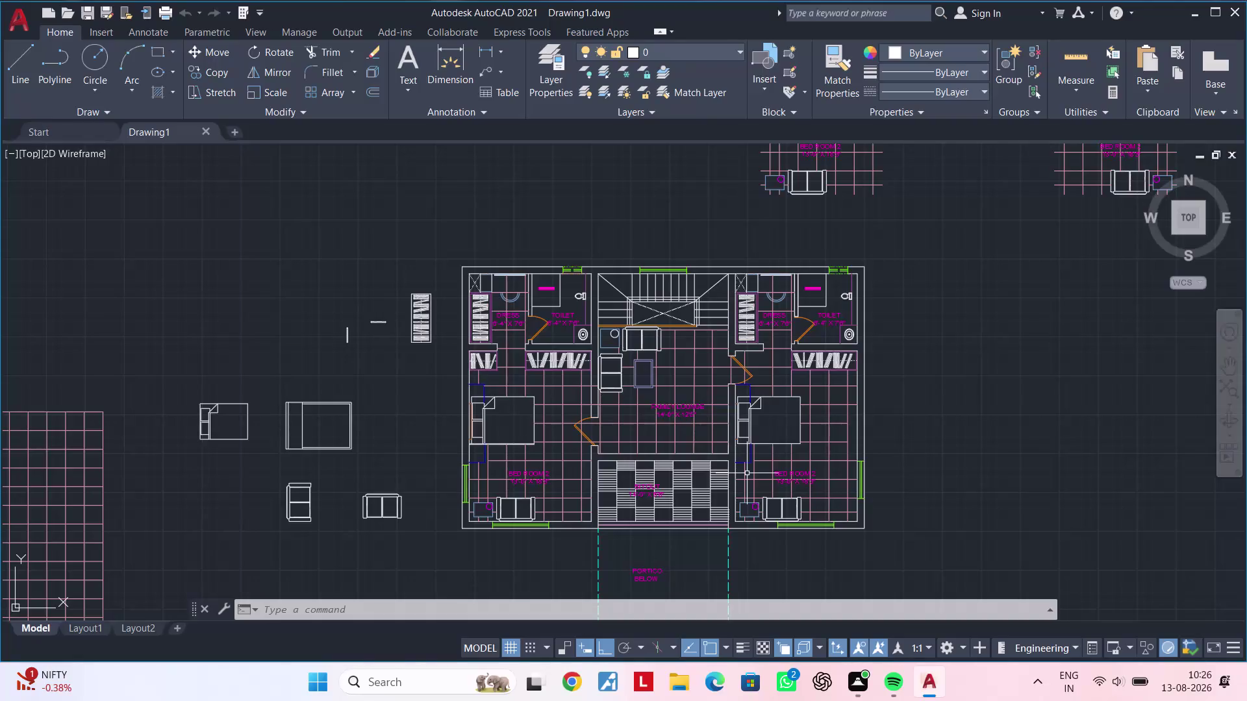
Cancel any active command in the drawing.
key(Escape)
key(Escape)
key(Escape)
key(Escape)
key(Escape)
key(Escape)
key(Escape)
key(Escape)
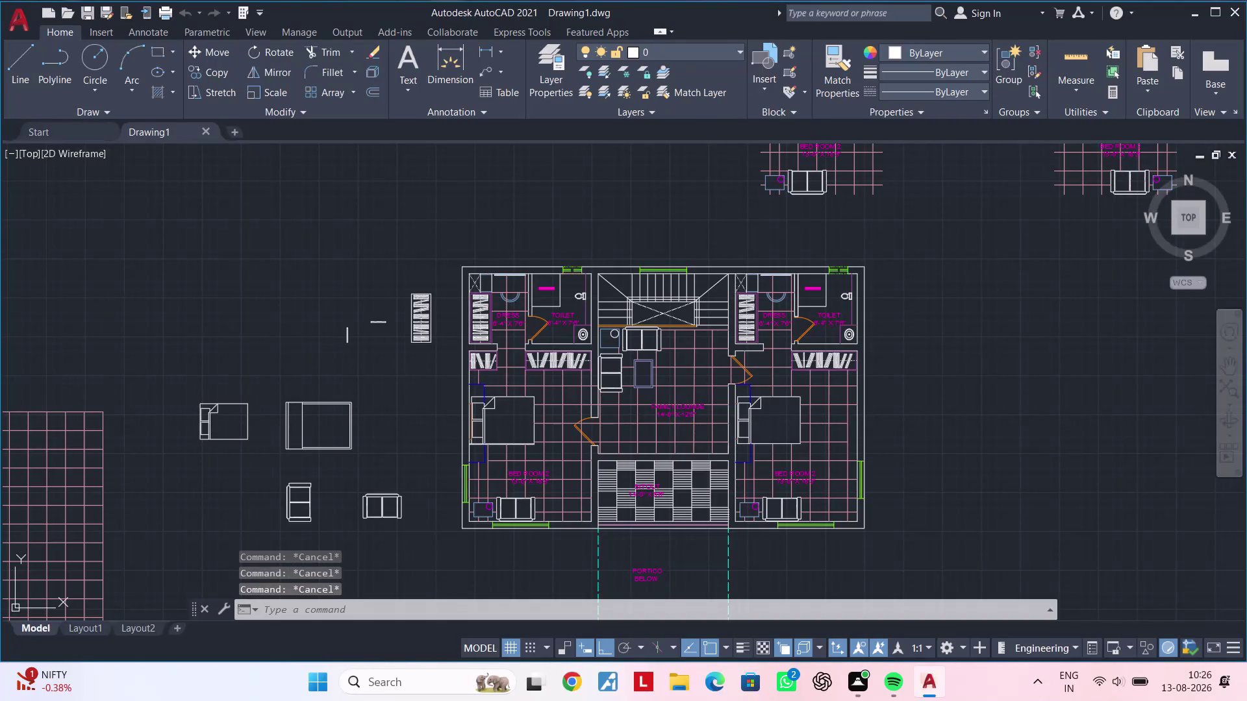
key(Escape)
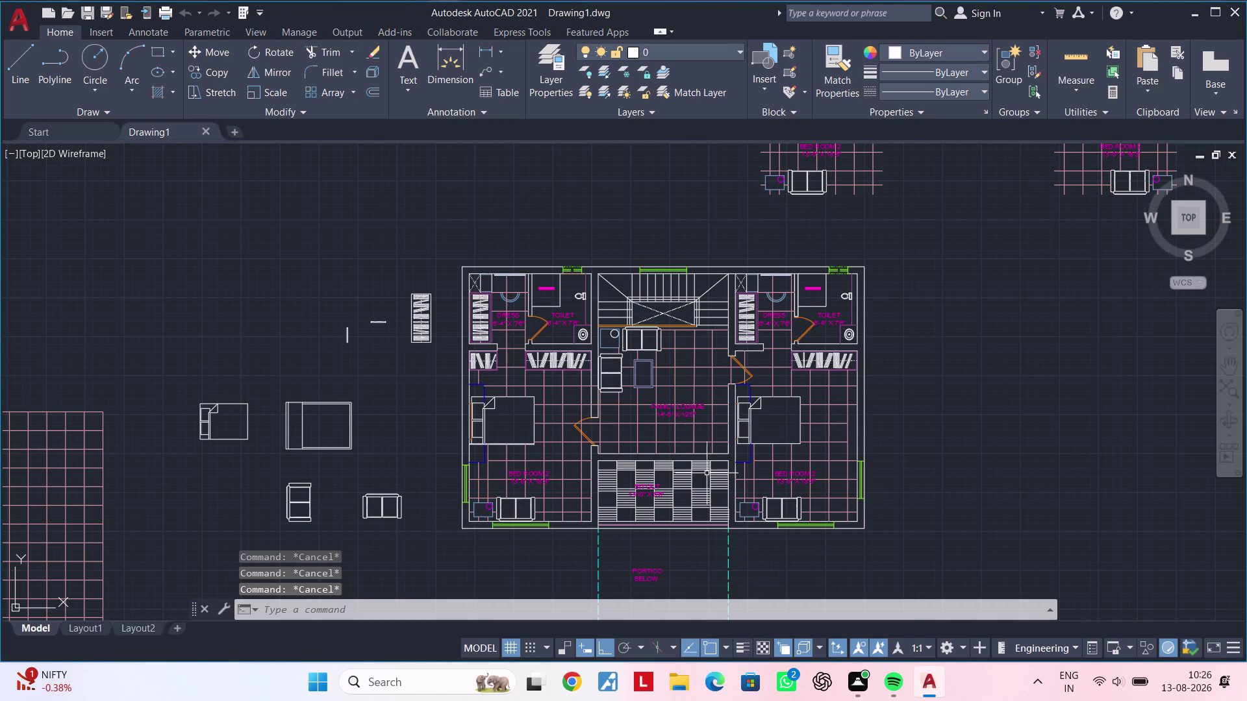
Pan and zoom toward the sit-out area, centering the SIT OUT label.
scroll(up, 3)
middle_drag(776, 365, 592, 338)
scroll(down, 3)
middle_drag(512, 330, 708, 287)
middle_drag(750, 360, 715, 244)
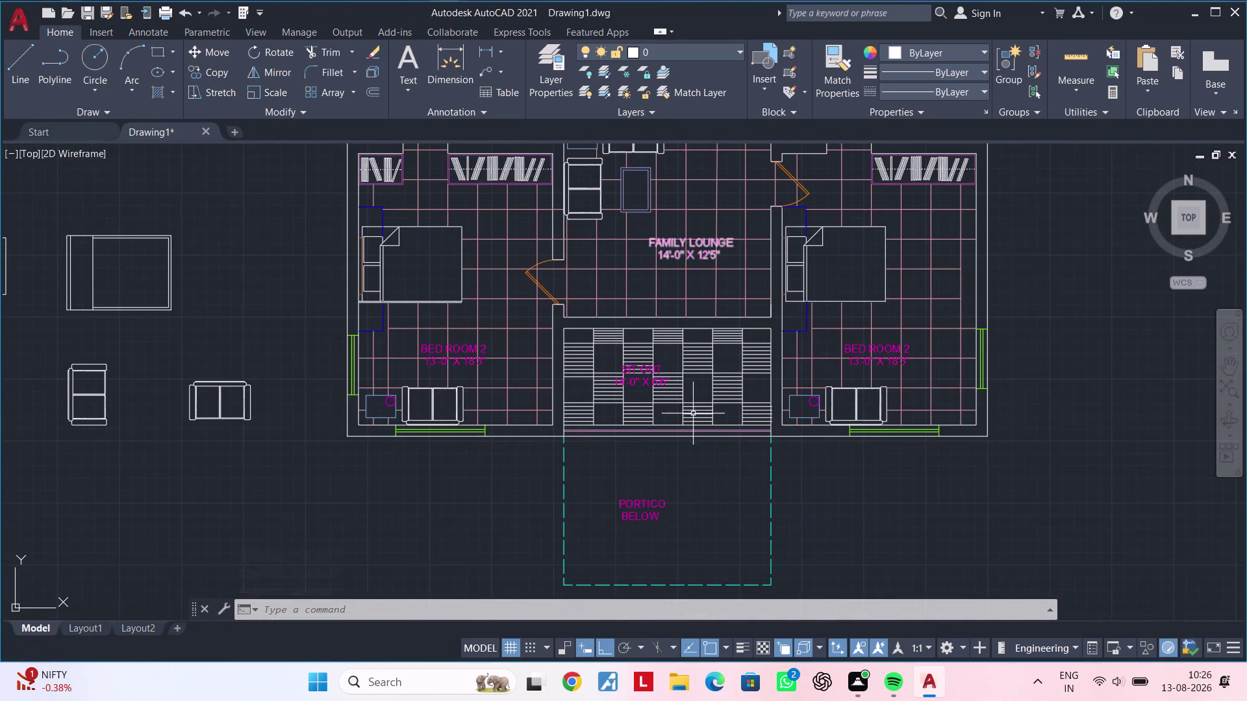
scroll(up, 3)
middle_drag(682, 389, 496, 436)
scroll(down, 3)
middle_drag(454, 417, 683, 389)
scroll(up, 3)
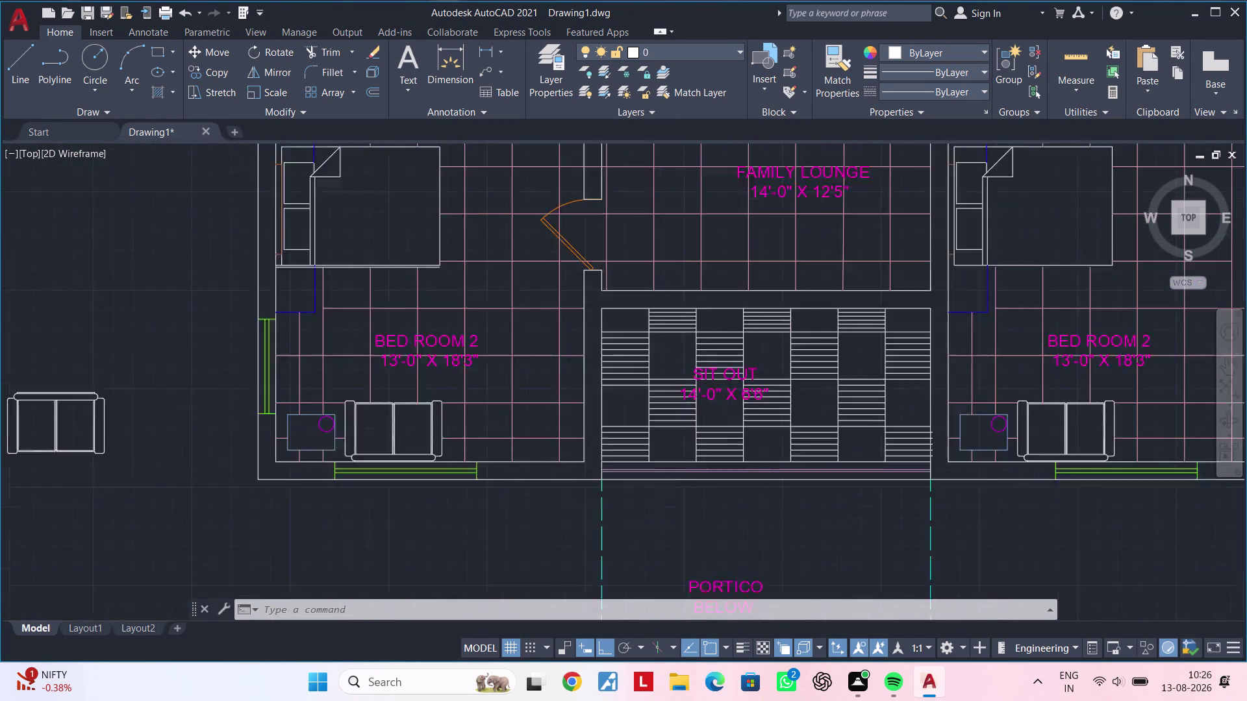
middle_drag(741, 372, 593, 383)
Select the SIT OUT label and start a move, then cancel it.
click(580, 380)
click(574, 380)
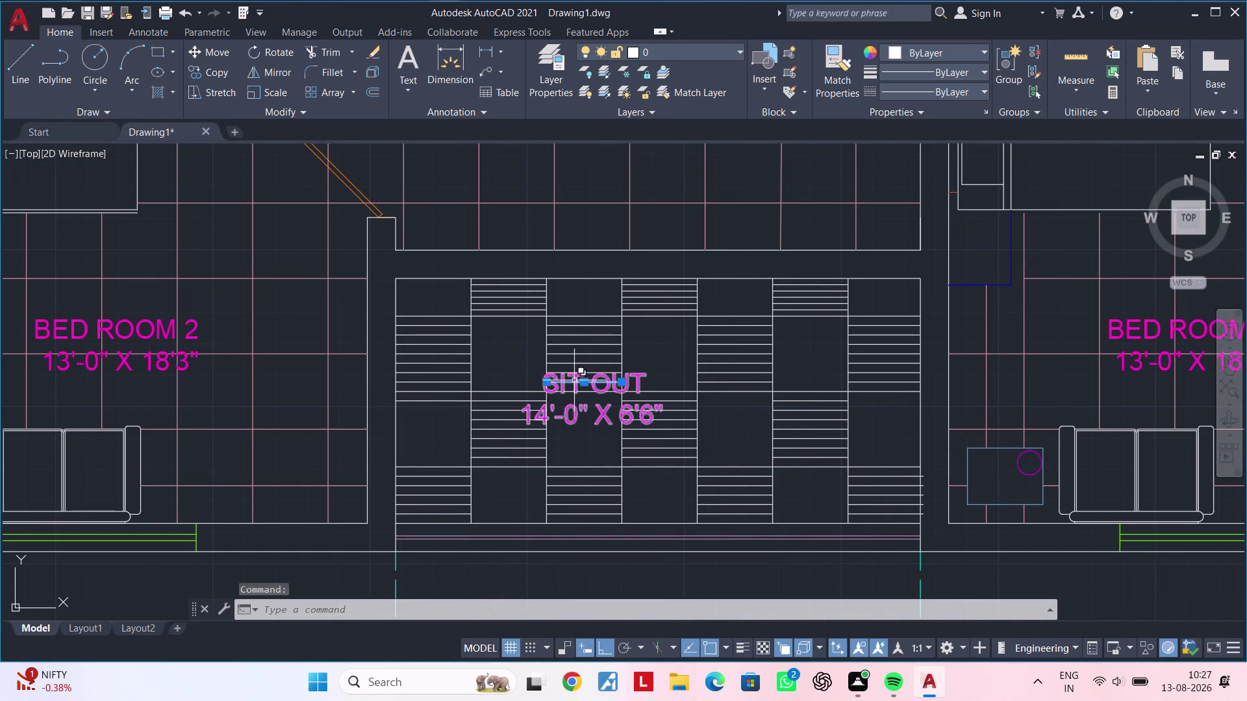
key(Escape)
key(Escape)
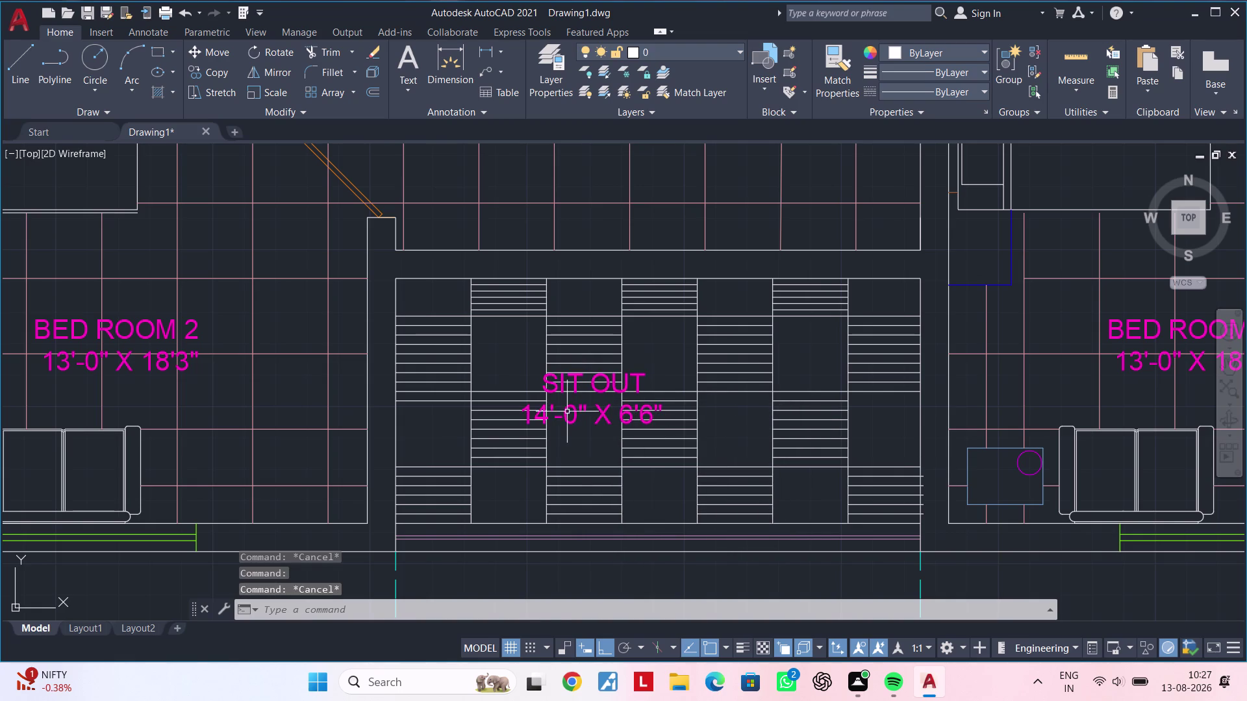
click(570, 412)
text(m)
key(space)
click(583, 403)
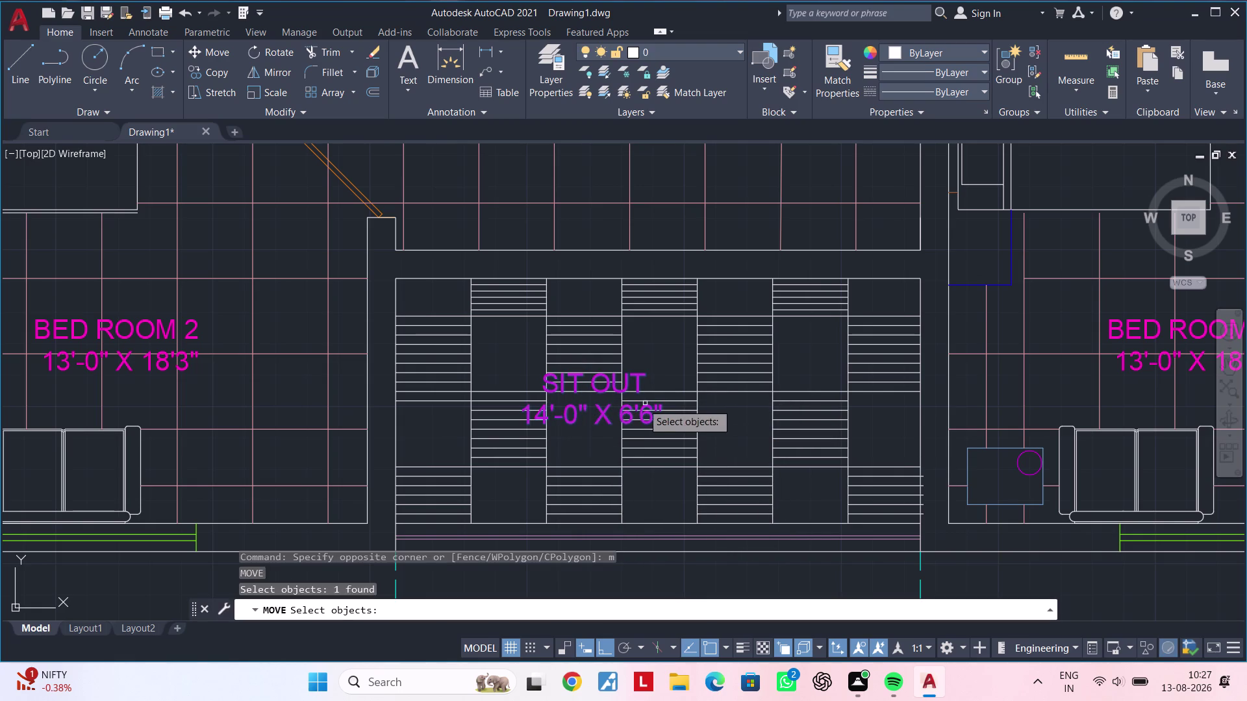
text(``)
key(grave)
key(Escape)
key(Escape)
key(Escape)
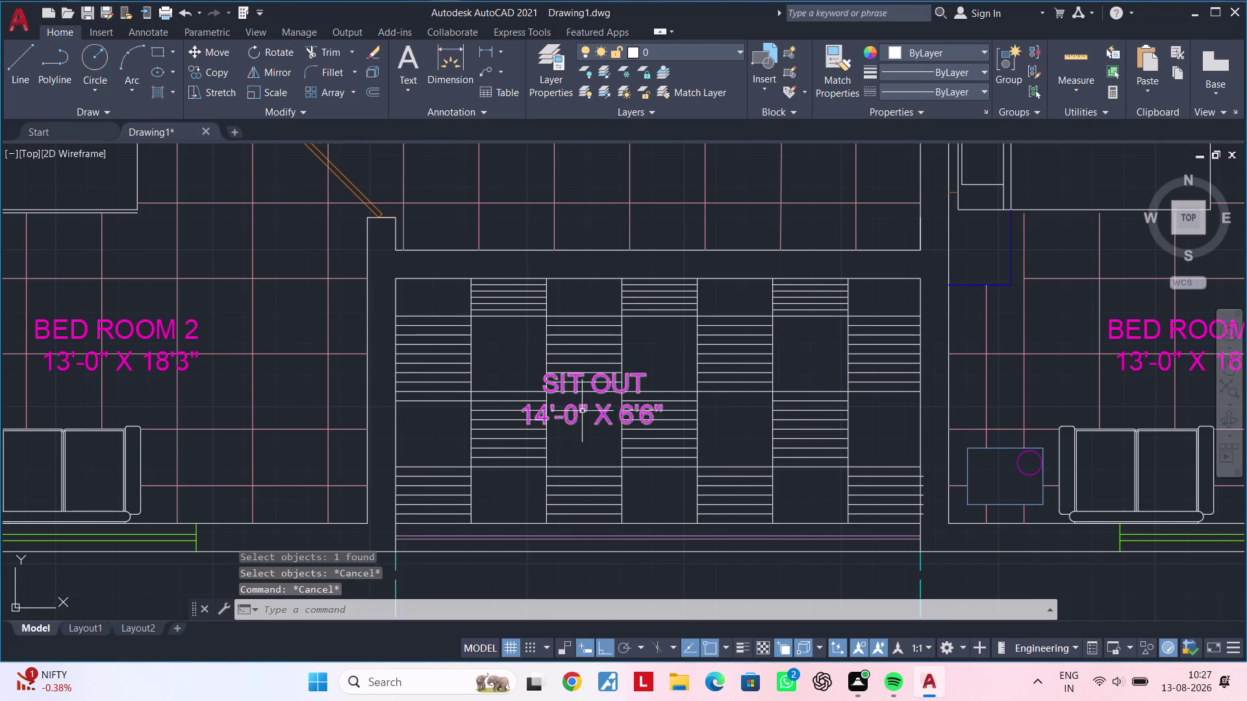
Retry moving the SIT OUT label, then abandon it, leaving the label in place.
click(575, 412)
key(m)
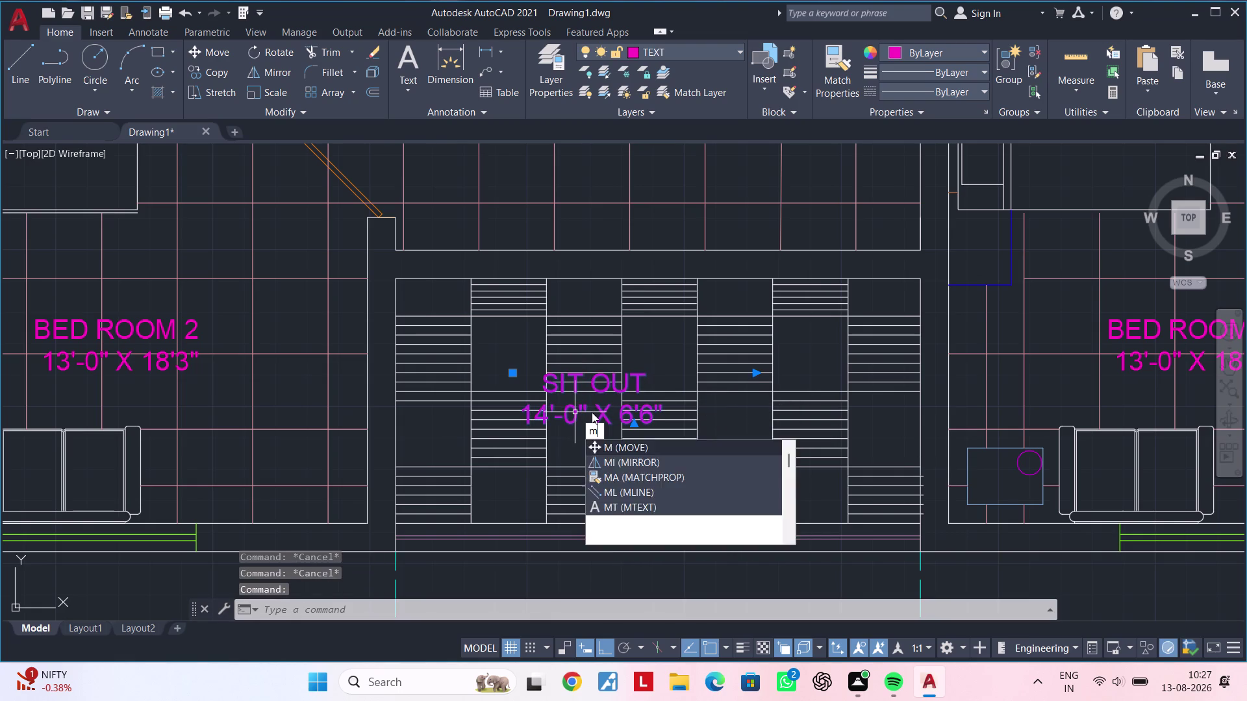
key(space)
click(592, 412)
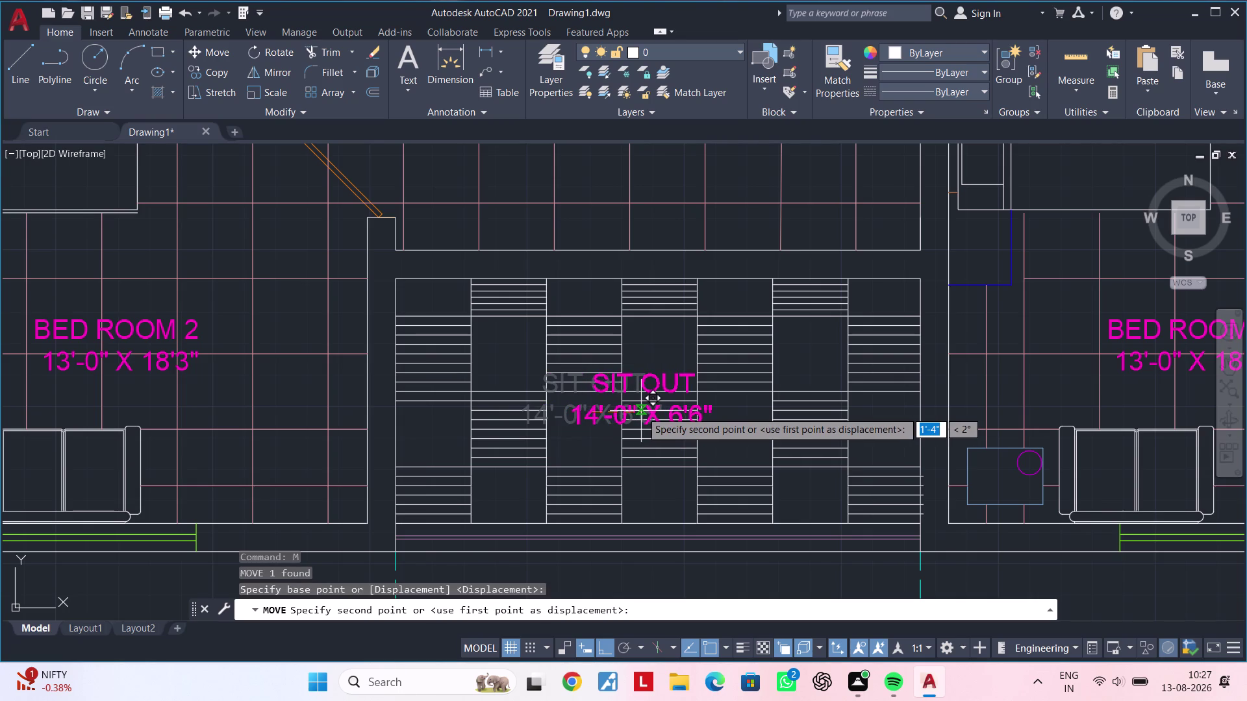
click(641, 411)
key(Escape)
key(Escape)
Zoom out and re-center the whole floor plan in view.
scroll(down, 3)
middle_drag(662, 409, 602, 431)
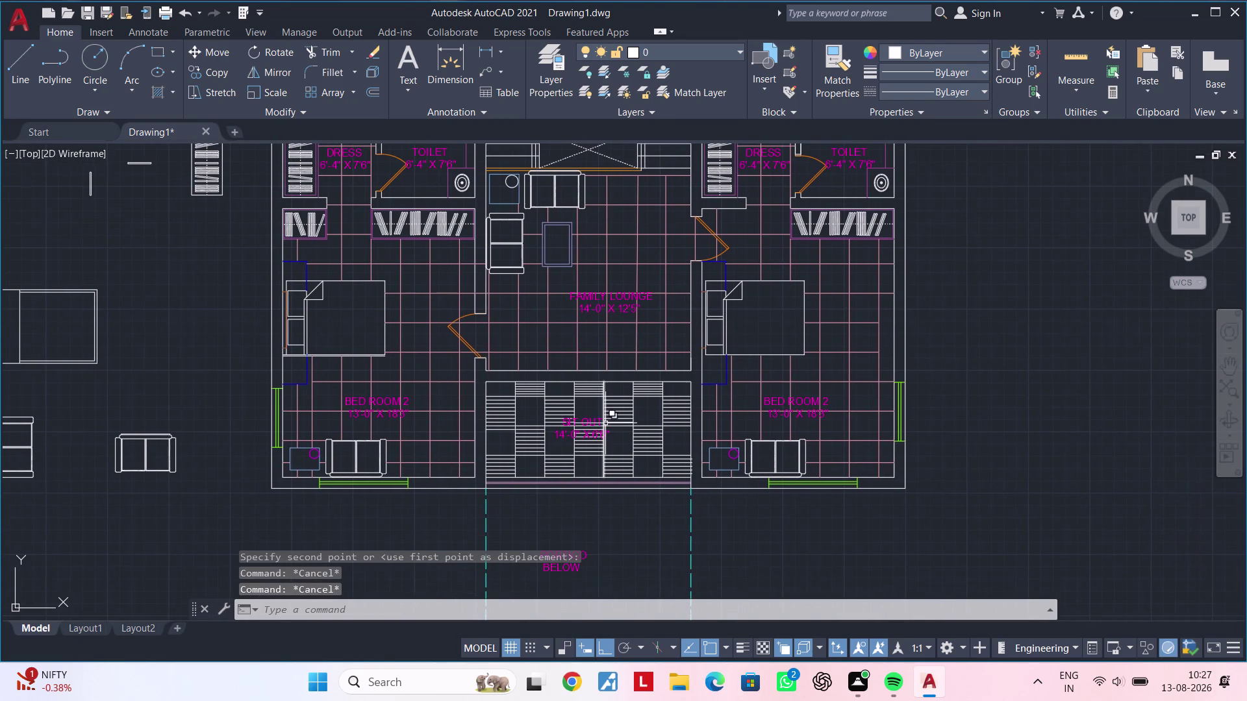
scroll(down, 3)
middle_drag(605, 422, 606, 423)
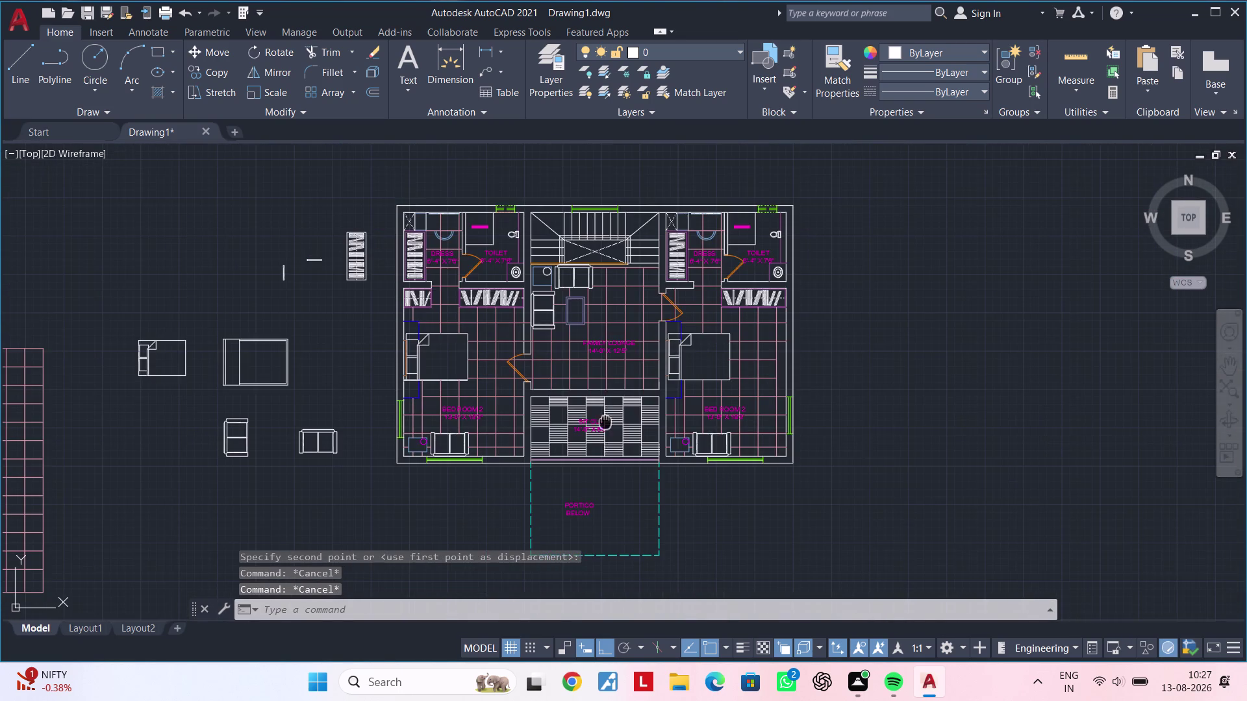
middle_drag(605, 423, 675, 480)
key(Escape)
key(Escape)
key(Escape)
key(Escape)
key(Escape)
key(Escape)
key(Escape)
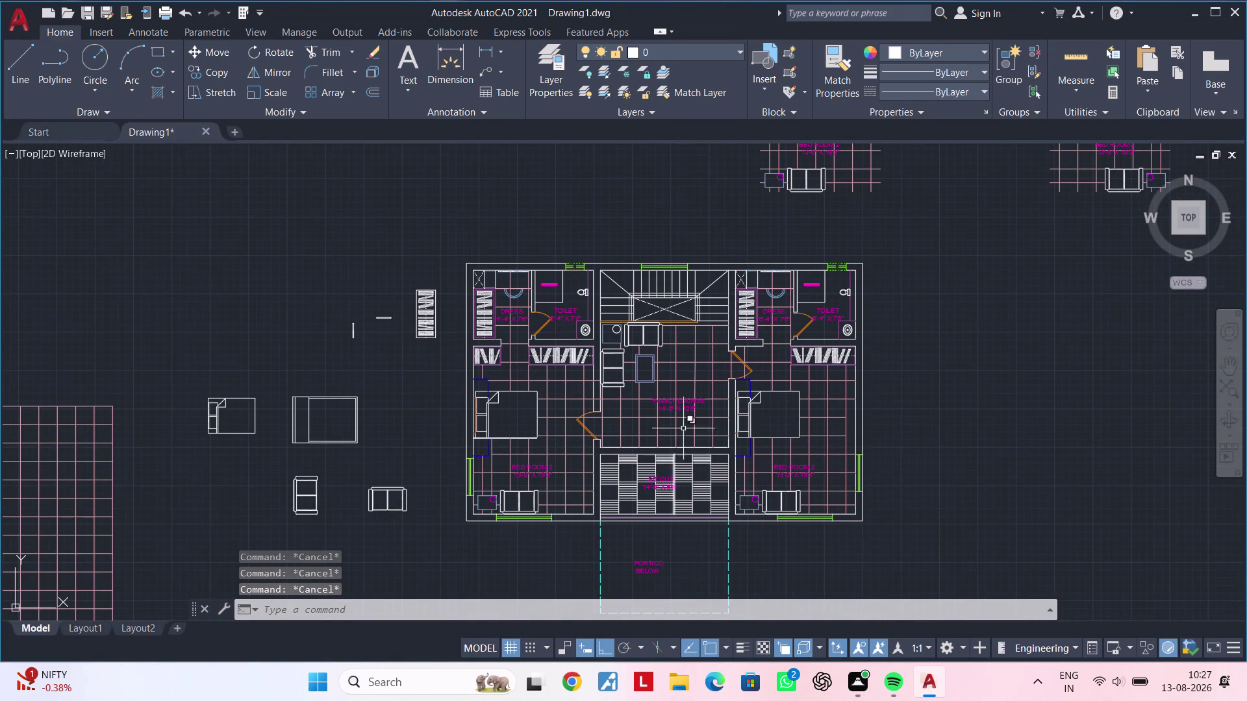
scroll(up, 3)
middle_drag(702, 352, 675, 411)
Bring the toilets and dressing rooms into view.
key(Escape)
key(Escape)
key(Escape)
key(Escape)
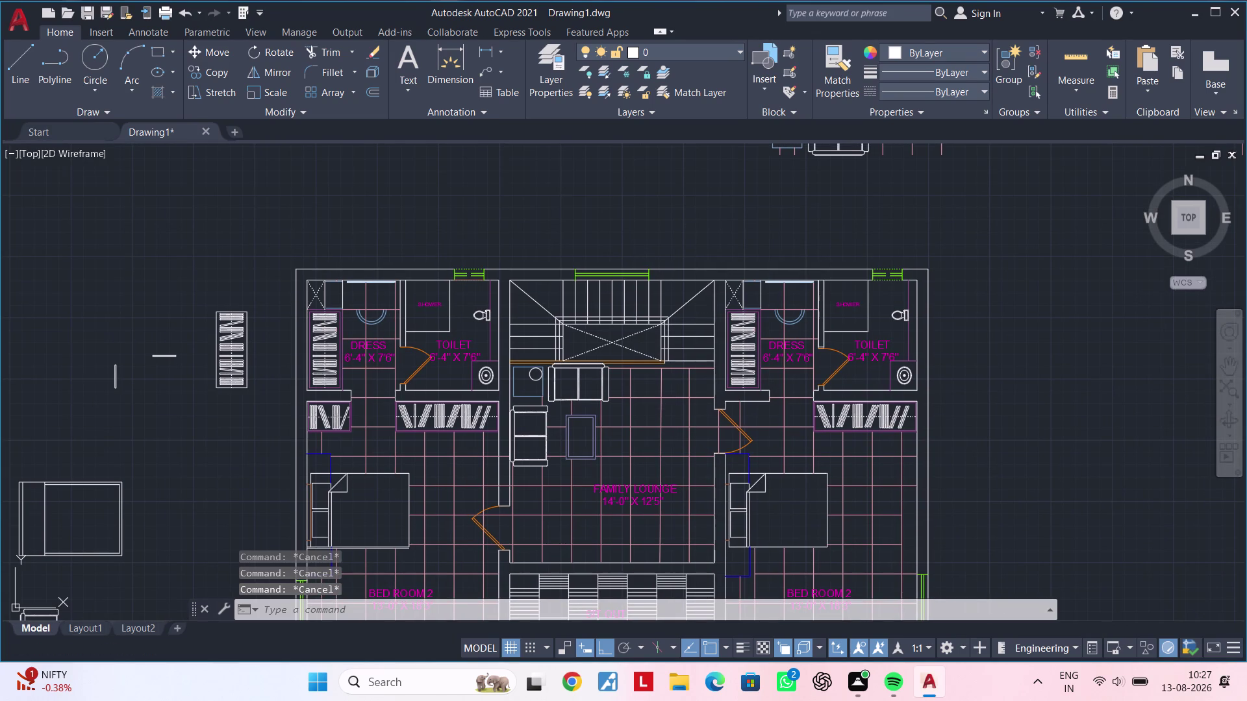
key(Escape)
key(Escape)
key(Escape)
scroll(down, 3)
middle_drag(667, 411, 573, 411)
Clear any active command and pan to the left bedroom and toilet.
key(Escape)
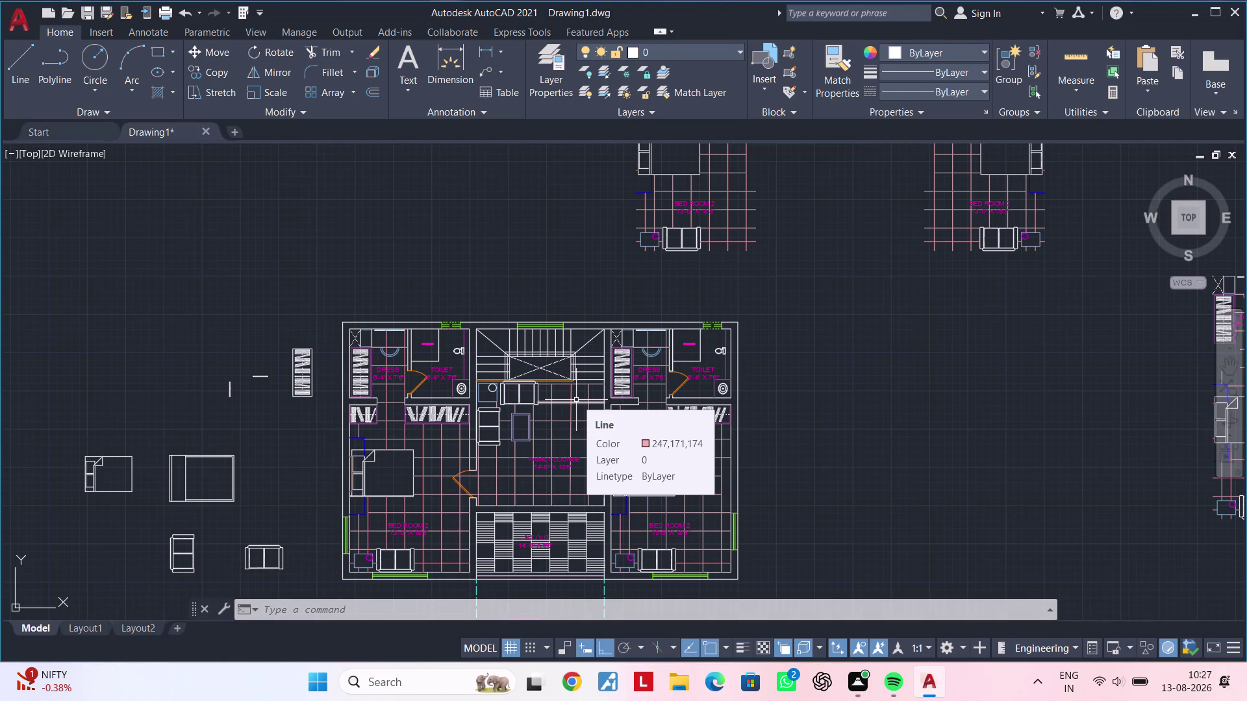
key(Escape)
key(Escape)
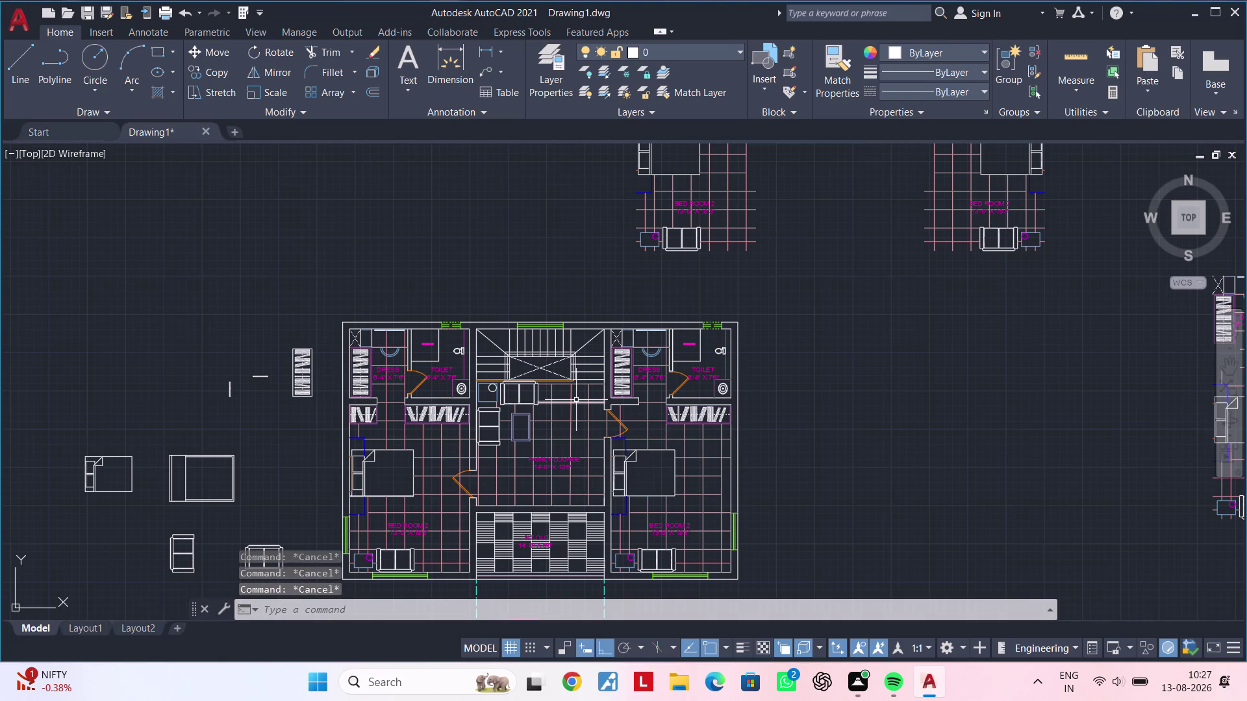
key(Escape)
key(Escape)
key(Escape)
key(Escape)
key(Escape)
key(Escape)
key(Escape)
key(Escape)
key(Escape)
key(Escape)
scroll(up, 3)
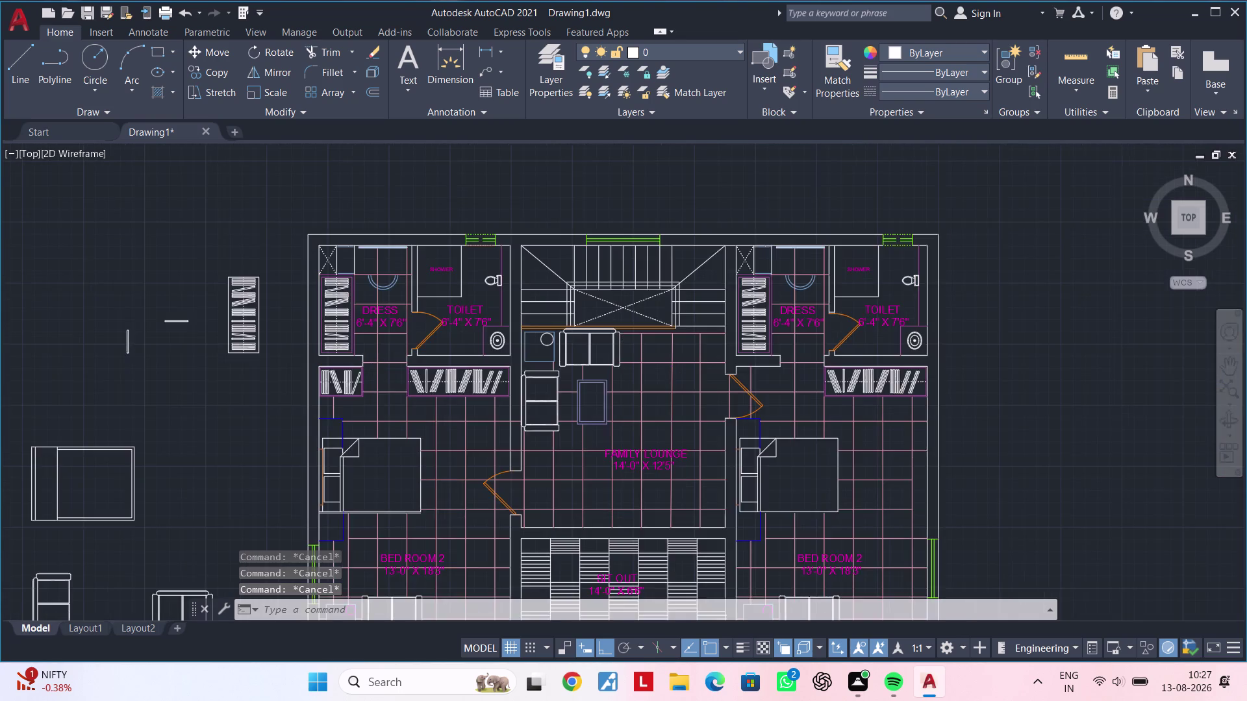
middle_drag(398, 470, 620, 472)
middle_drag(600, 472, 542, 457)
Start the LINE command (L) beside the left bedroom's wardrobe.
key(Escape)
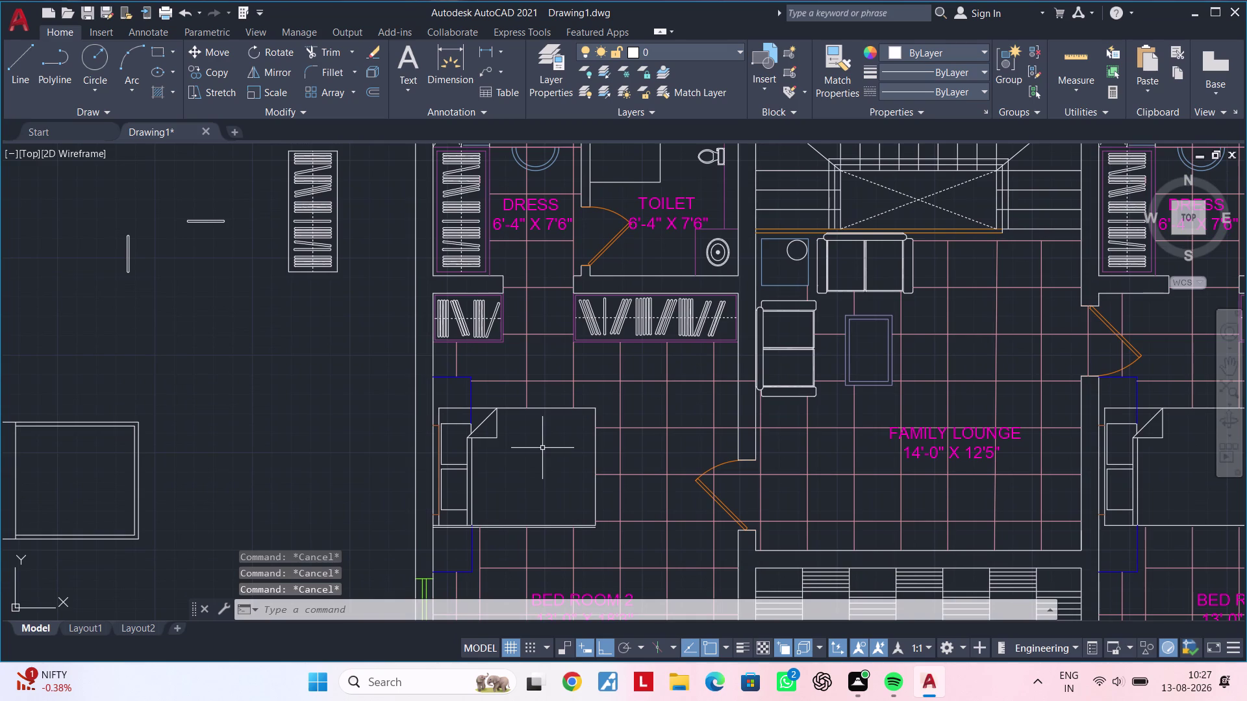
key(Escape)
key(Escape)
key(Escape)
key(Escape)
key(l)
key(space)
scroll(up, 3)
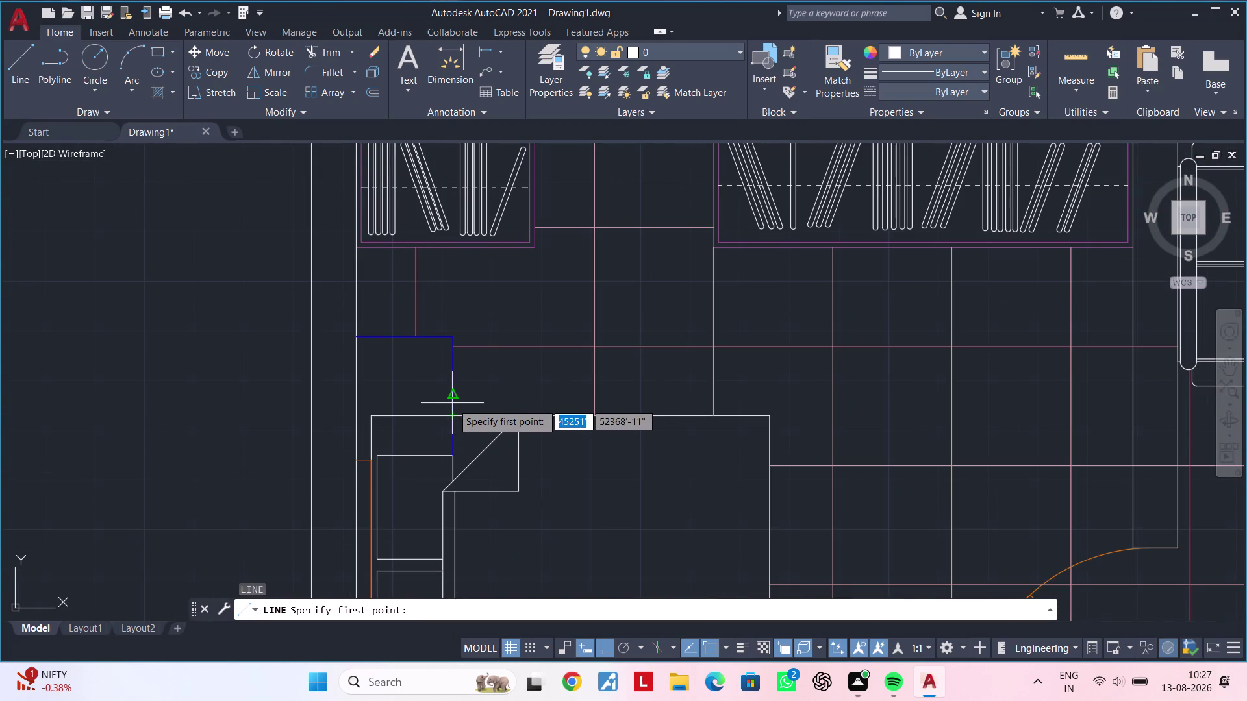
Draw a short horizontal line starting on the blue wall beside the toilet.
scroll(up, 3)
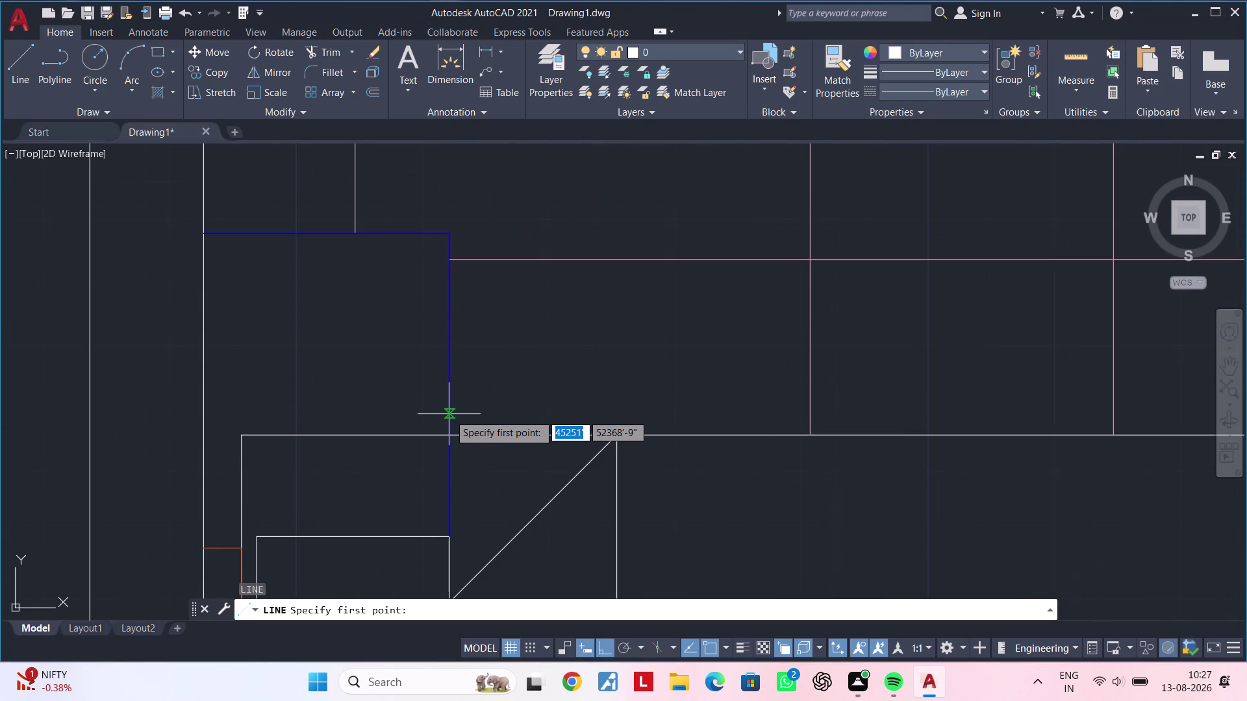
key(Escape)
key(Escape)
key(Escape)
key(Escape)
text(l)
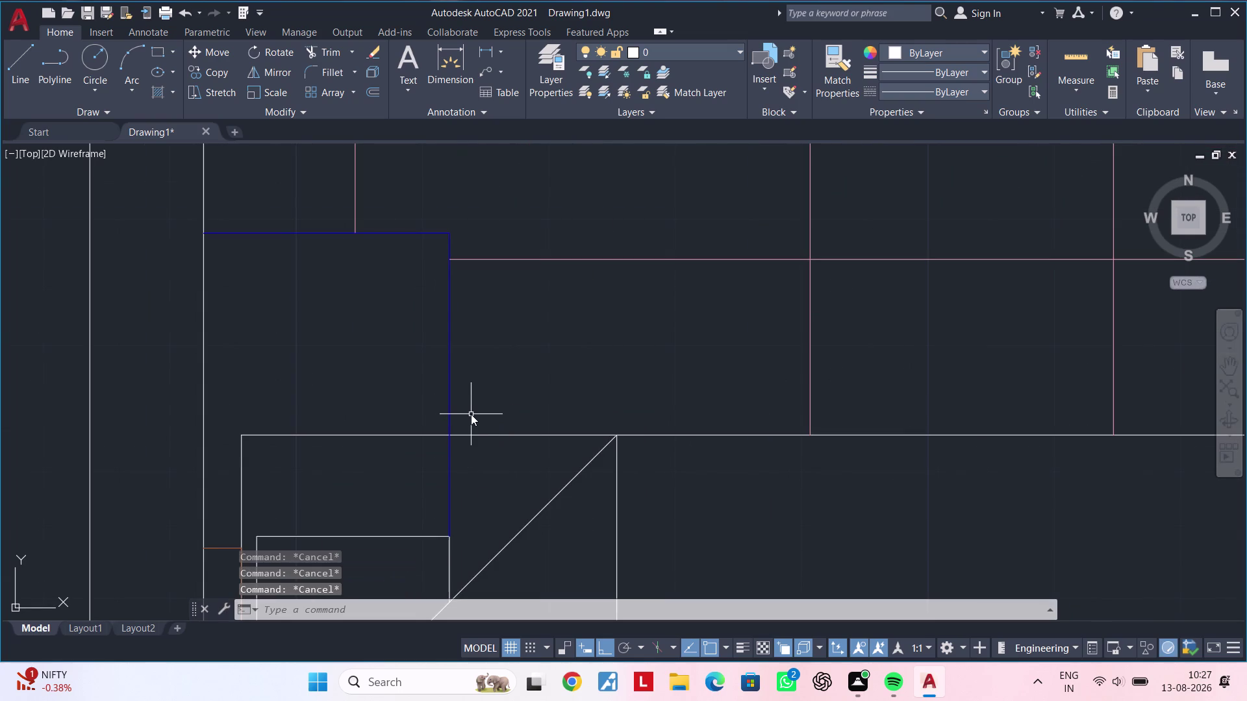
key(space)
key(Escape)
key(Escape)
key(Escape)
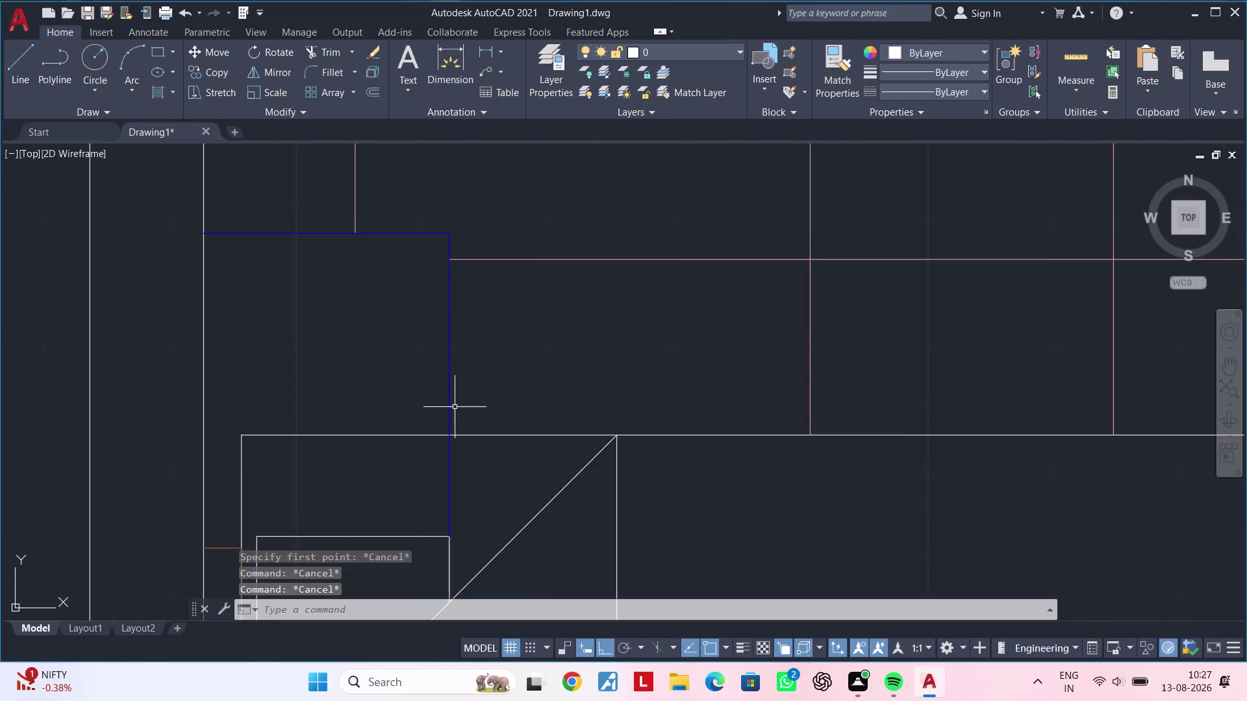
key(Escape)
key(Escape)
key(Escape)
key(Escape)
key(Escape)
key(Escape)
key(Escape)
key(Escape)
key(Escape)
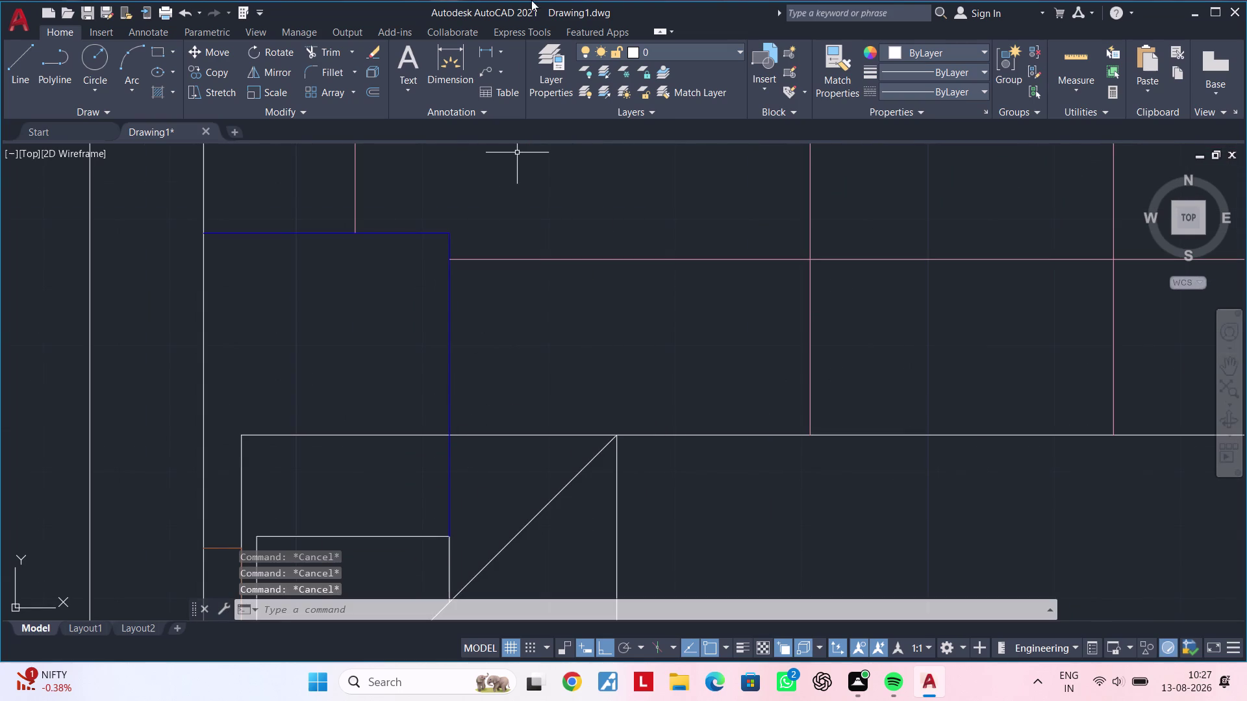
text(l)
key(space)
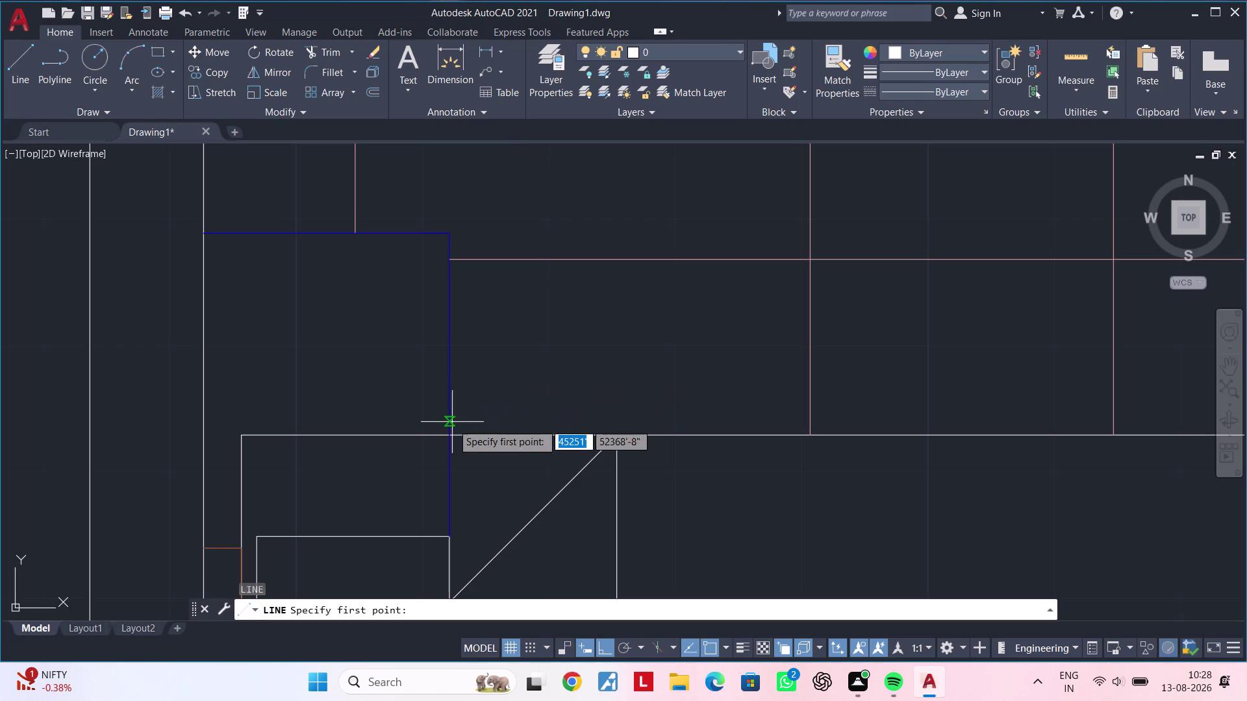
click(449, 394)
click(546, 397)
text(``)
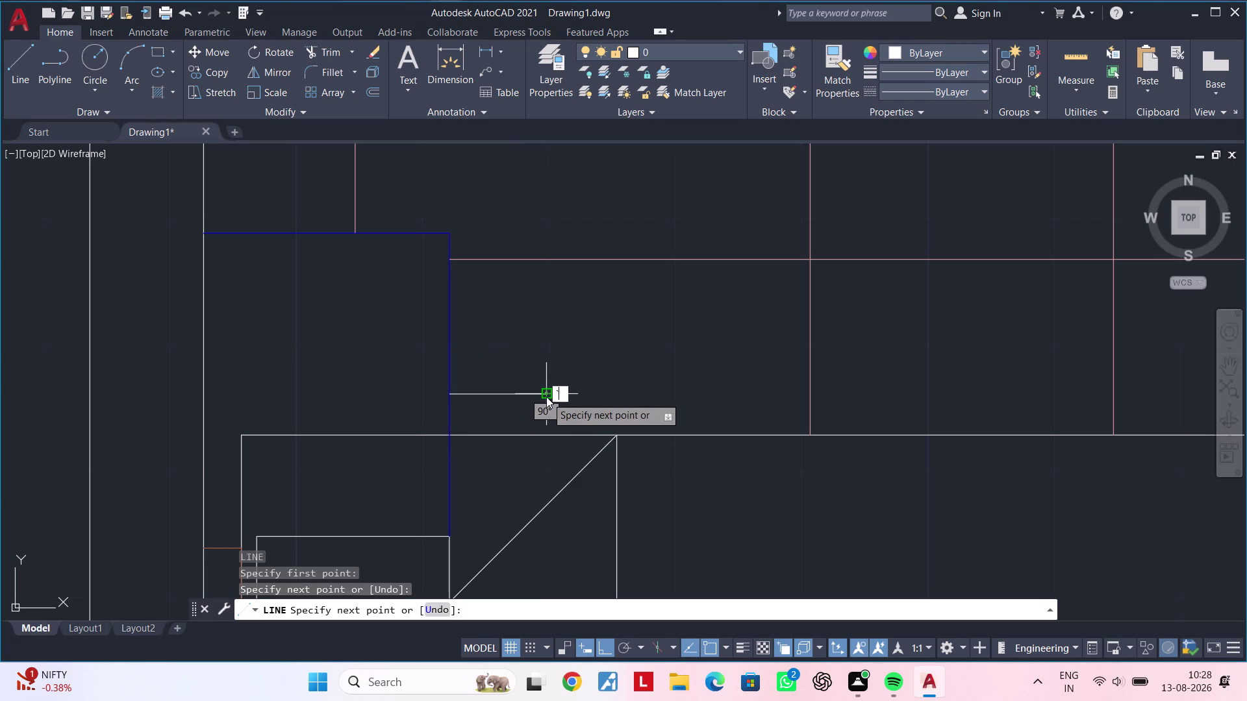
text(`)
key(grave)
key(grave)
key(Escape)
key(Escape)
key(Escape)
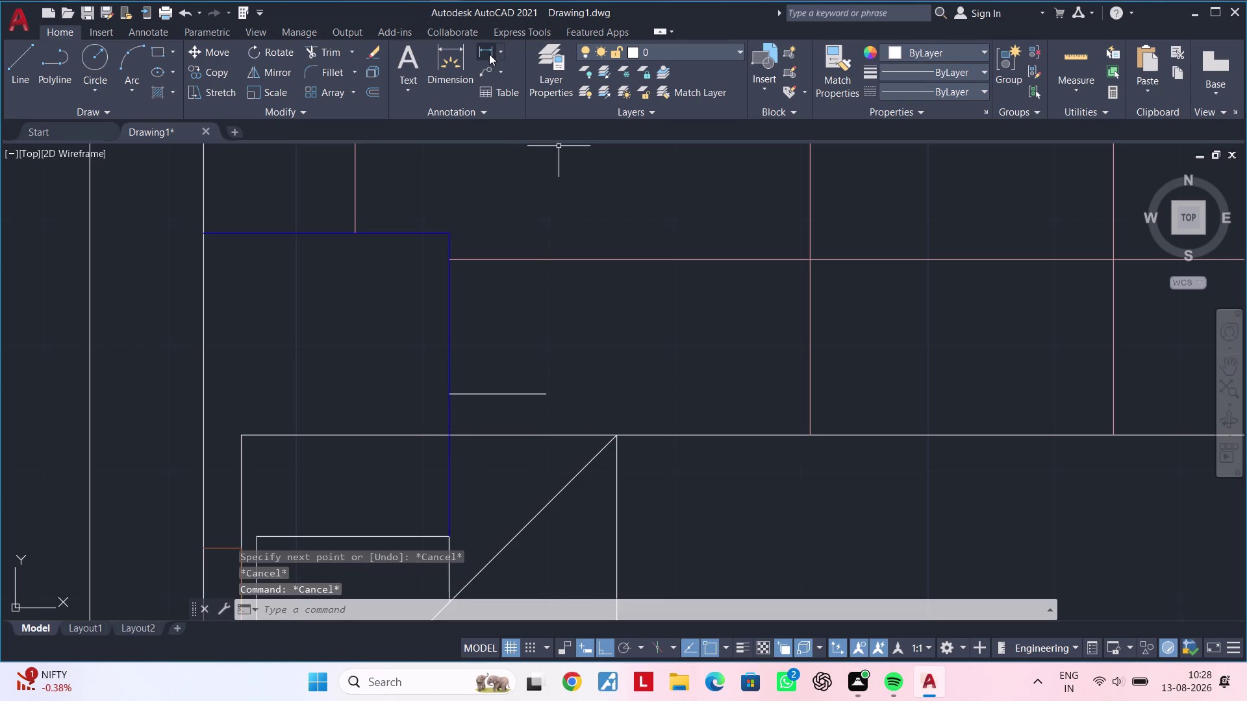
Start a linear dimension from the short line down to the wall, then cancel it.
click(489, 51)
click(514, 393)
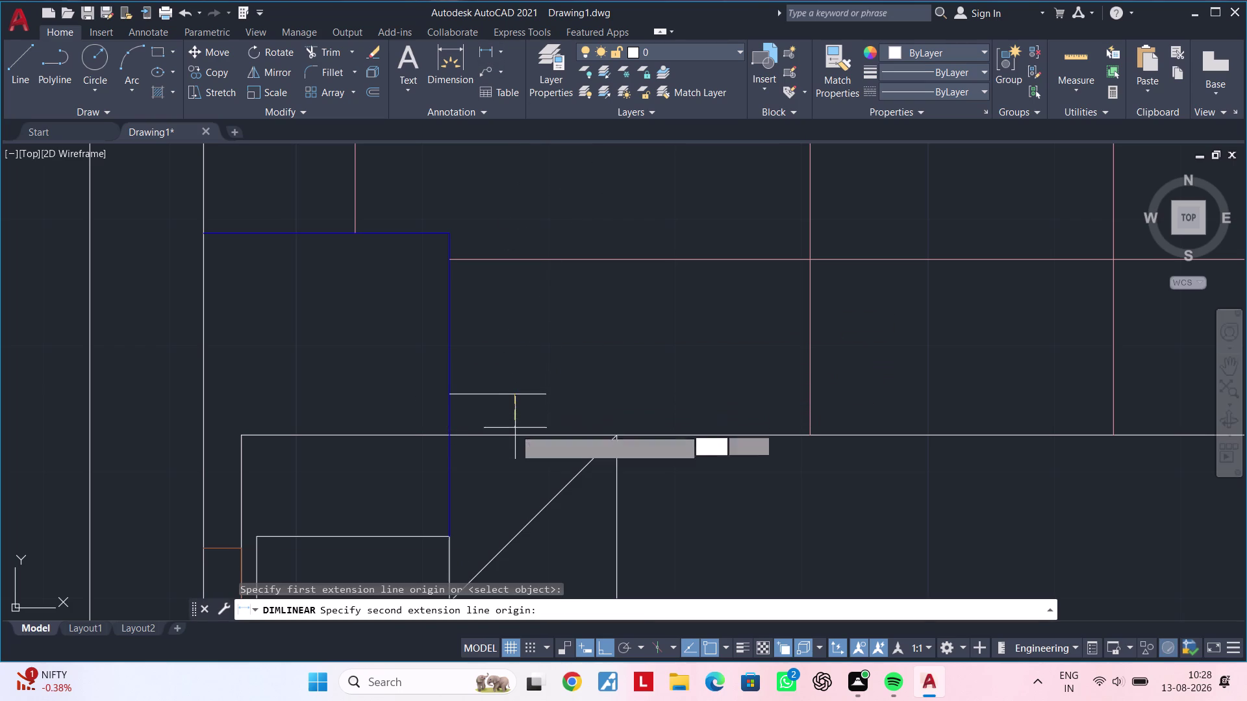
click(515, 434)
scroll(down, 3)
middle_drag(519, 419, 506, 380)
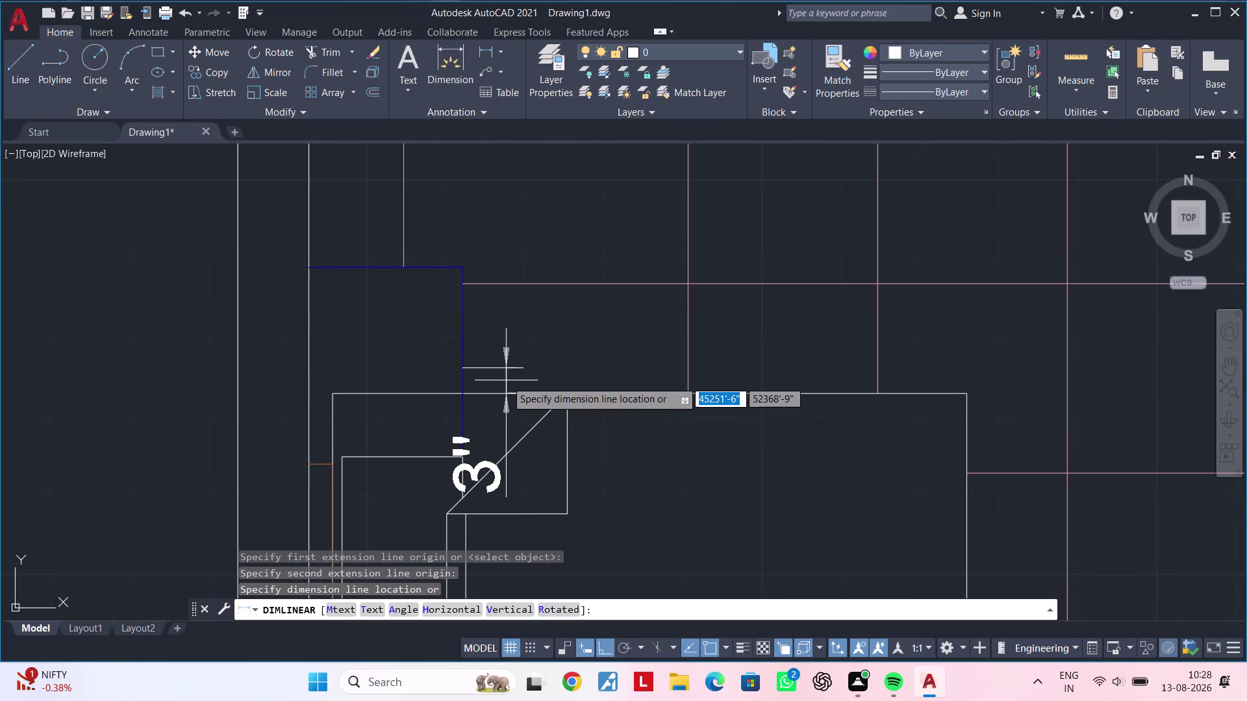
key(Escape)
key(Escape)
key(Escape)
key(Escape)
Offset the short line 2" toward the wall line.
key(o)
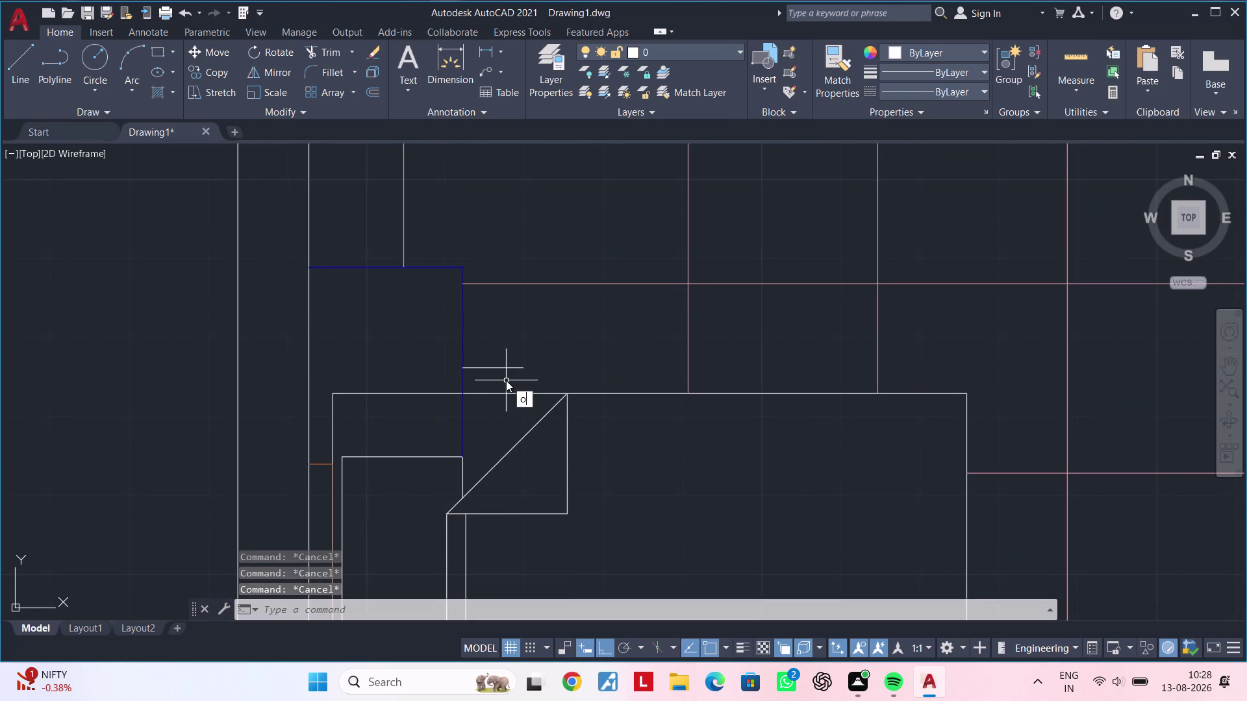
text(f)
key(space)
text(2)
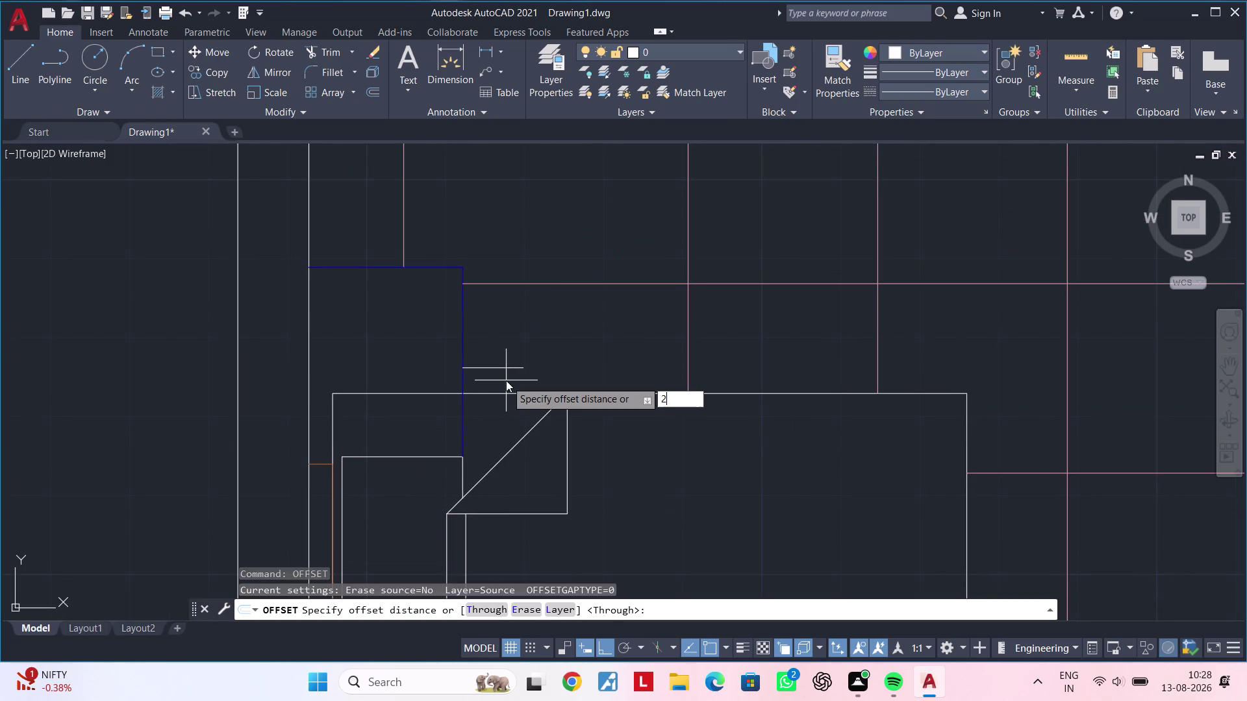
text(")
key(Return)
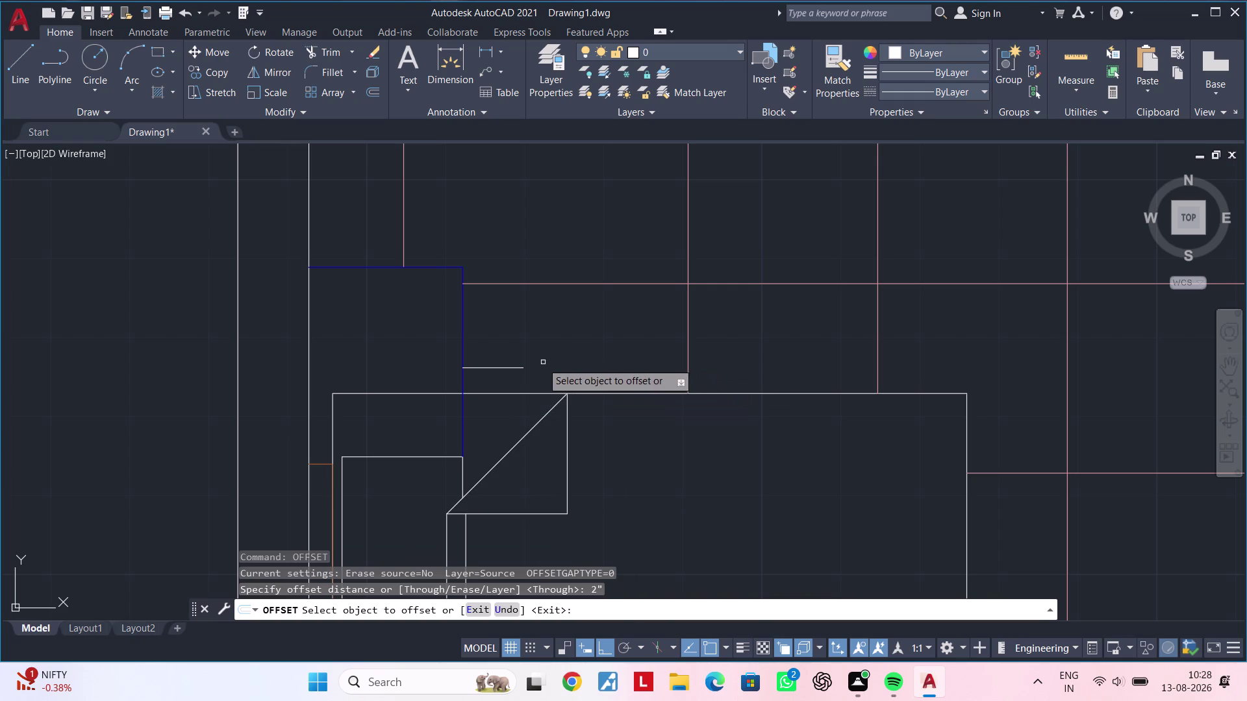
click(515, 368)
click(515, 382)
key(Escape)
key(Escape)
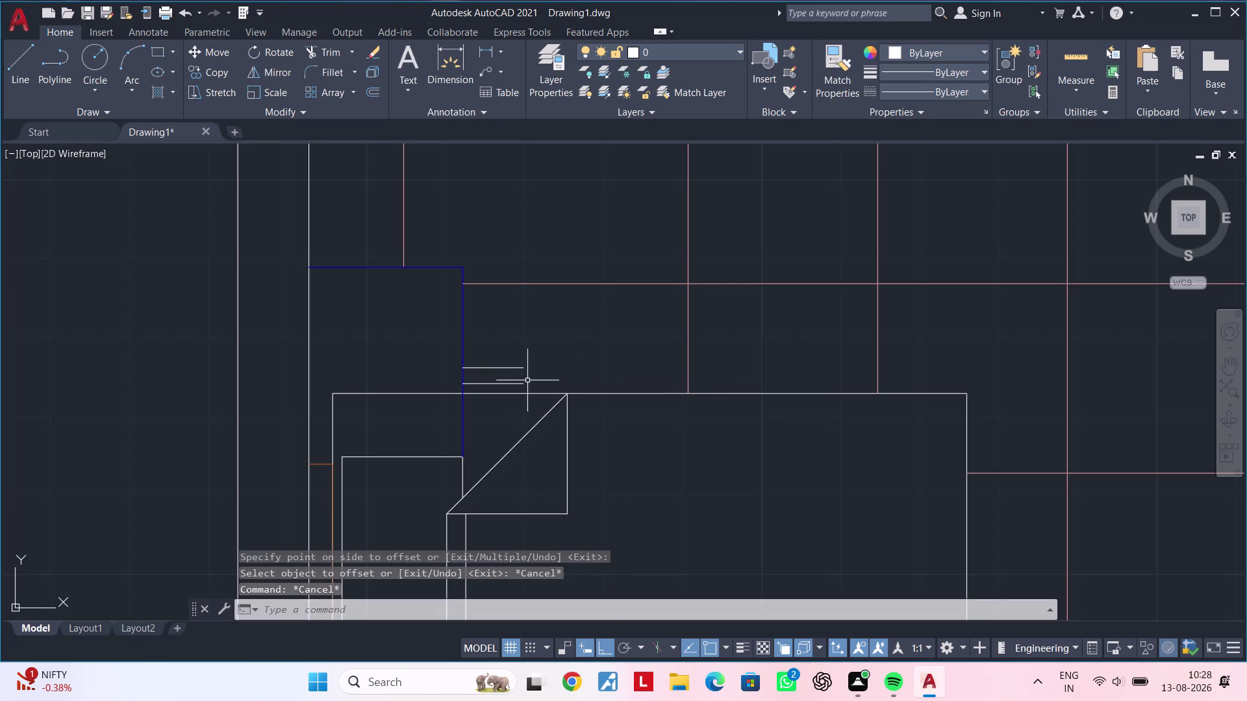
Erase the duplicate short line and clear any pending command.
click(508, 369)
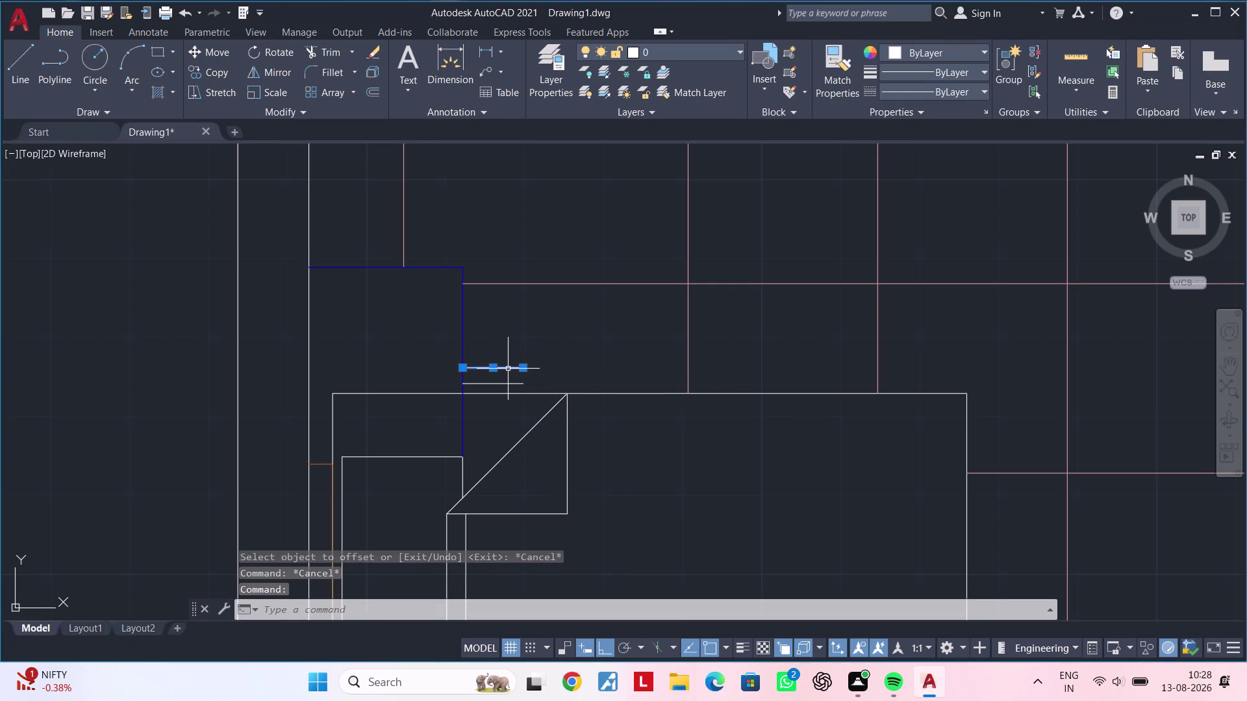
key(Delete)
middle_drag(537, 336, 463, 322)
key(grave)
key(grave)
key(grave)
key(Escape)
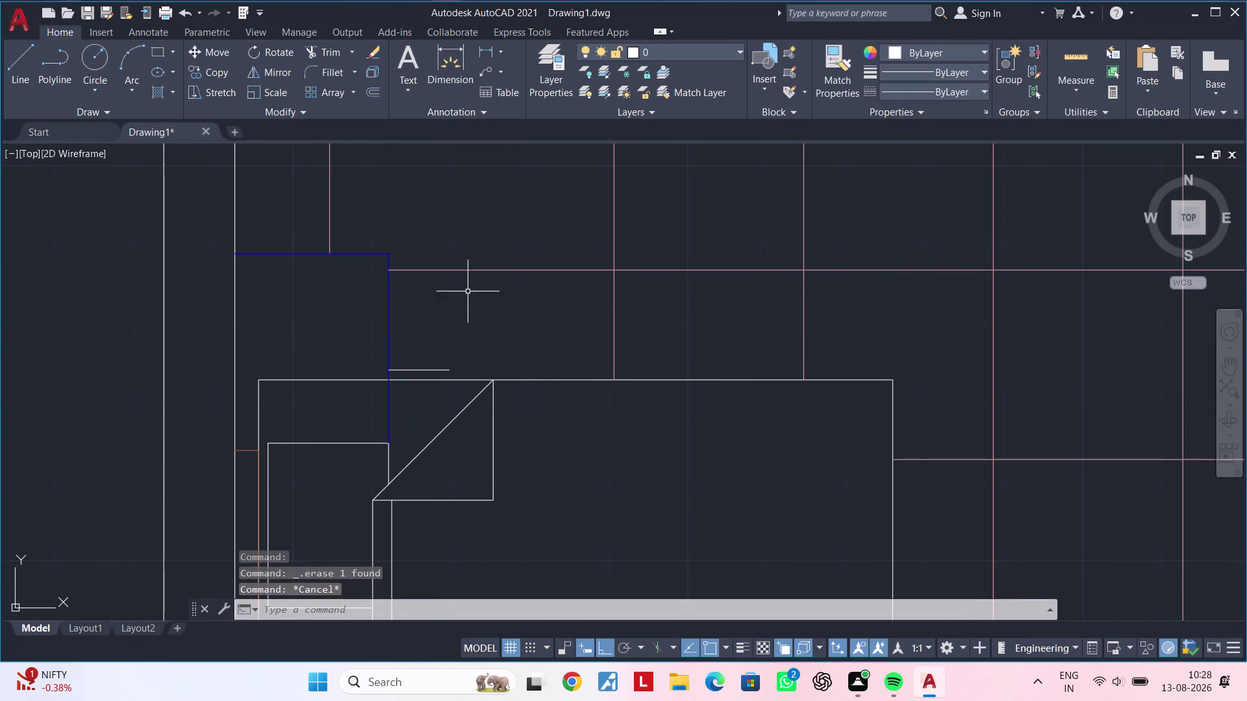
key(Escape)
key(Escape)
key(Escape)
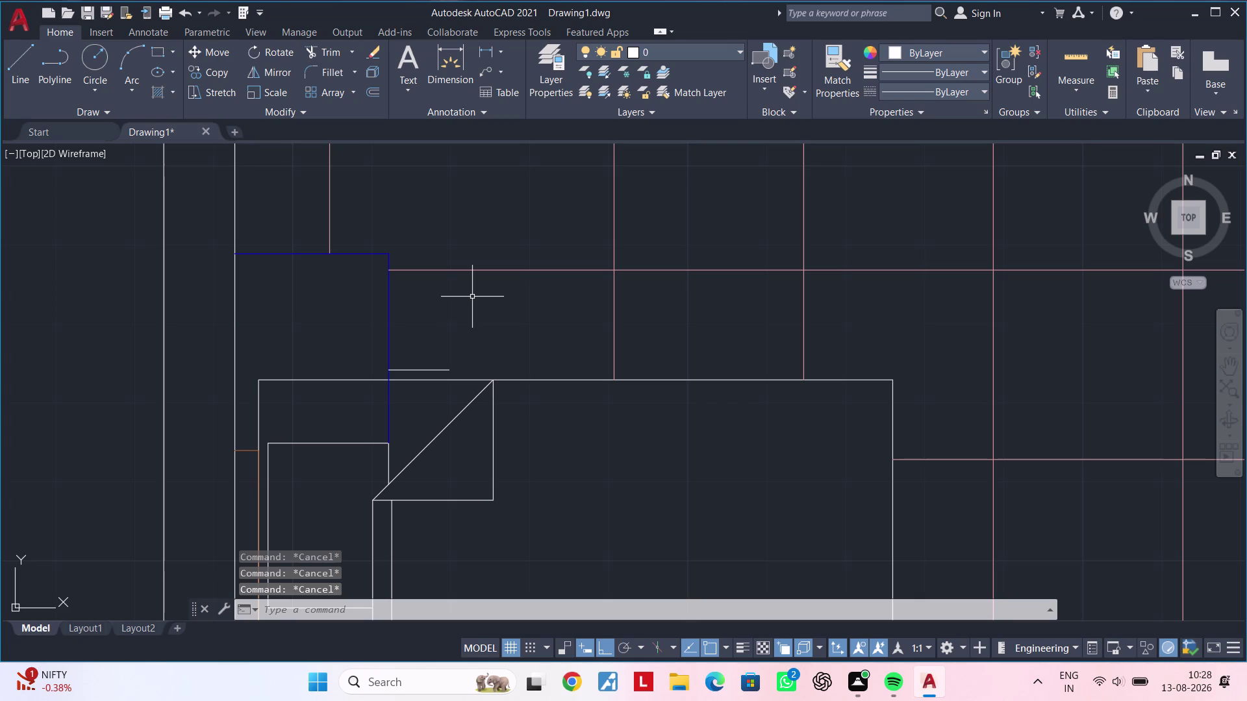
Drag the short line's end grip over to the wall corner.
double_click(435, 370)
double_click(449, 371)
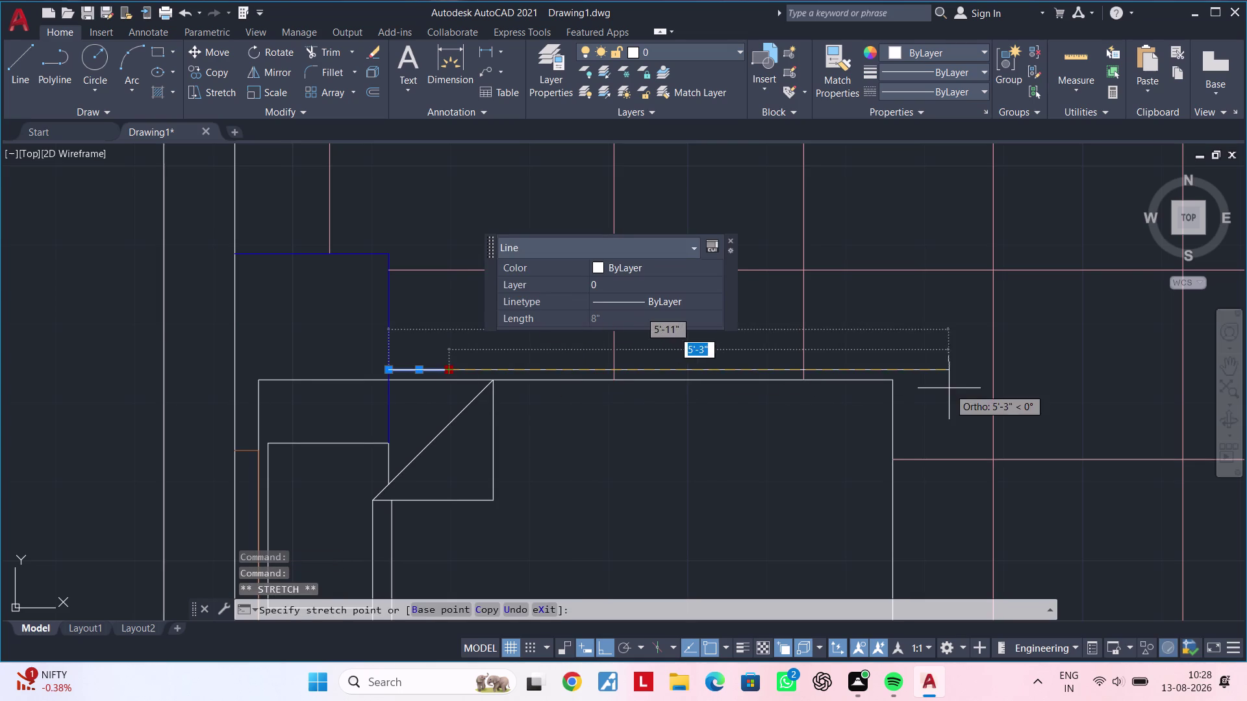
middle_drag(950, 388, 769, 389)
scroll(up, 3)
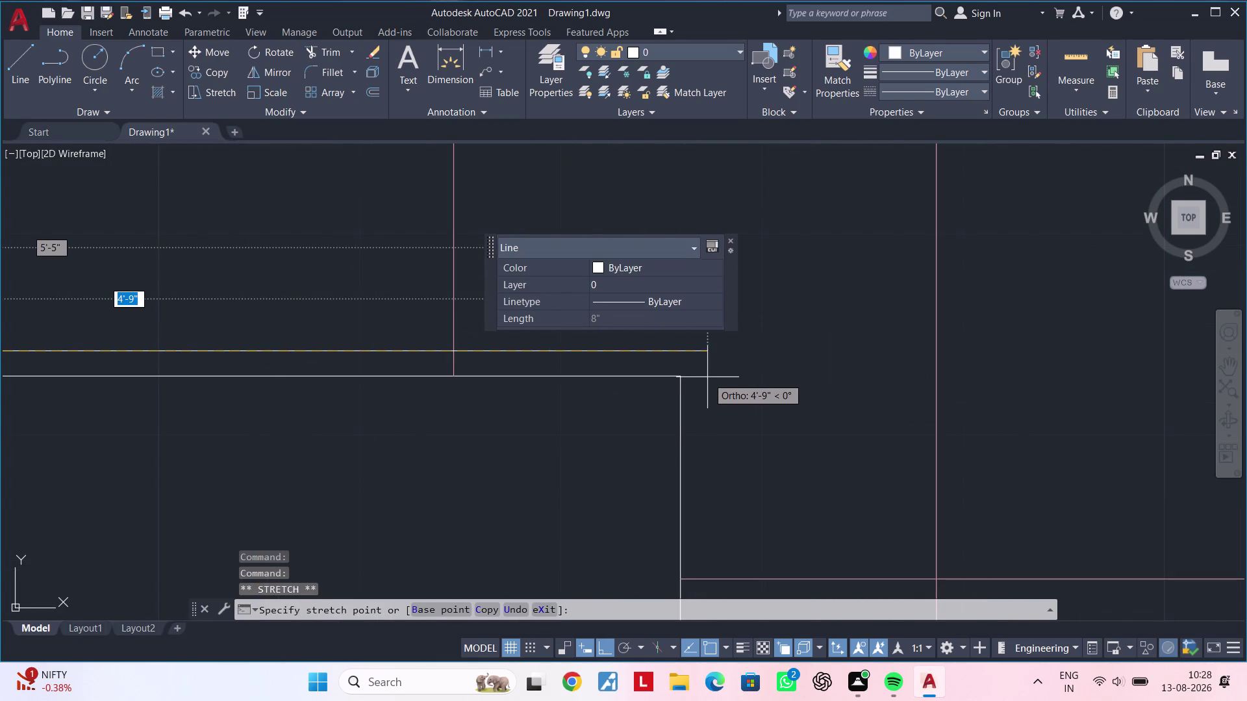
double_click(707, 377)
scroll(down, 3)
middle_drag(734, 348, 703, 254)
Clear the selection and reframe the view around the toilet block.
key(Escape)
scroll(up, 3)
key(Escape)
key(Escape)
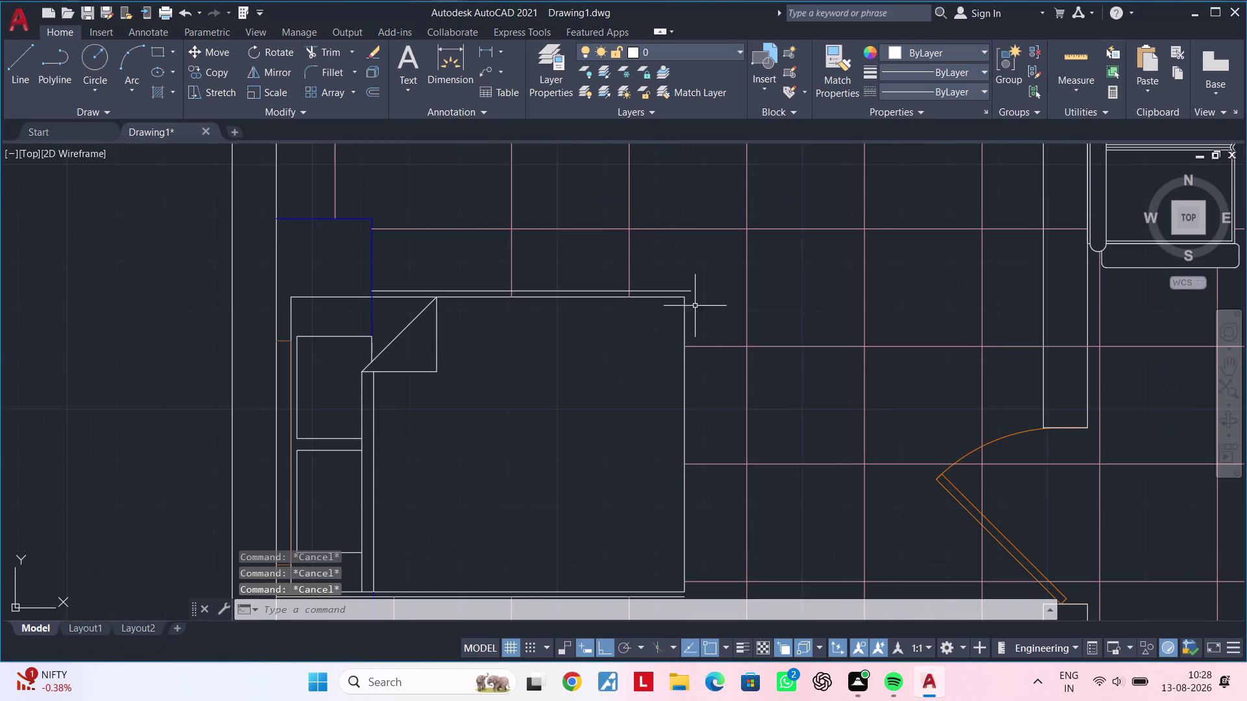
middle_drag(695, 306, 715, 268)
key(Escape)
key(Escape)
middle_drag(725, 287, 697, 265)
key(Escape)
key(Escape)
key(Escape)
key(Escape)
key(Escape)
middle_drag(741, 283, 698, 288)
key(Escape)
key(Escape)
key(Escape)
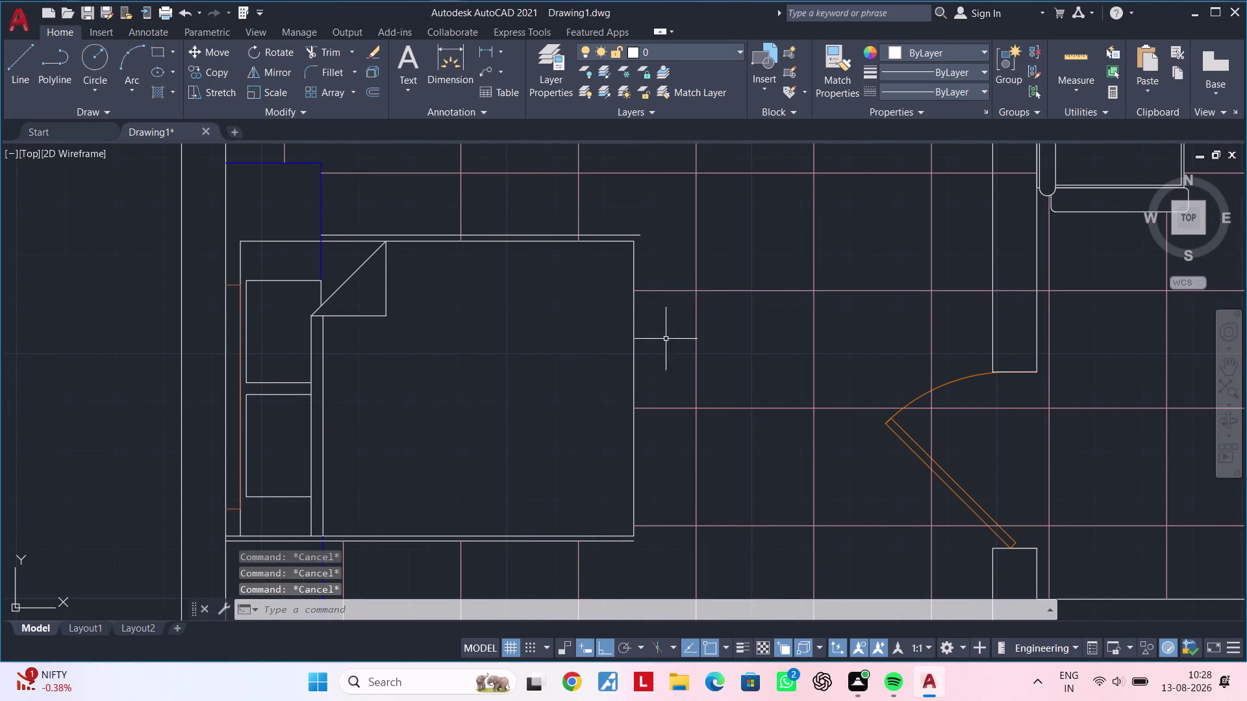
middle_drag(672, 347, 674, 327)
middle_drag(671, 346, 675, 318)
key(Escape)
scroll(up, 3)
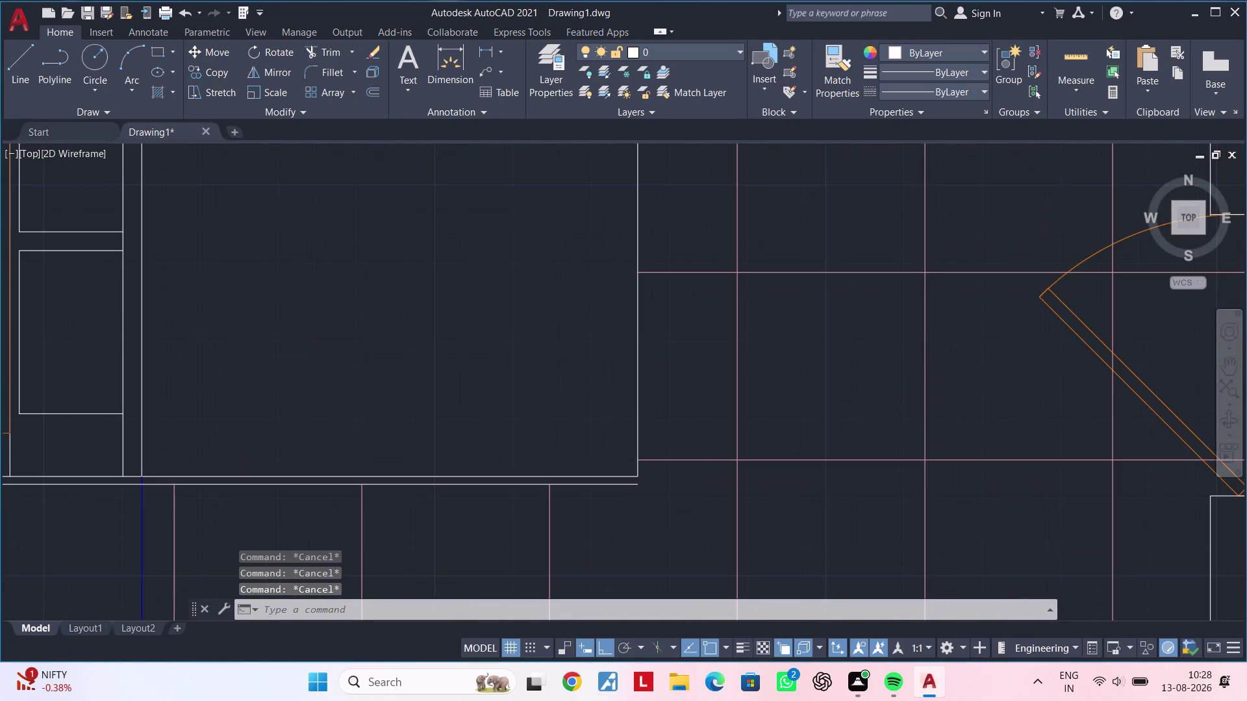
scroll(down, 3)
middle_drag(639, 509, 604, 570)
key(Escape)
key(Escape)
key(Escape)
Draw a short line from the wall end down to the wall line.
text(l)
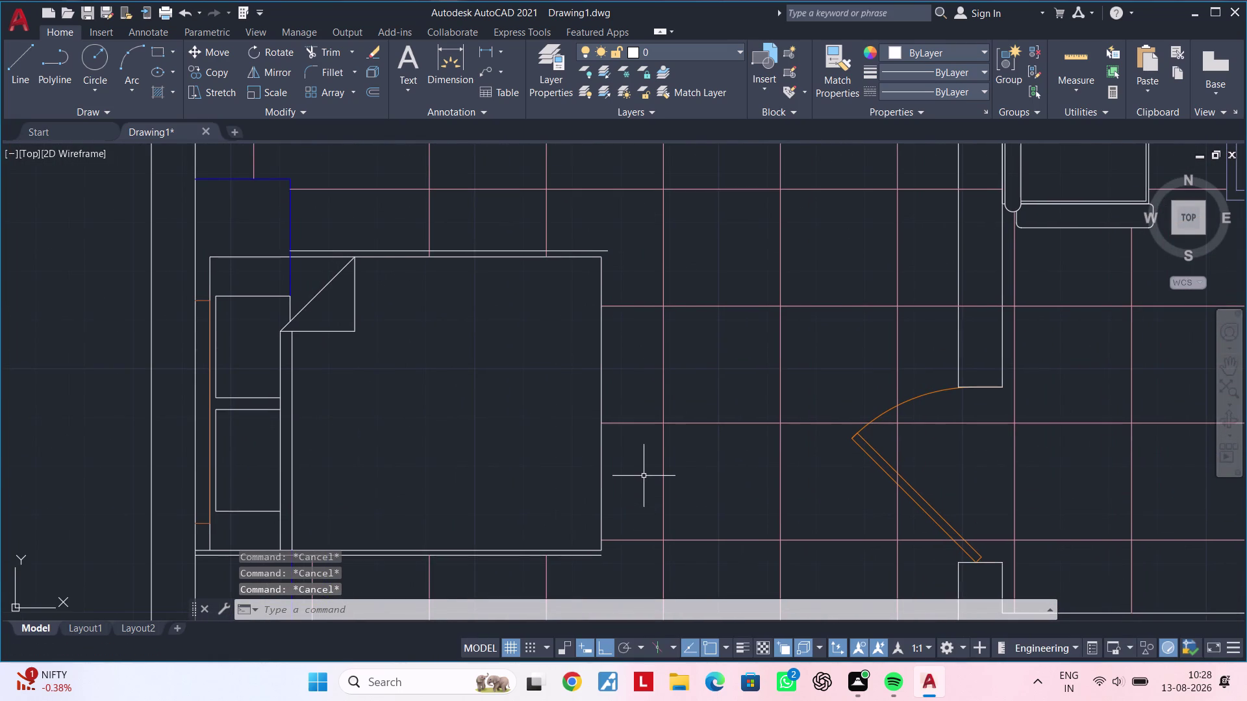
key(space)
scroll(up, 3)
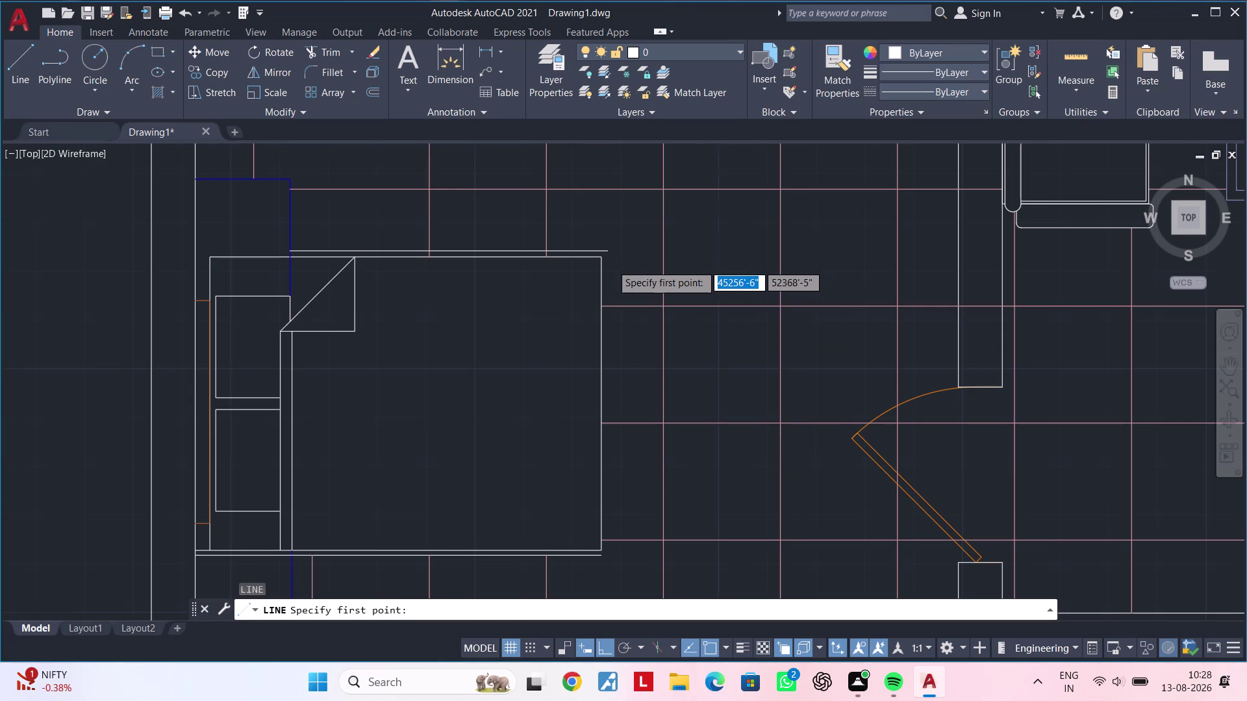
scroll(up, 3)
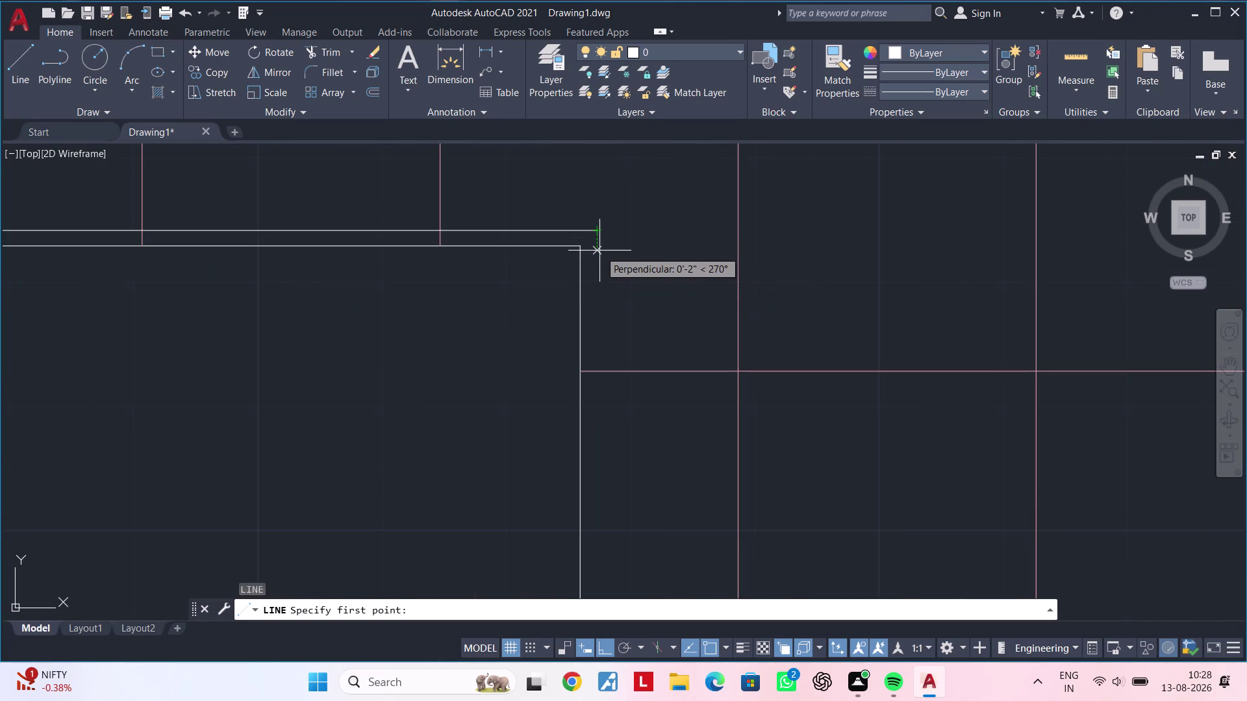
click(599, 251)
middle_drag(605, 468, 602, 185)
scroll(down, 3)
middle_drag(567, 478, 582, 327)
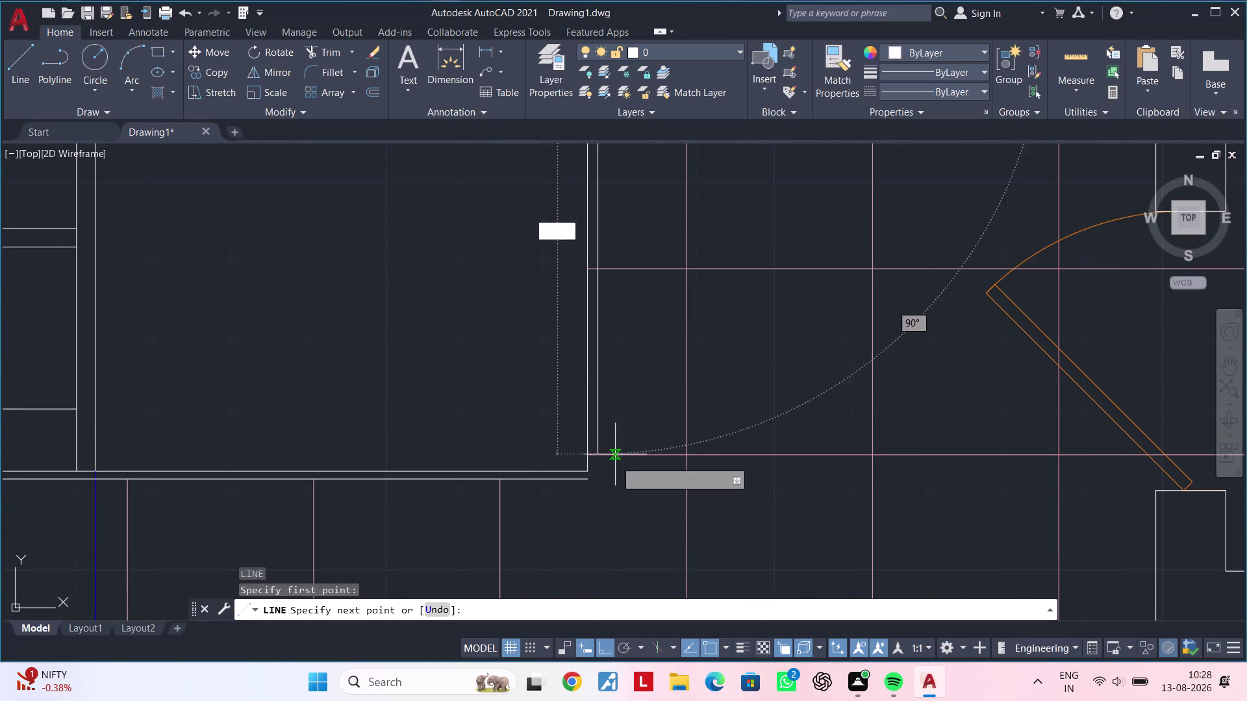
click(596, 472)
key(Escape)
key(Escape)
key(Escape)
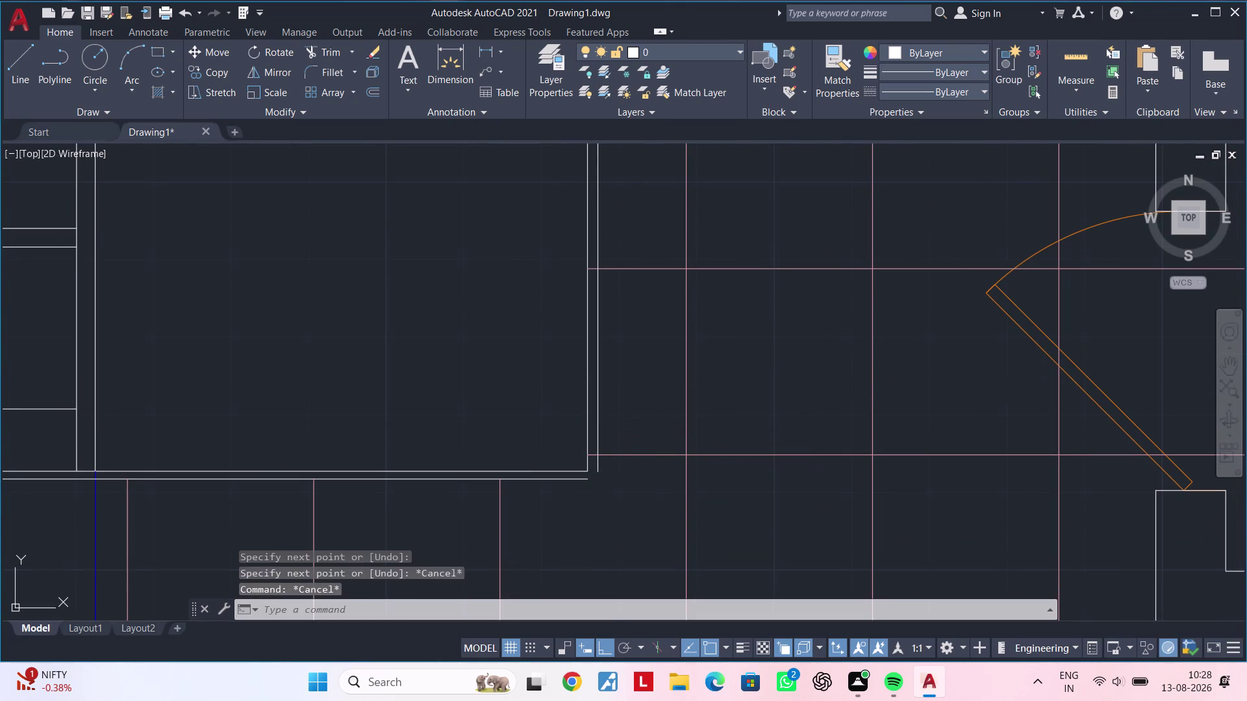
key(Escape)
middle_drag(646, 411, 660, 564)
key(Escape)
key(Escape)
Measure the 1-inch gap between the double wall lines without placing the dimension.
middle_drag(644, 479, 691, 480)
key(Escape)
key(Escape)
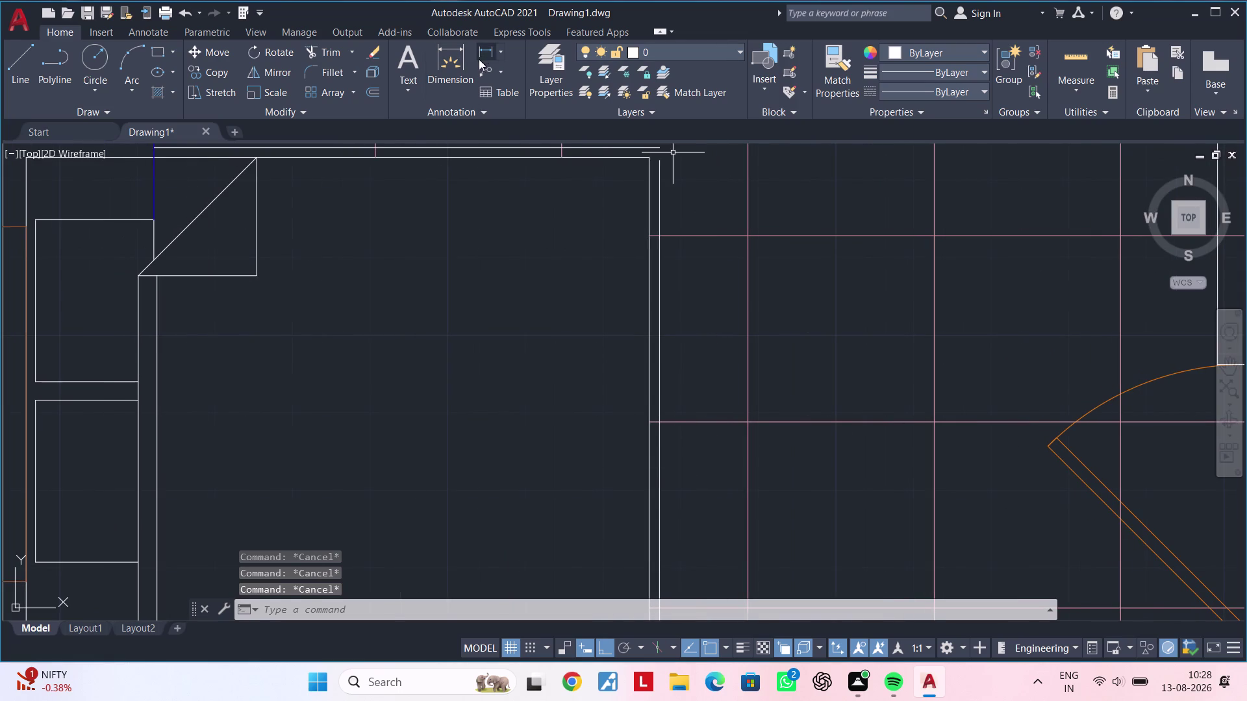
click(485, 48)
middle_drag(684, 287, 680, 466)
scroll(up, 3)
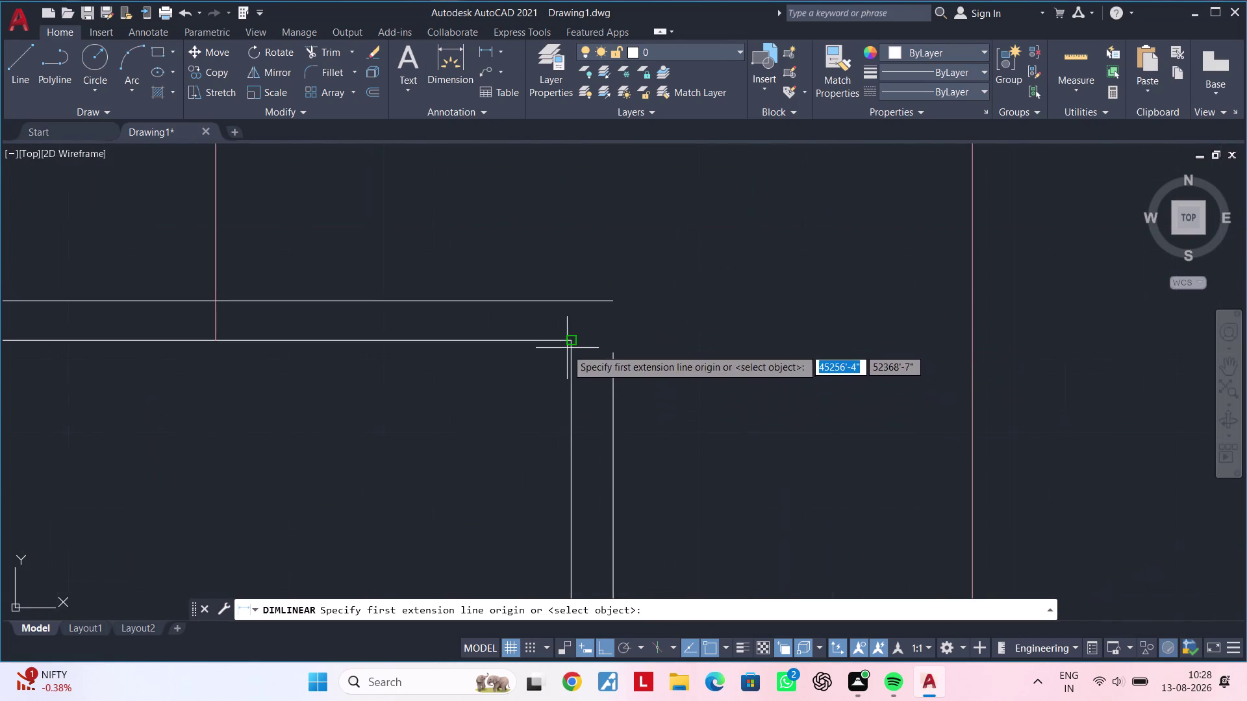
click(570, 415)
click(614, 416)
scroll(down, 3)
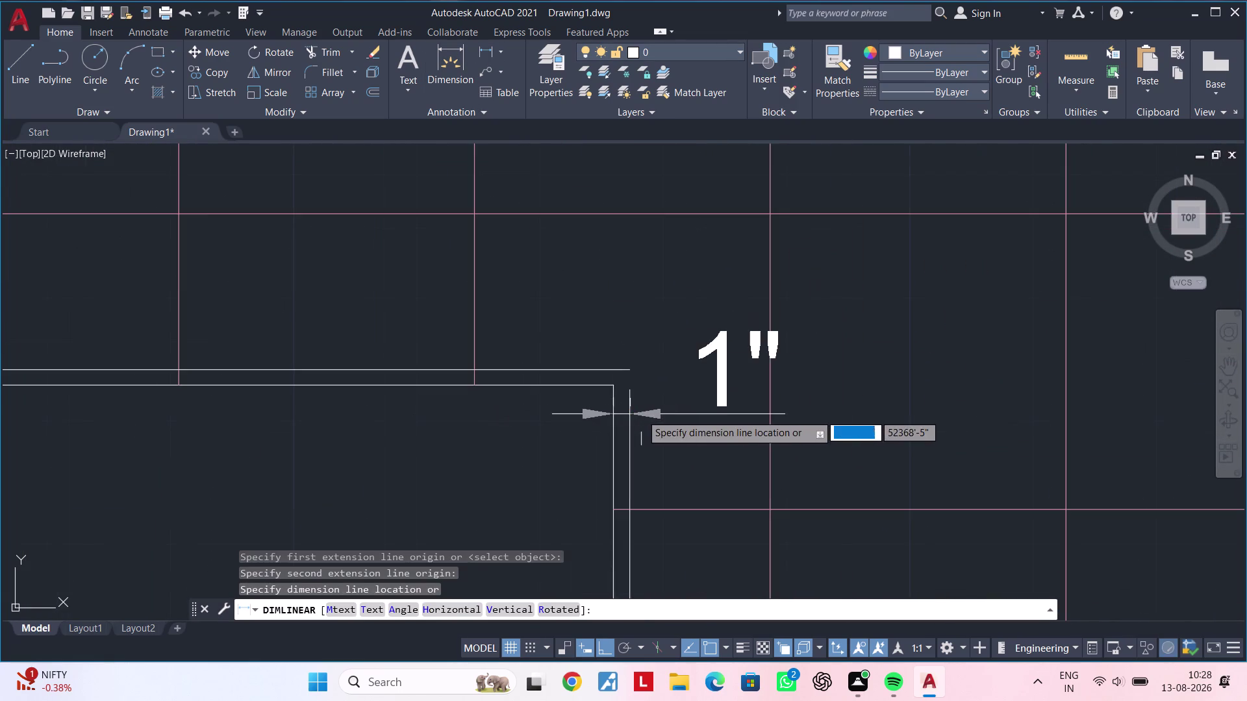
middle_drag(641, 414, 819, 299)
key(Escape)
key(Escape)
key(Escape)
scroll(down, 3)
middle_drag(857, 337, 825, 284)
key(Escape)
key(Escape)
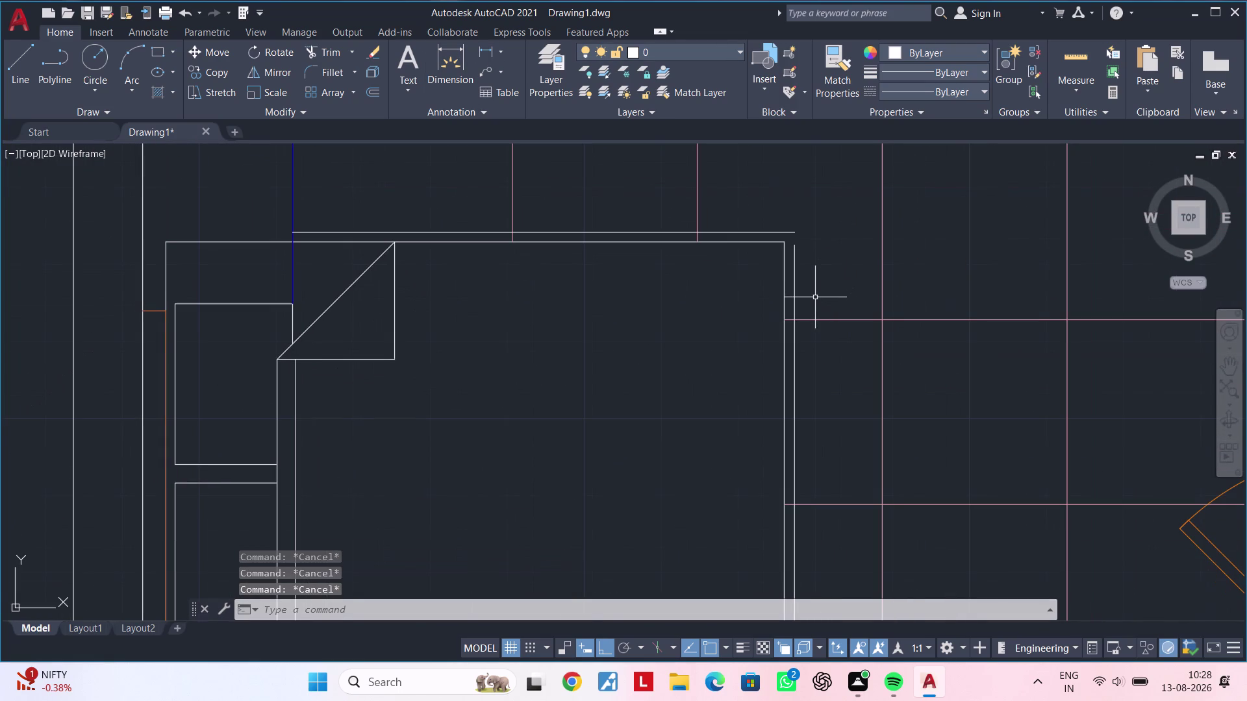
Fillet the top horizontal and vertical wall lines into a square corner.
key(f)
key(space)
click(793, 261)
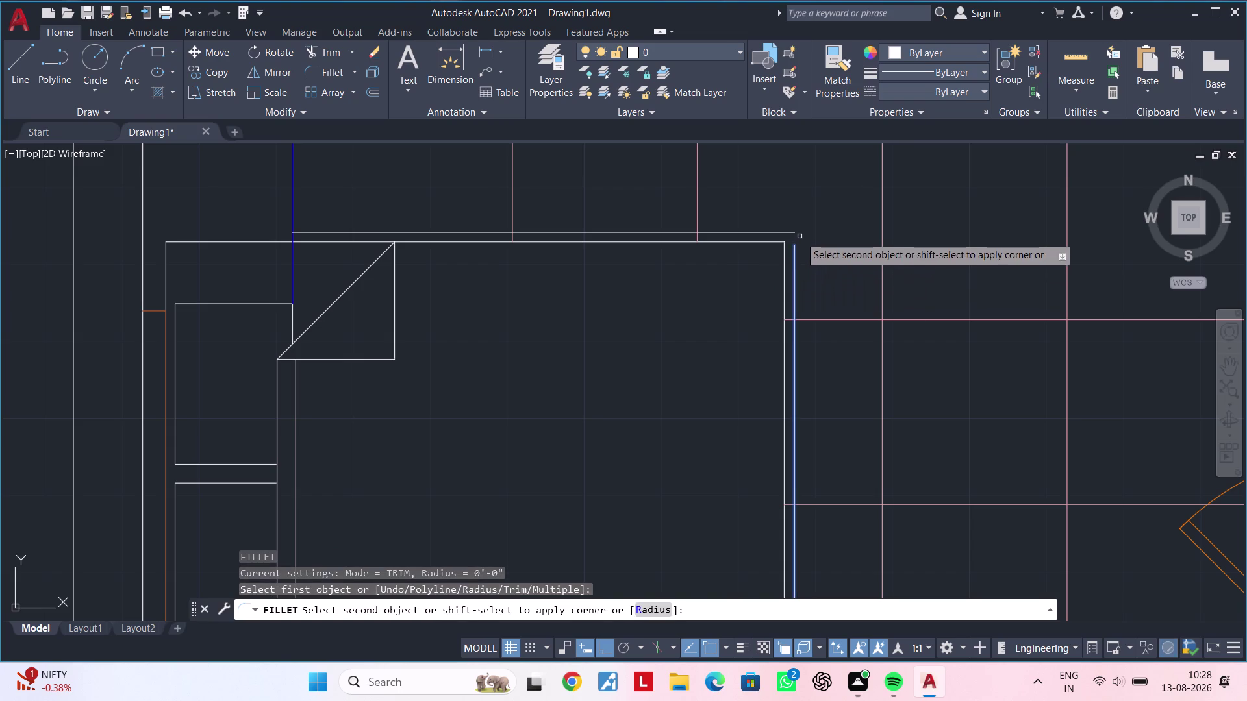
click(790, 234)
scroll(down, 3)
middle_drag(819, 322, 830, 4)
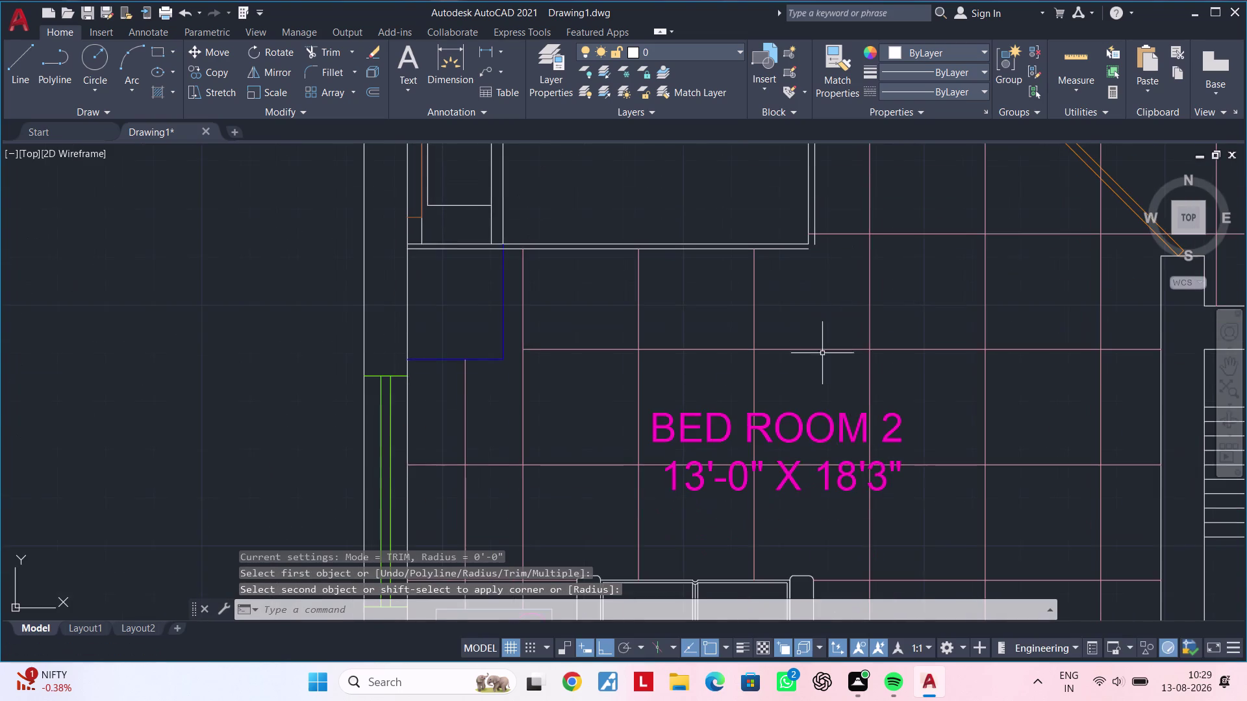
scroll(up, 3)
middle_drag(806, 275, 736, 346)
Fillet the outer horizontal wall line and its vertical line into a second square corner.
key(space)
scroll(up, 3)
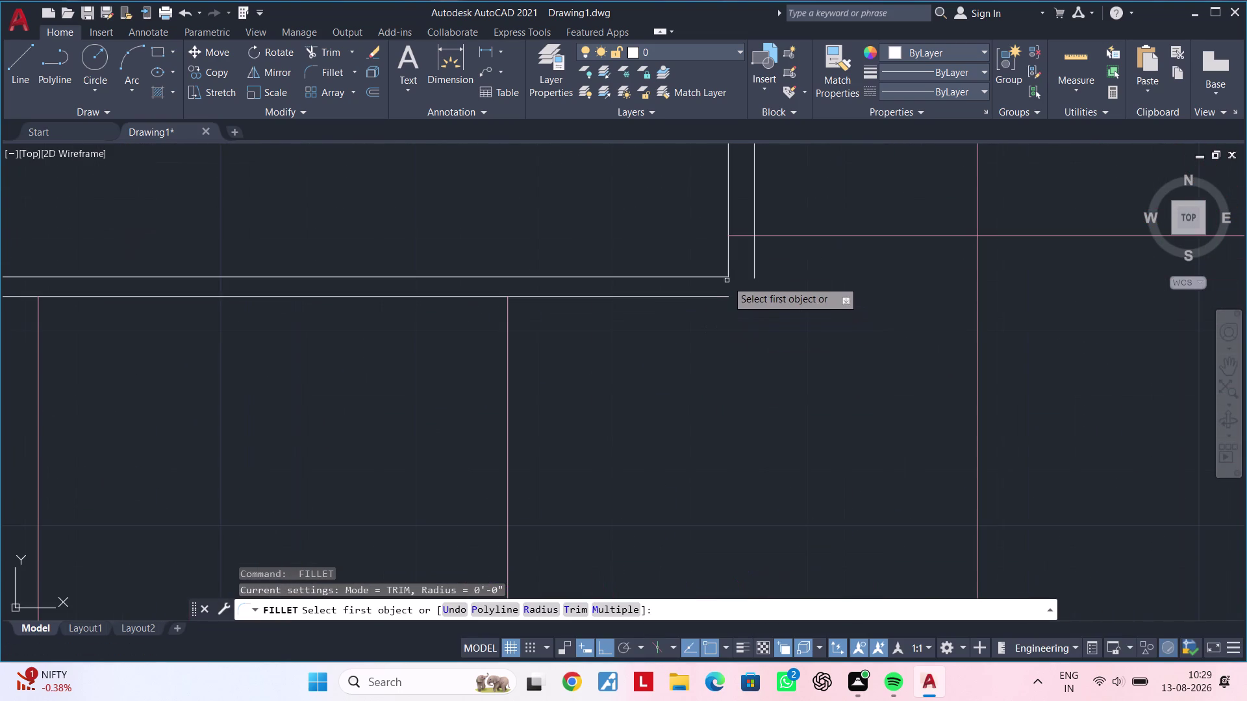
click(717, 297)
click(754, 269)
key(Escape)
key(Escape)
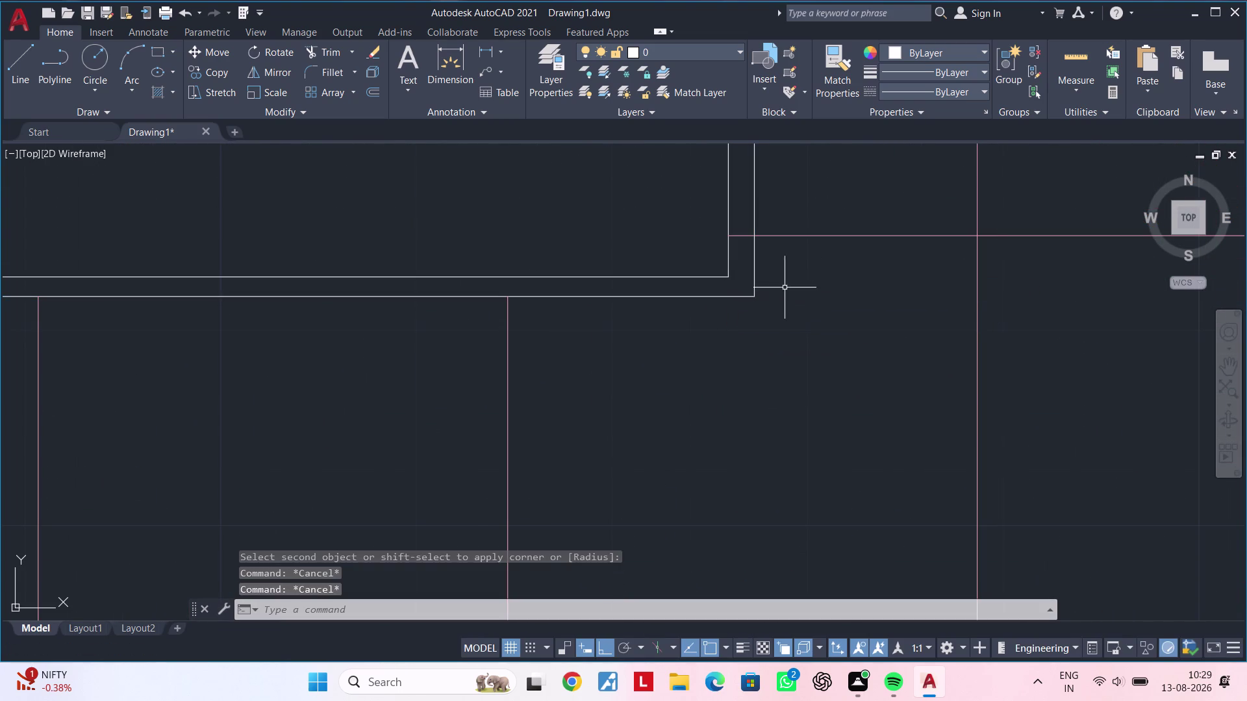
middle_drag(785, 296, 765, 452)
key(Escape)
key(Escape)
Trim away the first overhanging line ends of the toilet outline with TR.
key(Escape)
text(tr)
key(space)
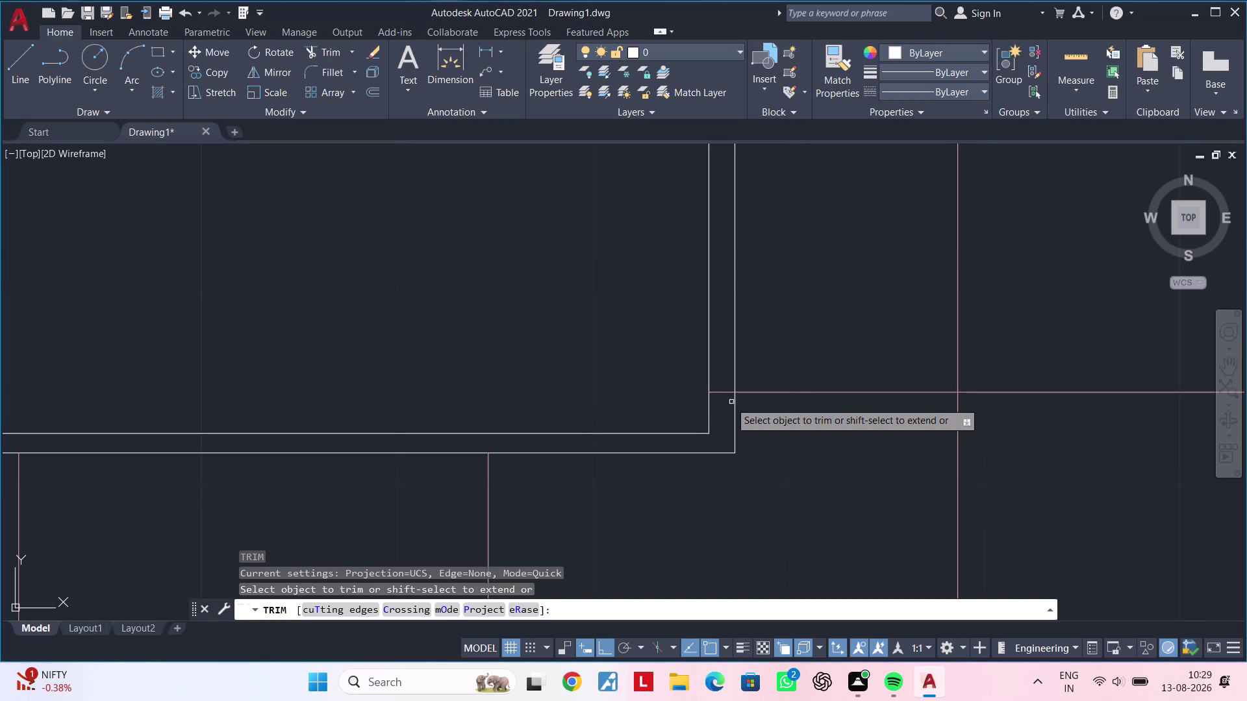
click(721, 392)
scroll(down, 3)
middle_drag(780, 335, 646, 634)
scroll(up, 3)
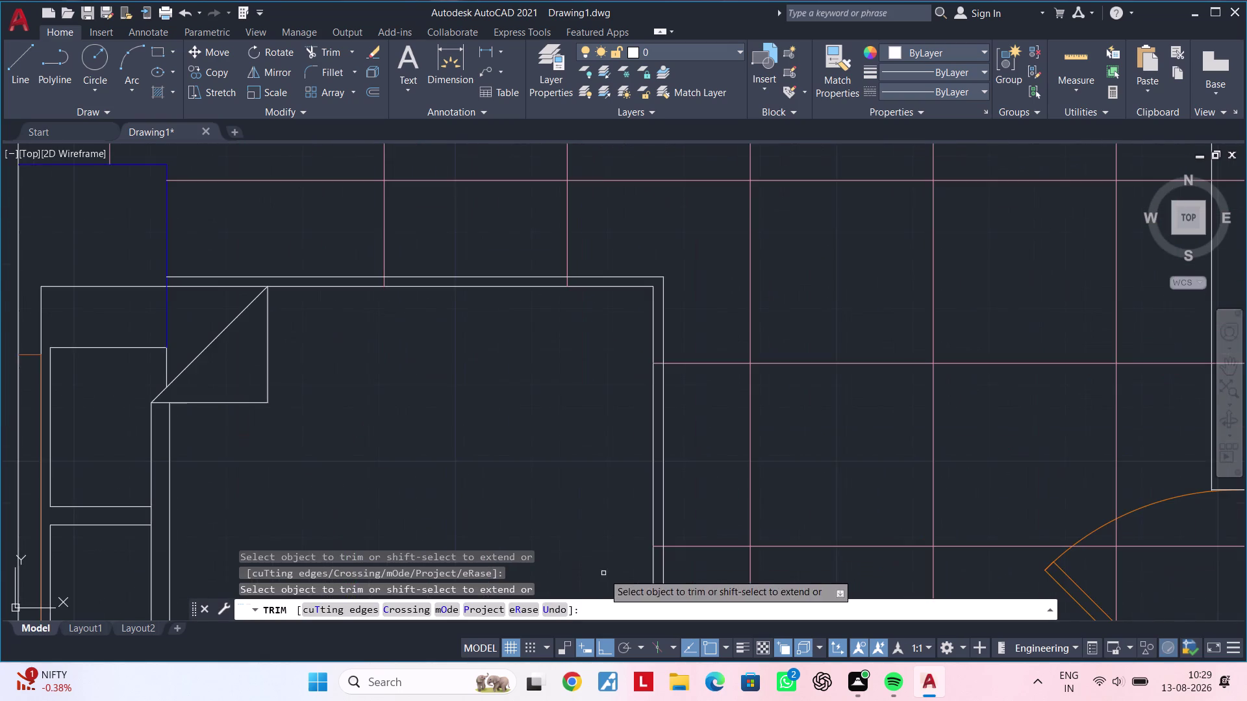
middle_drag(667, 557, 680, 508)
scroll(up, 3)
scroll(up, 3)
drag(637, 495, 633, 529)
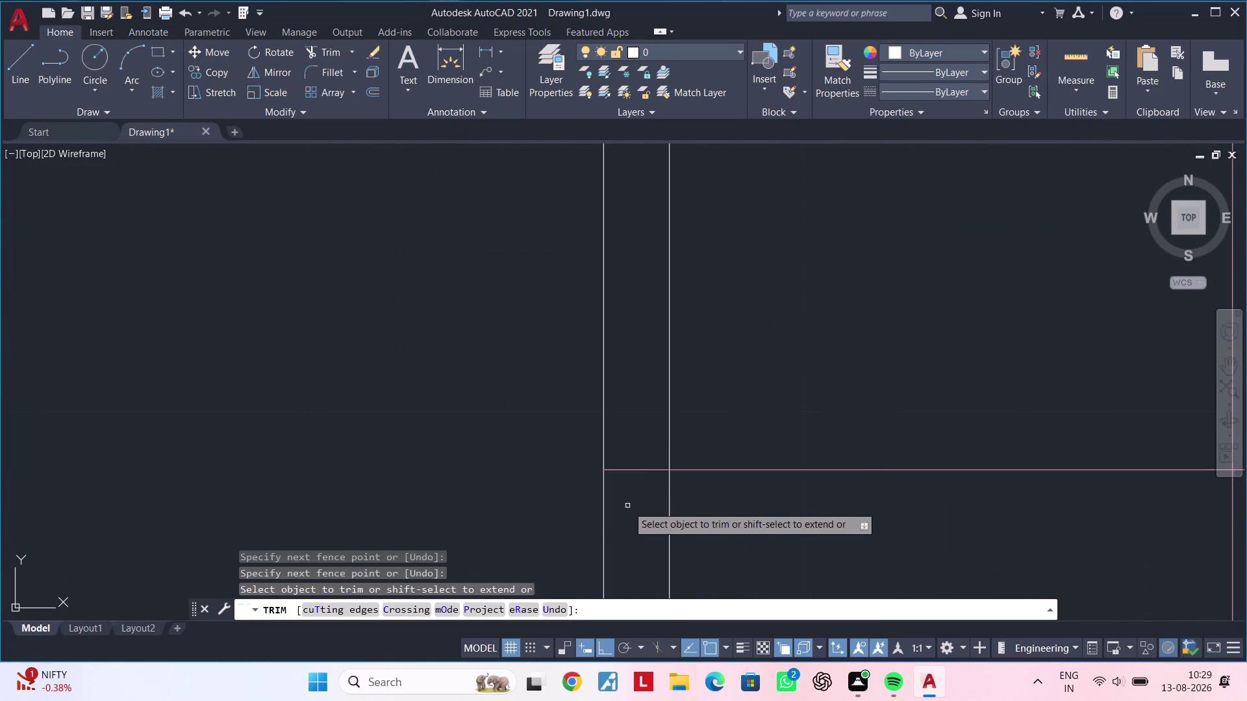
drag(645, 441, 637, 522)
Trim off the next two overhanging line ends of the toilet outline.
scroll(down, 3)
middle_drag(638, 502, 584, 700)
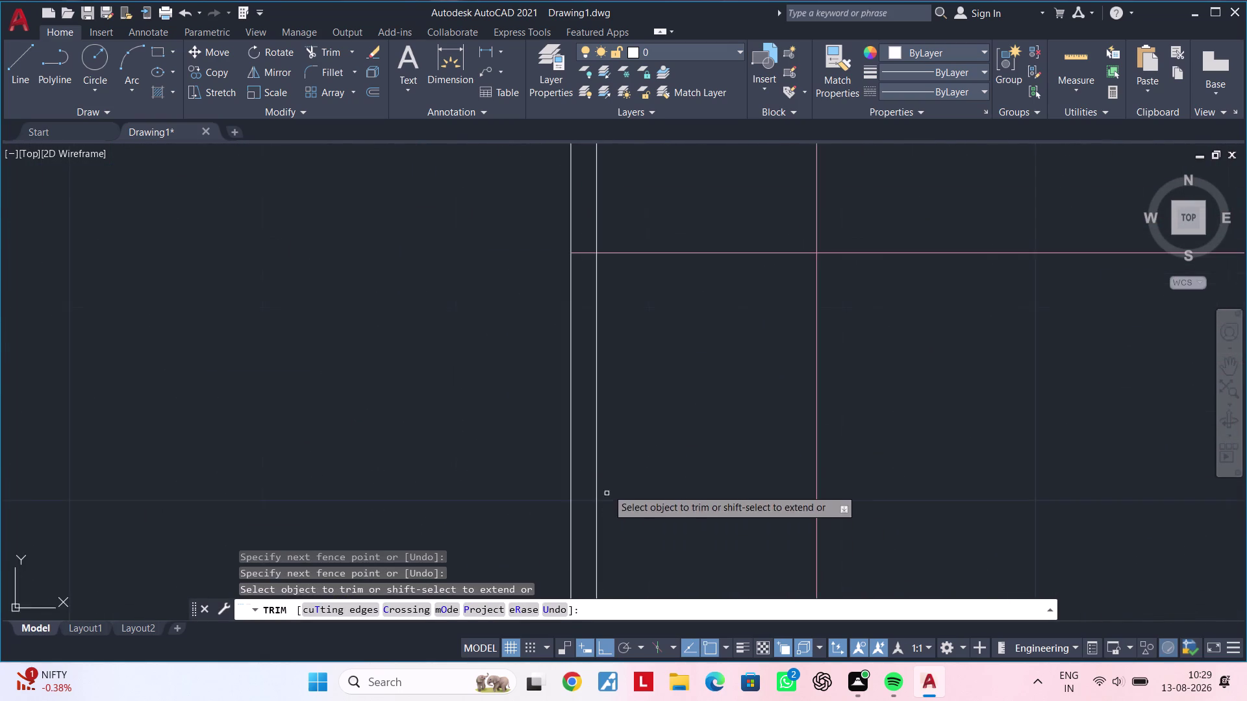
scroll(down, 3)
middle_drag(628, 473, 606, 578)
scroll(up, 3)
drag(583, 516, 578, 603)
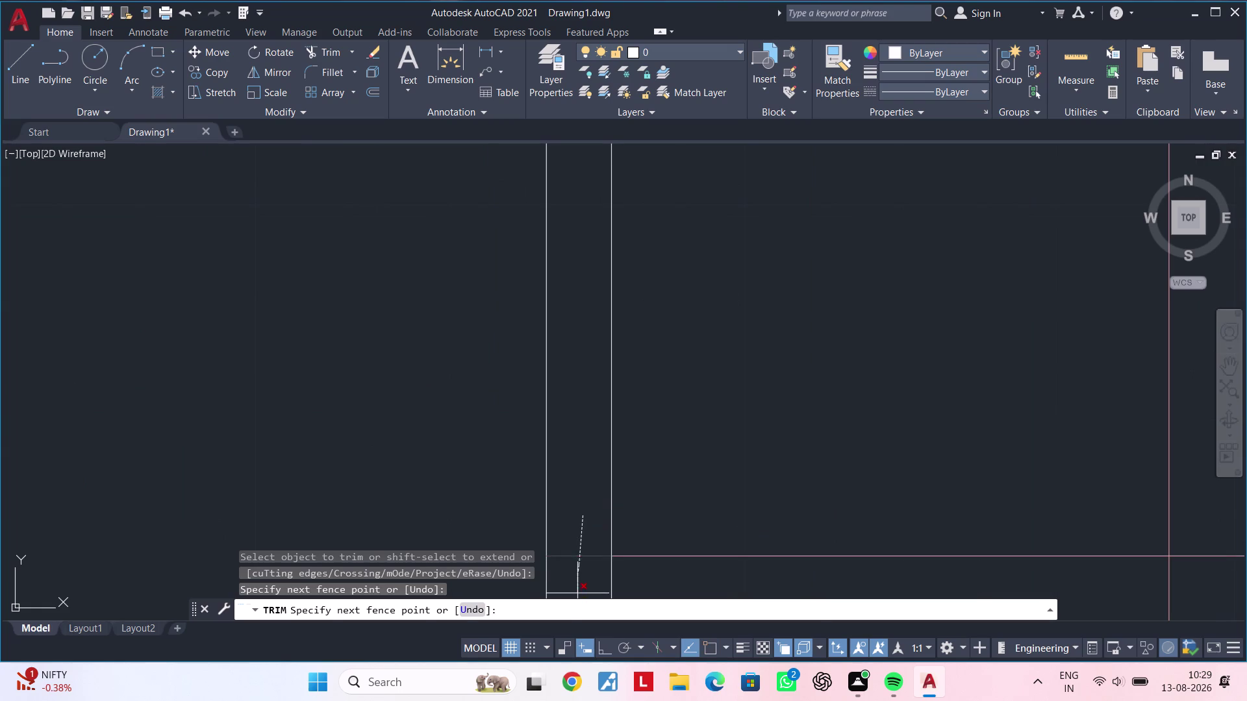
scroll(down, 3)
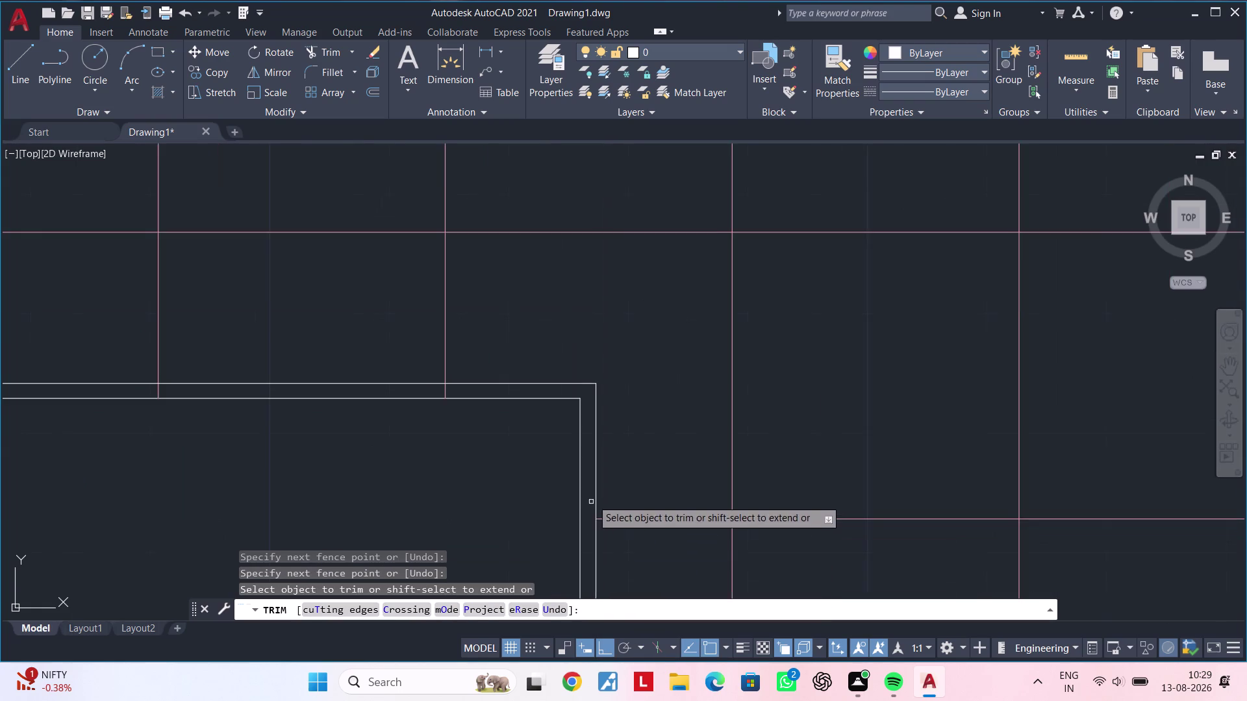
middle_drag(591, 499, 746, 545)
scroll(up, 3)
drag(626, 471, 896, 510)
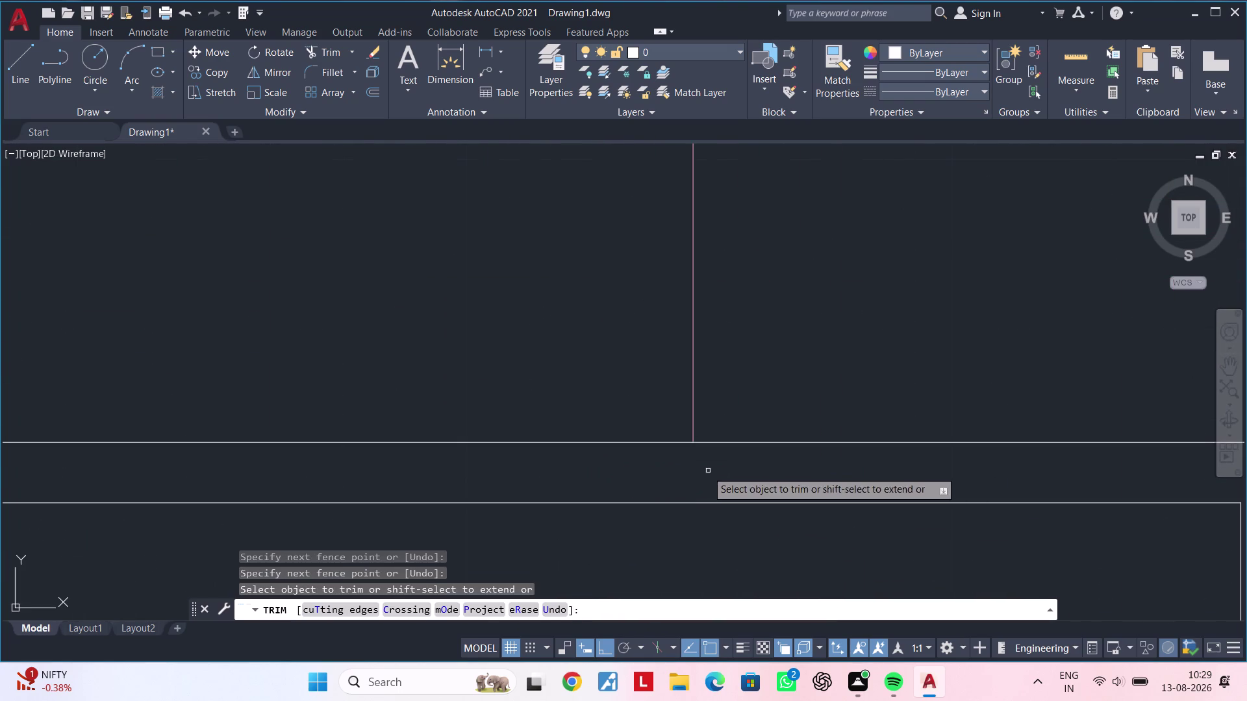
Trim the remaining leftover line pieces and end the trim command.
scroll(down, 3)
middle_drag(644, 480, 1246, 484)
drag(712, 475, 739, 477)
drag(774, 478, 798, 477)
click(797, 477)
scroll(down, 3)
middle_drag(828, 510, 587, 410)
key(Escape)
key(Escape)
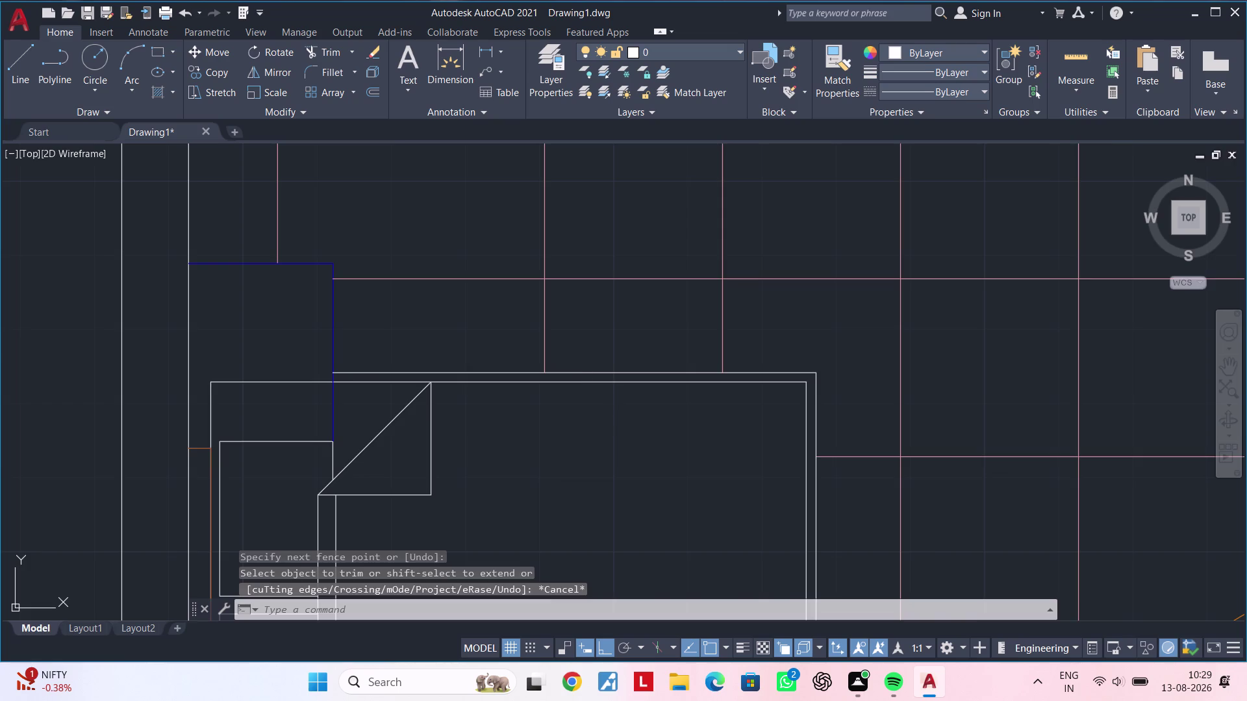
key(Escape)
scroll(down, 3)
middle_drag(617, 436, 531, 389)
key(Escape)
key(Escape)
Copy the furniture outline's purple line properties onto three bed edges with Match Properties.
key(m)
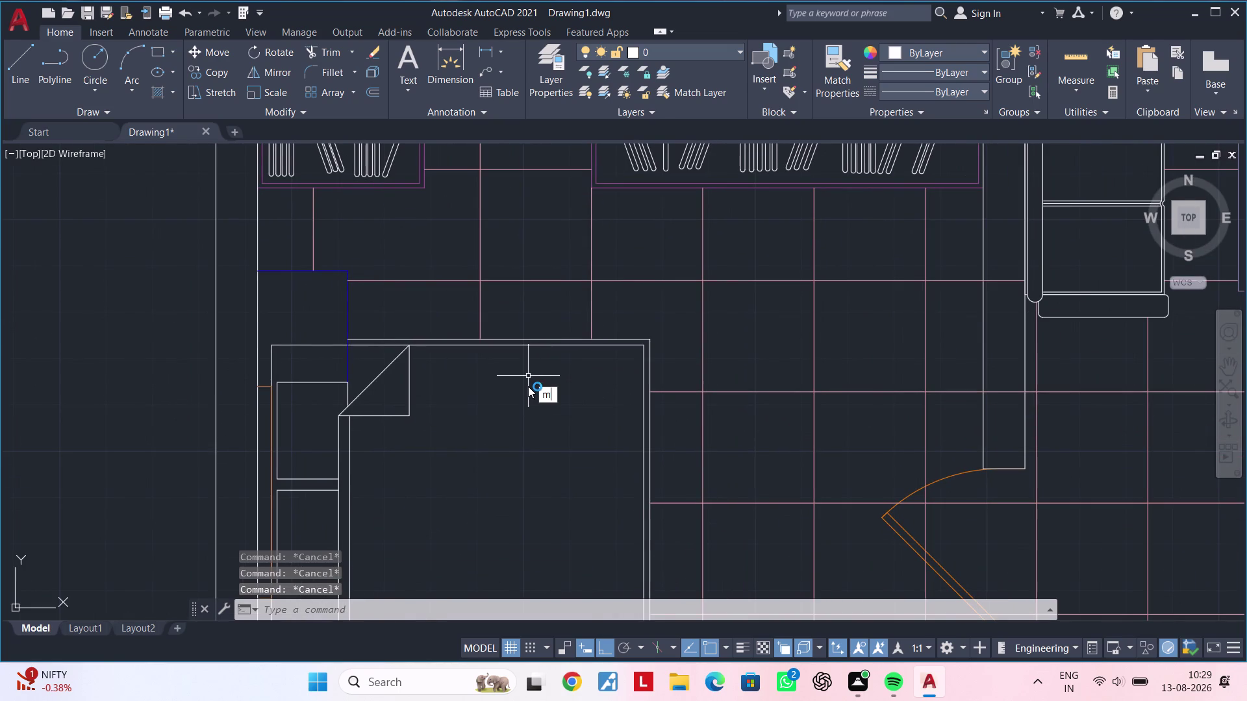
text(a)
key(space)
click(621, 189)
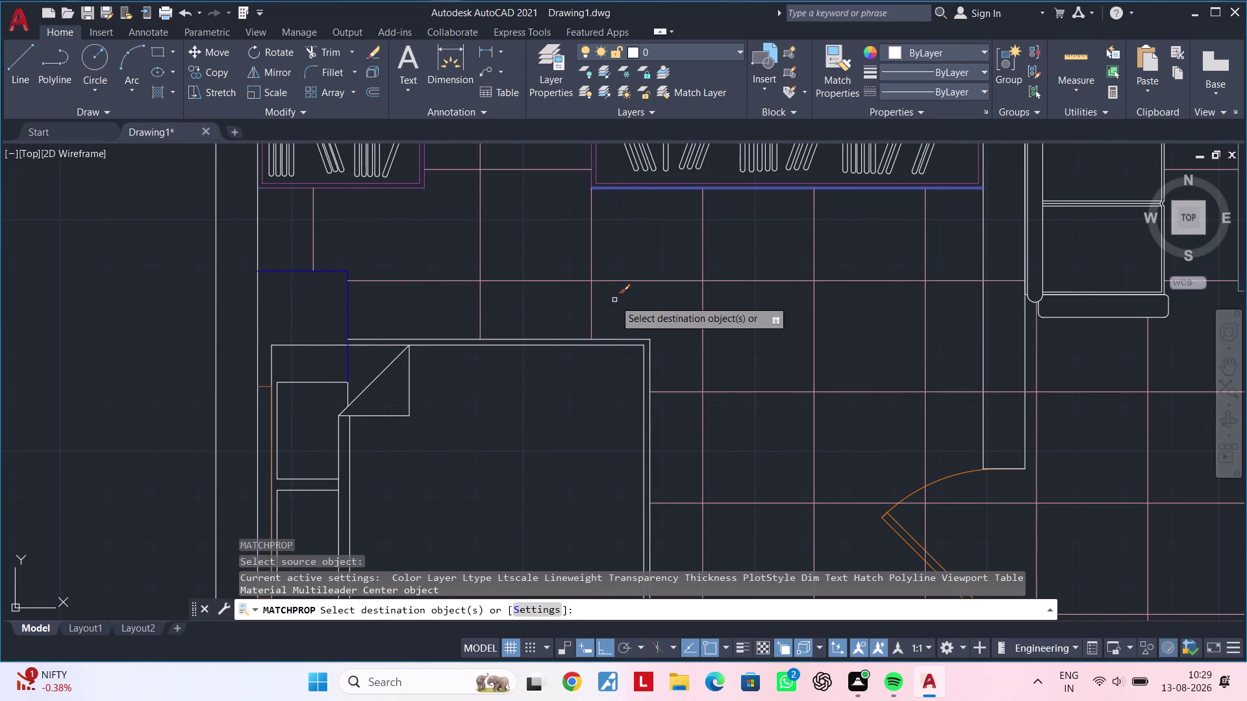
click(565, 337)
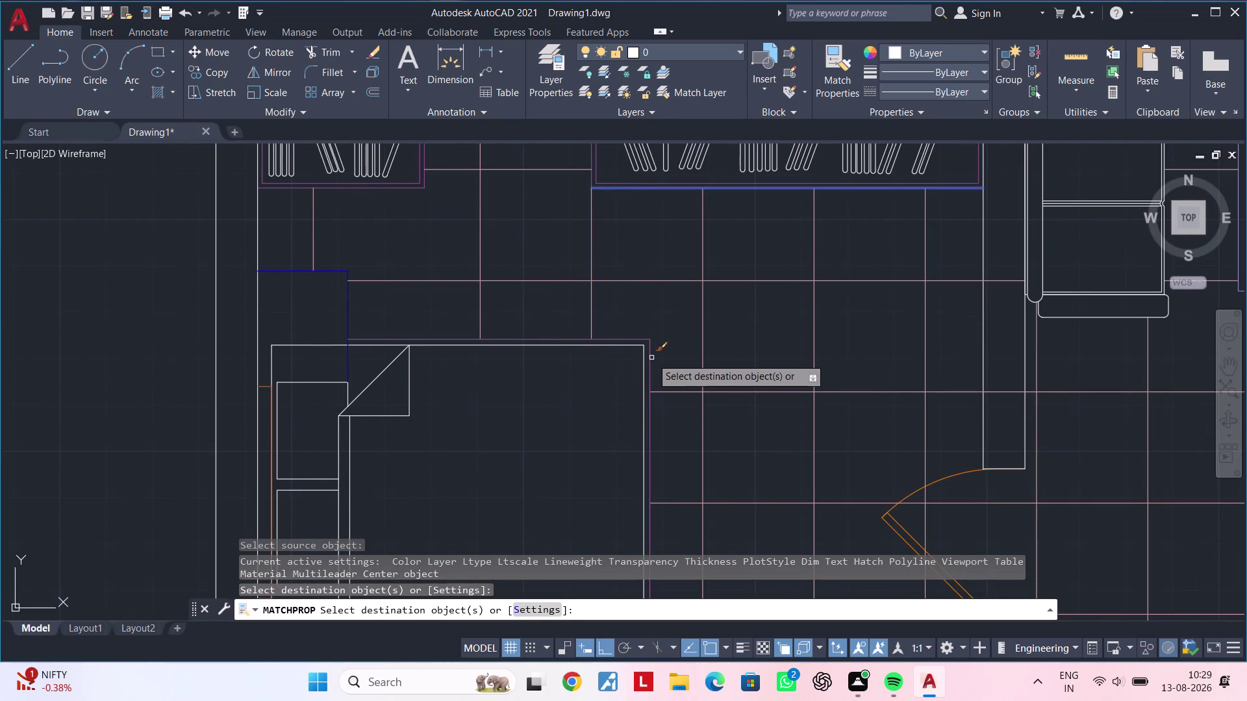
click(652, 358)
middle_drag(580, 410, 677, 115)
click(558, 332)
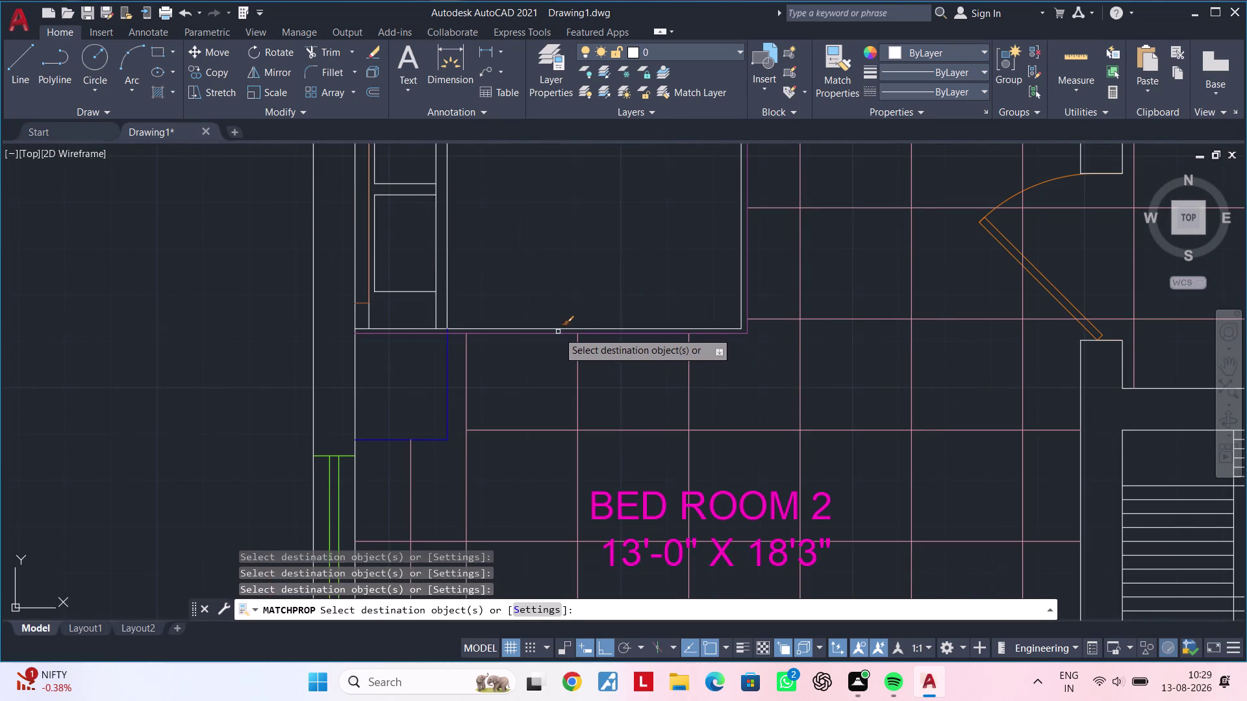
scroll(down, 3)
middle_drag(747, 384, 532, 385)
key(Escape)
key(Escape)
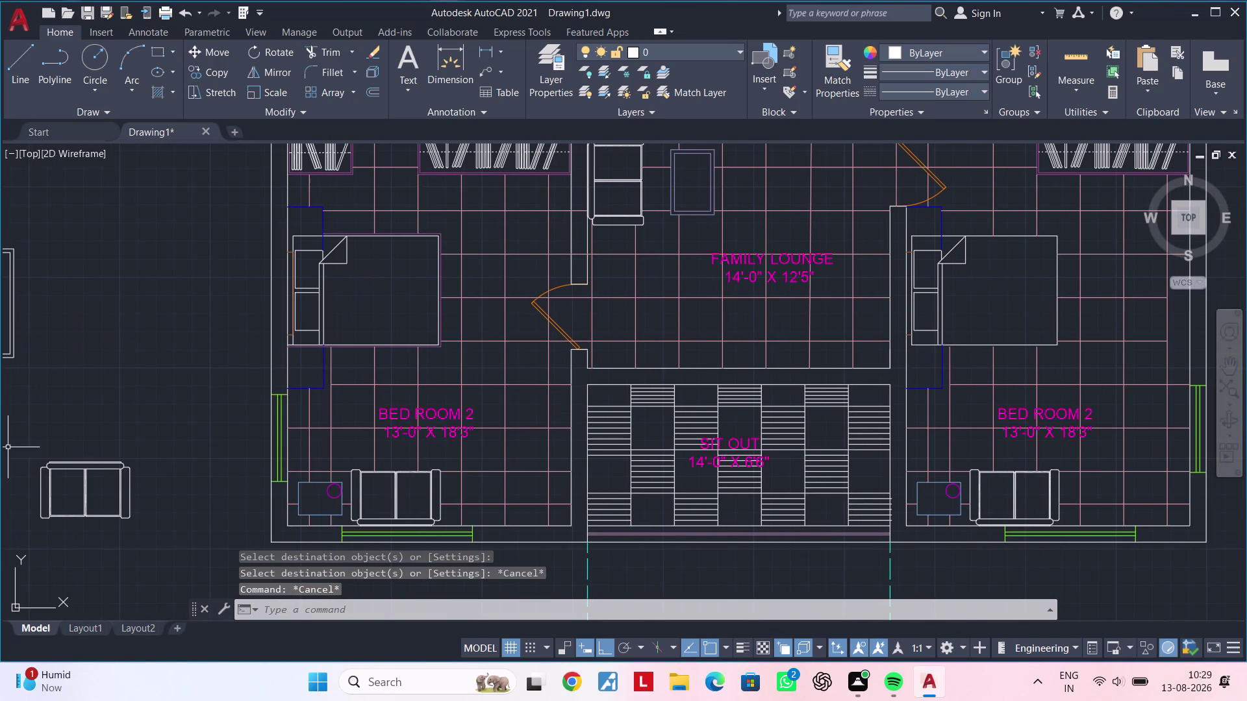
Start a trim on a line segment, then cancel it without cutting.
scroll(up, 3)
scroll(up, 3)
middle_click(271, 384)
key(Escape)
key(Escape)
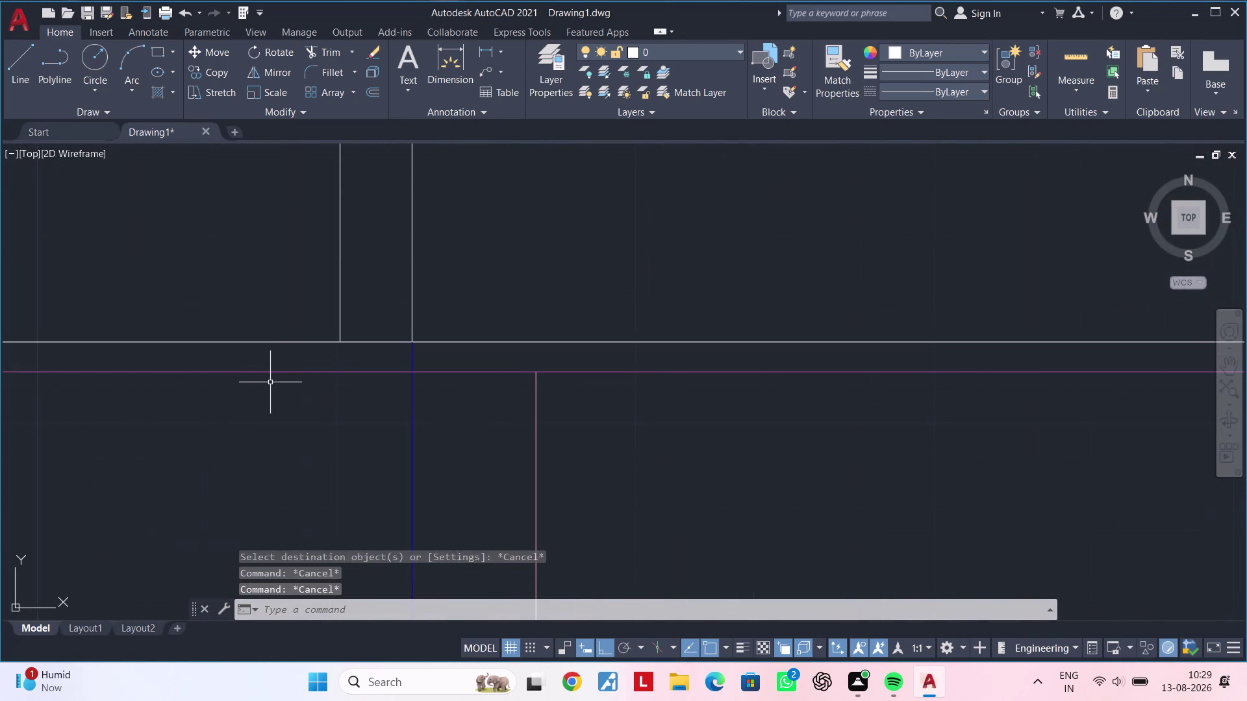
text(tr)
key(space)
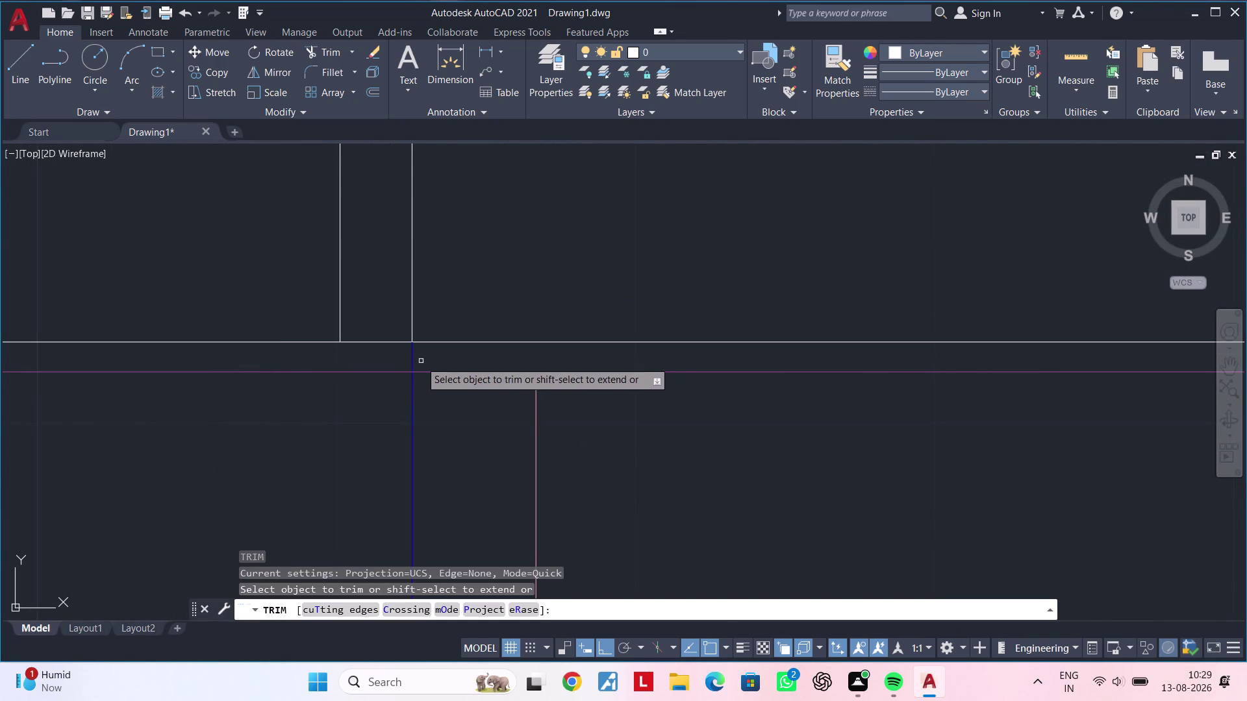
click(410, 356)
key(Escape)
scroll(down, 3)
middle_drag(419, 445, 202, 442)
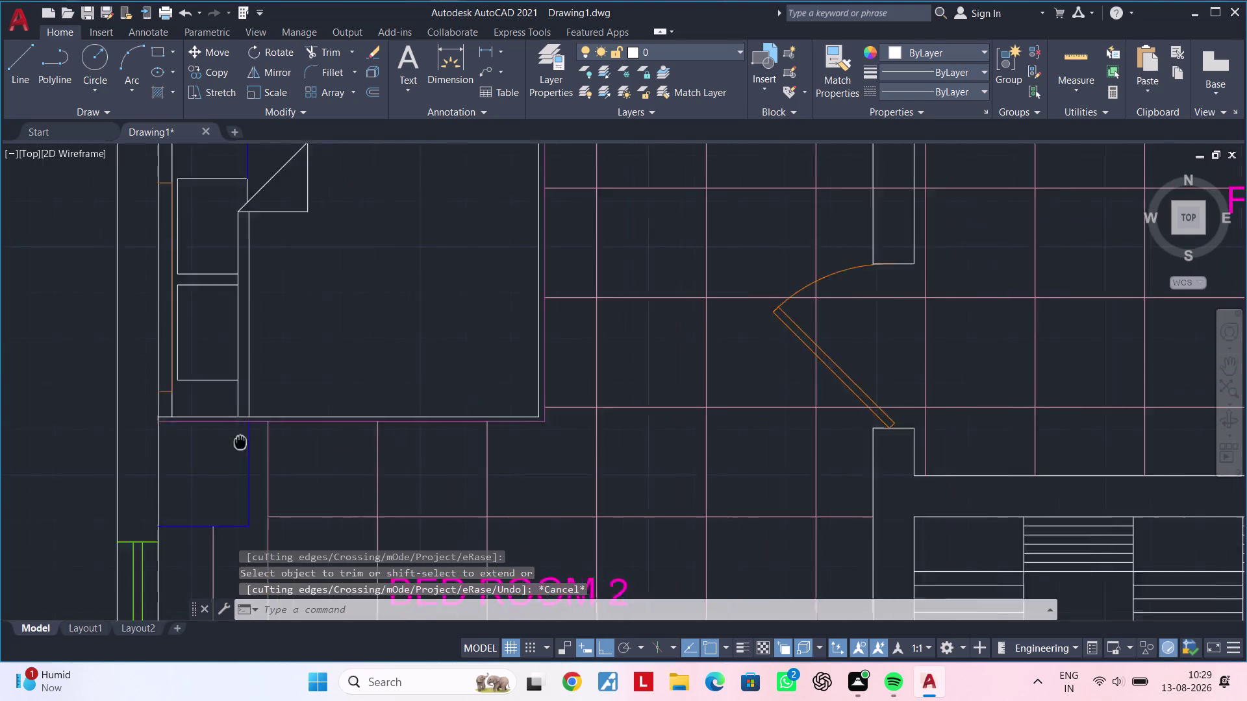
middle_drag(203, 442, 191, 443)
key(Escape)
key(Escape)
key(Escape)
Start Trim again near the bed's top corner and cancel it.
middle_drag(638, 468, 621, 479)
scroll(down, 3)
scroll(up, 3)
middle_drag(255, 322, 300, 295)
scroll(up, 3)
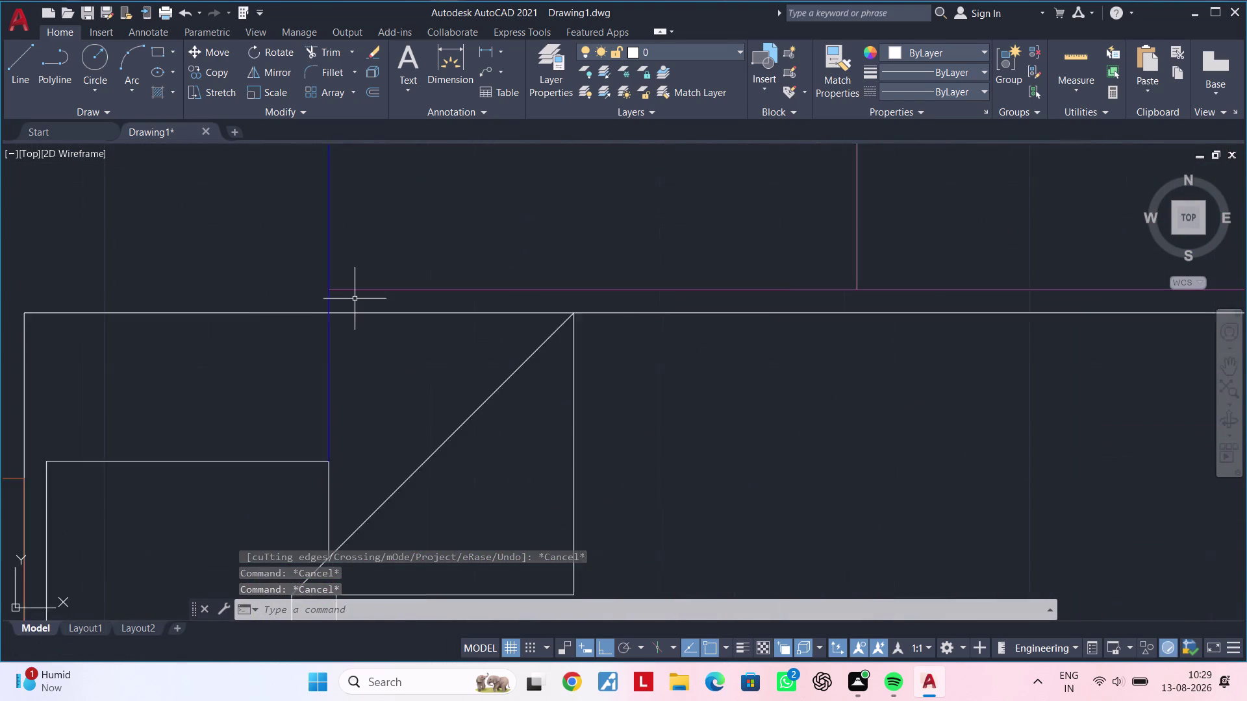
scroll(up, 3)
key(t)
text(r)
key(space)
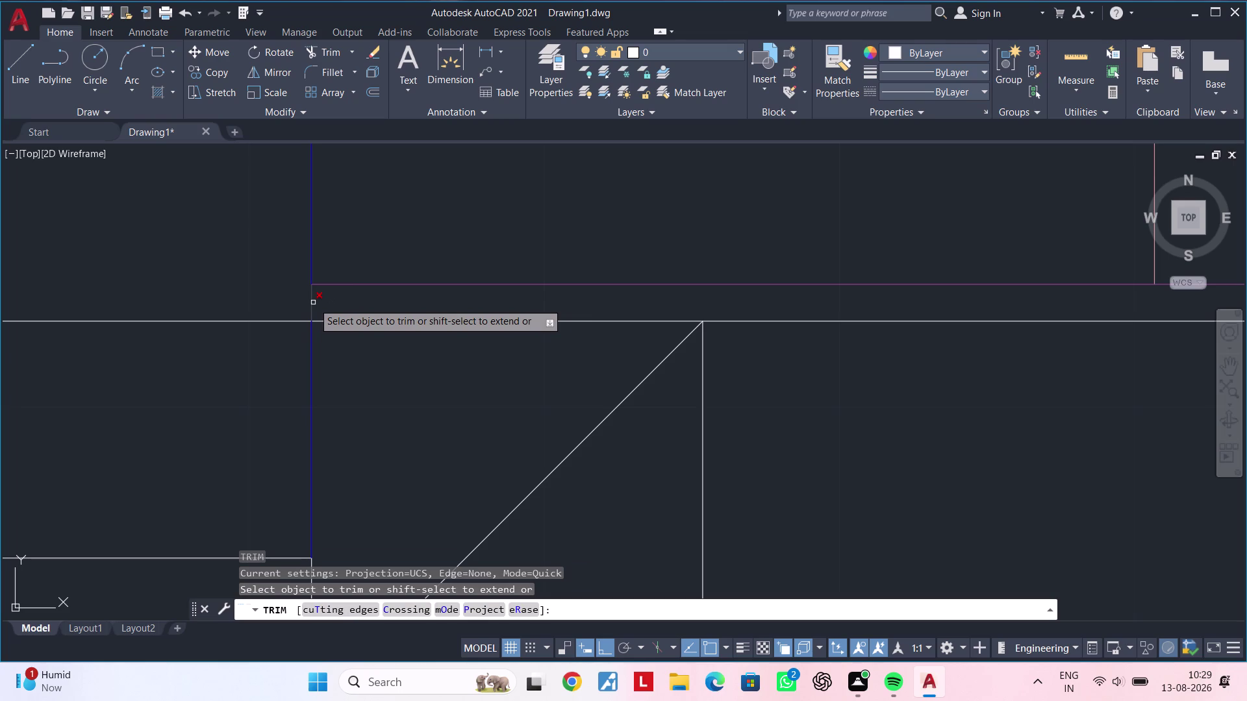
key(Escape)
key(Escape)
Select the top edge of the bed near the family lounge door.
scroll(down, 3)
middle_drag(726, 329, 447, 301)
scroll(down, 3)
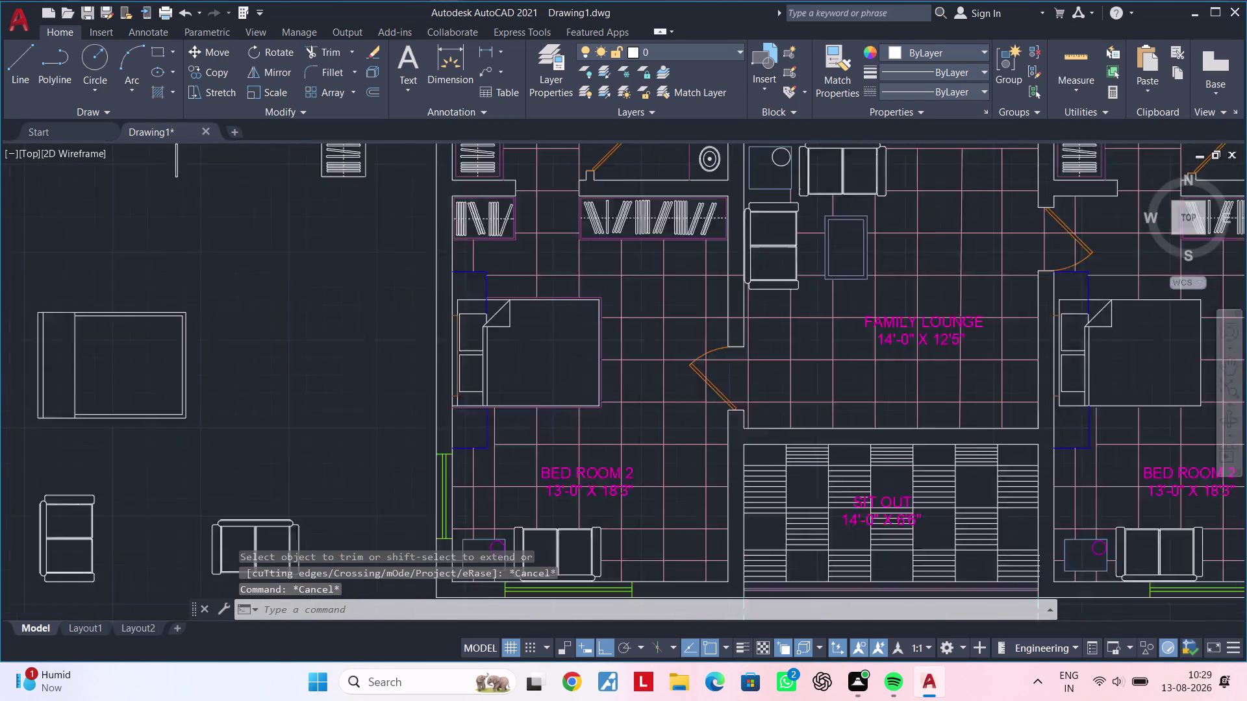
middle_drag(895, 332, 515, 331)
scroll(up, 3)
middle_drag(301, 290, 211, 320)
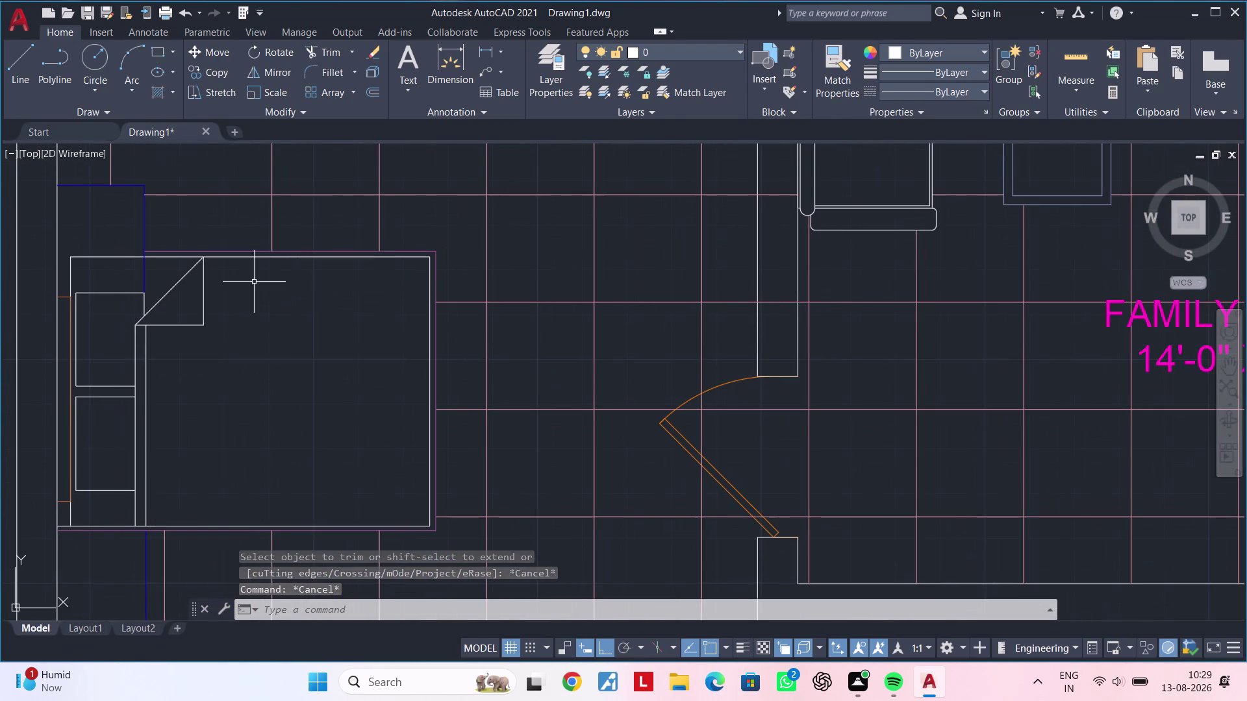
click(301, 252)
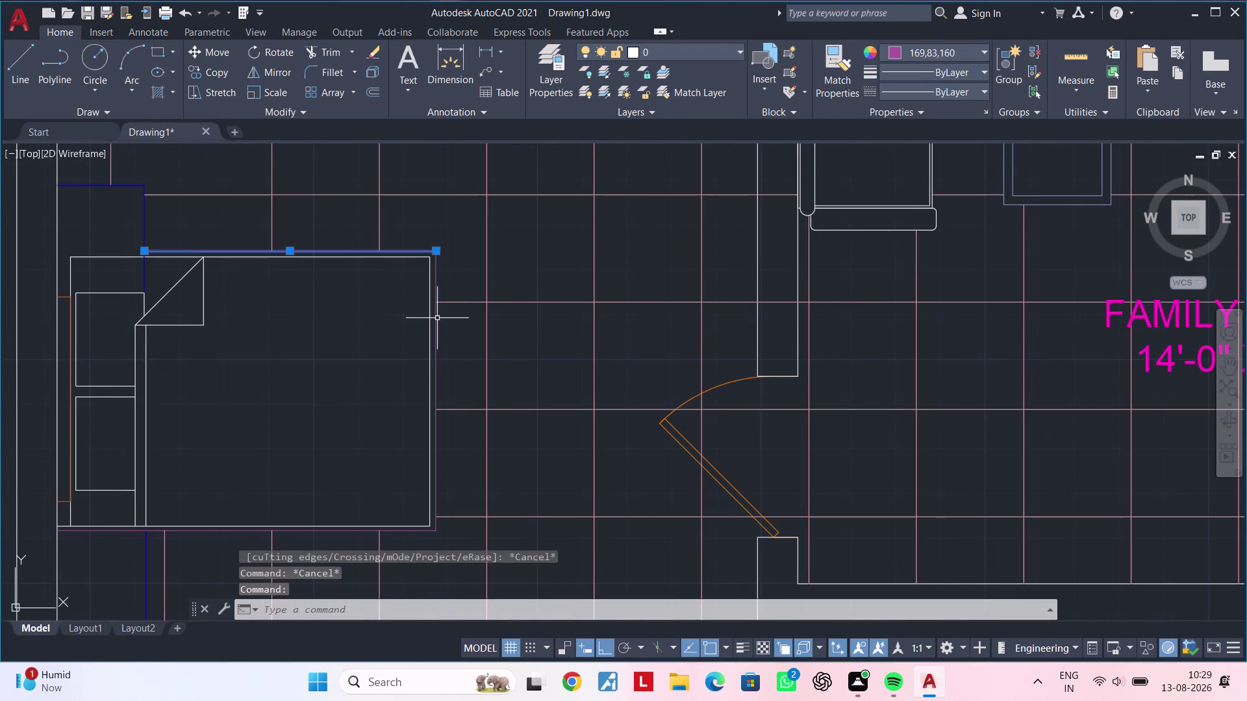
double_click(434, 320)
scroll(down, 3)
middle_drag(617, 347, 532, 353)
scroll(down, 3)
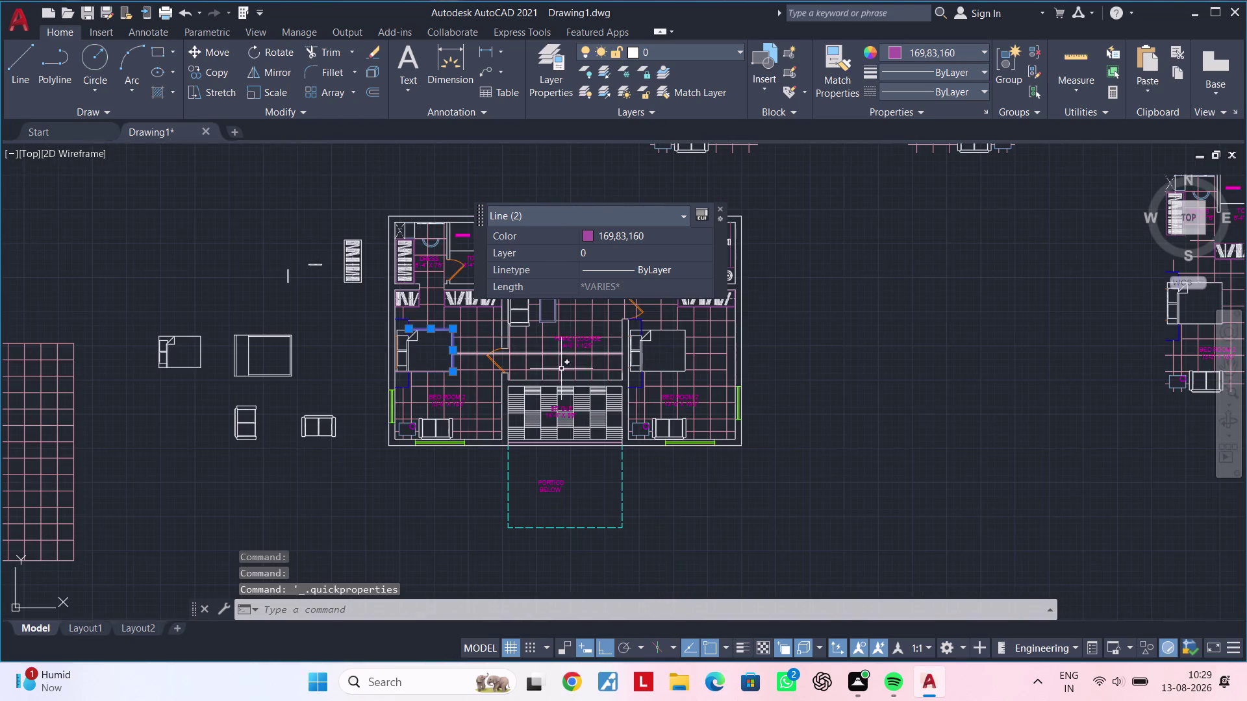
scroll(up, 3)
middle_drag(625, 378, 985, 384)
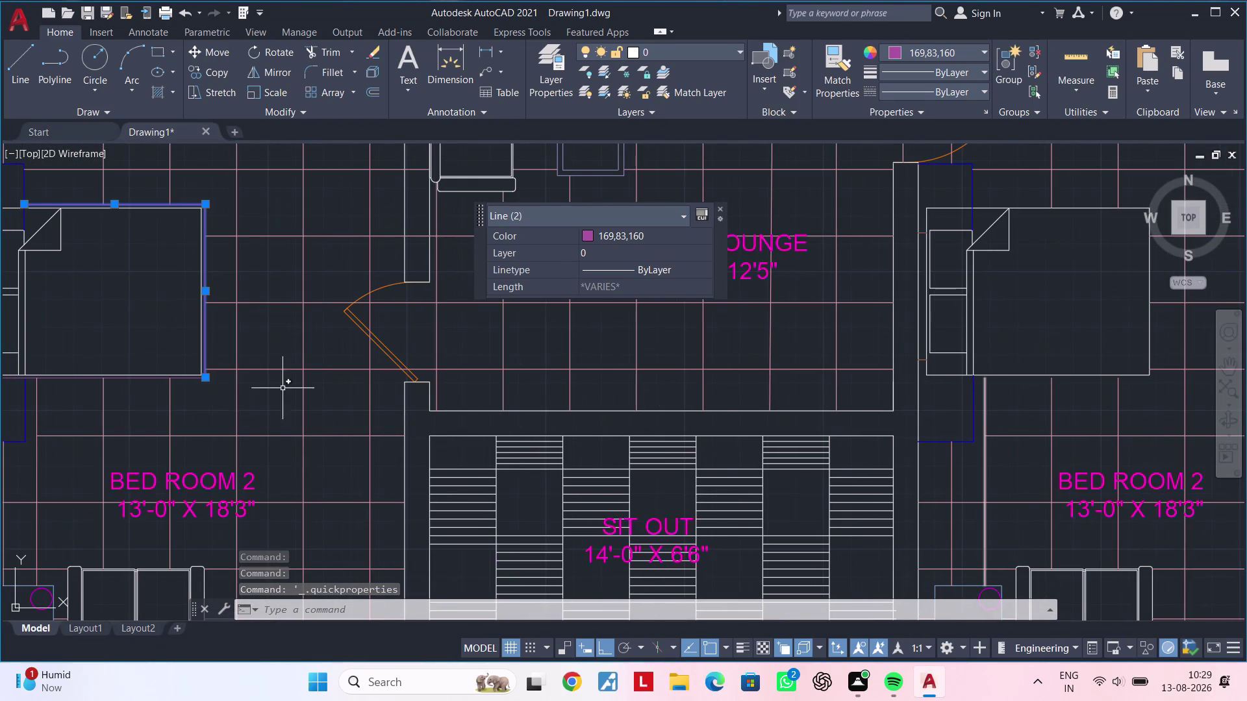
scroll(up, 3)
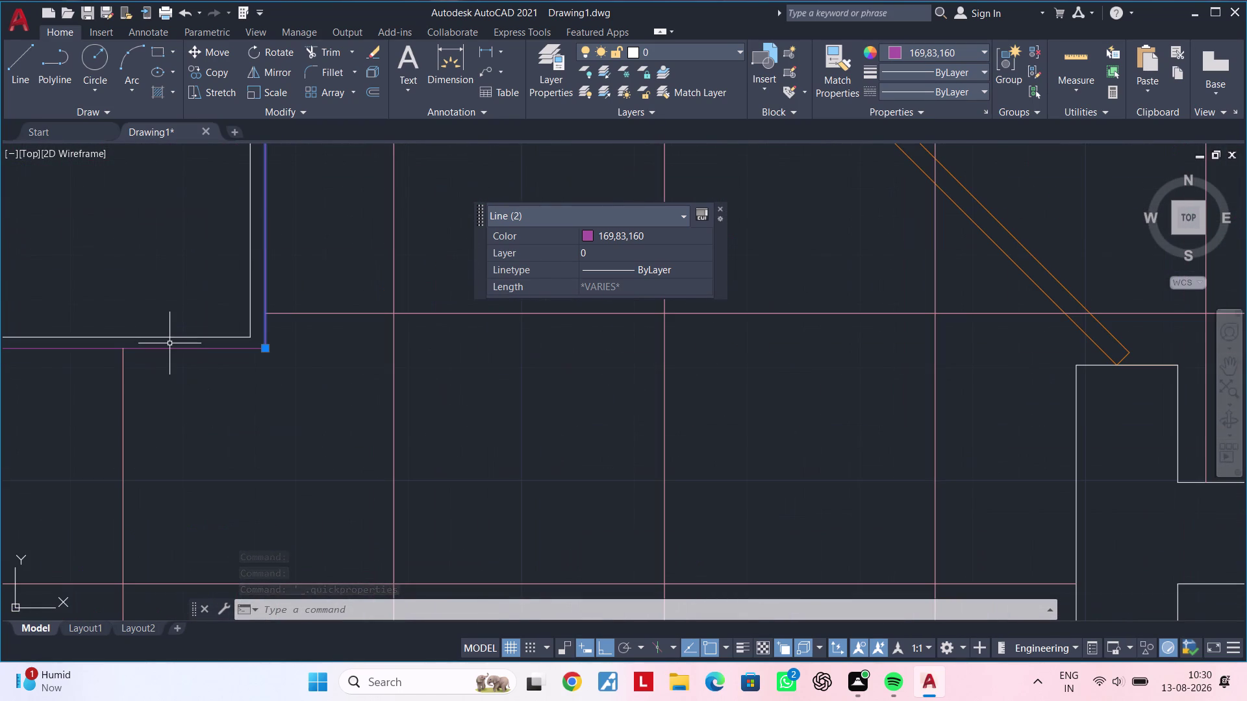
click(169, 350)
scroll(down, 3)
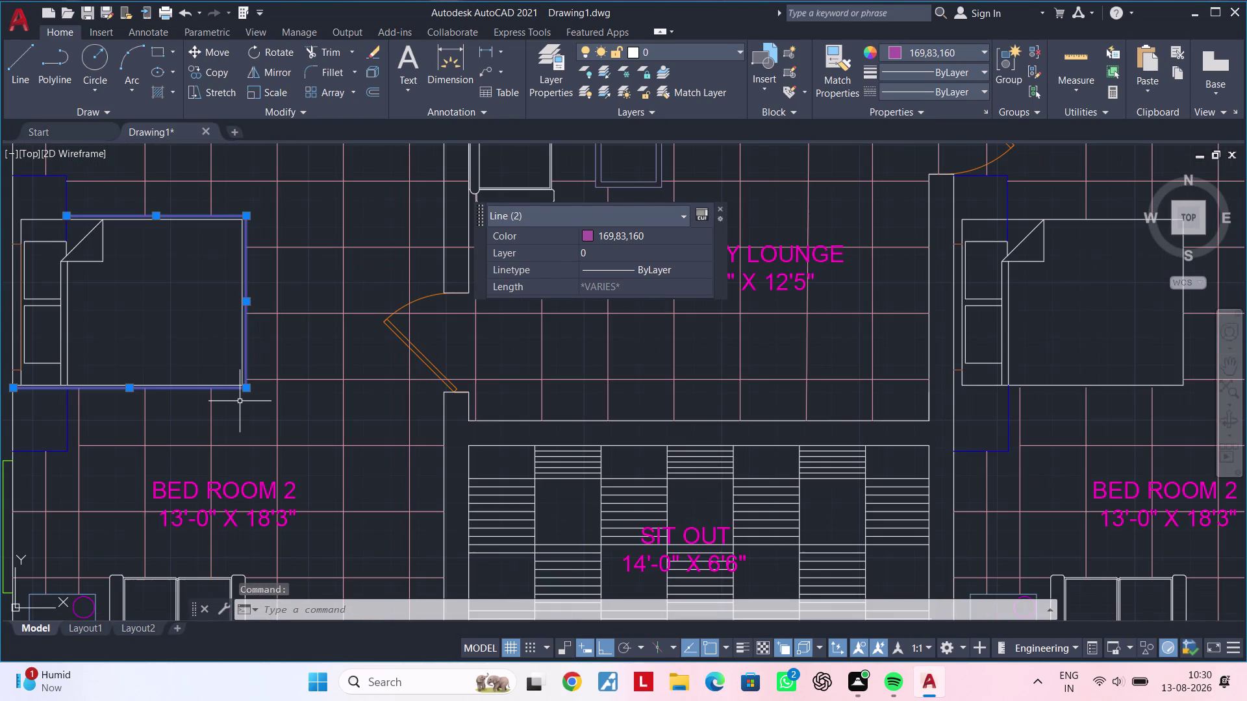
text(mi)
key(space)
scroll(down, 3)
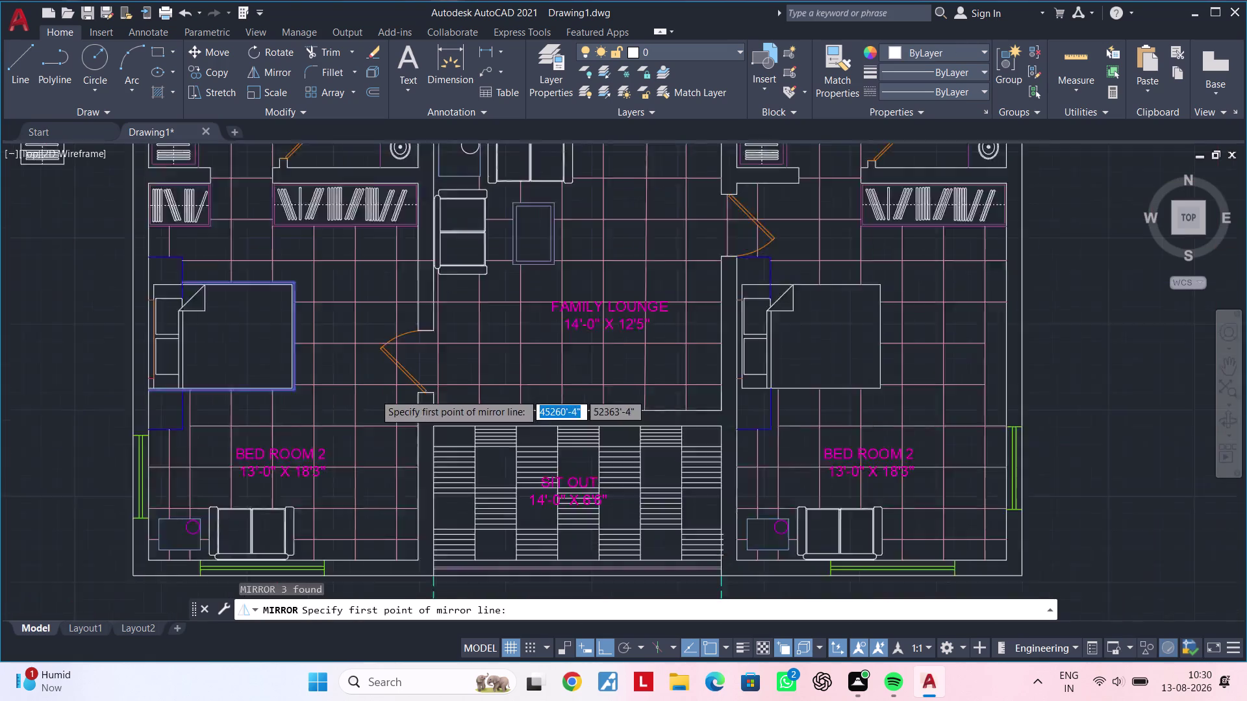
scroll(down, 3)
scroll(up, 3)
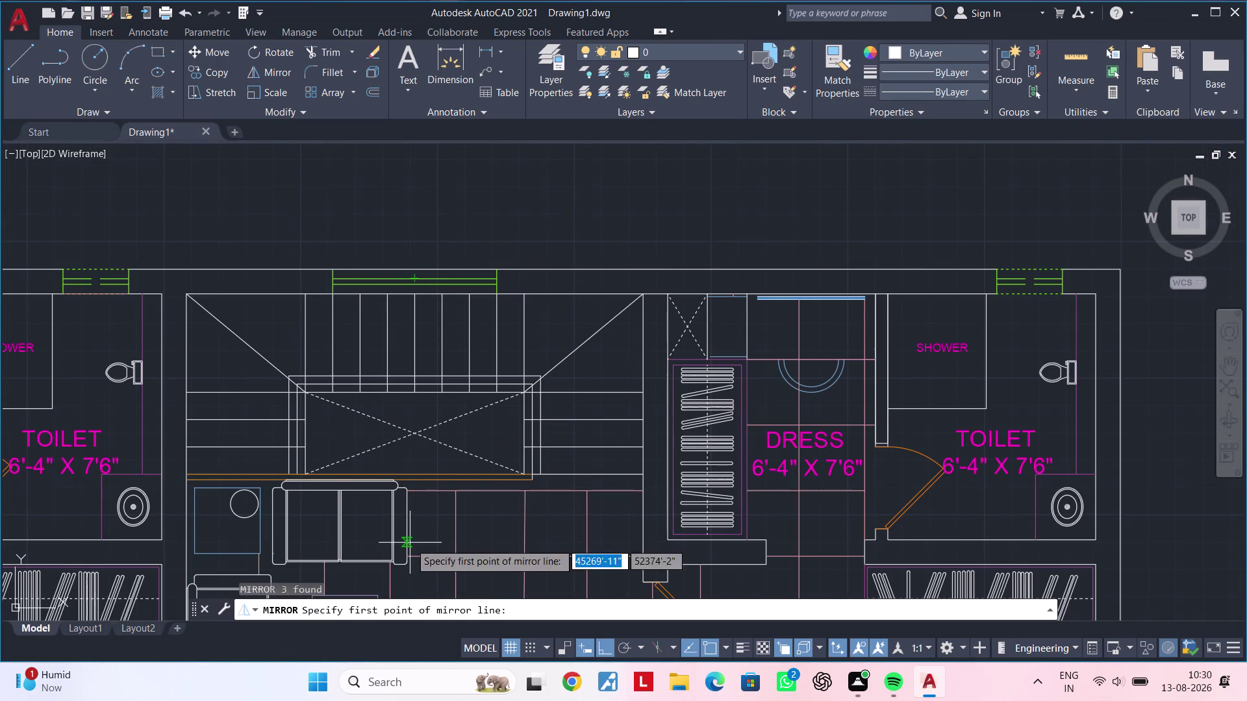
middle_drag(410, 543, 451, 248)
scroll(down, 3)
middle_drag(449, 359, 491, 253)
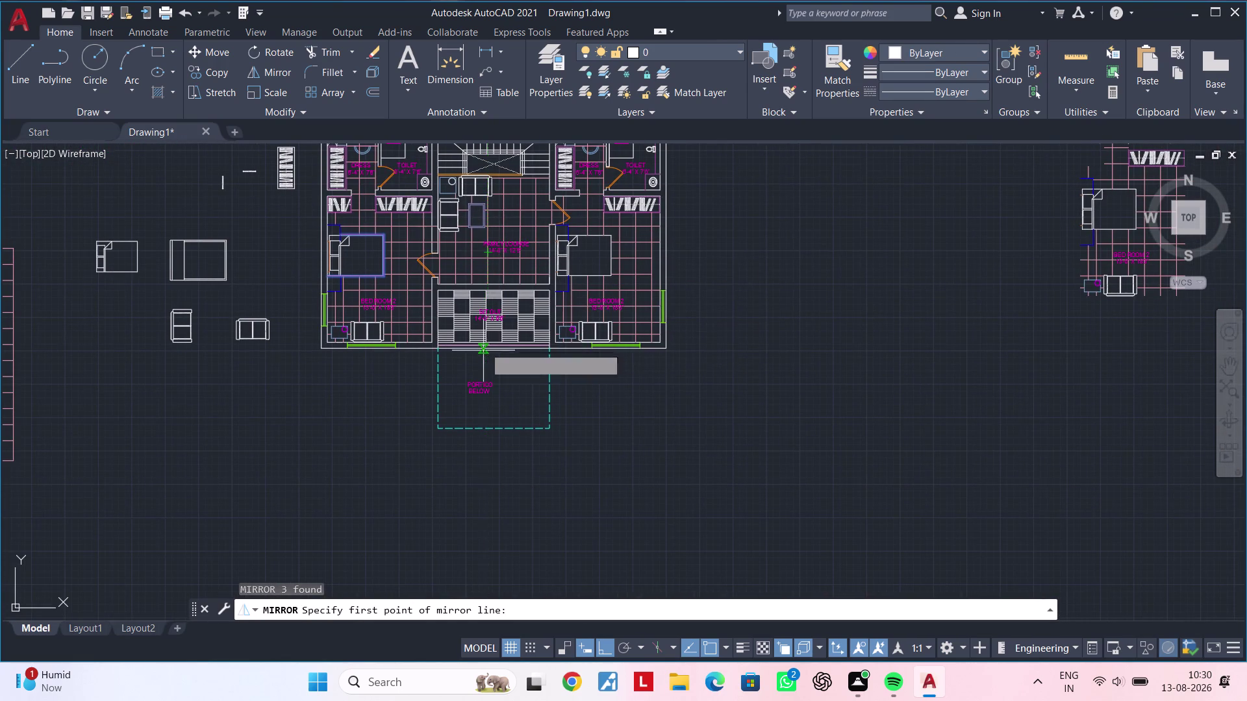
scroll(up, 3)
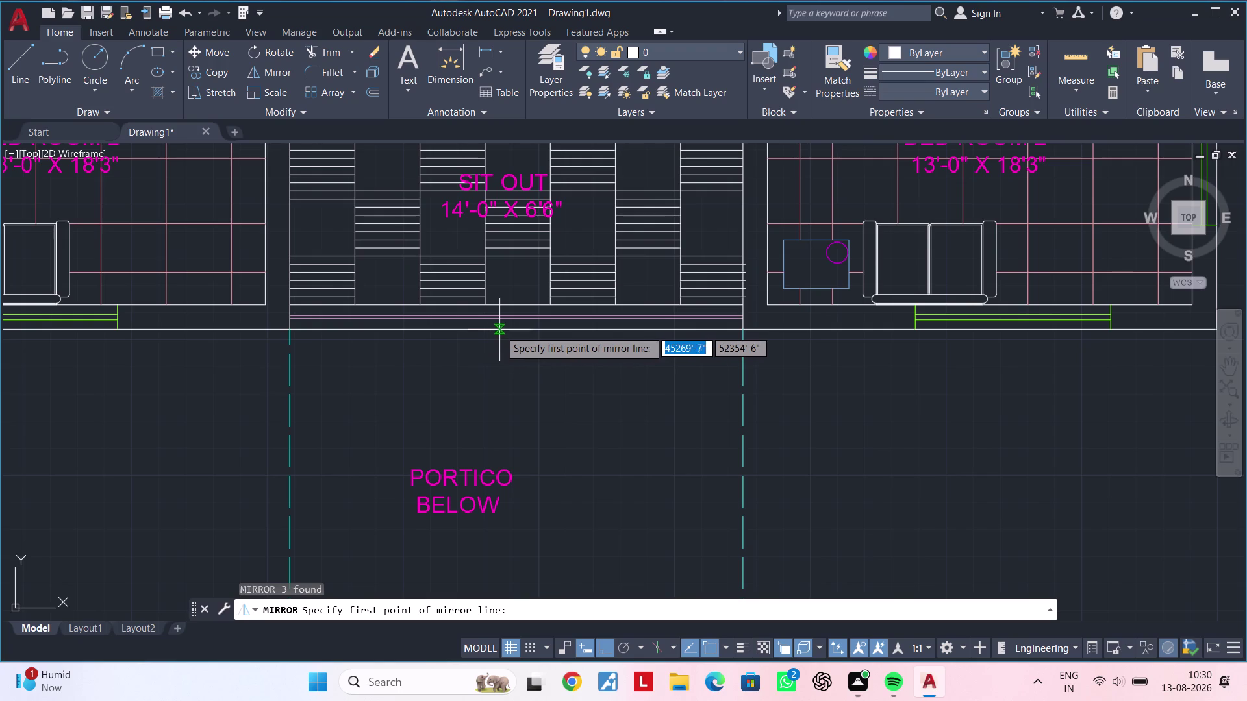
click(515, 330)
scroll(down, 3)
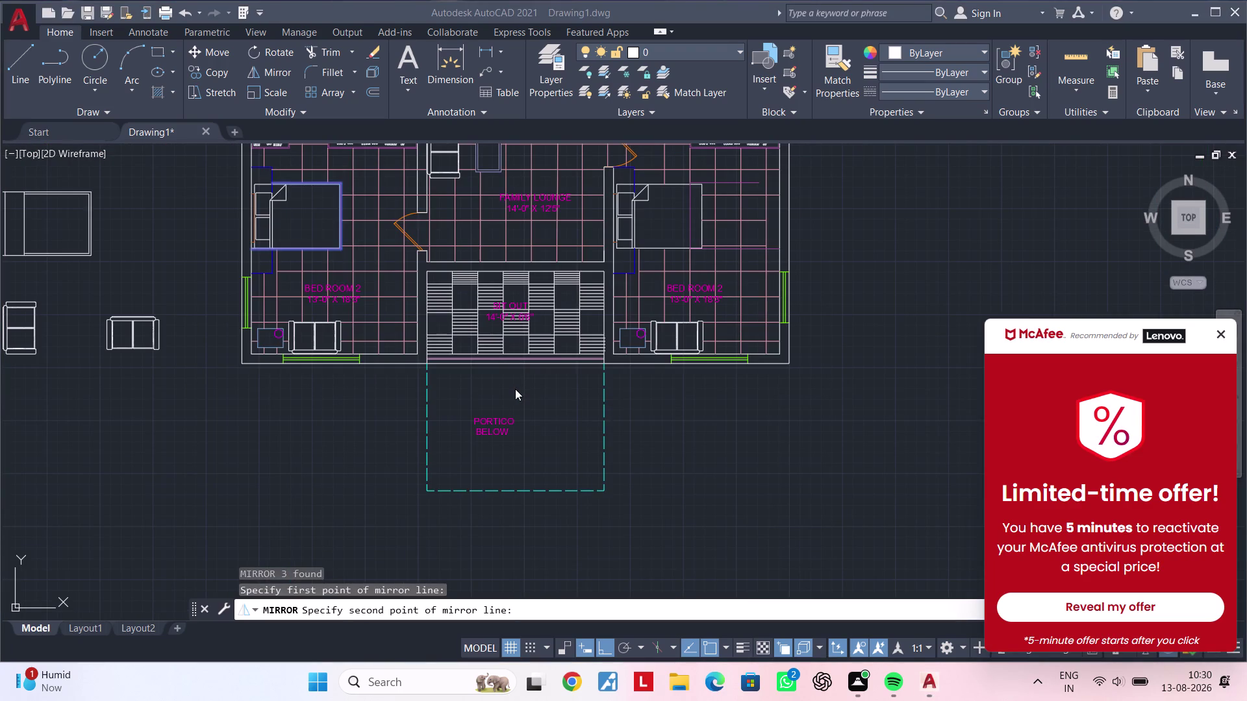
key(Escape)
key(Escape)
key(Escape)
double_click(1219, 339)
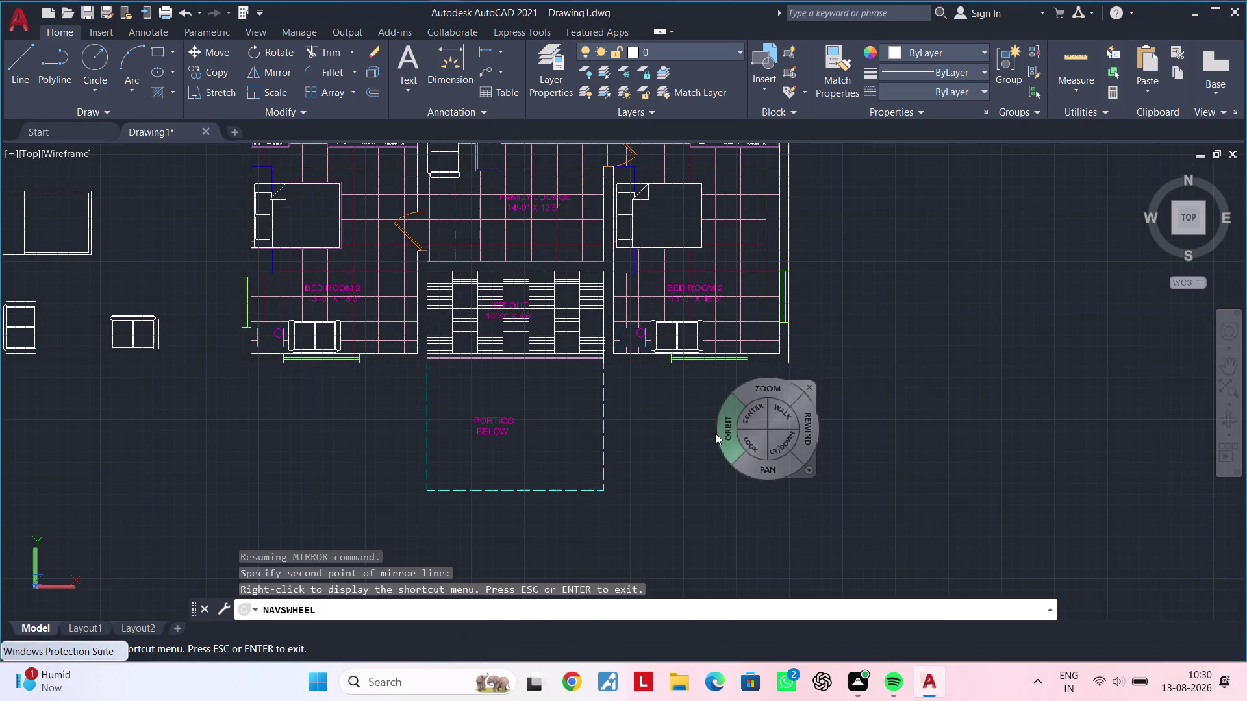
key(Escape)
key(Escape)
key(Escape)
key(Escape)
middle_drag(714, 435, 710, 530)
key(Escape)
key(Escape)
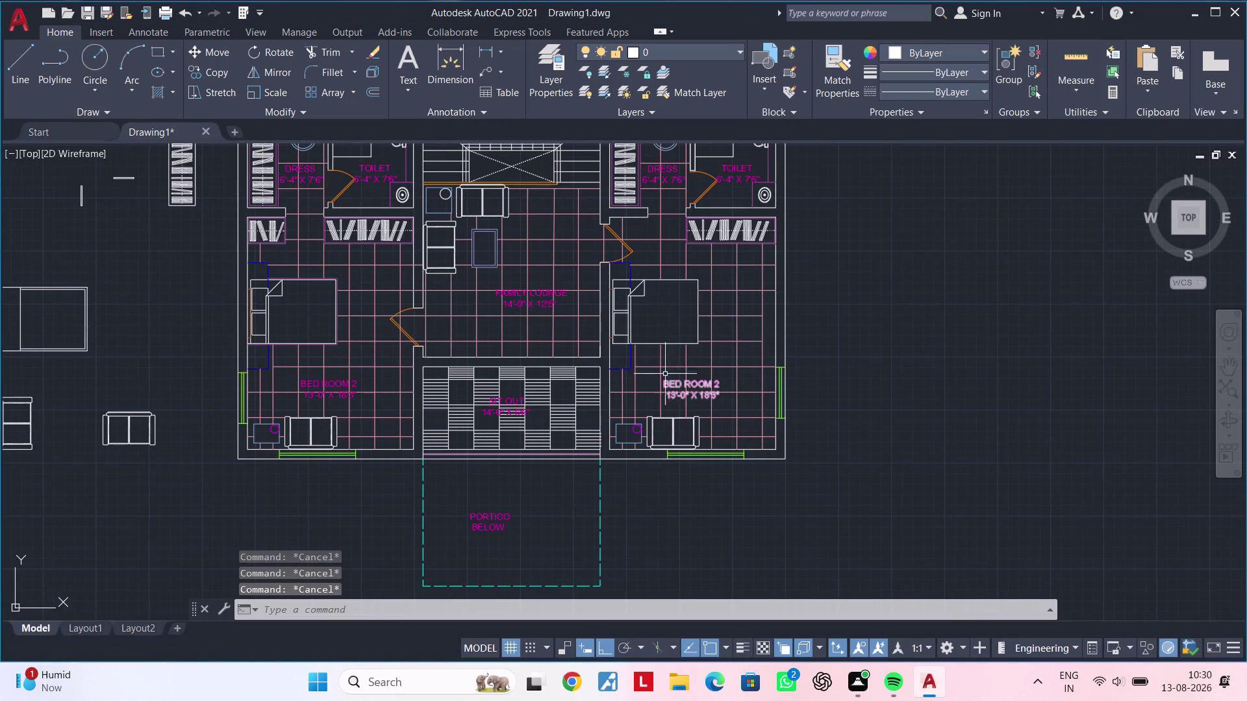
Zoom and pan in to the bed's top edge beside the lounge wall.
scroll(up, 3)
middle_drag(660, 357, 645, 497)
key(Escape)
middle_drag(622, 372, 619, 453)
key(Escape)
key(Escape)
middle_drag(602, 426, 647, 420)
scroll(down, 3)
scroll(up, 3)
scroll(up, 3)
scroll(up, 3)
middle_drag(639, 418, 638, 478)
key(Escape)
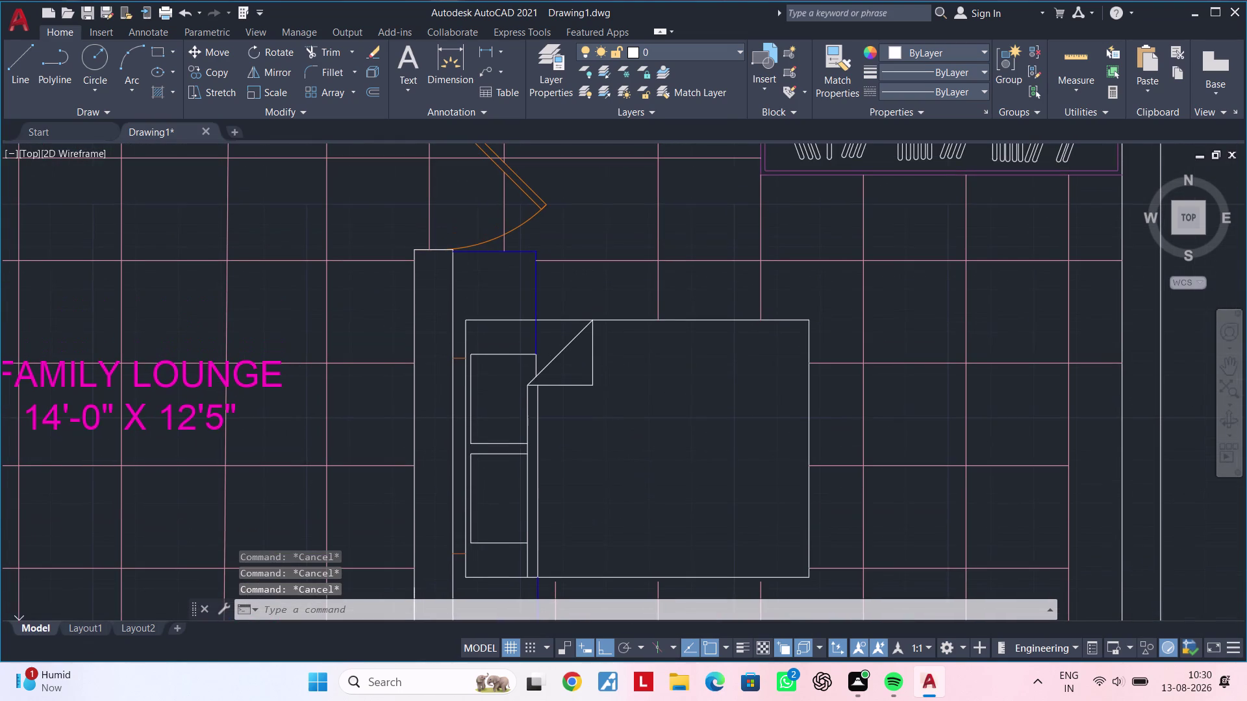
key(Escape)
key(Escape)
Draw a short horizontal line rightward from the blue wall edge above the bed.
text(l)
key(space)
scroll(up, 3)
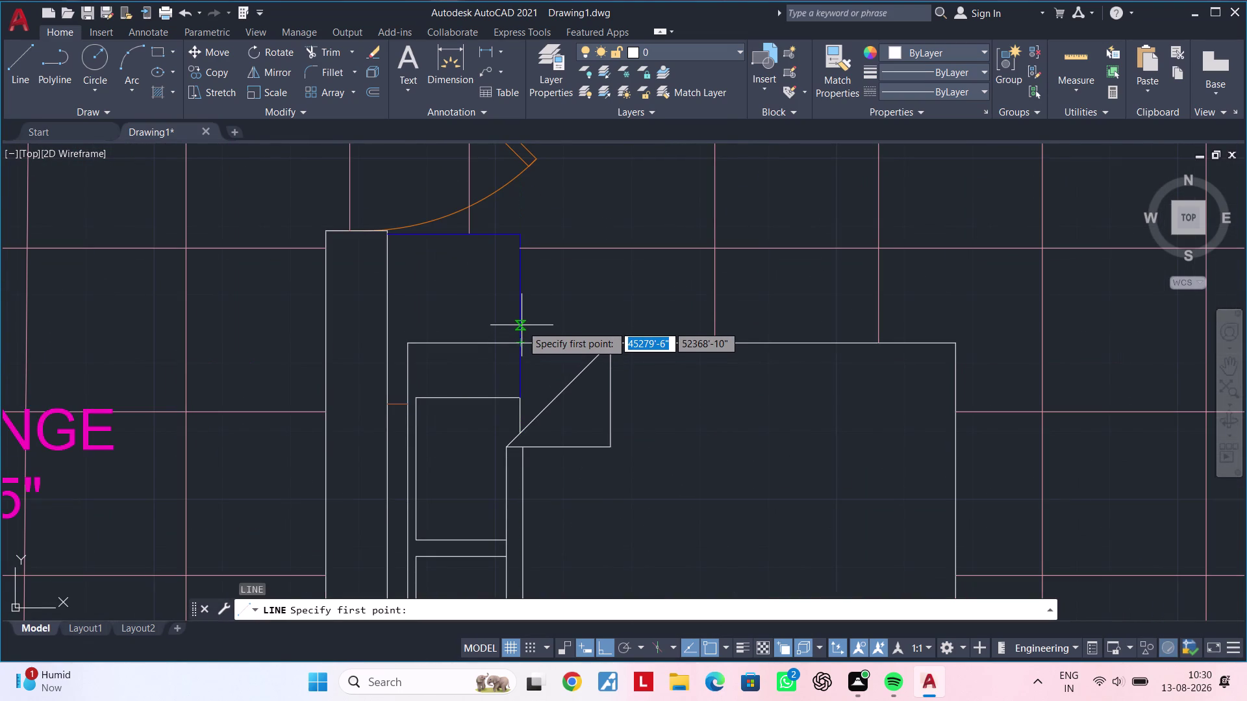
click(522, 325)
double_click(665, 328)
key(Escape)
key(Escape)
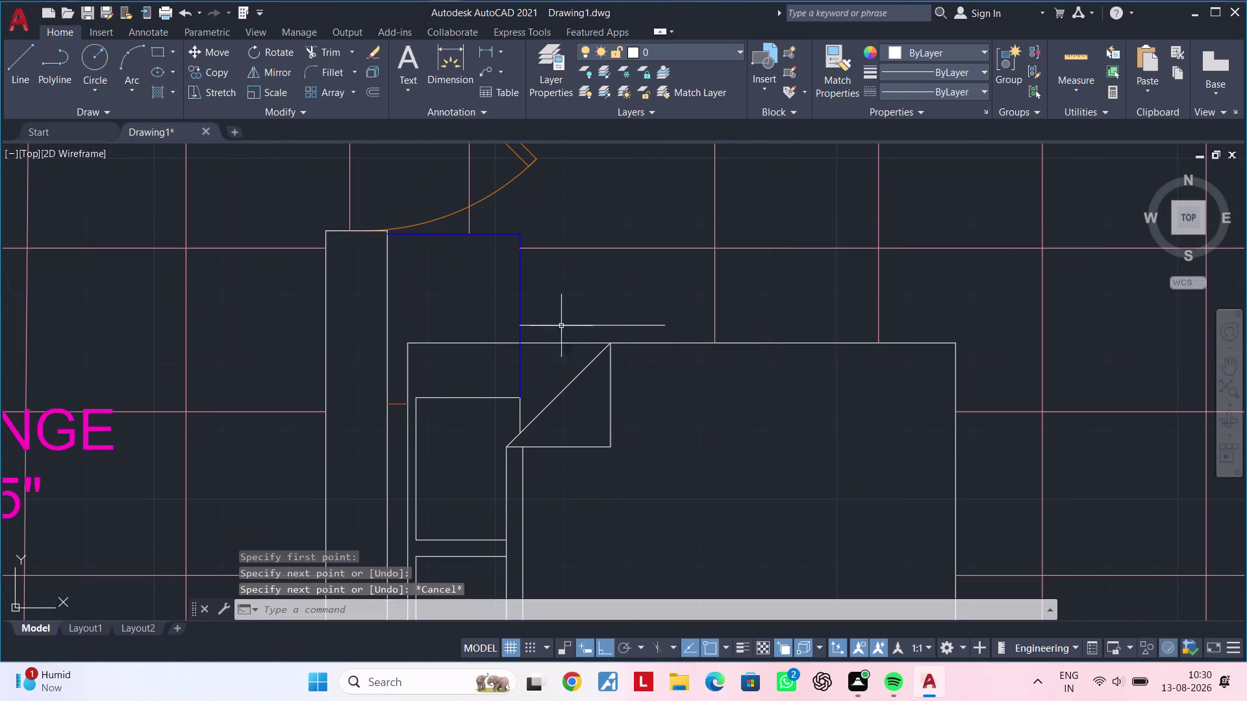
key(Escape)
key(Escape)
key(Escape)
Start a linear dimension between two points below the new line, then cancel it.
click(485, 58)
key(Escape)
key(Escape)
key(Escape)
scroll(up, 3)
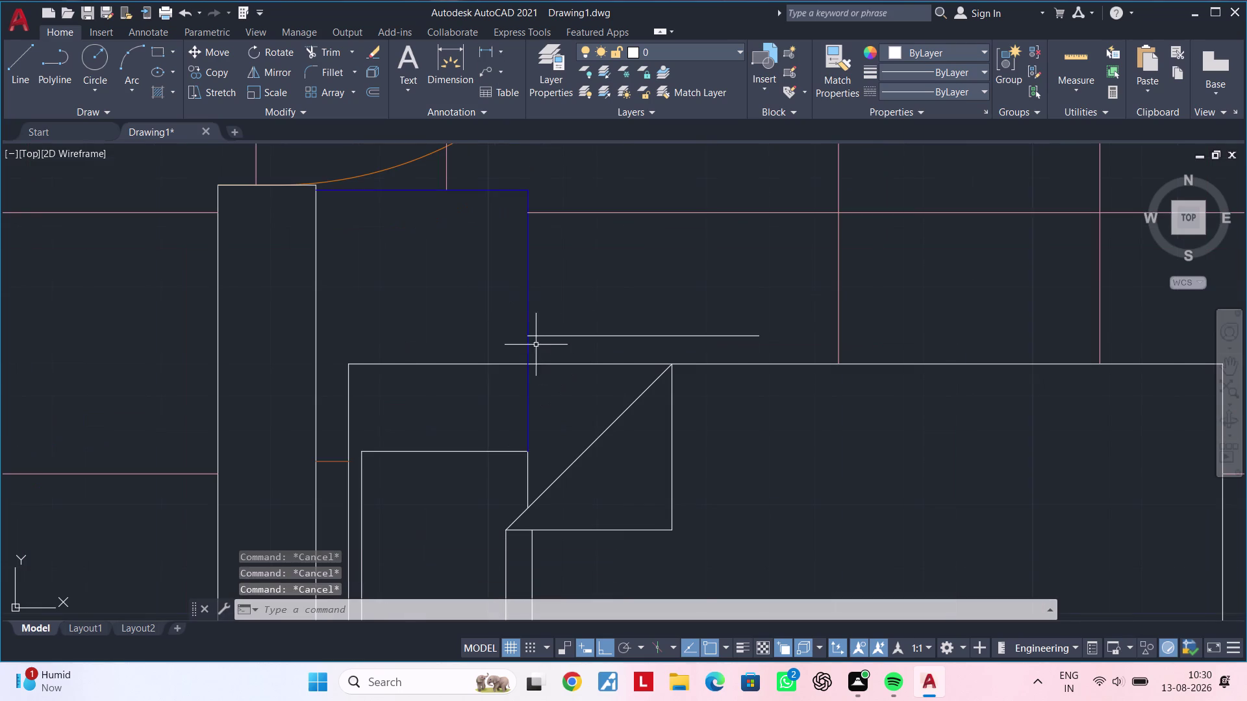
key(Escape)
key(Escape)
drag(480, 48, 492, 49)
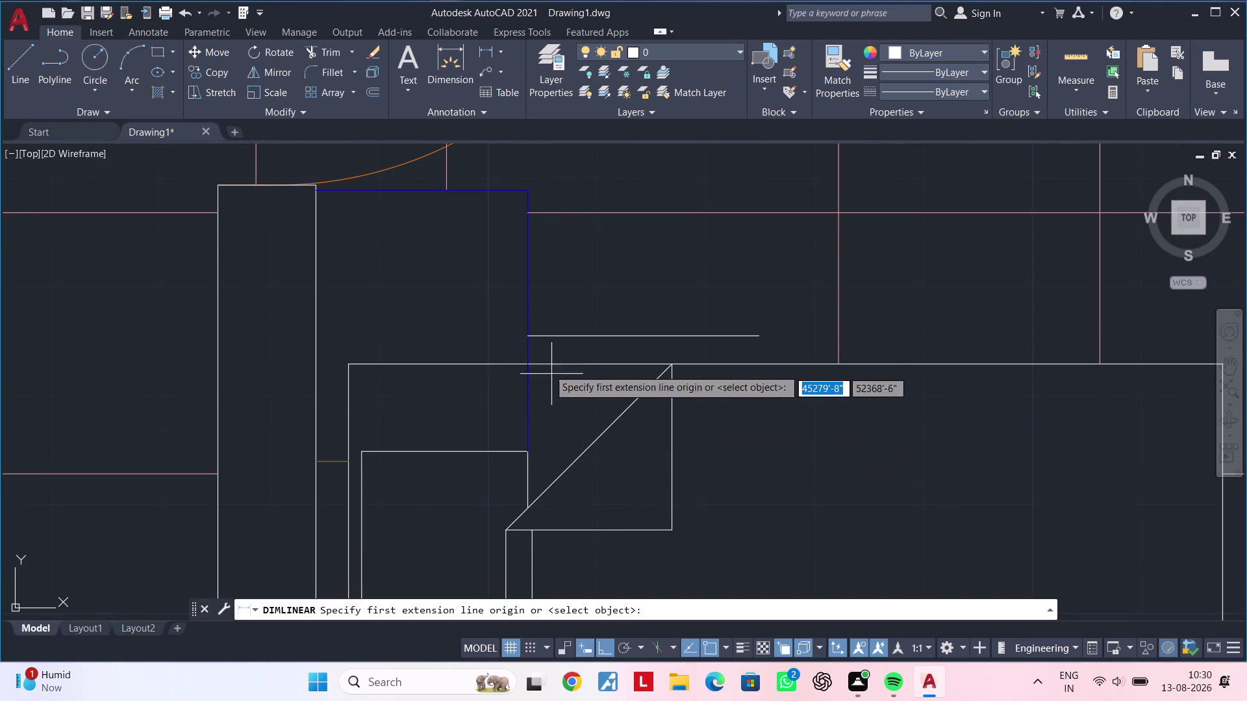
click(528, 337)
click(528, 363)
key(Escape)
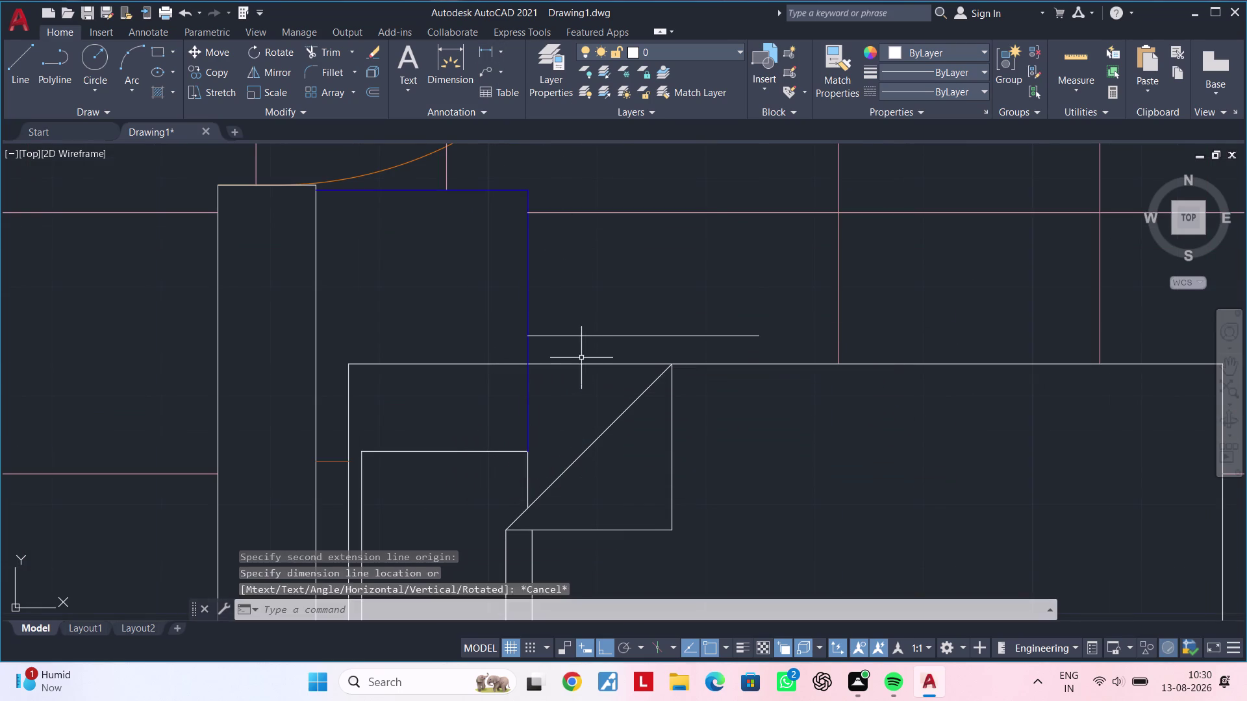
key(Escape)
key(Escape)
text(of 2)
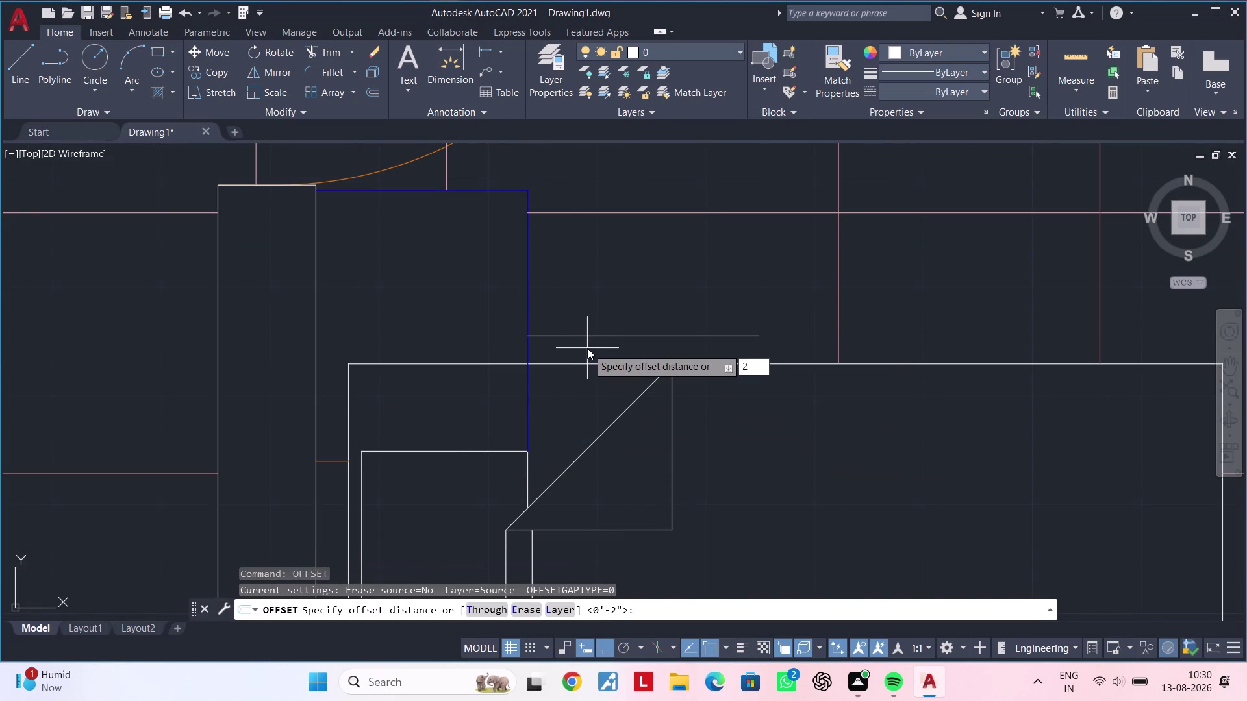
text(")
key(Return)
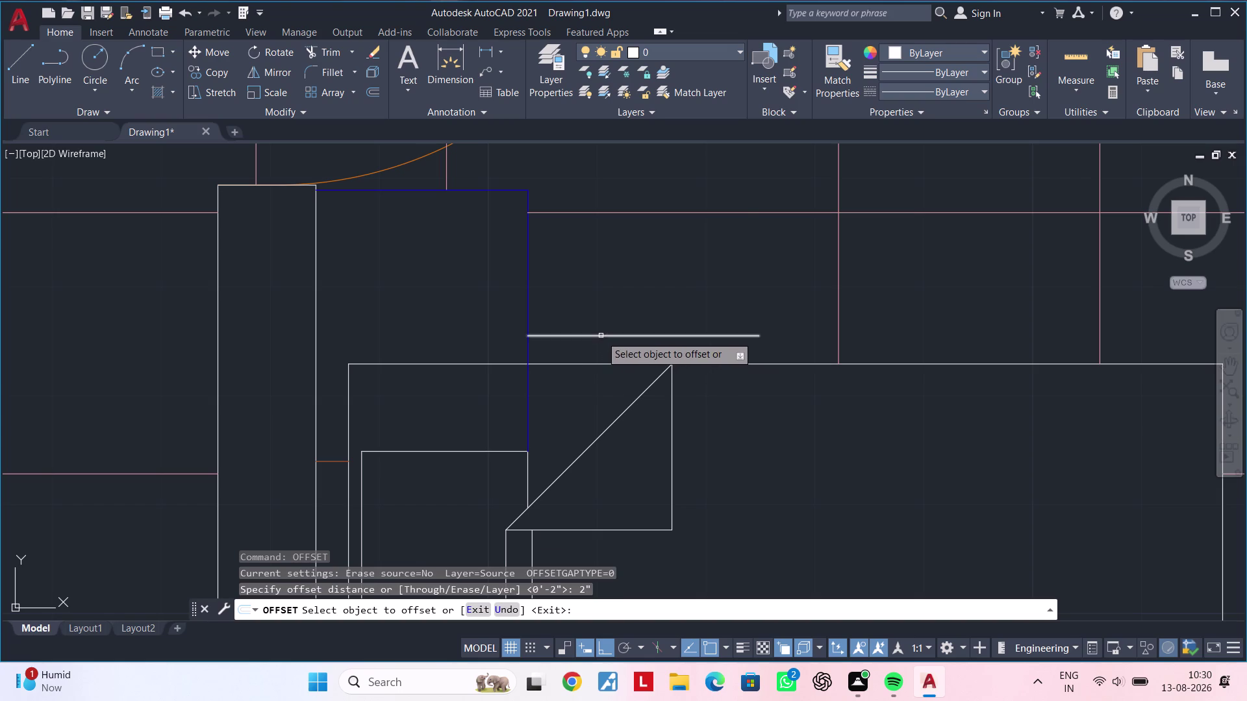
click(601, 336)
click(599, 355)
key(Escape)
key(Escape)
key(Escape)
click(598, 336)
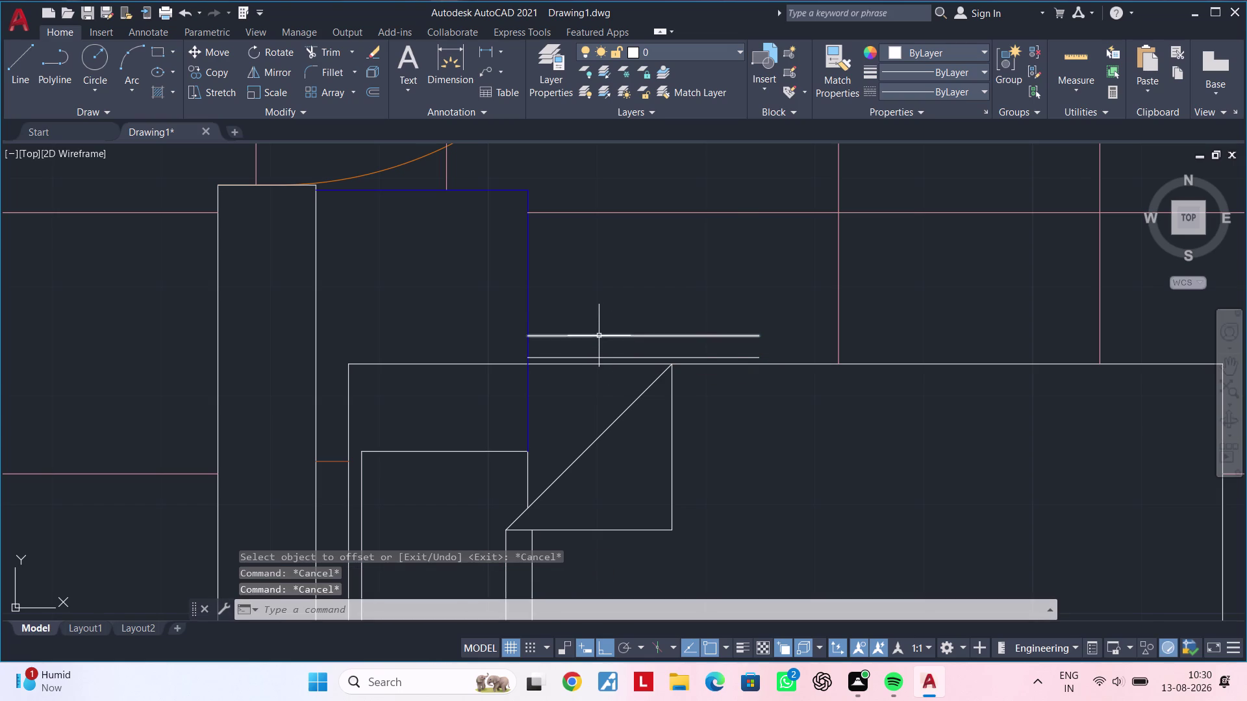
key(Delete)
scroll(up, 3)
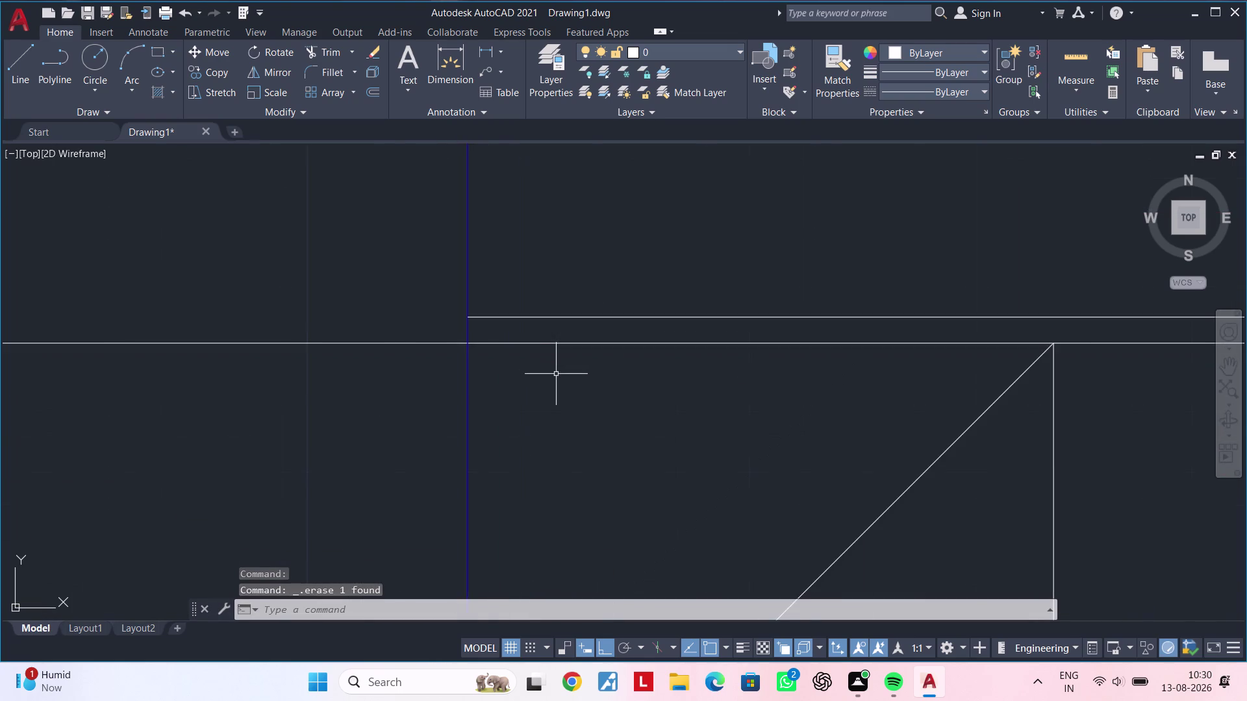
middle_drag(561, 380, 590, 386)
key(Escape)
key(Escape)
click(482, 48)
click(497, 350)
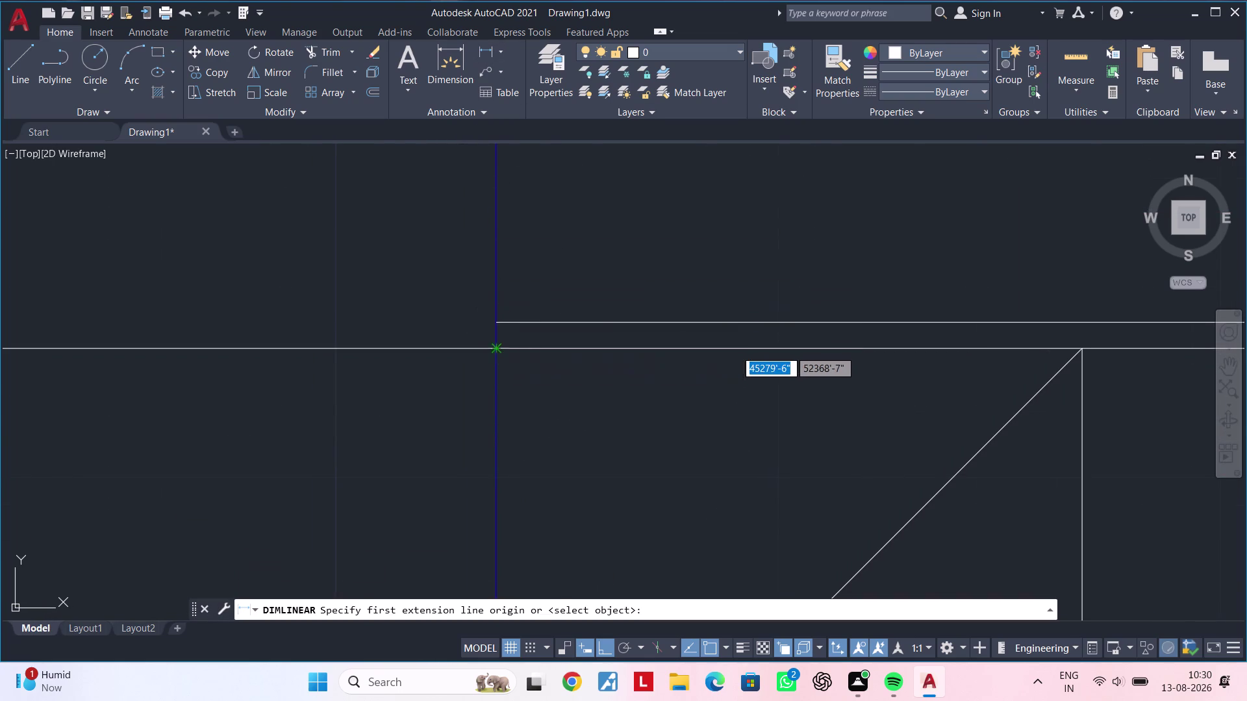
click(497, 328)
scroll(down, 3)
key(Escape)
key(Escape)
middle_drag(734, 346, 404, 347)
key(Escape)
key(Escape)
middle_drag(593, 412, 556, 422)
key(Escape)
key(Escape)
key(Escape)
key(Escape)
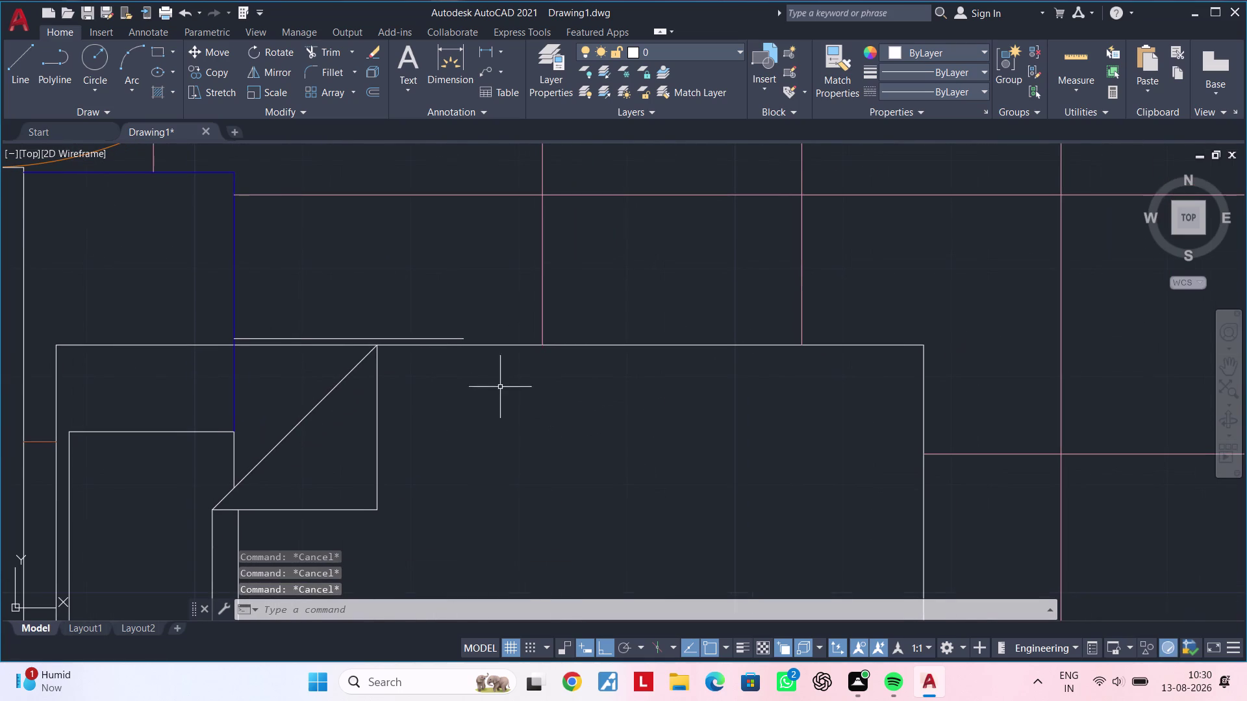
click(441, 337)
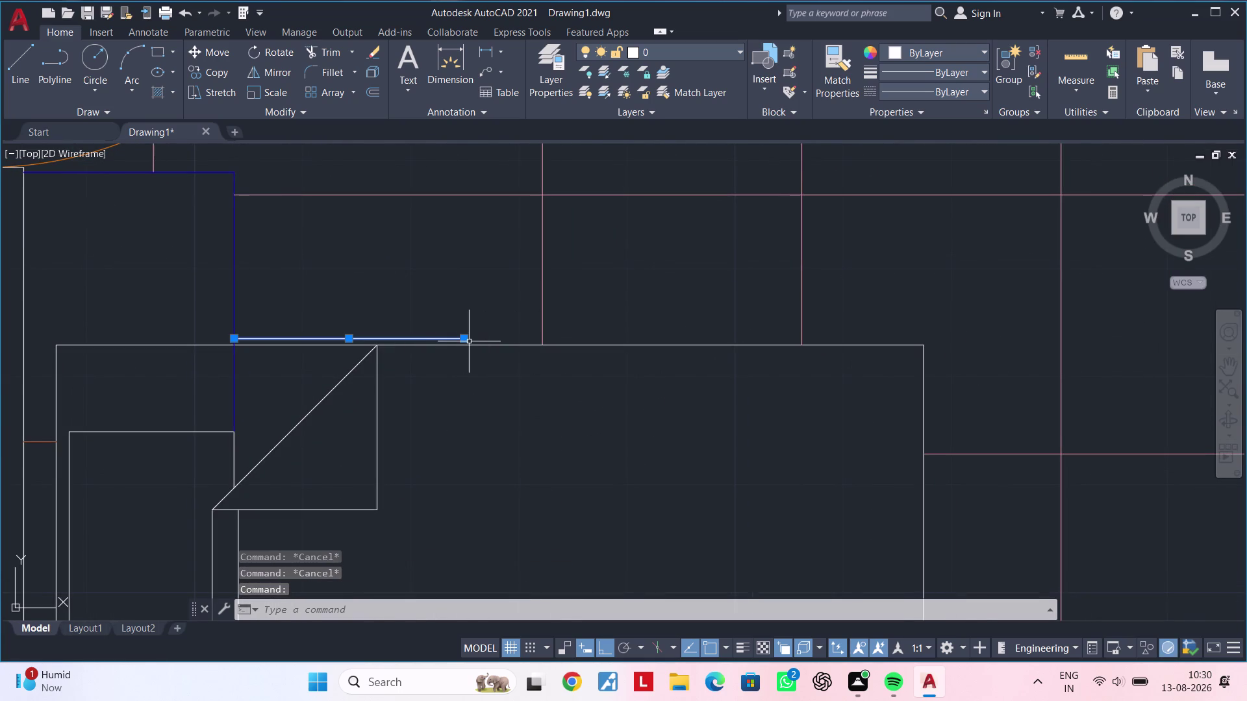
Stretch the short line's right end rightward with Ortho on.
click(466, 338)
middle_drag(1063, 345, 817, 345)
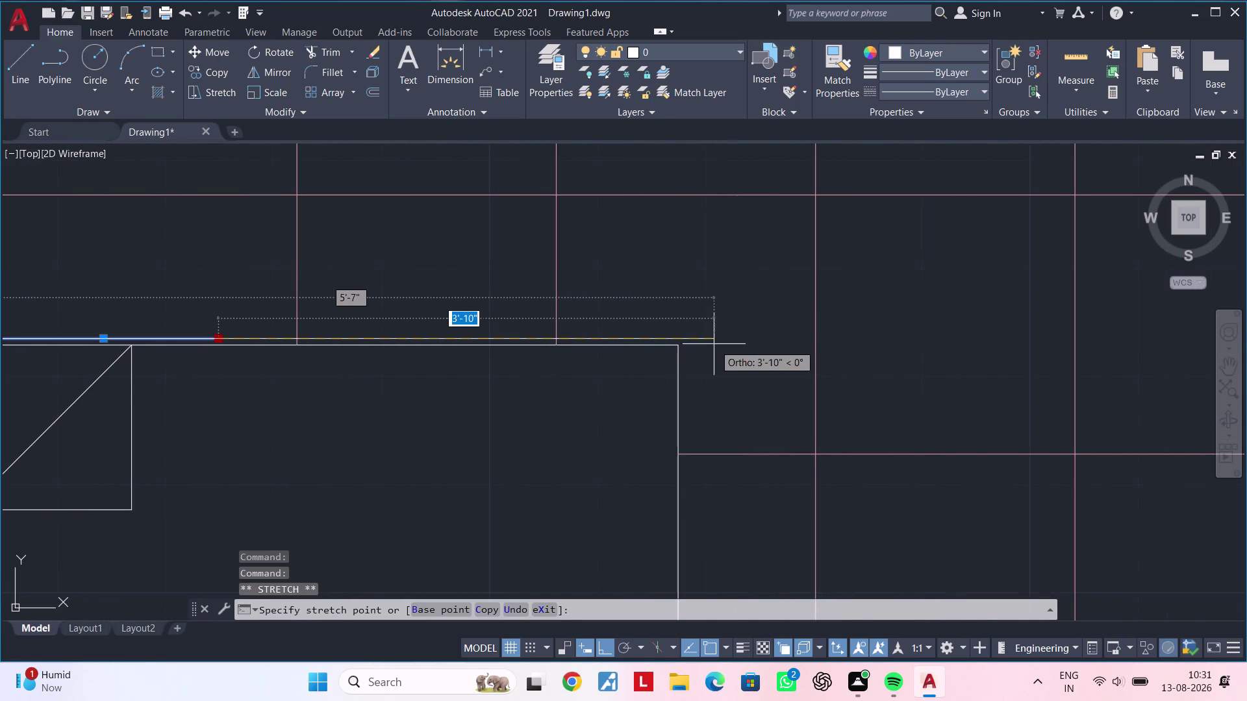
double_click(687, 339)
middle_drag(712, 386, 762, 284)
key(Escape)
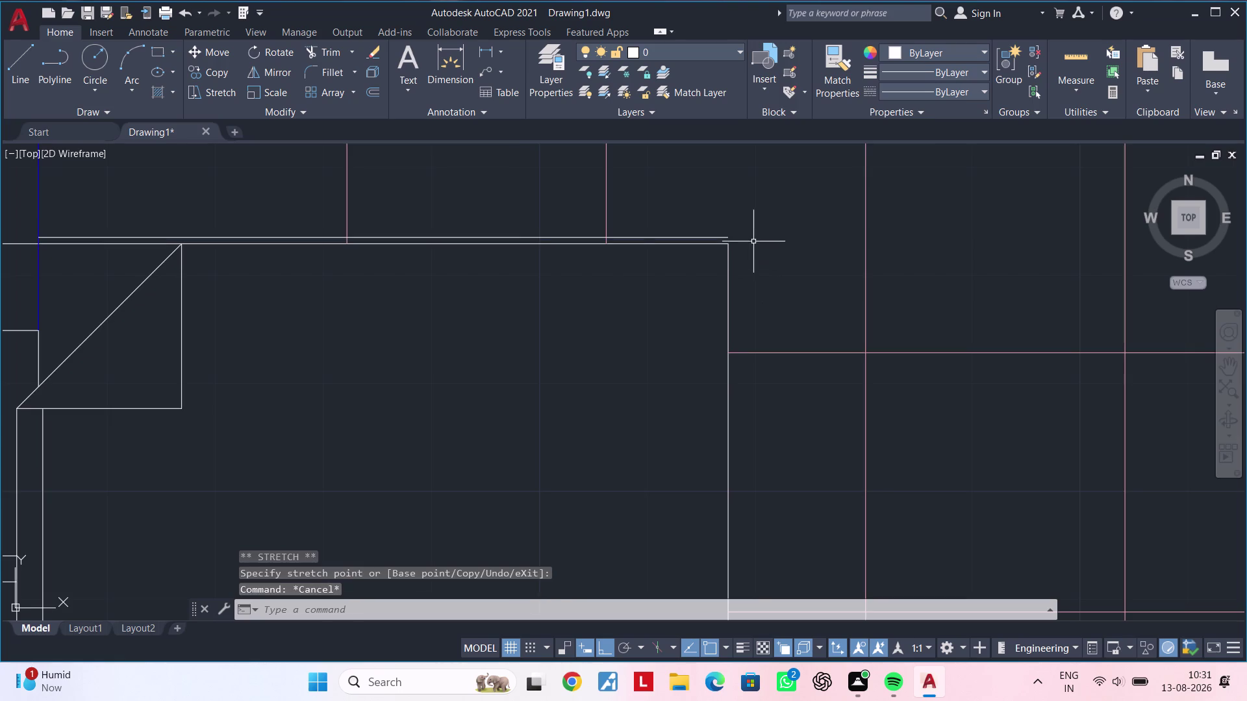
scroll(up, 3)
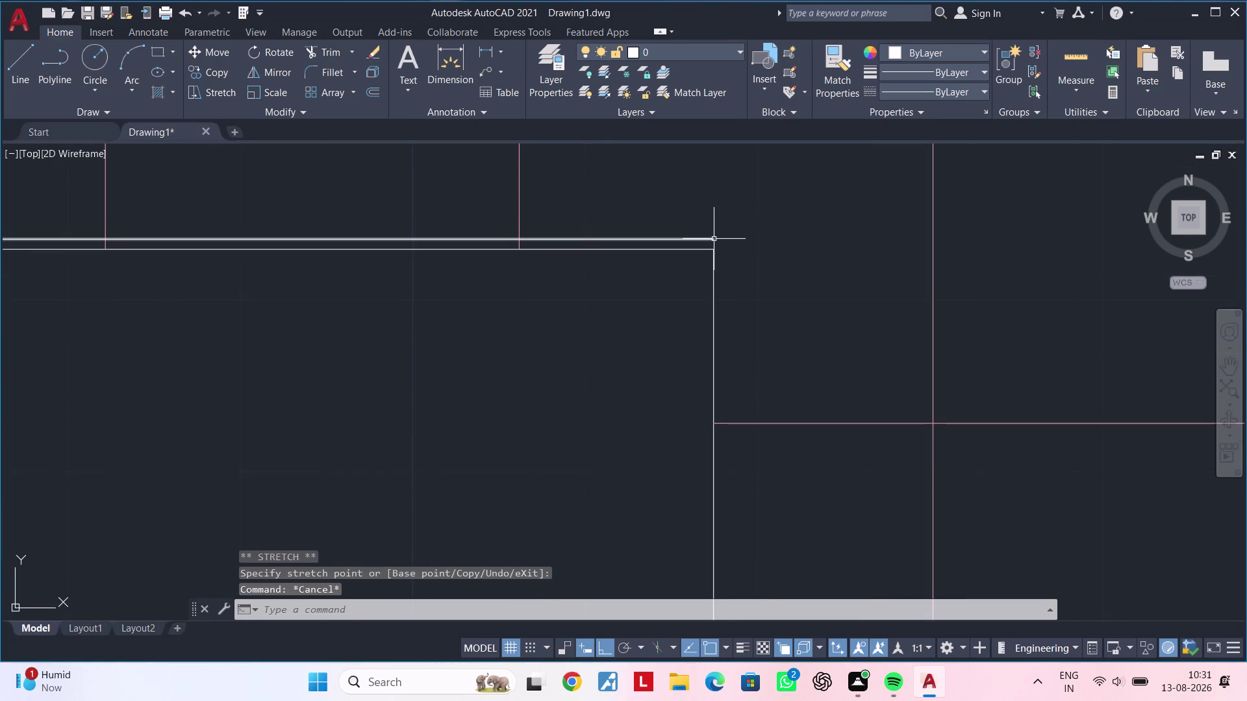
Adjust the line's end by 1" so it meets the toilet's right wall corner.
click(713, 239)
click(715, 240)
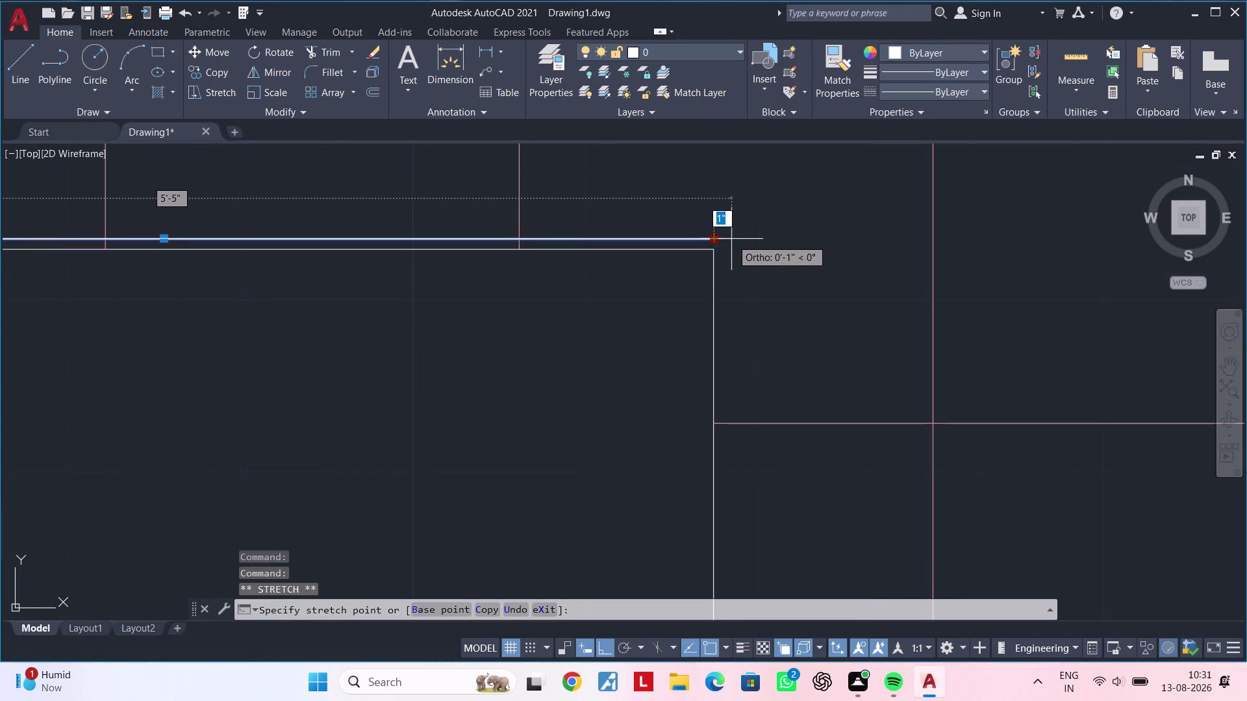
click(731, 239)
scroll(down, 3)
middle_drag(731, 341, 742, 267)
scroll(down, 3)
key(Escape)
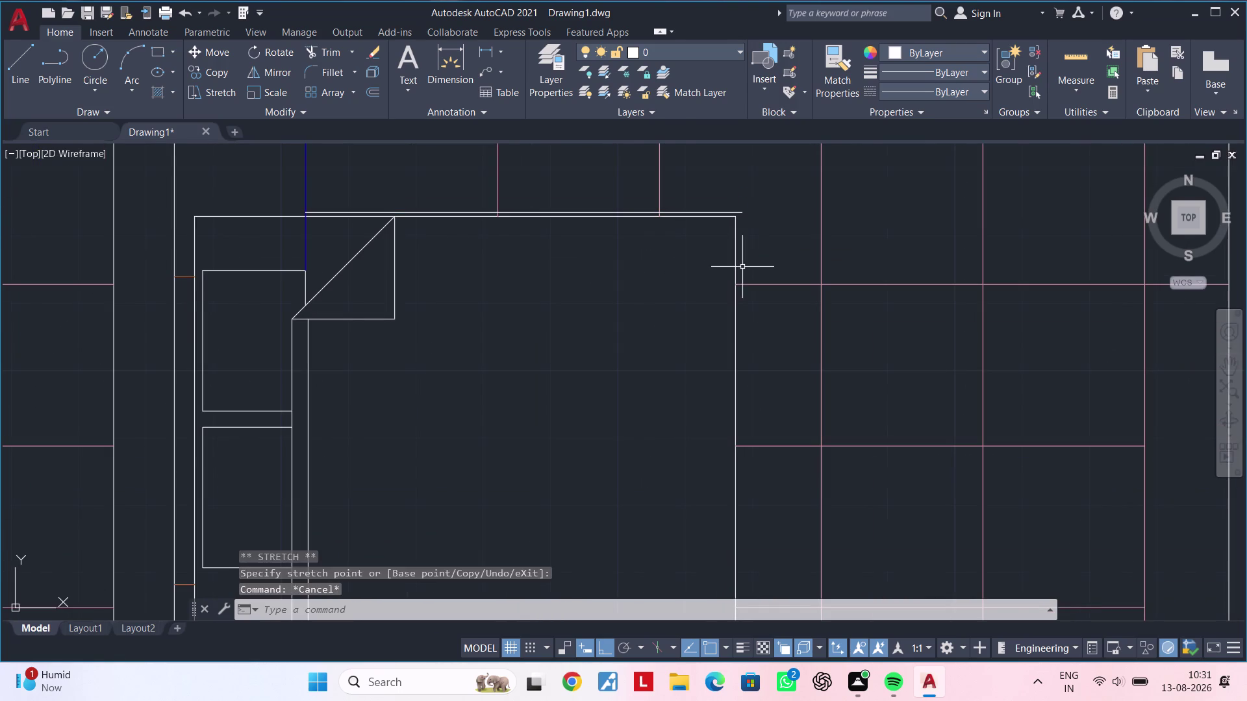
key(Escape)
key(Escape)
scroll(up, 3)
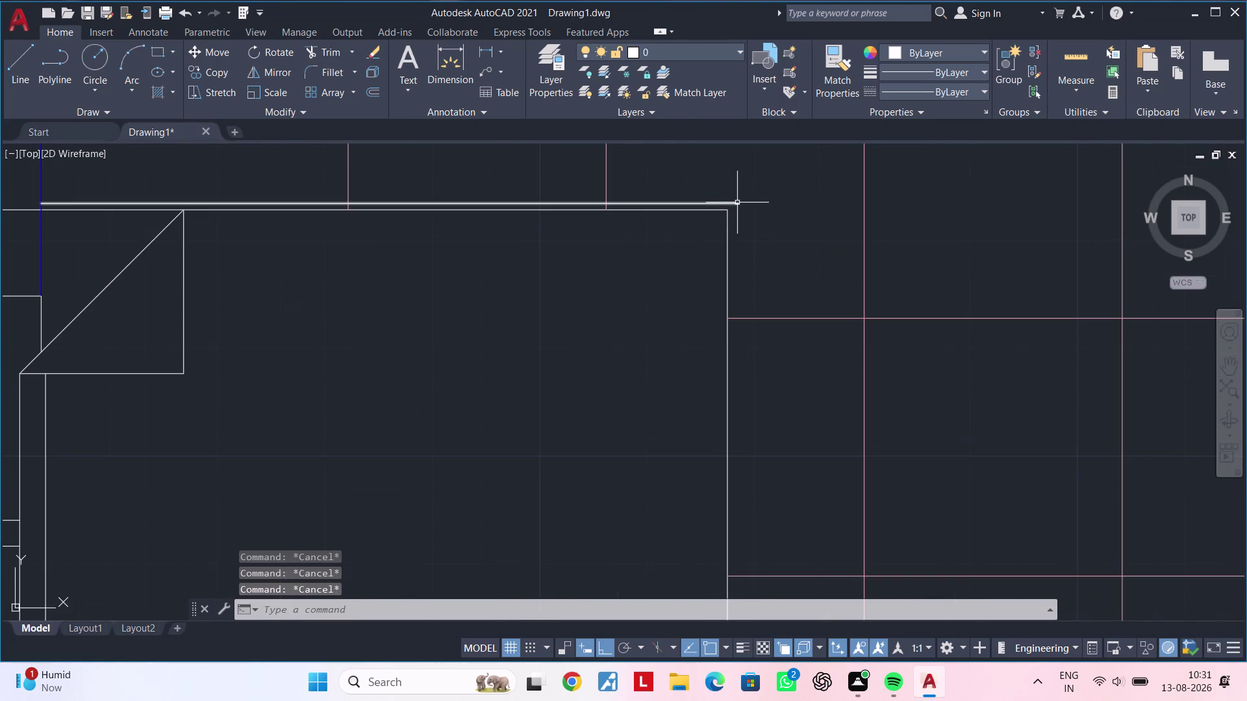
key(l)
key(space)
Draw a wall line from the extended line's end down to the corner and left to the wall.
double_click(738, 208)
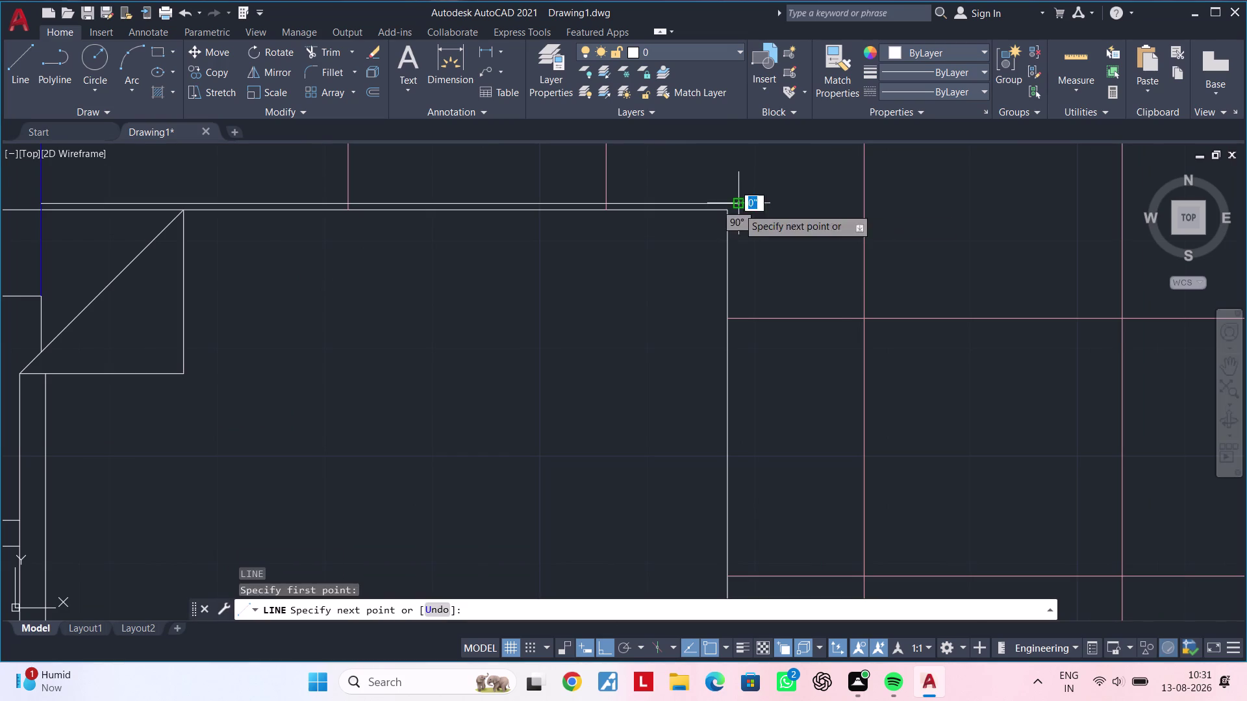
middle_drag(747, 379, 759, 144)
scroll(down, 3)
middle_drag(760, 296, 762, 254)
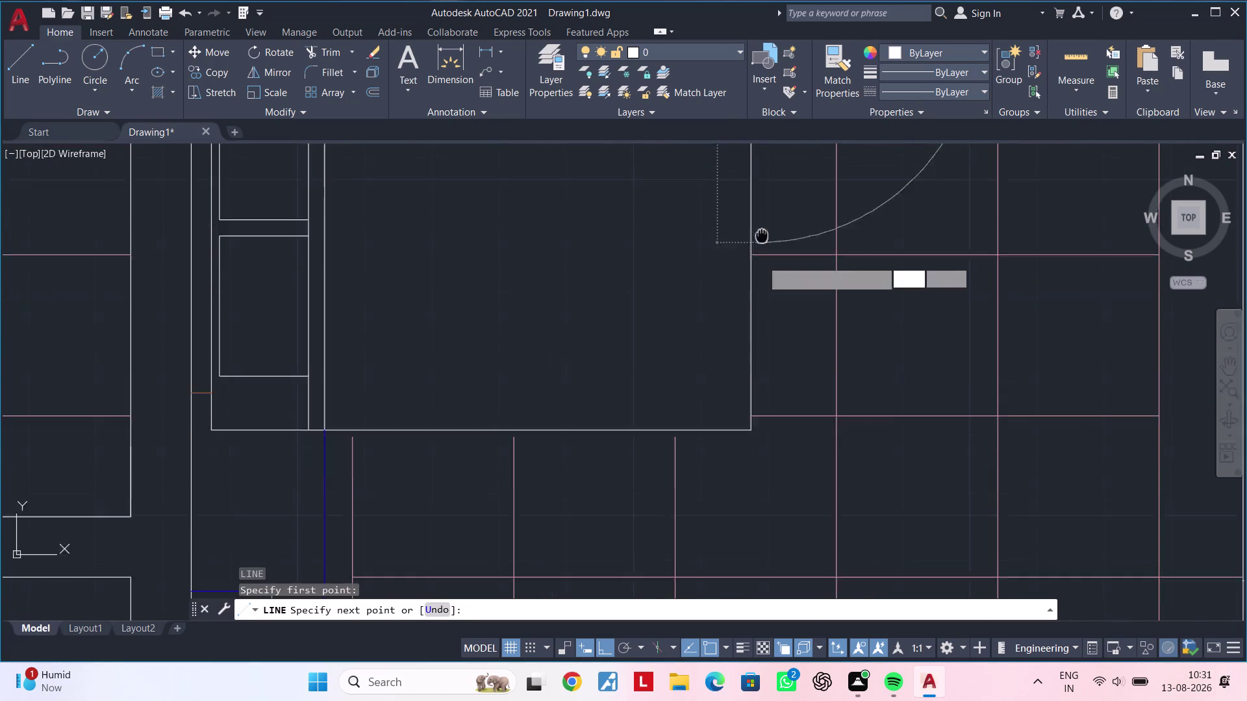
middle_drag(762, 254, 761, 186)
scroll(up, 3)
double_click(752, 383)
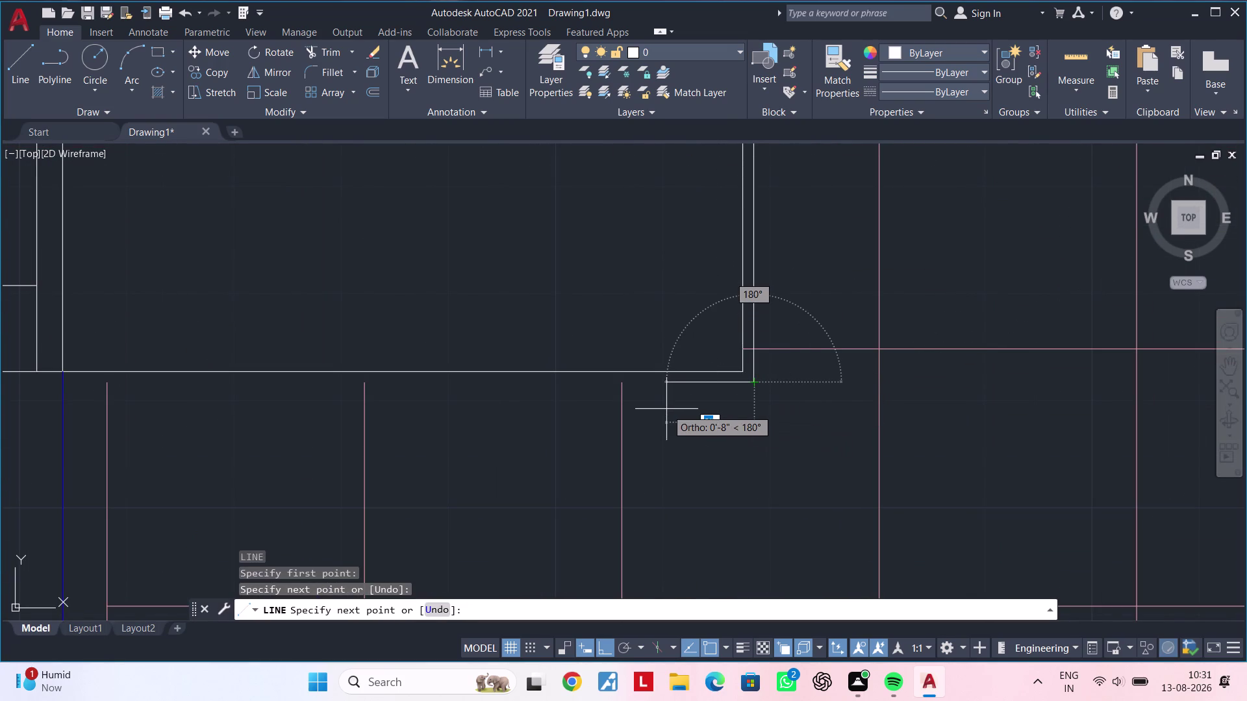
middle_drag(666, 409, 813, 408)
middle_drag(572, 410, 882, 426)
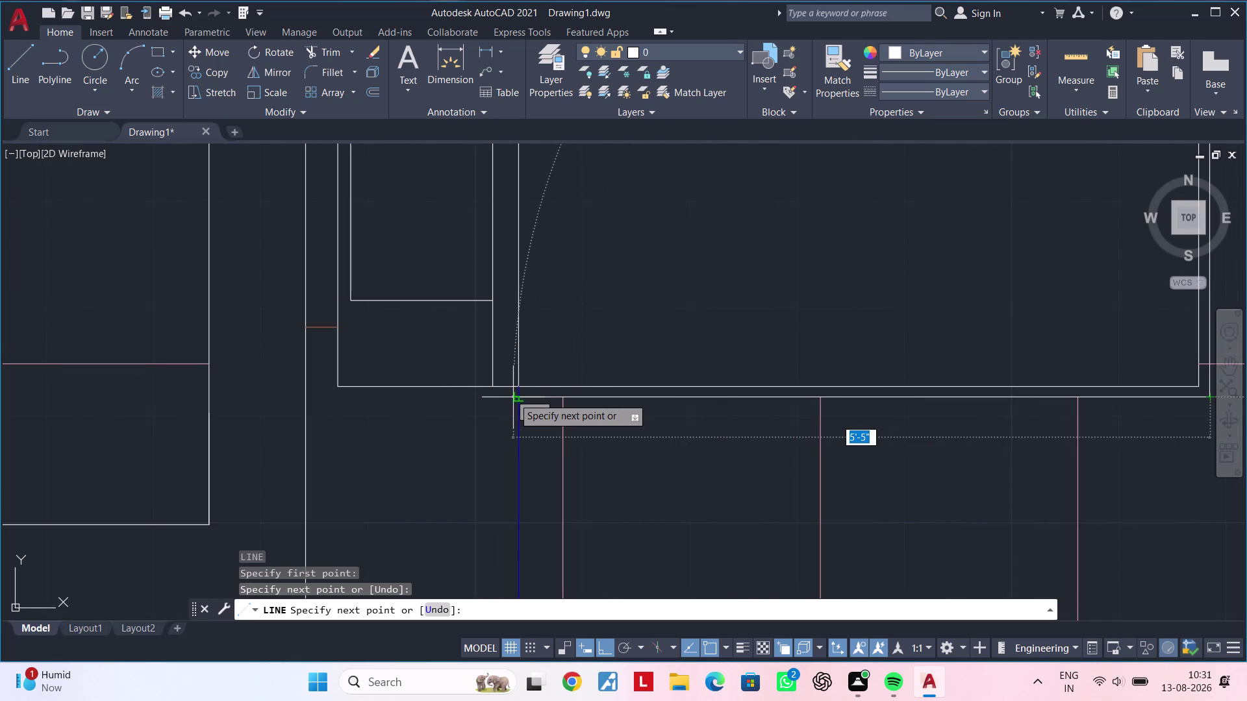
click(516, 400)
key(Escape)
key(Escape)
key(Escape)
Inspect the new line at the wall junction and start Trim (TR).
middle_drag(716, 425, 705, 431)
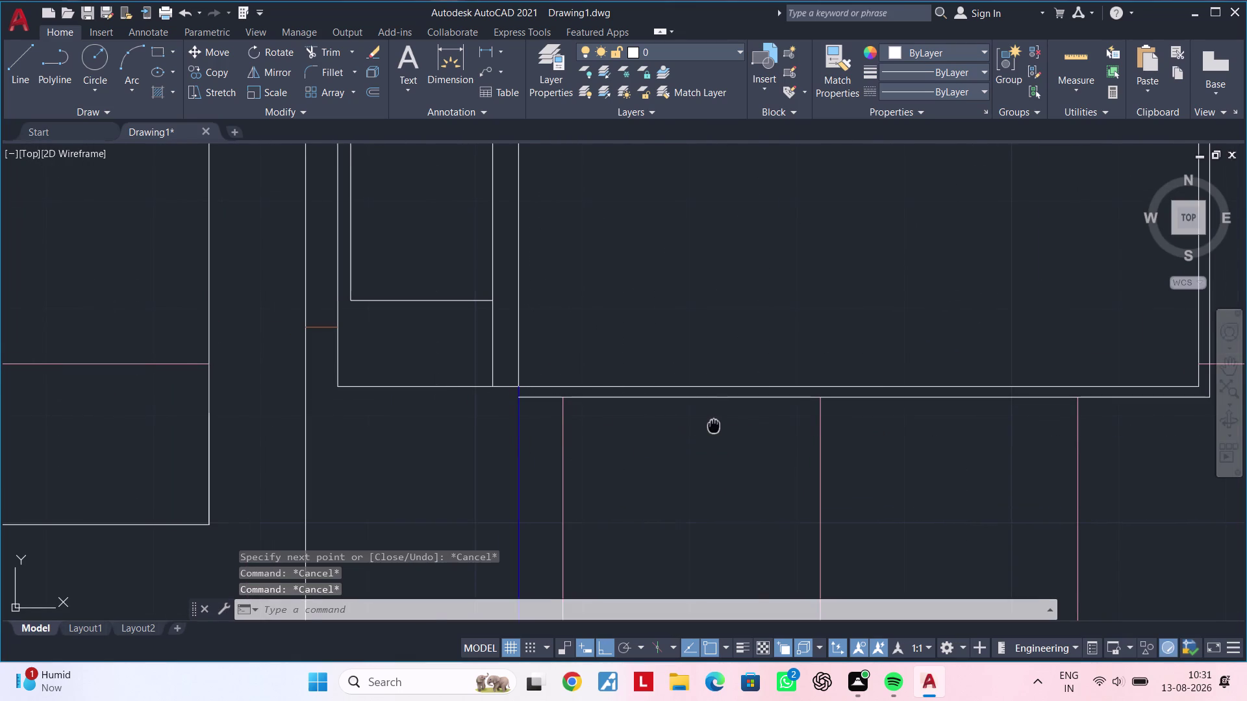
middle_drag(705, 431, 658, 444)
key(Escape)
scroll(up, 3)
middle_drag(481, 406, 556, 401)
key(Escape)
key(Escape)
key(t)
key(r)
key(space)
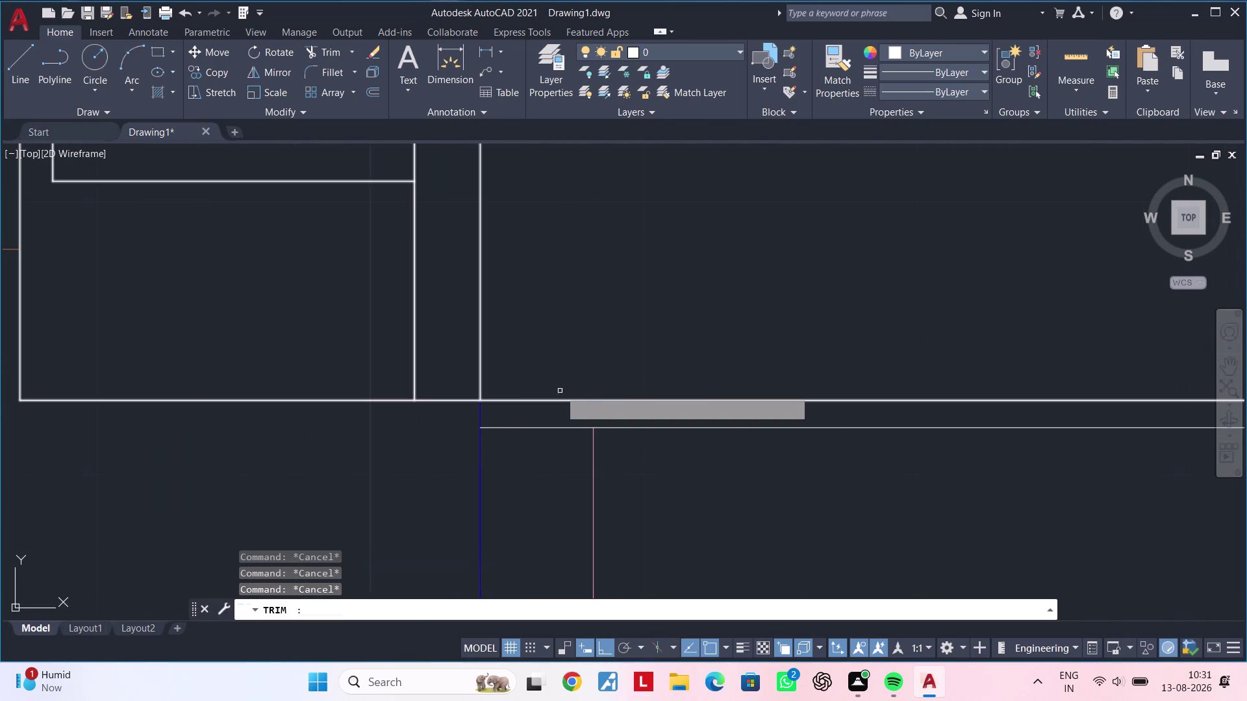
Restart Trim and cut the line ends crossing the toilet's outer corner.
key(Escape)
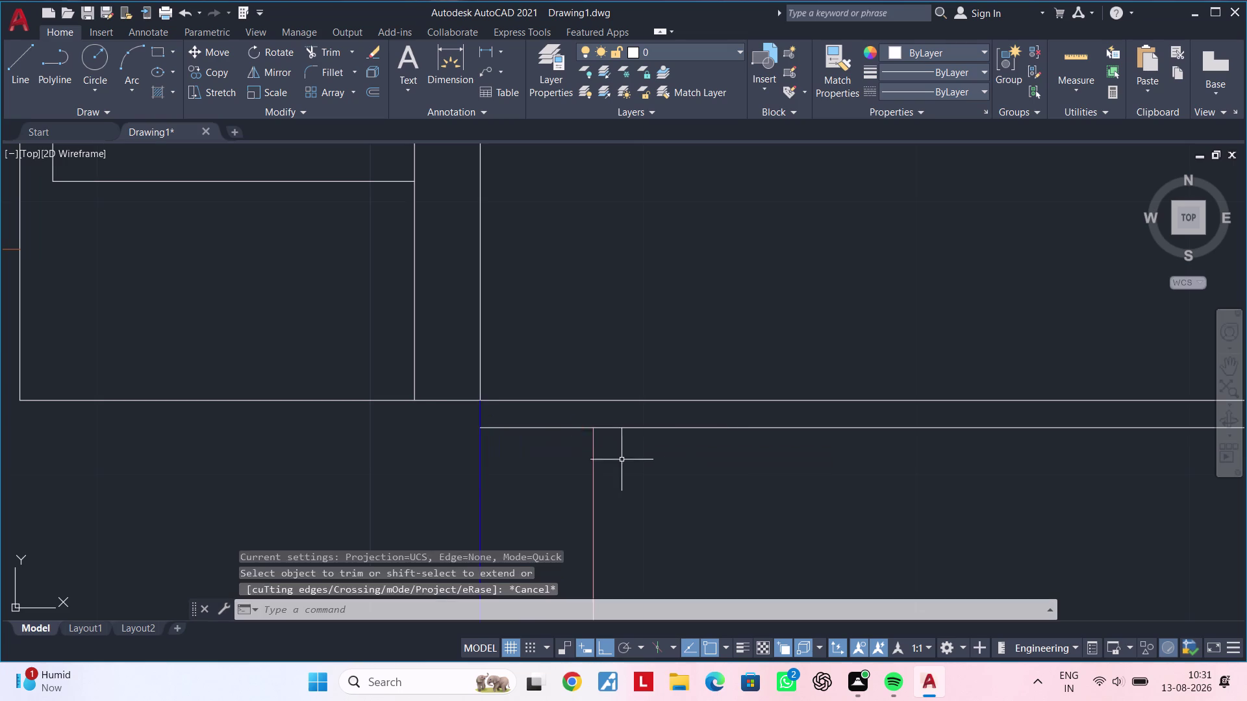
key(Escape)
scroll(down, 3)
middle_drag(811, 461, 409, 392)
middle_drag(1081, 433, 804, 504)
scroll(up, 3)
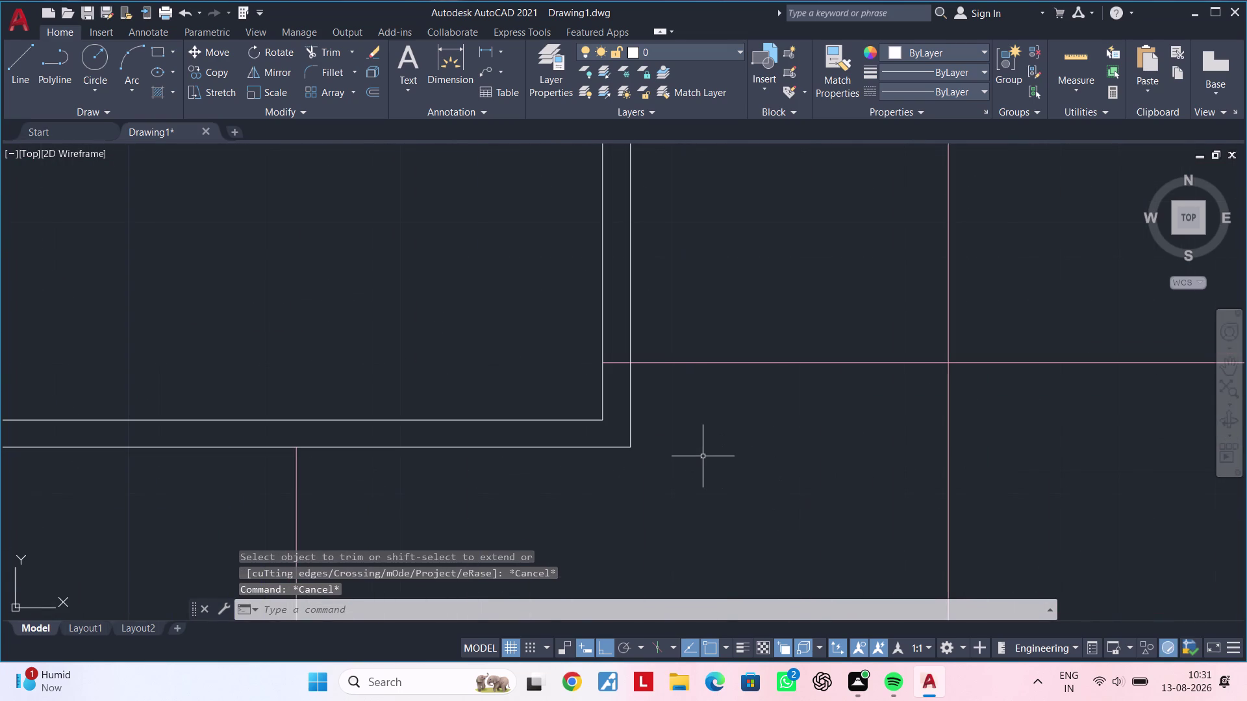
text(tr)
key(space)
click(620, 363)
scroll(down, 3)
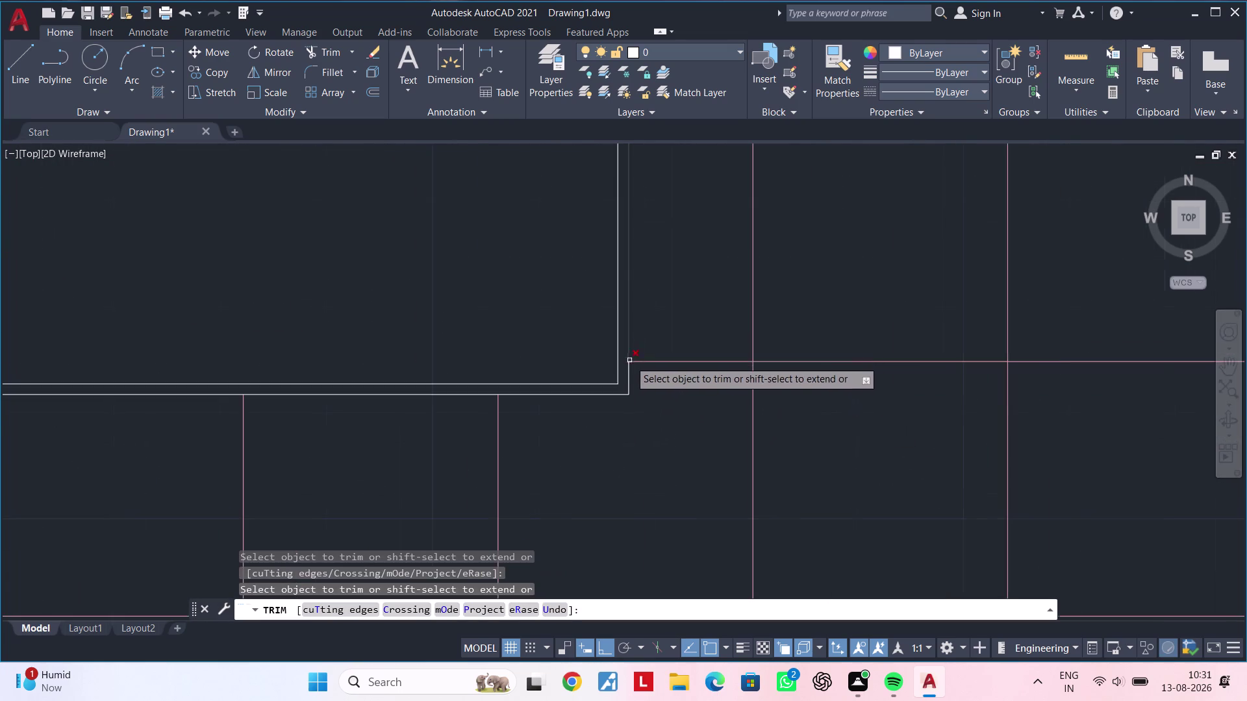
middle_drag(641, 311, 664, 602)
scroll(up, 3)
drag(643, 408, 650, 444)
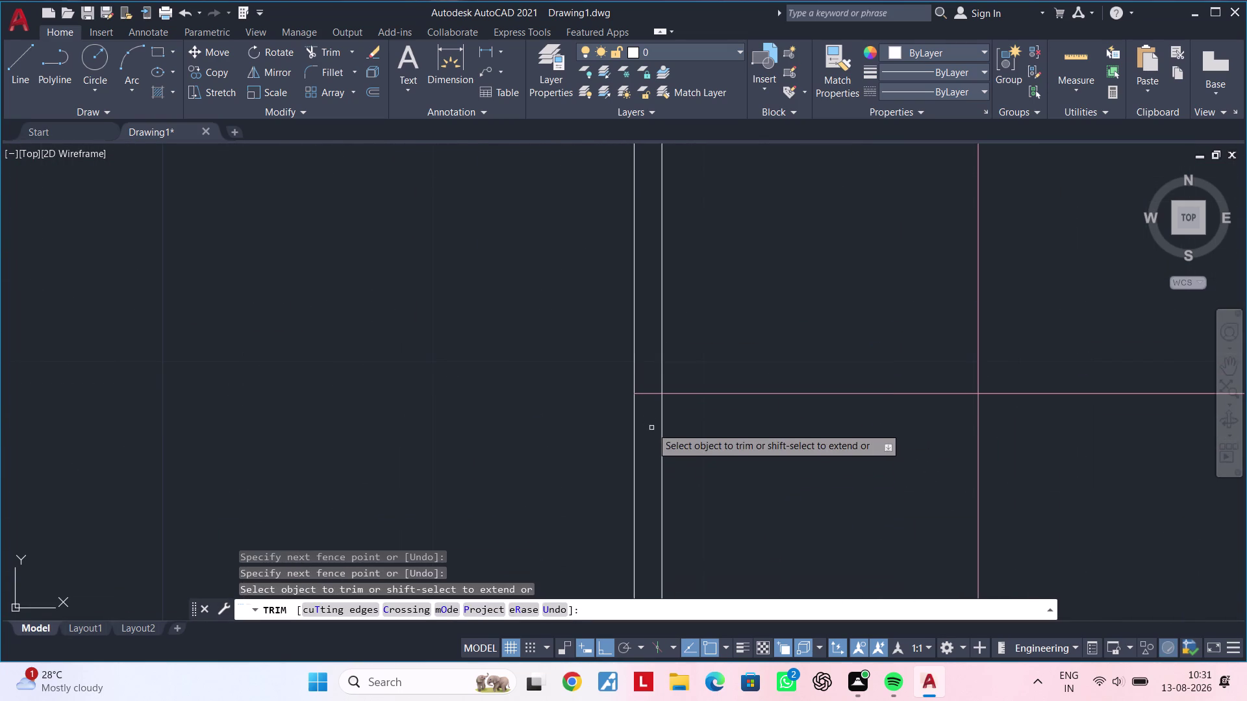
drag(653, 420, 653, 441)
click(653, 395)
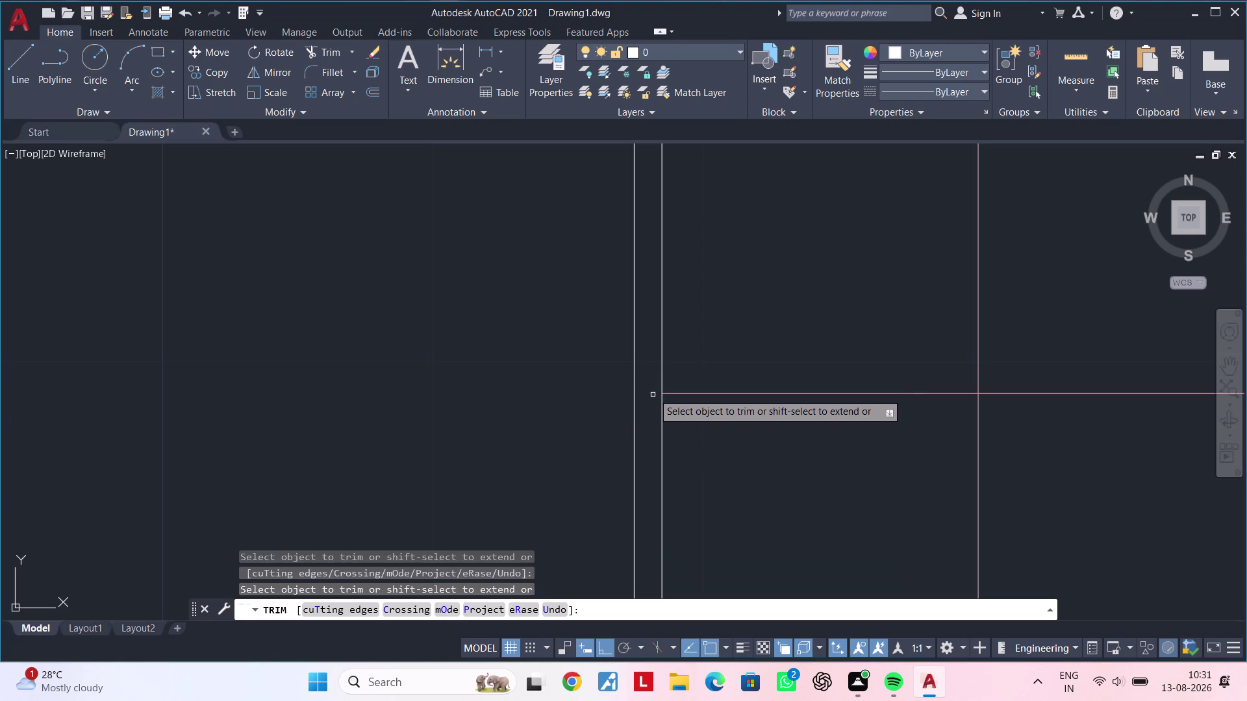
Trim the extra wall segment and the overshooting ends along the toilet's top edge.
scroll(down, 3)
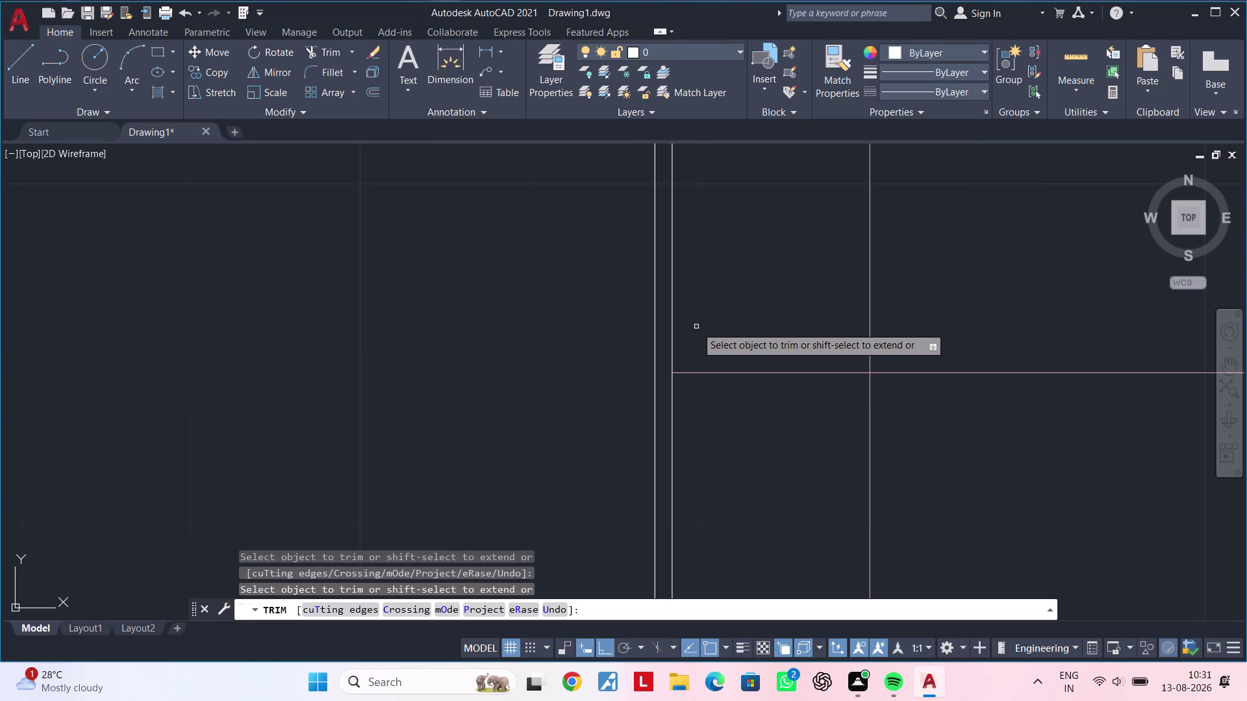
scroll(down, 3)
middle_drag(703, 304, 663, 581)
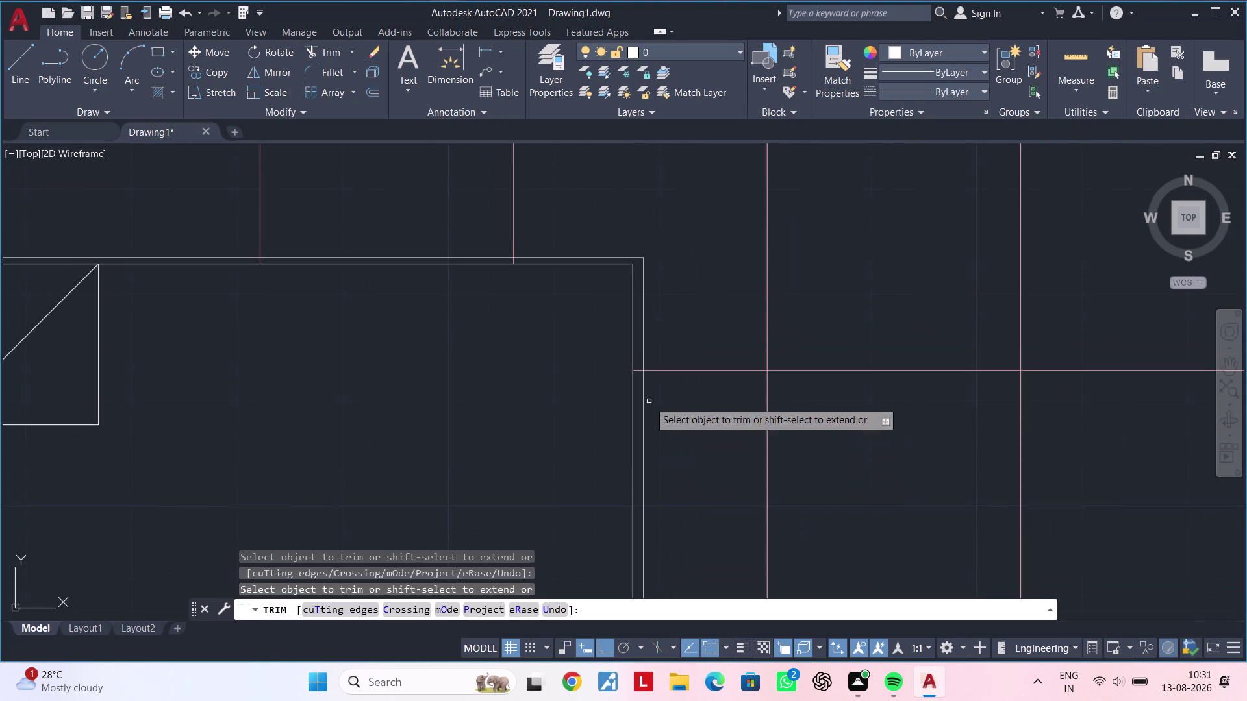
scroll(up, 3)
drag(635, 358, 636, 453)
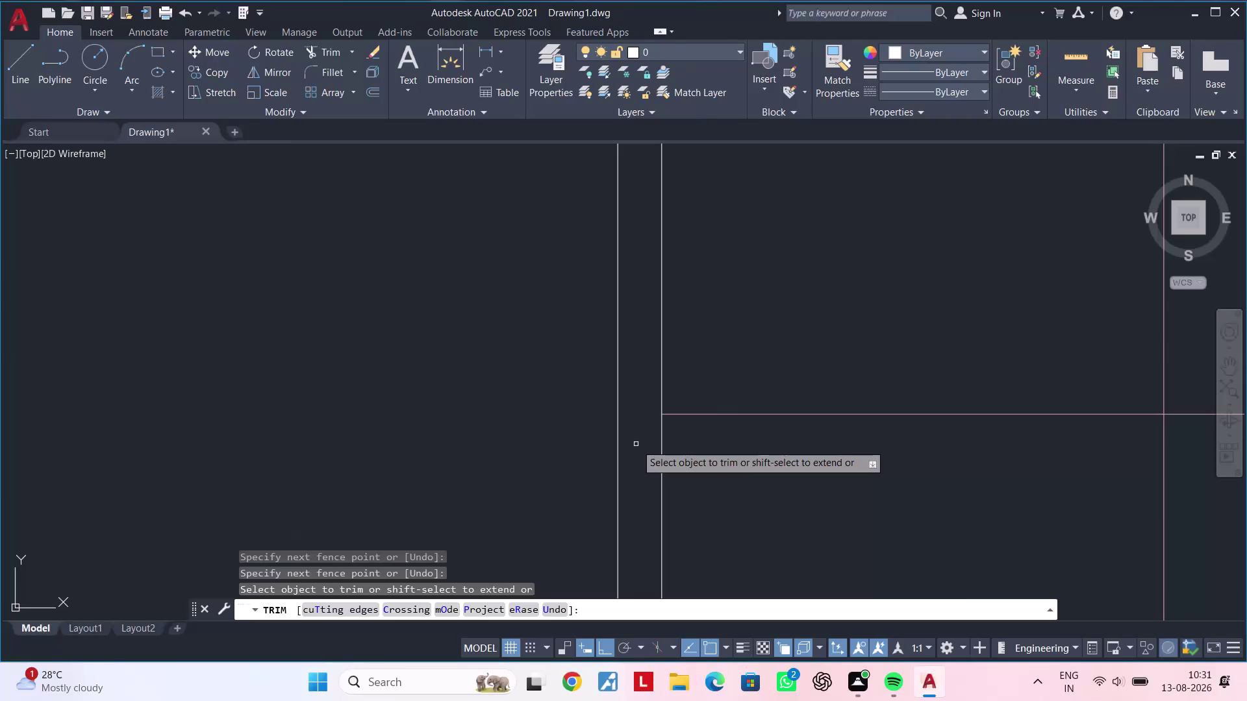
scroll(down, 3)
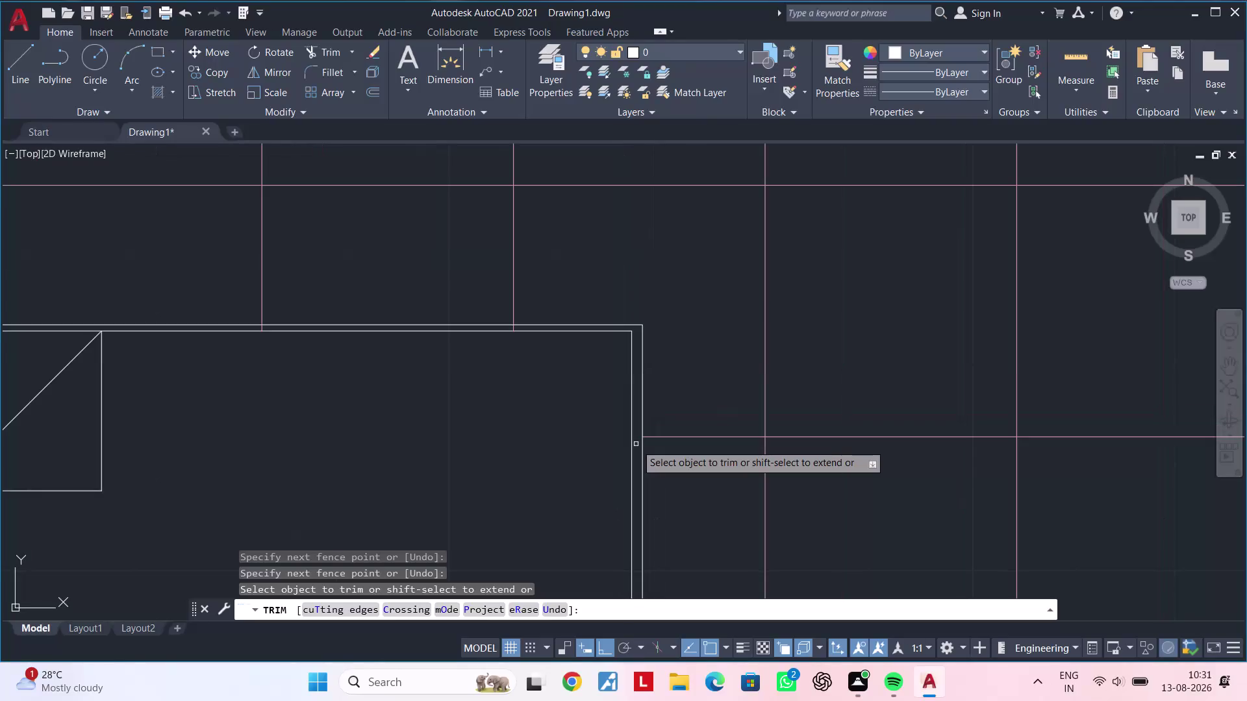
middle_drag(468, 370, 632, 390)
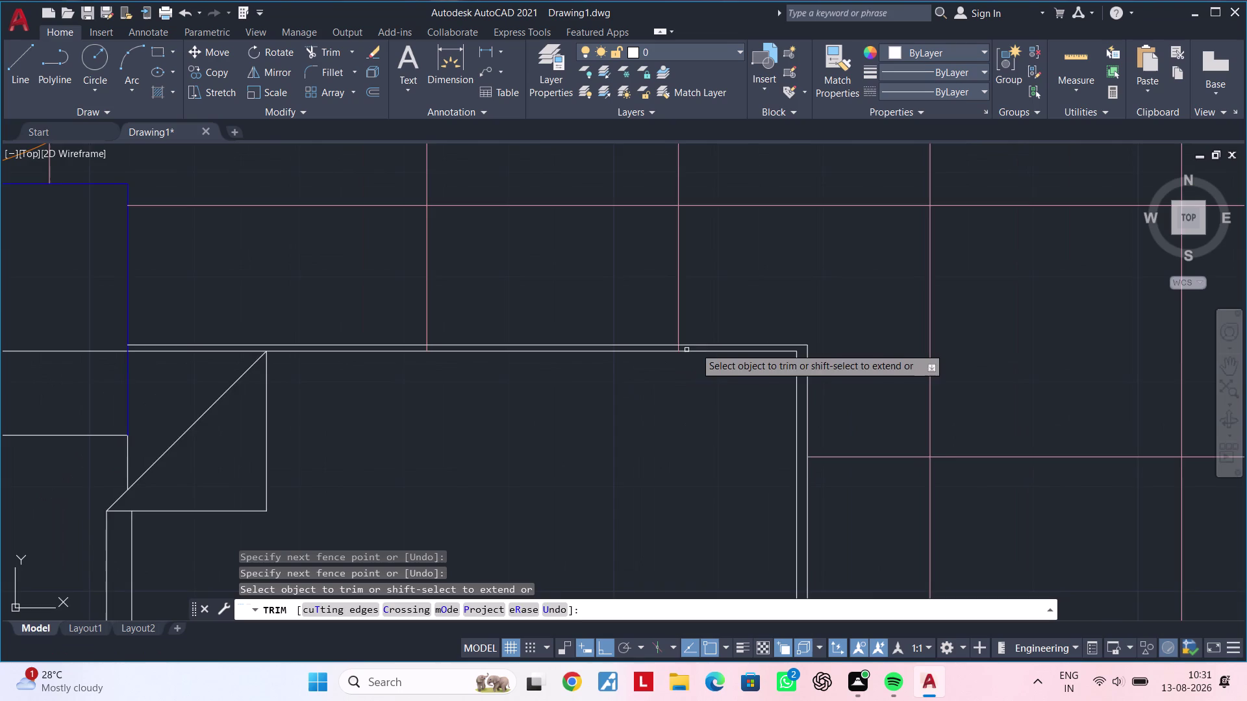
scroll(up, 3)
click(558, 349)
drag(560, 349, 605, 350)
drag(632, 350, 656, 351)
drag(630, 351, 594, 353)
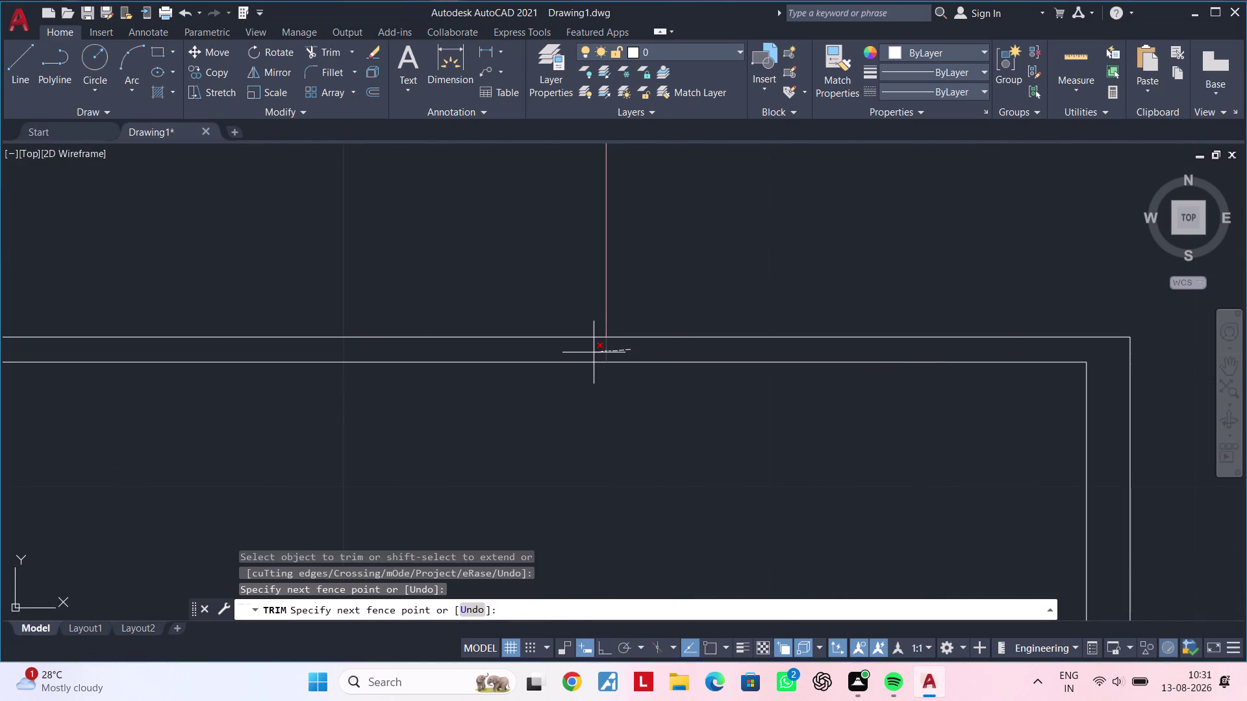
drag(594, 353, 593, 352)
Trim the excess segment at the next toilet wall junction, then exit Trim.
scroll(down, 3)
middle_drag(443, 383, 1038, 427)
scroll(up, 3)
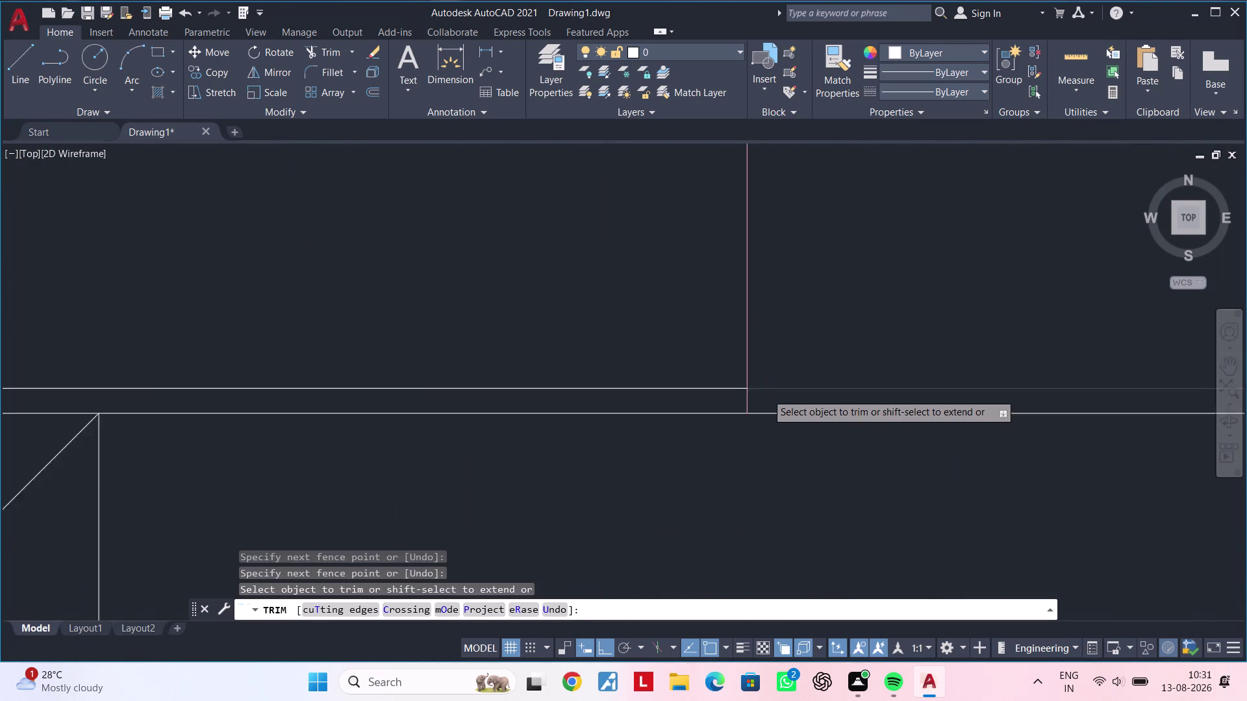
scroll(up, 3)
drag(751, 401, 690, 404)
click(690, 404)
scroll(down, 3)
scroll(down, 3)
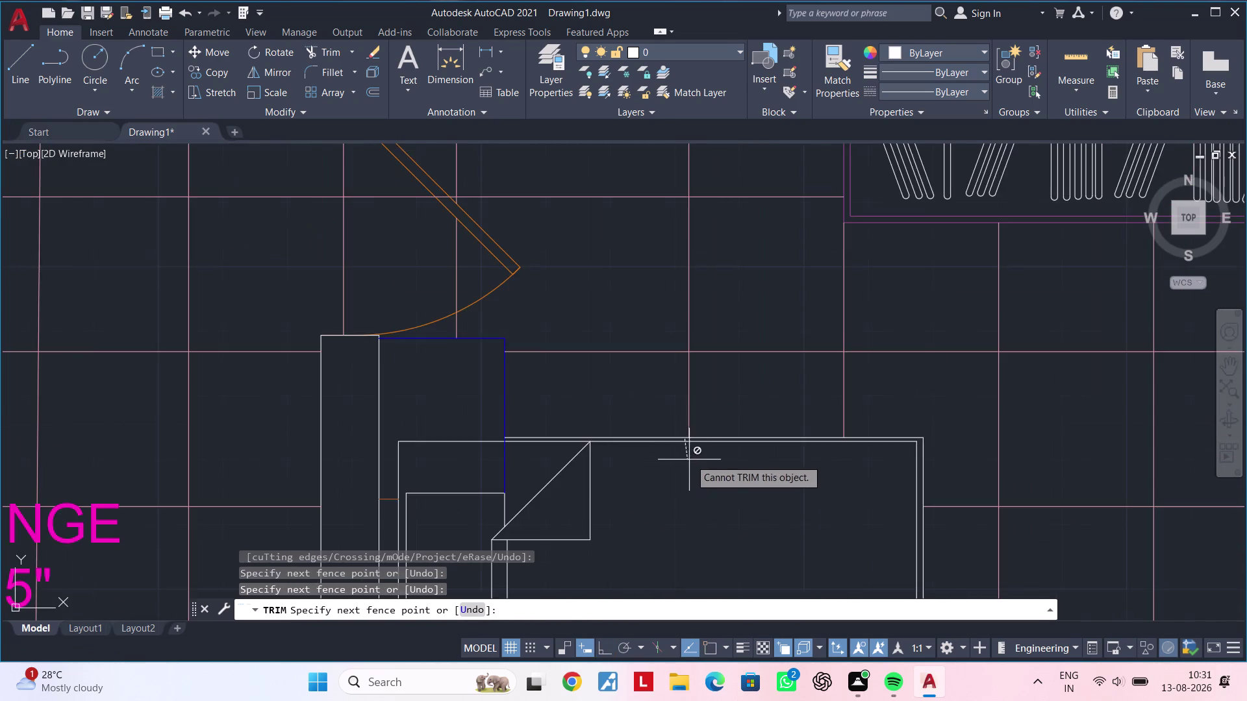
middle_drag(729, 484, 579, 437)
key(Escape)
key(Escape)
key(Escape)
key(Escape)
key(Escape)
scroll(up, 3)
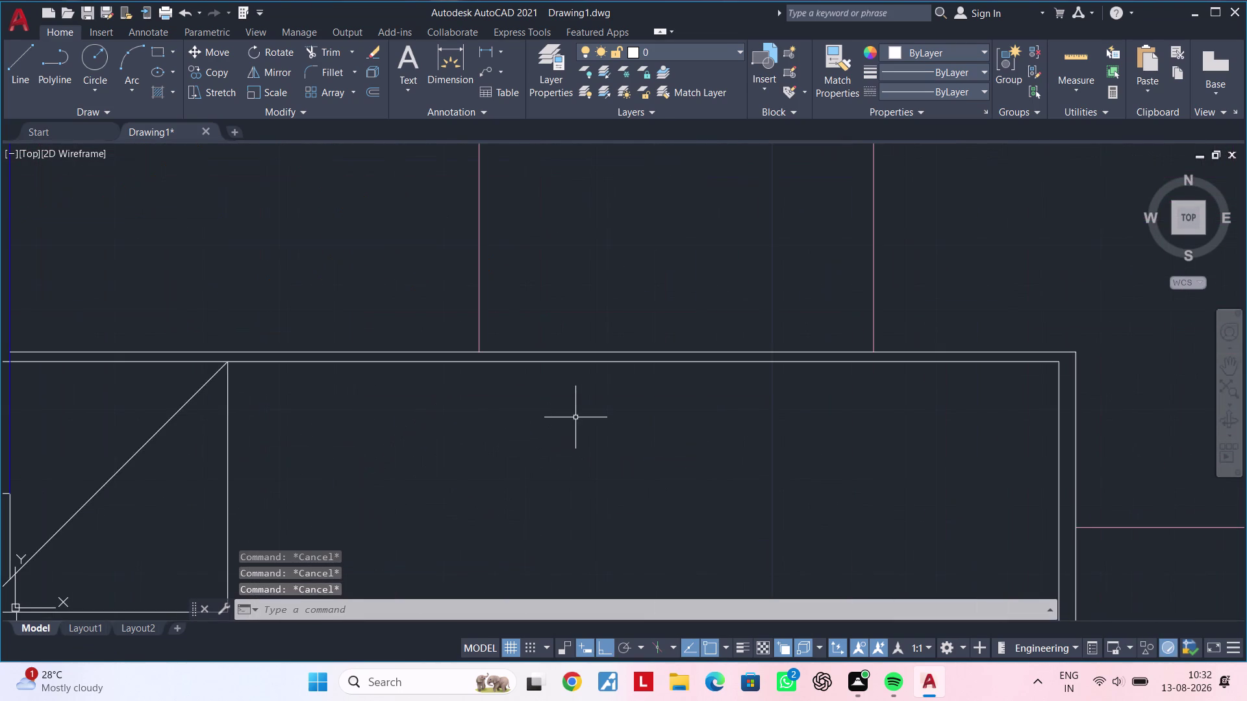
middle_drag(577, 418, 636, 419)
key(Escape)
key(Escape)
key(m)
text(a)
key(space)
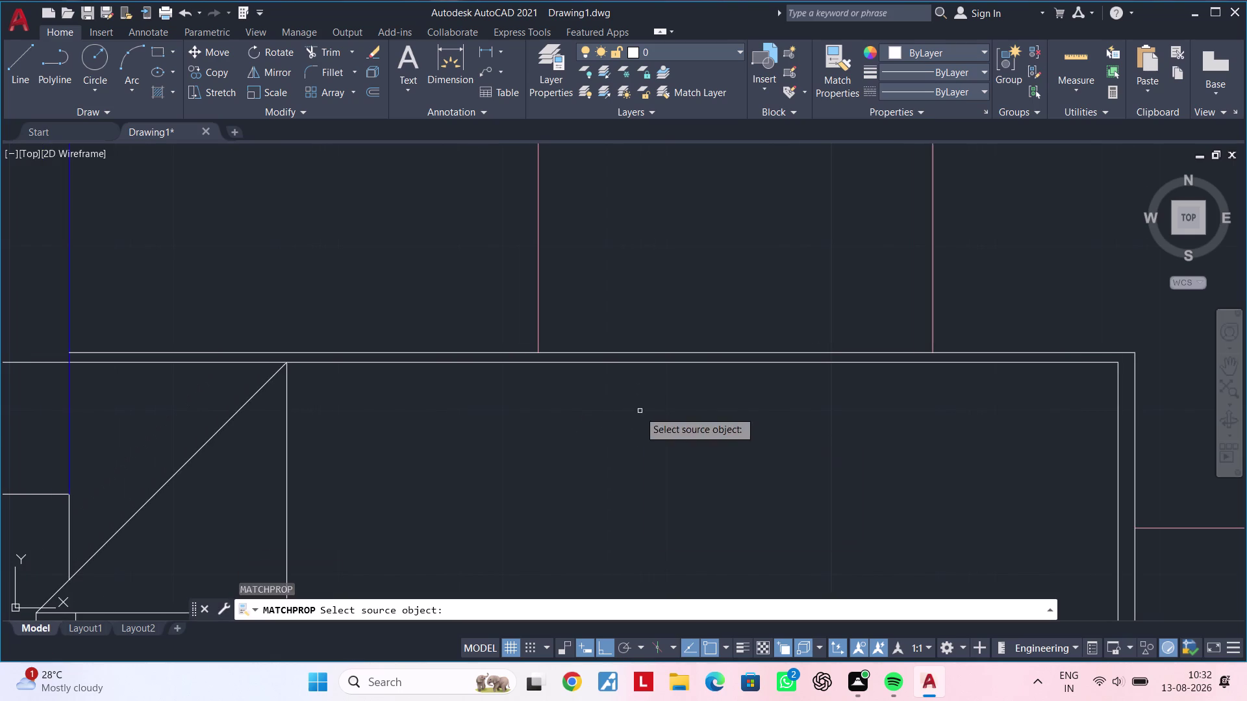
scroll(down, 3)
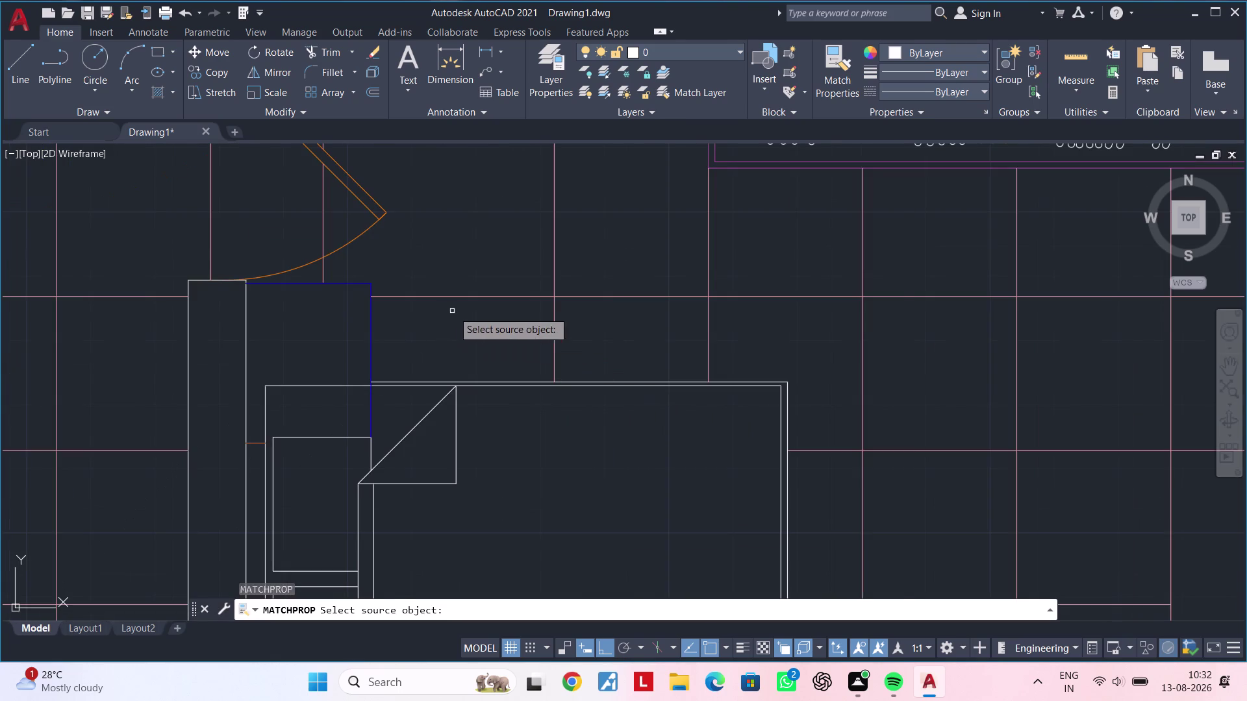
scroll(down, 3)
click(660, 223)
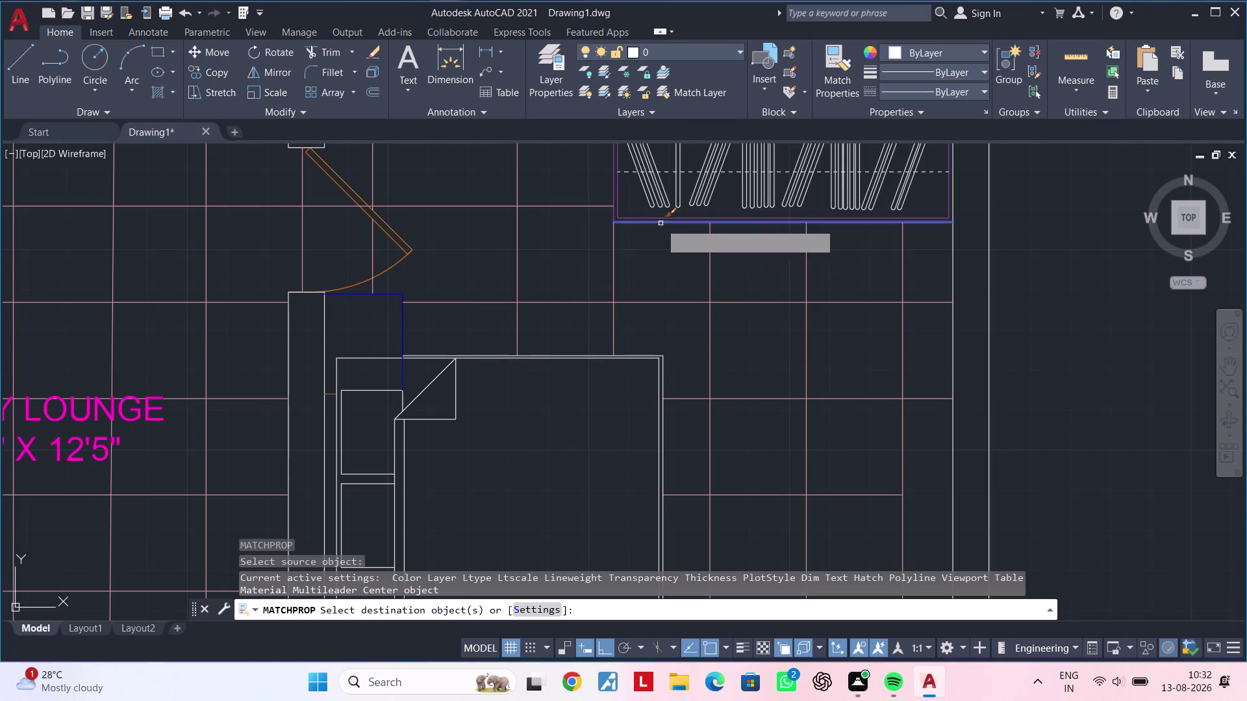
scroll(up, 3)
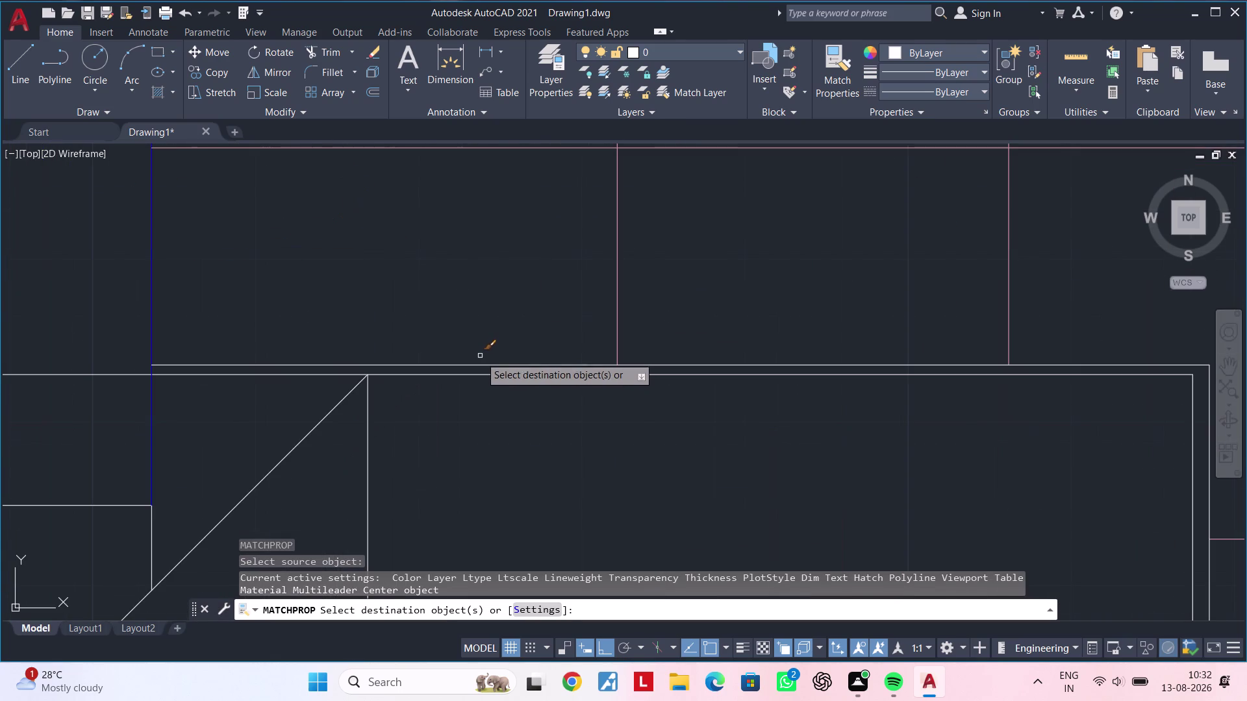
double_click(482, 367)
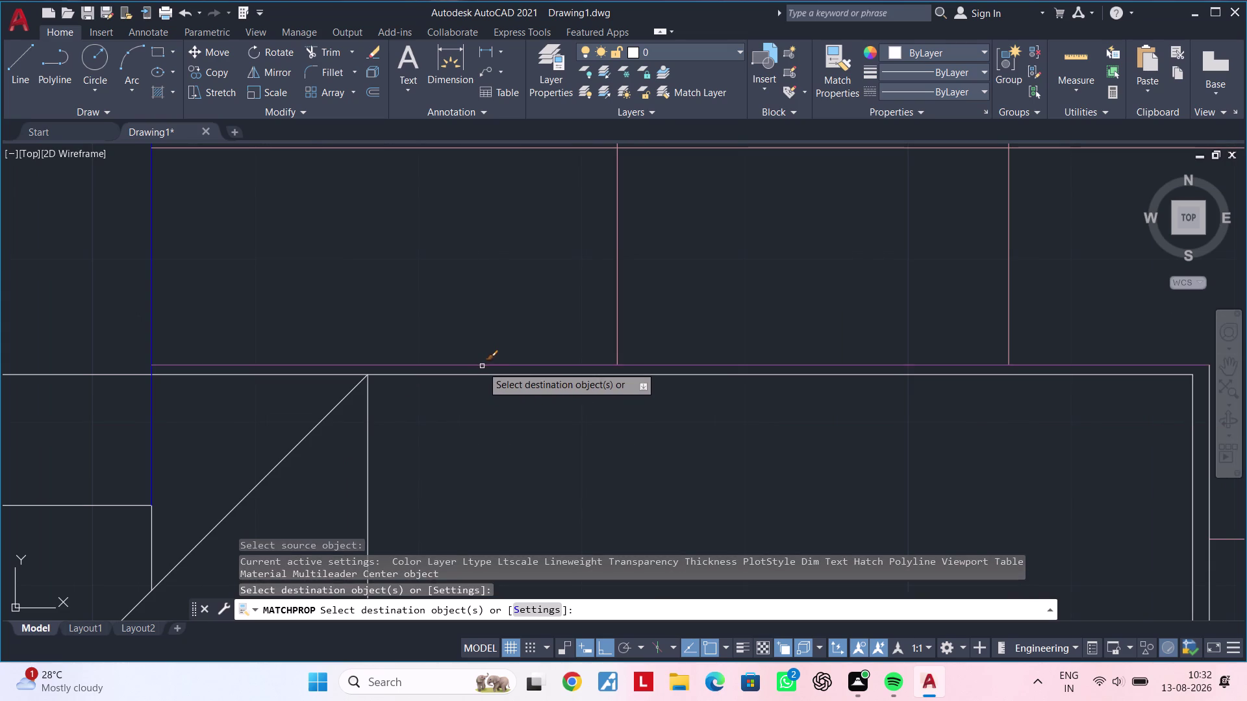
scroll(down, 3)
middle_drag(975, 493, 566, 329)
scroll(up, 3)
scroll(up, 3)
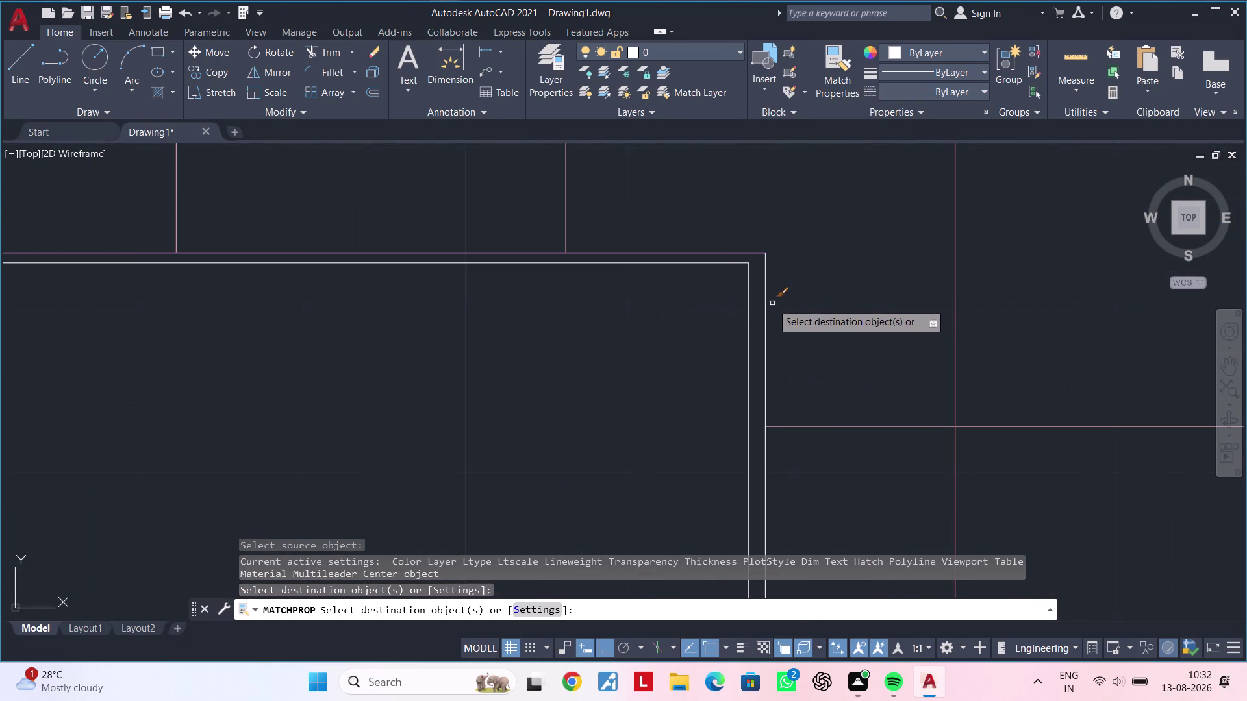
double_click(763, 309)
scroll(down, 3)
middle_drag(588, 354, 785, 0)
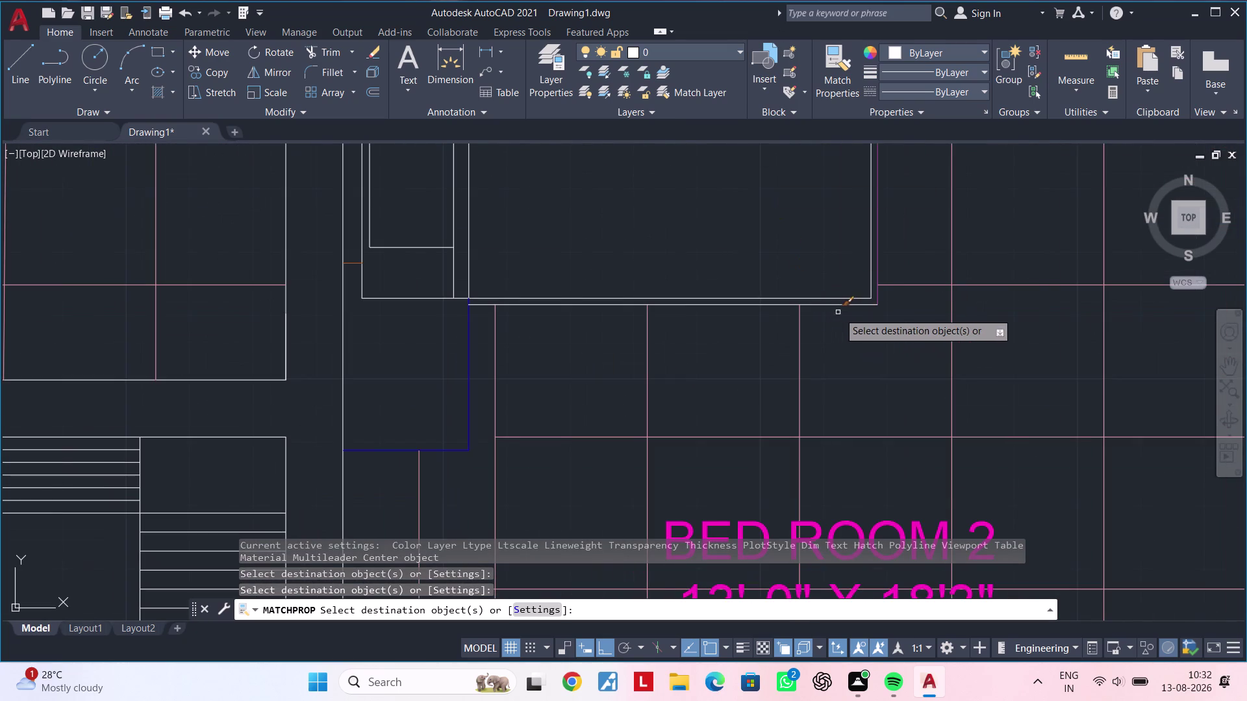
scroll(up, 3)
click(855, 292)
key(Escape)
scroll(down, 3)
middle_drag(858, 343, 815, 364)
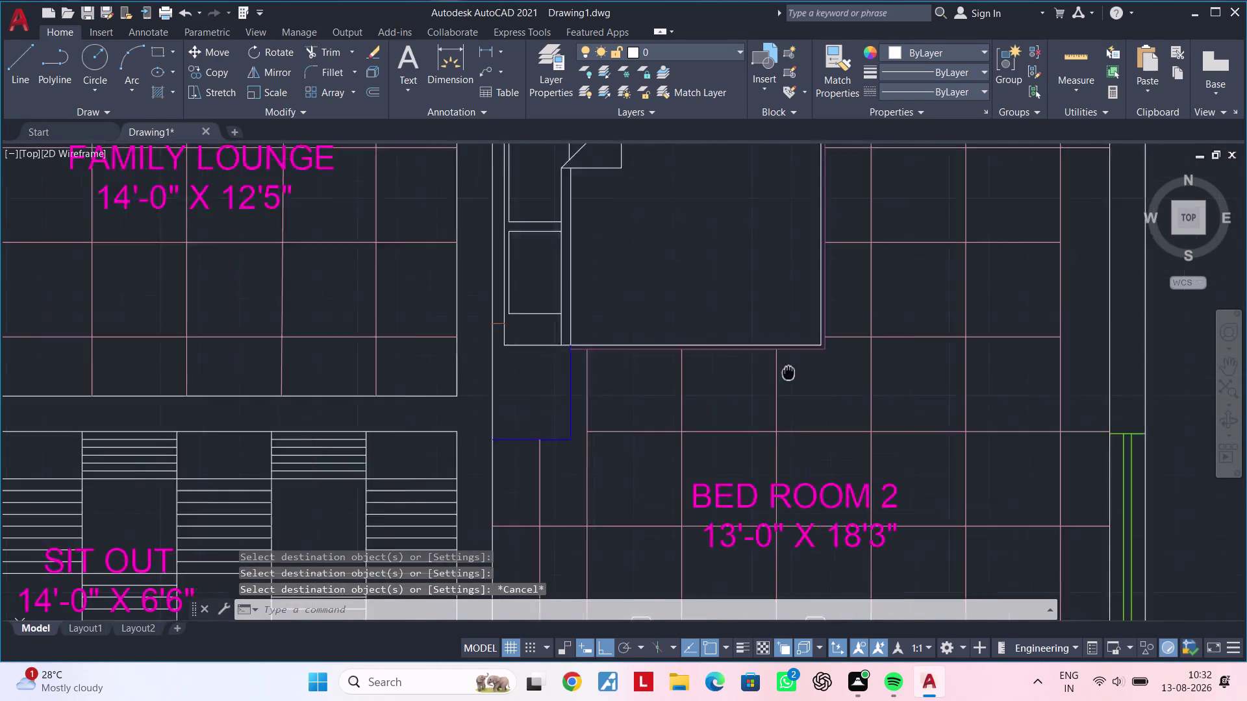
key(Escape)
middle_drag(815, 364, 699, 399)
key(Escape)
key(Escape)
key(Escape)
key(Escape)
scroll(down, 3)
key(Escape)
key(Escape)
key(Escape)
middle_drag(677, 353, 820, 363)
key(Escape)
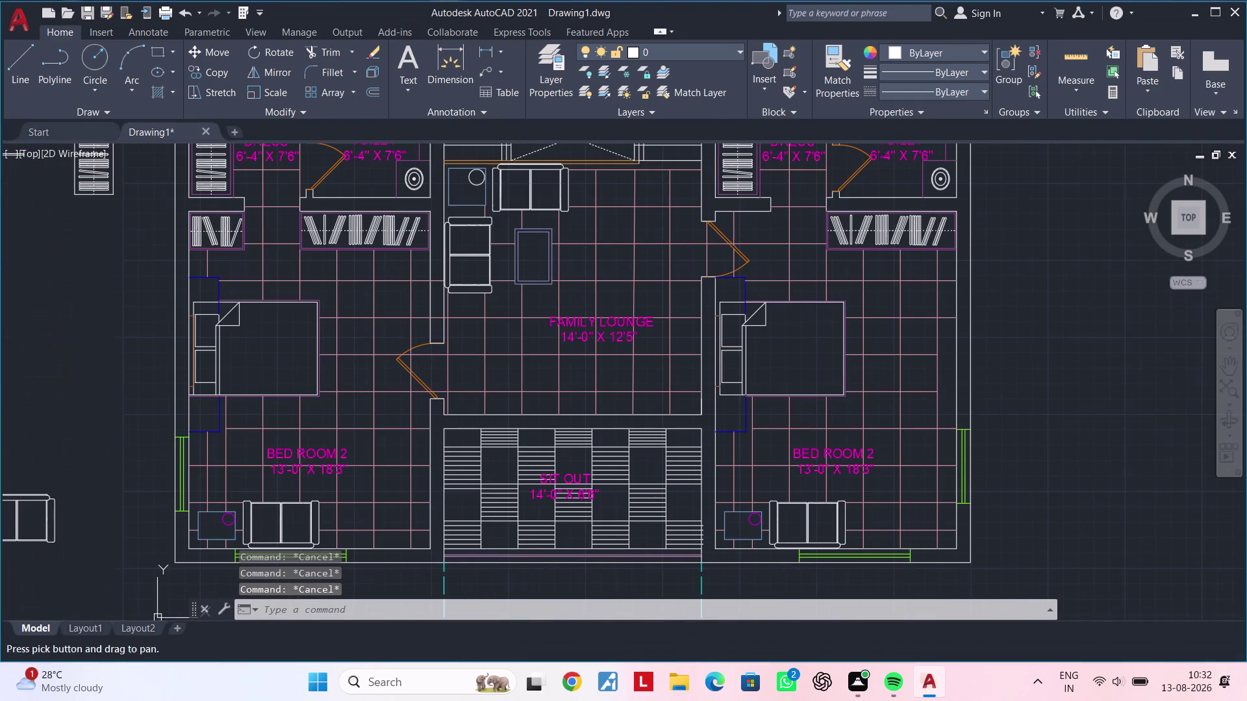
key(Escape)
key(Escape)
key(Escape)
key(Escape)
key(Escape)
key(Escape)
key(Escape)
key(Escape)
key(Escape)
middle_drag(727, 459, 726, 455)
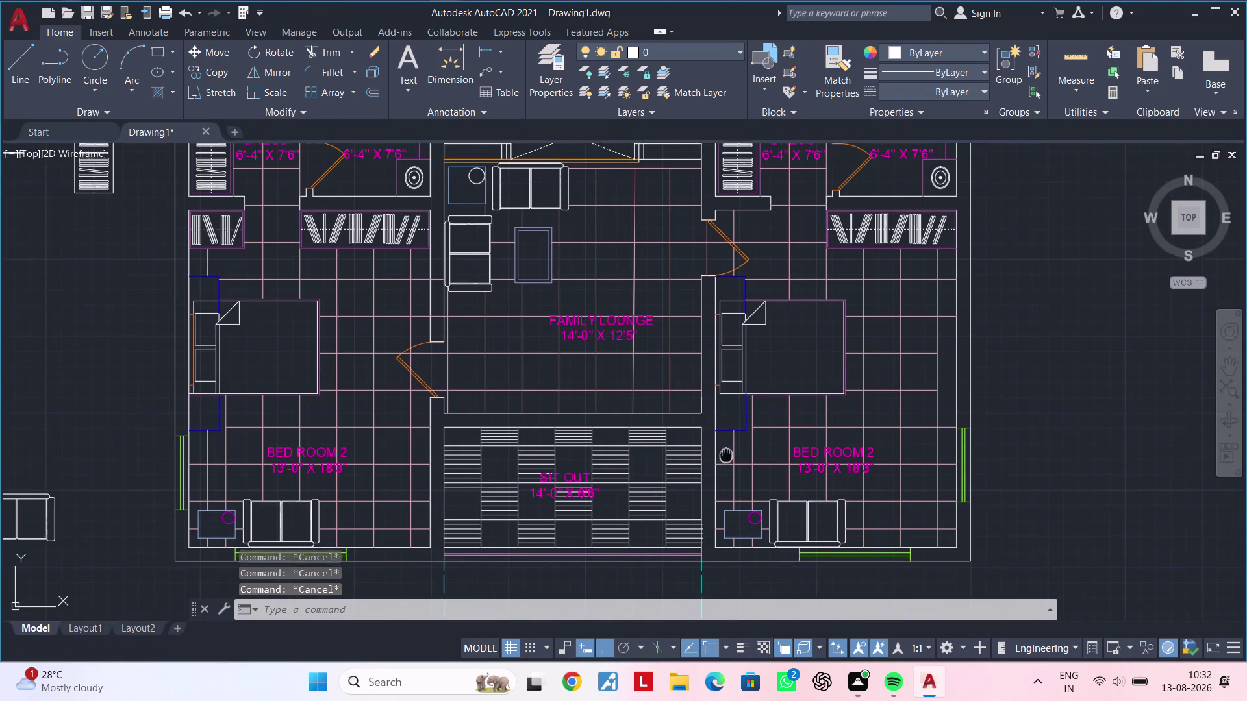
middle_drag(726, 456, 835, 365)
key(Escape)
scroll(up, 3)
middle_drag(678, 380, 572, 414)
key(Escape)
key(Escape)
key(Escape)
scroll(down, 3)
middle_drag(600, 384, 693, 384)
key(Escape)
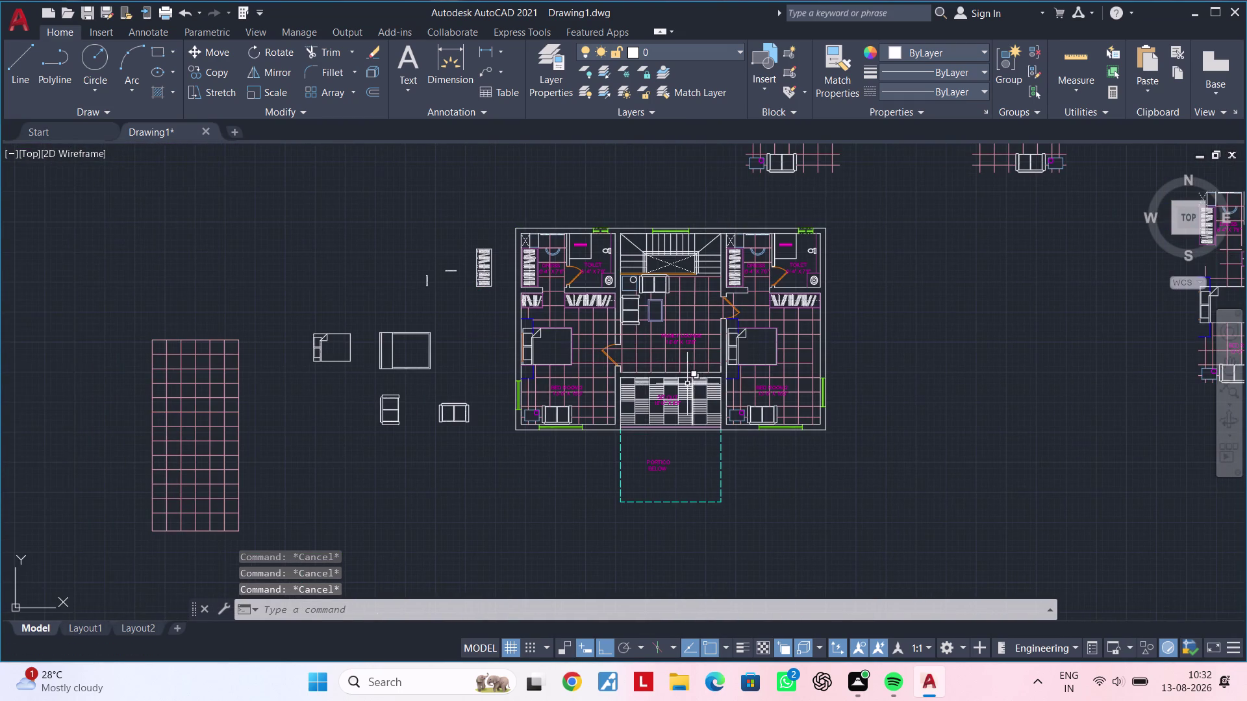
key(Escape)
middle_drag(624, 391, 630, 444)
scroll(down, 3)
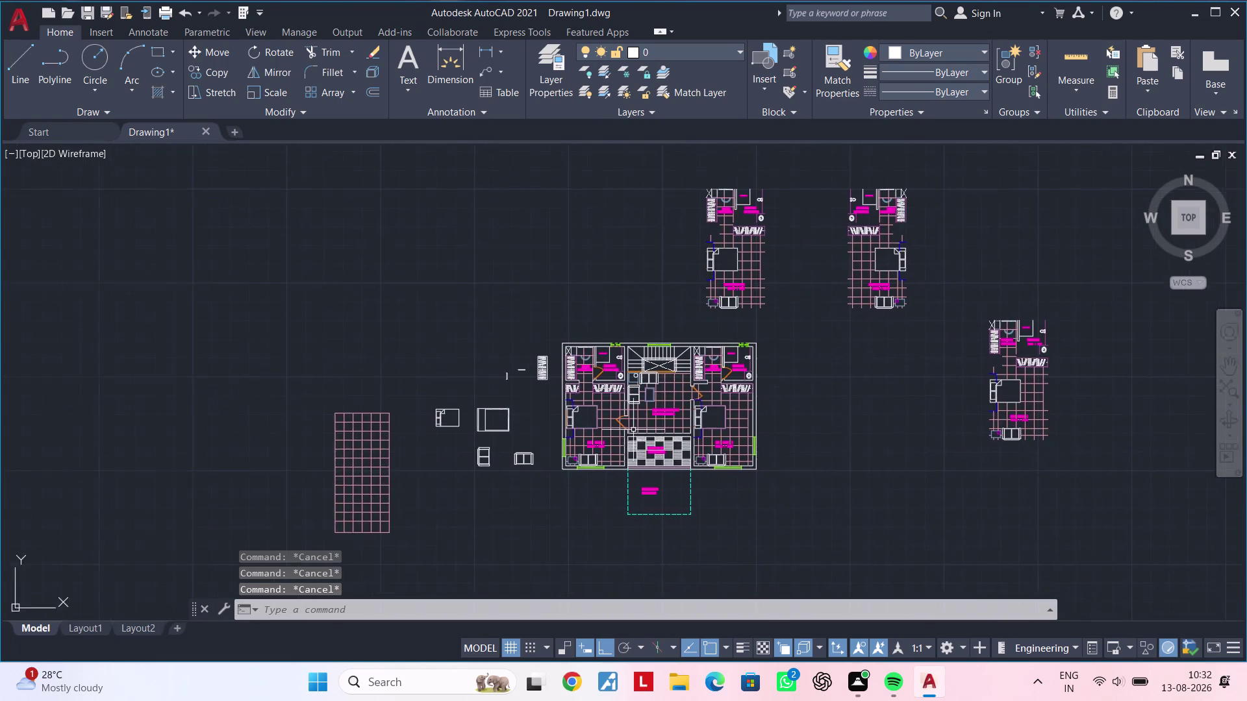
scroll(up, 3)
middle_drag(670, 420, 808, 427)
key(Escape)
key(Escape)
key(a)
key(d)
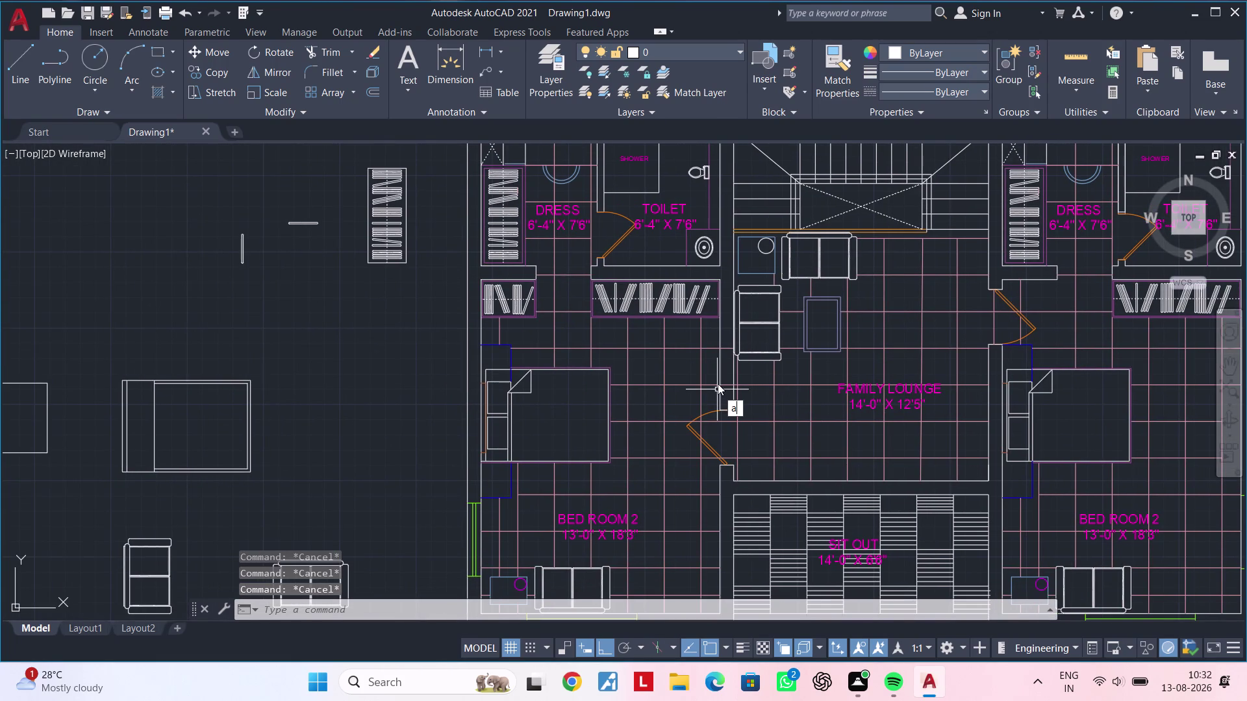
key(c)
key(space)
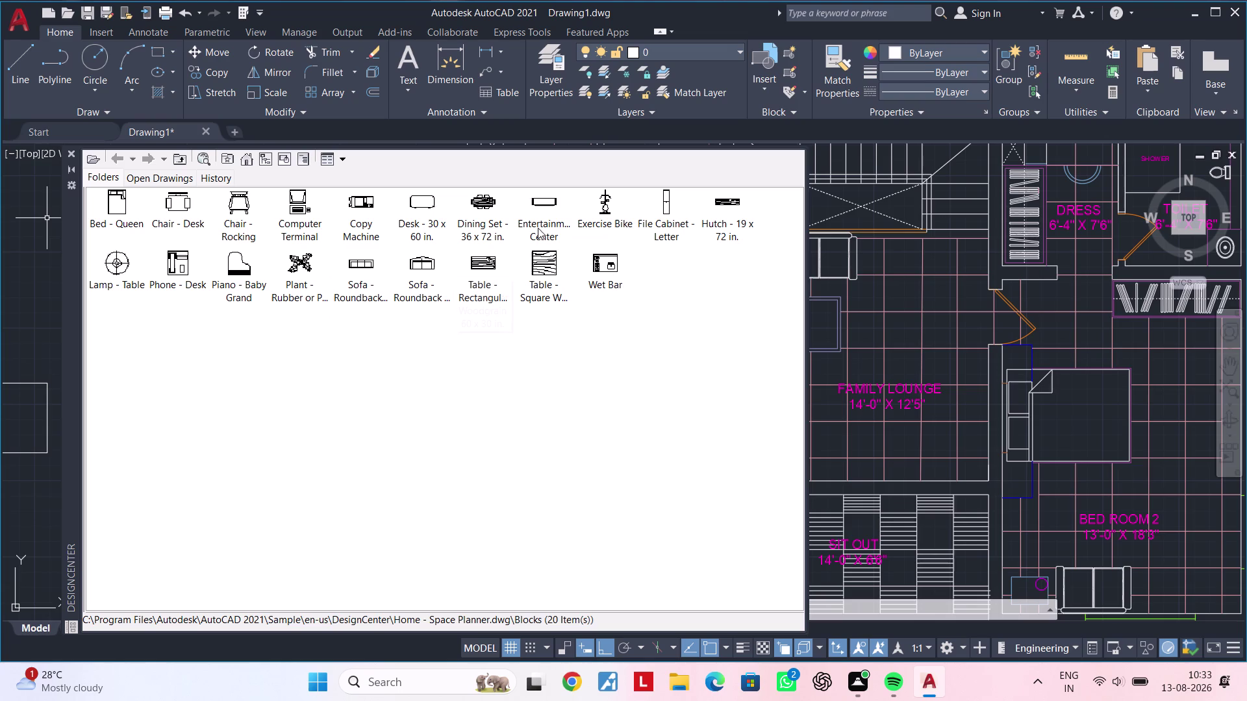
Browse the blocks of the House Designer.dwg sample drawing in DesignCenter.
click(181, 159)
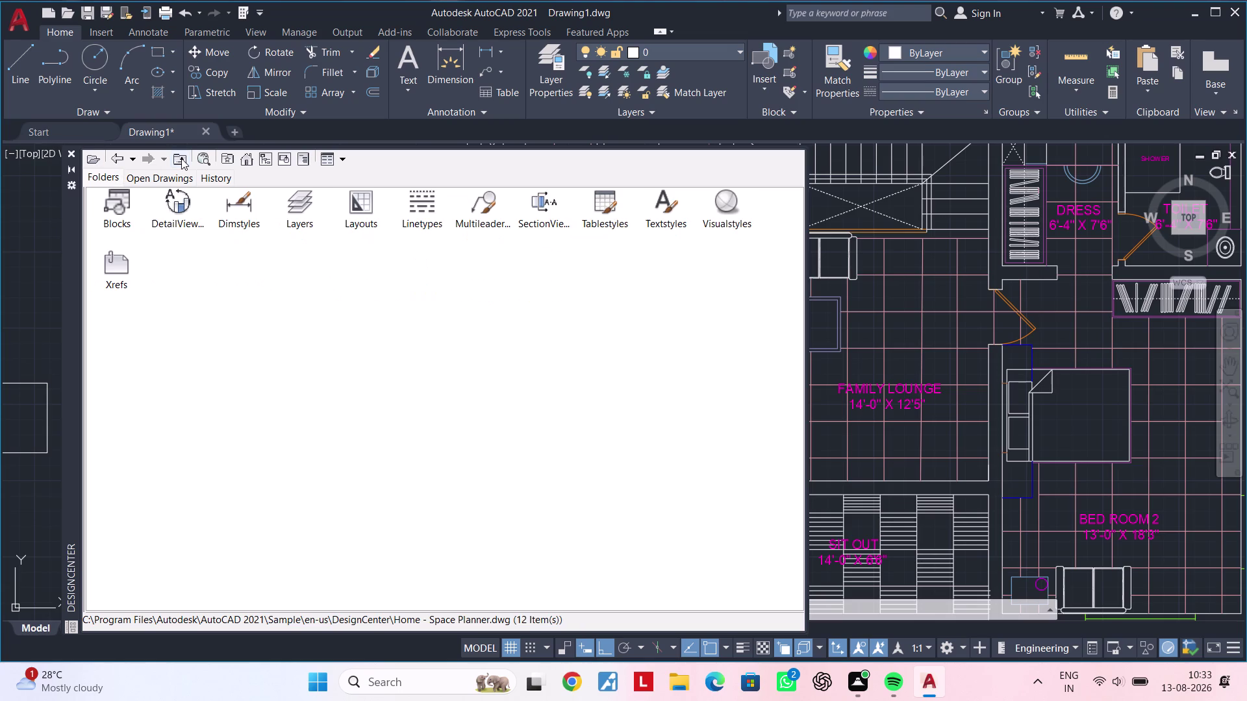
click(184, 163)
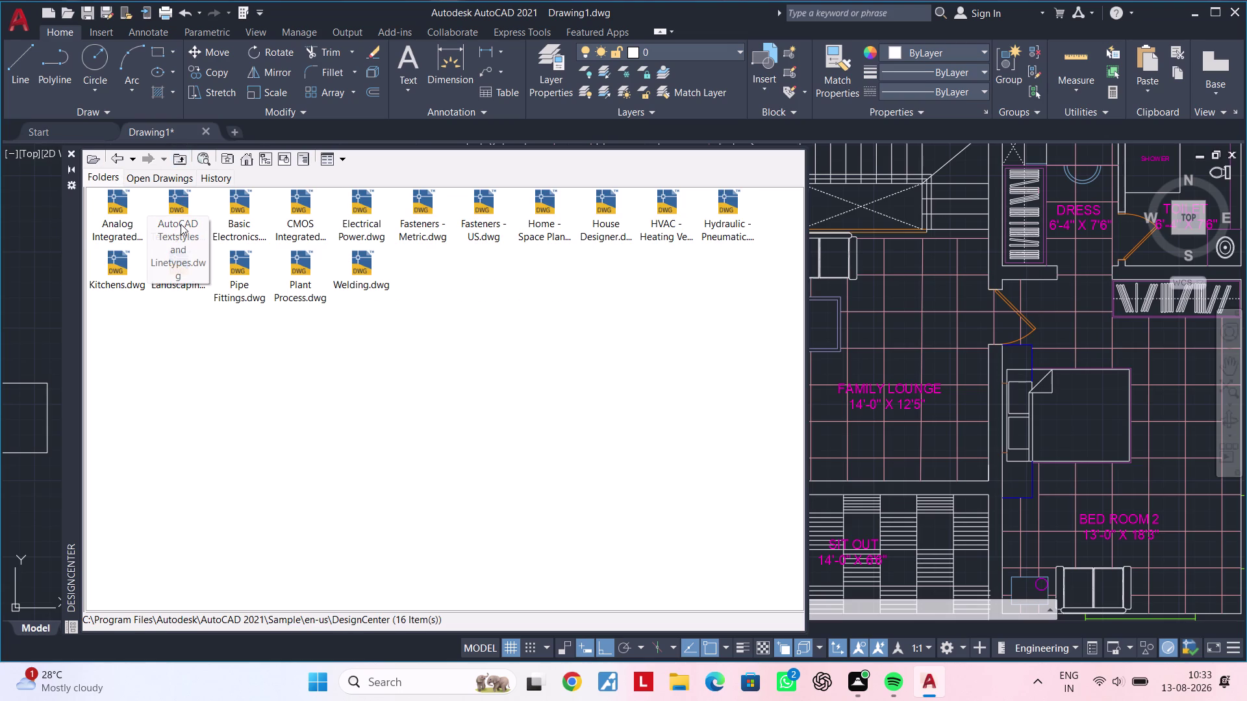
double_click(612, 214)
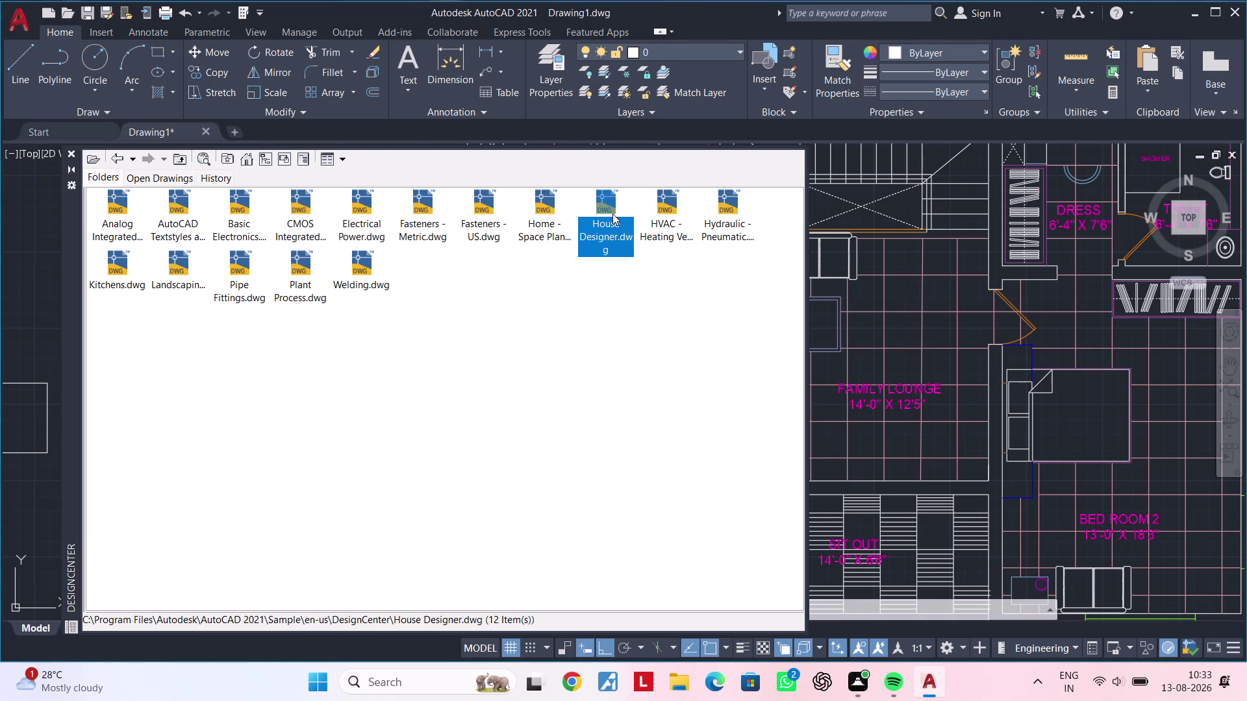
triple_click(108, 197)
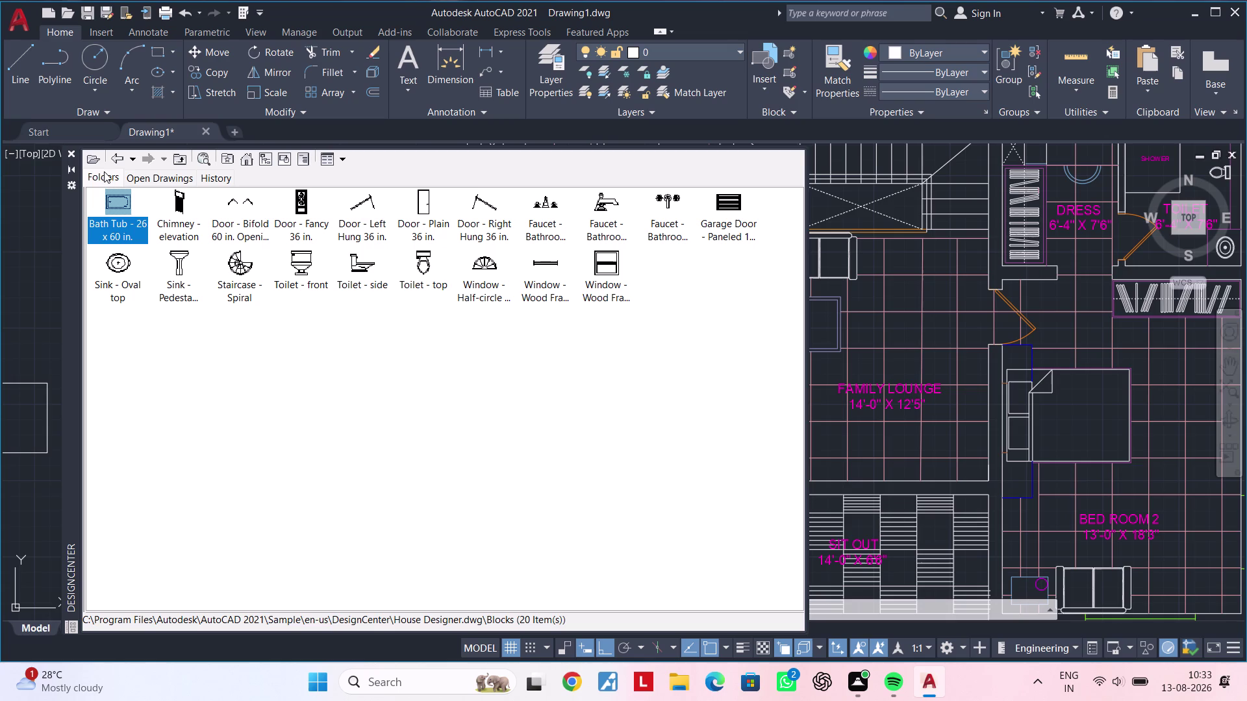
click(175, 163)
click(175, 162)
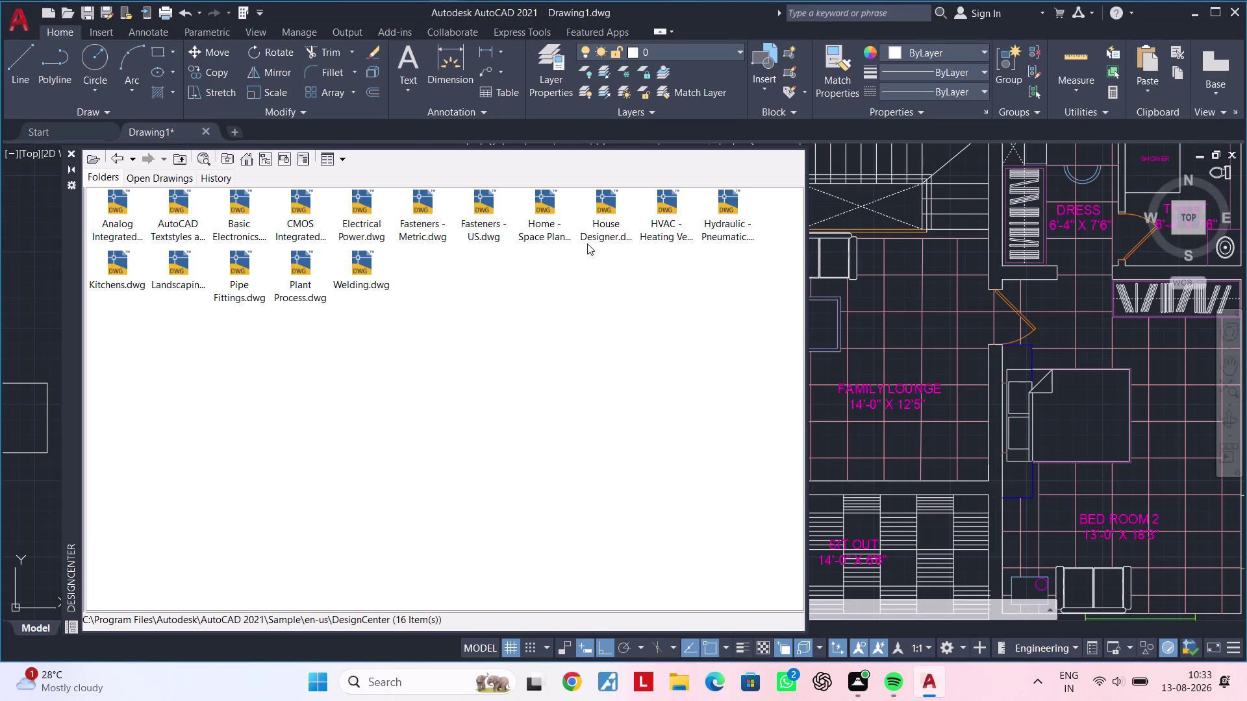
Browse Home - Space Planner.dwg blocks, close DesignCenter, and show recent drawings.
double_click(542, 215)
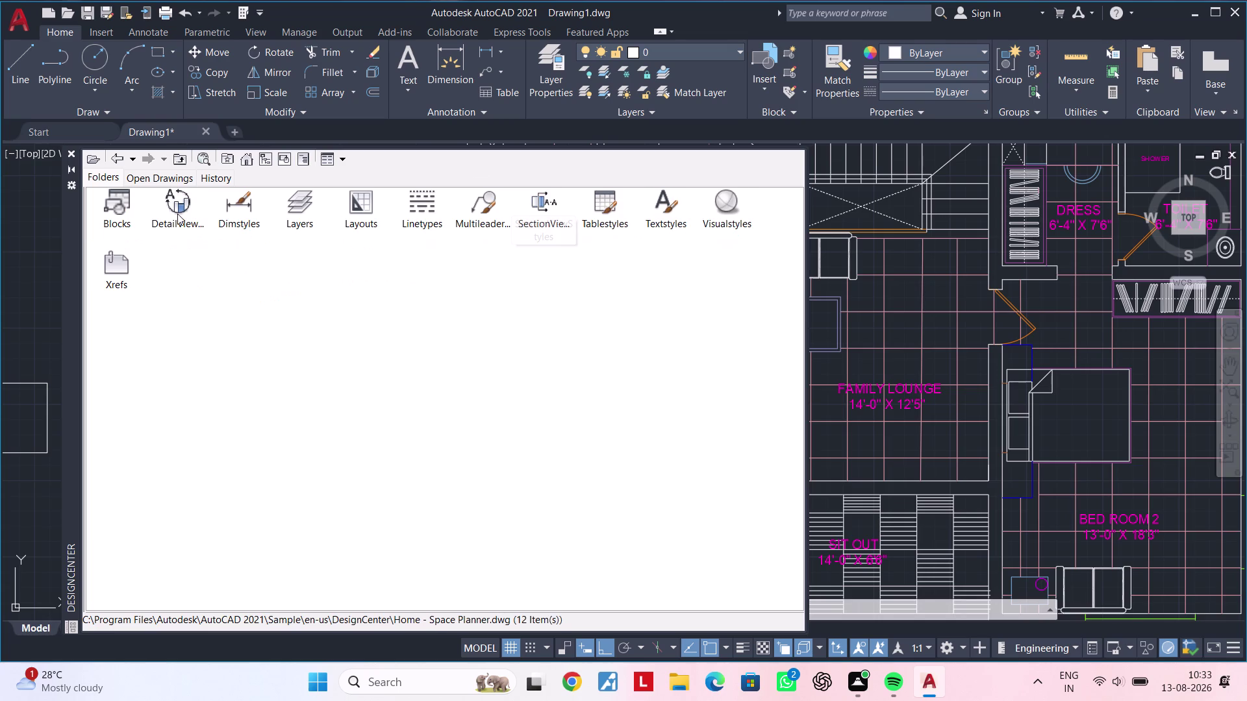
double_click(122, 209)
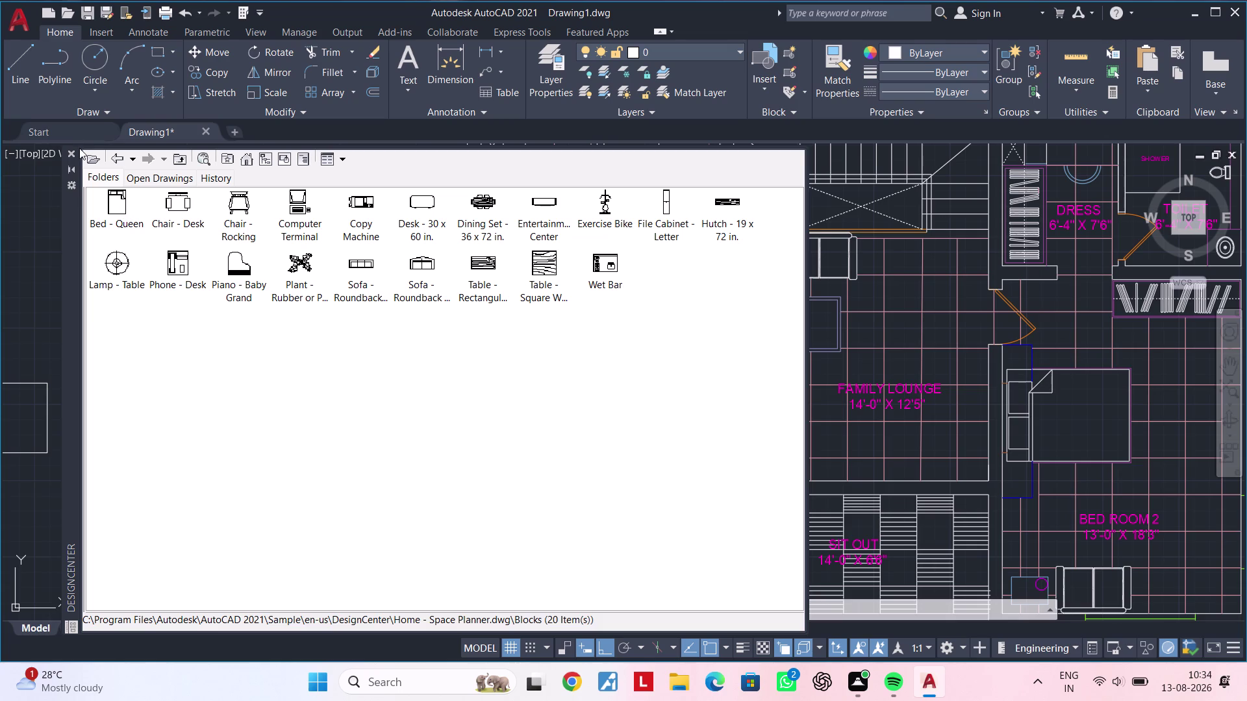
click(179, 156)
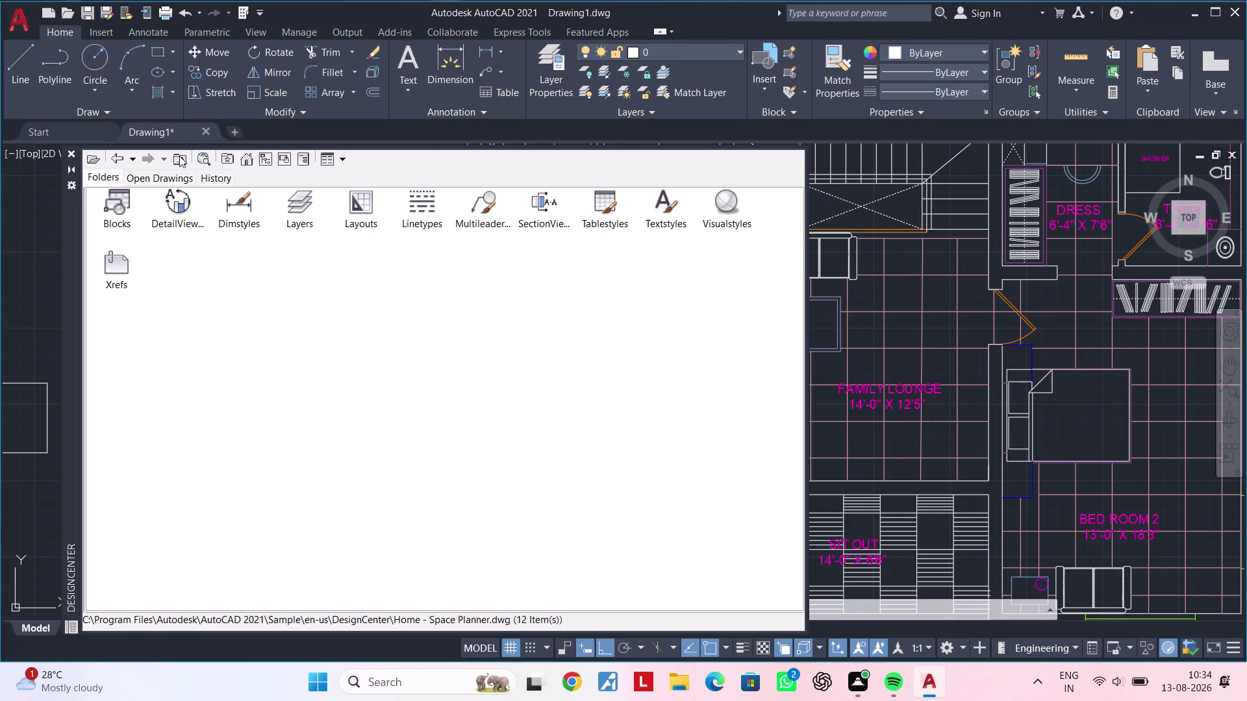
click(179, 156)
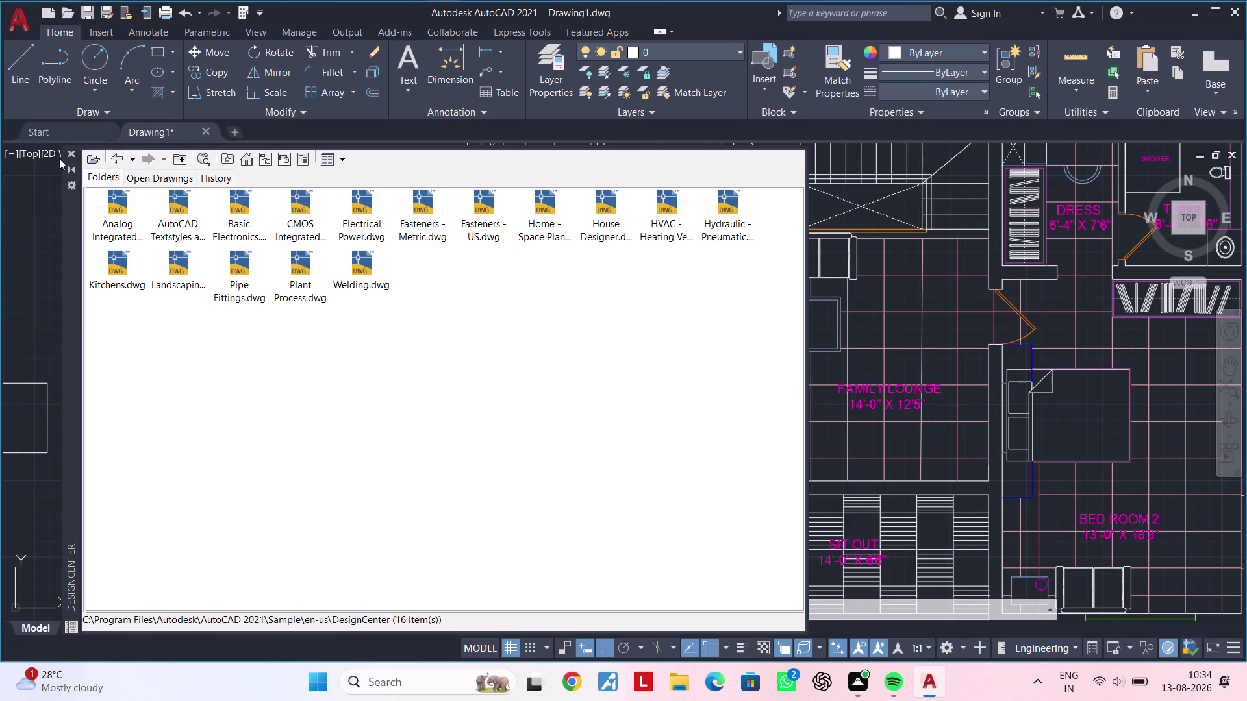
click(68, 155)
click(20, 34)
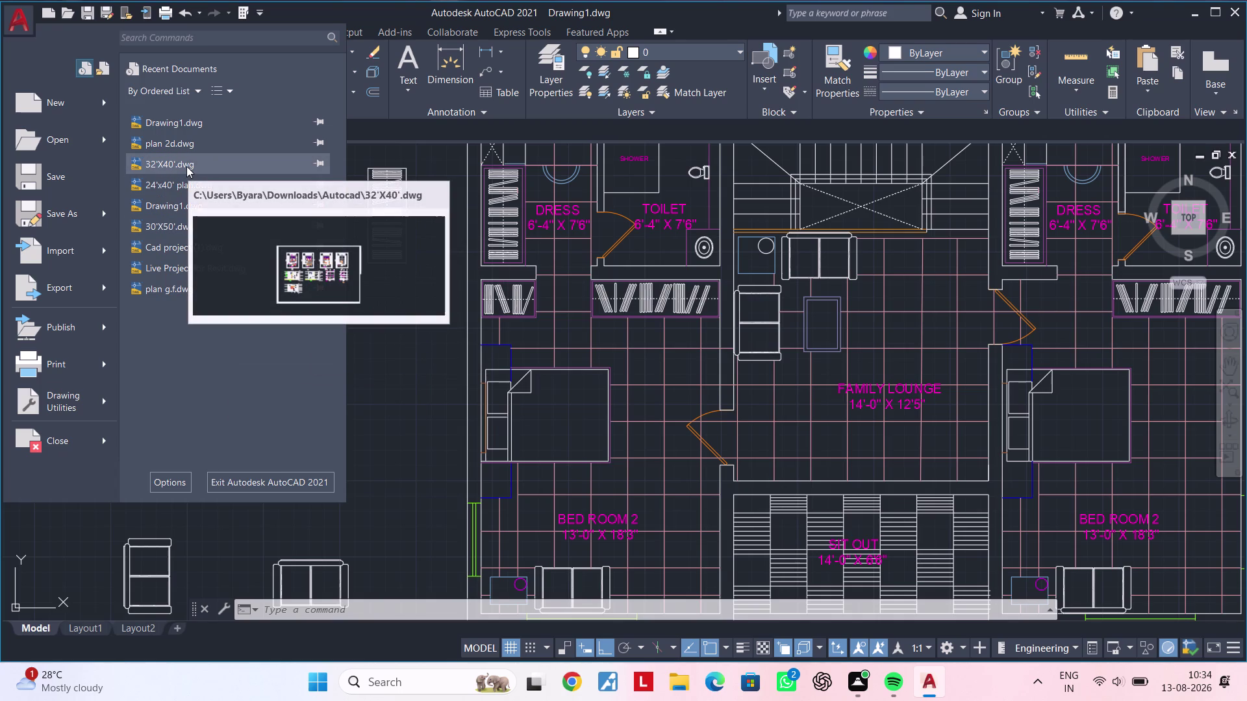
Open 32'X40'.dwg from recent files and review its two floor plans side by side.
click(187, 166)
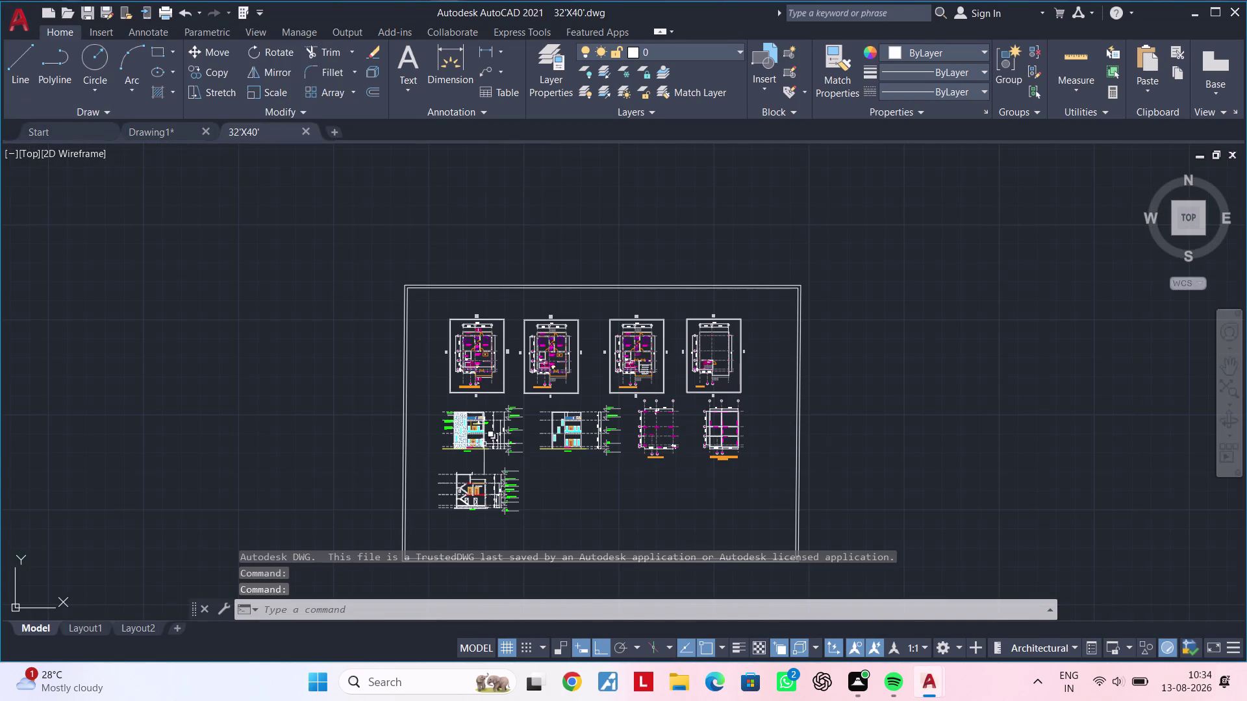
scroll(up, 3)
middle_drag(533, 425, 532, 481)
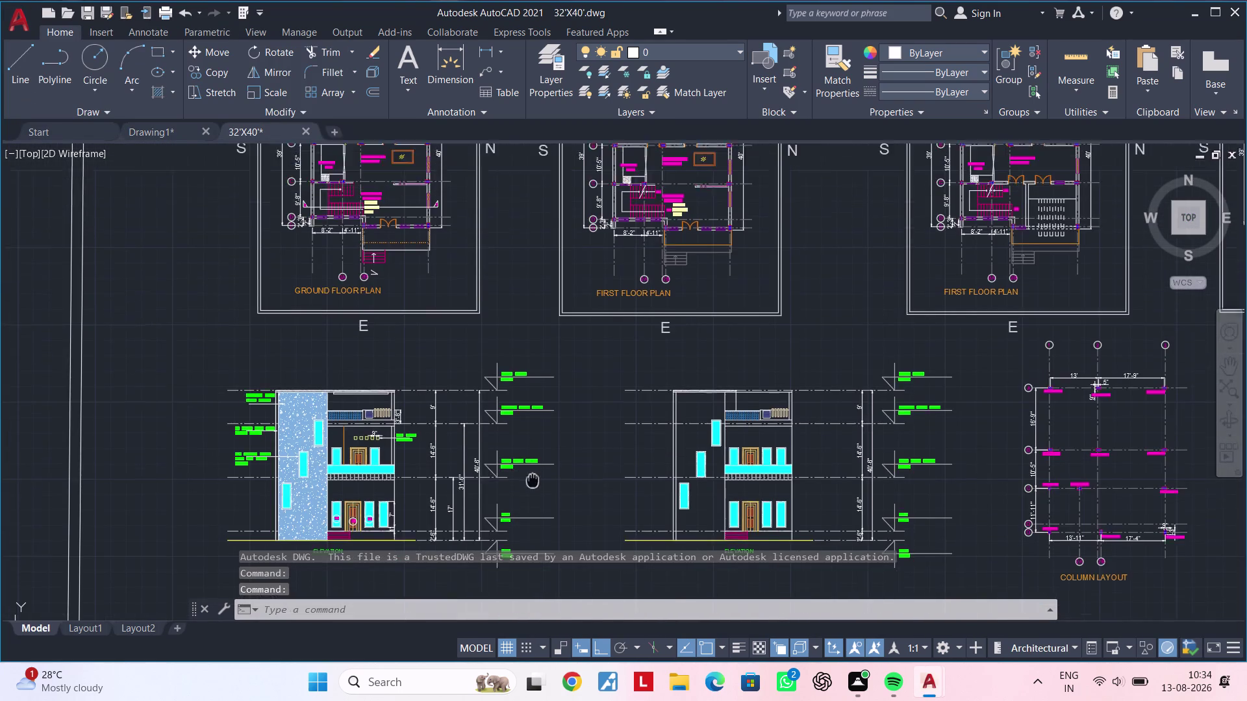
middle_drag(532, 481, 515, 582)
scroll(up, 3)
scroll(down, 3)
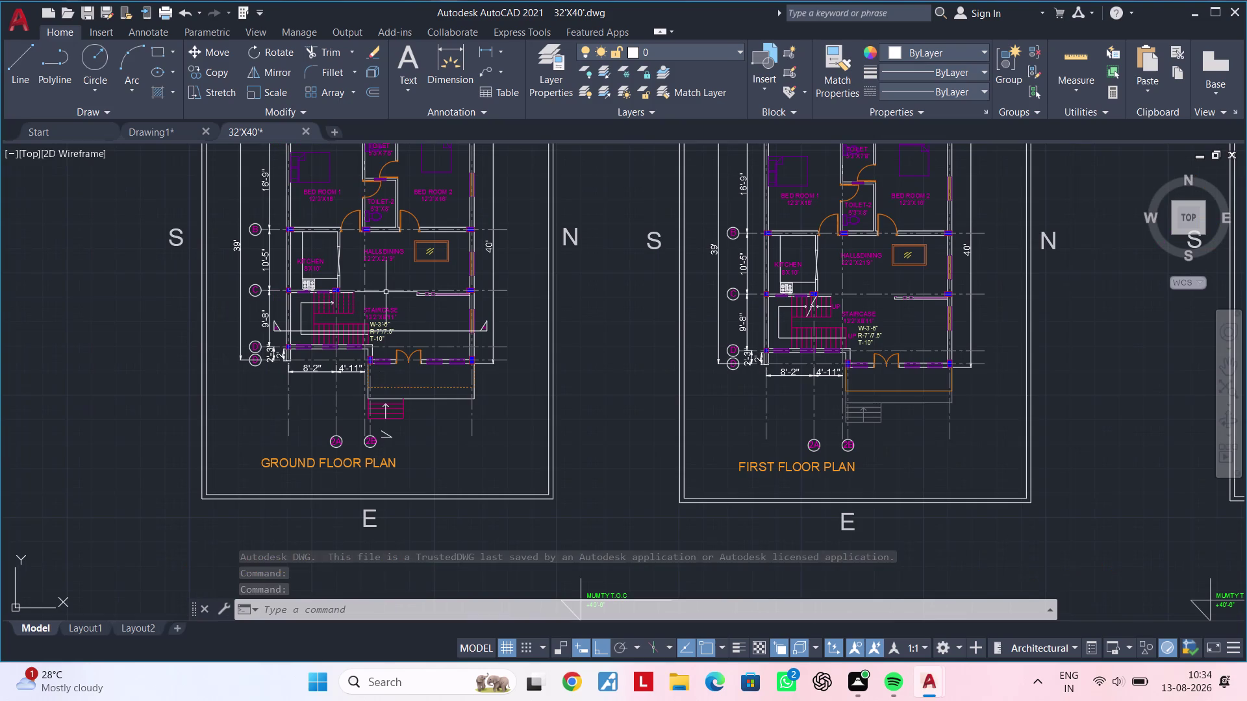
middle_drag(386, 293, 352, 380)
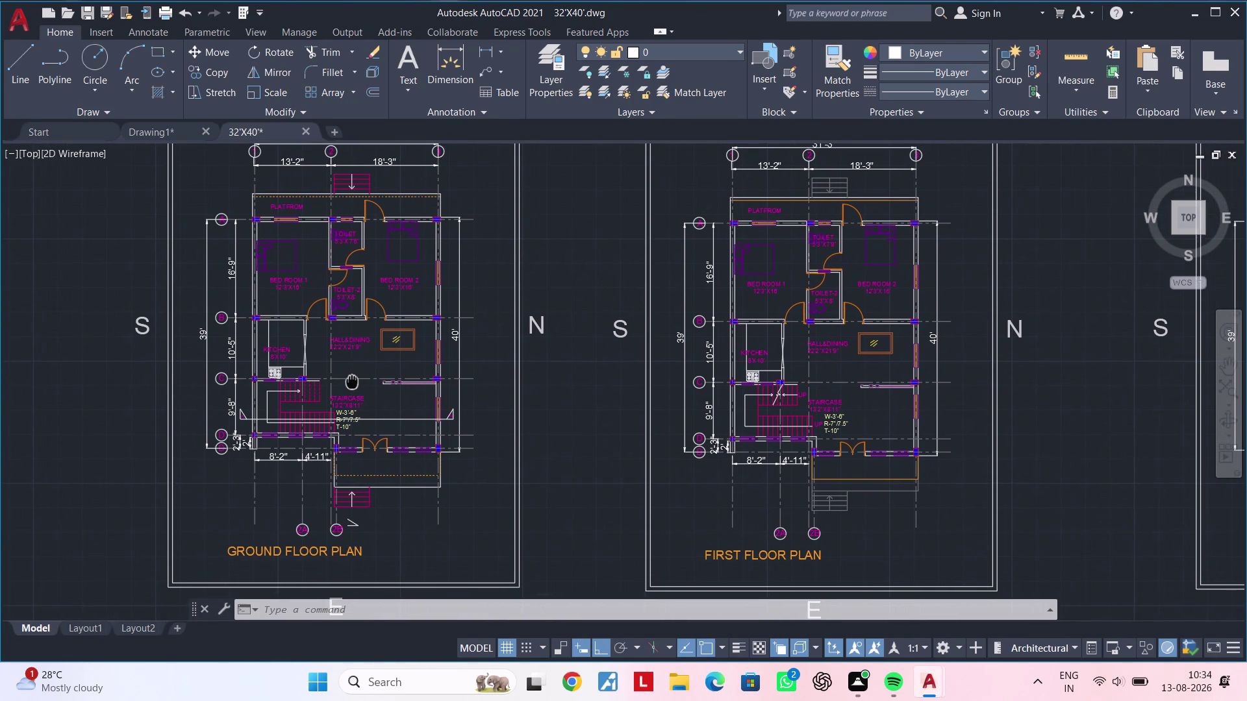
middle_drag(352, 380, 359, 379)
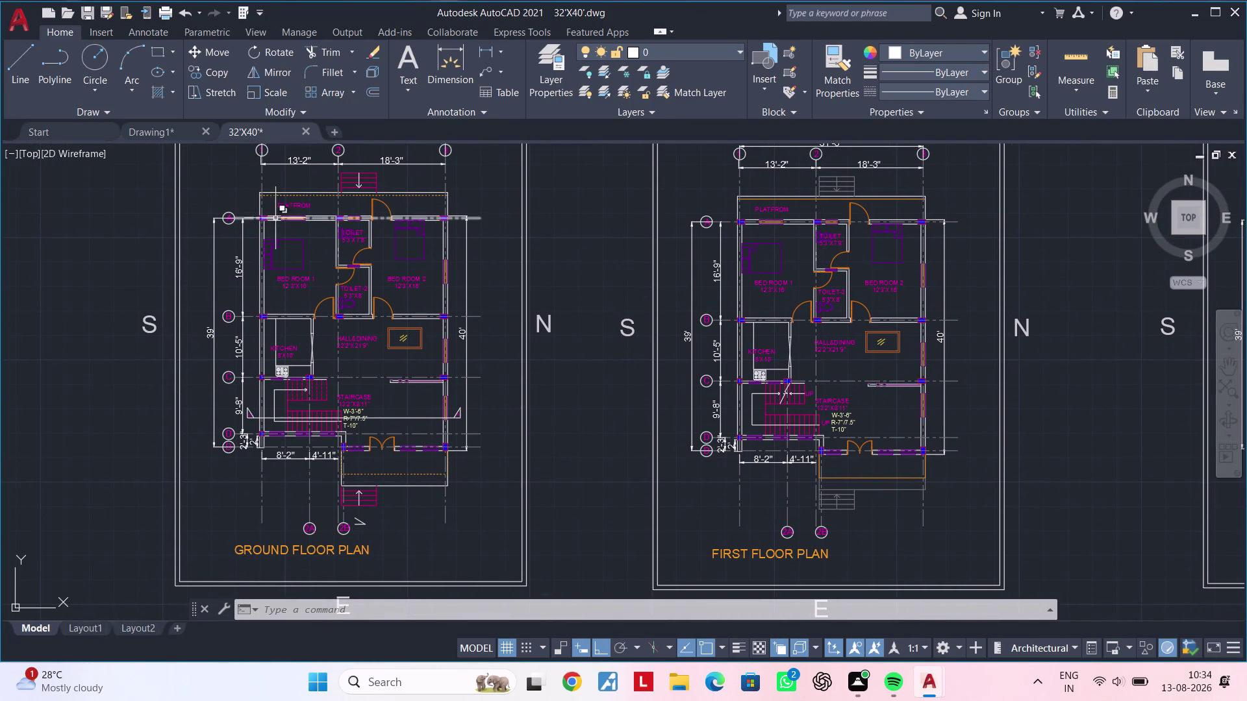
Close the 32'X40' drawing, answer its save prompt, and open plan g.f from recent drawings.
click(306, 129)
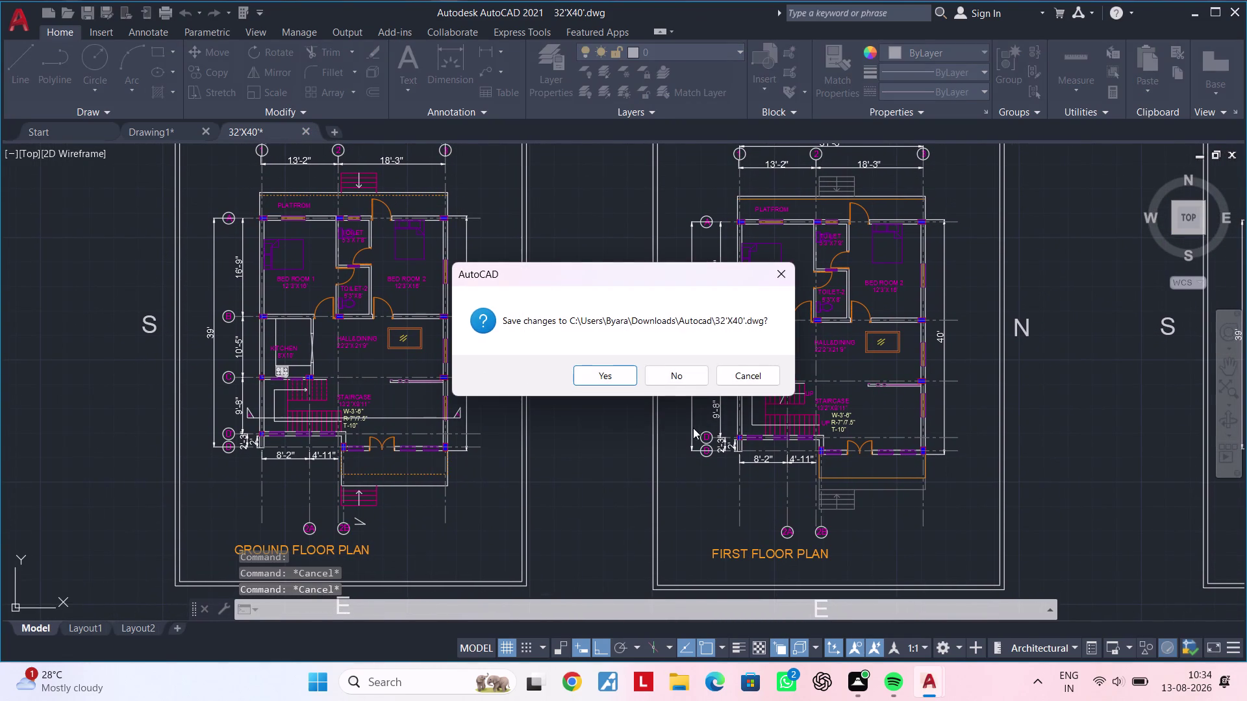
click(675, 376)
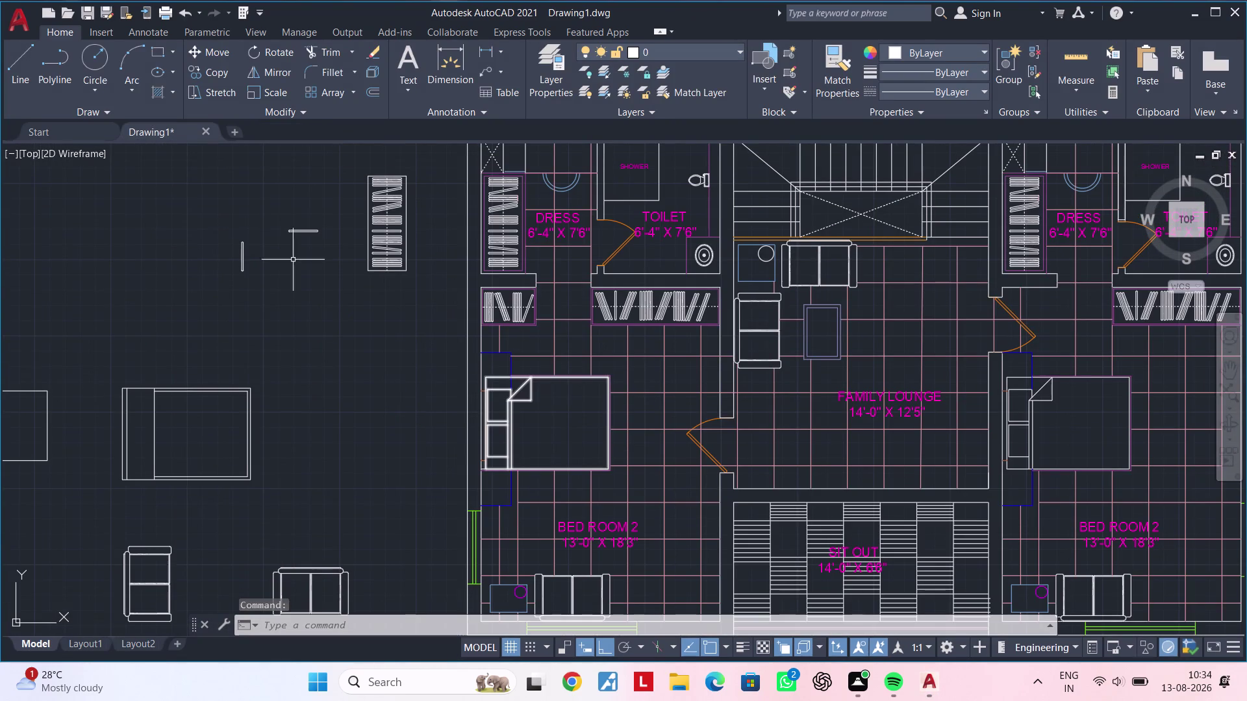
click(25, 28)
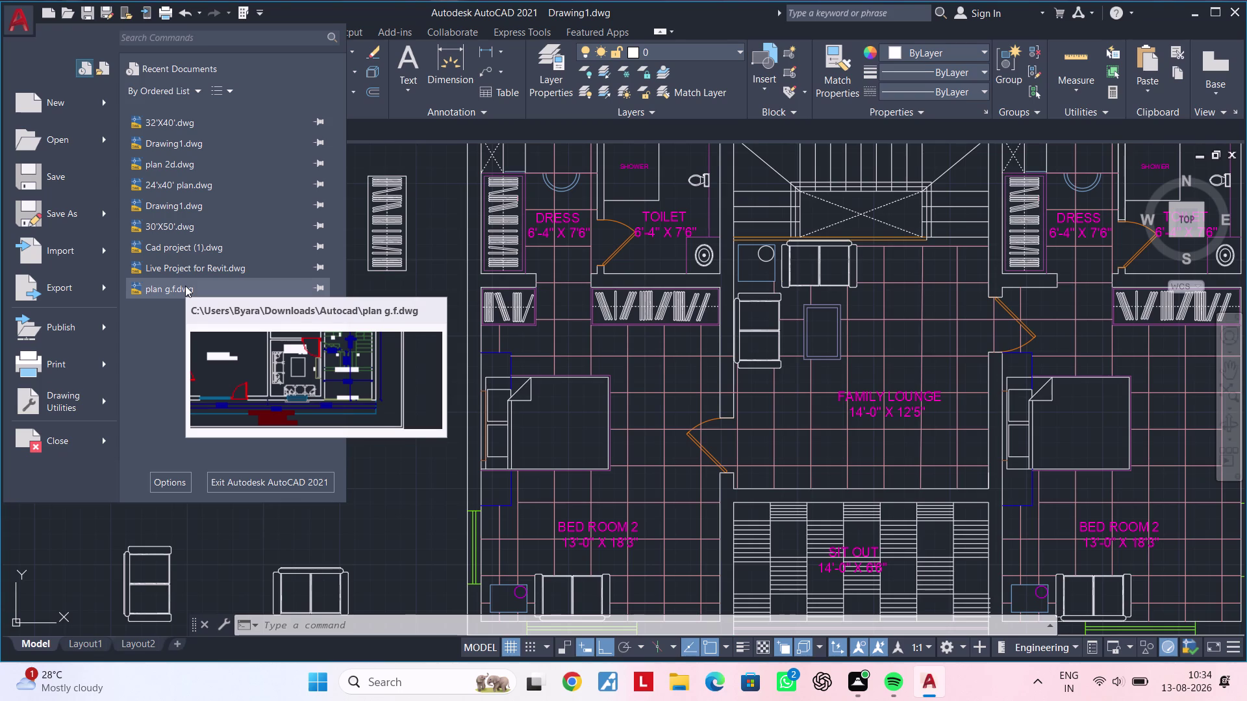
click(186, 286)
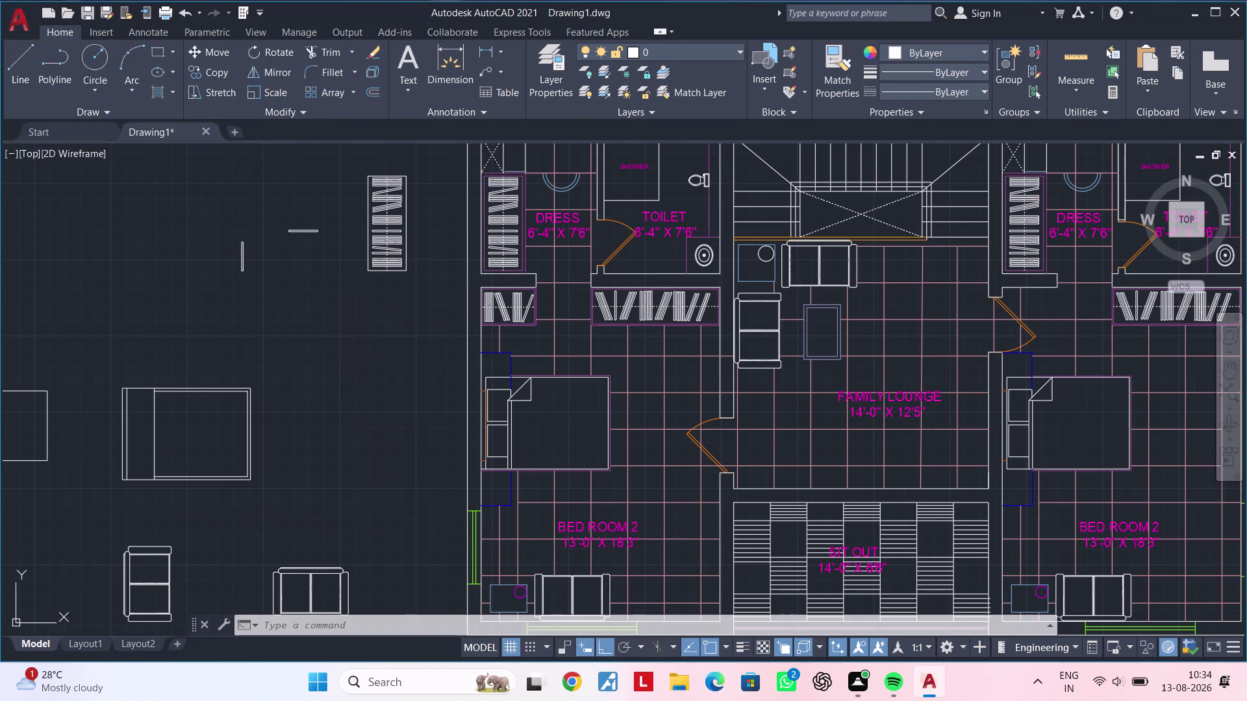
Find the bedroom in plan g.f and select its whole bed furniture layout.
scroll(down, 3)
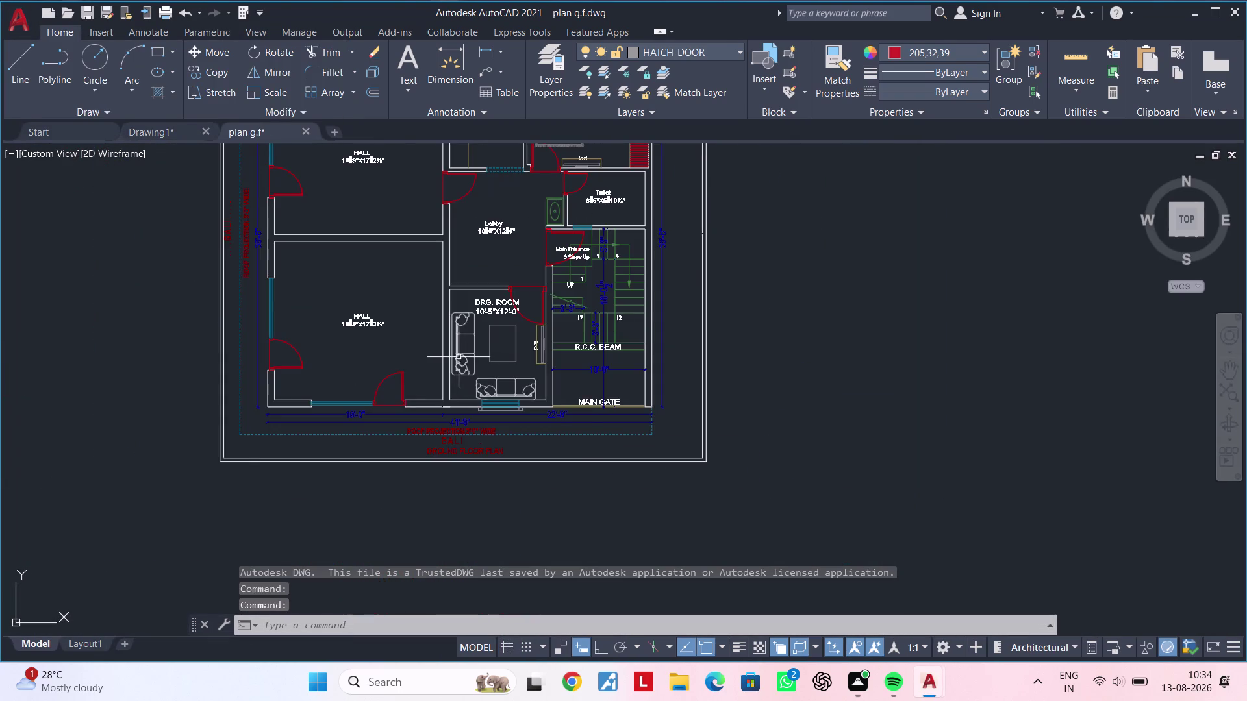
middle_drag(457, 362, 398, 528)
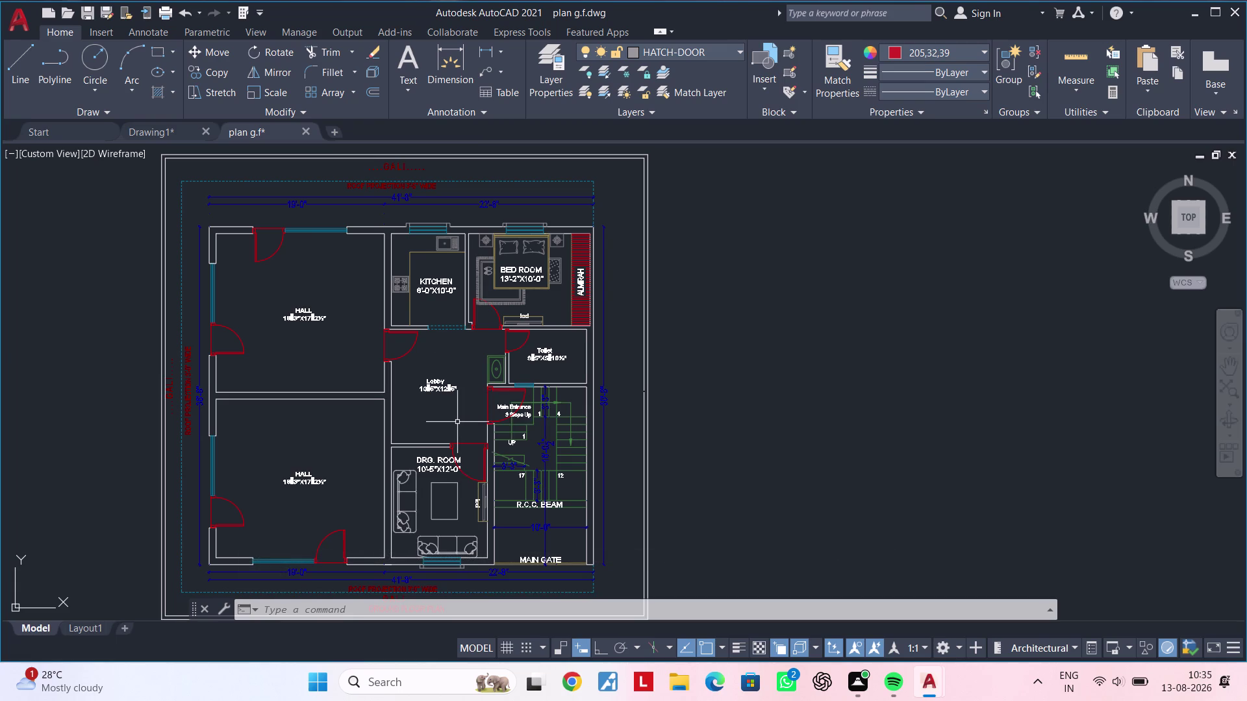
middle_drag(457, 423, 470, 322)
scroll(up, 3)
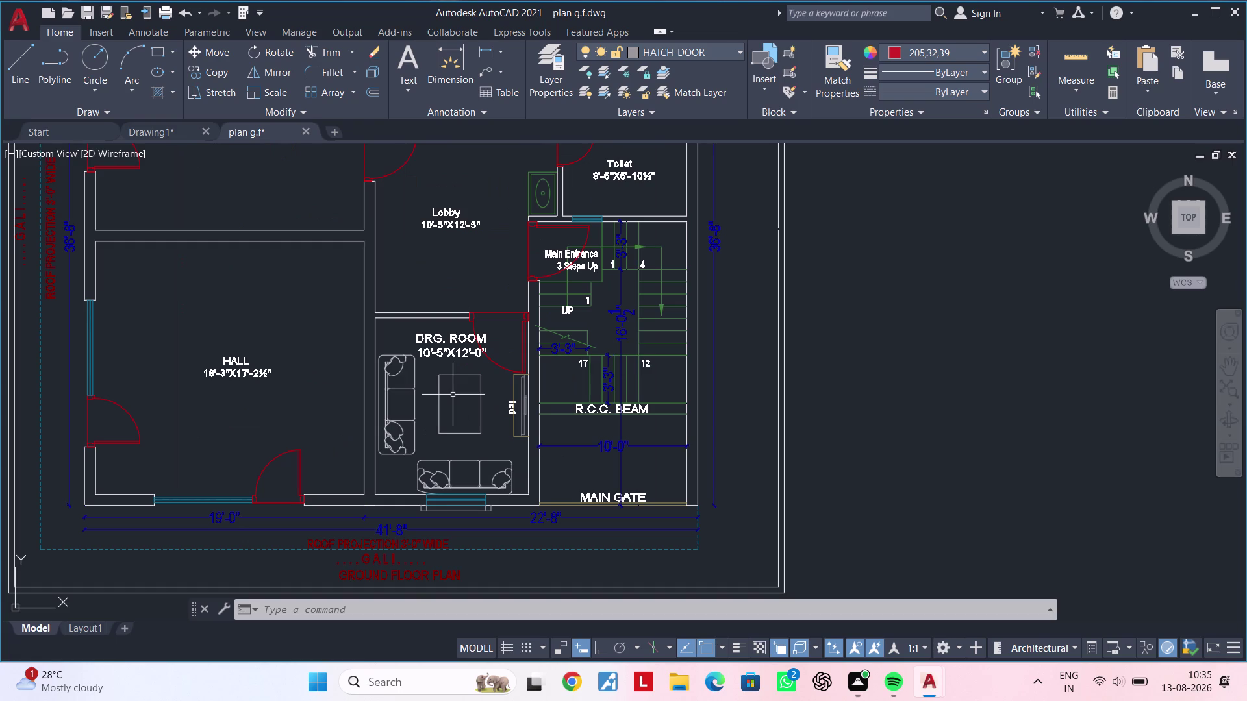
scroll(down, 3)
middle_drag(452, 403, 451, 505)
middle_drag(470, 368, 467, 429)
scroll(up, 3)
scroll(down, 3)
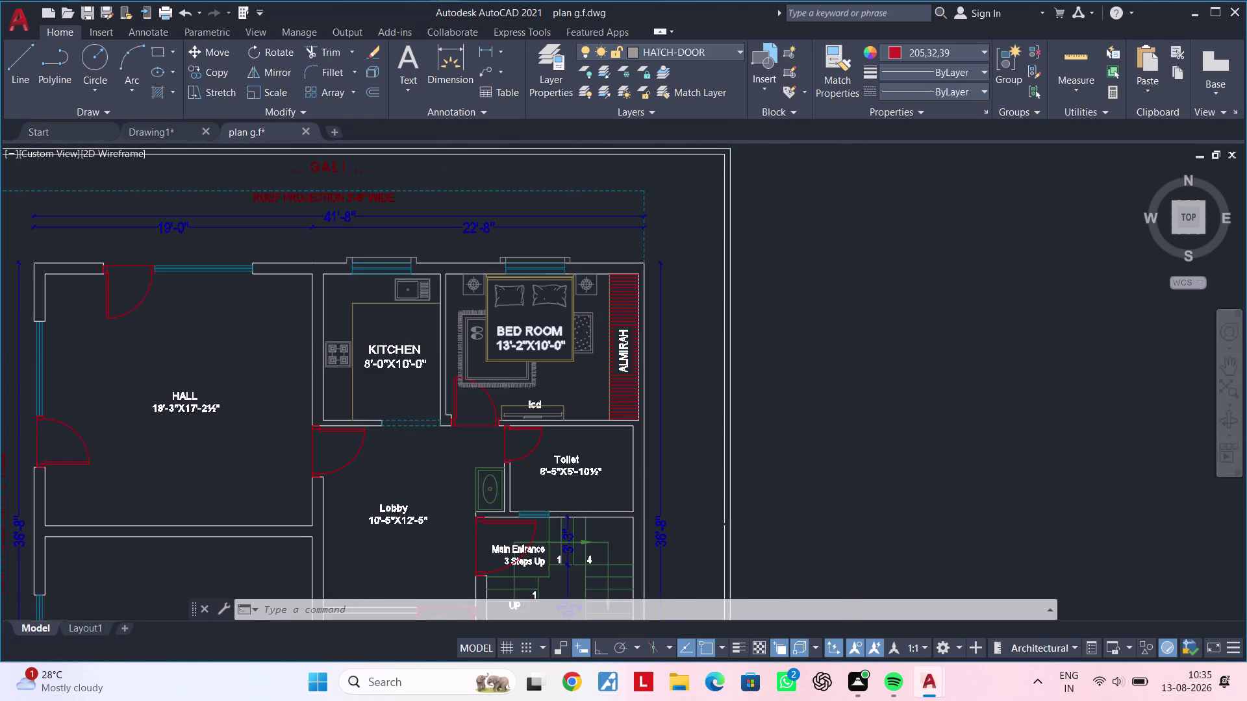
scroll(down, 3)
scroll(up, 3)
middle_drag(537, 334, 520, 390)
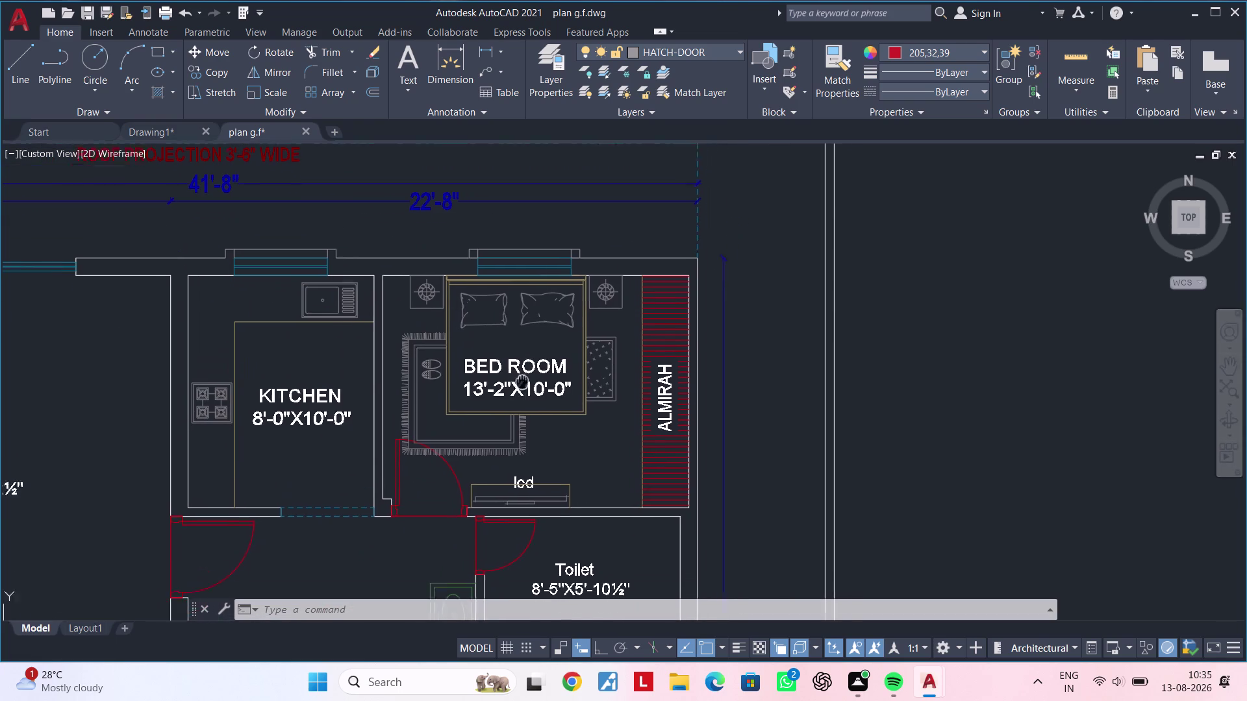
middle_drag(520, 390, 519, 392)
click(584, 447)
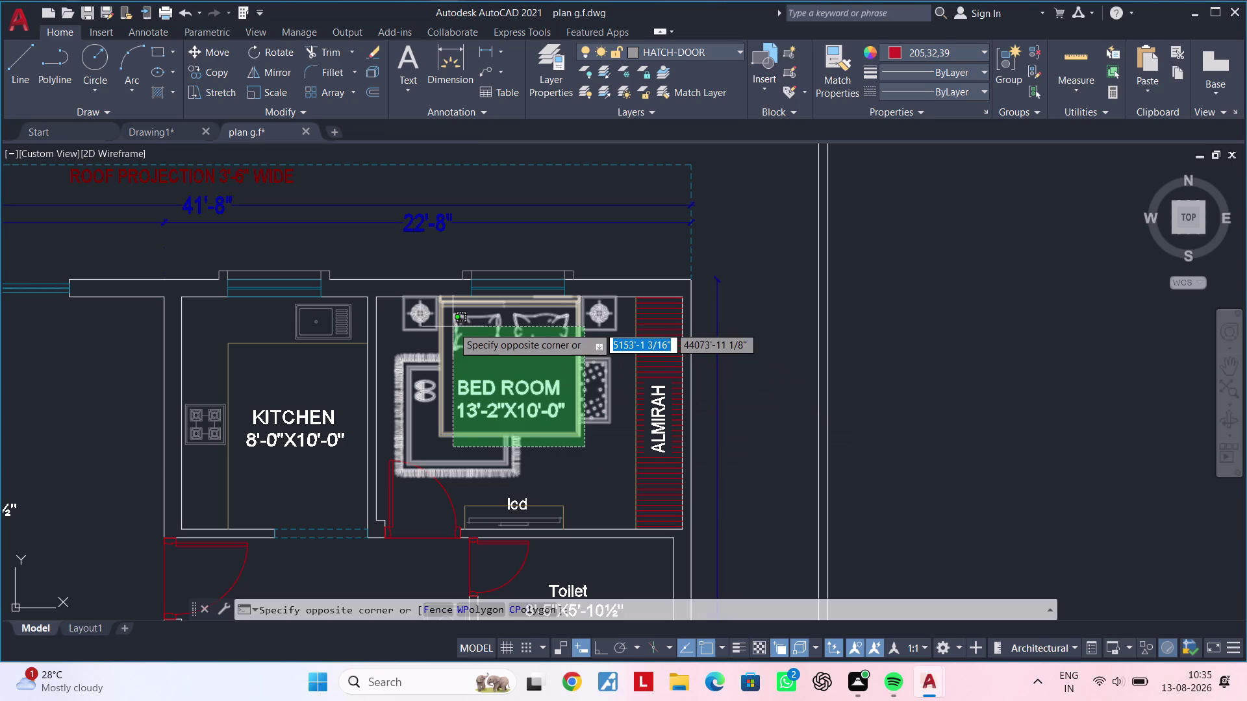
key(Escape)
double_click(432, 290)
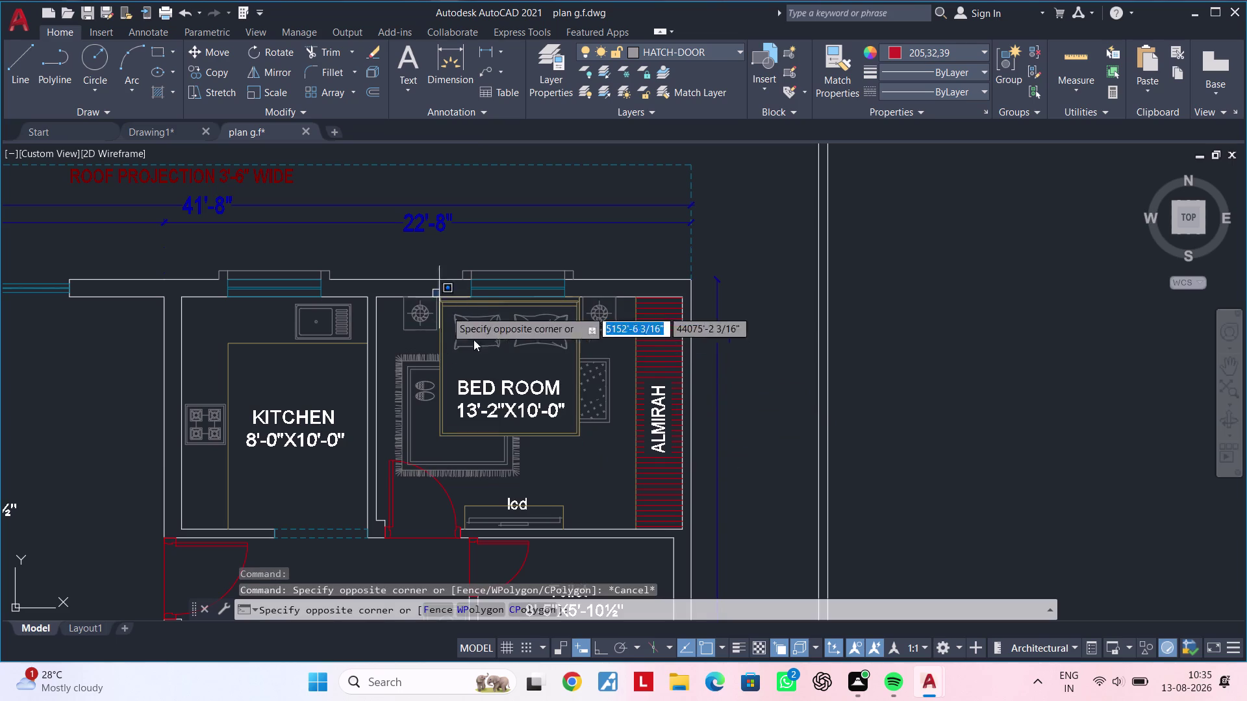
click(600, 461)
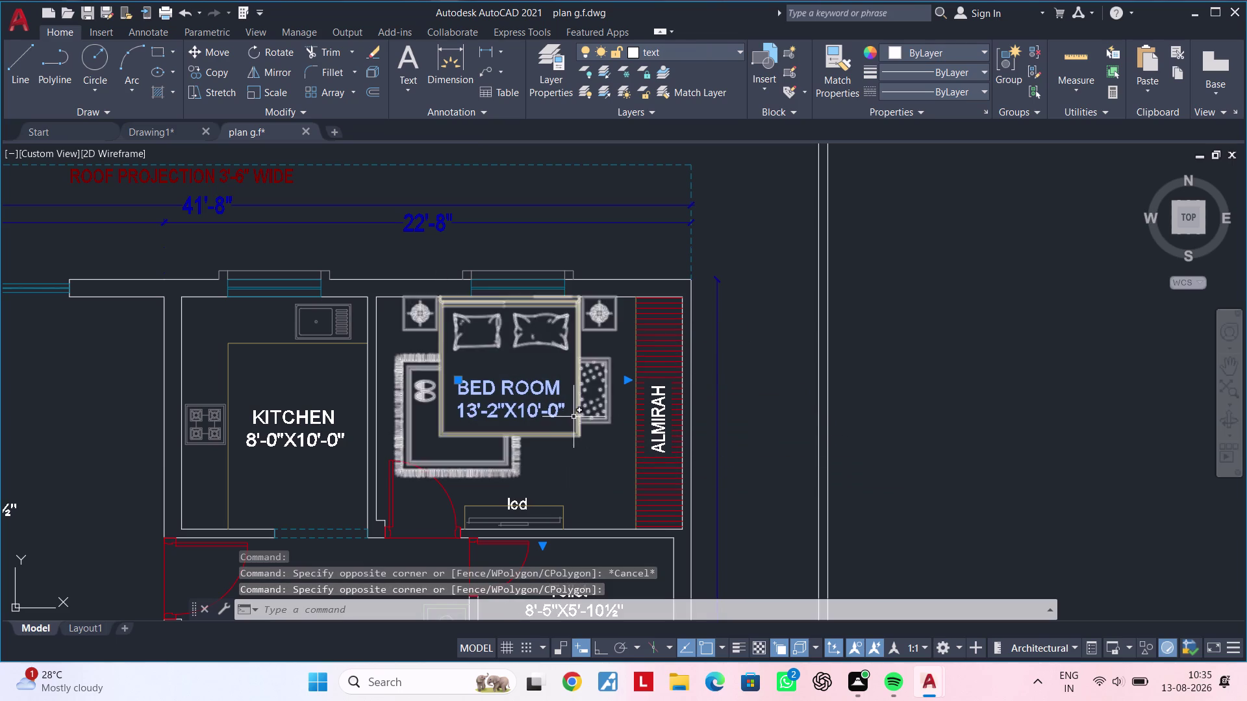
click(579, 418)
scroll(down, 3)
middle_drag(576, 445, 492, 445)
scroll(up, 3)
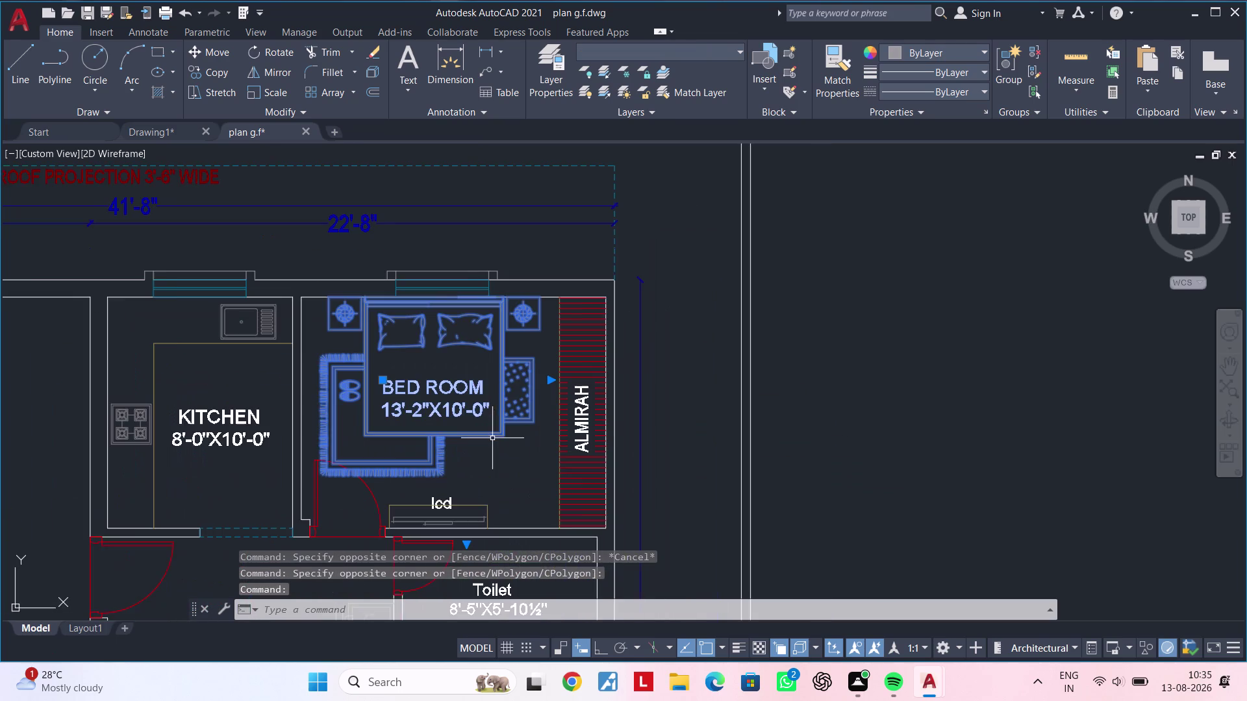
middle_drag(491, 441, 534, 441)
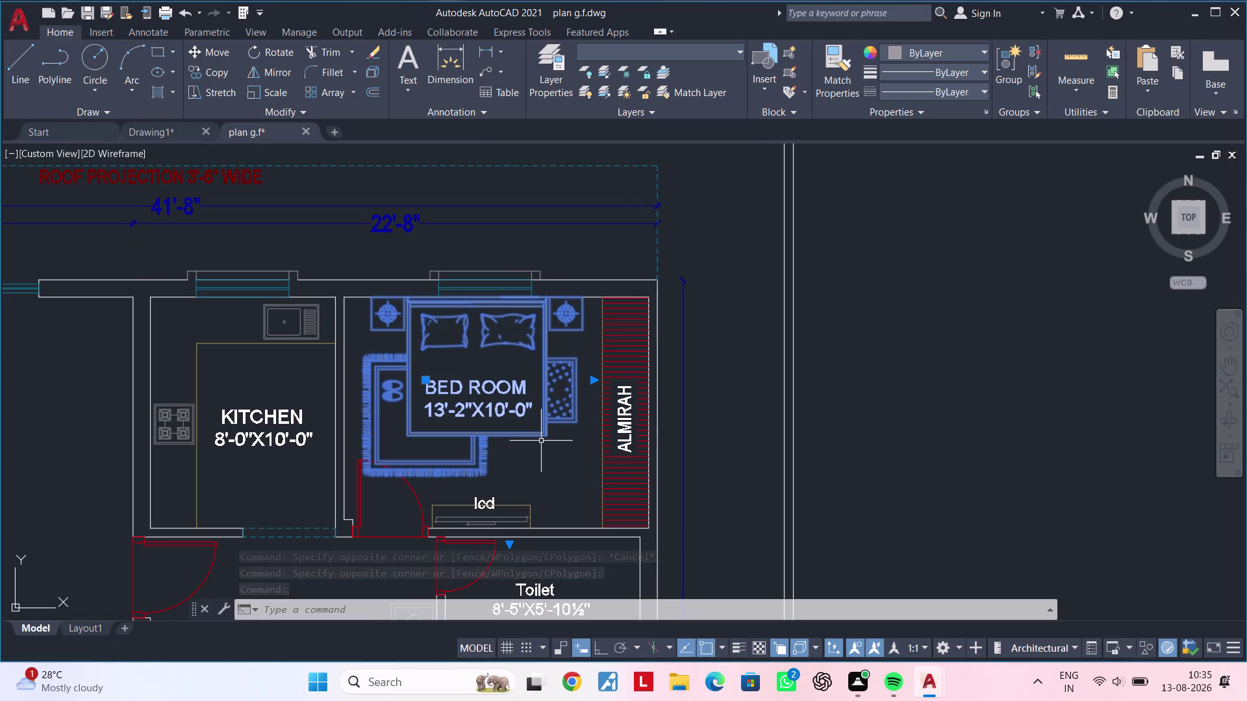
Copy the bed layout with ortho on into empty space right of the plan.
text(co)
key(space)
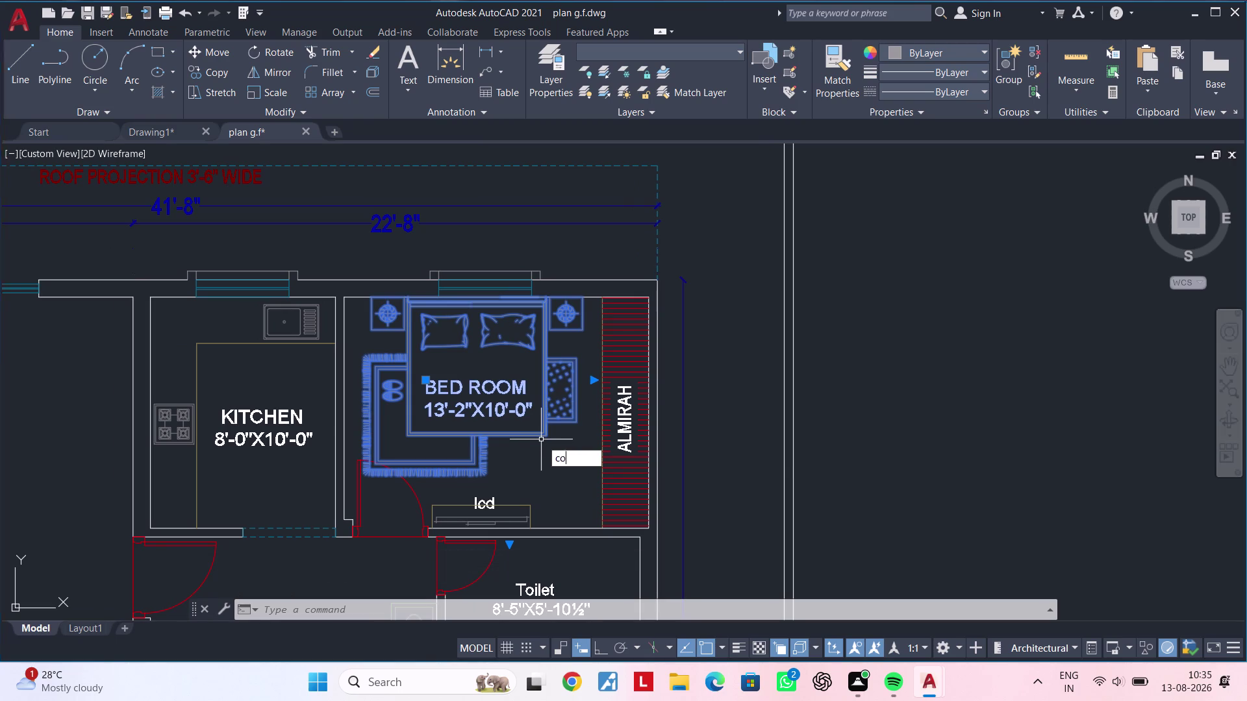
click(515, 403)
middle_drag(898, 420, 629, 419)
scroll(down, 3)
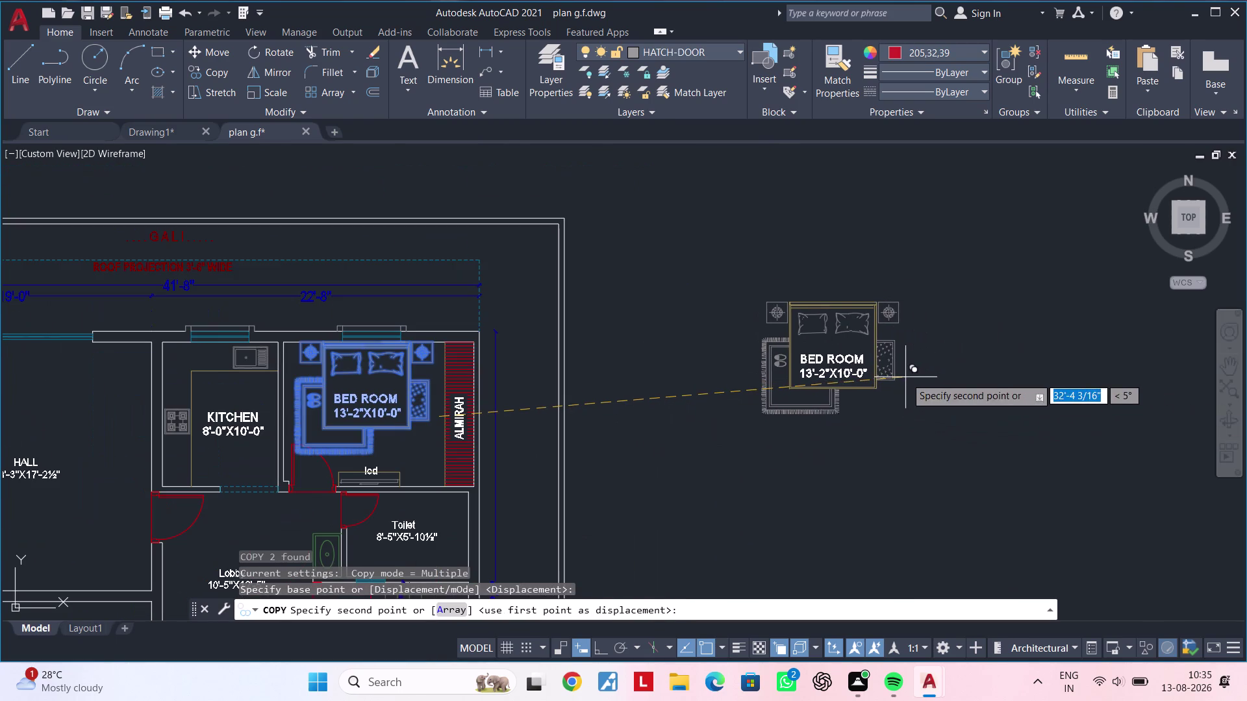
key(F8)
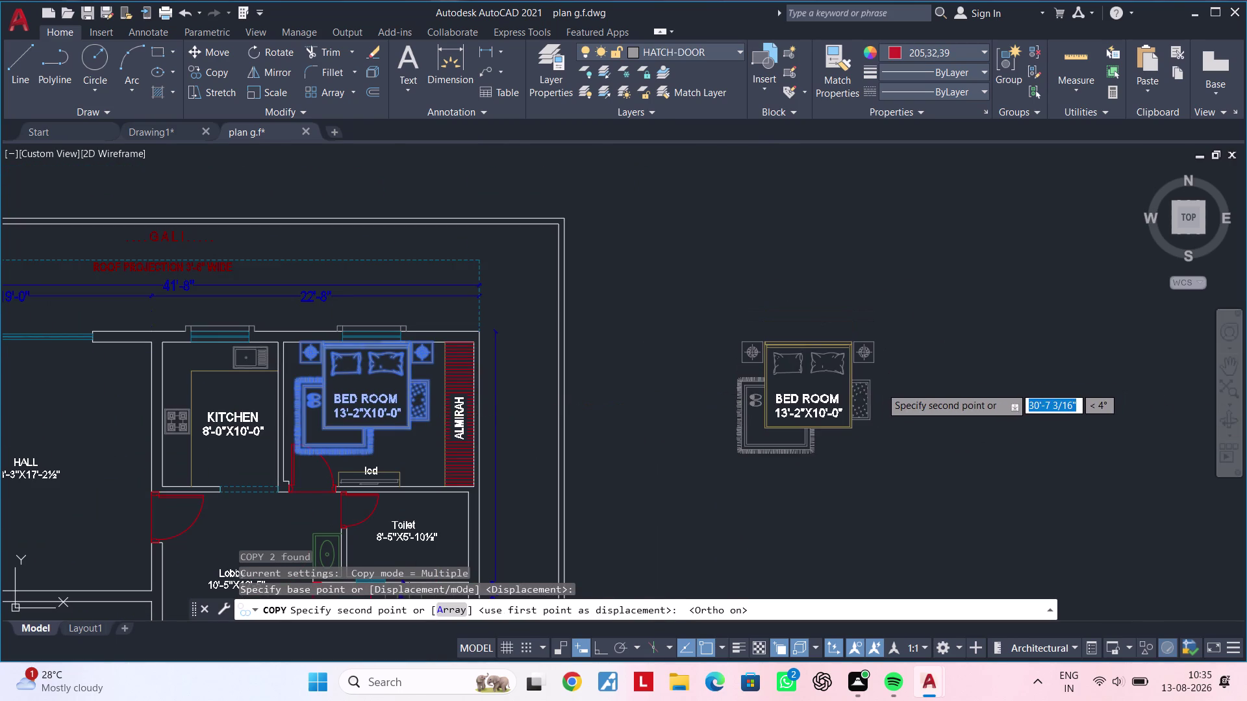
click(880, 387)
key(Escape)
key(Escape)
key(Escape)
Select the placed bed layout copy, copy it to the clipboard, and return to Drawing1.
middle_drag(839, 437, 808, 438)
key(Escape)
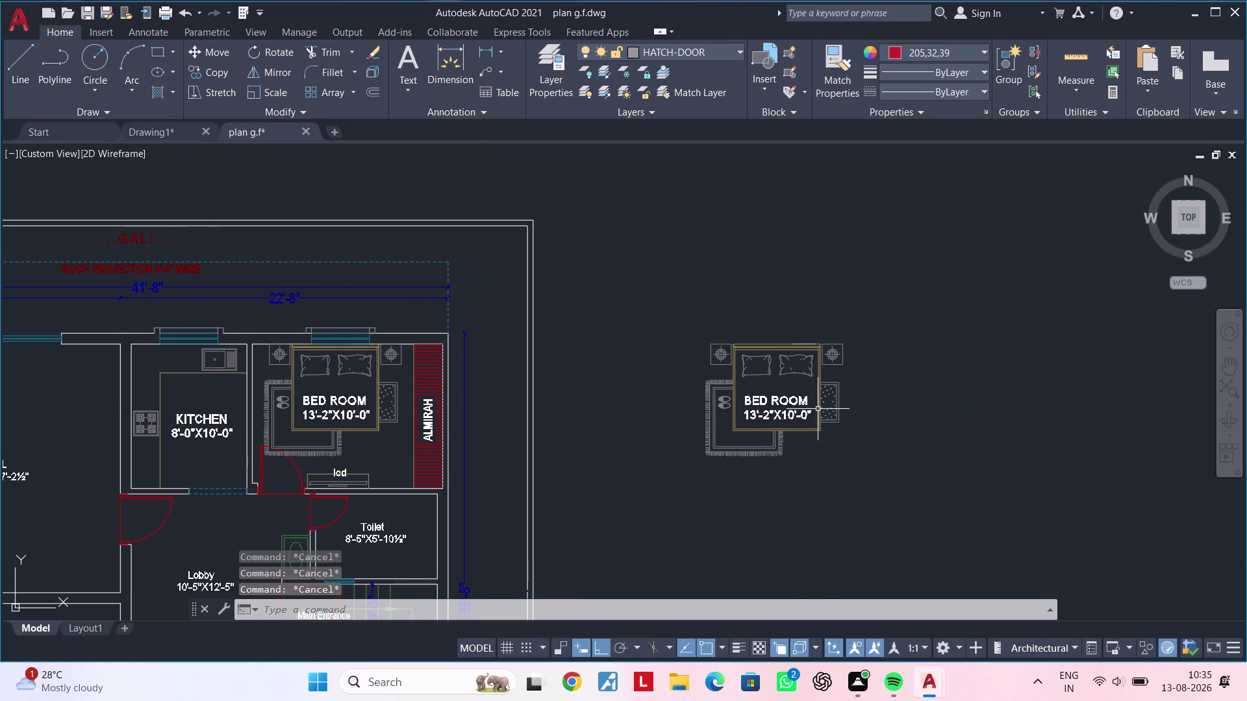
key(Escape)
key(Escape)
key(Escape)
drag(930, 287, 922, 289)
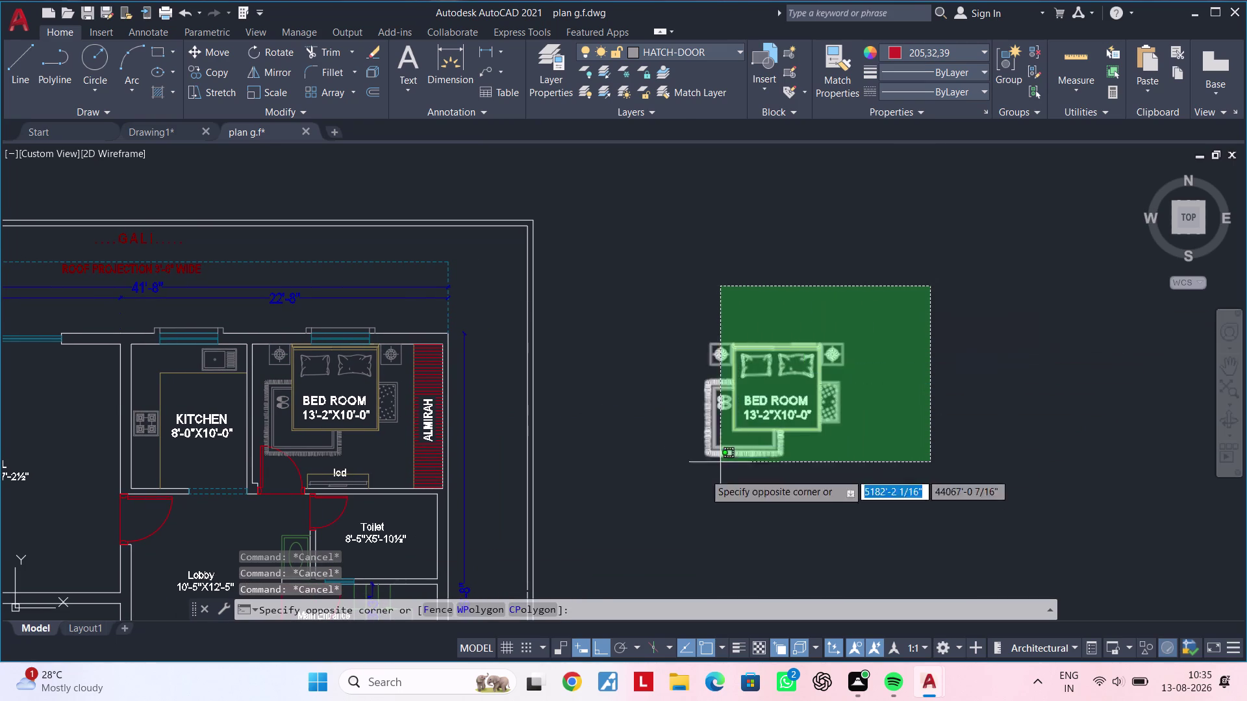
click(664, 501)
key(c)
text(o)
key(space)
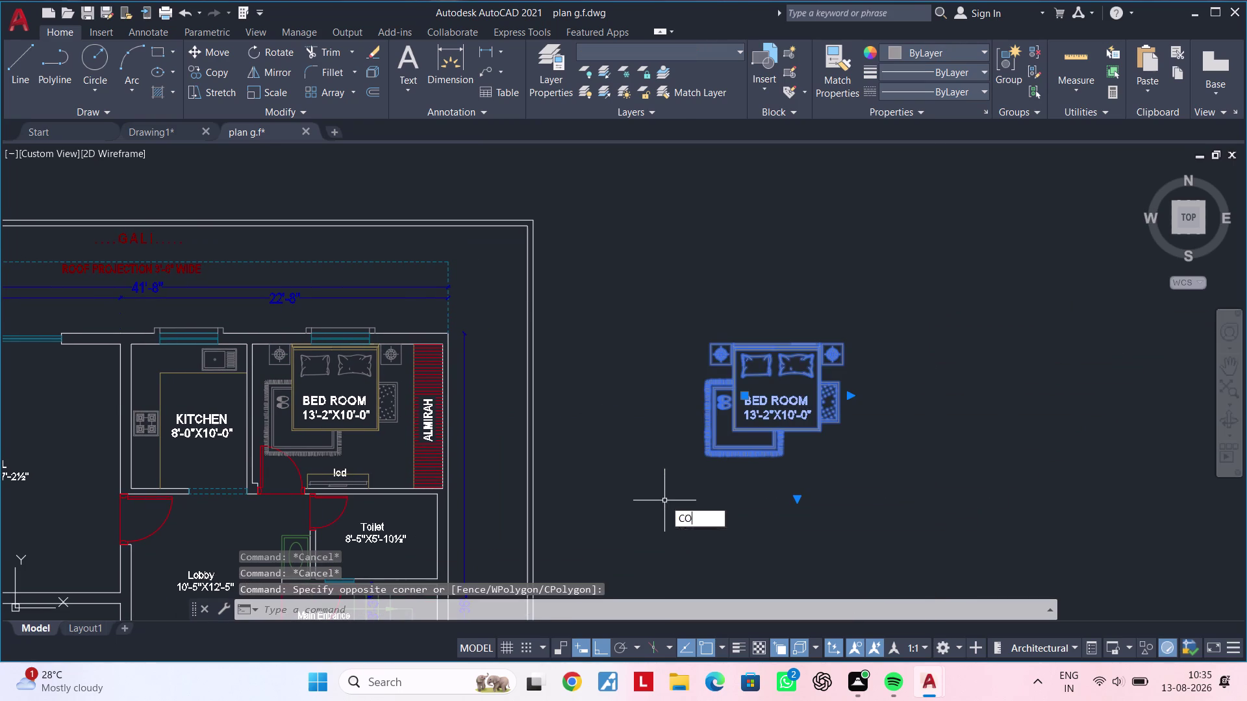
click(164, 133)
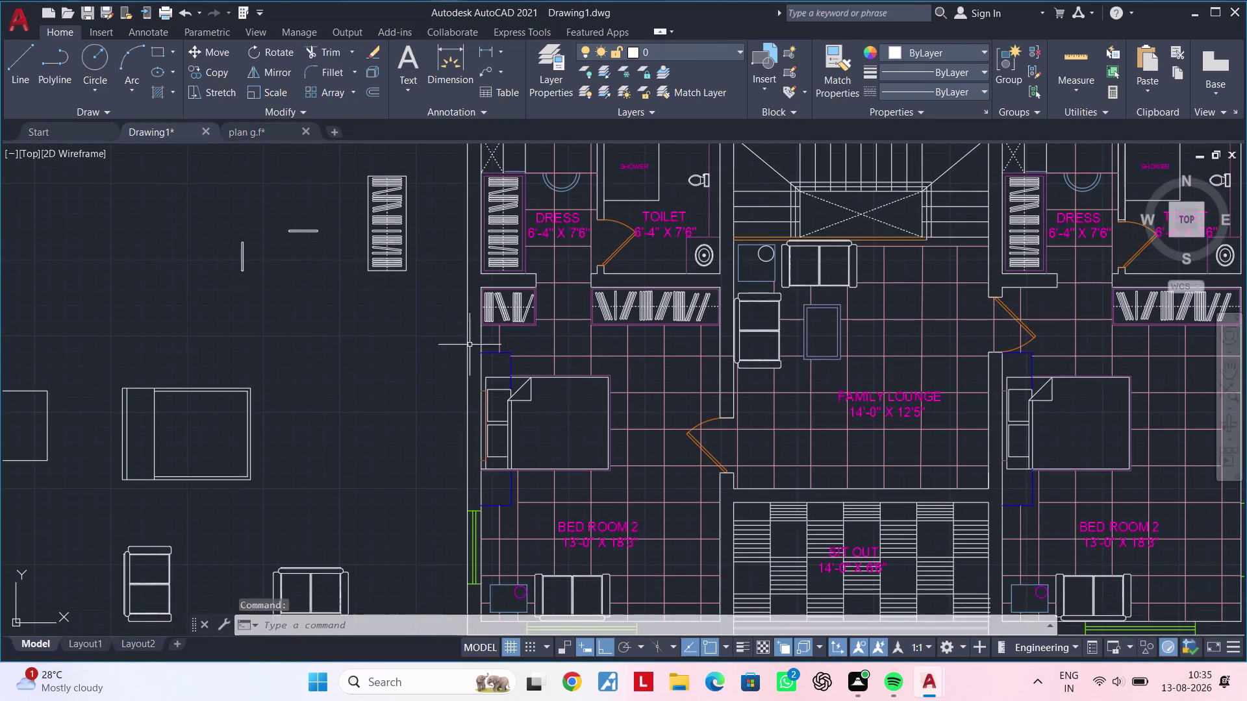
scroll(down, 3)
middle_drag(289, 297, 514, 421)
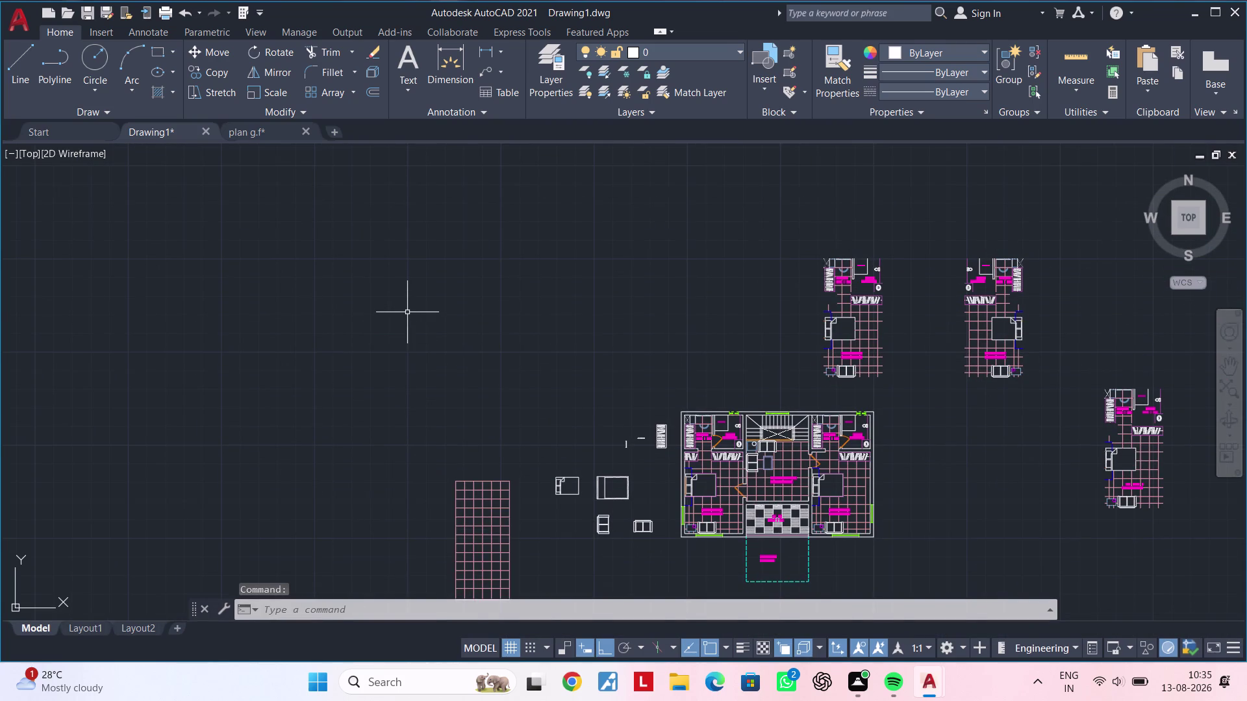
key(ctrl+v)
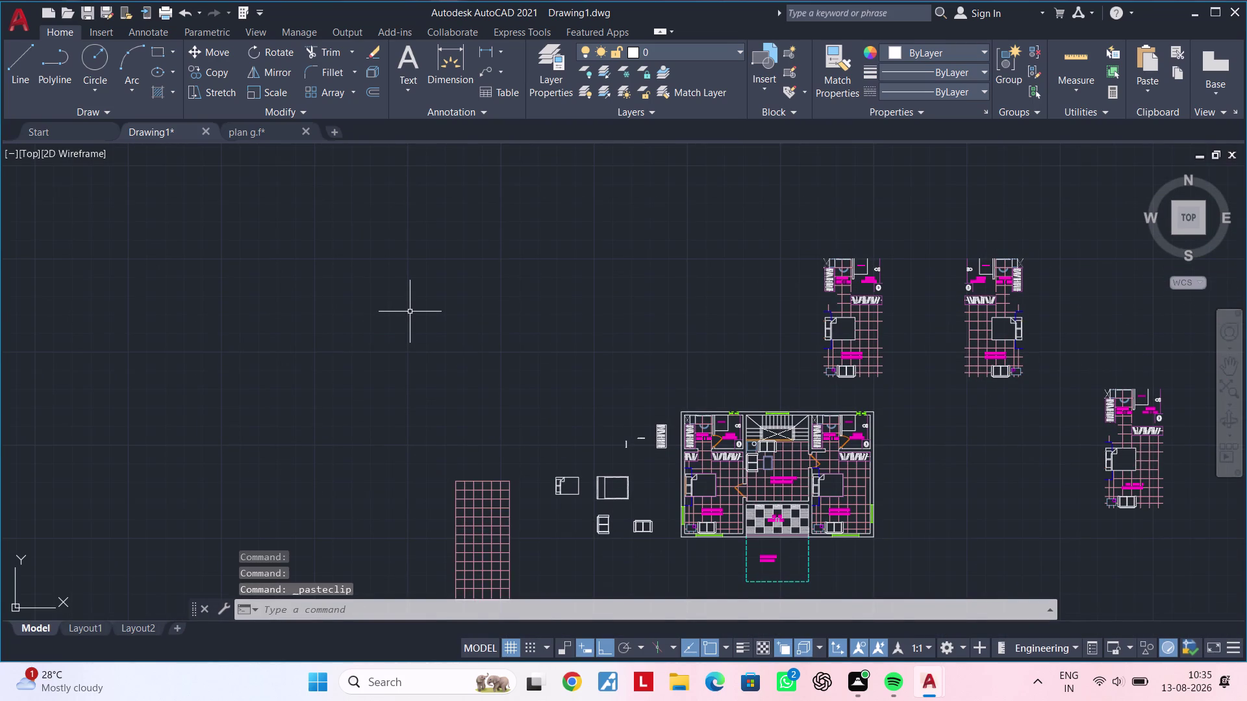
click(423, 312)
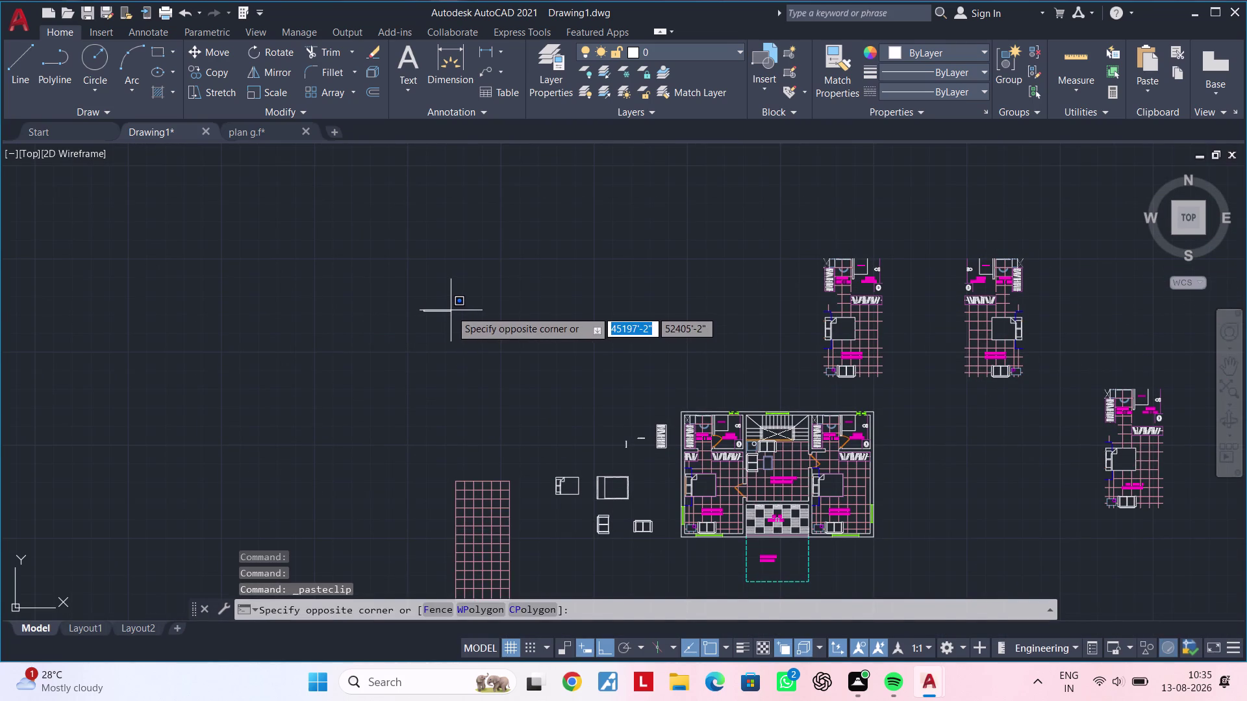
key(ctrl+v)
scroll(down, 3)
middle_drag(502, 318, 386, 416)
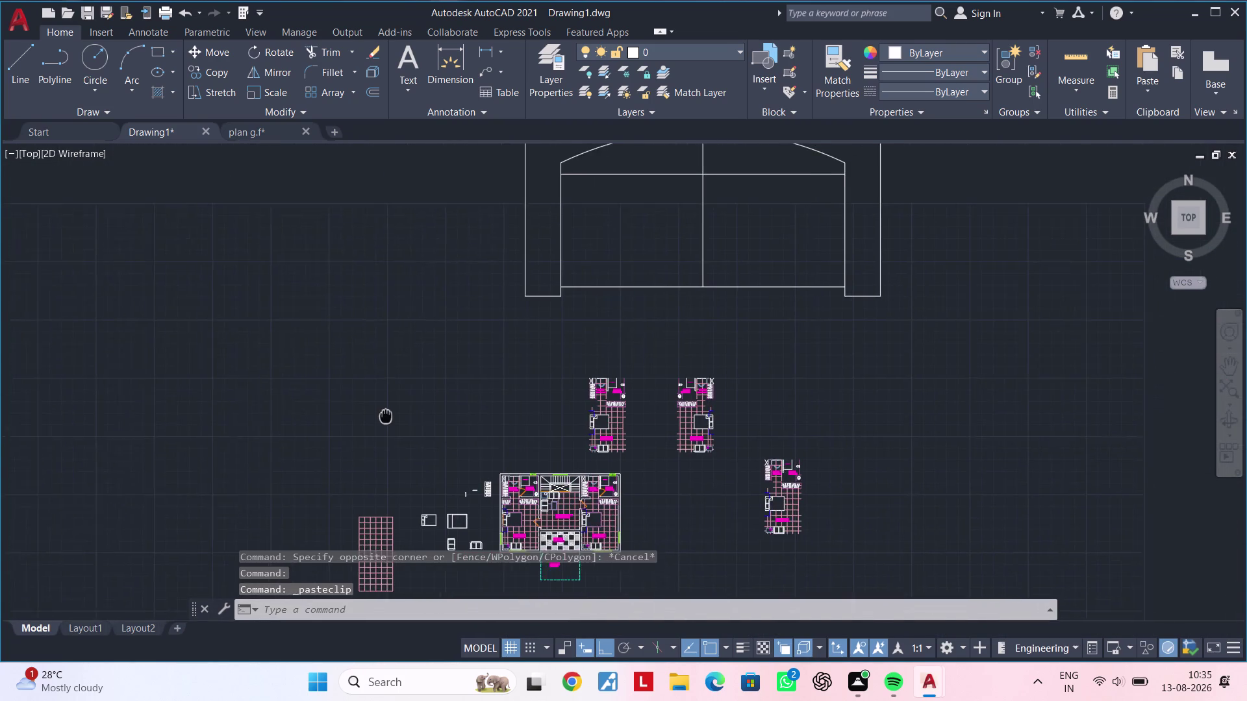
middle_drag(386, 416, 377, 447)
scroll(down, 3)
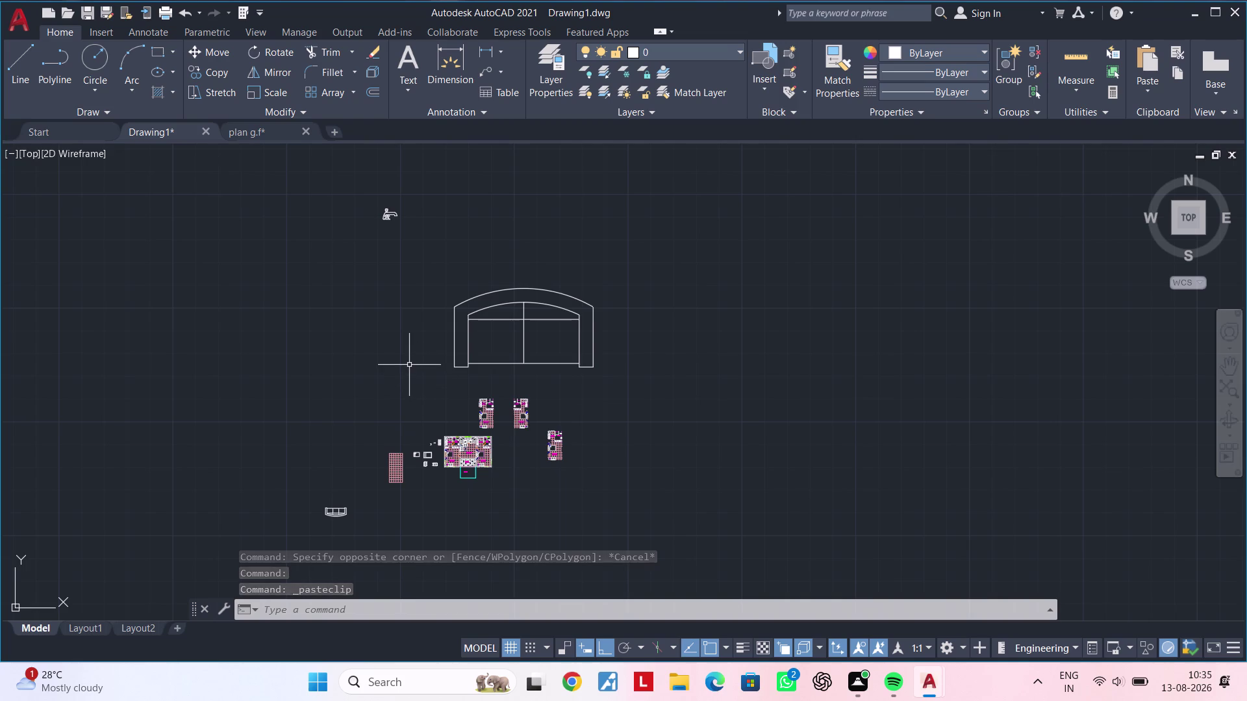
middle_drag(409, 365, 582, 311)
scroll(up, 3)
scroll(up, 3)
middle_drag(601, 415, 592, 421)
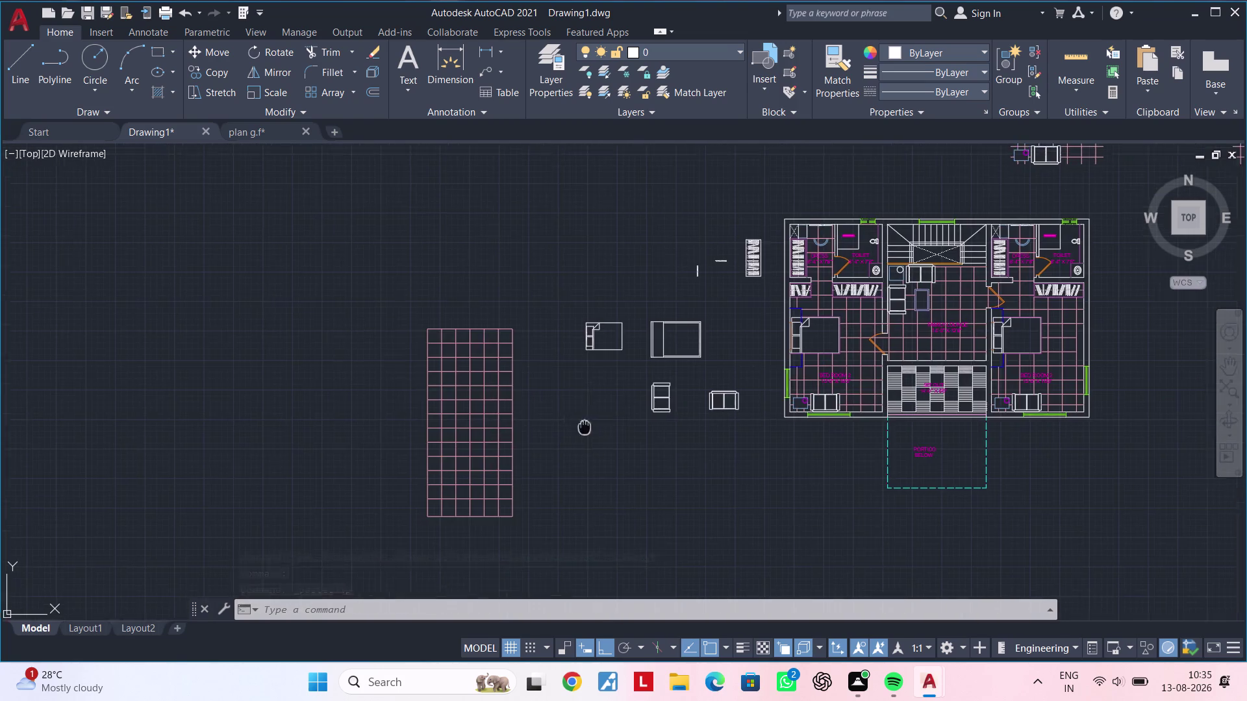
middle_drag(592, 422, 502, 478)
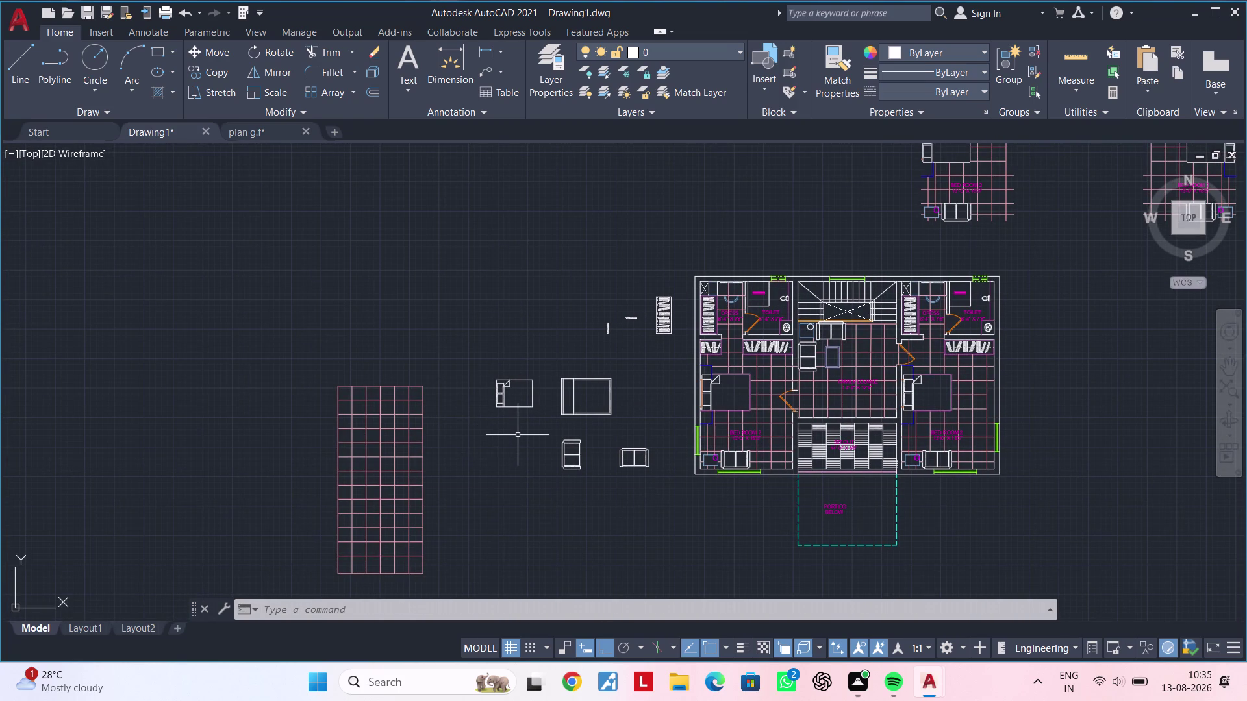
scroll(up, 3)
scroll(down, 3)
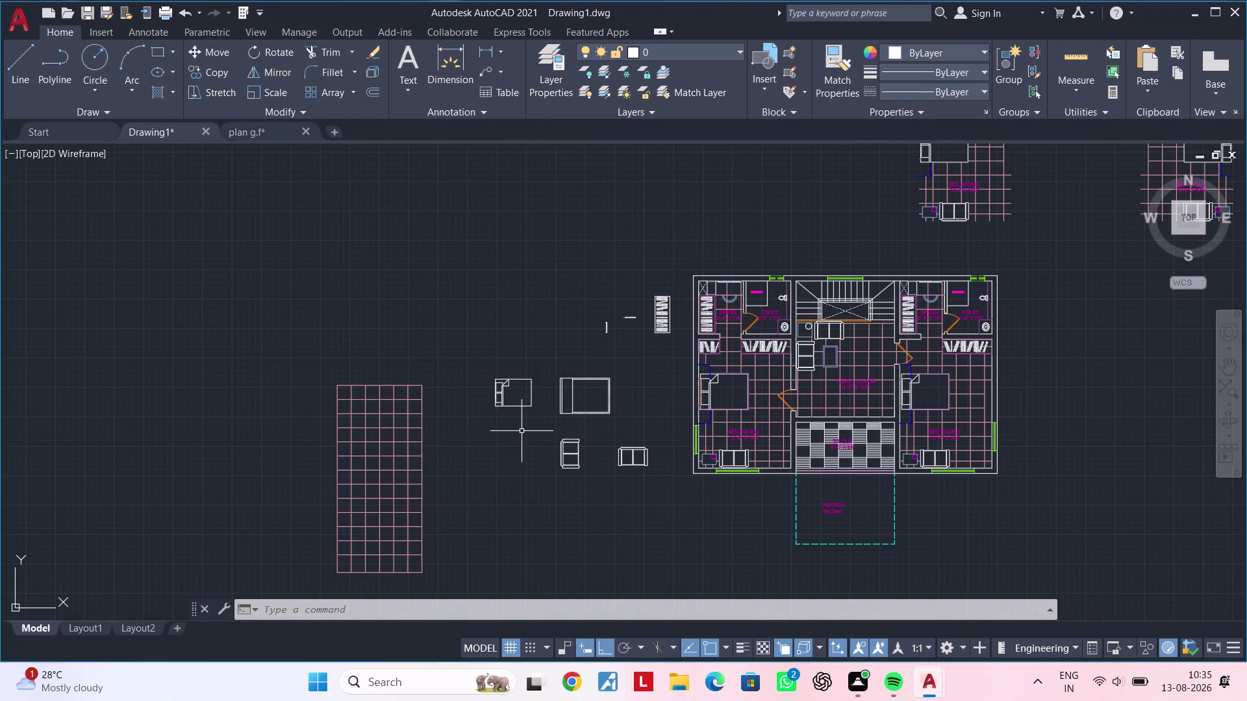
middle_drag(522, 429, 444, 433)
key(Escape)
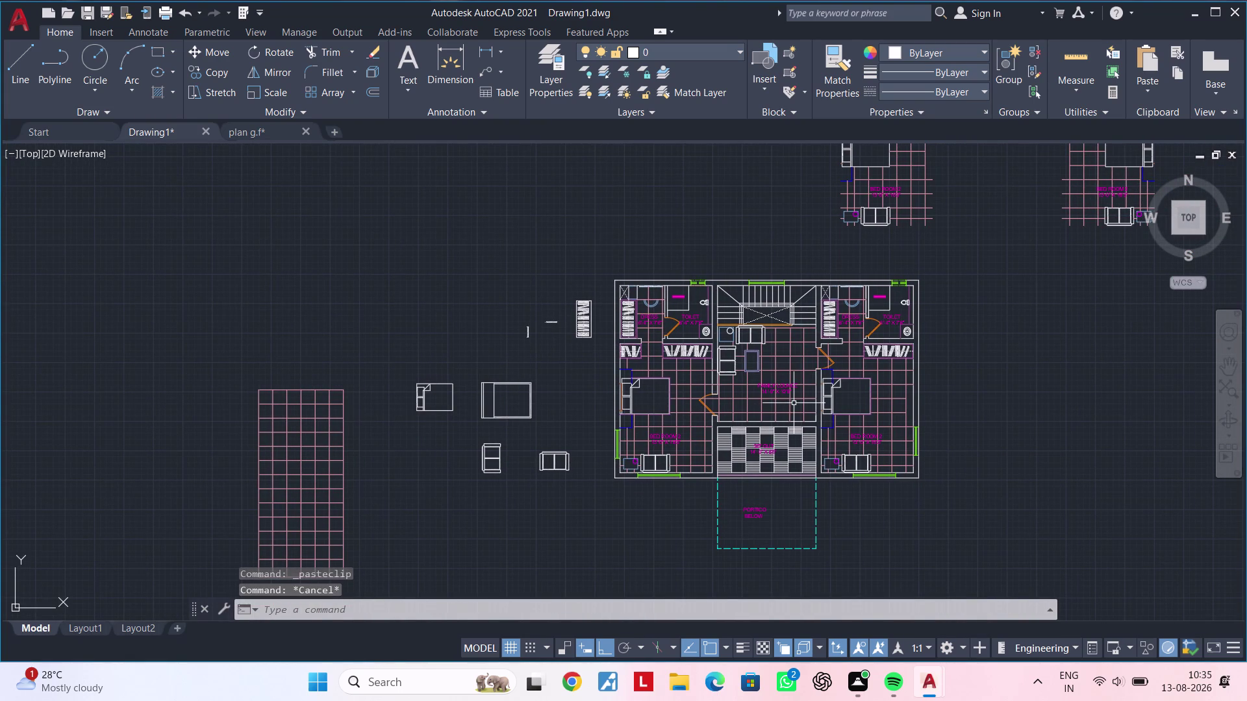
middle_drag(367, 267, 463, 303)
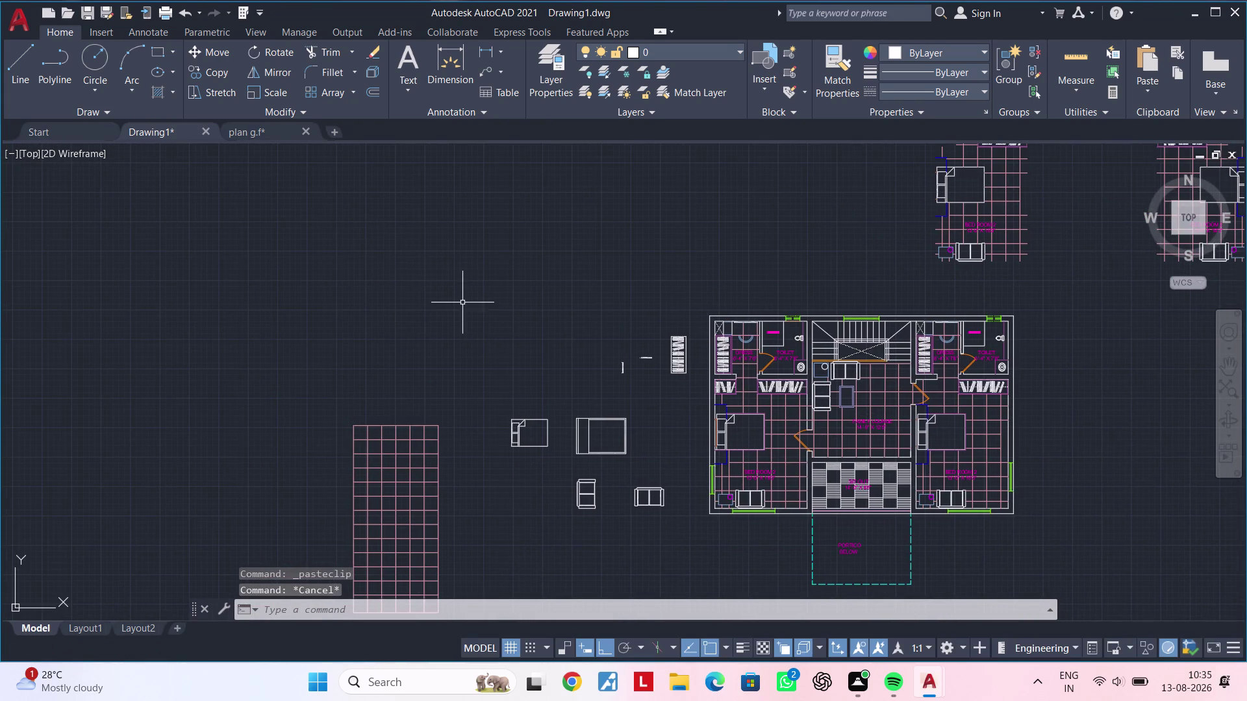
click(257, 132)
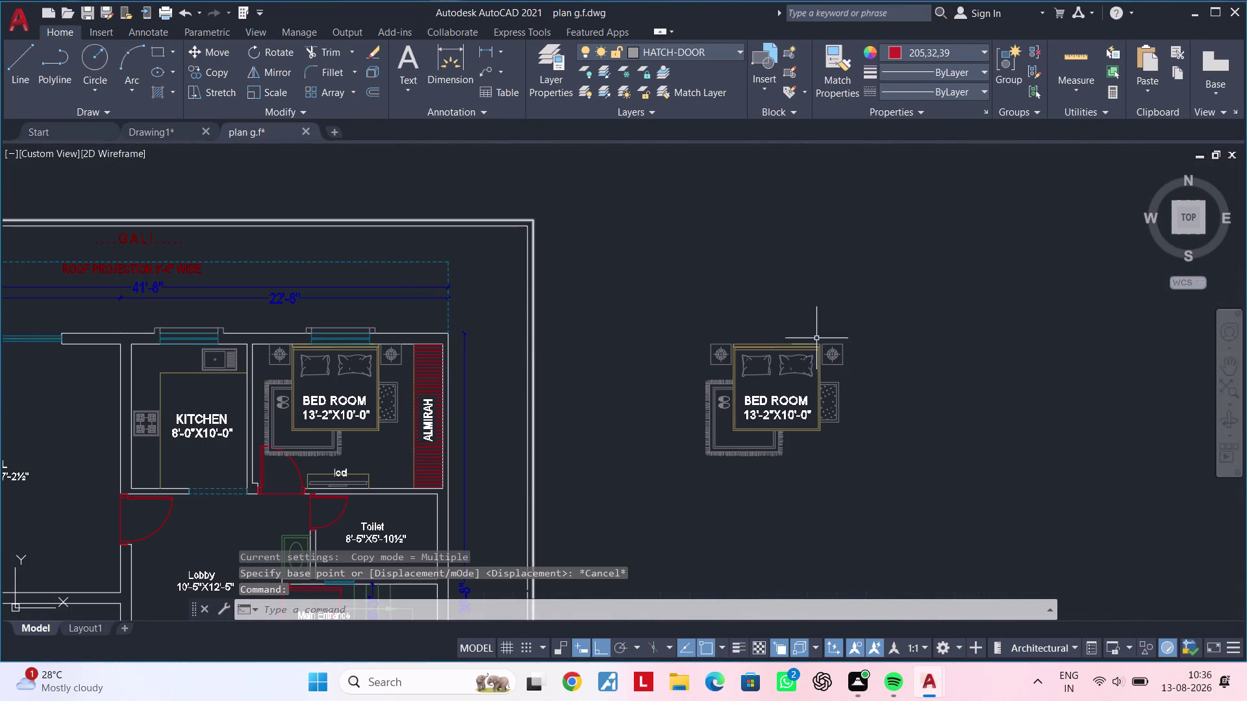
click(920, 308)
double_click(635, 505)
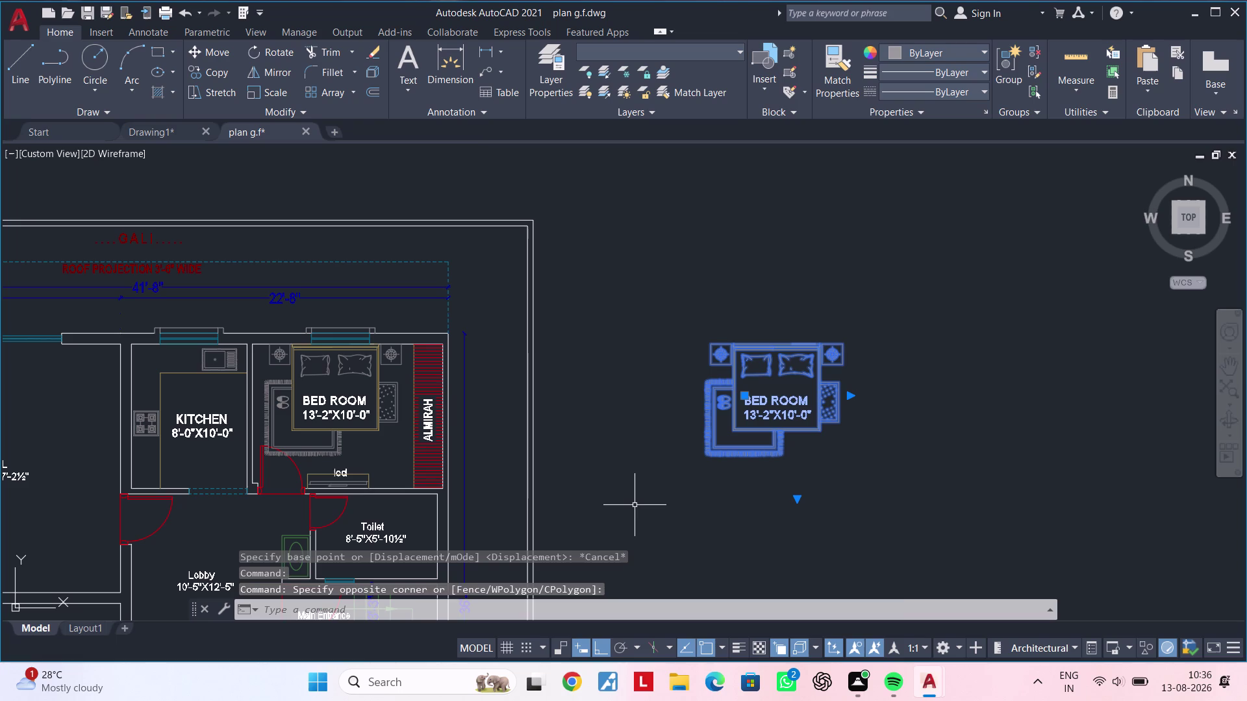
text(co)
key(space)
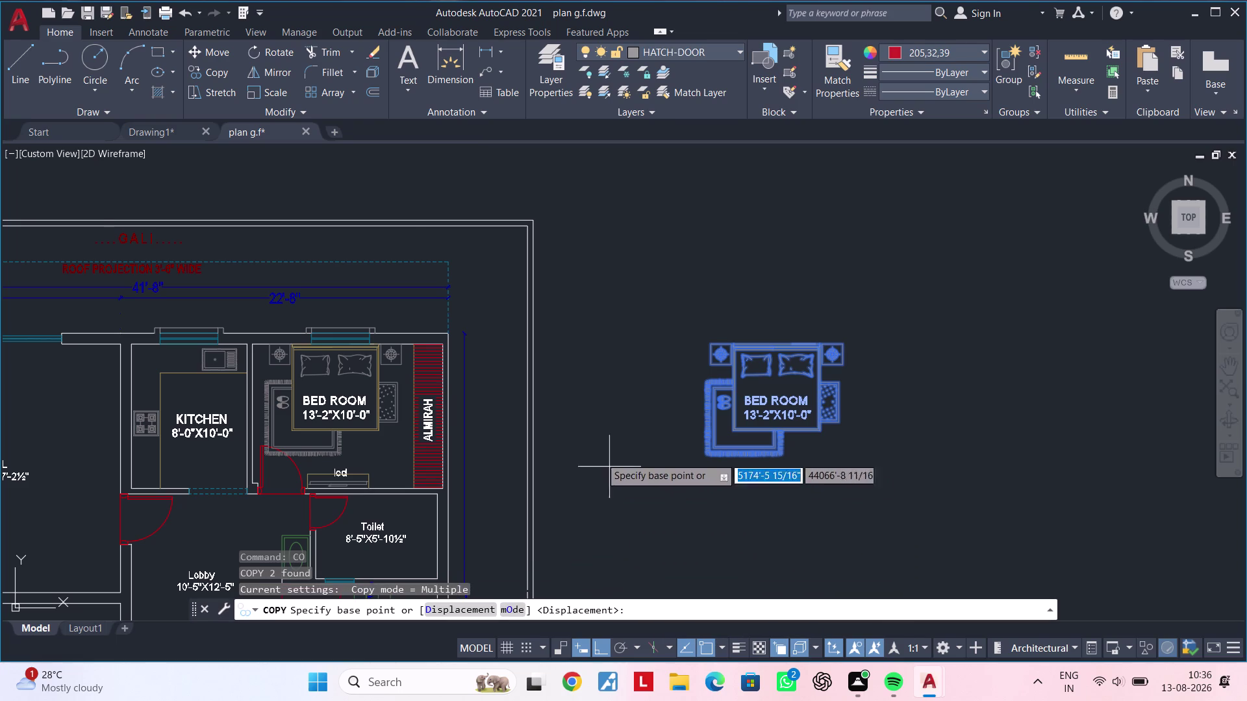
click(168, 135)
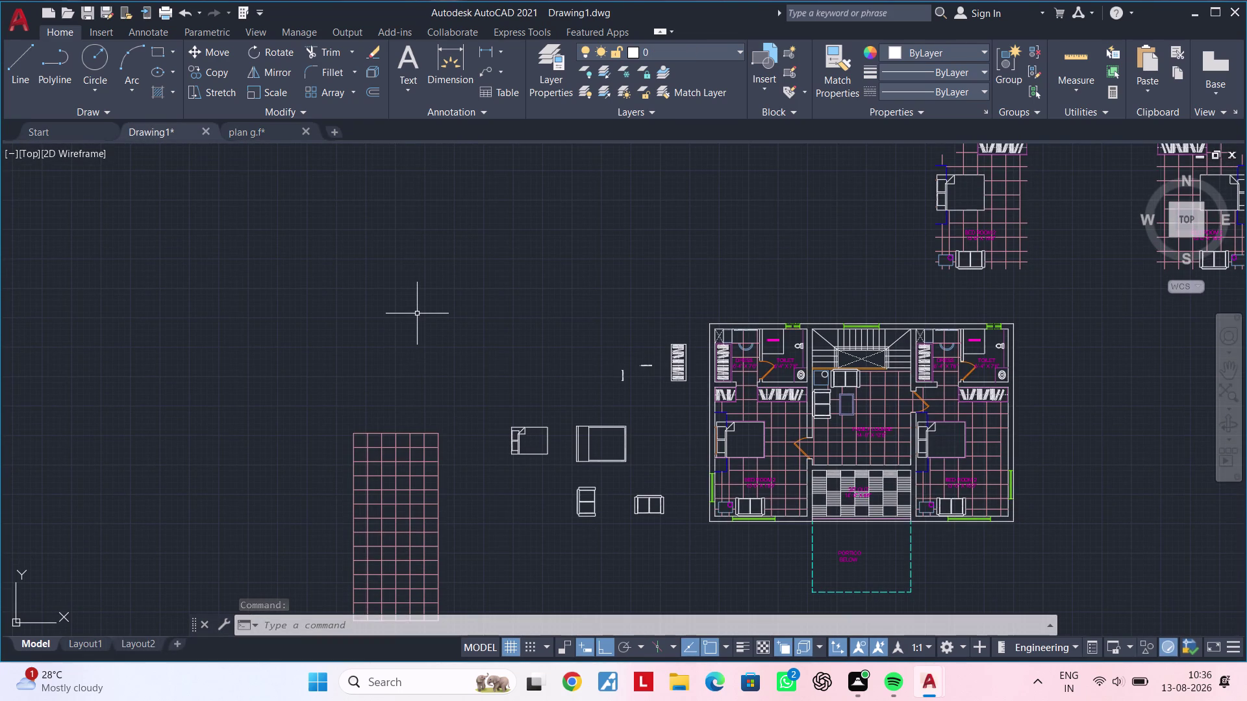
key(ctrl+v)
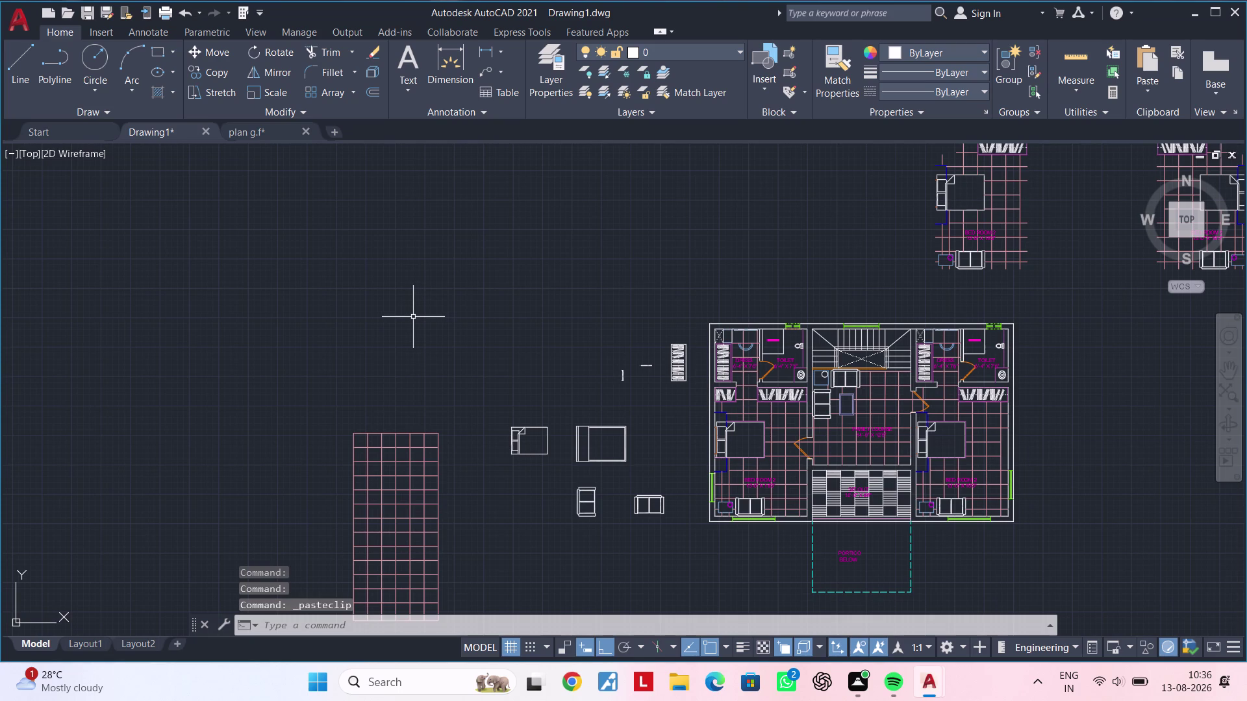
click(413, 317)
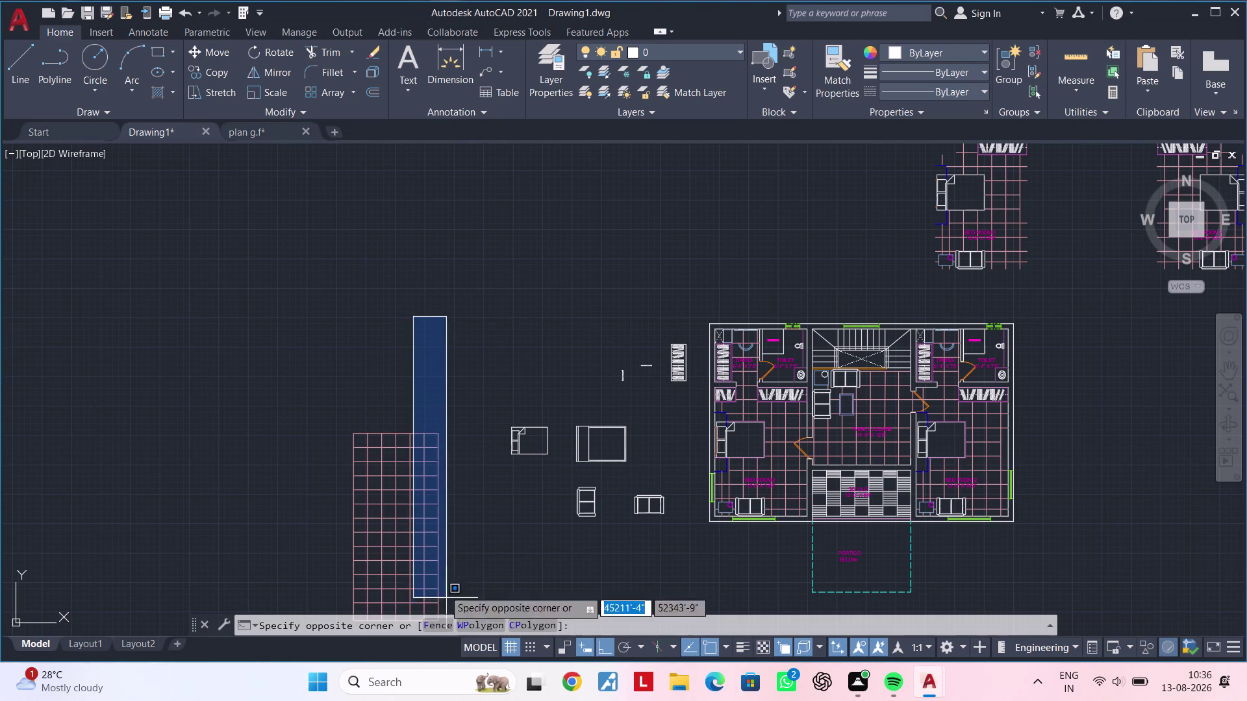
click(443, 628)
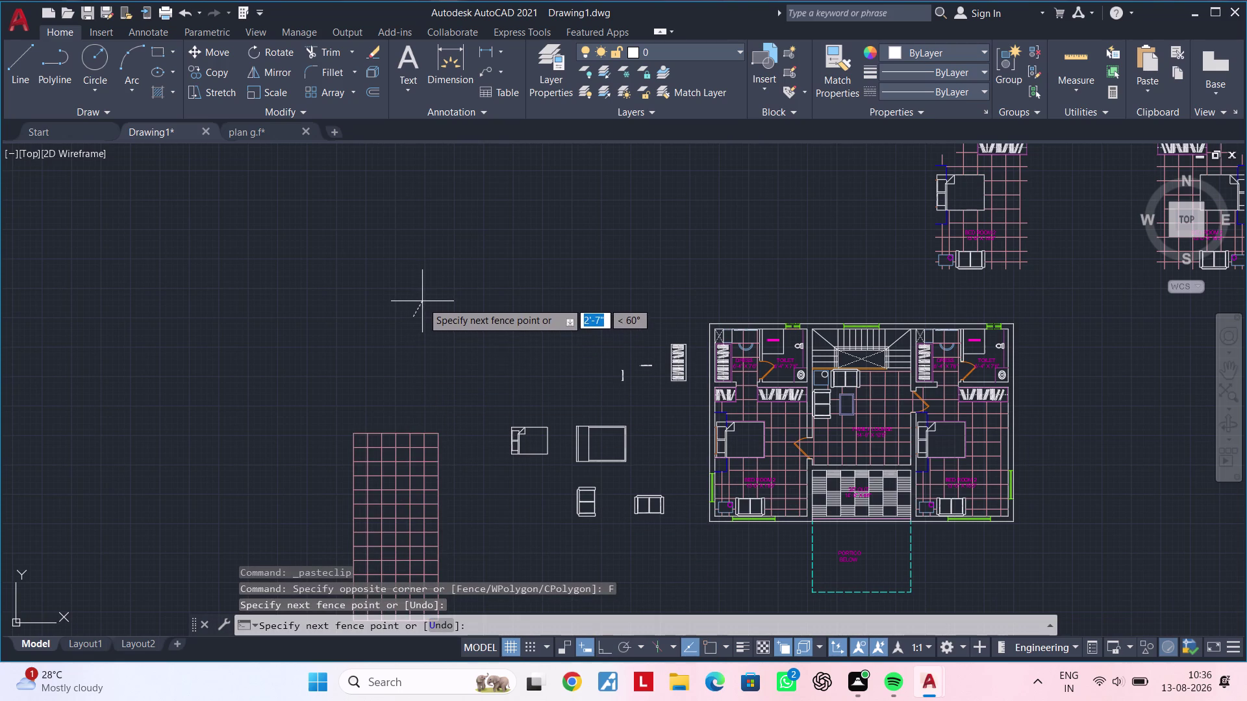
key(ctrl+v)
double_click(440, 299)
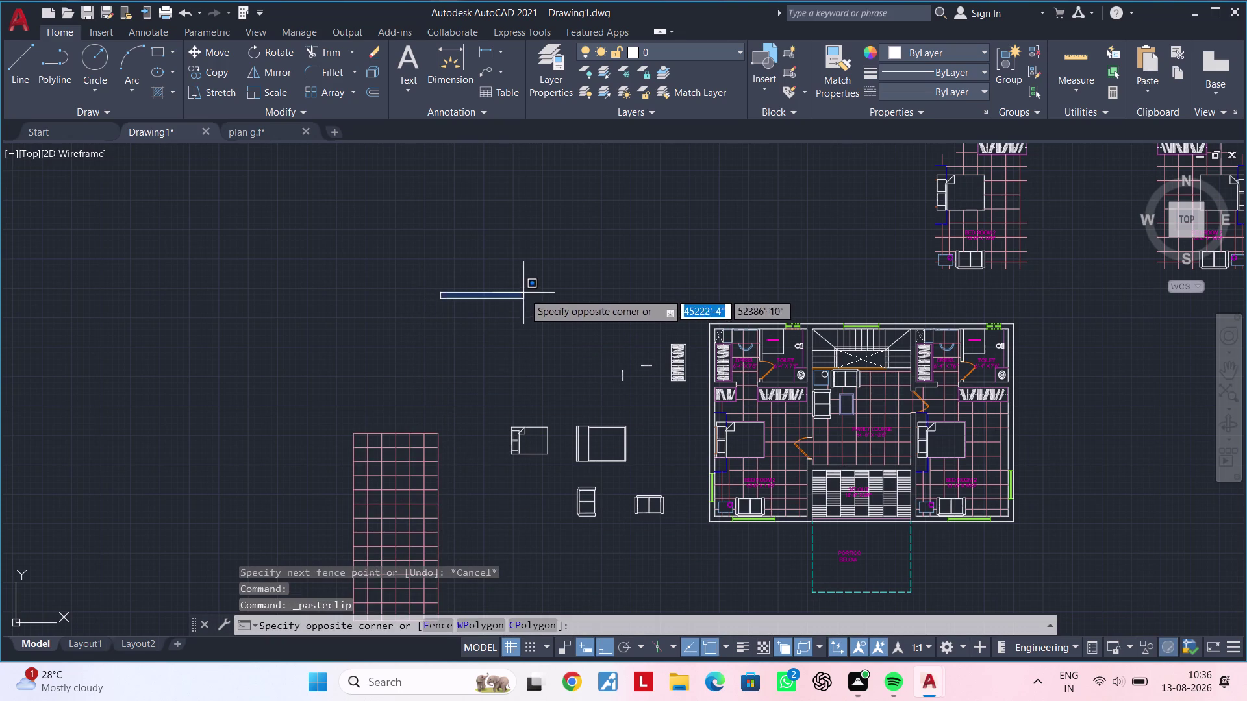
click(523, 293)
key(Escape)
key(Escape)
key(Escape)
key(Escape)
scroll(down, 3)
middle_drag(526, 296, 493, 349)
key(Escape)
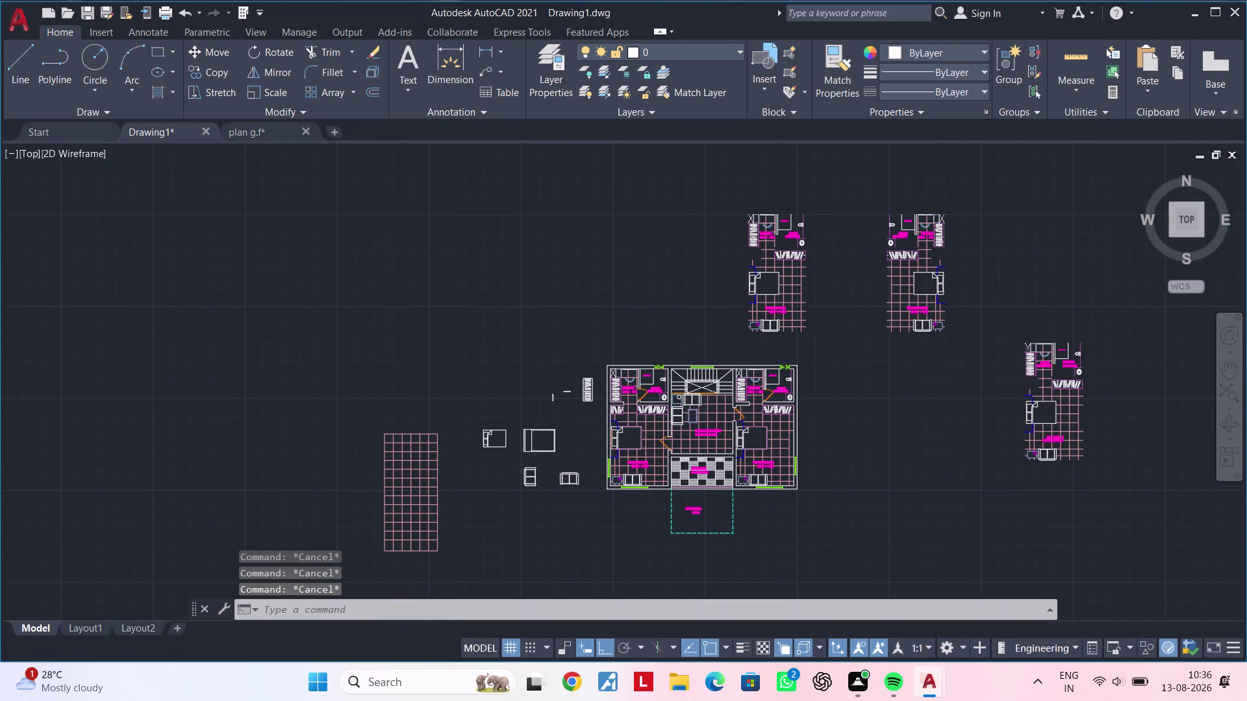
key(Escape)
click(257, 133)
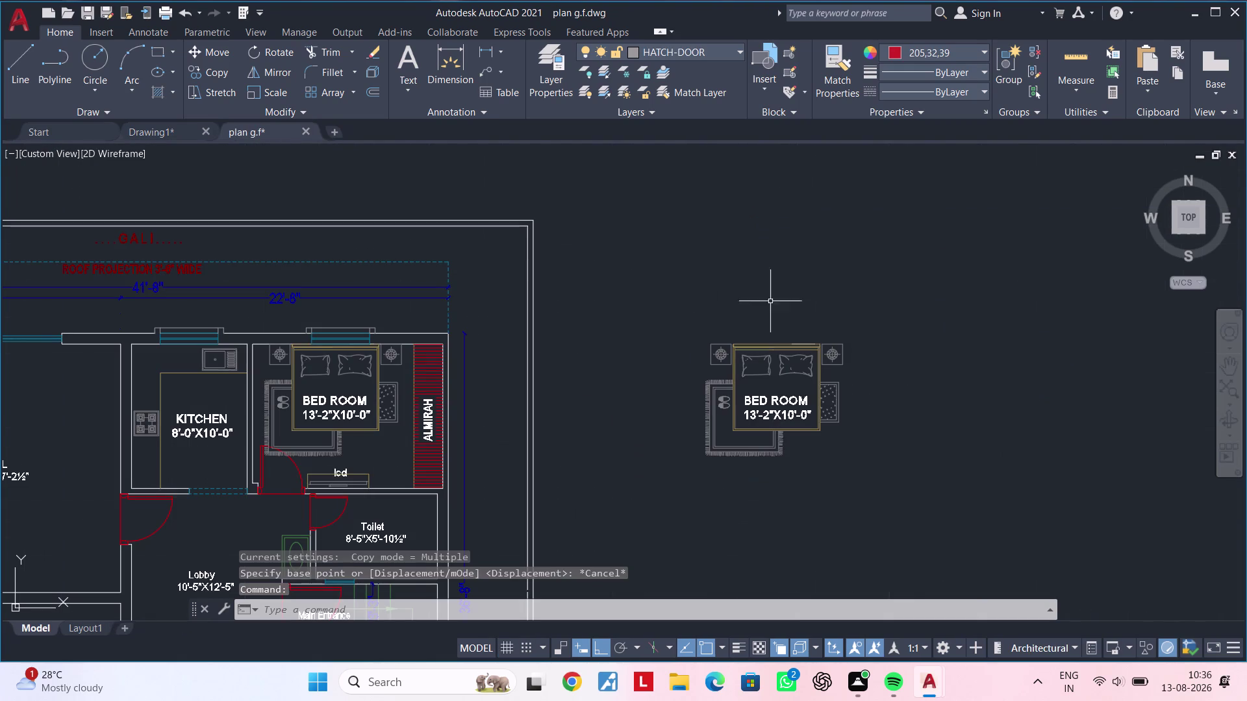
drag(934, 290, 921, 296)
click(600, 495)
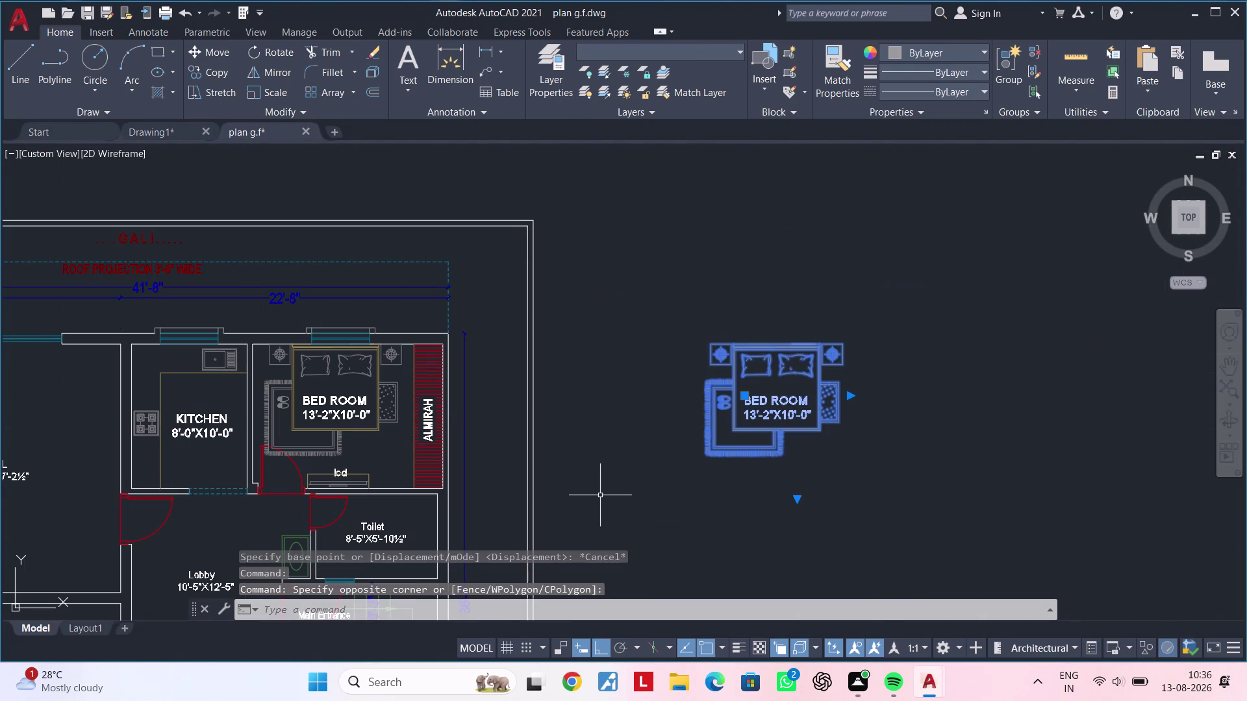
key(c)
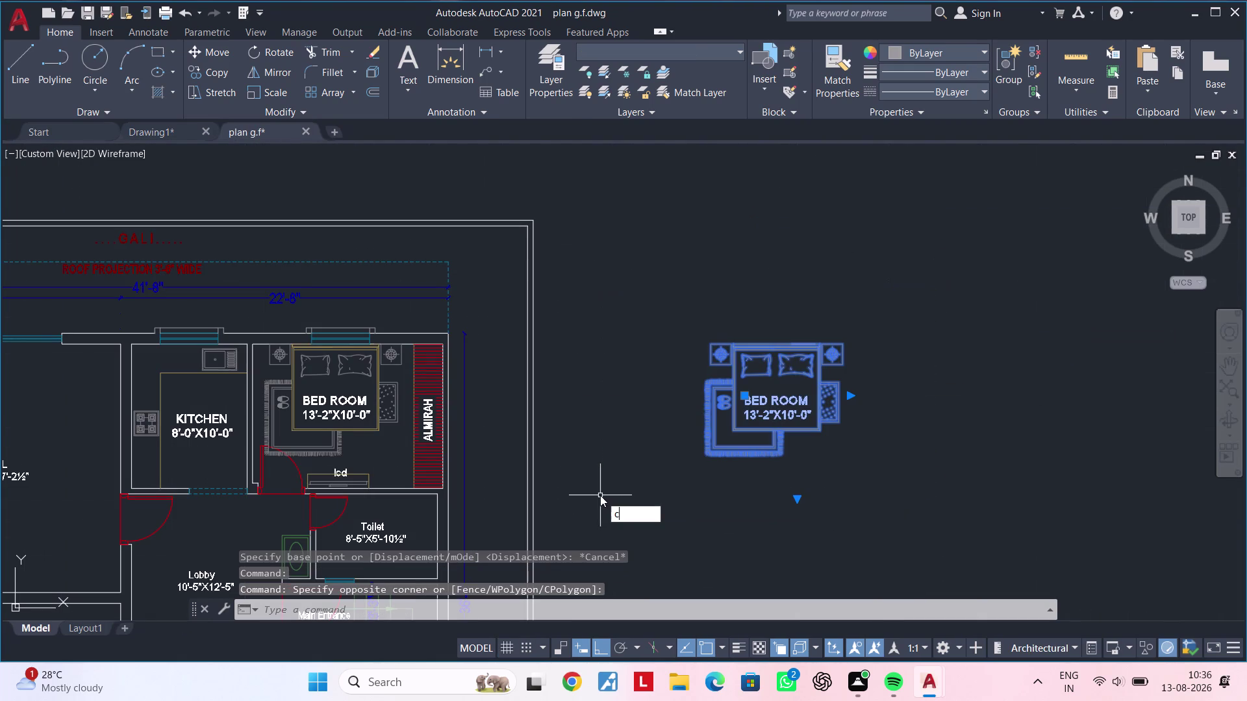
key(o)
key(space)
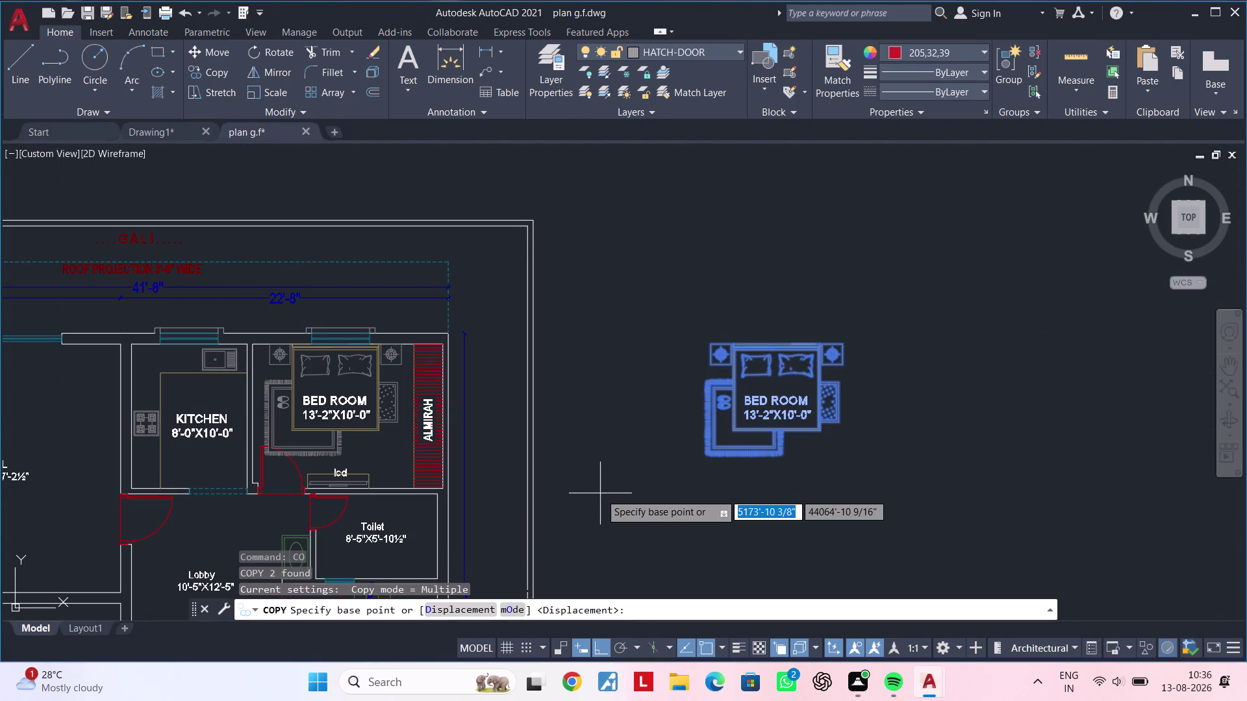
click(702, 456)
scroll(down, 3)
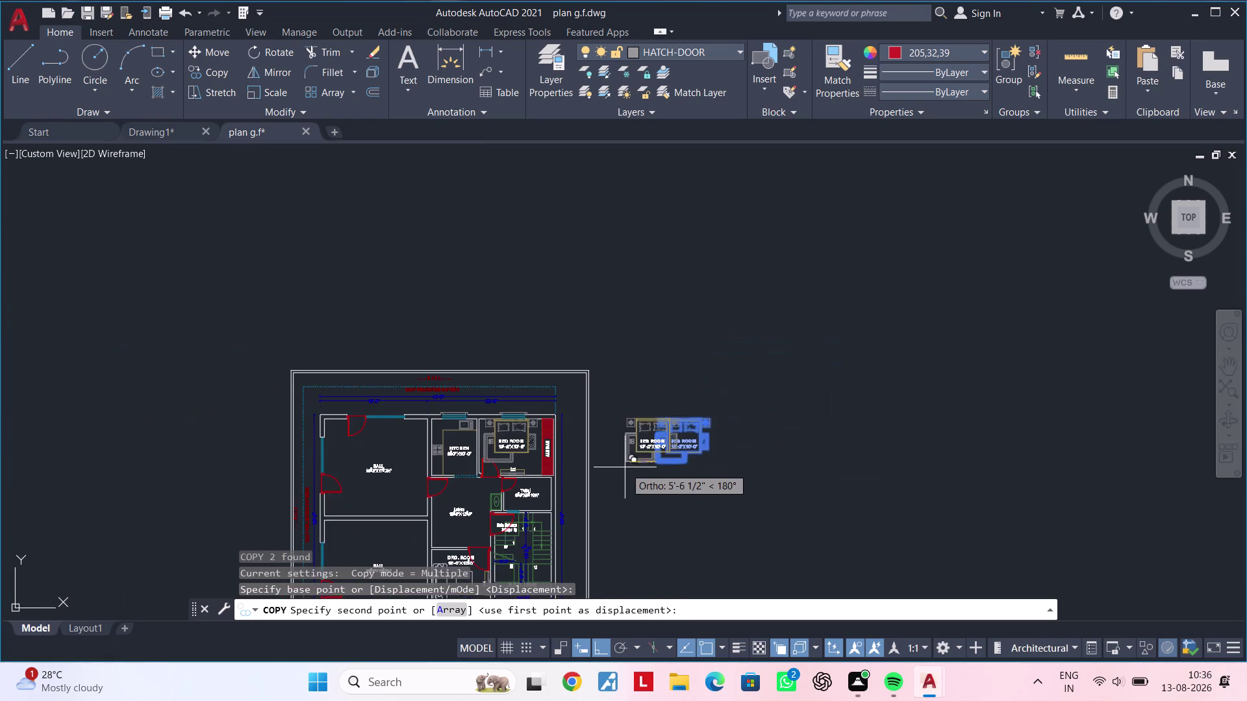
middle_drag(625, 467, 712, 441)
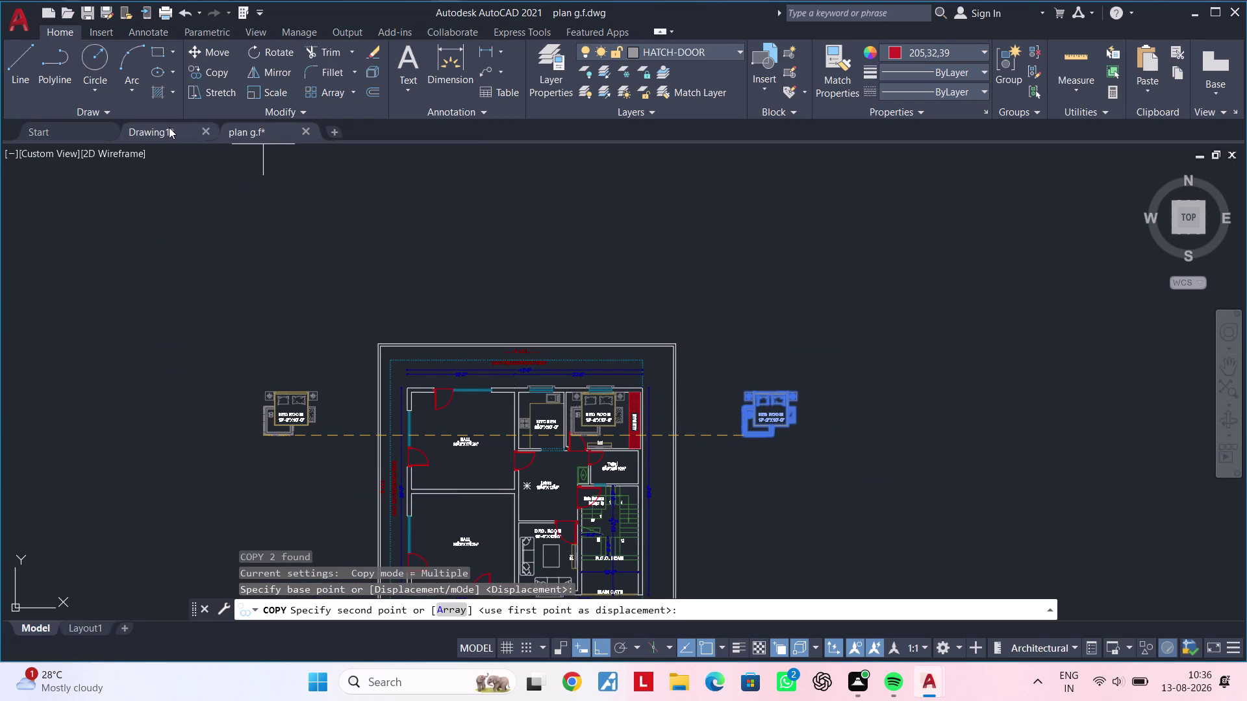
click(169, 127)
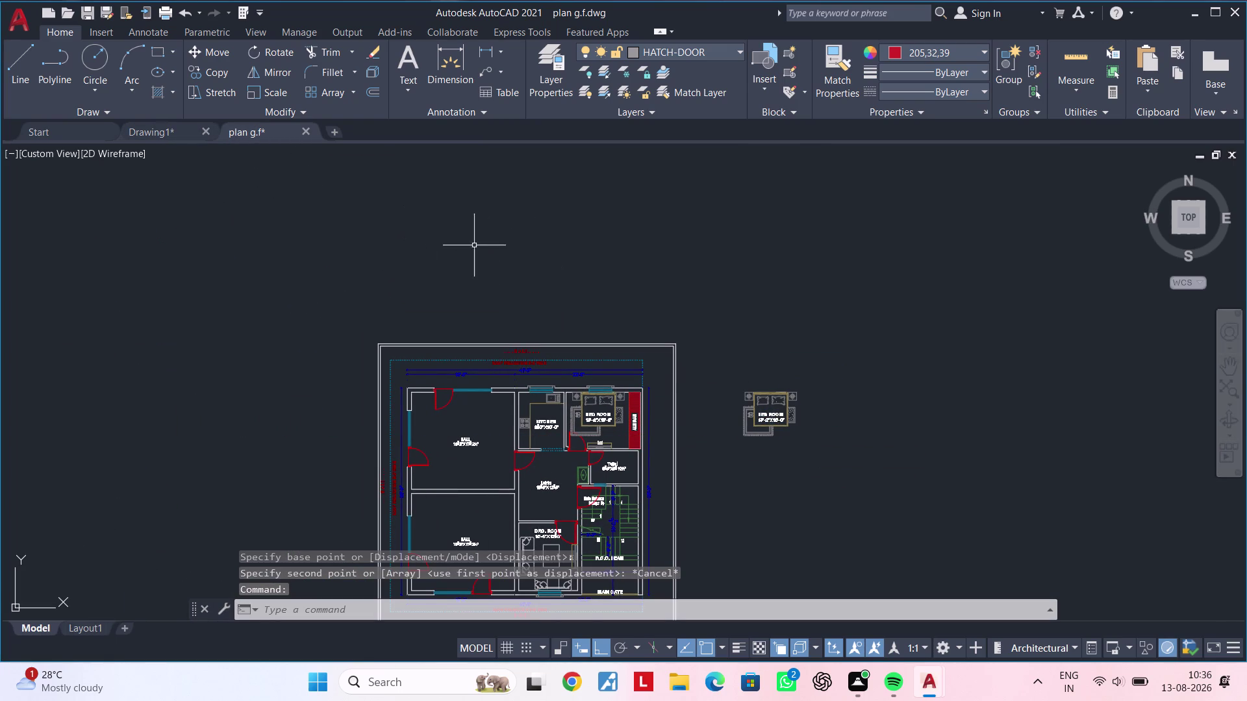
double_click(168, 136)
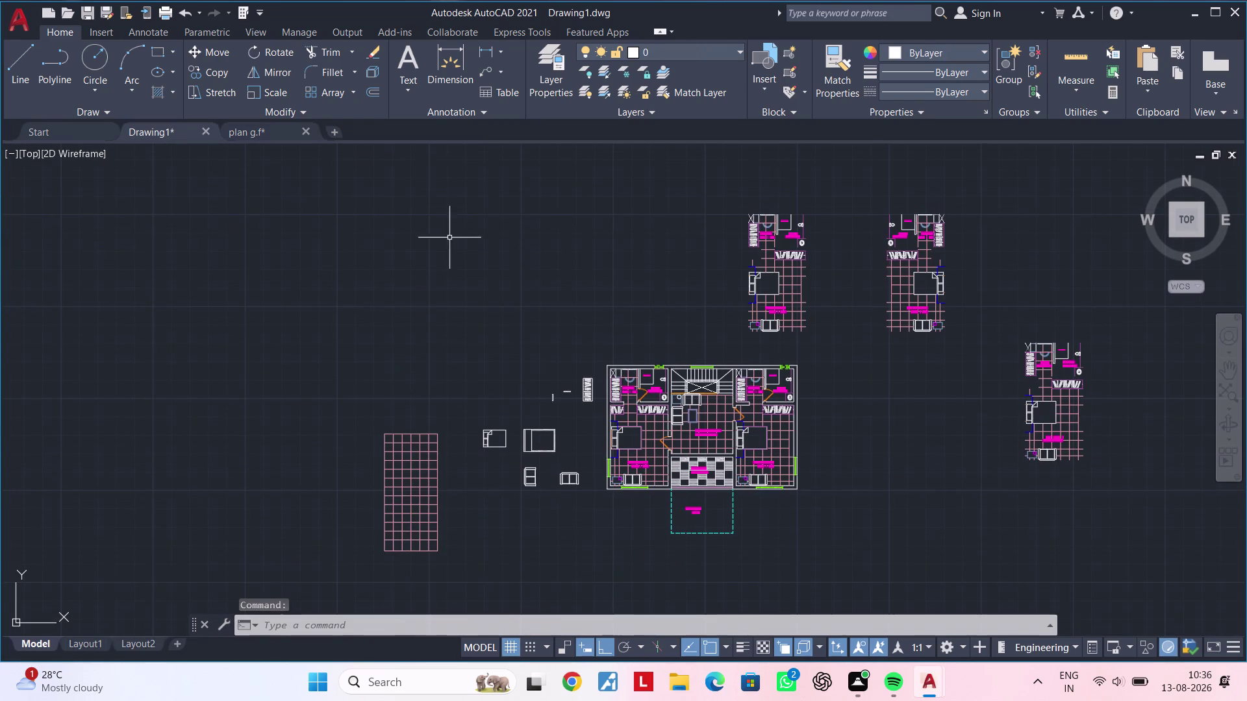
click(500, 243)
key(ctrl+v)
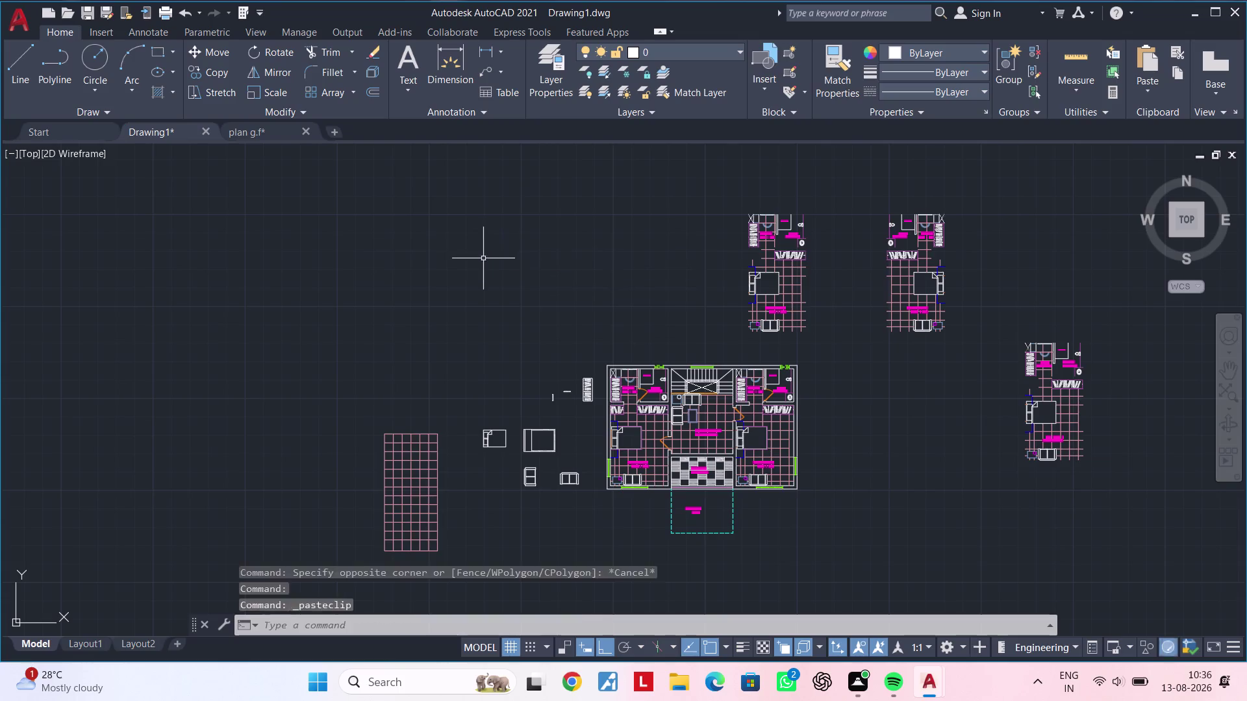
key(Escape)
scroll(down, 3)
middle_drag(547, 287, 531, 453)
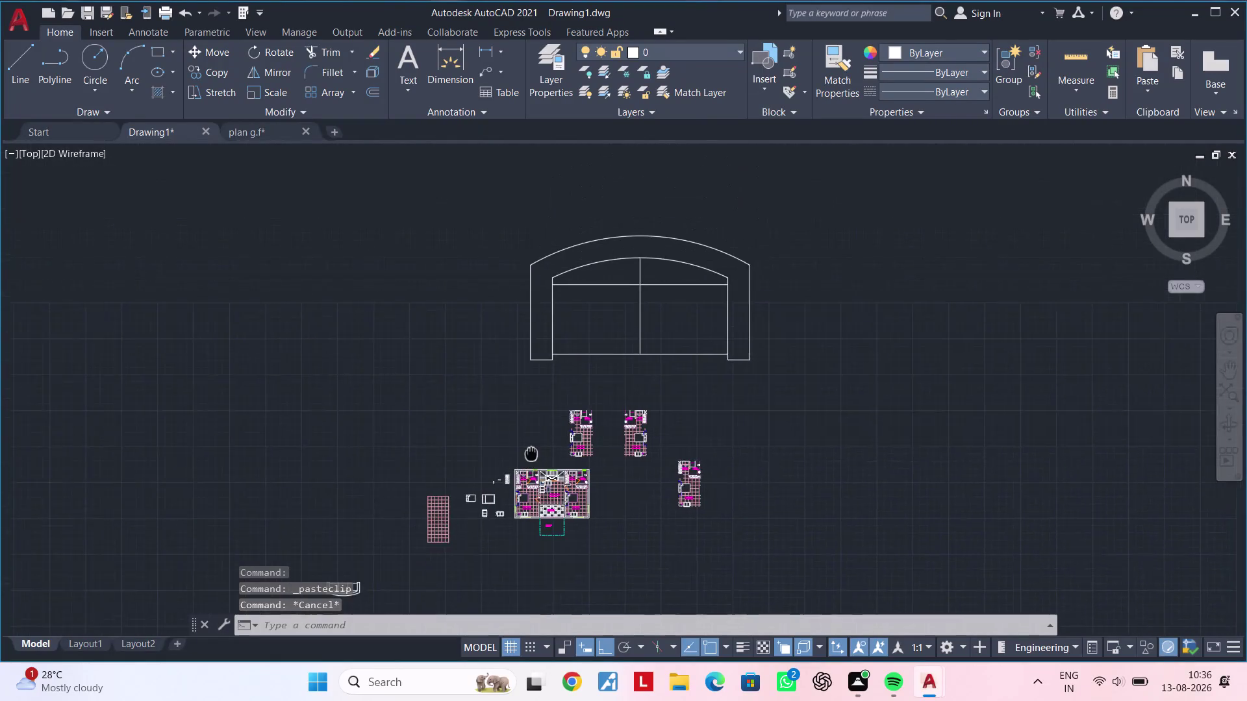
middle_drag(531, 453, 584, 348)
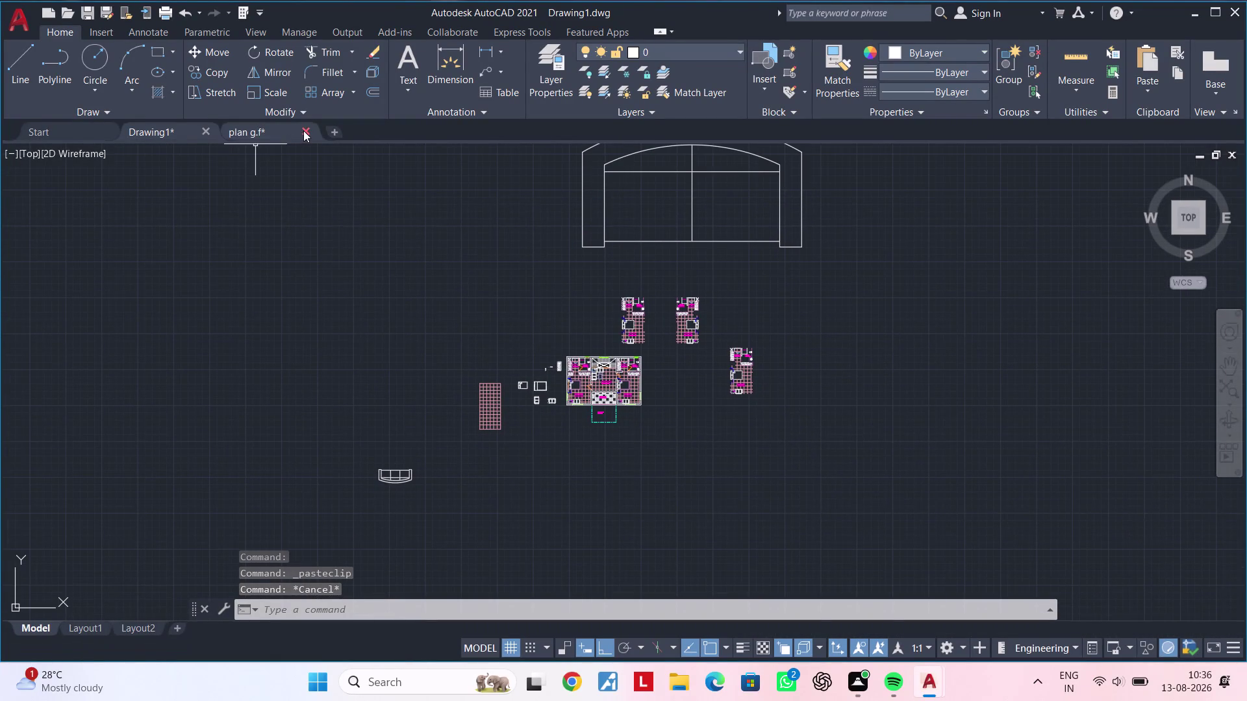
Close the plan g.f drawing, discarding its unsaved changes.
click(303, 131)
scroll(down, 3)
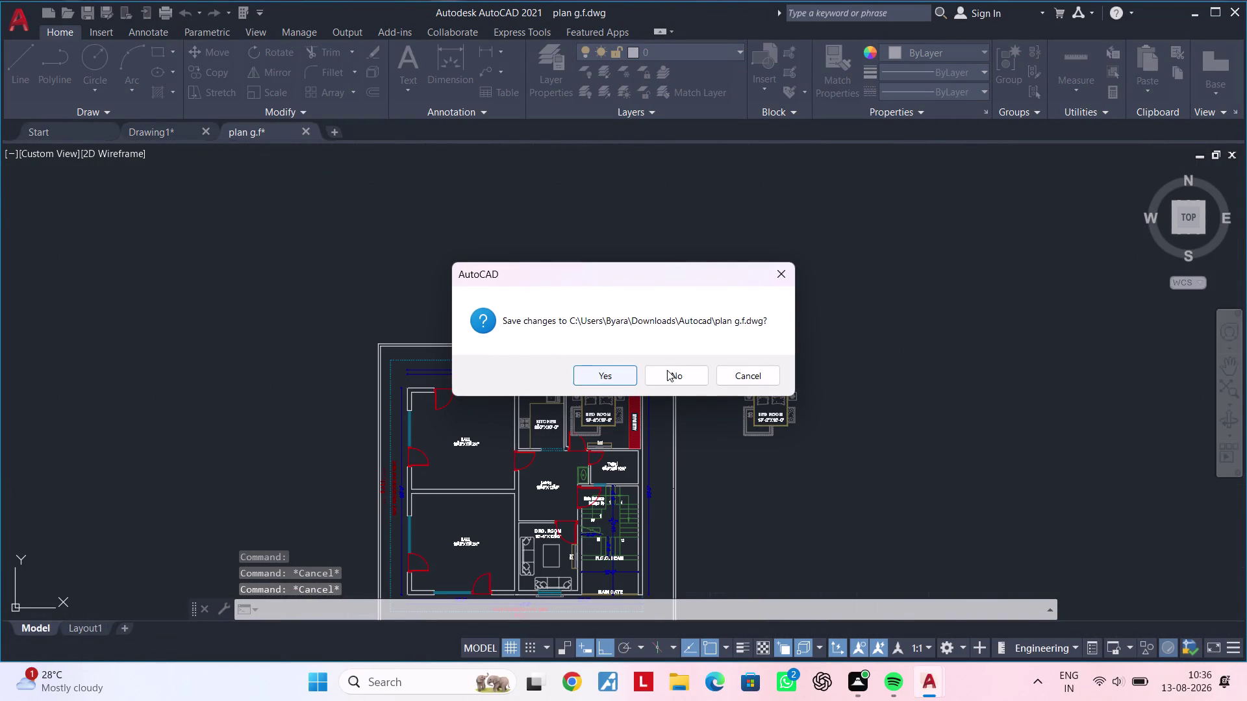
click(667, 371)
Zoom and pan Drawing1 to bring the sit out area into view.
scroll(up, 3)
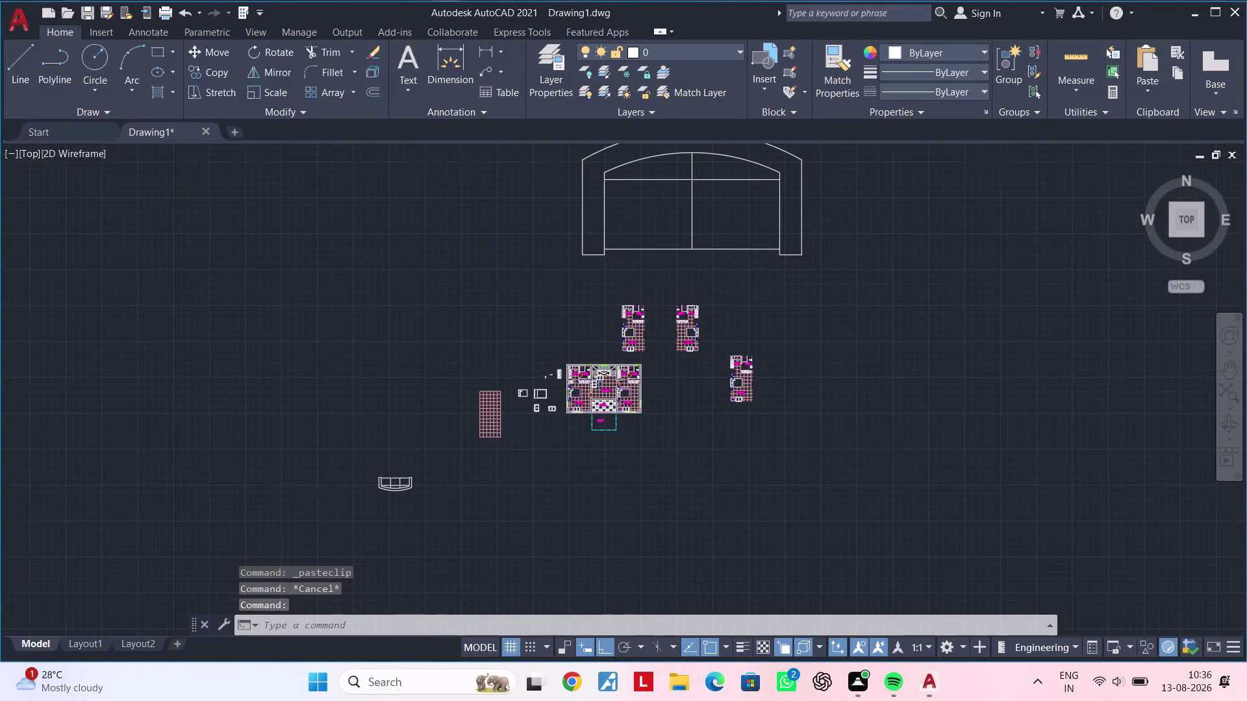
scroll(up, 3)
scroll(up, 3)
middle_drag(629, 414, 465, 387)
middle_drag(567, 425, 582, 365)
scroll(up, 3)
middle_drag(589, 445, 591, 496)
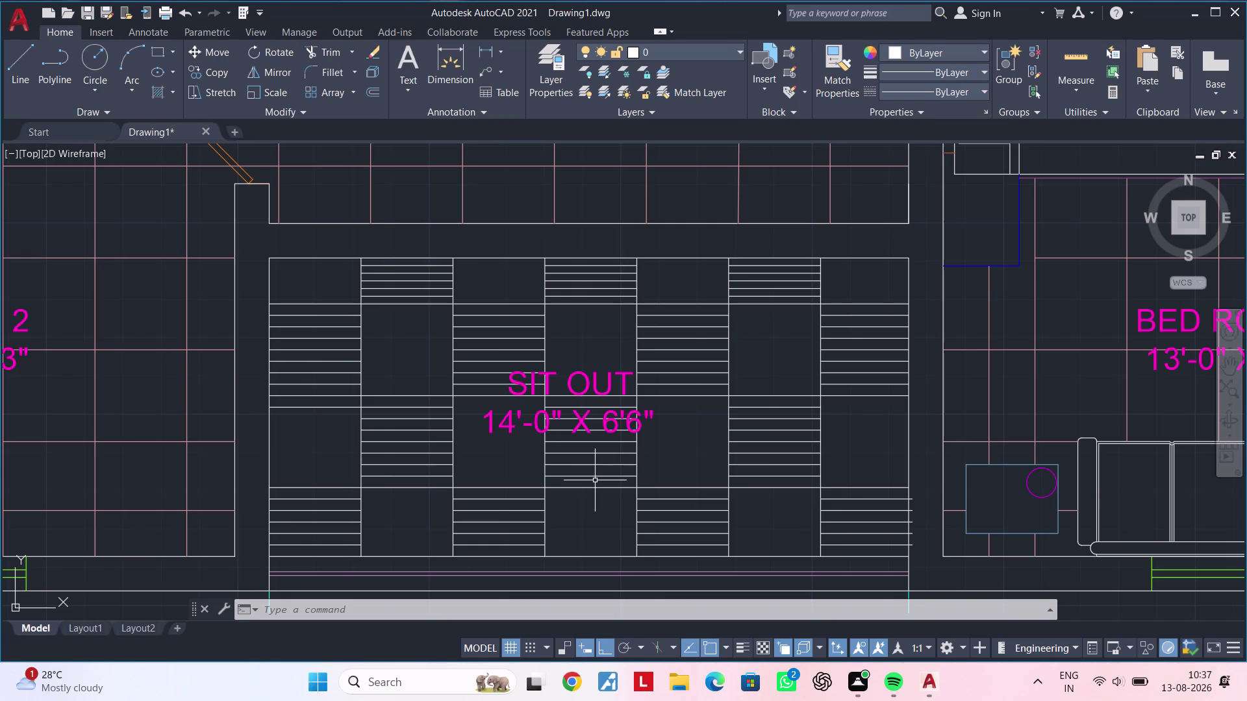
scroll(down, 3)
middle_drag(863, 251, 836, 439)
scroll(up, 3)
scroll(up, 3)
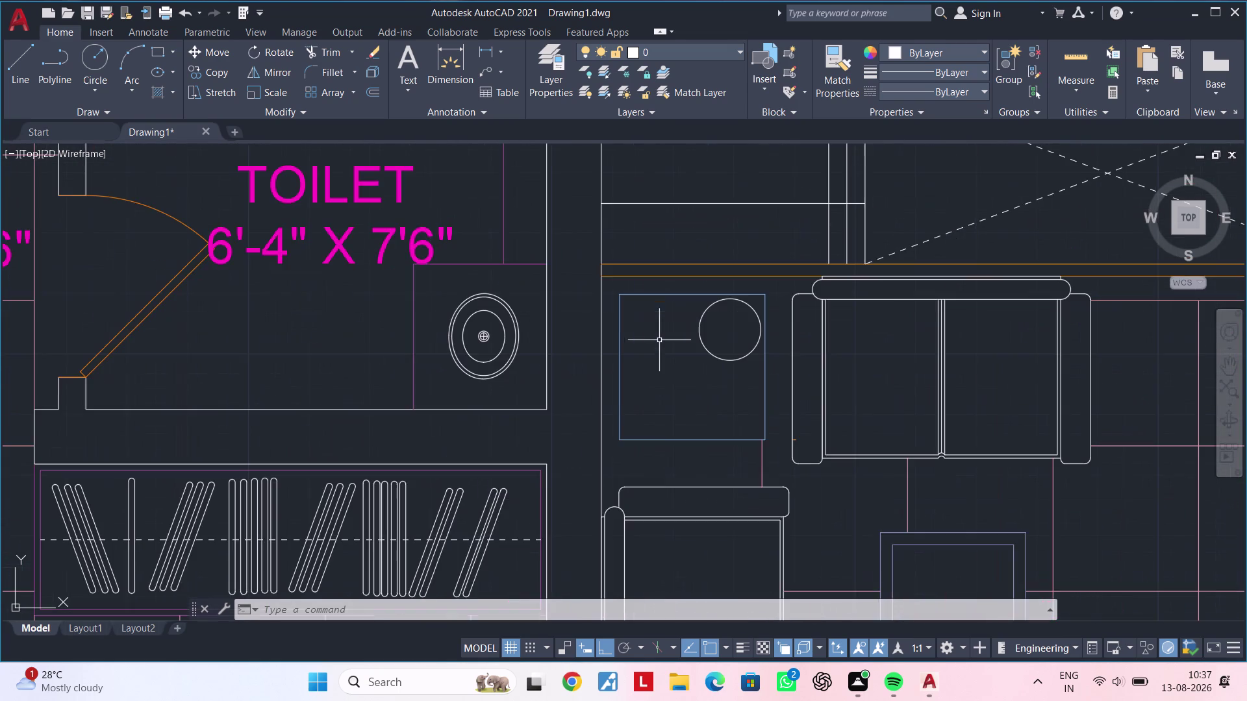
middle_drag(680, 356, 599, 387)
scroll(up, 3)
middle_drag(569, 382, 654, 369)
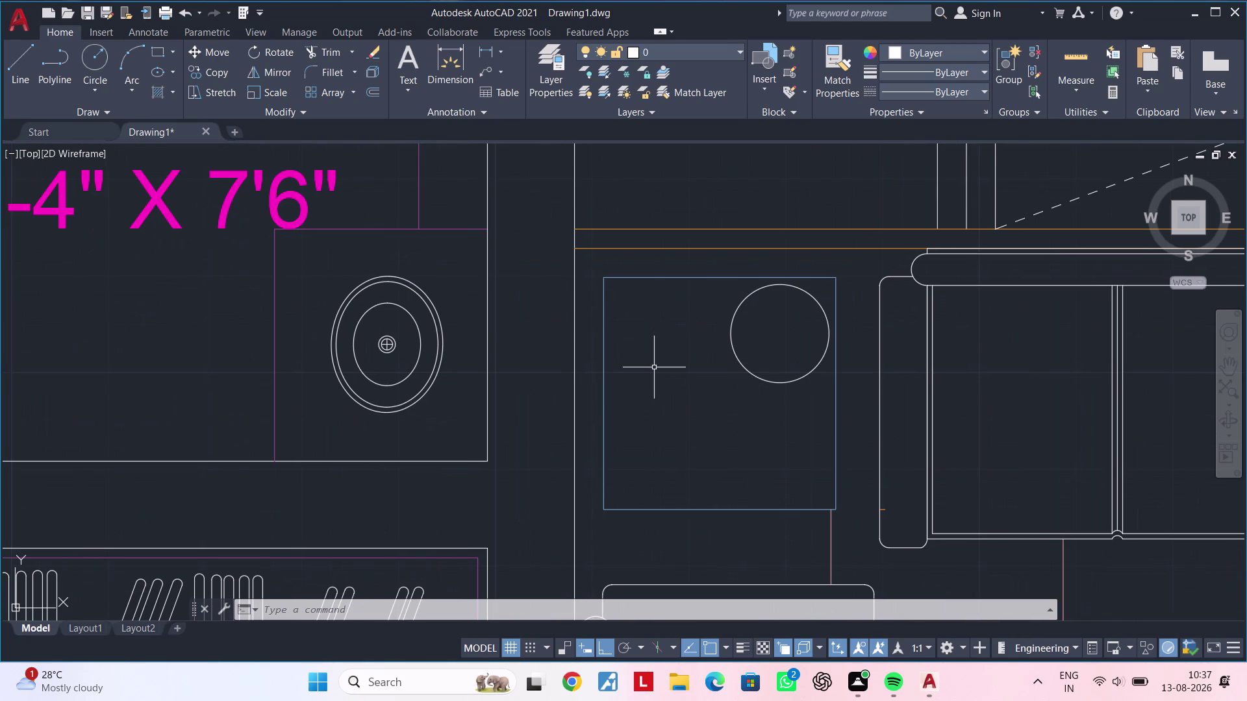
key(Escape)
key(Escape)
key(Escape)
middle_drag(648, 373, 657, 348)
key(Escape)
key(Escape)
key(Escape)
key(Escape)
key(Escape)
key(Escape)
key(Escape)
key(Escape)
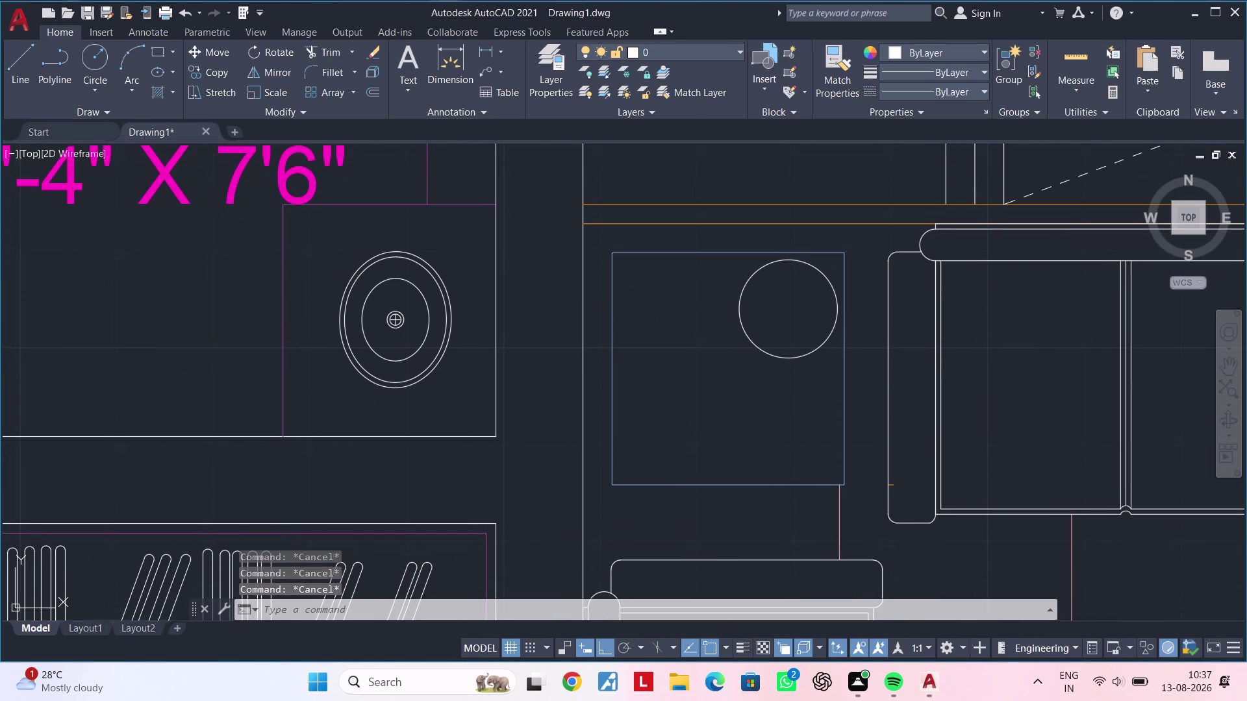
key(Escape)
key(Escape)
key(Escape)
key(Escape)
middle_drag(658, 348, 800, 253)
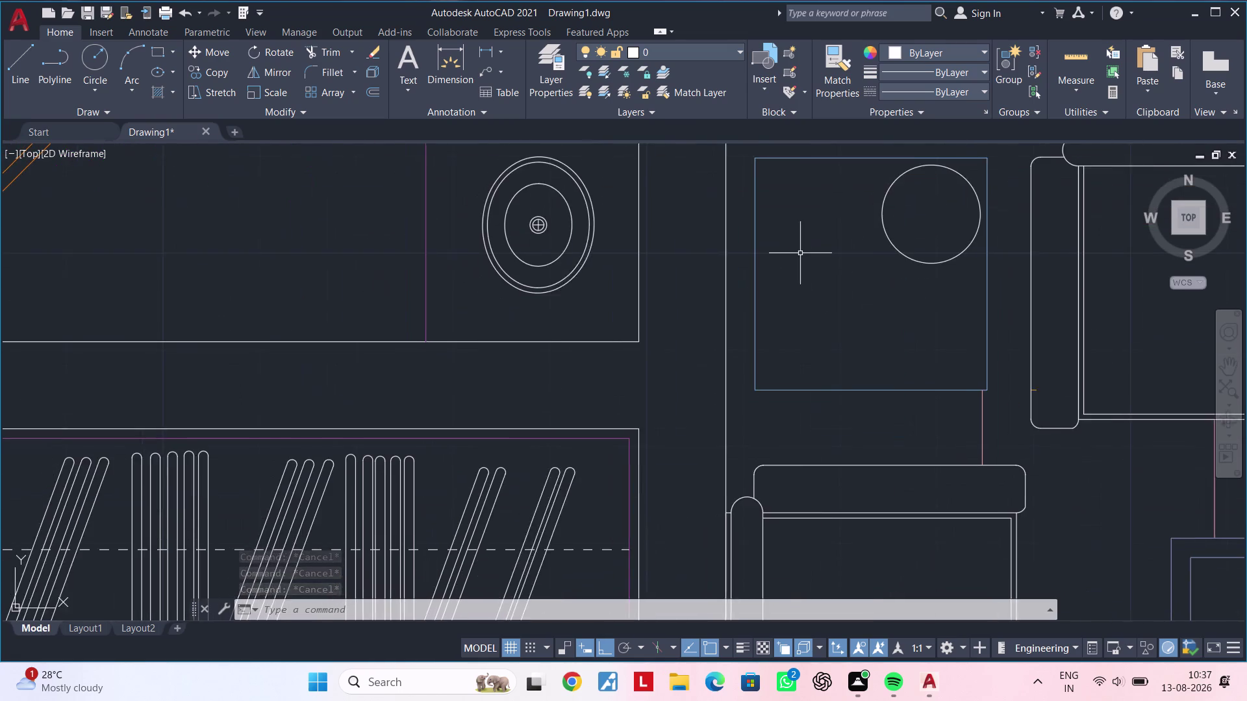
scroll(down, 3)
middle_drag(823, 363, 739, 357)
scroll(up, 3)
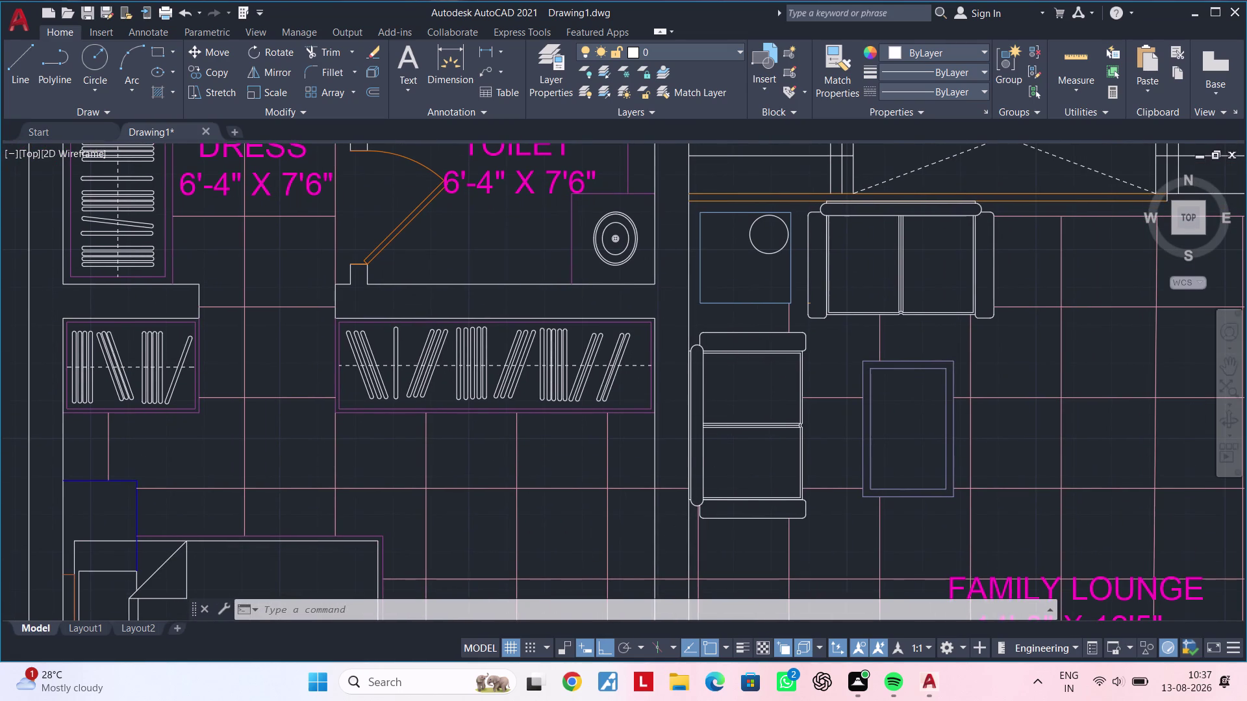
double_click(697, 531)
click(698, 483)
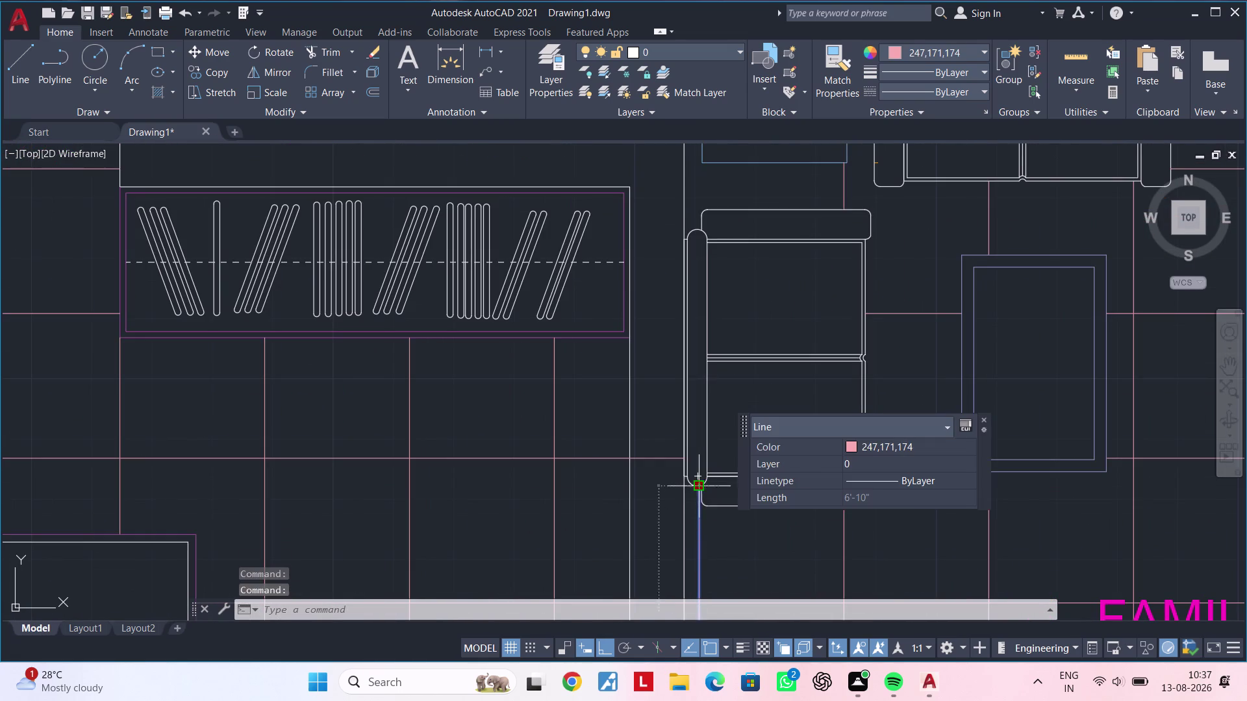
middle_drag(712, 192, 698, 456)
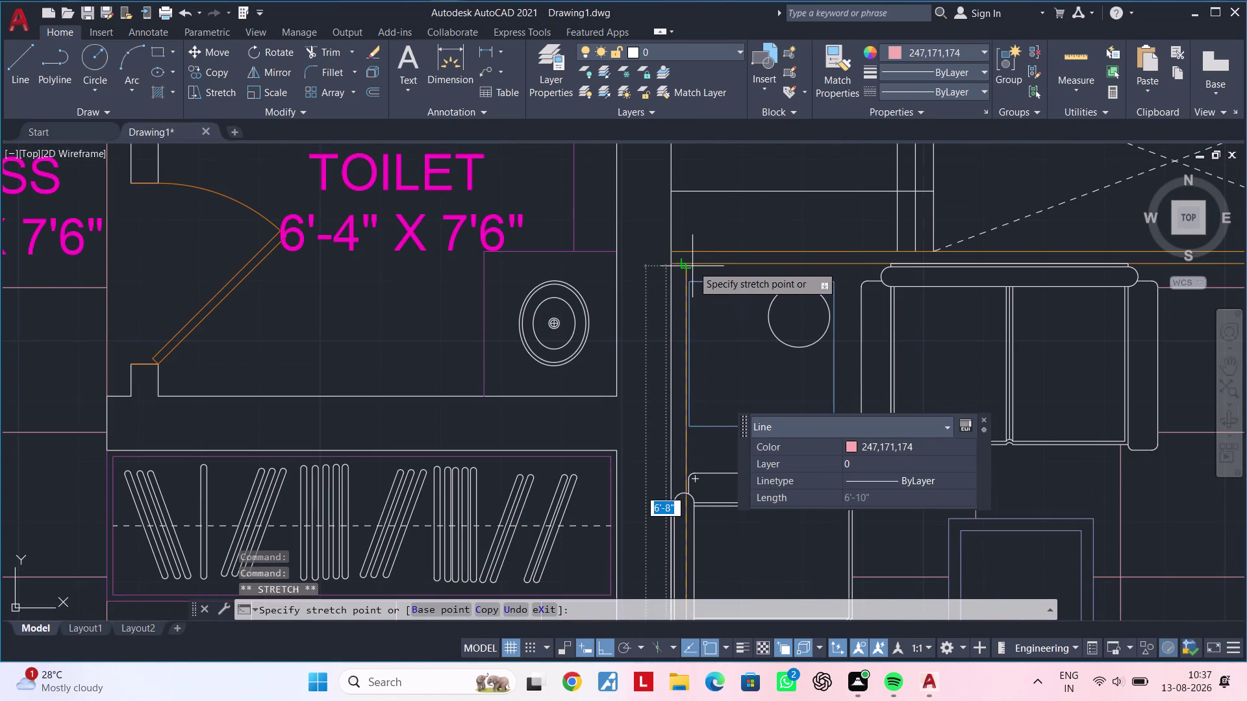
double_click(685, 262)
middle_drag(718, 410, 734, 296)
key(Escape)
key(Escape)
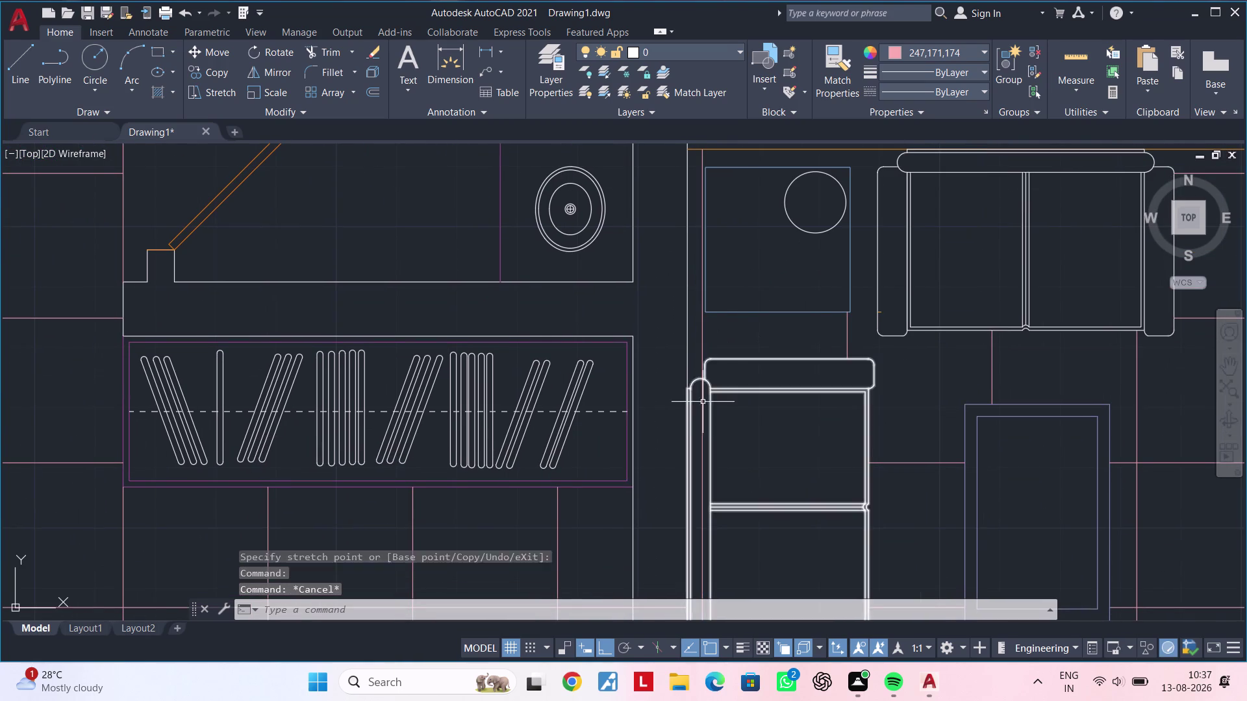
key(t)
text(r)
key(space)
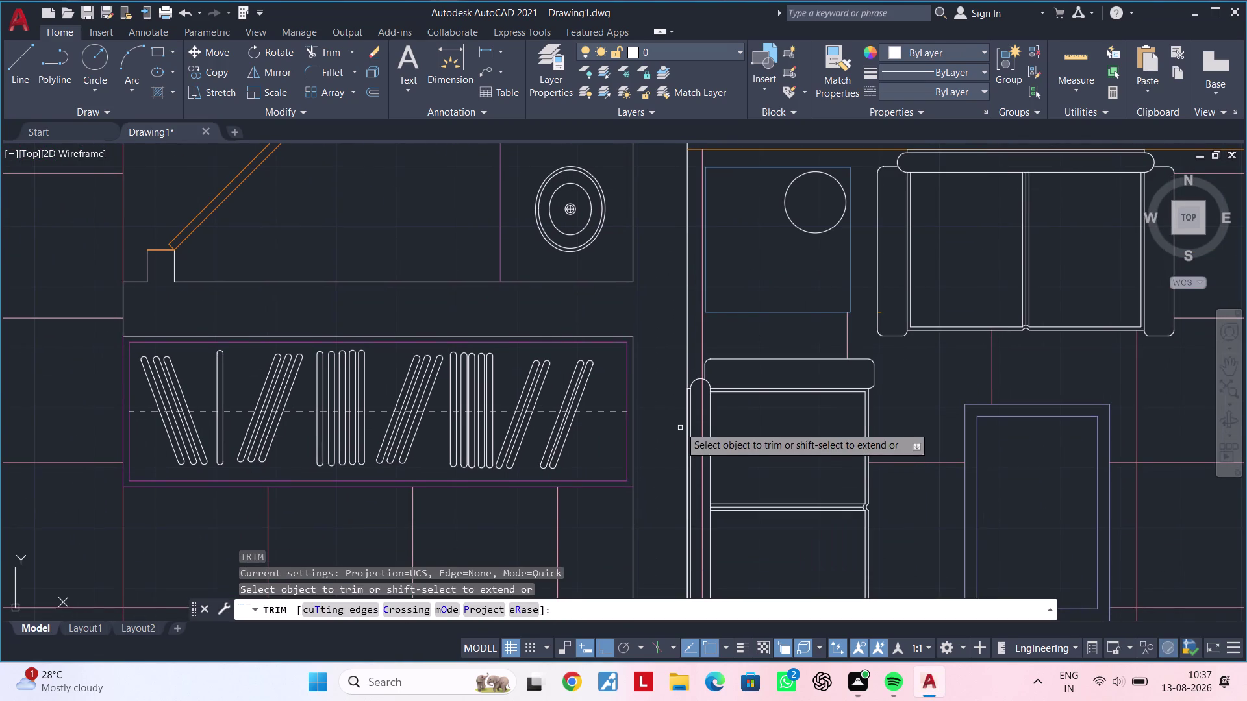
scroll(up, 3)
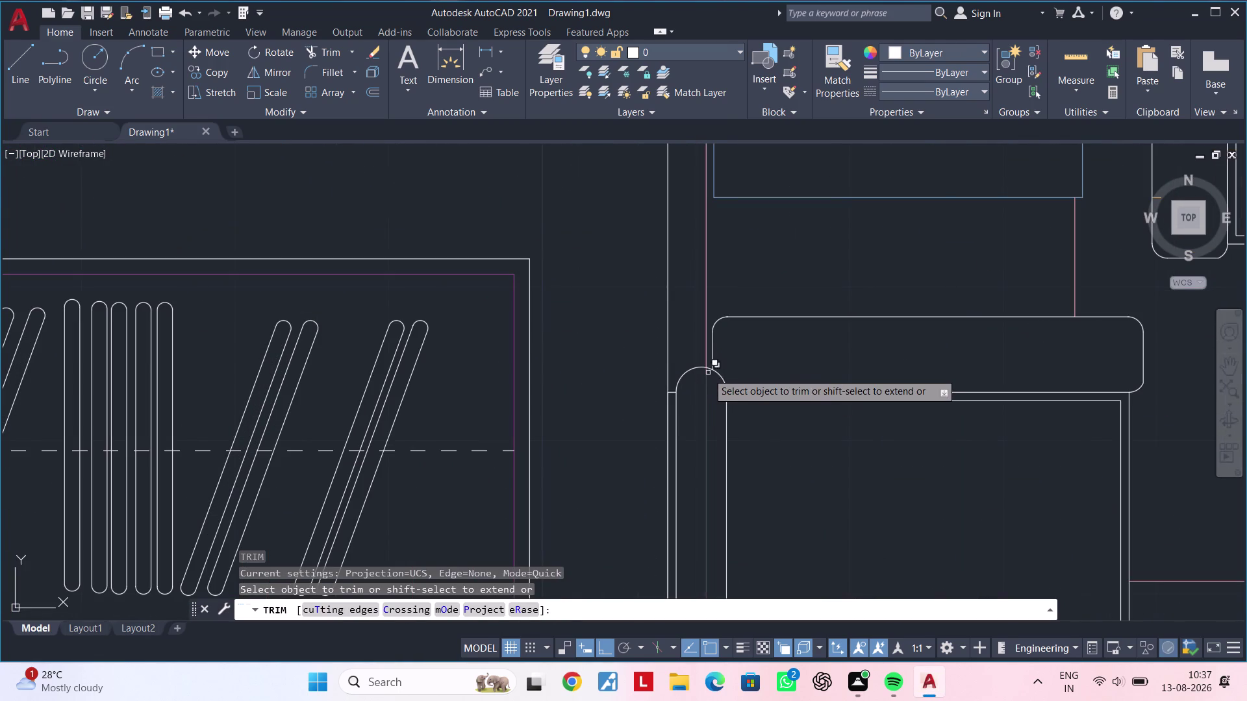
click(706, 374)
scroll(down, 3)
middle_drag(705, 422, 708, 317)
middle_drag(764, 320, 763, 467)
key(Escape)
key(Escape)
scroll(up, 3)
double_click(719, 361)
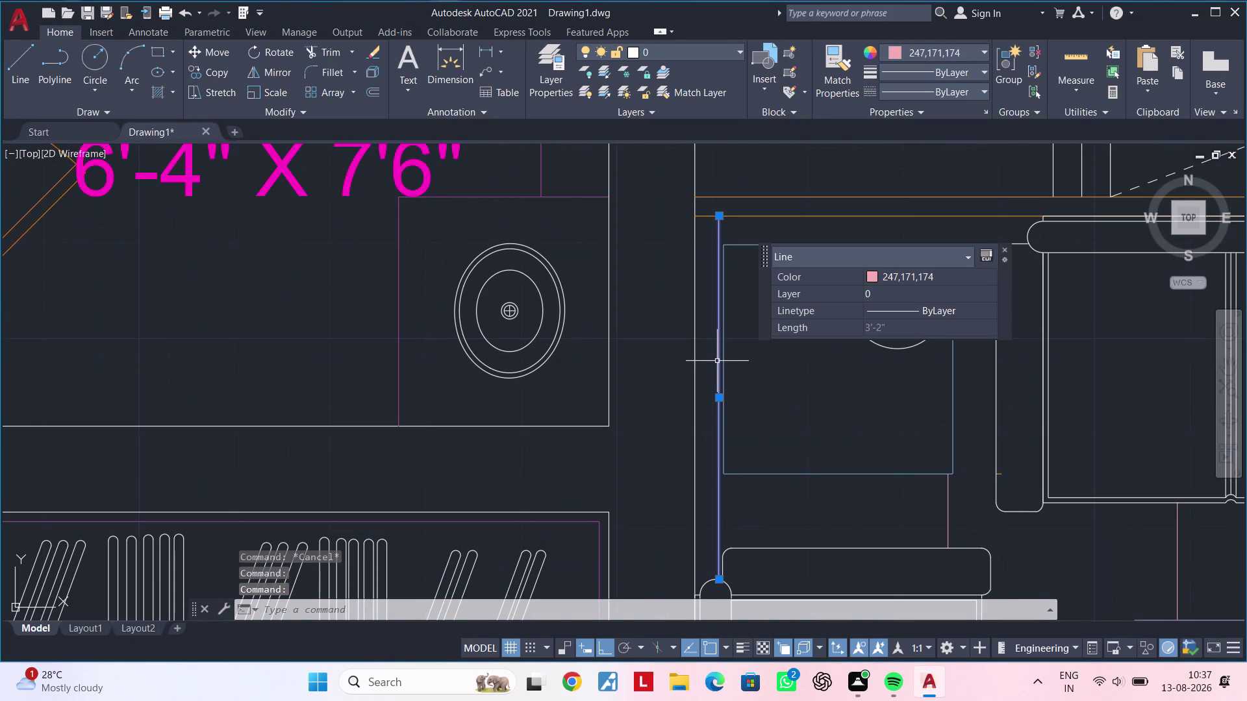
text(m)
key(space)
click(717, 361)
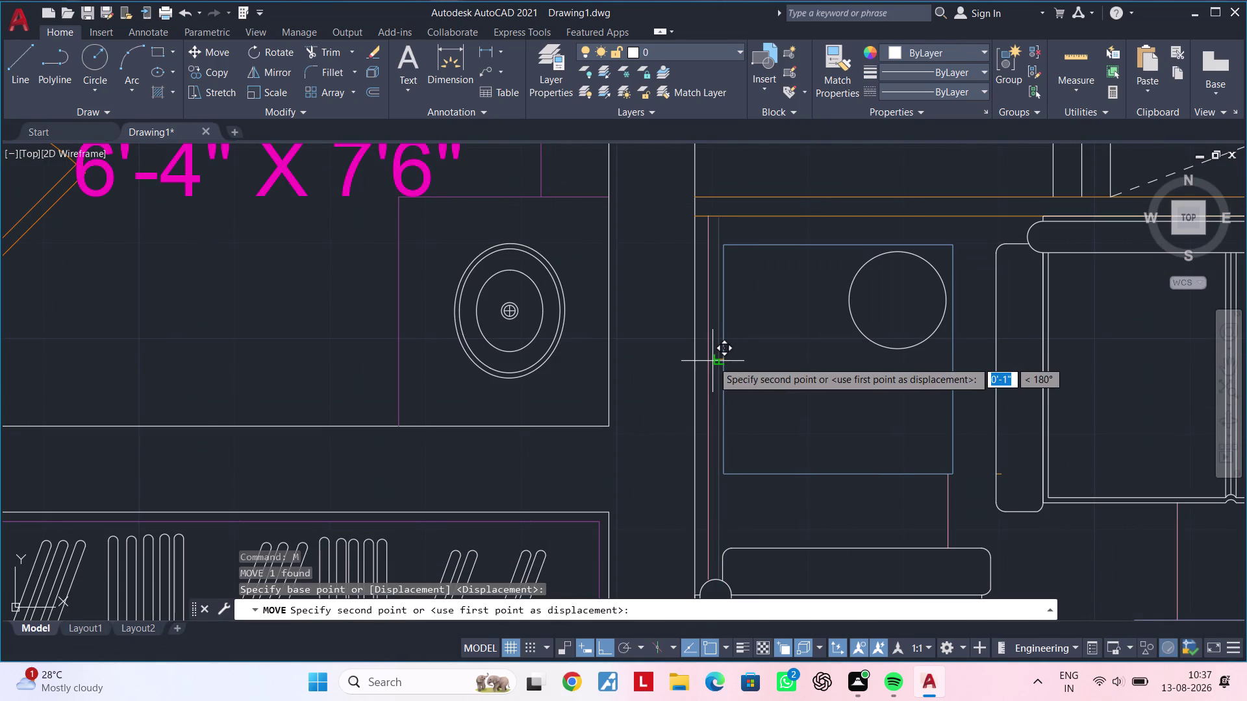
click(712, 361)
key(Escape)
key(Escape)
scroll(down, 3)
middle_drag(757, 491, 646, 467)
key(Escape)
key(Escape)
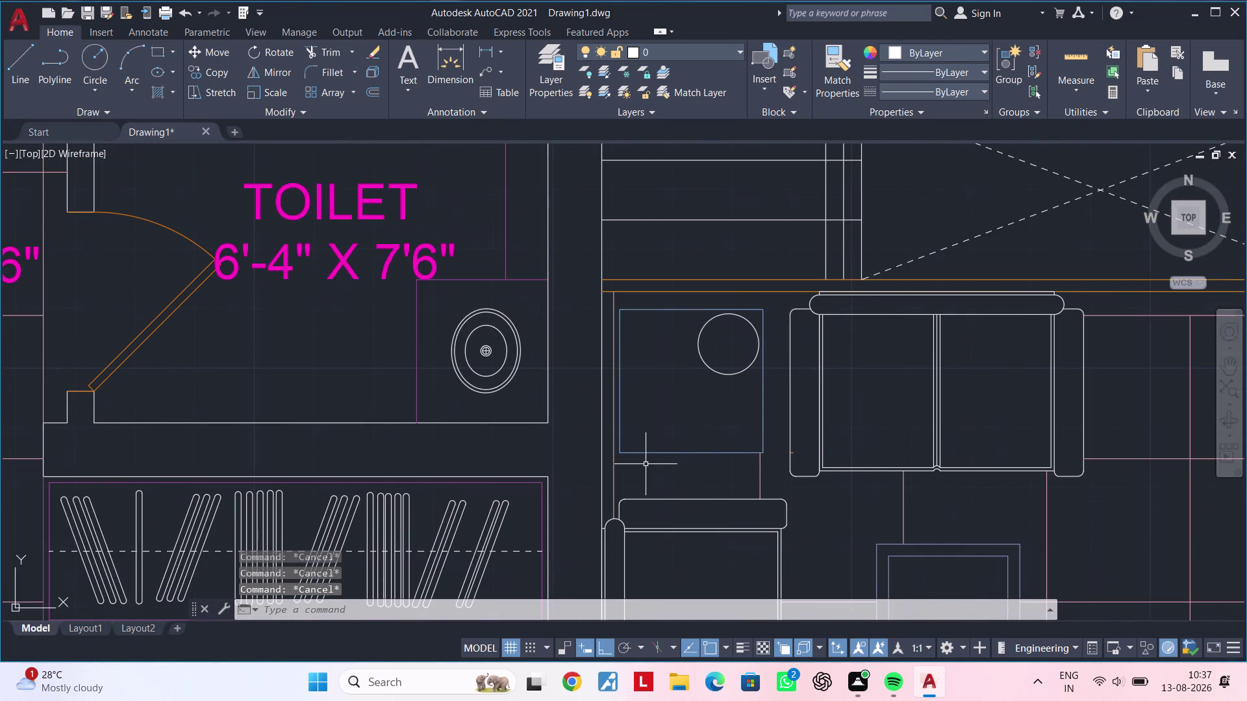
key(Escape)
key(Escape)
key(Escape)
key(Escape)
key(Escape)
scroll(up, 3)
text(t)
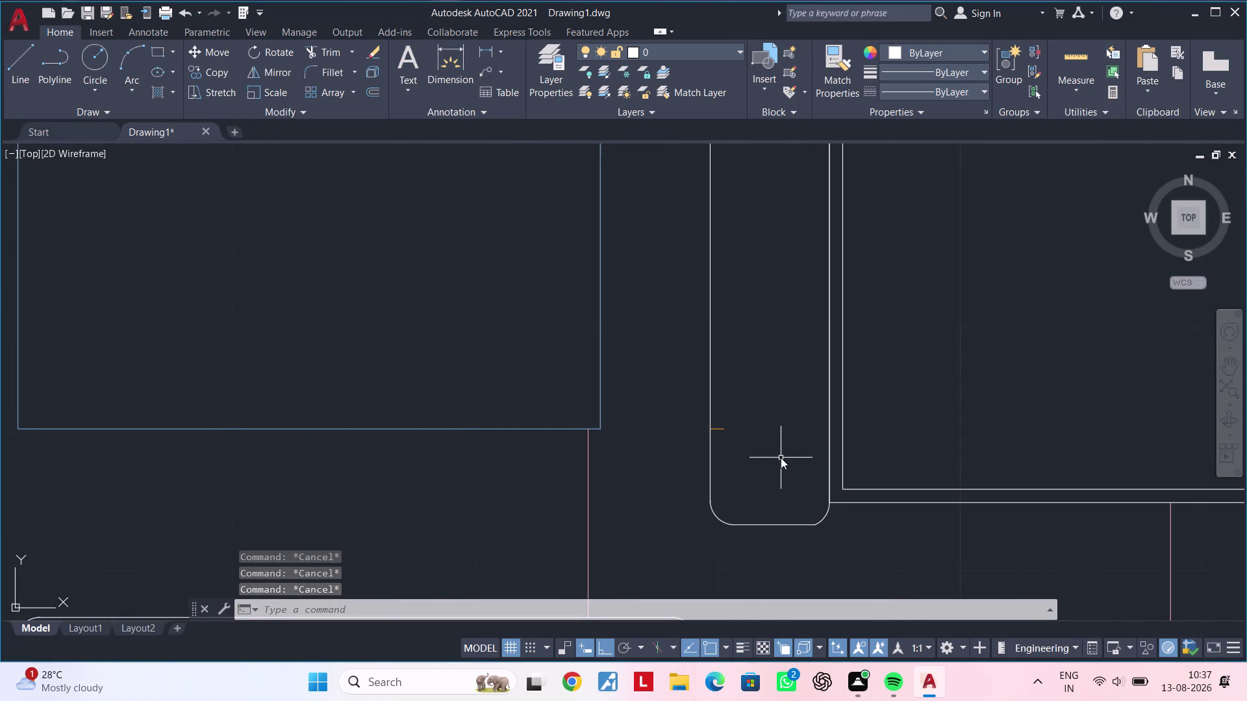
text(r)
key(space)
double_click(716, 428)
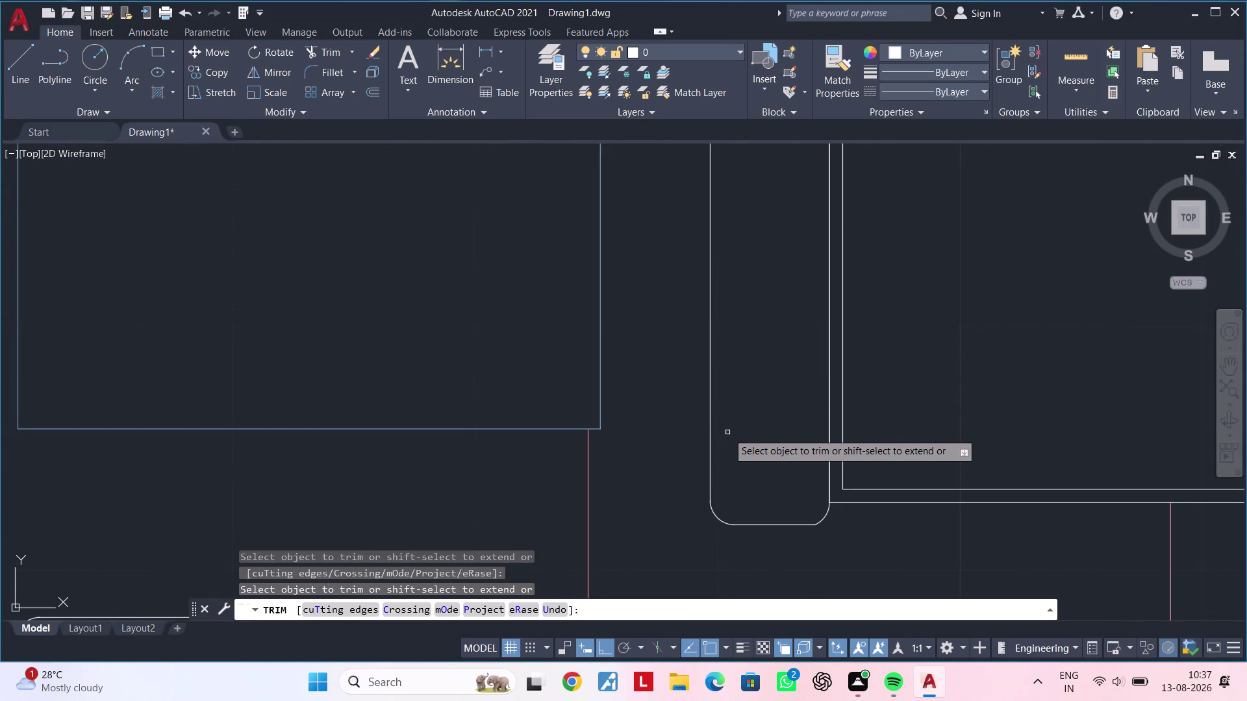
scroll(down, 3)
key(Escape)
key(Escape)
key(Escape)
key(Escape)
middle_drag(836, 438, 799, 447)
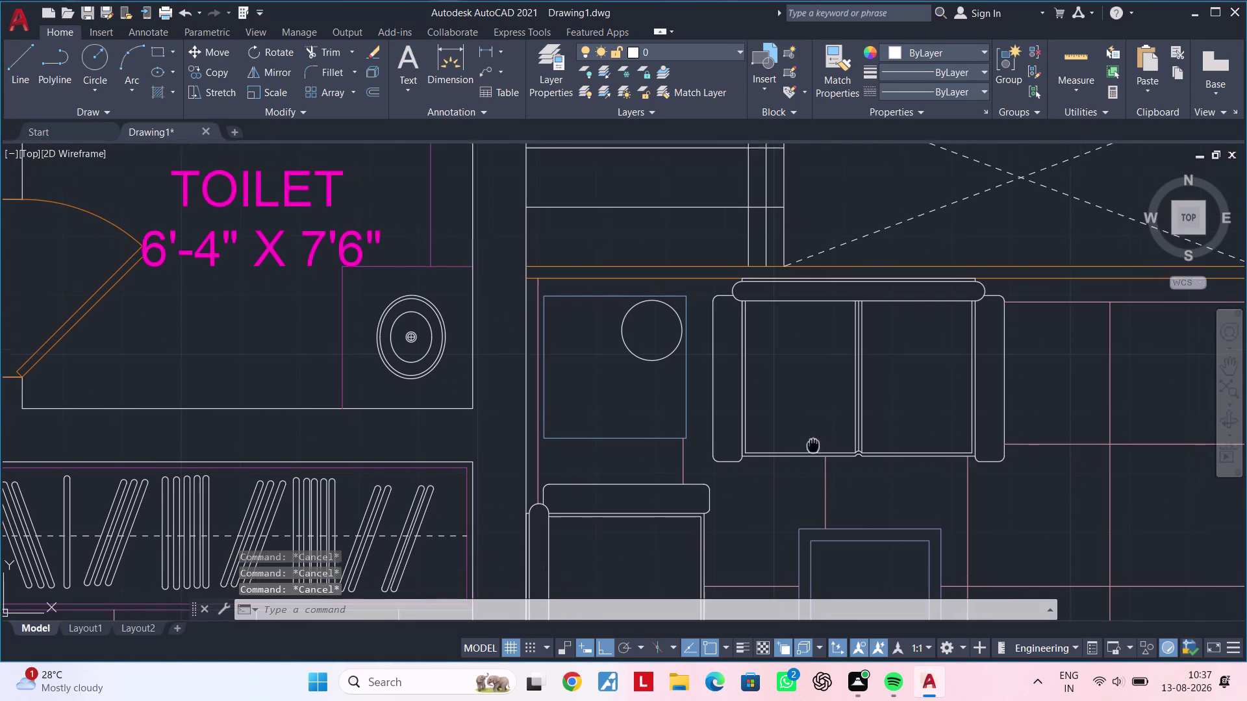
middle_drag(799, 447, 715, 460)
key(Escape)
scroll(down, 3)
middle_drag(720, 498, 707, 363)
middle_drag(730, 506, 741, 353)
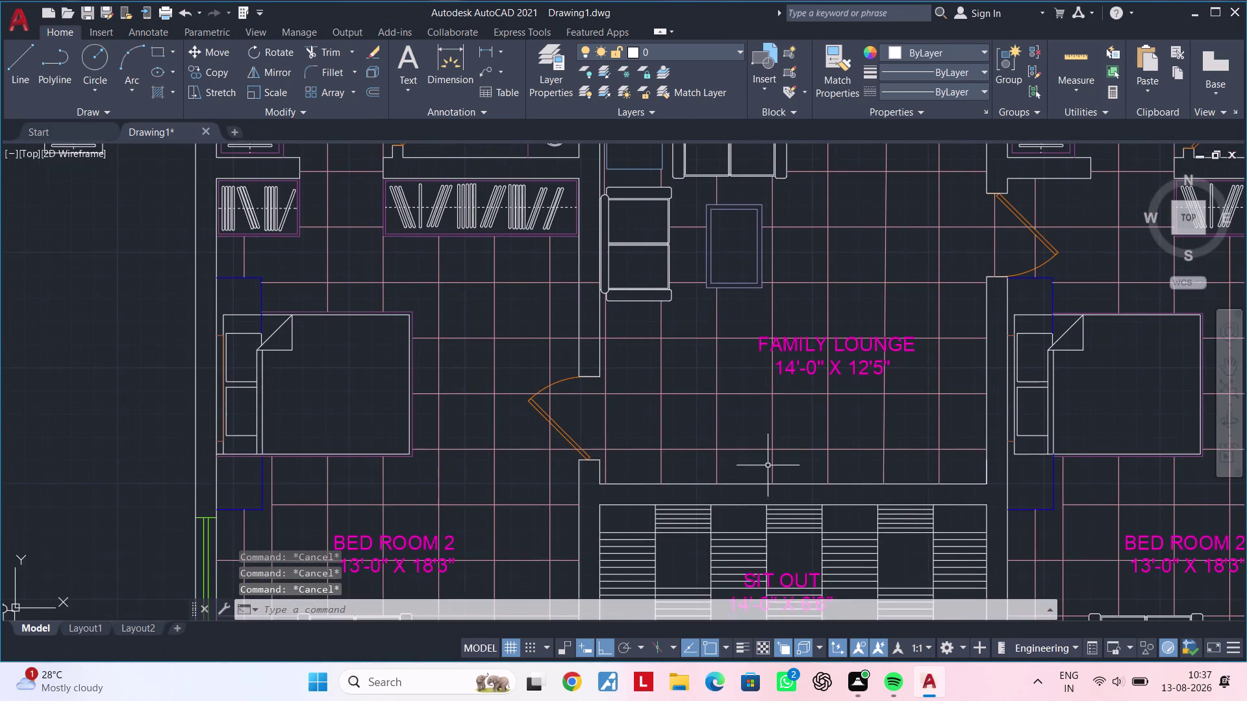
Zoom in on the bedroom sofa, select it, then cancel the selection.
middle_drag(768, 469, 757, 325)
middle_drag(737, 446, 677, 443)
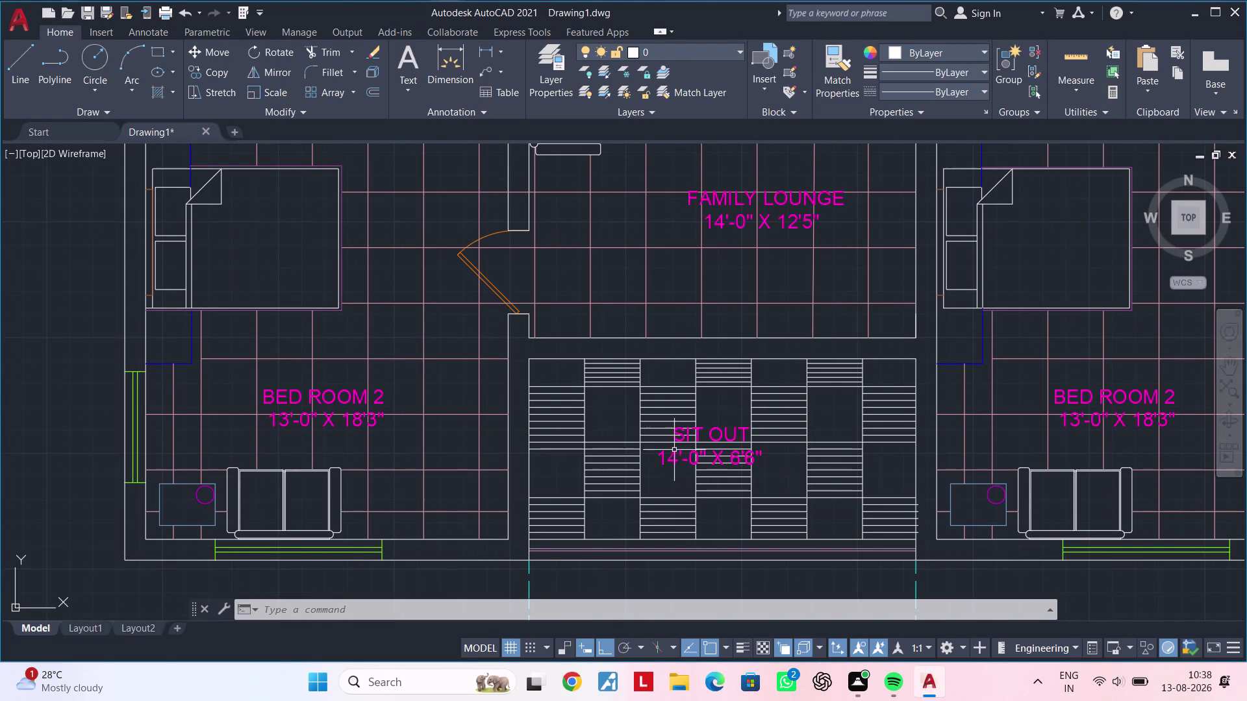
scroll(up, 3)
middle_drag(314, 494, 574, 429)
scroll(up, 3)
click(526, 429)
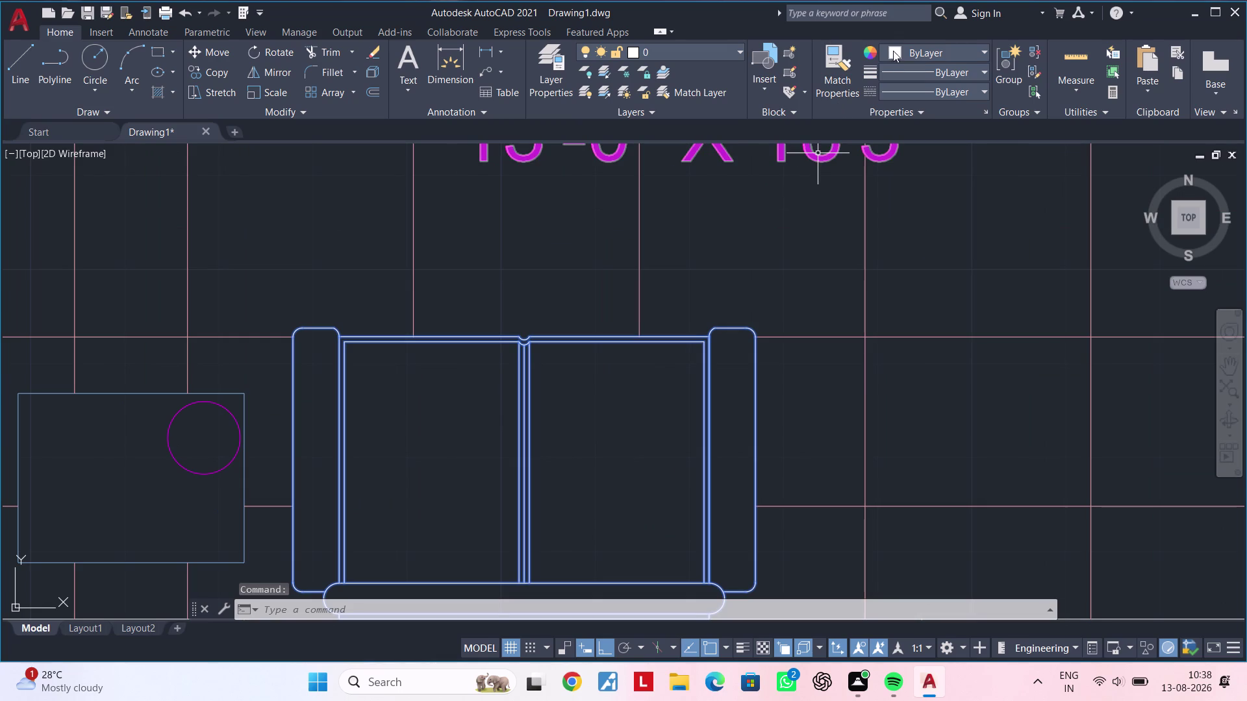
scroll(down, 3)
key(Escape)
key(Escape)
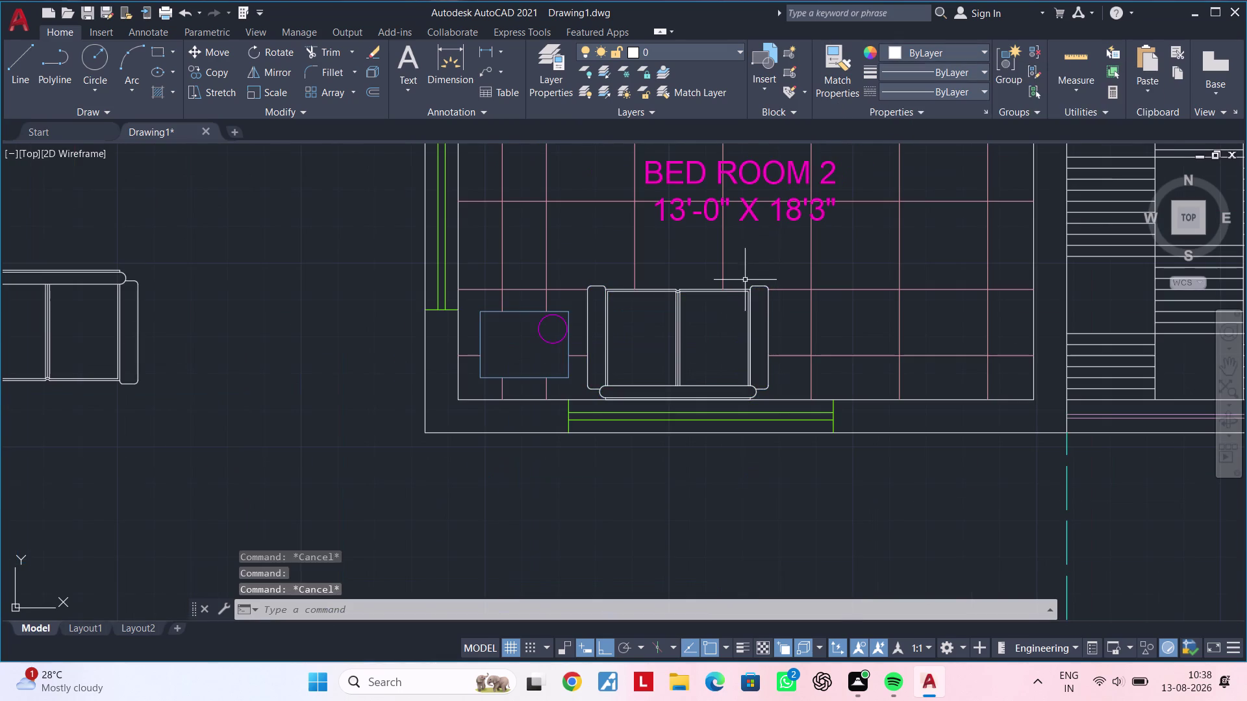
key(Escape)
middle_drag(741, 280, 669, 331)
Run MATCHPROP (MA) from the magenta object onto the Bed Room 2 sofa.
key(m)
text(a)
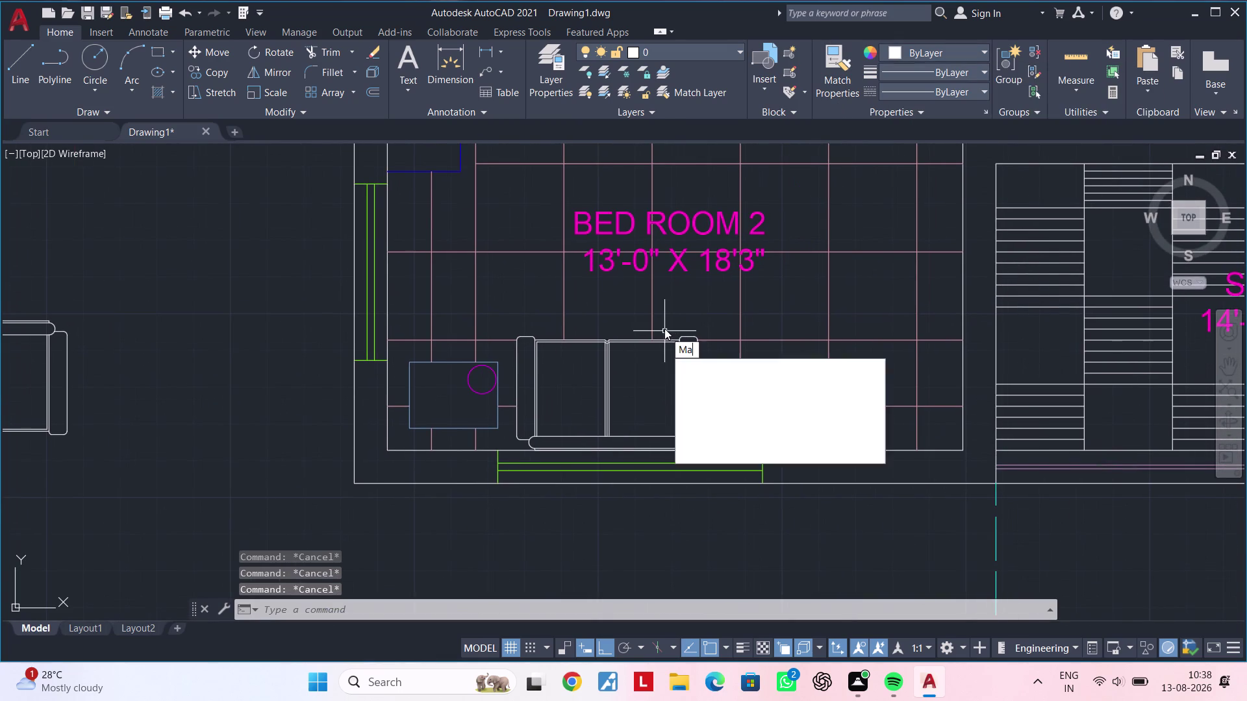
key(space)
click(633, 223)
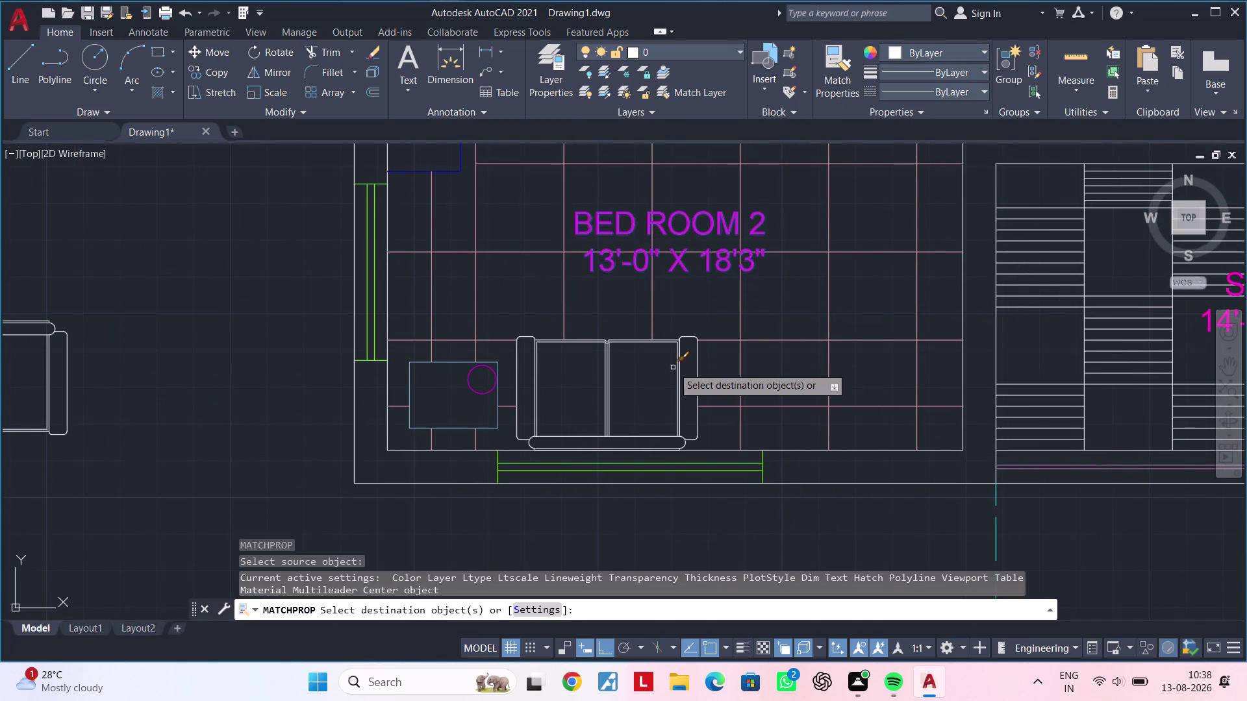
double_click(676, 365)
Match the family lounge armchair and sofa to the magenta properties.
scroll(down, 3)
middle_drag(754, 373, 487, 468)
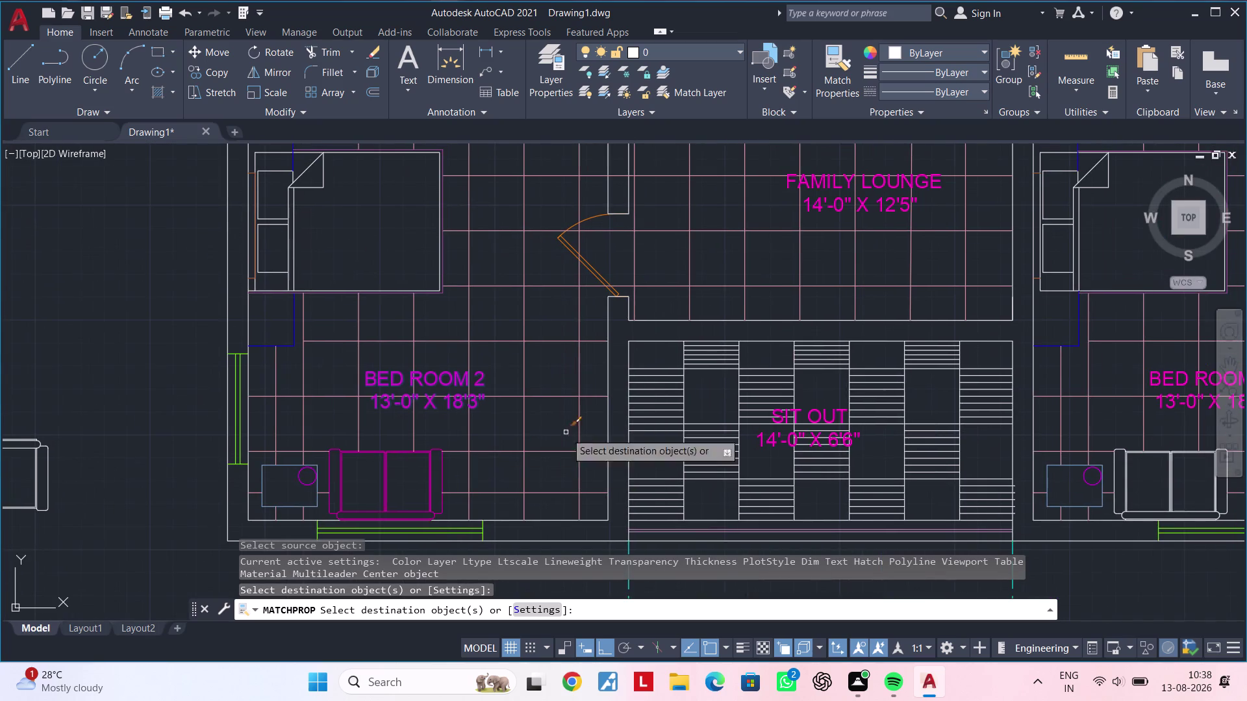
middle_drag(737, 305, 729, 399)
middle_drag(821, 258, 767, 384)
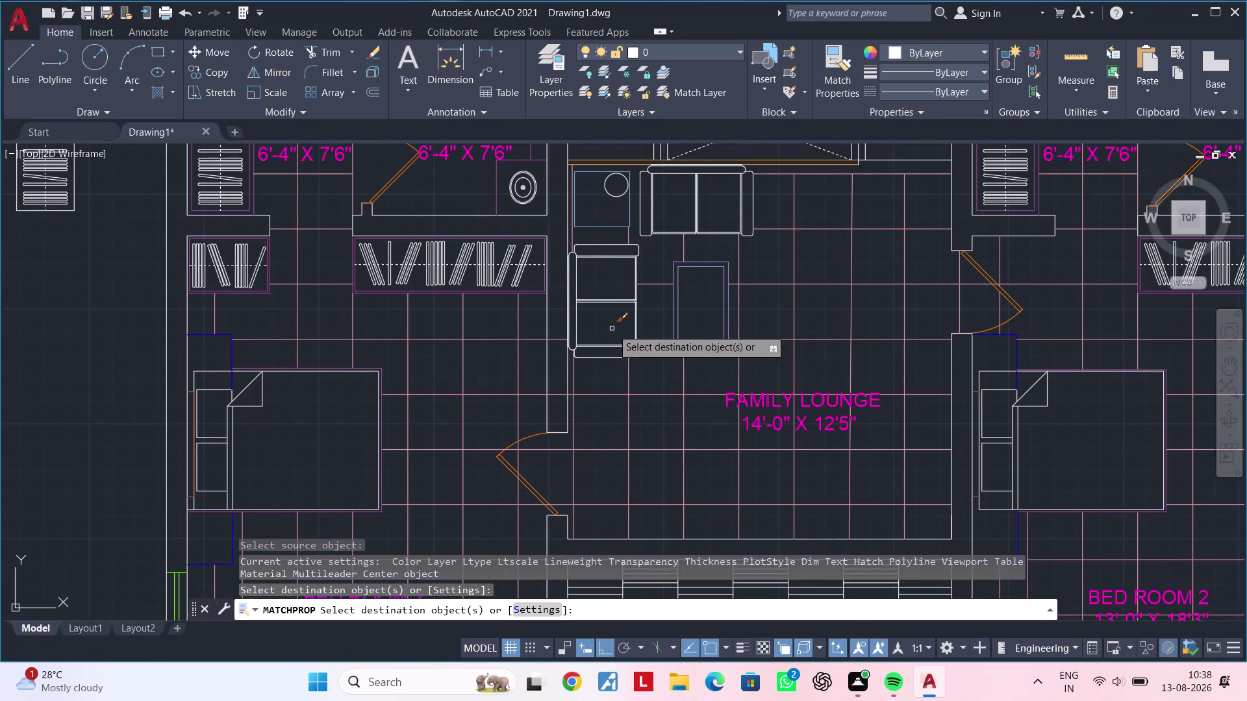
click(613, 345)
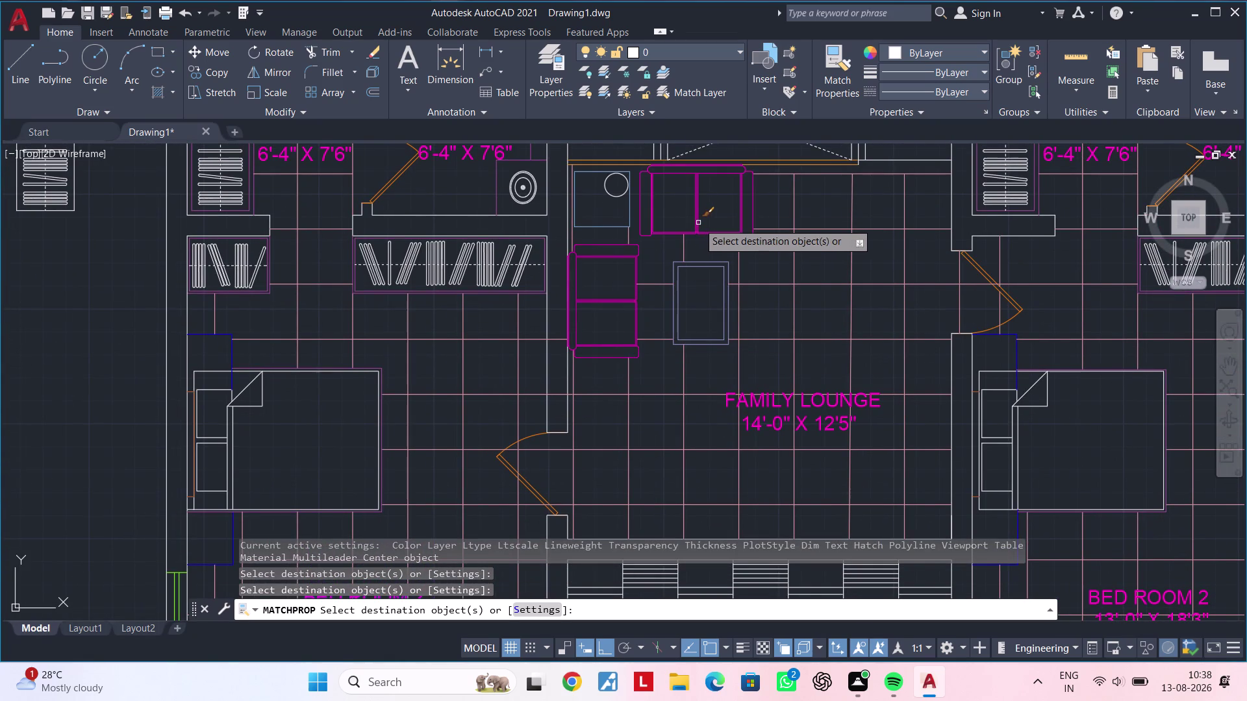
click(699, 222)
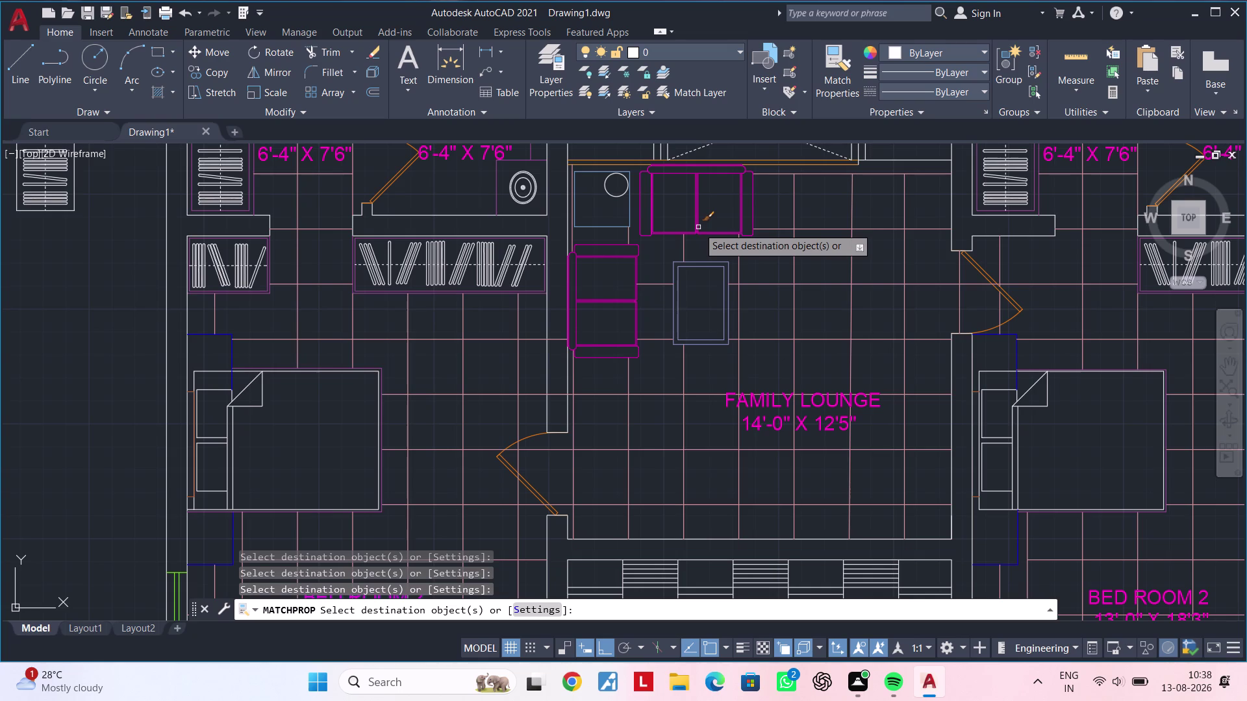
Match the other bedroom sofa to the magenta properties.
middle_drag(816, 312, 555, 241)
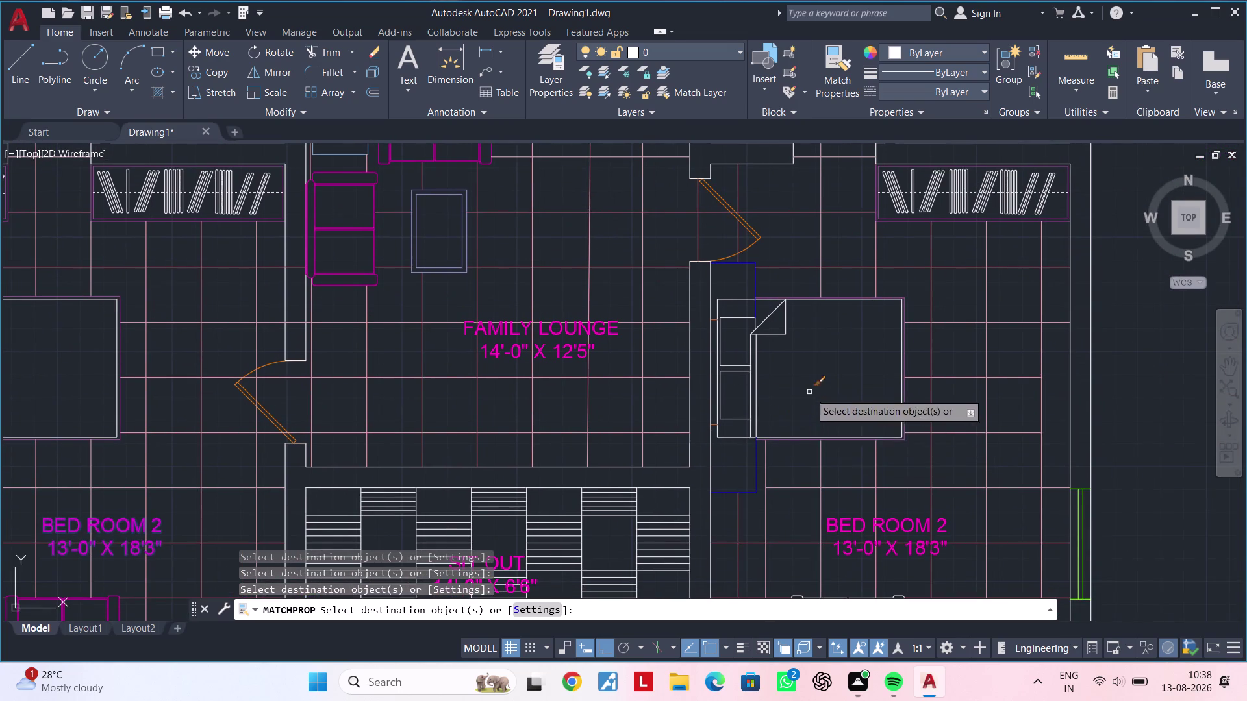
middle_drag(822, 436, 803, 283)
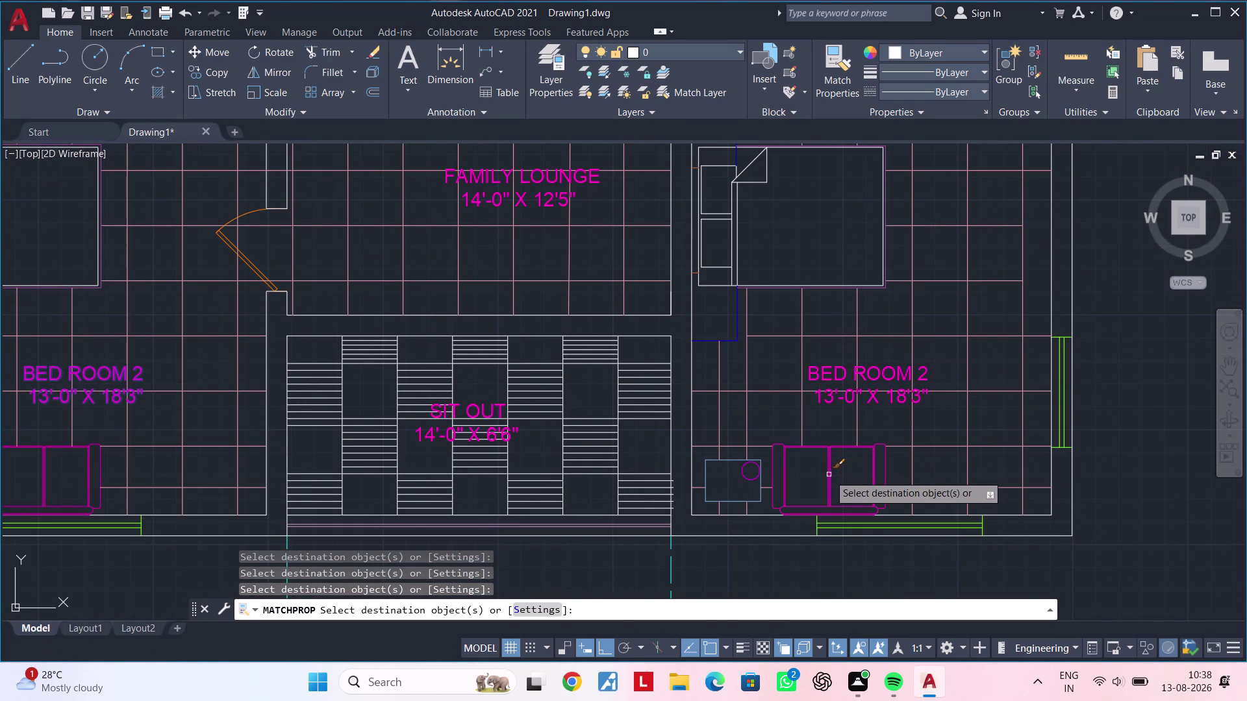
click(829, 475)
middle_drag(952, 375, 931, 571)
middle_drag(896, 312, 900, 492)
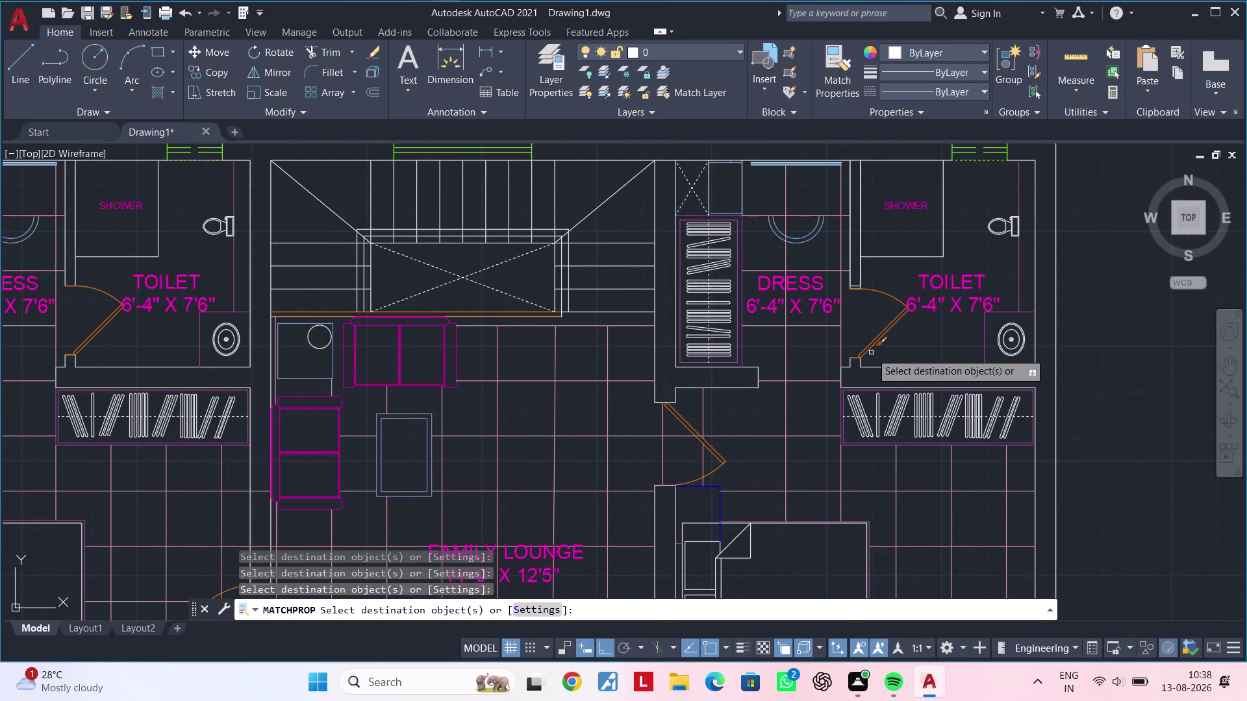
scroll(up, 3)
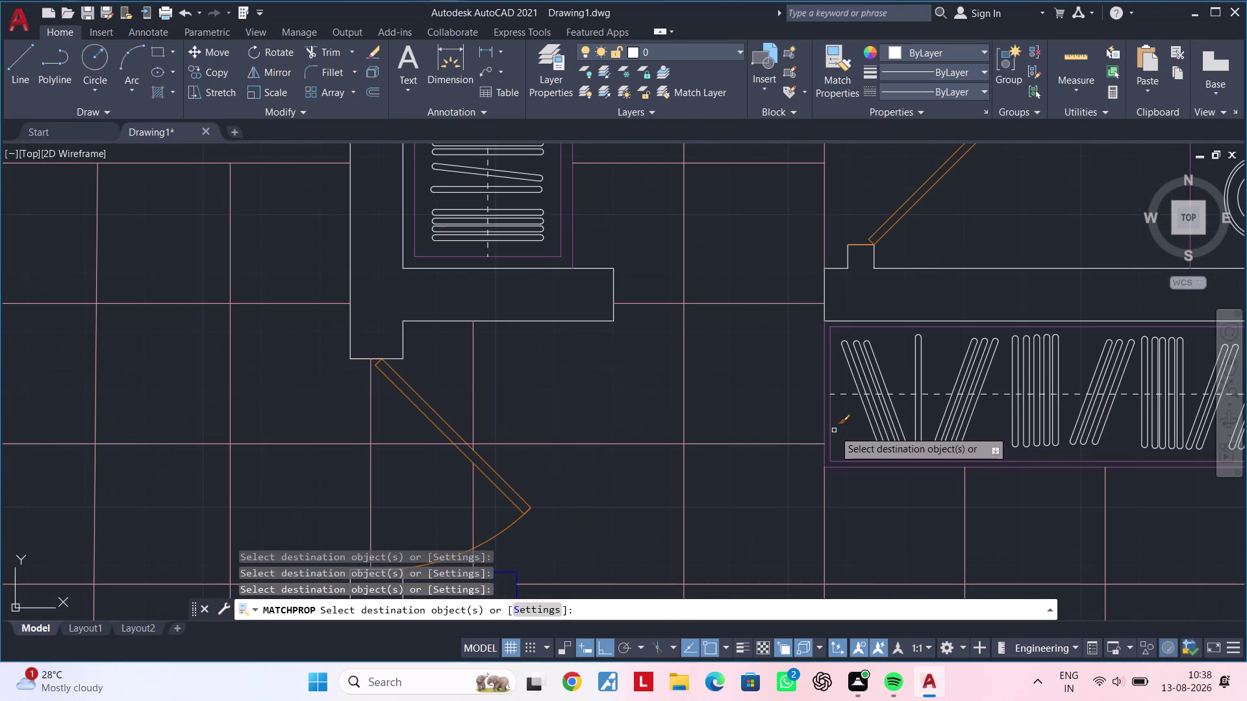
Apply the matched properties to the toilet shelf, its outline, and the wall above.
click(832, 431)
click(826, 431)
click(833, 466)
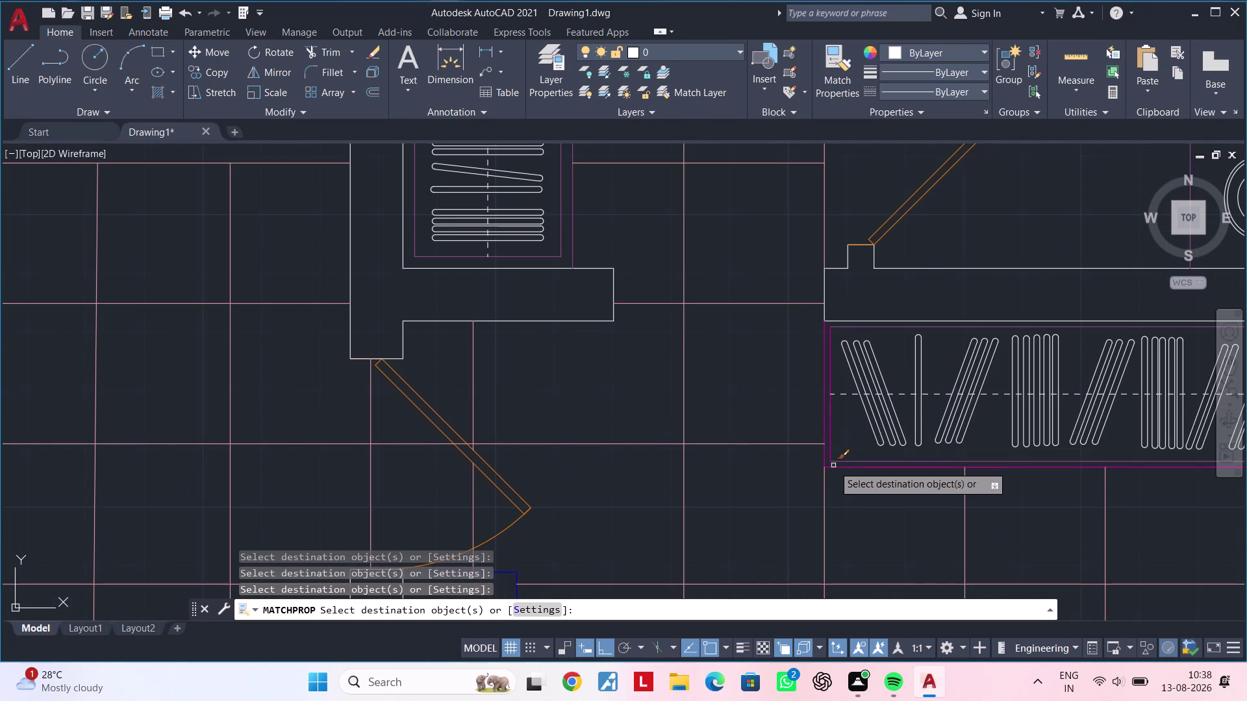
click(842, 462)
click(859, 328)
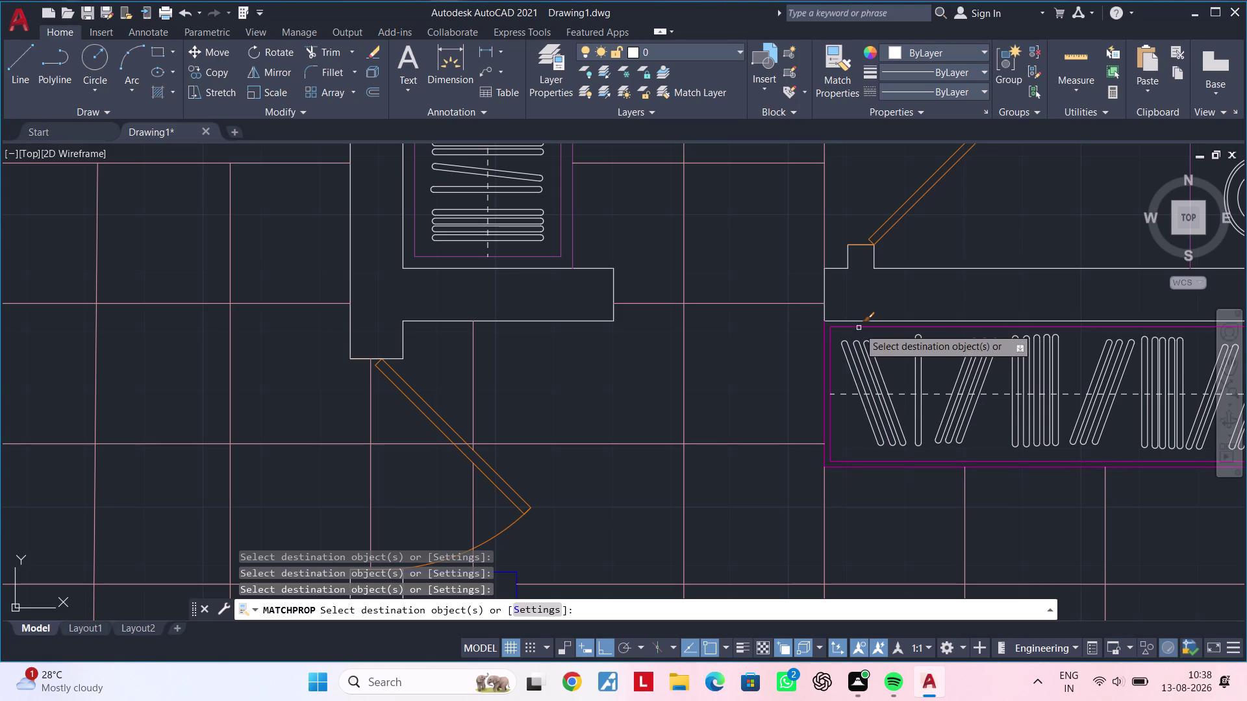
Apply the matched properties to the shelf's right edge, wash basin outline, and toilet wall.
middle_drag(971, 508, 666, 487)
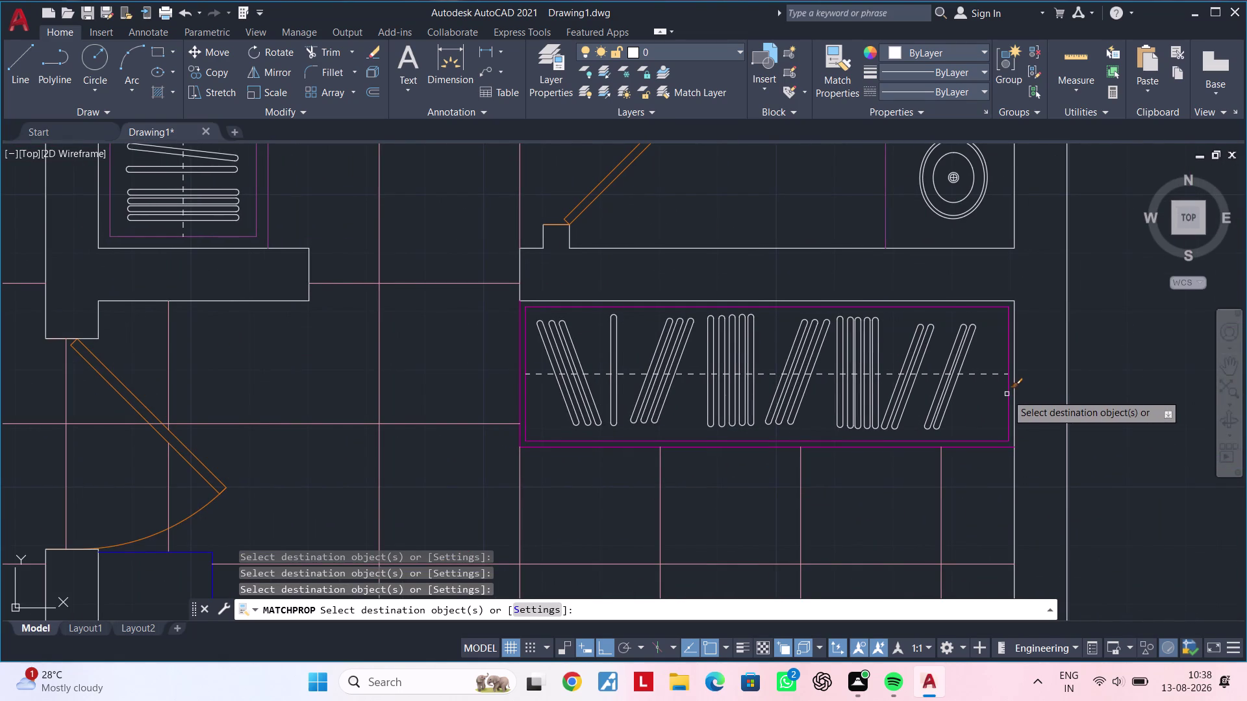
click(1007, 394)
scroll(down, 3)
scroll(up, 3)
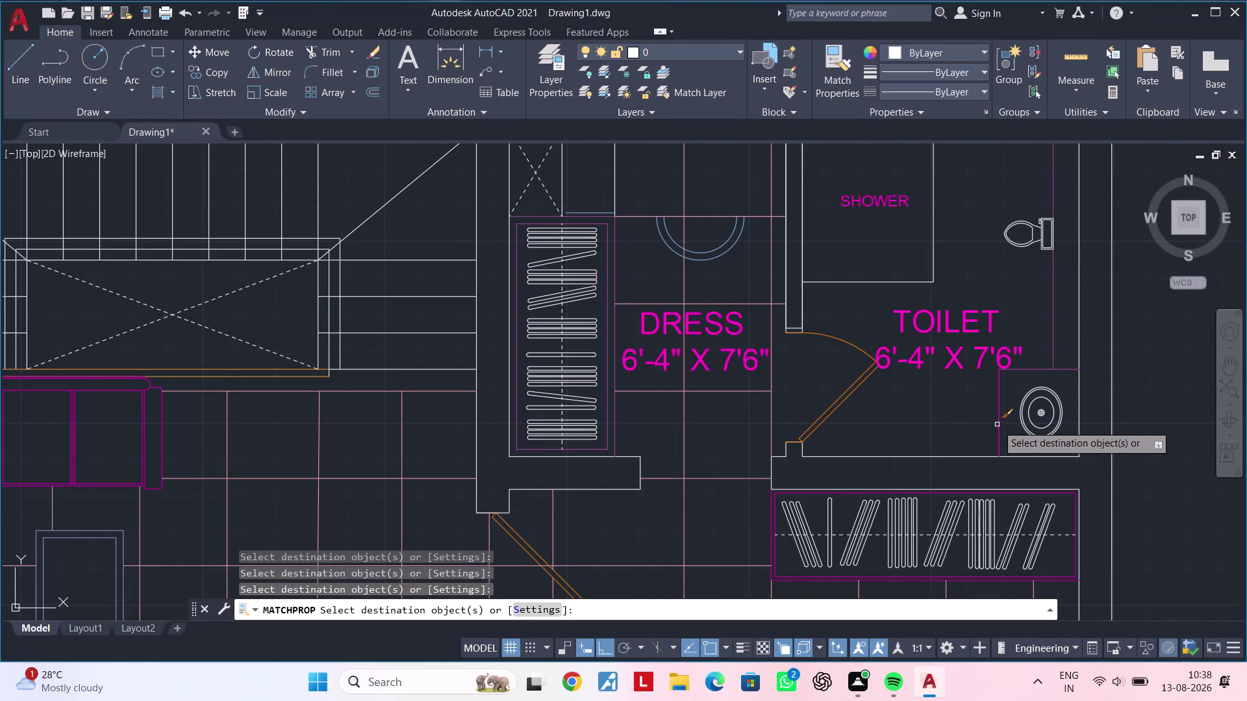
click(998, 425)
click(1032, 369)
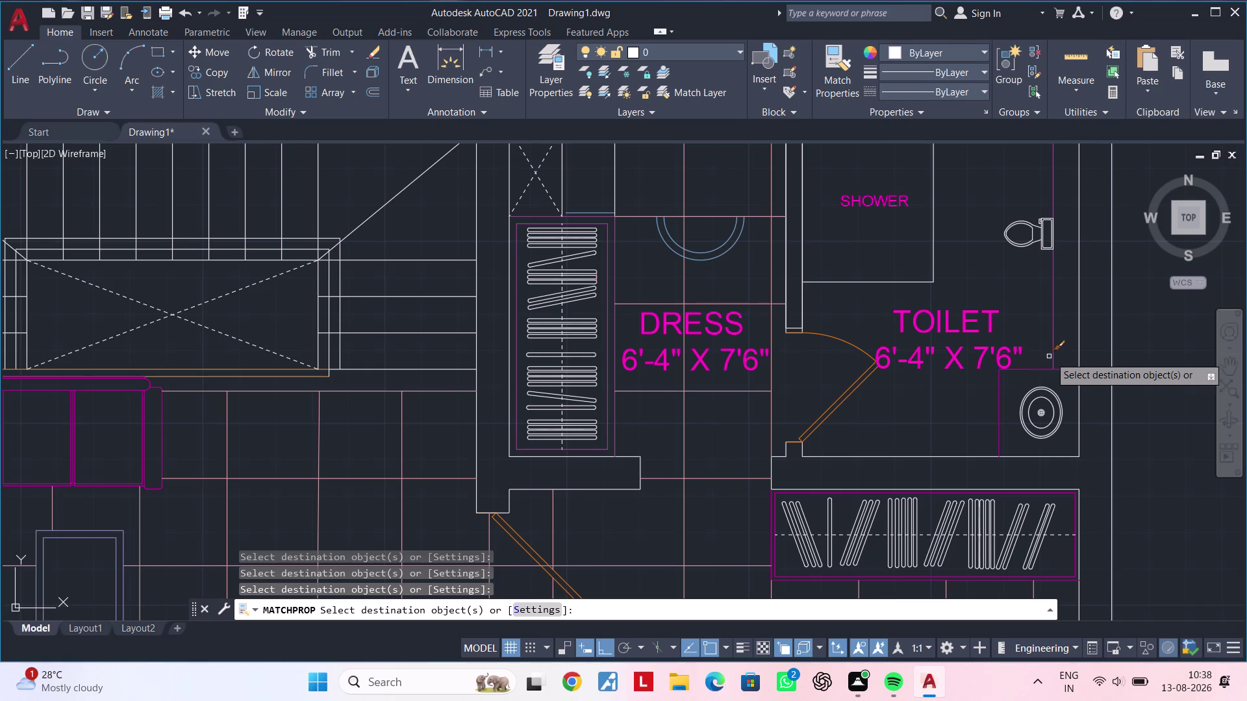
click(1053, 353)
Apply the matched properties to the dress room cupboard and nearby objects.
scroll(down, 3)
middle_drag(953, 394, 1004, 386)
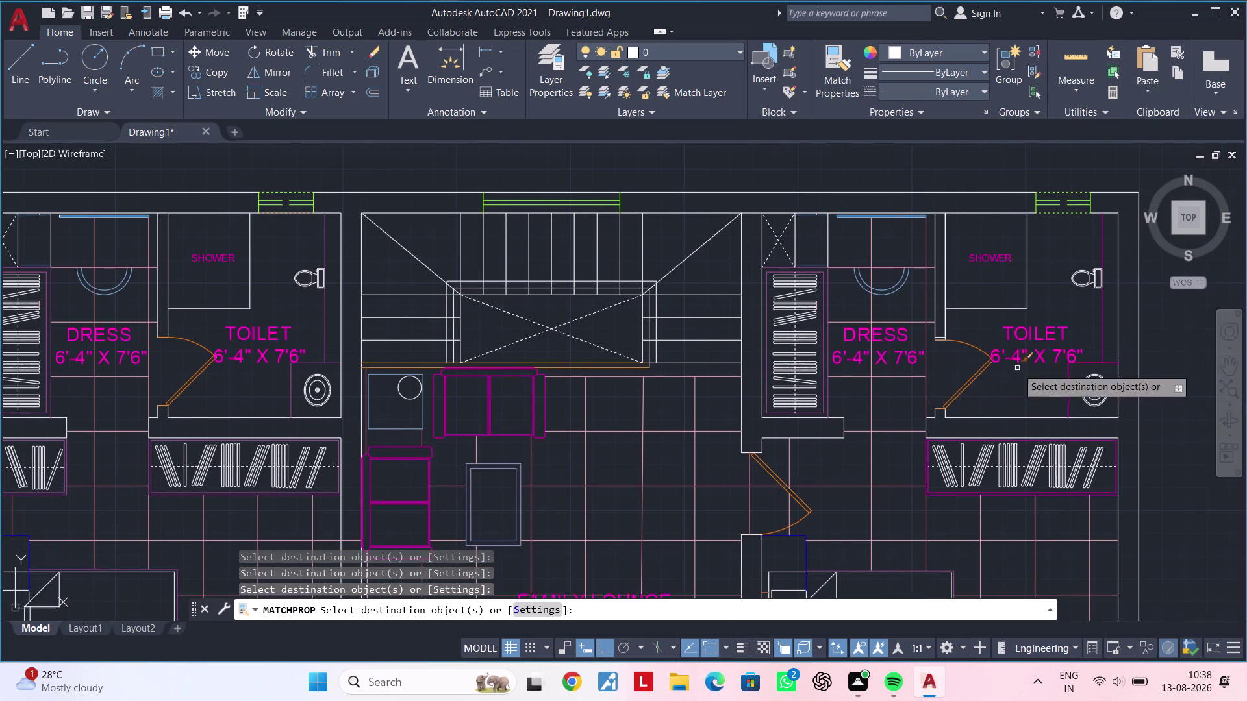
middle_drag(910, 388, 1039, 347)
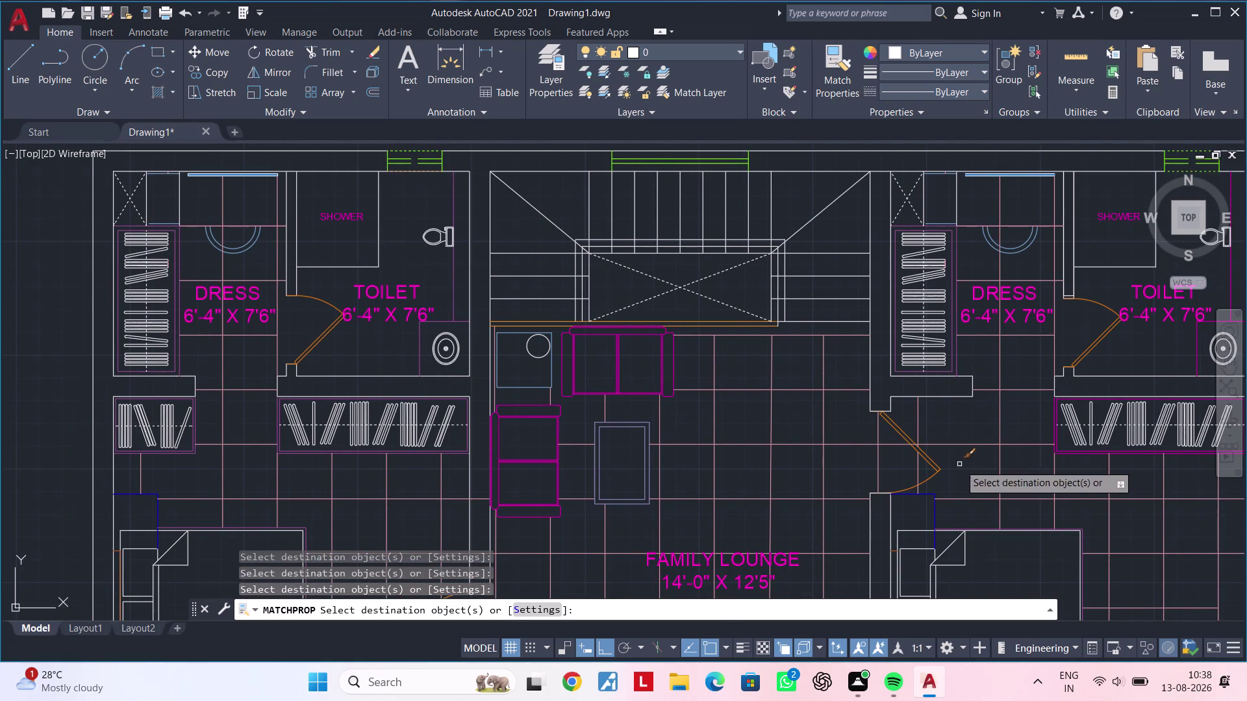
middle_drag(959, 464, 1050, 381)
scroll(up, 3)
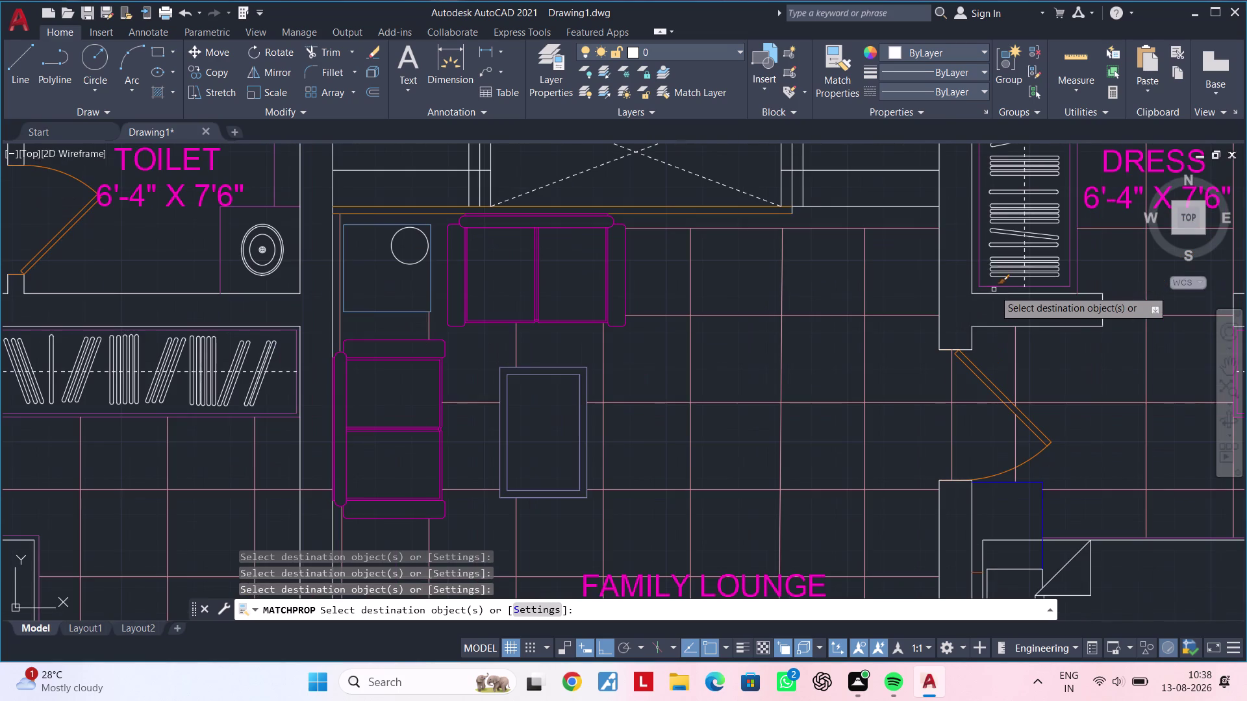
click(994, 285)
click(981, 277)
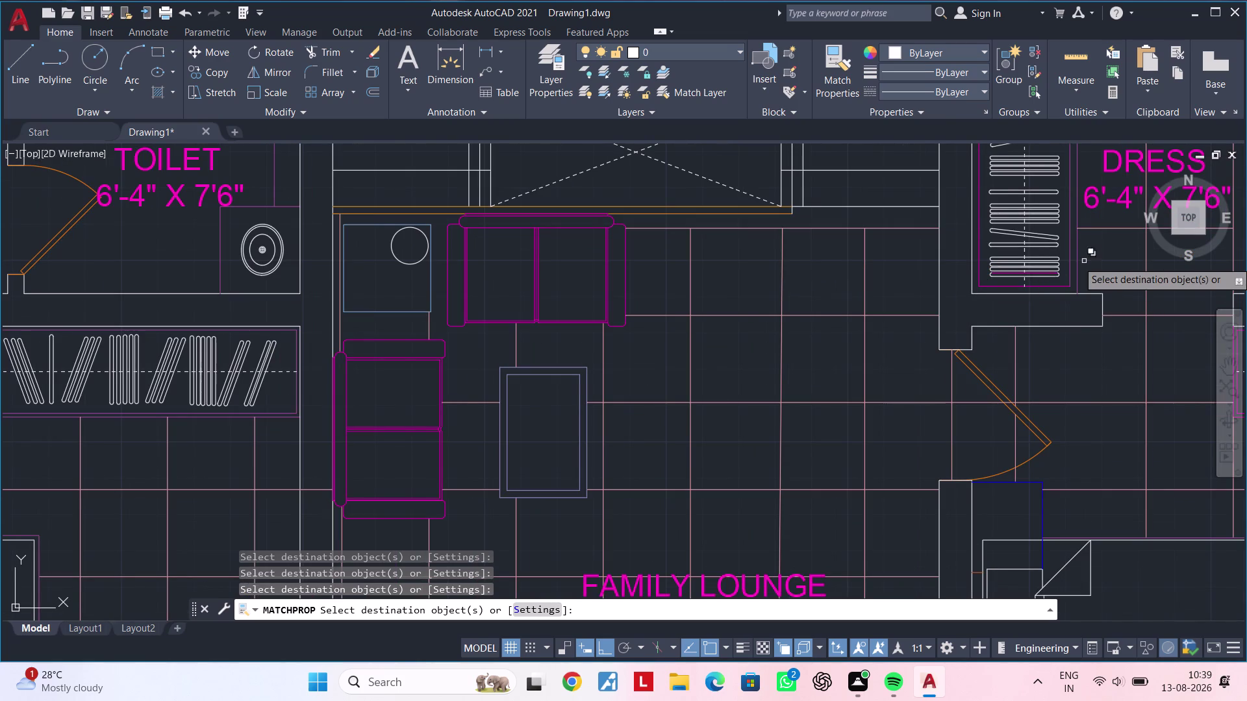
click(1071, 264)
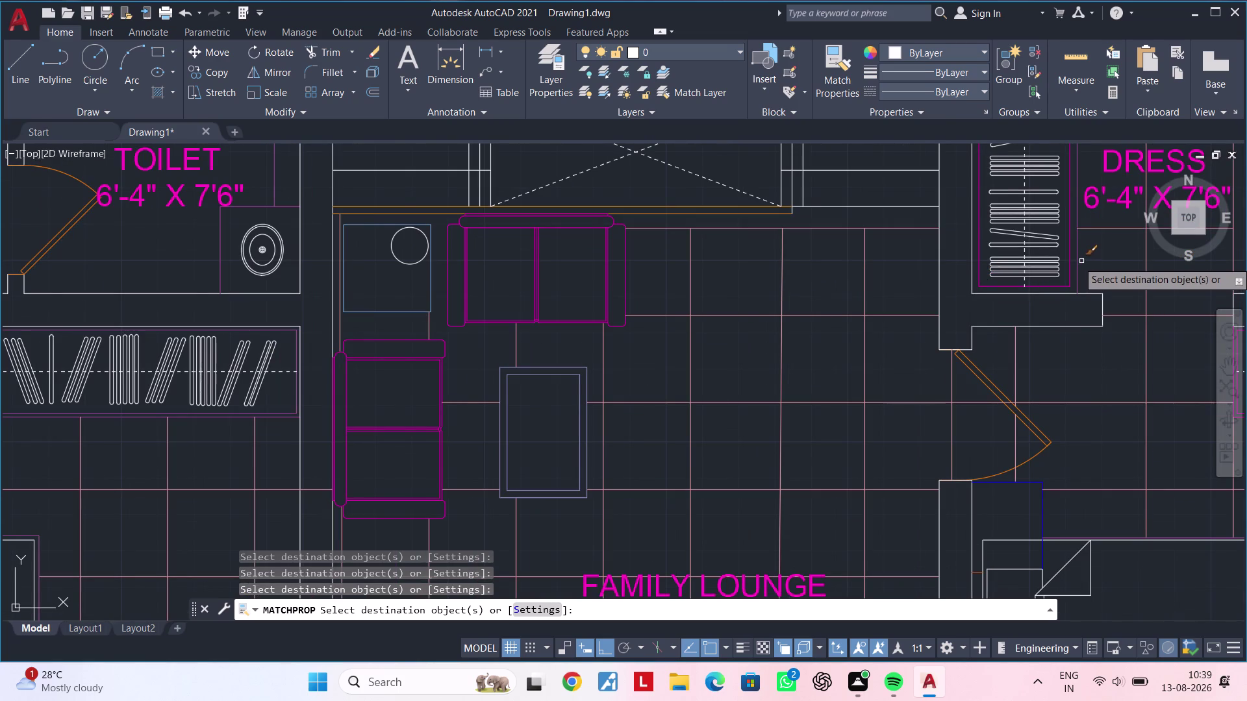
click(1075, 264)
click(1079, 263)
click(1078, 263)
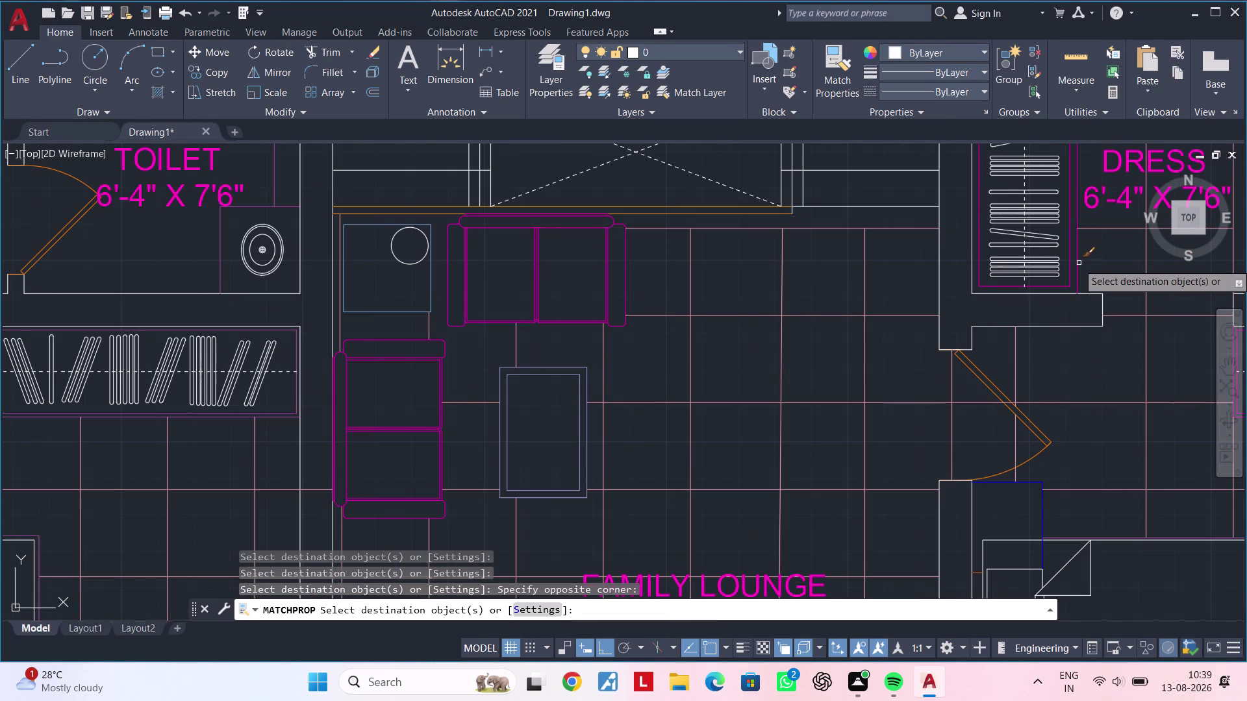
Apply the matched properties to the cupboard top edge and the wall above it.
scroll(down, 3)
middle_drag(1091, 272, 1041, 520)
scroll(up, 3)
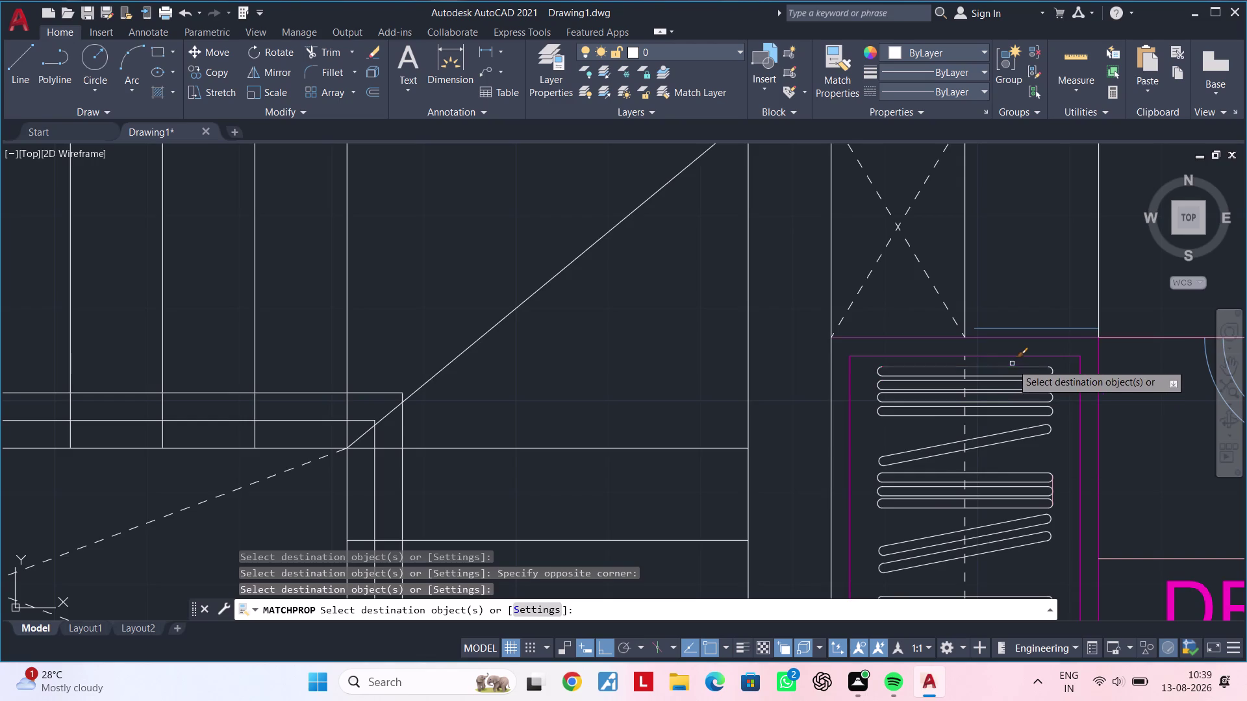
scroll(up, 3)
click(1022, 347)
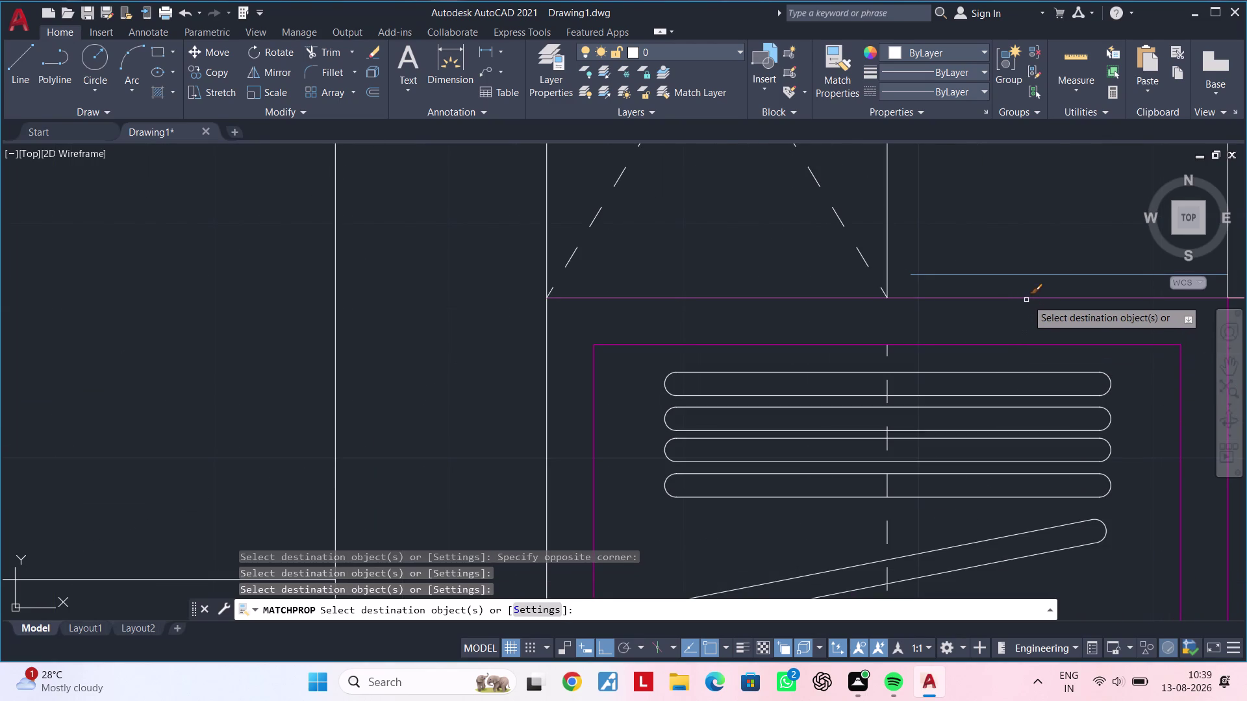
click(1028, 298)
Apply the matched properties to the TOILET room walls and interior.
scroll(down, 3)
middle_drag(1032, 311, 856, 378)
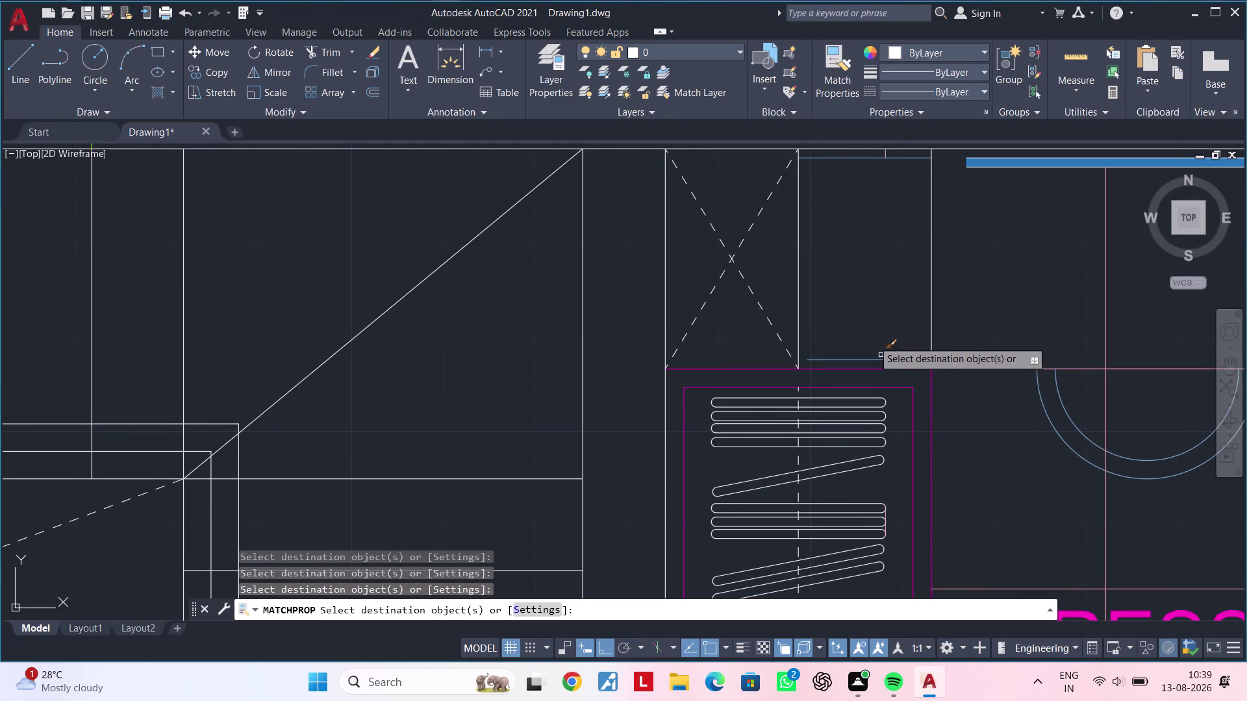
middle_drag(865, 283, 867, 404)
middle_drag(867, 404, 1007, 326)
scroll(down, 3)
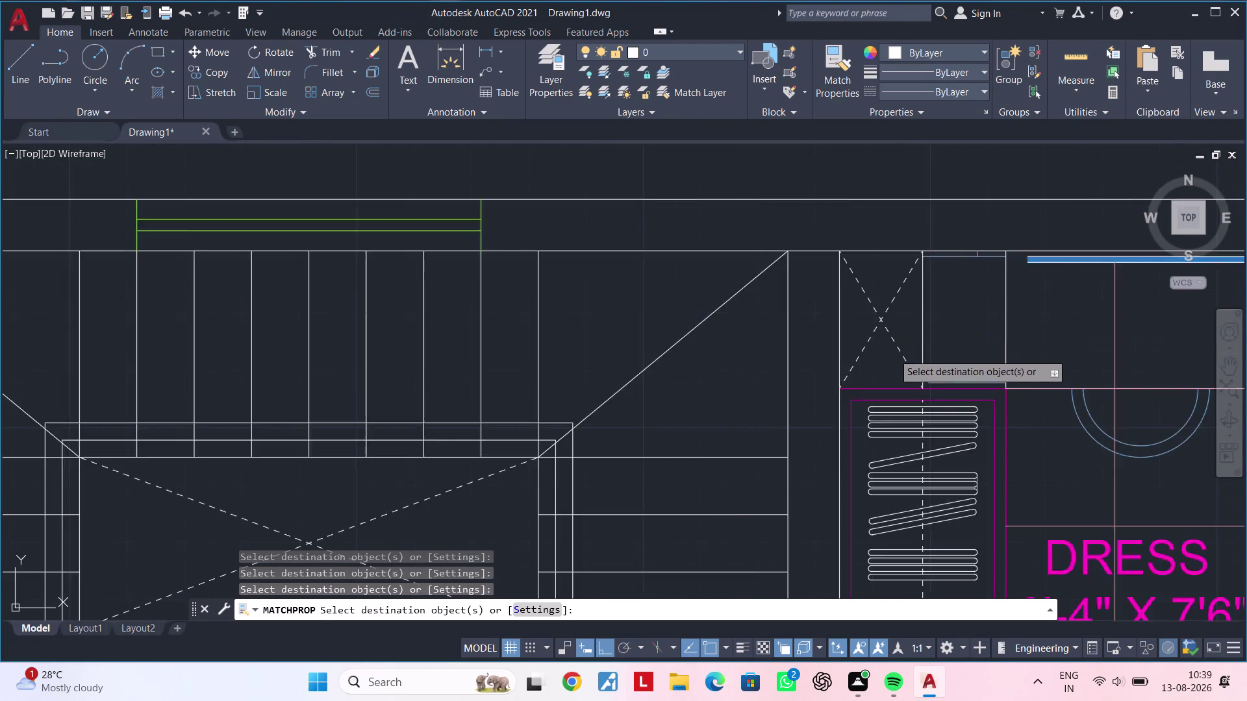
middle_drag(721, 377, 991, 345)
middle_drag(684, 362, 1040, 326)
scroll(up, 3)
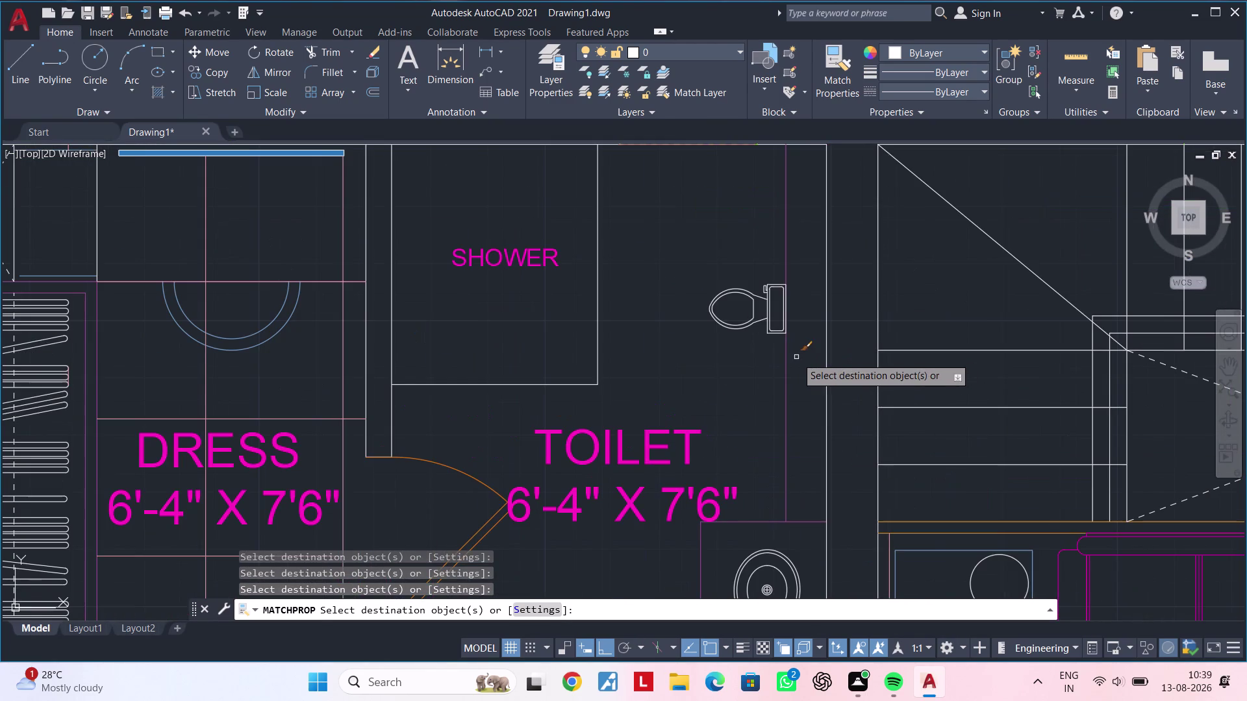
click(784, 364)
click(762, 522)
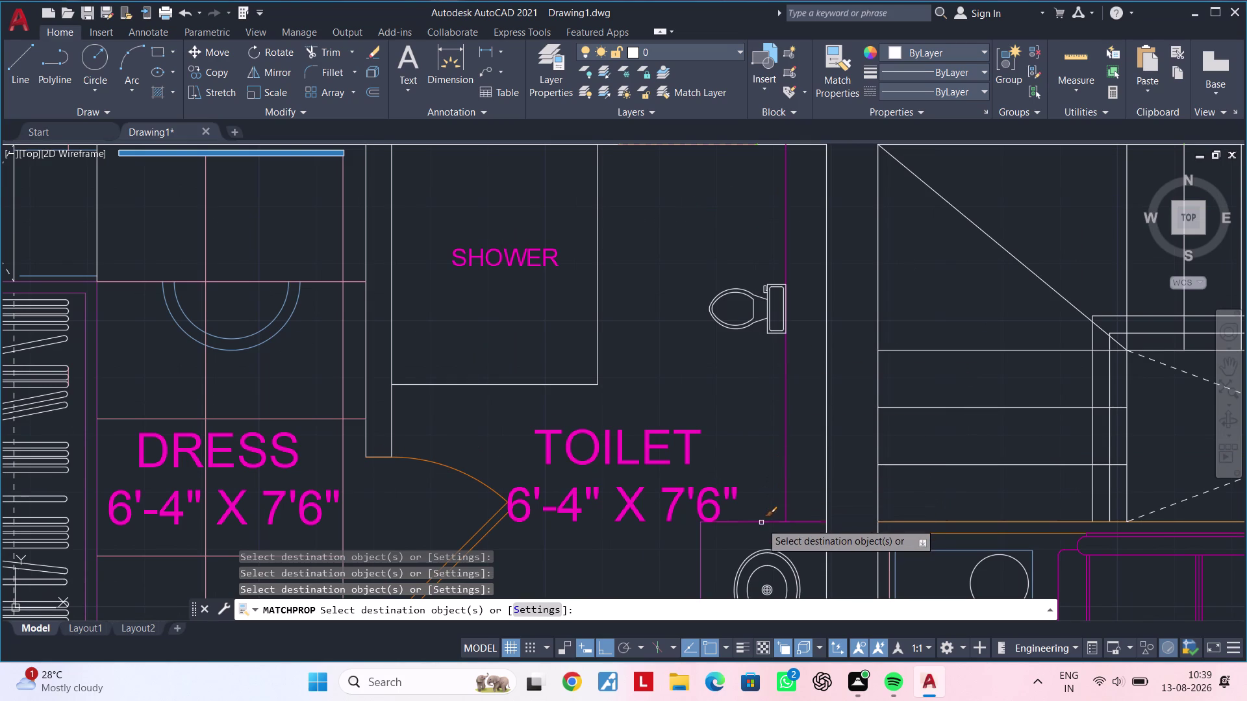
click(702, 542)
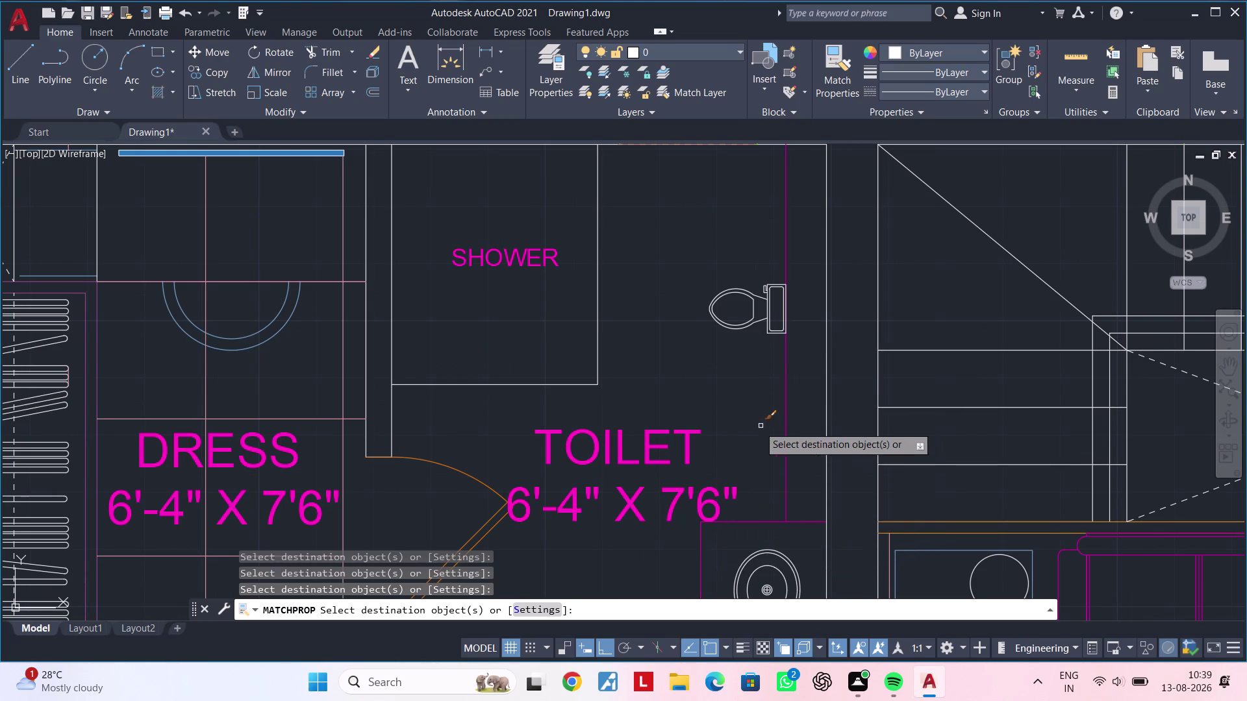
middle_drag(752, 426, 1112, 322)
scroll(down, 3)
middle_drag(970, 311, 916, 393)
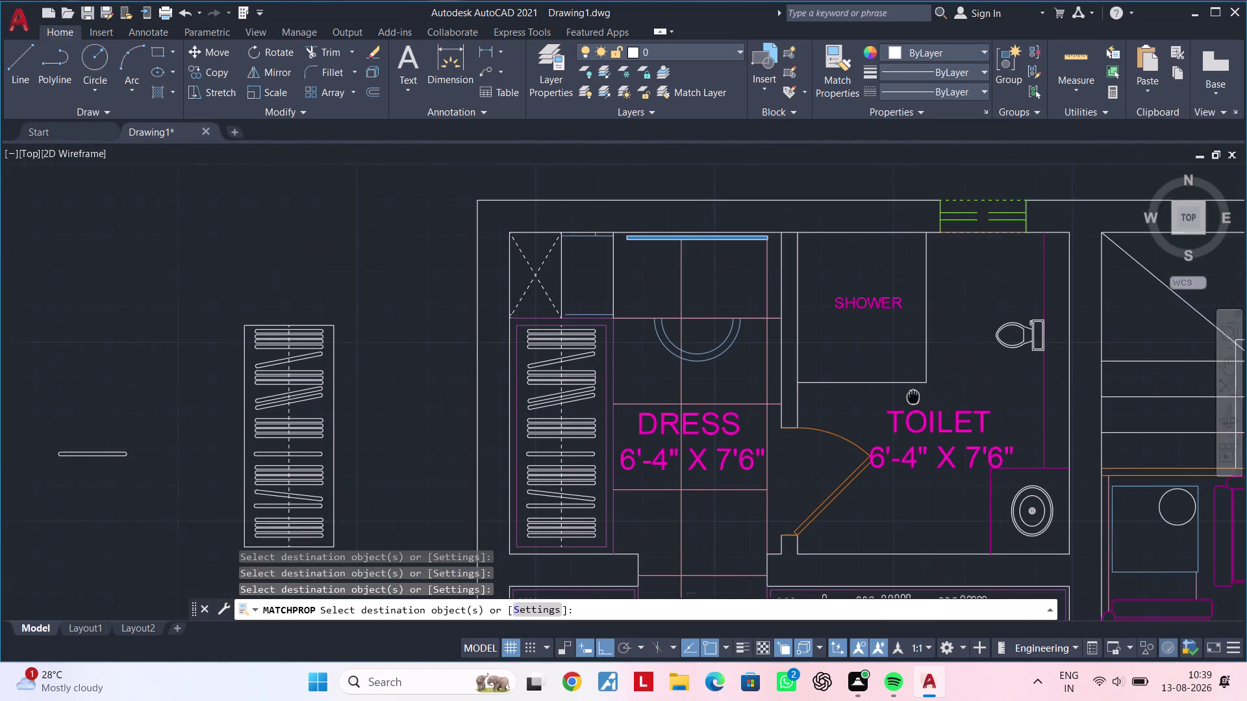
Match properties onto the dress-area wardrobe outline, including its frame, top and bottom edges.
middle_drag(916, 393, 947, 364)
click(638, 329)
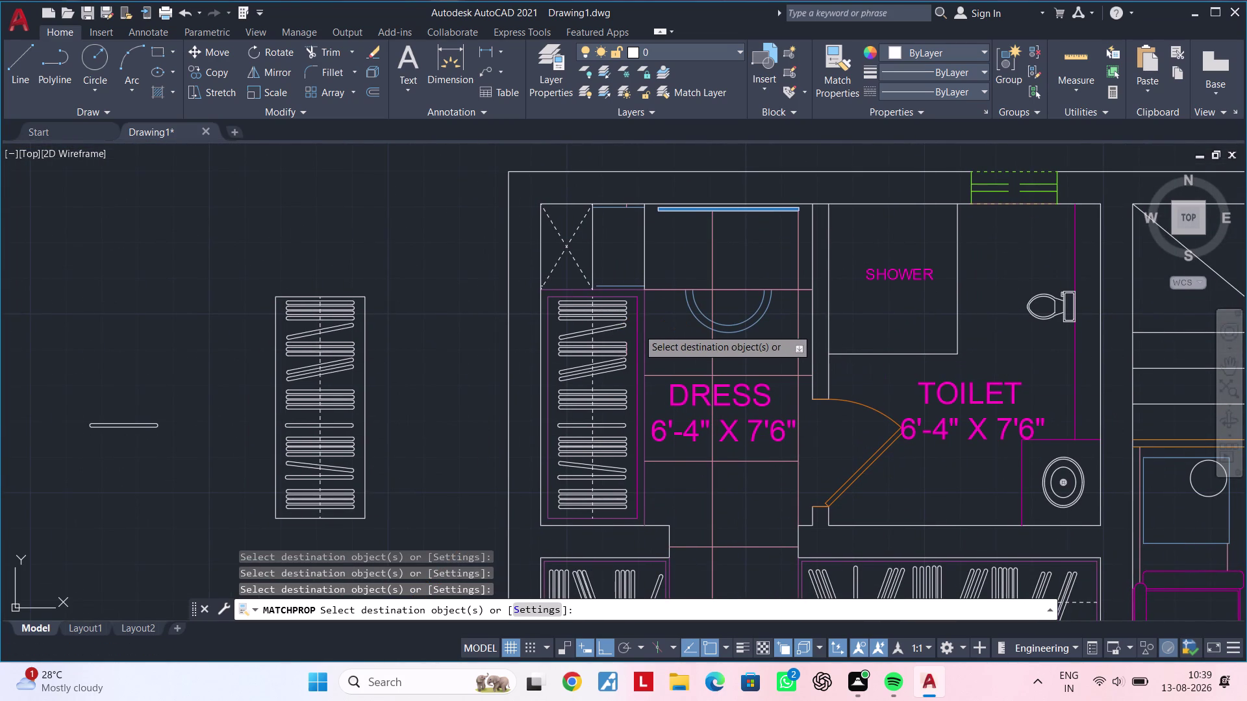
click(646, 329)
click(641, 328)
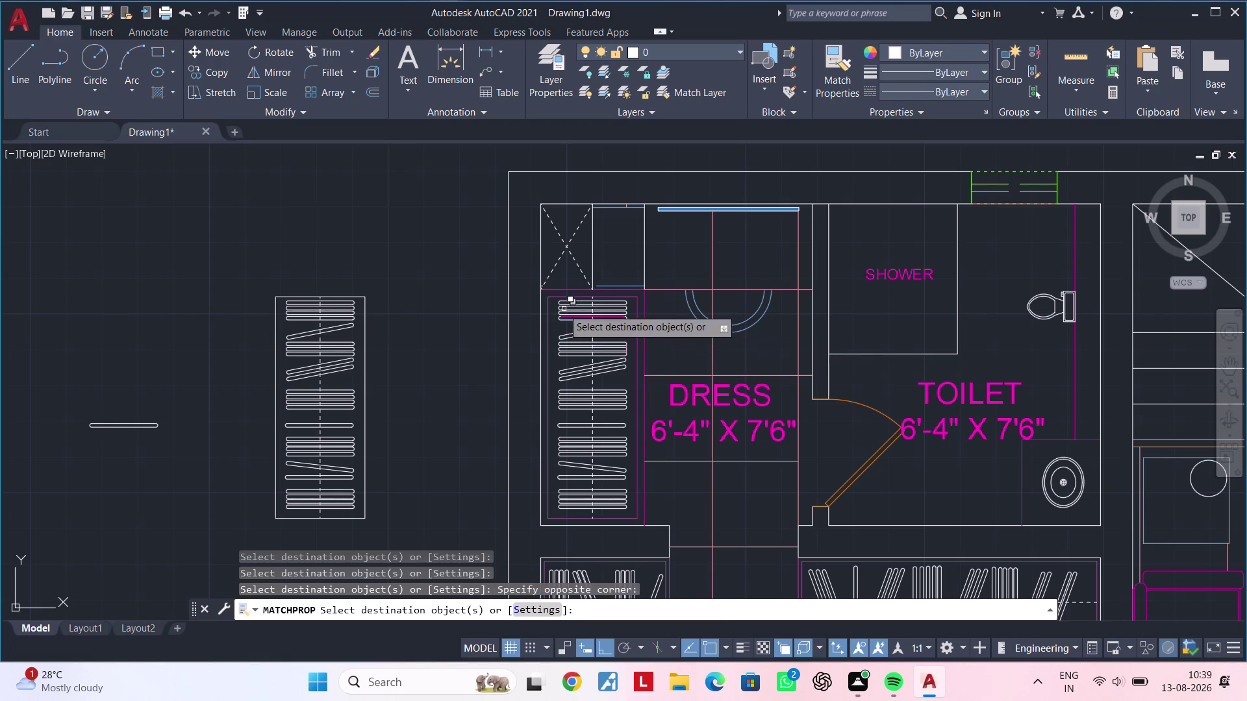
scroll(up, 3)
click(628, 260)
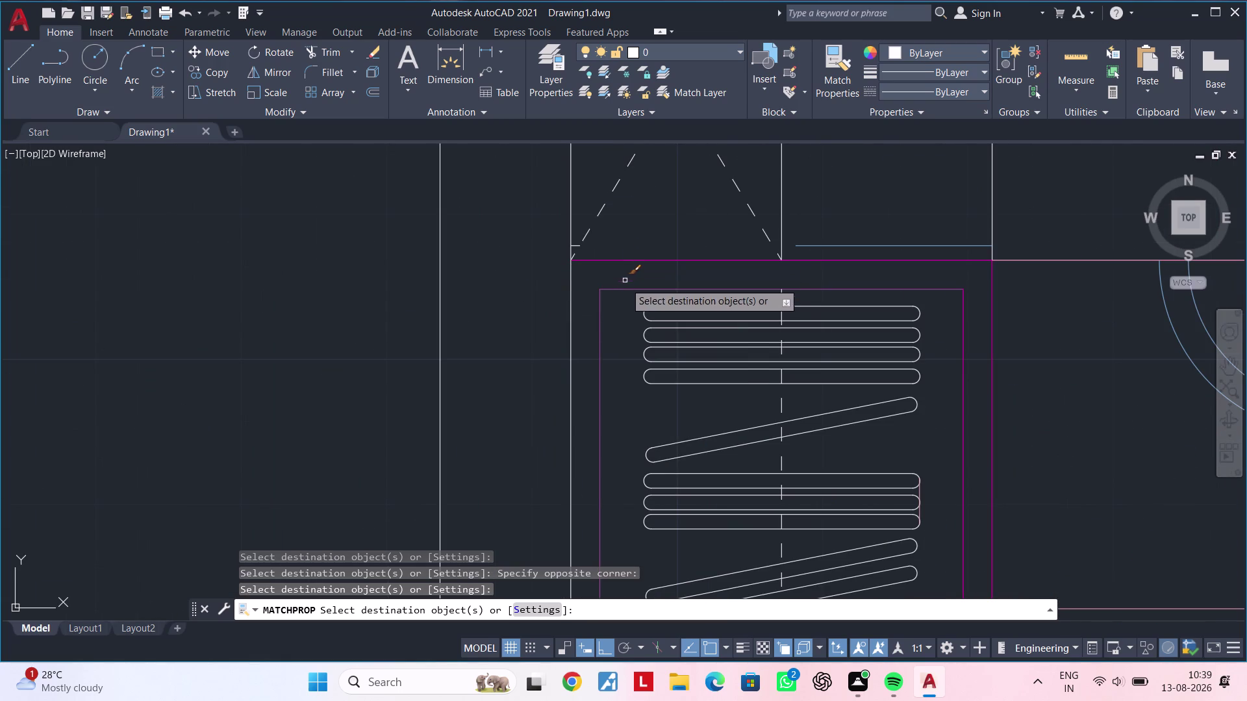
click(621, 291)
click(599, 310)
scroll(down, 3)
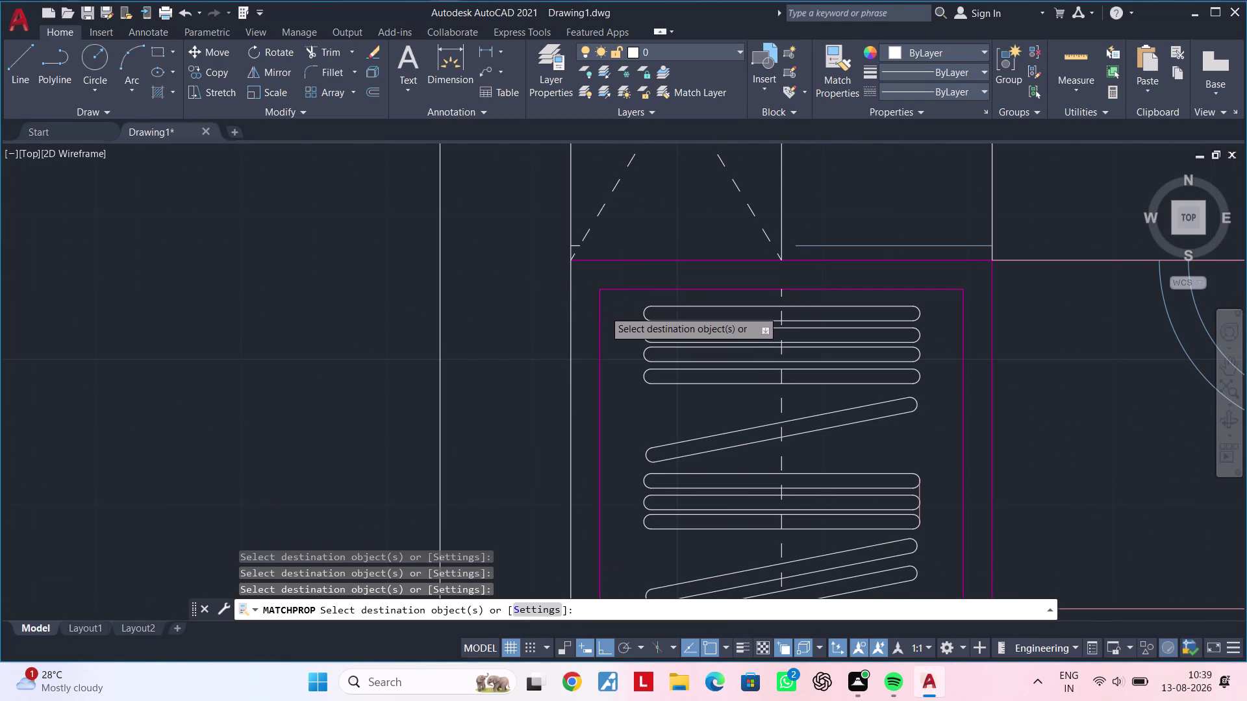
scroll(down, 3)
middle_drag(638, 393, 646, 174)
scroll(up, 3)
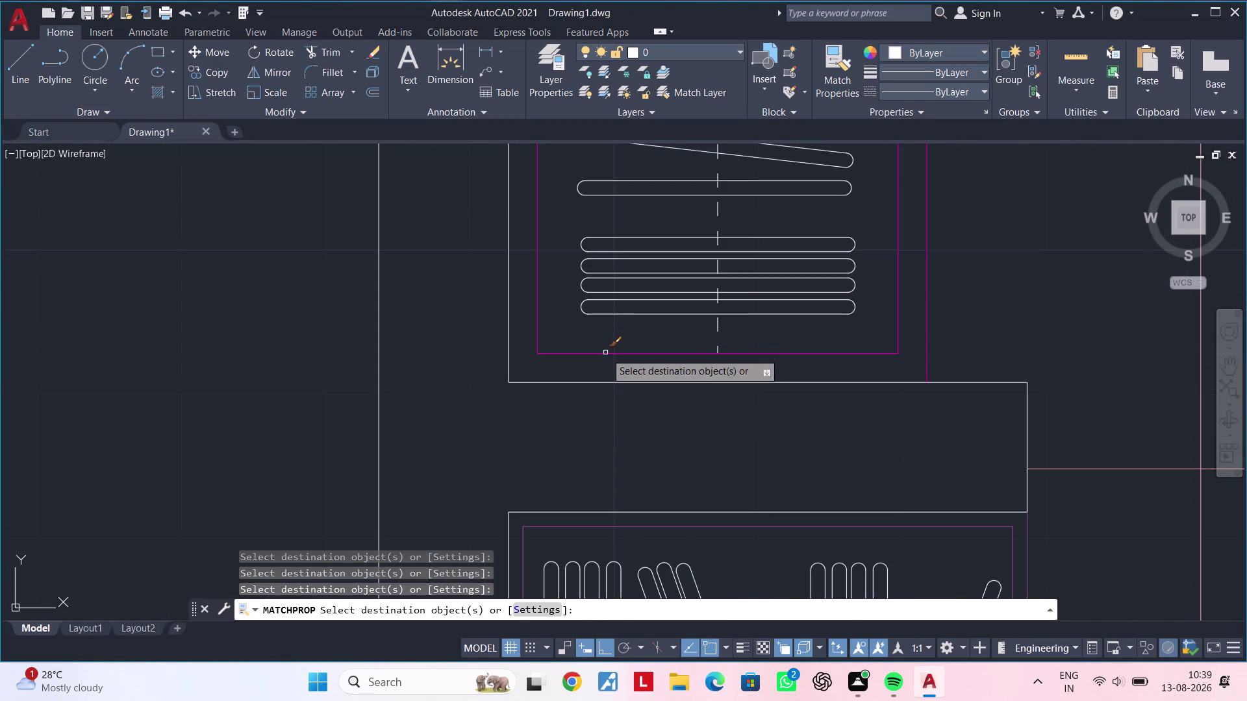
click(606, 353)
scroll(down, 3)
Apply the matched properties to the shelf unit below the wardrobe: border, left, bottom and frame.
middle_drag(875, 372, 635, 259)
scroll(up, 3)
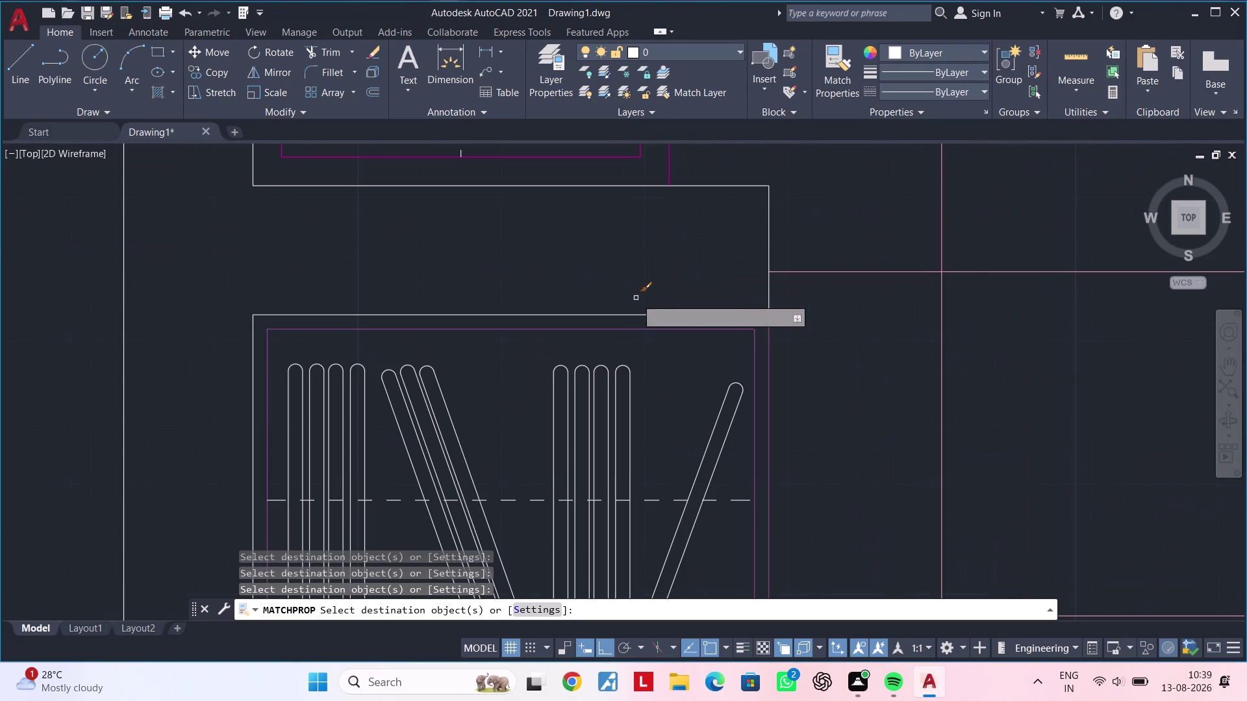
click(615, 331)
click(756, 375)
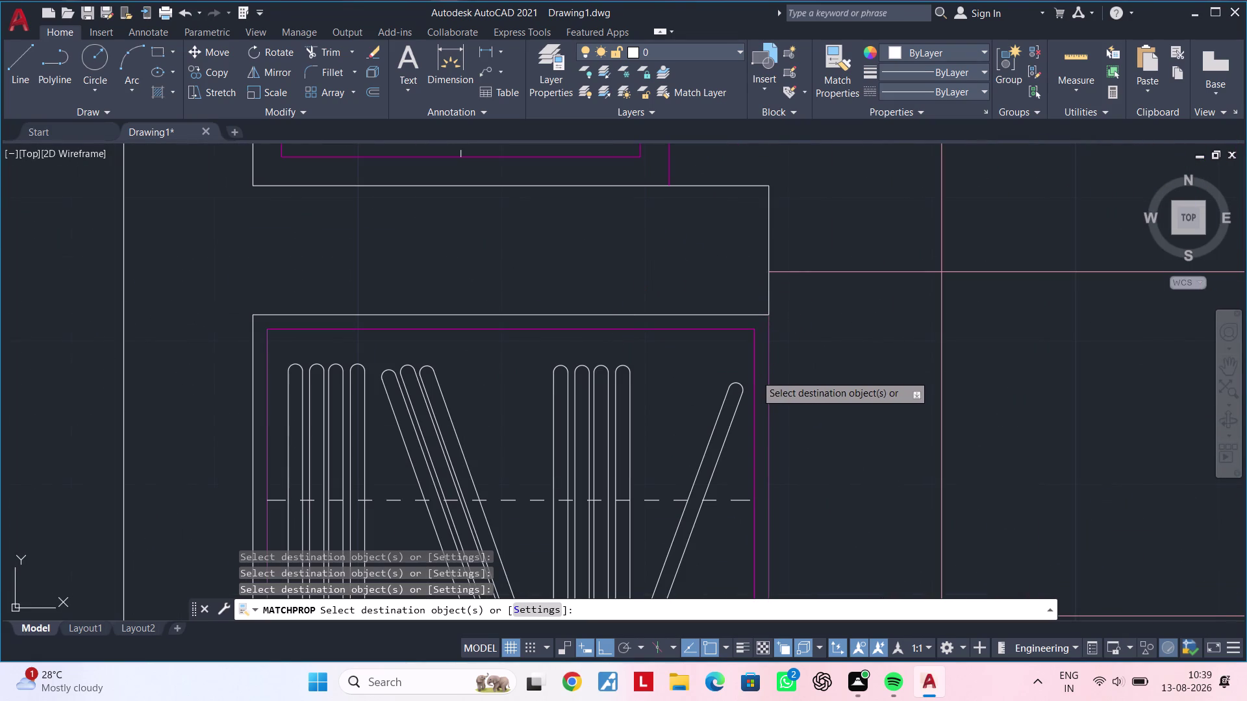
double_click(768, 373)
scroll(down, 3)
middle_drag(745, 368, 813, 279)
scroll(up, 3)
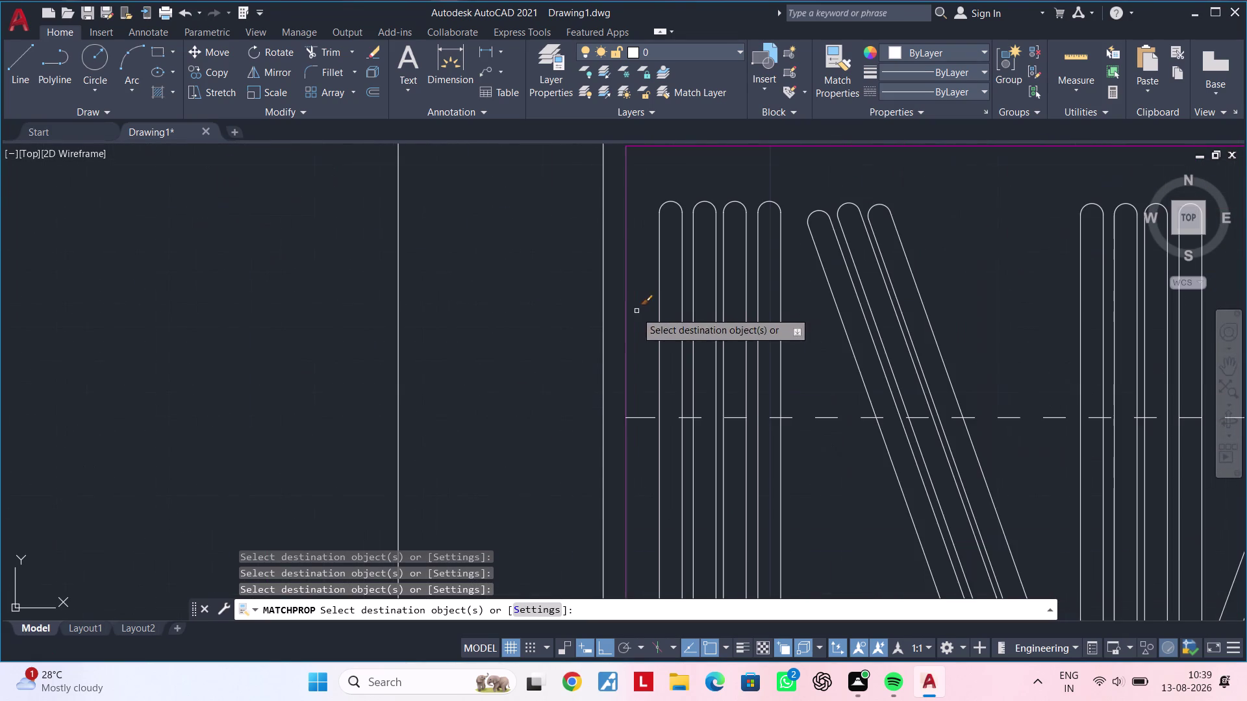
click(623, 316)
click(634, 316)
click(629, 317)
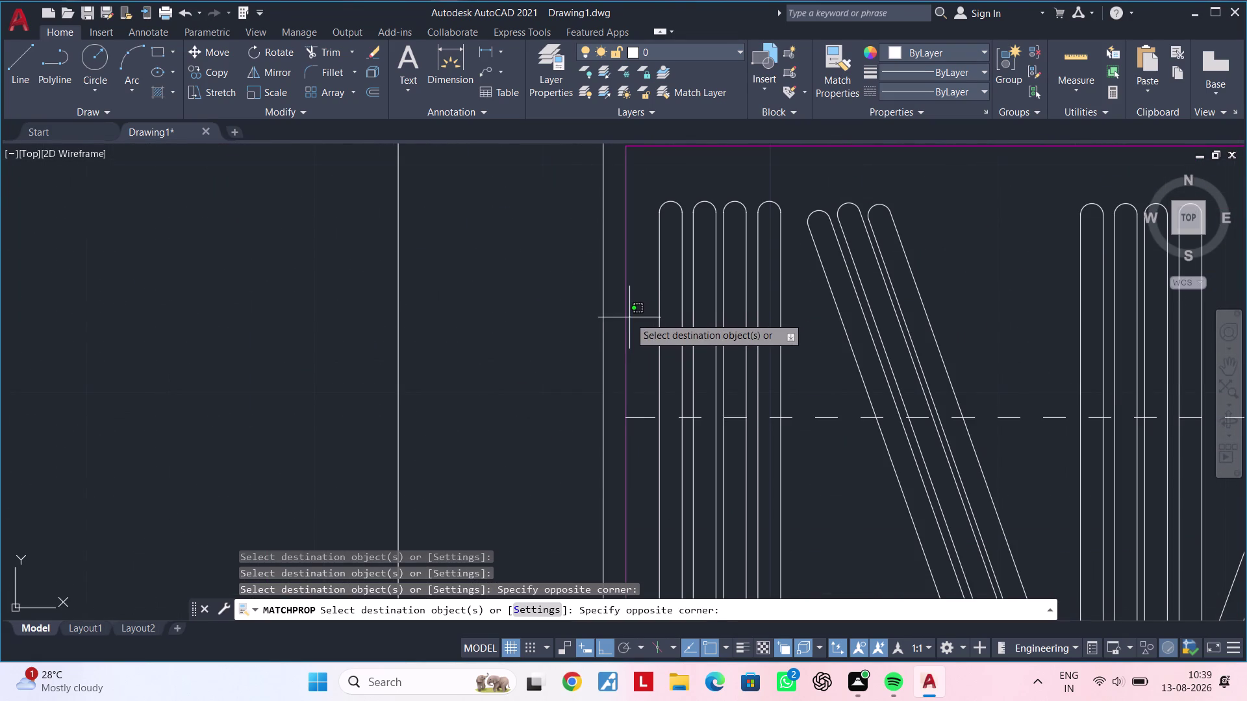
double_click(622, 322)
scroll(down, 3)
middle_drag(639, 315, 678, 116)
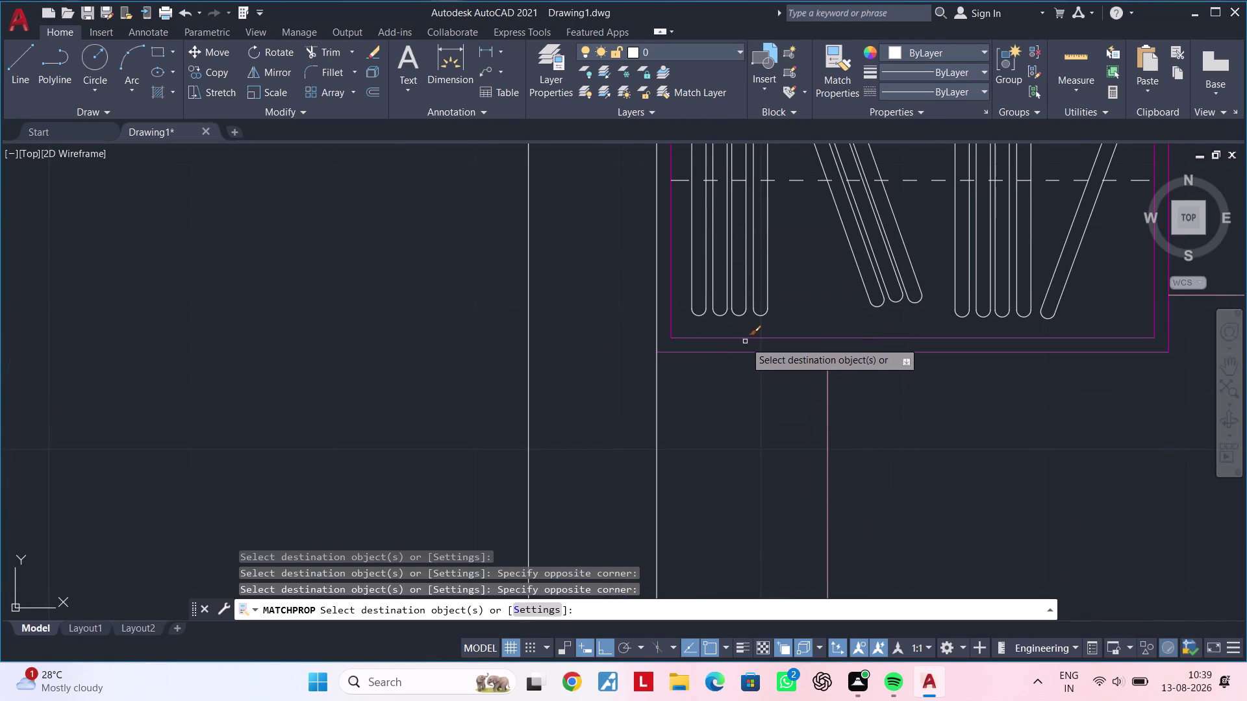
scroll(up, 3)
click(783, 325)
double_click(732, 389)
scroll(down, 3)
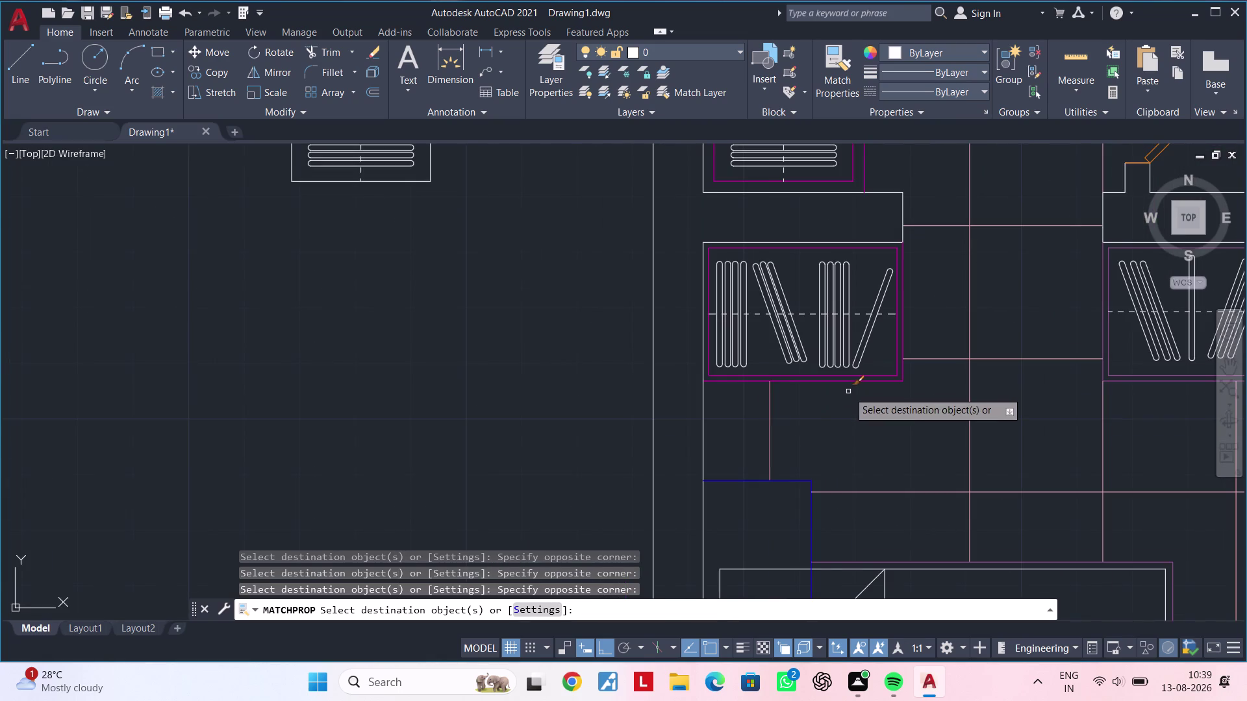
Match properties onto the bedroom wardrobe outline and its adjacent wall-side and lower-edge lines.
middle_drag(848, 392, 547, 244)
drag(631, 396, 625, 410)
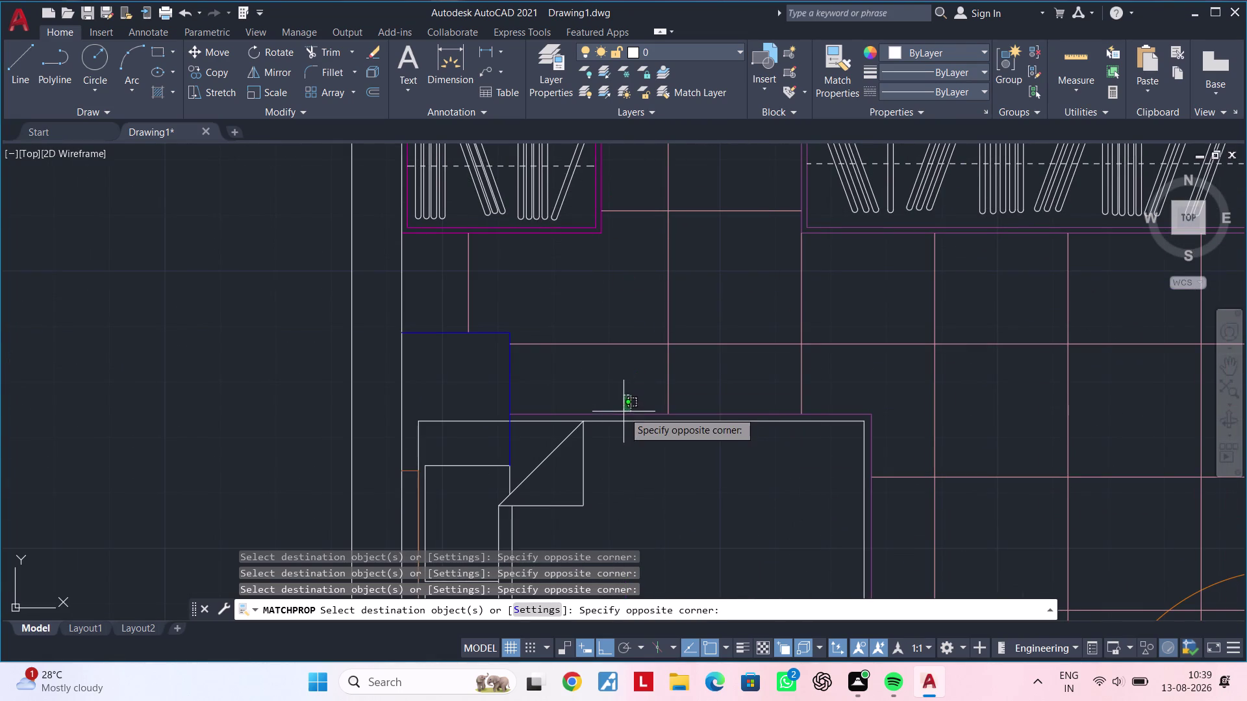
click(618, 416)
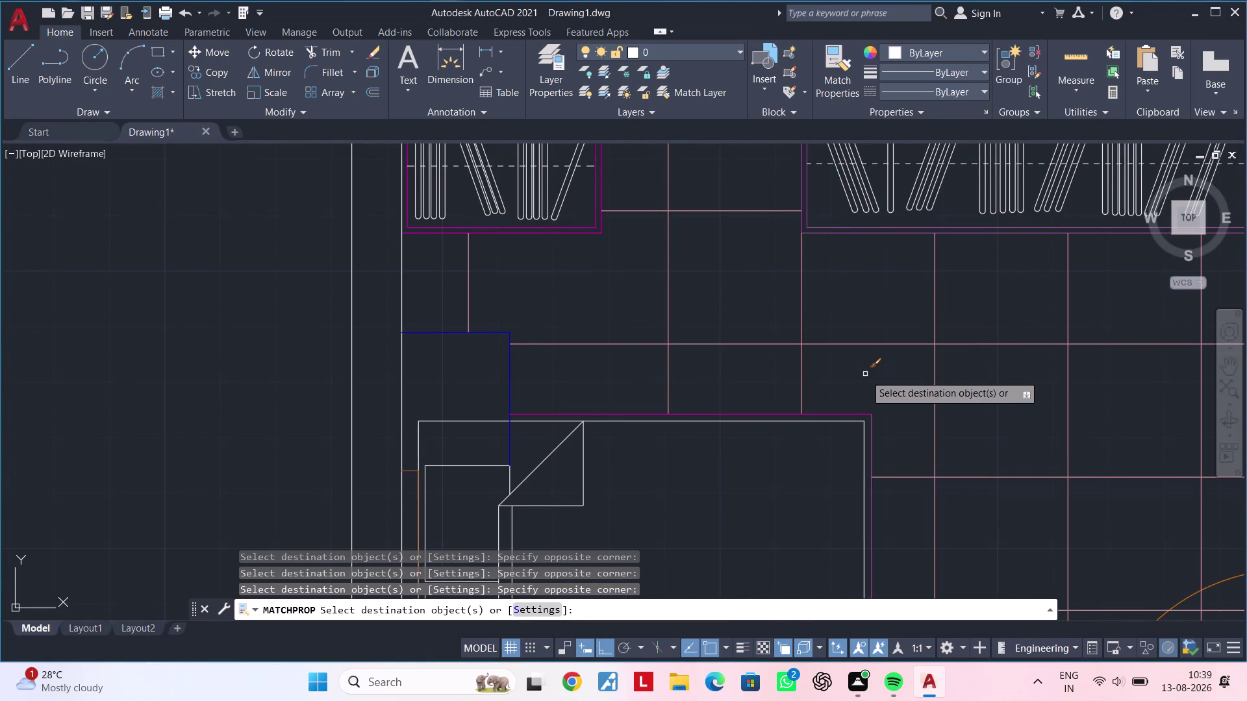
middle_drag(852, 387, 828, 204)
scroll(up, 3)
click(797, 330)
click(753, 363)
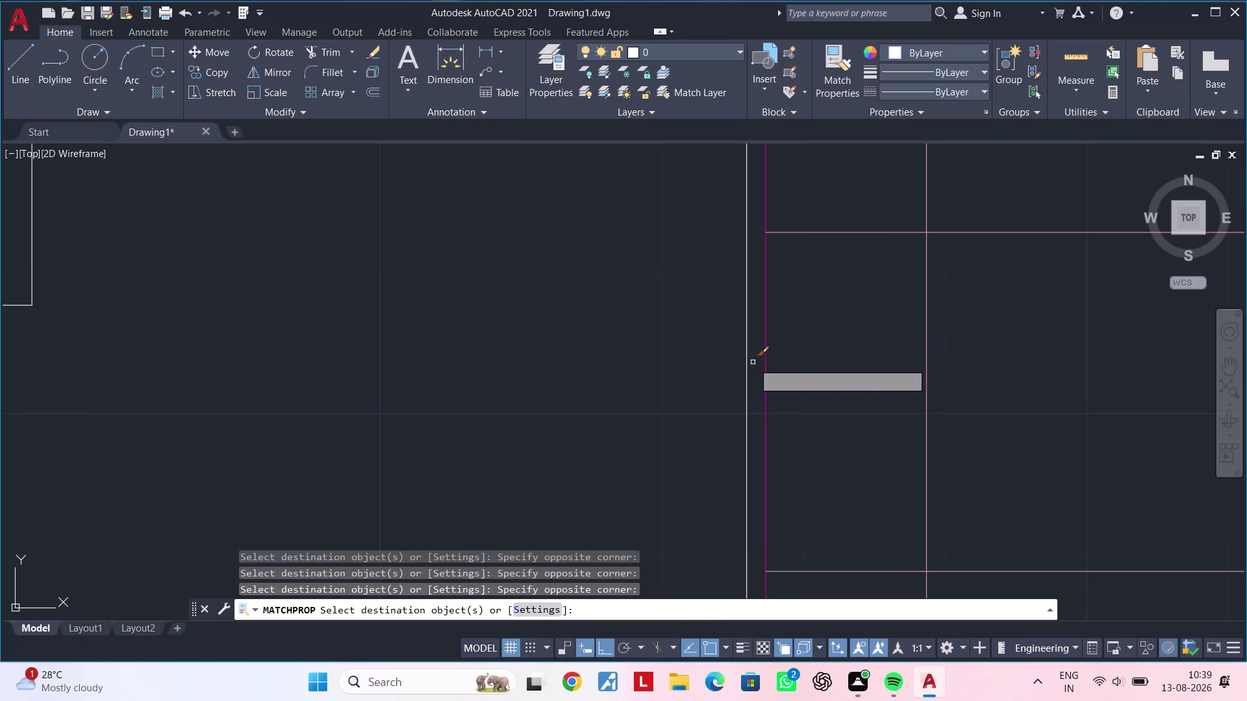
middle_drag(790, 394, 869, 94)
scroll(down, 3)
middle_drag(783, 341, 844, 167)
scroll(up, 3)
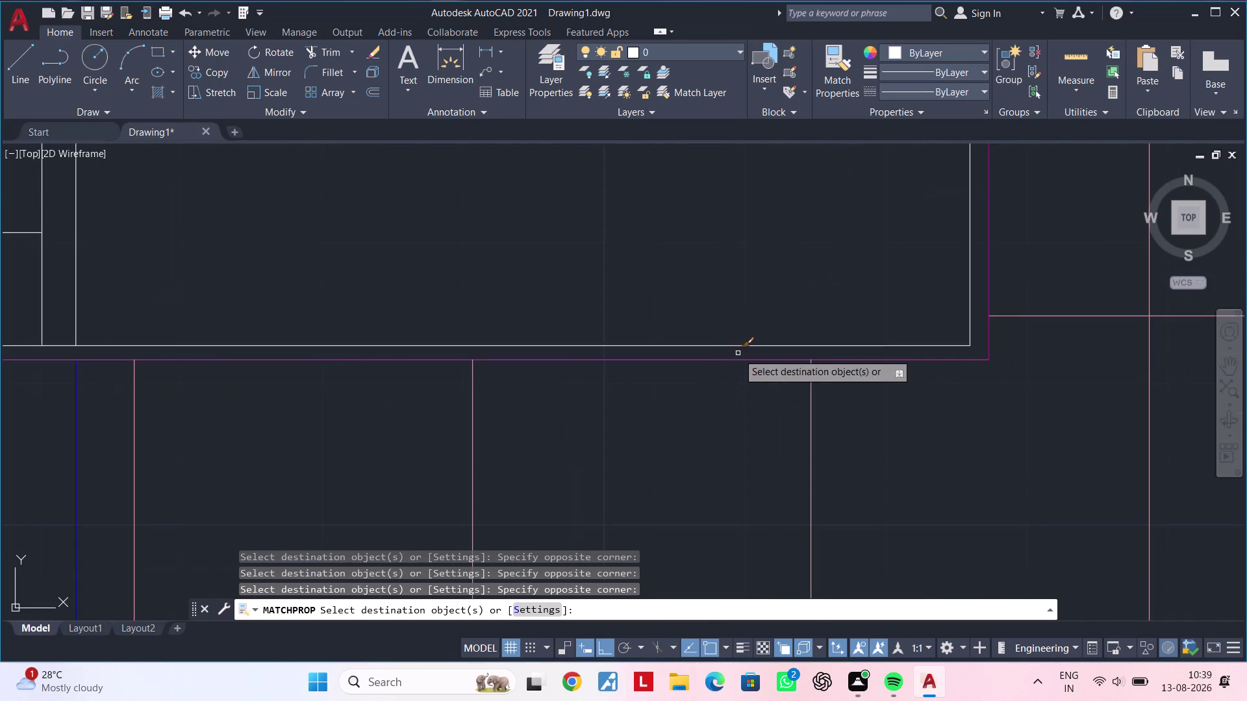
click(722, 351)
click(689, 374)
scroll(down, 3)
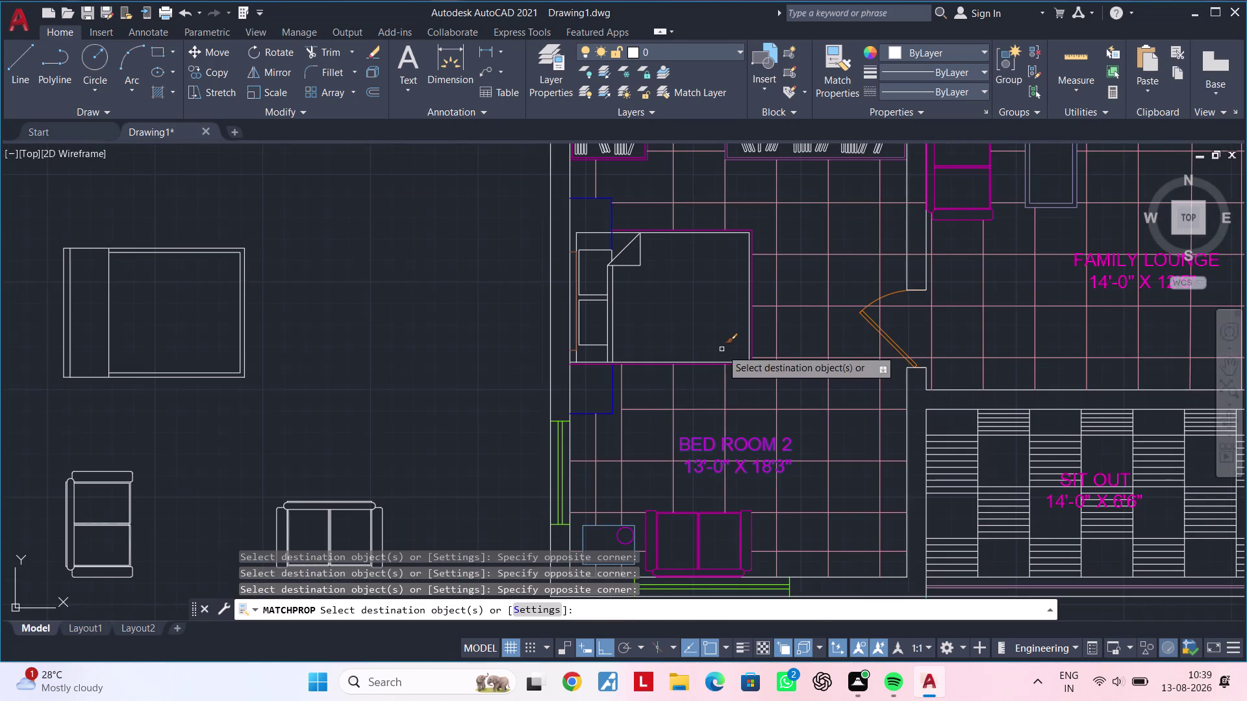
Apply the matched properties to the outline corners near Bed Room 2 and the family lounge.
middle_drag(719, 319, 545, 355)
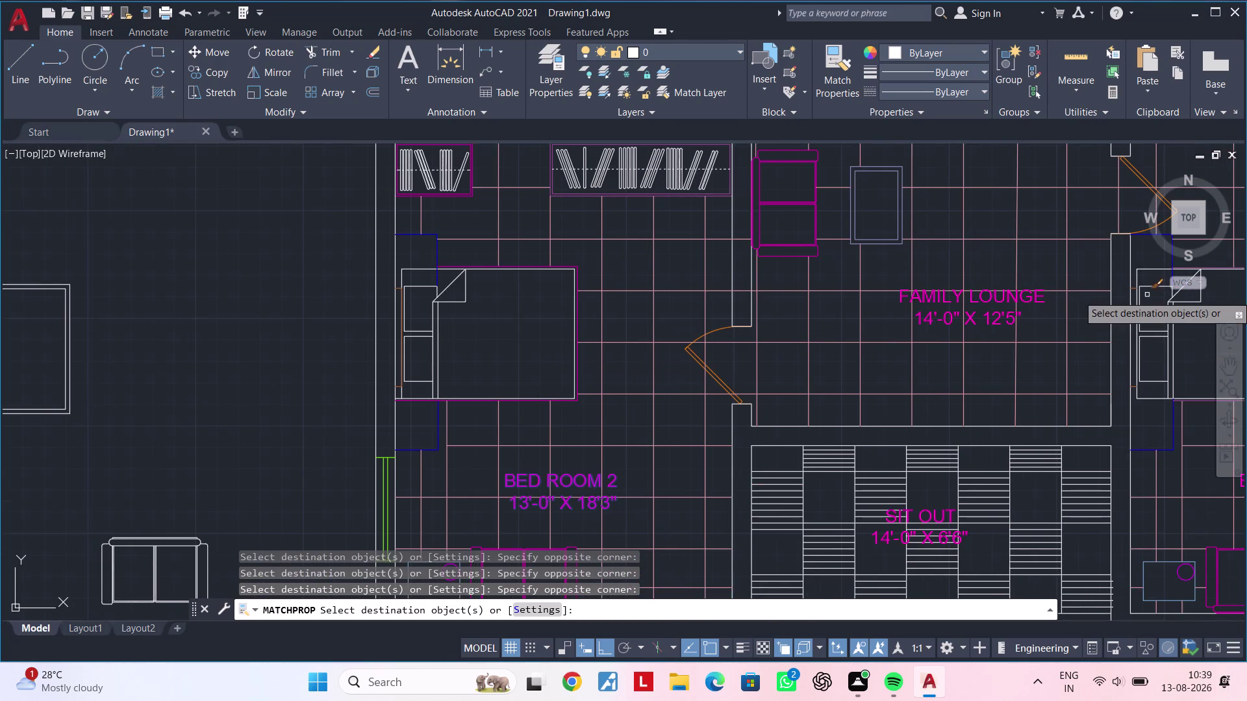
middle_drag(1086, 358, 700, 302)
scroll(up, 3)
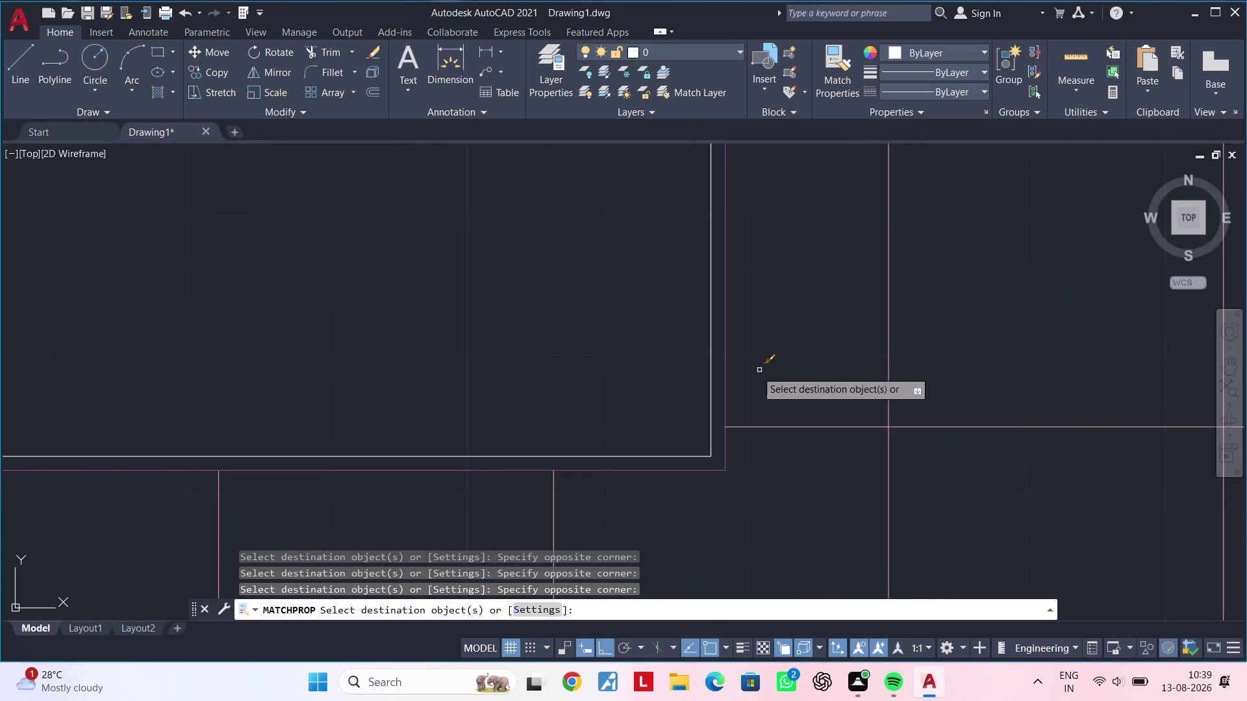
click(740, 375)
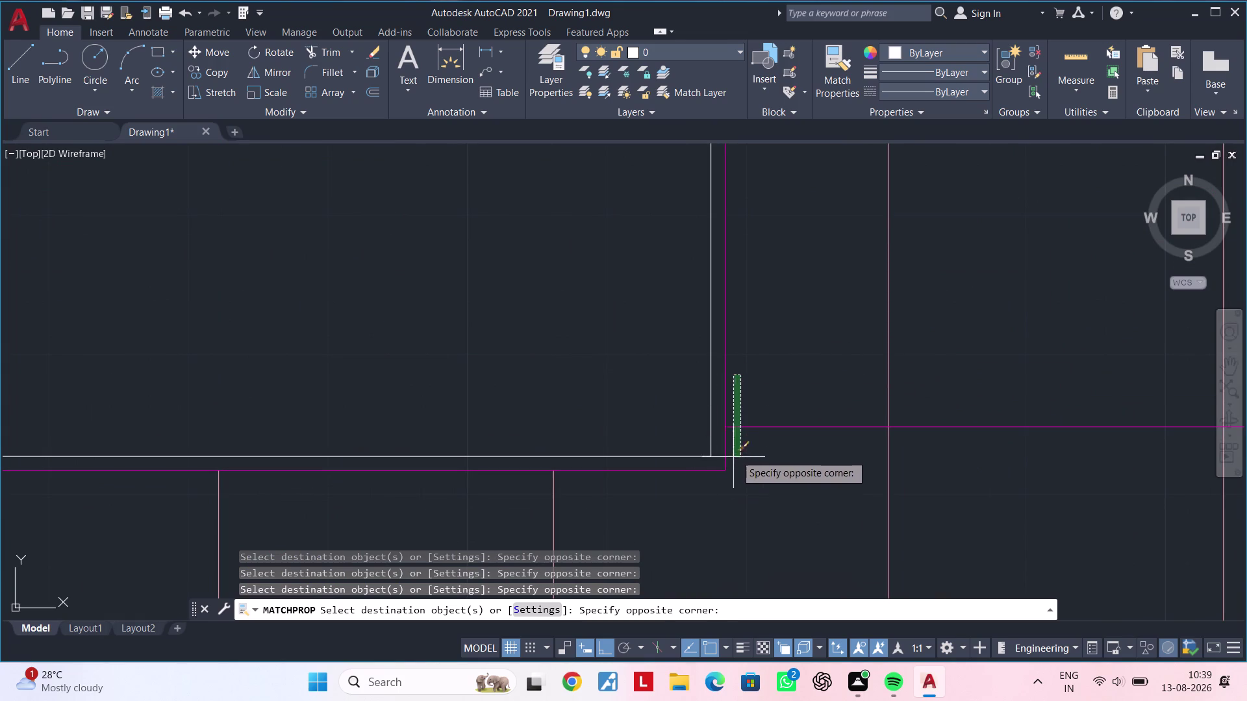
click(720, 410)
click(719, 464)
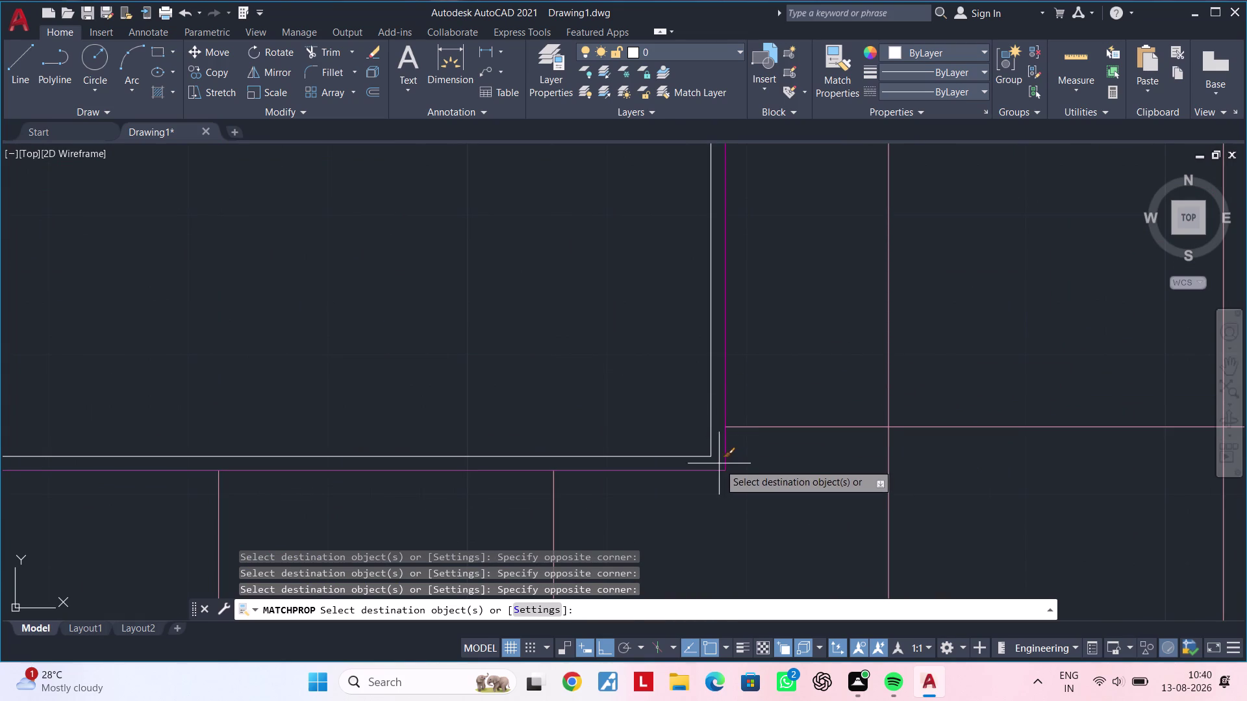
click(697, 491)
middle_drag(791, 274, 812, 453)
scroll(up, 3)
scroll(down, 3)
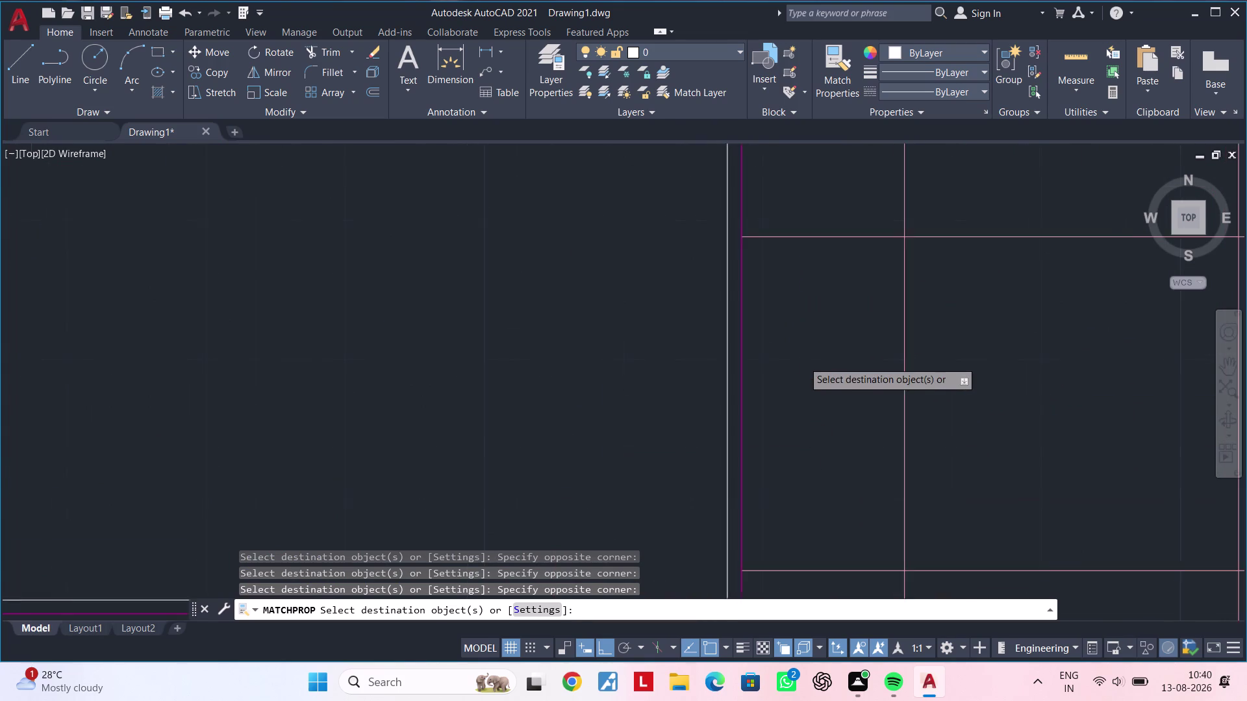
scroll(down, 3)
scroll(down, 3)
middle_drag(805, 362, 841, 564)
scroll(up, 3)
drag(823, 381, 822, 397)
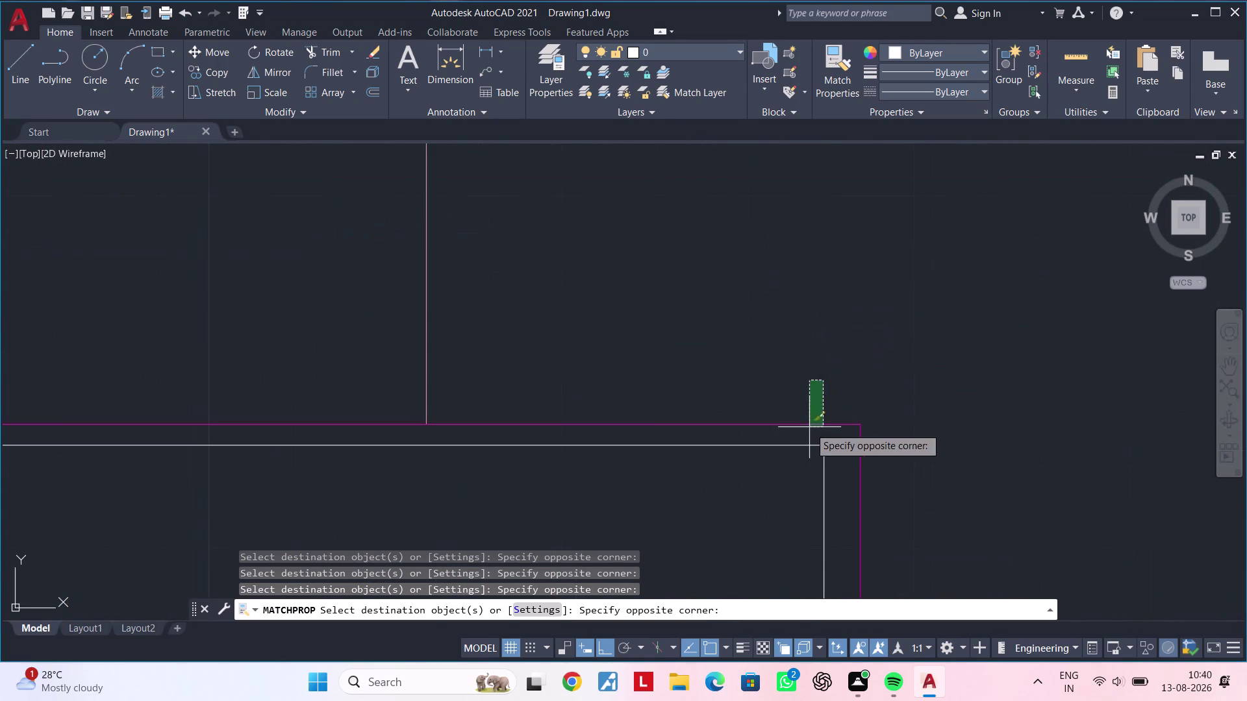
click(800, 430)
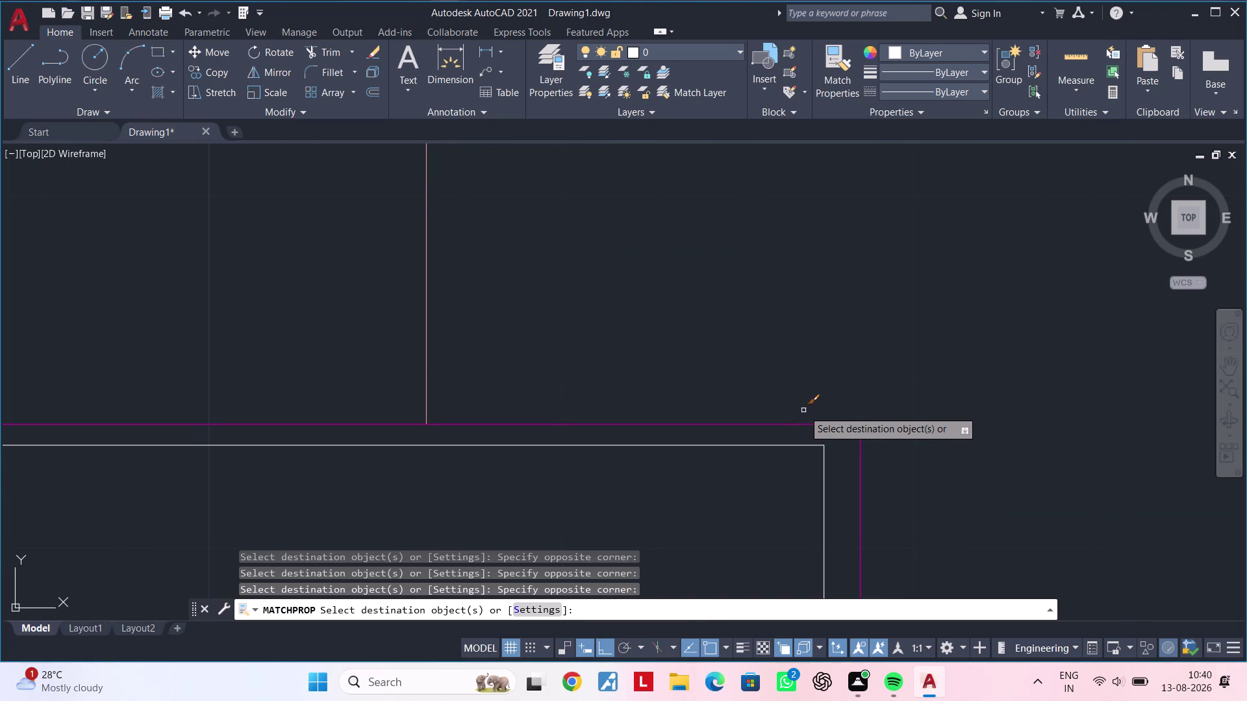
scroll(down, 3)
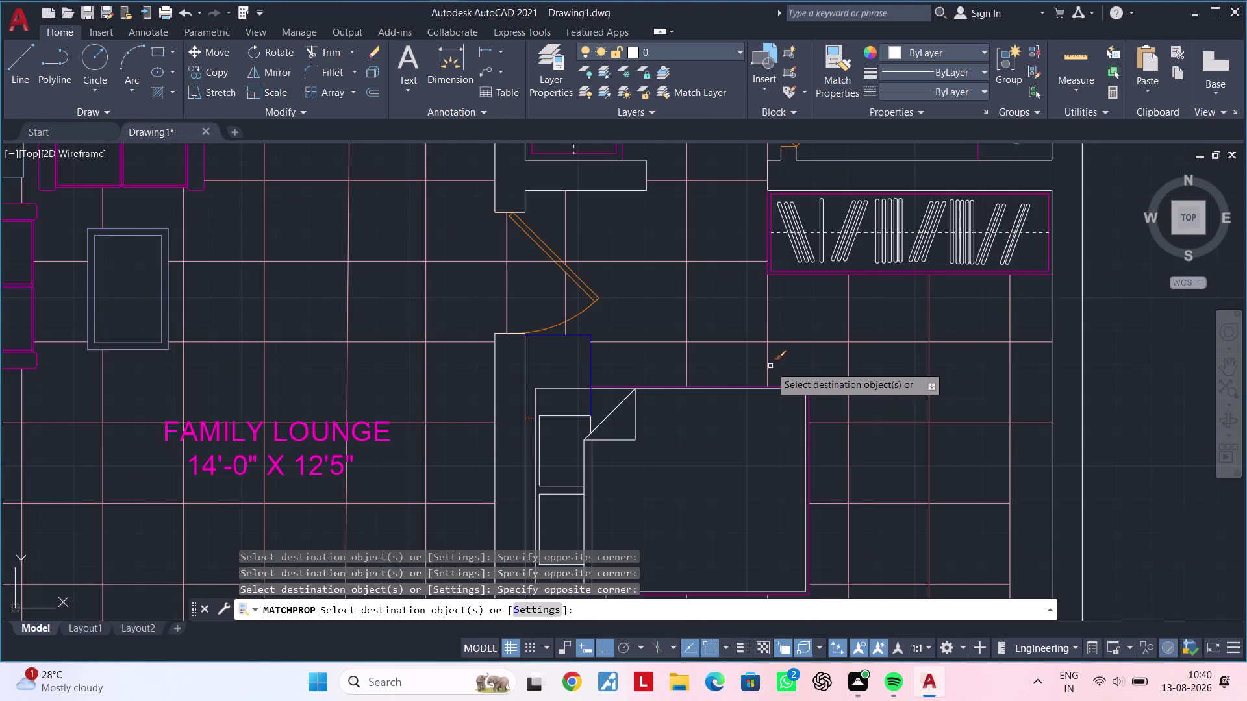
scroll(down, 3)
Match properties onto the long shelf unit below the toilet, then view the whole area.
middle_drag(700, 309, 1246, 308)
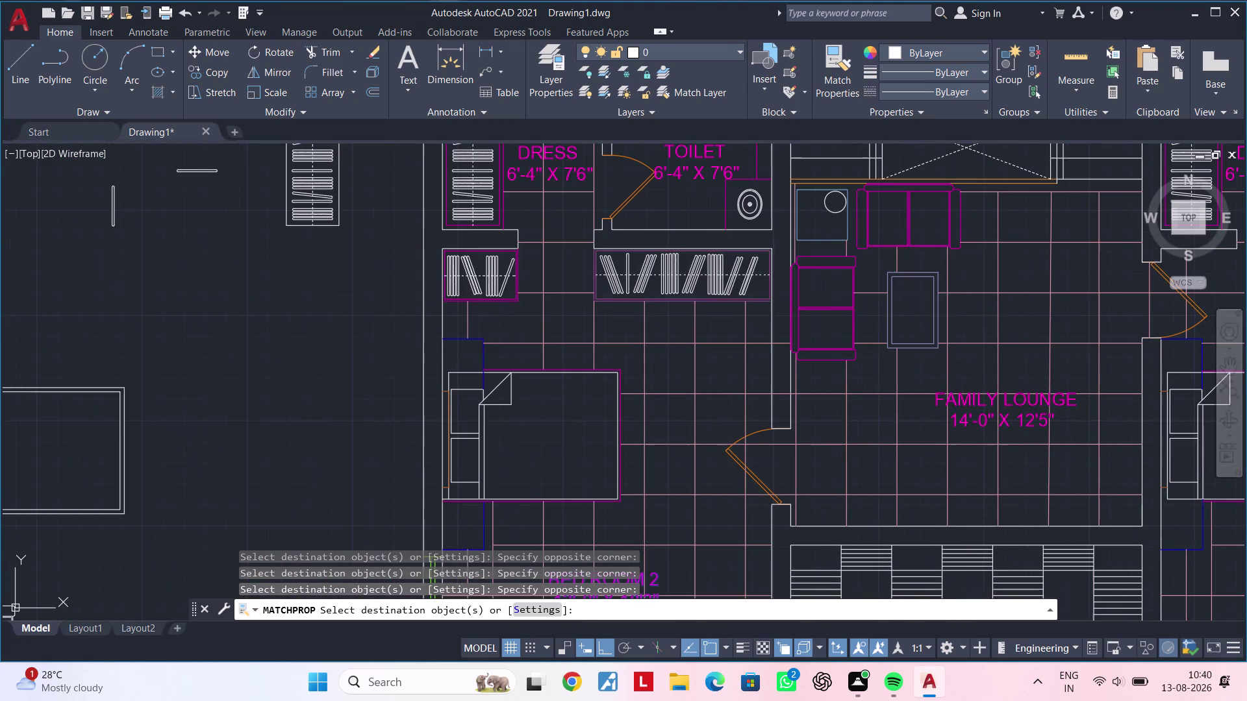
scroll(up, 3)
click(511, 333)
double_click(506, 291)
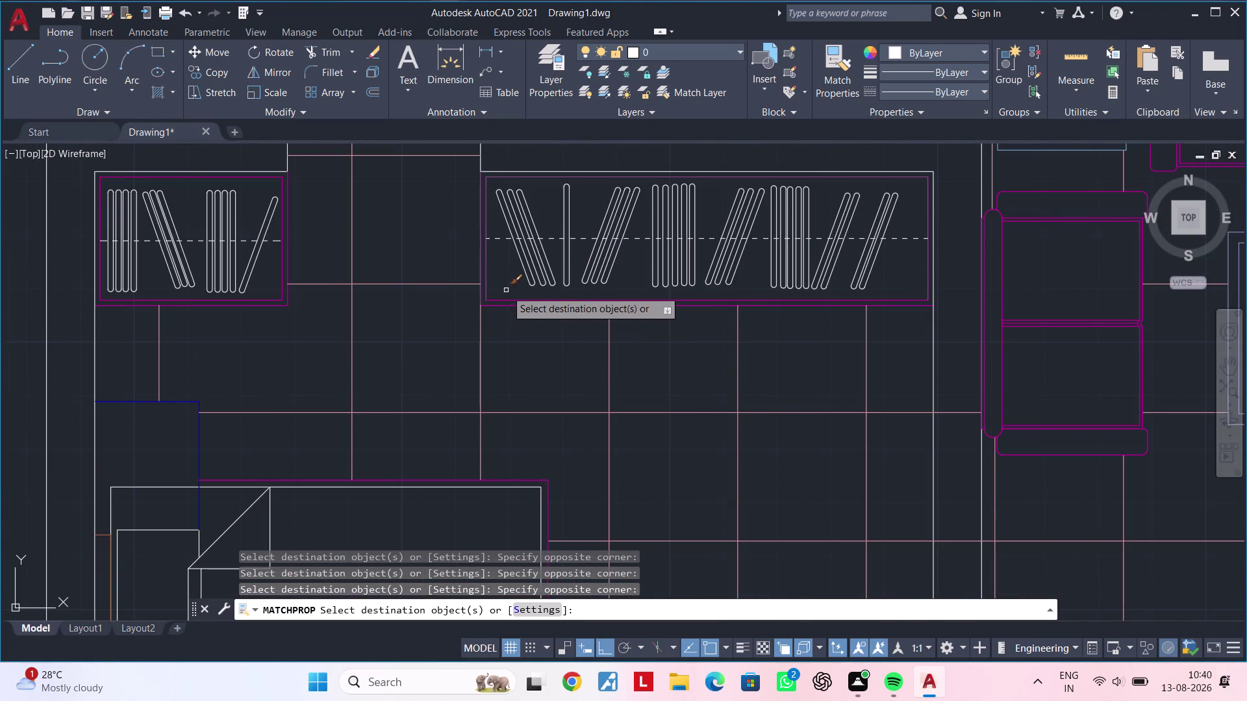
click(491, 265)
click(461, 254)
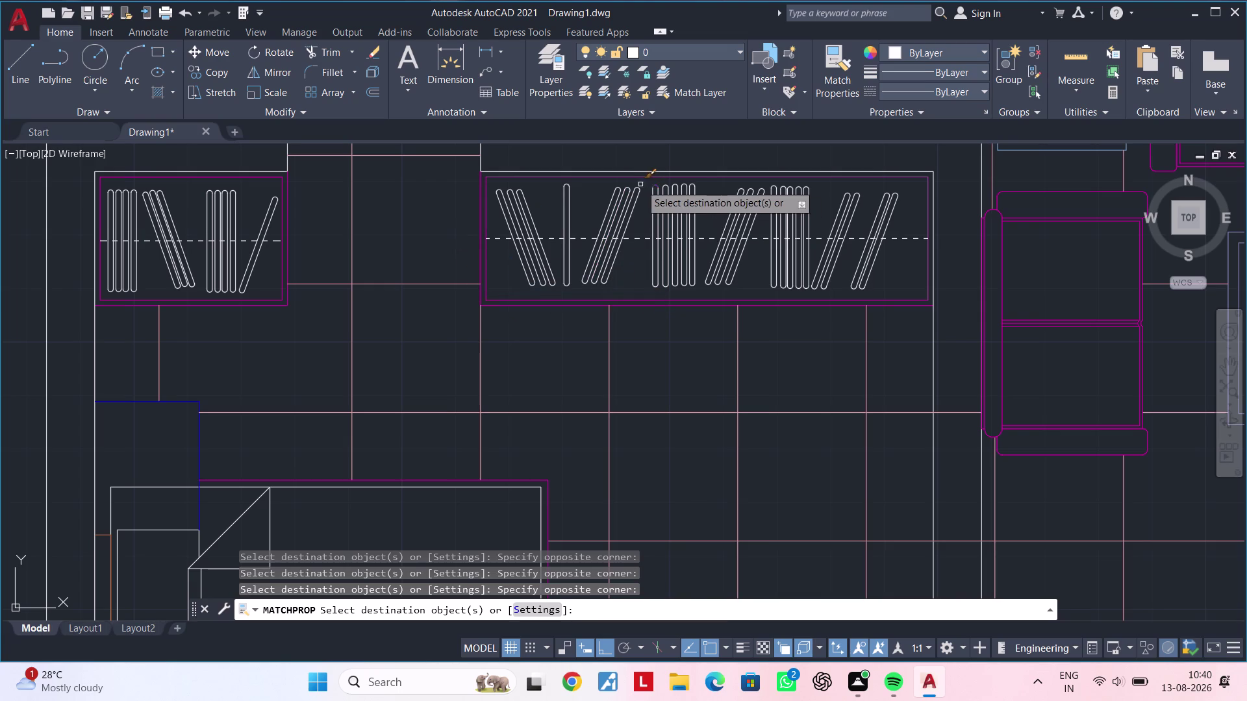
double_click(629, 177)
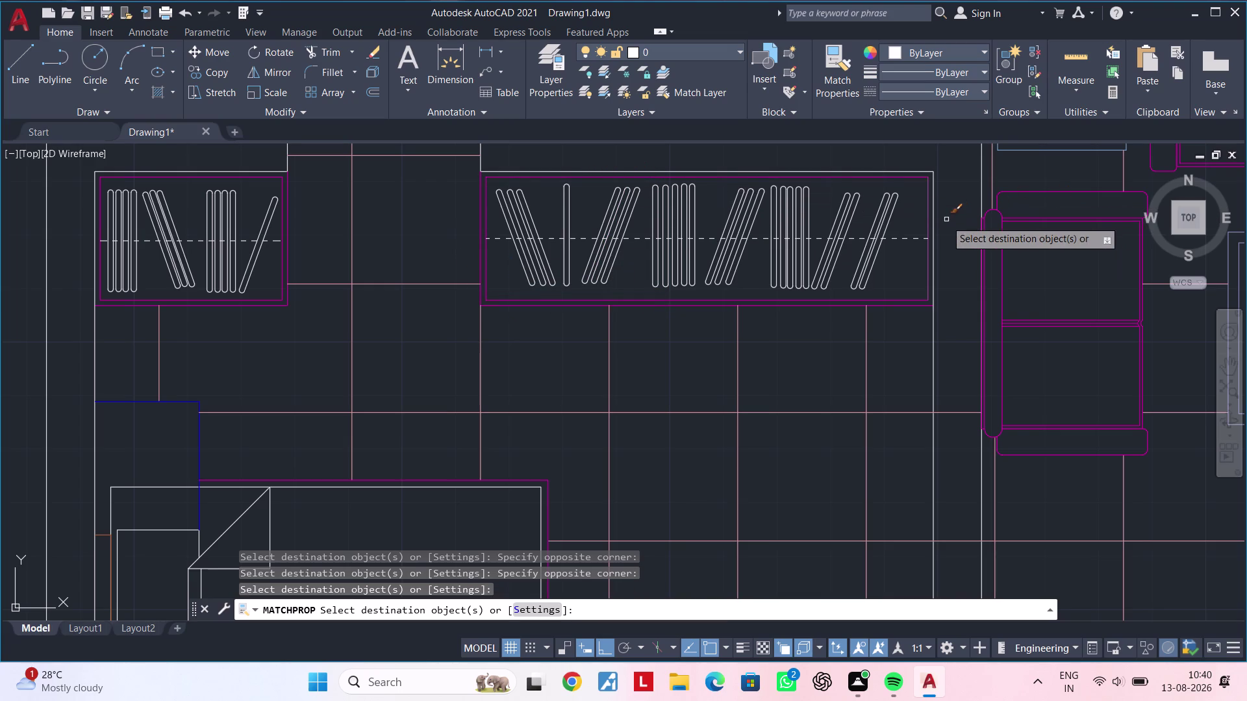
click(926, 224)
scroll(down, 3)
middle_drag(927, 278, 902, 451)
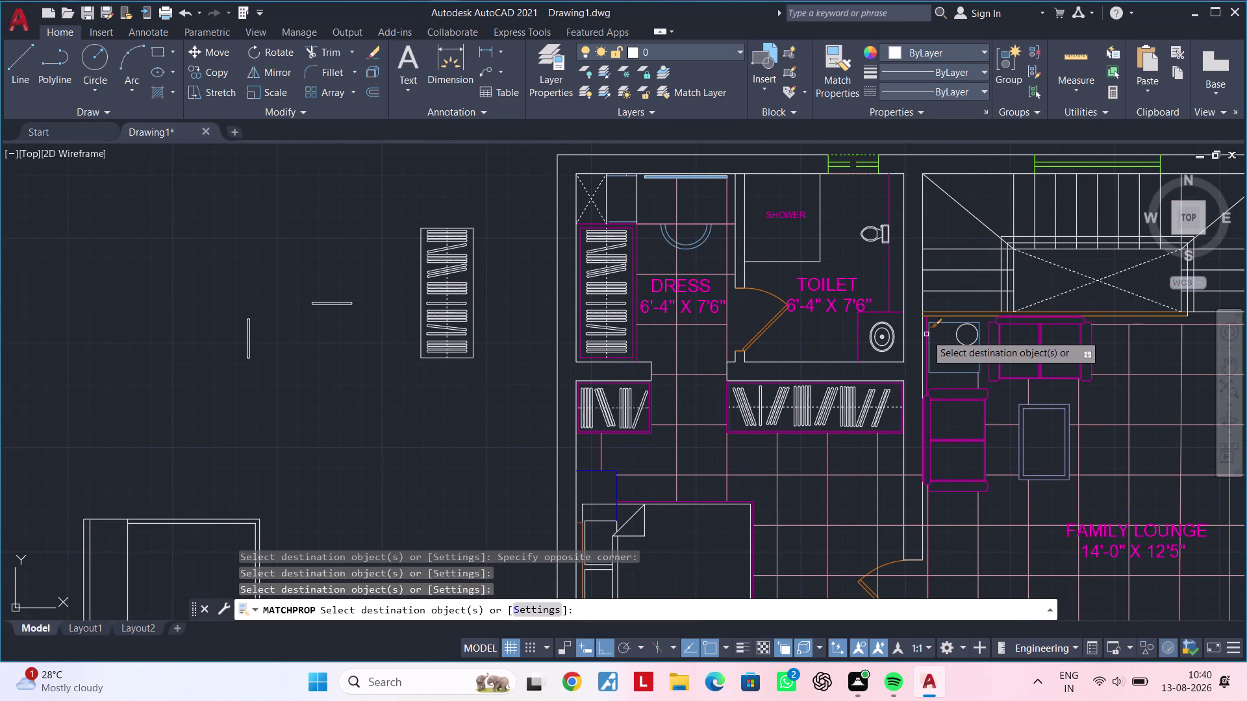
middle_drag(926, 335, 791, 334)
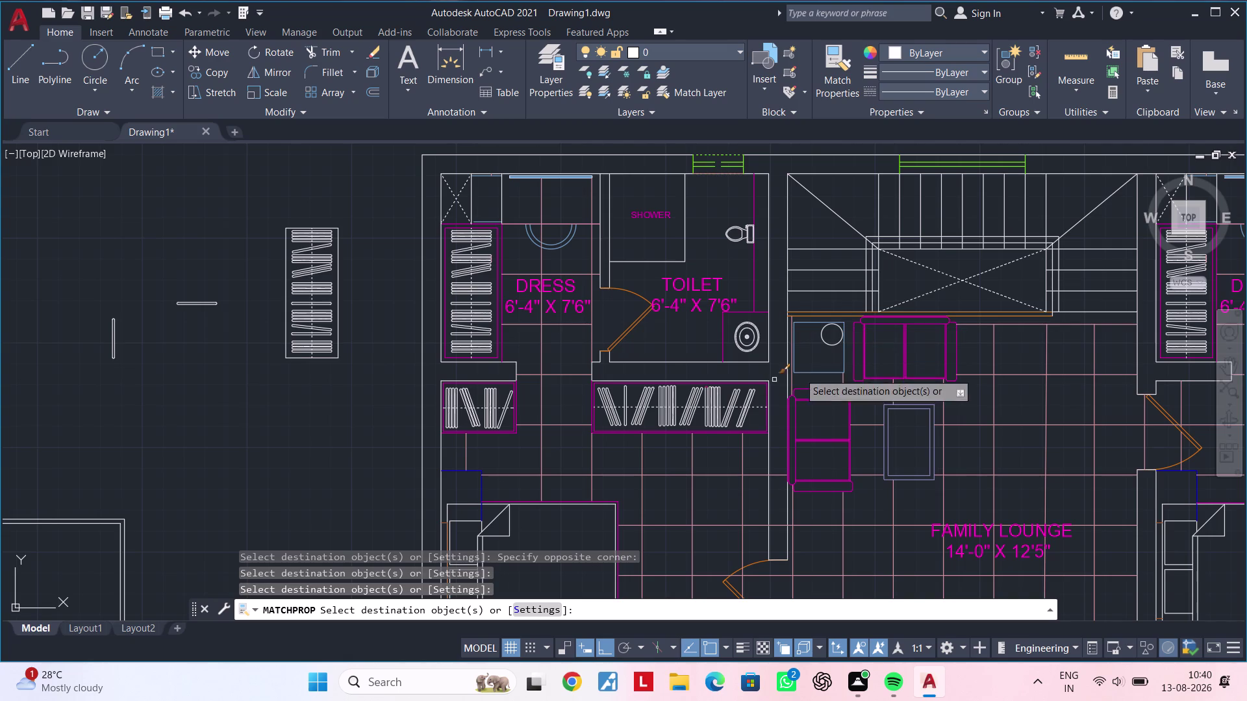
Cancel property matching and zoom in on the magenta sofa in Bed Room 2.
key(Escape)
key(Escape)
key(Escape)
key(Escape)
key(Escape)
middle_drag(786, 336, 707, 382)
key(Escape)
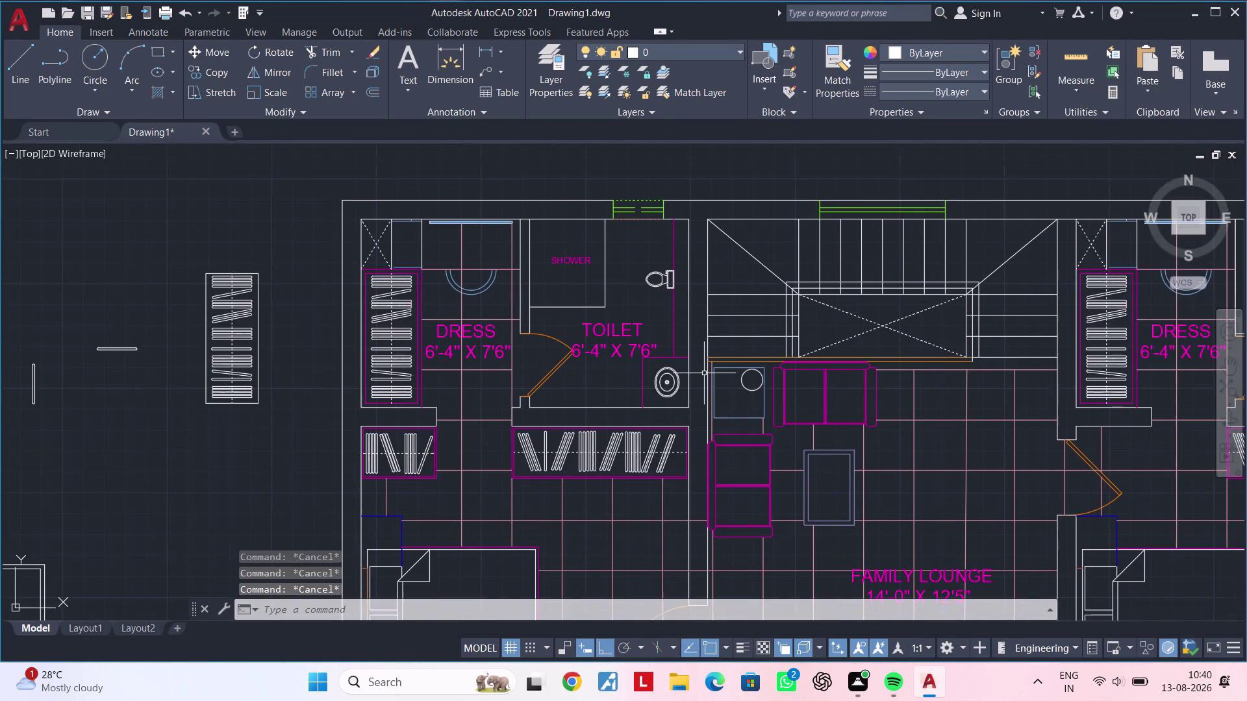
key(Escape)
key(Escape)
middle_drag(701, 364, 700, 245)
key(Escape)
key(Escape)
middle_drag(699, 331, 720, 259)
key(Escape)
key(Escape)
middle_drag(727, 308, 676, 316)
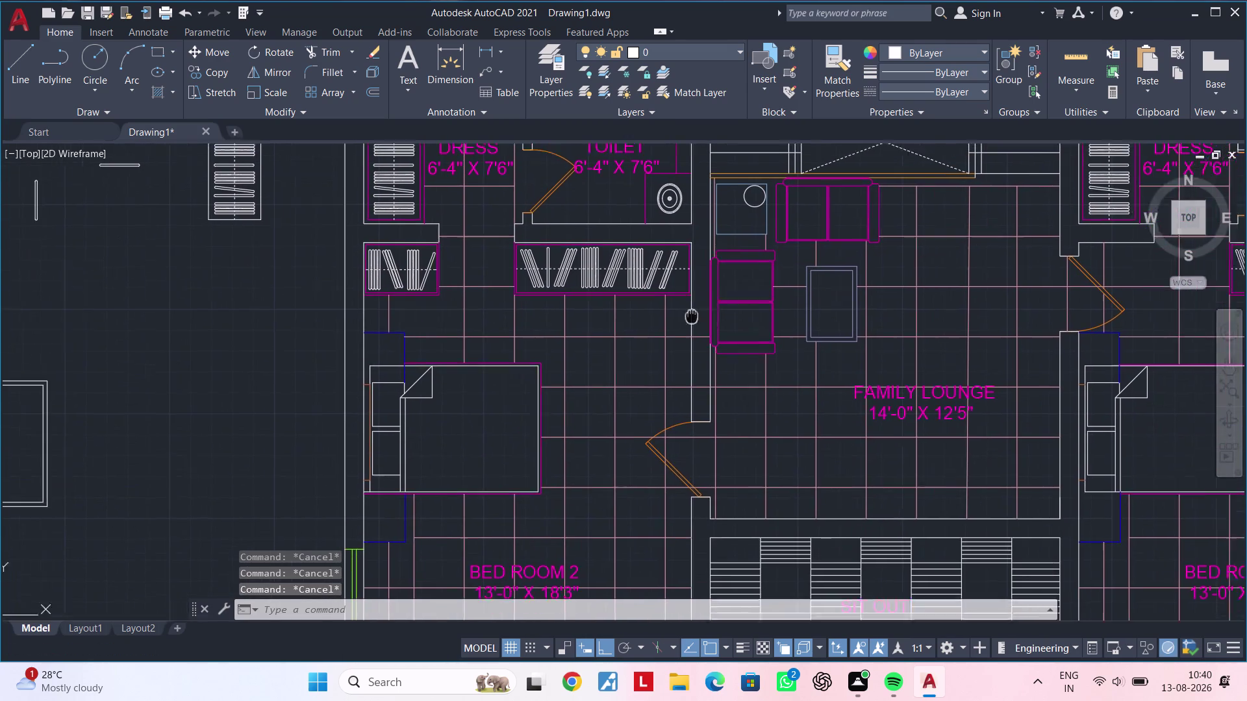
middle_drag(676, 316, 761, 172)
key(Escape)
key(Escape)
middle_drag(714, 306, 819, 184)
key(Escape)
key(Escape)
middle_drag(647, 388, 648, 357)
scroll(up, 3)
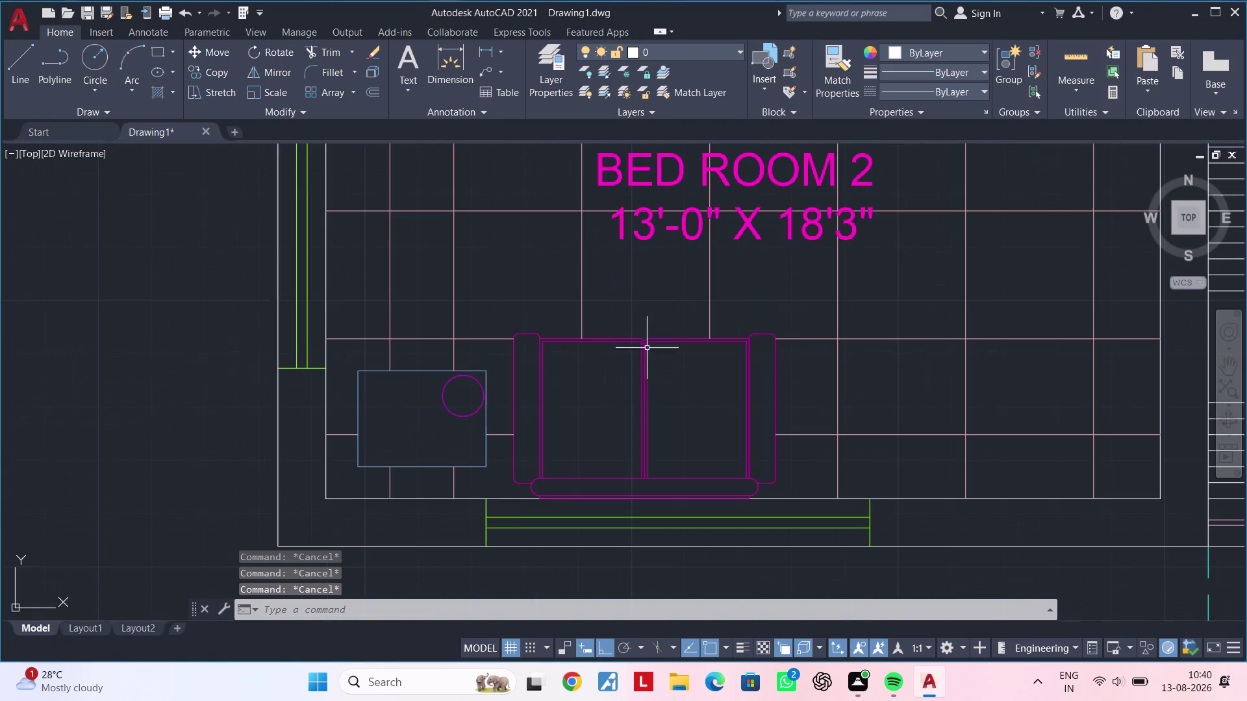
Explode the magenta sofa block with X into separate white lines.
click(648, 375)
text(x)
key(space)
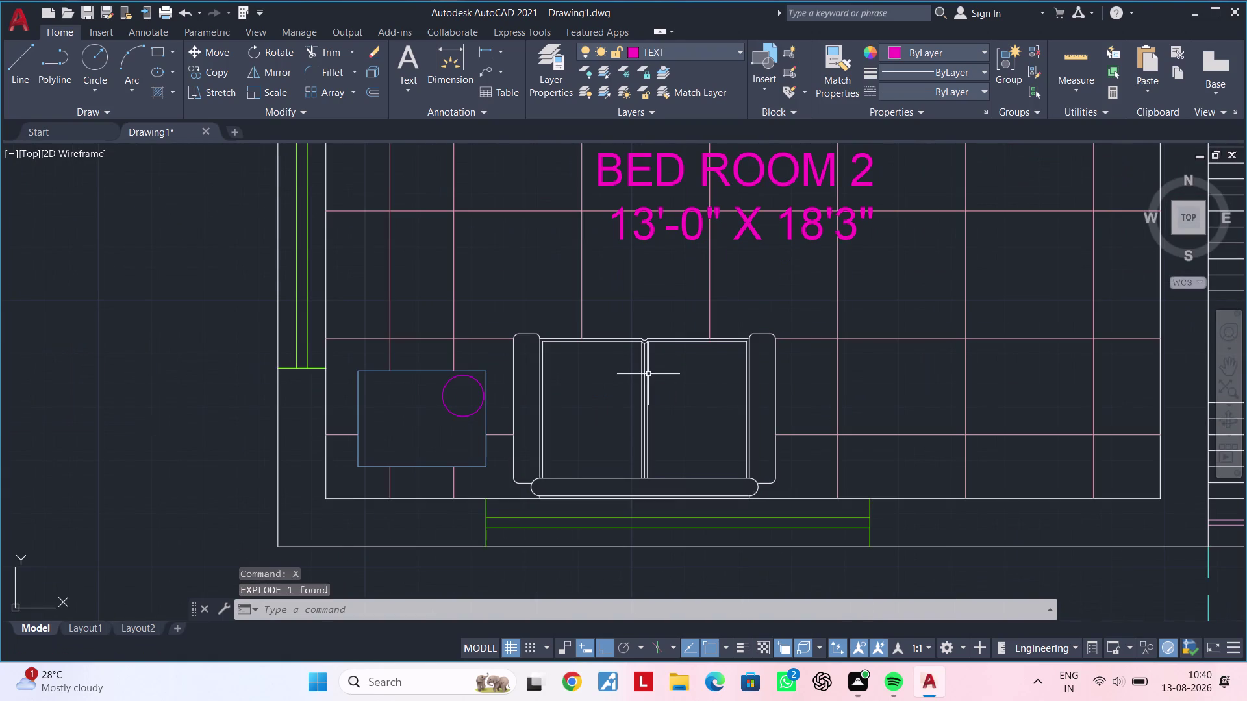
middle_drag(676, 391, 644, 403)
middle_drag(632, 408, 633, 374)
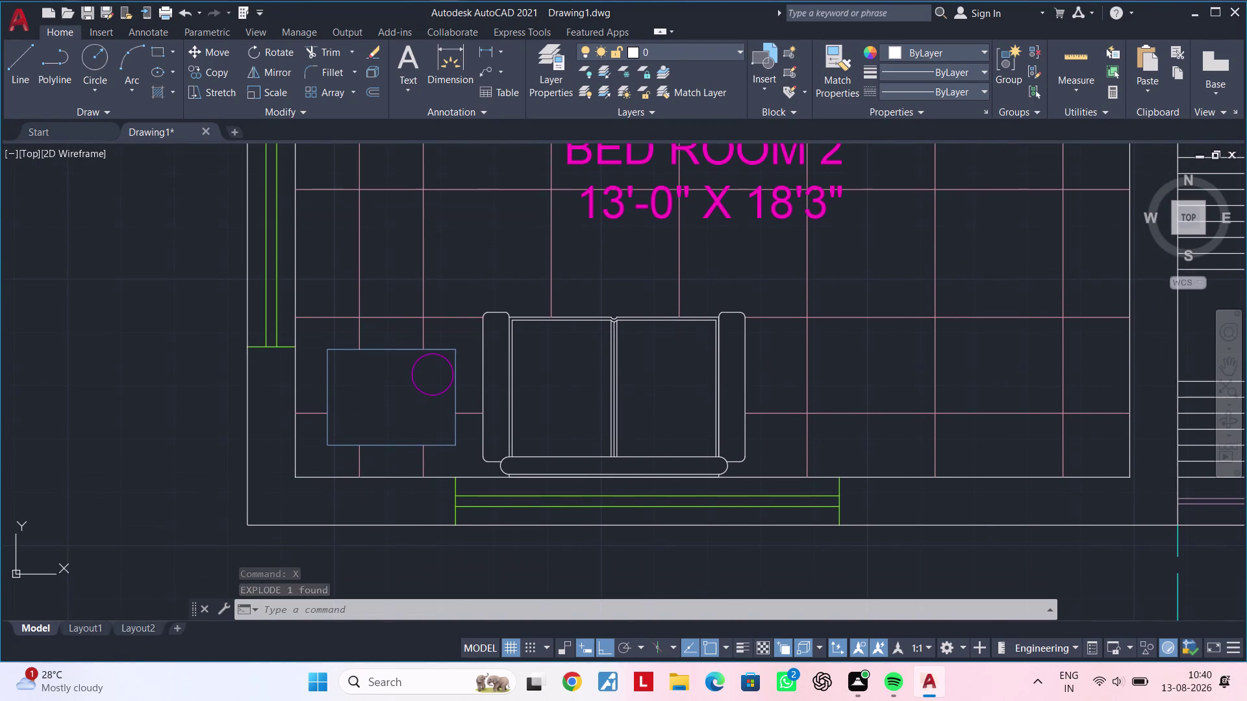
middle_drag(579, 394, 590, 394)
key(Escape)
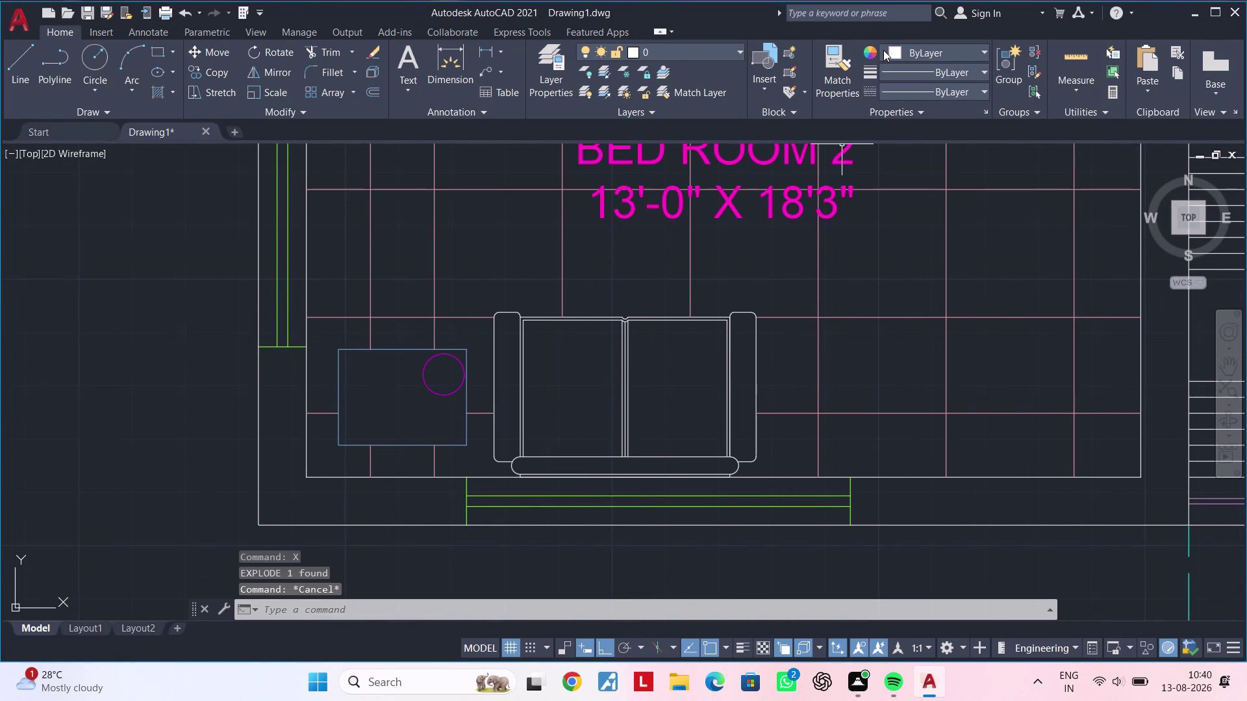
middle_drag(772, 292, 721, 343)
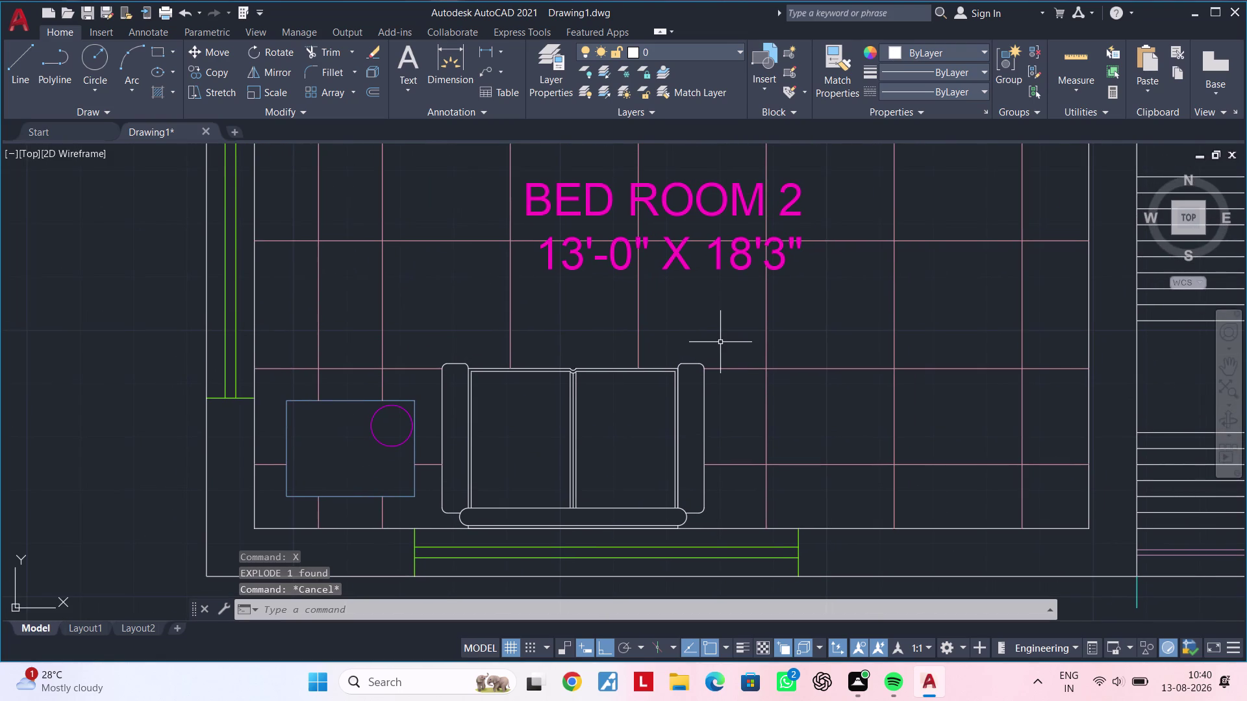
Start MATCHPROP again with the MA alias.
key(m)
key(a)
key(space)
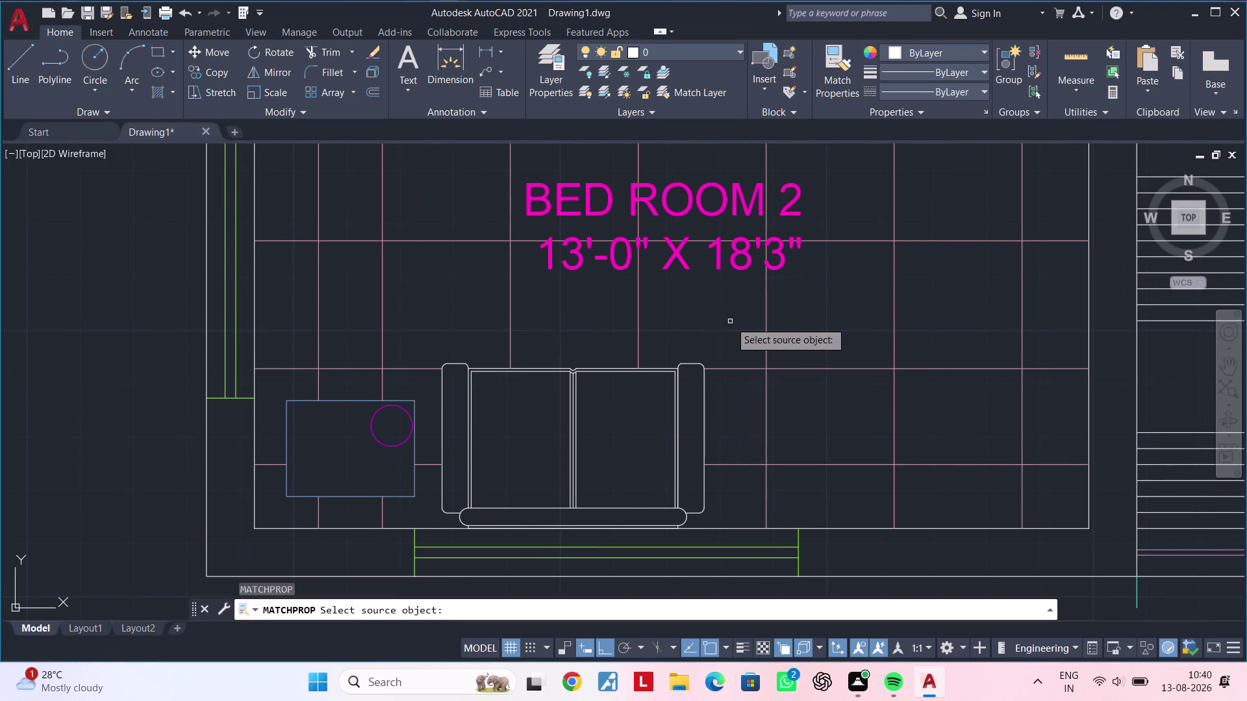
Pick the magenta line in the plan as the Match Properties source.
middle_drag(729, 342, 727, 466)
scroll(down, 3)
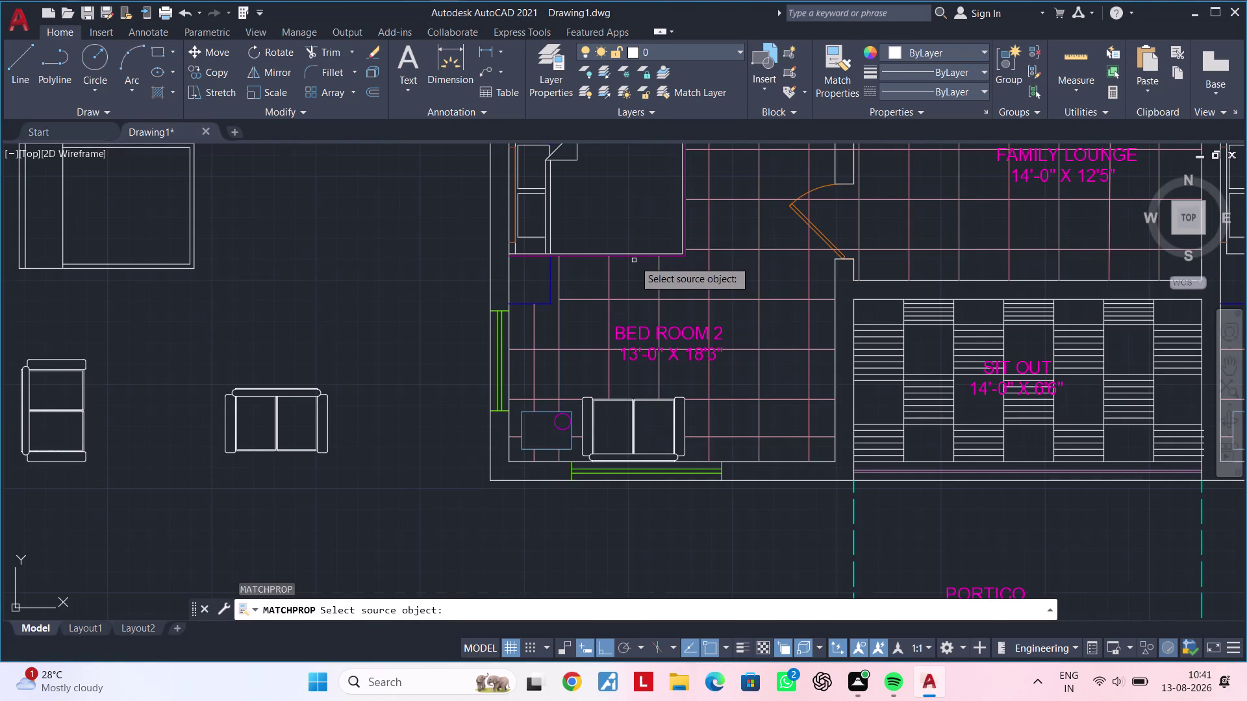
scroll(up, 3)
click(638, 242)
Apply the magenta properties to the left cushion and the cushion divider lines.
scroll(down, 3)
middle_drag(643, 296, 637, 203)
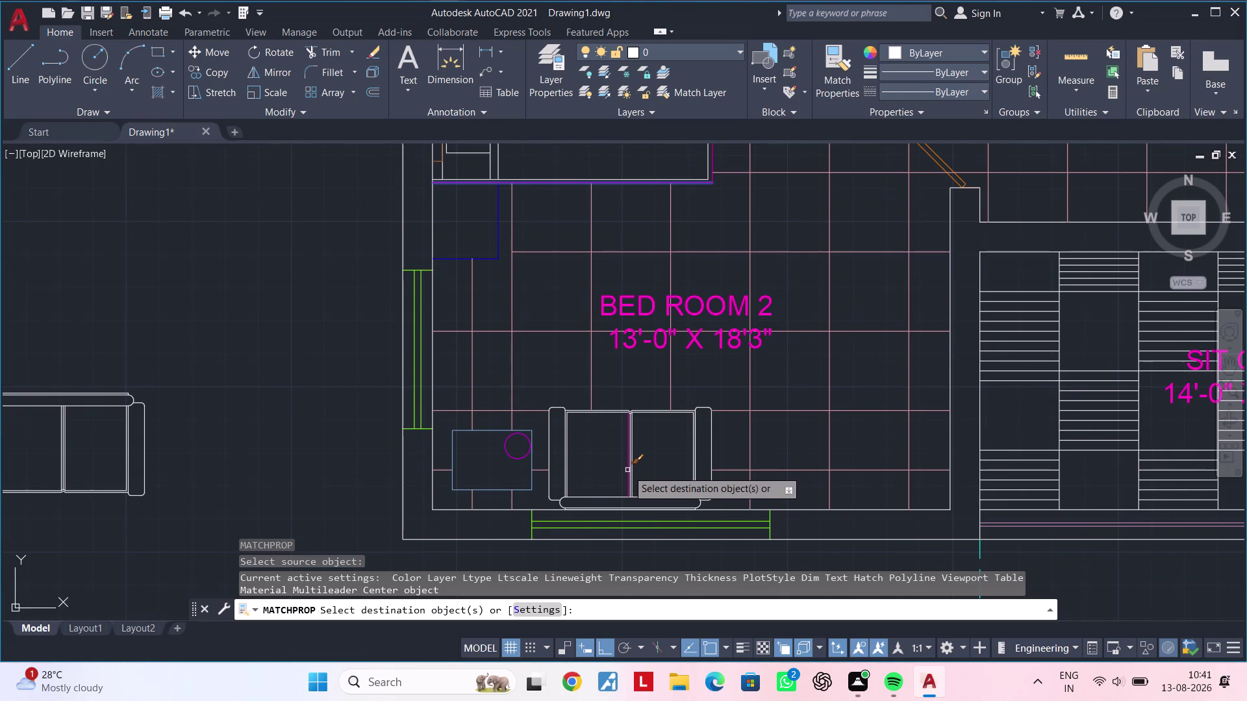
scroll(up, 3)
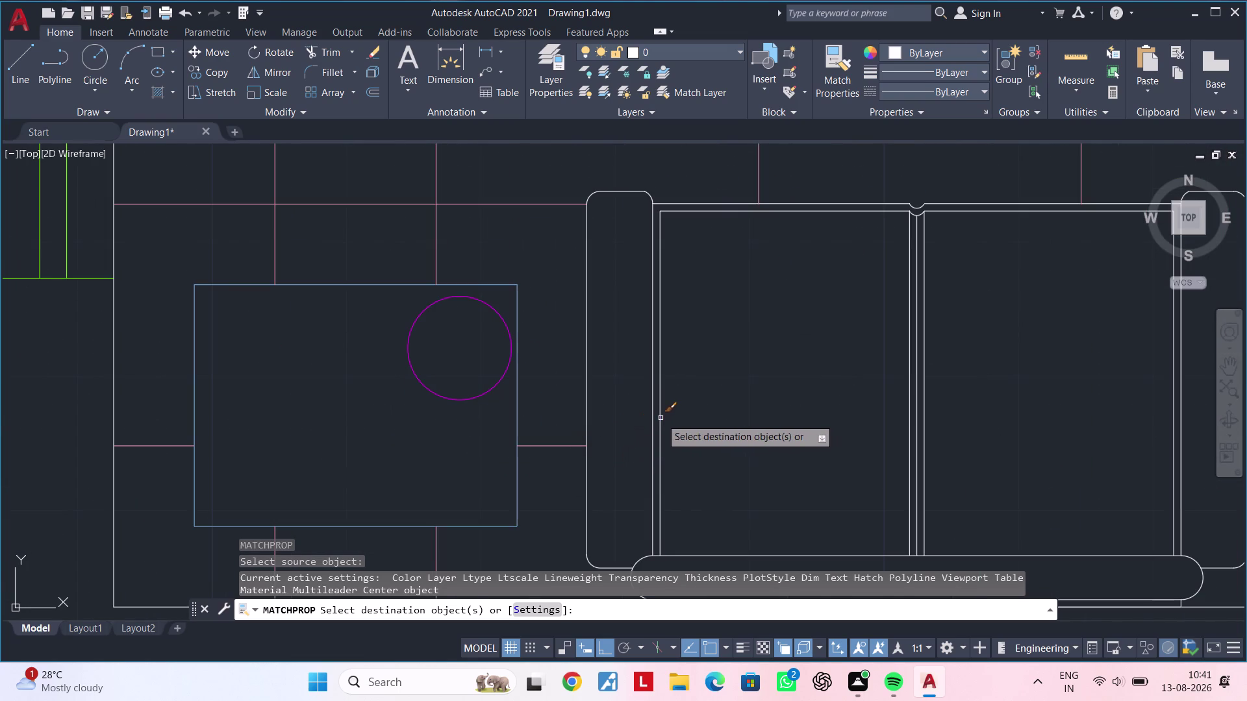
click(660, 418)
middle_drag(773, 389, 681, 390)
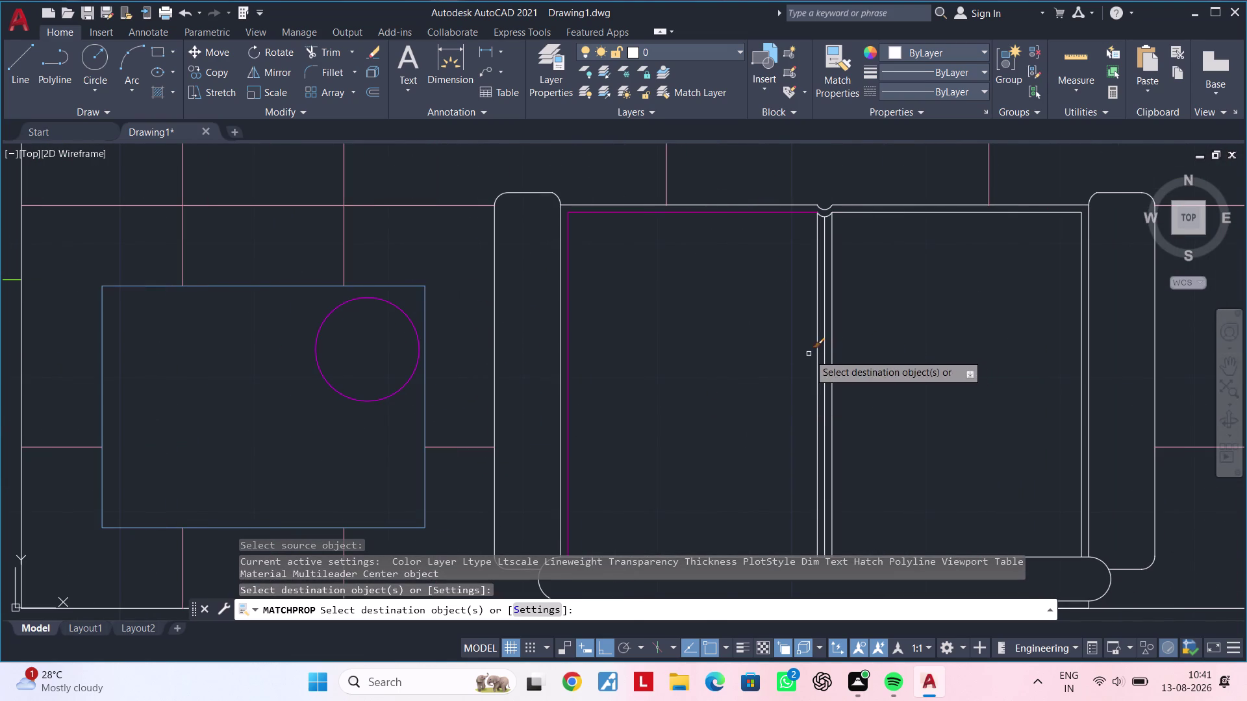
click(808, 354)
double_click(914, 361)
drag(899, 355, 832, 371)
drag(797, 379, 782, 383)
click(782, 383)
drag(864, 349, 829, 365)
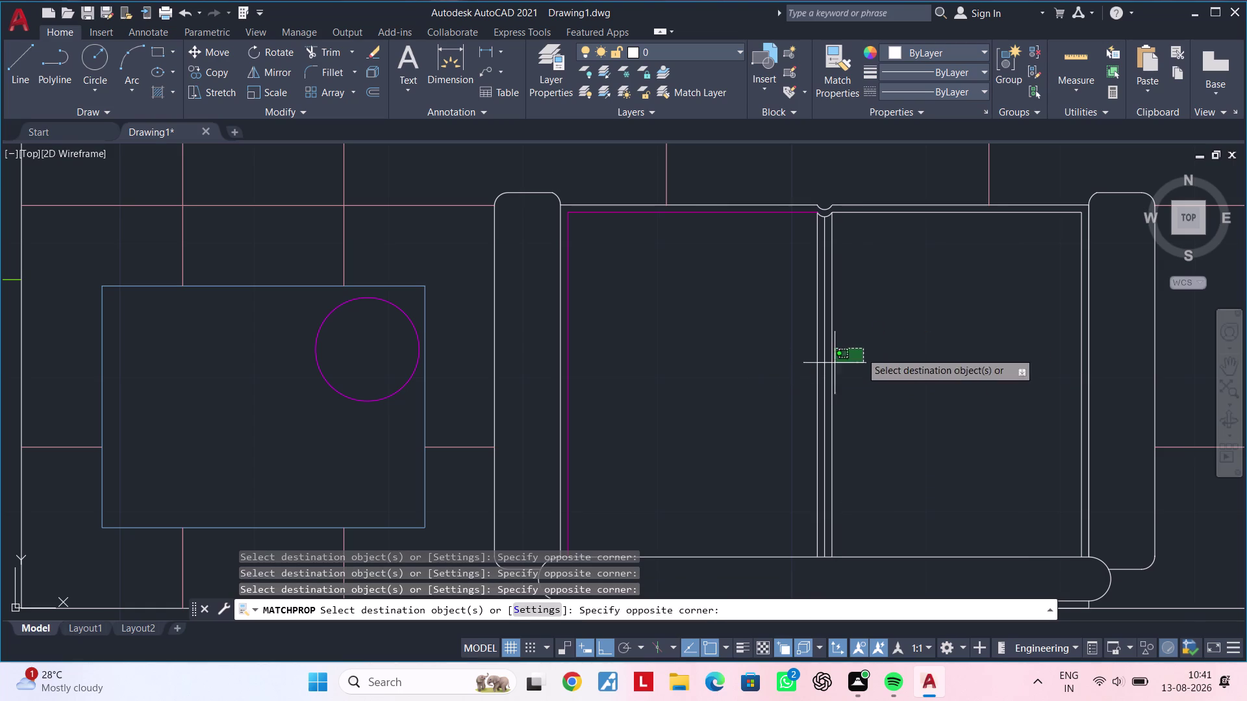
triple_click(779, 370)
Make the right cushion outline and the outer cushion edges magenta.
middle_drag(976, 349, 808, 355)
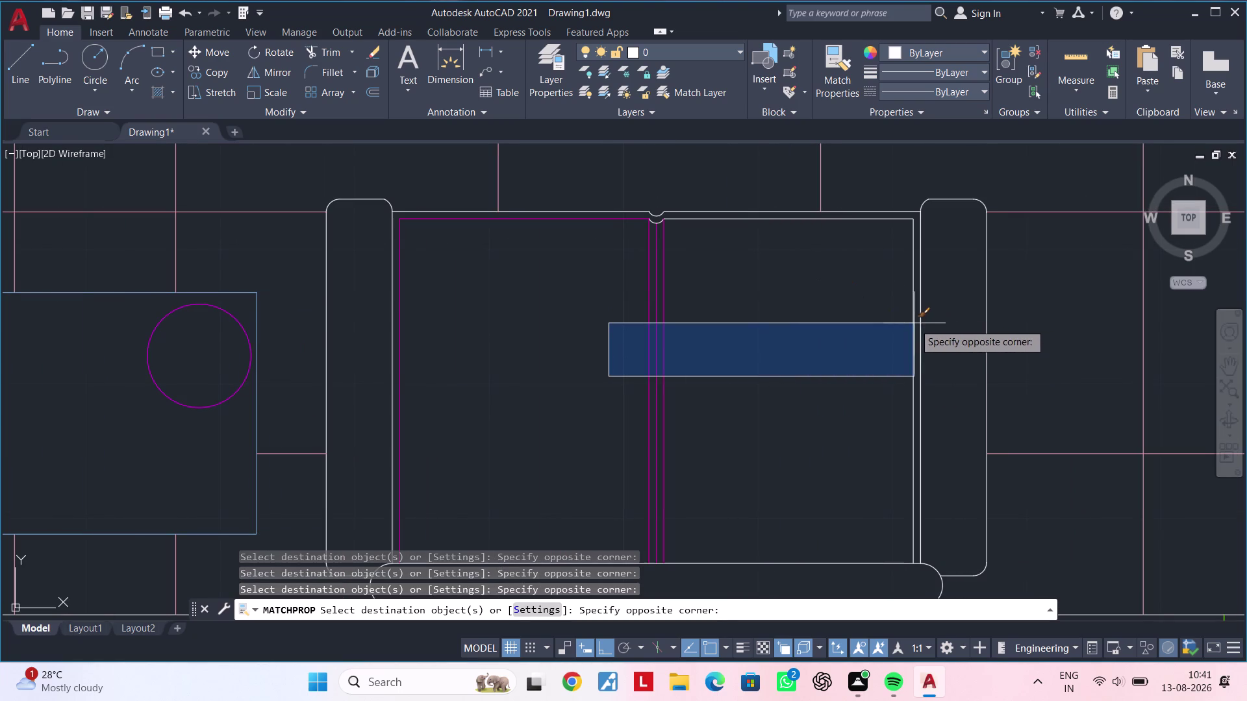
click(913, 323)
click(917, 322)
double_click(907, 323)
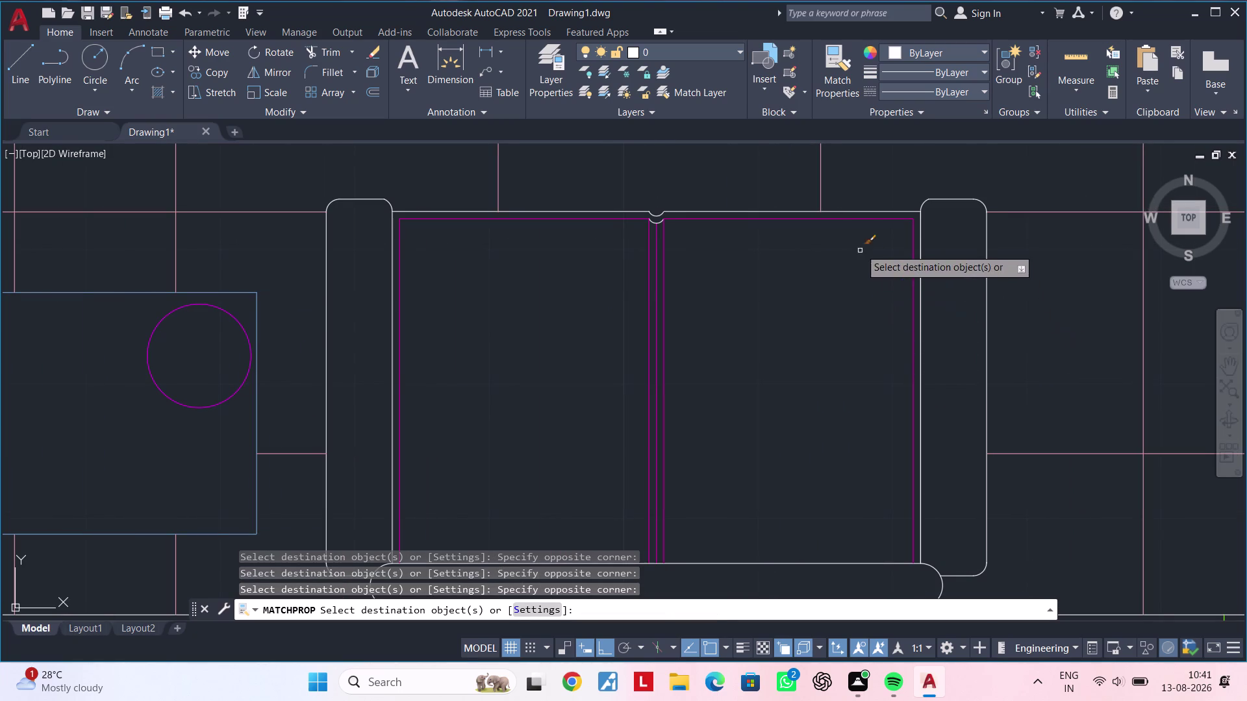
click(654, 223)
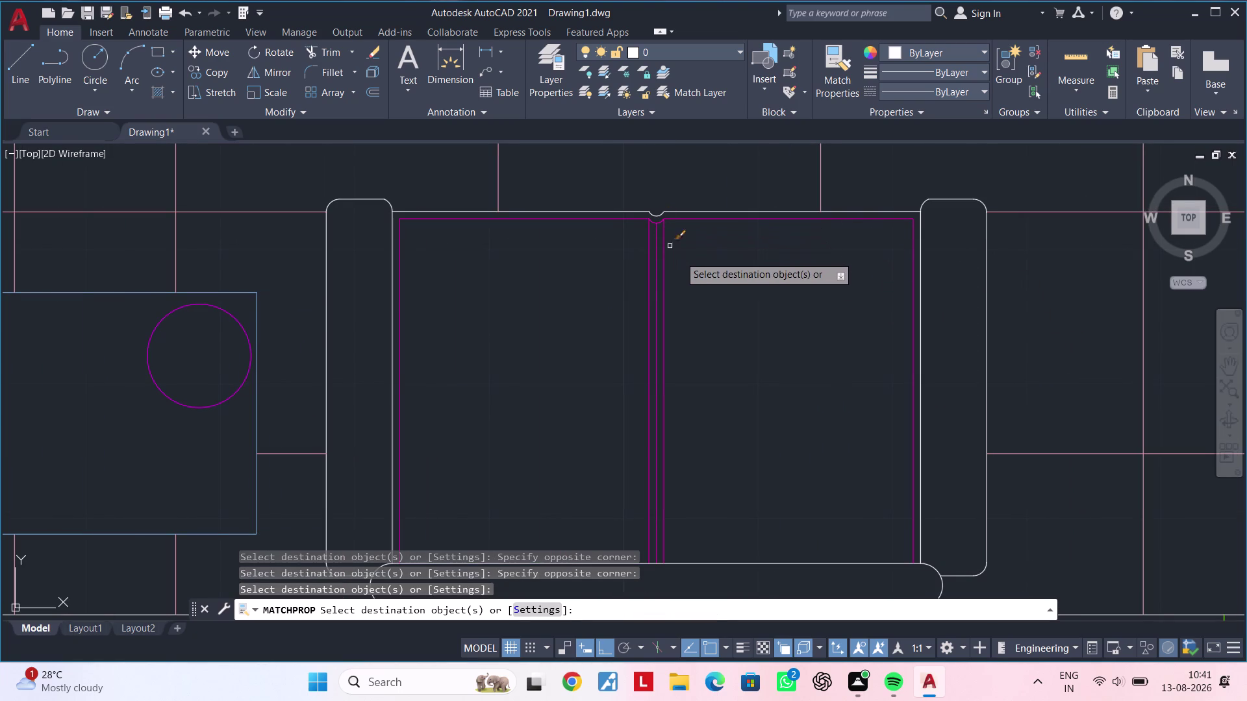
click(686, 211)
click(634, 211)
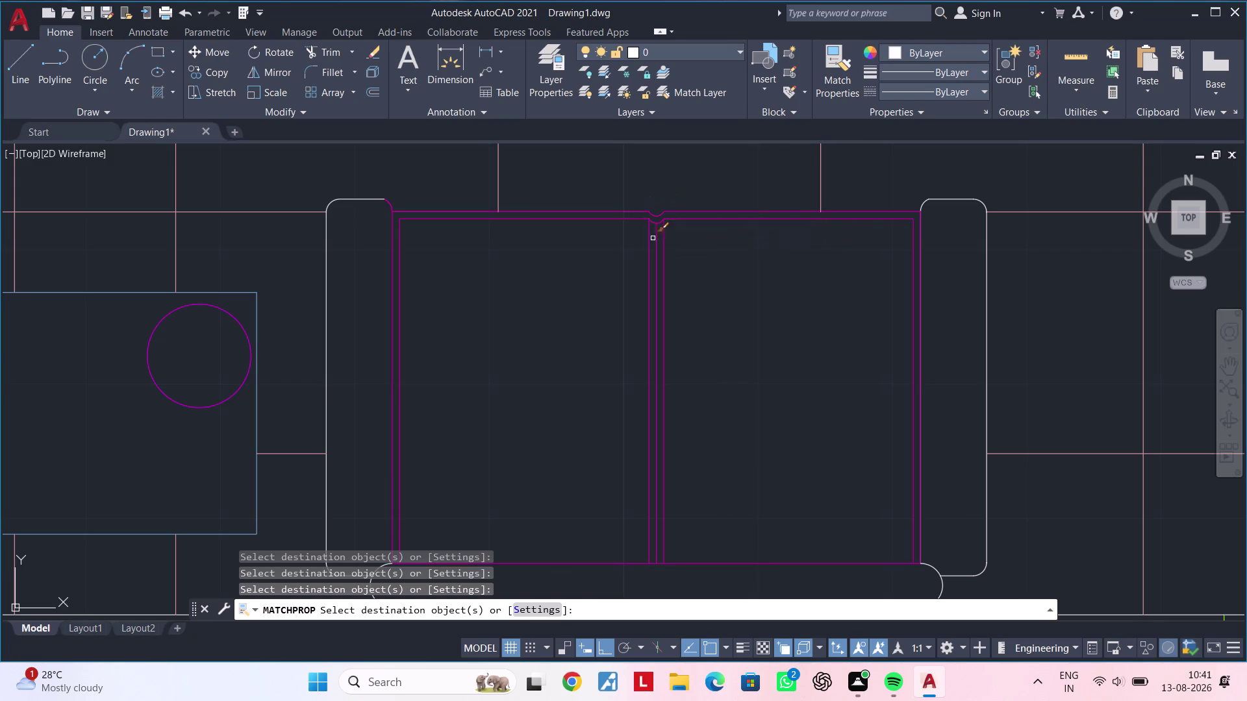
Zoom out to view Bed Room 2 and its recoloured sofa.
scroll(down, 3)
middle_drag(743, 311, 655, 309)
scroll(down, 3)
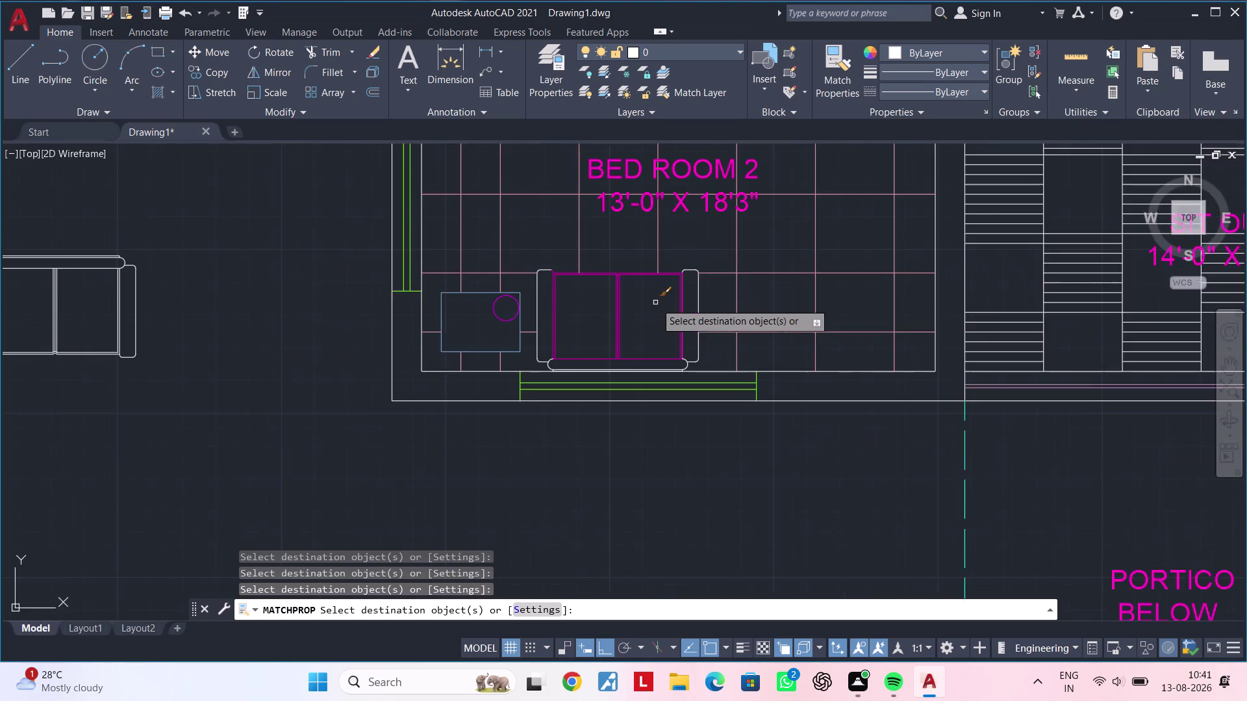
middle_drag(655, 303, 587, 331)
scroll(down, 3)
middle_drag(595, 330, 466, 345)
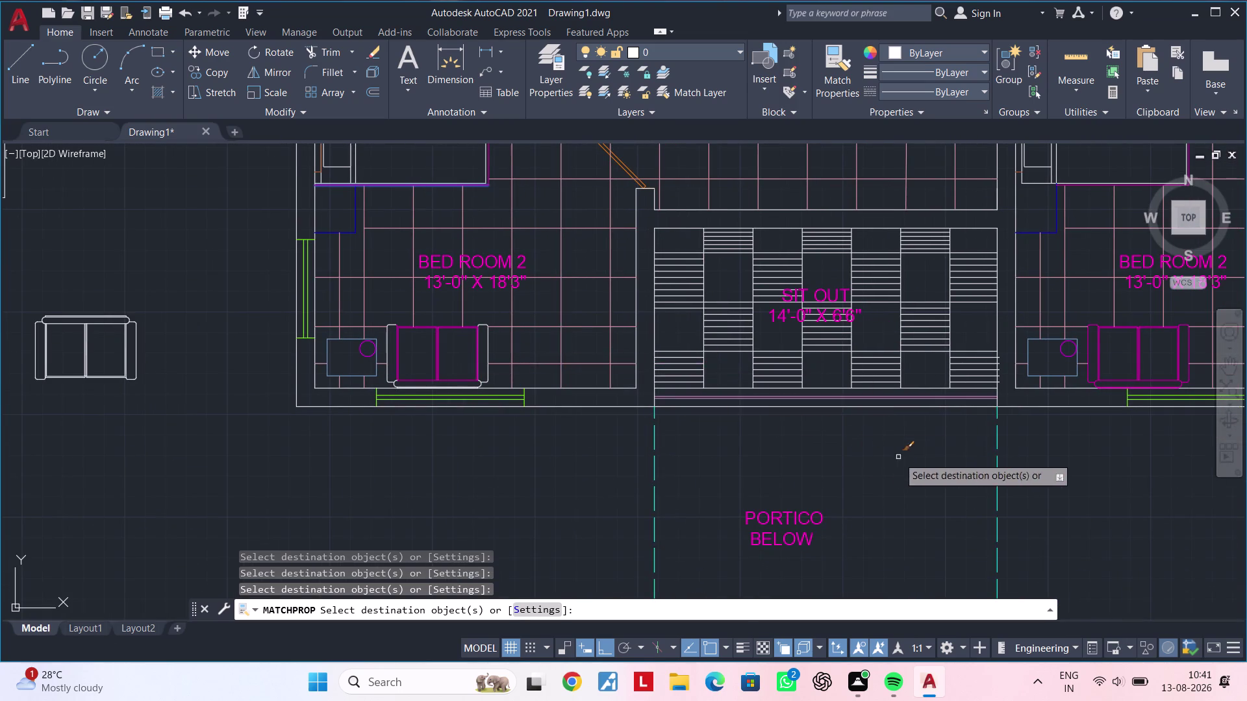
middle_drag(891, 459, 1004, 457)
middle_drag(556, 426, 614, 428)
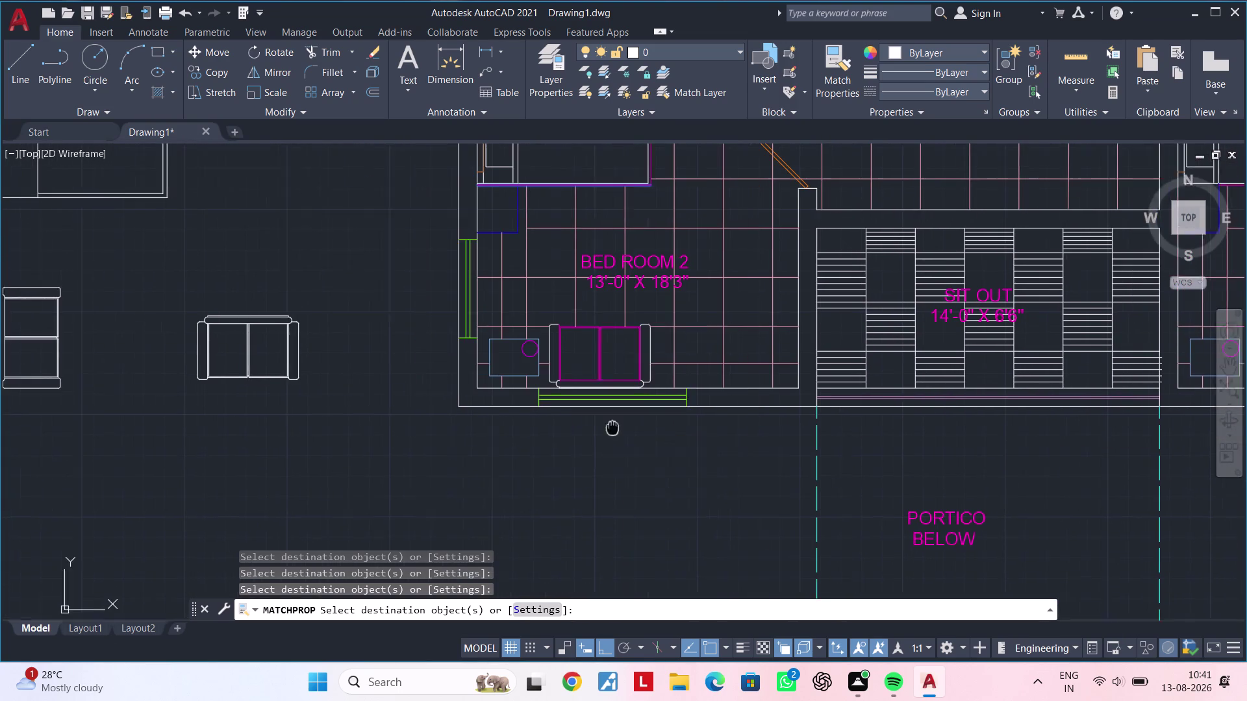
Cancel the active property matching with repeated Escape presses.
middle_drag(615, 428, 625, 425)
key(Escape)
key(Escape)
key(Escape)
key(Escape)
key(Escape)
key(Escape)
key(Escape)
key(Escape)
scroll(up, 3)
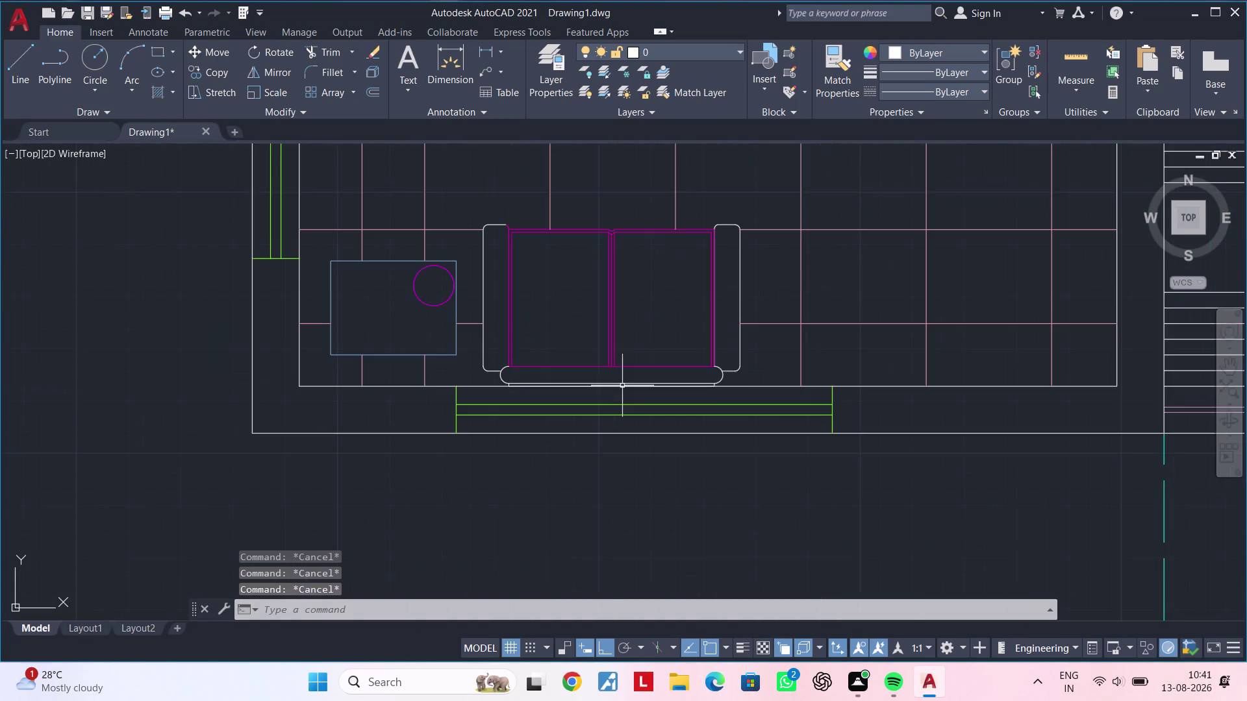
middle_drag(622, 386, 634, 439)
key(Escape)
key(Escape)
key(Escape)
key(Escape)
key(Escape)
key(Escape)
key(Escape)
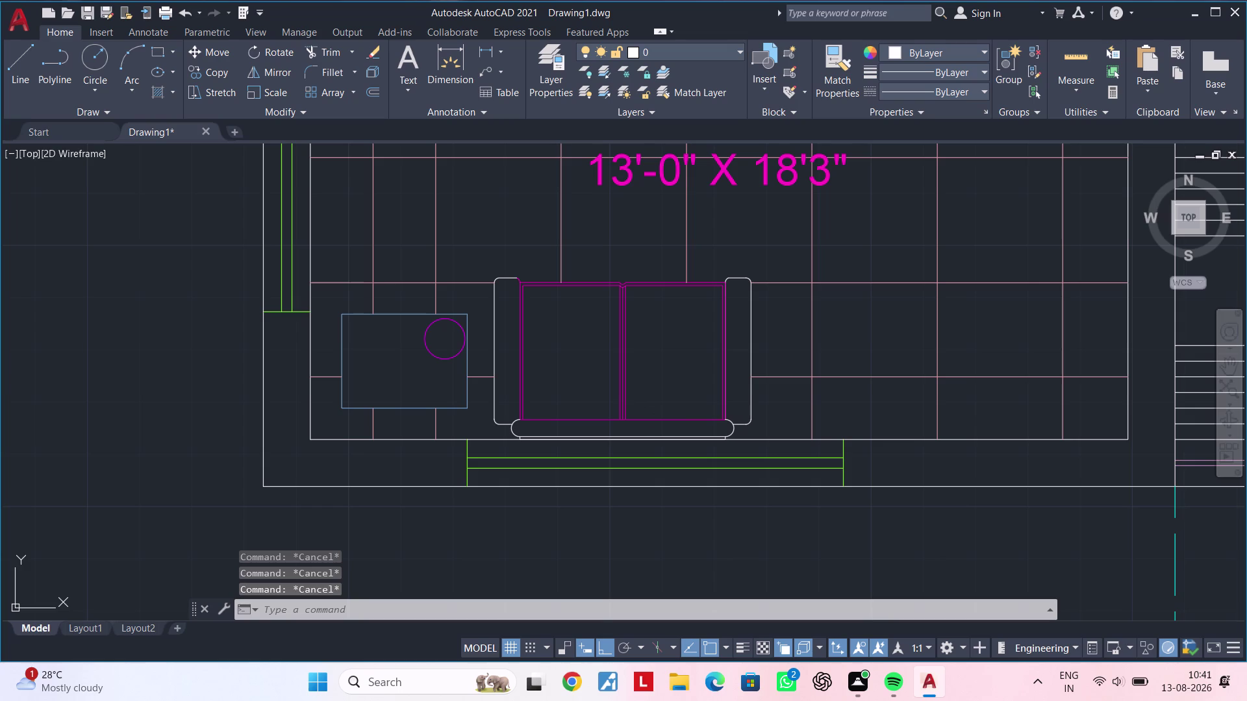
key(Escape)
key(Escape)
key(Escape)
key(Escape)
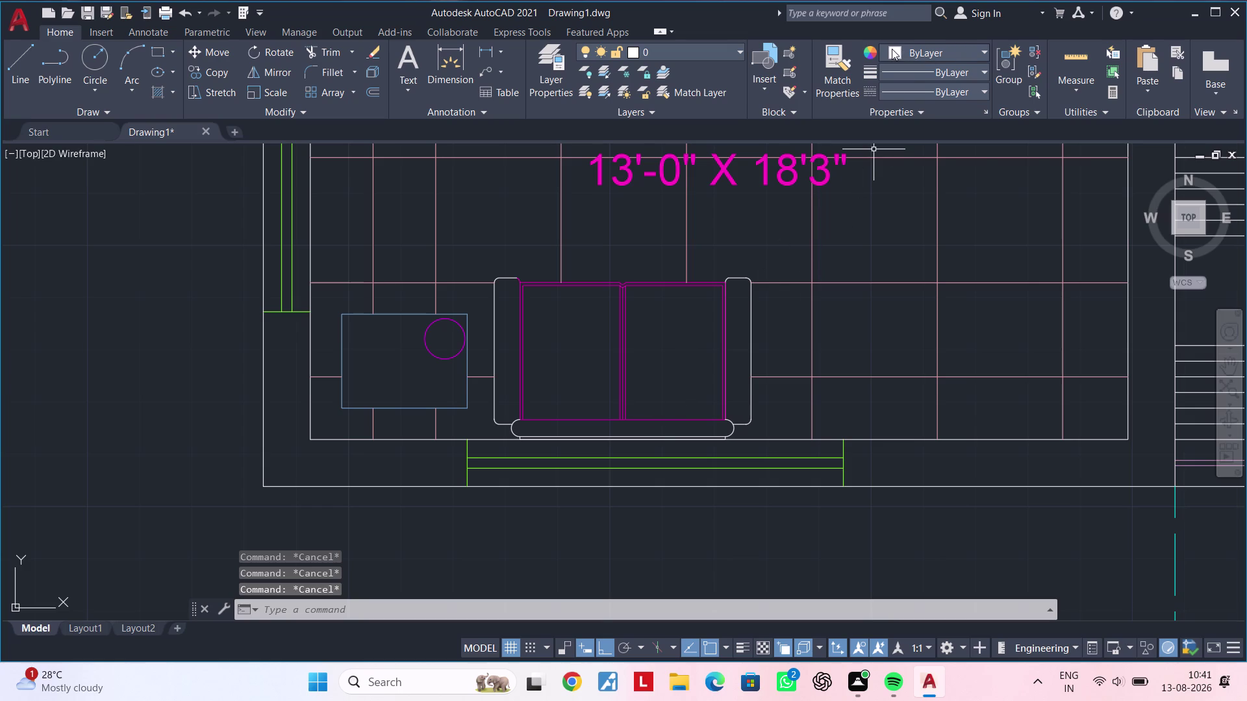
click(891, 49)
key(Escape)
key(Escape)
Select the right armrest's inner line, rounded top, outline and lower curve.
click(750, 352)
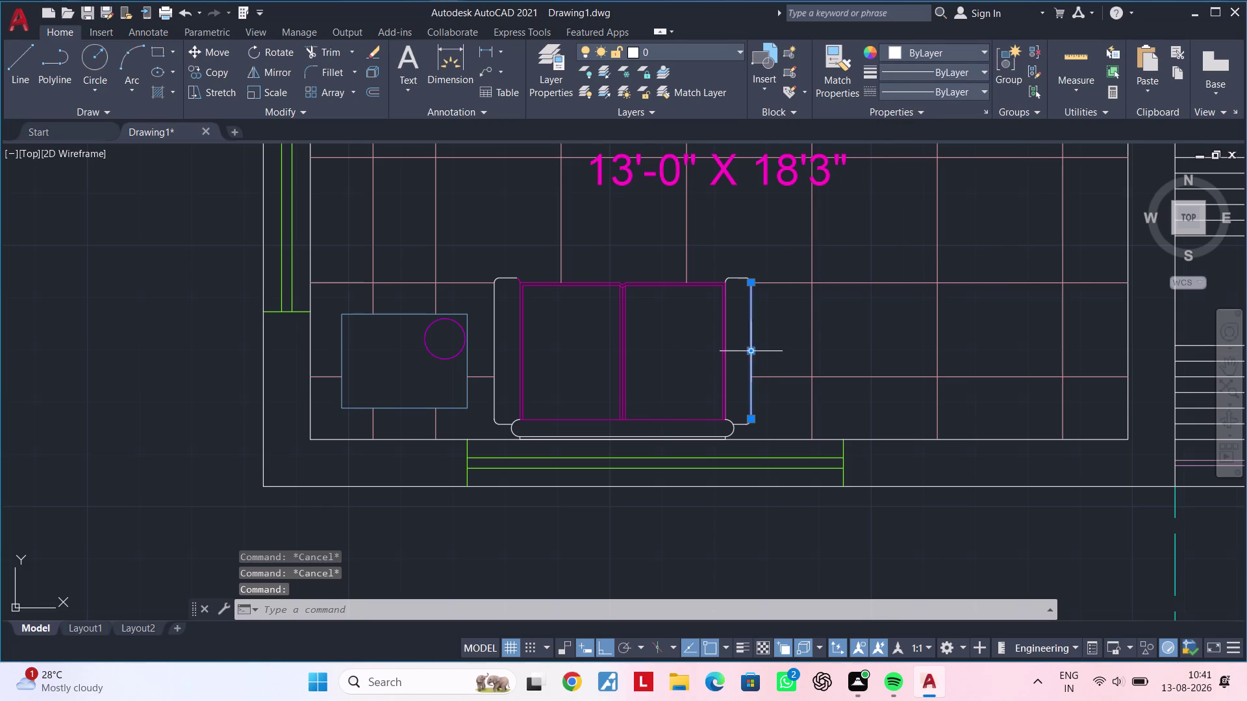
key(Escape)
click(741, 277)
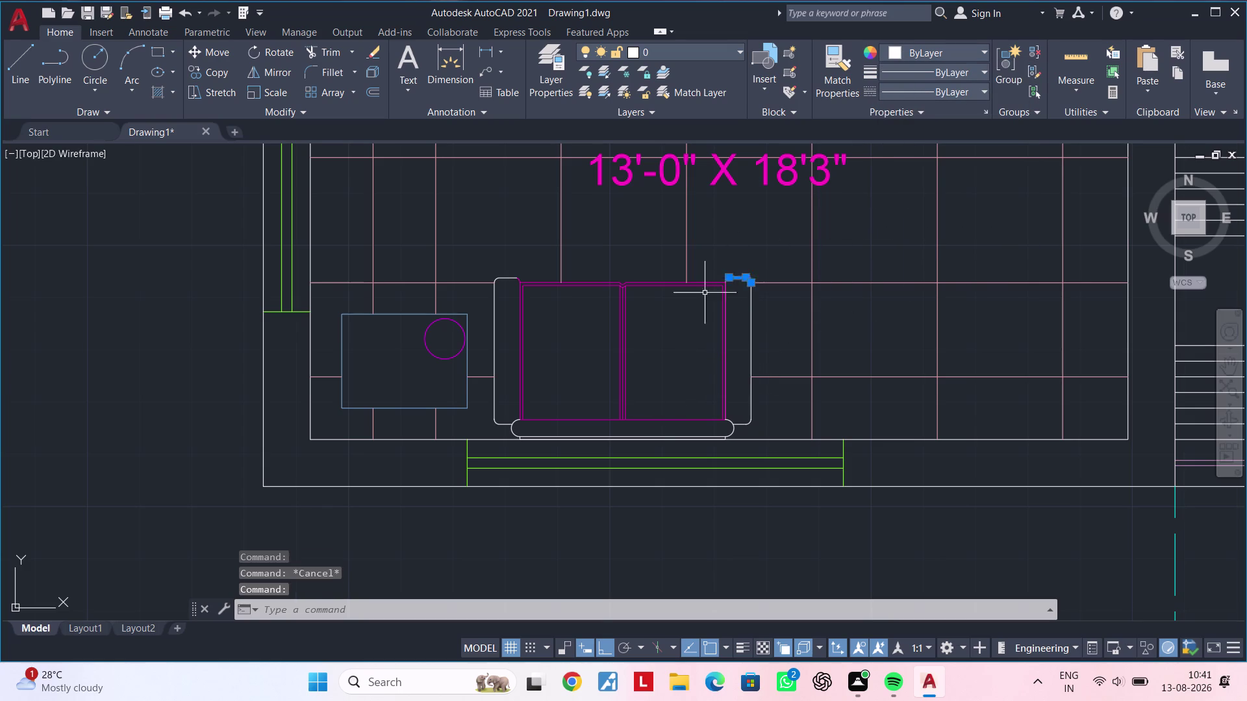
scroll(up, 3)
scroll(up, 3)
click(687, 263)
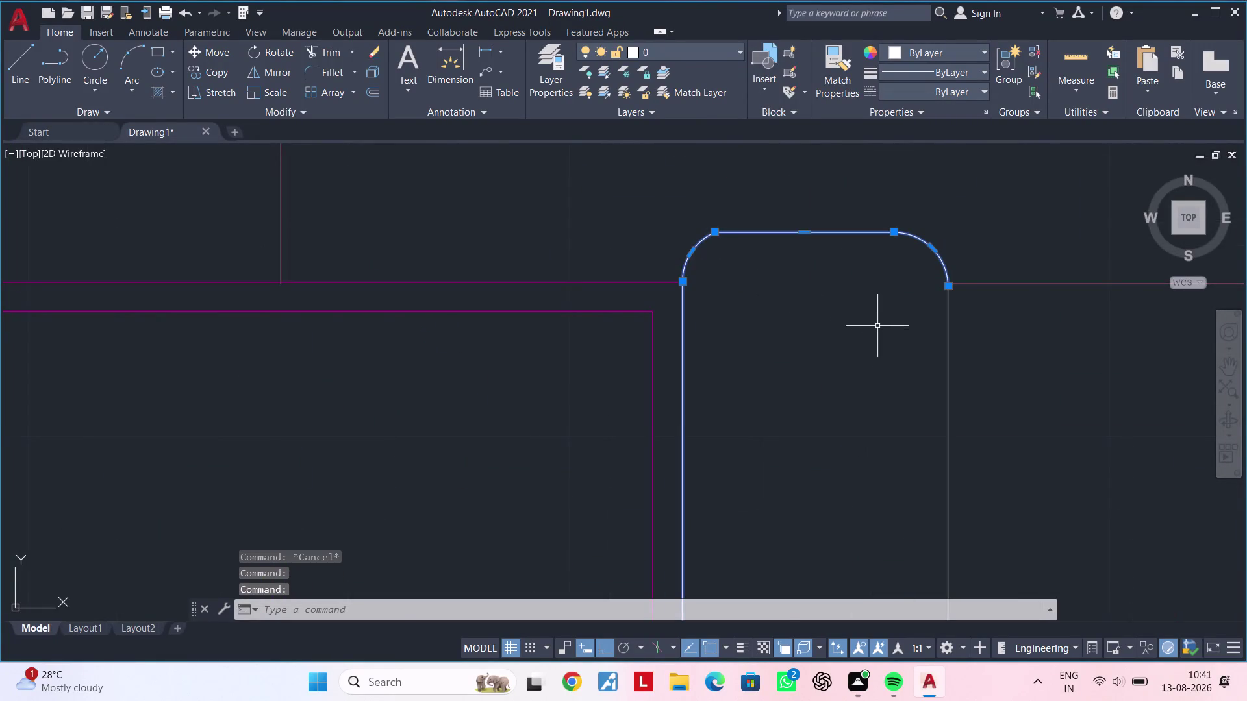
scroll(down, 3)
middle_drag(872, 382, 769, 289)
click(793, 313)
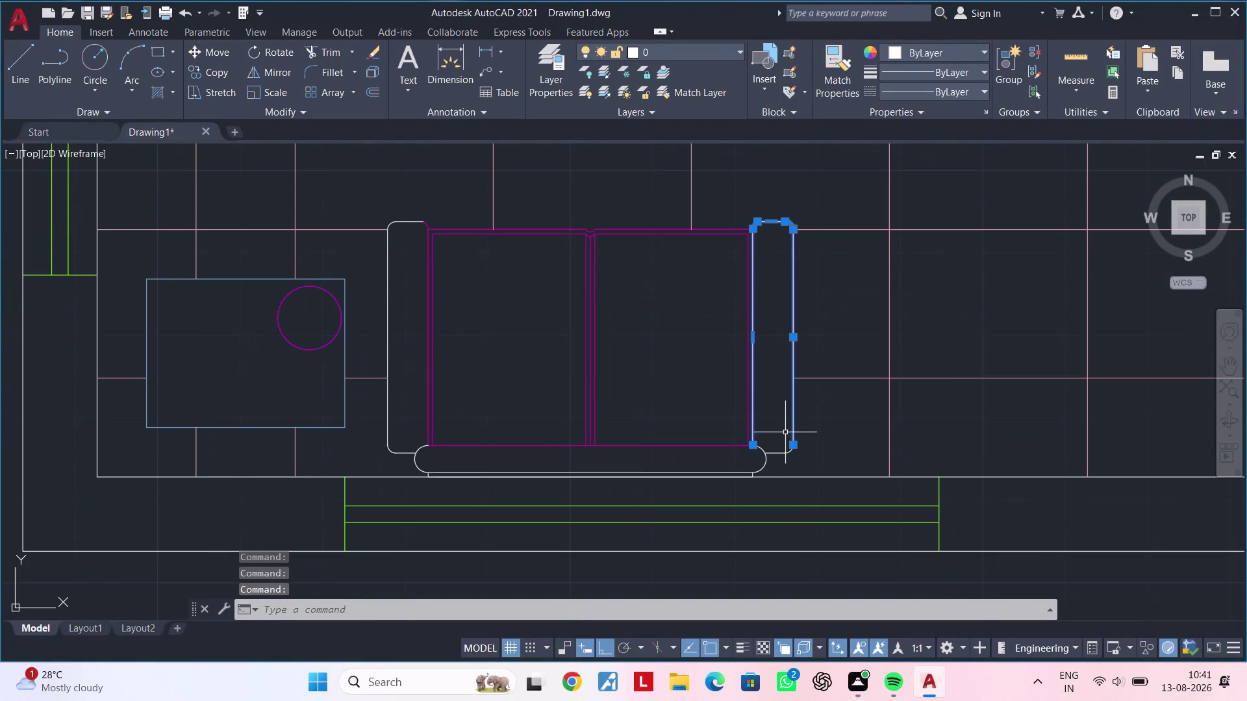
scroll(up, 3)
click(769, 419)
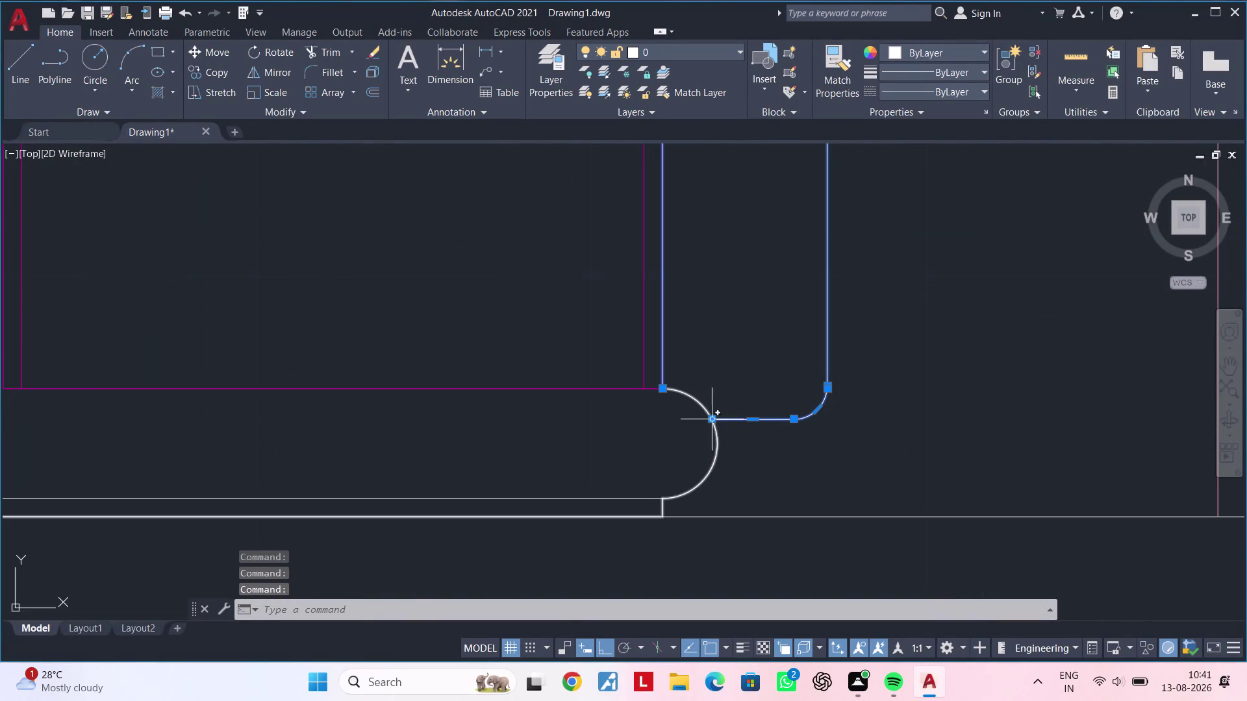
Add the sofa base curve, front base bar and left base end to the selection.
click(718, 439)
scroll(down, 3)
middle_drag(611, 444, 754, 442)
scroll(up, 3)
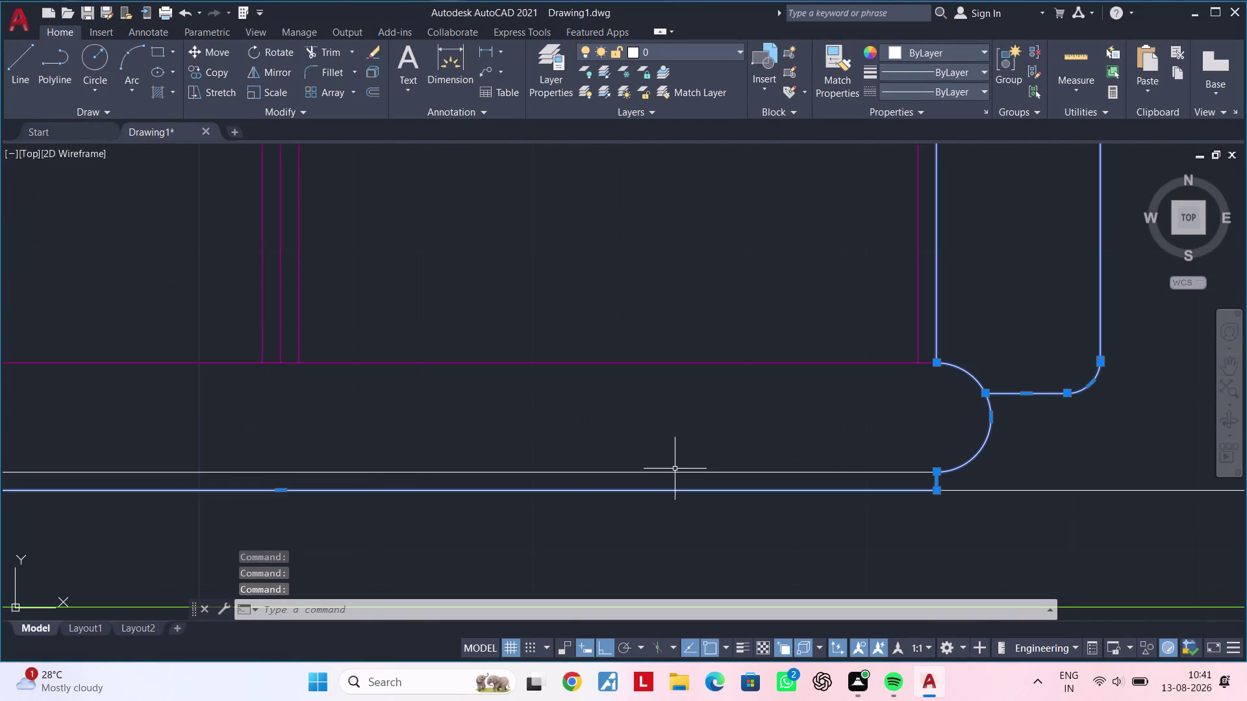
click(673, 473)
middle_drag(580, 415, 1148, 426)
scroll(down, 3)
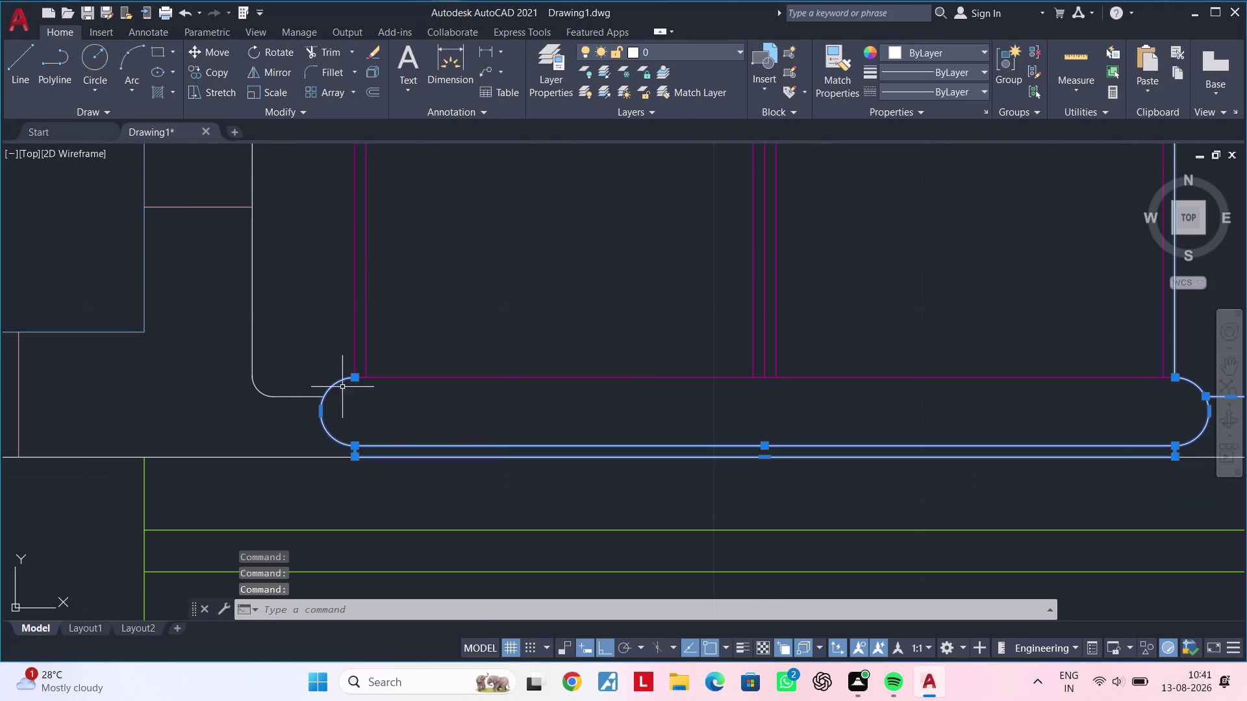
click(288, 396)
click(251, 293)
Add the left armrest outline and its top curve to the selection.
middle_drag(276, 279, 326, 518)
scroll(down, 3)
scroll(up, 3)
click(348, 287)
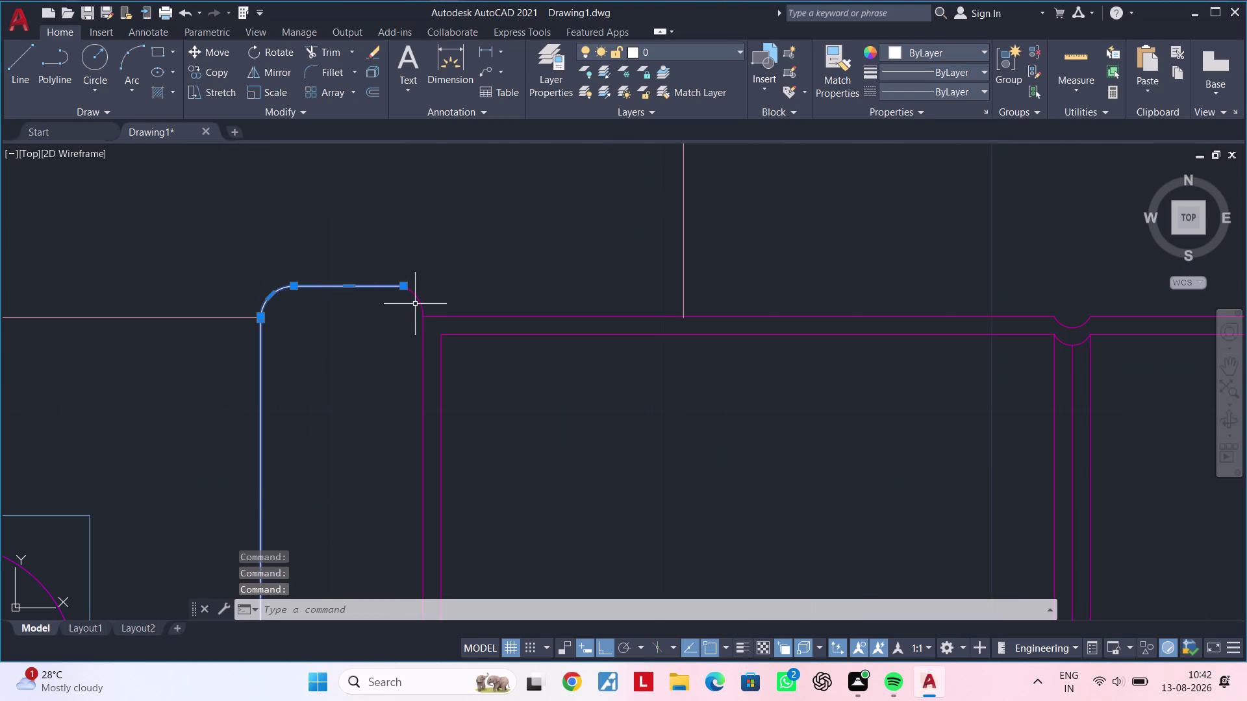
click(419, 301)
scroll(down, 3)
middle_drag(411, 326, 382, 299)
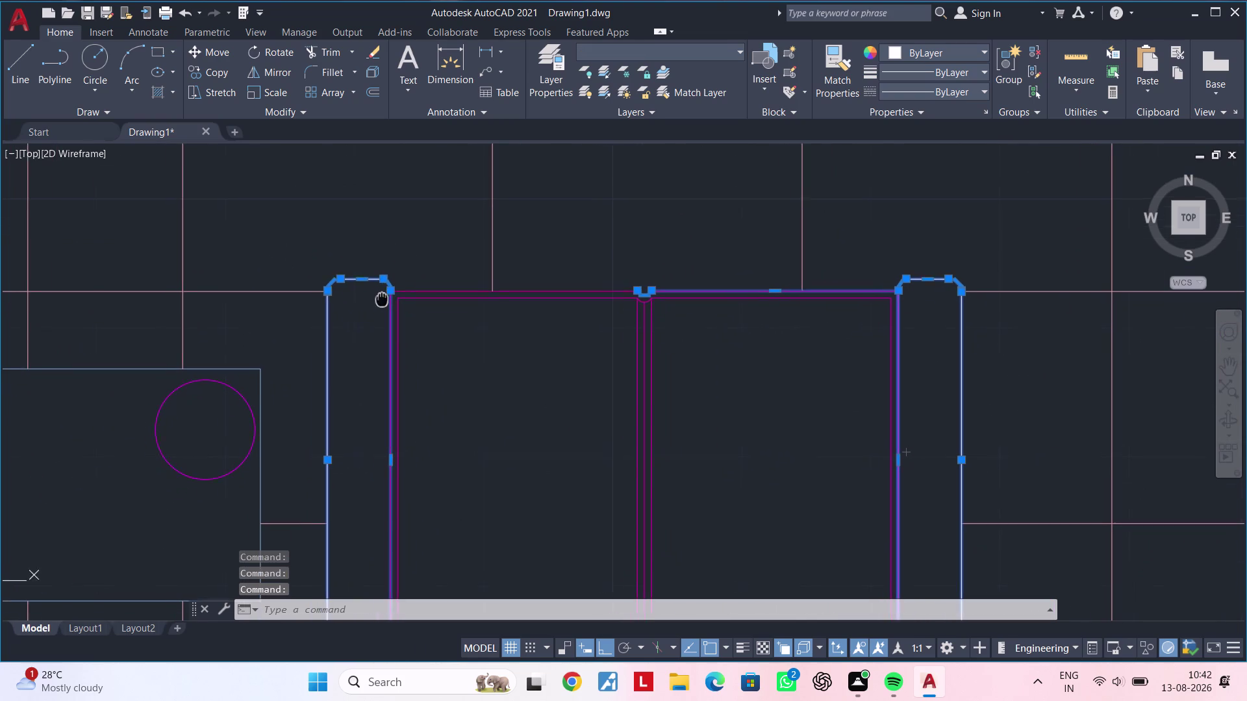
middle_drag(381, 299, 383, 296)
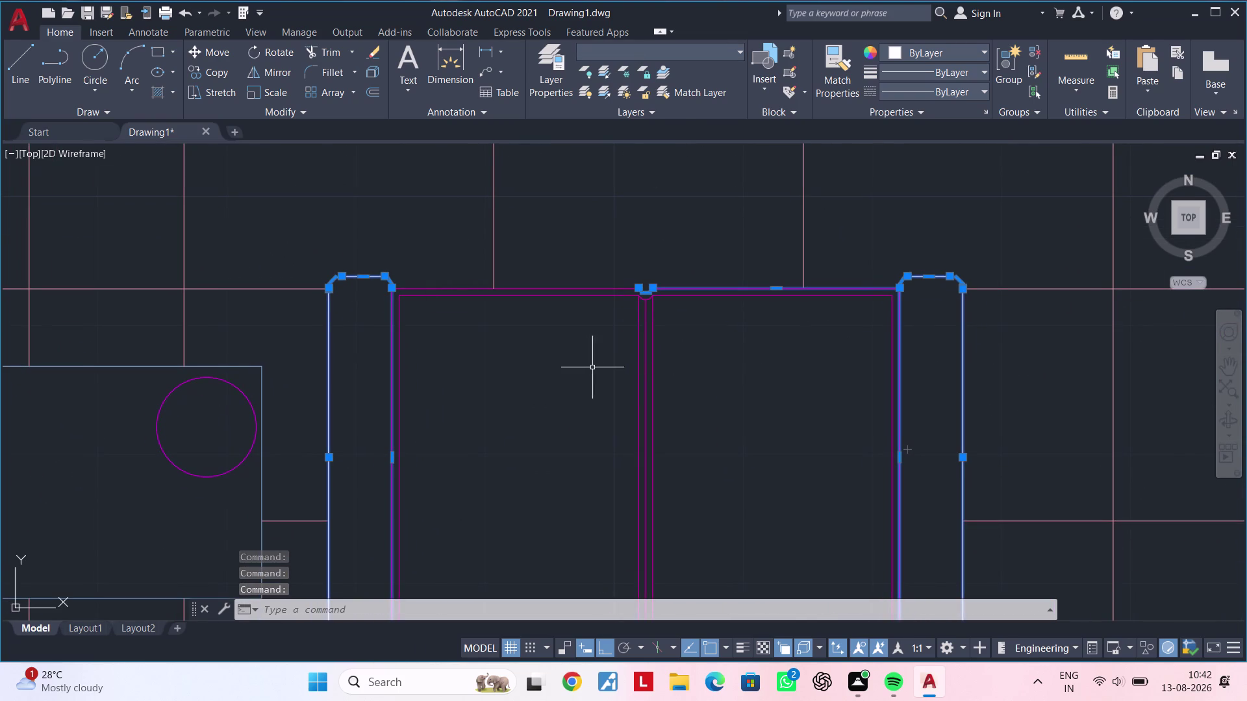
Pan along the selected sofa, then clear the selection.
middle_drag(531, 362, 657, 325)
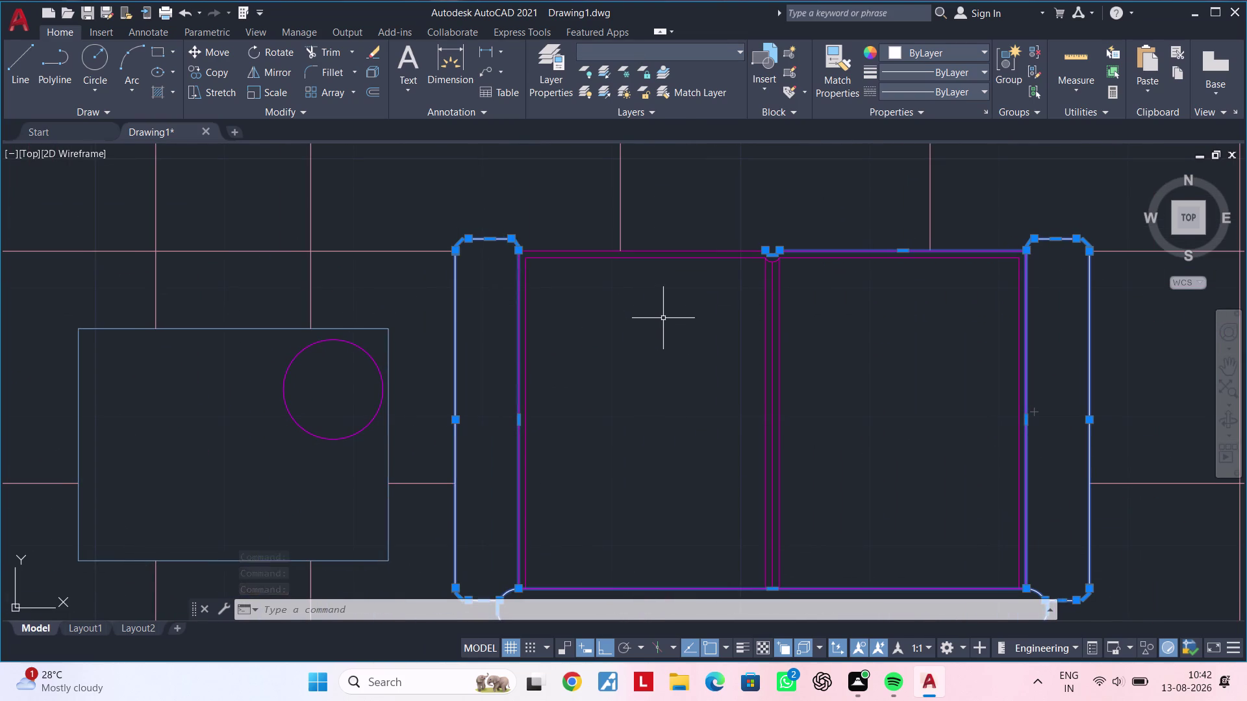
scroll(up, 3)
middle_drag(663, 319, 658, 275)
scroll(down, 3)
middle_drag(658, 274, 582, 296)
scroll(up, 3)
scroll(up, 3)
scroll(down, 3)
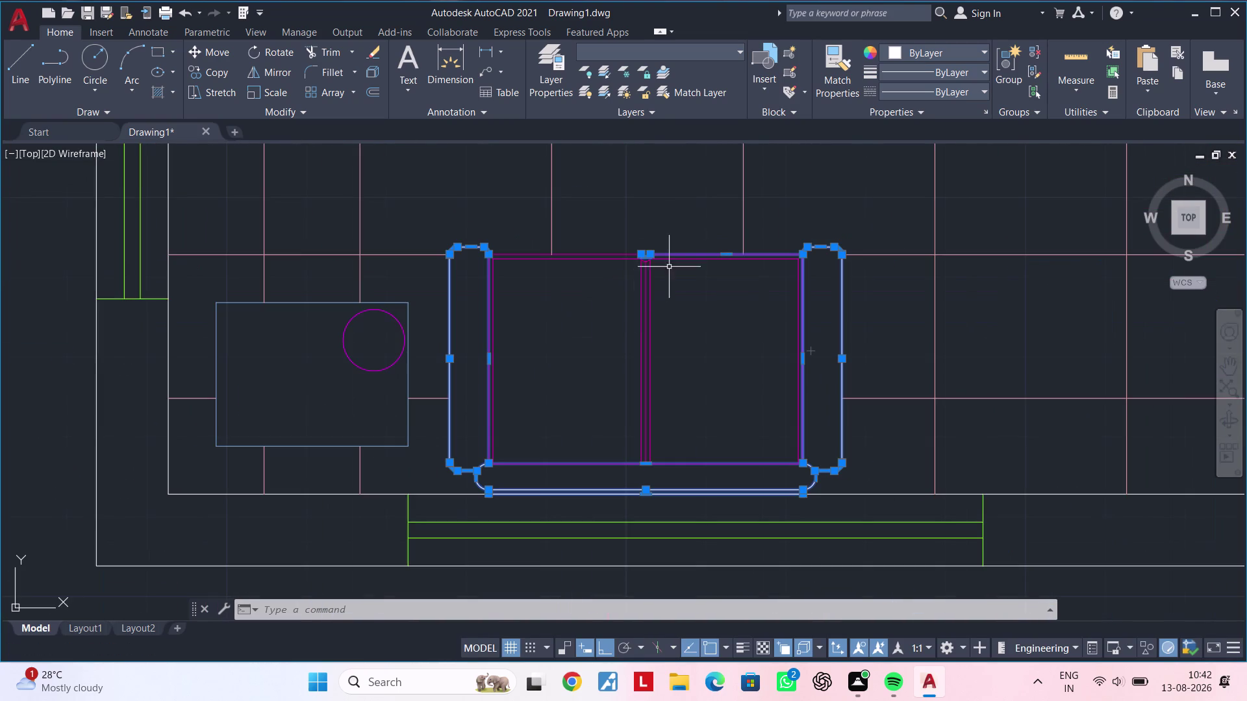
key(Escape)
key(Escape)
key(Escape)
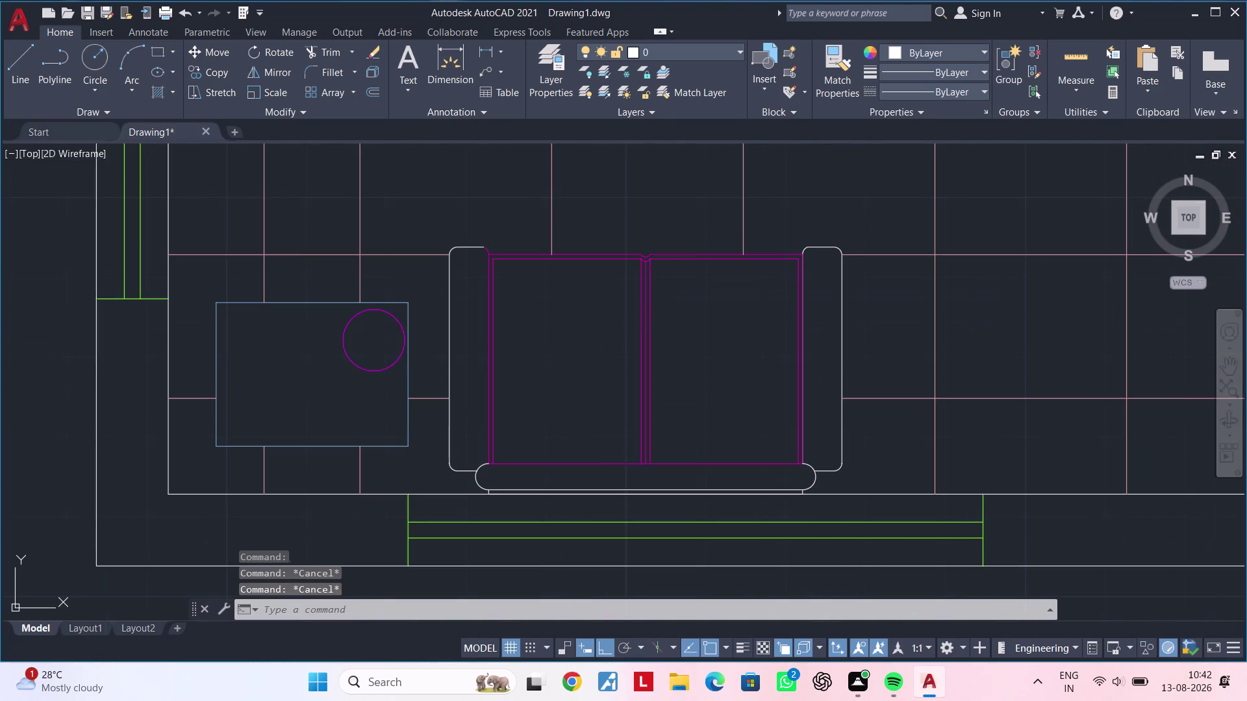
Undo four times to reverse the sofa's Match Properties changes and explode.
scroll(down, 3)
middle_drag(575, 315, 453, 396)
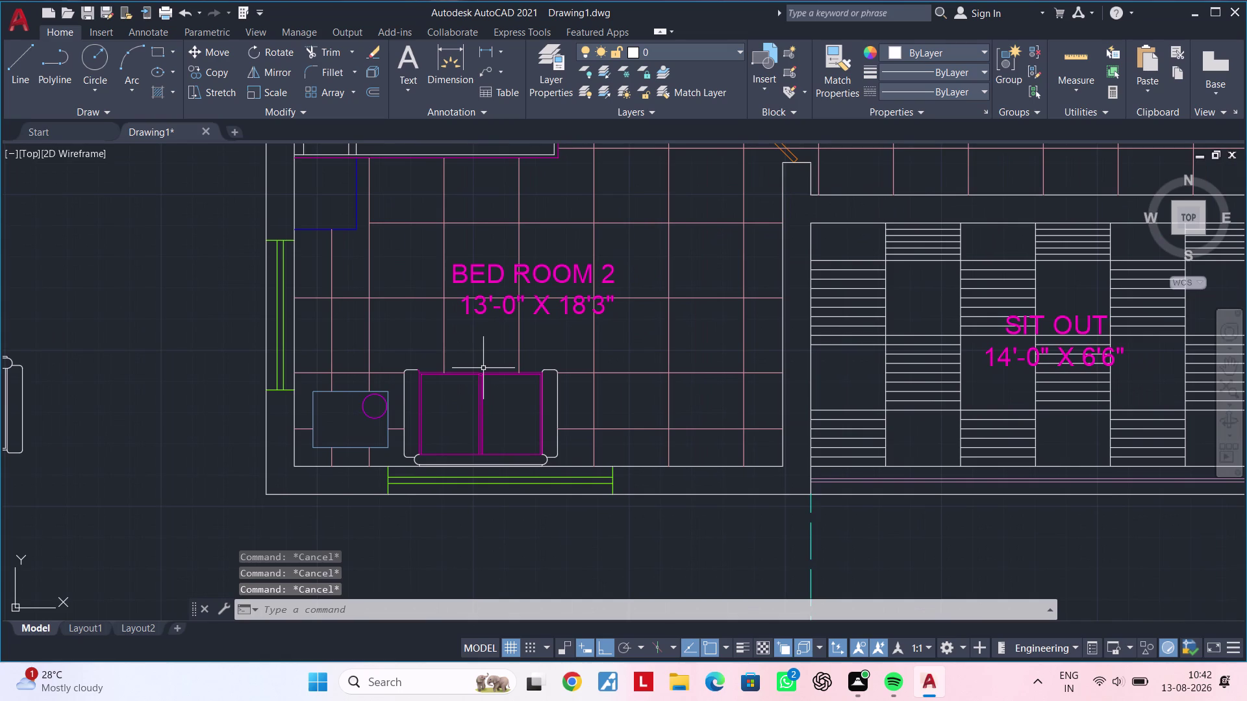
scroll(down, 3)
scroll(up, 3)
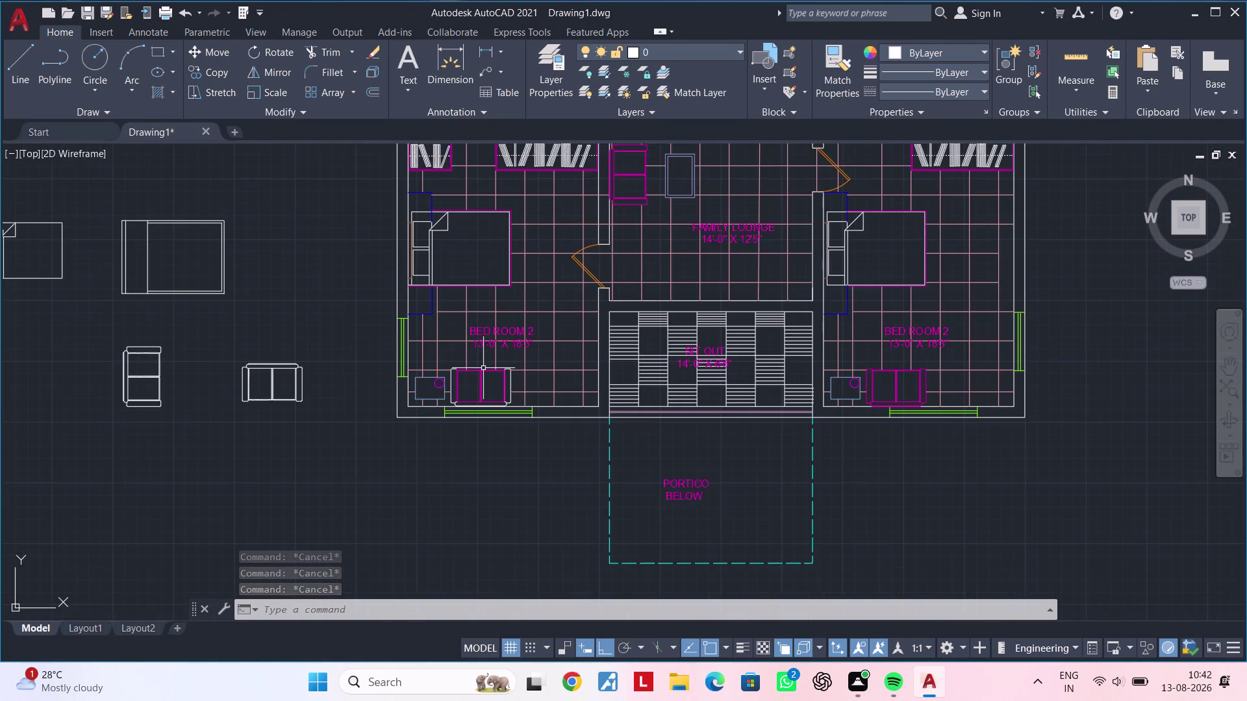
middle_drag(492, 386, 552, 485)
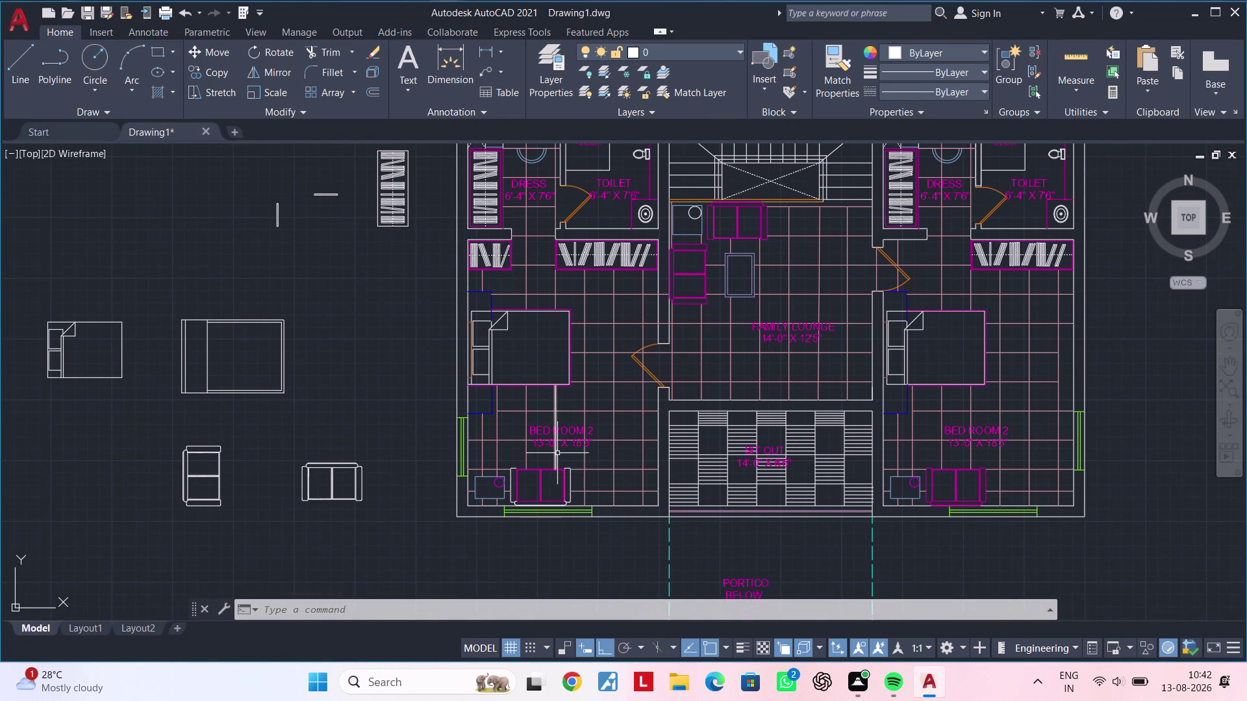
key(ctrl+z)
key(ctrl+z)
key(ctrl+z)
key(ctrl+z)
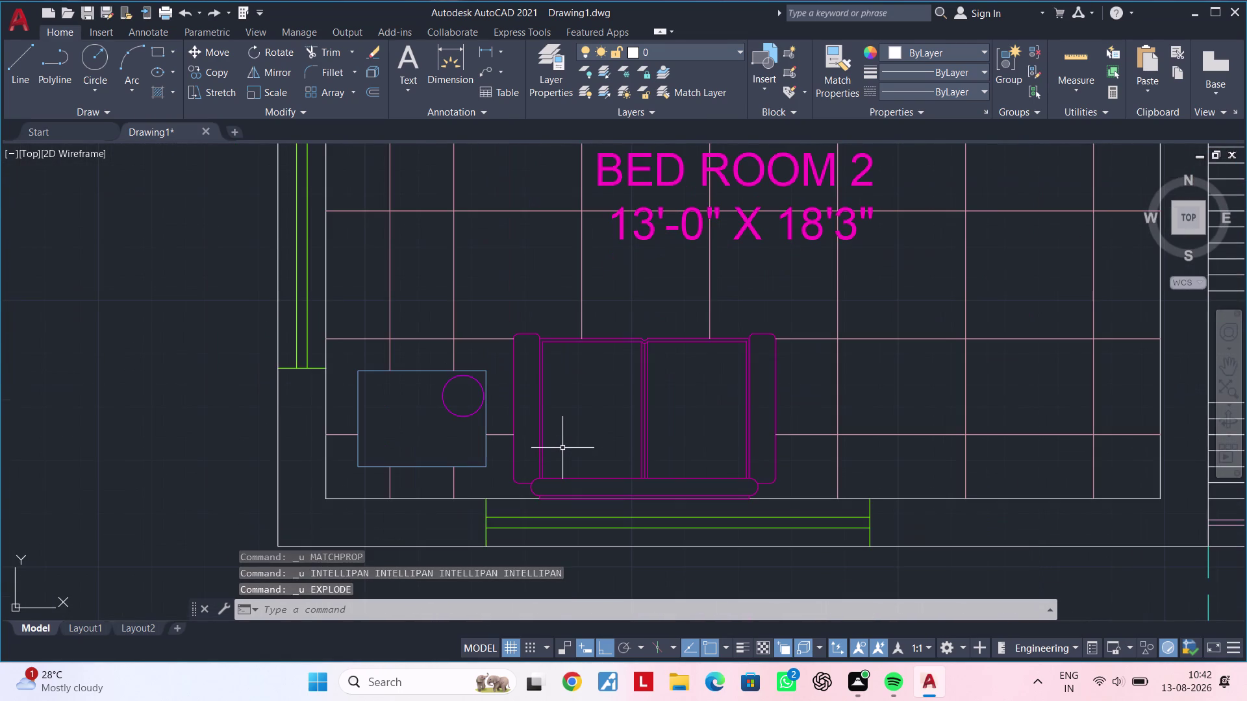
Frame Bedroom 2 and Sit Out, then select the Bedroom 2 label.
scroll(down, 3)
middle_drag(647, 430, 479, 434)
middle_drag(852, 496, 808, 493)
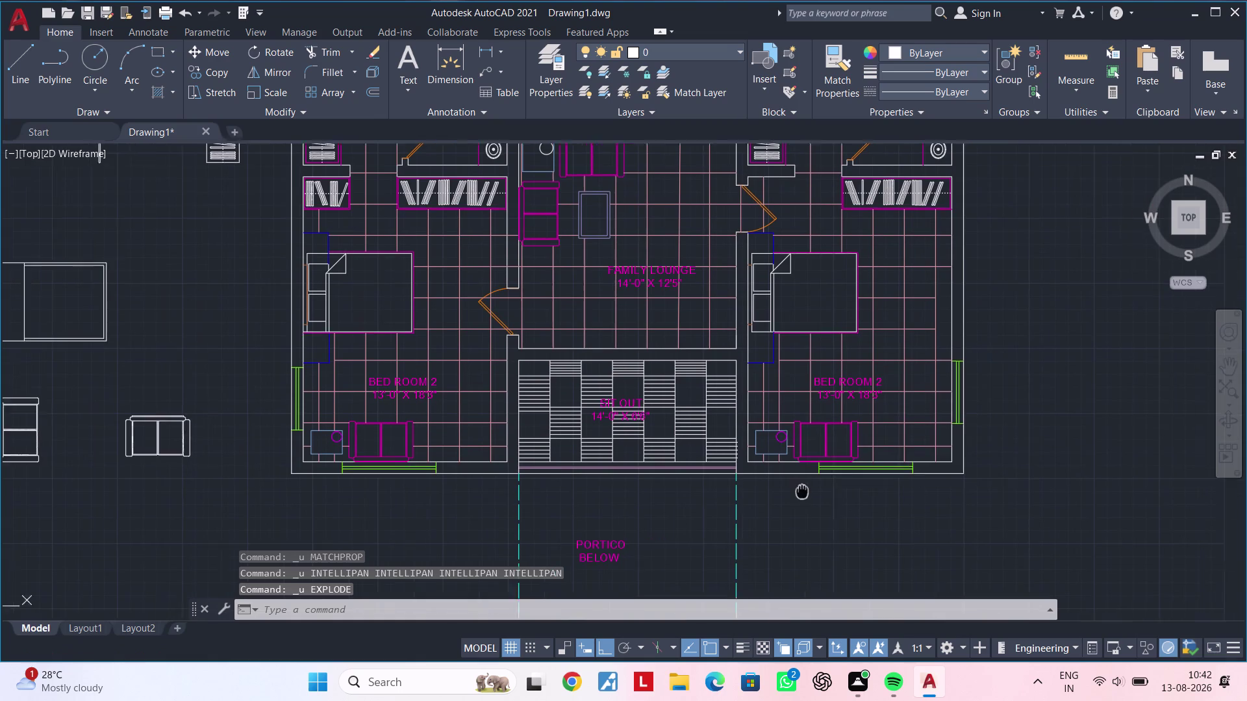
middle_drag(808, 493, 765, 497)
scroll(up, 3)
middle_drag(742, 475, 960, 550)
key(Escape)
key(Escape)
middle_drag(628, 451, 782, 469)
key(Escape)
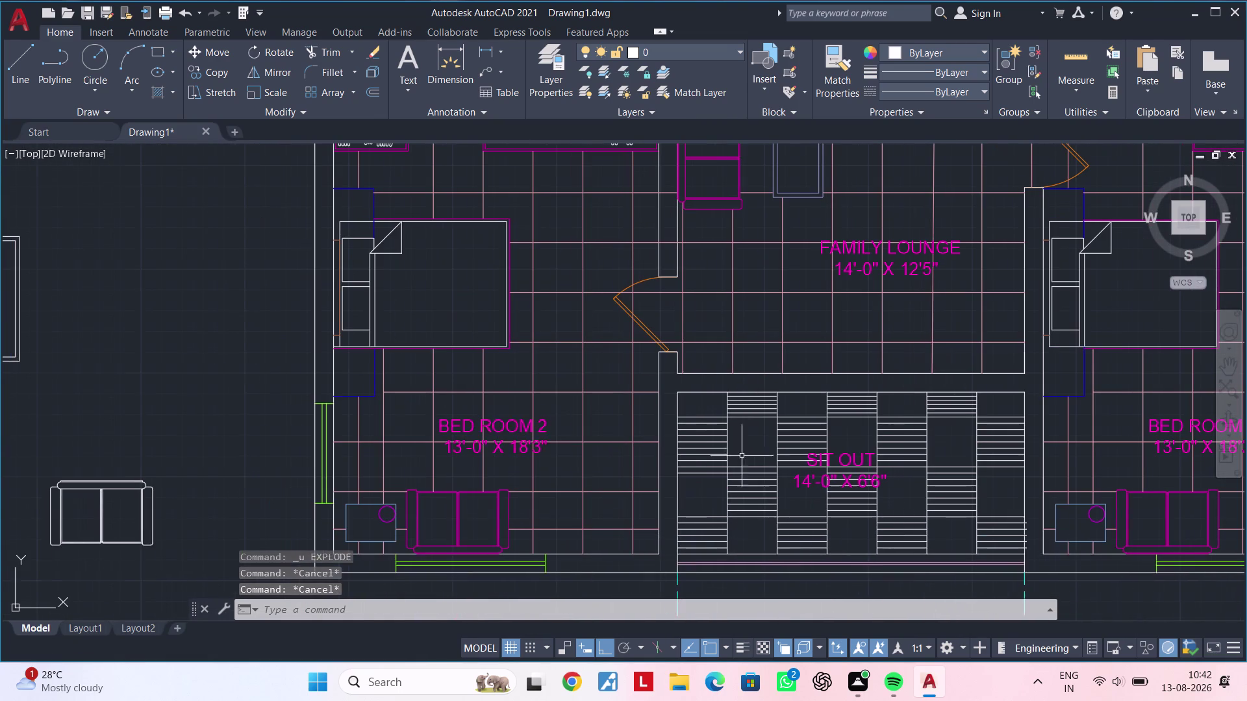
click(491, 429)
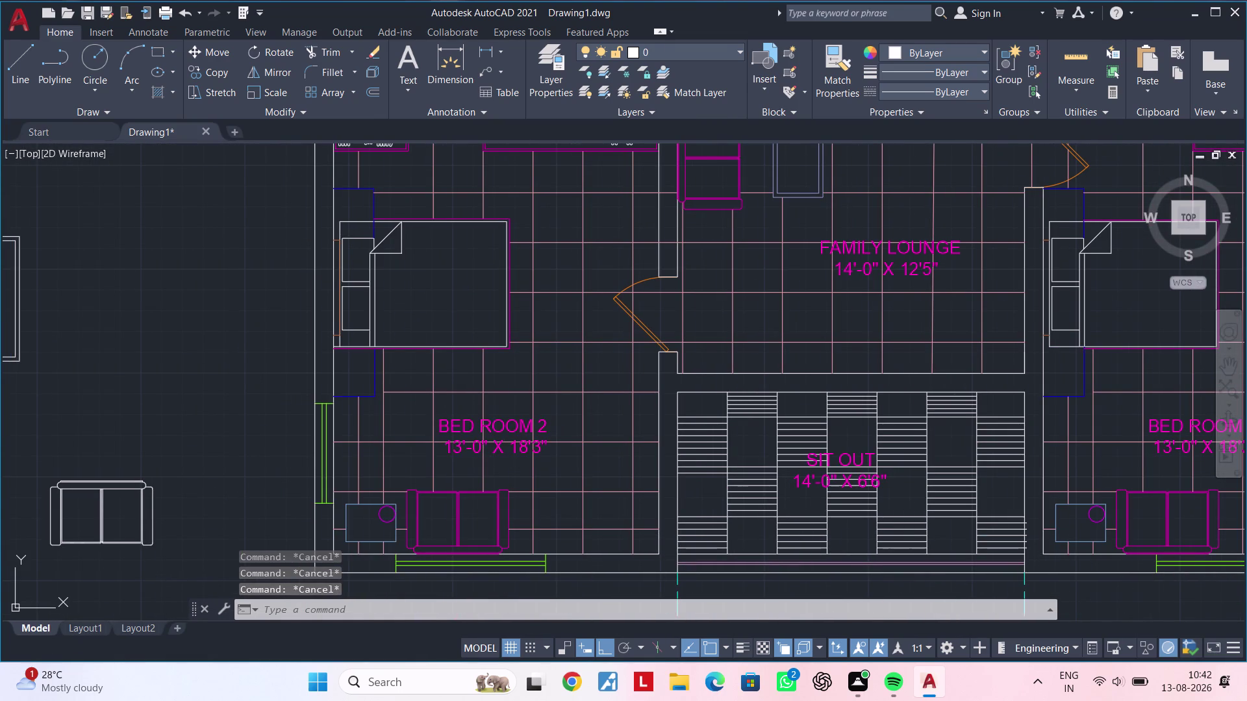
click(894, 53)
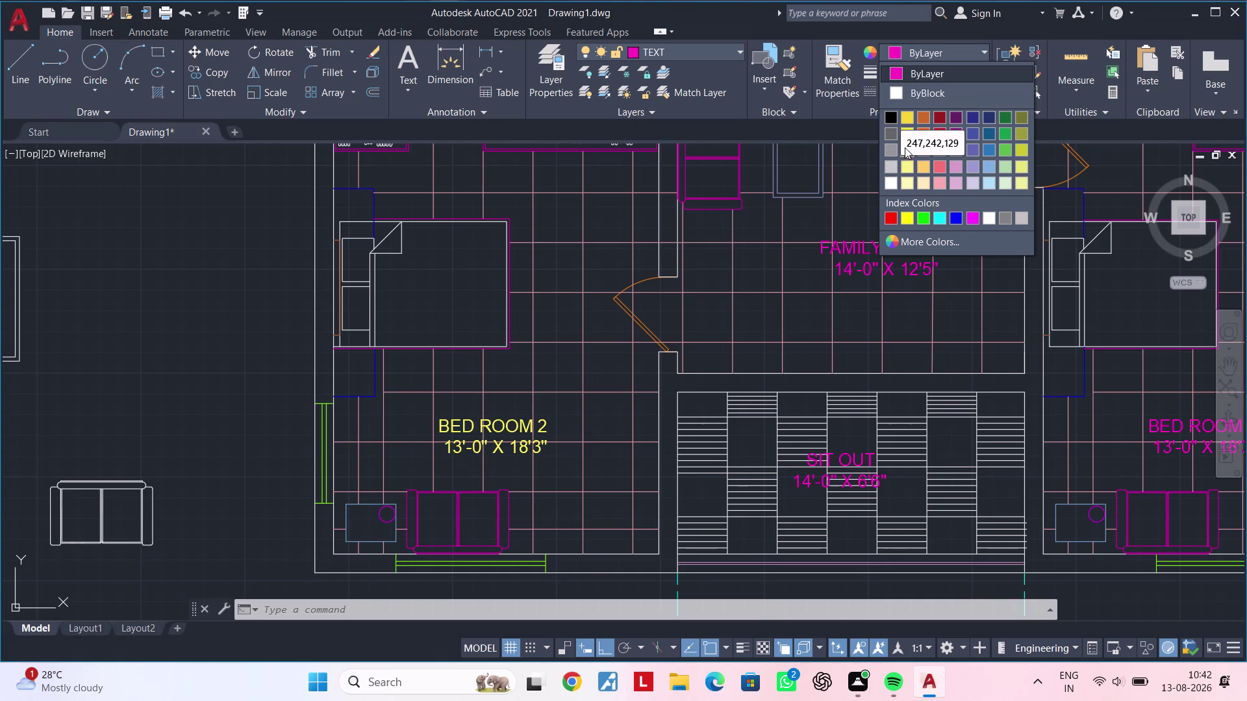
Make the Bedroom 2 label yellow and clear the selection.
click(908, 118)
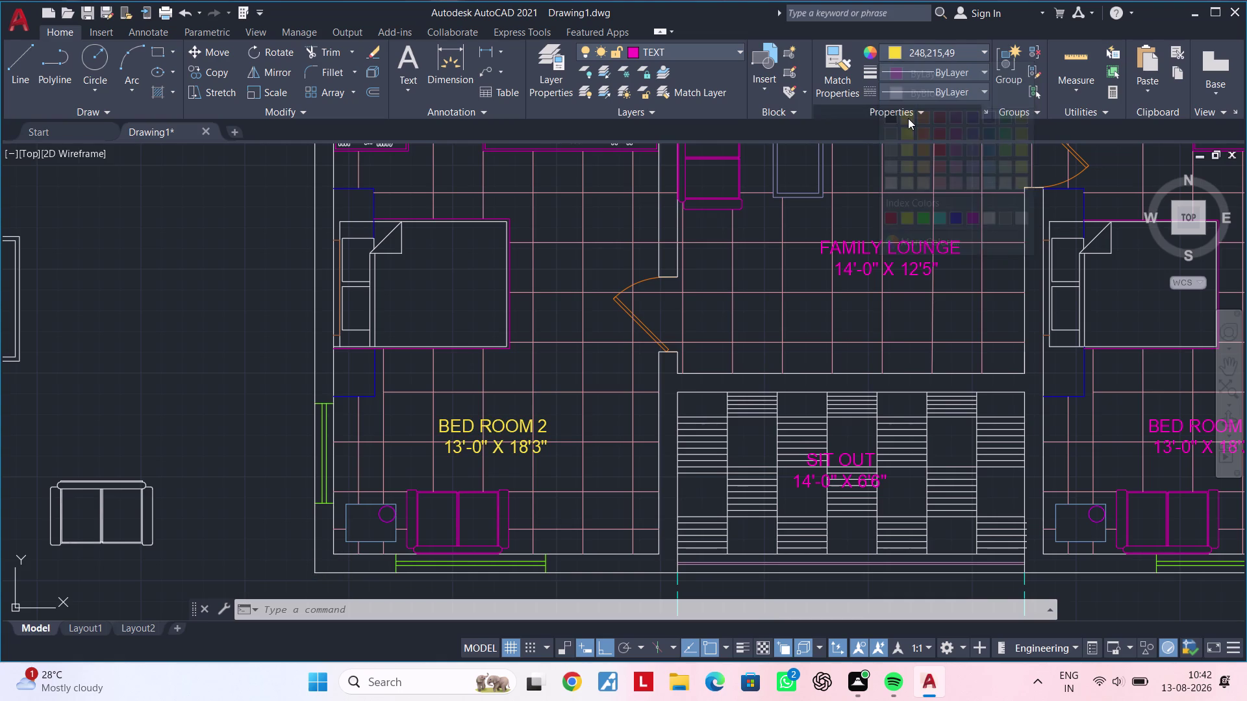
key(Escape)
key(Escape)
scroll(down, 3)
middle_drag(622, 439, 607, 467)
key(Escape)
key(Escape)
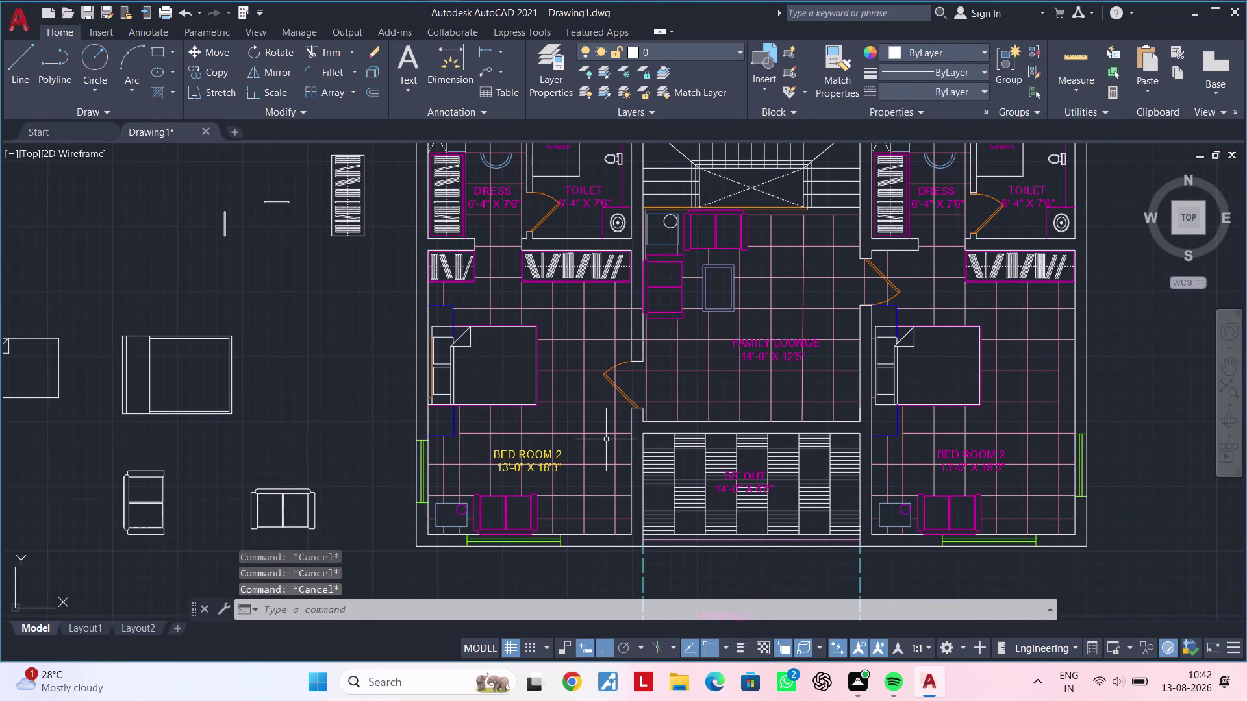
Match the yellow Bedroom 2 label onto Family Lounge and the left Toilet, Dress and Shower labels.
key(m)
text(a)
key(space)
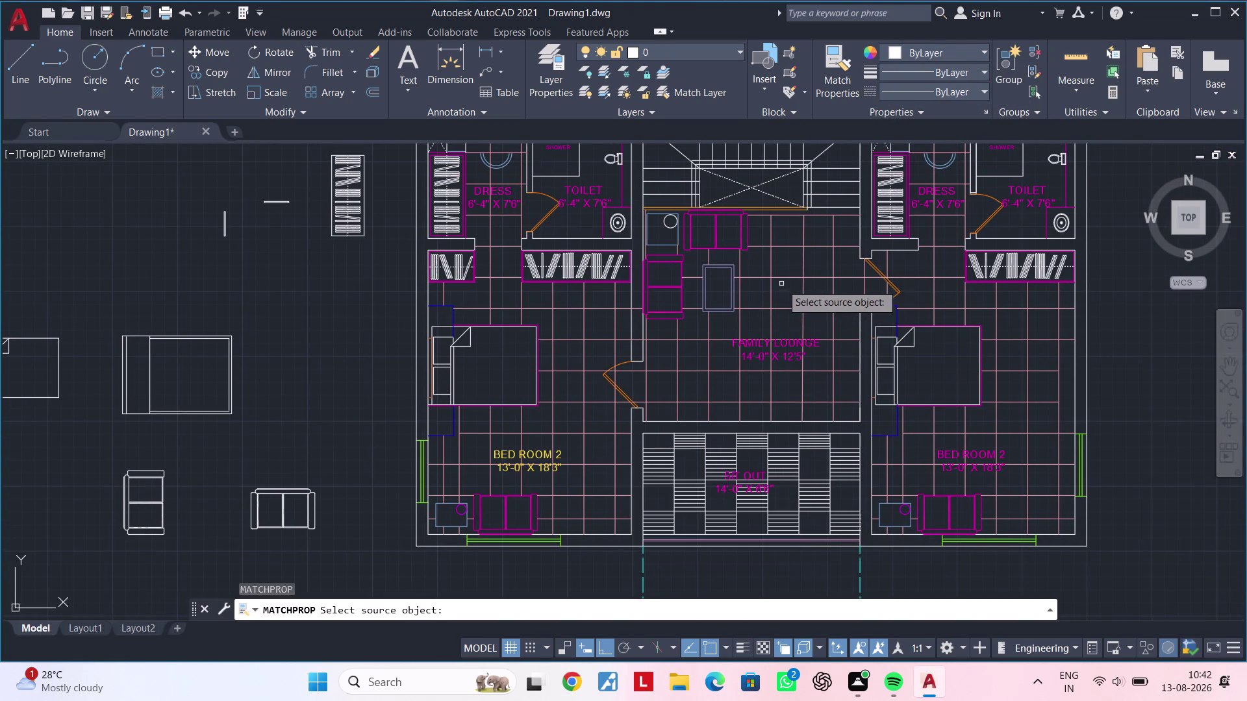
click(538, 457)
click(767, 350)
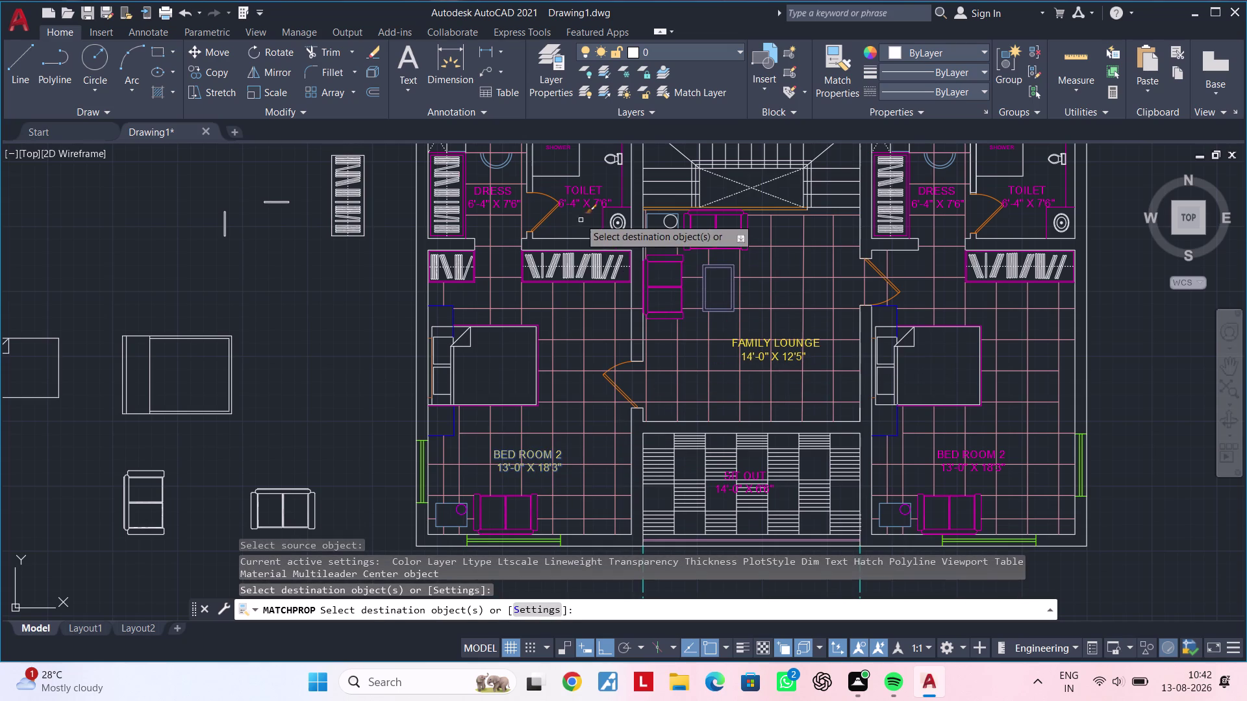
click(578, 198)
middle_drag(582, 242, 609, 309)
click(521, 270)
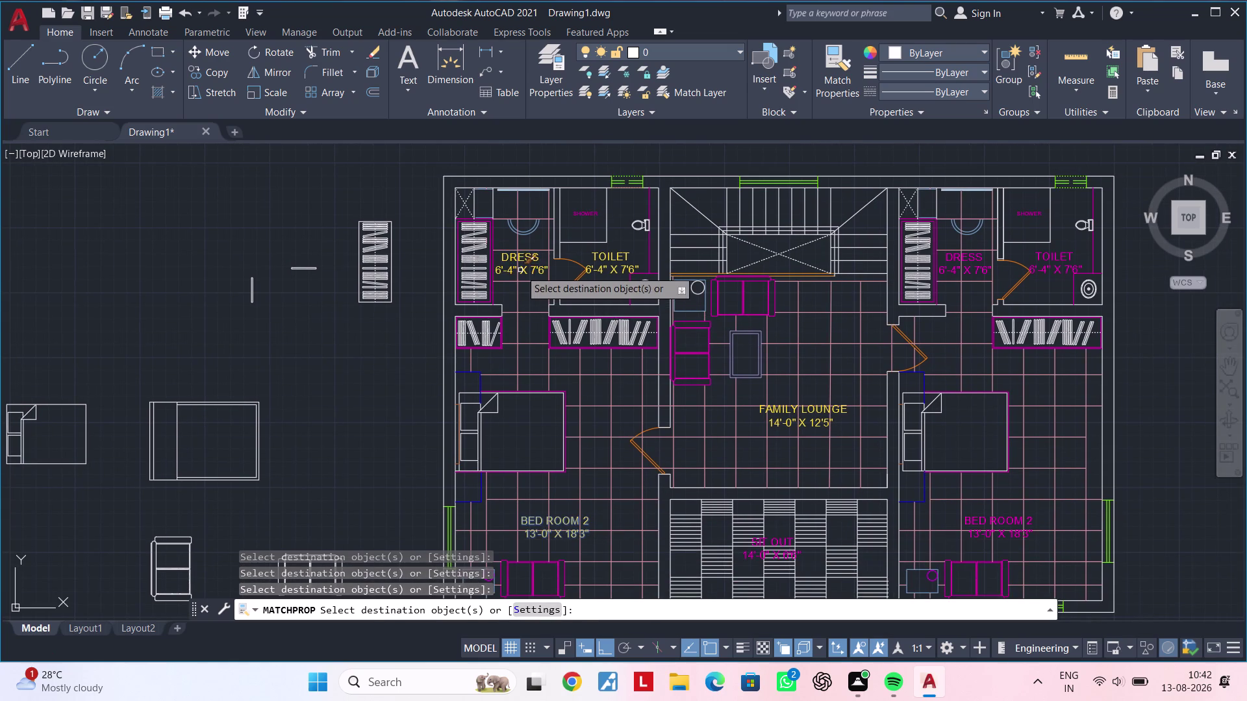
click(587, 215)
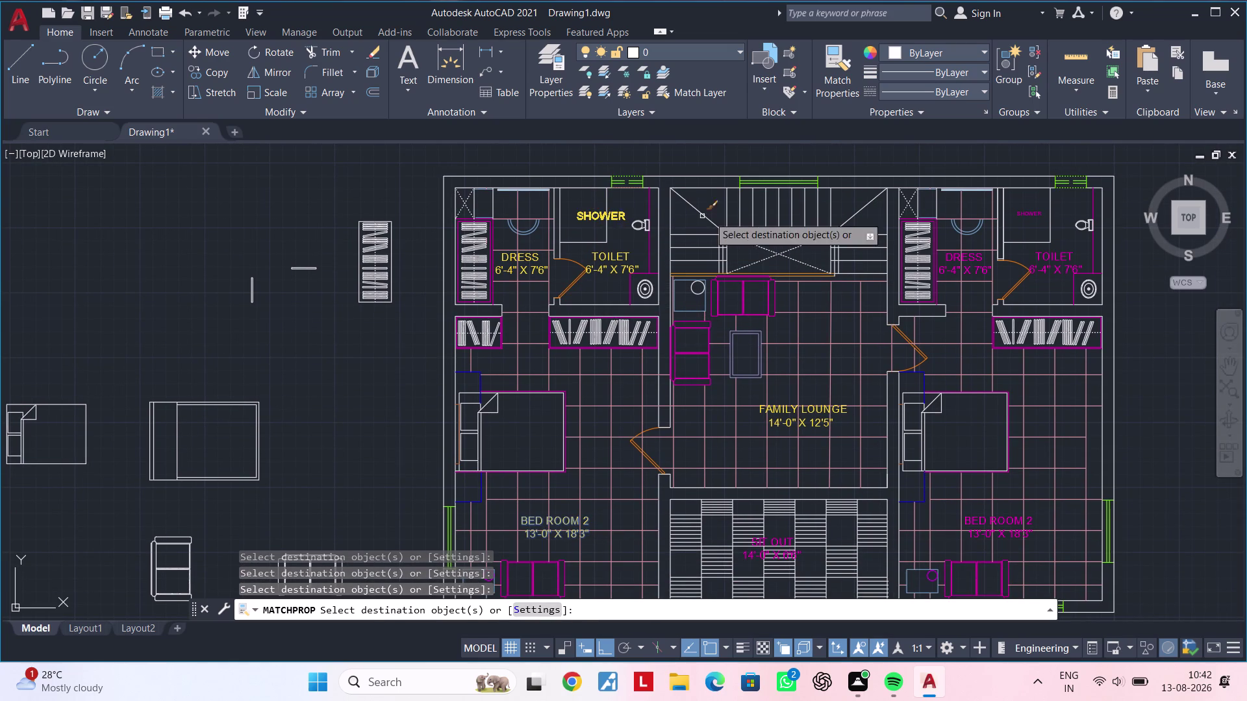
Match yellow onto the right Shower, Toilet, Dress, Bedroom 2, Sit Out and Portico Below labels.
click(1027, 215)
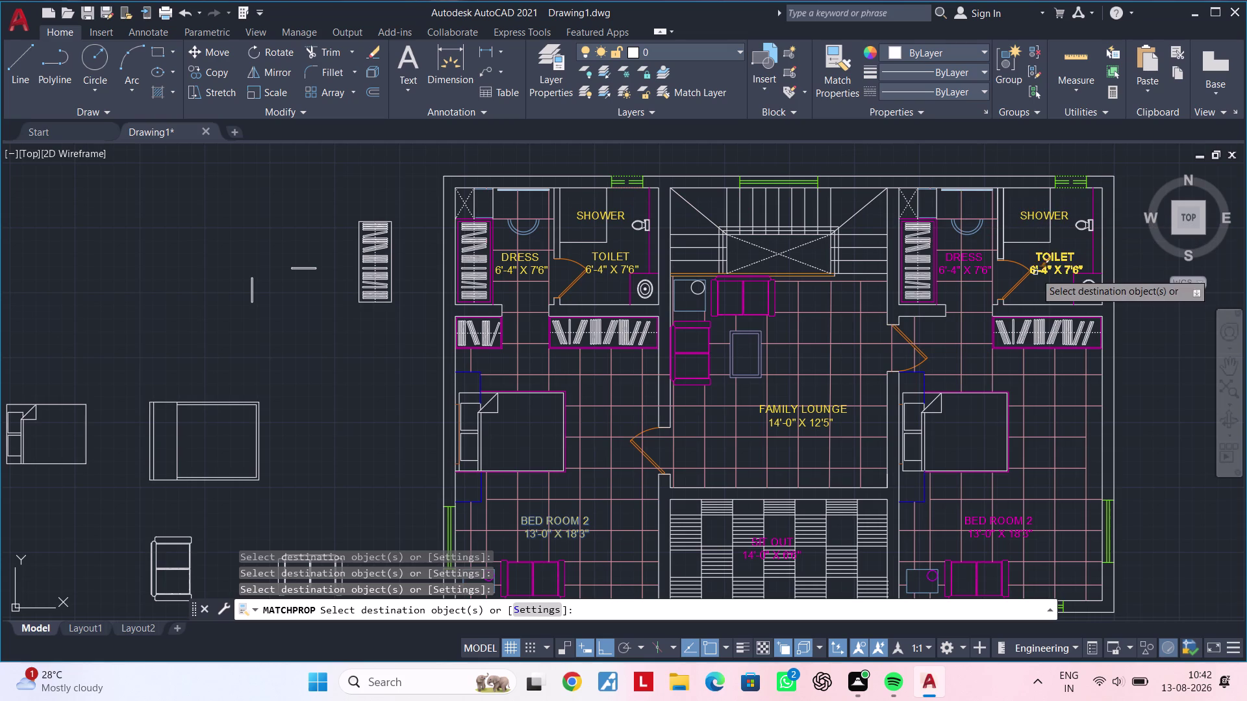
click(1041, 262)
click(955, 263)
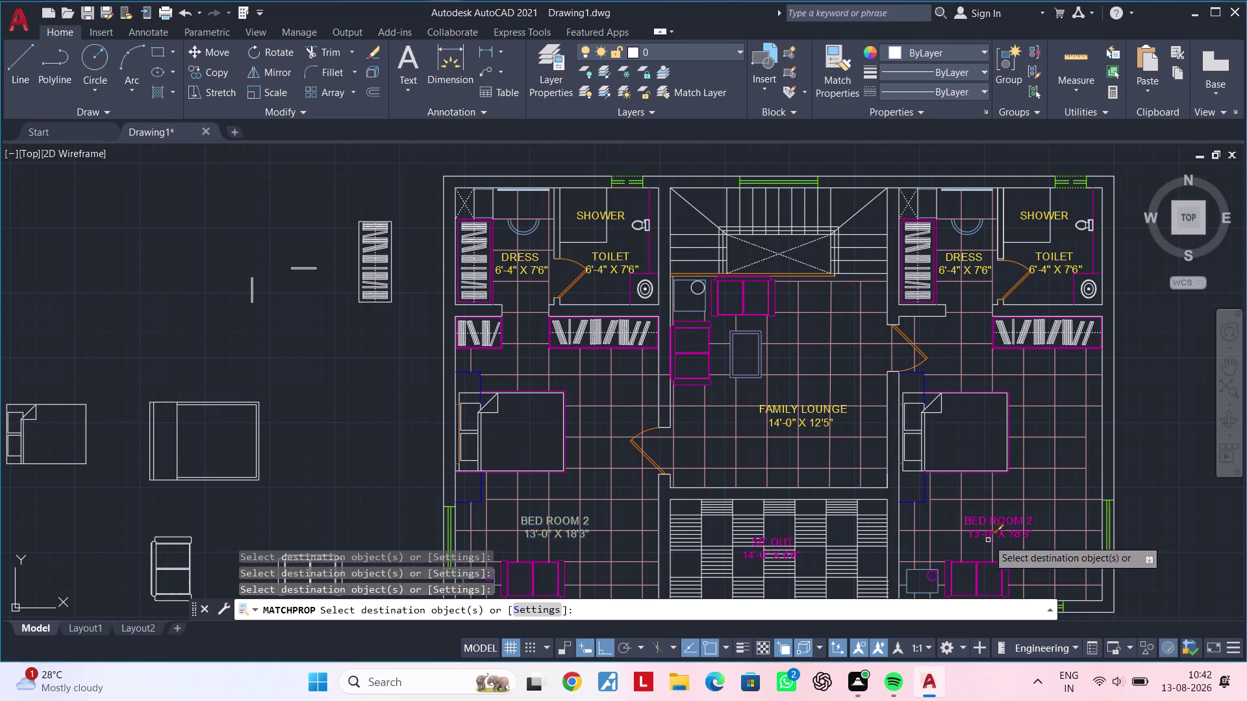
click(990, 537)
click(762, 547)
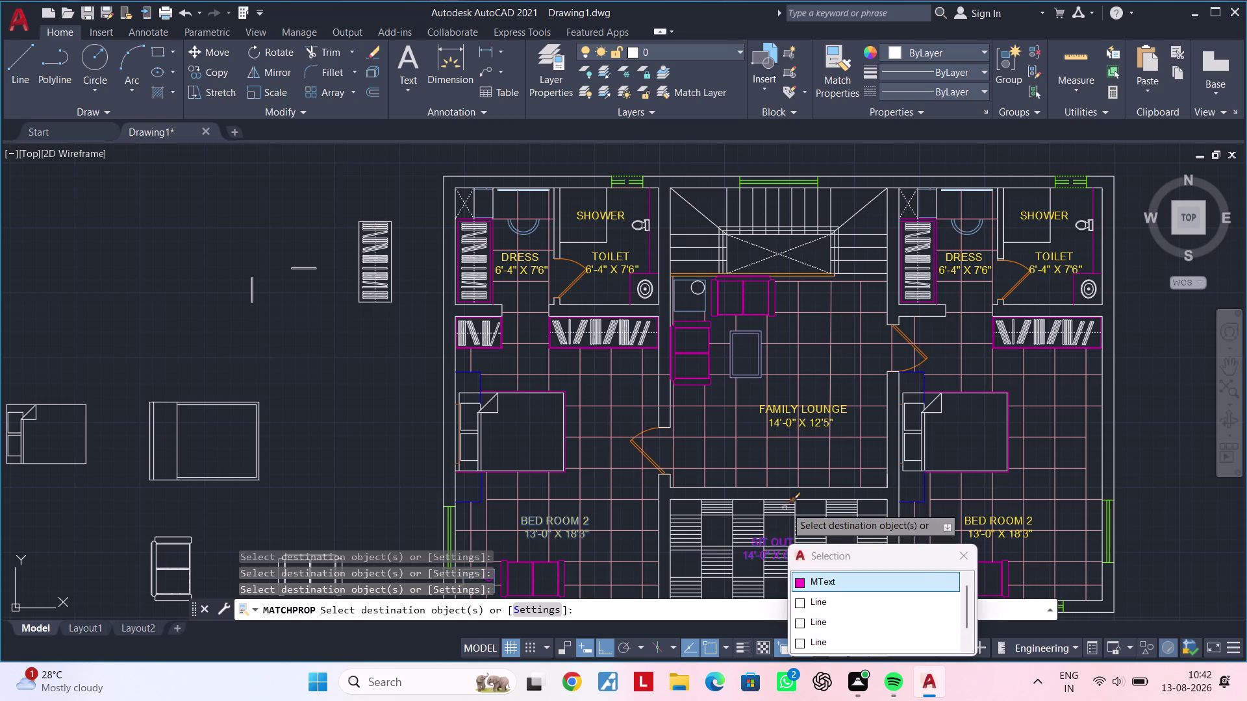
click(747, 555)
middle_drag(806, 511, 805, 306)
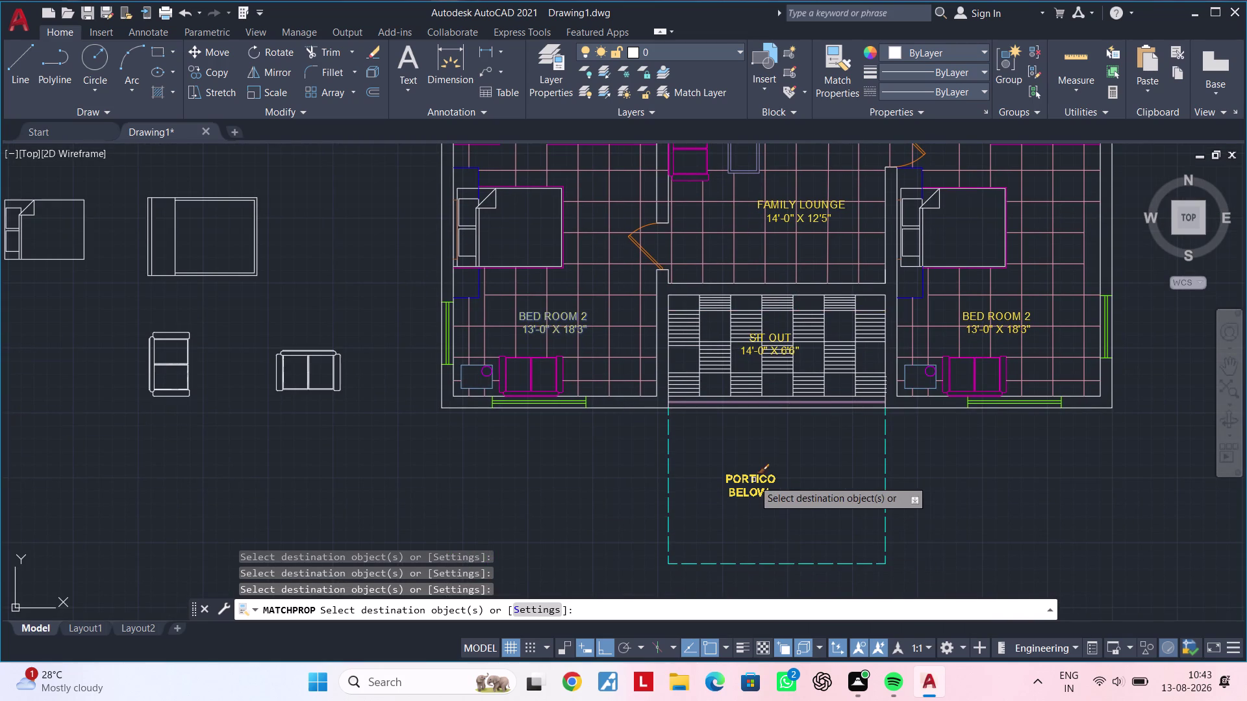
click(752, 481)
End property matching and frame the toilets and showers.
middle_drag(947, 483, 902, 576)
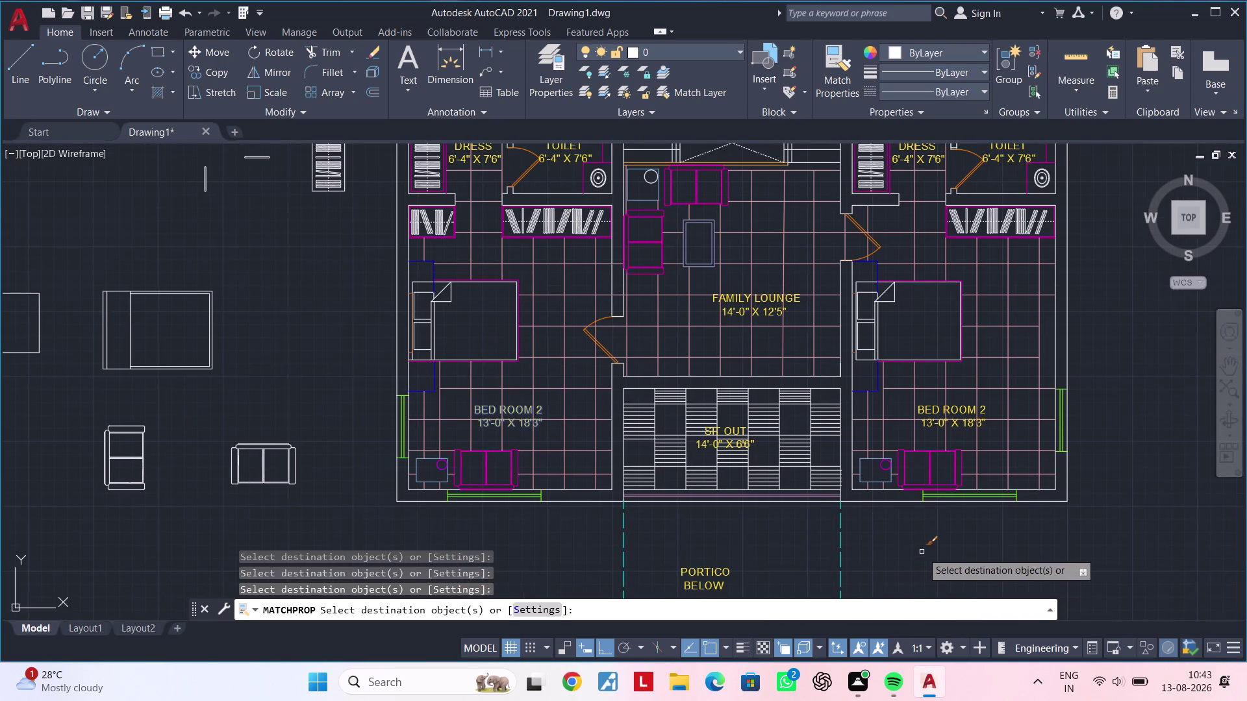
middle_drag(921, 552, 914, 589)
key(Escape)
key(Escape)
key(Escape)
middle_drag(811, 462, 850, 586)
key(Escape)
key(Escape)
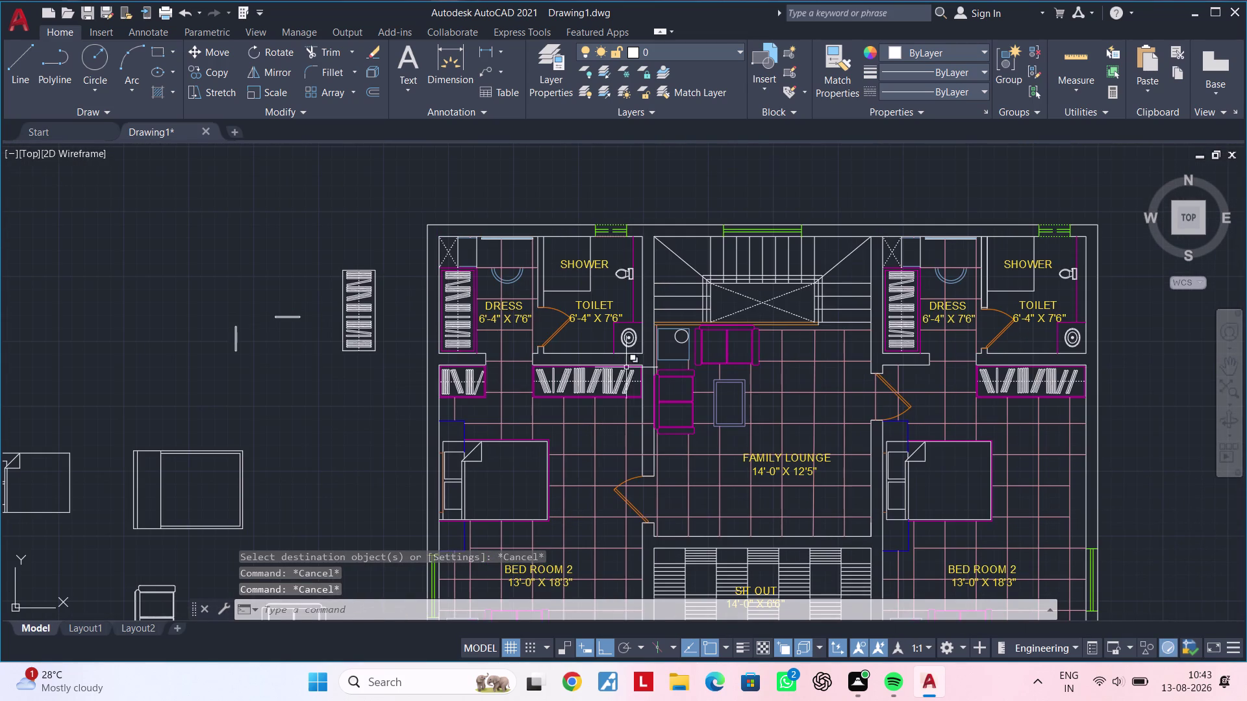
Select both SHOWER labels and open their Properties.
click(577, 265)
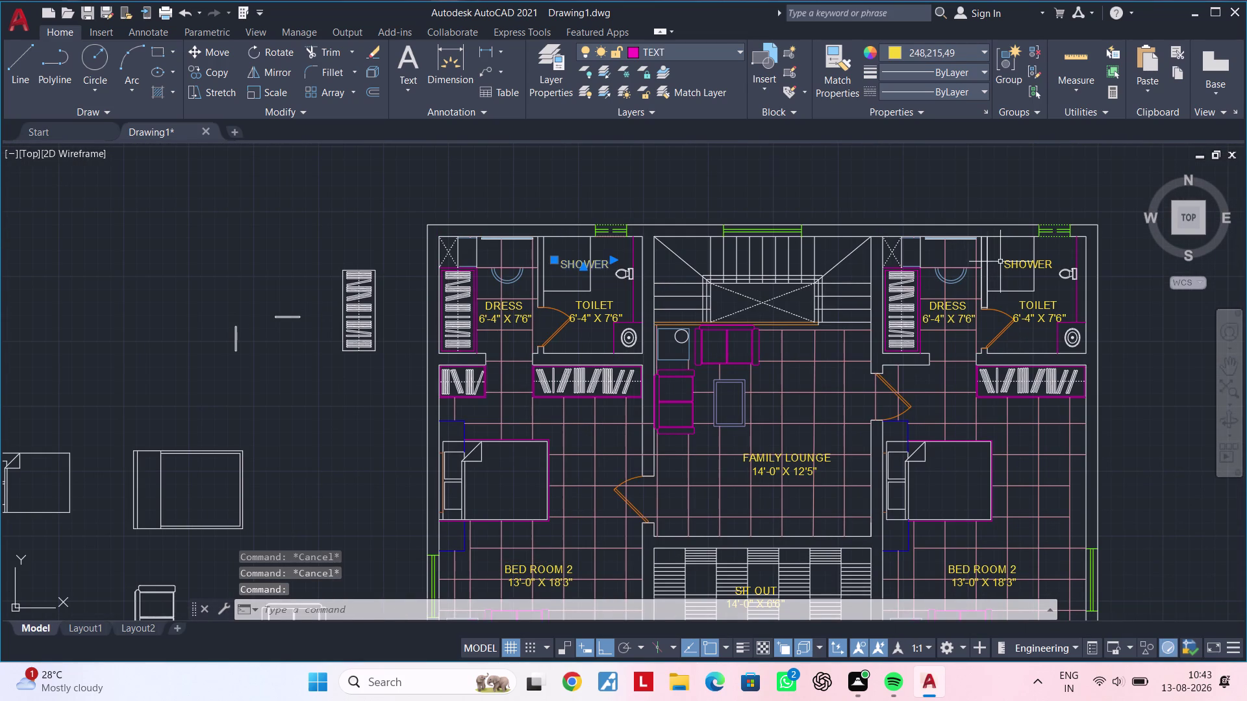
click(1008, 267)
right_click(1009, 267)
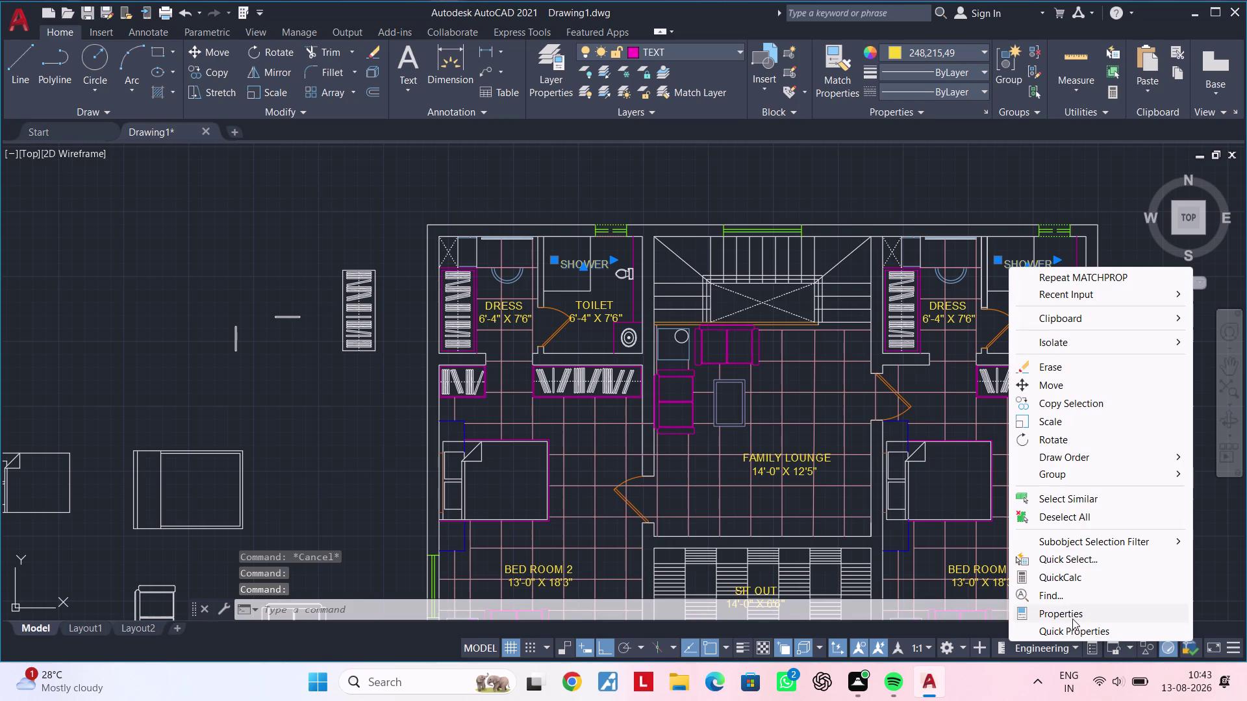
click(1072, 619)
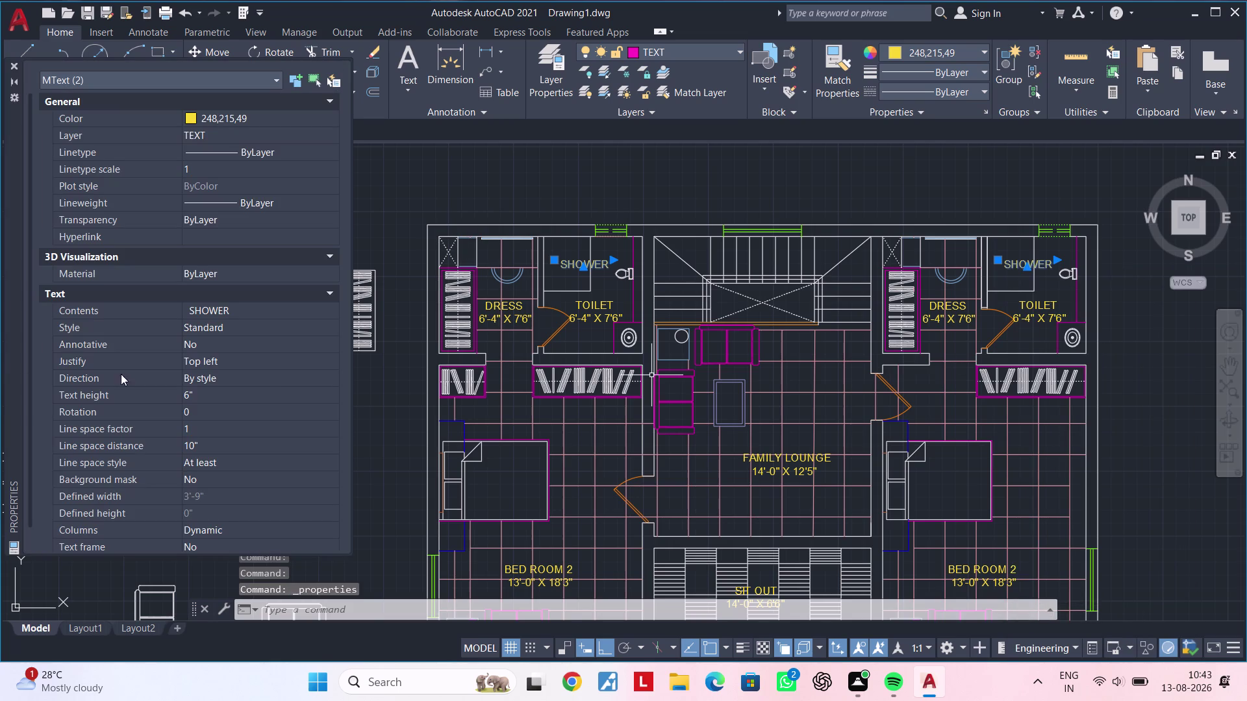
Change the SHOWER labels' text height to 3" and close the Properties palette.
click(223, 392)
drag(223, 392, 131, 402)
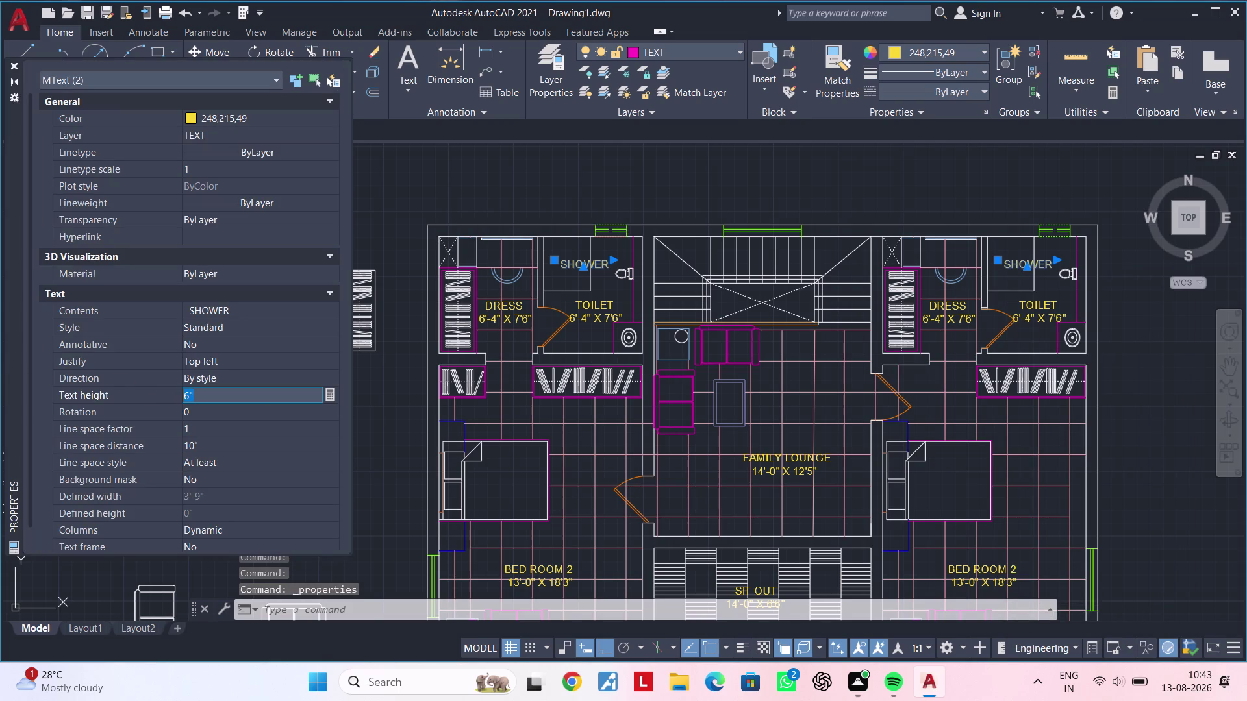
key(BackSpace)
text(3")
key(Return)
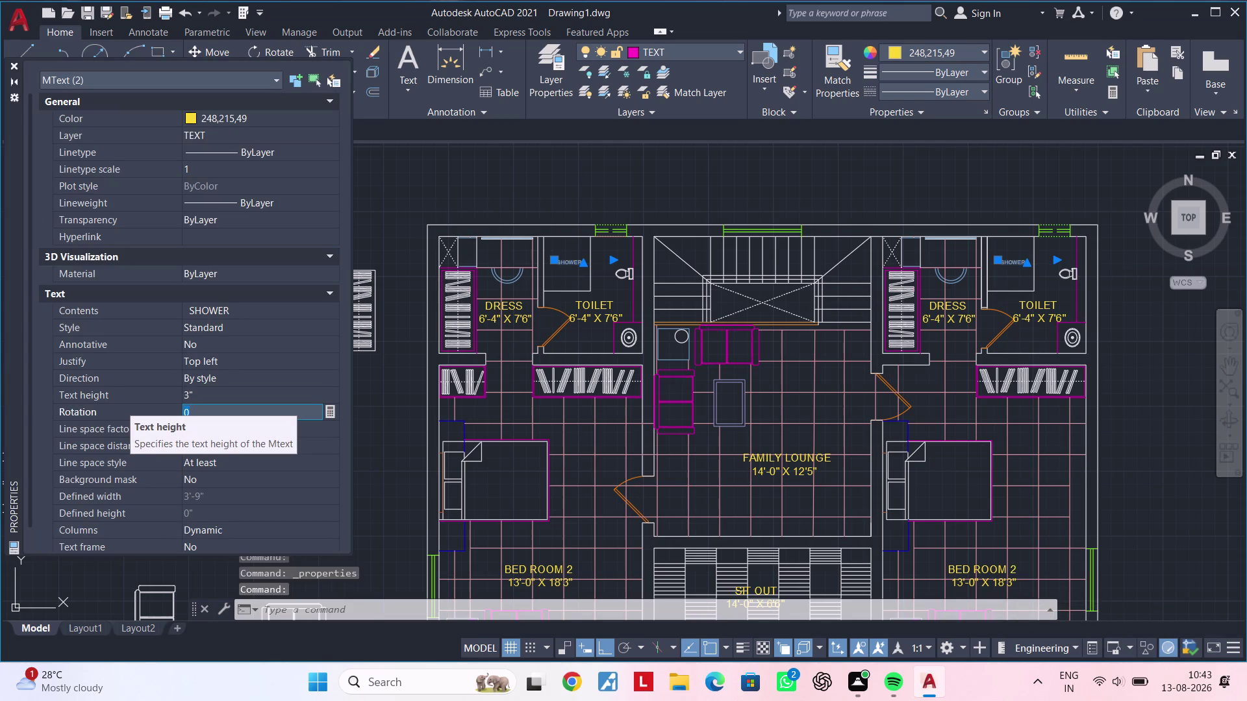
key(Escape)
key(Escape)
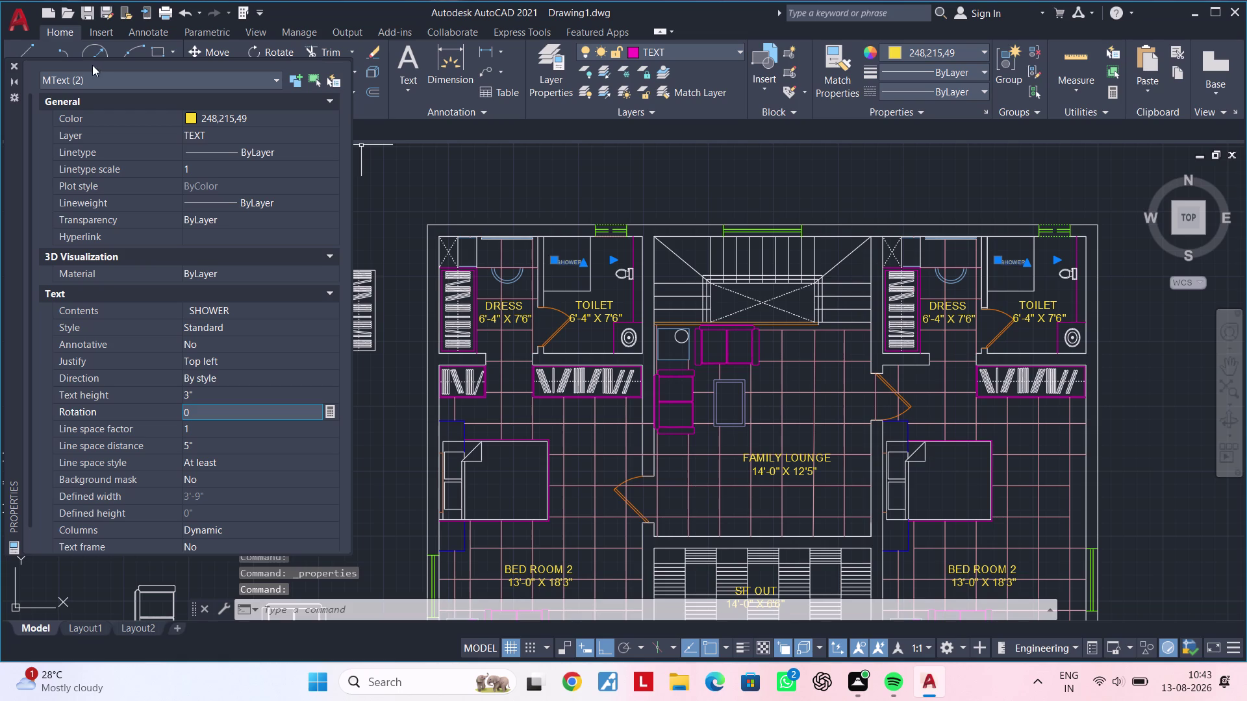
double_click(12, 63)
scroll(down, 3)
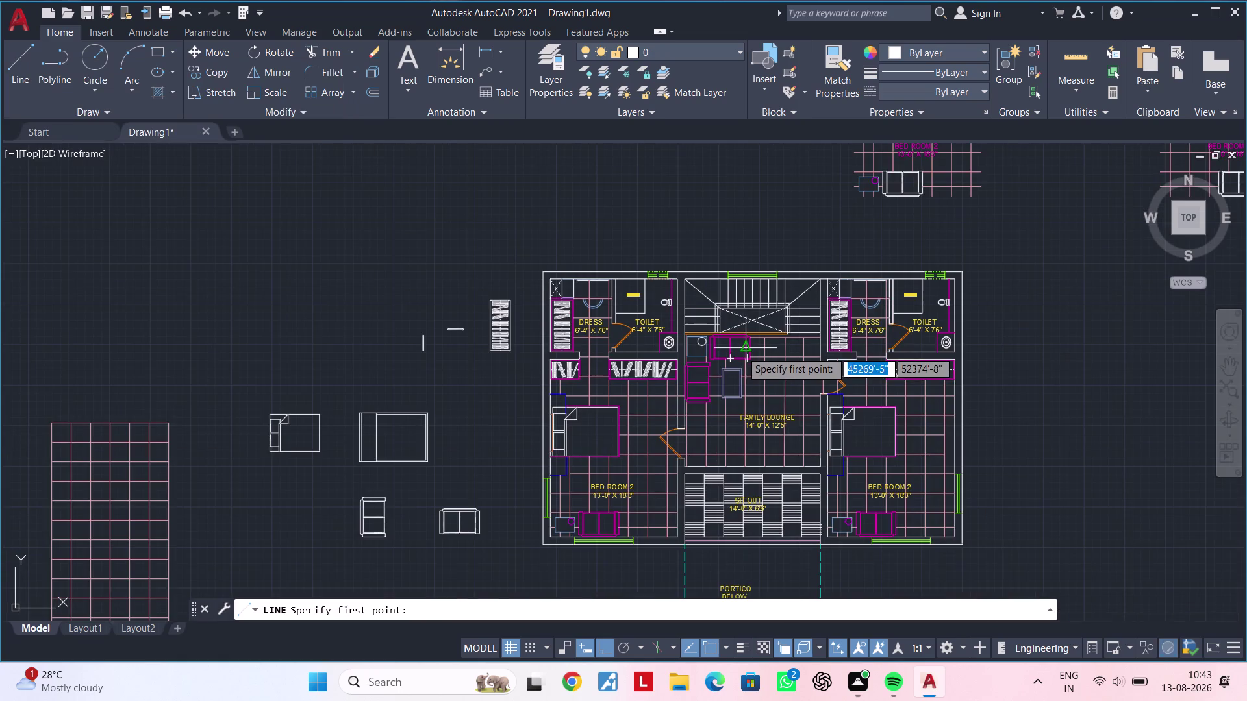
Cancel the pending line and try EXTEND with a fence across the dress-room lines.
middle_drag(741, 350, 640, 282)
scroll(up, 3)
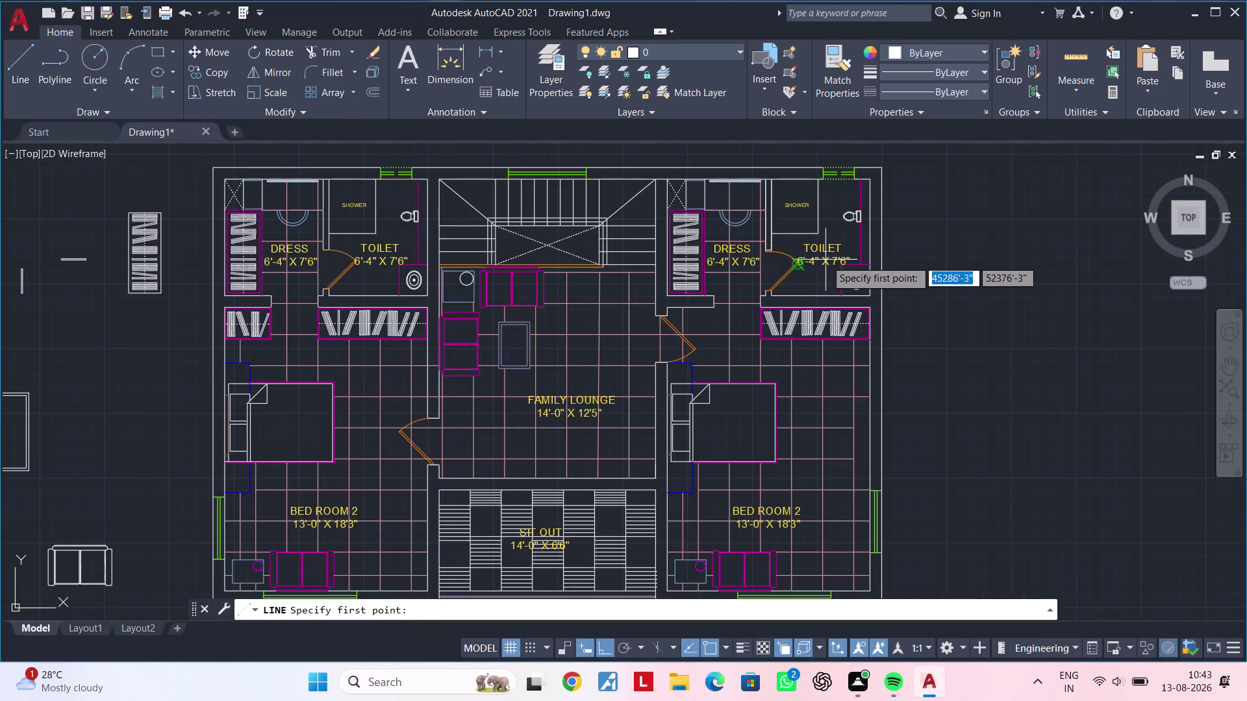
middle_drag(828, 263, 856, 367)
scroll(up, 3)
middle_drag(822, 326, 986, 323)
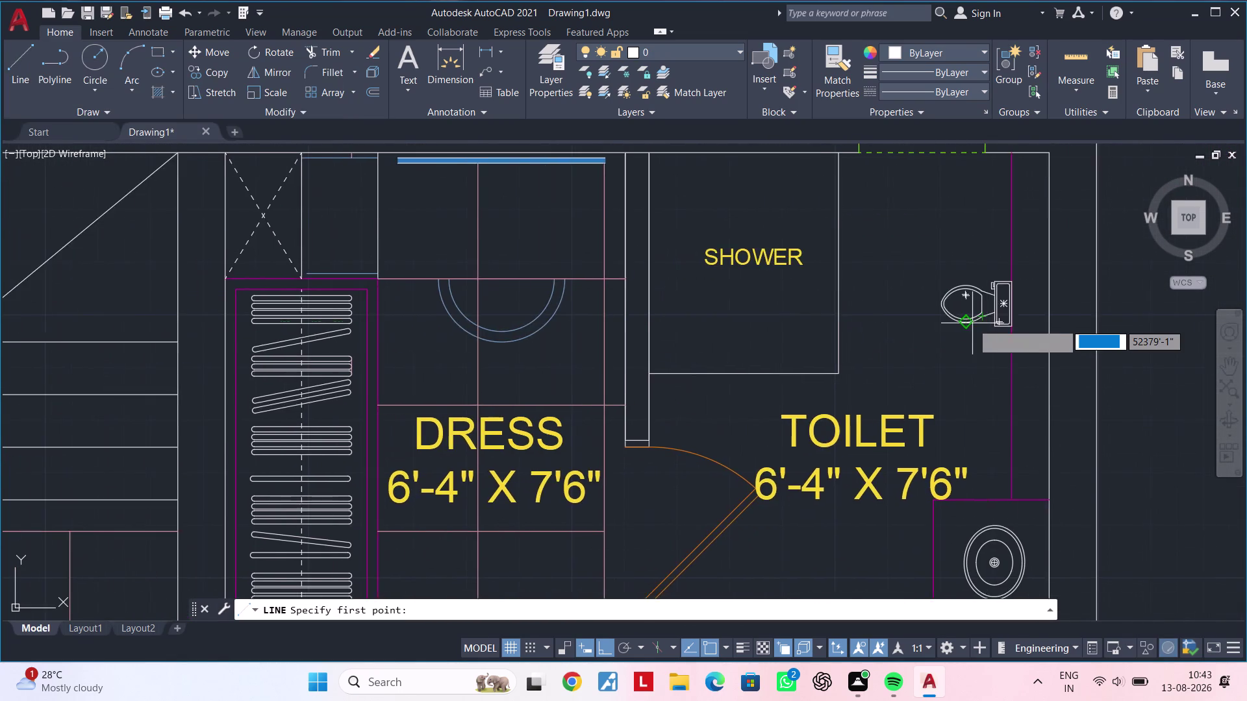
scroll(down, 3)
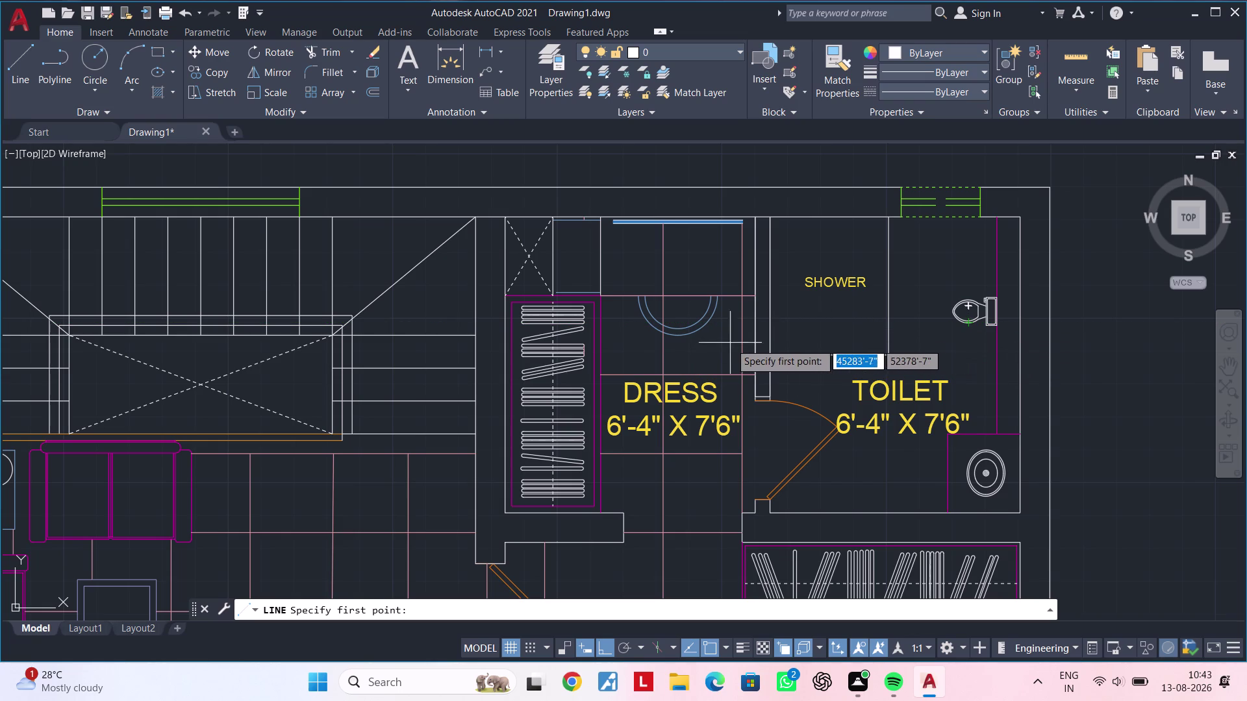
scroll(up, 3)
middle_drag(585, 304, 736, 346)
key(Escape)
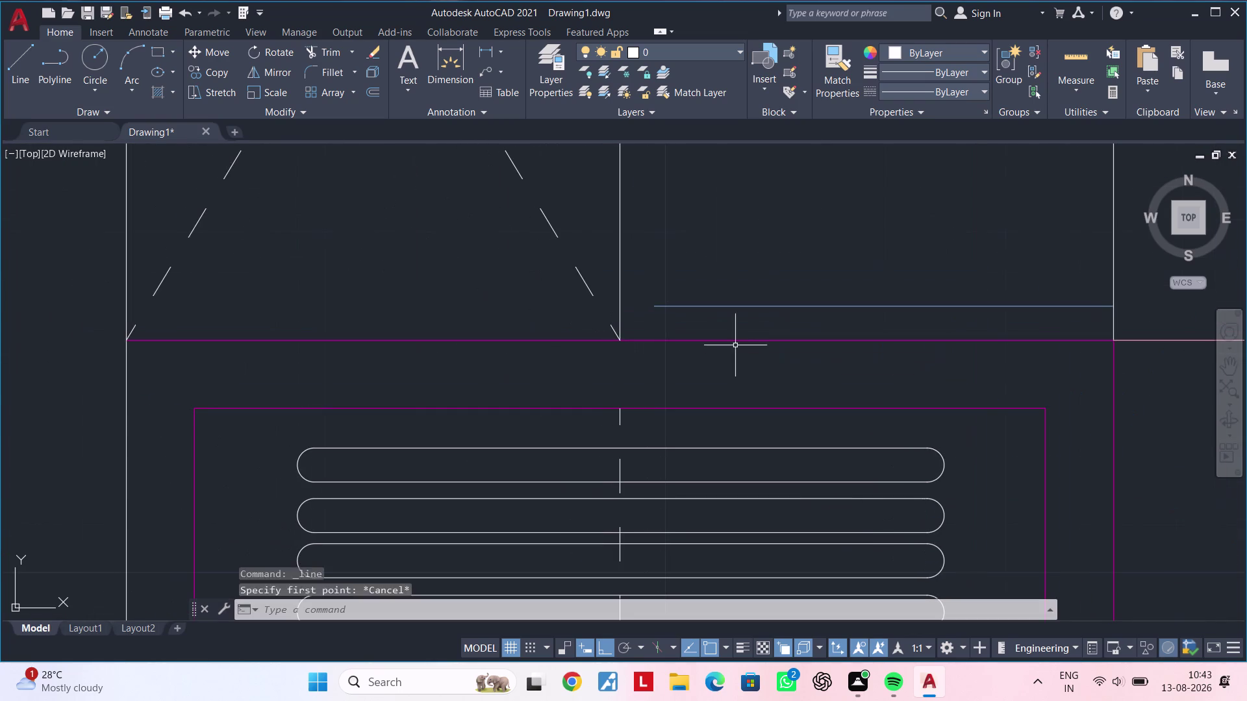
key(Escape)
key(Escape)
key(e)
text(x)
key(space)
drag(706, 300, 703, 337)
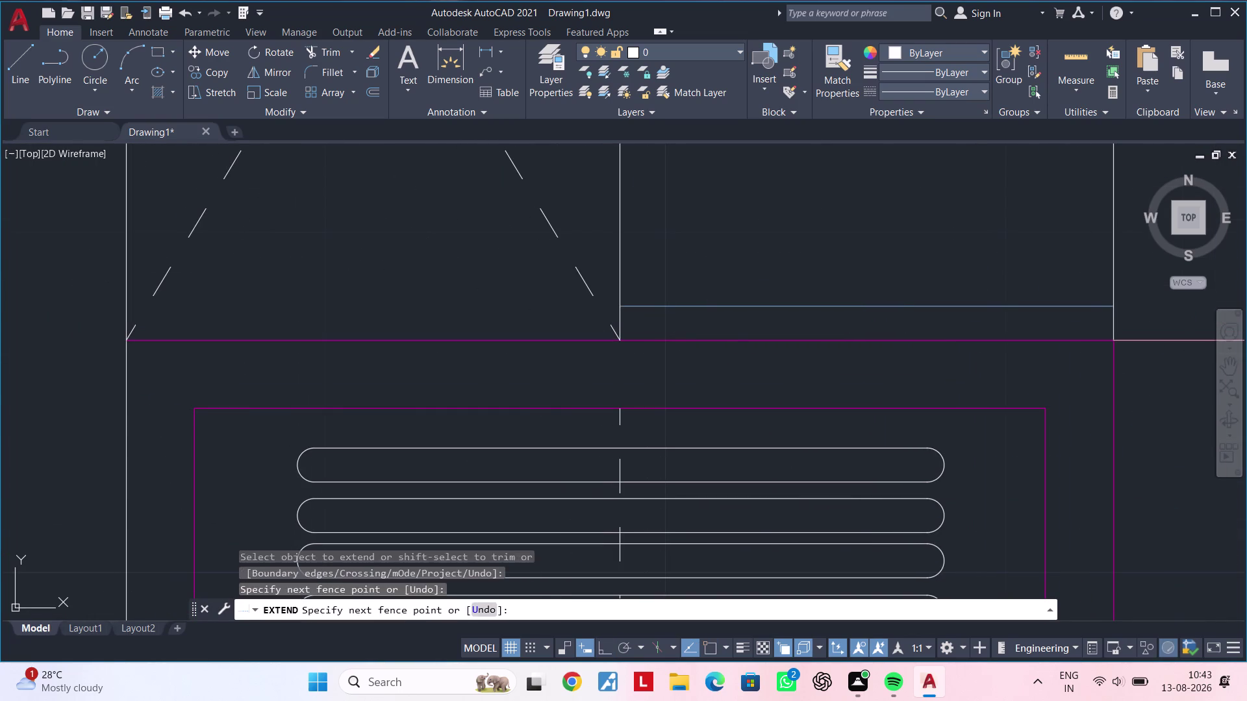
double_click(704, 336)
scroll(down, 3)
key(Escape)
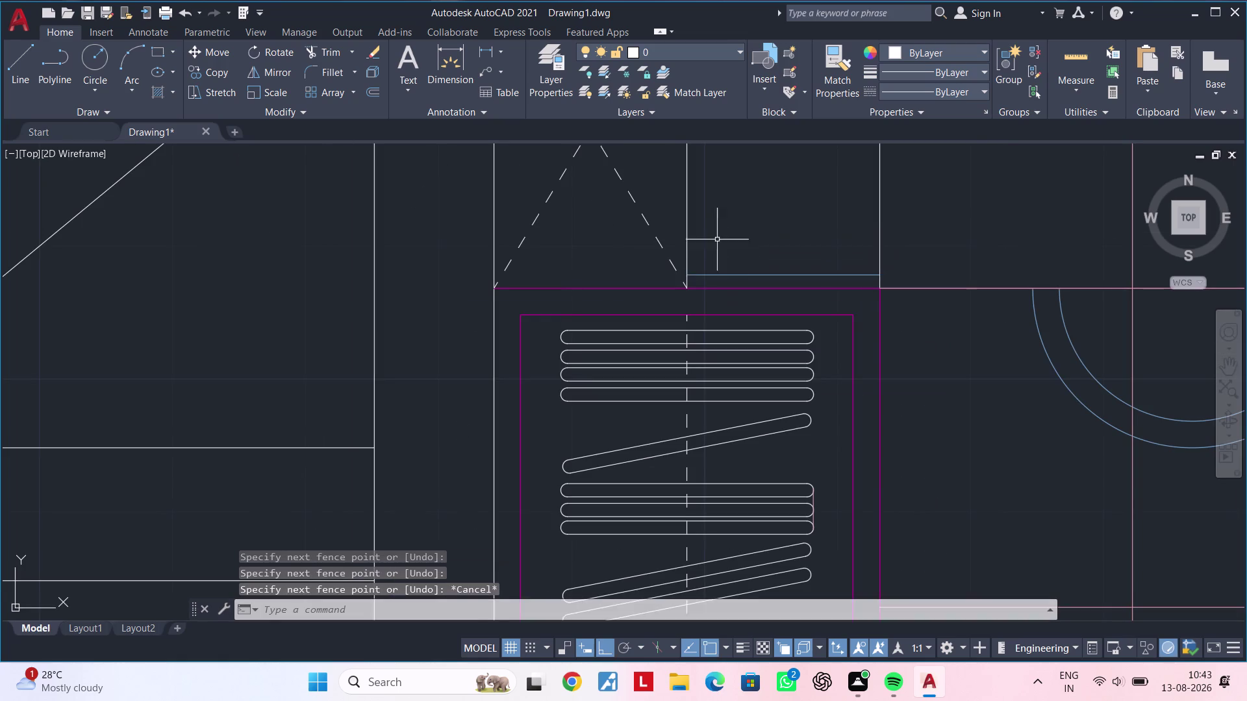
Use TRIM (TR) to cut the line segment below the dress-room wall.
middle_drag(718, 225, 711, 398)
scroll(down, 3)
middle_drag(721, 339, 675, 406)
scroll(up, 3)
middle_drag(698, 358, 644, 448)
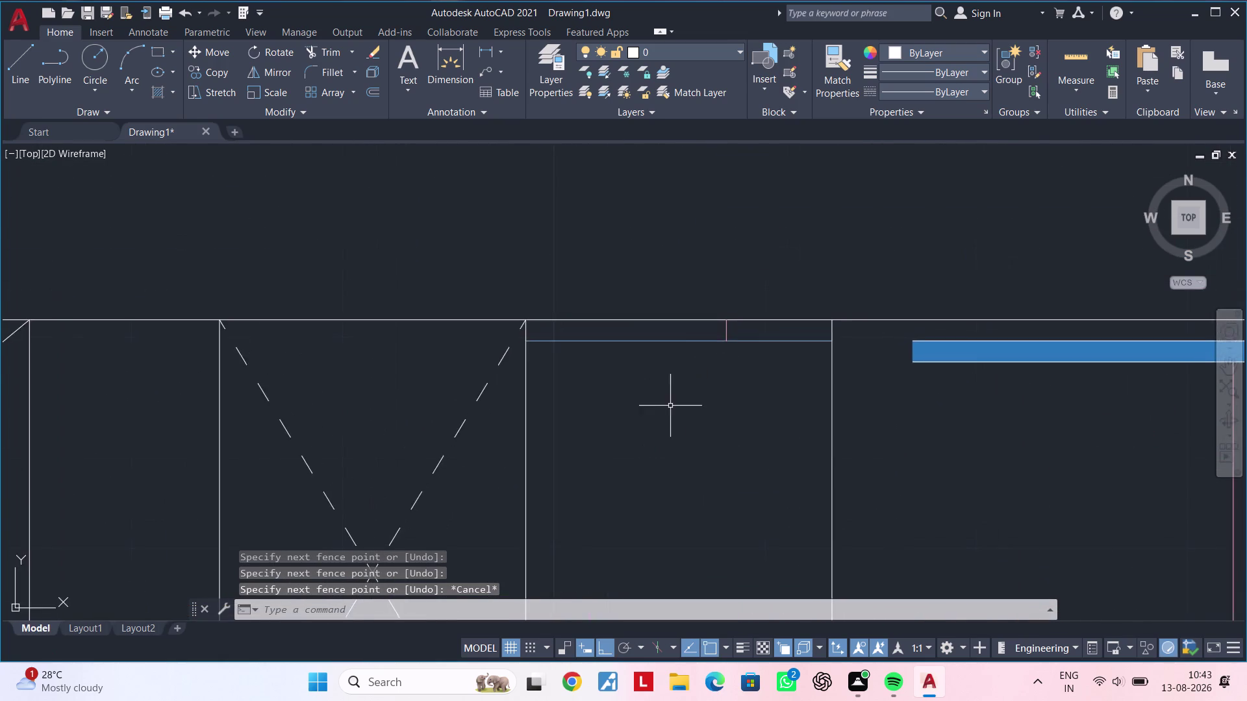
scroll(up, 3)
middle_drag(665, 415, 618, 450)
key(Escape)
key(Escape)
key(Escape)
key(t)
key(r)
key(space)
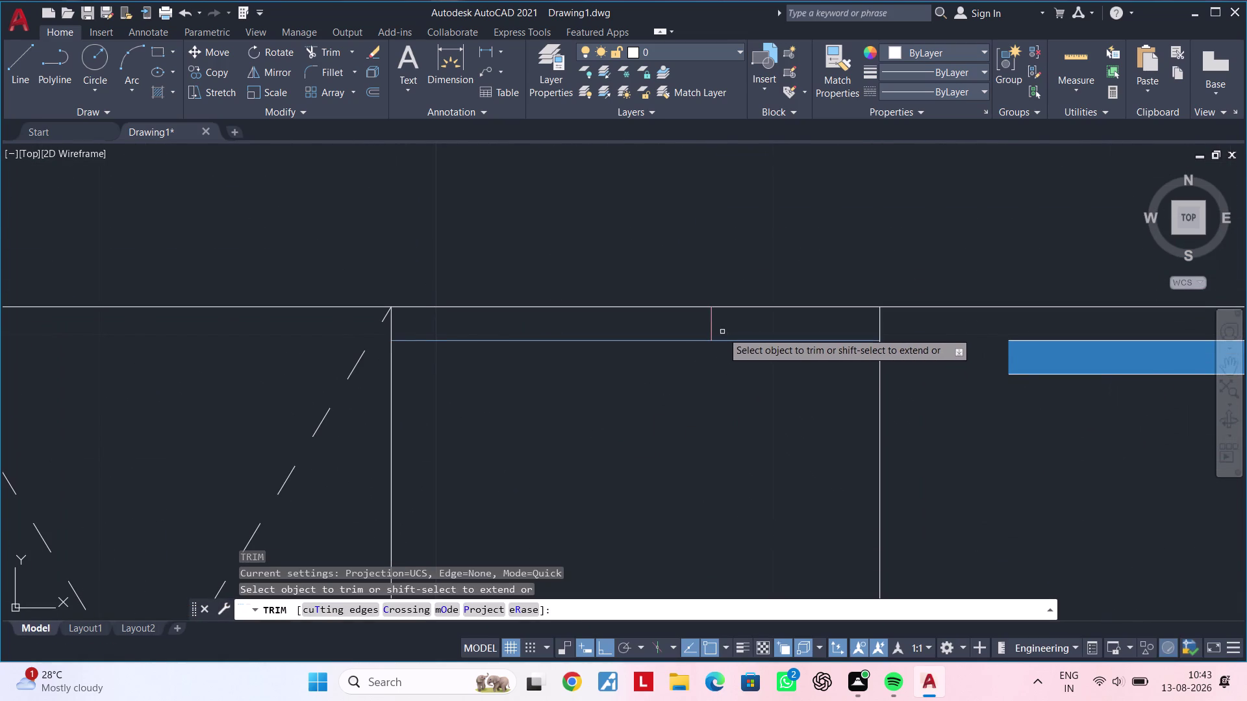
click(712, 329)
scroll(down, 3)
middle_drag(721, 414, 569, 414)
key(Escape)
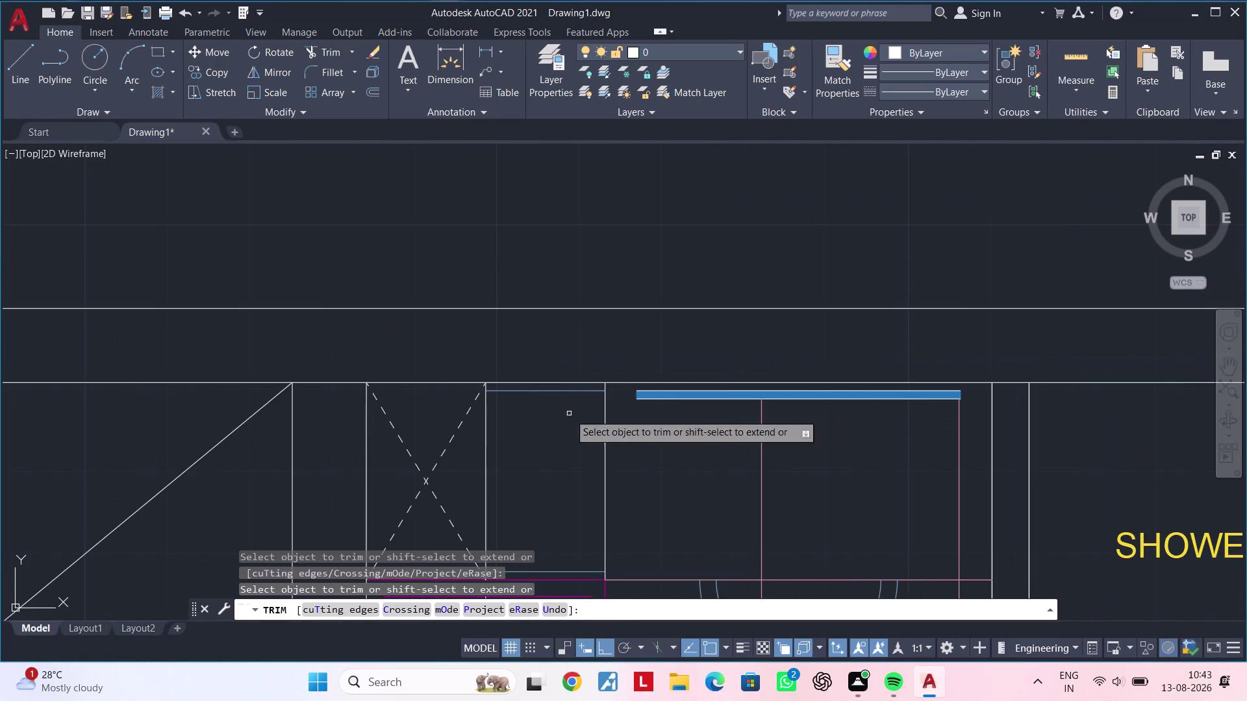
key(Escape)
key(Escape)
Restart TRIM and run a fence across the lines at the dress-room top.
middle_drag(823, 429, 722, 436)
key(Escape)
key(Escape)
key(Escape)
key(Escape)
key(Escape)
key(Escape)
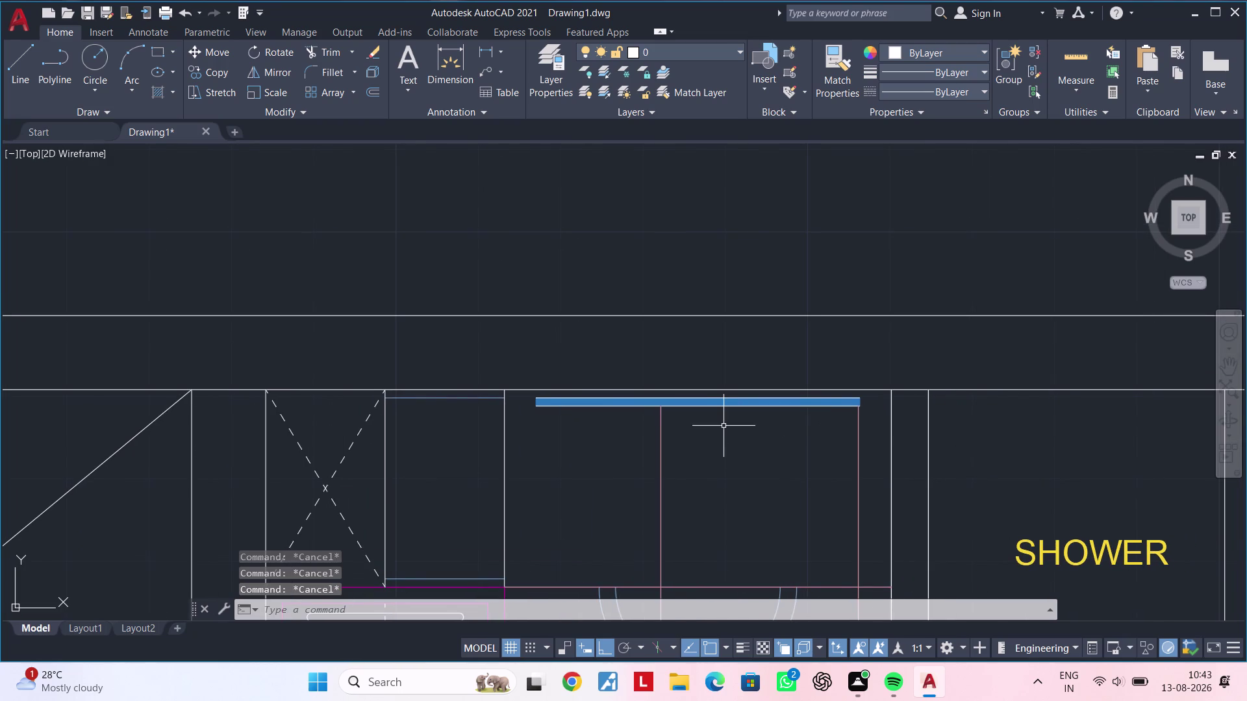
key(Escape)
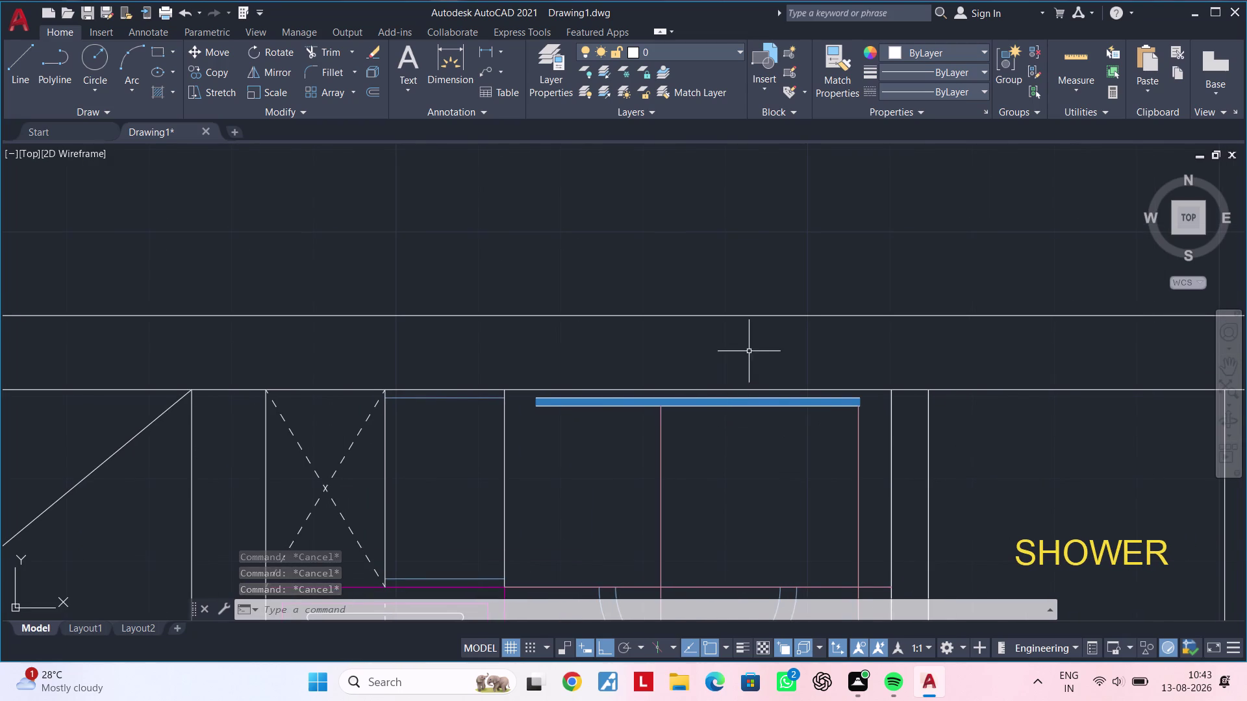
scroll(down, 3)
middle_drag(734, 453, 640, 422)
key(Escape)
key(Escape)
key(t)
key(r)
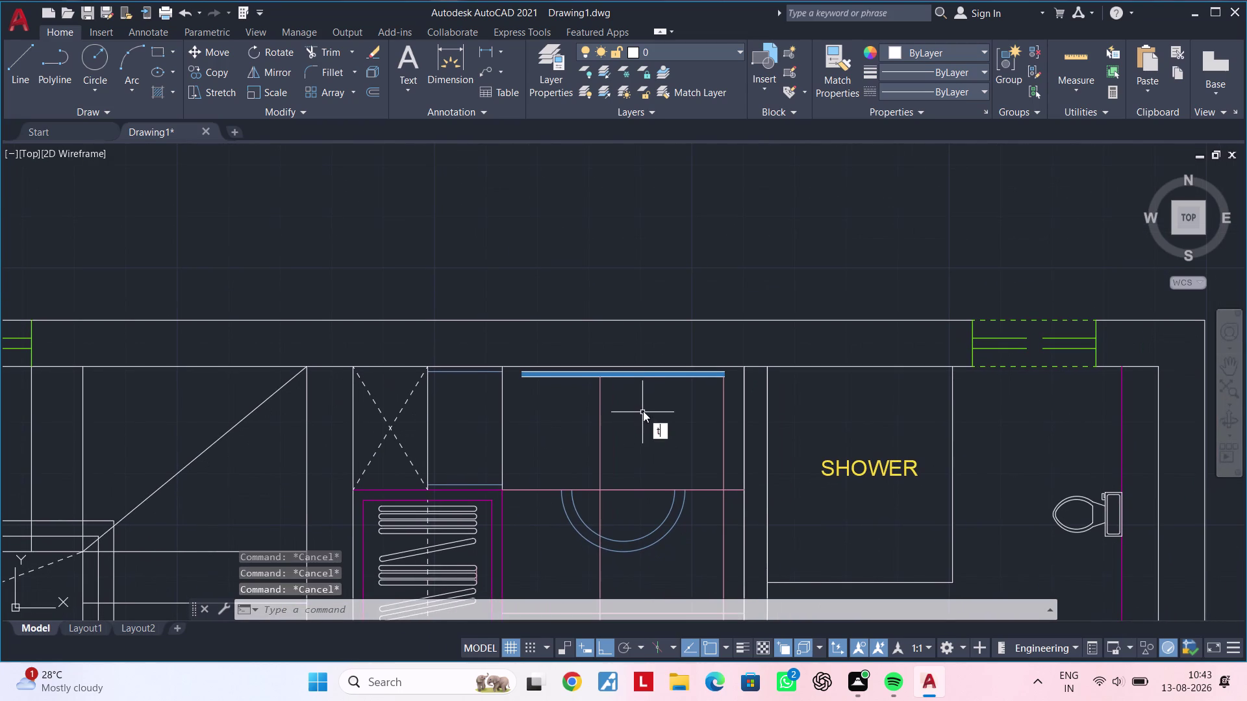
key(space)
drag(626, 430, 605, 430)
drag(604, 430, 583, 431)
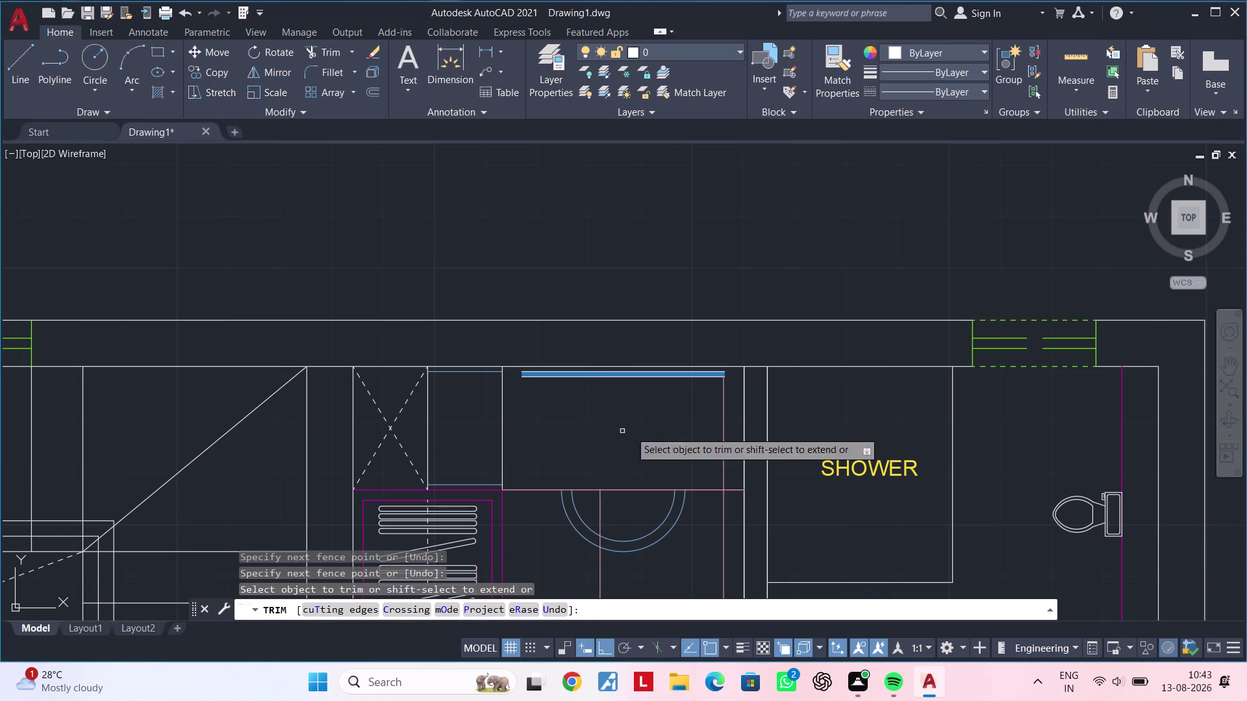
Trim the lines crossing the semicircle and at its bottom edge.
click(722, 421)
middle_drag(666, 479, 696, 425)
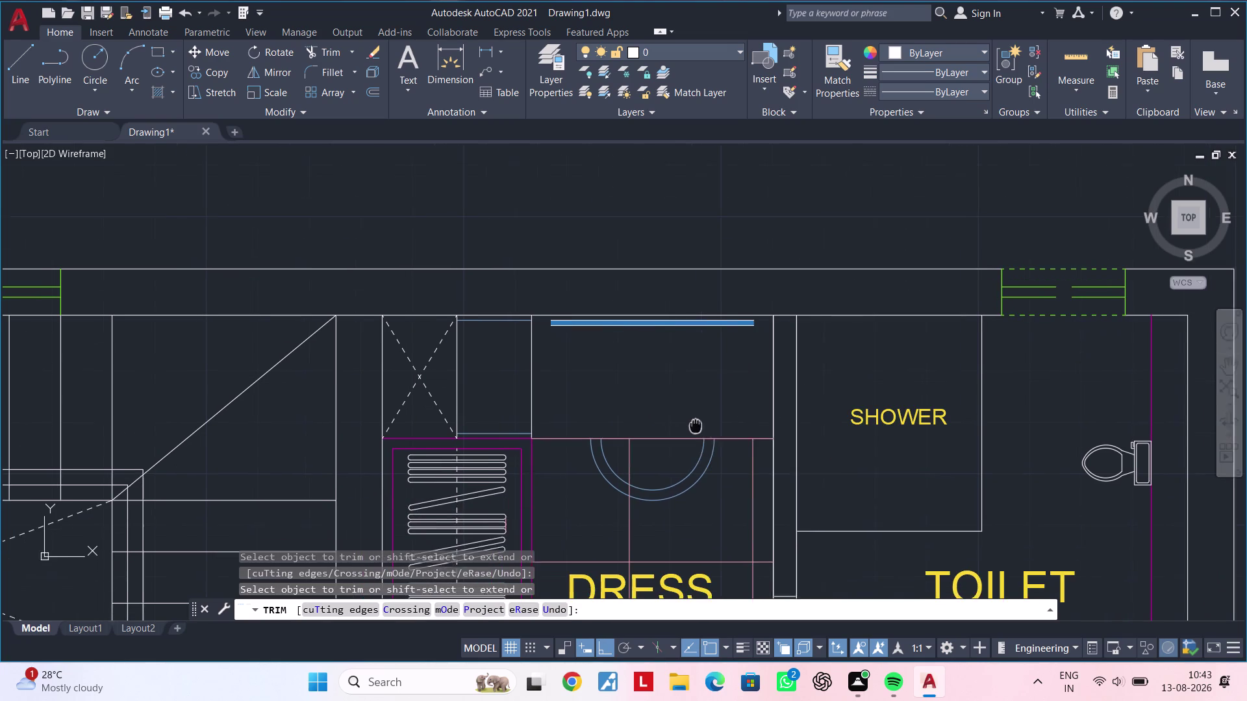
middle_drag(696, 425, 697, 423)
double_click(629, 451)
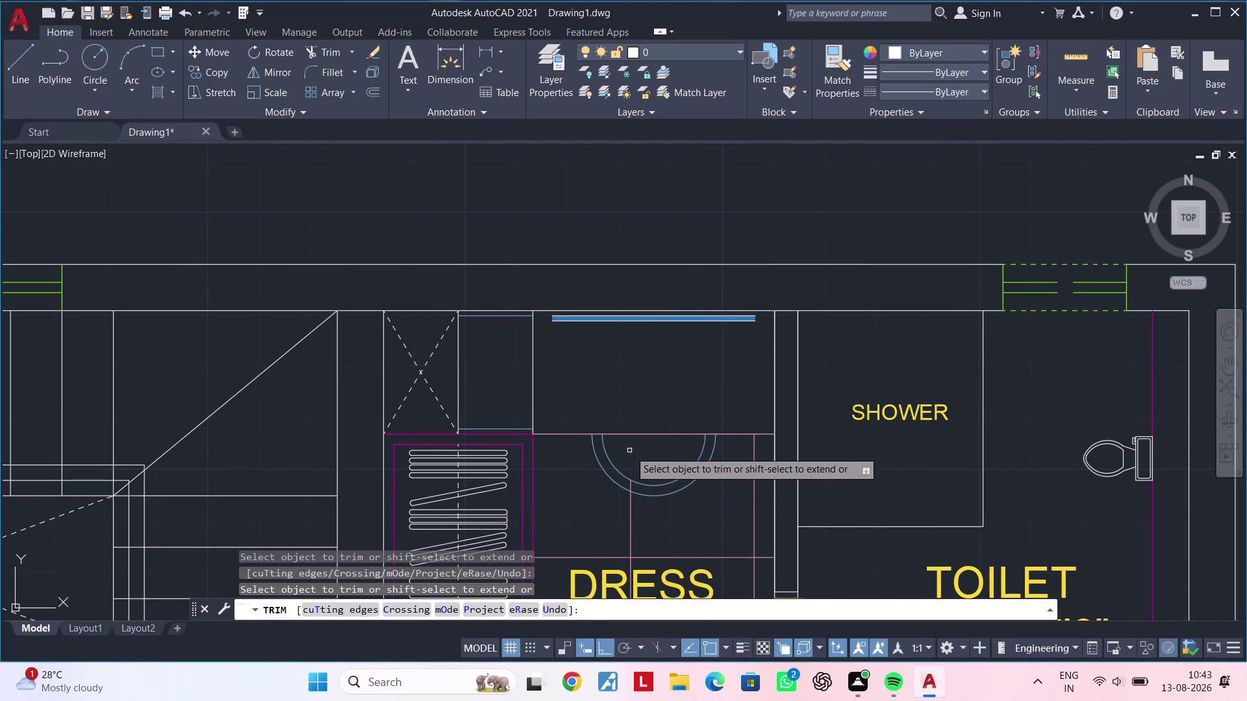
scroll(up, 3)
click(618, 493)
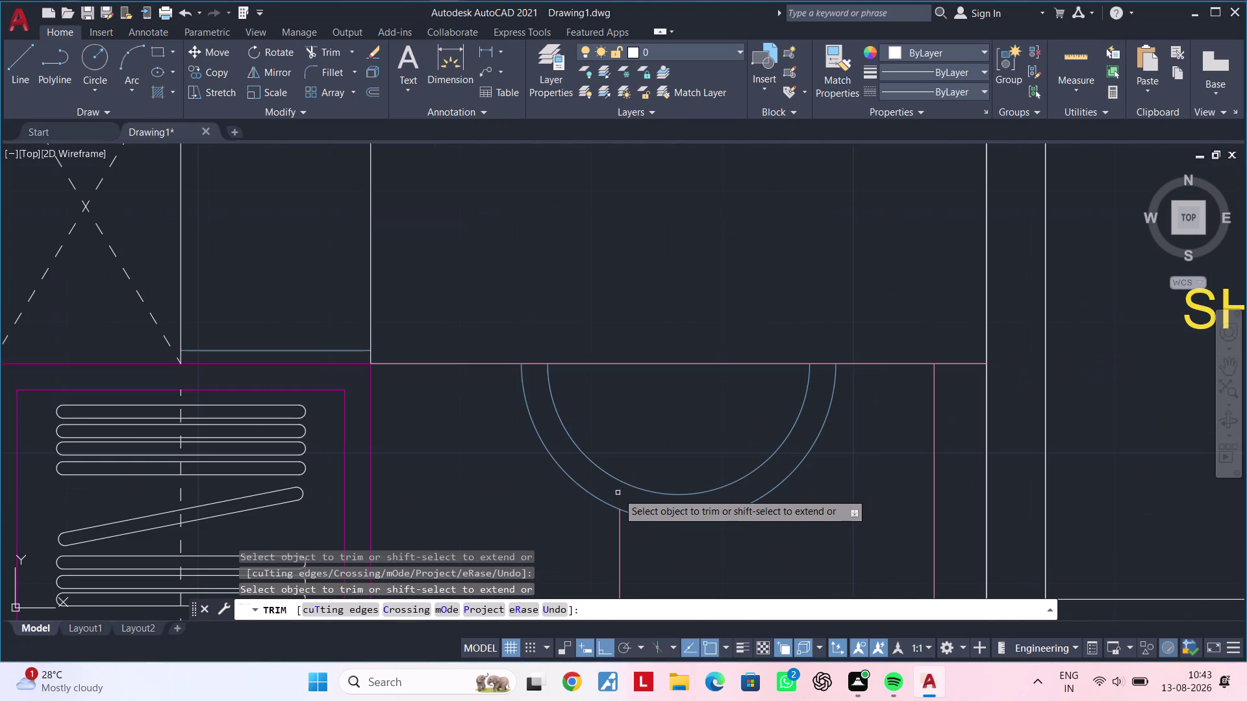
scroll(down, 3)
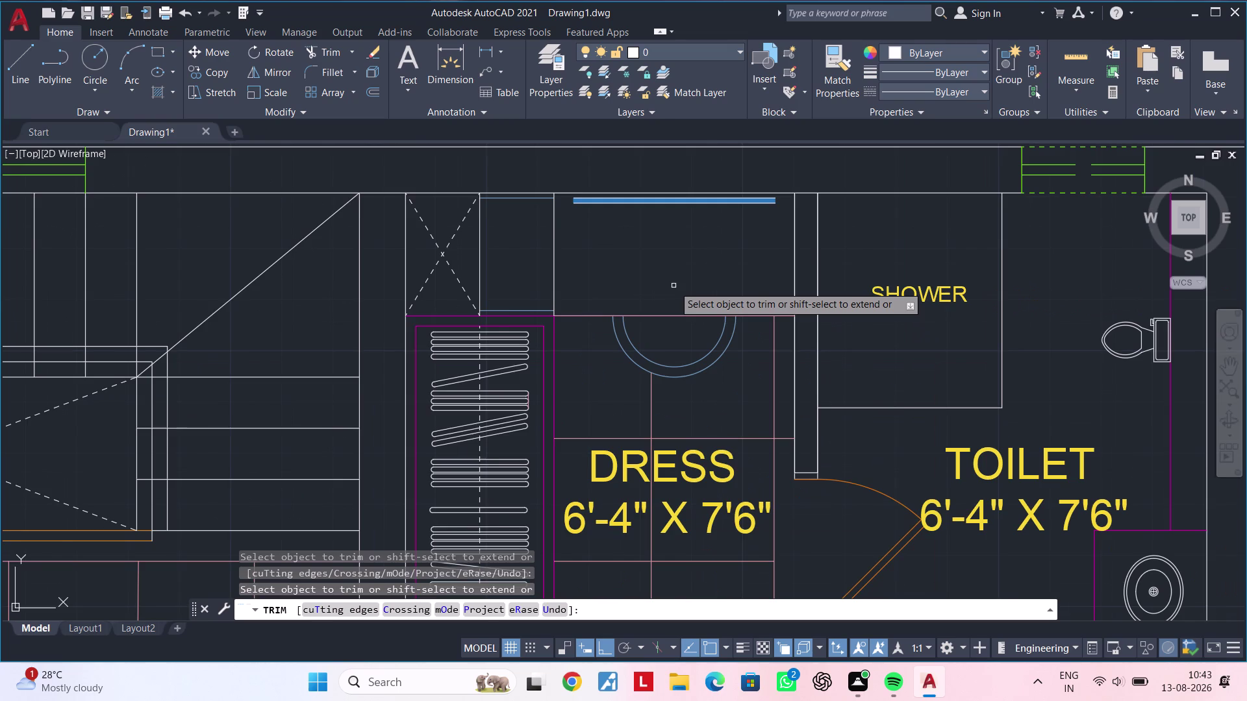
scroll(down, 3)
key(Escape)
key(Escape)
Re-centre the view on the dress room and clear all pending commands.
middle_drag(407, 348, 1072, 344)
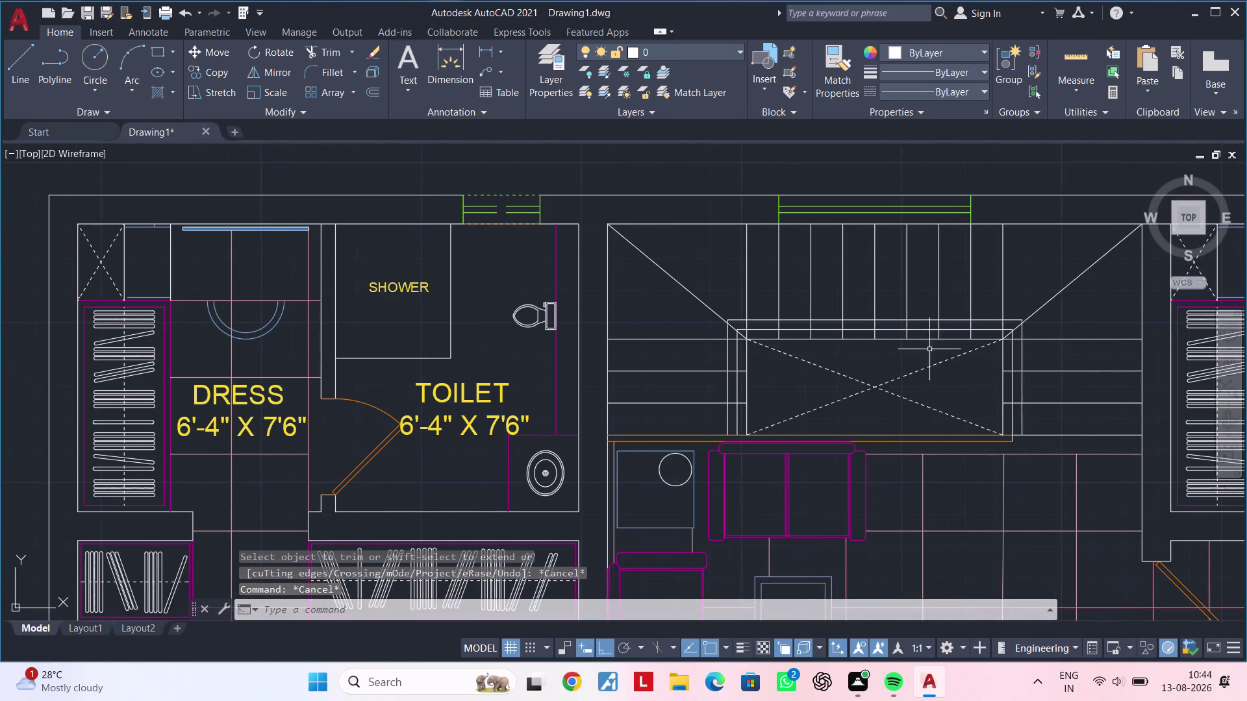
middle_drag(687, 351, 1032, 348)
scroll(up, 3)
middle_drag(620, 325, 779, 372)
key(Escape)
key(Escape)
key(Escape)
key(Escape)
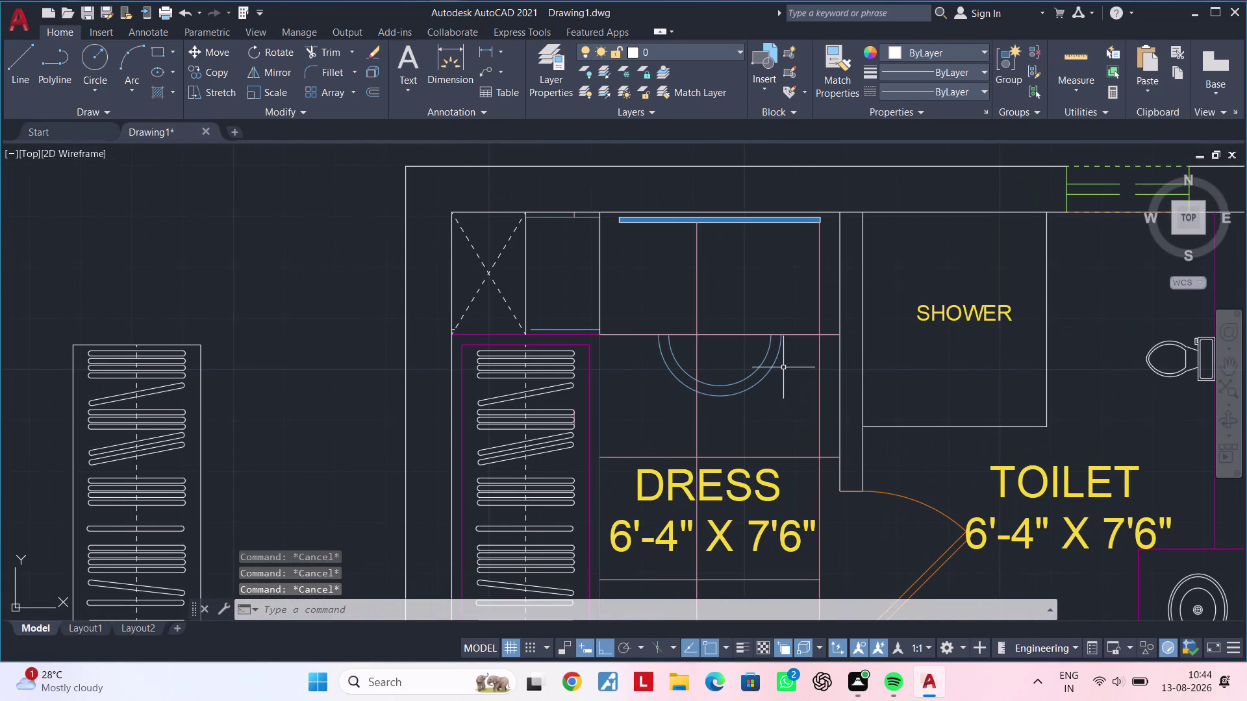
key(Escape)
key(Escape)
key(Escape)
key(Escape)
key(Escape)
key(Escape)
key(Escape)
key(Escape)
key(Escape)
key(Escape)
key(Escape)
key(Escape)
key(Escape)
key(Escape)
key(Escape)
key(Escape)
Fence-trim the lines above the semicircle, including those at its top and bottom.
text(tr)
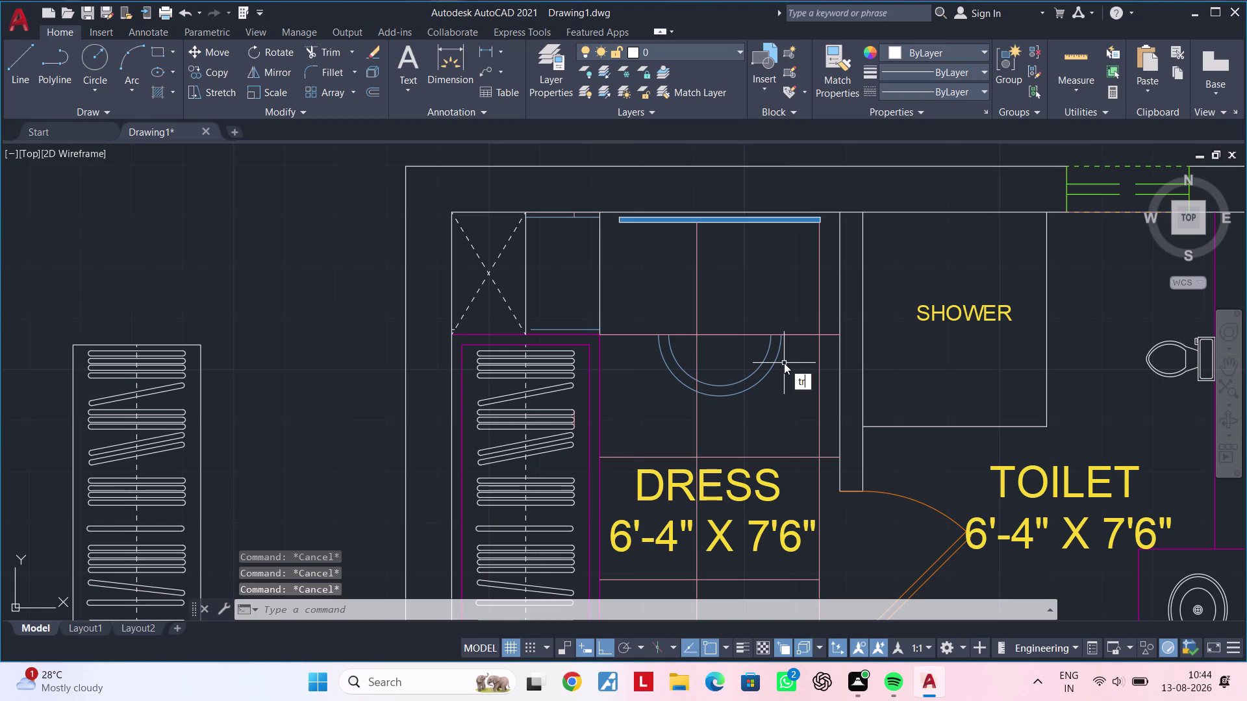
key(space)
click(657, 260)
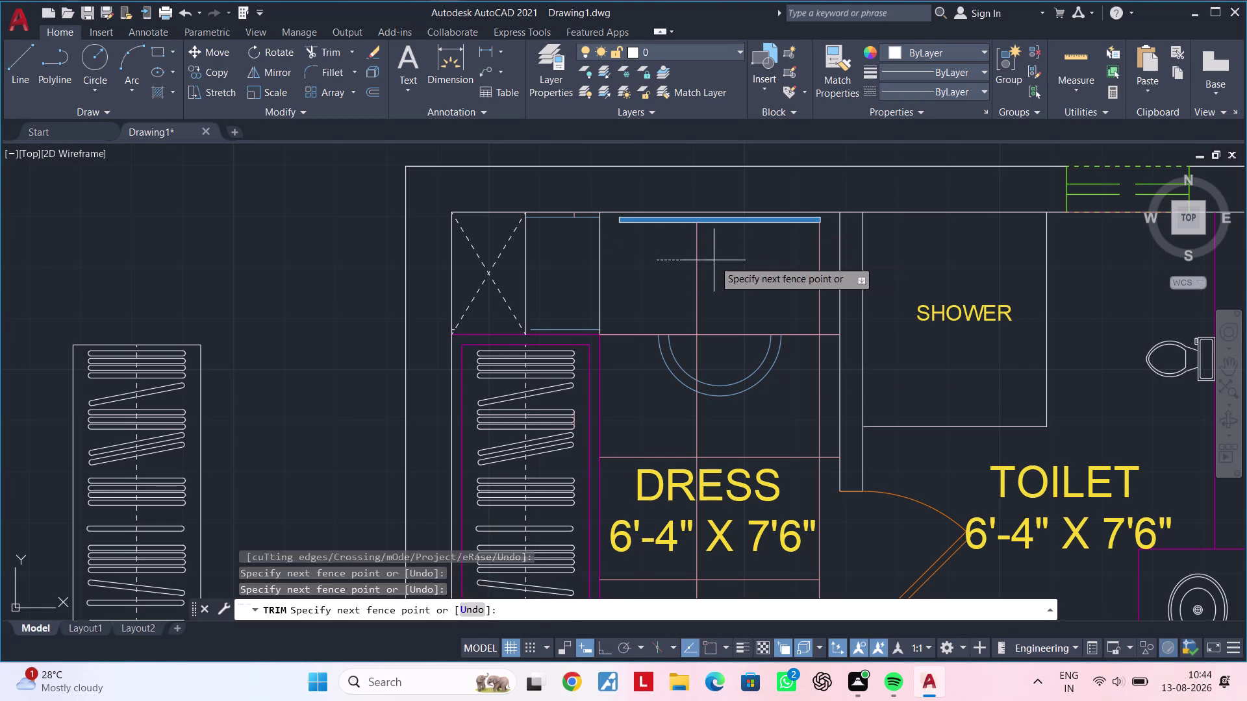
drag(714, 260, 723, 260)
click(809, 259)
drag(828, 258, 835, 255)
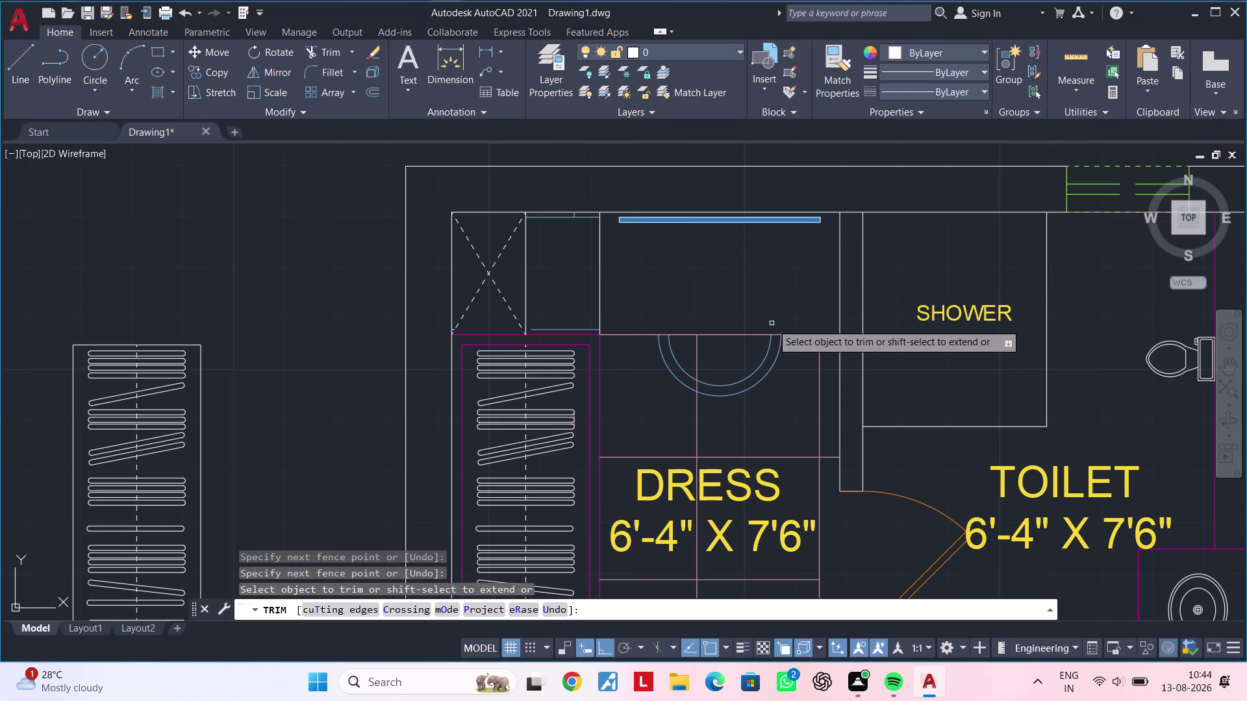
click(695, 347)
scroll(up, 3)
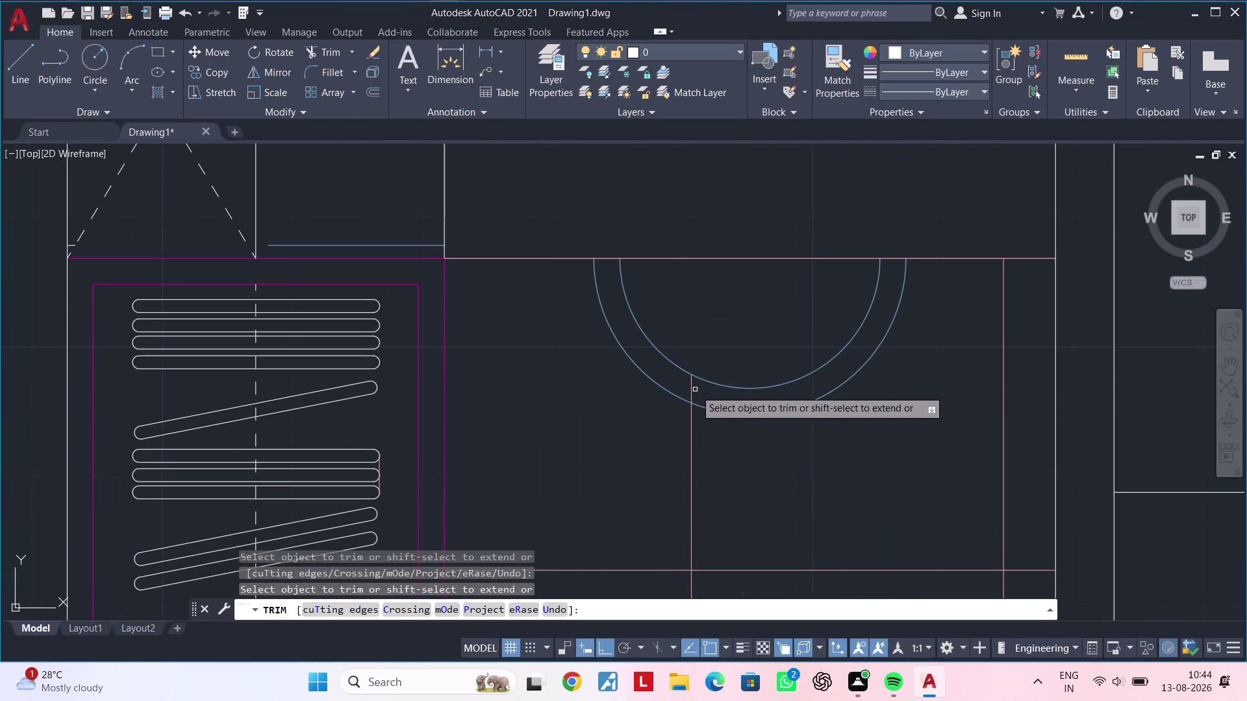
click(690, 393)
scroll(down, 3)
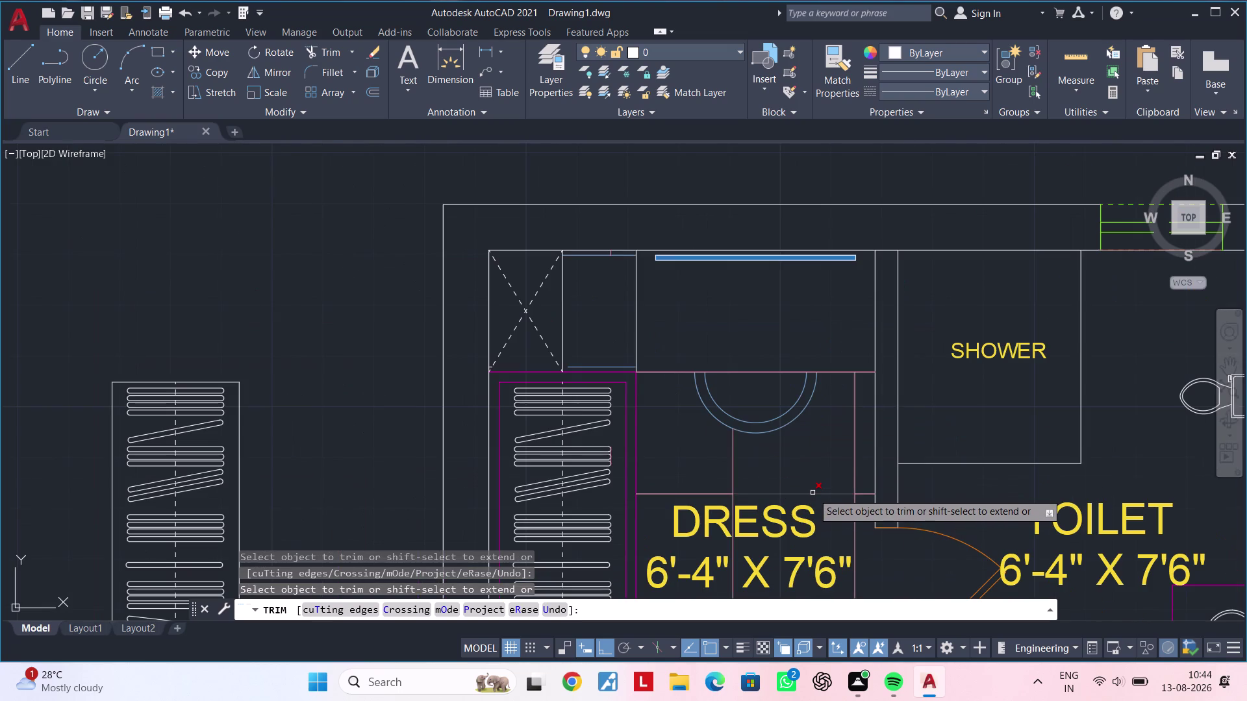
key(Escape)
key(Escape)
key(Escape)
middle_drag(826, 483, 757, 472)
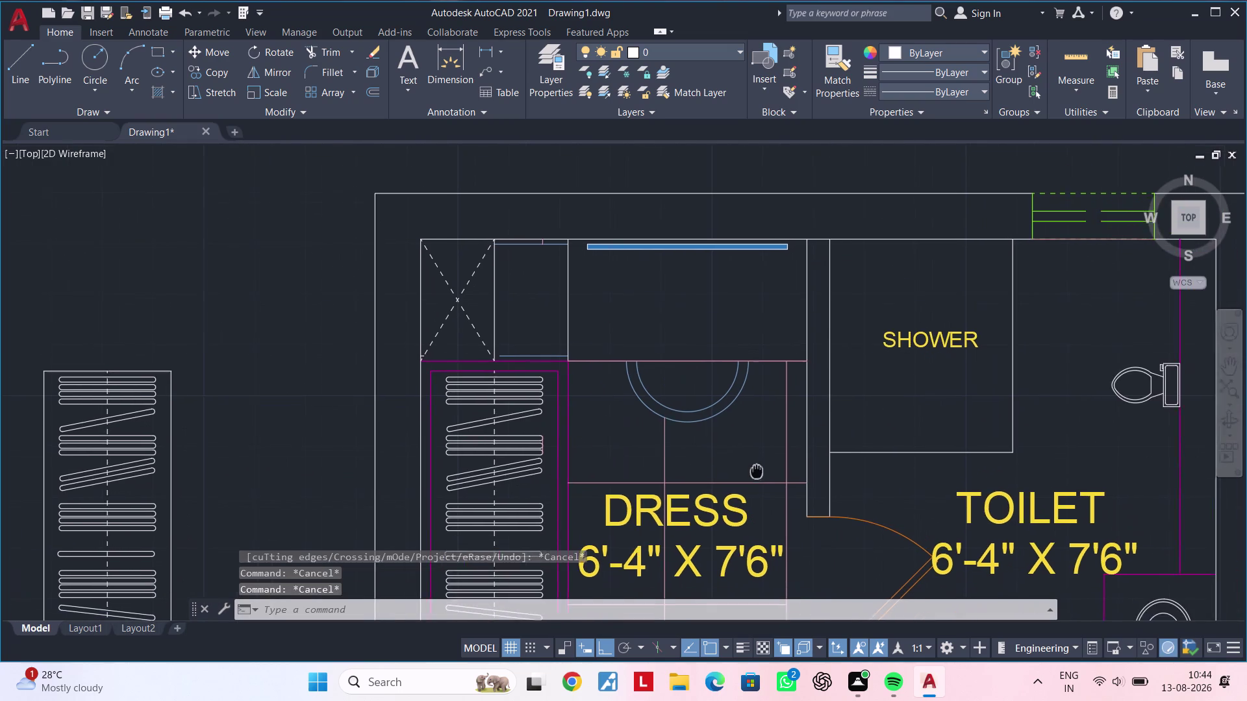
middle_drag(757, 472, 757, 471)
key(Escape)
scroll(down, 3)
middle_drag(757, 465, 630, 458)
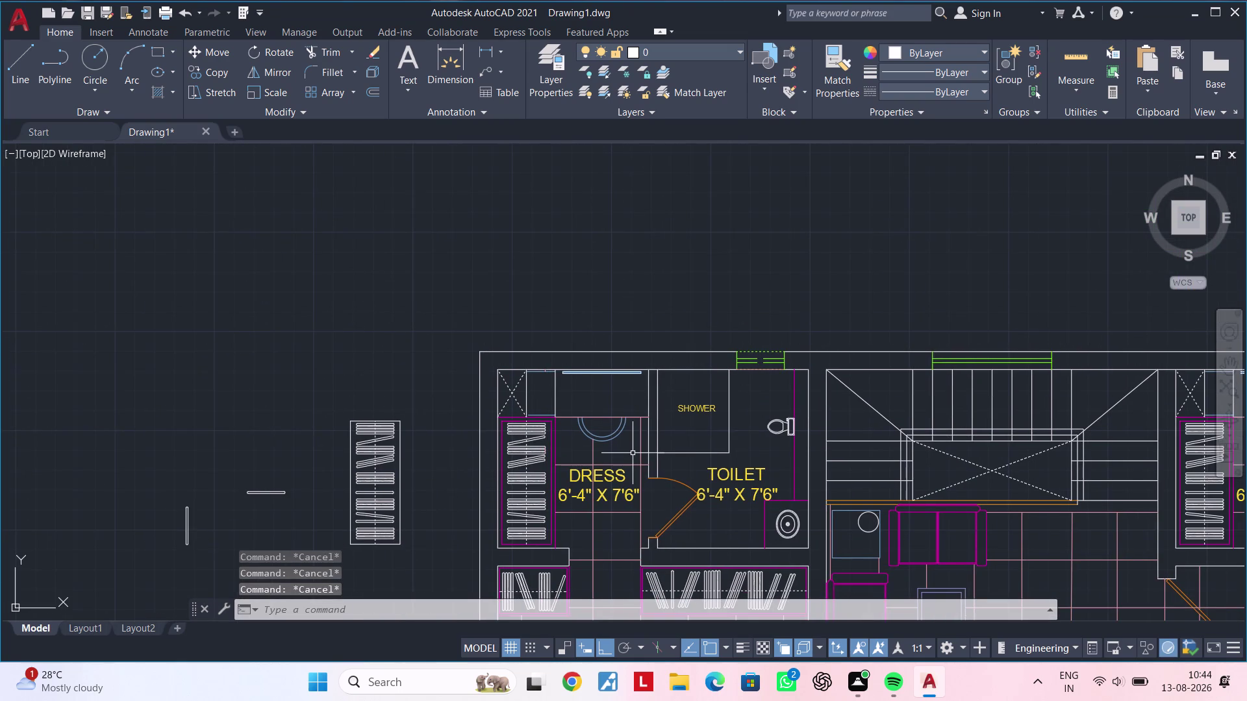
scroll(down, 3)
middle_drag(667, 463, 609, 416)
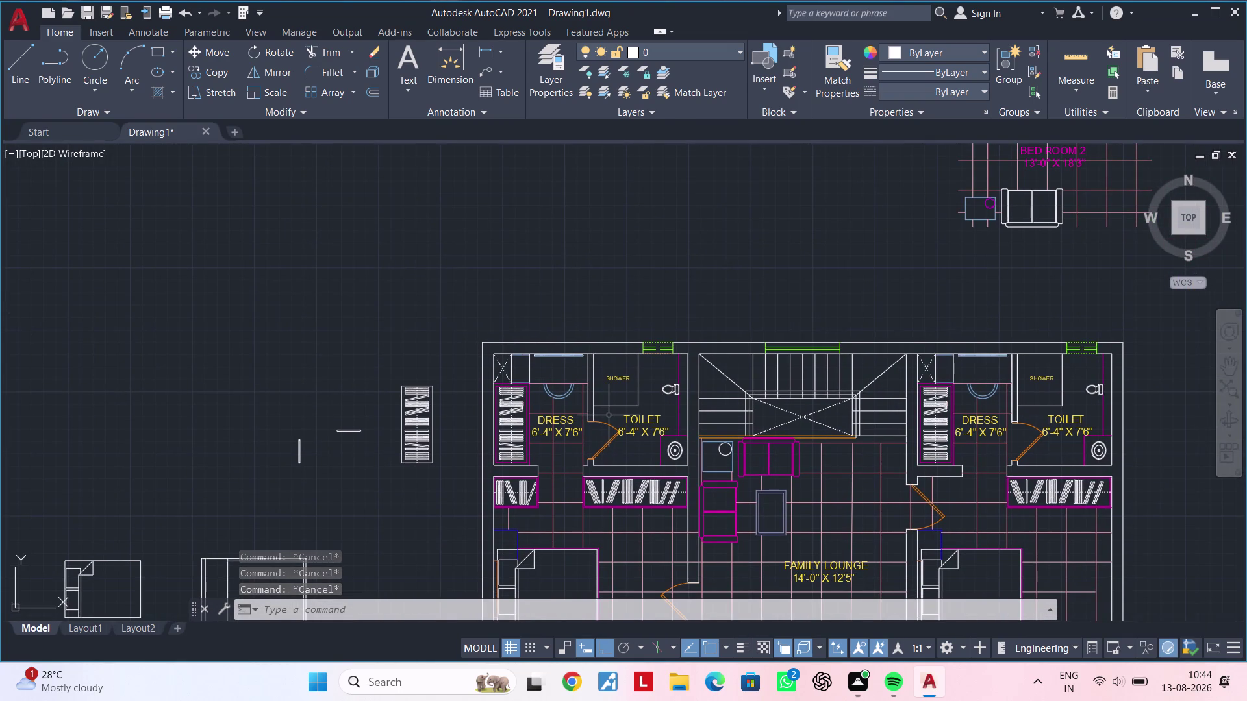
middle_drag(582, 439, 734, 412)
scroll(up, 3)
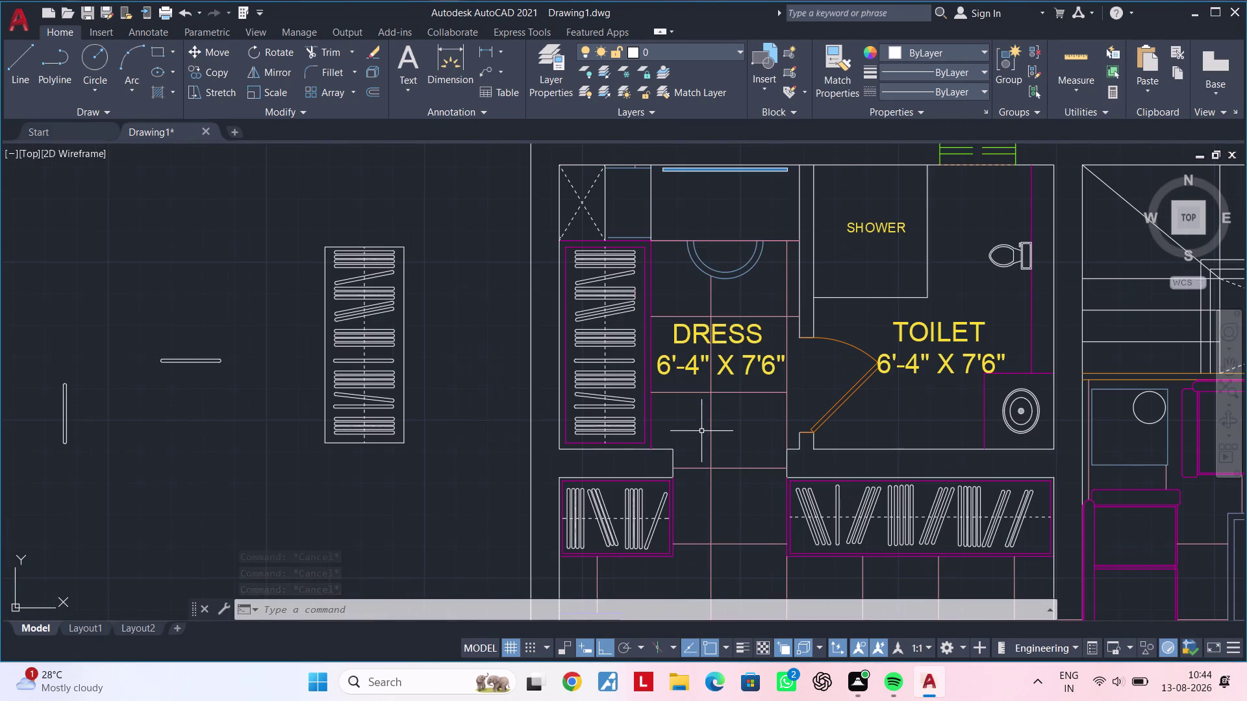
click(710, 428)
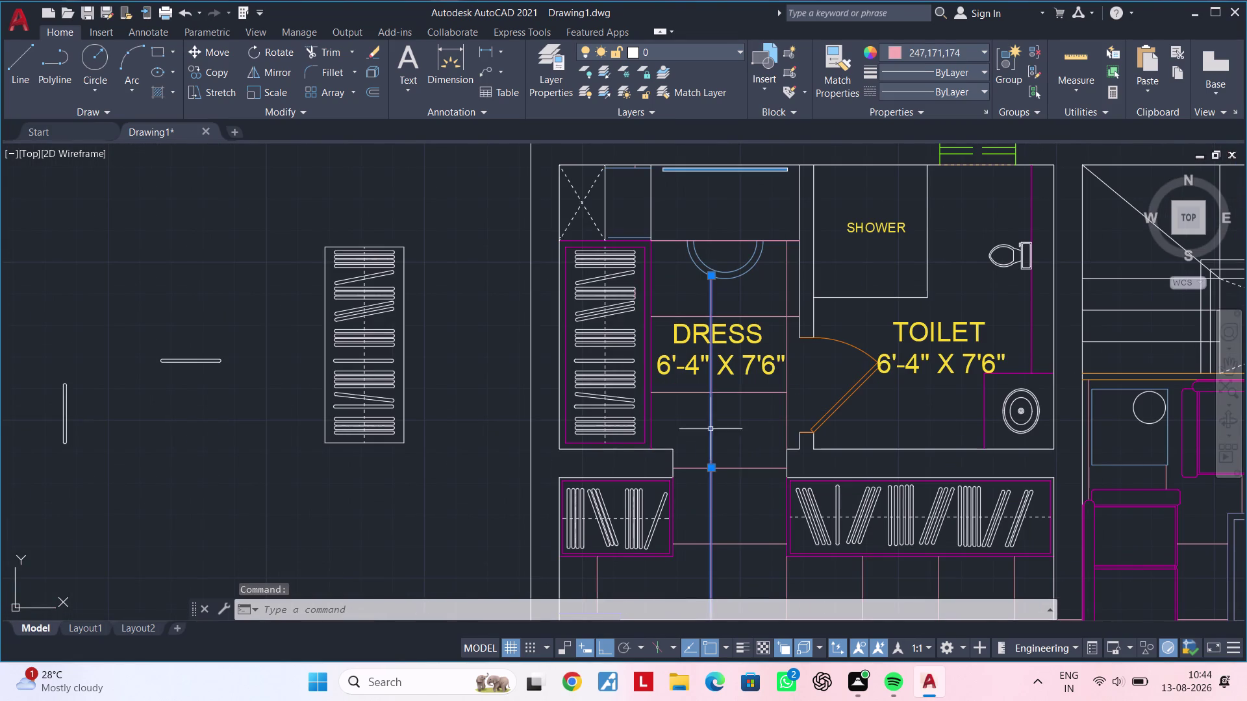
text(m)
key(space)
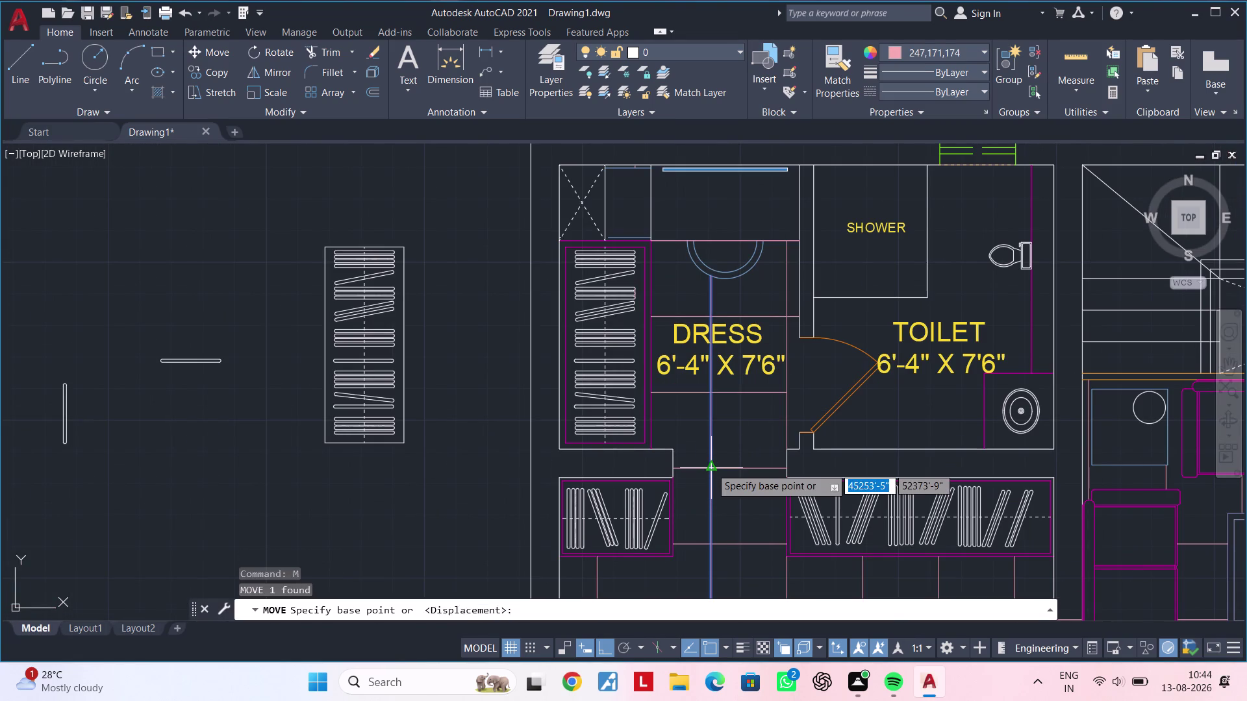
click(711, 468)
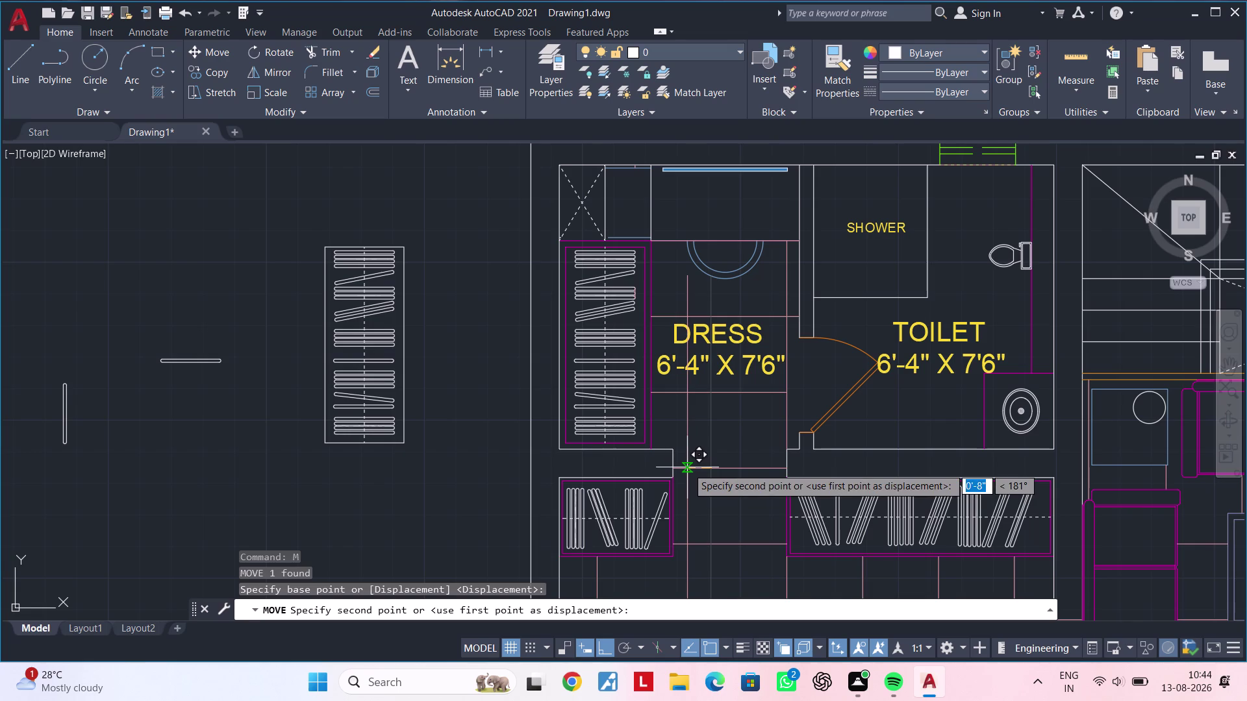
click(687, 468)
key(Escape)
middle_drag(703, 434, 713, 486)
key(Escape)
key(Escape)
key(Escape)
key(Escape)
key(Escape)
key(Escape)
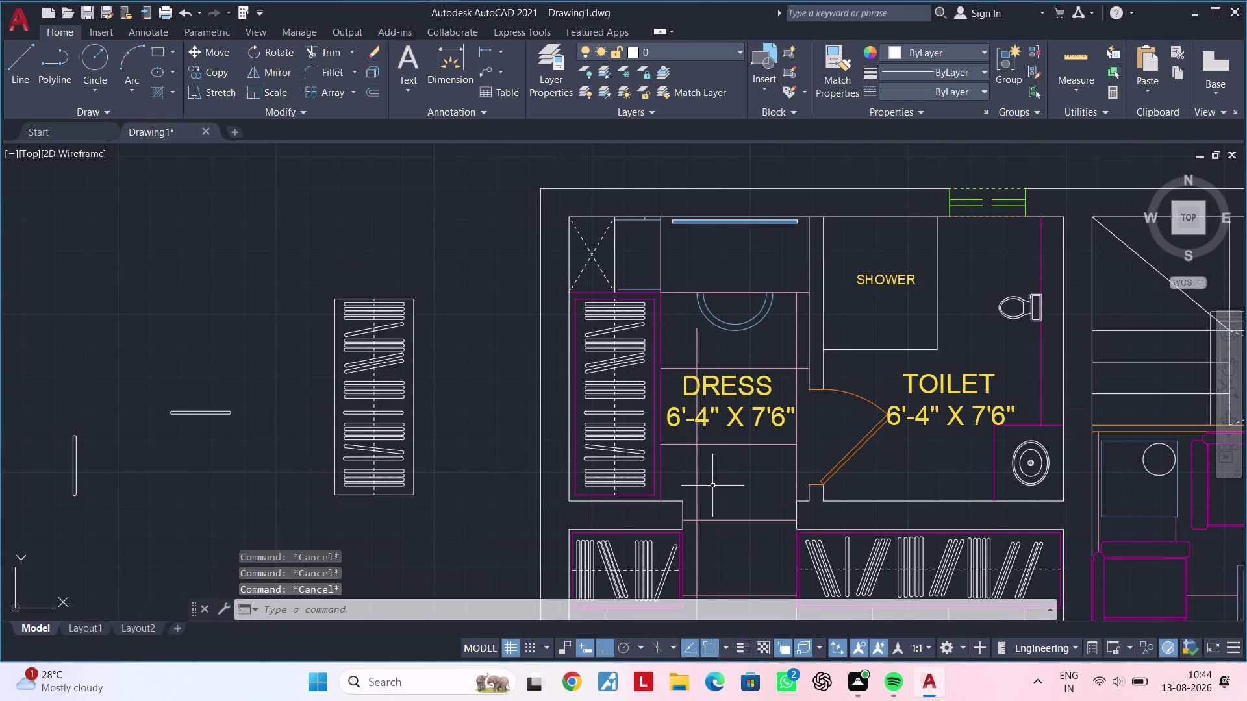
key(Escape)
key(Escape)
middle_drag(713, 486, 725, 479)
key(Escape)
key(Escape)
key(Escape)
middle_drag(723, 479, 713, 485)
key(Escape)
key(Escape)
key(Escape)
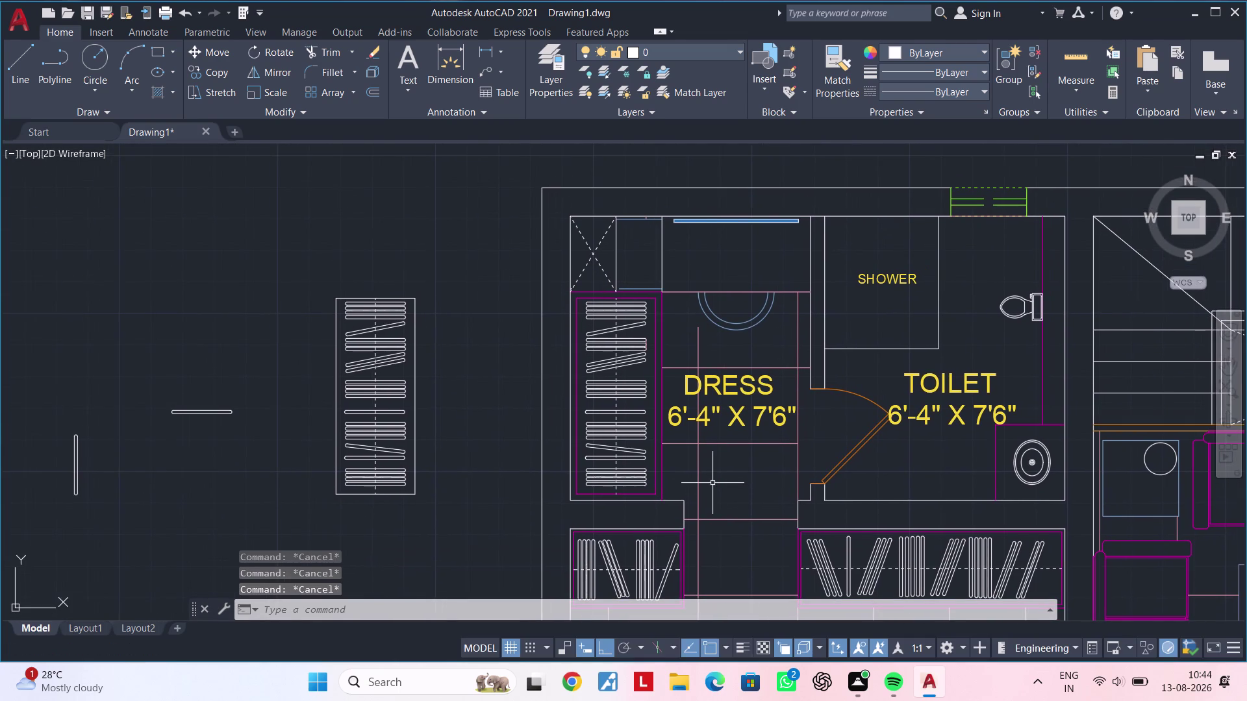
key(e)
key(x)
key(space)
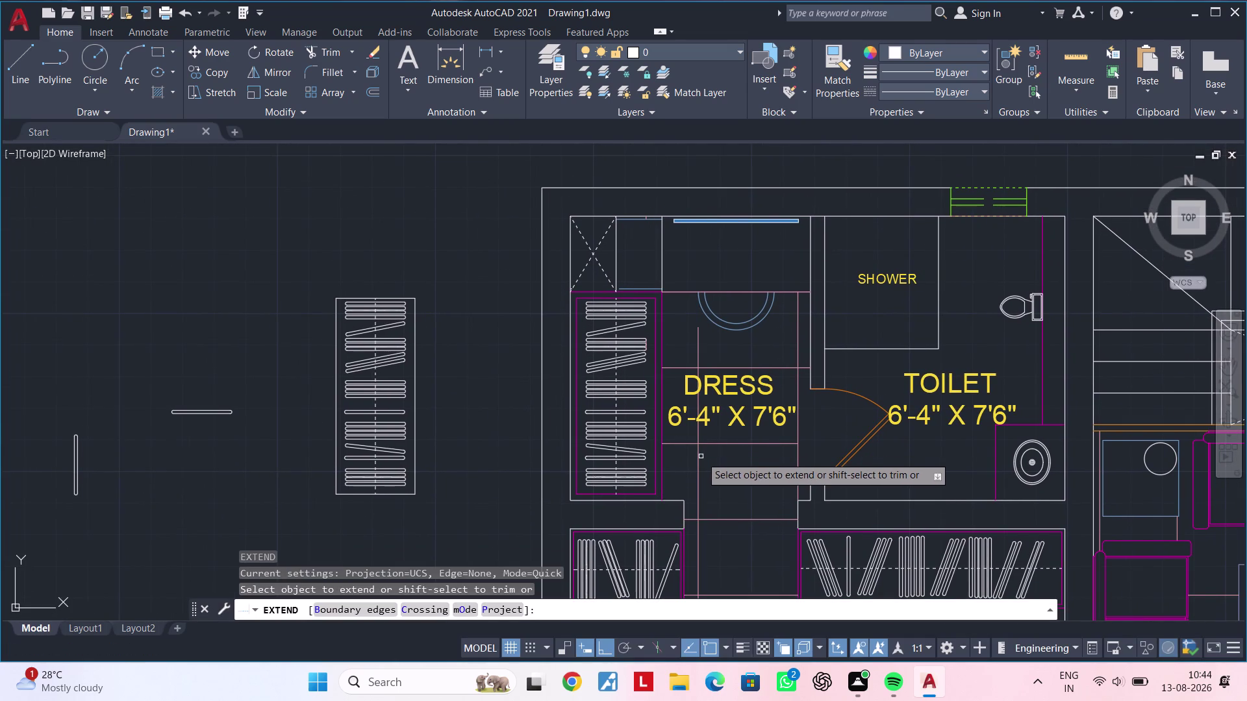
double_click(696, 458)
key(Escape)
key(Escape)
middle_drag(725, 484, 693, 426)
key(Escape)
key(Escape)
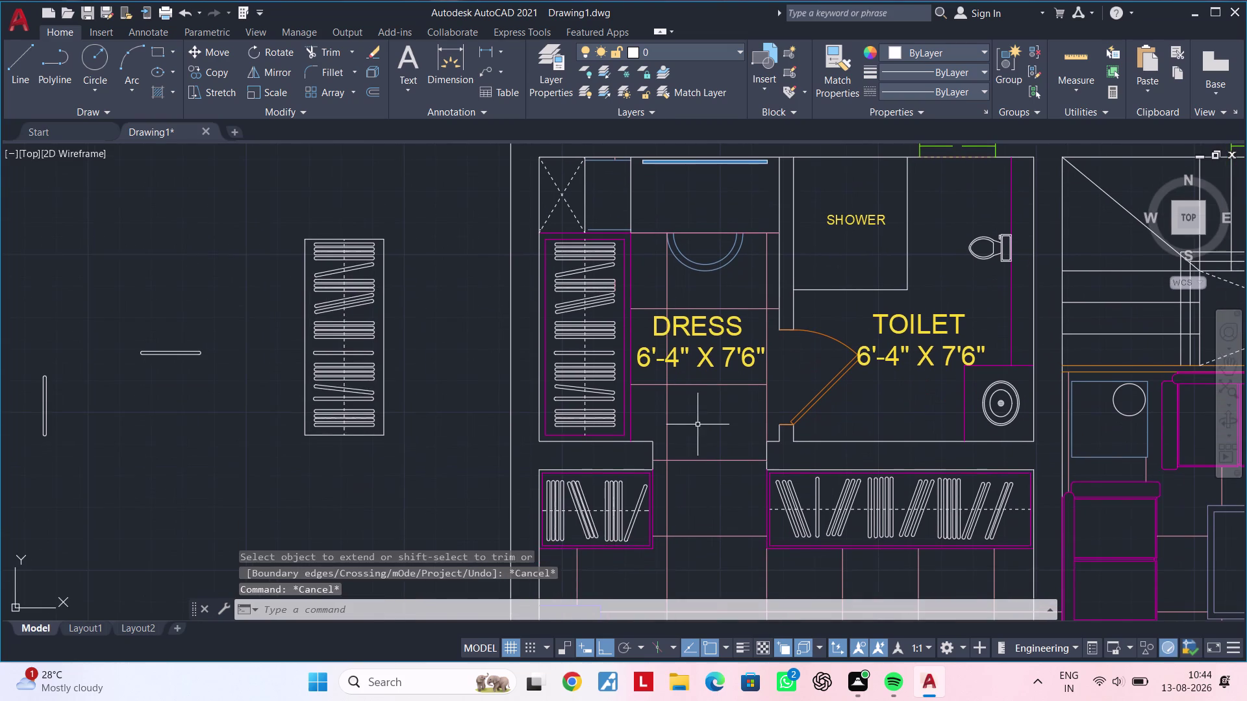
key(Escape)
middle_drag(715, 430, 707, 437)
key(Escape)
key(Escape)
key(Escape)
key(Escape)
key(Escape)
key(Escape)
key(Escape)
key(Escape)
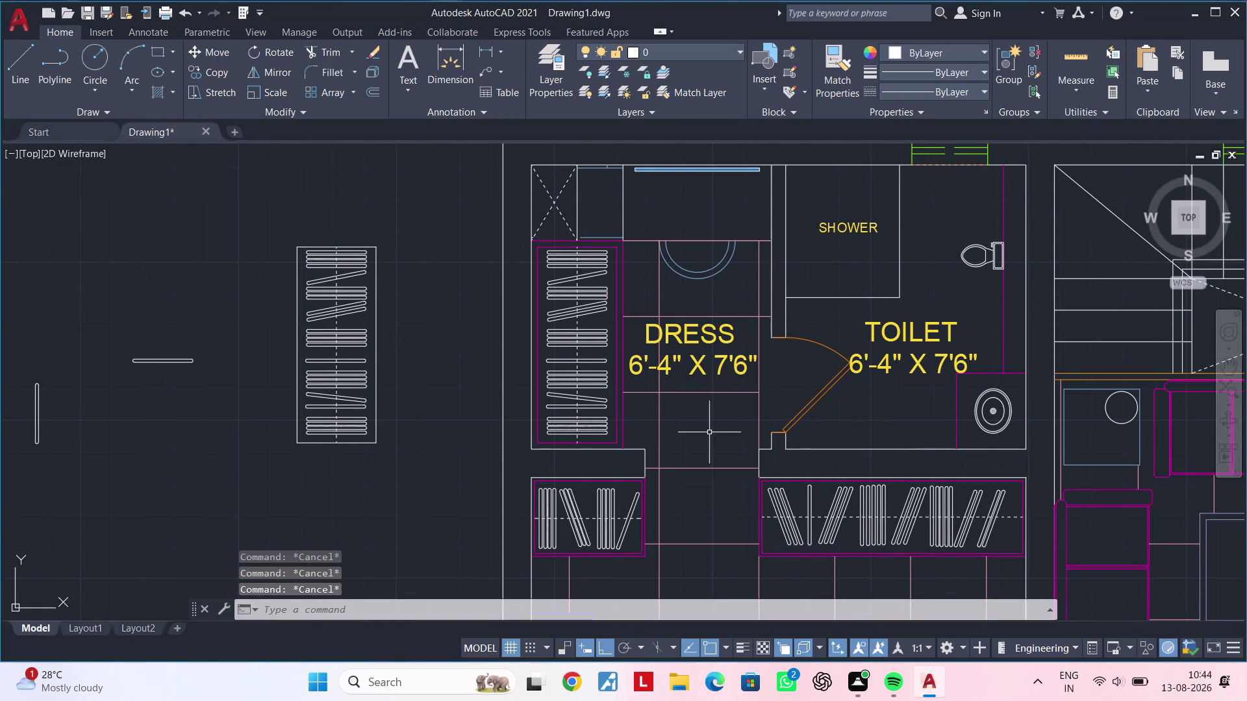
key(Escape)
key(Escape)
click(758, 423)
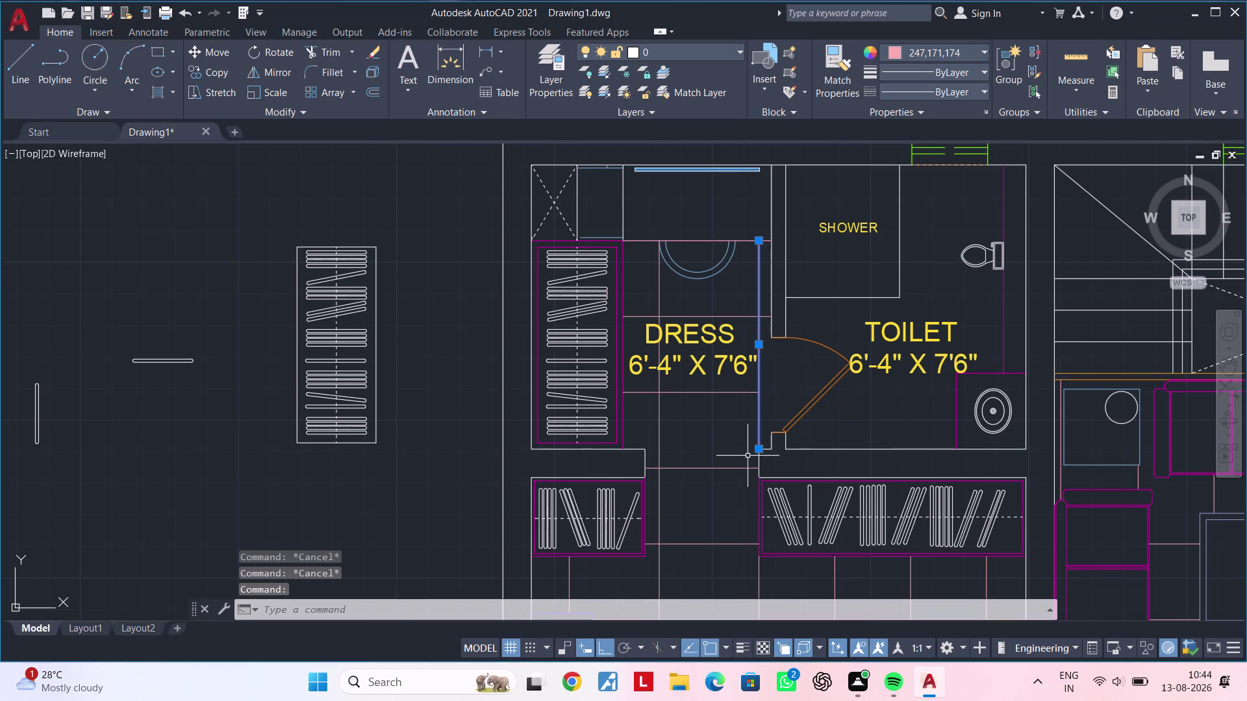
Add the lower wall line to the selection and move the partition lines slightly left.
middle_drag(748, 456, 747, 353)
click(760, 479)
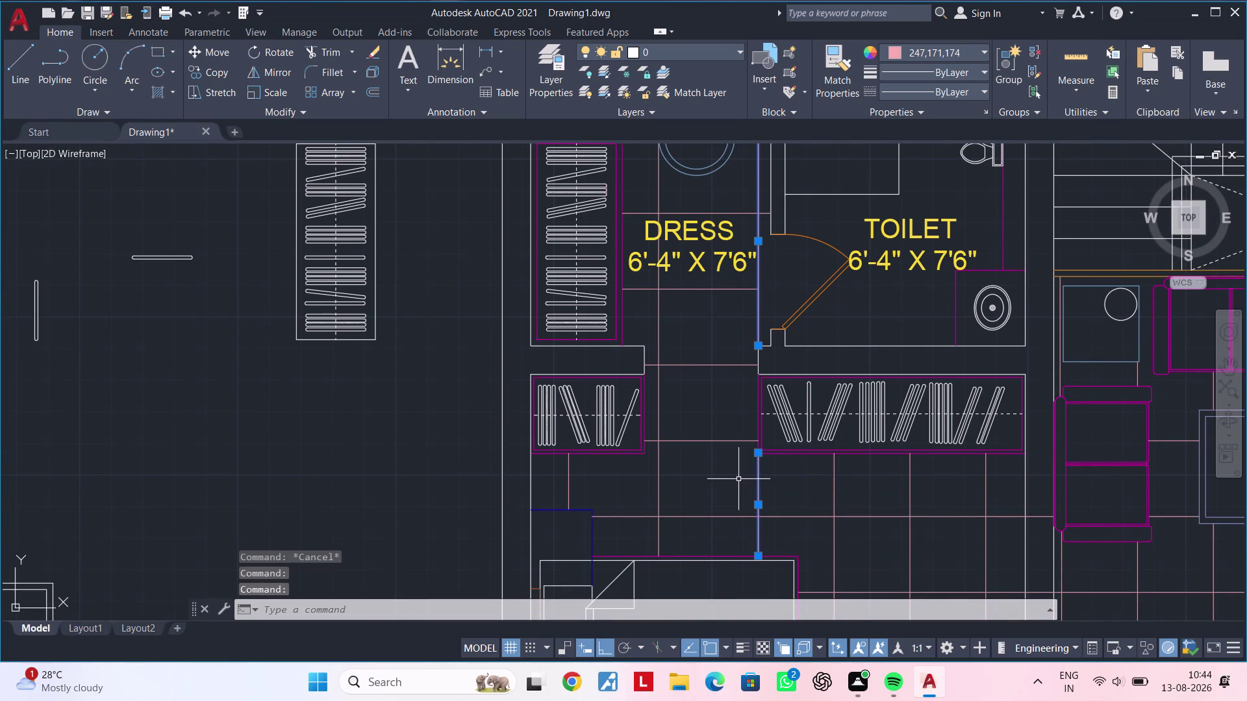
middle_drag(739, 479, 732, 501)
text(m)
key(space)
middle_drag(729, 470, 711, 560)
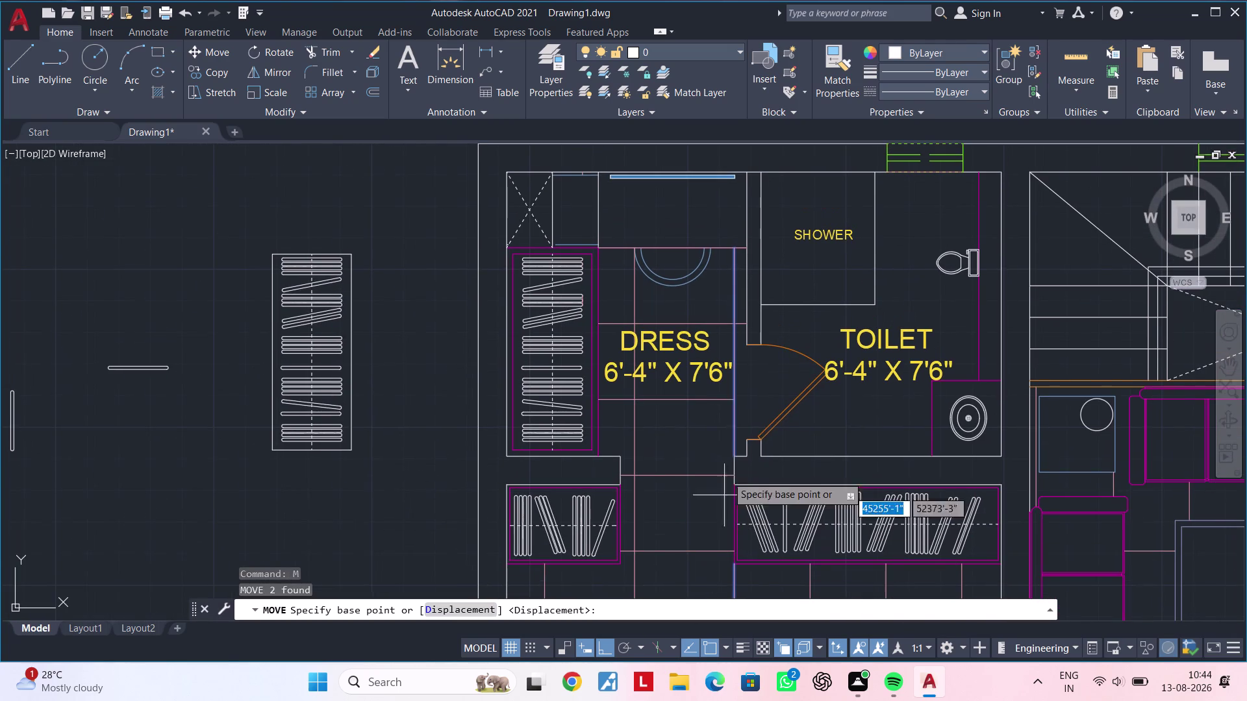
click(735, 402)
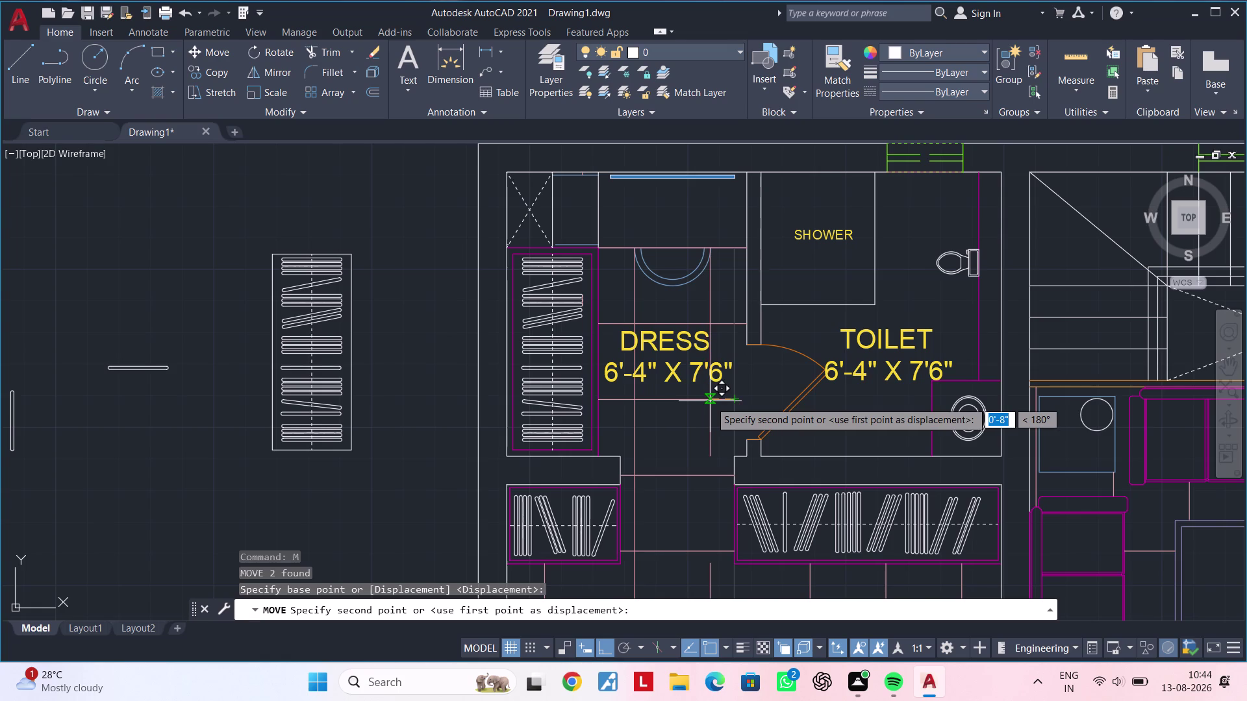
click(710, 402)
scroll(down, 3)
middle_drag(700, 468, 700, 386)
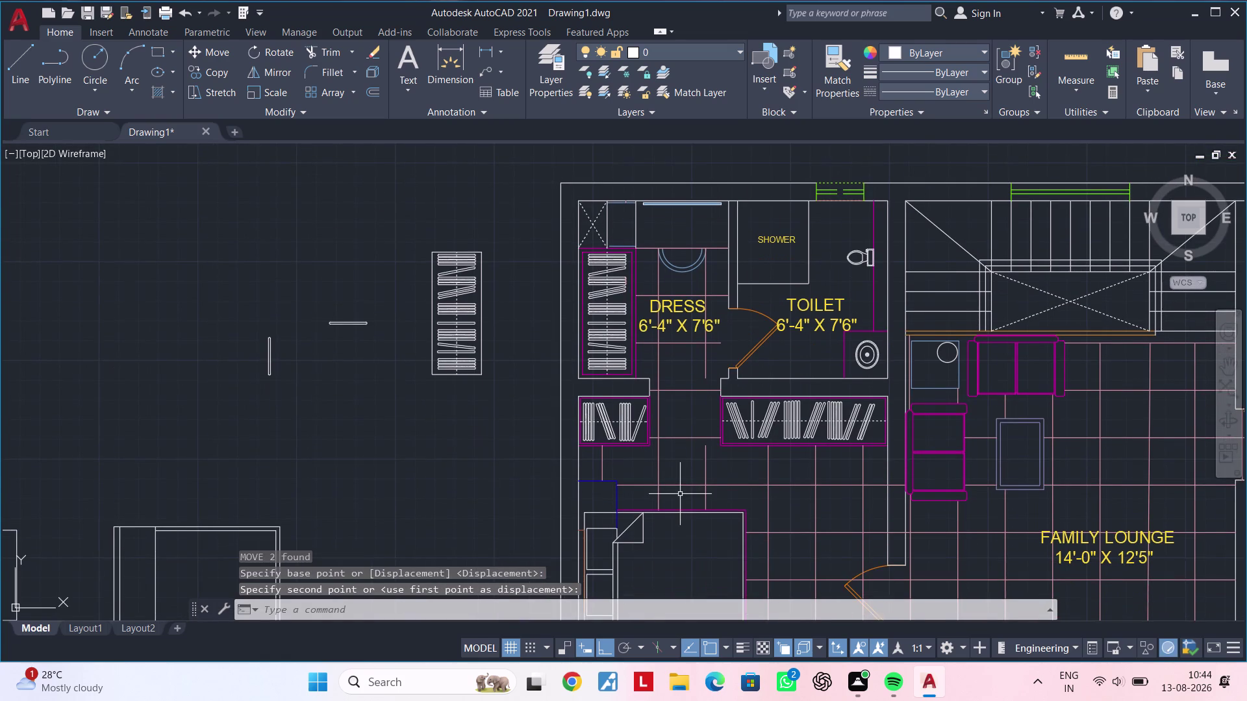
middle_drag(680, 495, 685, 461)
key(Escape)
key(Escape)
key(Escape)
Try extending the partition line with EXTEND, then cancel the command.
text(e)
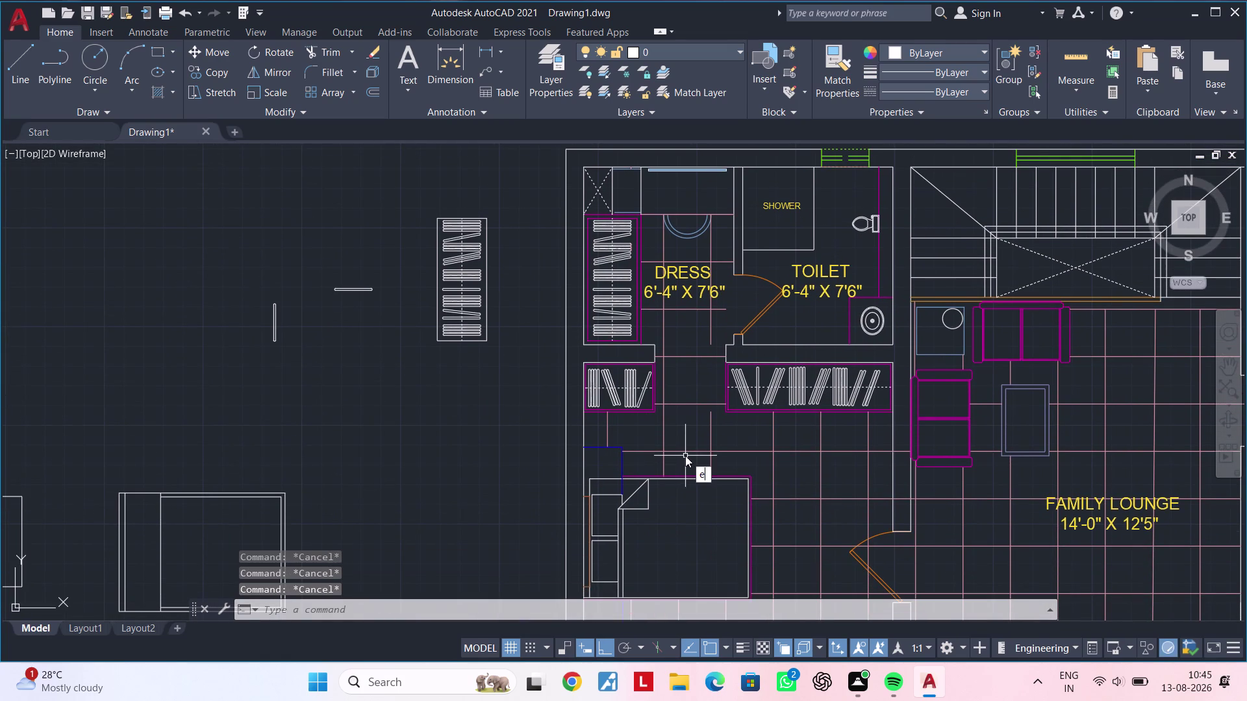
text(x)
key(space)
double_click(710, 429)
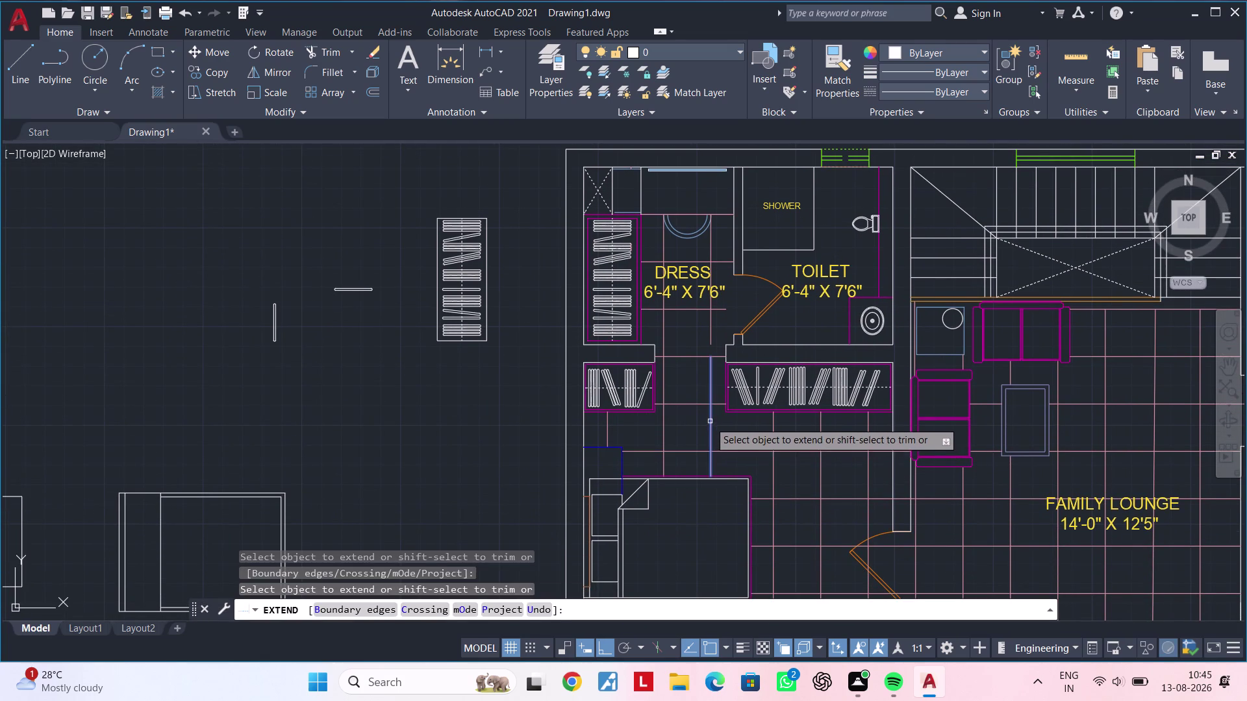
click(709, 418)
click(710, 400)
key(Escape)
key(Escape)
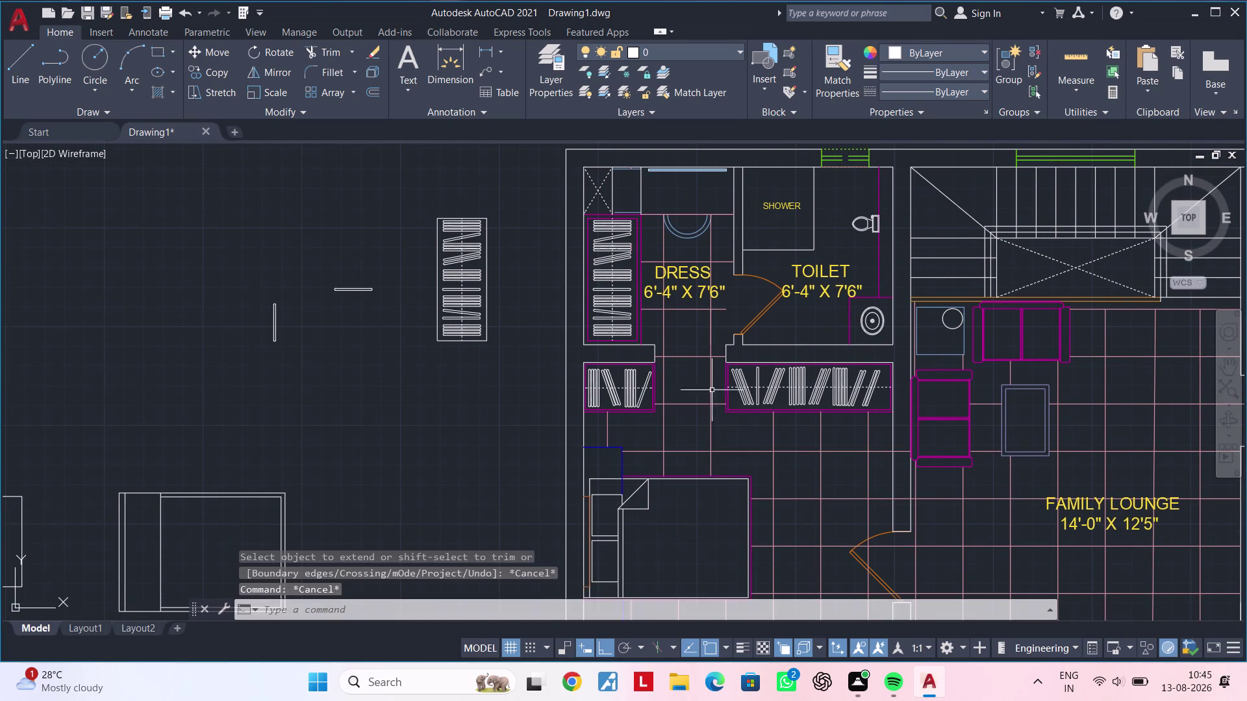
Erase the duplicate partition line overlapping the partition's end.
click(710, 342)
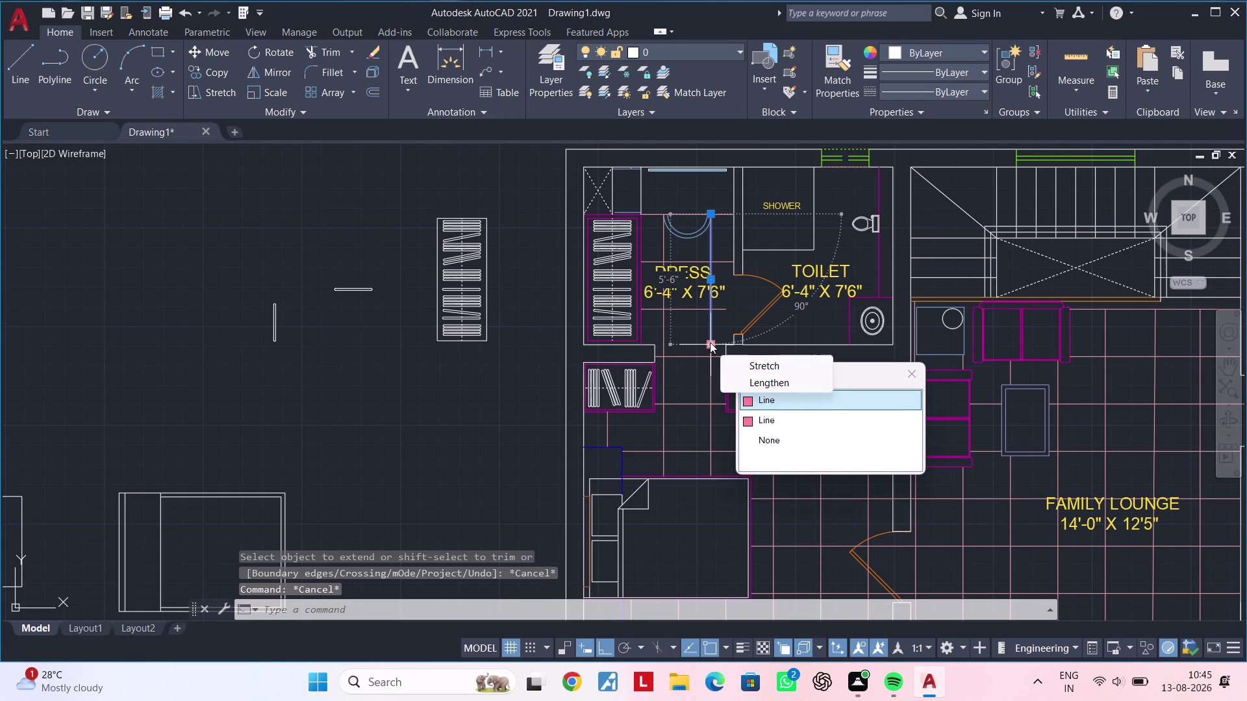
key(Delete)
key(Escape)
key(Escape)
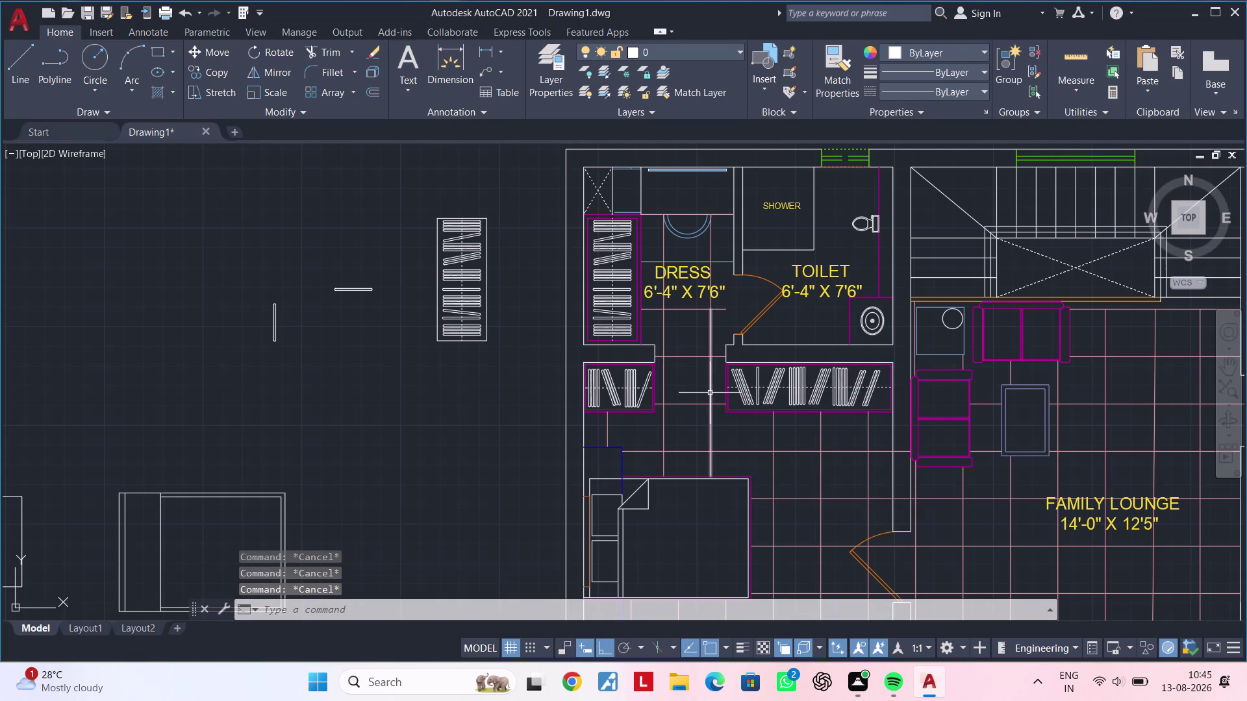
click(709, 393)
key(Delete)
key(Escape)
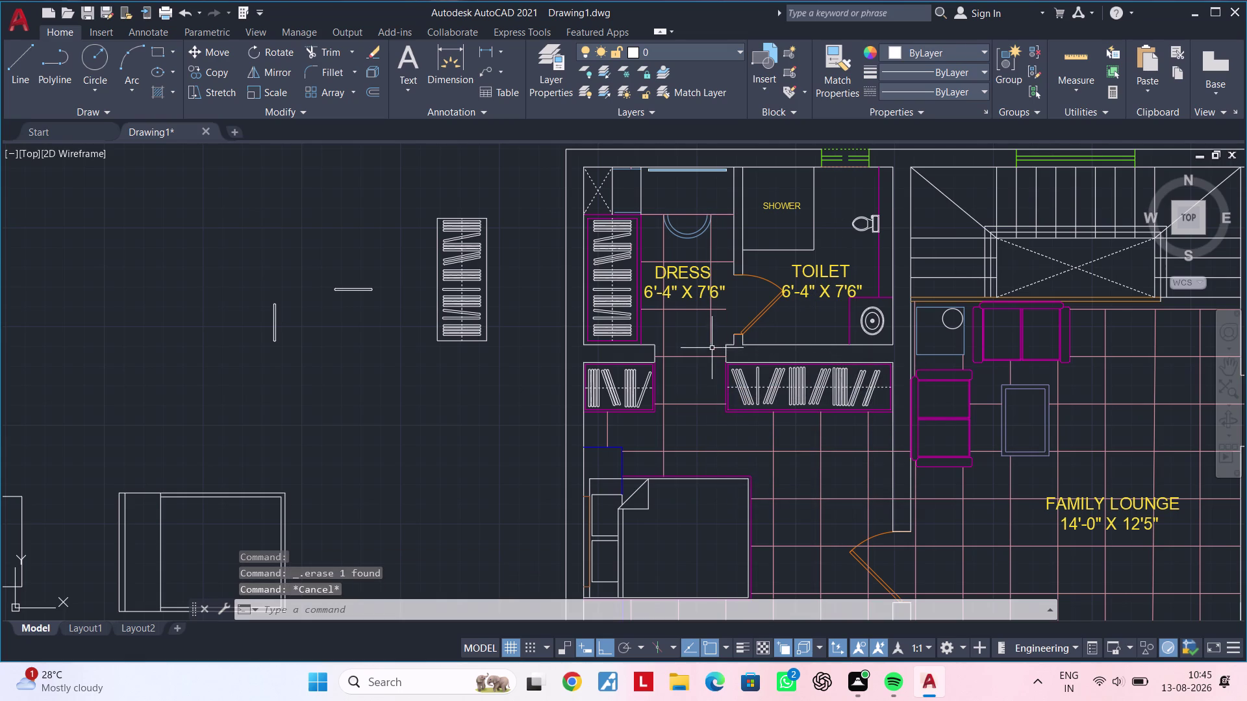
Grip-stretch the remaining partition line's end downward, then recentre on DRESS and TOILET.
click(712, 342)
click(712, 350)
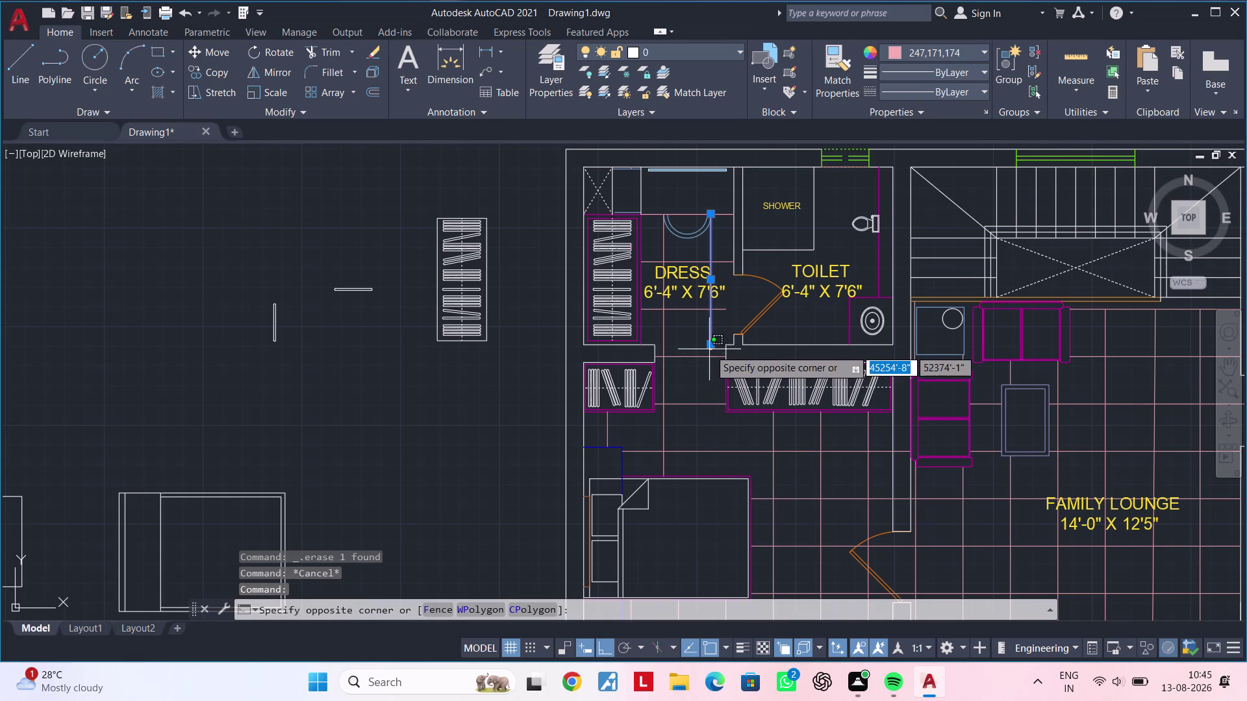
key(Escape)
click(709, 347)
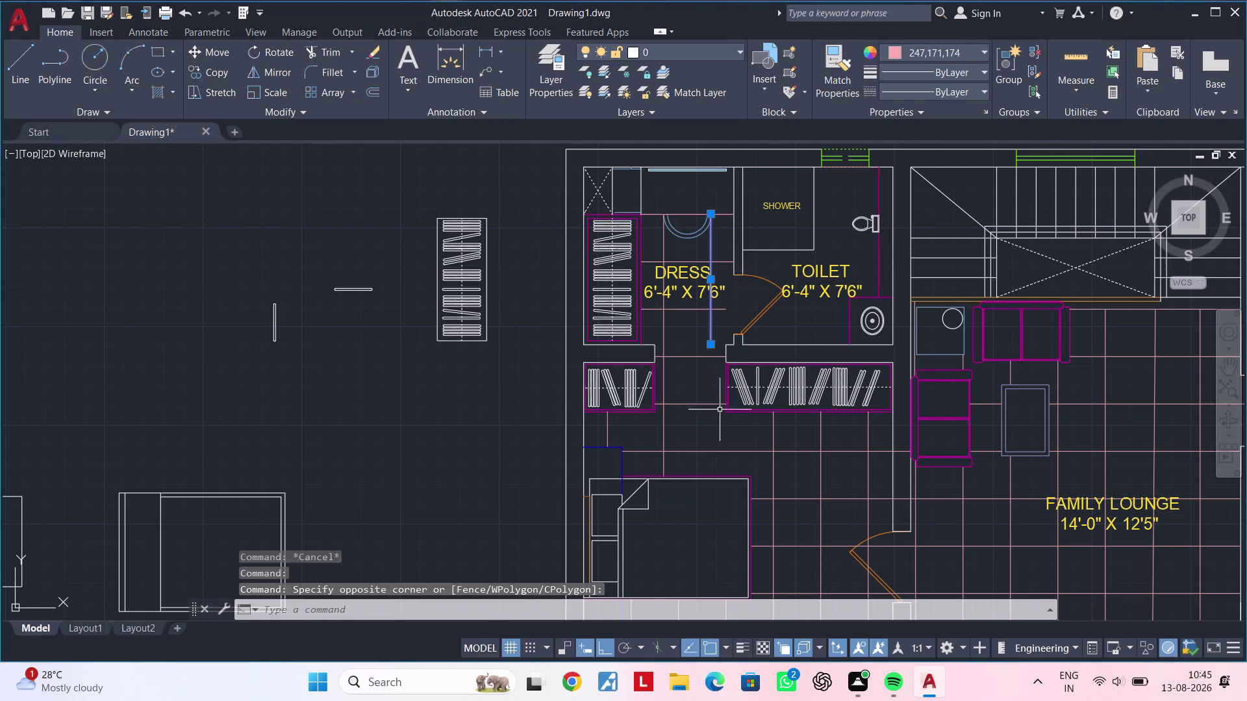
click(712, 343)
scroll(up, 3)
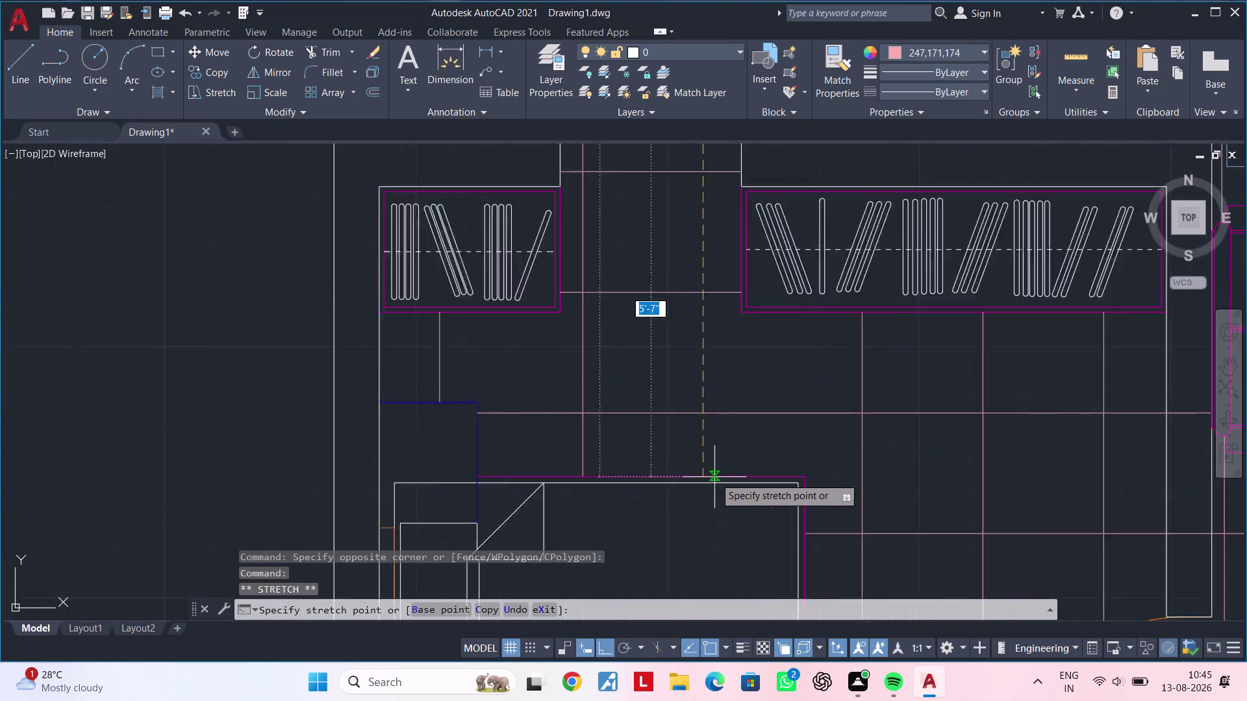
scroll(up, 3)
click(694, 476)
key(Escape)
key(Escape)
scroll(down, 3)
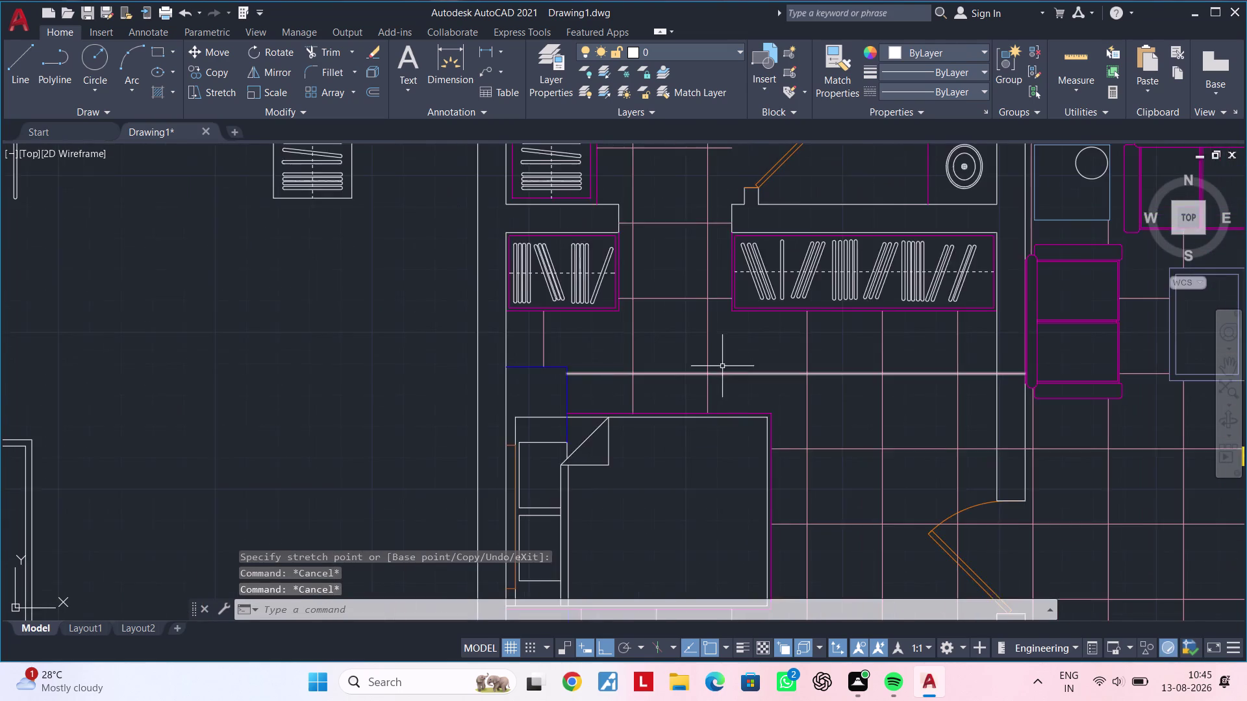
middle_drag(725, 365, 720, 496)
middle_drag(710, 300, 655, 355)
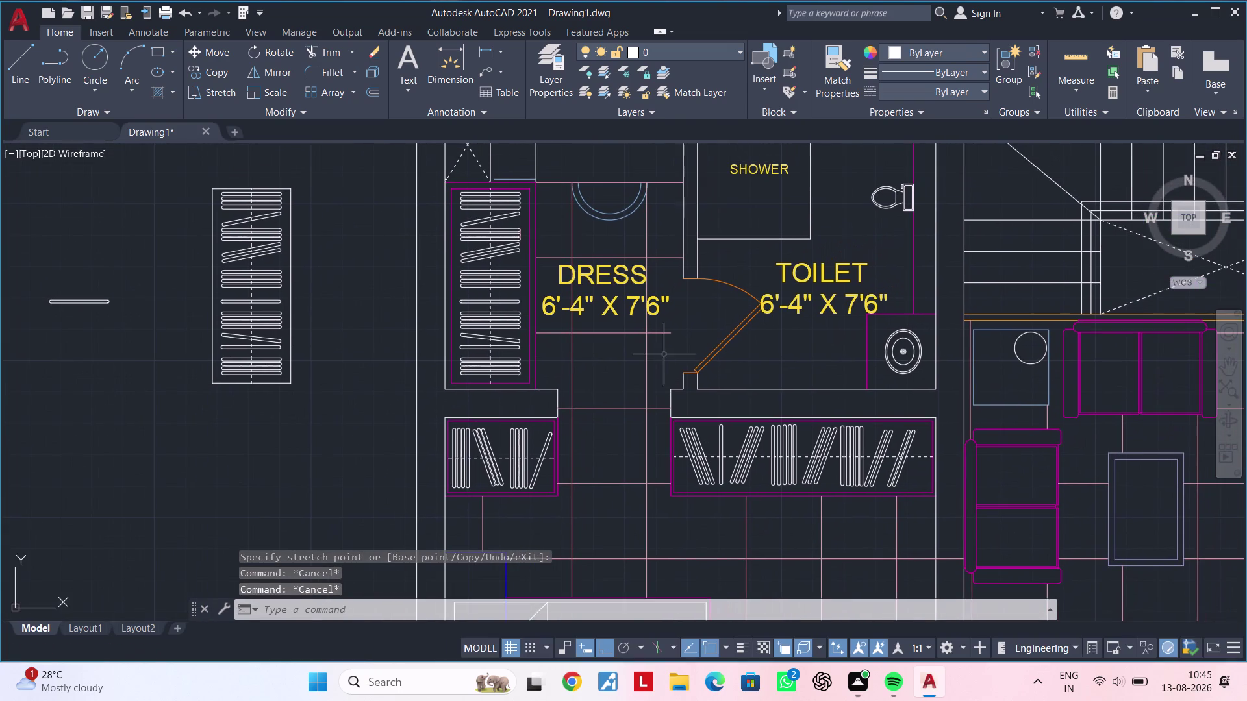
middle_drag(667, 354, 592, 373)
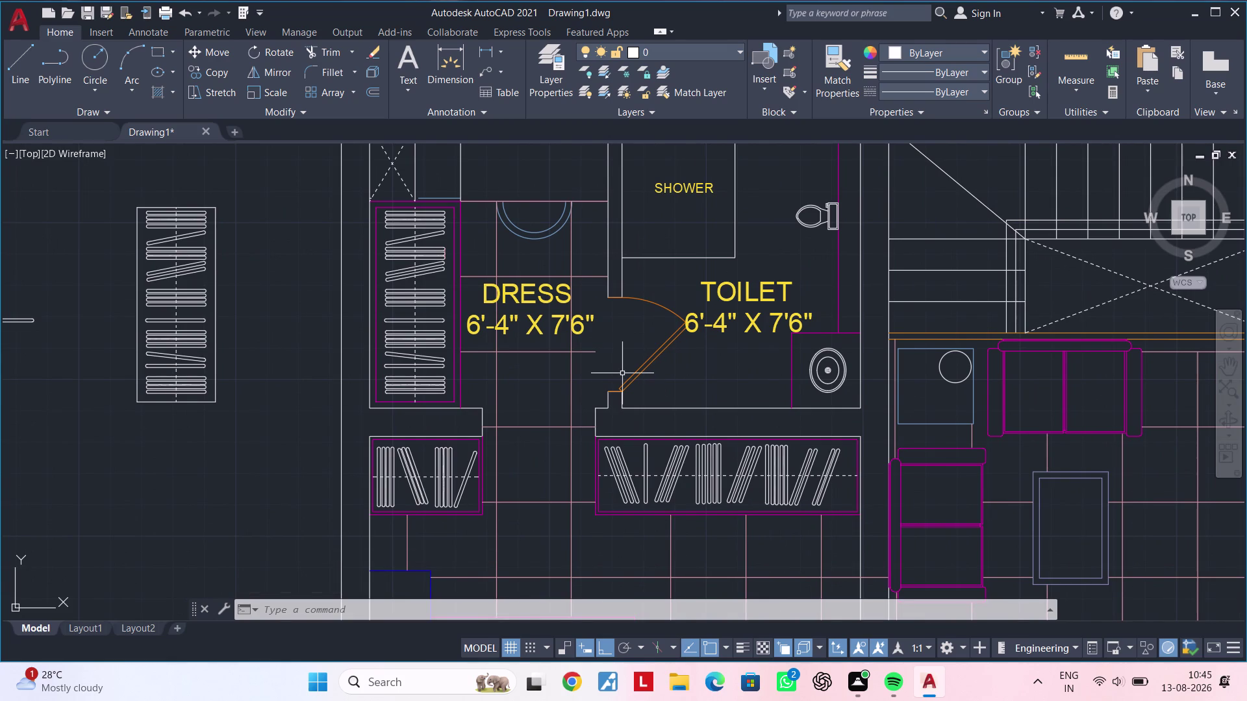
Draw a new vertical line through the dress room.
middle_drag(622, 330, 626, 318)
key(Escape)
key(Escape)
key(l)
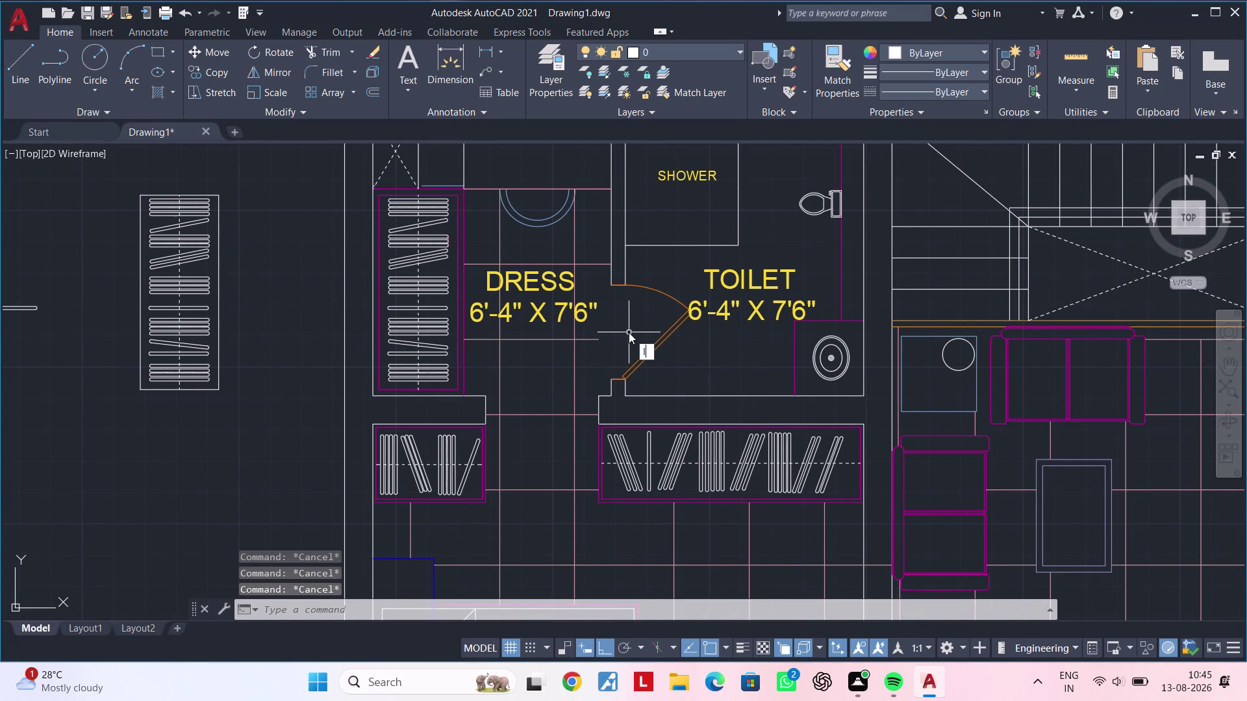
key(space)
scroll(up, 3)
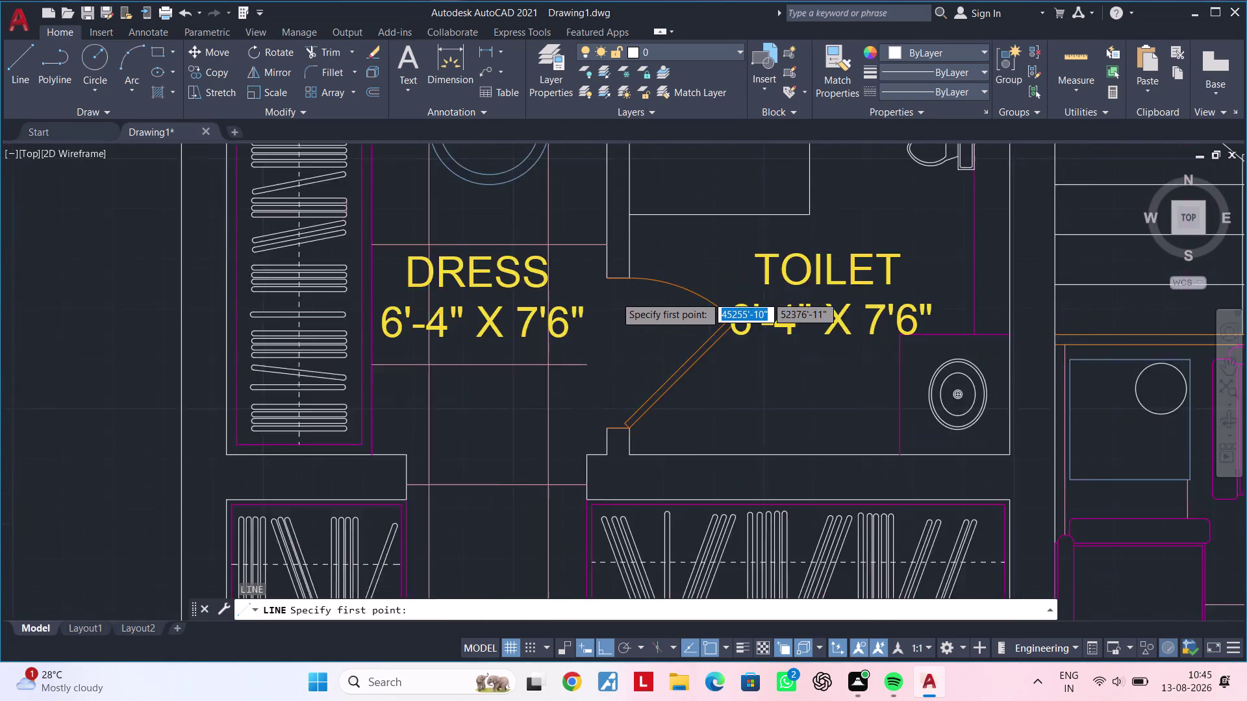
click(599, 263)
click(598, 498)
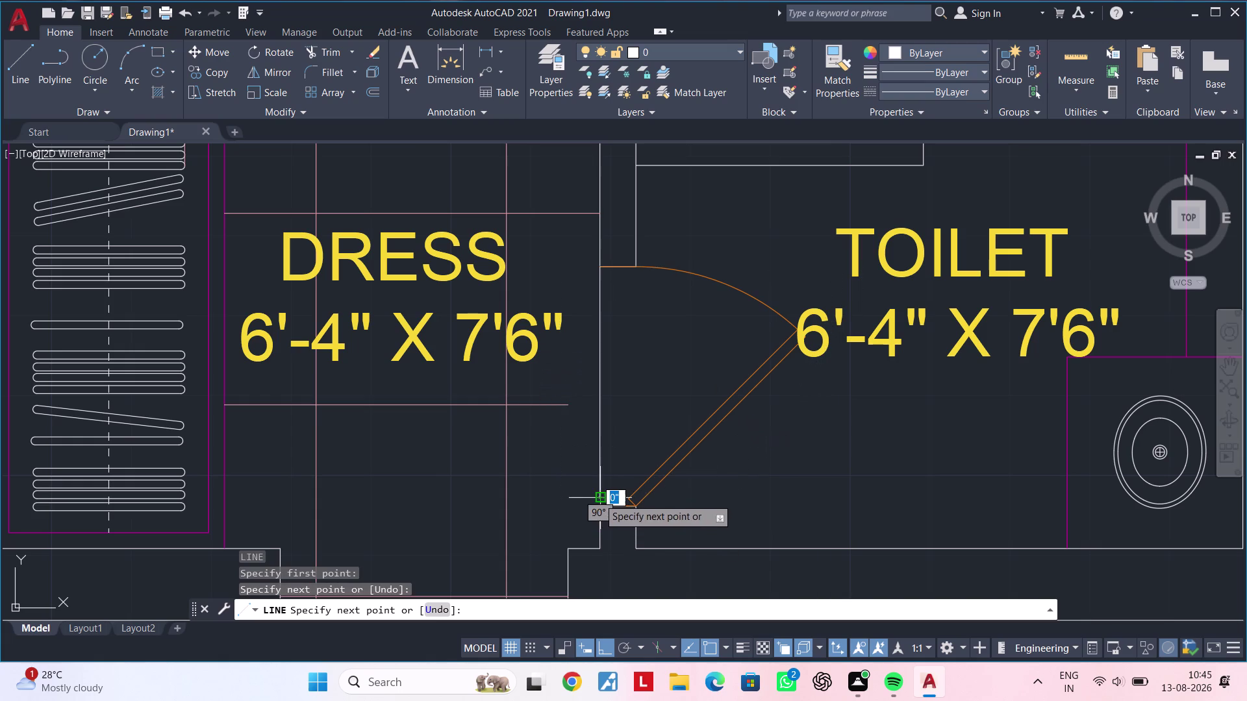
key(Escape)
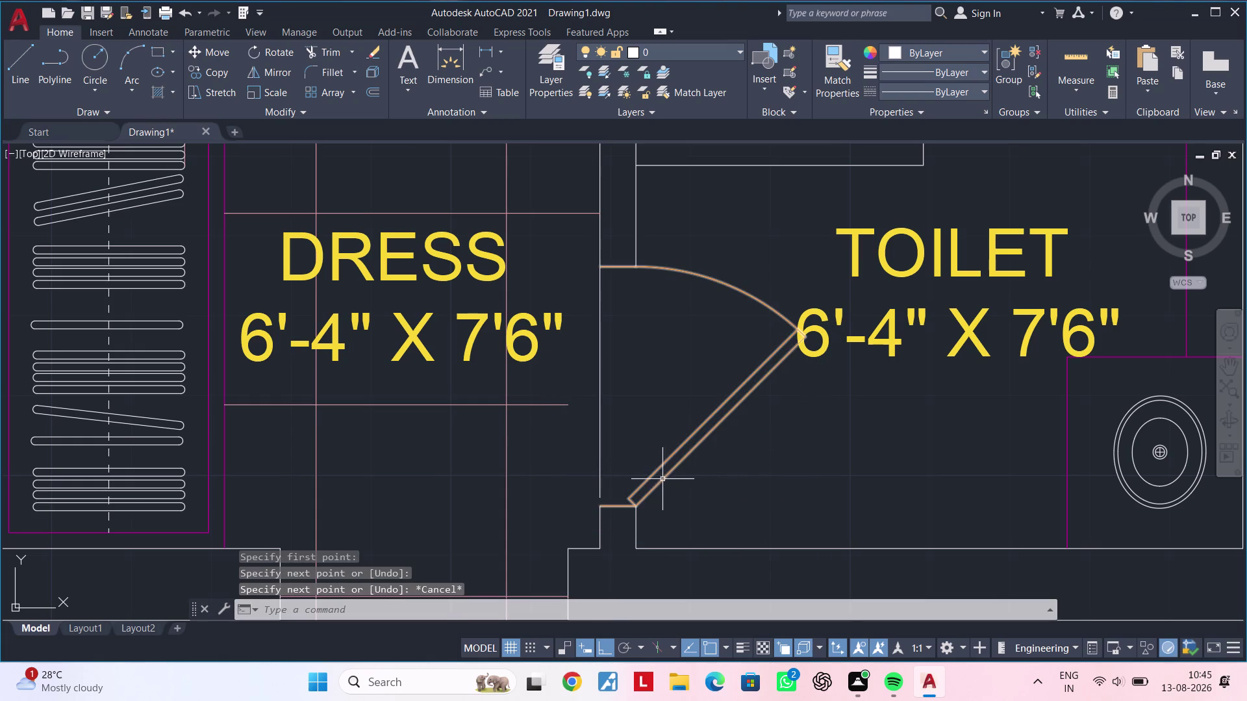
key(Escape)
Try stretching the wall line beside the door and running EXTEND, cancelling both.
click(598, 486)
double_click(601, 497)
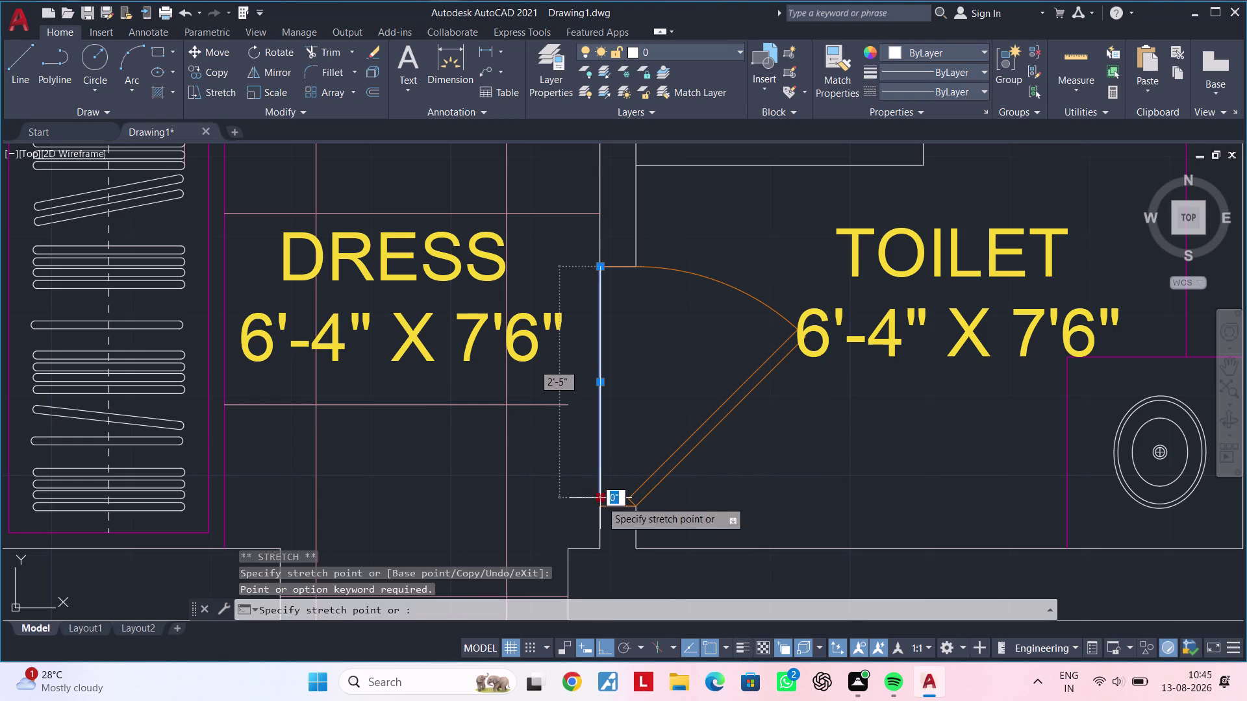
click(601, 504)
key(Escape)
key(Escape)
key(e)
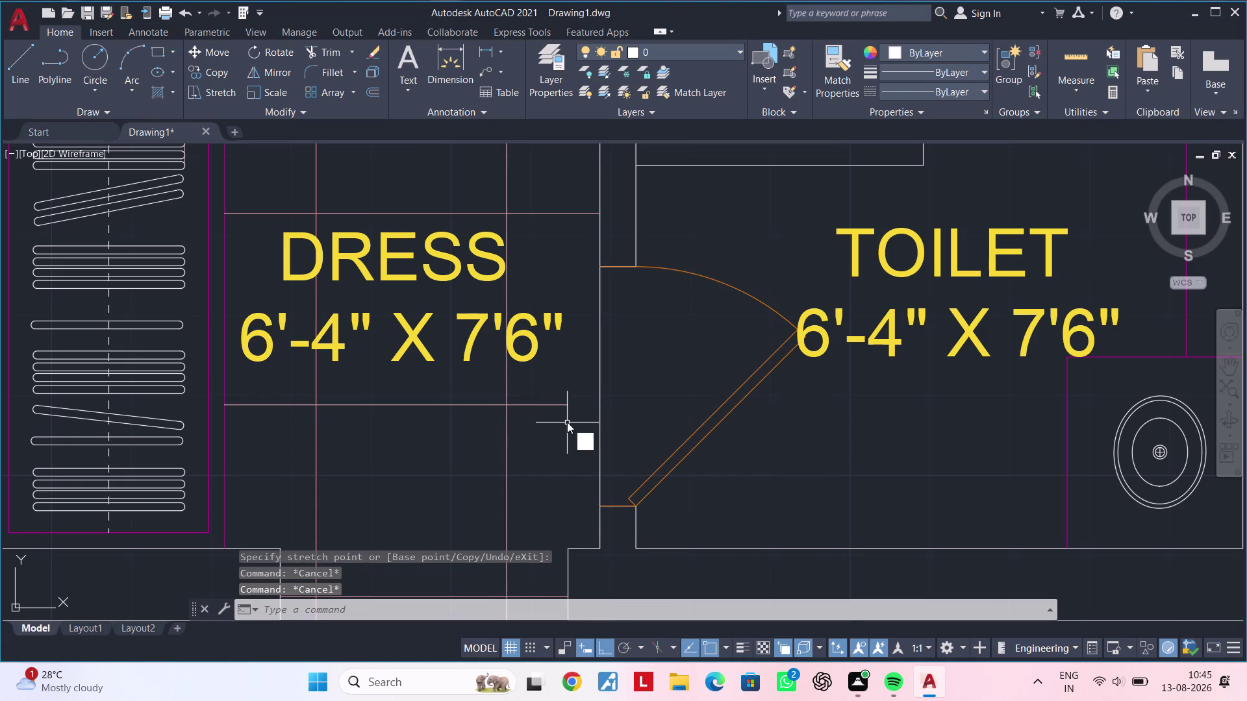
key(x)
key(space)
click(561, 405)
scroll(down, 3)
middle_drag(586, 477, 591, 462)
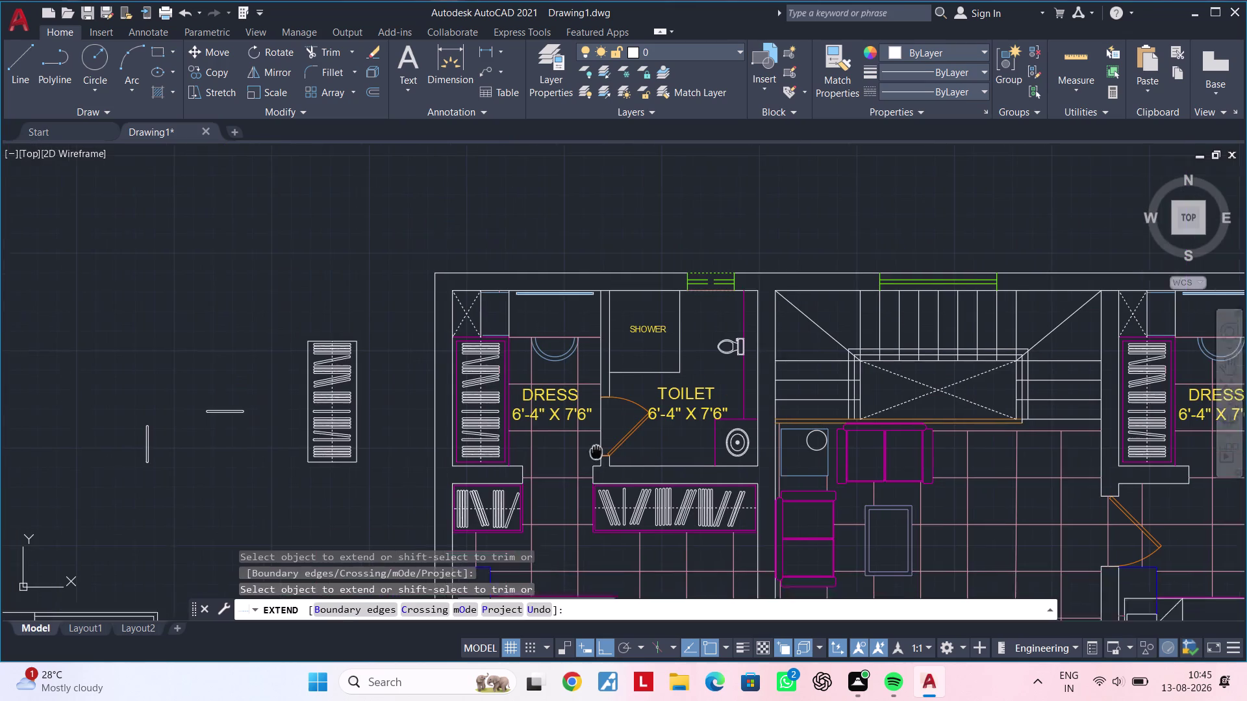
middle_drag(591, 462, 611, 411)
key(Escape)
key(Escape)
Pan and zoom over the plan to the second unit's dress and toilet rooms.
middle_drag(621, 520, 606, 450)
middle_drag(615, 511, 638, 346)
scroll(down, 3)
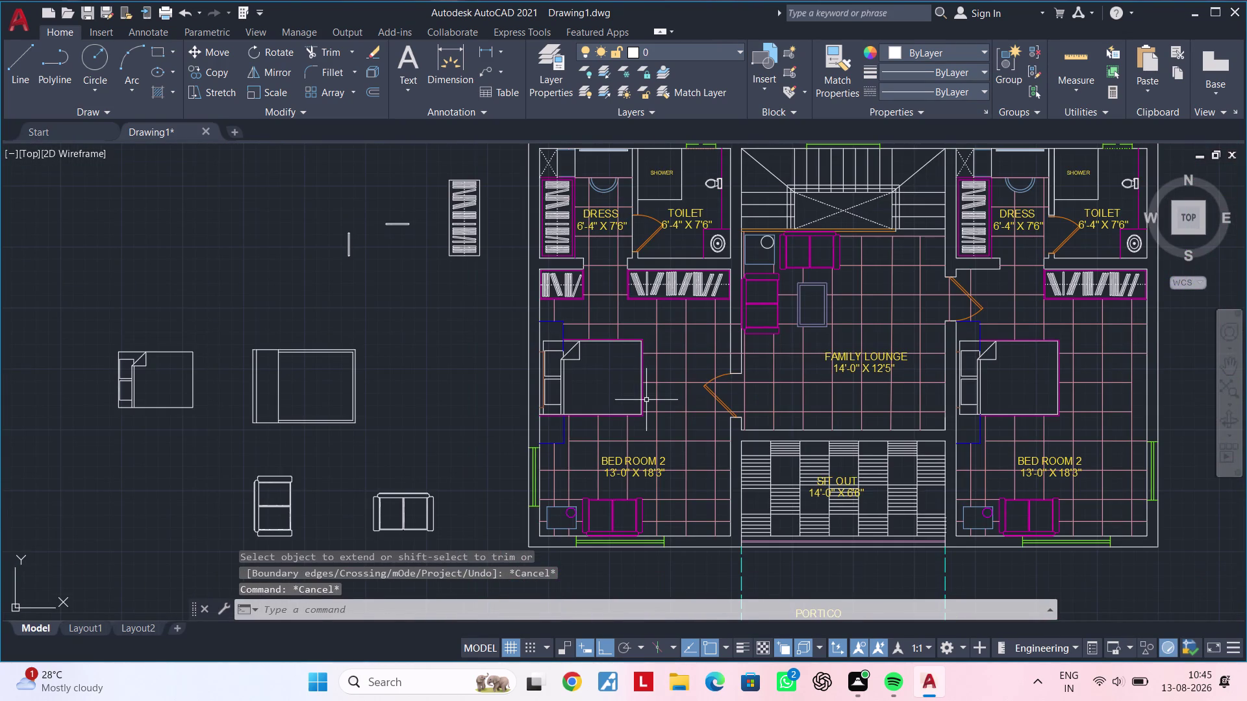
middle_drag(664, 399, 552, 494)
middle_drag(651, 462, 475, 503)
middle_drag(692, 432, 664, 439)
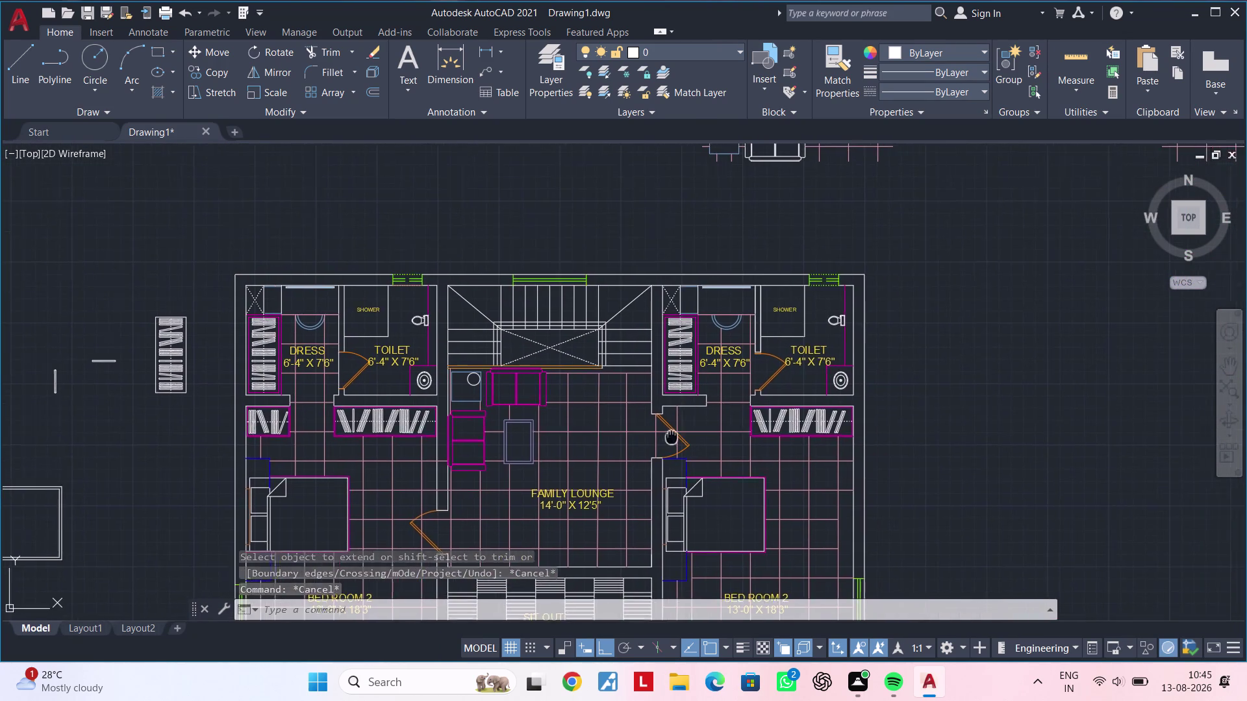
middle_drag(665, 440, 574, 458)
middle_drag(671, 489, 698, 382)
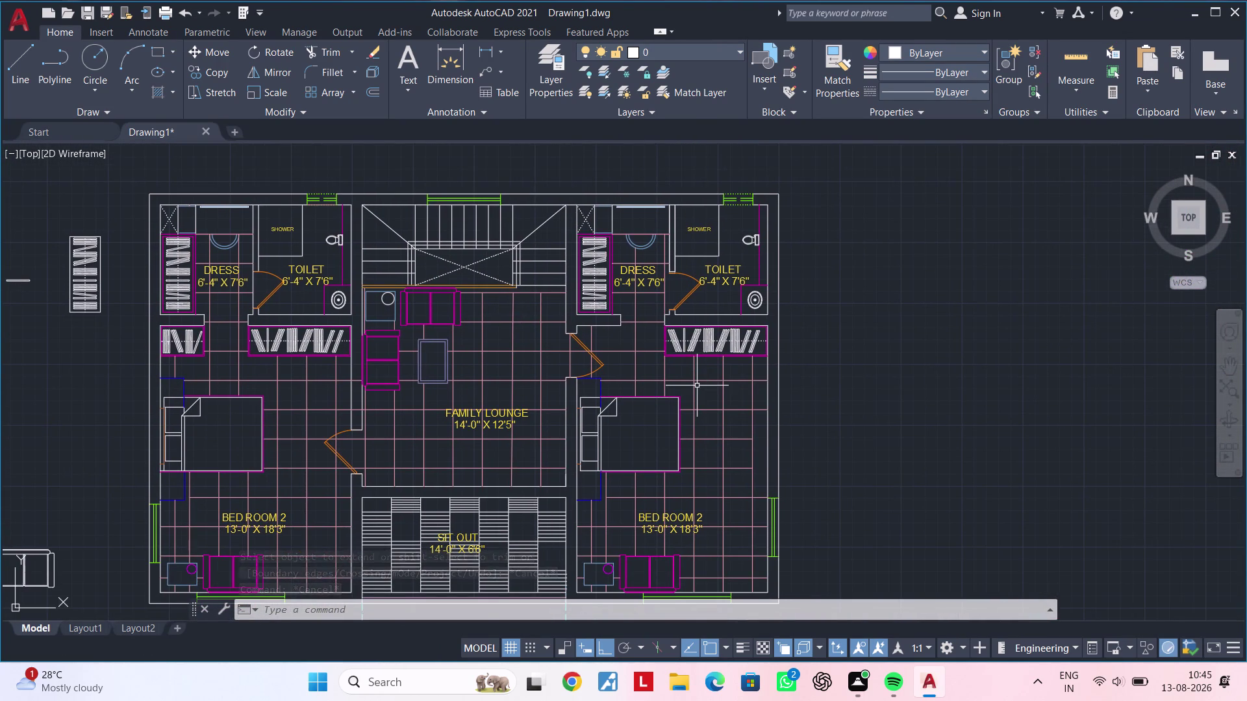
scroll(up, 3)
middle_drag(698, 395, 711, 445)
middle_drag(671, 426, 710, 509)
scroll(up, 3)
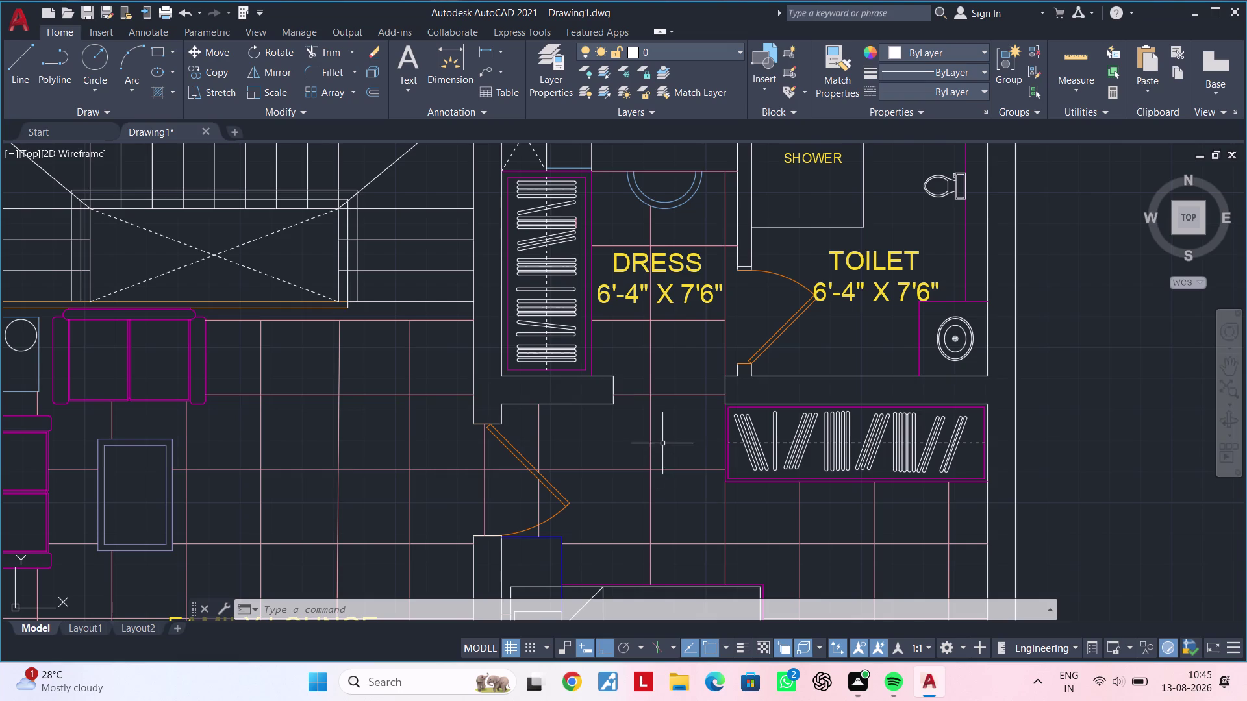
Move the long vertical partition line slightly to the left.
double_click(648, 439)
text(m)
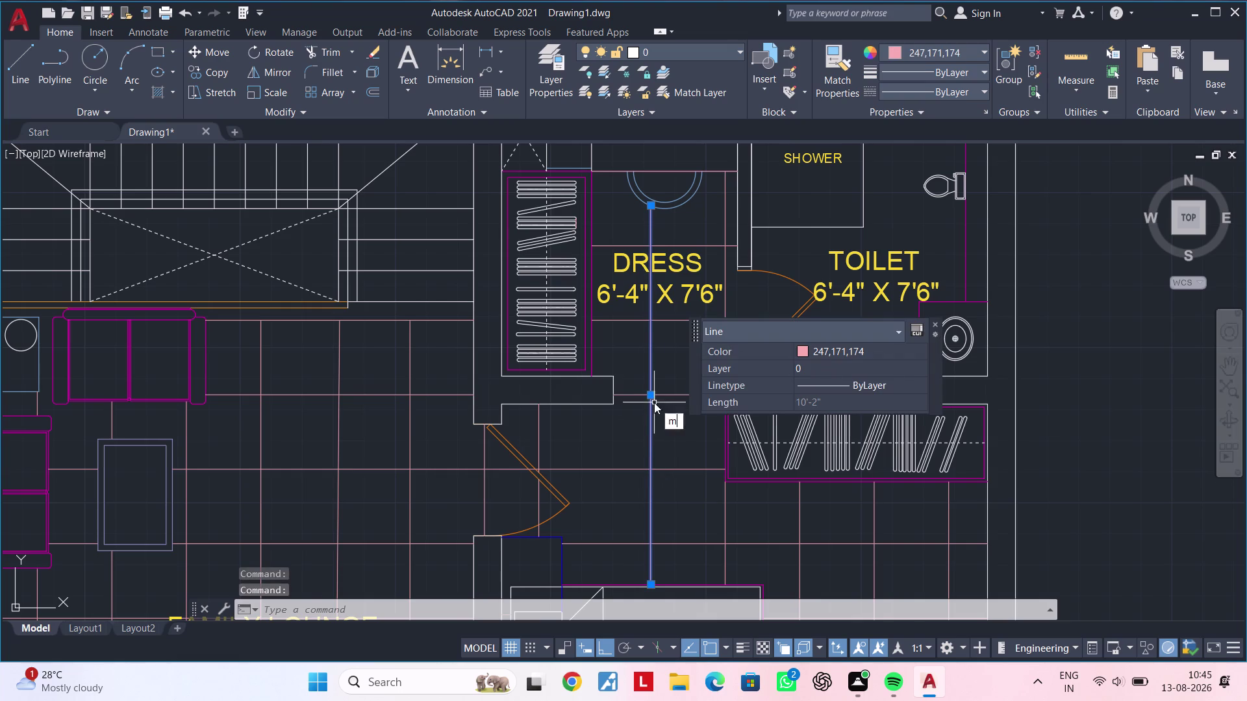
key(space)
click(653, 391)
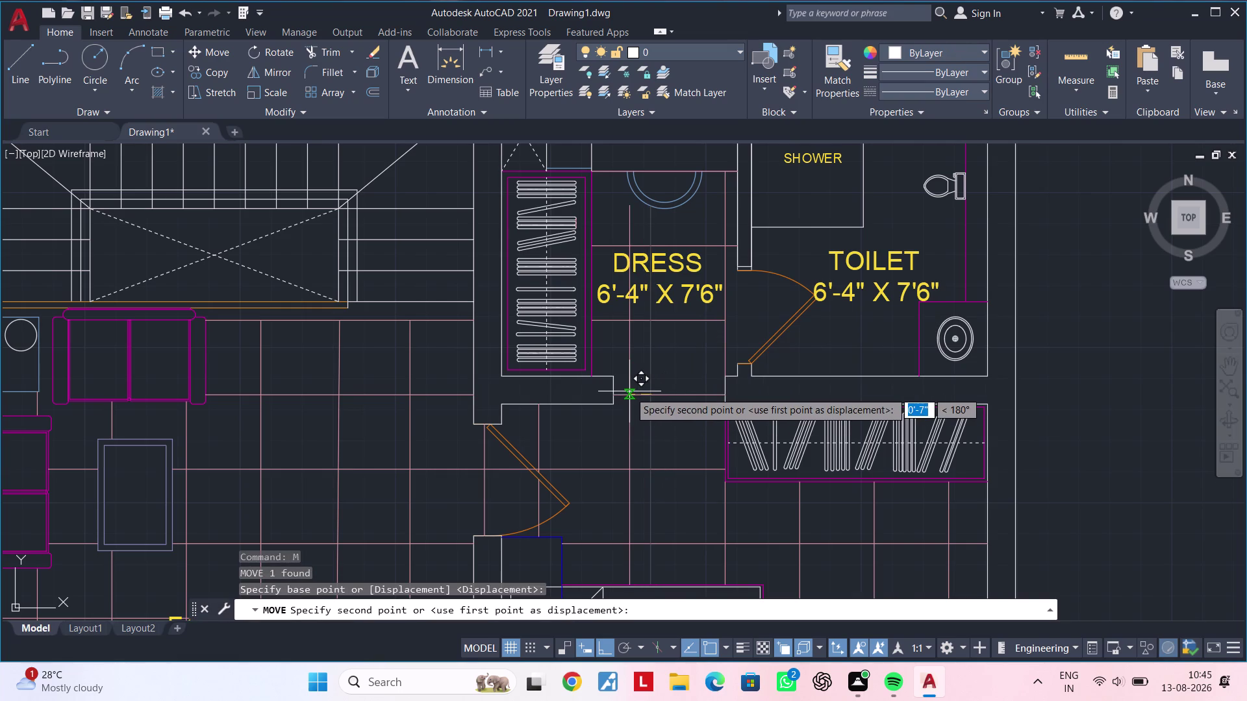
click(627, 392)
middle_drag(637, 369, 639, 370)
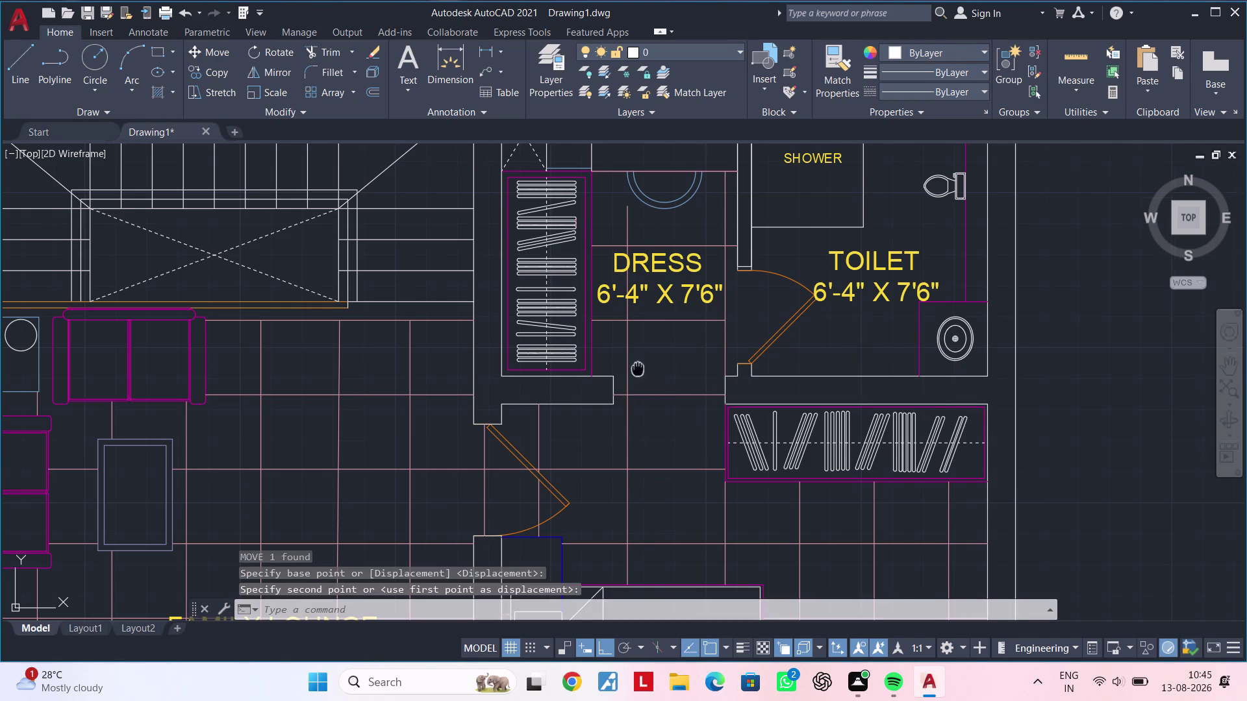
middle_drag(639, 370, 641, 468)
key(Escape)
key(Escape)
key(Escape)
Attempt to extend the dress room's vertical line downward, then cancel.
key(e)
key(x)
key(space)
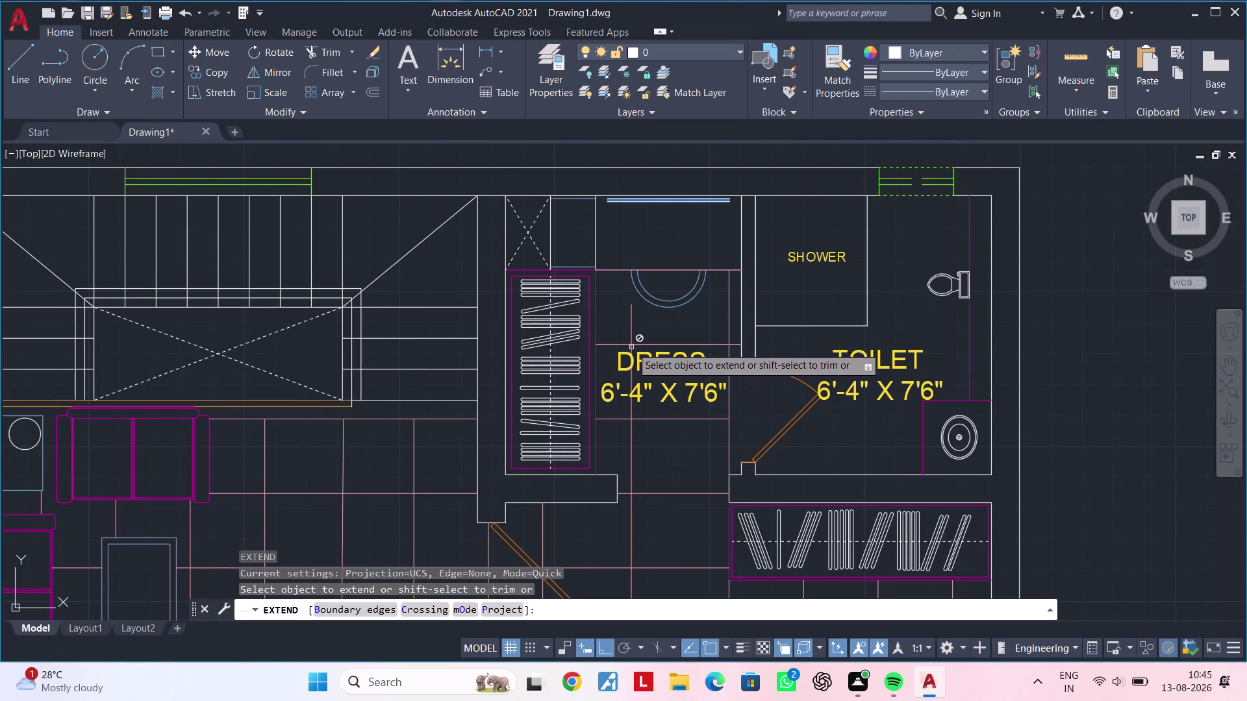
click(630, 328)
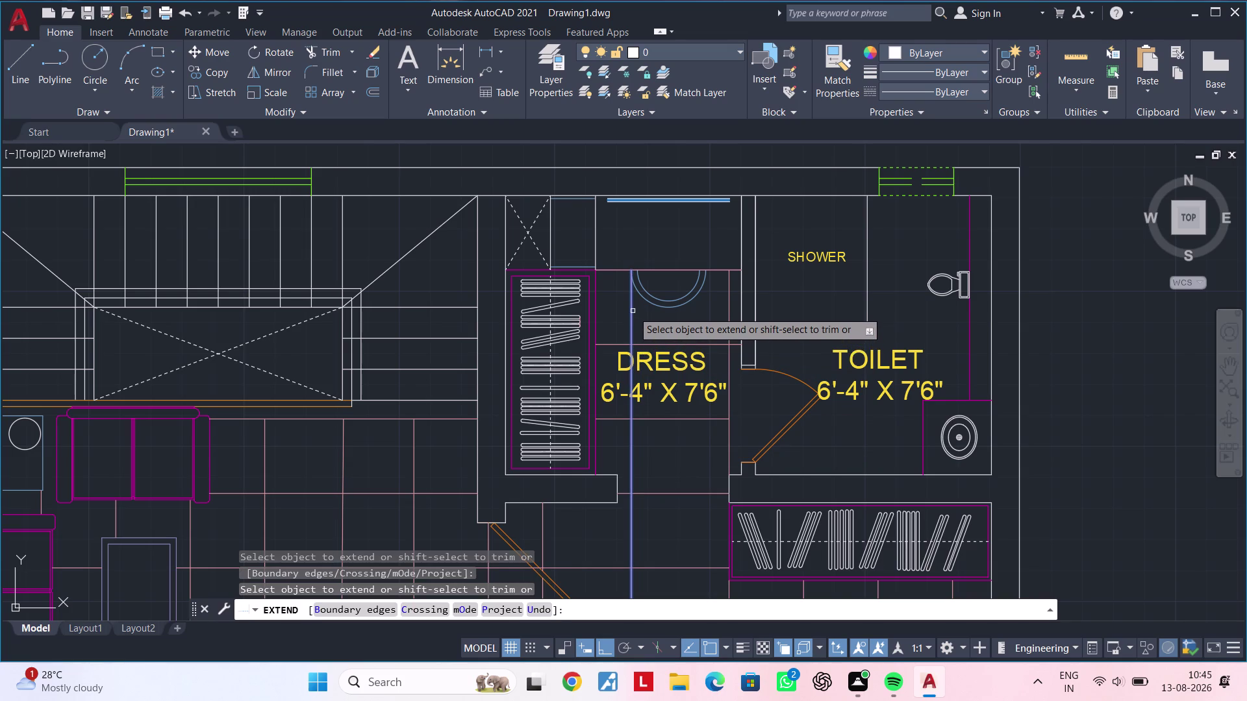
click(632, 311)
middle_drag(655, 337, 647, 324)
middle_drag(676, 464, 648, 421)
key(Escape)
key(Escape)
key(Escape)
key(Escape)
middle_drag(664, 405, 671, 404)
key(Escape)
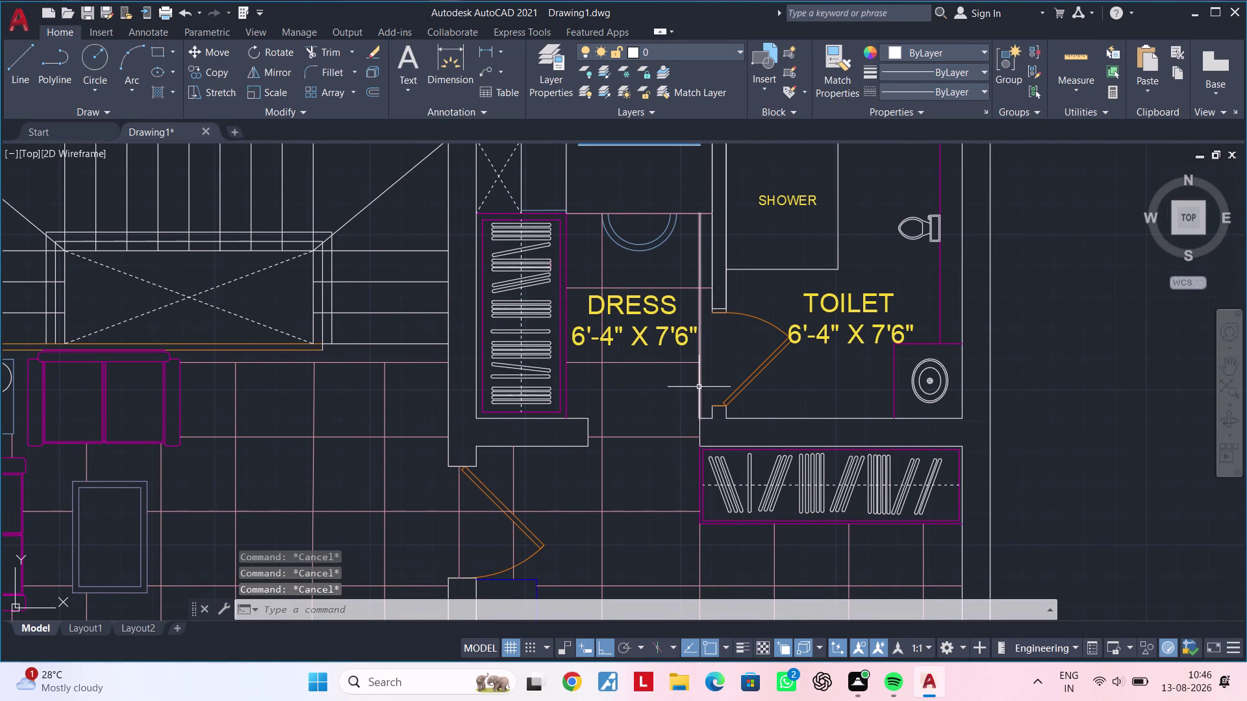
Move the two vertical lines beside the doorway 1'-0" to the left.
click(699, 387)
middle_drag(683, 469, 682, 356)
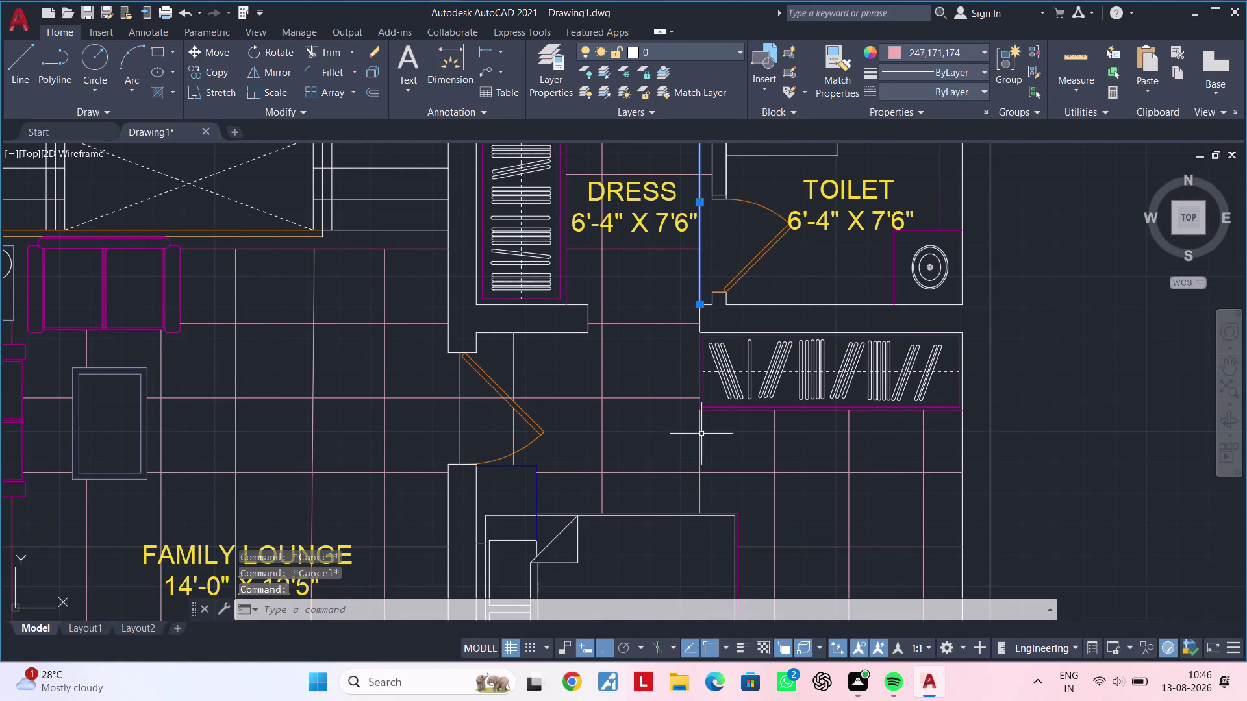
click(702, 434)
text(m)
key(space)
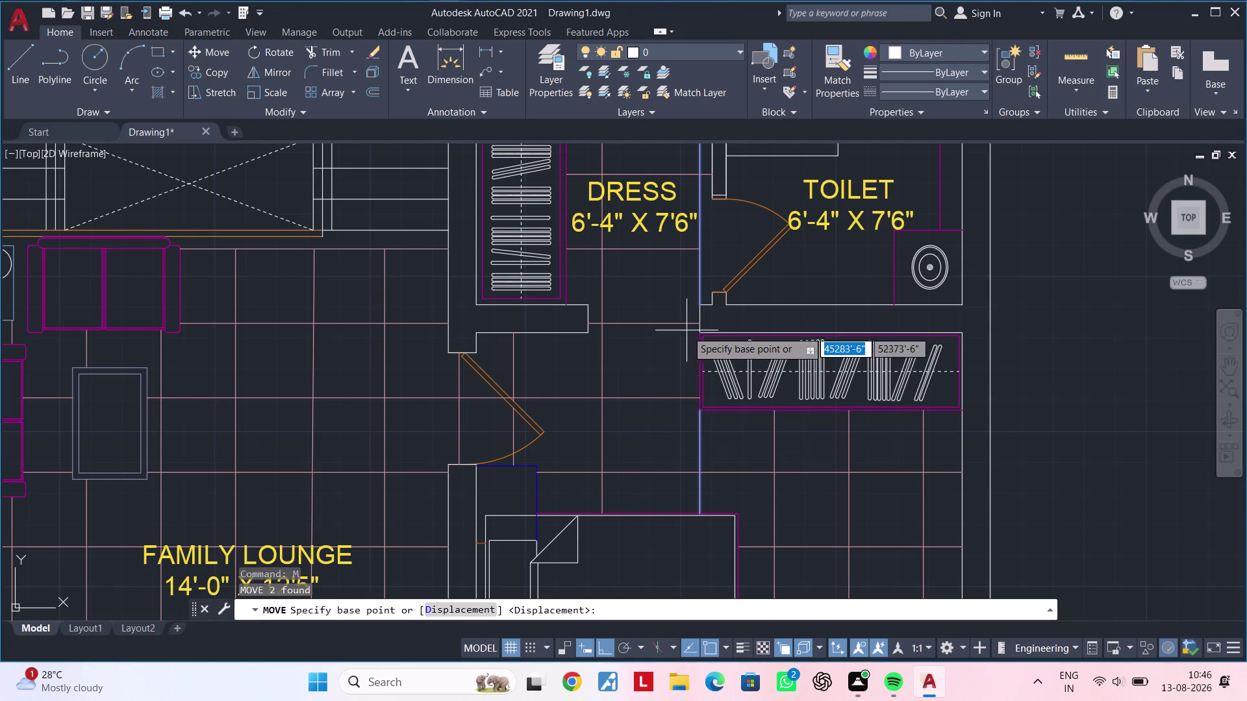
click(699, 295)
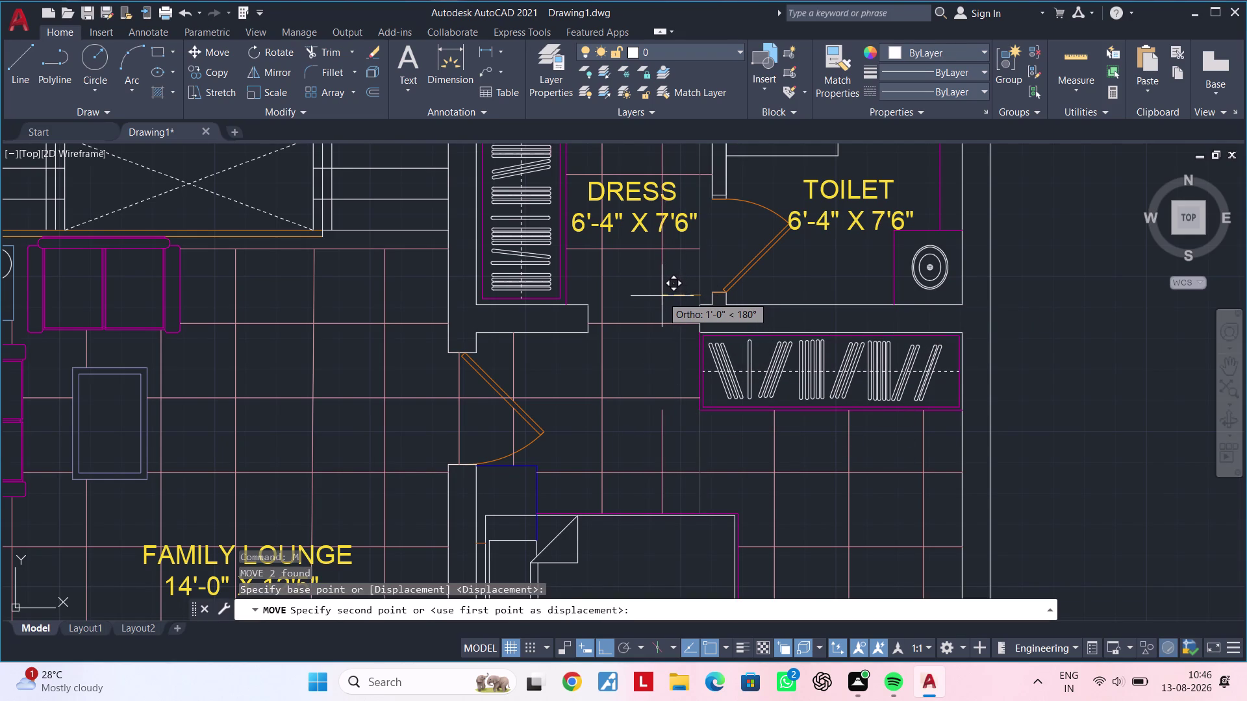
click(662, 297)
key(Escape)
key(Escape)
middle_drag(675, 366, 678, 408)
key(Escape)
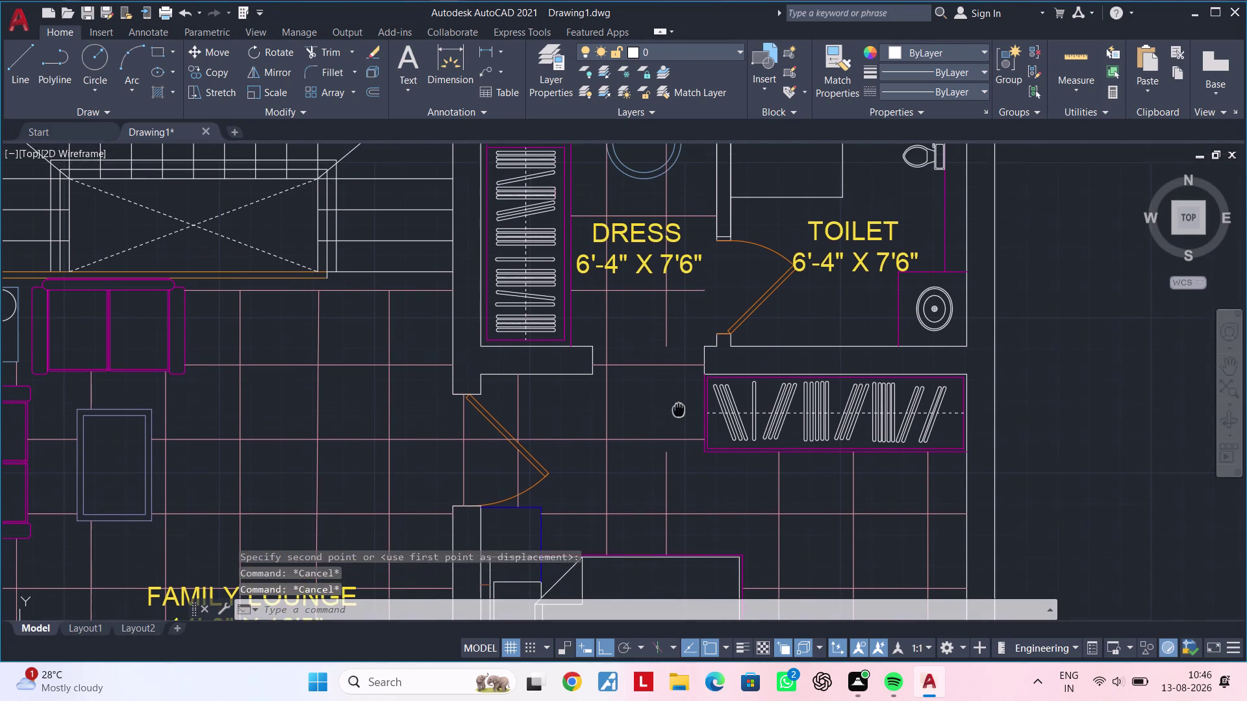
middle_drag(679, 408, 679, 410)
key(Escape)
Erase the stray line and stretch the dress room's vertical line down 5'-6".
click(668, 487)
key(Delete)
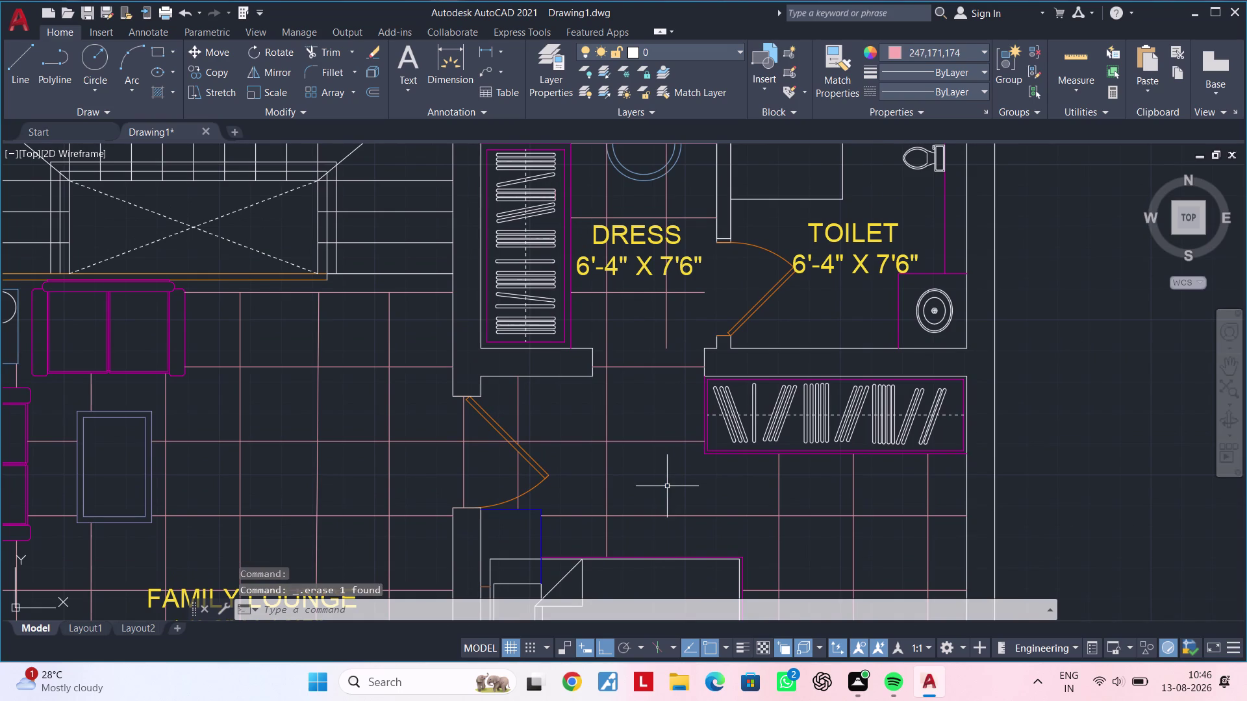
click(667, 340)
click(669, 348)
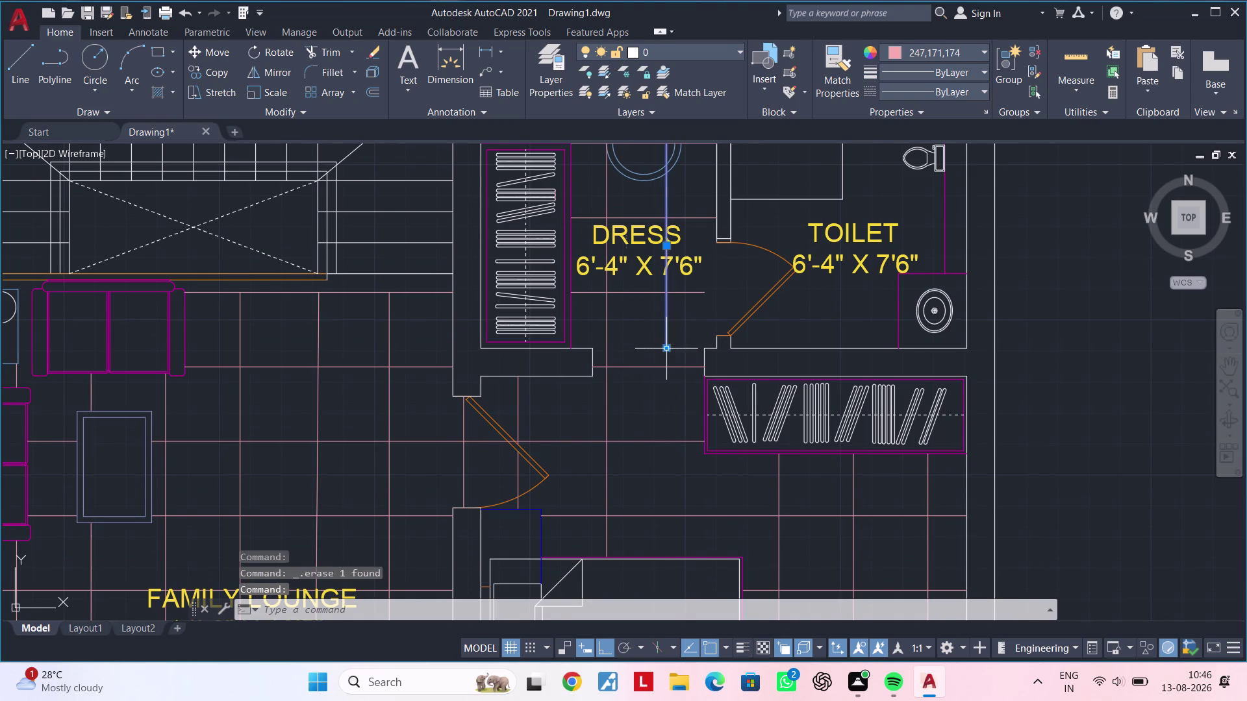
scroll(up, 3)
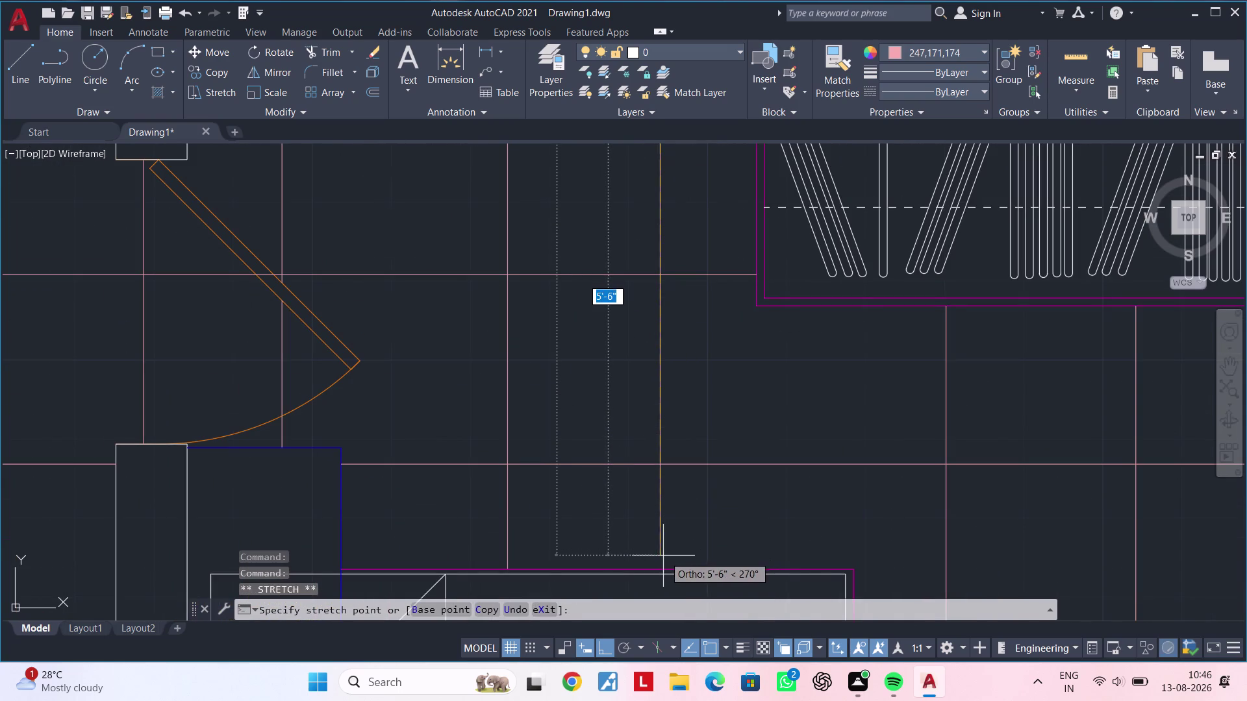
click(660, 567)
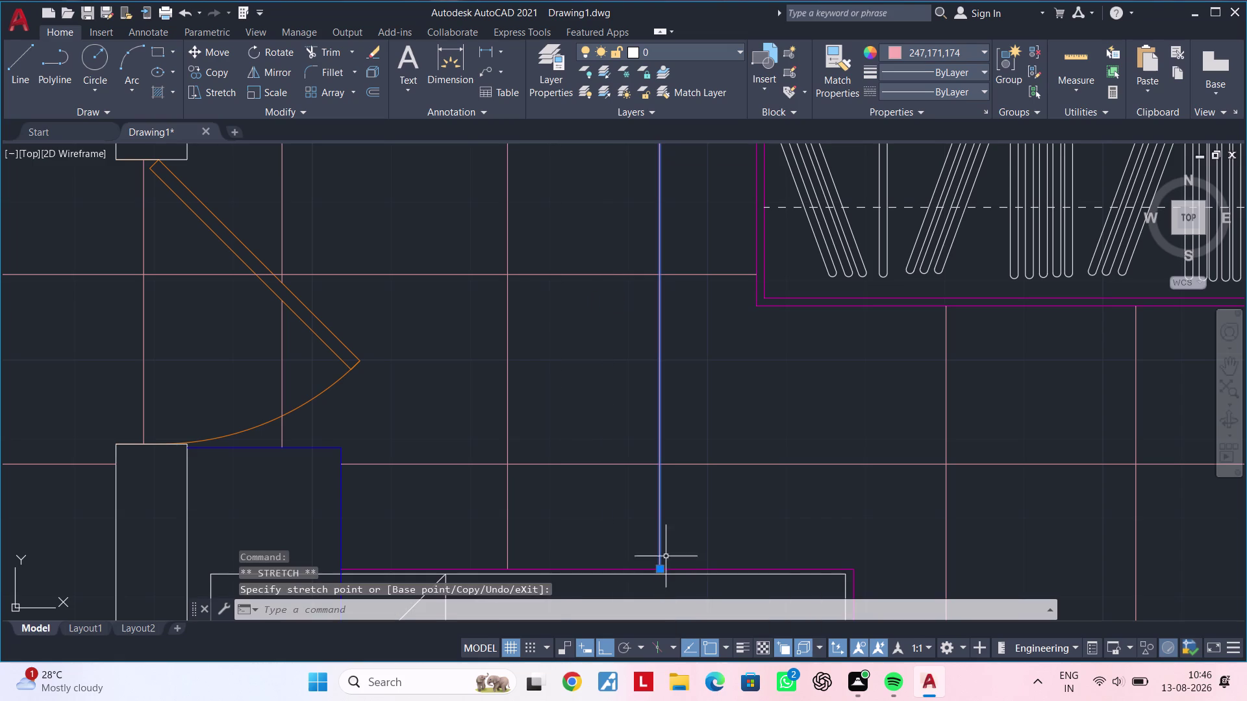
key(Escape)
key(Escape)
Pan back to the dress room doorway and begin a new line with L.
middle_drag(702, 478, 688, 583)
scroll(down, 3)
middle_drag(708, 518, 689, 620)
middle_drag(684, 477, 668, 560)
key(Escape)
key(Escape)
key(Escape)
text(l)
key(space)
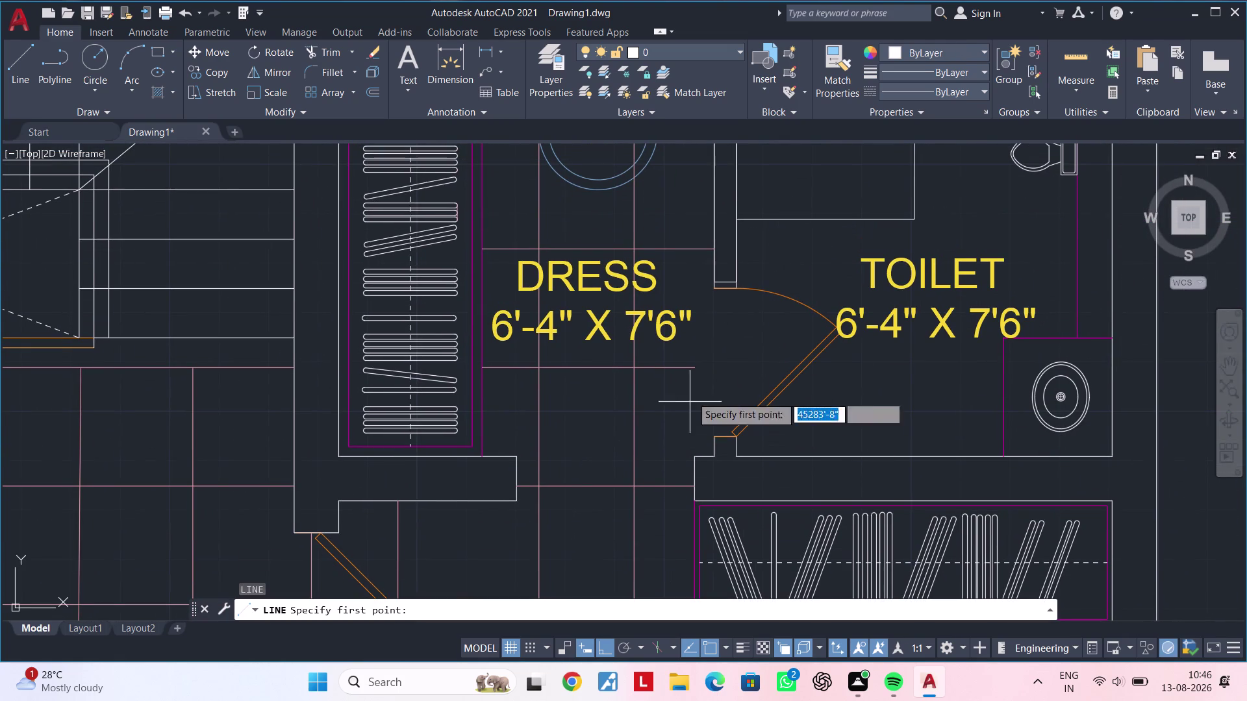
Draw a short vertical line at the dress room door jamb.
click(711, 291)
click(712, 441)
key(Escape)
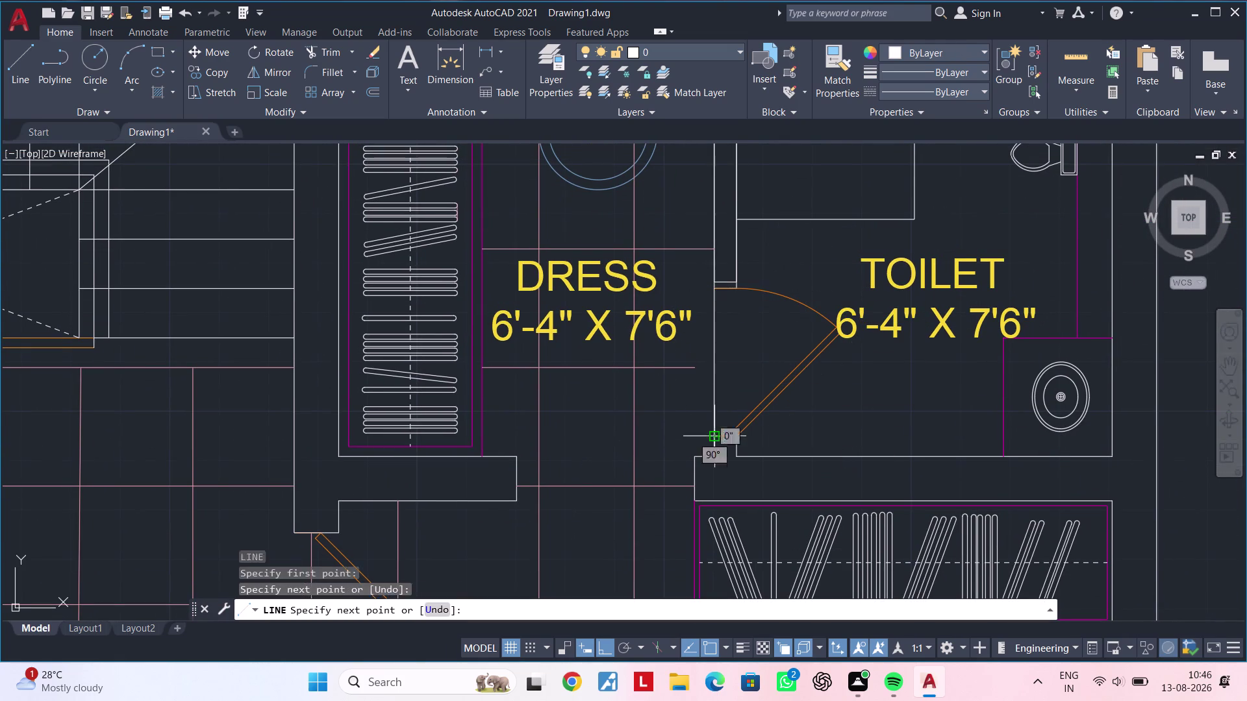
key(Escape)
key(Escape)
Try extending a line at the dress-toilet partition, then cancel the extend.
text(ex)
key(space)
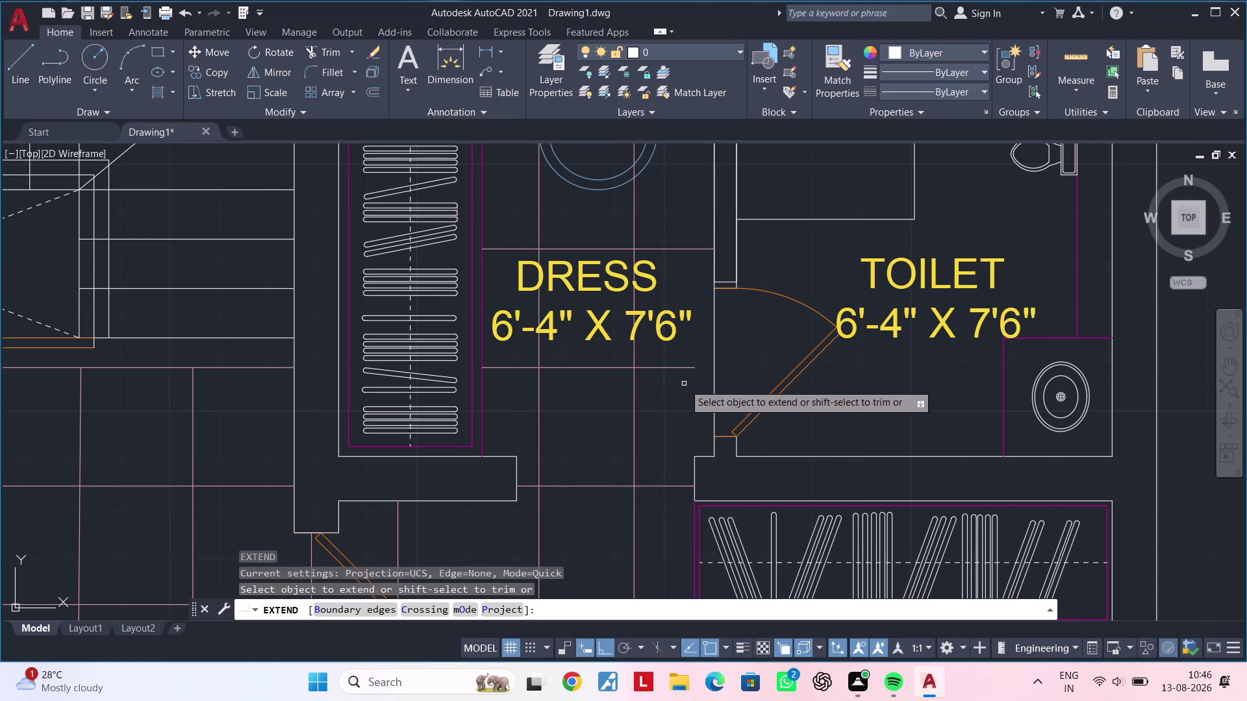
click(681, 366)
scroll(down, 3)
scroll(down, 3)
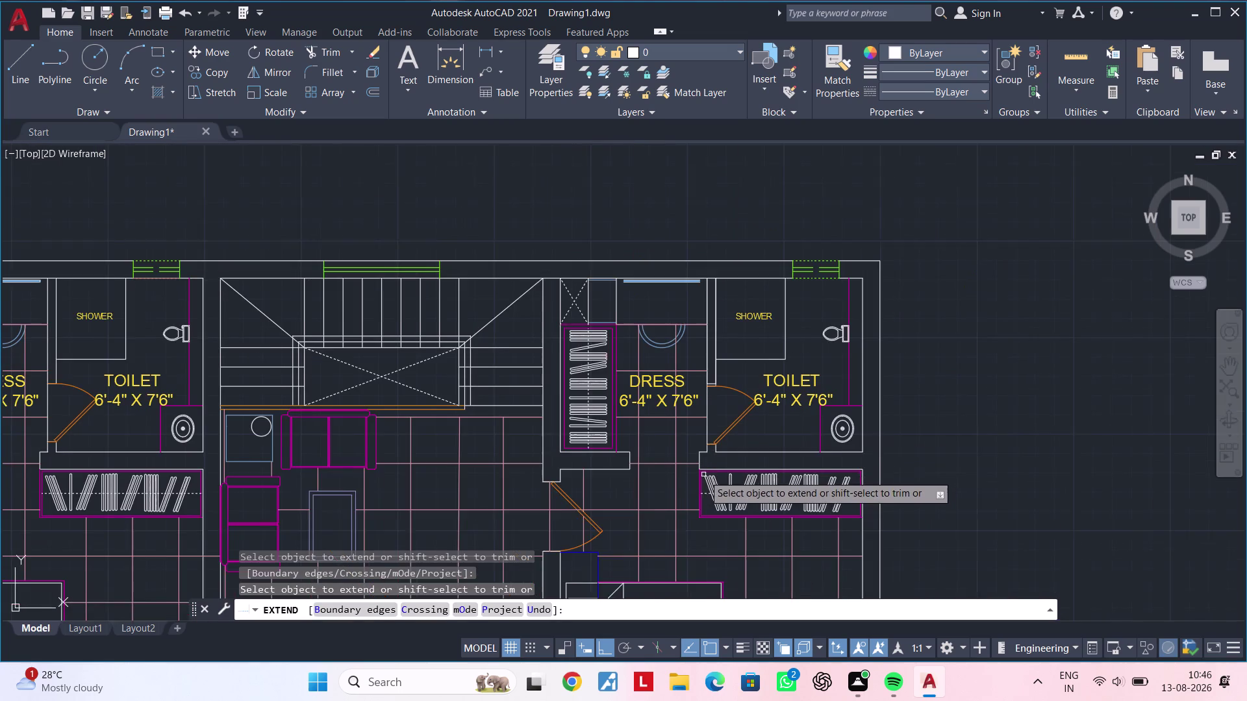
middle_drag(703, 482, 723, 430)
key(Escape)
key(Escape)
key(Escape)
Pan across the bedrooms and family lounge to bring the toilet's shower into view.
middle_drag(718, 529, 756, 409)
key(Escape)
middle_drag(747, 460, 787, 361)
key(Escape)
middle_drag(764, 443, 814, 355)
key(Escape)
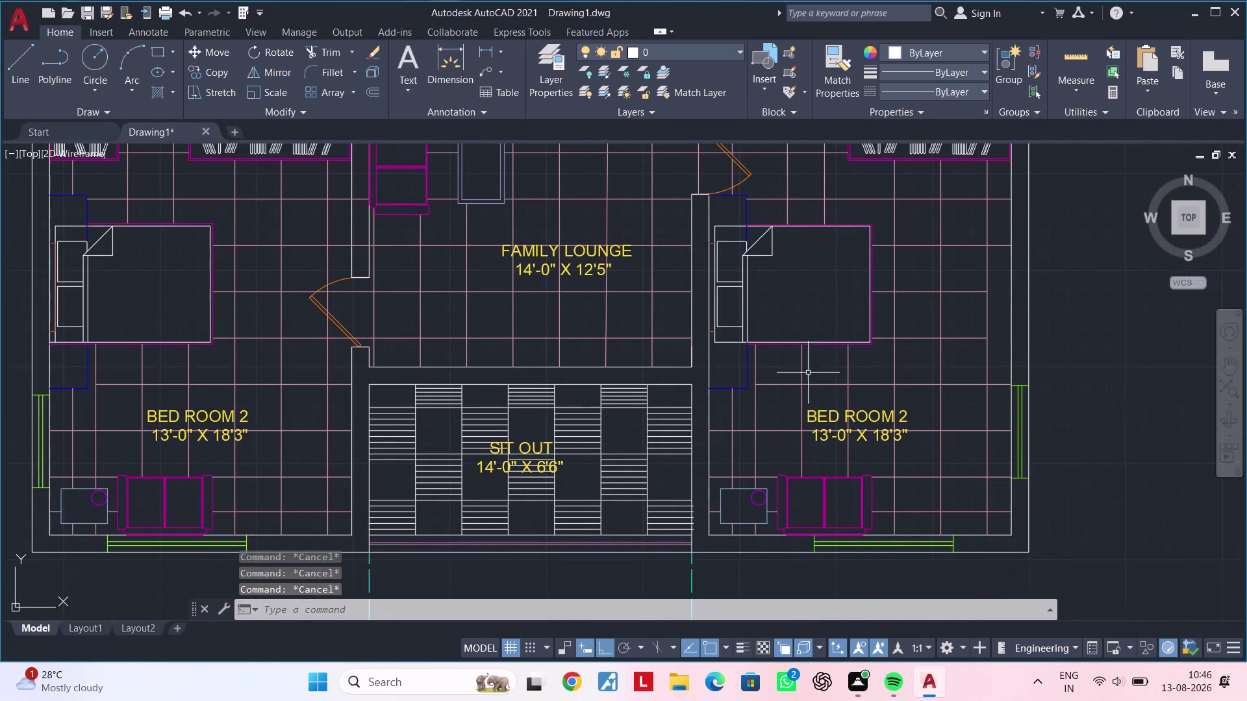
middle_drag(788, 416, 747, 534)
middle_drag(790, 441, 747, 609)
middle_drag(818, 356, 733, 442)
scroll(up, 3)
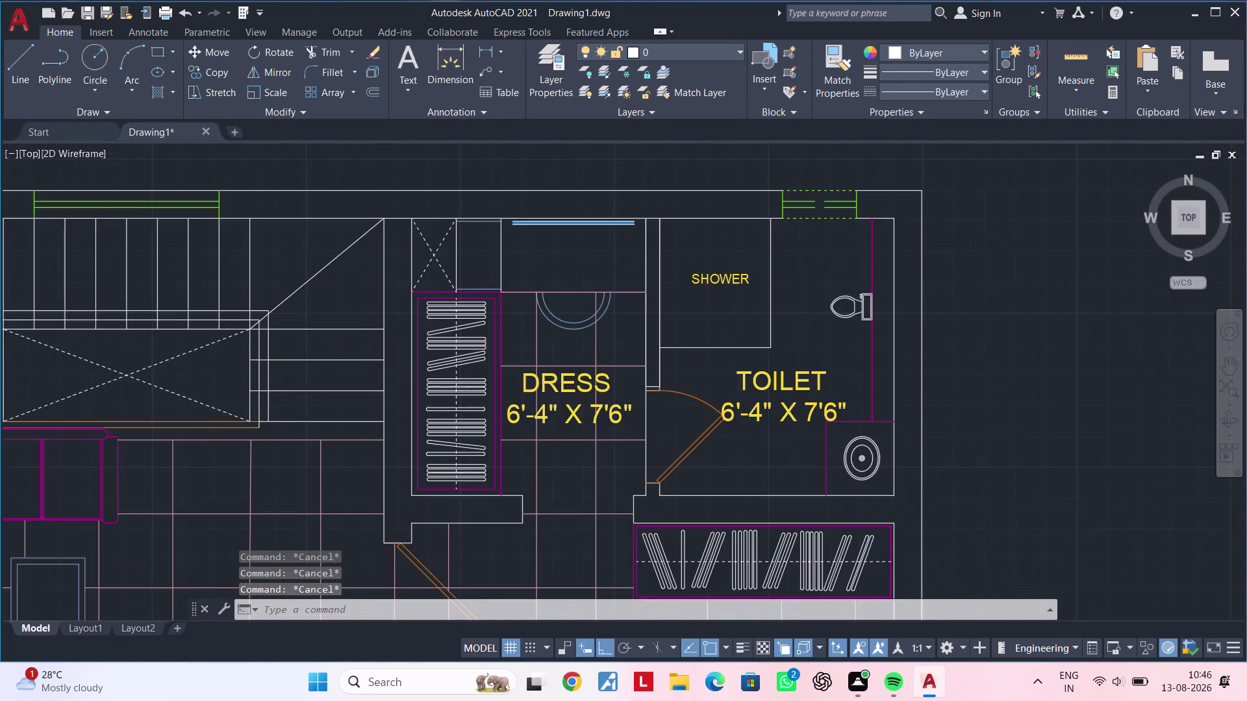
middle_drag(790, 428, 727, 501)
key(Escape)
key(Escape)
middle_drag(791, 362, 767, 422)
key(Escape)
key(Escape)
key(Escape)
key(Escape)
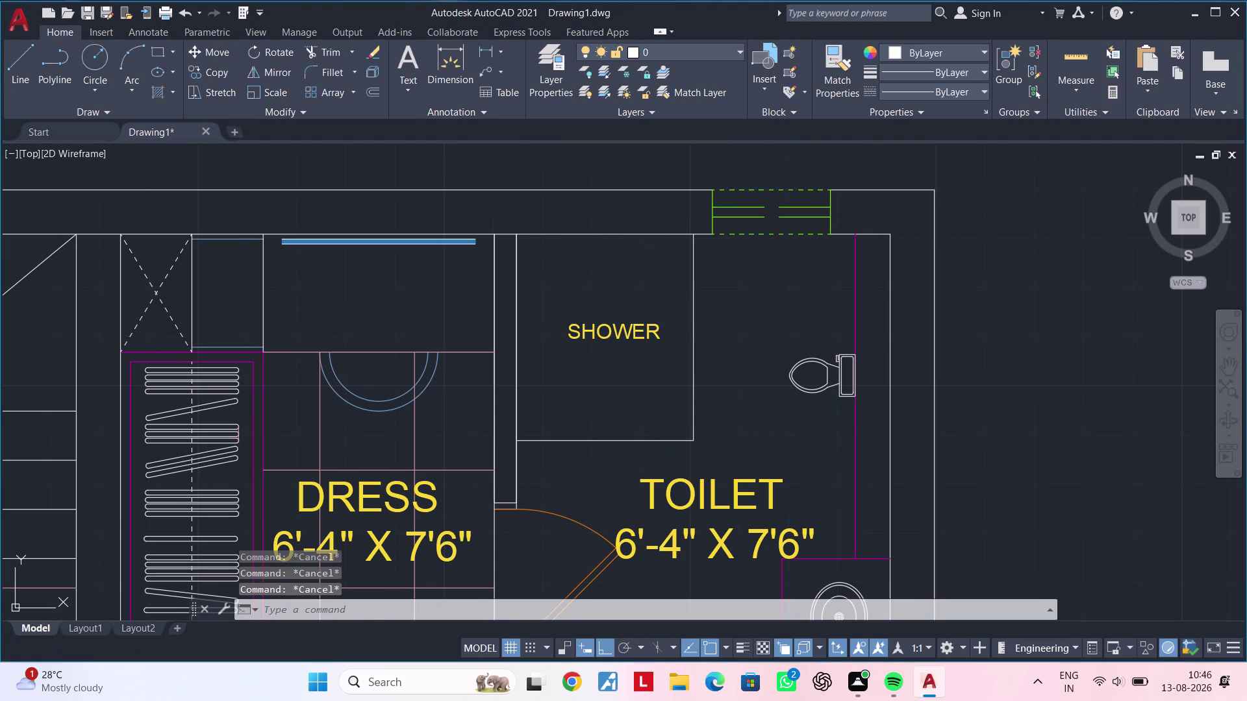
key(Escape)
key(Escape)
key(Escape)
key(Escape)
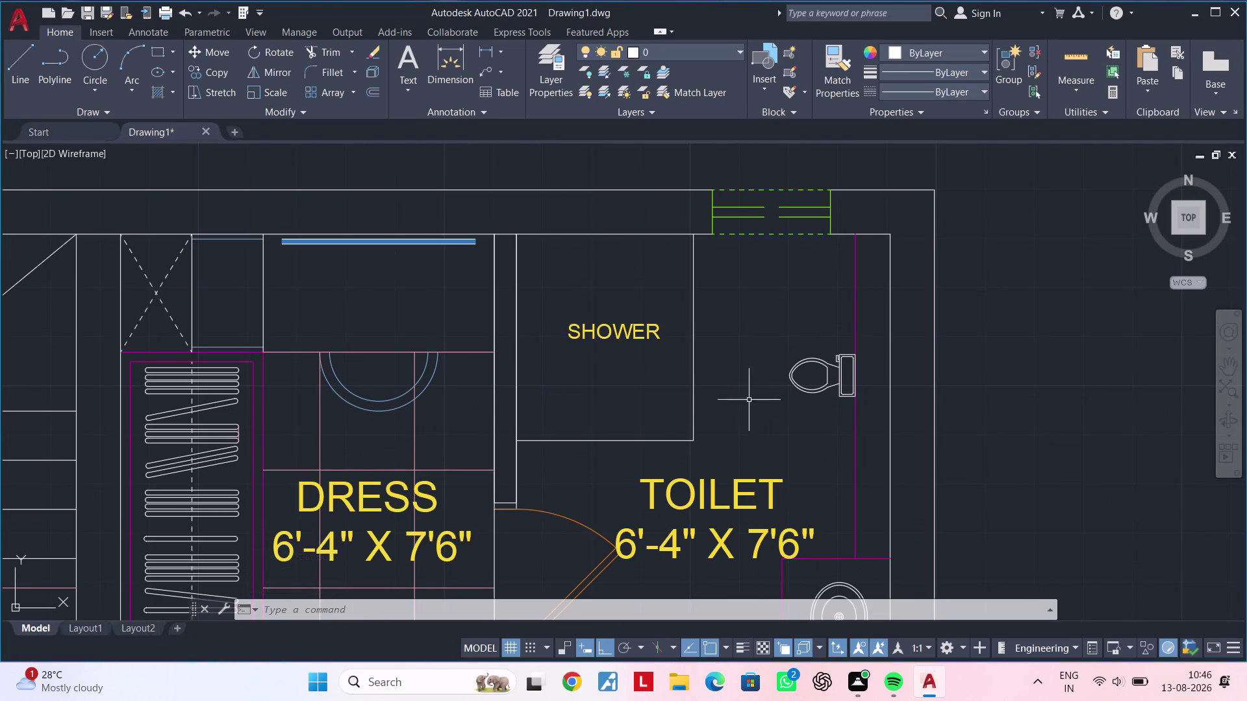
key(Escape)
key(Escape)
key(Escape)
key(Escape)
key(l)
key(space)
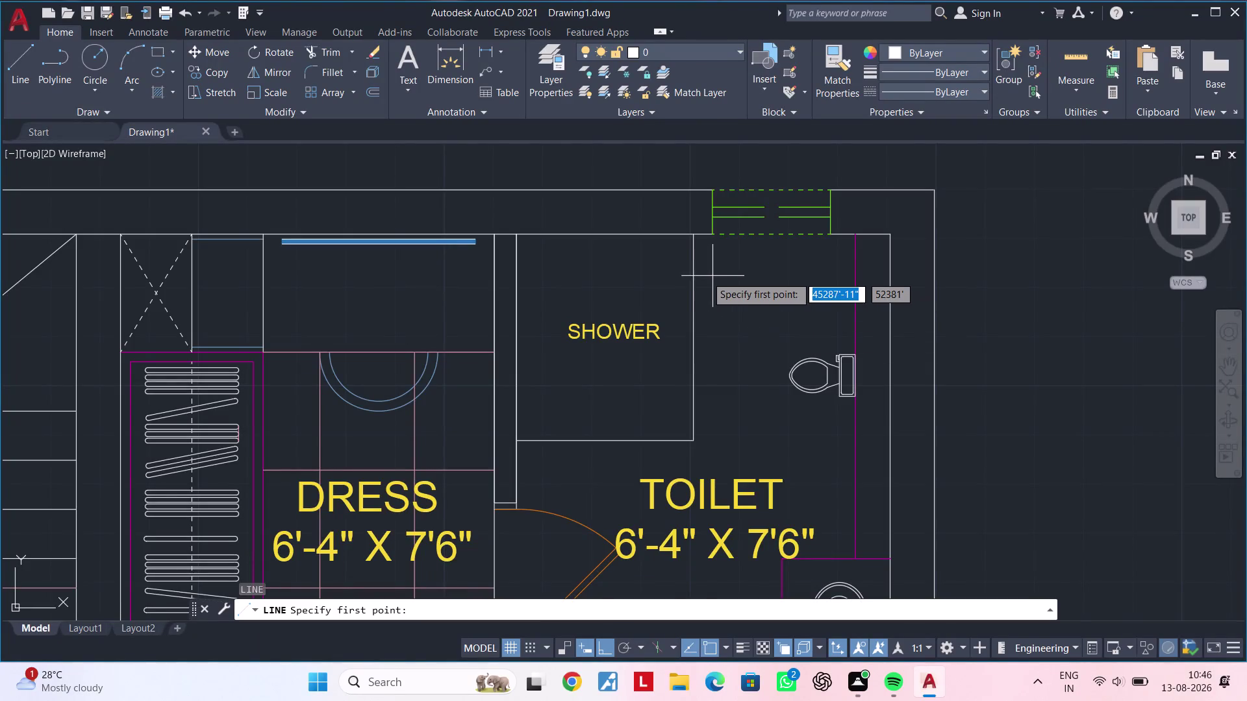
Draw a short 0° line from the shower's right wall into the toilet.
scroll(up, 3)
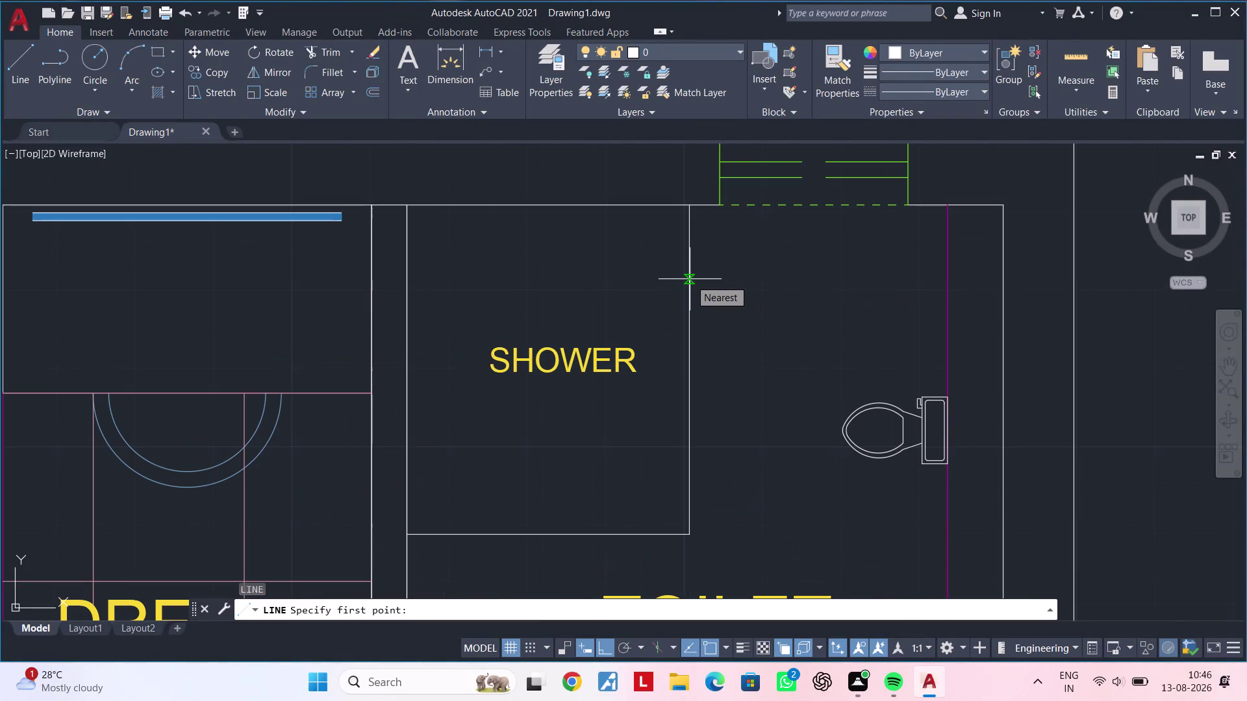
click(690, 279)
double_click(727, 280)
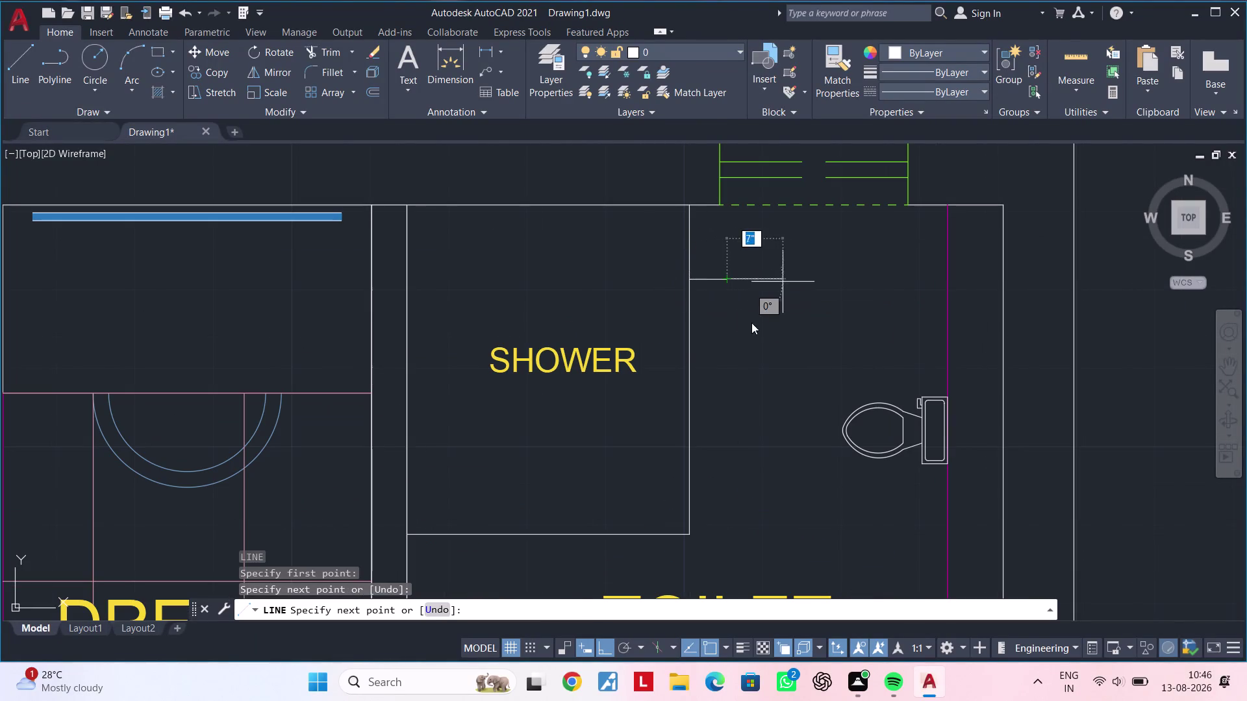
key(grave)
key(Escape)
key(Escape)
key(Escape)
key(Escape)
text(o)
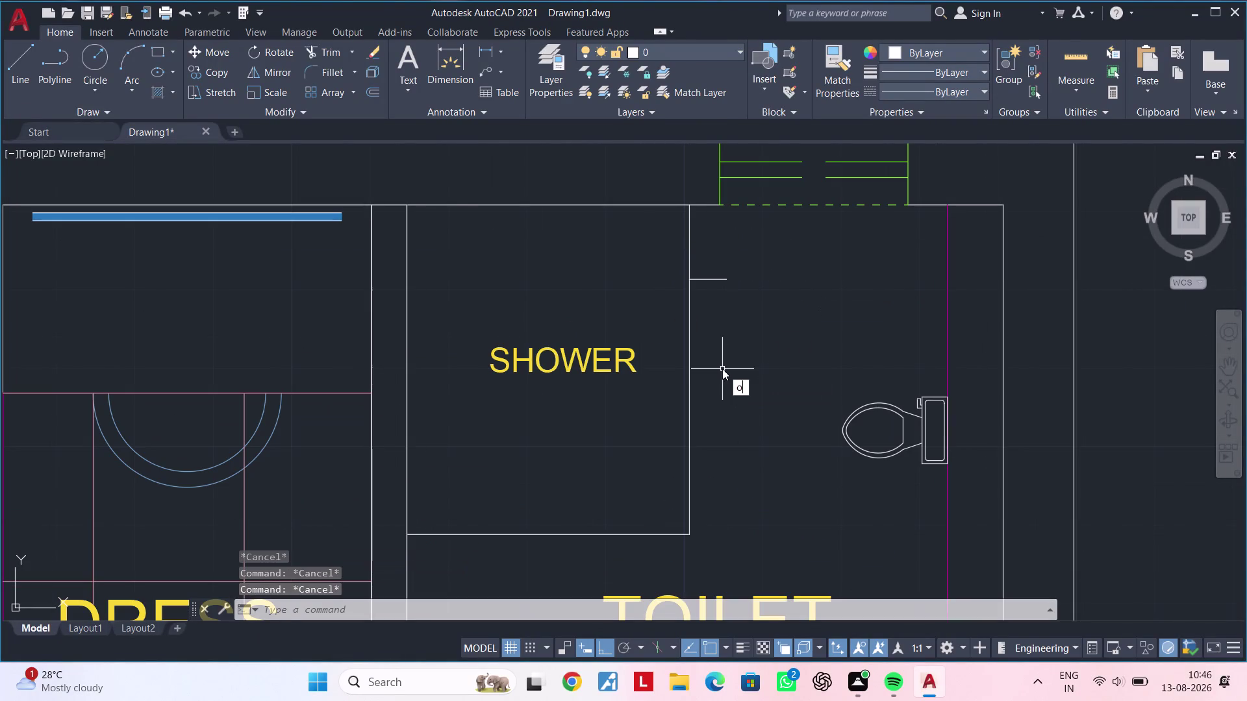
text(f)
key(space)
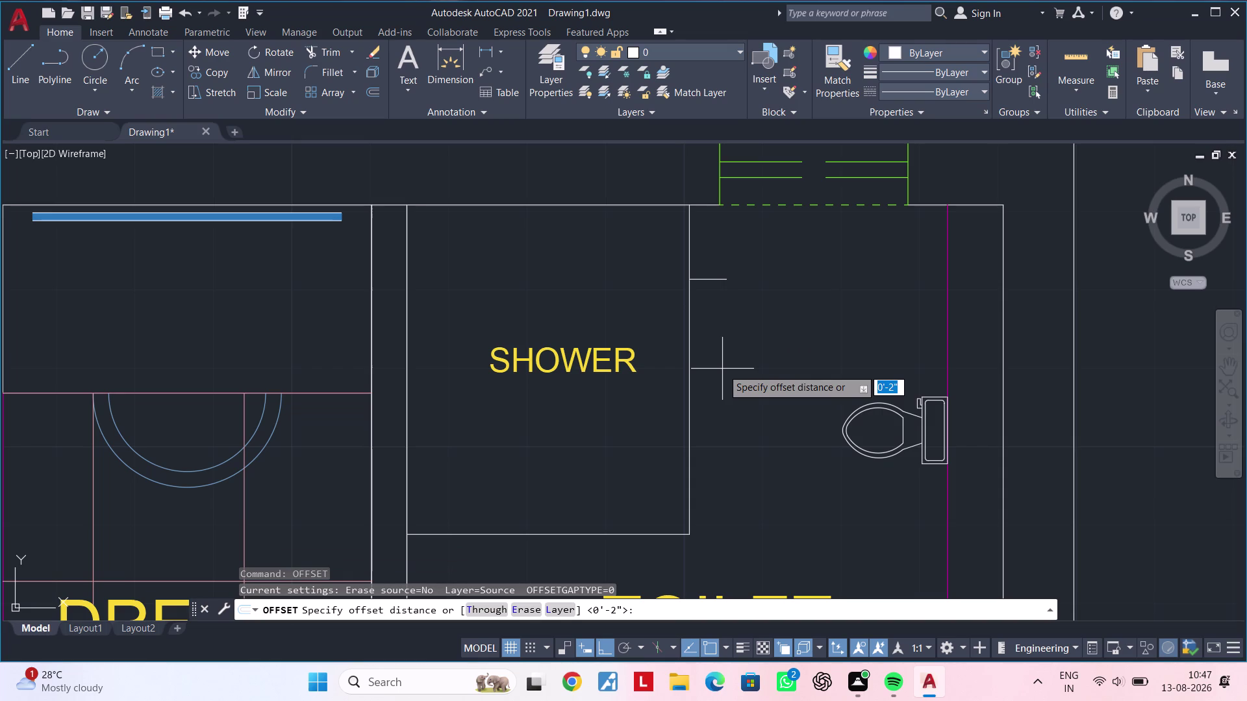
key(Escape)
key(Escape)
key(Escape)
key(Escape)
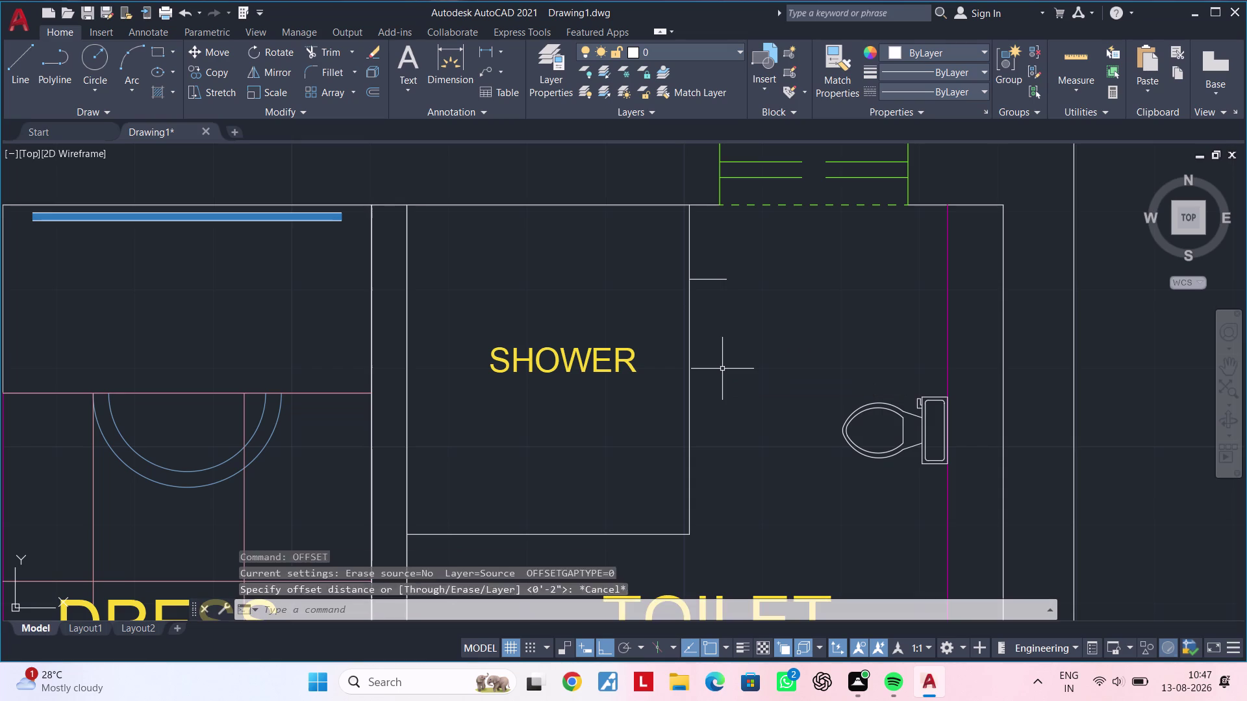
key(Escape)
key(Escape)
key(Escape)
text(of)
key(space)
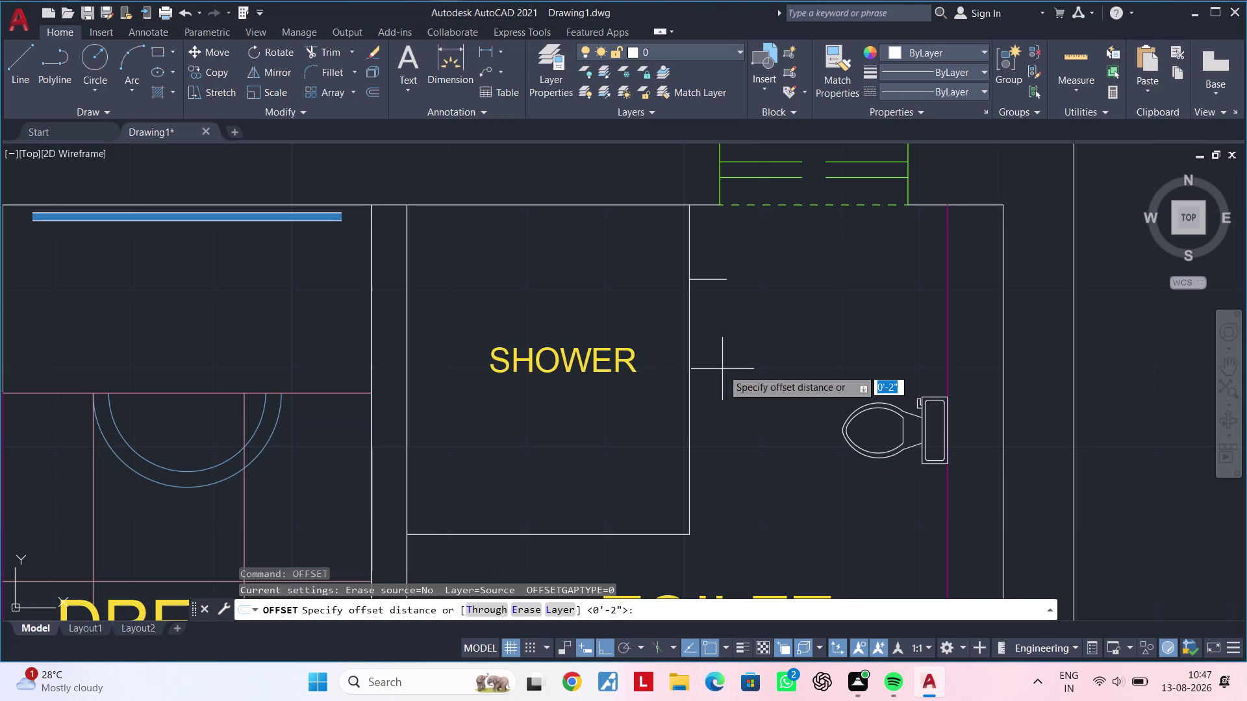
key(1)
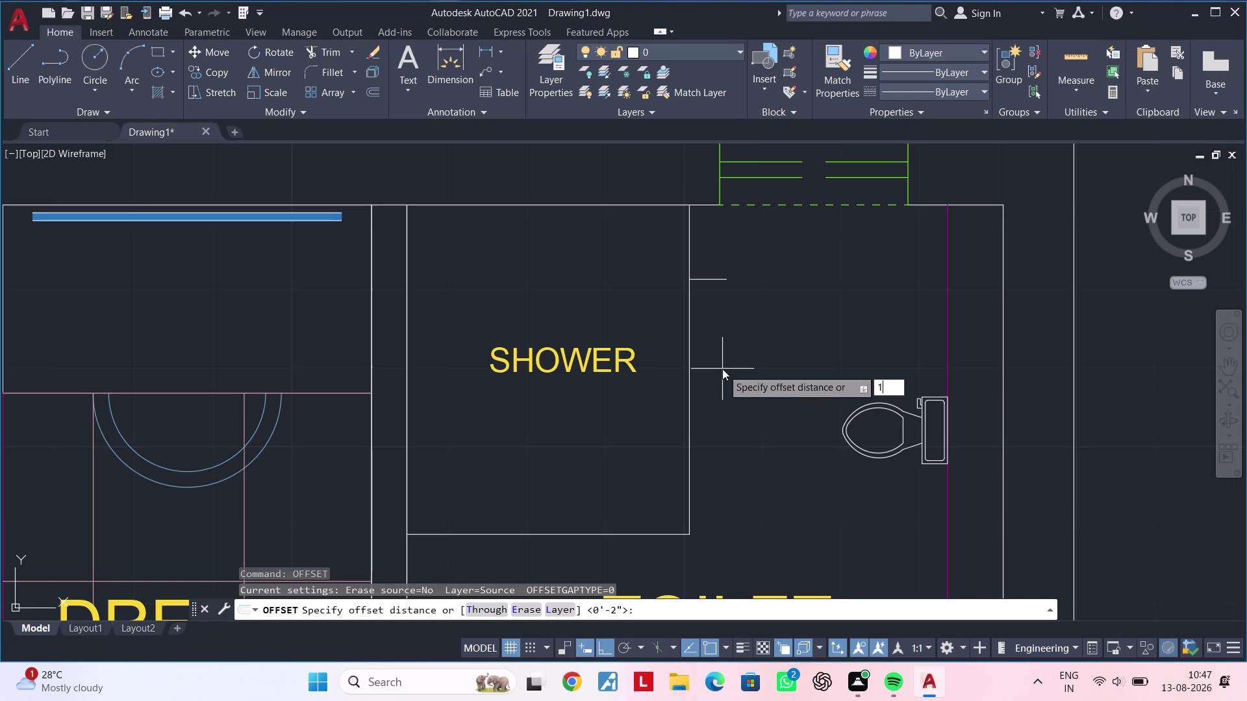
key(apostrophe)
key(Return)
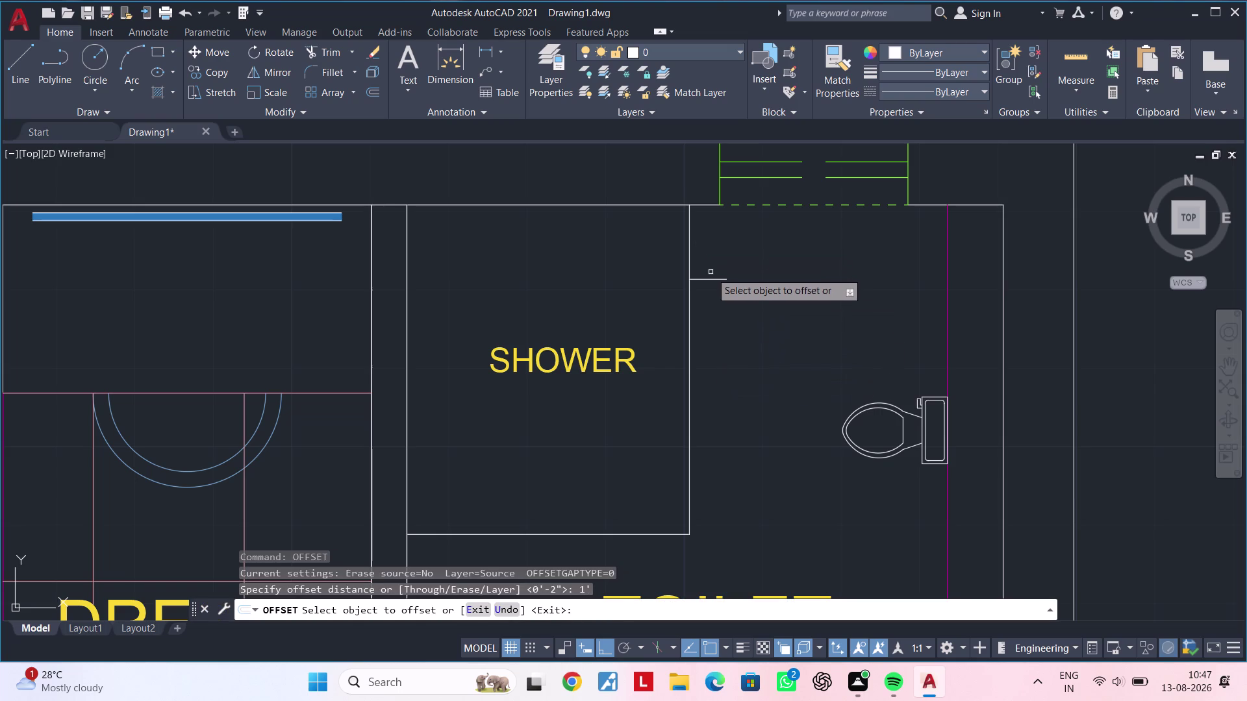
click(708, 276)
click(705, 279)
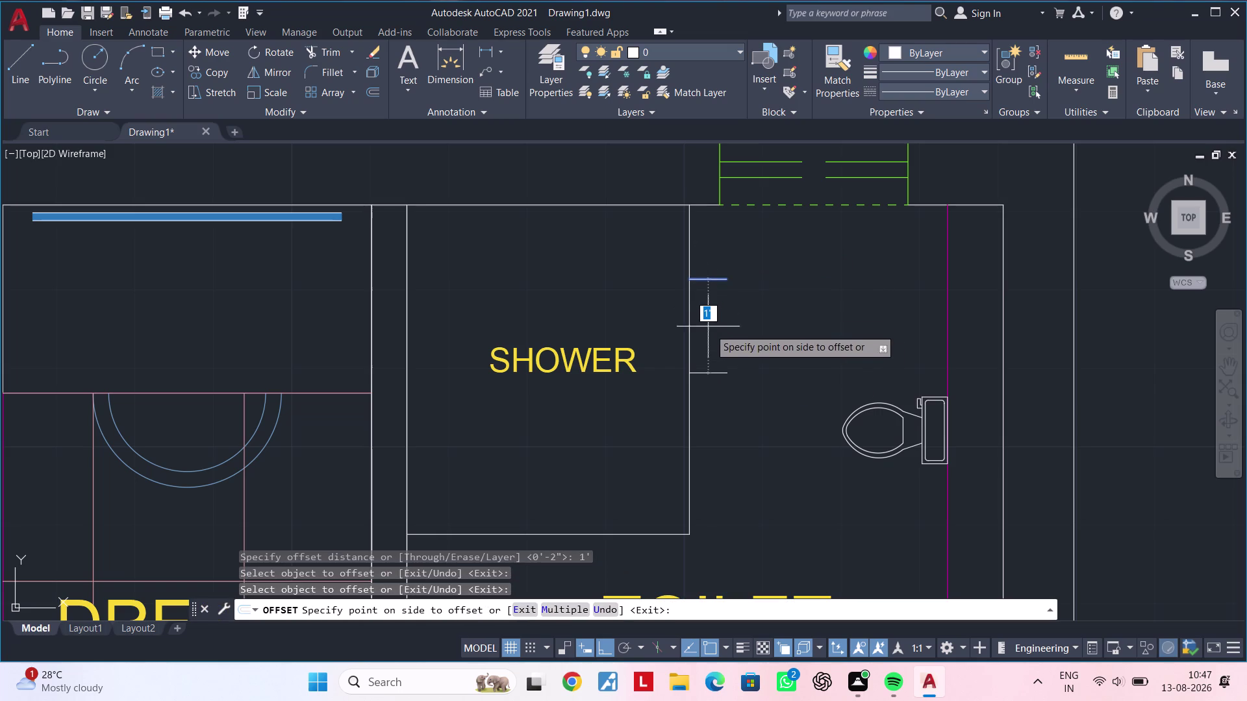
click(713, 341)
click(710, 376)
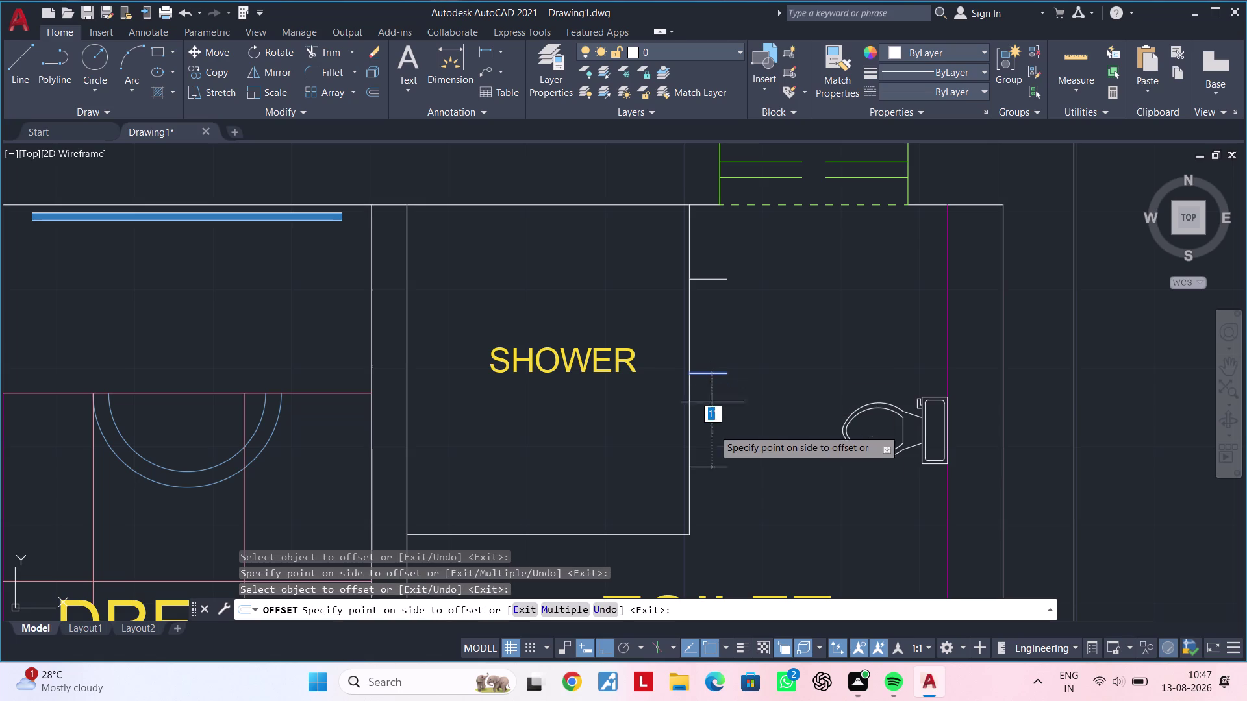
click(714, 496)
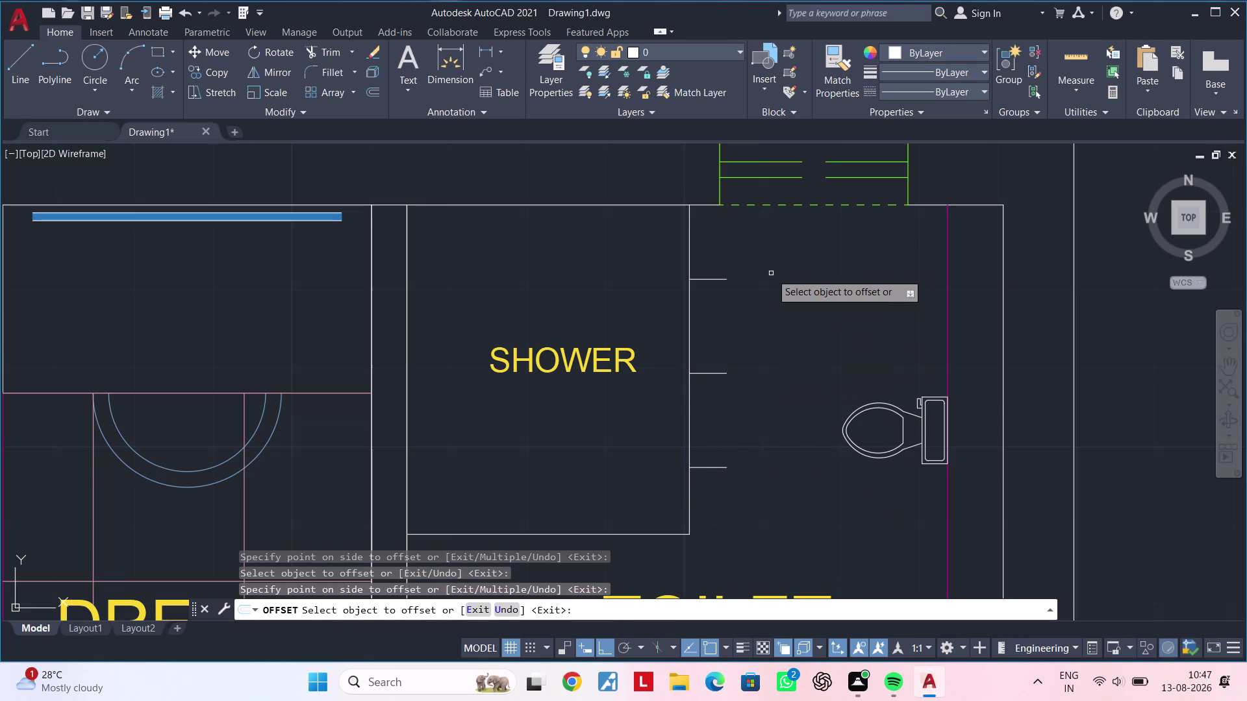
key(Escape)
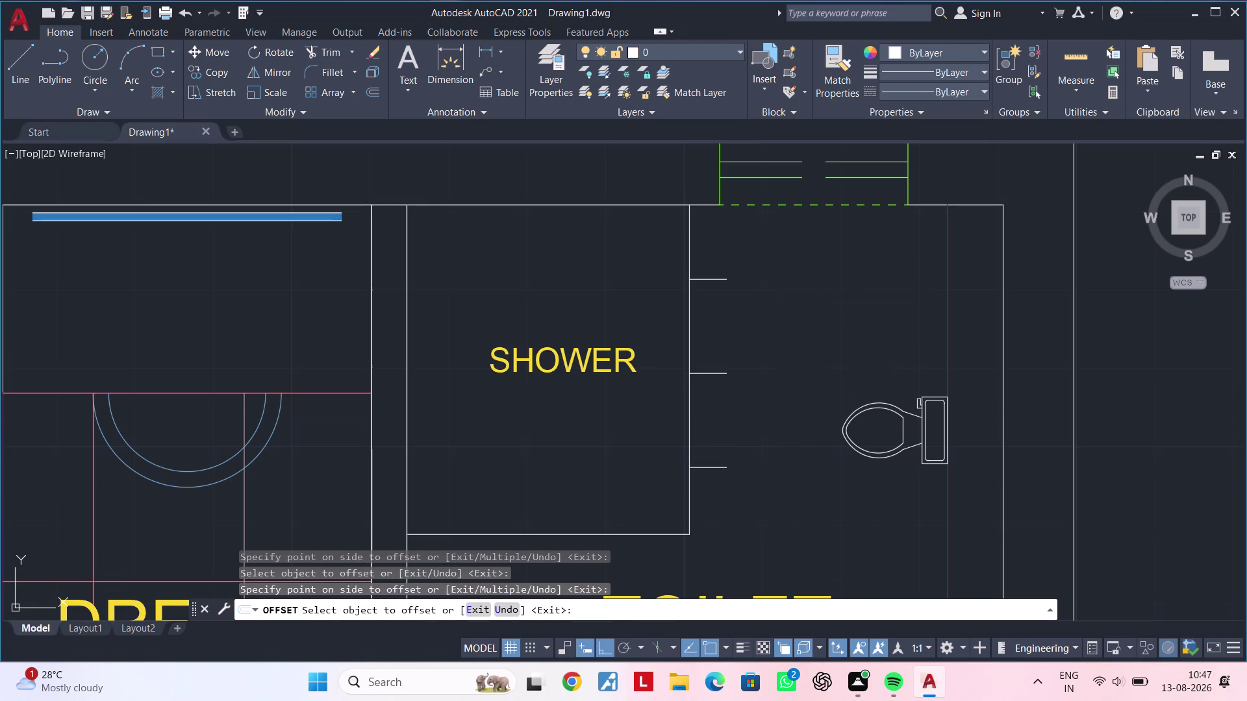
key(Escape)
key(Escape)
key(Escape)
key(Escape)
key(Escape)
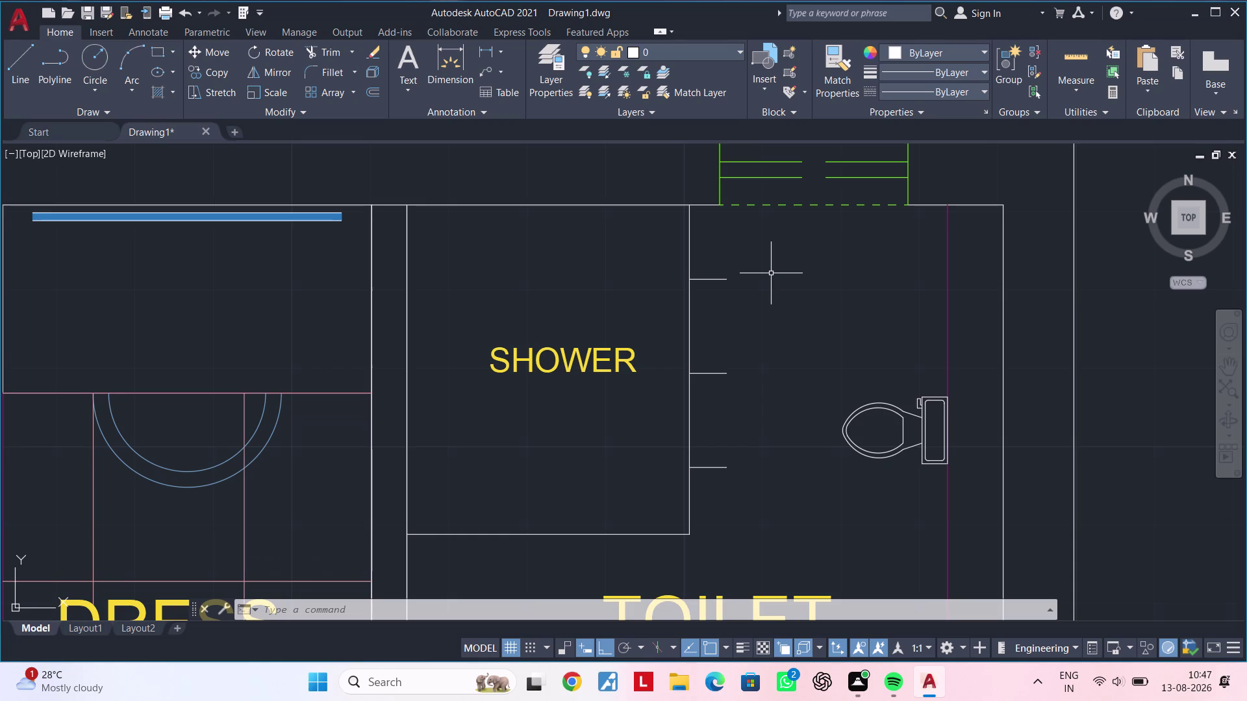
text(ex)
key(space)
key(Escape)
key(Escape)
key(Escape)
key(Escape)
key(Escape)
key(Escape)
key(Escape)
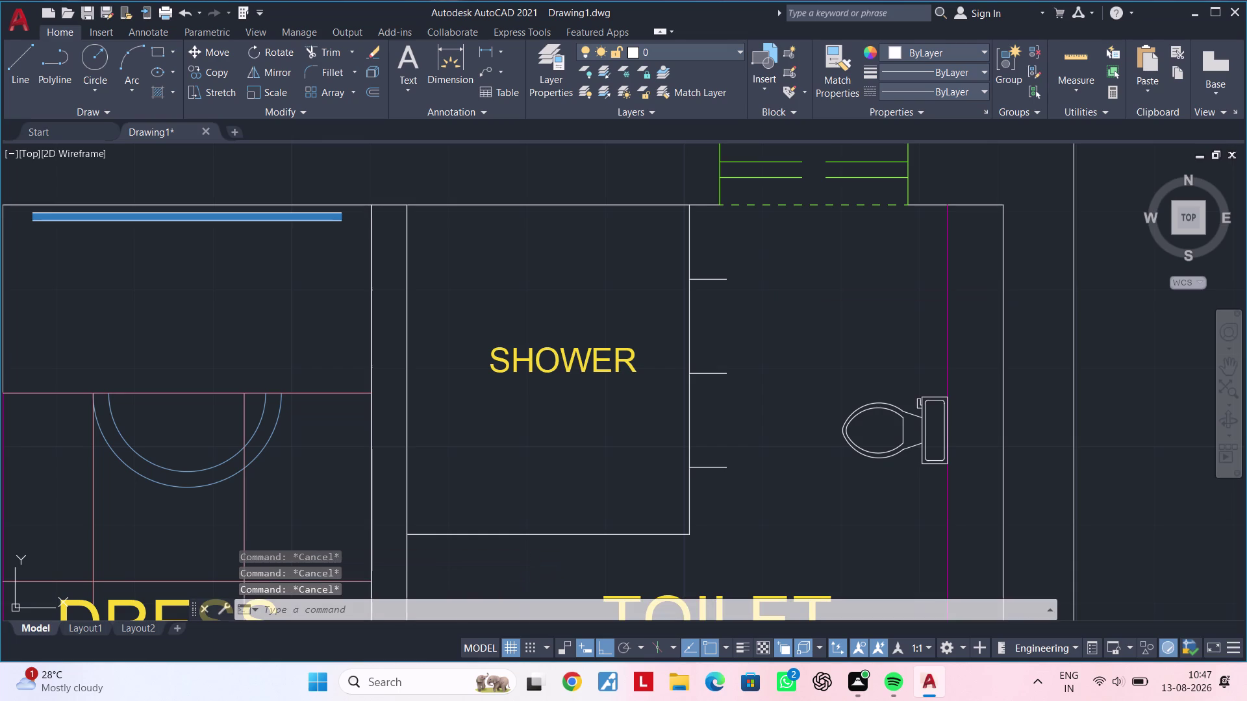
key(Escape)
key(Escape)
key(Escape)
key(Escape)
key(Escape)
key(l)
key(space)
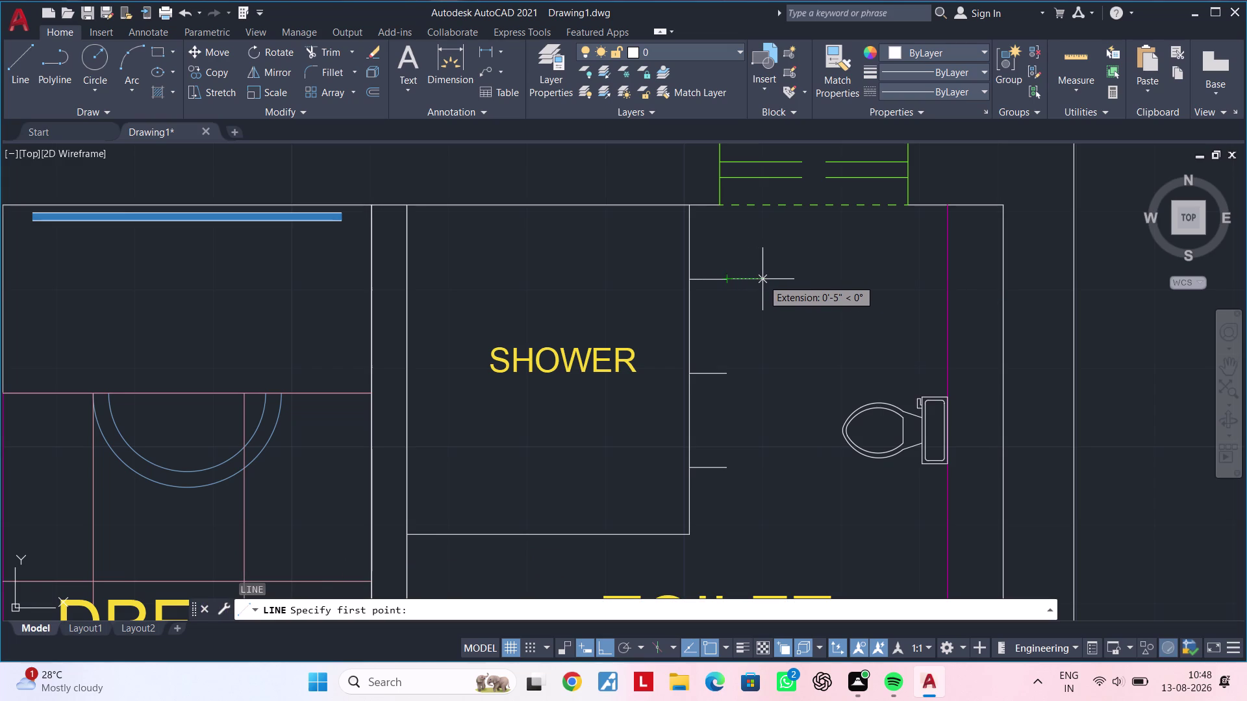
Draw a vertical line down beside the toilet's left wall toward the shower.
key(Escape)
key(Escape)
key(Escape)
key(Escape)
key(Escape)
key(Escape)
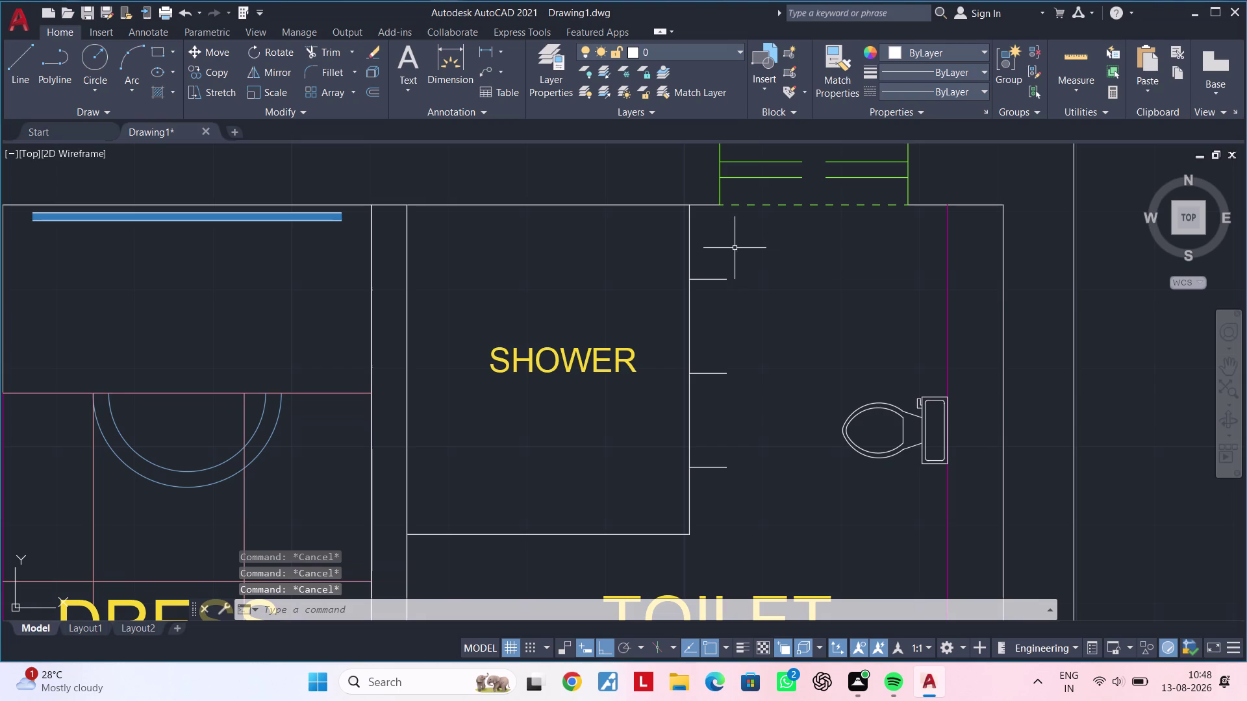
key(l)
key(space)
click(731, 226)
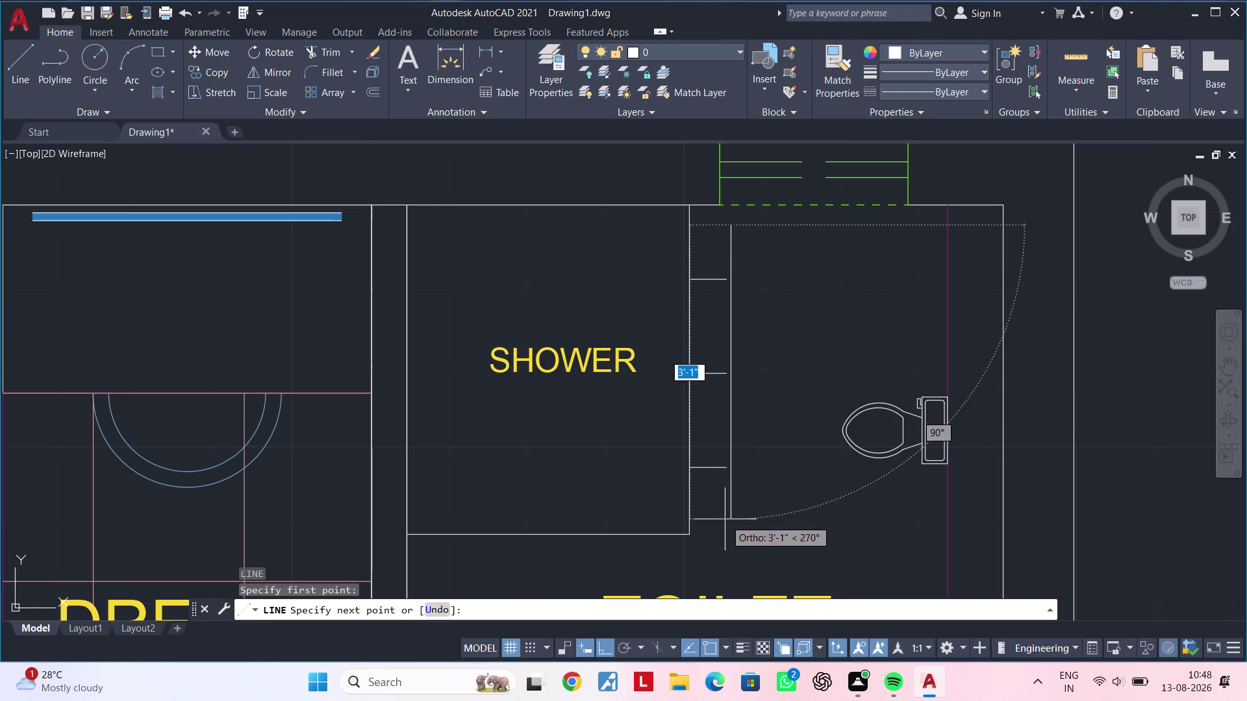
key(Escape)
key(Escape)
key(Escape)
key(l)
key(space)
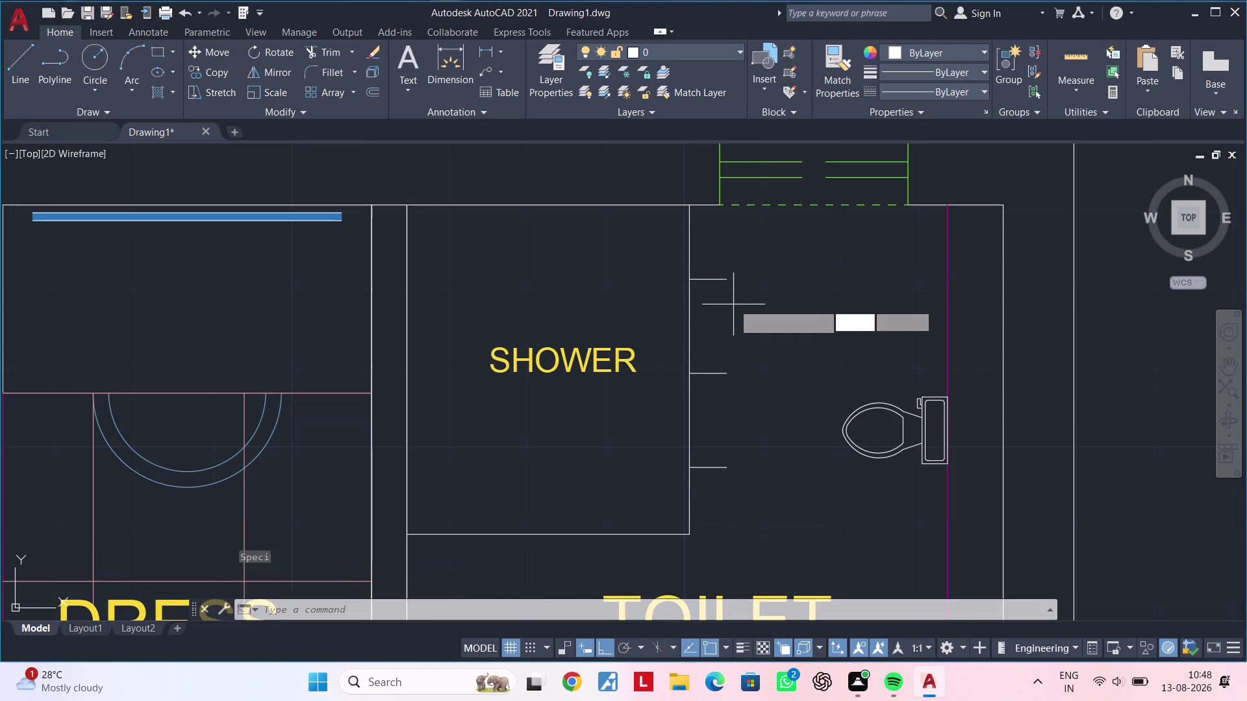
click(725, 276)
click(713, 548)
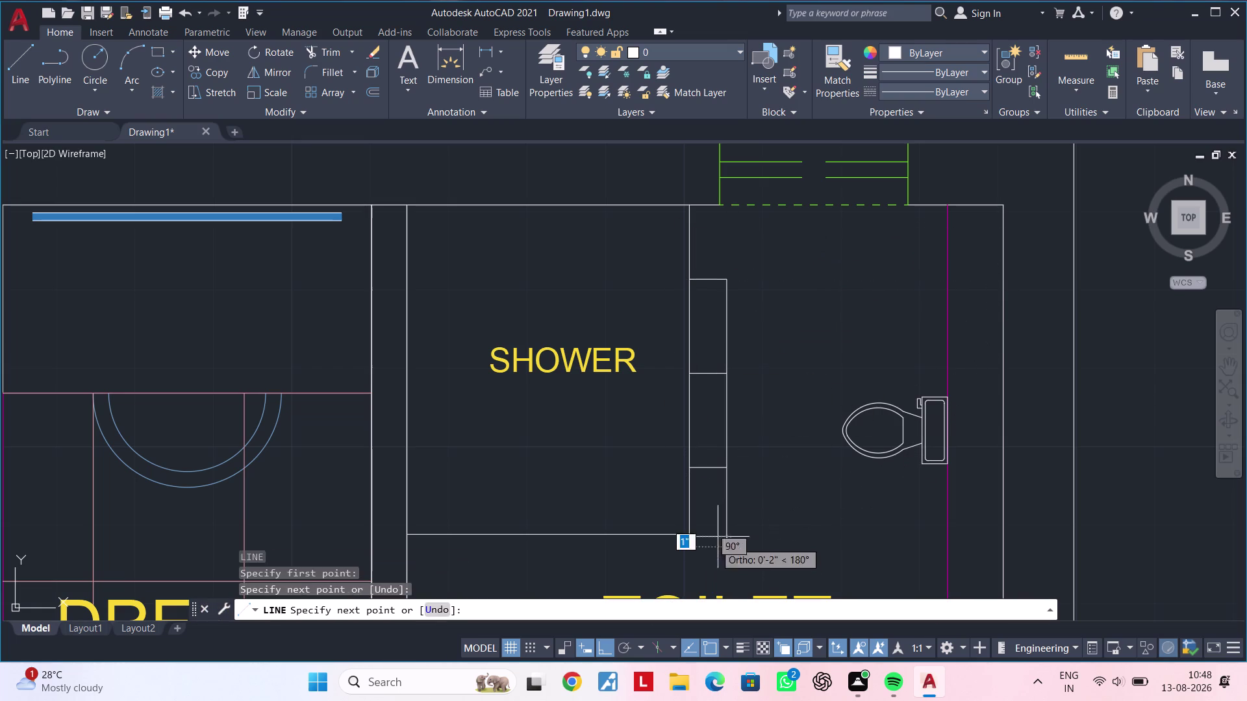
key(Escape)
key(Escape)
Grip-edit the vertical line's top end, undoing an accidental stretch.
middle_drag(776, 386, 775, 336)
key(Escape)
key(Escape)
key(Escape)
middle_drag(775, 335, 764, 380)
key(Escape)
key(Escape)
key(Escape)
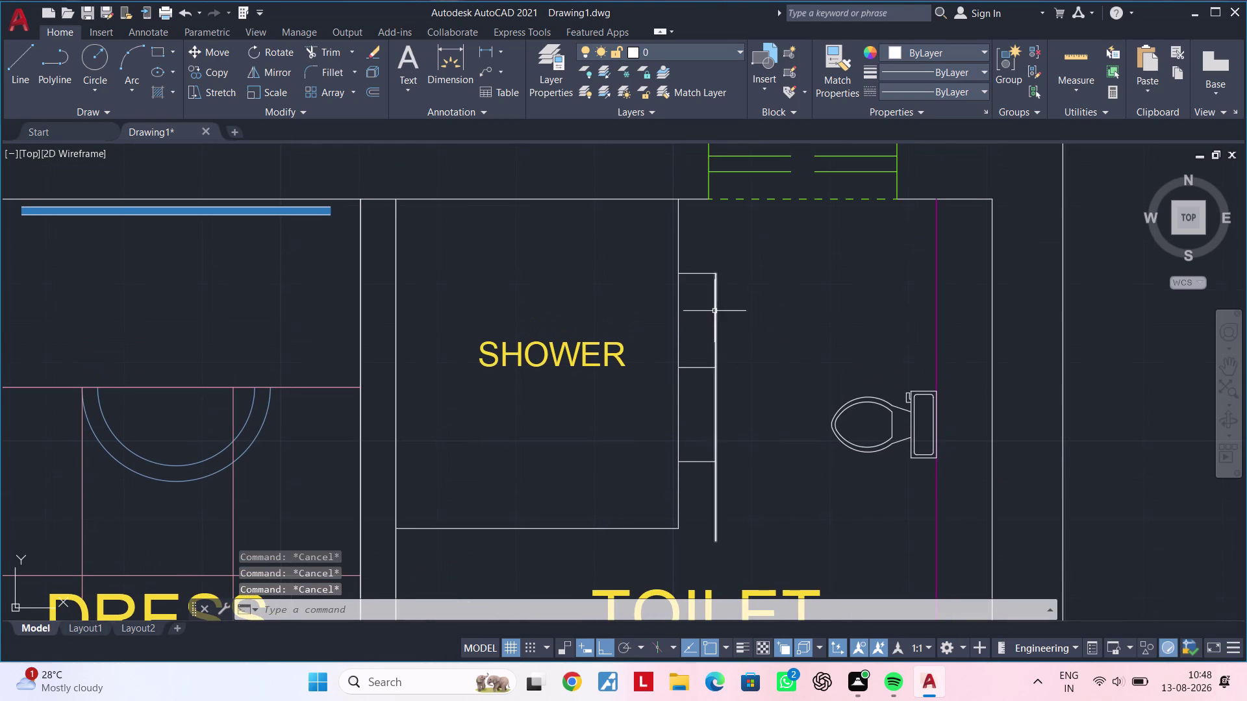
click(714, 310)
click(716, 268)
click(717, 275)
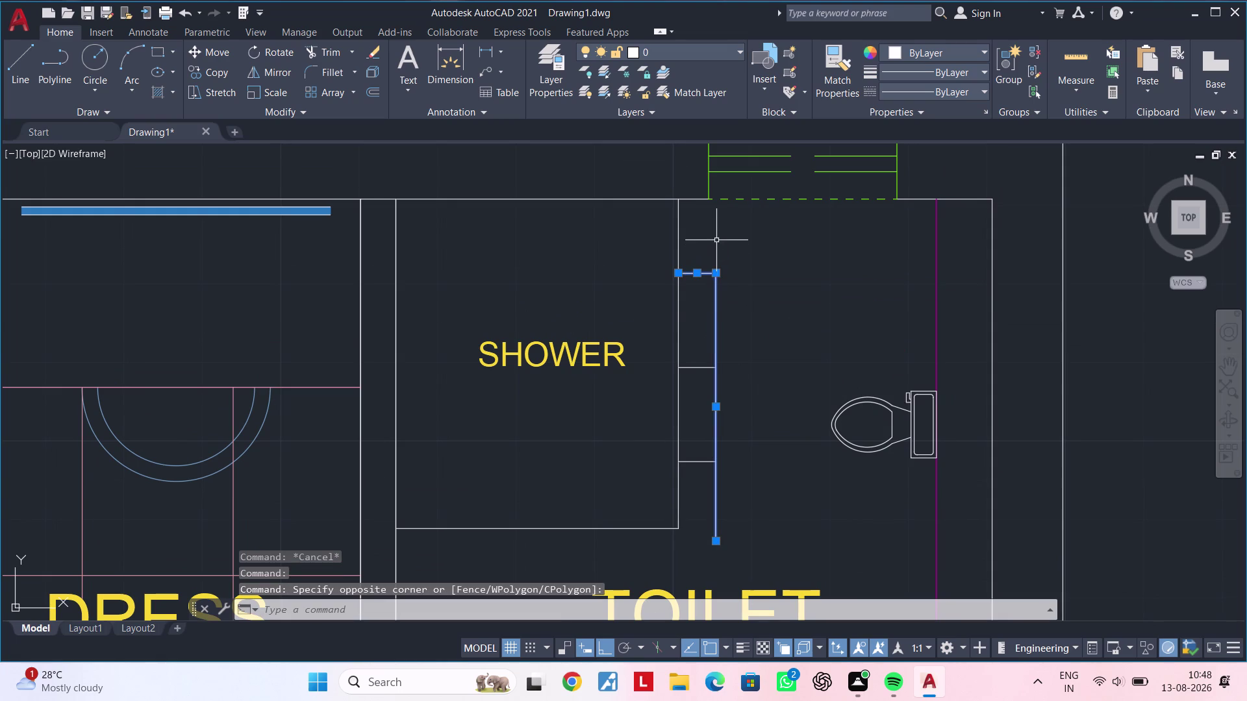
click(717, 271)
click(717, 233)
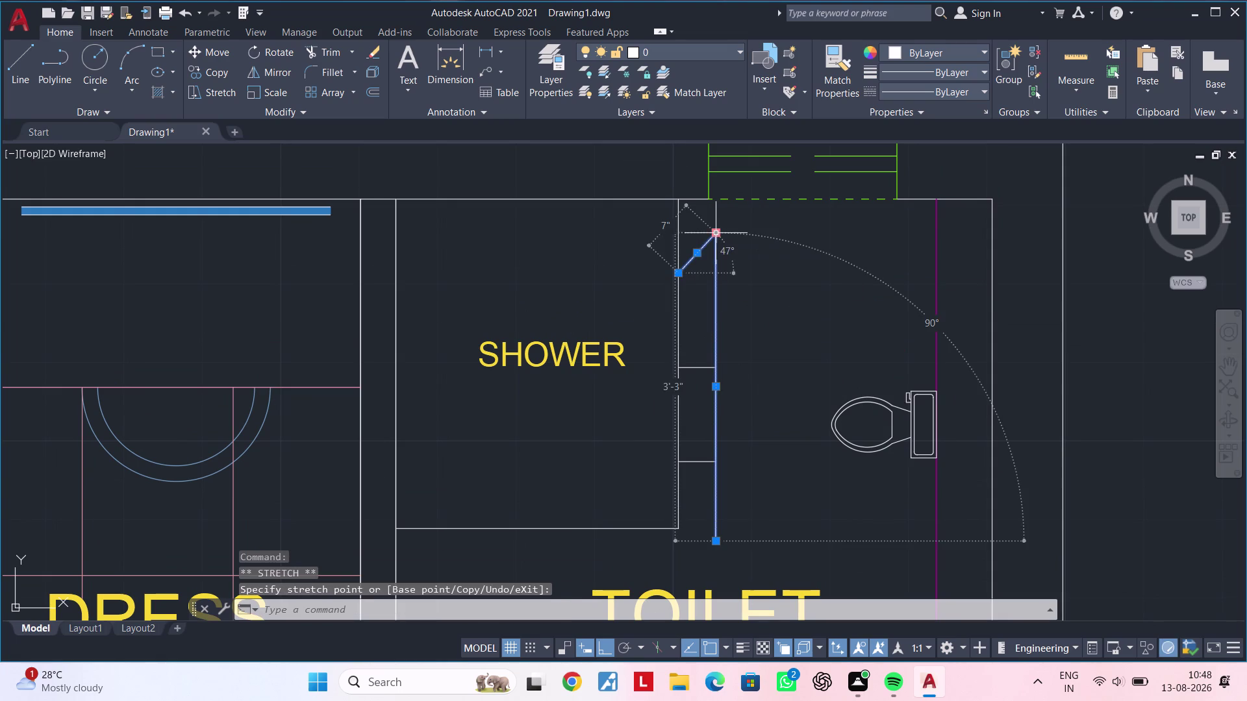
key(ctrl+z)
click(715, 287)
click(716, 270)
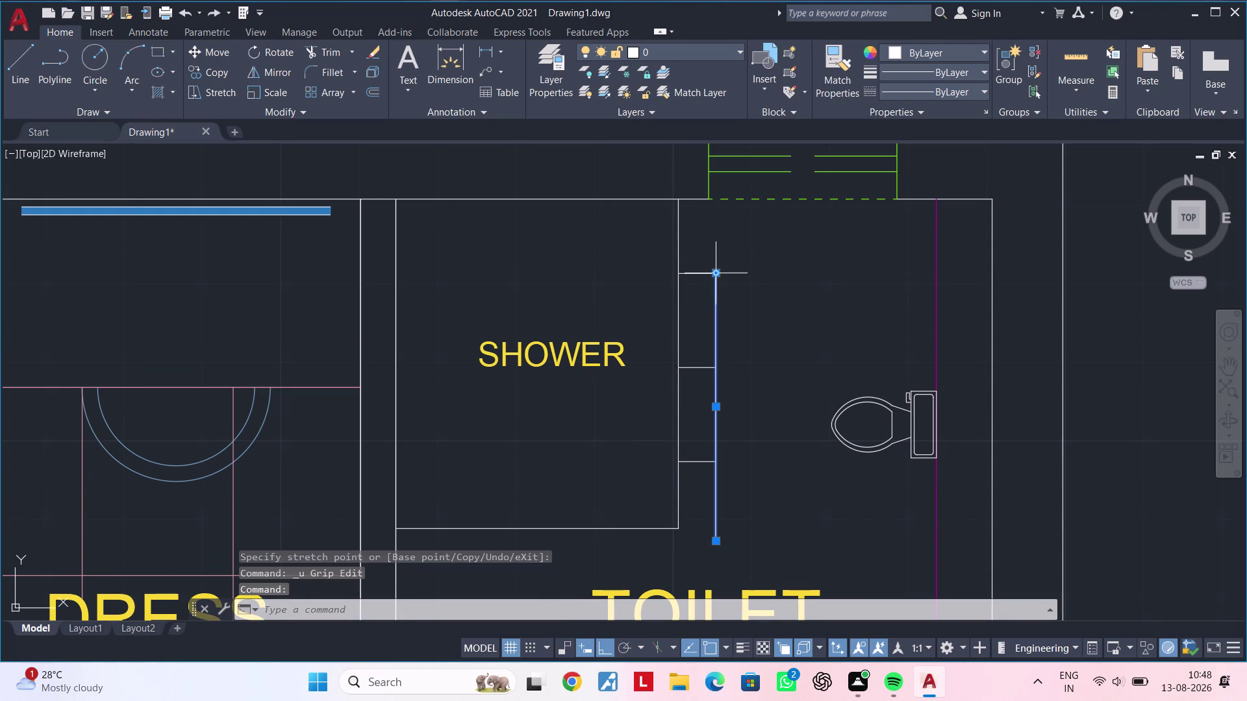
click(722, 223)
key(Escape)
key(Escape)
Extend the top and middle shelf lines toward the toilet's right wall.
middle_drag(750, 297, 738, 302)
key(Escape)
key(Escape)
text(ex)
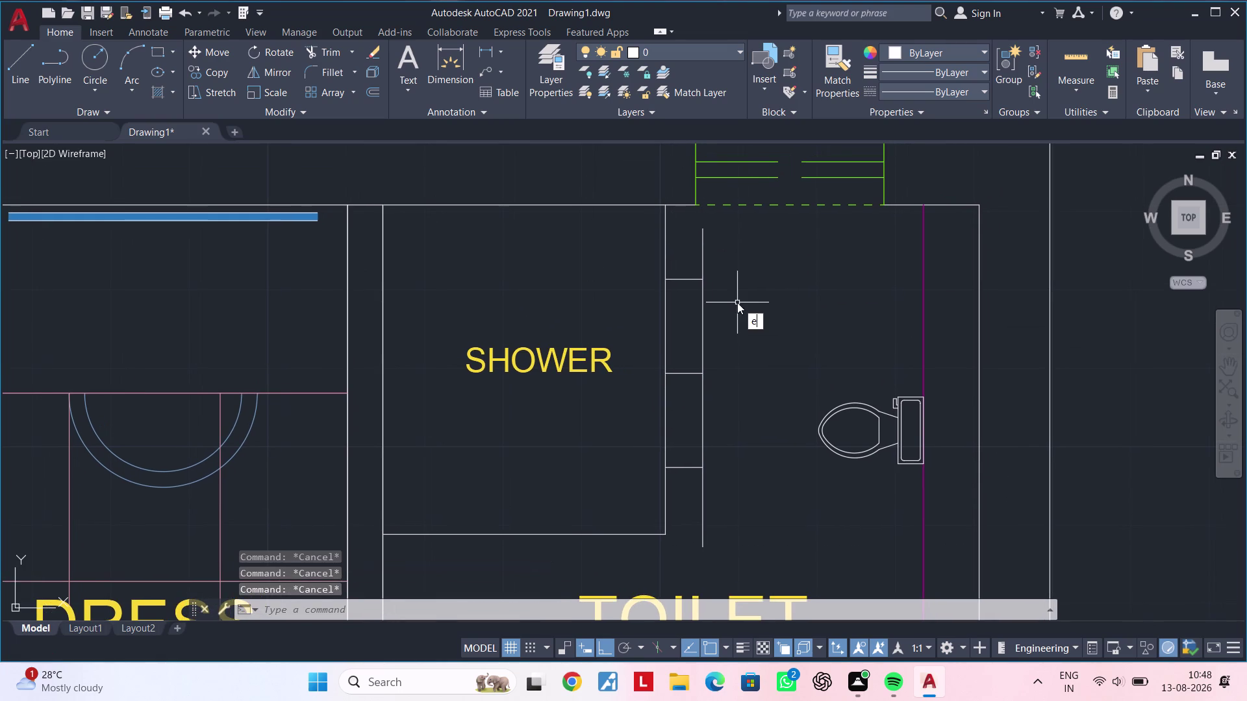
key(space)
drag(691, 271, 691, 282)
drag(691, 299, 689, 348)
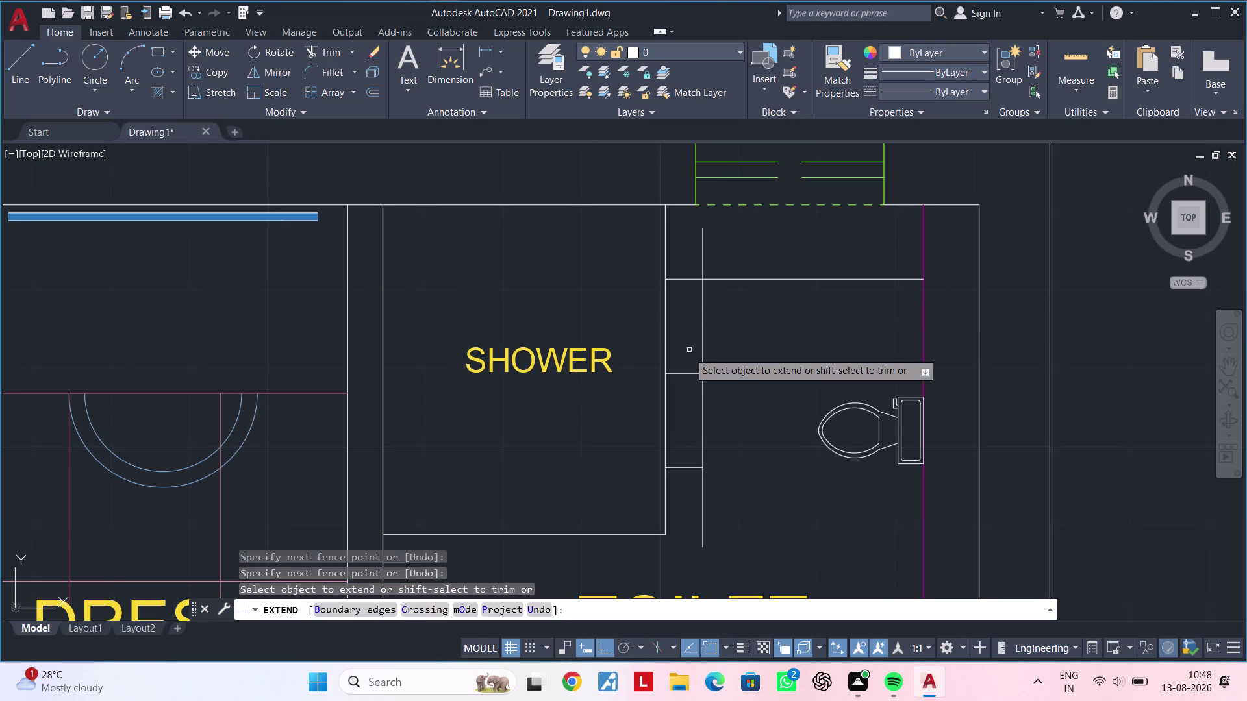
drag(689, 348, 687, 361)
drag(685, 368, 684, 395)
click(684, 395)
drag(688, 361, 692, 383)
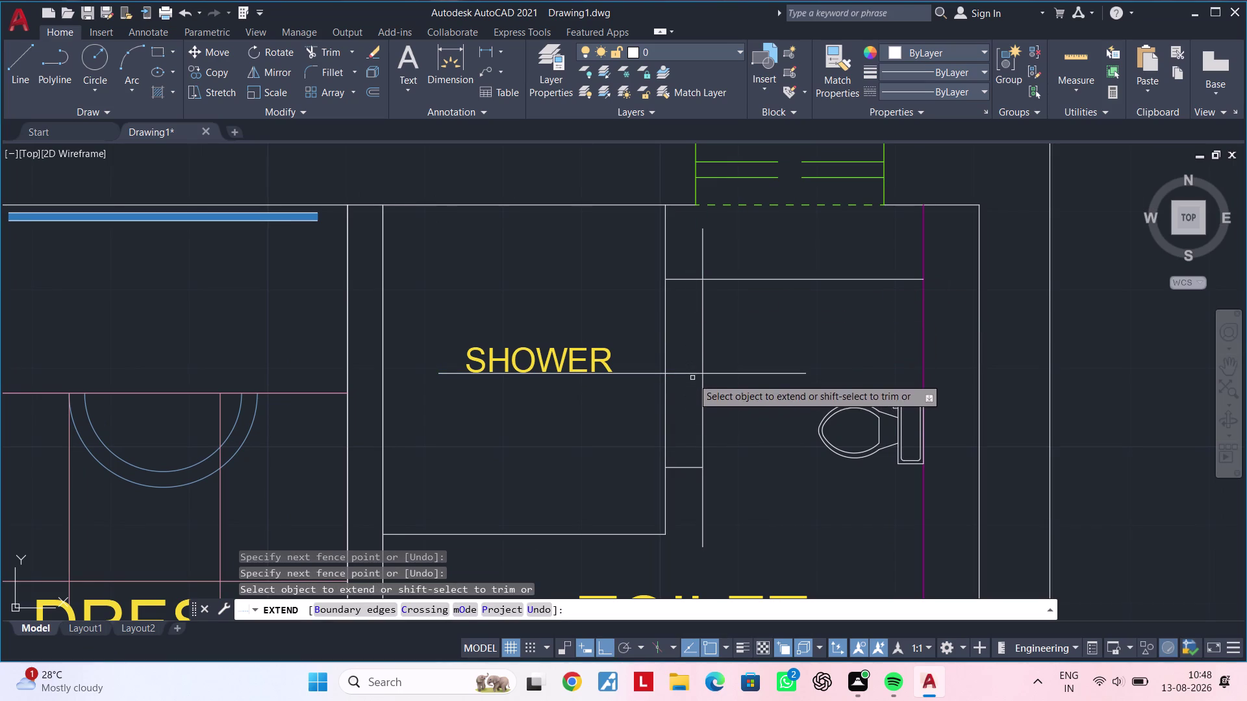
Trim the overshooting end of the middle shelf line.
key(Escape)
key(Escape)
key(t)
key(r)
key(space)
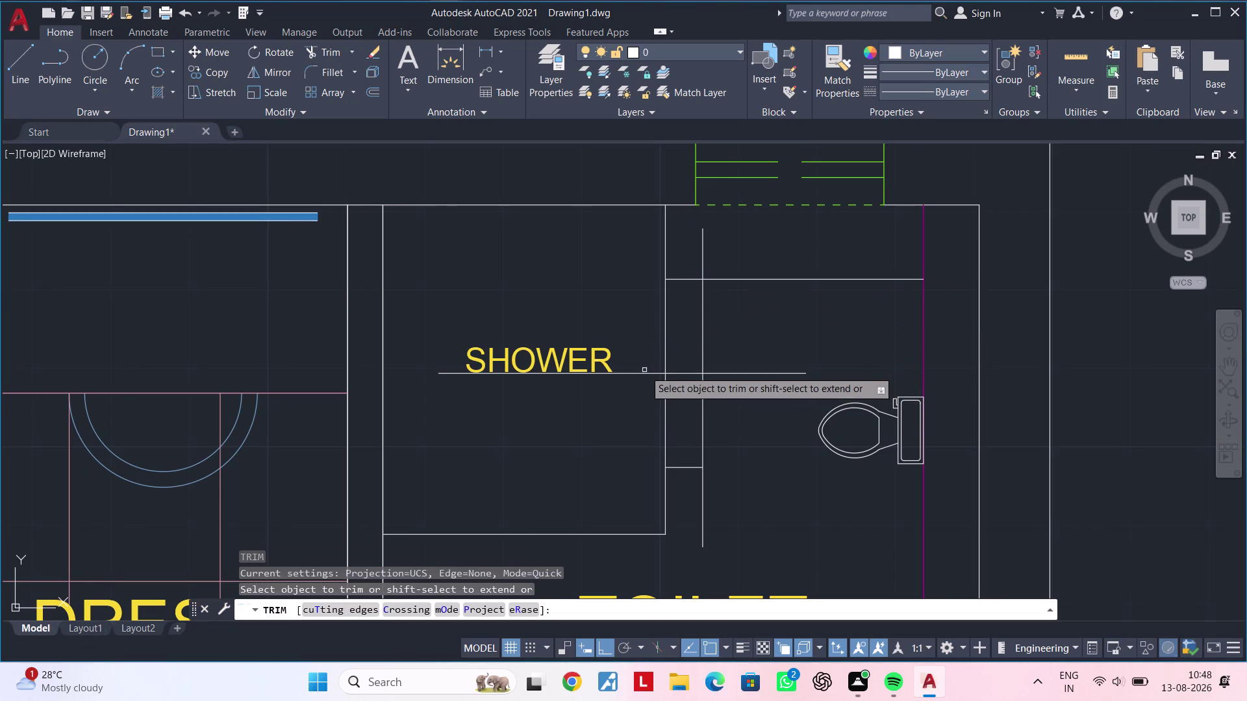
click(643, 372)
key(Escape)
key(Escape)
click(773, 376)
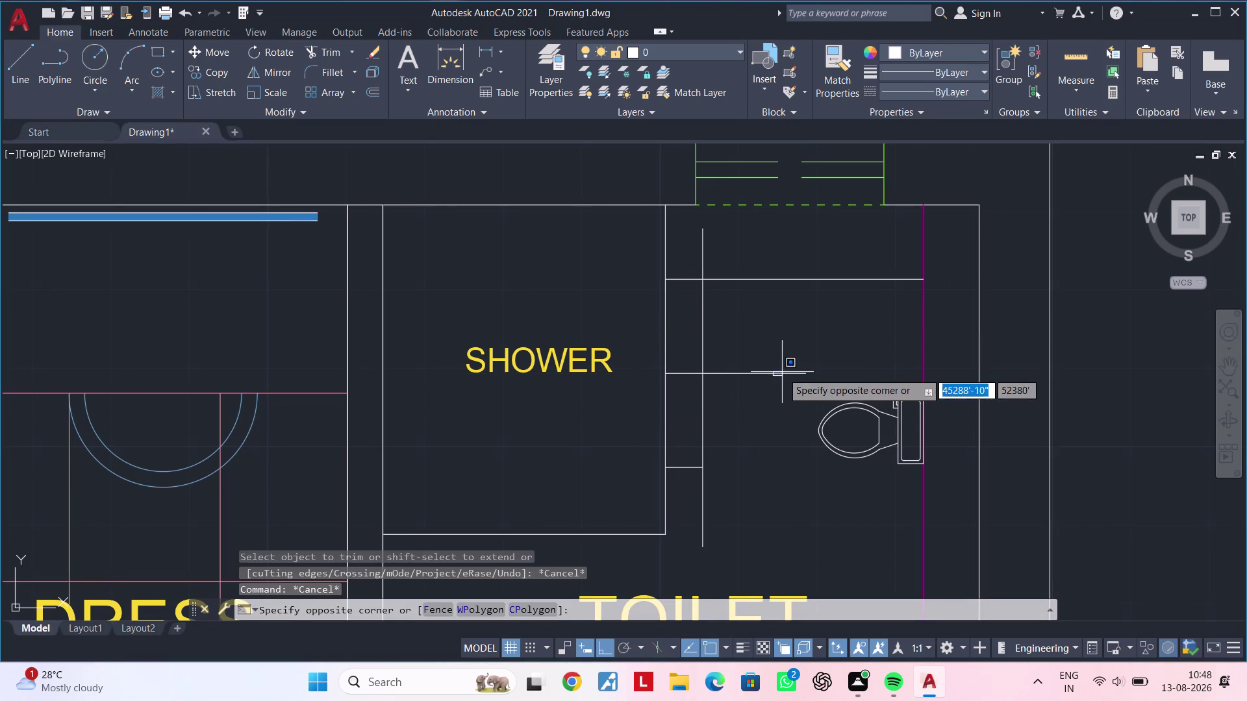
key(Escape)
Grip-stretch the middle and bottom shelf lines to the toilet's right wall.
click(782, 372)
click(808, 376)
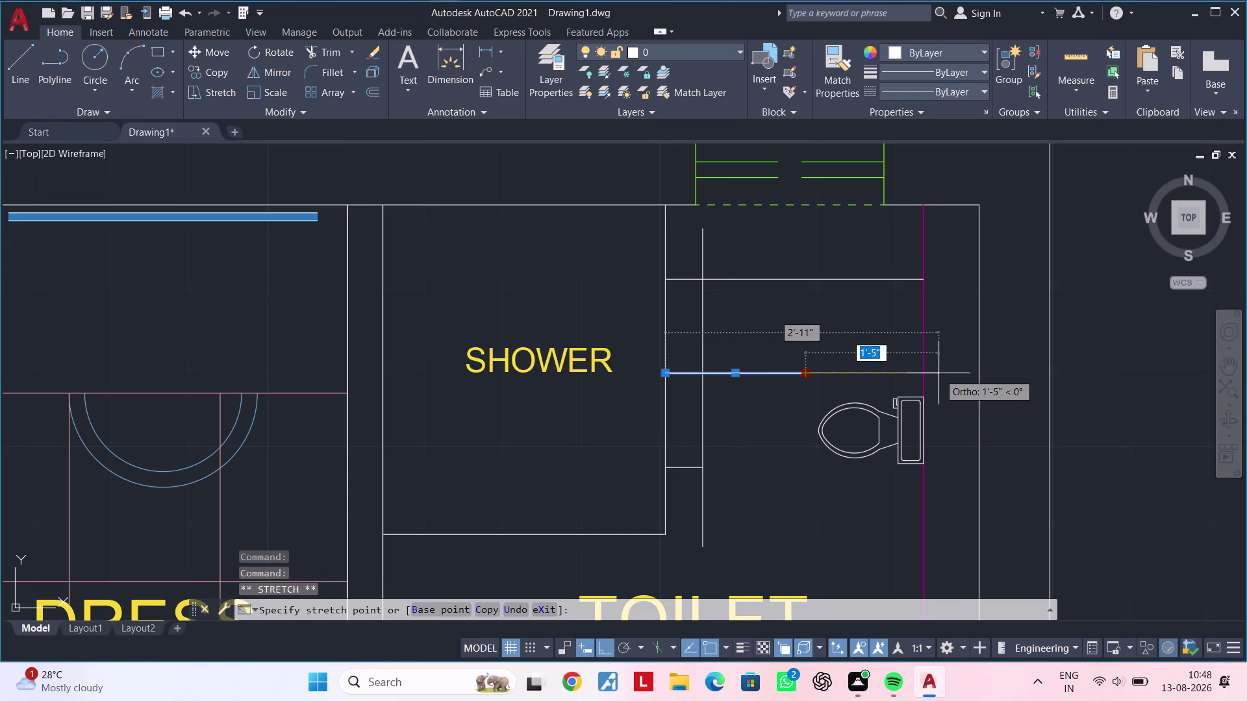
click(923, 377)
key(Escape)
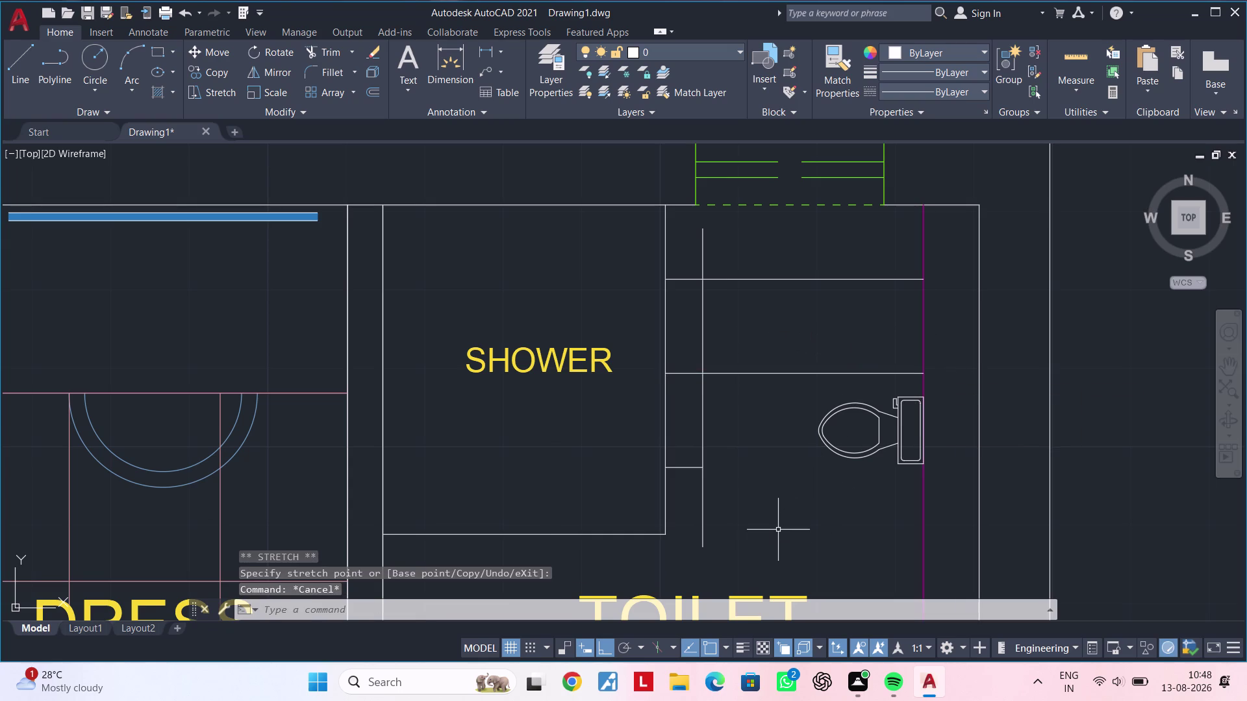
middle_drag(778, 526, 784, 484)
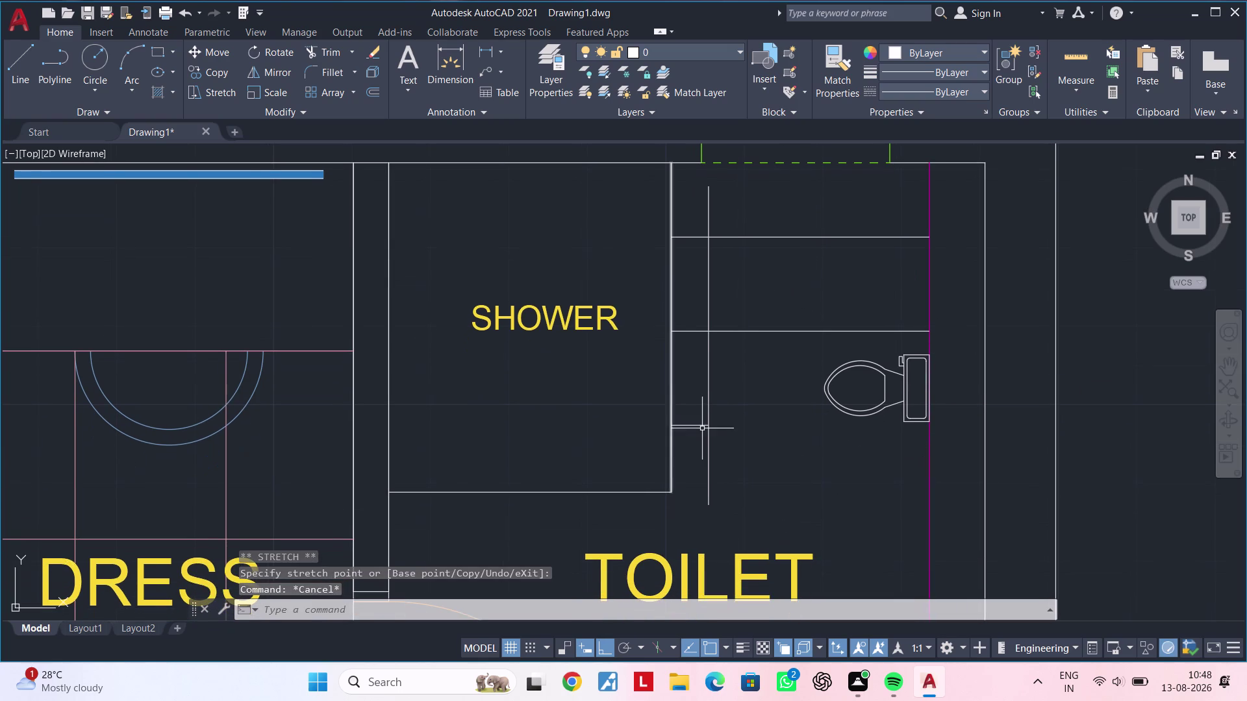
double_click(691, 426)
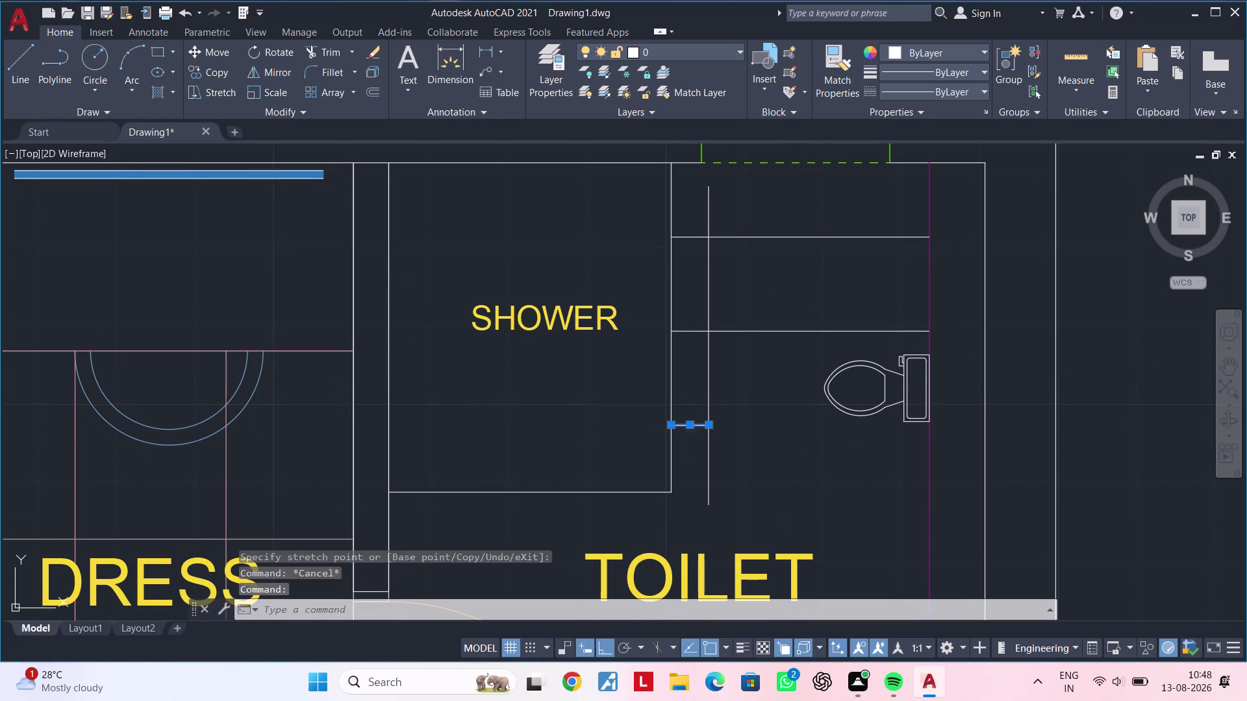
click(709, 426)
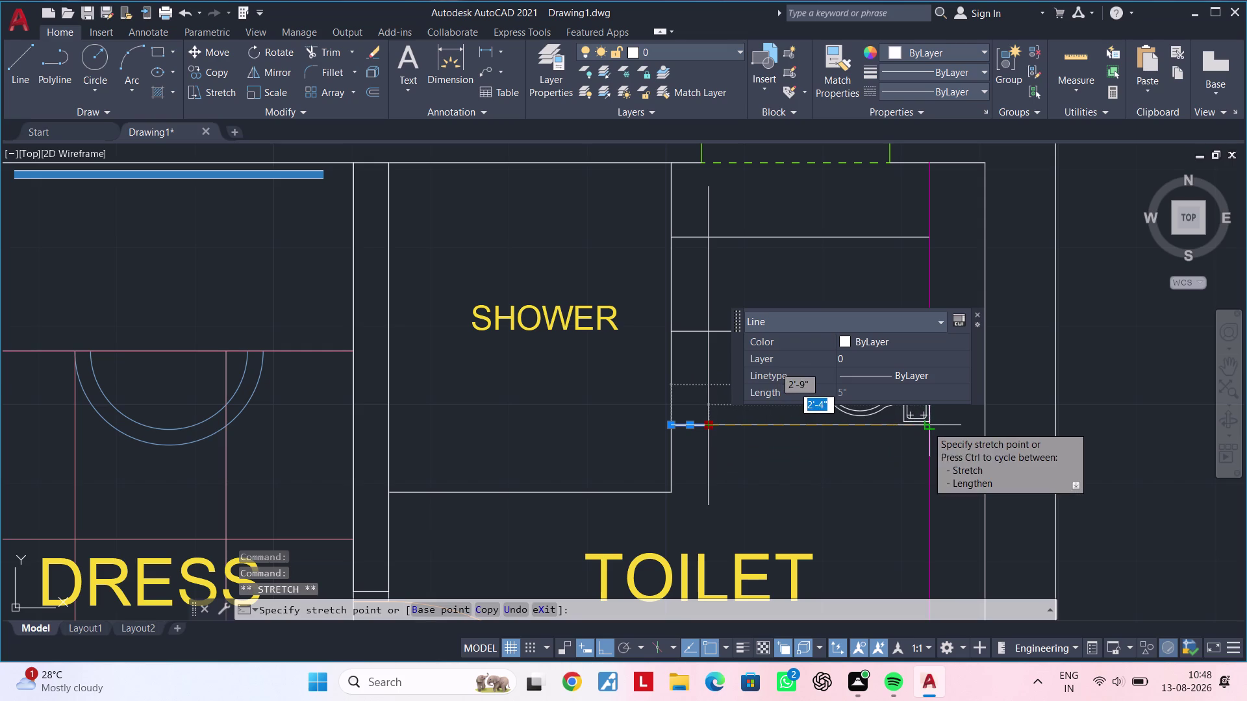
click(926, 426)
middle_drag(832, 473, 767, 506)
key(Escape)
key(Escape)
key(Escape)
middle_drag(763, 495, 754, 513)
key(Escape)
key(Escape)
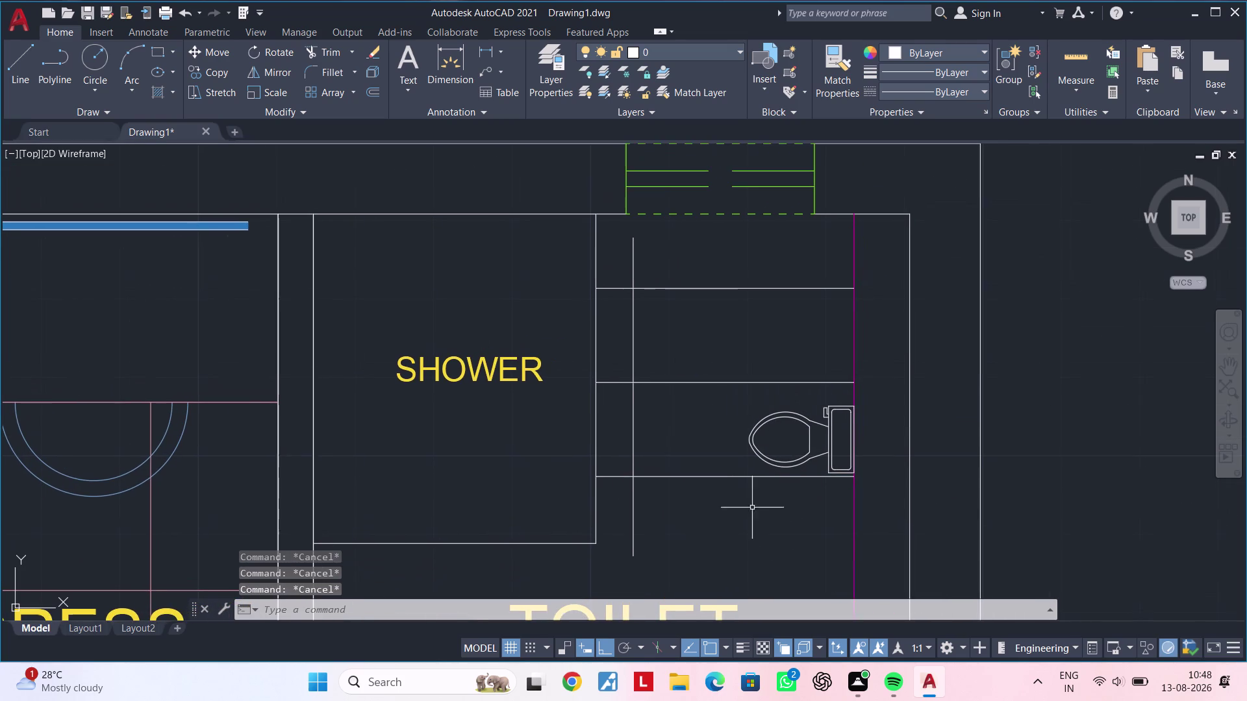
key(Escape)
key(Escape)
Offset a vertical grid line 3 inches to the right.
text(of)
key(space)
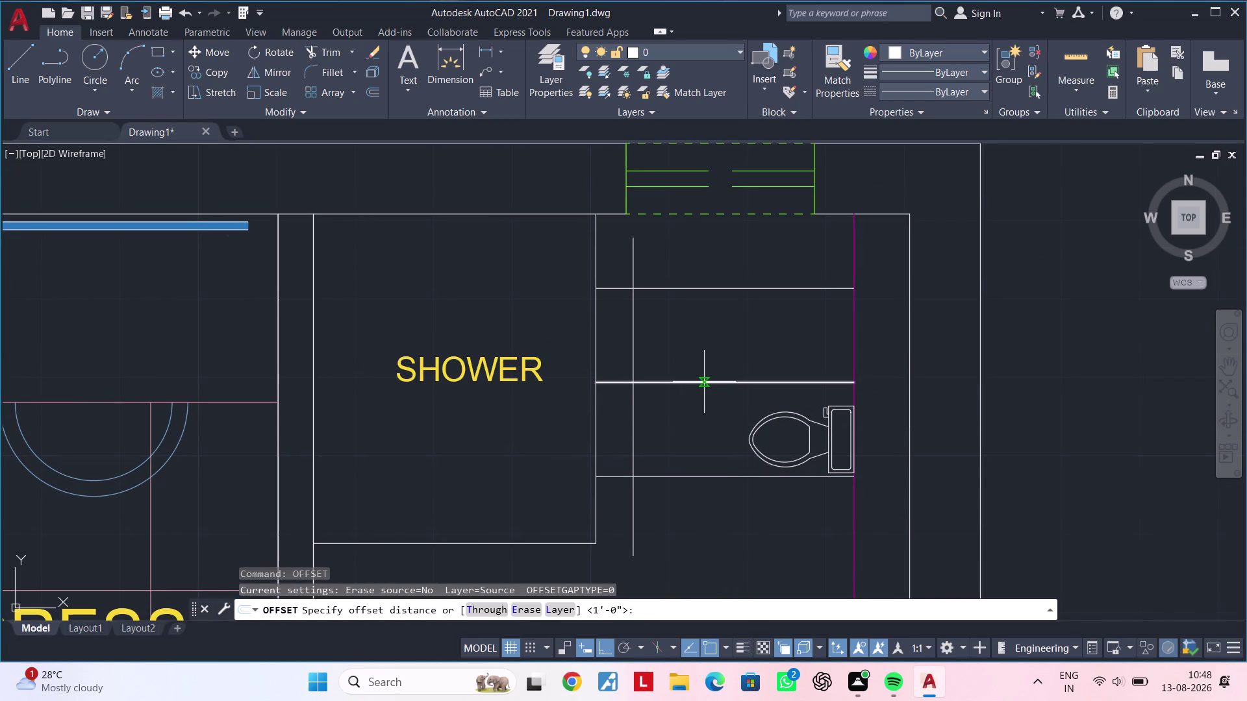
text(3")
key(Return)
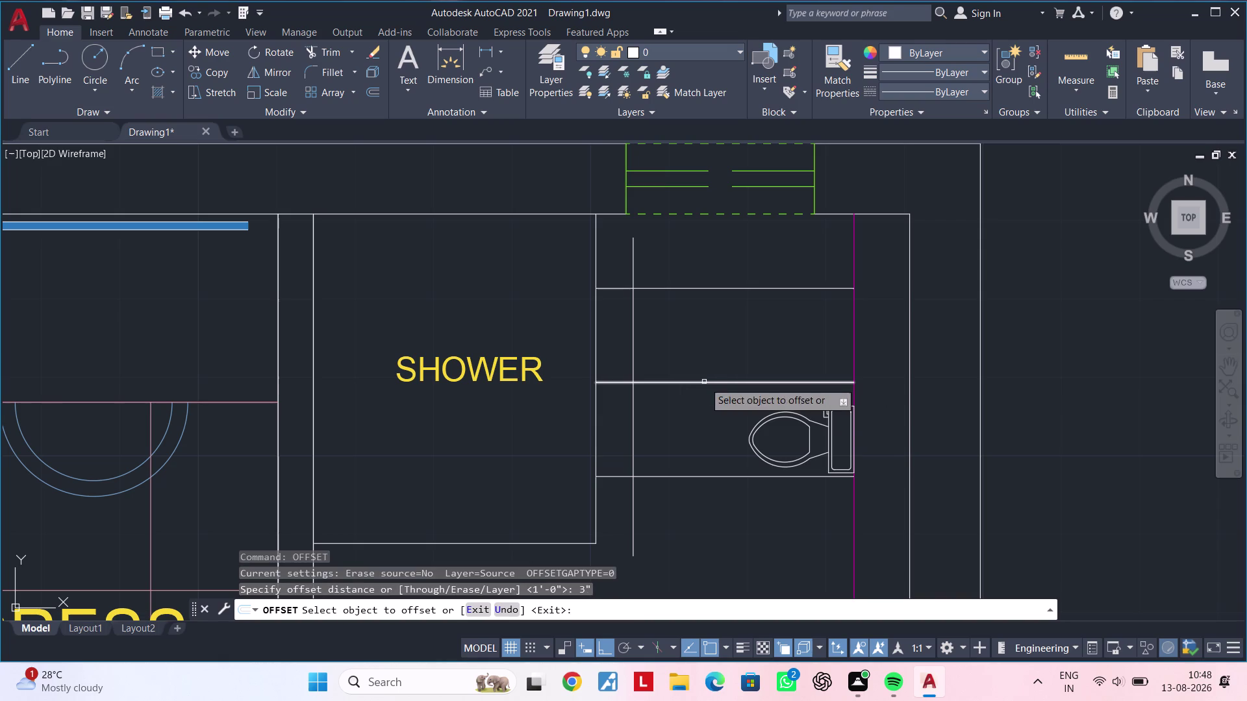
click(635, 338)
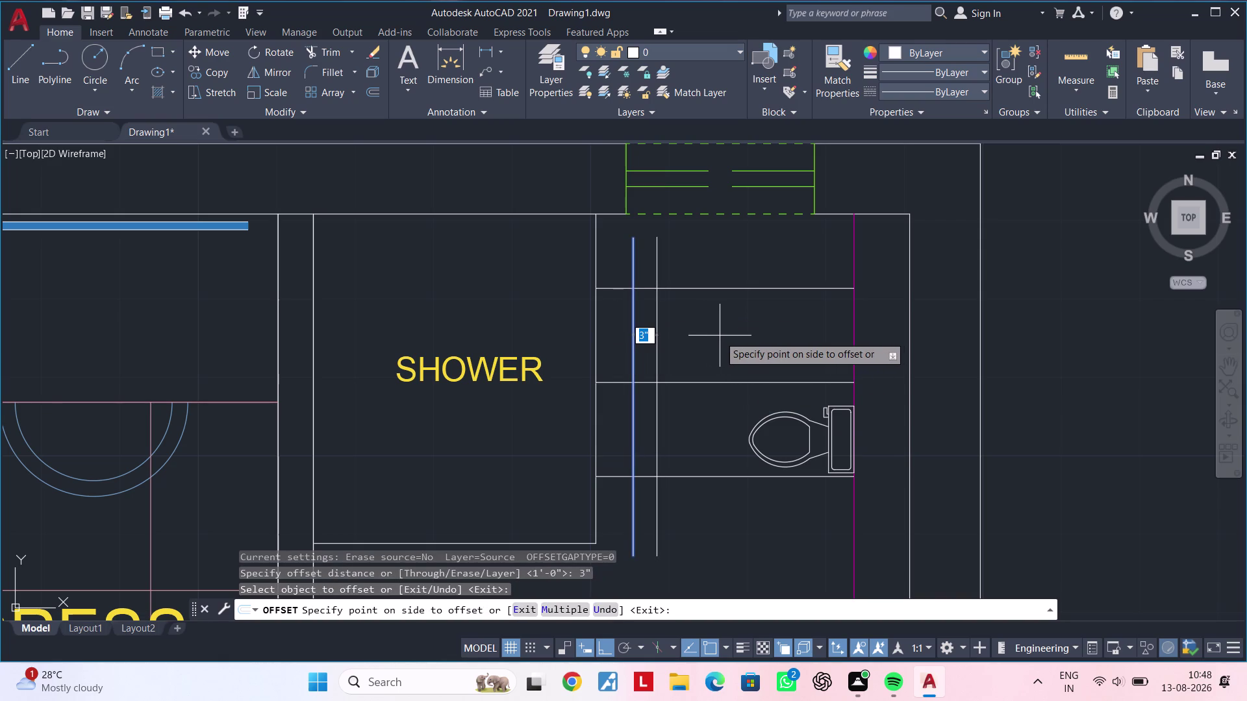
click(722, 336)
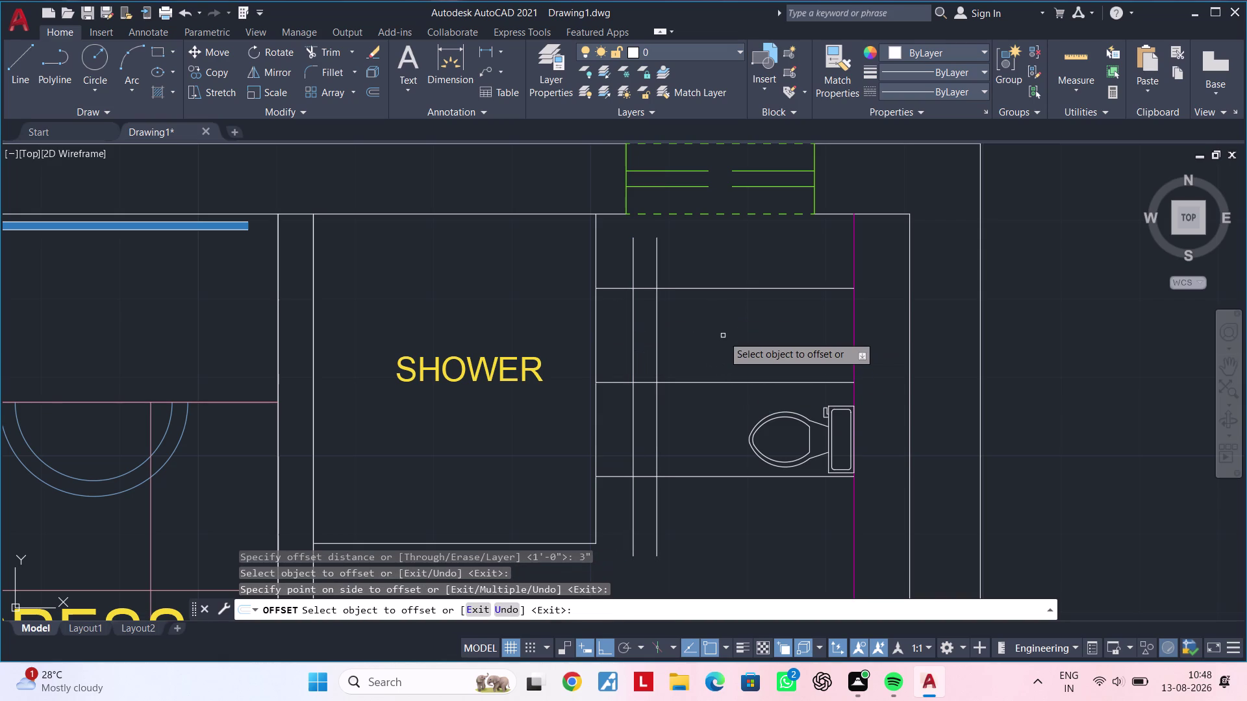
key(Escape)
key(Escape)
key(Escape)
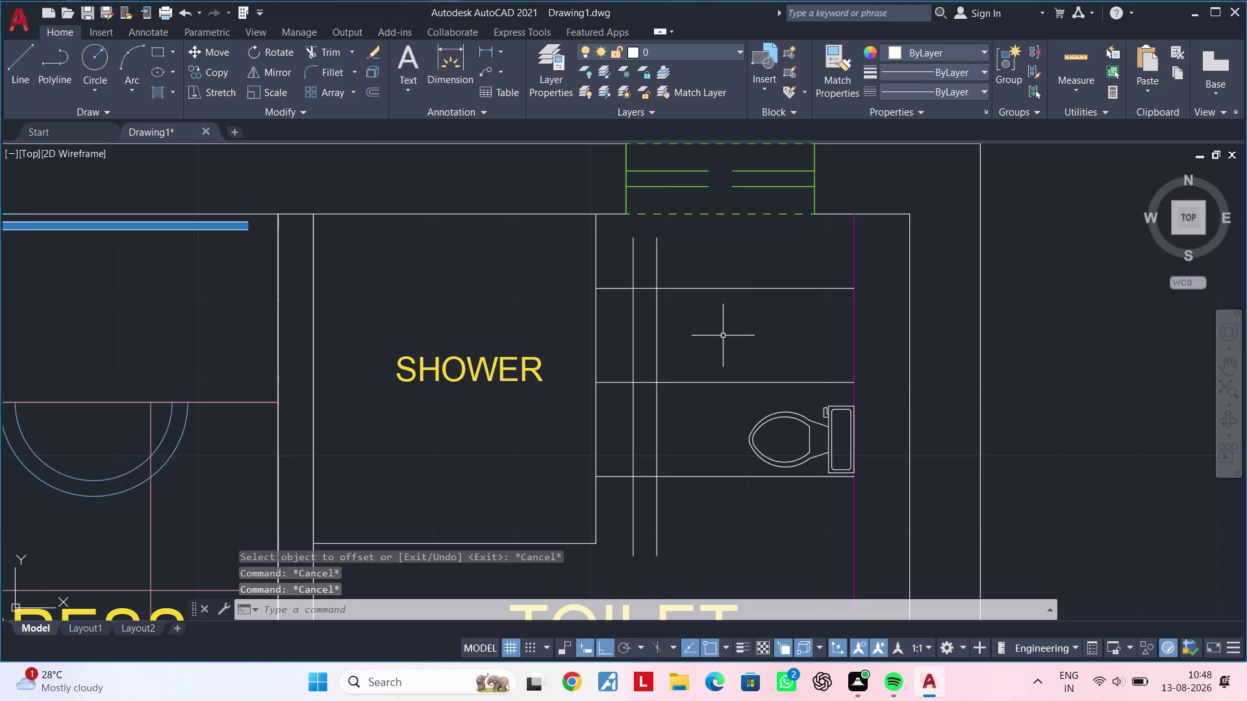
Start a 5-inch offset on a second vertical line, then cancel it.
text(of)
key(space)
text(5")
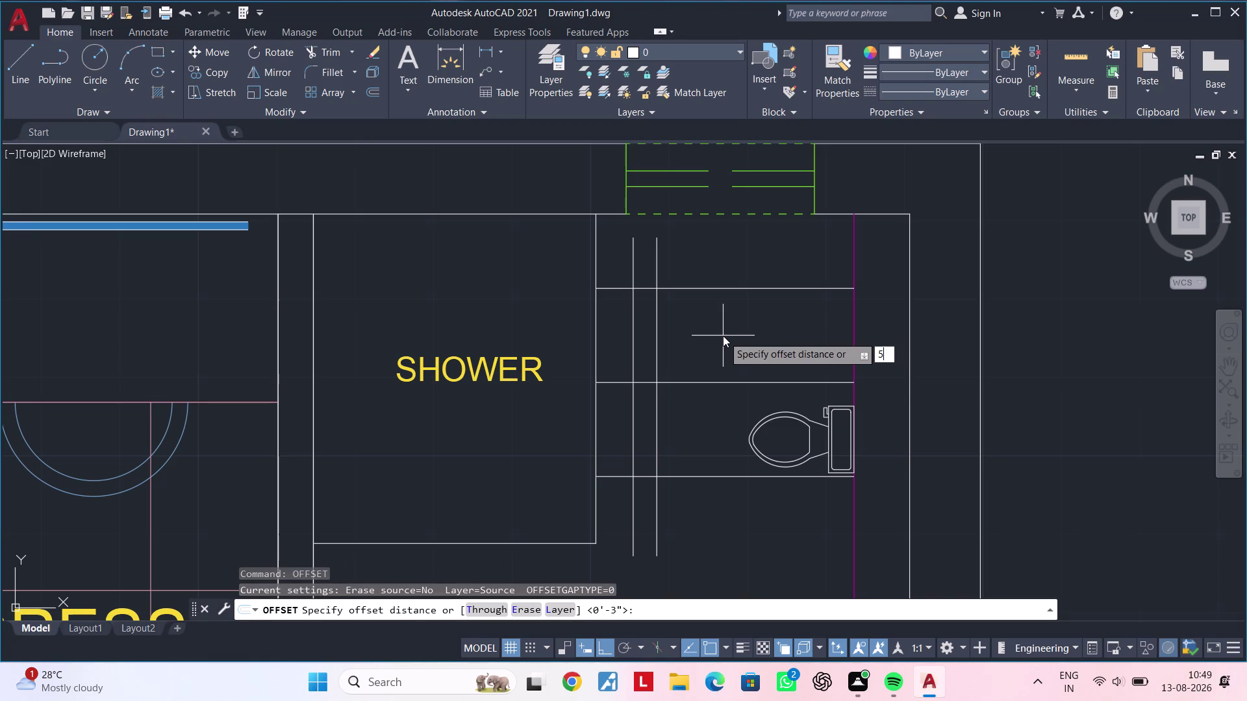
key(Return)
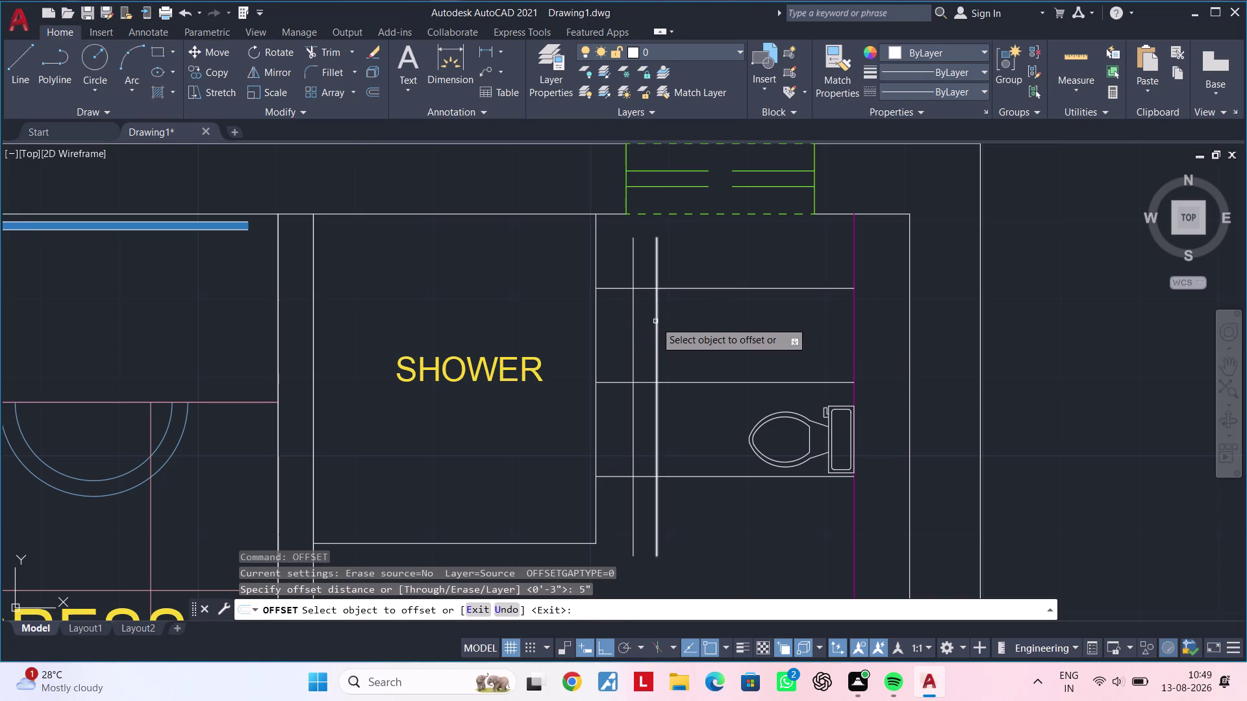
click(656, 321)
key(Escape)
key(Escape)
key(Escape)
Offset a vertical line 9 inches to the right.
text(o)
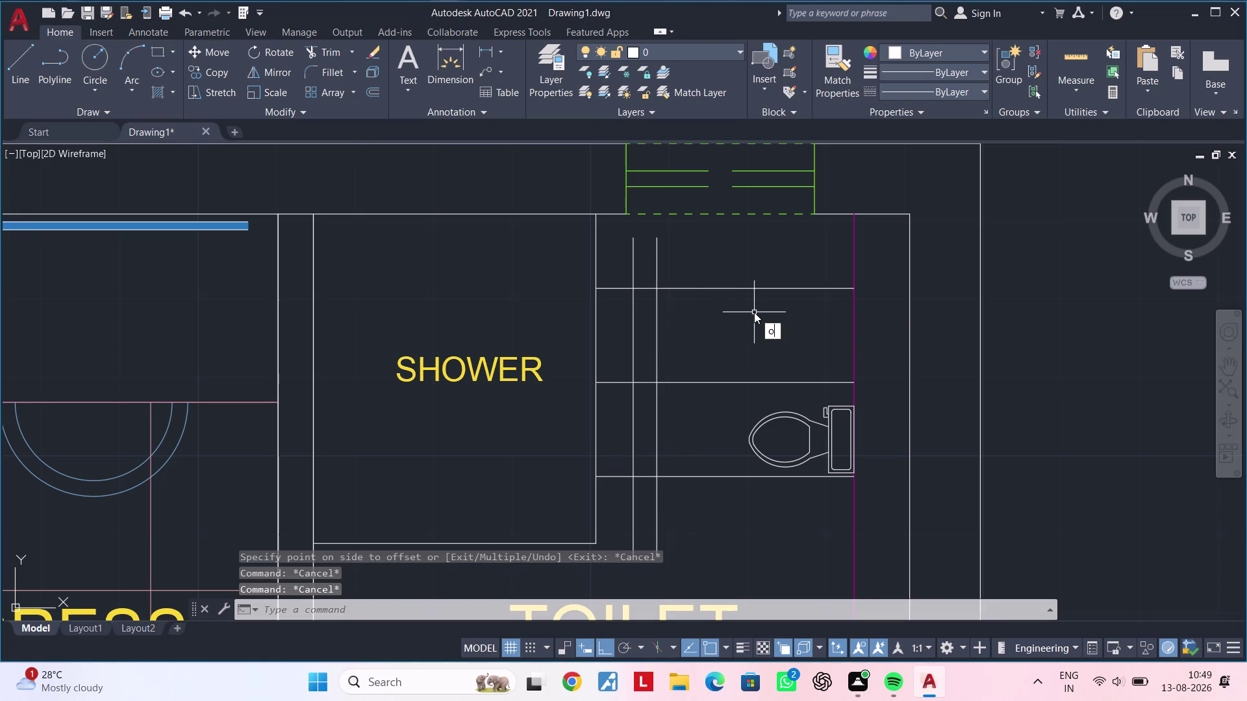
text(f 9")
key(Return)
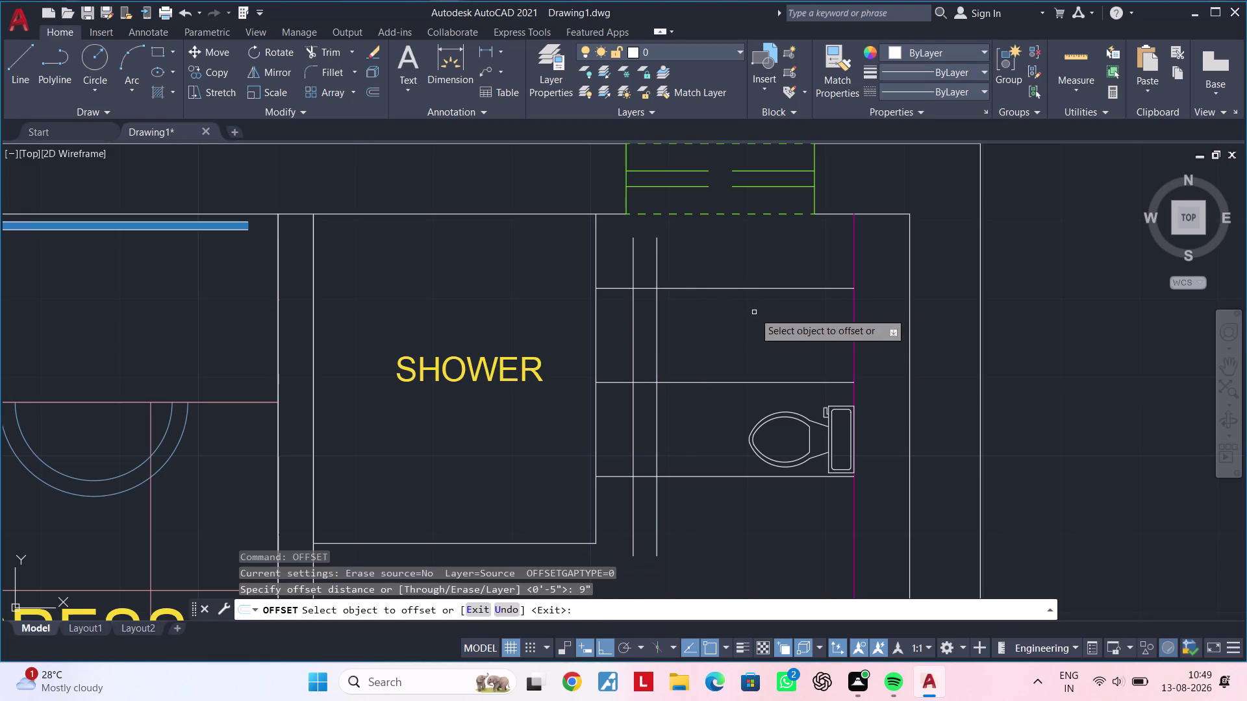
click(655, 340)
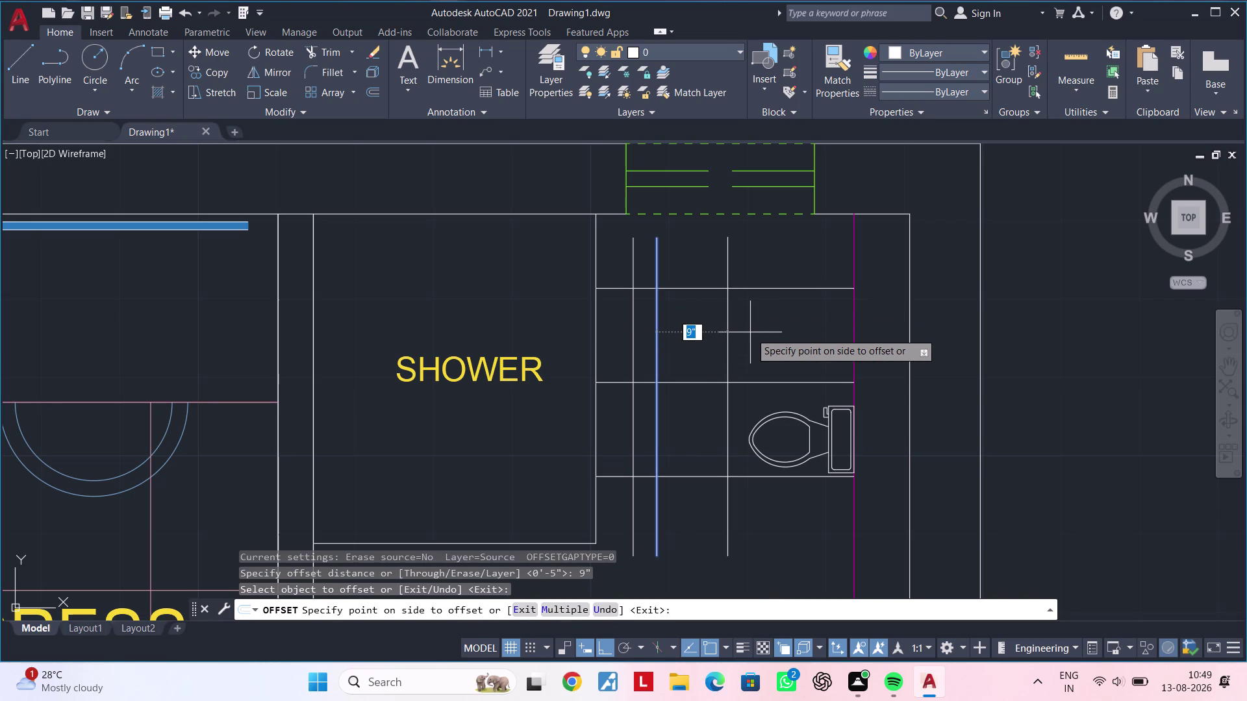
click(750, 333)
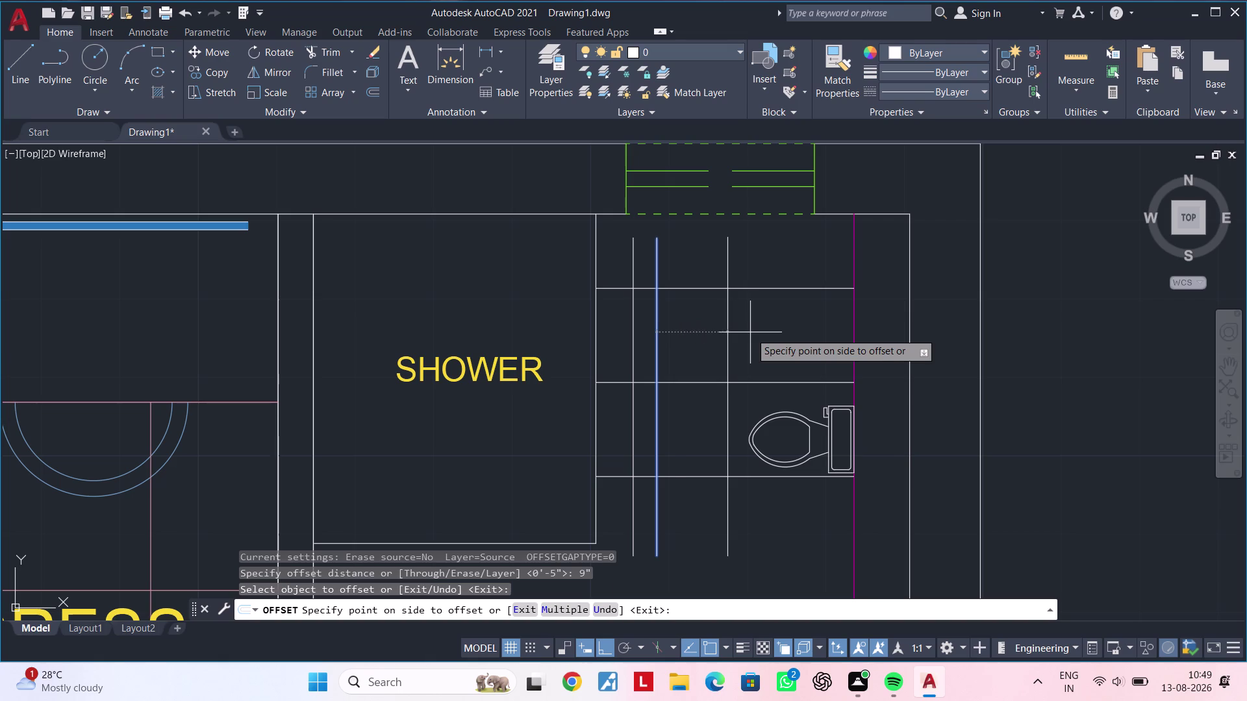
key(Escape)
key(Escape)
Measure the gap between the paired verticals with DIMLINEAR, confirming 3 inches, then discard it.
text(of)
key(space)
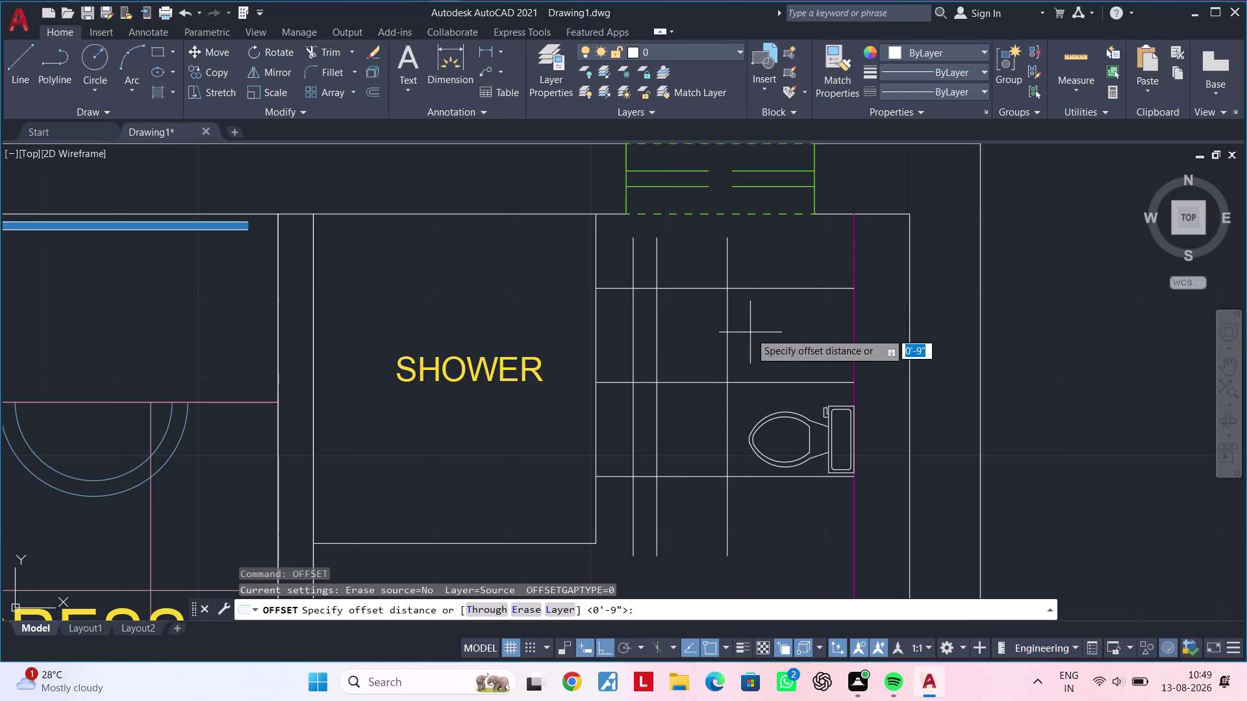
key(Escape)
key(Escape)
click(483, 49)
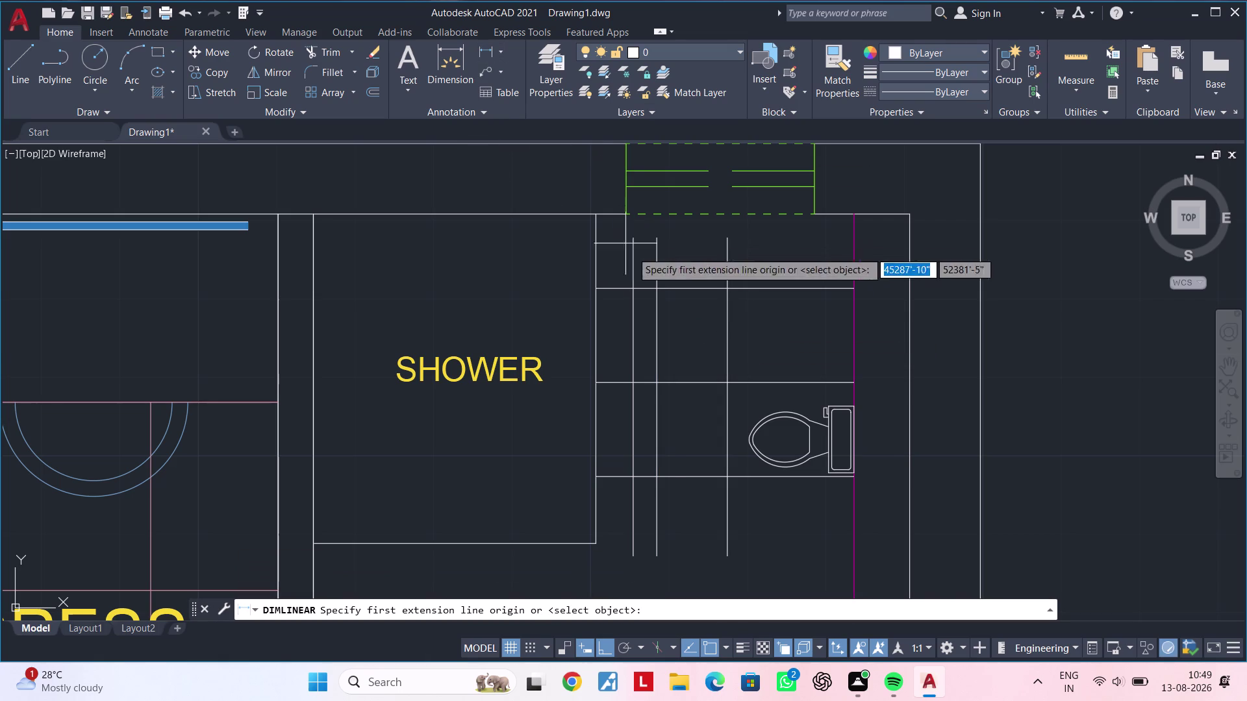
click(636, 289)
click(655, 288)
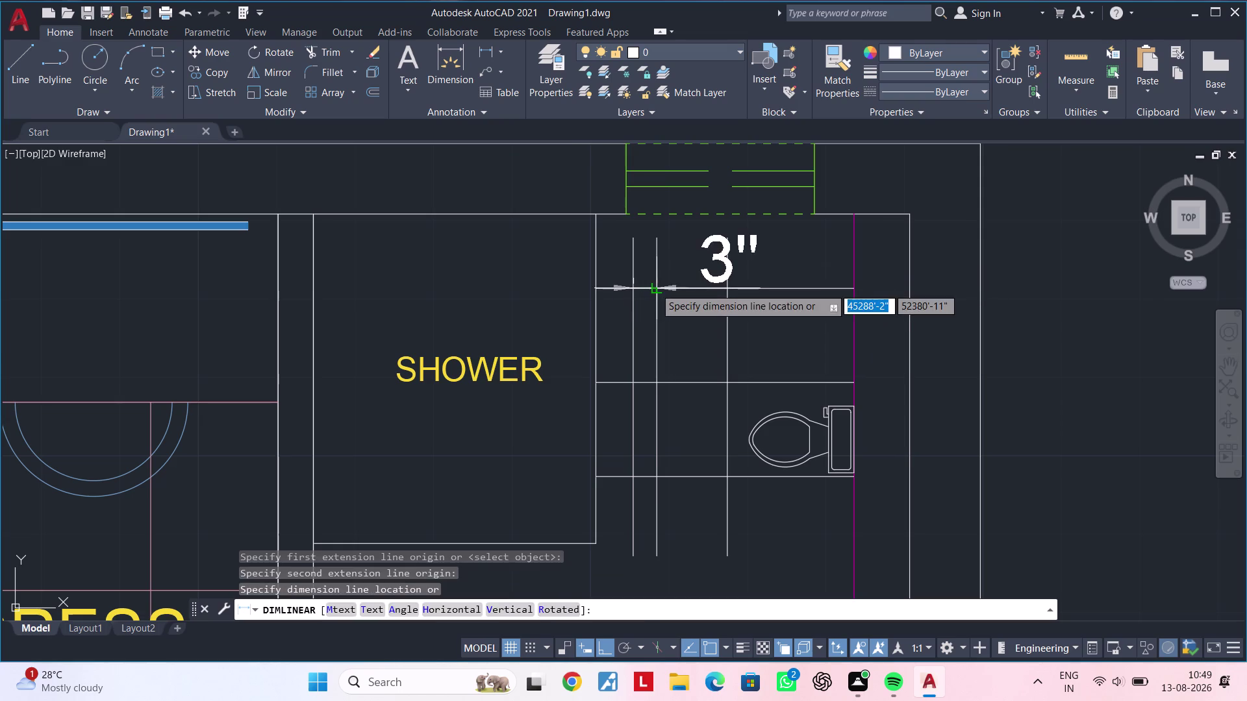
key(Escape)
key(Escape)
key(Escape)
Offset another vertical grid line 3 inches right to form the second pair.
key(Escape)
text(of 3)
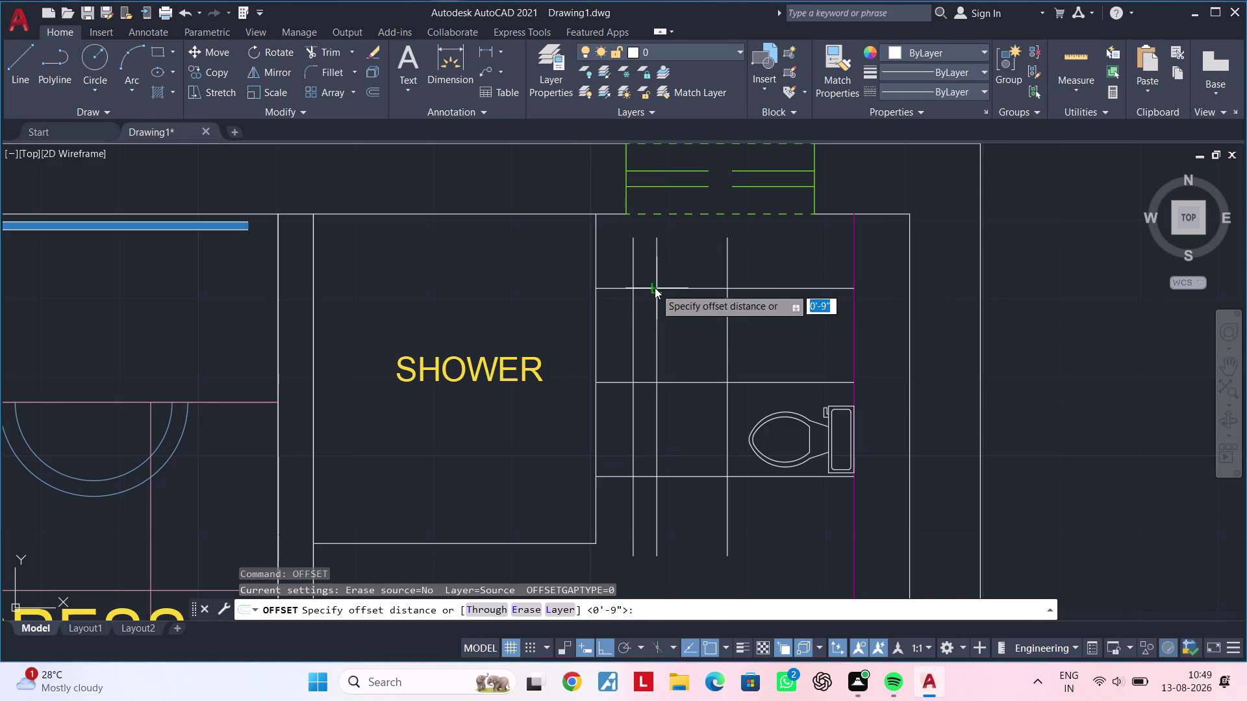
text(")
key(Return)
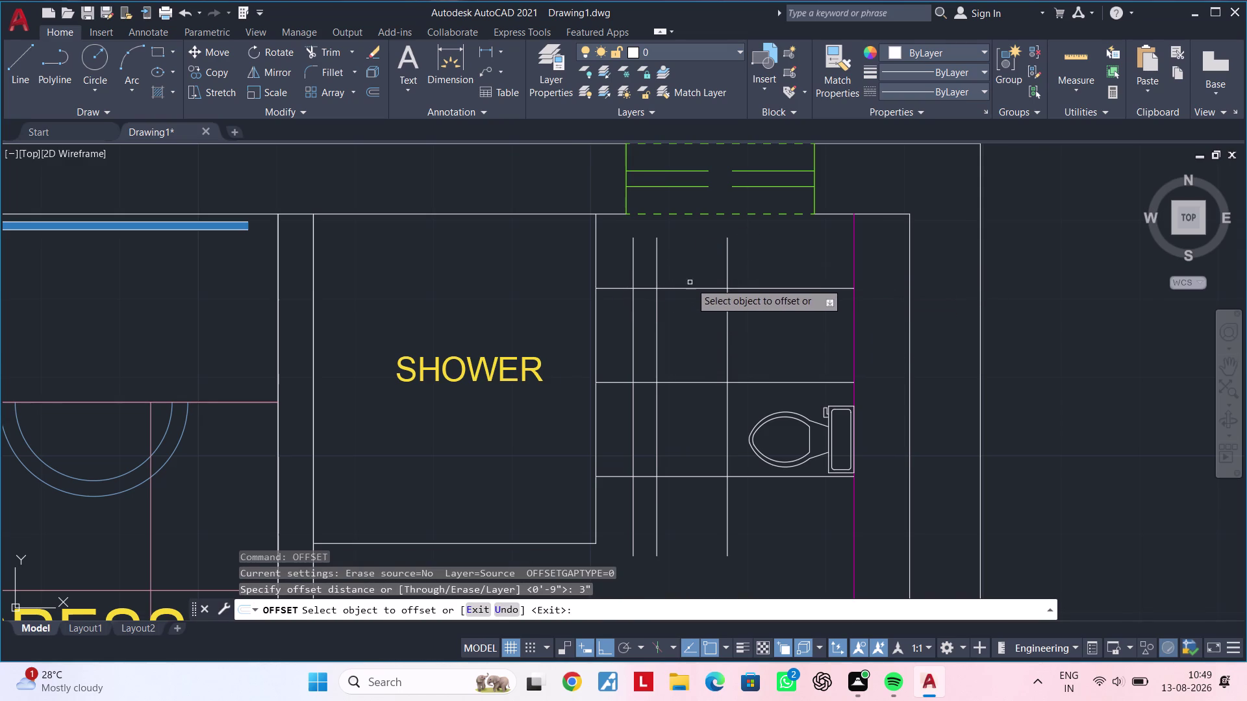
click(728, 264)
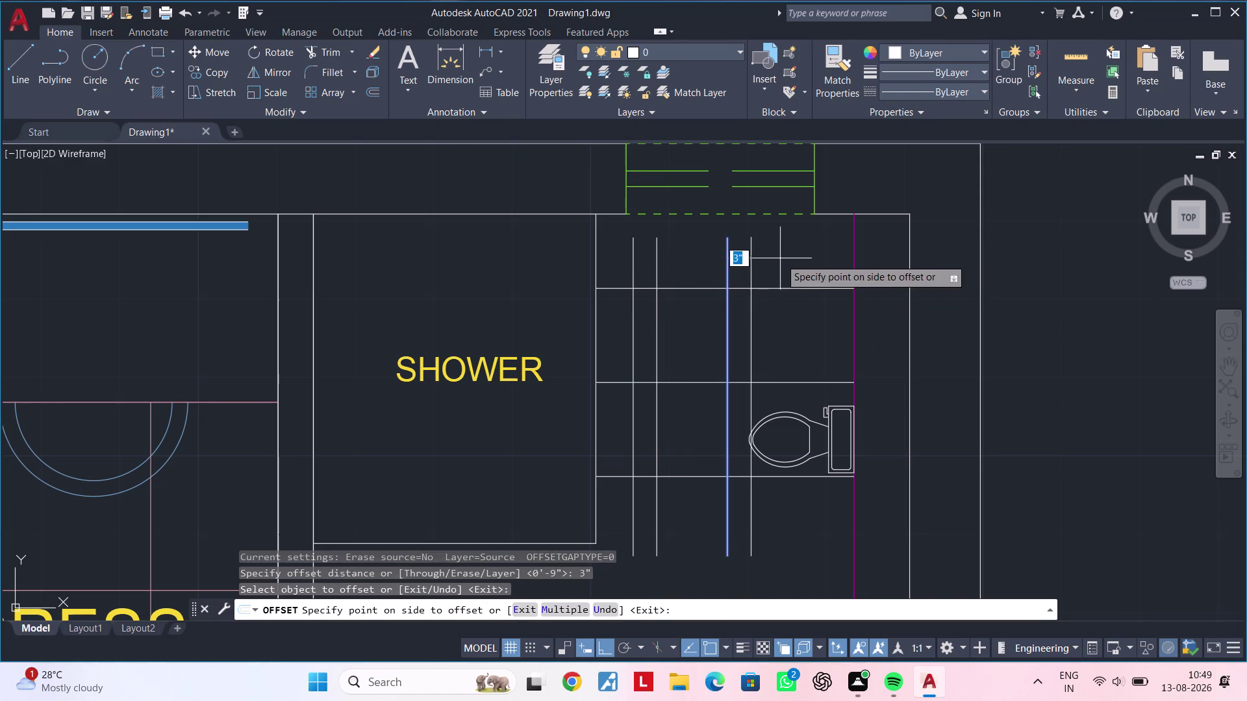
click(780, 259)
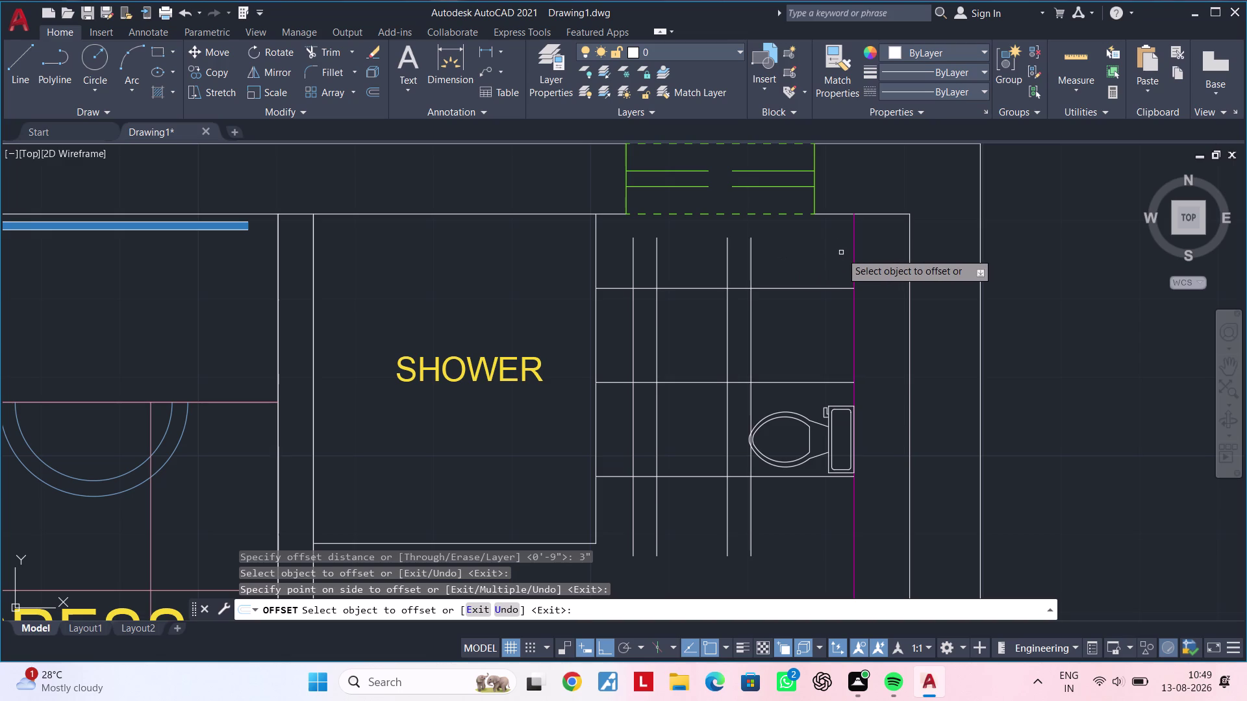
middle_drag(810, 272, 737, 289)
key(Escape)
key(Escape)
key(Escape)
key(Escape)
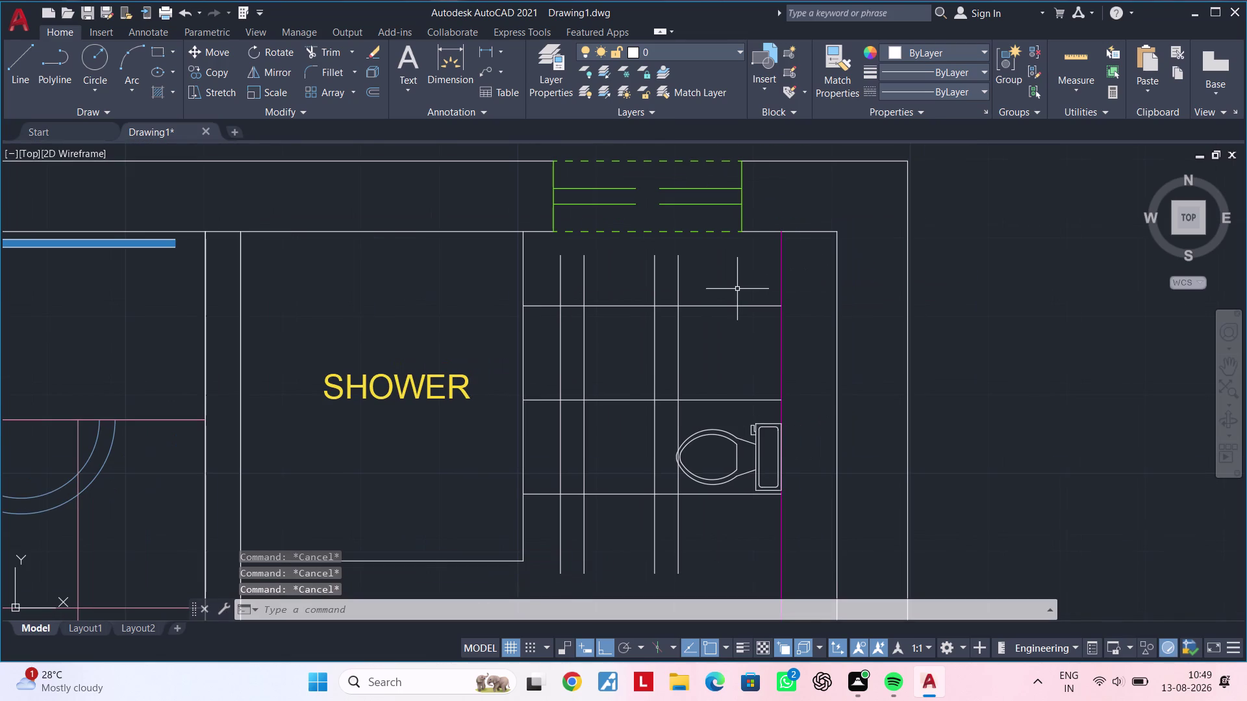
Fence-trim the shelf line pieces on the left side of the grid.
key(t)
text(r)
key(space)
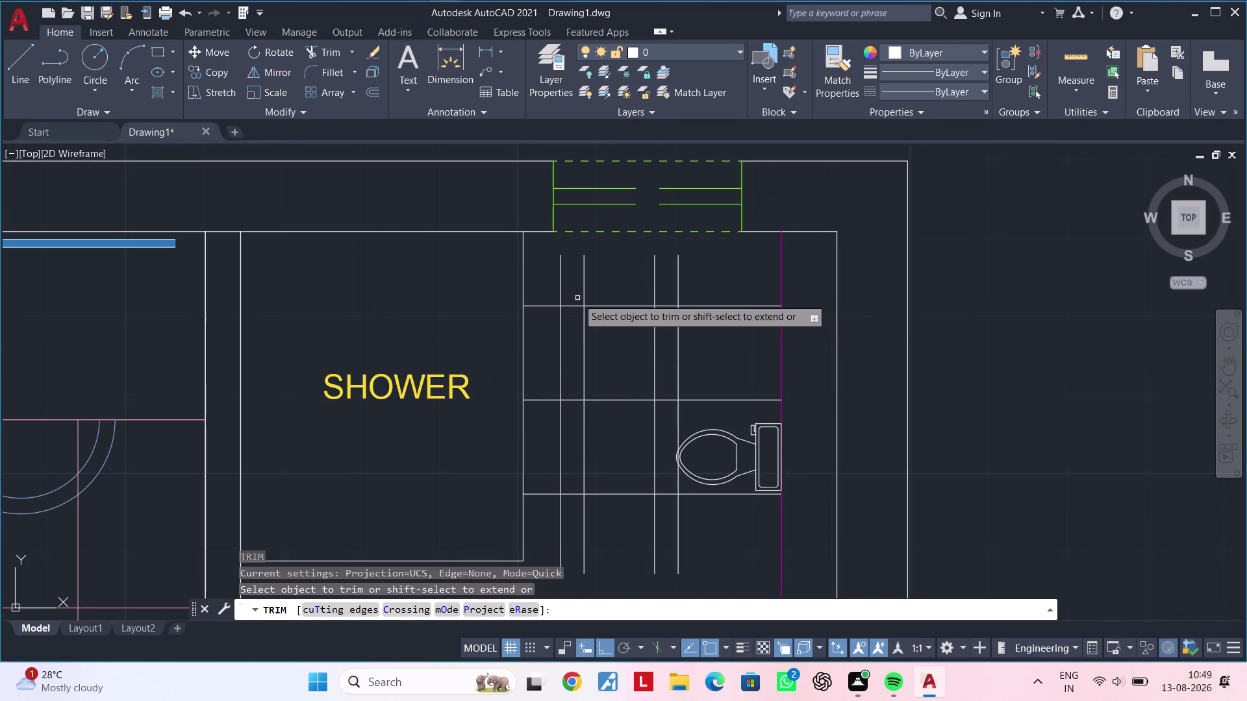
click(569, 297)
drag(570, 304, 574, 395)
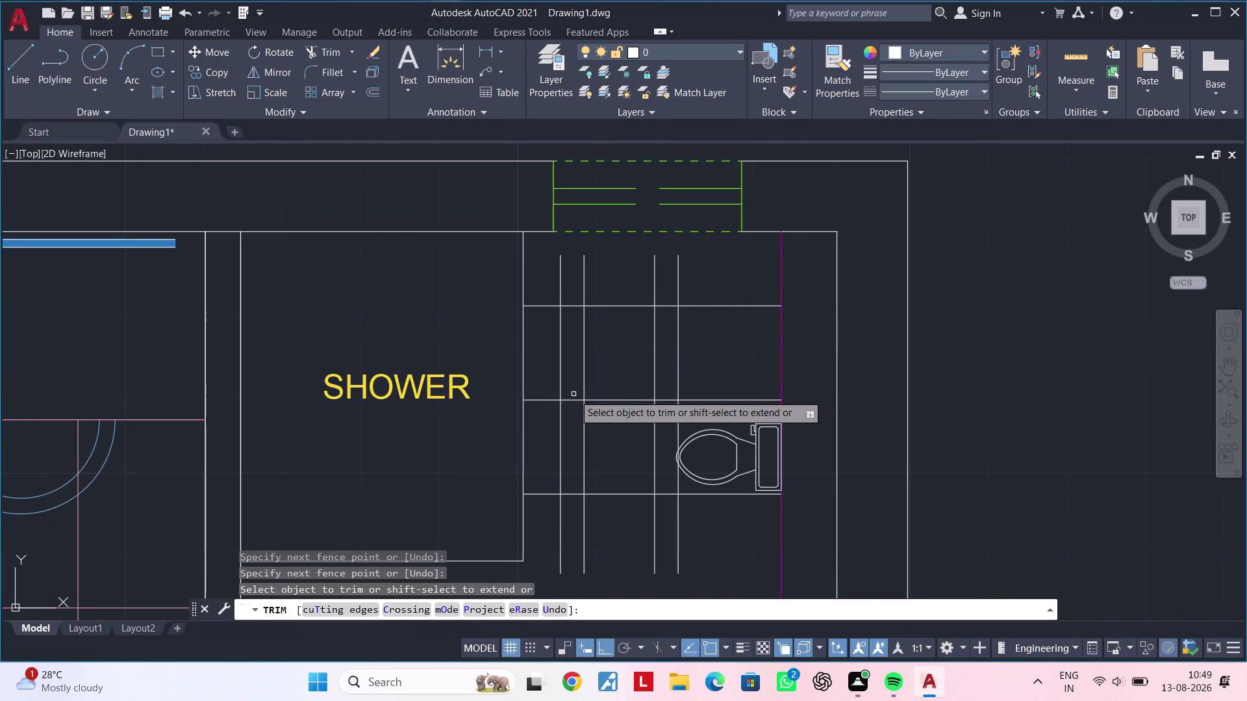
click(573, 395)
click(569, 416)
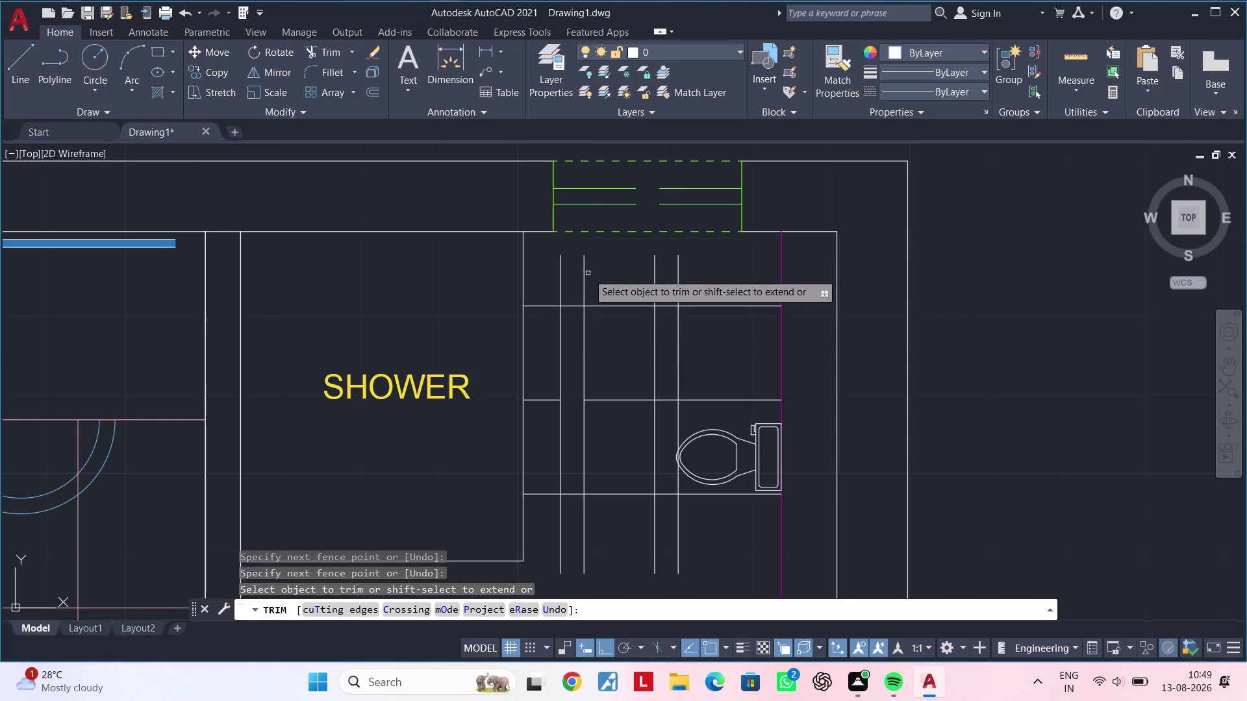
Trim the grid pieces between the paired verticals and one lower segment.
drag(575, 292, 575, 305)
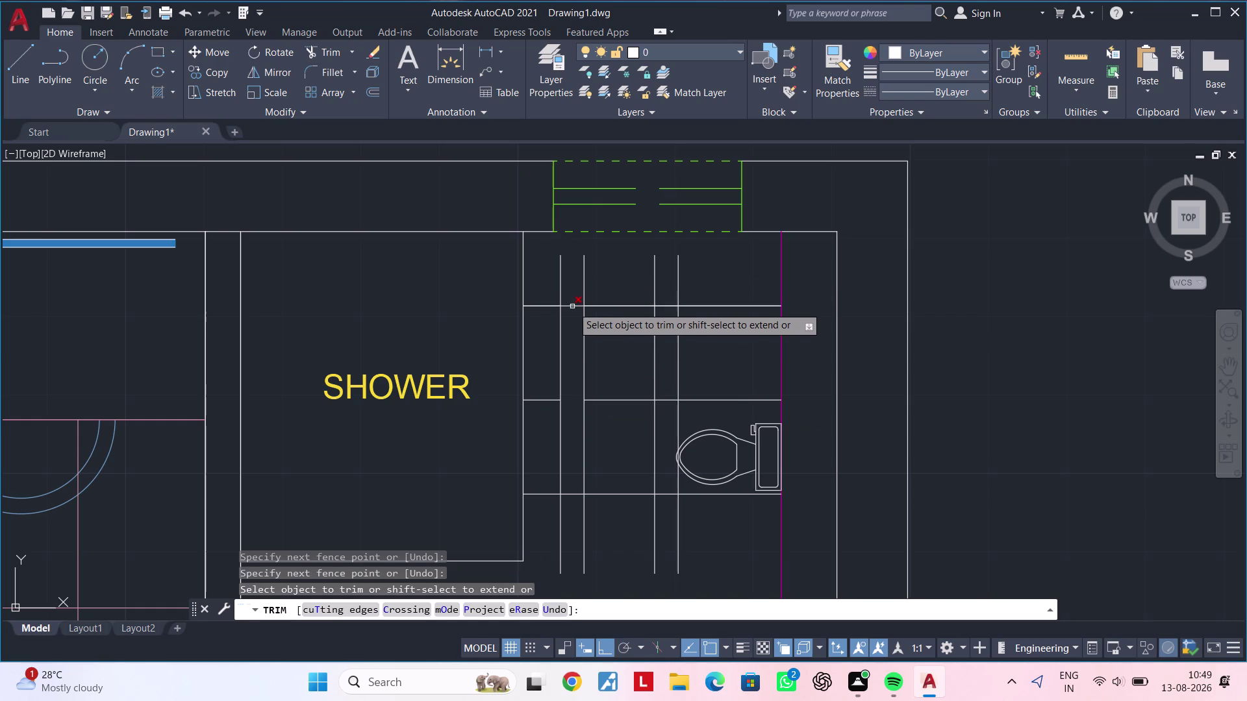
click(572, 307)
click(567, 294)
click(535, 295)
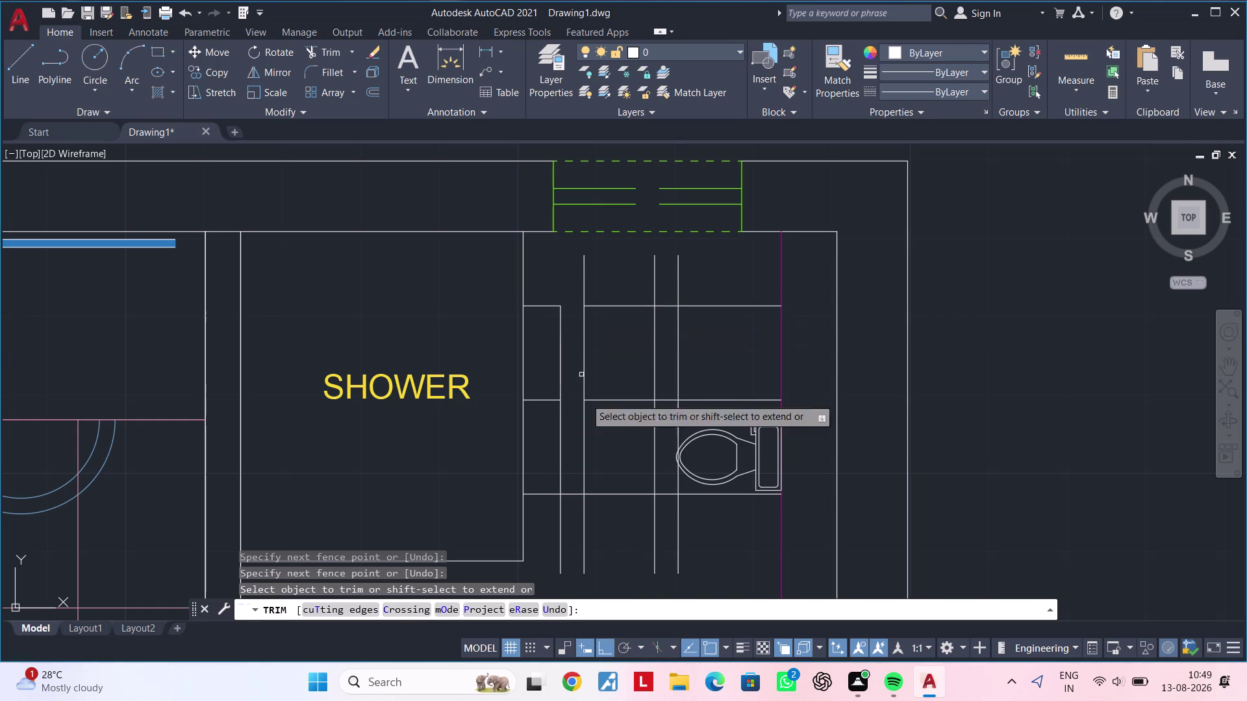
middle_drag(563, 474, 577, 431)
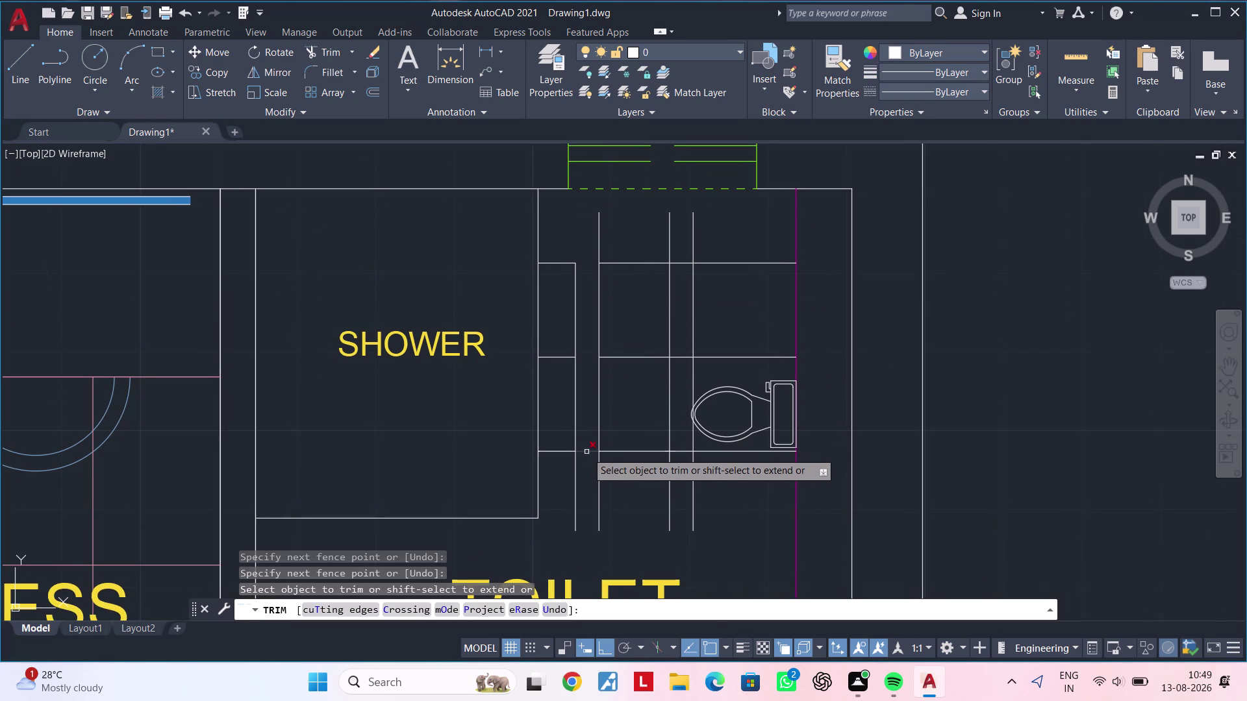
click(586, 452)
key(Escape)
Delete the leftover vertical line below the shelves.
click(577, 429)
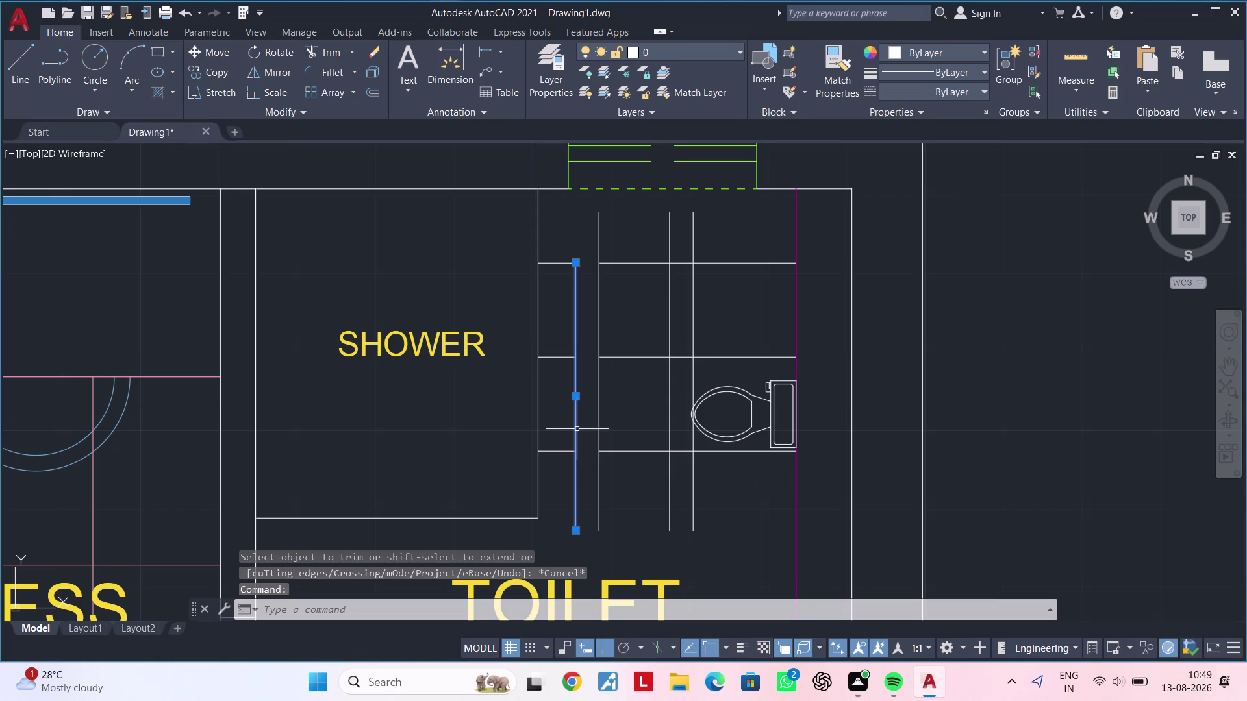
key(Delete)
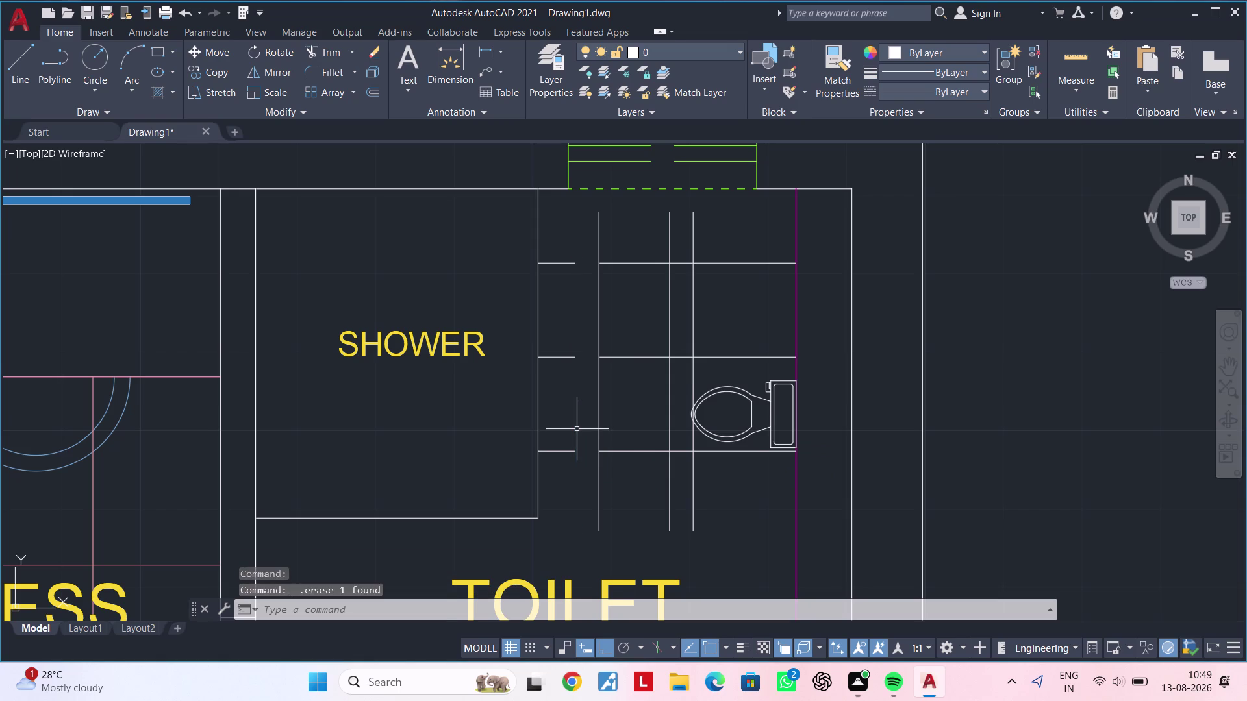
middle_drag(576, 429, 536, 431)
middle_drag(586, 402, 580, 389)
key(Escape)
key(Escape)
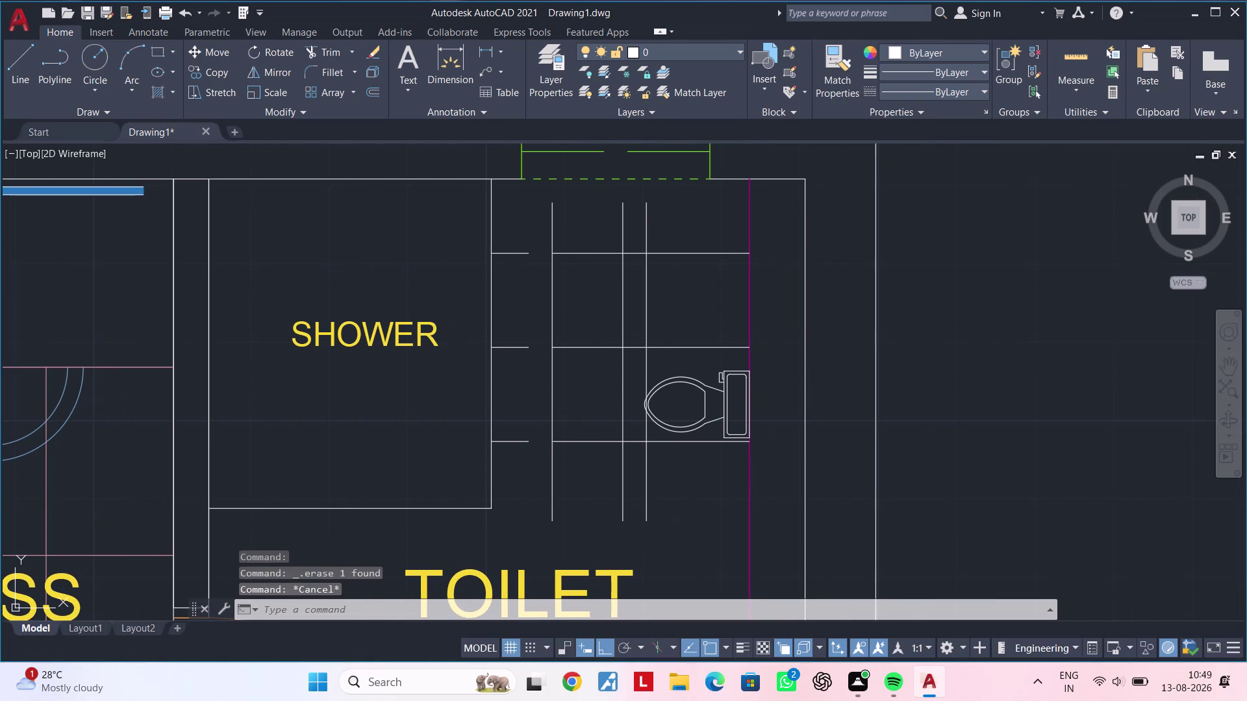
Trim four upper shelf and vertical segments, undoing the last wrong trim.
text(tr)
key(space)
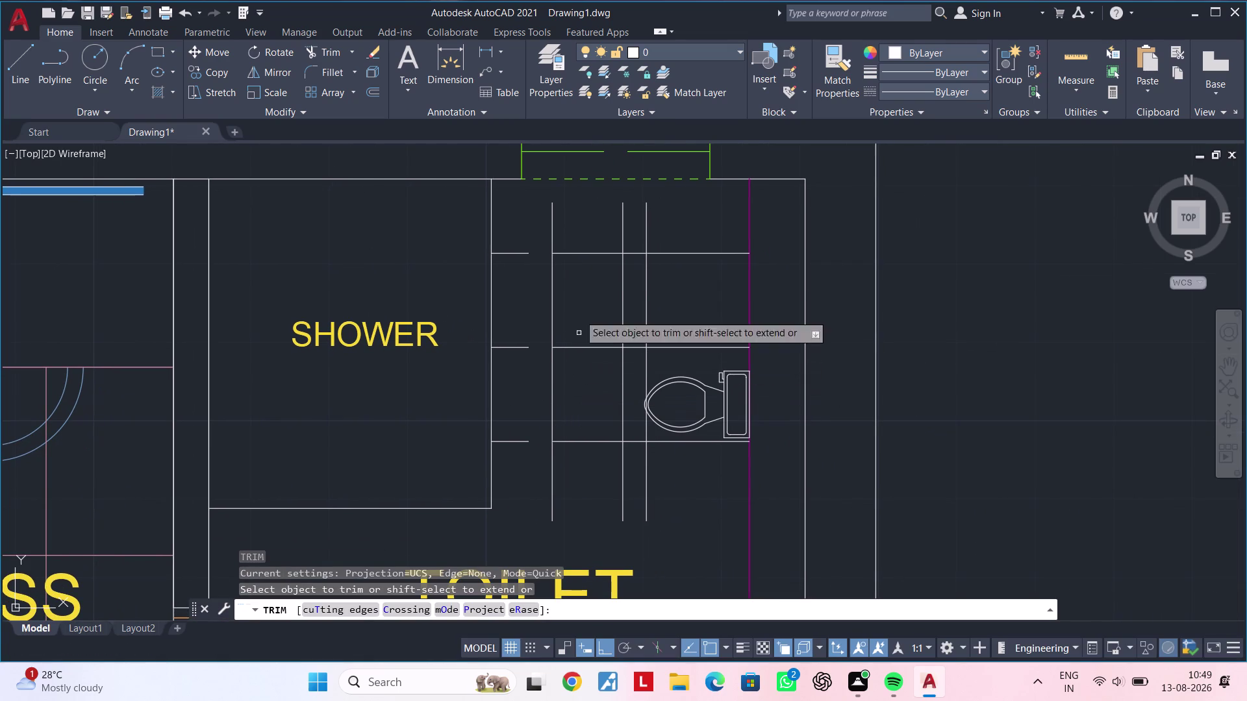
click(636, 253)
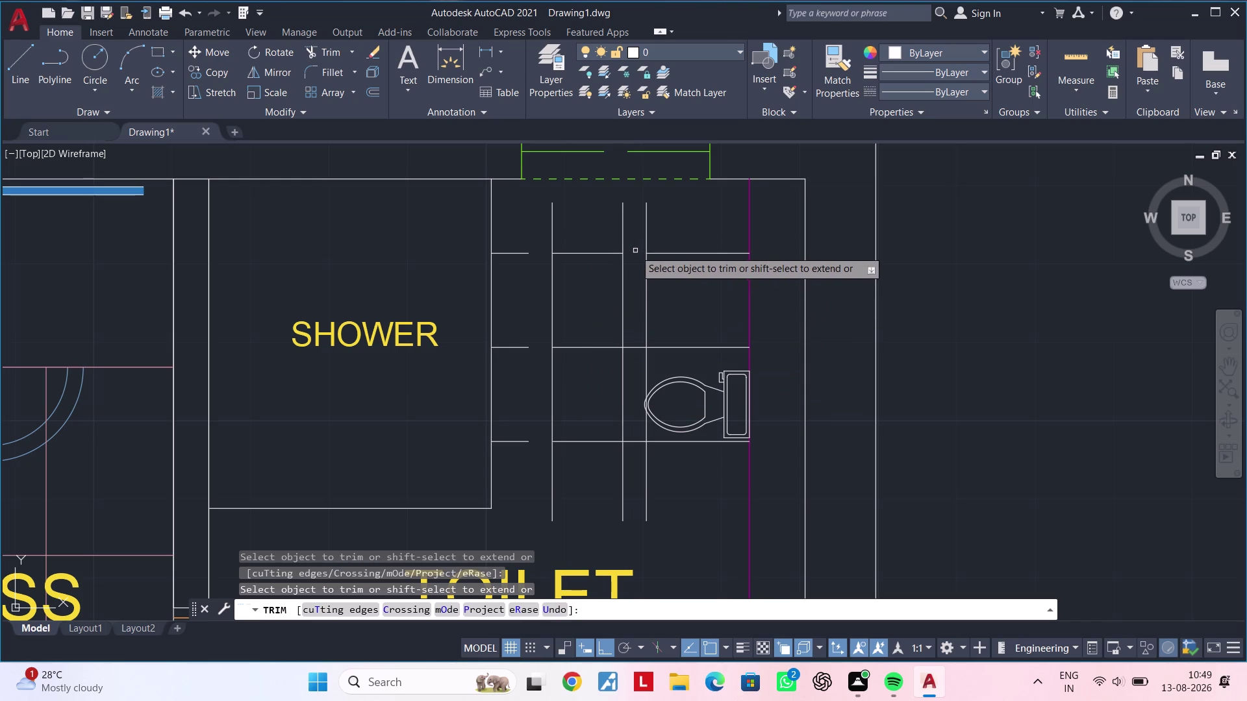
click(621, 240)
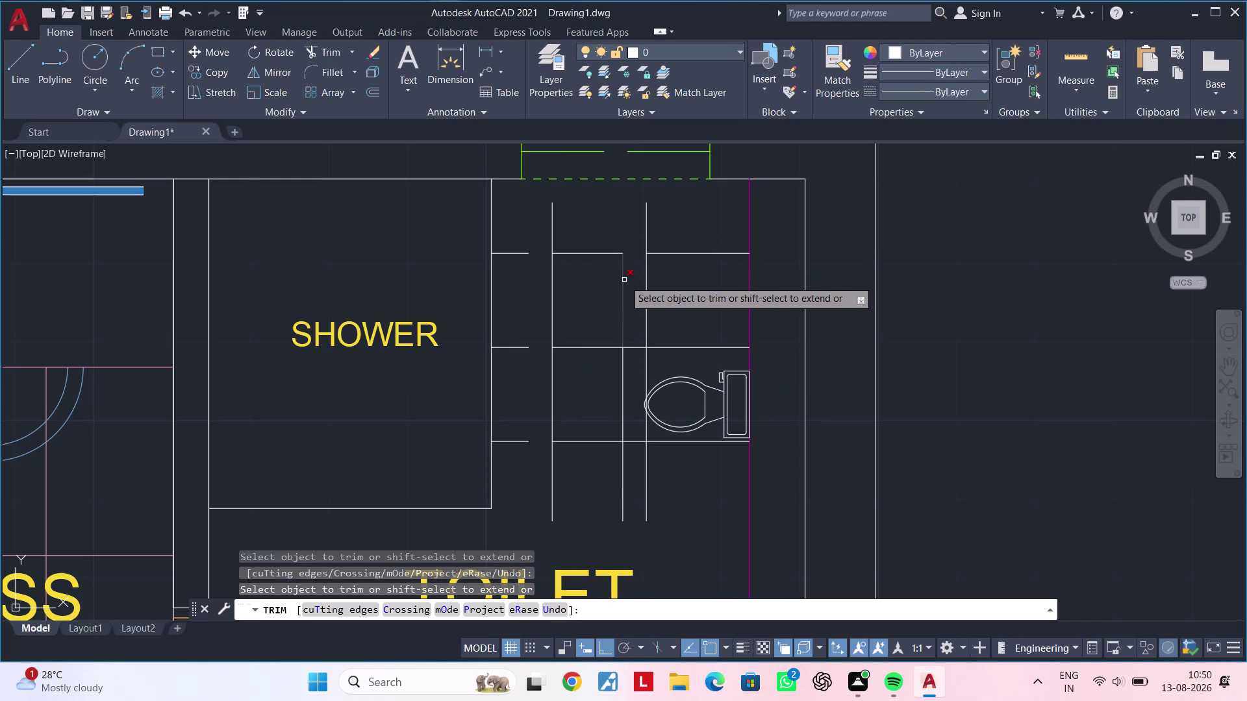
click(625, 280)
click(553, 291)
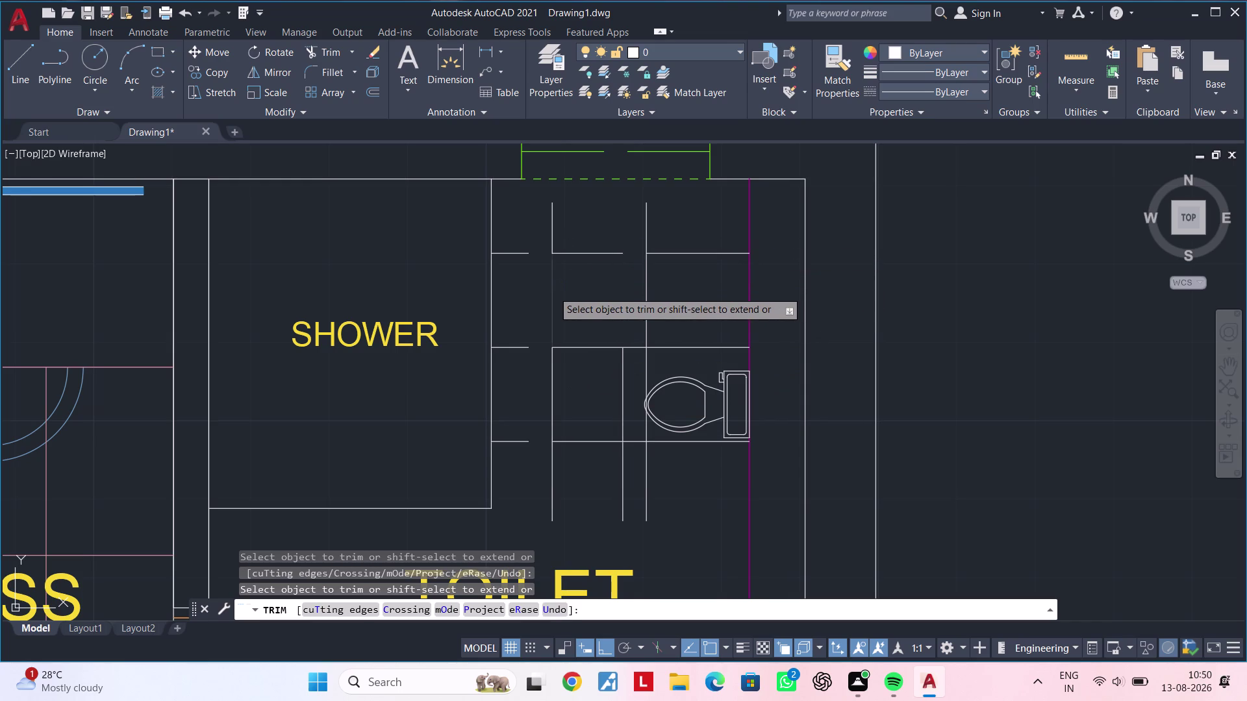
middle_drag(584, 306, 586, 250)
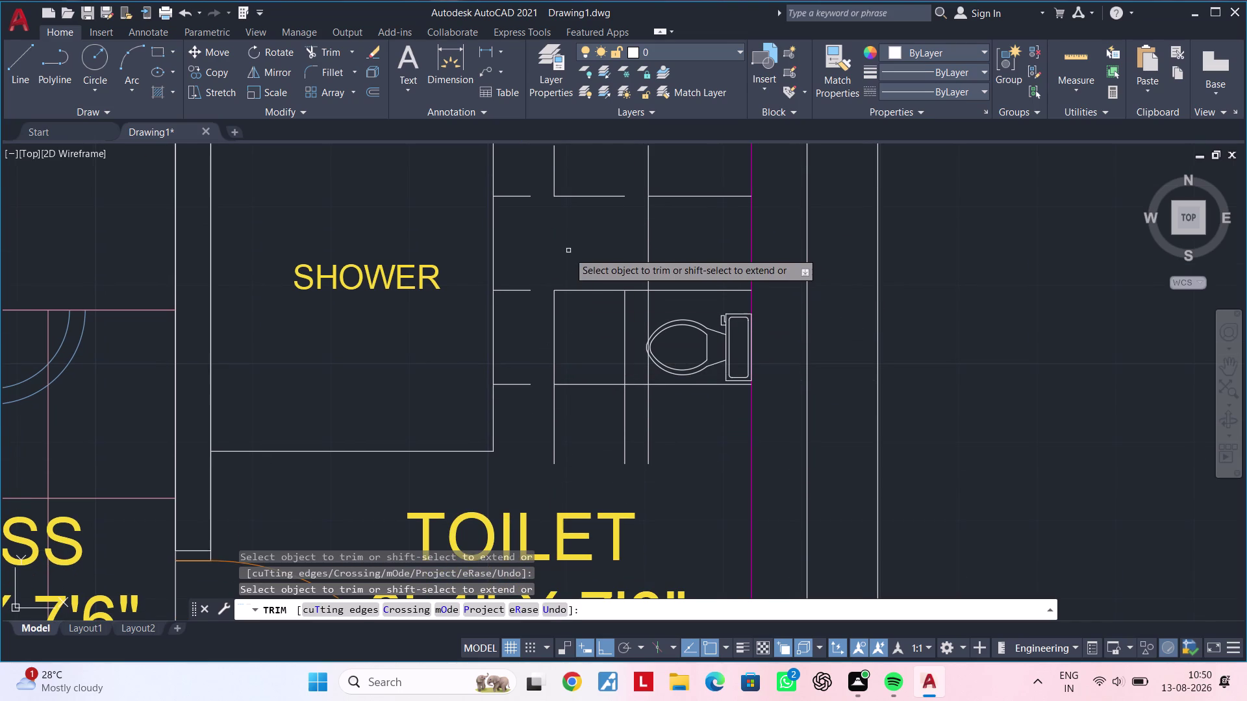
key(ctrl+z)
Trim shelf line segments in the middle of the grid.
middle_drag(590, 299, 572, 264)
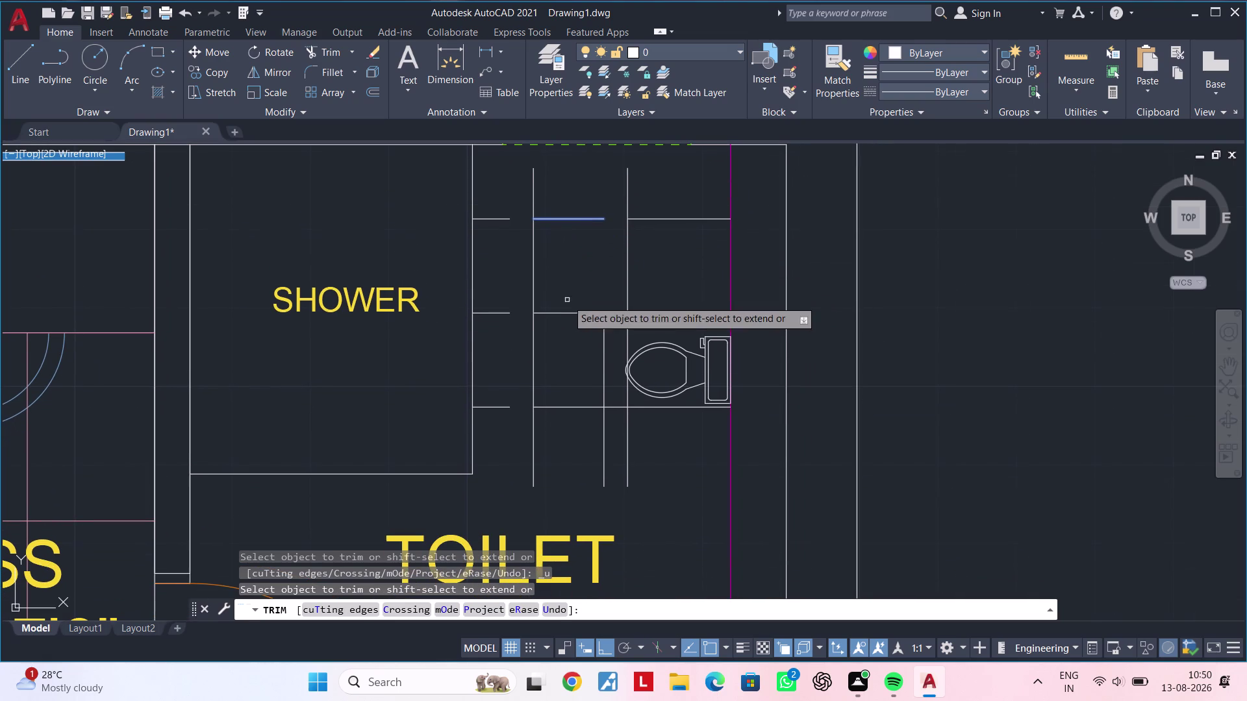
middle_drag(564, 261, 563, 291)
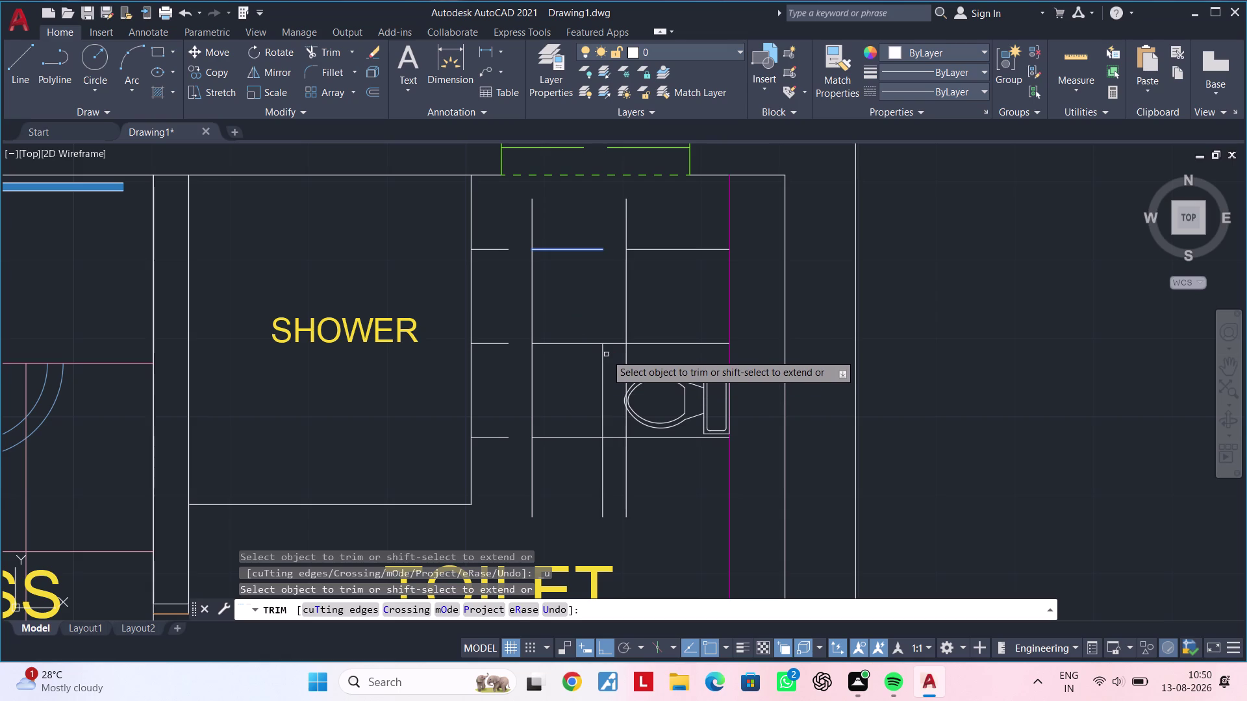
click(614, 344)
click(603, 375)
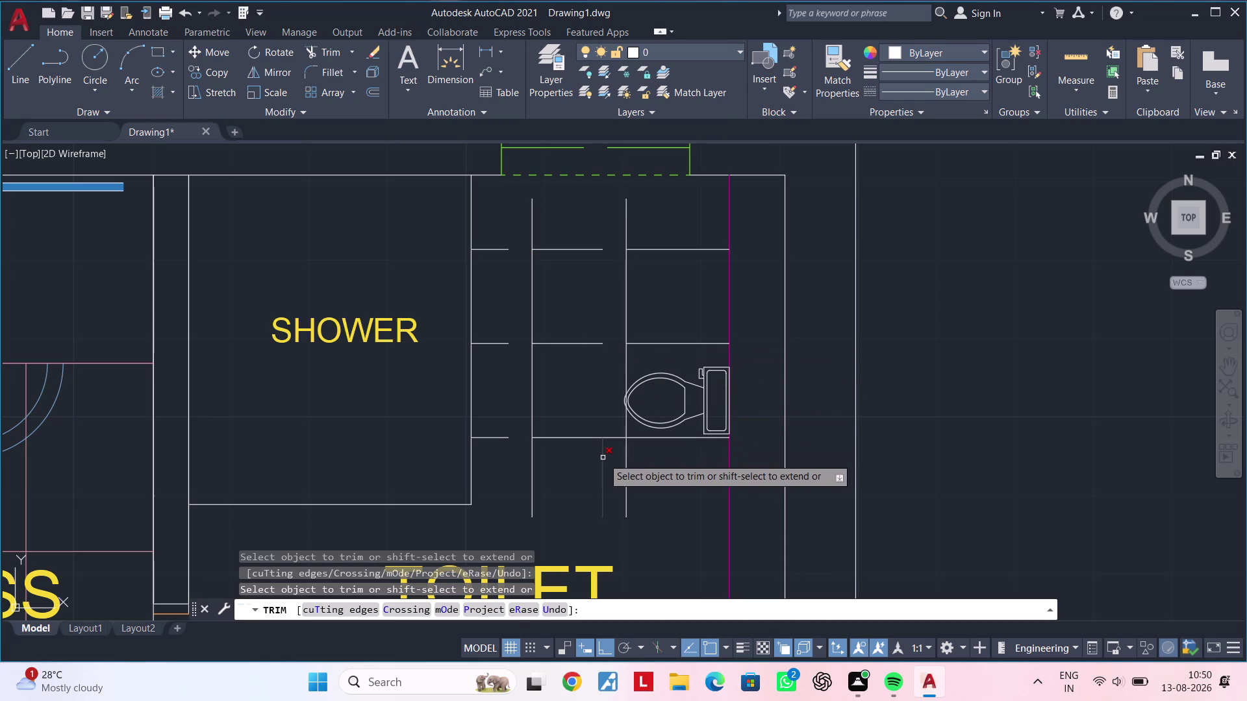
double_click(614, 439)
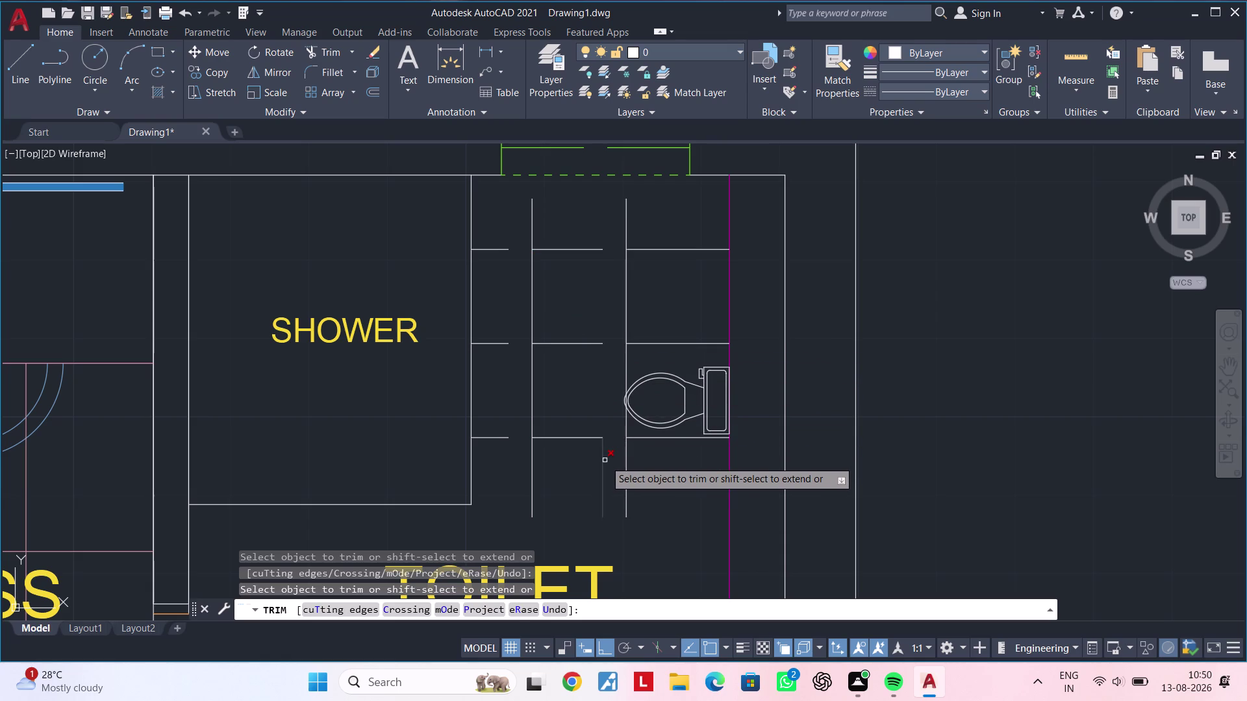
Trim the lowest shelf and vertical segments near the toilet.
click(605, 460)
click(532, 461)
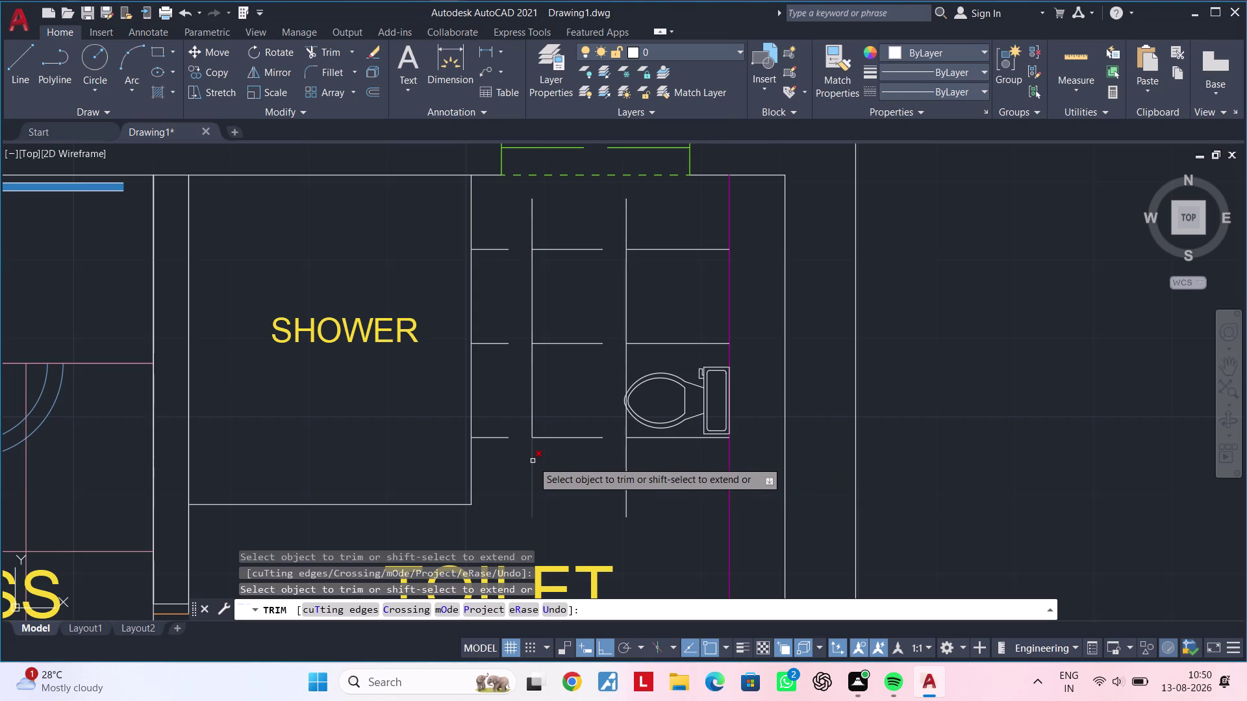
click(625, 466)
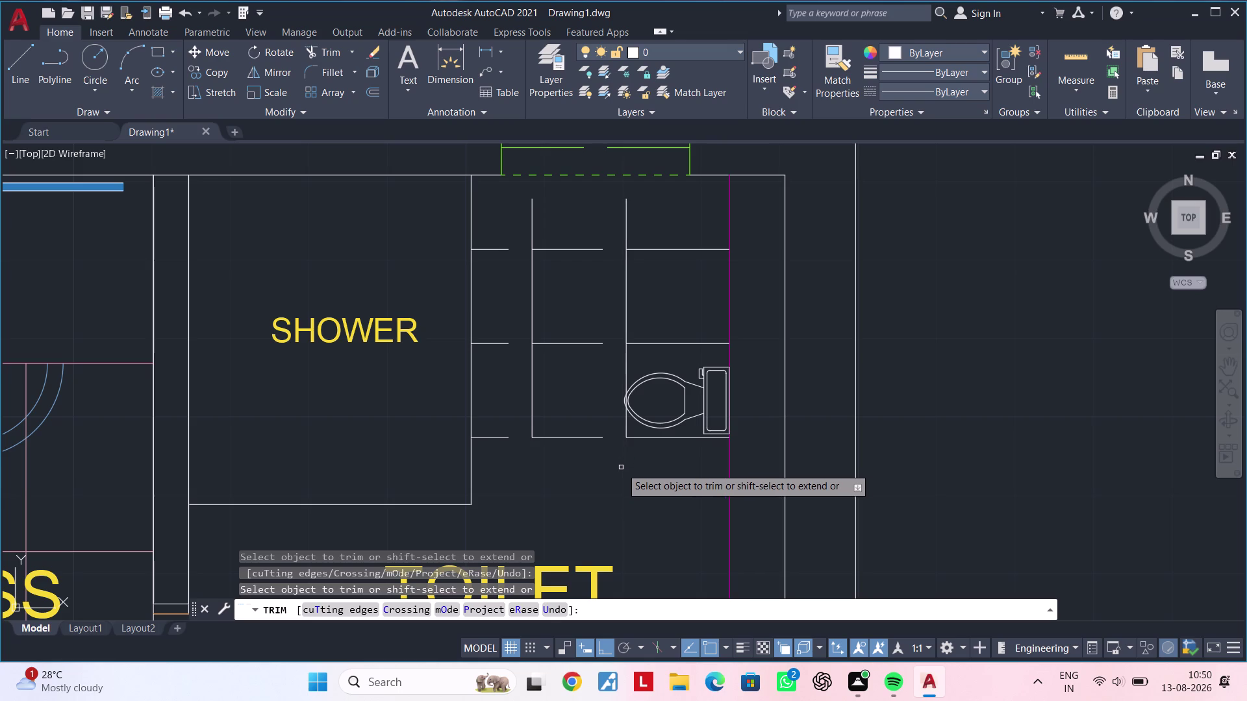
middle_drag(621, 468, 640, 468)
key(Escape)
key(Escape)
key(Escape)
key(Escape)
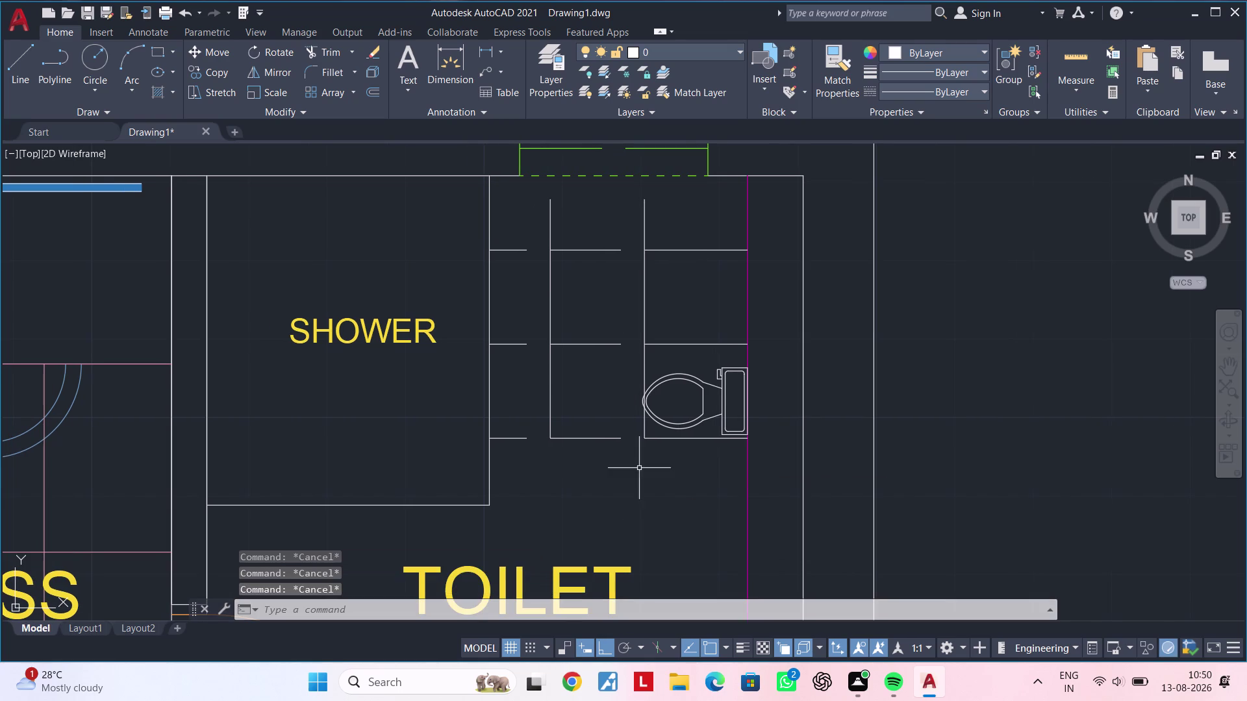
Start a 1-inch offset on a shelf line, then cancel it.
key(Escape)
key(Escape)
key(Escape)
text(o)
text(f 1")
key(Return)
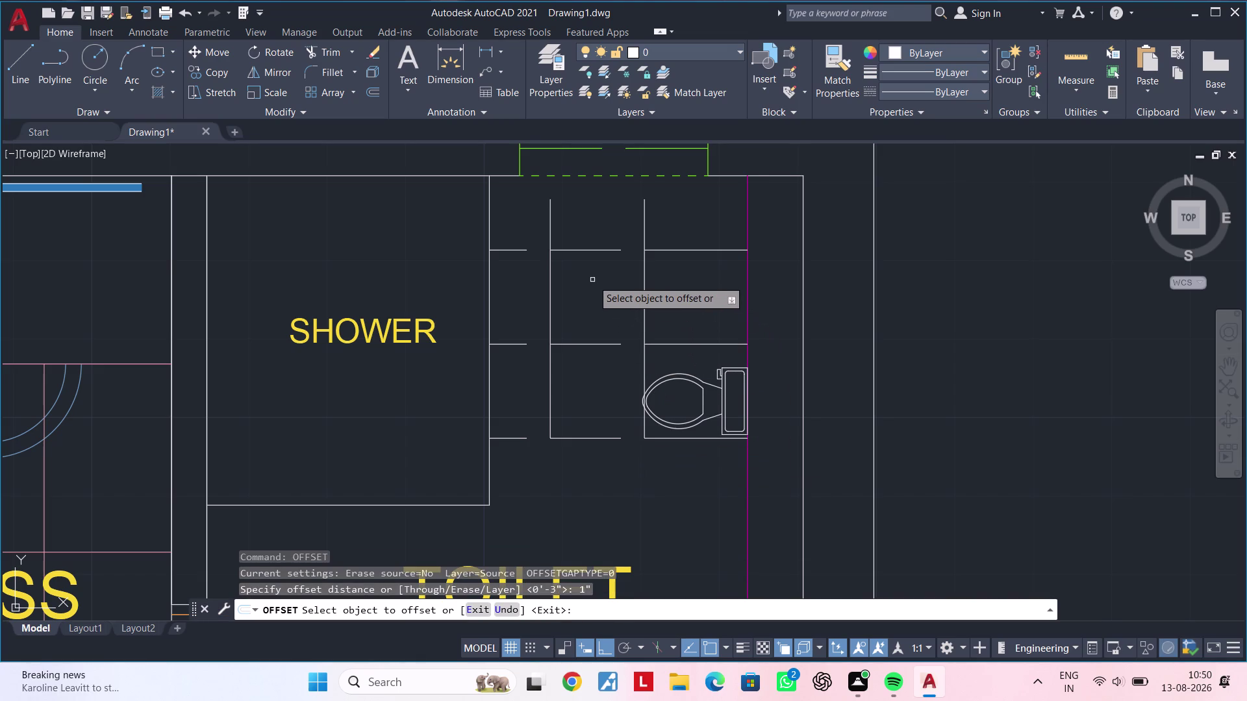
click(574, 249)
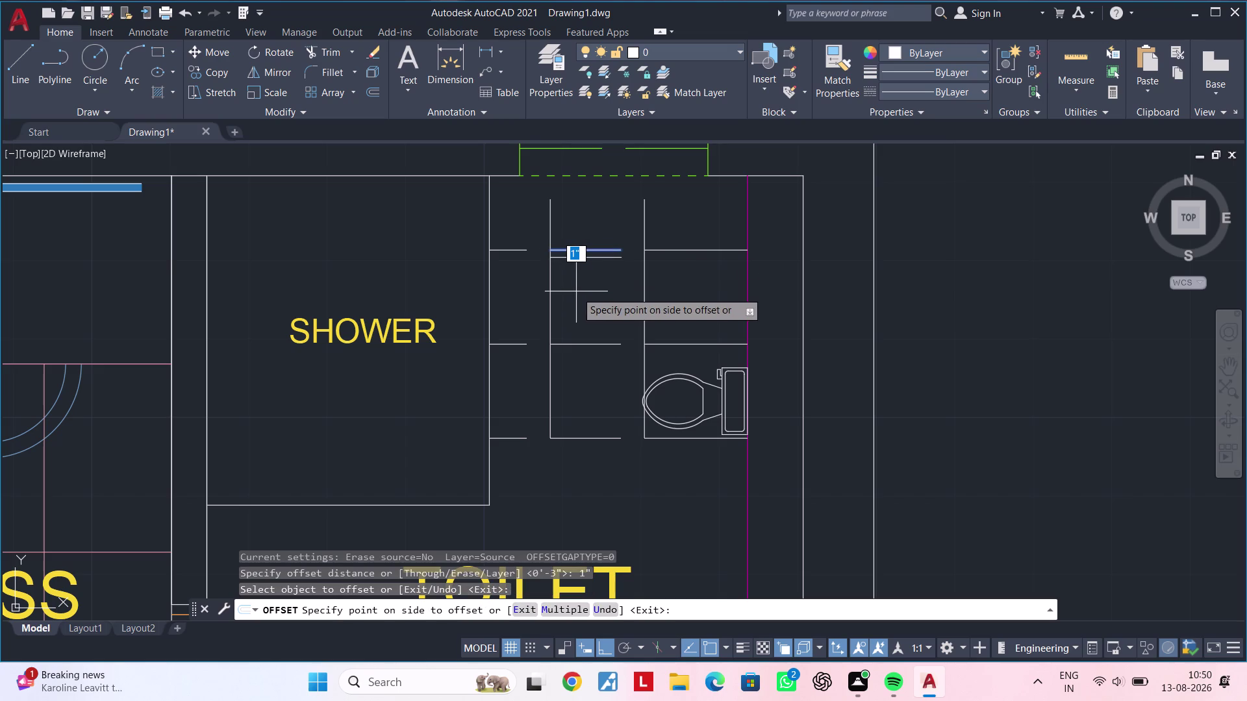
key(Escape)
key(Escape)
key(Escape)
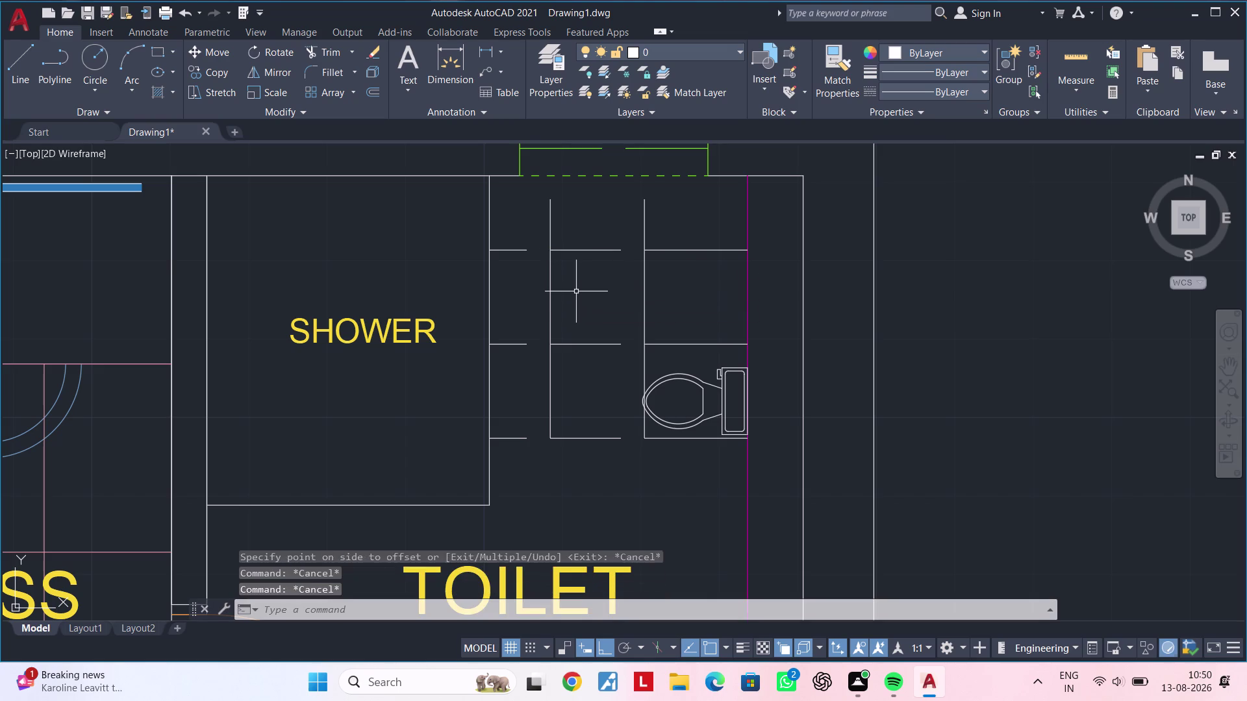
key(Escape)
Offset the left and right top shelf lines 3 inches downward.
text(of)
key(space)
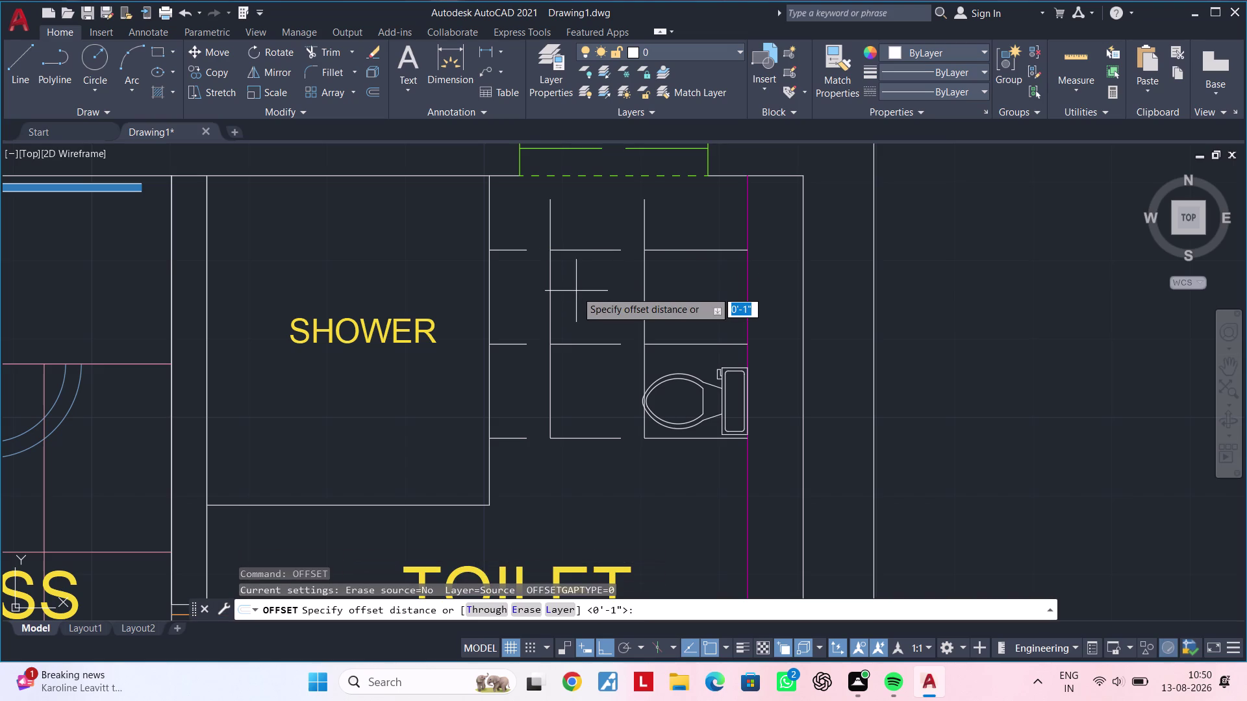
text(3")
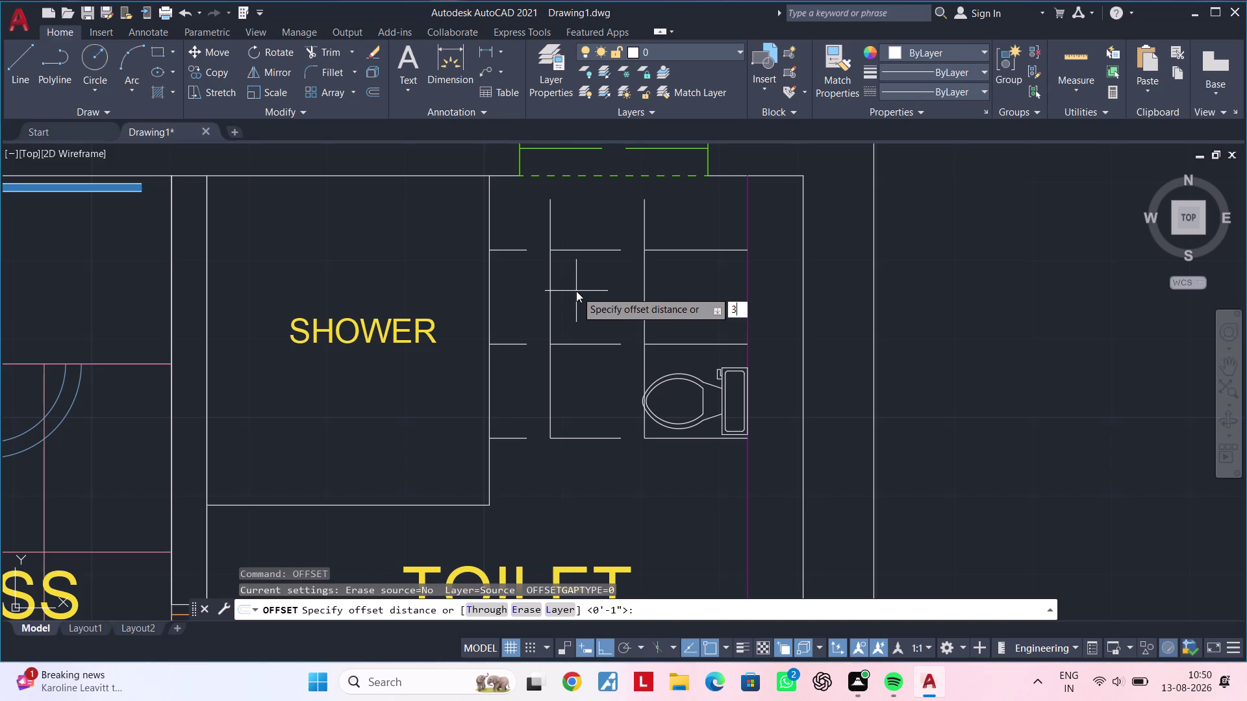
key(Return)
click(593, 248)
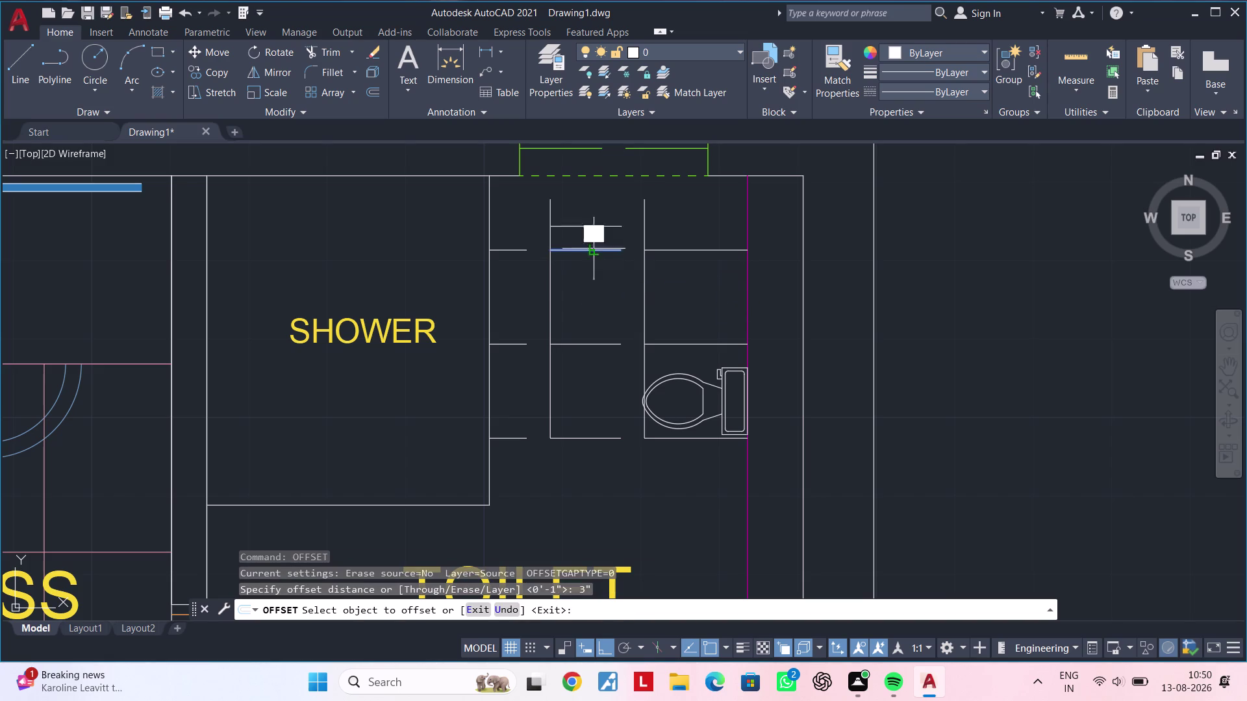
click(592, 308)
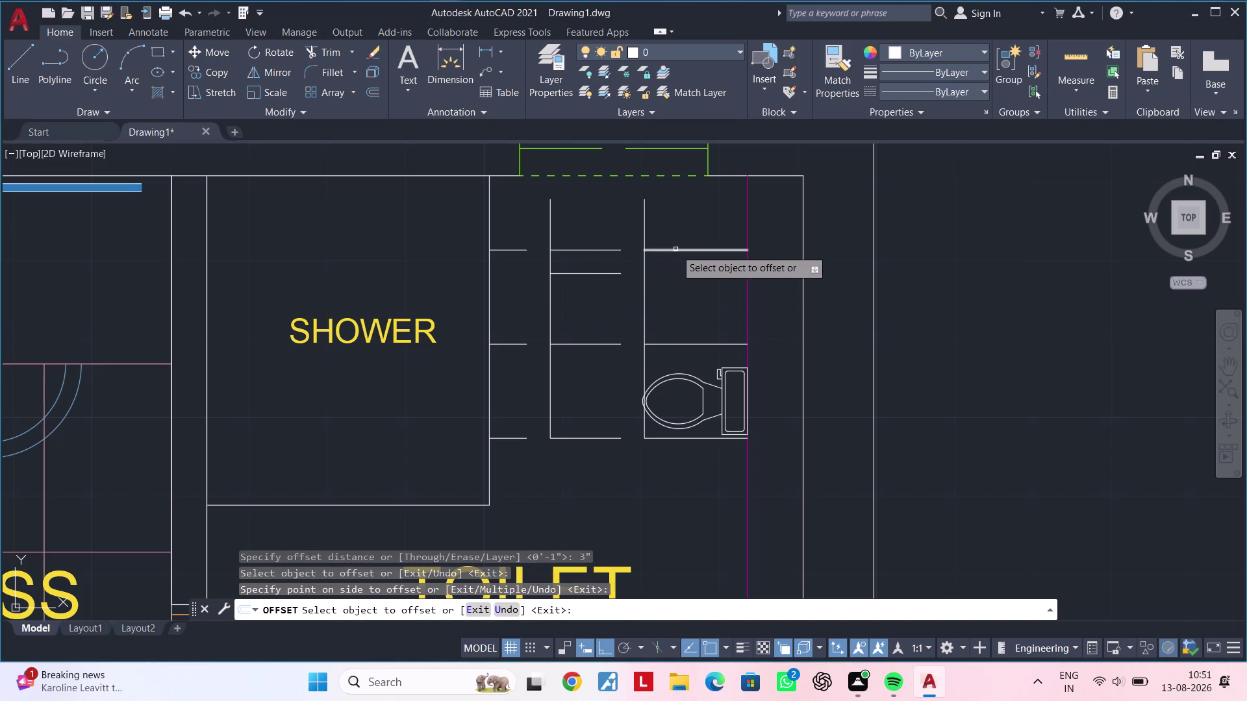
click(675, 249)
click(680, 302)
key(Escape)
key(Escape)
key(Escape)
Trim the three divider segments inside the new 3-inch gap.
text(tr)
key(space)
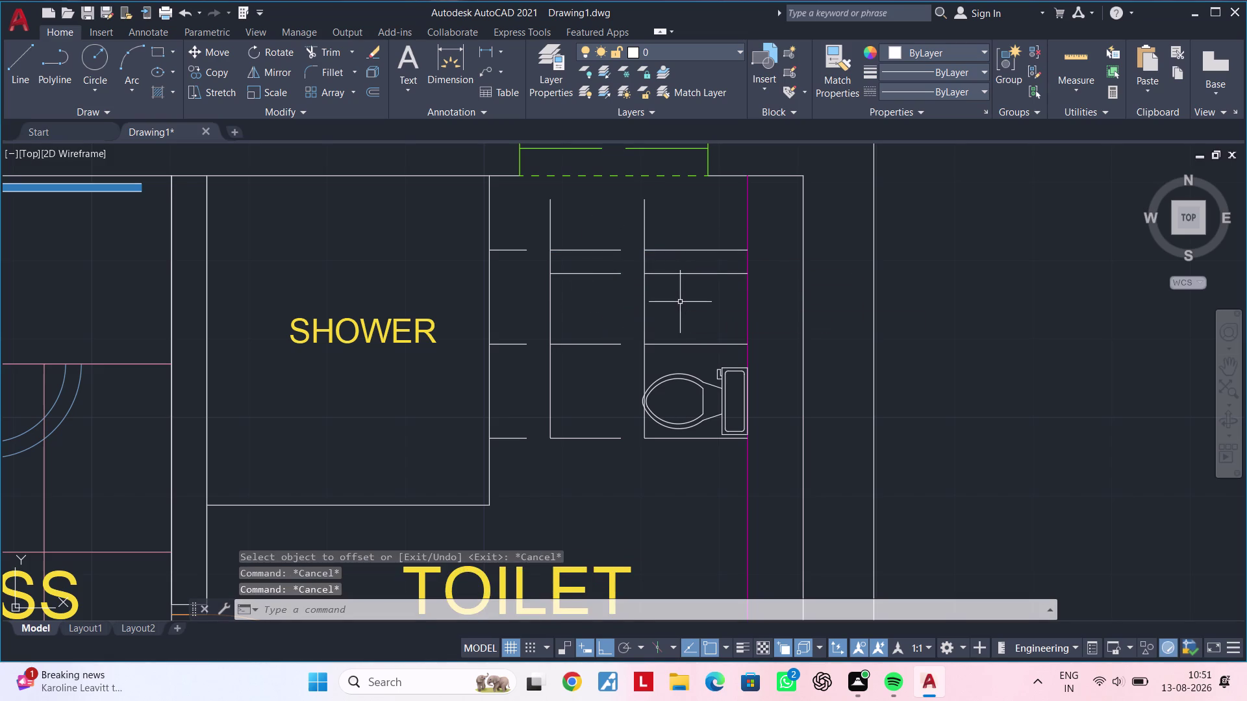
click(552, 265)
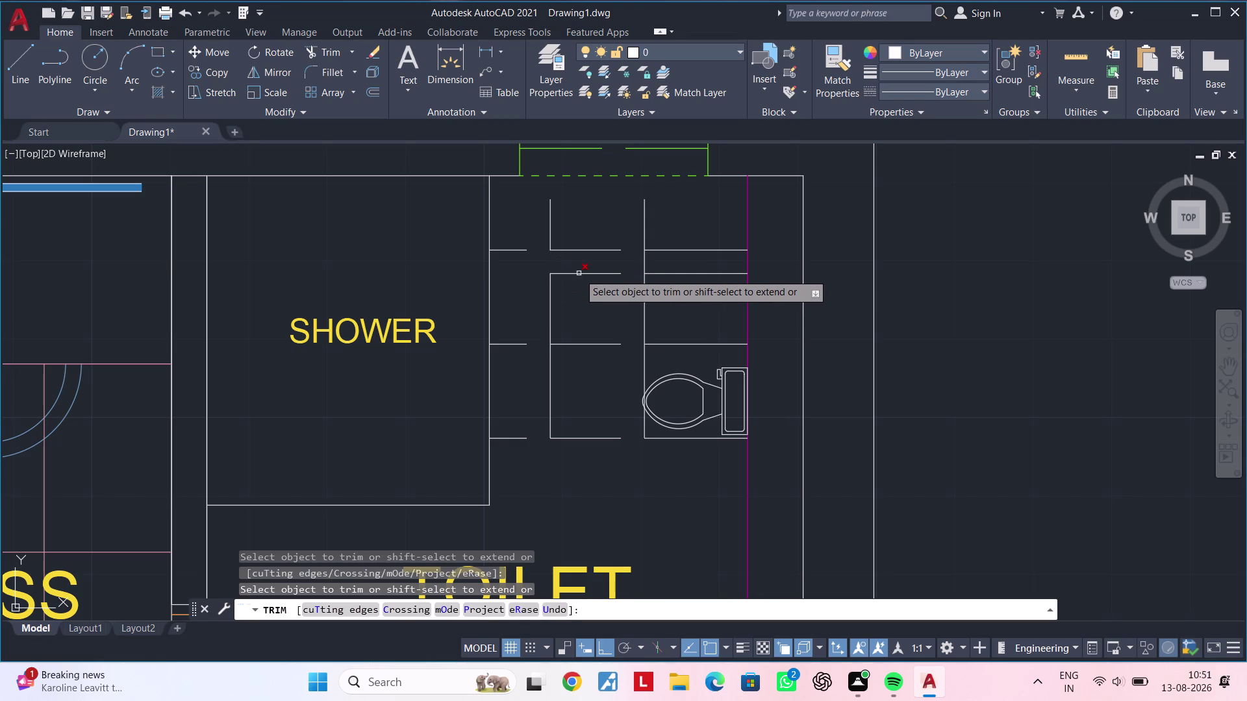
click(579, 276)
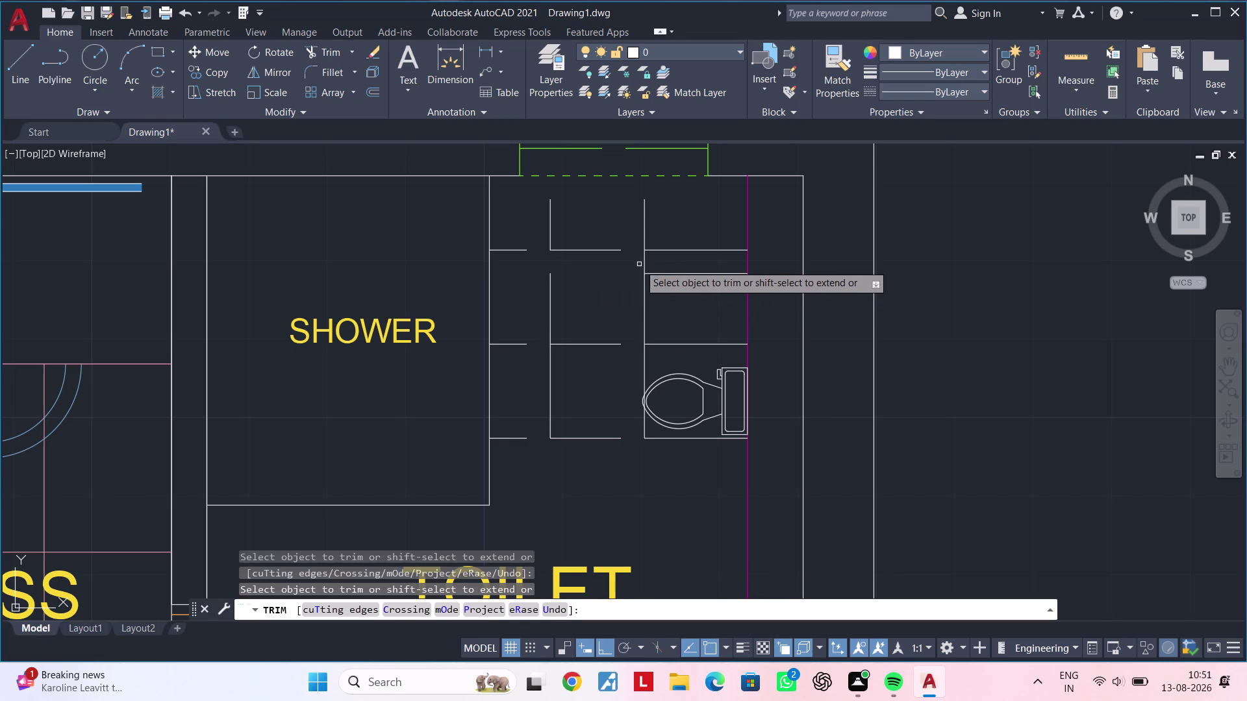
click(644, 264)
key(Escape)
key(Escape)
key(Escape)
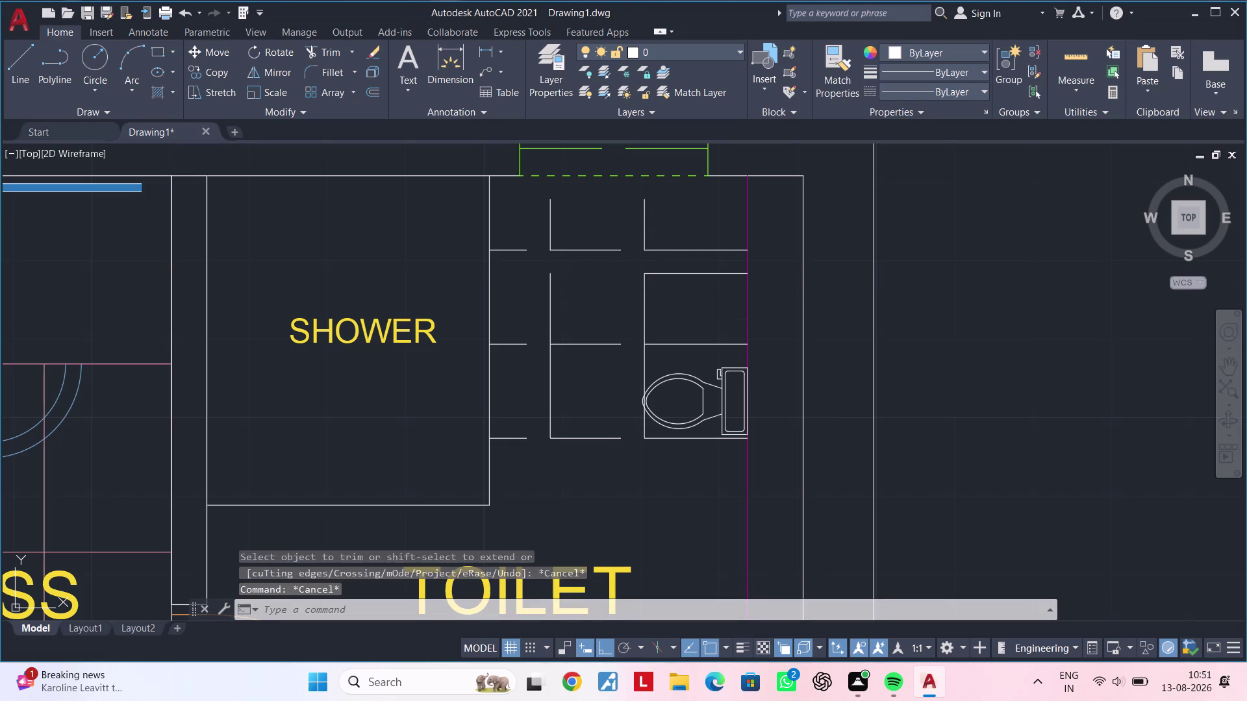
key(Escape)
key(Escape)
Start a 6-inch offset on a vertical divider, then cancel it.
text(of 6)
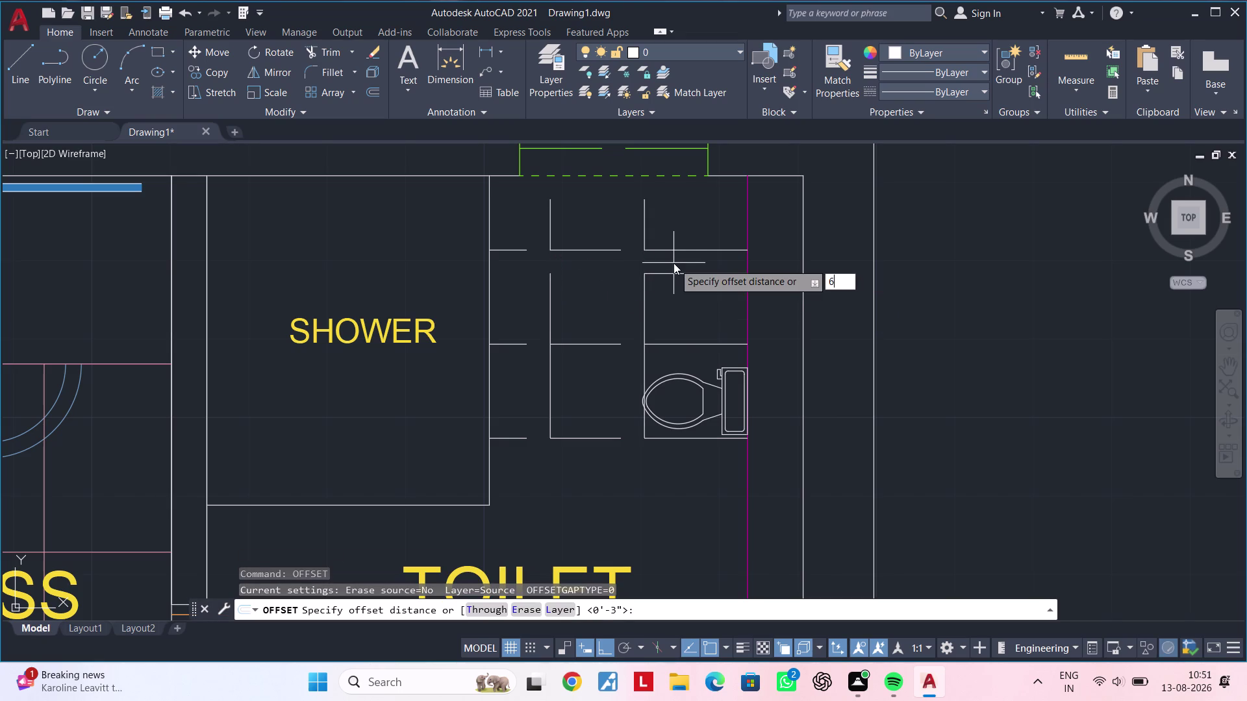
text(")
key(Return)
click(646, 230)
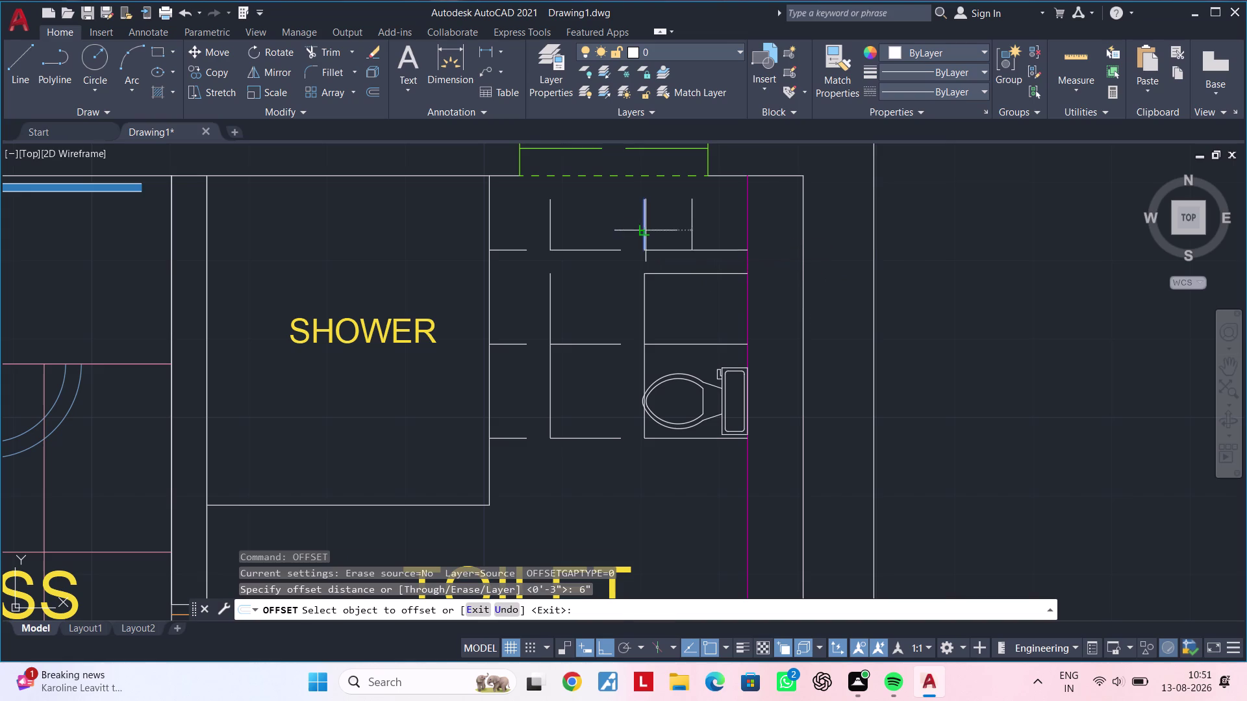
key(Escape)
key(Escape)
key(Escape)
key(Escape)
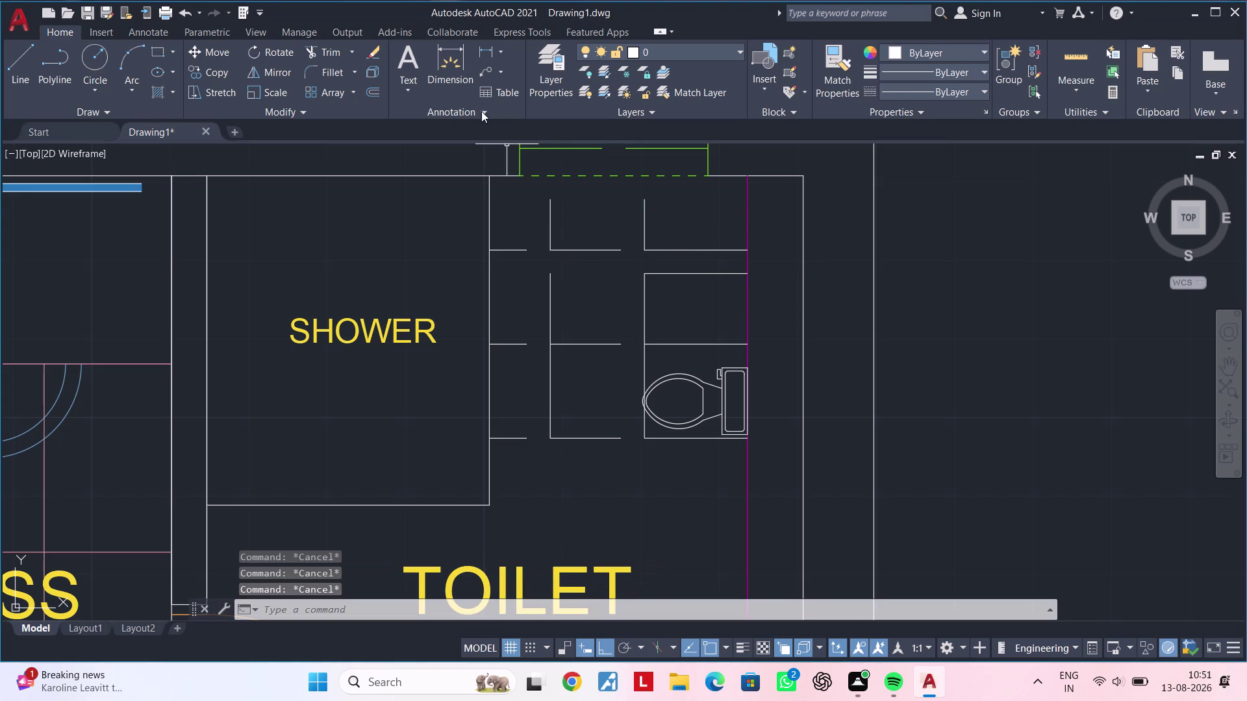
Begin a linear dimension across the compartment, then cancel it.
click(484, 47)
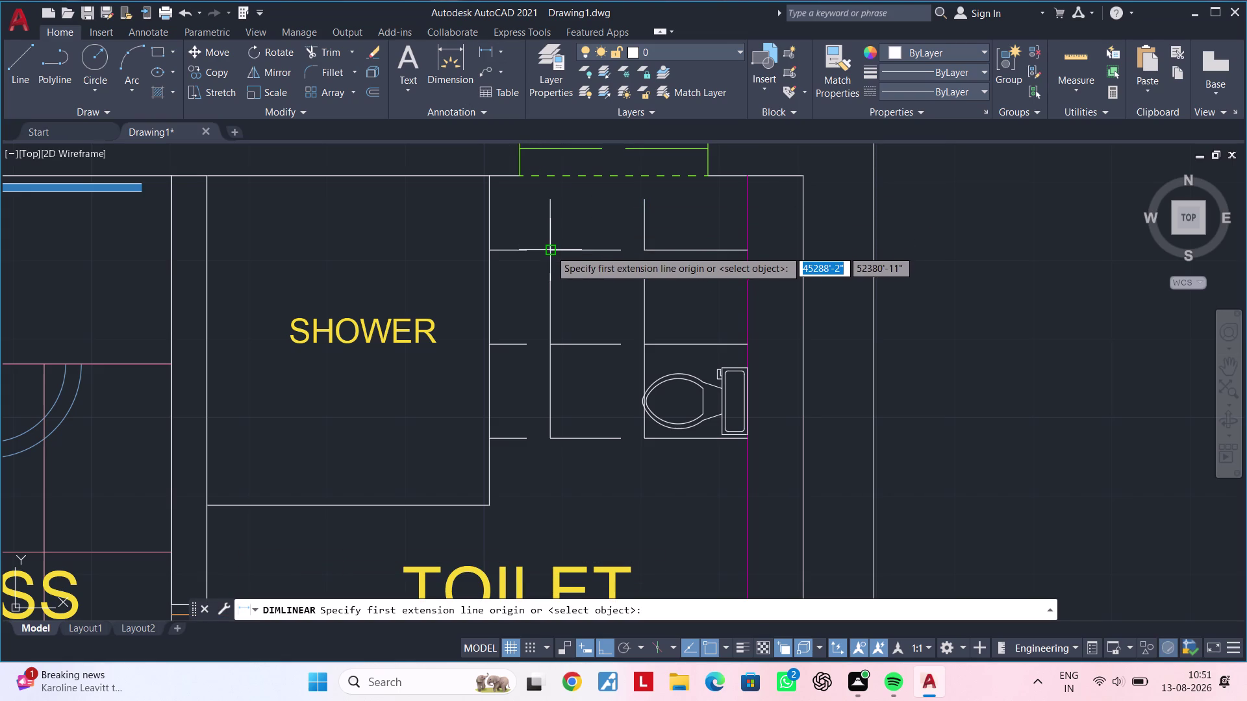
click(550, 250)
click(619, 251)
key(Escape)
key(Escape)
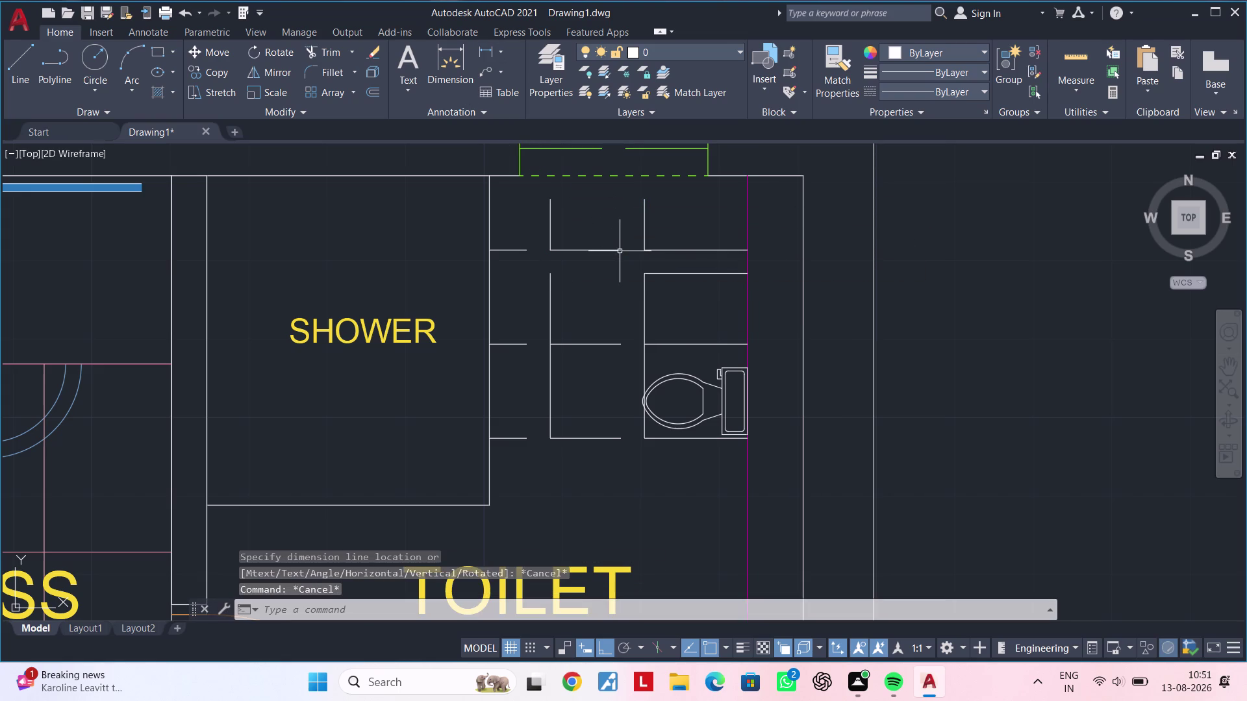
Offset a vertical compartment line 9" to the right.
text(of 9")
key(Return)
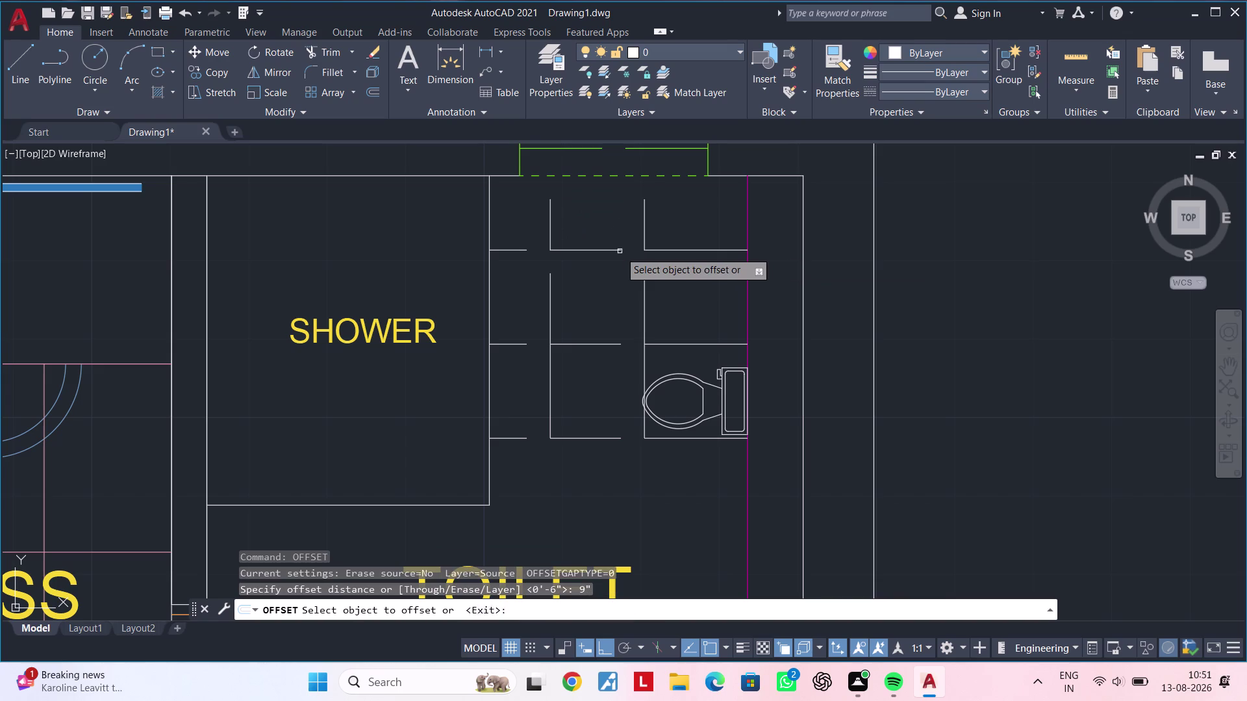
click(645, 224)
click(736, 213)
key(Escape)
key(Escape)
Trim the new divider above the shelf and the top shelf line near the wall.
text(tr)
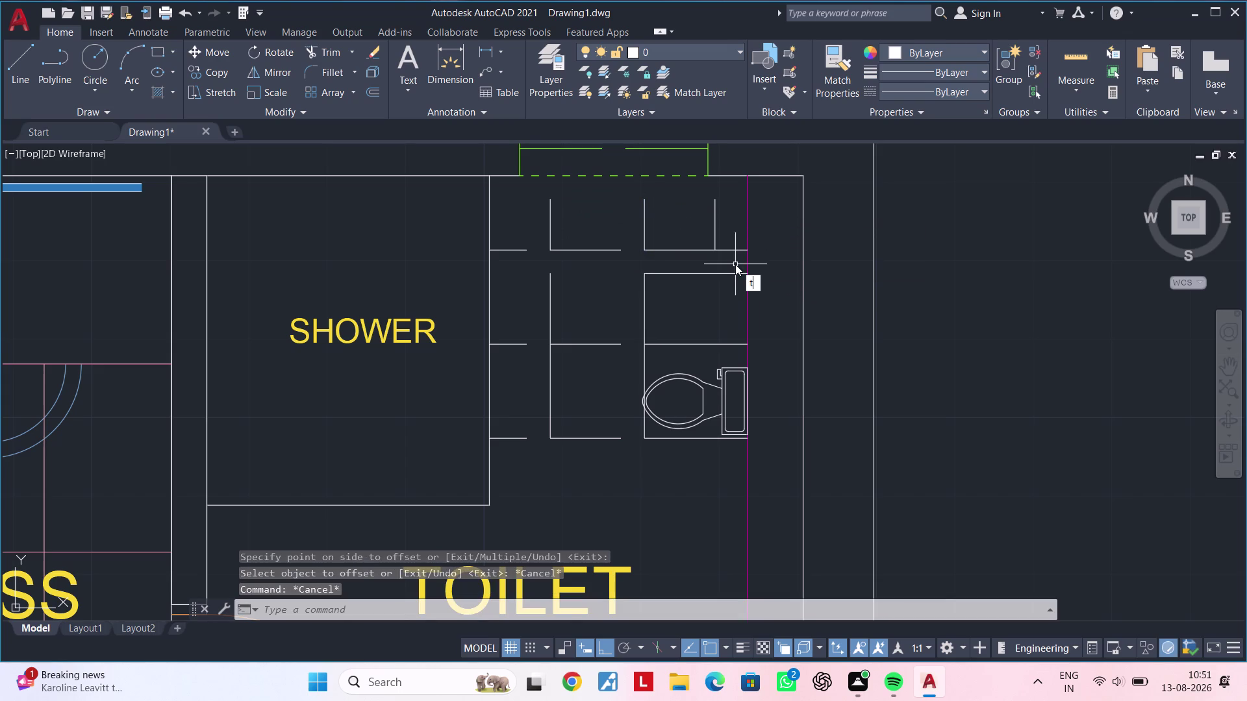
key(space)
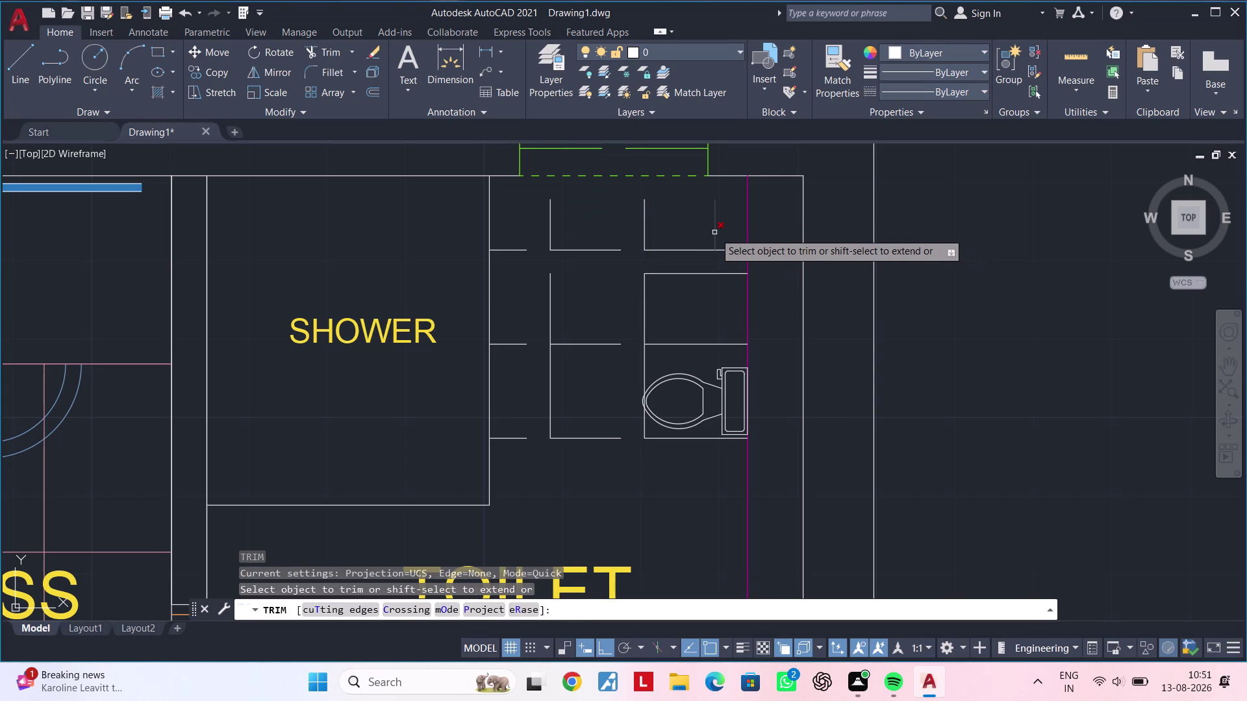
click(726, 251)
click(715, 236)
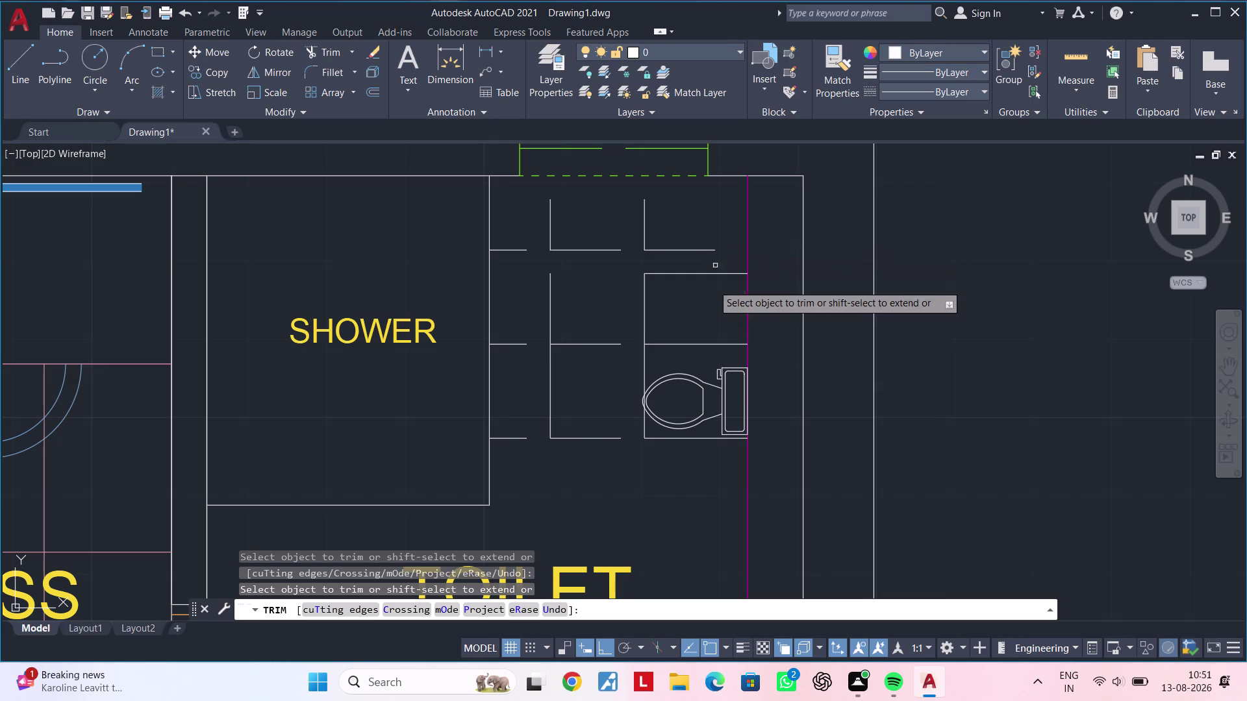
middle_drag(697, 300, 695, 279)
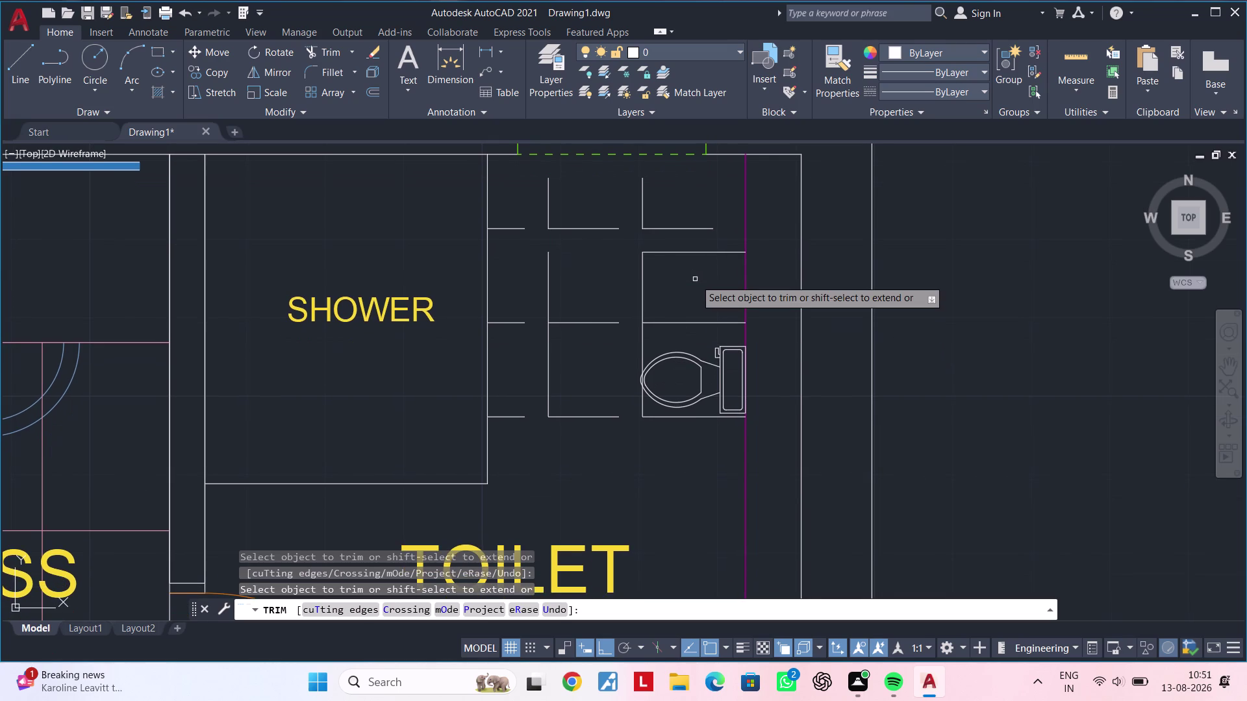
middle_drag(699, 282, 700, 264)
key(Escape)
key(Escape)
key(Escape)
key(Escape)
key(Escape)
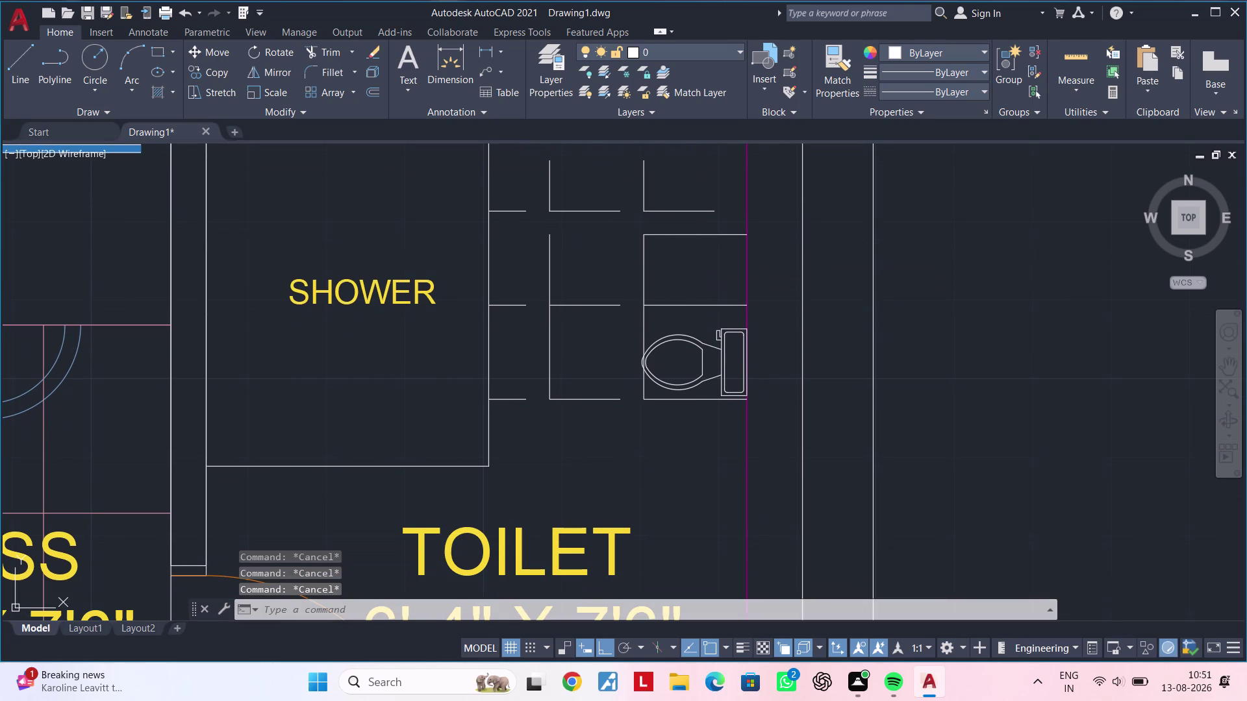
key(Escape)
key(Escape)
key(Escape)
key(Escape)
key(Escape)
key(Escape)
key(Escape)
key(Escape)
key(Escape)
key(Escape)
Trim the top shelf line once more, then end the trim.
text(tr)
key(space)
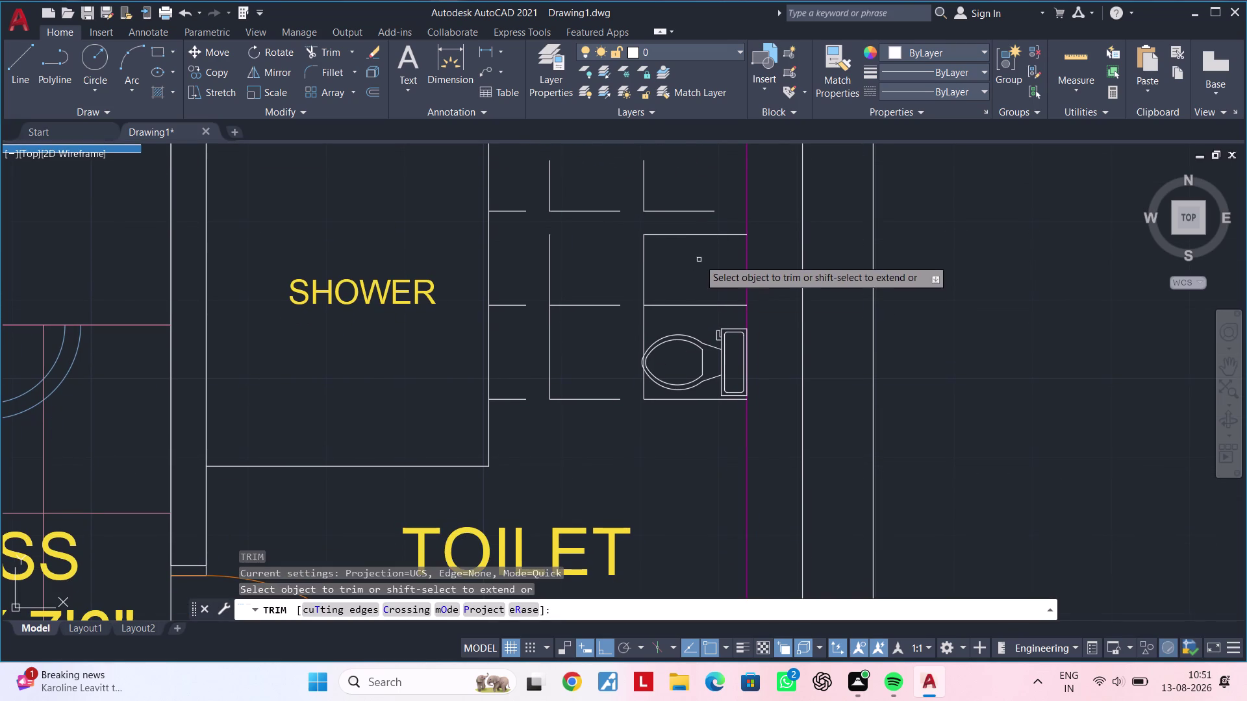
click(709, 234)
middle_click(688, 298)
key(Escape)
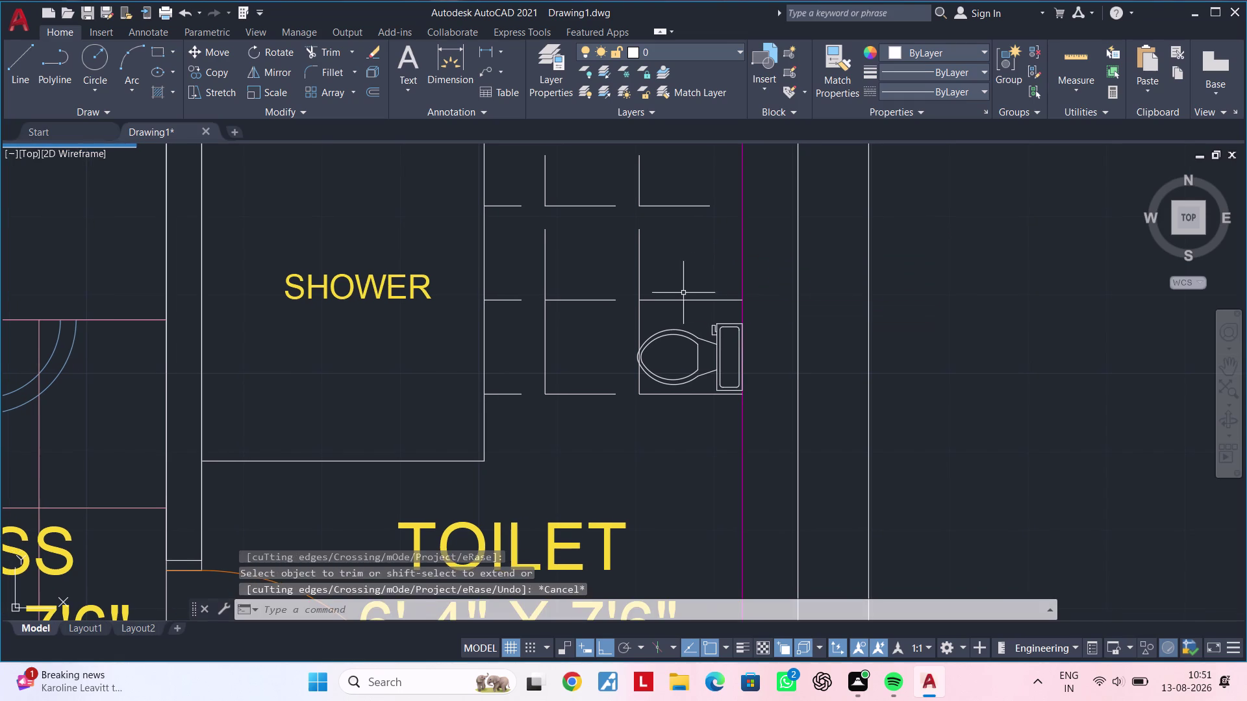
key(Escape)
key(Escape)
key(Escape)
key(Escape)
key(Escape)
key(Escape)
Offset the compartment's left vertical line 9" right to form the divider.
text(of)
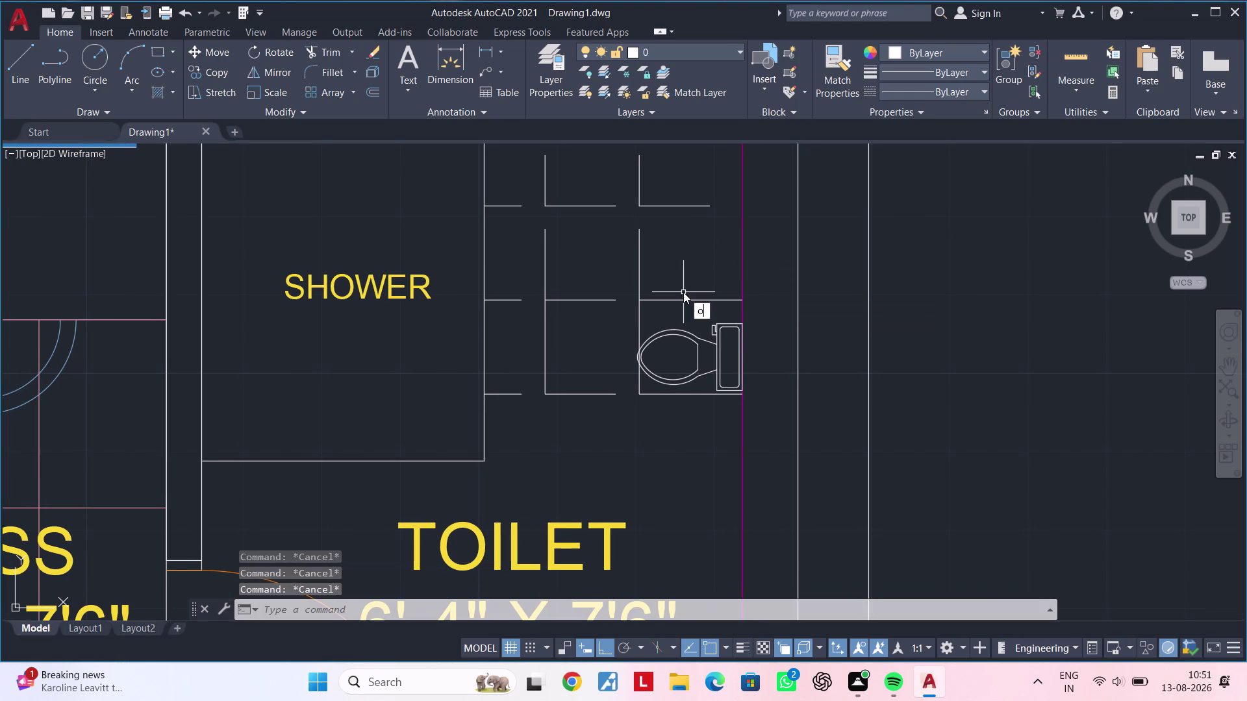
key(space)
key(9)
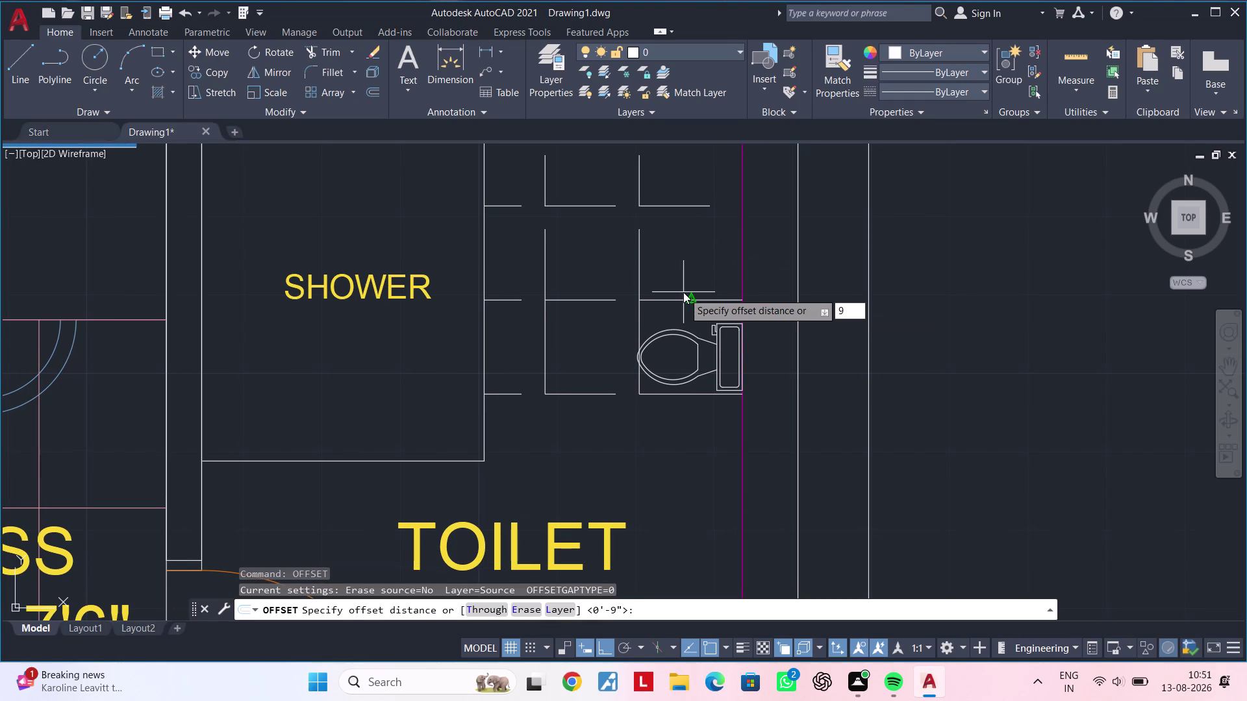
key(shift+quotedbl)
key(Return)
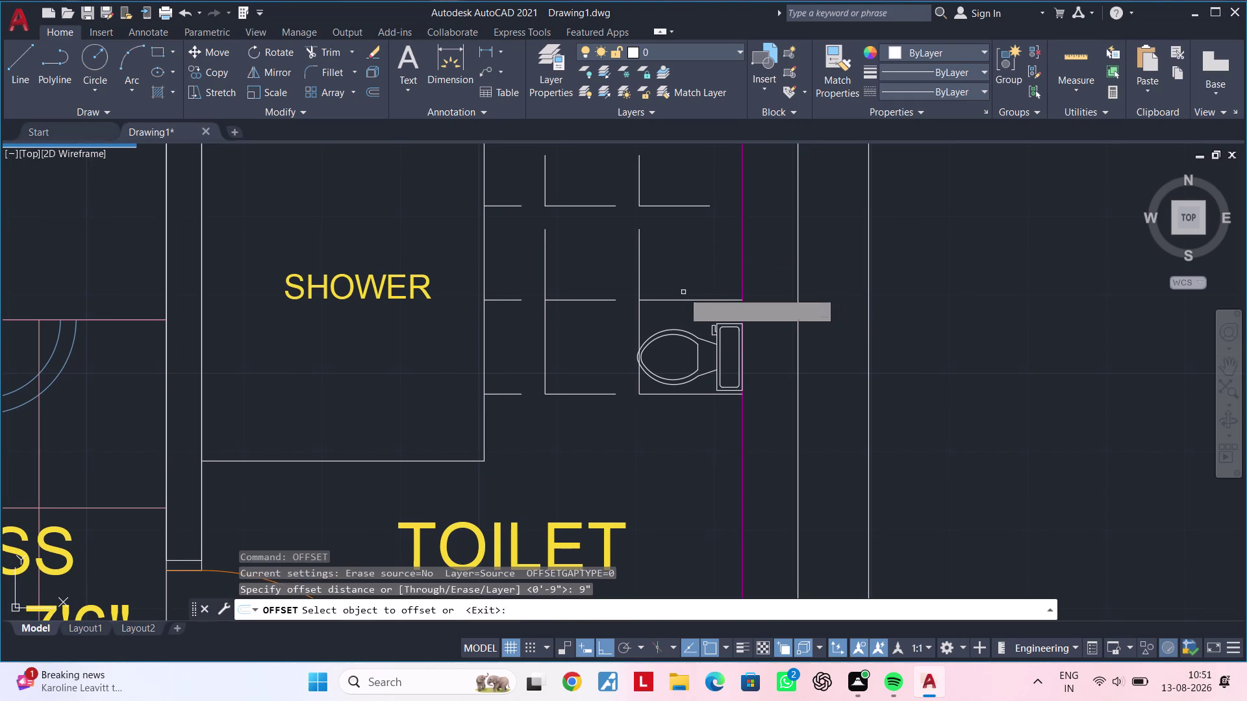
click(640, 289)
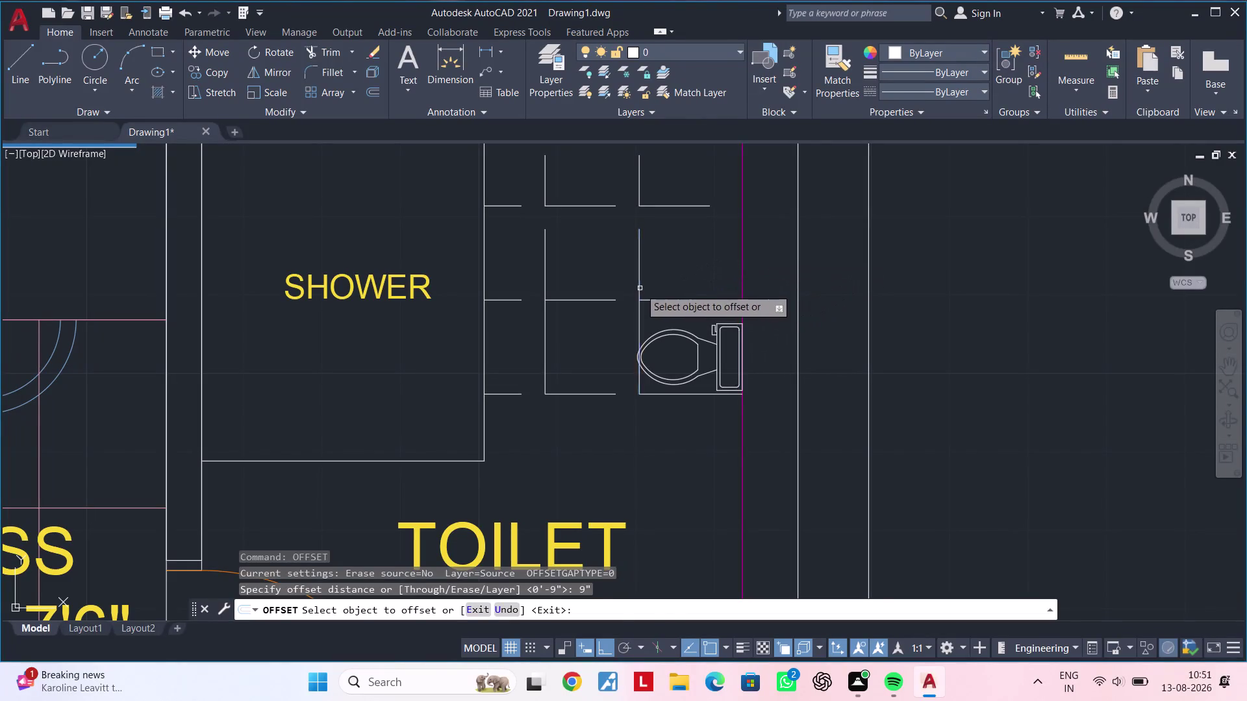
click(700, 277)
middle_drag(666, 273, 681, 263)
key(Escape)
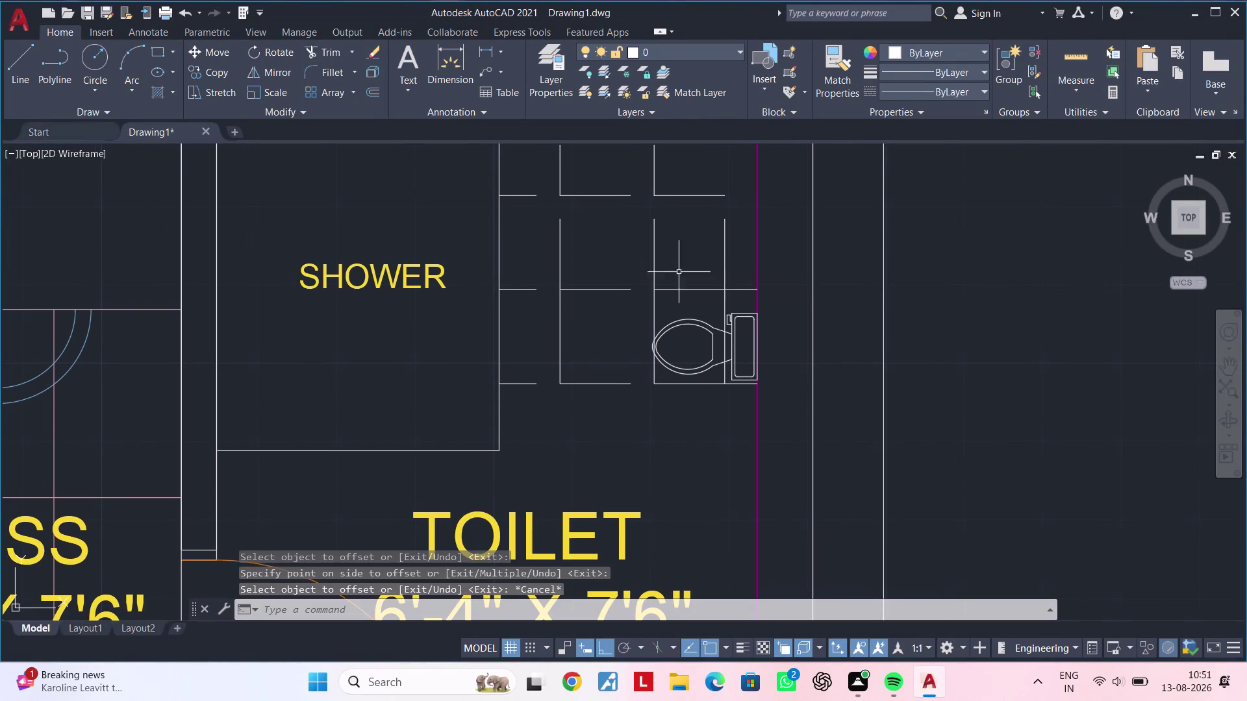
Offset two shelf lines 3" downward, including the one above the toilet.
key(Escape)
key(Escape)
text(of)
key(space)
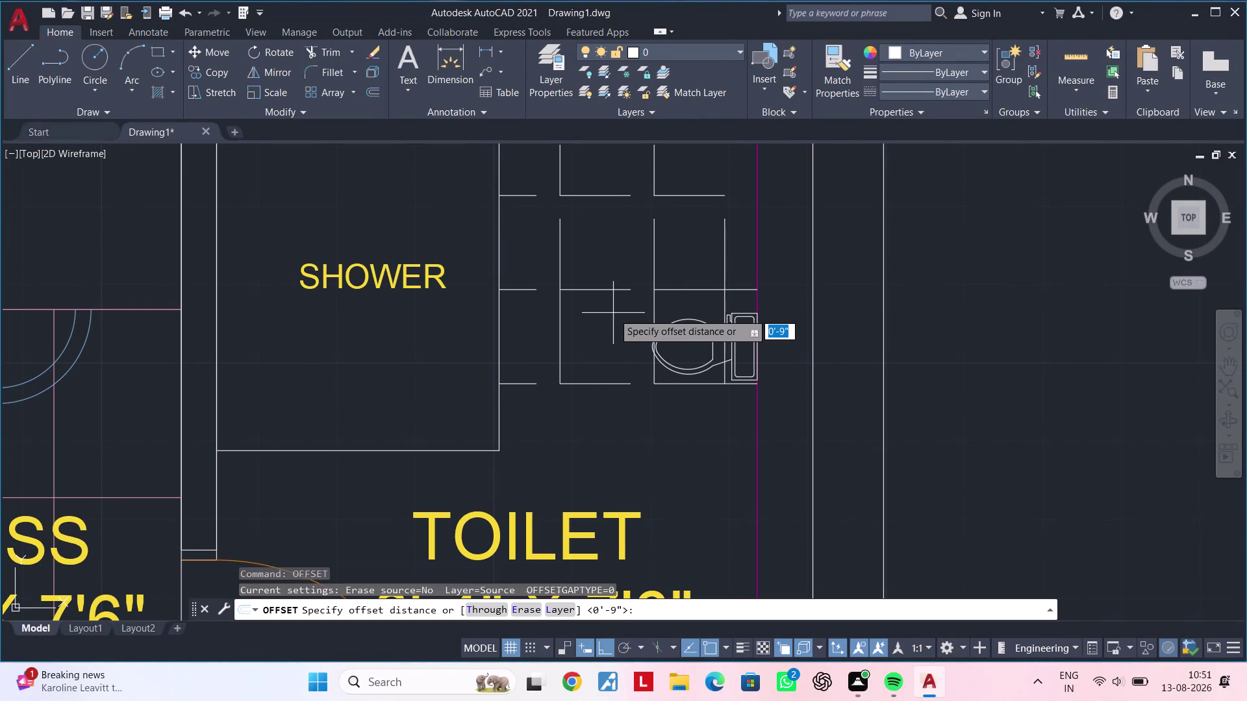
text(3")
key(Return)
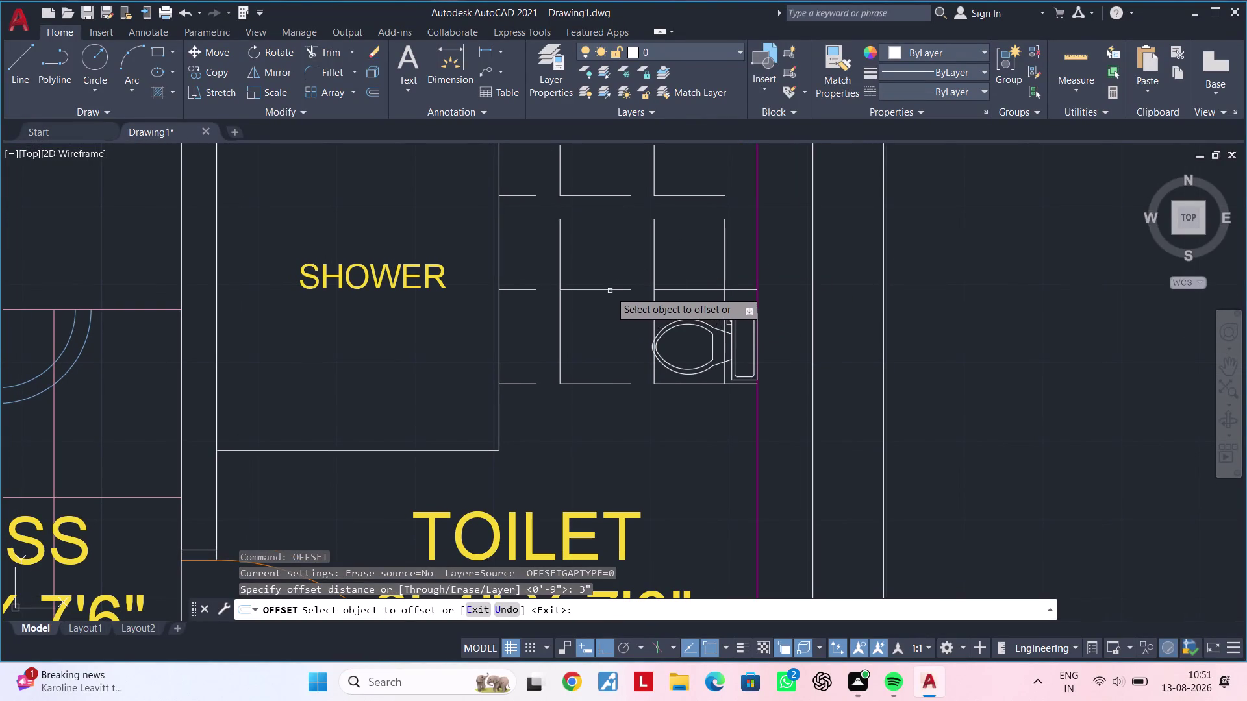
click(610, 289)
click(606, 330)
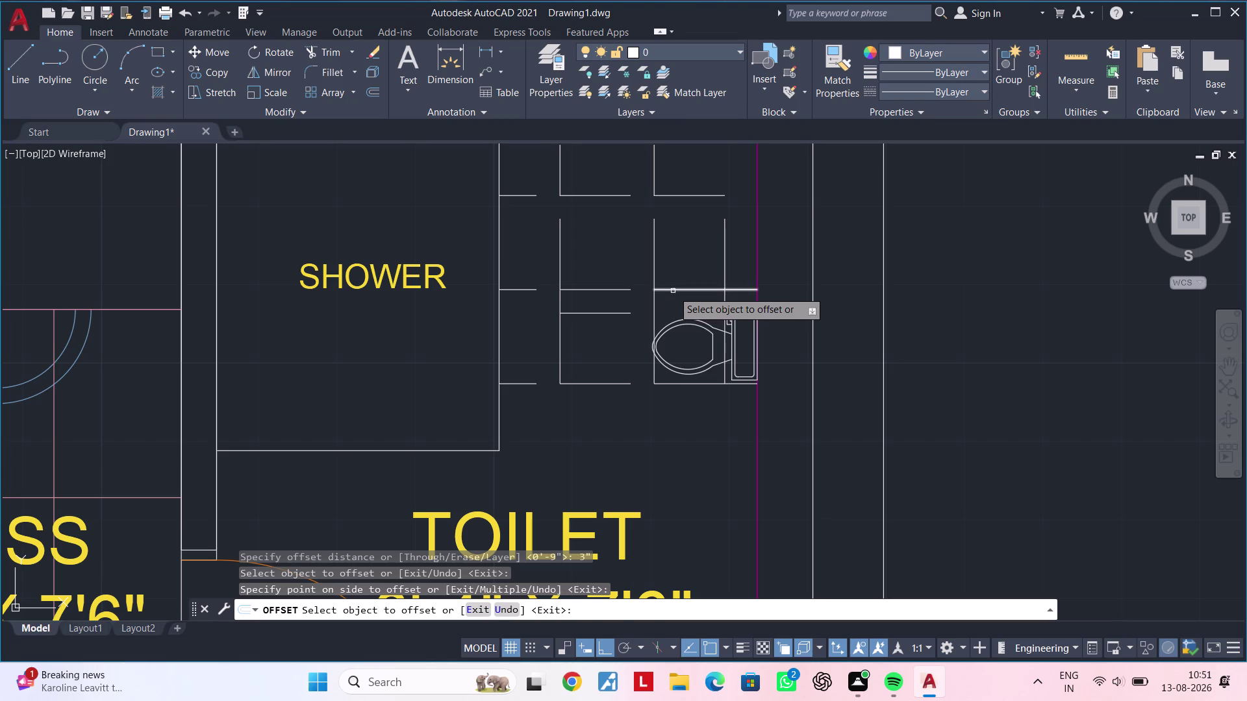
click(673, 291)
click(676, 306)
key(Escape)
key(Escape)
key(Escape)
key(Escape)
key(Escape)
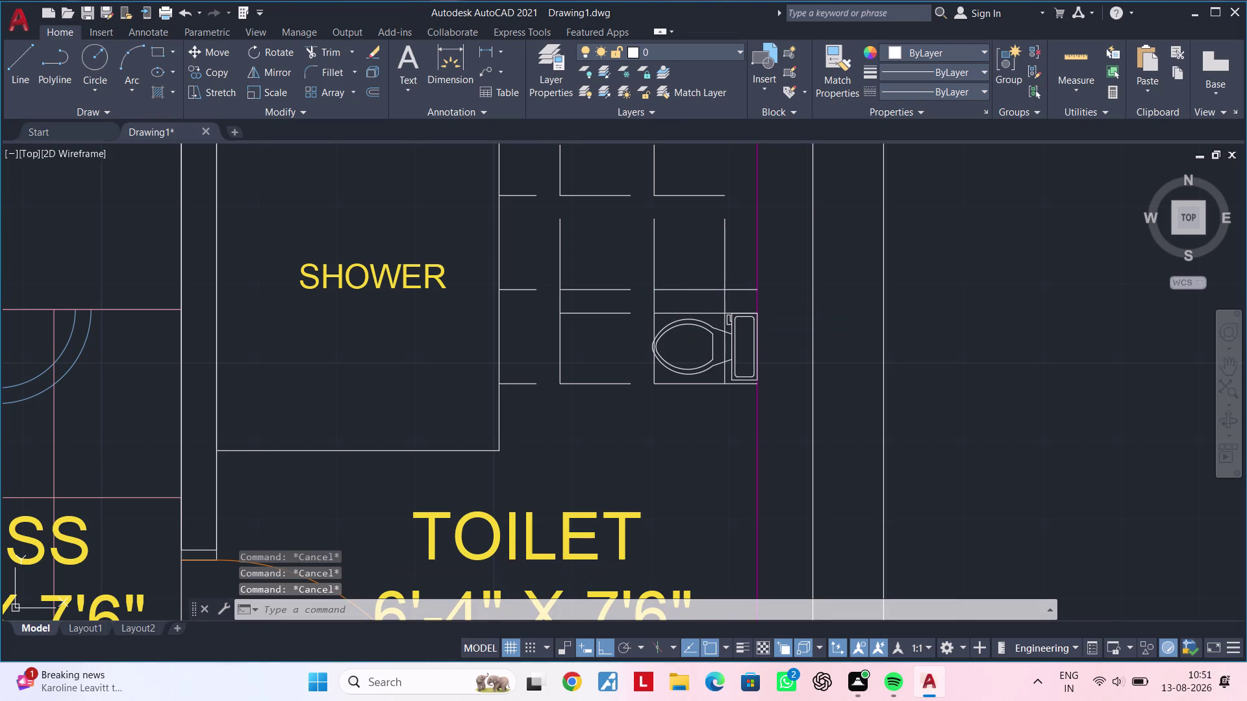
Trim the excess grid pieces beside the toilet and across its tank.
text(tr)
key(space)
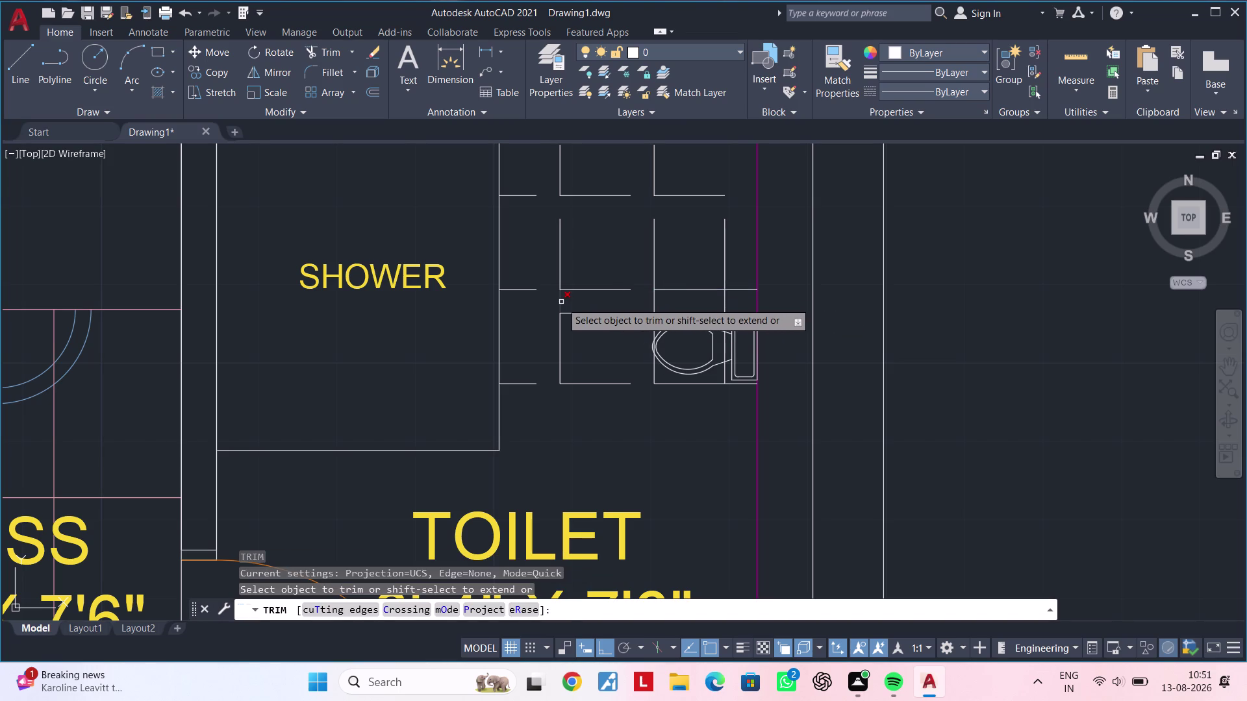
click(561, 302)
click(586, 313)
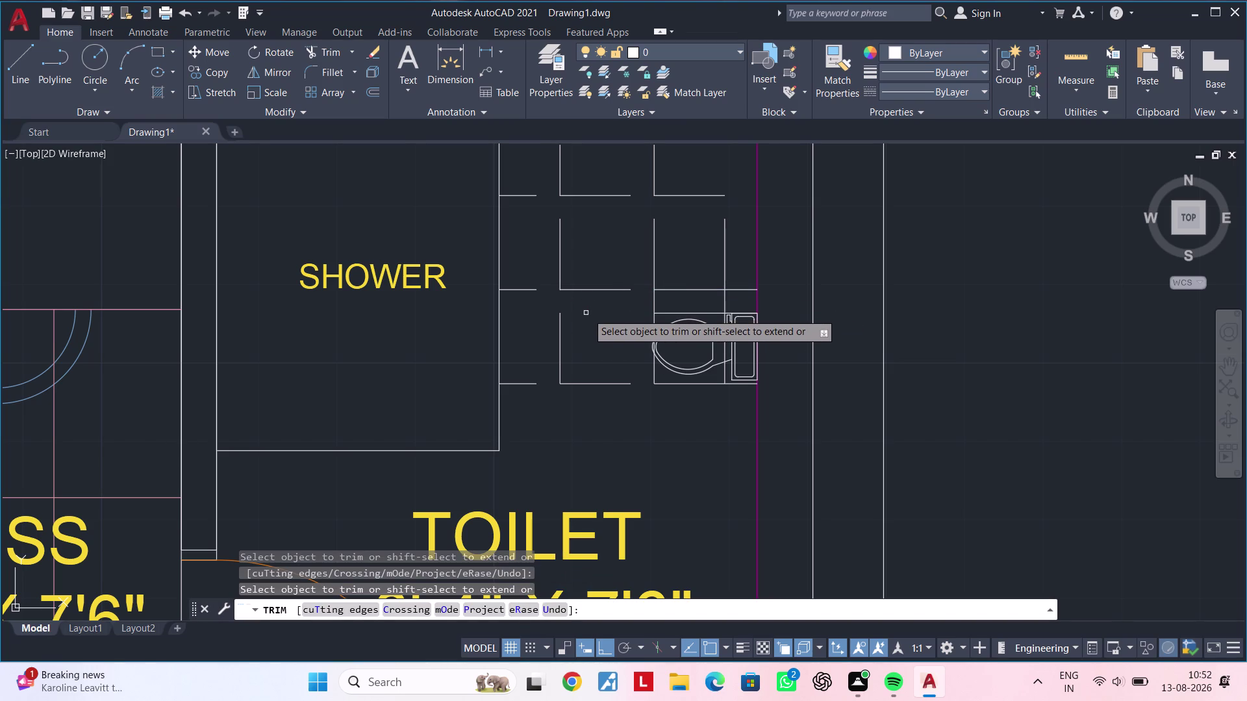
click(656, 302)
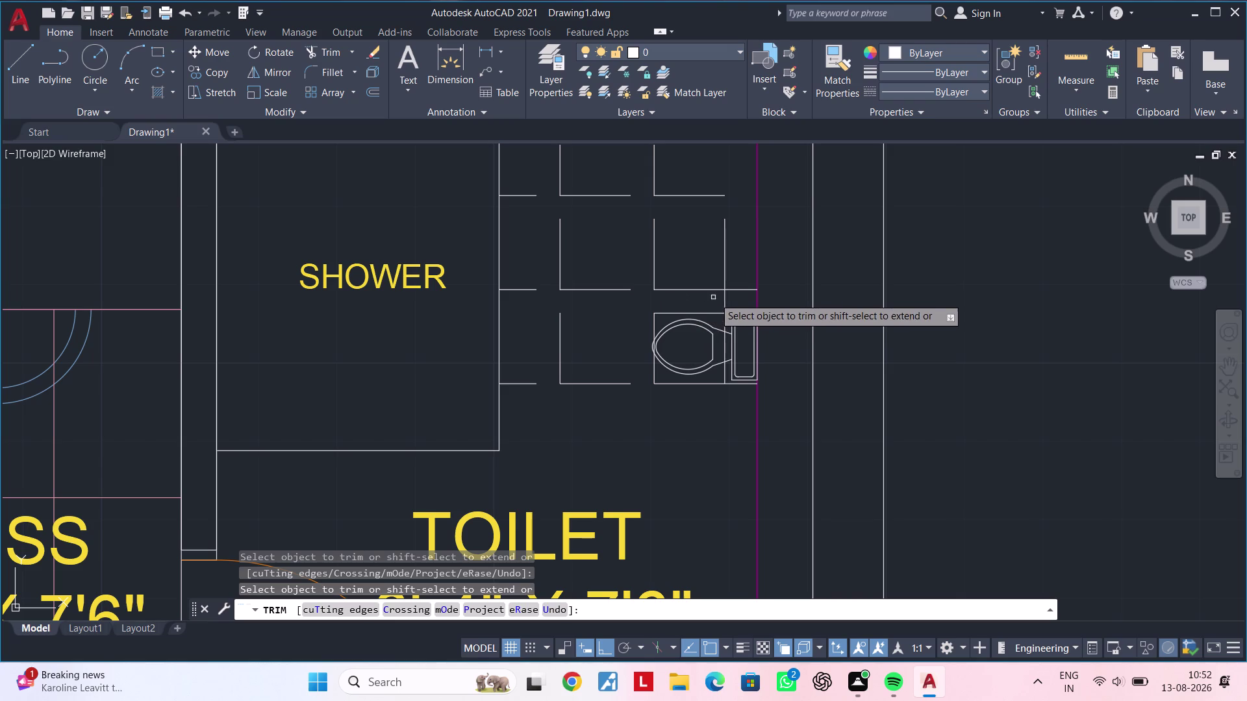
click(740, 291)
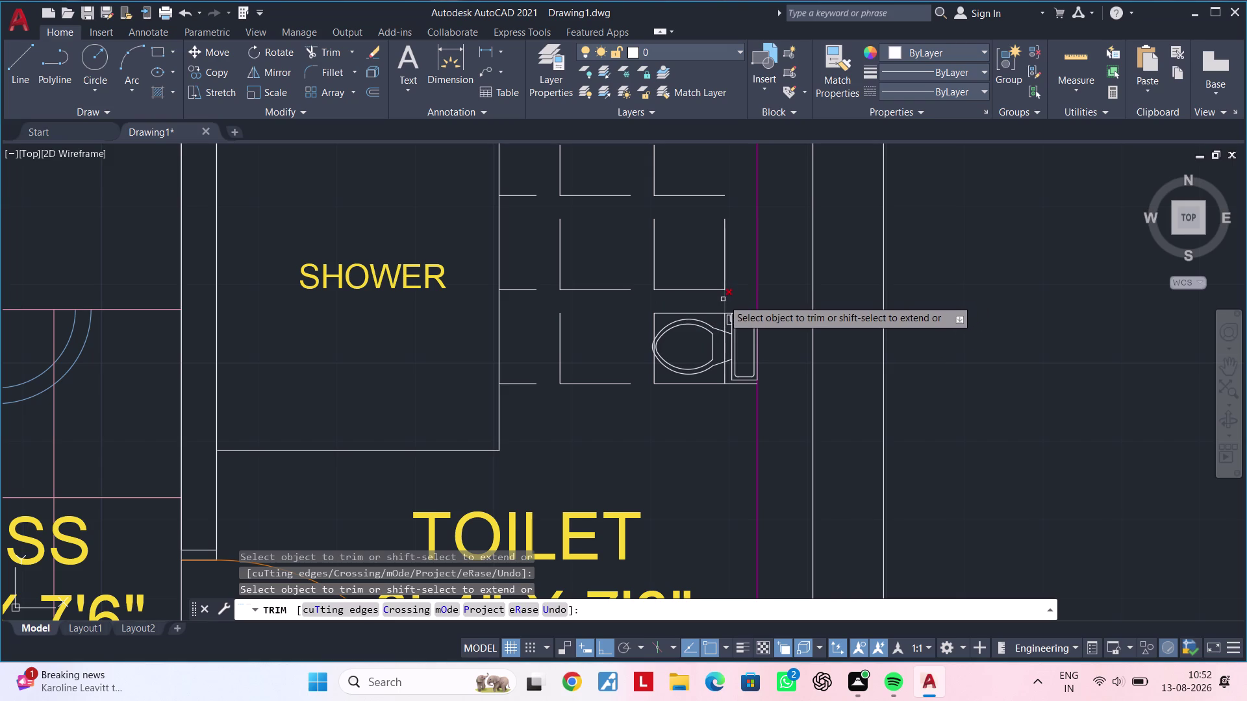
click(723, 299)
click(725, 274)
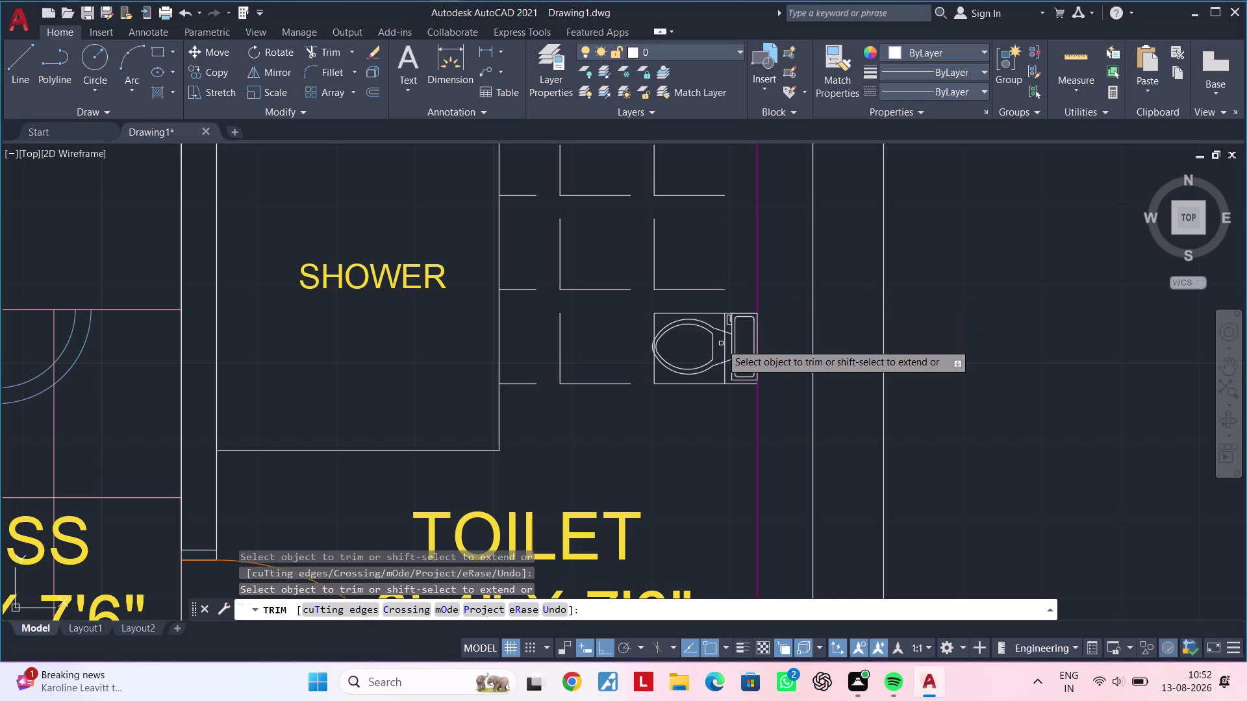
click(714, 313)
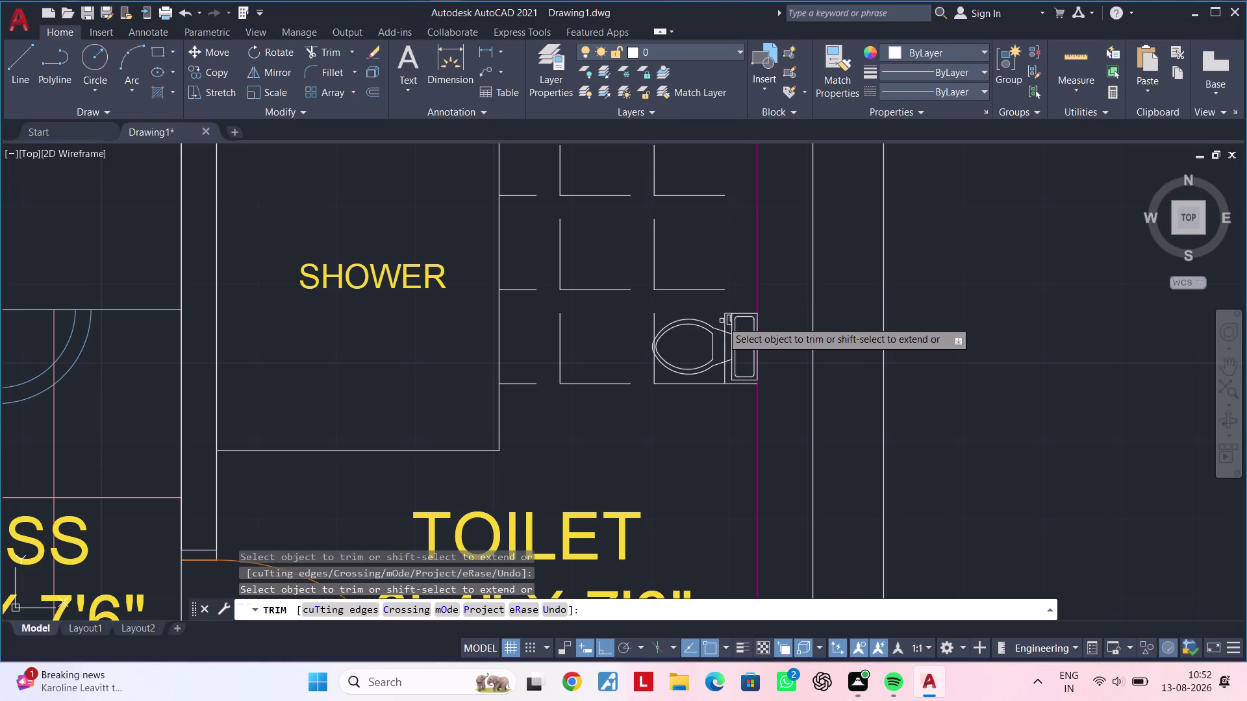
Trim the remaining stubs beside the tank and below the toilet bowl.
scroll(up, 3)
double_click(723, 333)
click(731, 298)
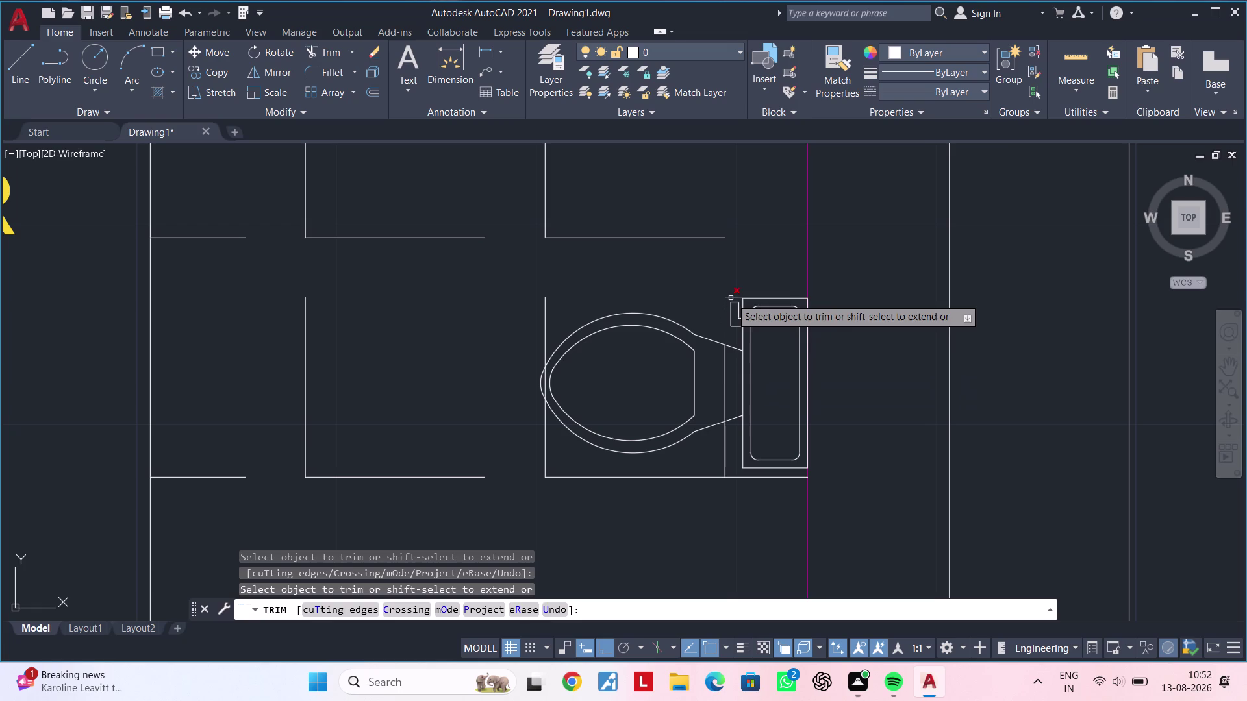
click(722, 383)
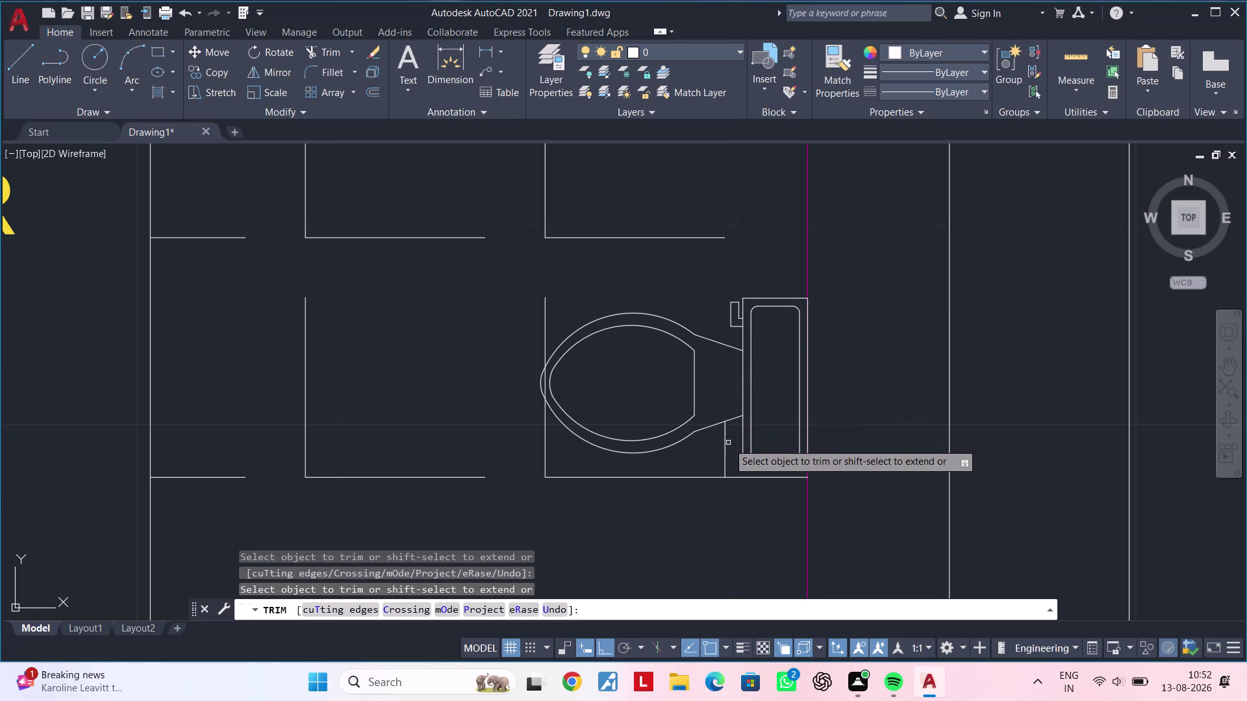
click(745, 479)
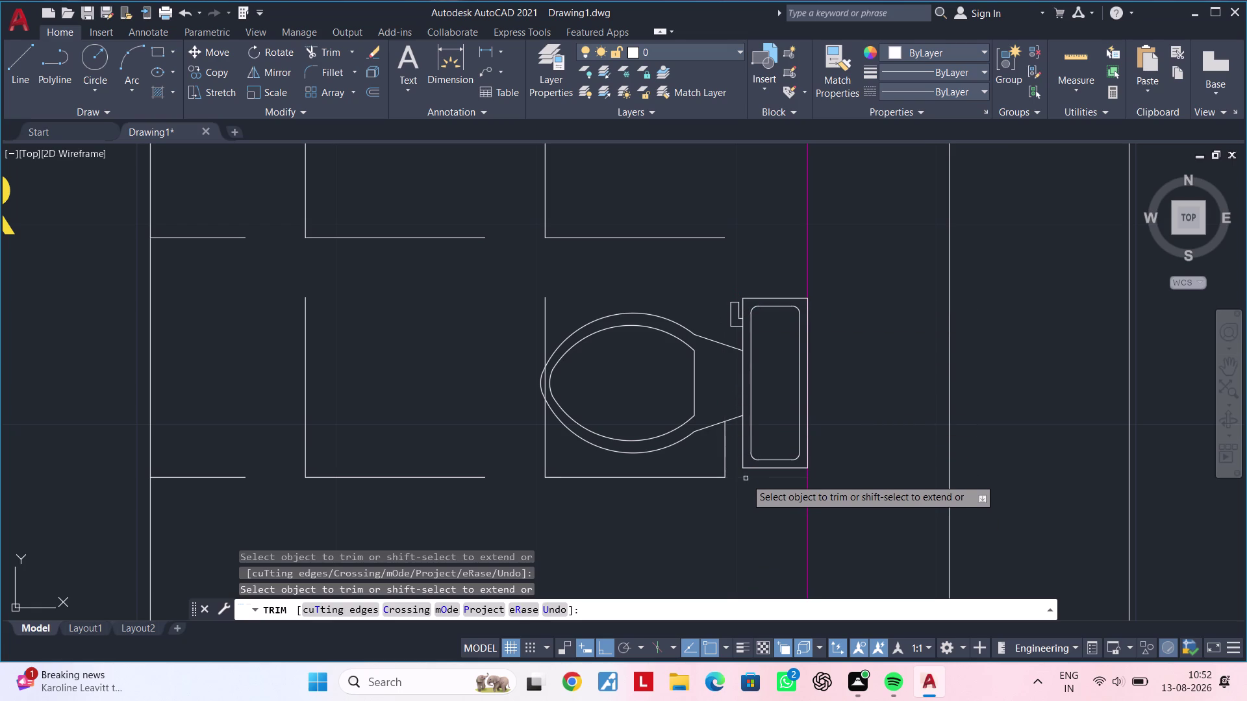
click(725, 456)
middle_drag(698, 456, 771, 438)
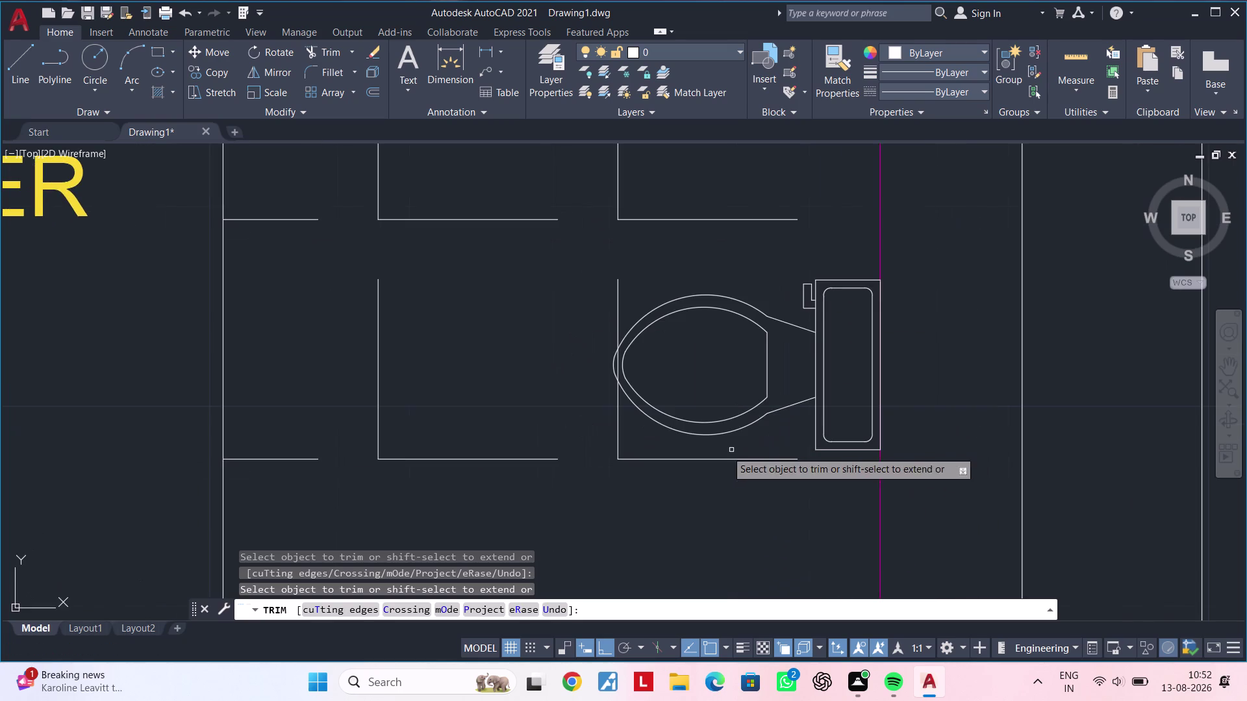
scroll(down, 3)
middle_drag(686, 506, 639, 476)
key(Escape)
key(Escape)
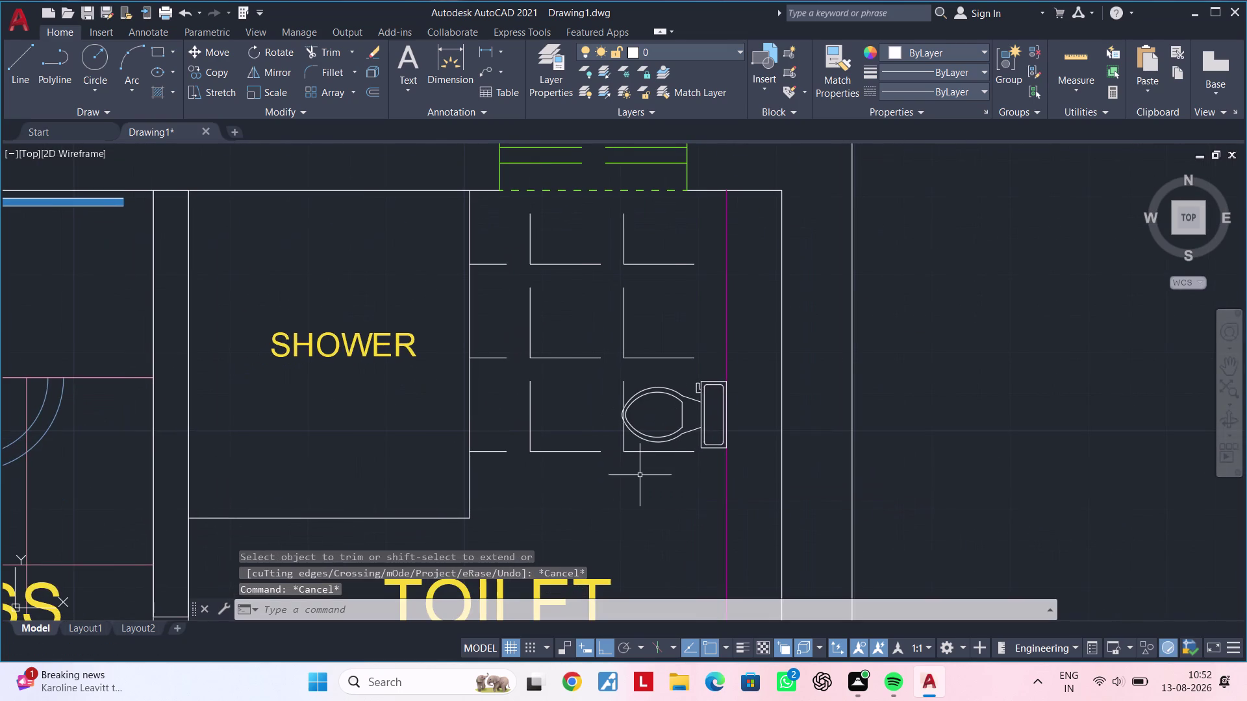
key(Escape)
key(Escape)
Pan out to bring the whole toilet room and shelf grid into view.
middle_drag(553, 499, 553, 477)
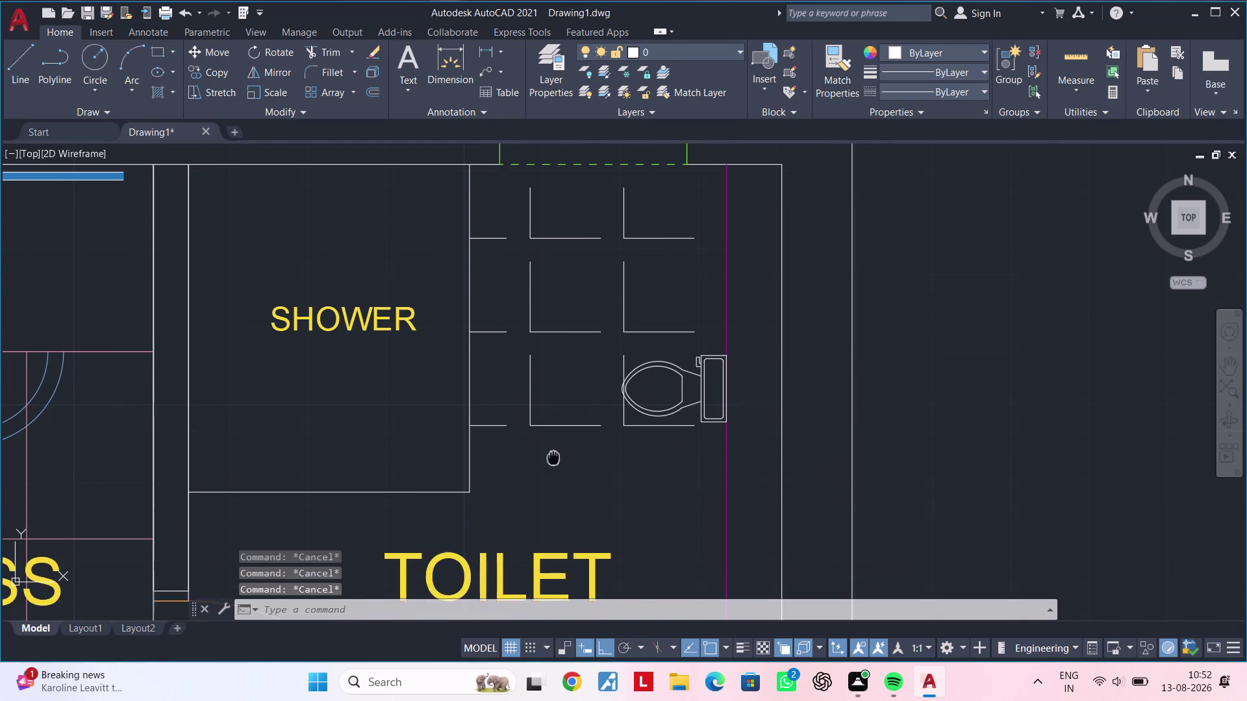
middle_drag(554, 477, 554, 396)
scroll(down, 3)
middle_drag(564, 402, 602, 378)
key(Escape)
key(Escape)
middle_drag(635, 376, 630, 404)
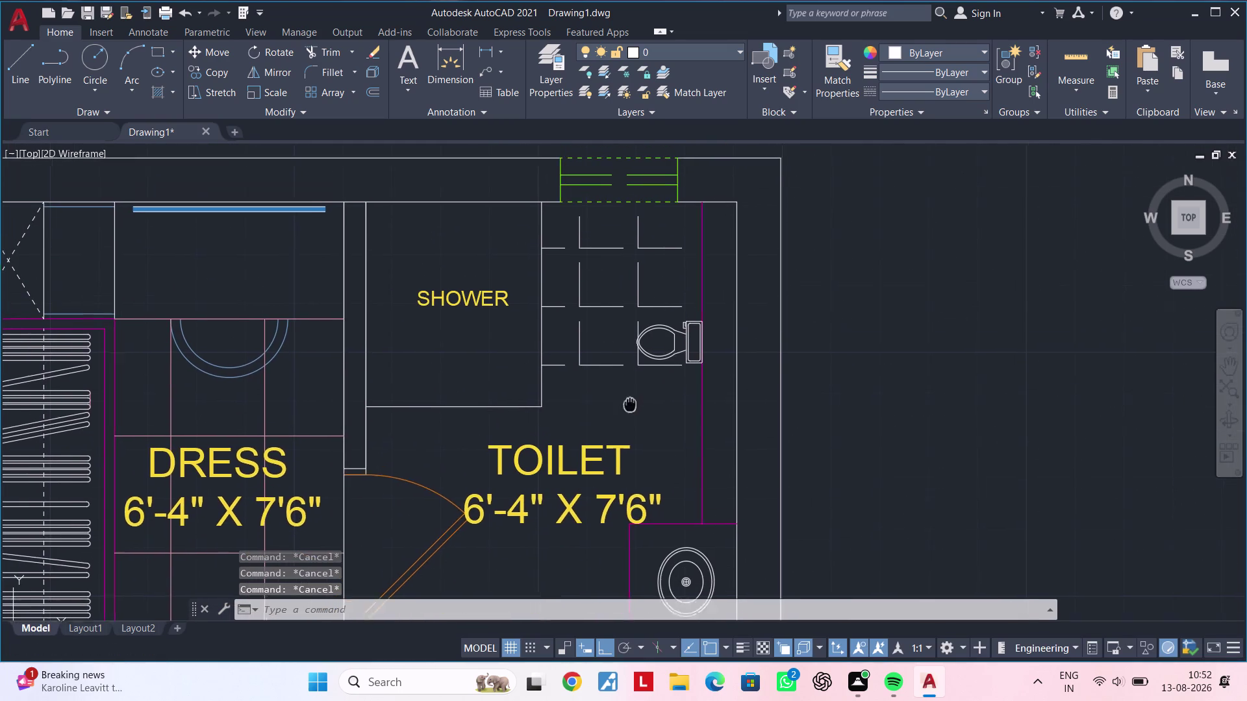
middle_drag(630, 404, 620, 427)
key(Escape)
Window-select the shelf grid and start a copy, then cancel it.
click(668, 256)
key(Escape)
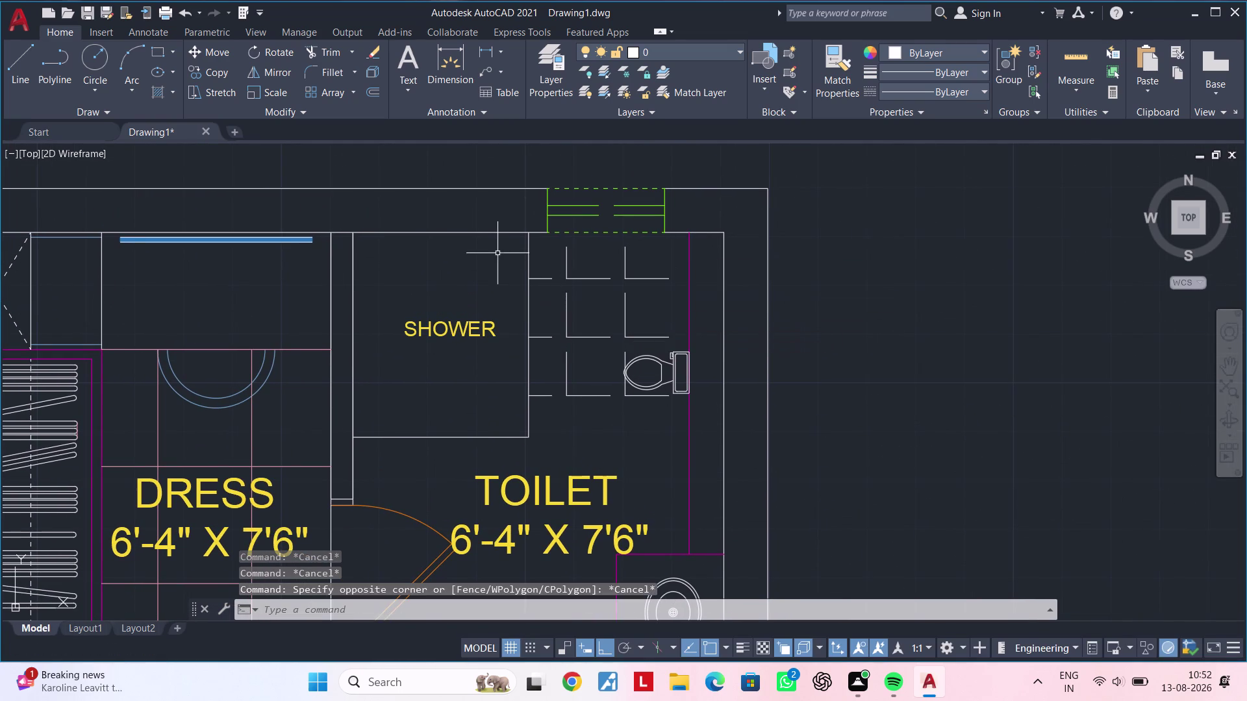
click(504, 247)
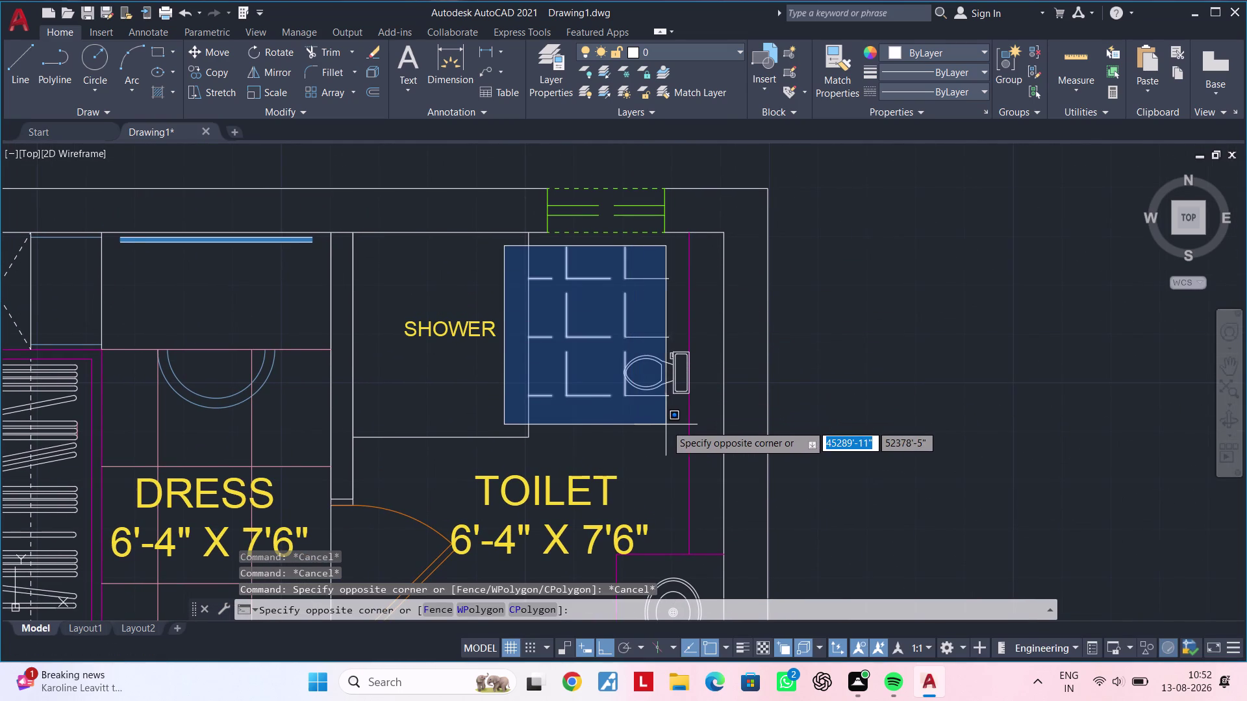
click(674, 424)
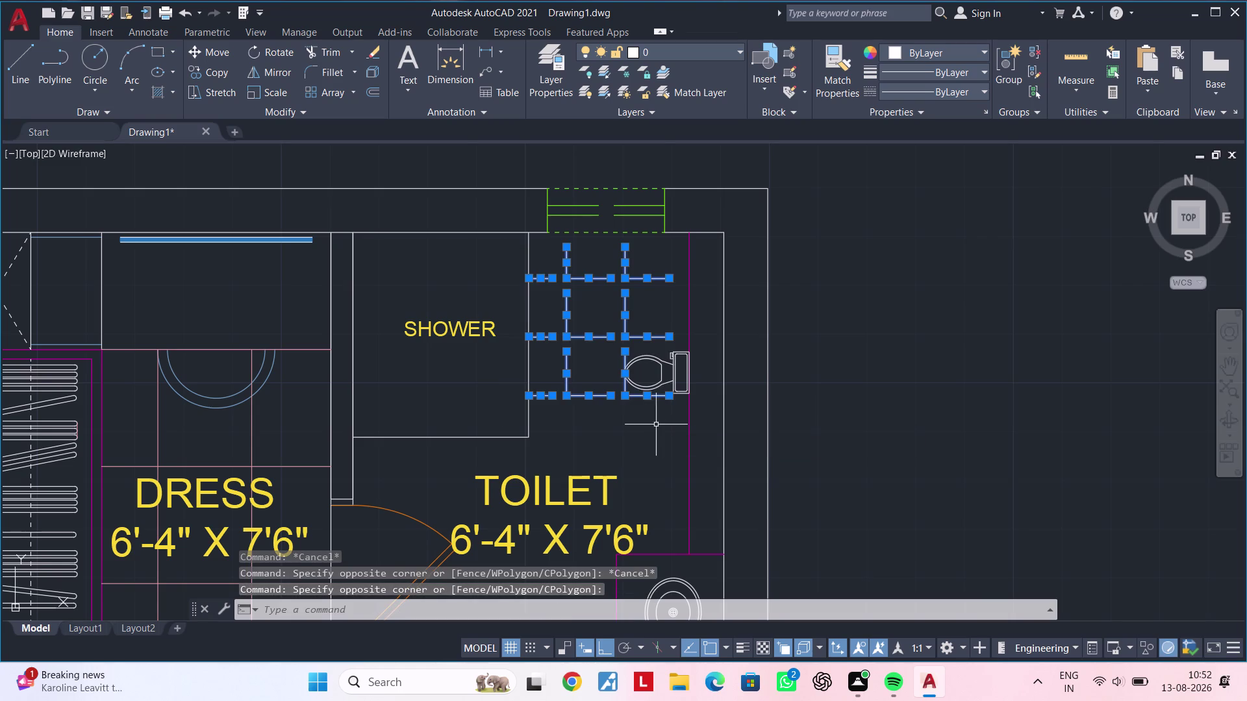
middle_drag(651, 425, 605, 408)
key(c)
key(o)
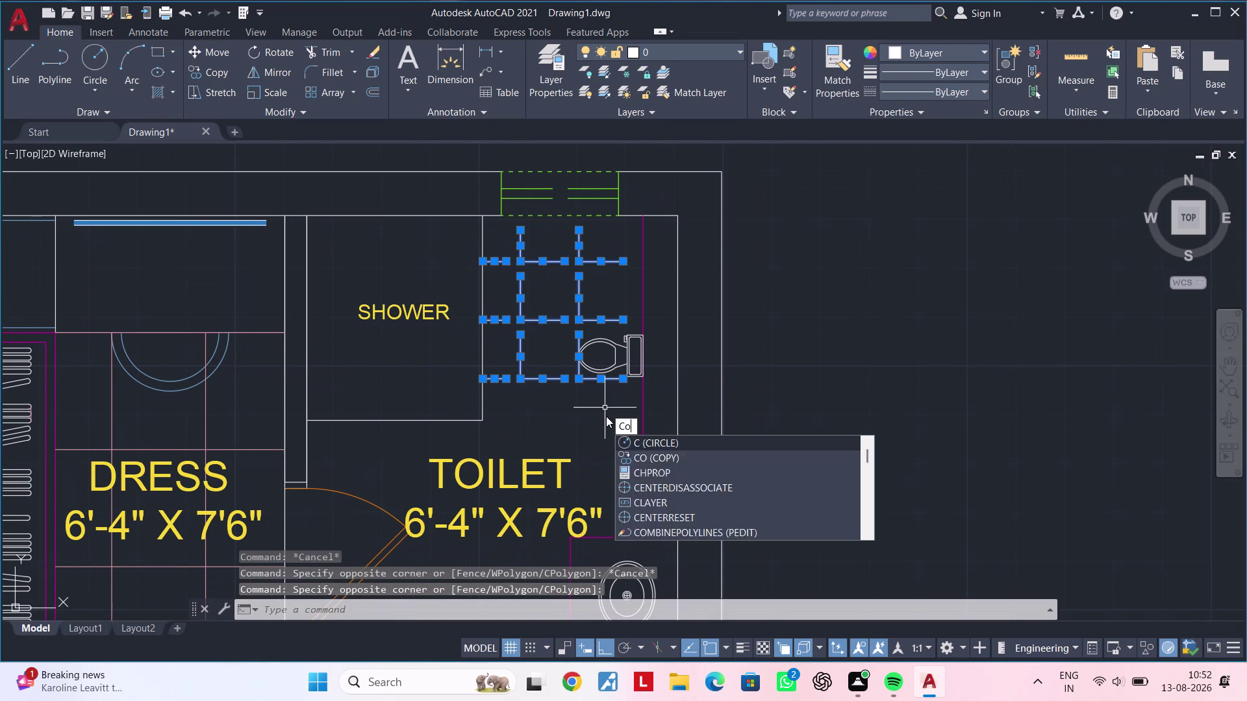
key(space)
middle_drag(565, 415, 577, 411)
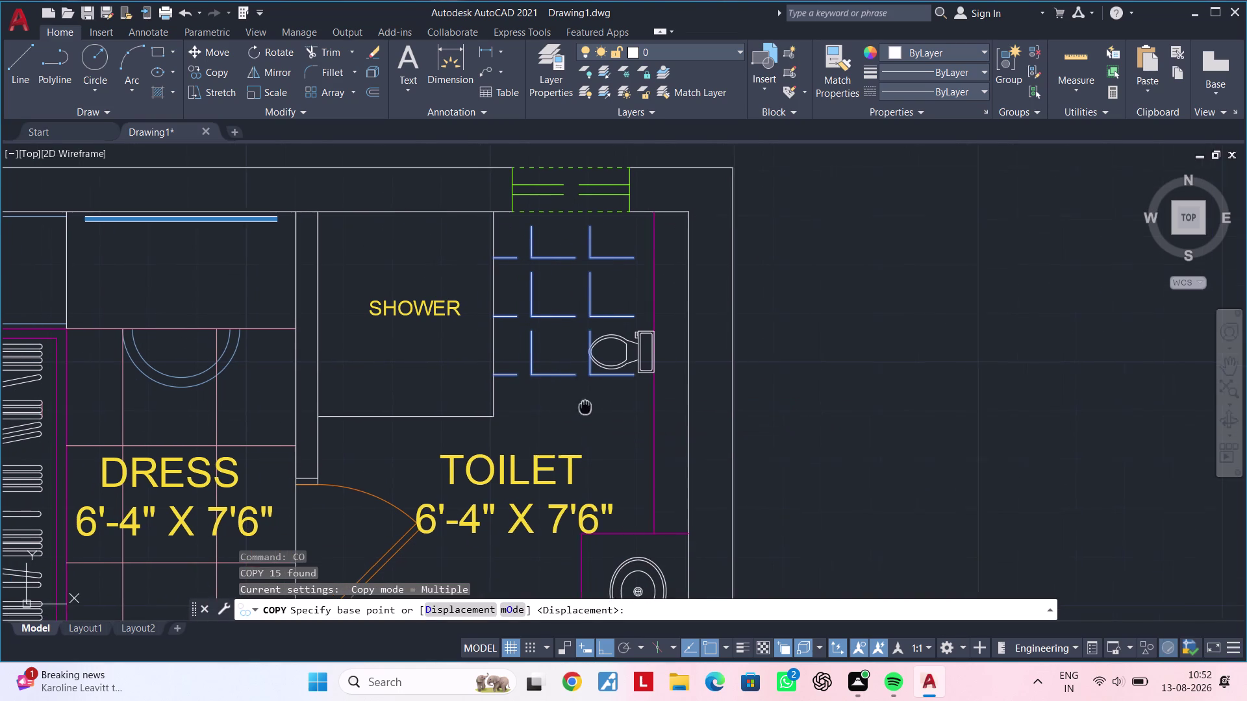
middle_drag(577, 411, 597, 404)
click(589, 206)
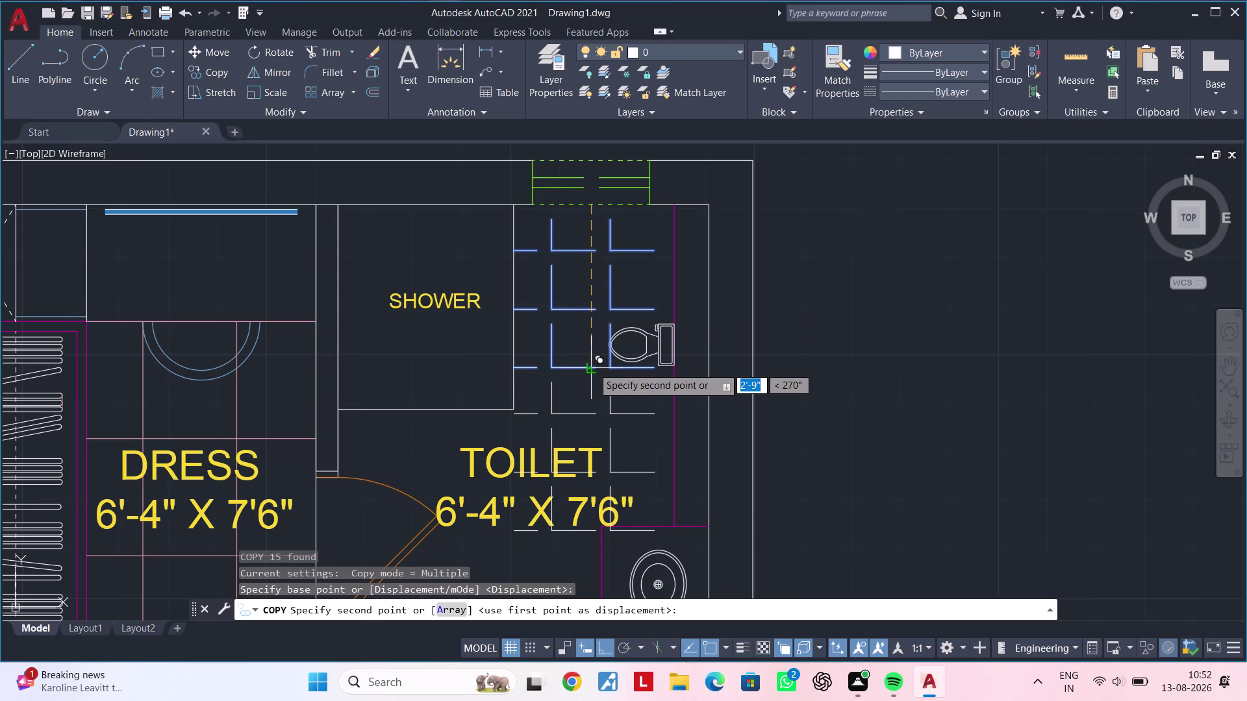
key(Escape)
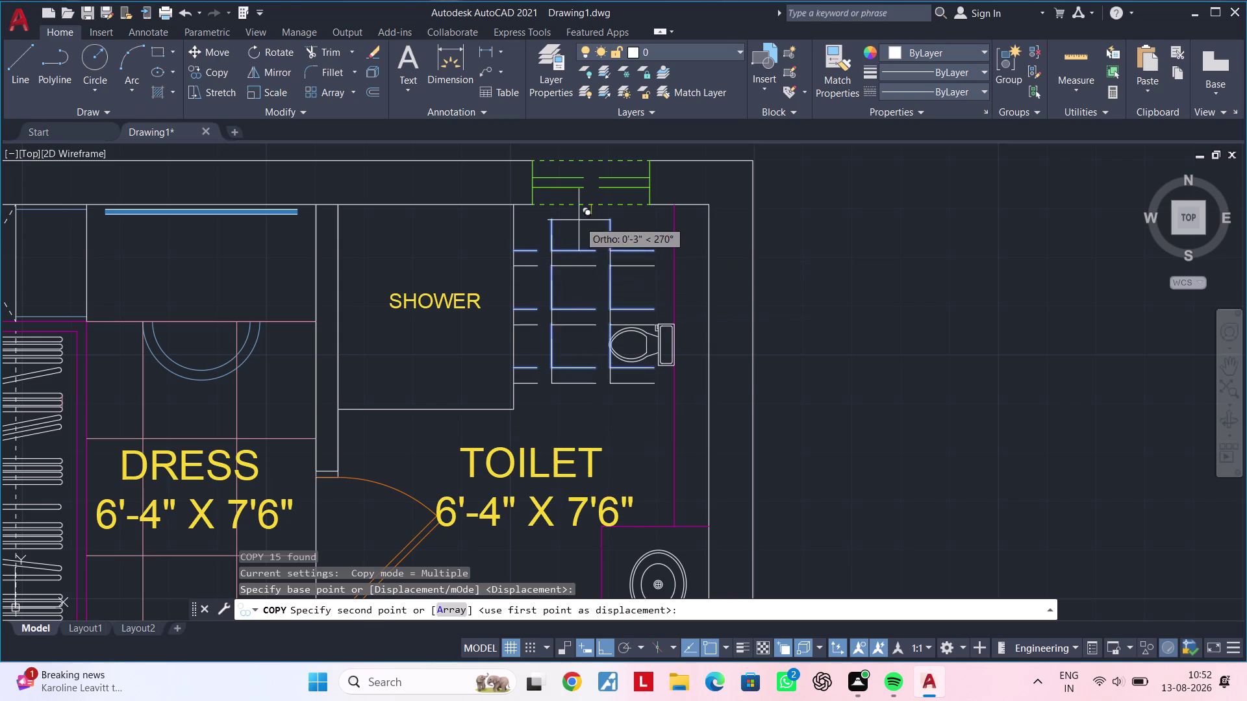
key(Escape)
key(Escape)
key(Escape)
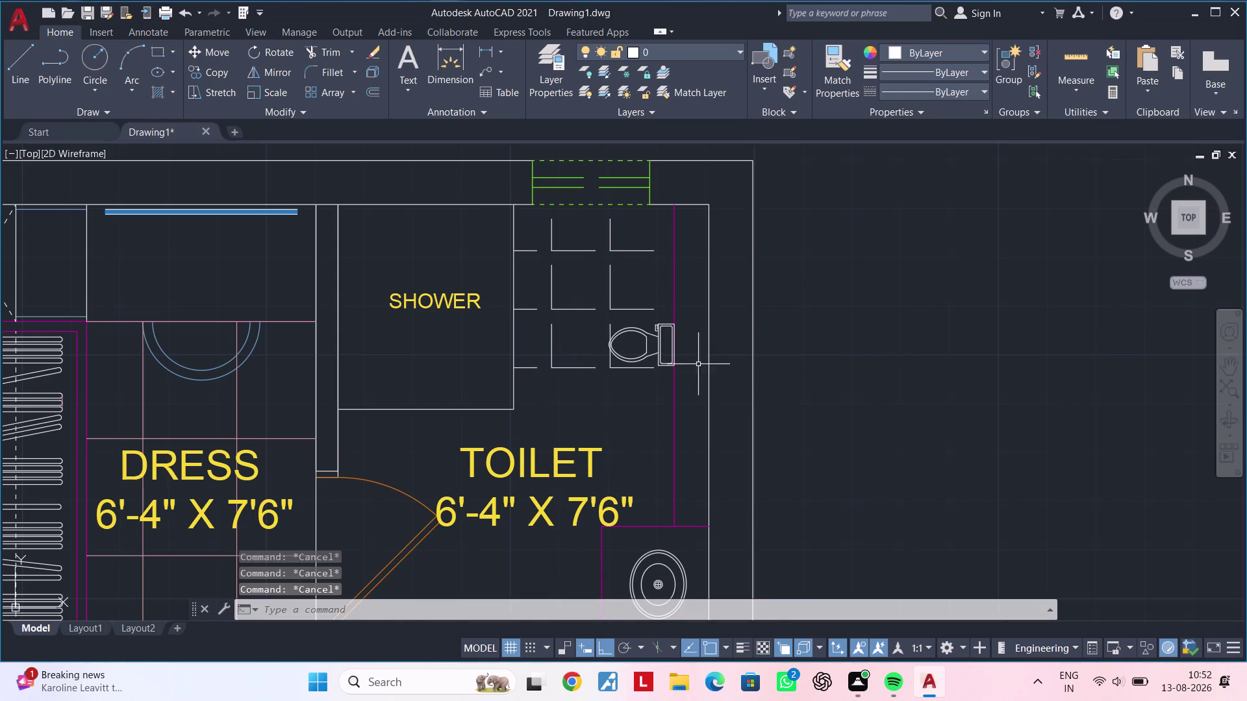
Reselect the 15-piece shelf grid with a selection window.
middle_drag(628, 368, 699, 343)
drag(561, 162, 577, 183)
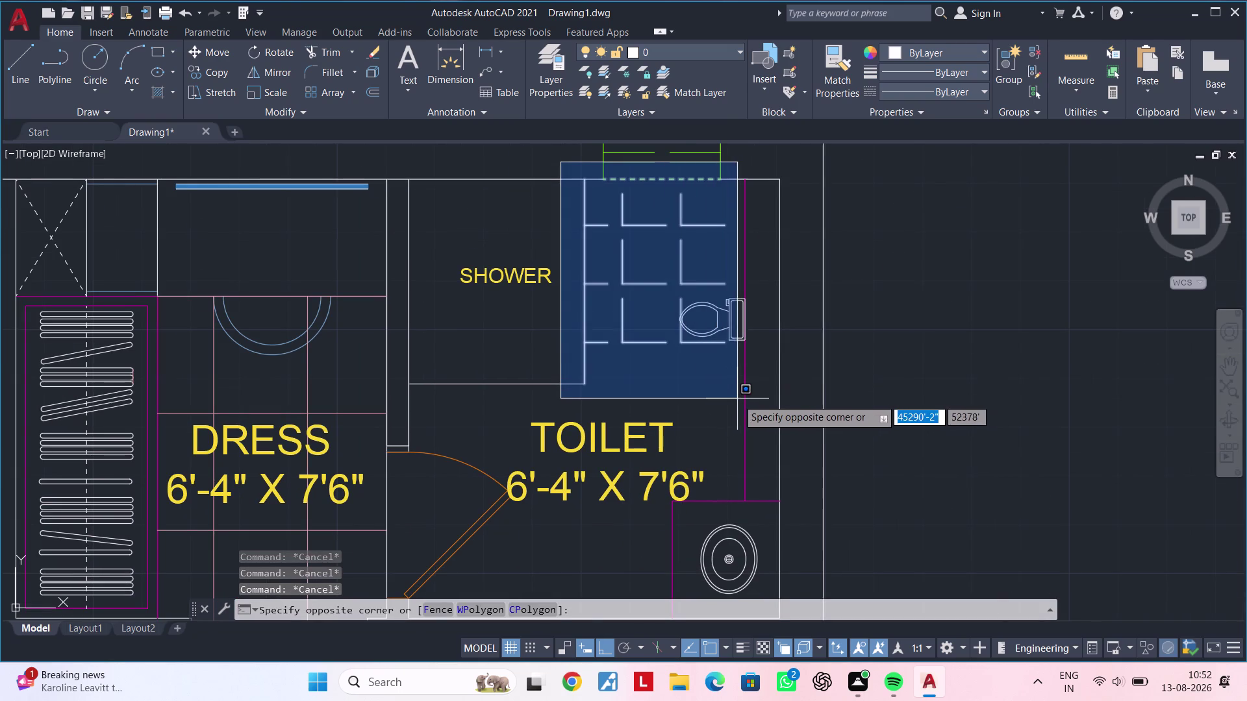
click(726, 402)
key(Escape)
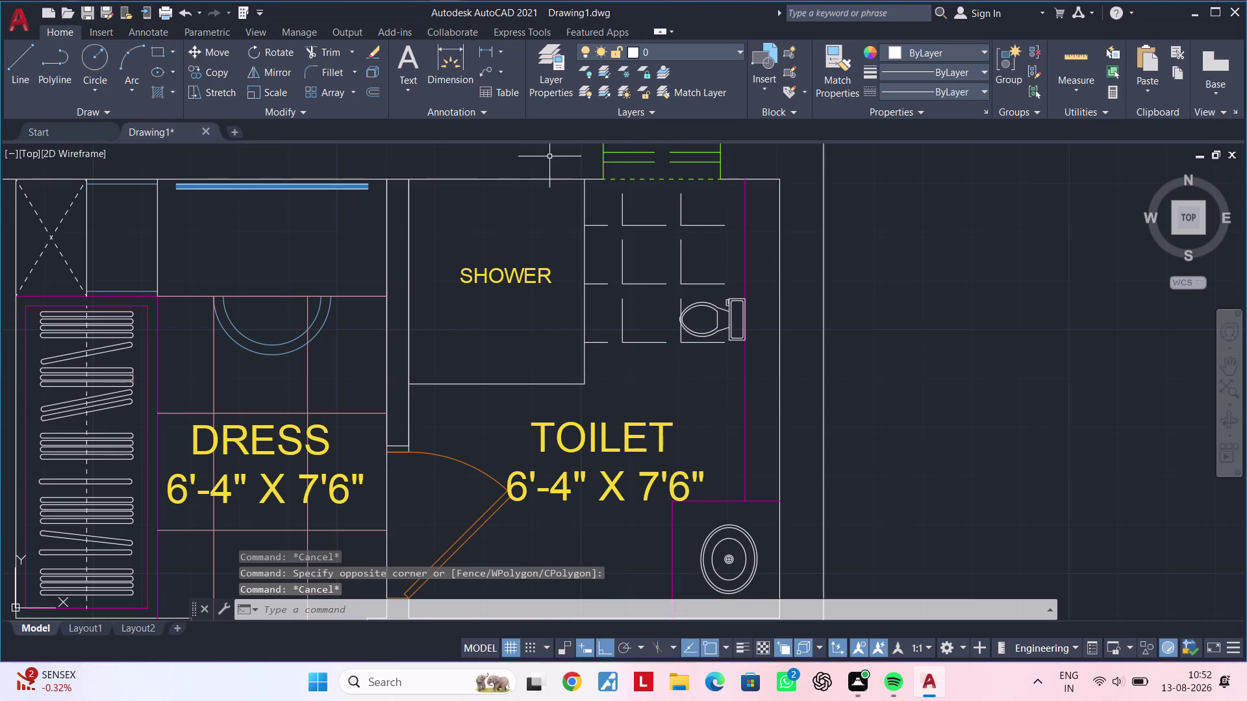
click(563, 162)
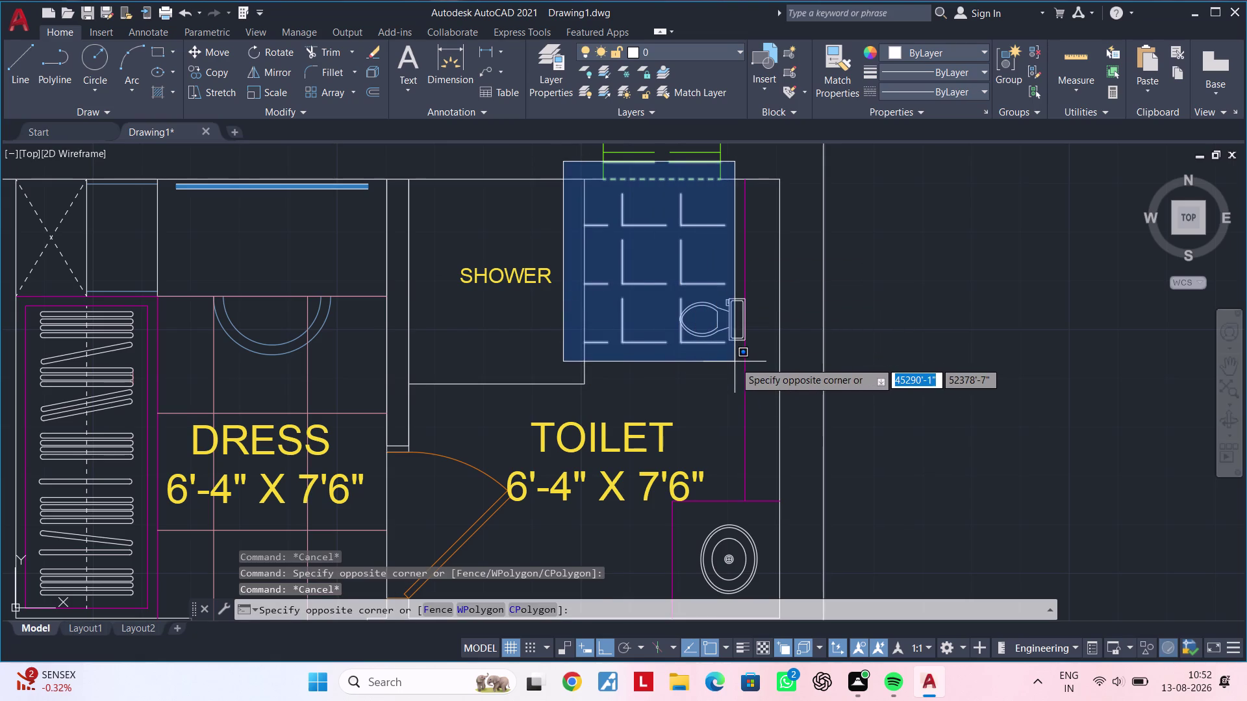
click(735, 362)
key(Escape)
key(Escape)
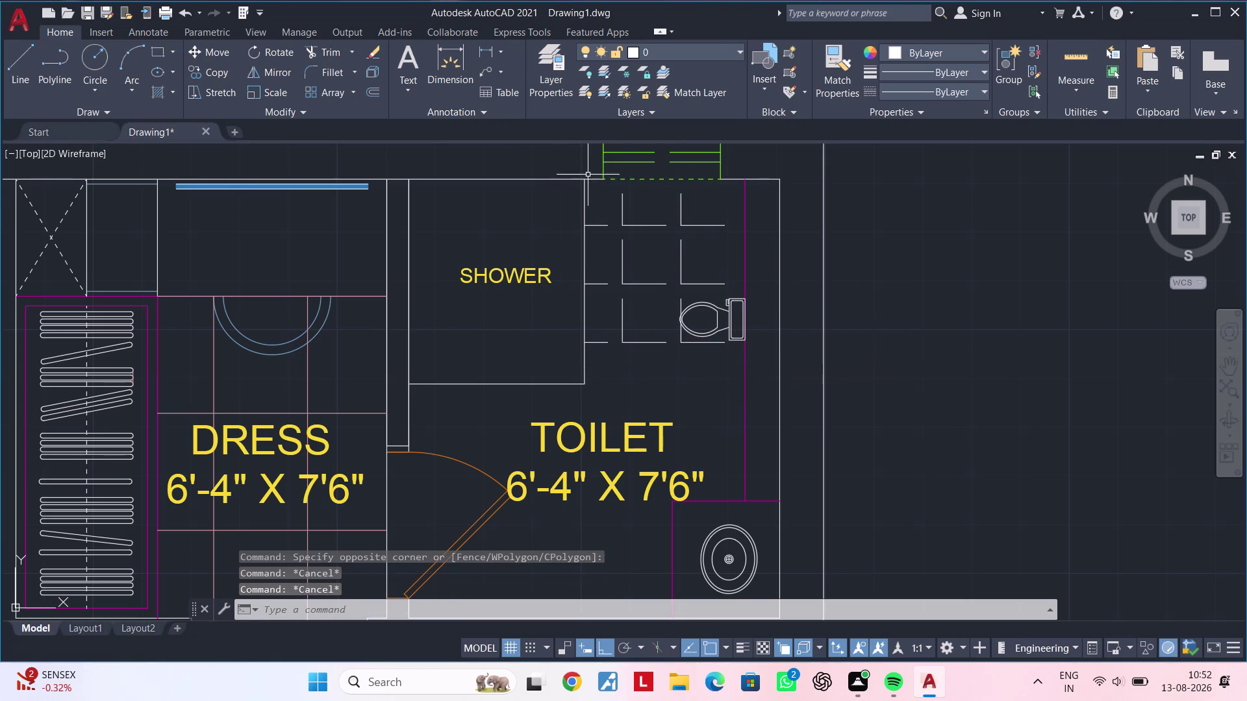
click(580, 191)
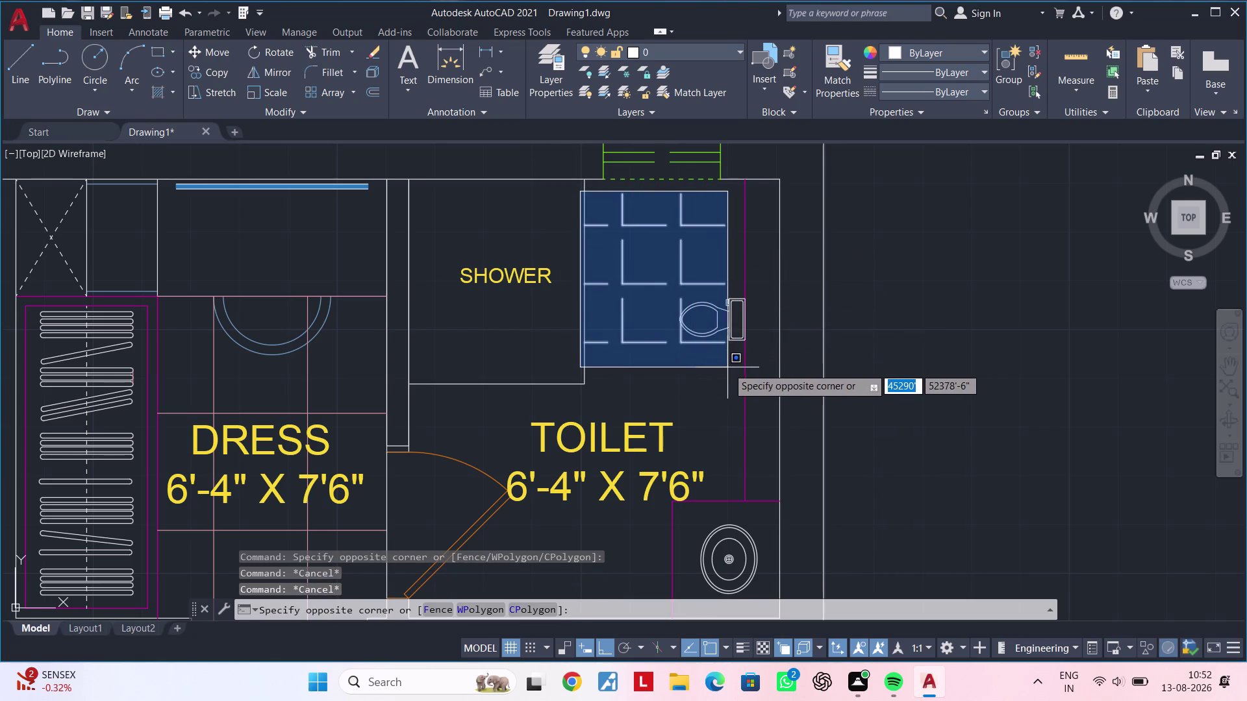
click(730, 367)
Copy the shelf grid from its corner to two spots in the lower toilet.
text(co)
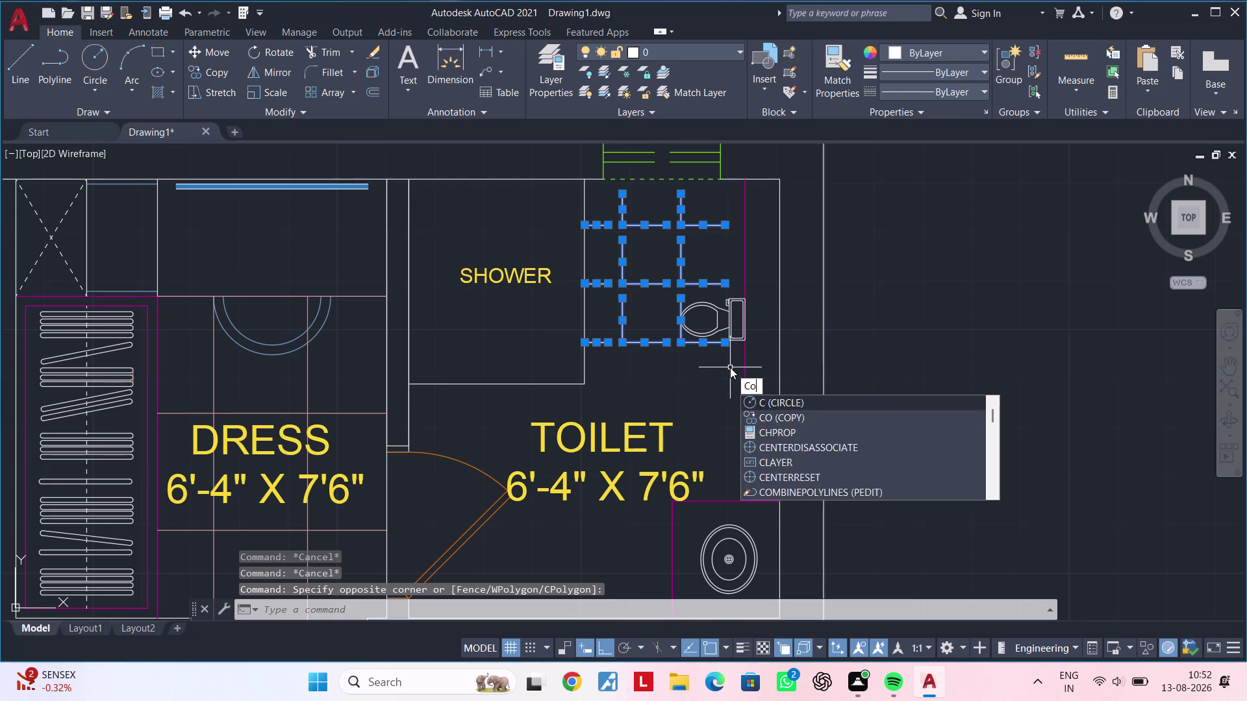
key(space)
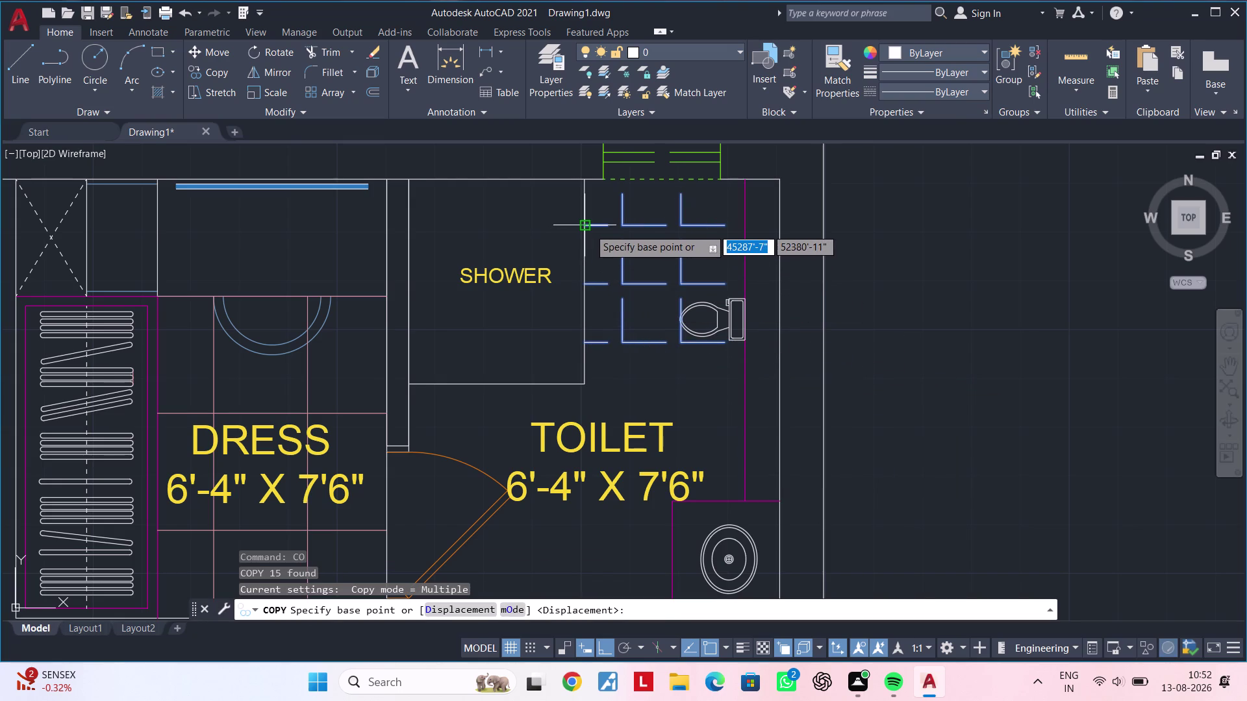
click(589, 229)
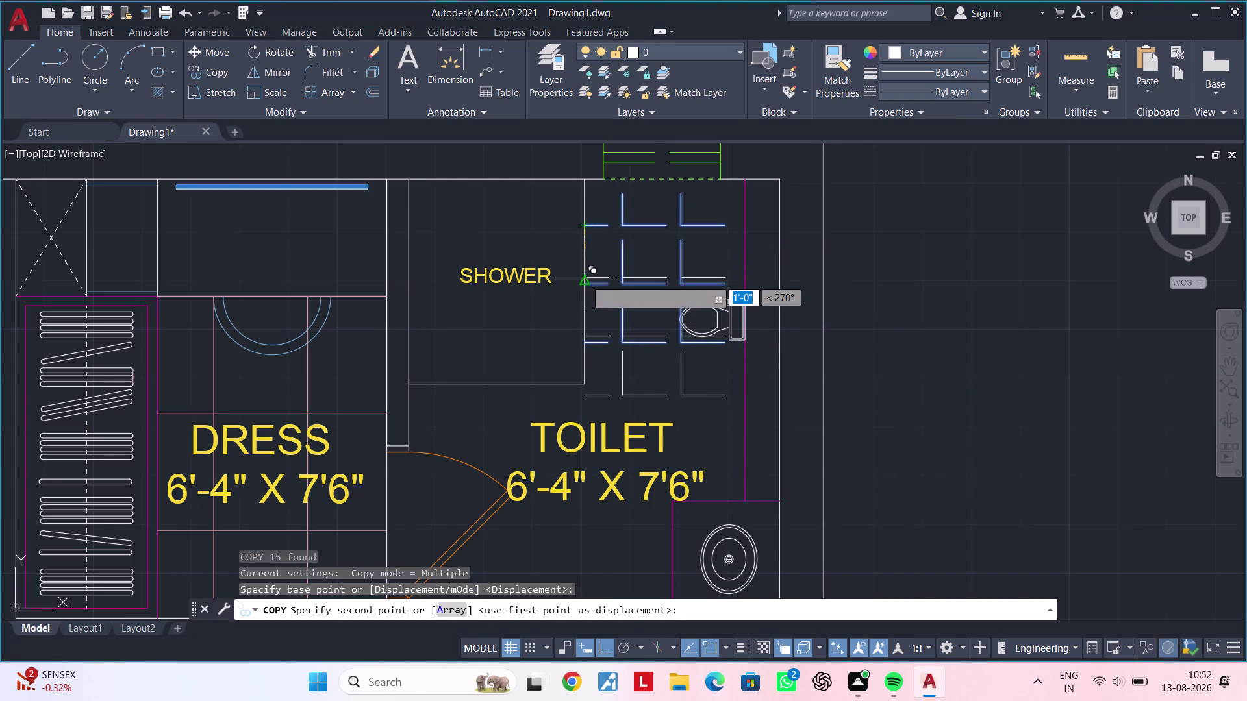
click(588, 383)
middle_drag(576, 433, 615, 234)
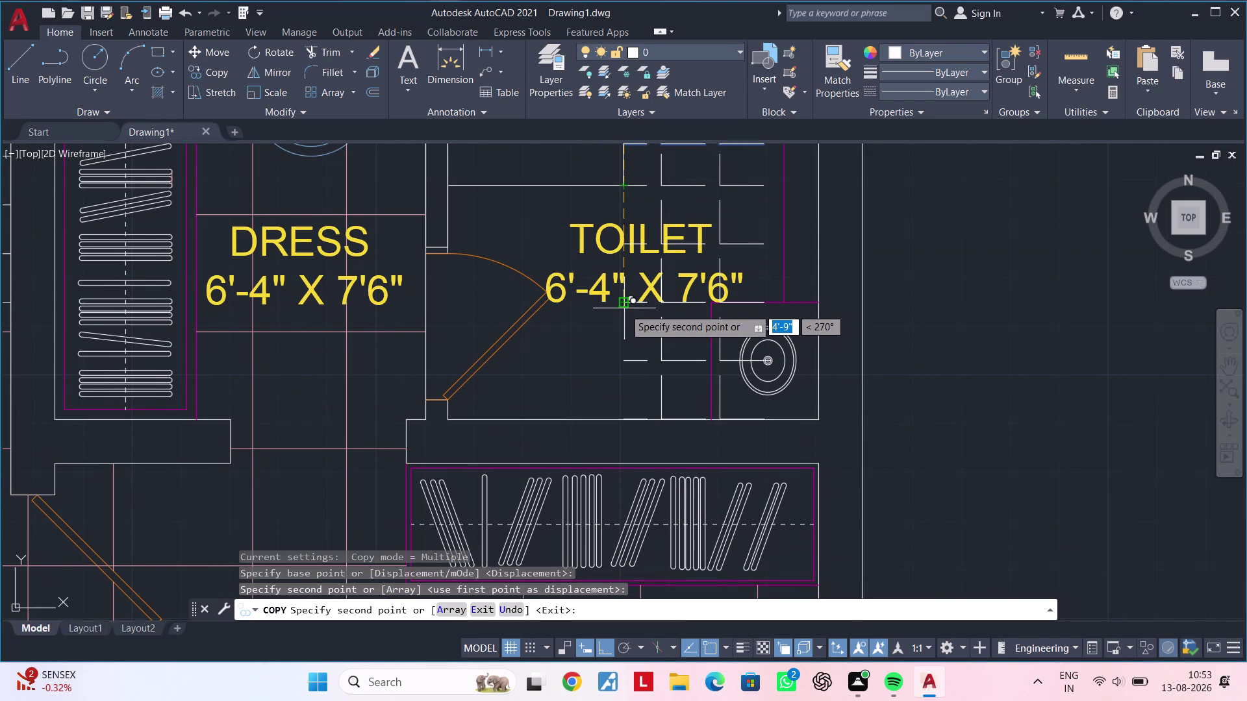
click(624, 305)
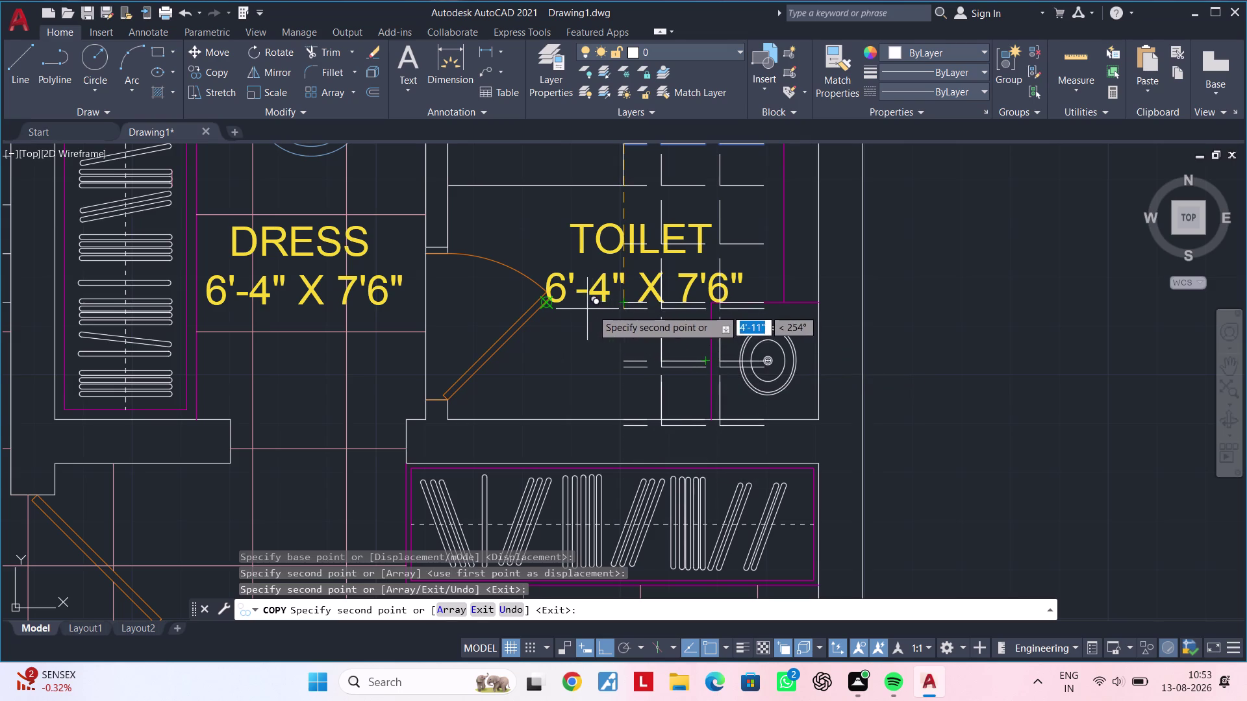
End the copy and pan the view to the wash basin area.
scroll(down, 3)
middle_drag(579, 333, 580, 392)
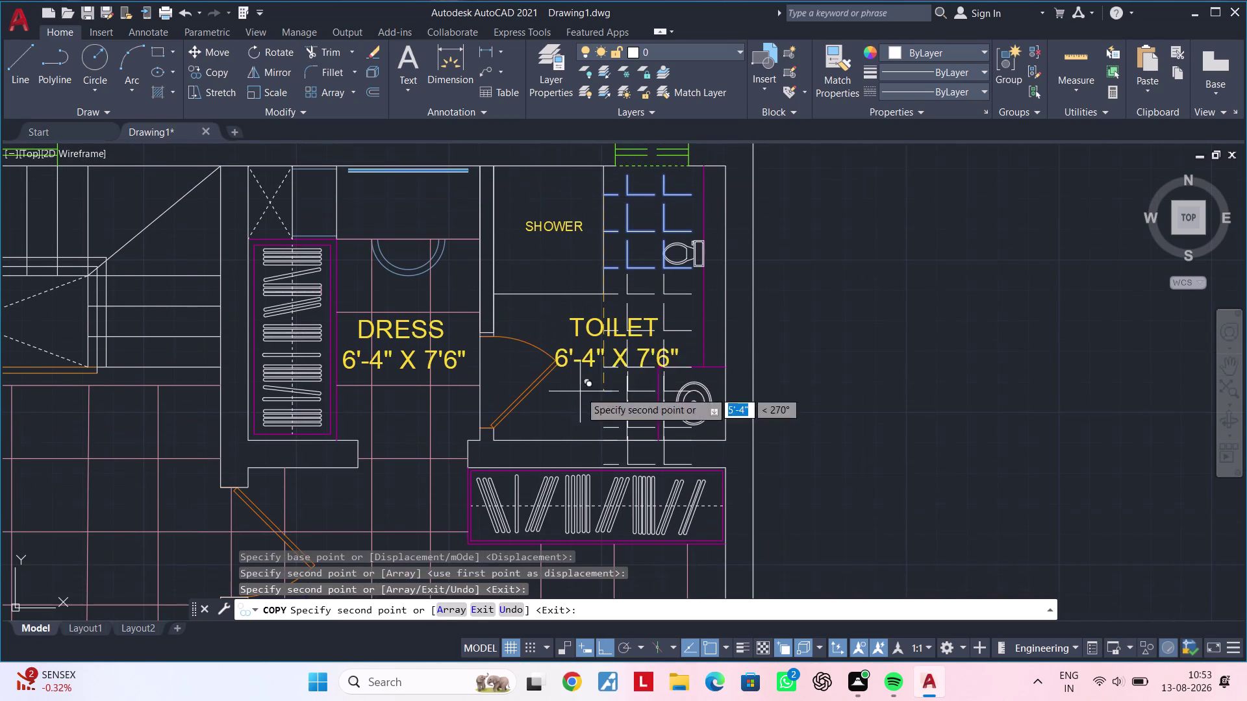
key(Escape)
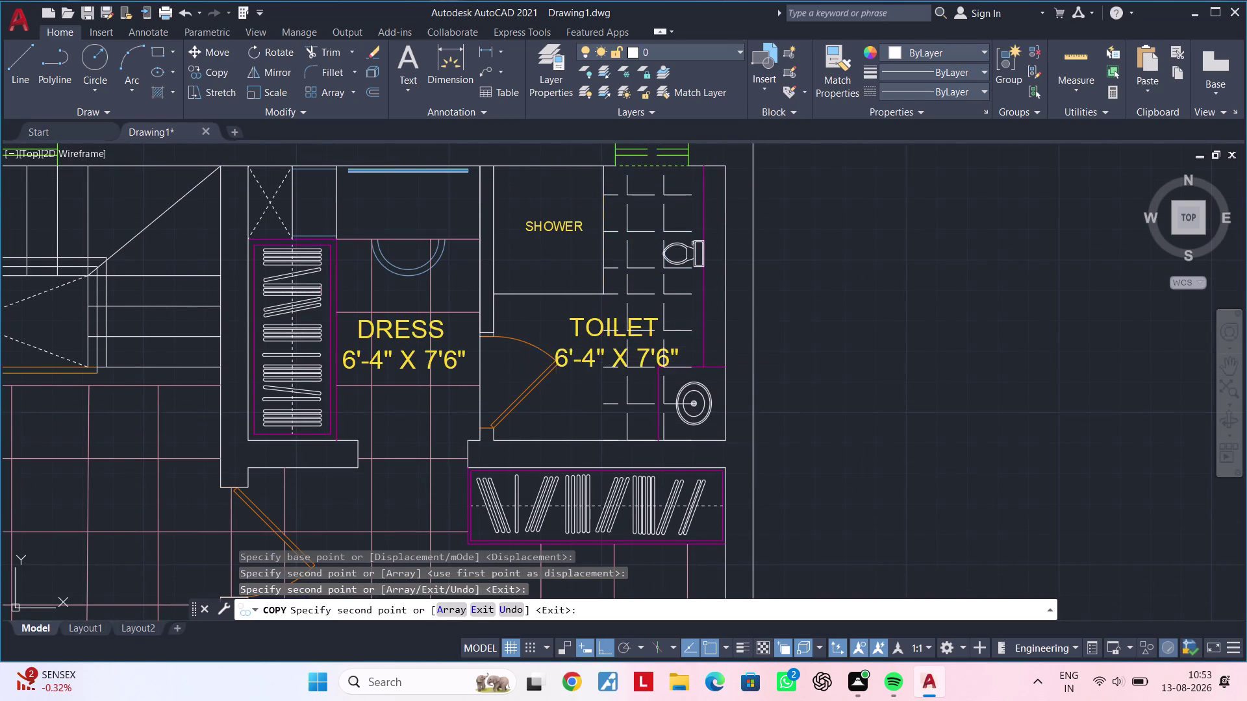
key(Escape)
key(Escape)
middle_drag(594, 408, 588, 379)
key(Escape)
scroll(up, 3)
middle_drag(605, 407, 595, 389)
key(Escape)
key(Escape)
key(Escape)
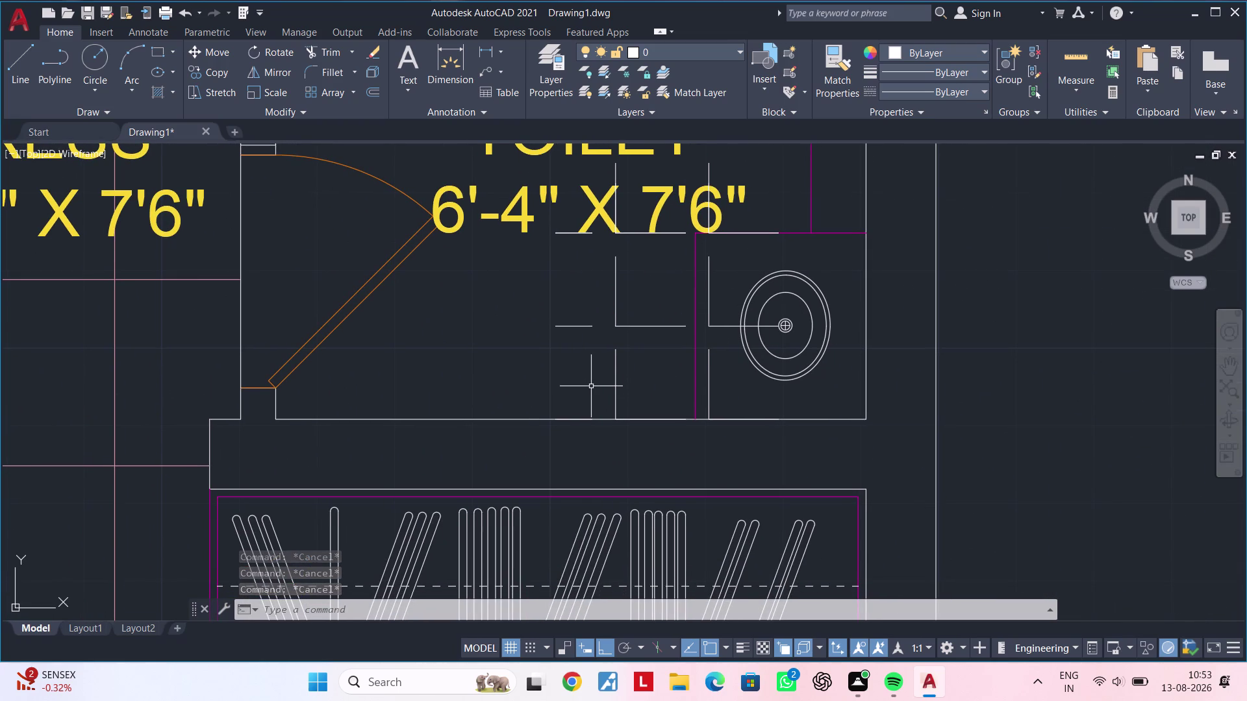
Bring the toilet's bottom wall into view and select its line.
scroll(down, 3)
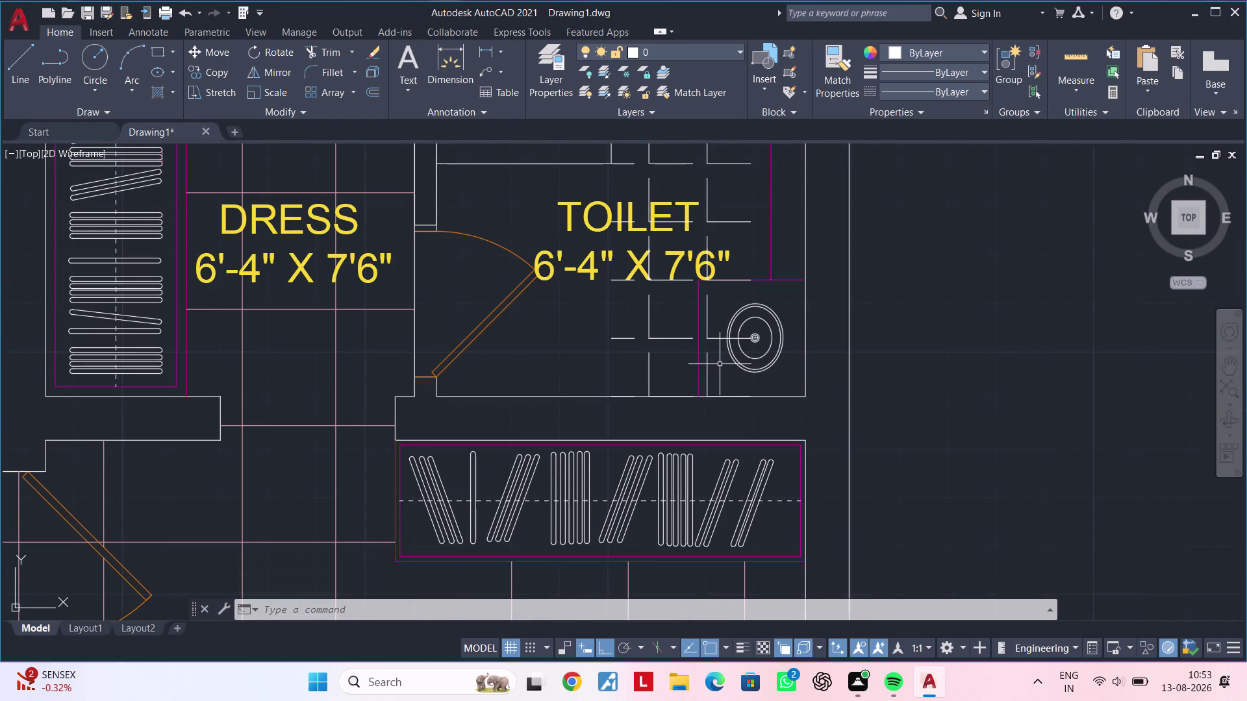
middle_drag(725, 367, 655, 465)
middle_drag(655, 462, 677, 431)
middle_drag(648, 448, 667, 418)
scroll(up, 3)
middle_drag(639, 413, 610, 415)
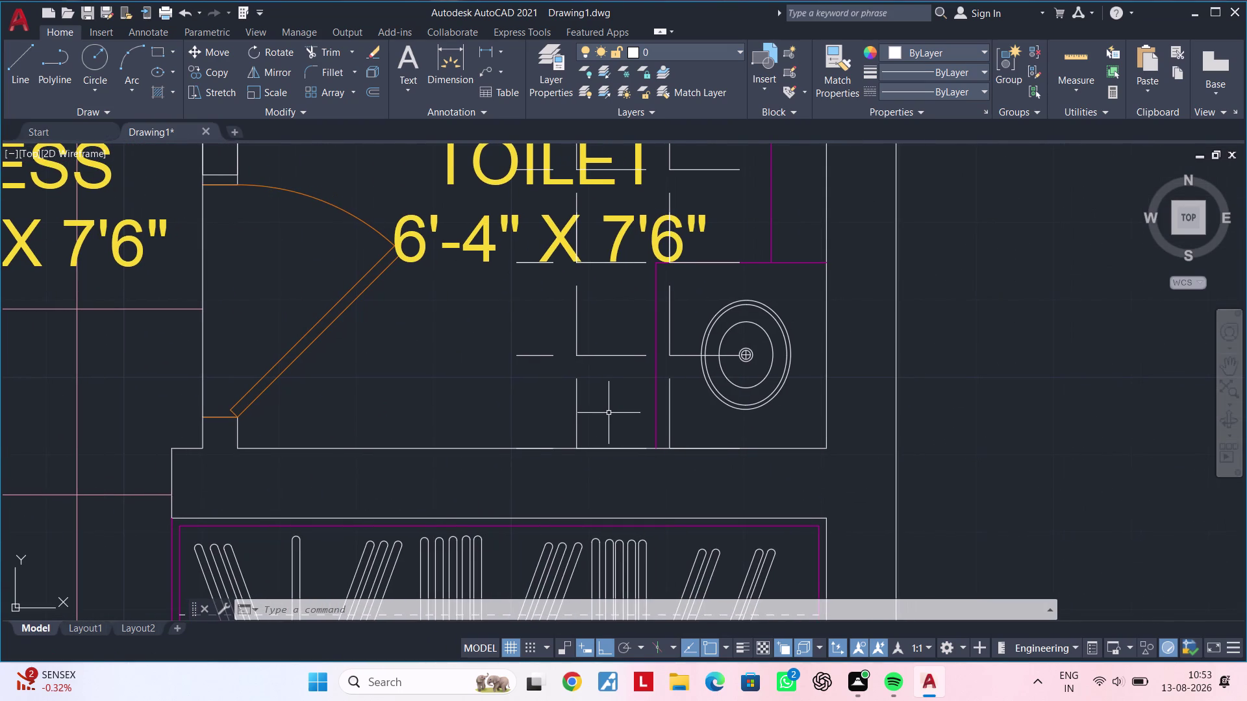
middle_drag(598, 419, 583, 425)
middle_drag(582, 424, 584, 414)
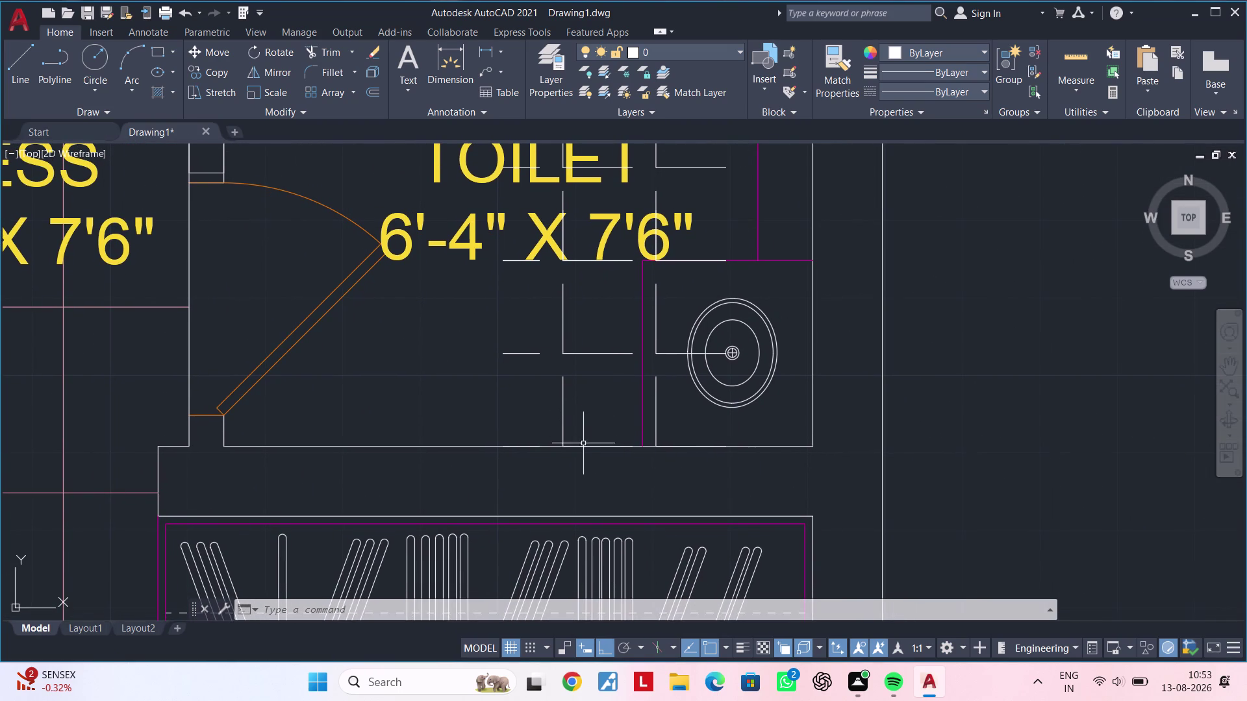
click(582, 447)
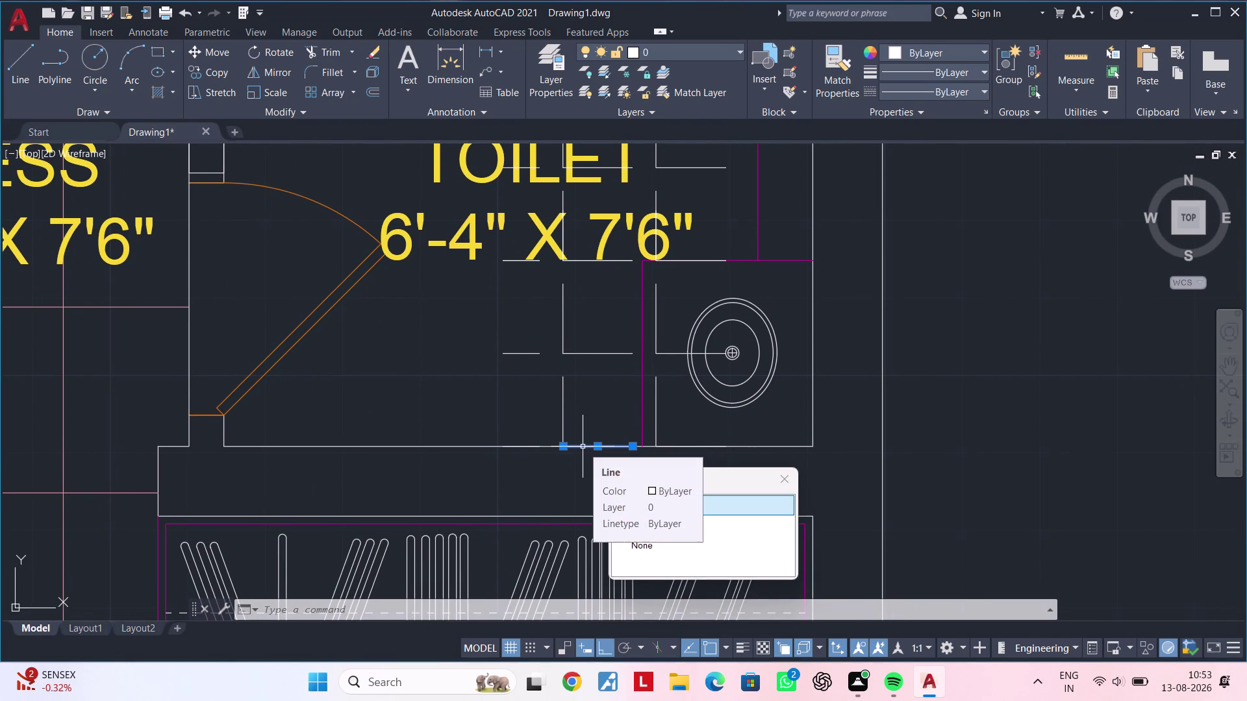
Attempt a 2" offset of the wall line, then cancel the failed entry.
text(of)
key(space)
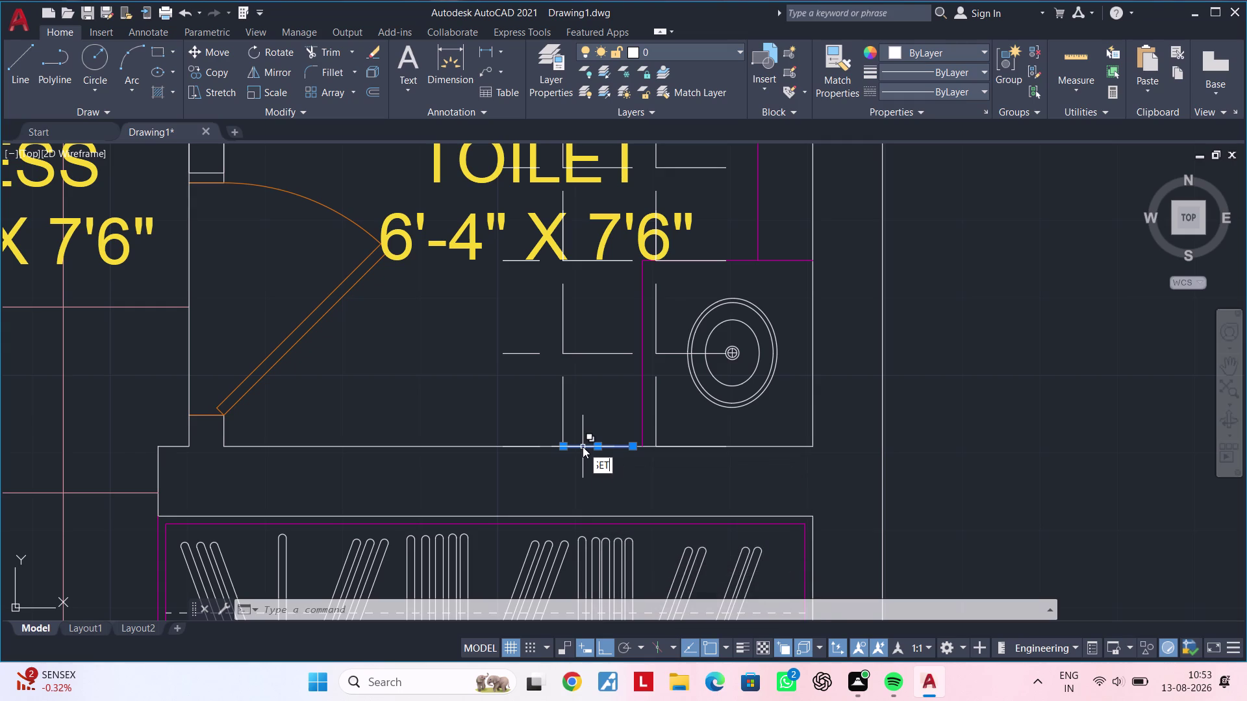
text(2")
key(Return)
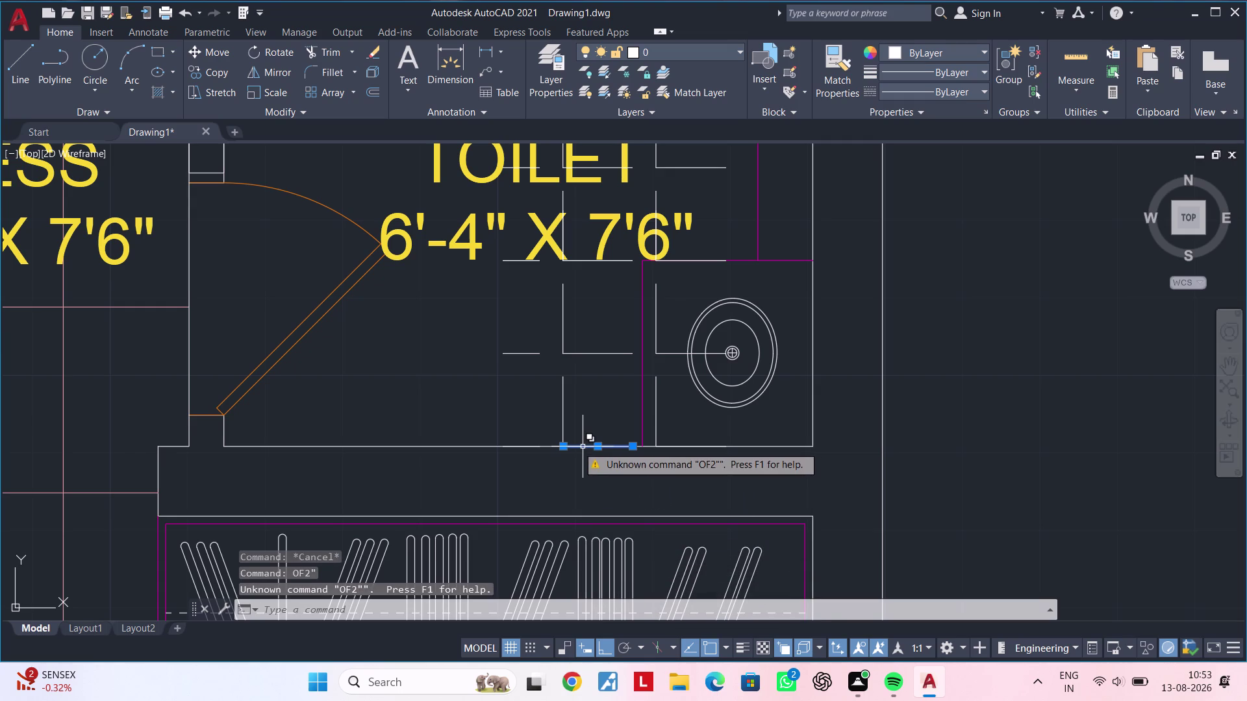
key(Escape)
key(Escape)
Offset the bottom wall line 2" into the toilet.
click(587, 449)
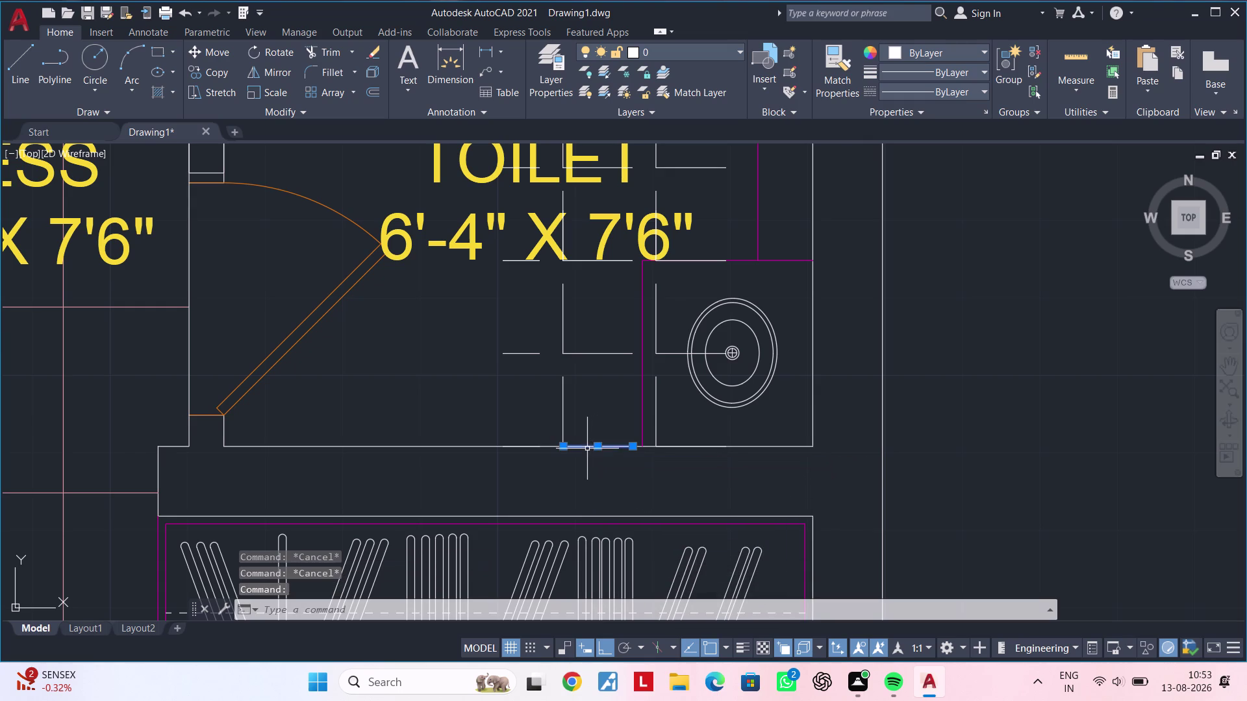
text(of)
key(space)
text(2")
key(Return)
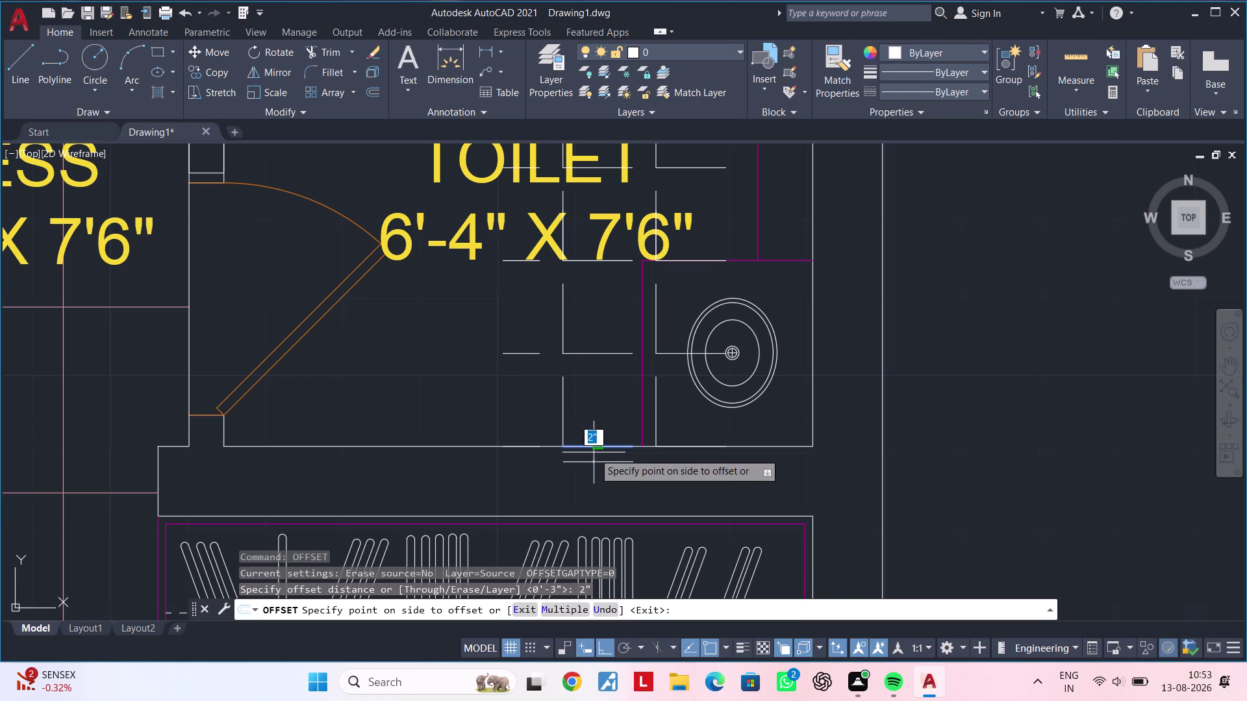
click(595, 427)
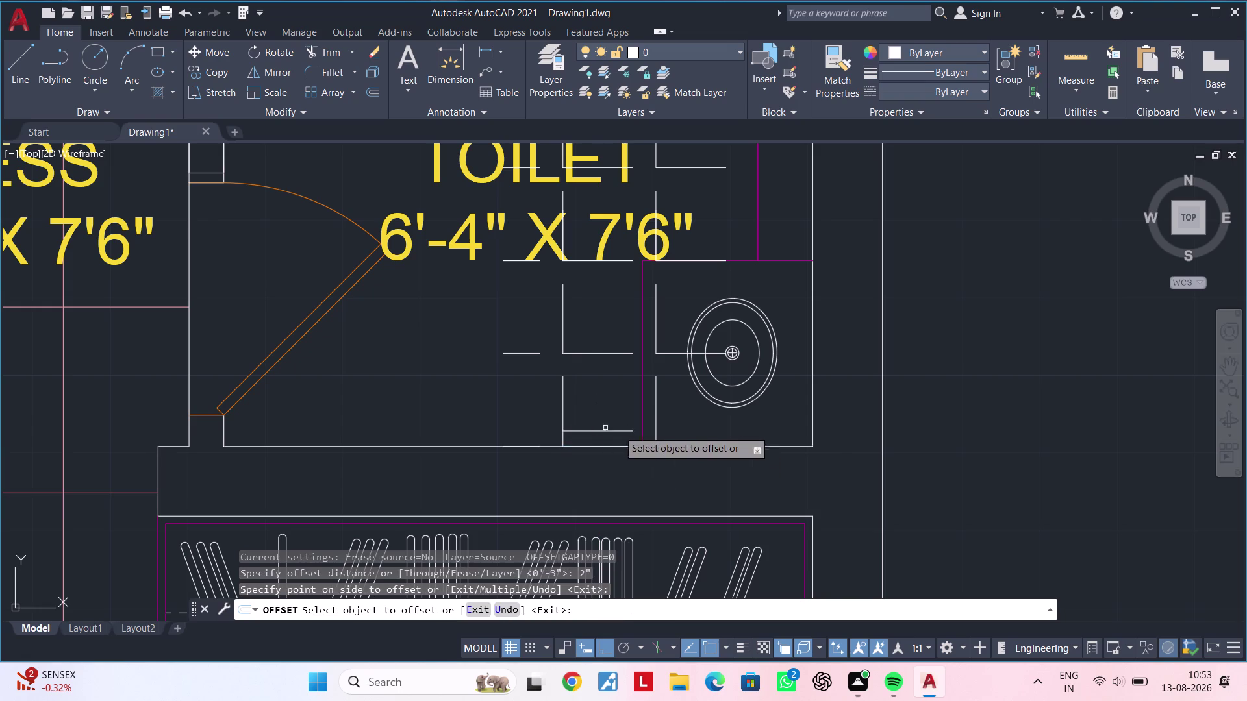
Offset two more wall lines 2" inward.
click(685, 445)
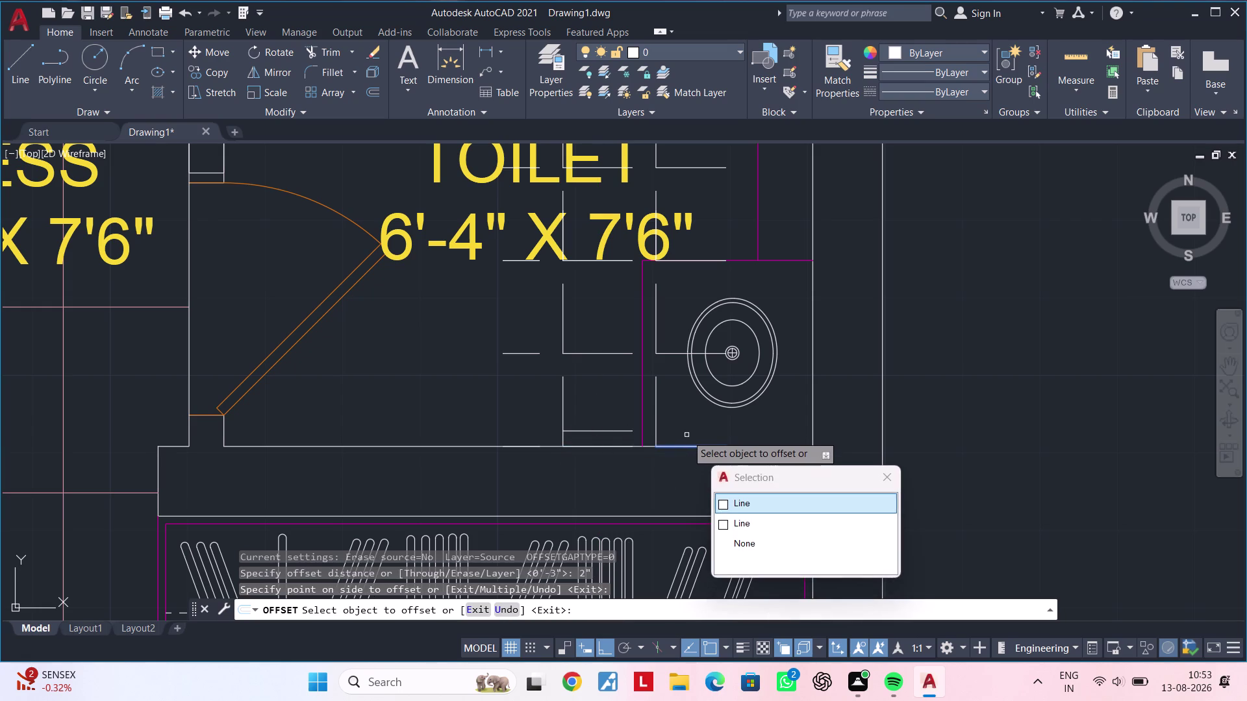
key(space)
click(687, 436)
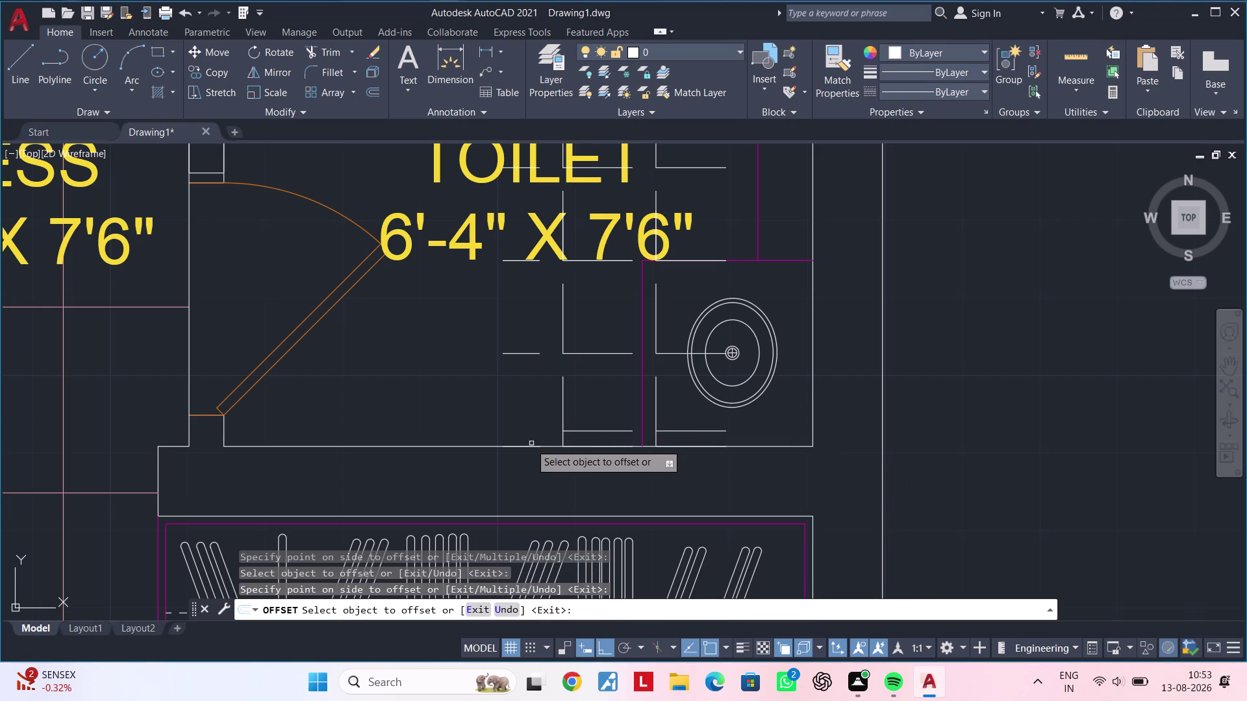
click(525, 448)
key(space)
click(523, 396)
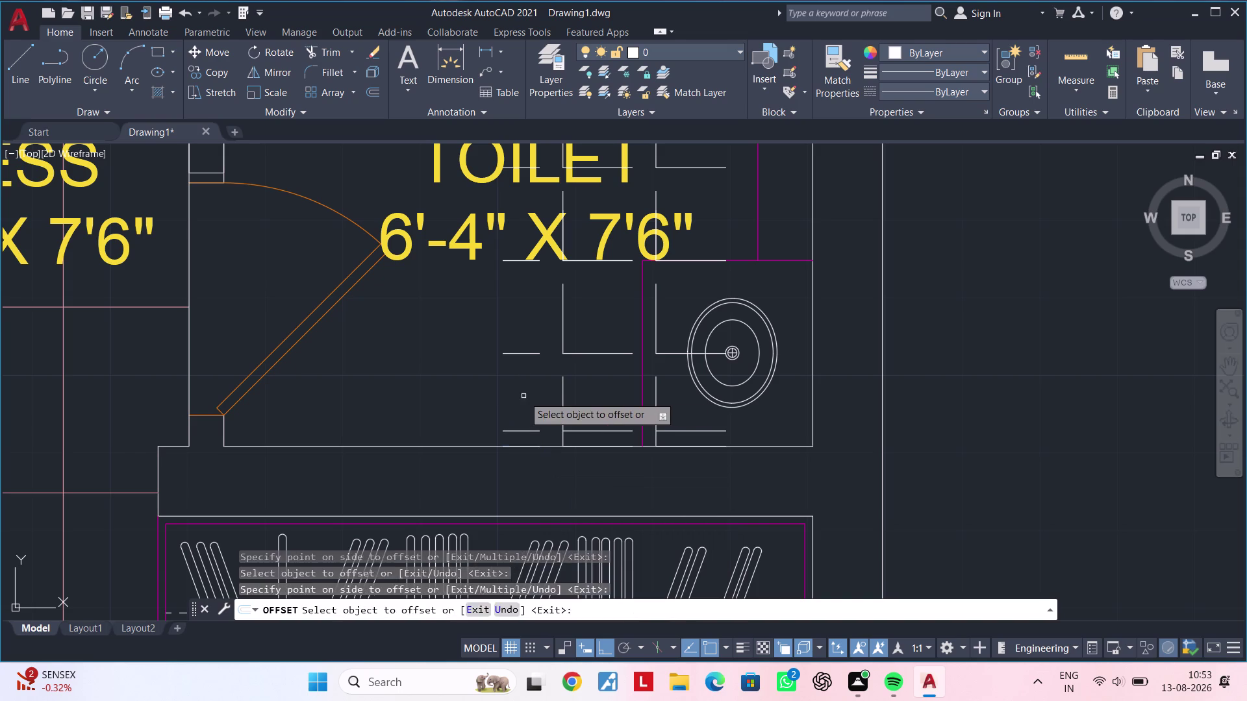
key(Escape)
key(Escape)
Cancel a started trim and delete the overlapping bottom line.
text(tr)
key(space)
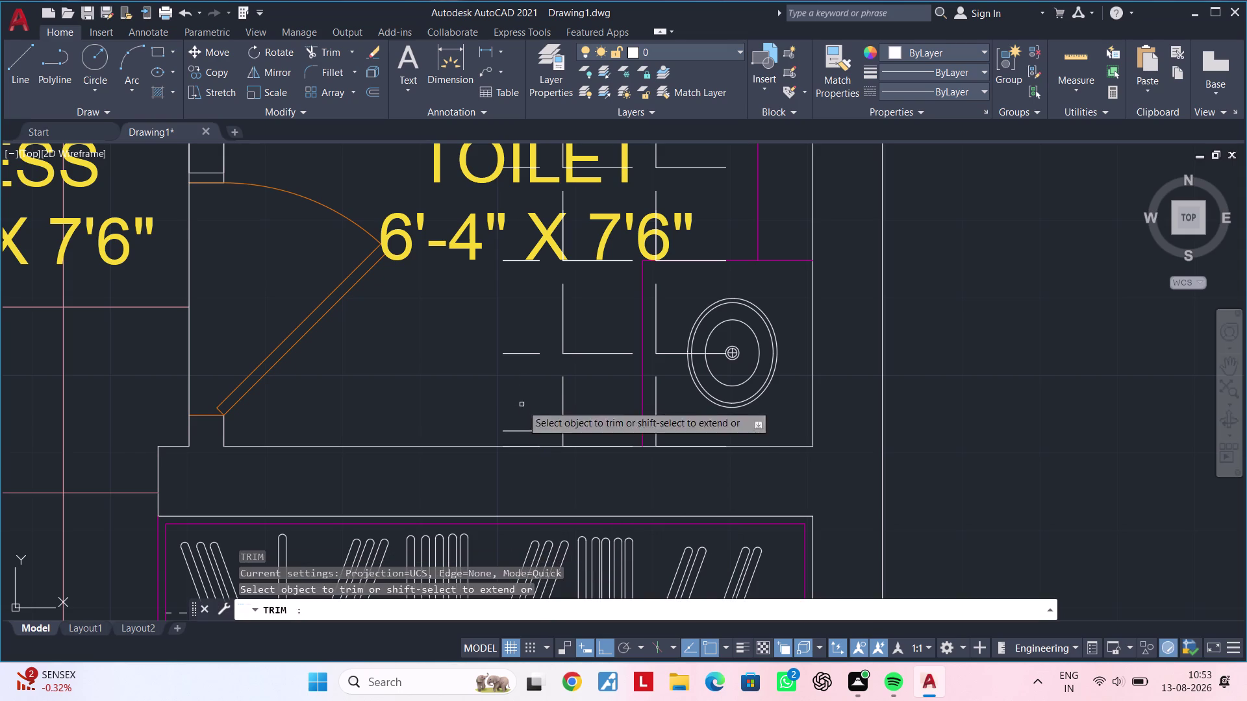
key(Escape)
key(Escape)
click(522, 448)
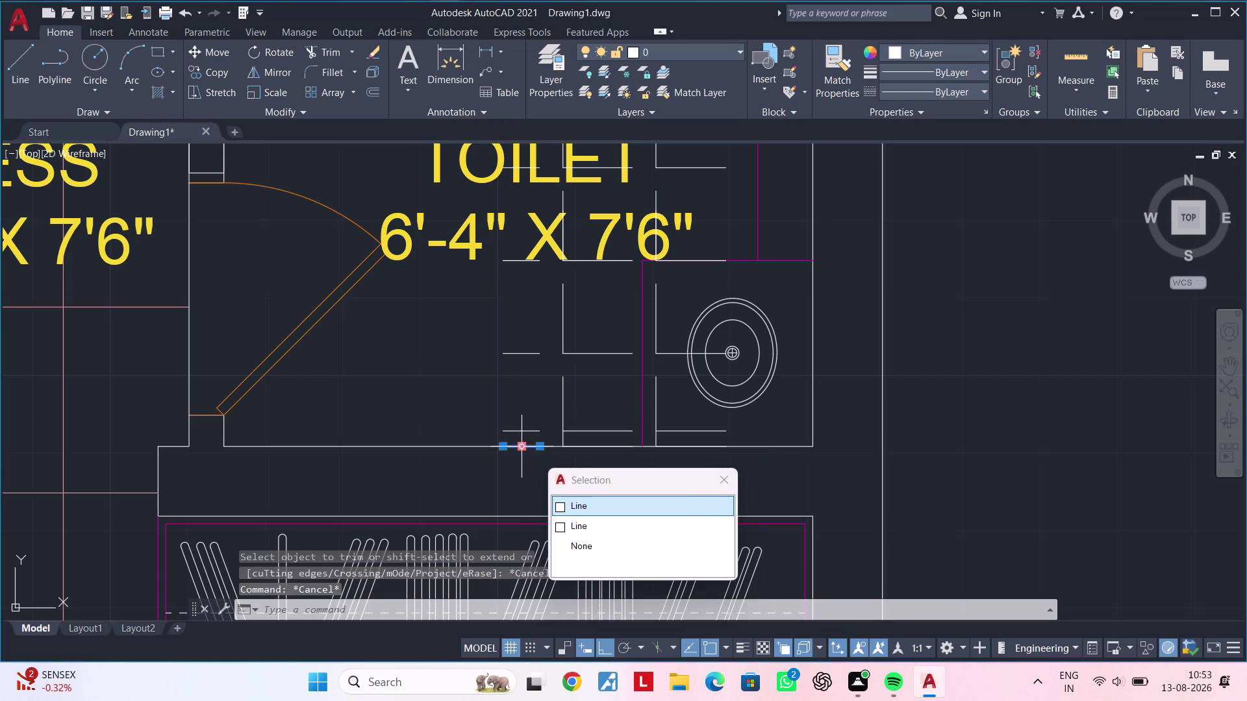
key(Delete)
Trim six excess pieces off the offset lines.
text(tr)
key(space)
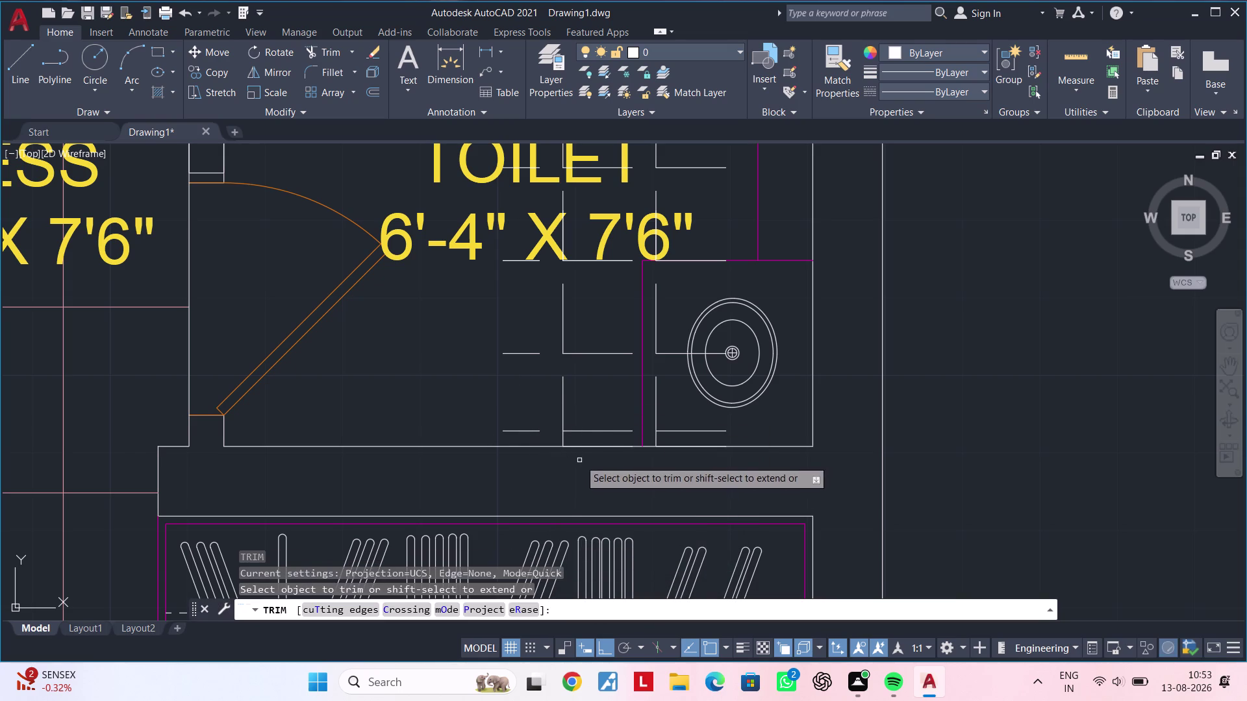
click(564, 442)
click(574, 445)
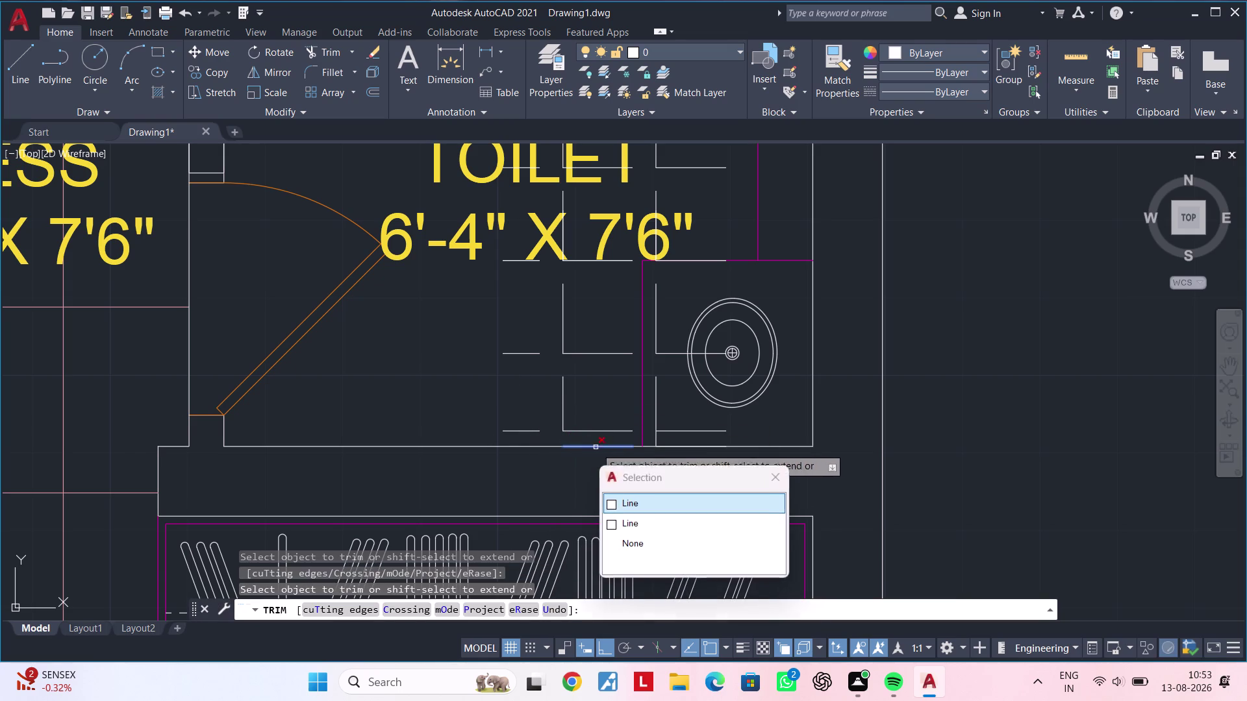
click(635, 502)
click(690, 448)
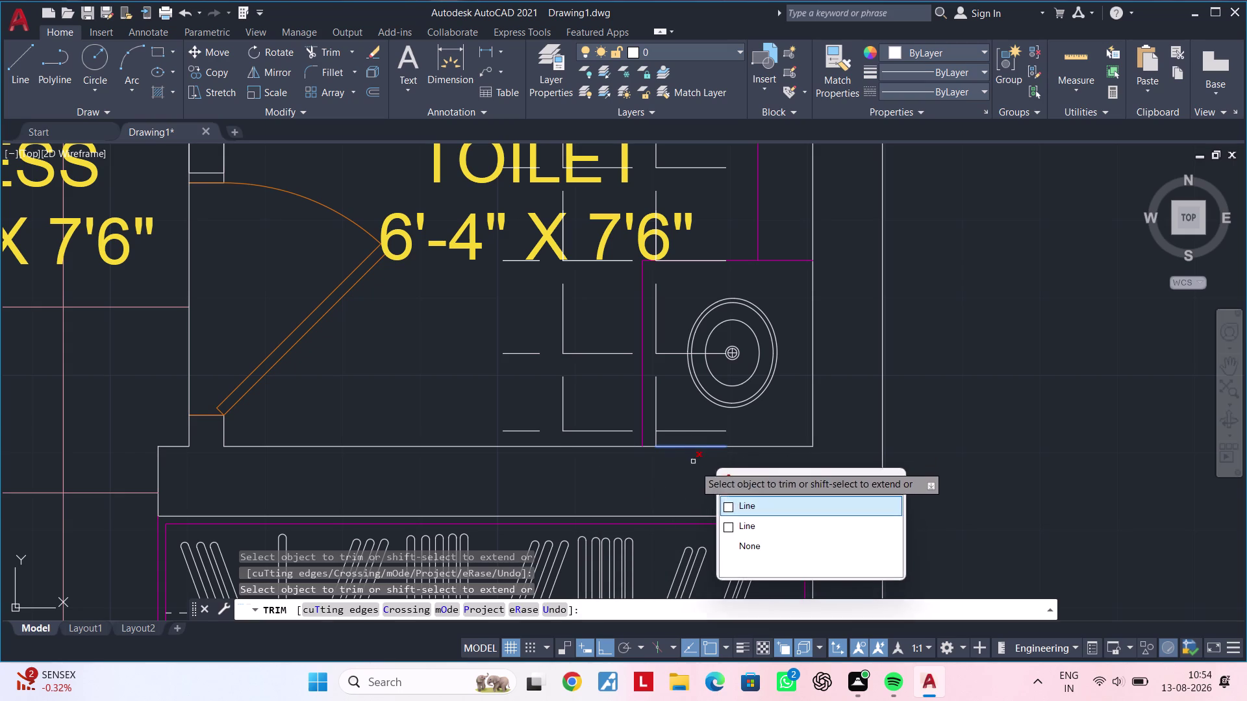
click(724, 500)
click(656, 439)
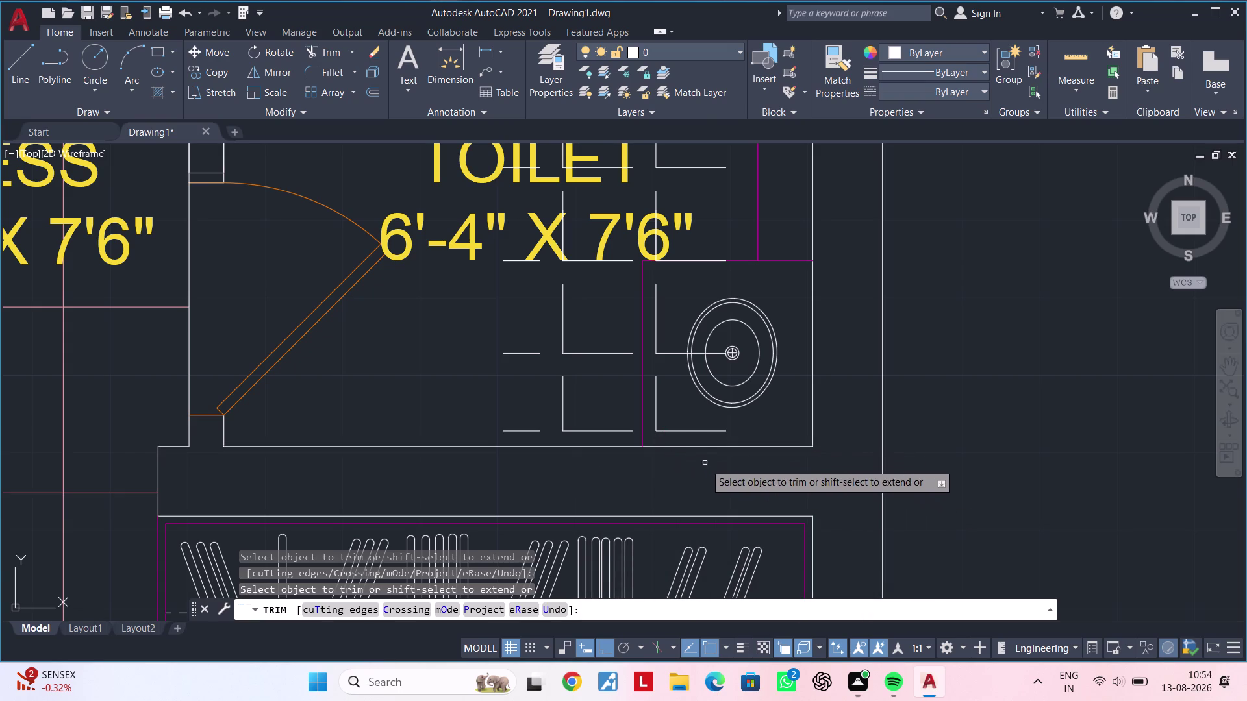
Pan to show the whole toilet and end the trim.
scroll(down, 3)
middle_drag(658, 480, 656, 509)
middle_drag(627, 496, 692, 503)
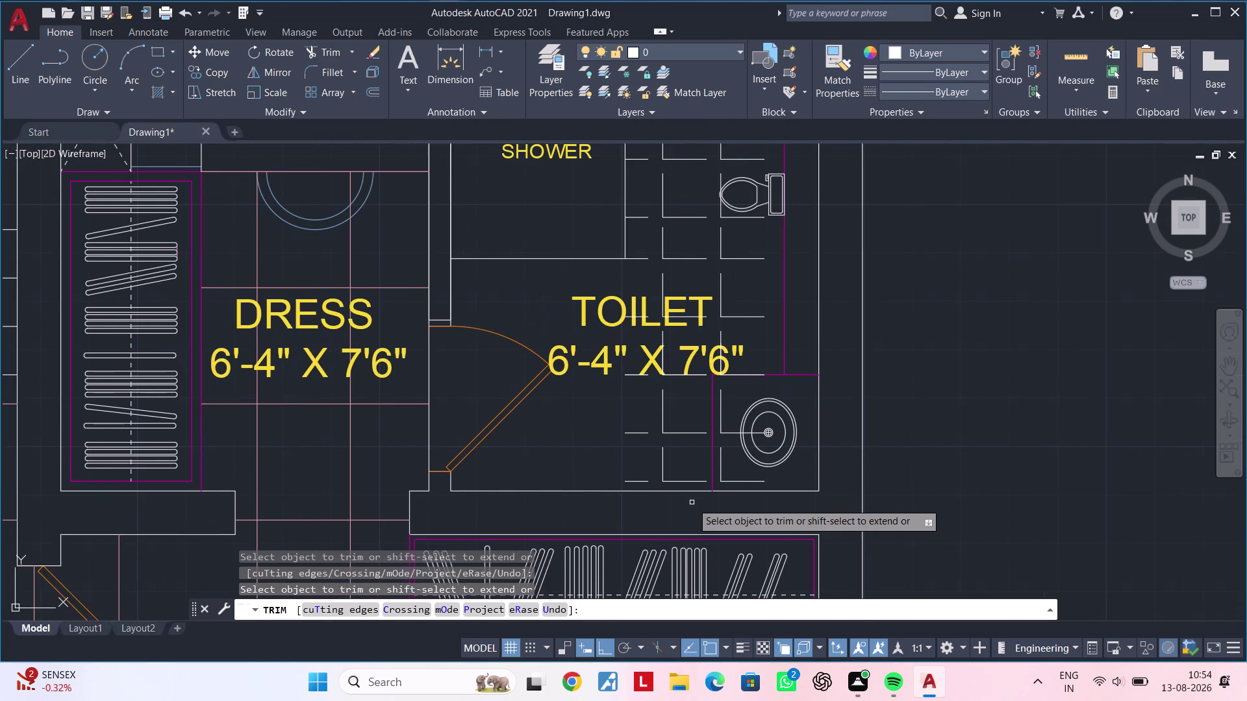
middle_drag(692, 503, 660, 517)
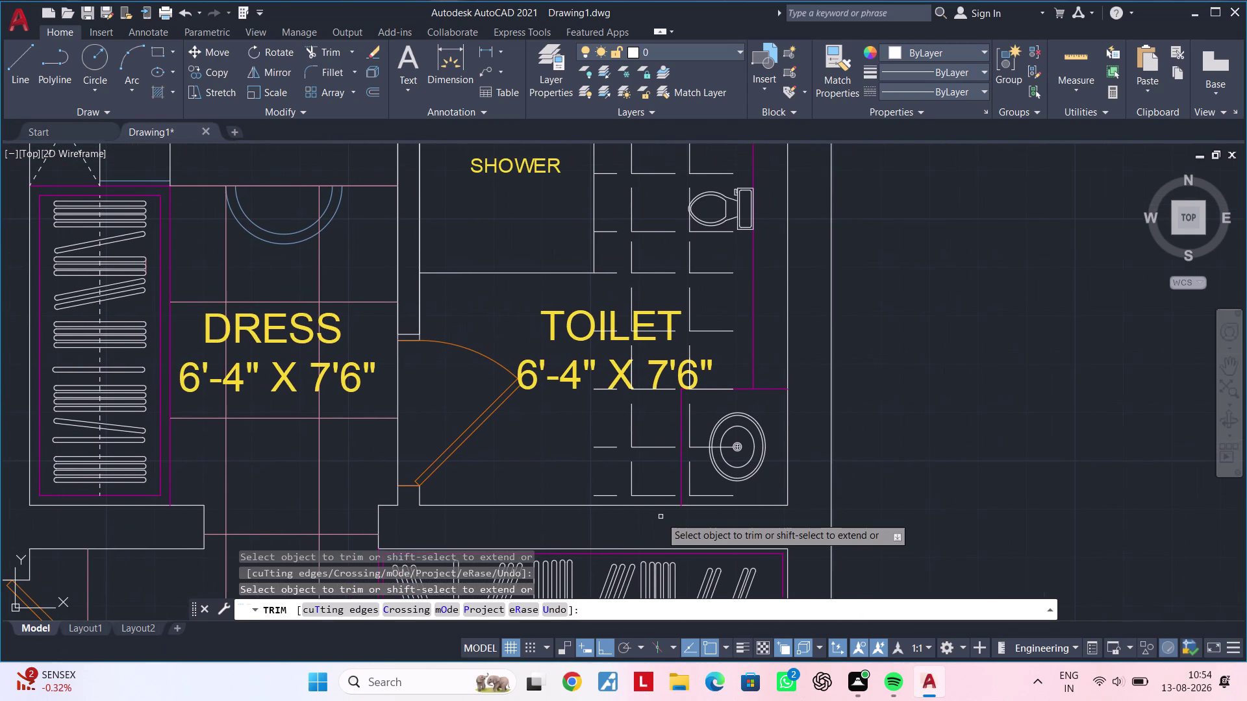
scroll(up, 3)
middle_drag(661, 517, 628, 546)
key(Escape)
Delete the lines left of the wash basin, then undo the deletion.
key(Escape)
key(Escape)
key(Escape)
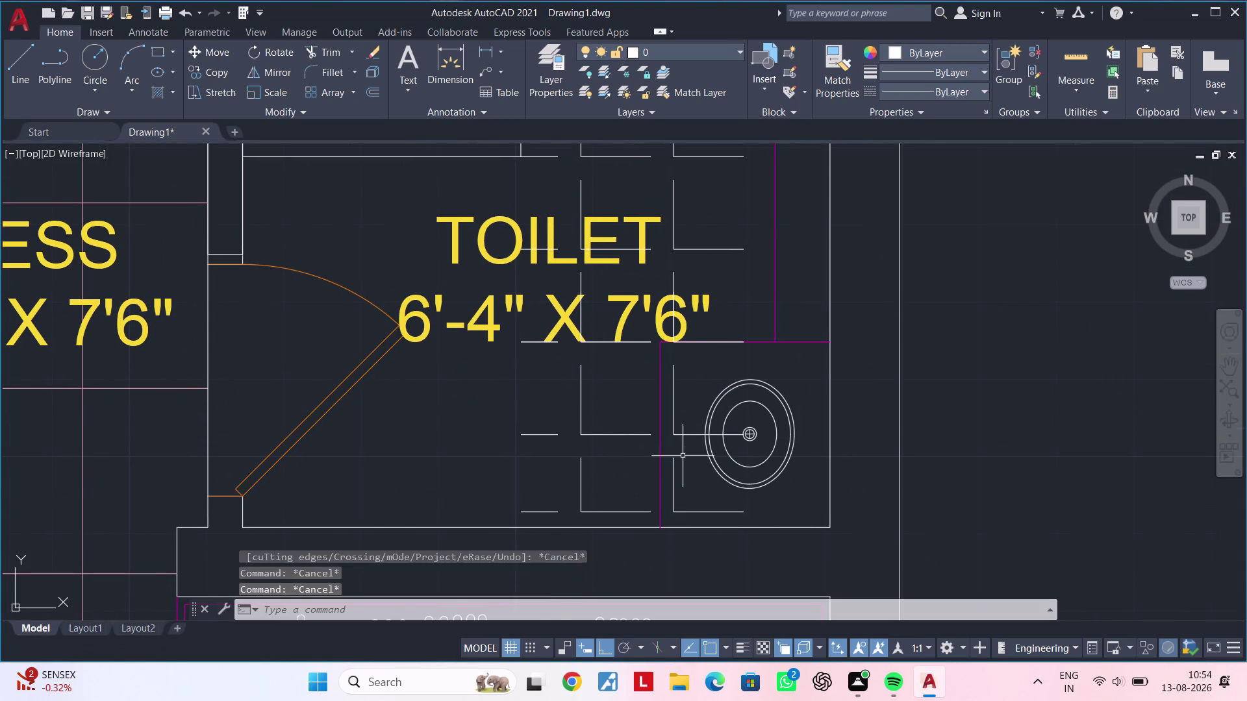
key(Escape)
drag(707, 376, 695, 411)
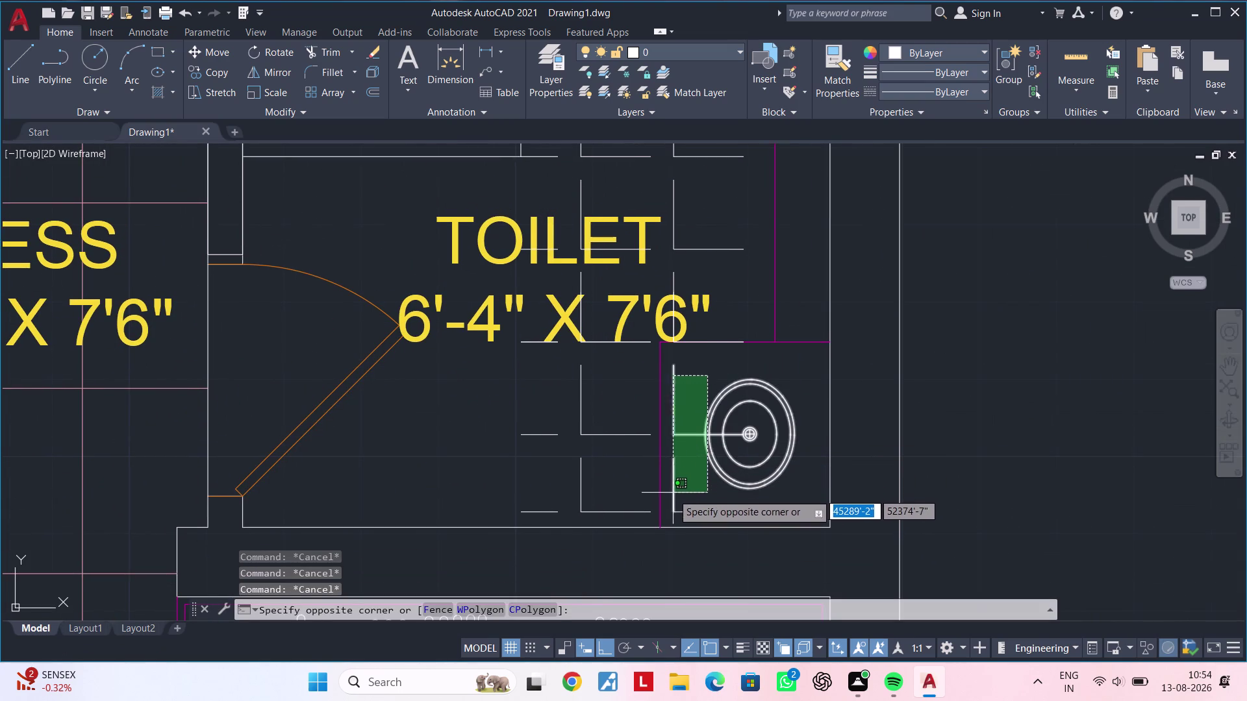
click(670, 496)
key(Delete)
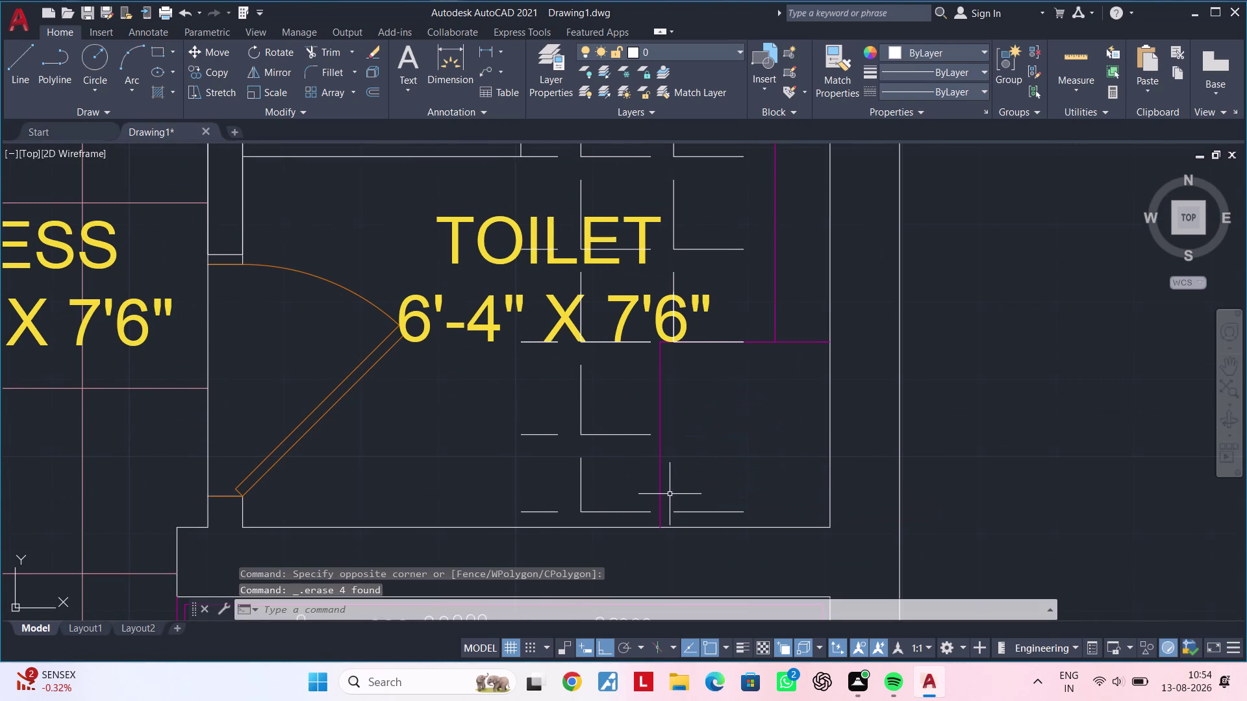
key(ctrl+z)
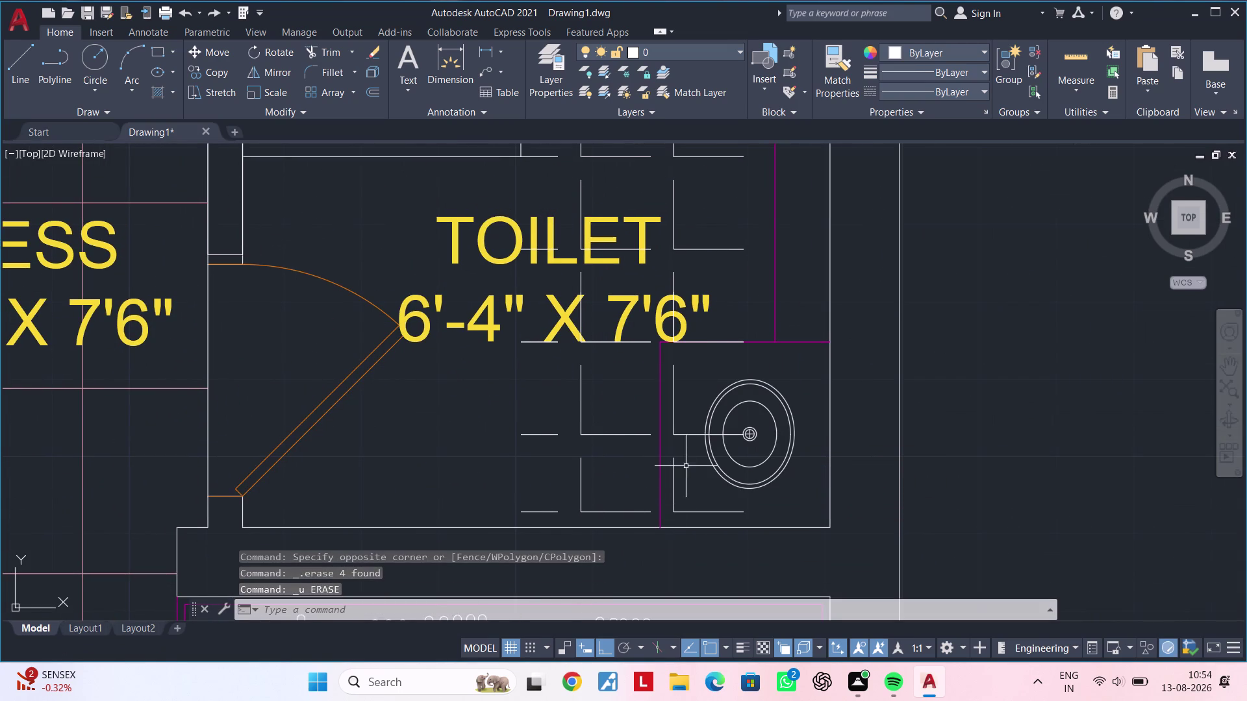
Delete the T-shaped lines beside the basin and the short line below it.
click(694, 433)
click(669, 480)
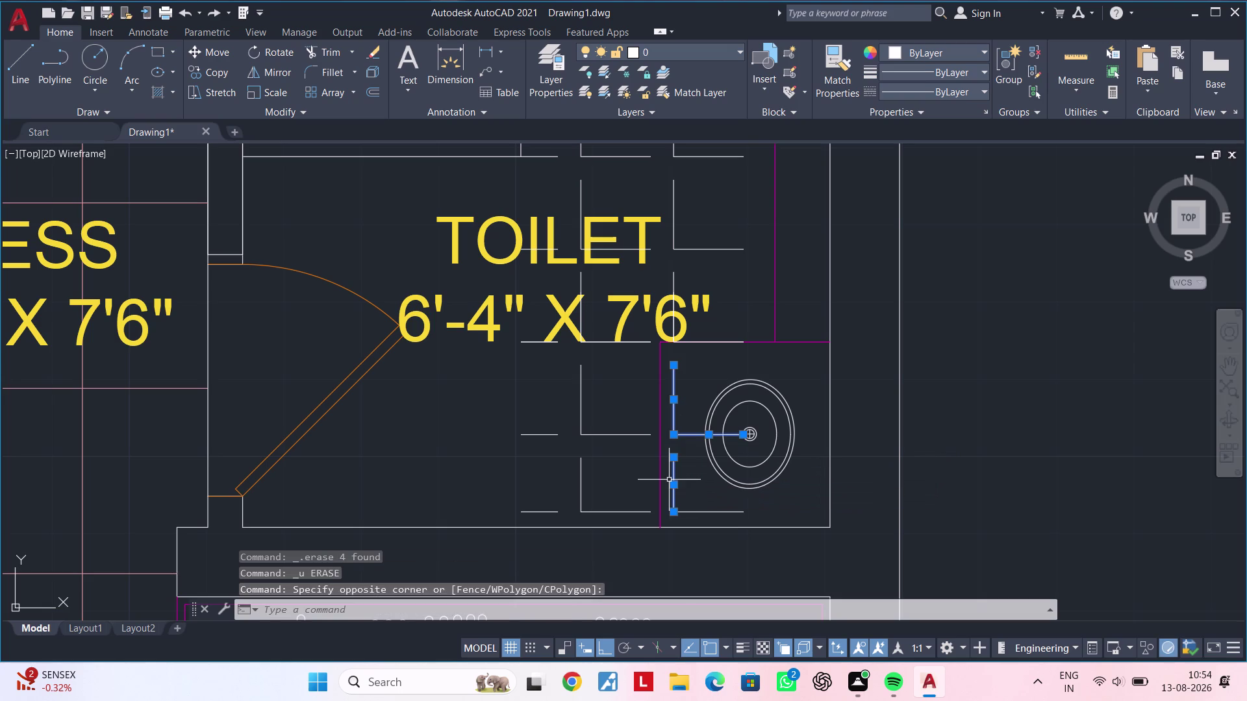
key(BackSpace)
key(Delete)
key(Delete)
click(698, 512)
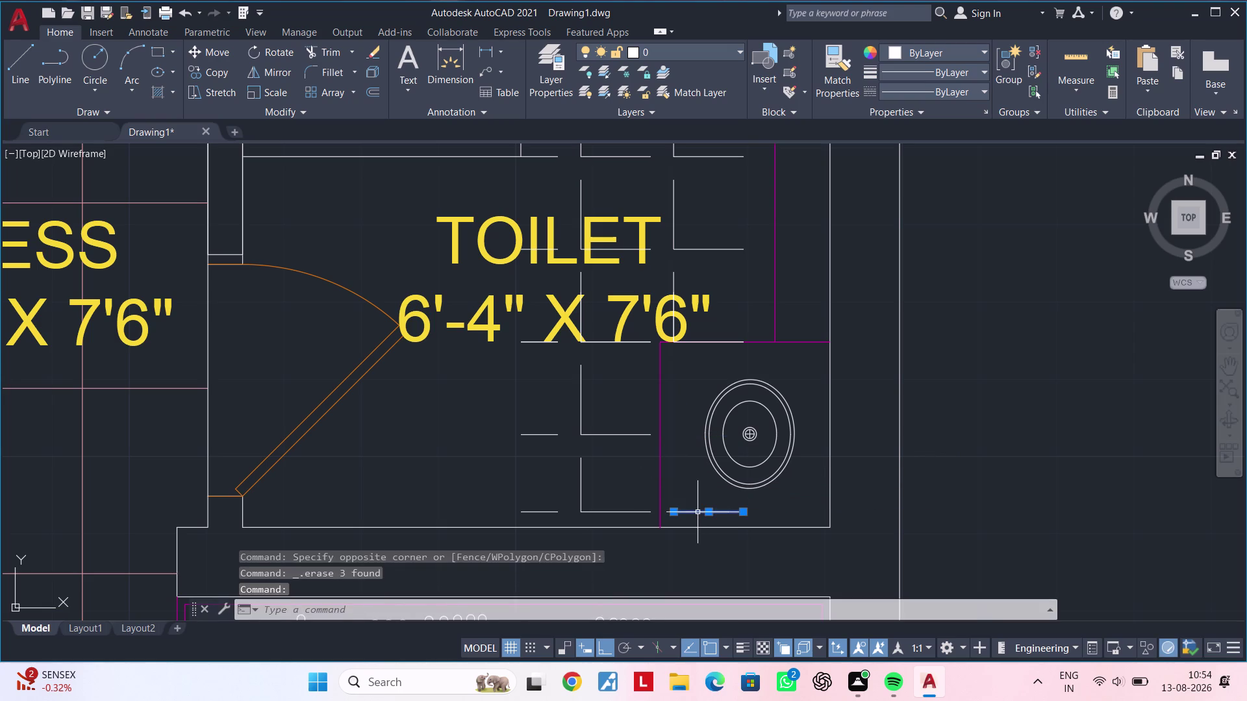
key(Delete)
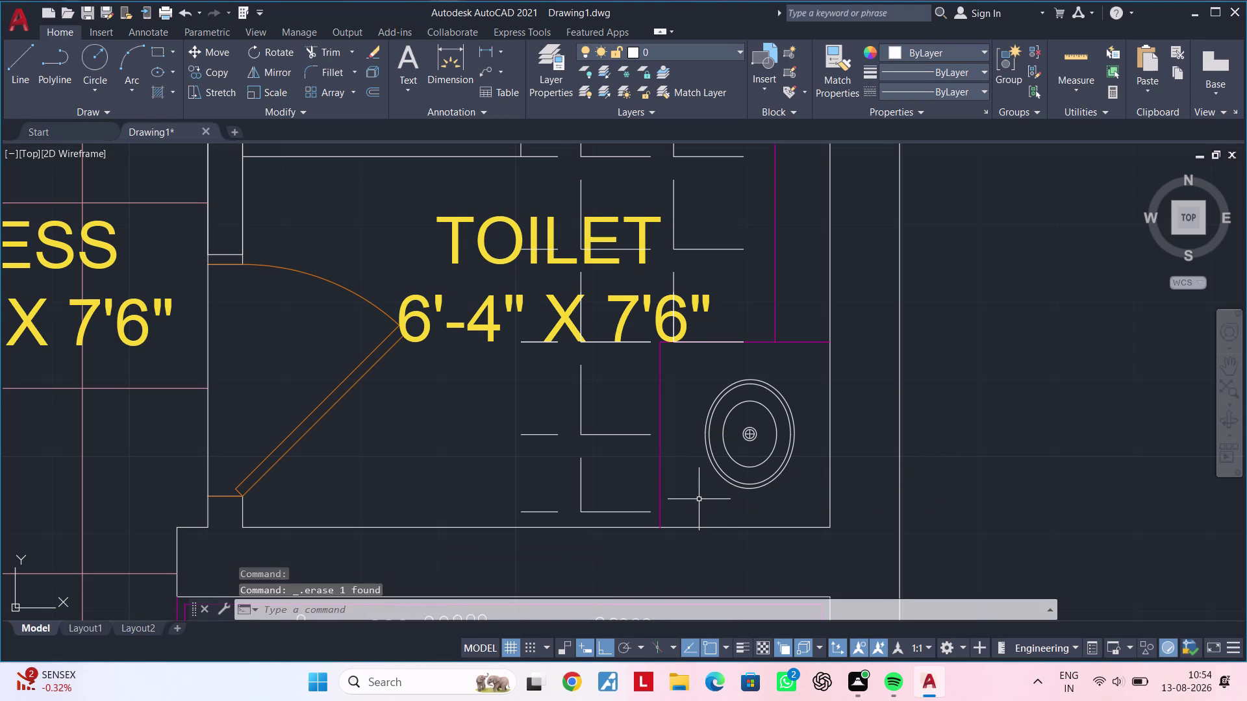
middle_drag(697, 499, 700, 549)
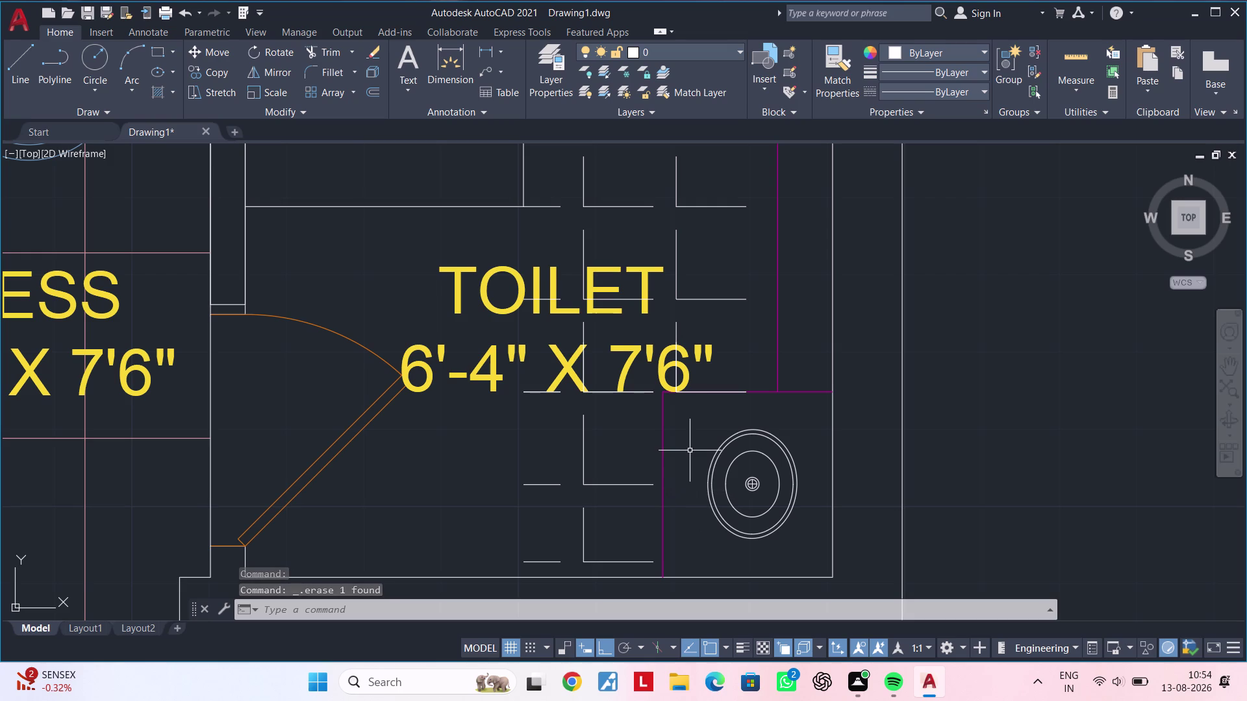
middle_drag(695, 440, 693, 523)
scroll(up, 3)
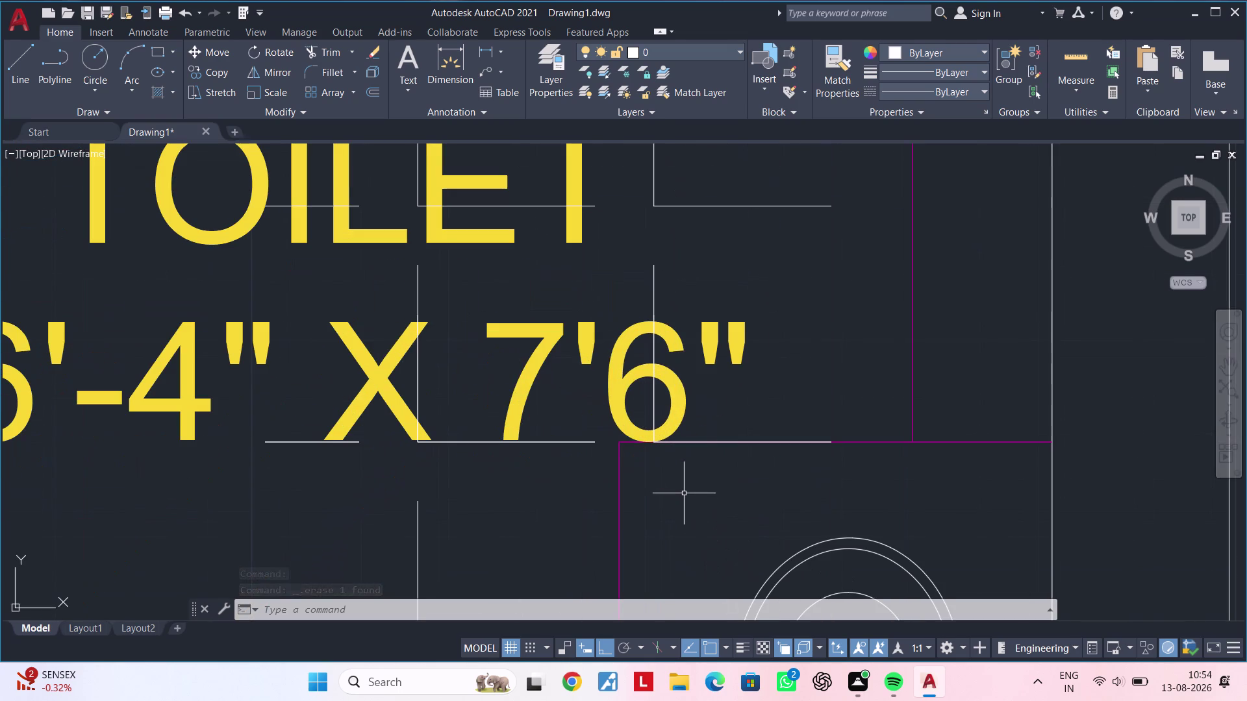
key(Escape)
text(tr)
key(space)
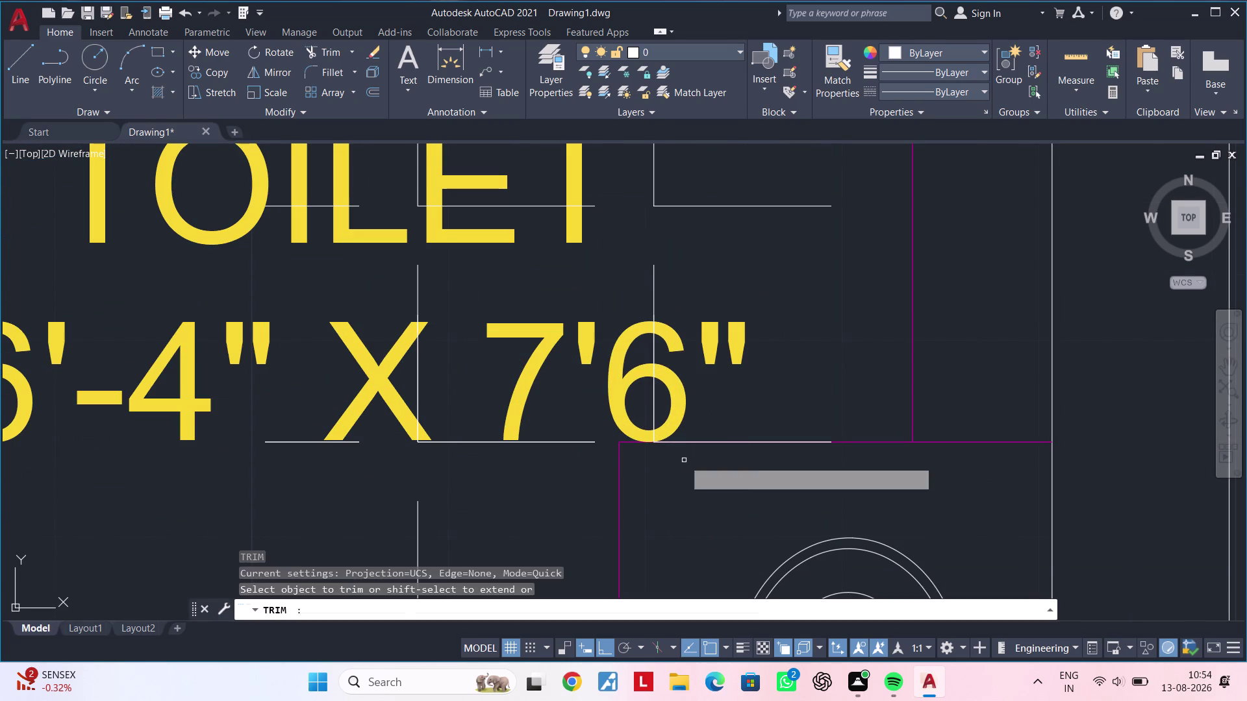
click(690, 440)
click(761, 494)
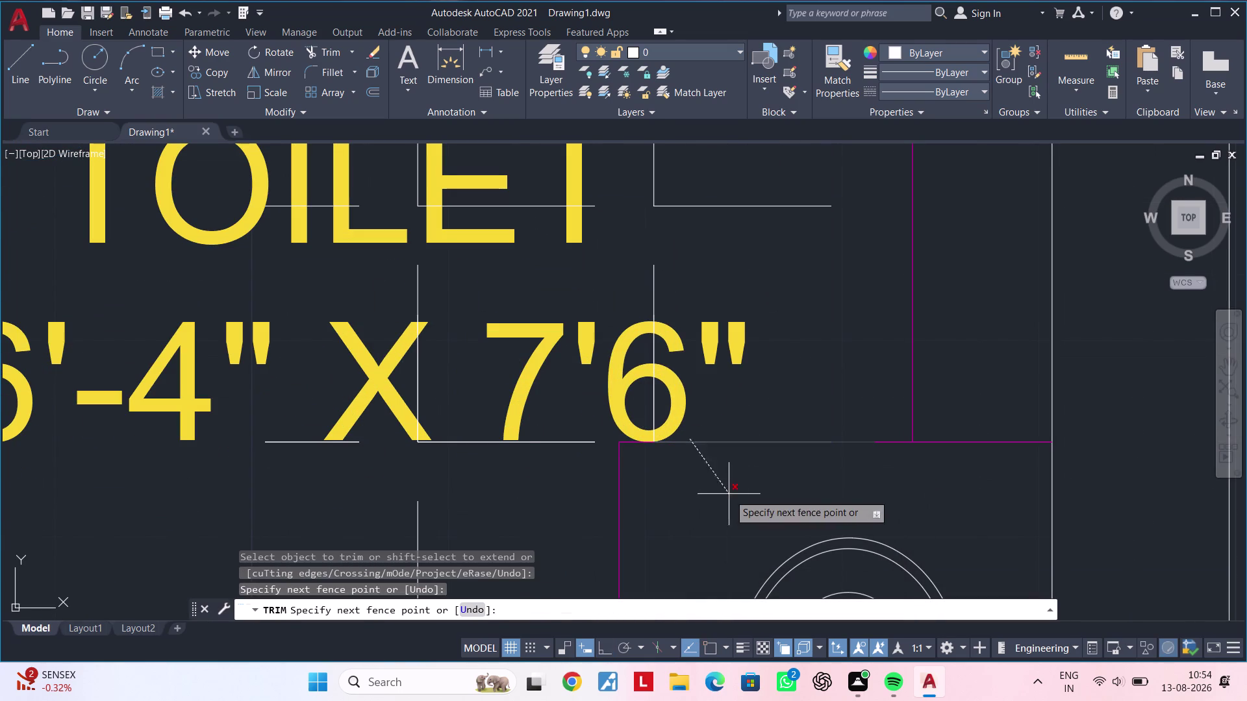
click(695, 478)
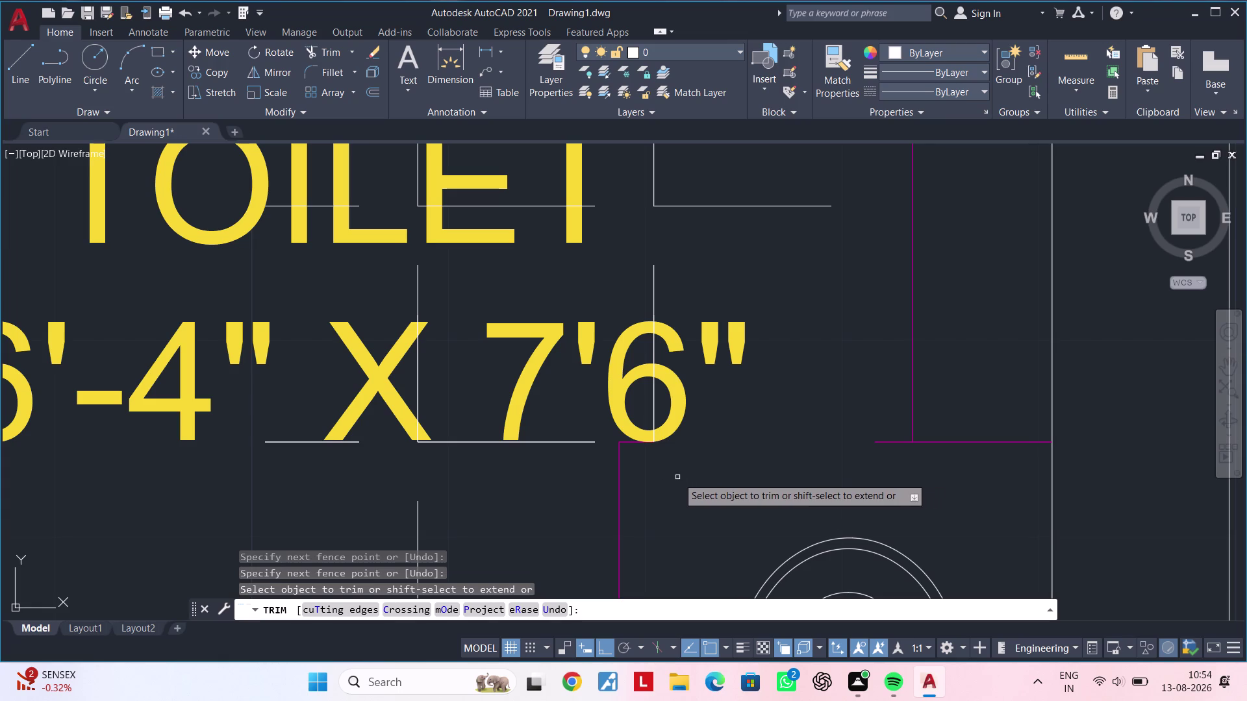
middle_drag(678, 478, 646, 504)
key(Escape)
key(Escape)
key(Escape)
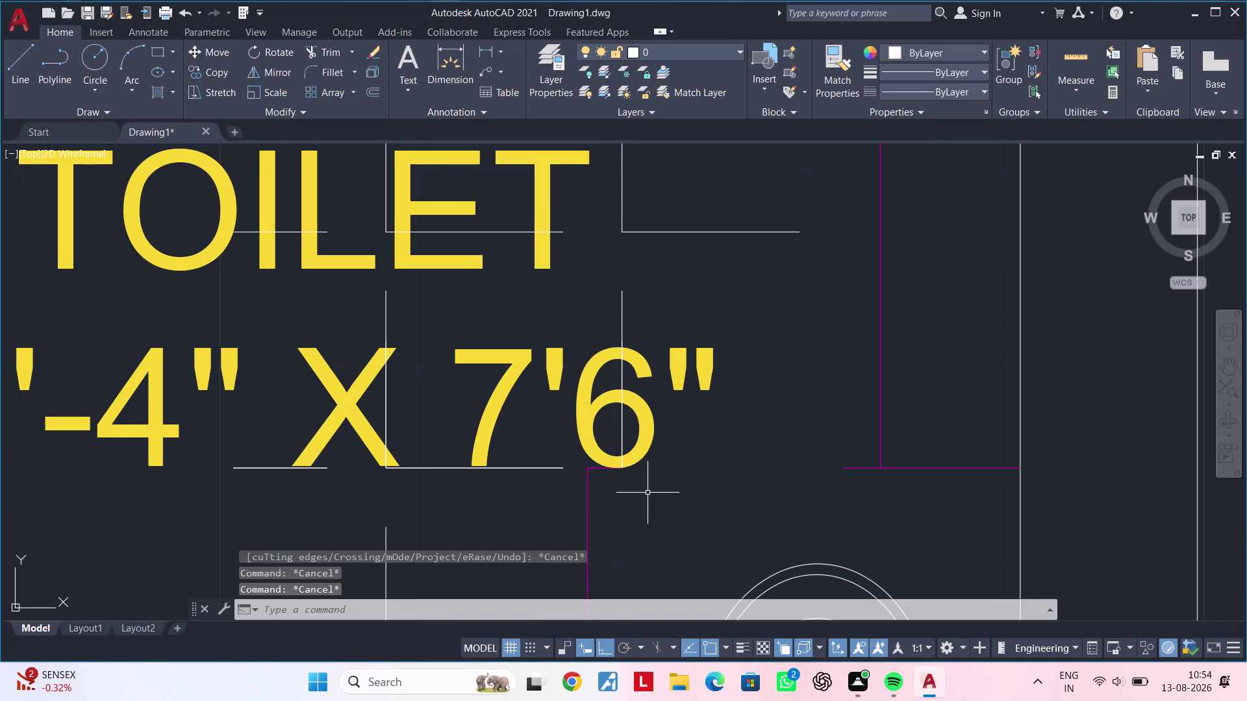
key(Escape)
text(ex)
key(space)
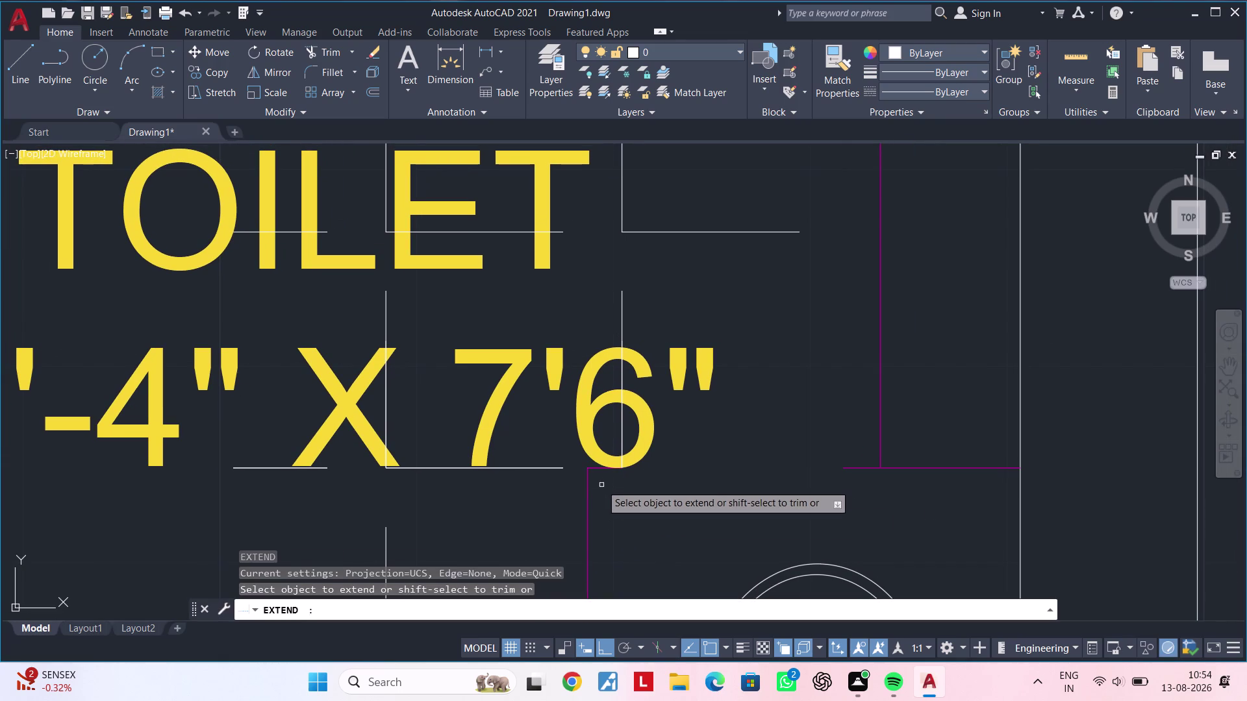
click(859, 468)
key(Escape)
key(Escape)
key(Escape)
key(Escape)
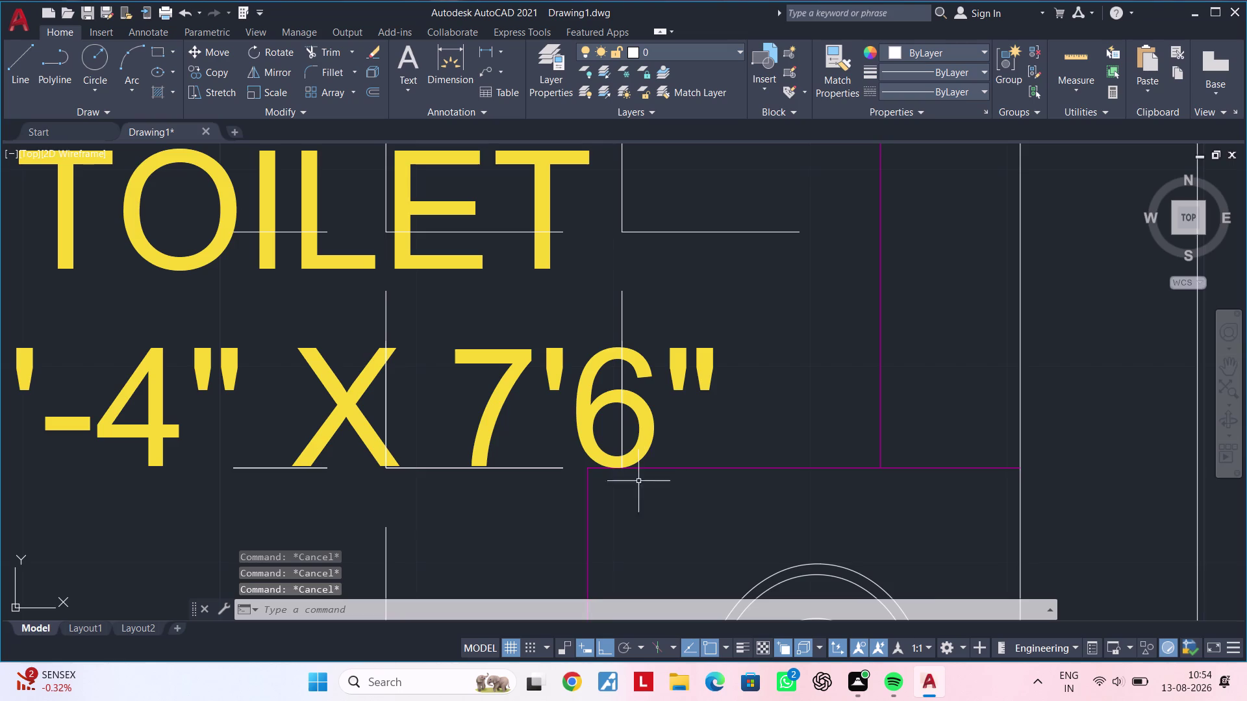
middle_drag(638, 493, 700, 494)
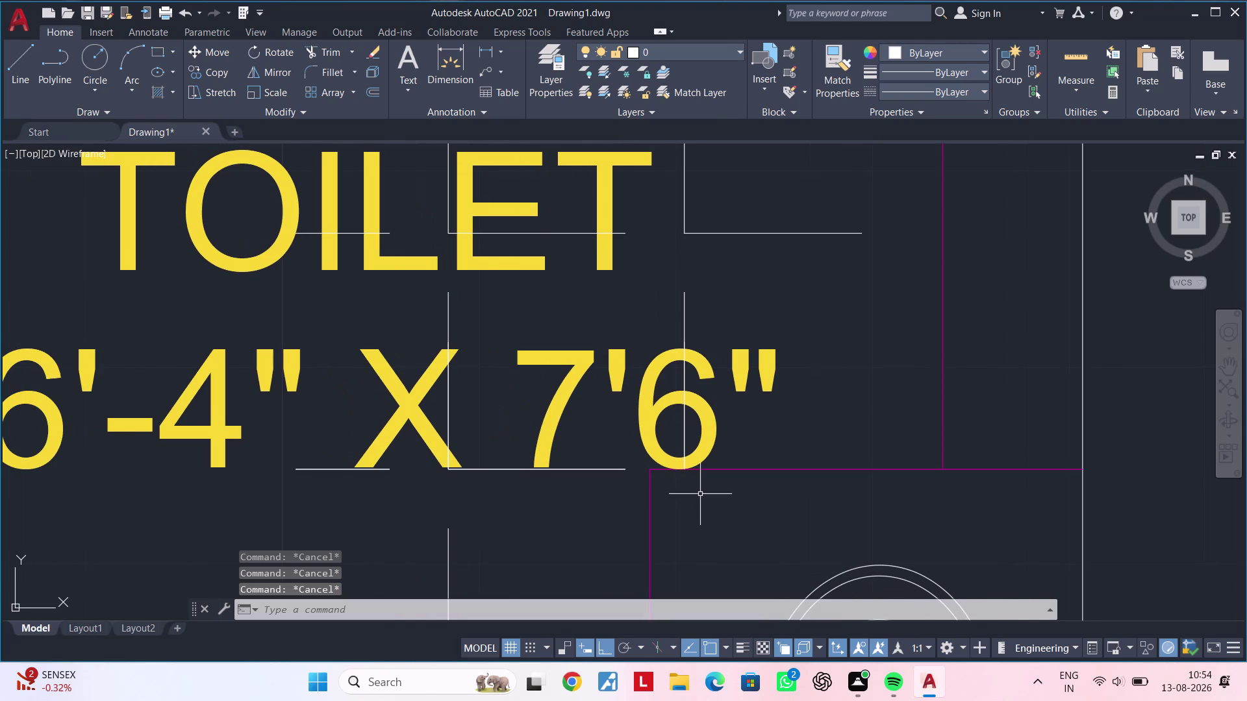
Bring the toilet's shelf grid, shower and TOILET label into view.
scroll(down, 3)
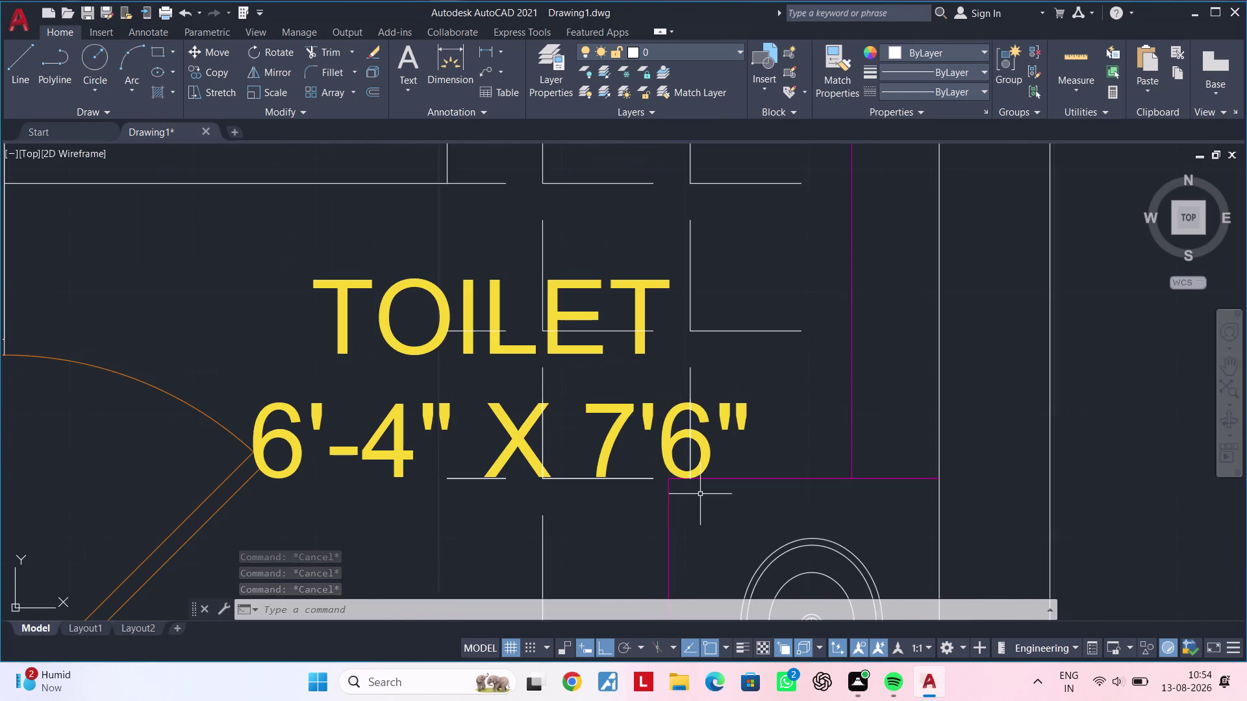
scroll(down, 3)
middle_drag(700, 494, 749, 490)
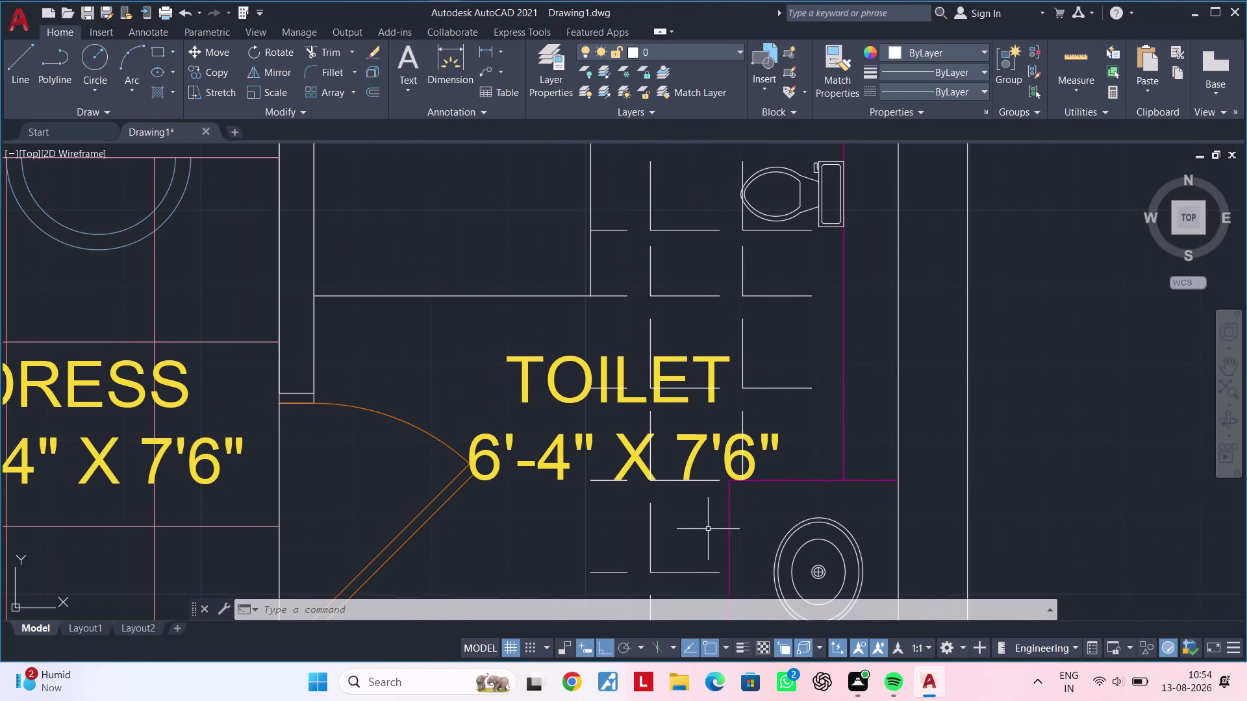
middle_drag(708, 531, 773, 522)
middle_drag(619, 536, 664, 469)
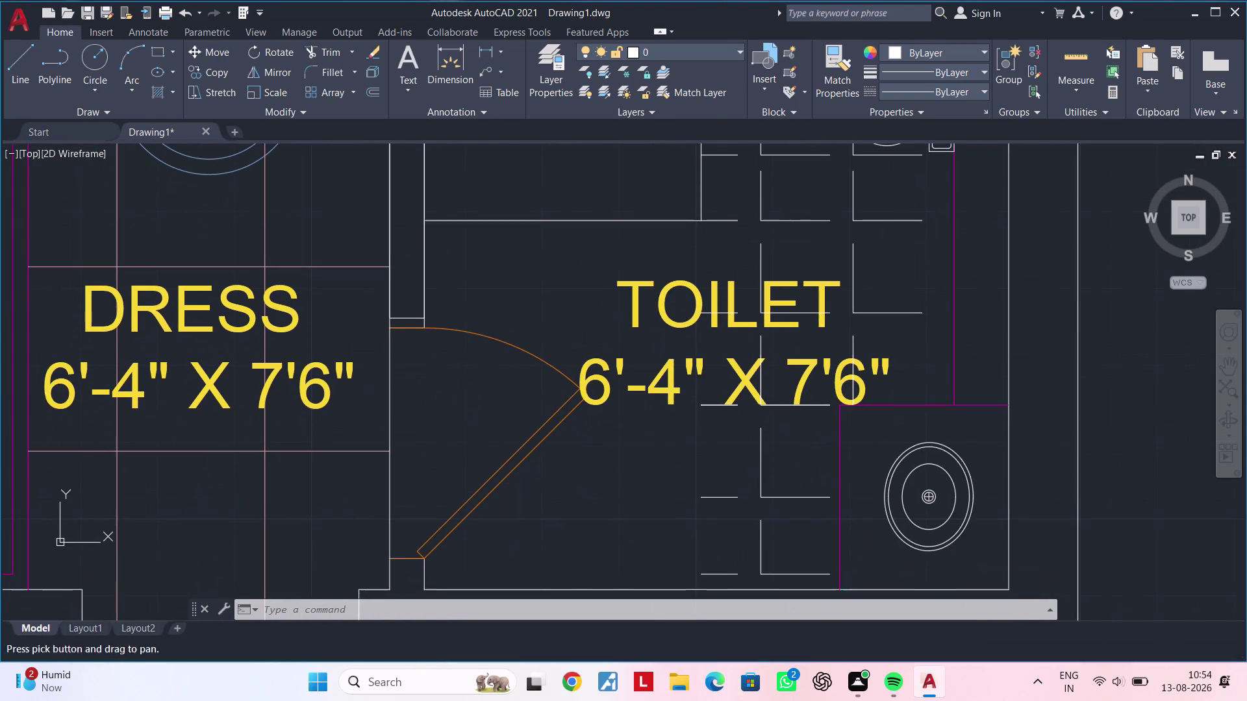
middle_drag(662, 475, 606, 507)
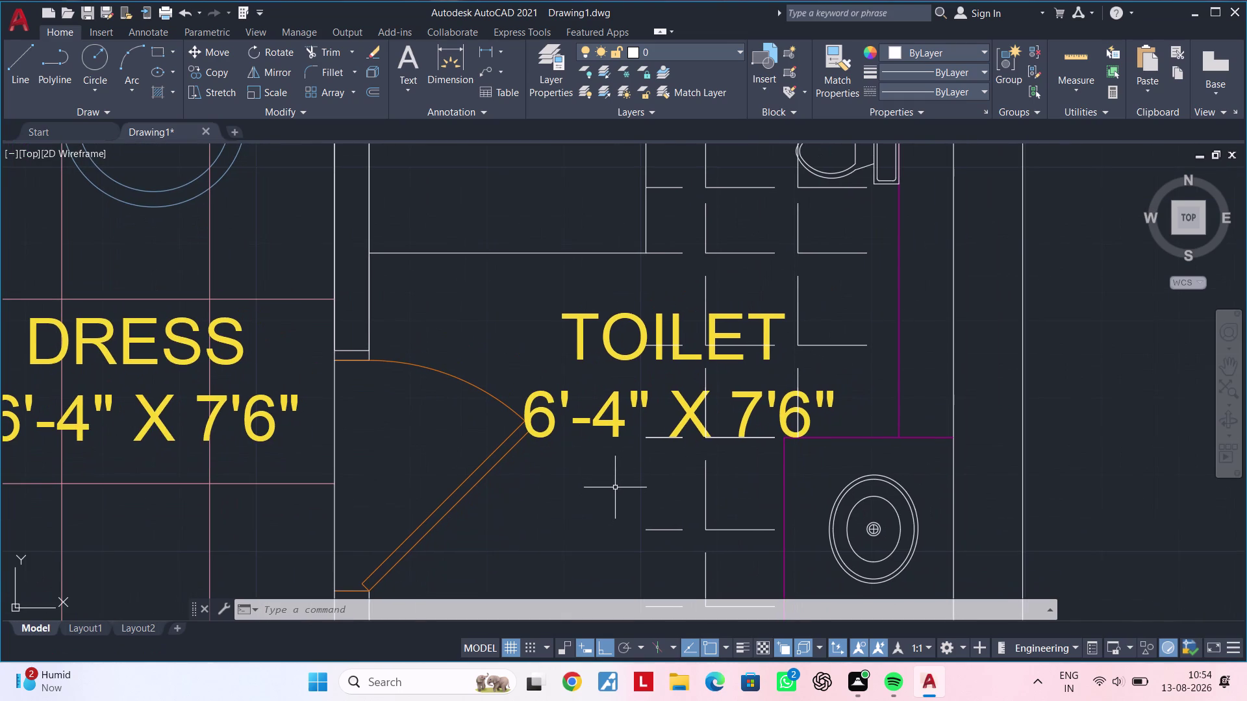
middle_drag(615, 489, 618, 470)
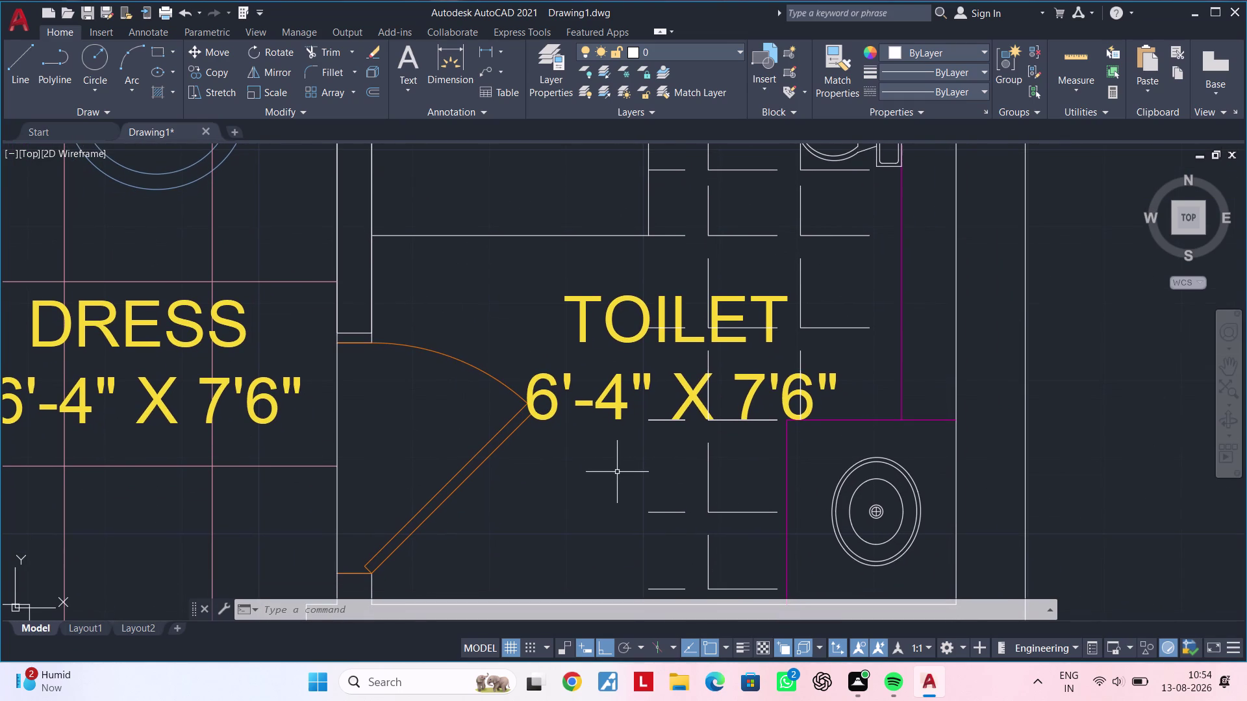
middle_drag(617, 473, 635, 488)
scroll(up, 3)
middle_drag(635, 488, 606, 583)
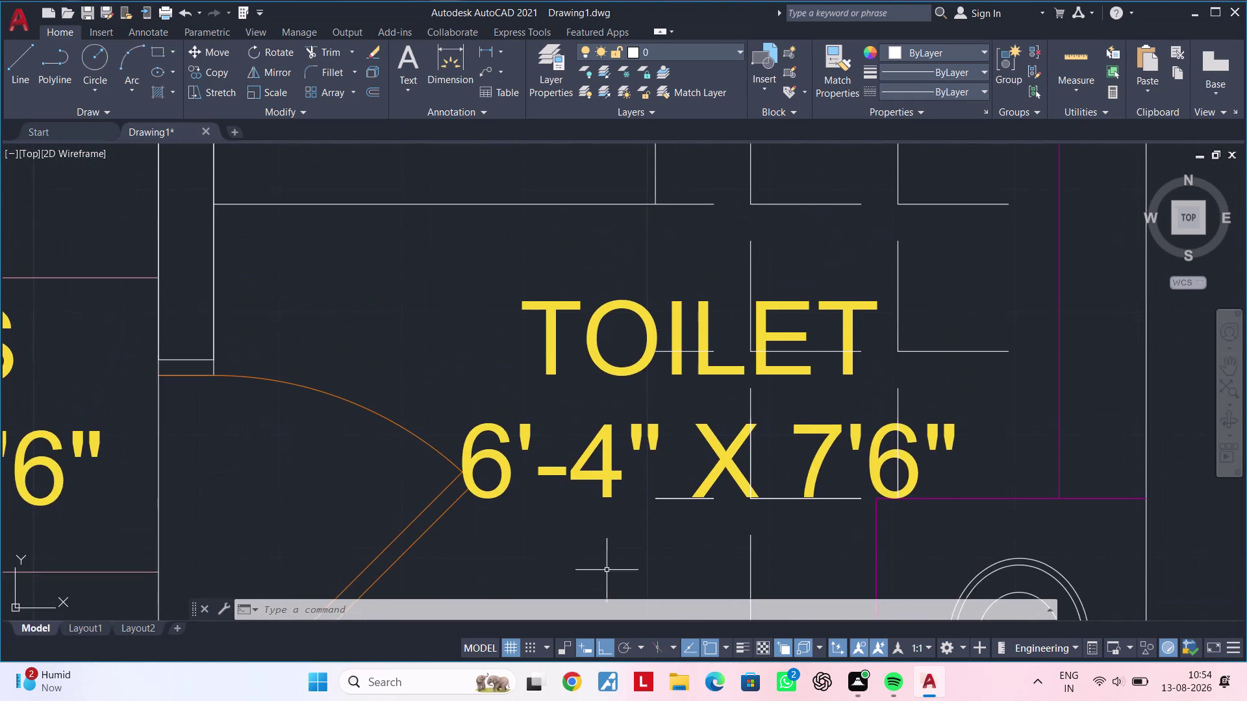
middle_drag(640, 432, 618, 610)
middle_drag(641, 421, 612, 458)
Start TRIM on a shelf line piece, then cancel it.
key(Escape)
key(Escape)
key(t)
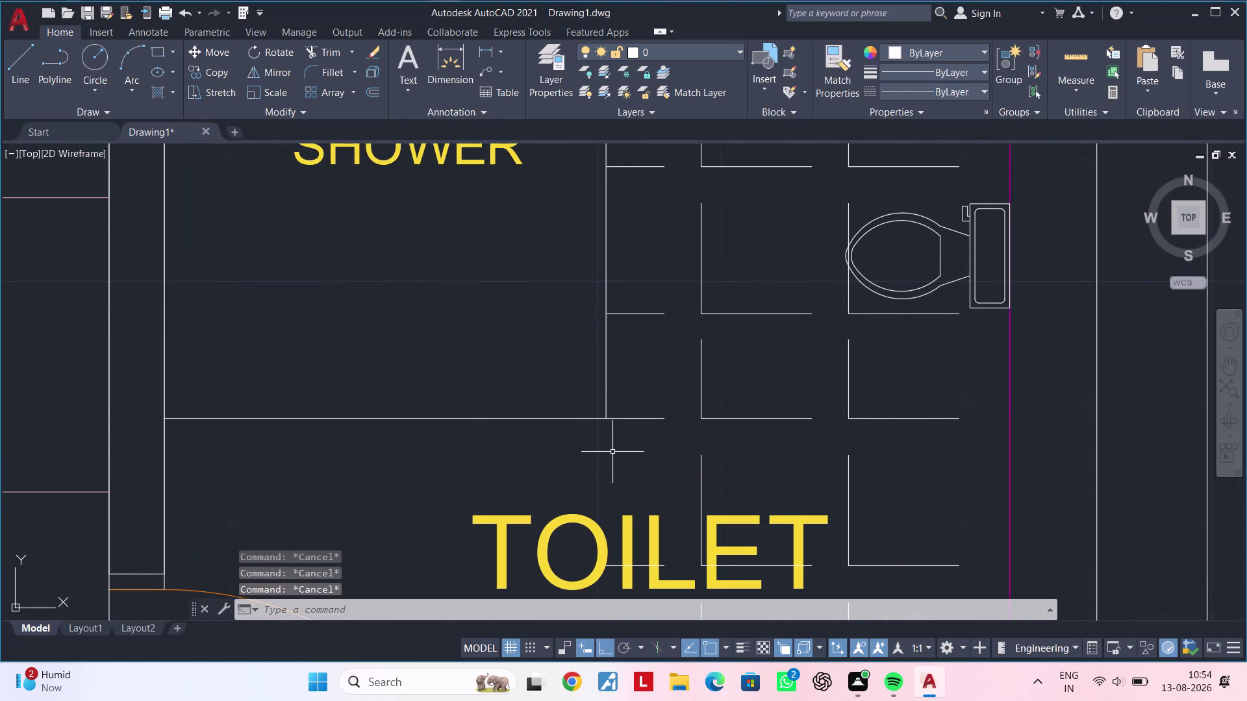
text(r)
key(space)
click(647, 420)
scroll(down, 3)
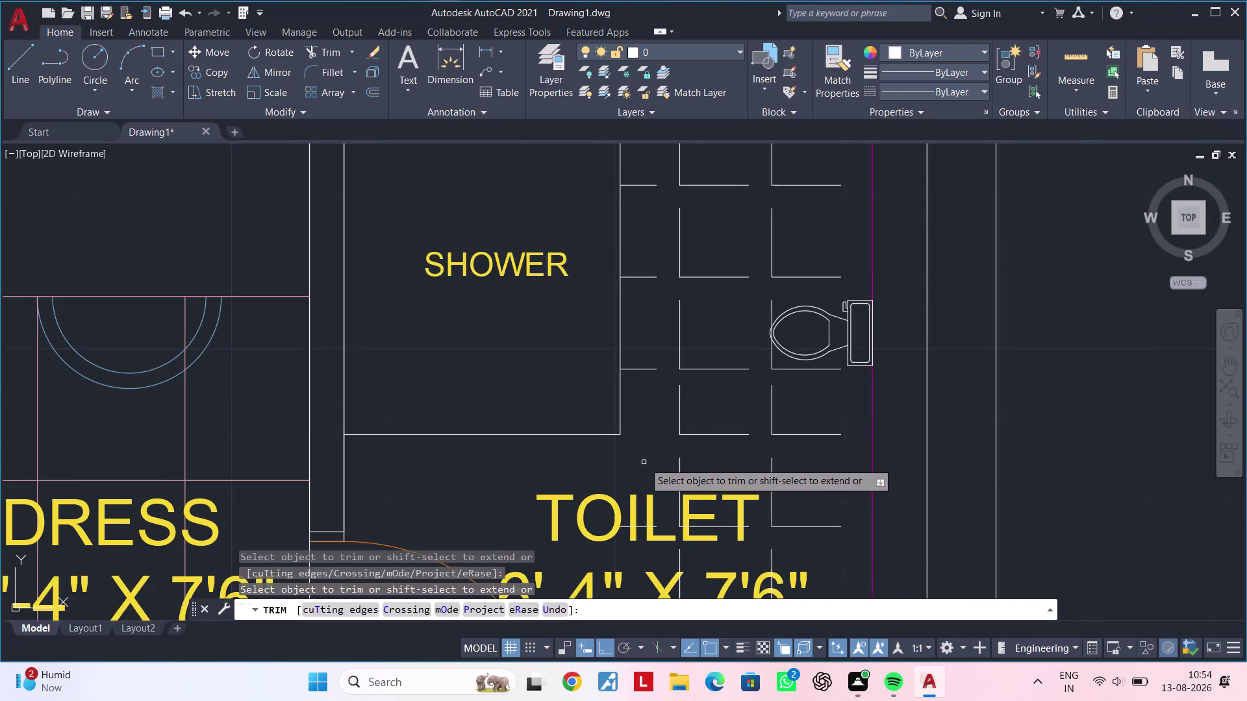
middle_drag(643, 462, 658, 329)
key(Escape)
key(Escape)
scroll(up, 3)
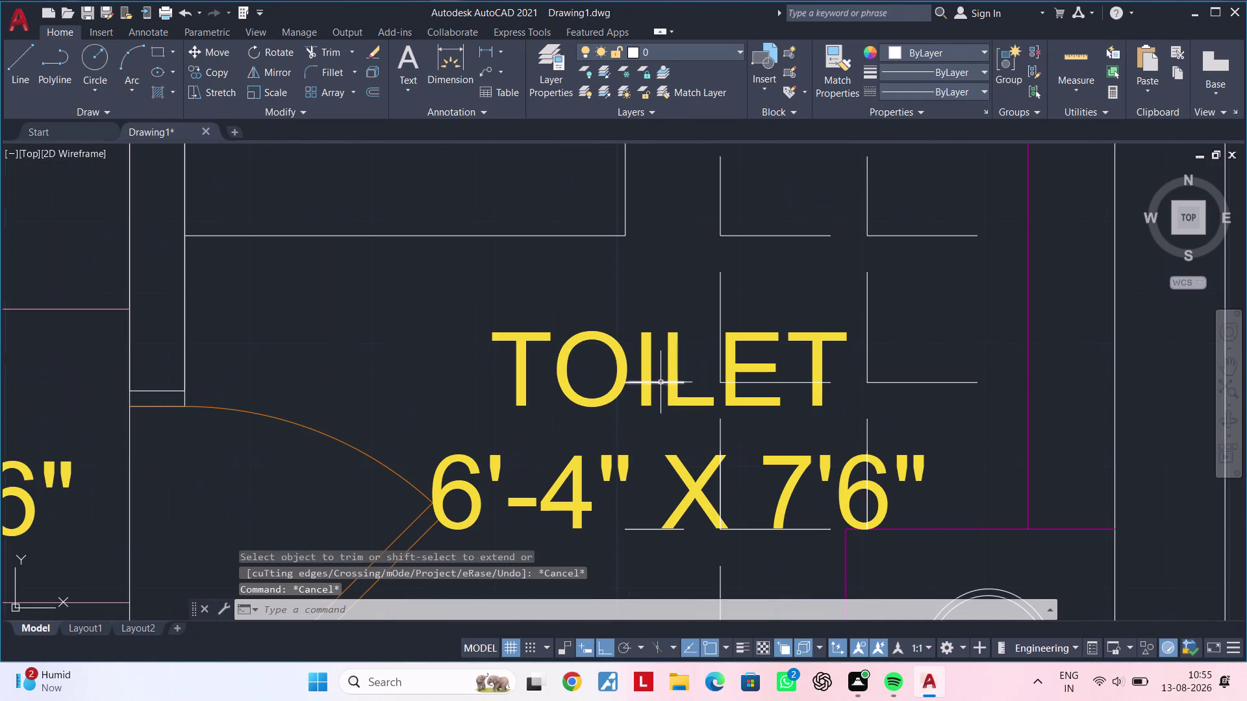
Erase the stray short line pieces by the TOILET label and under the dimensions.
click(660, 383)
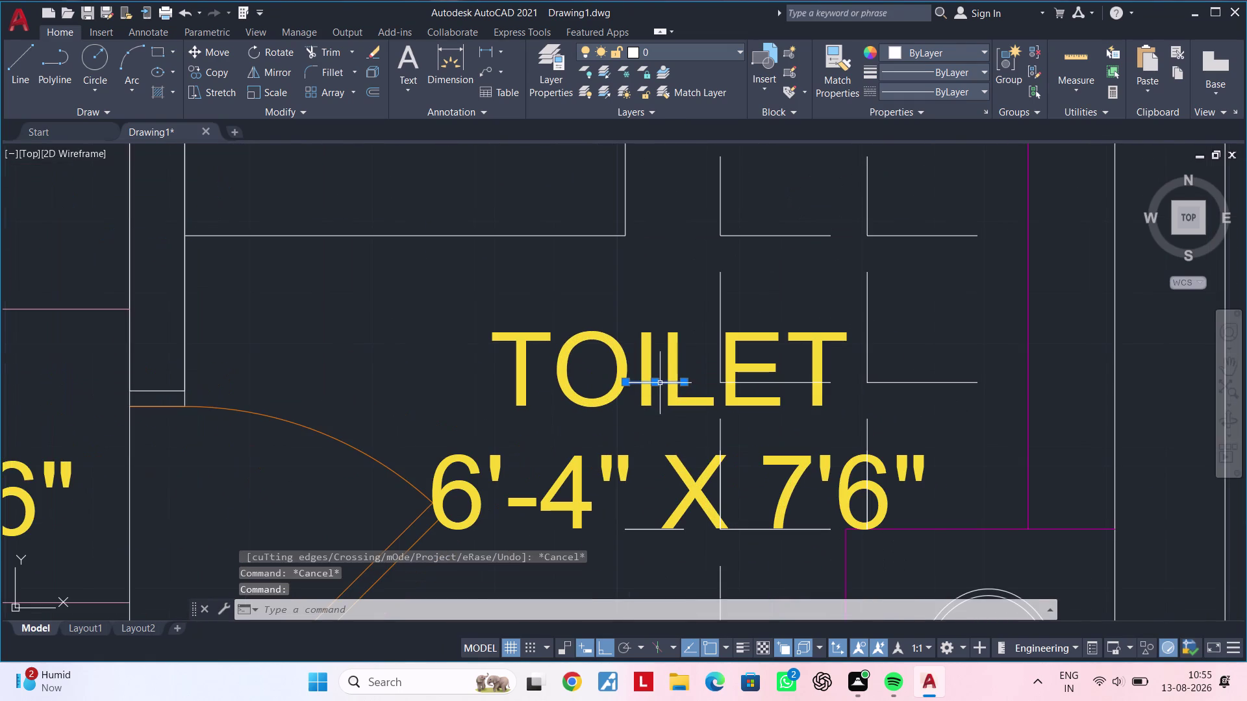
key(Delete)
click(630, 530)
key(Delete)
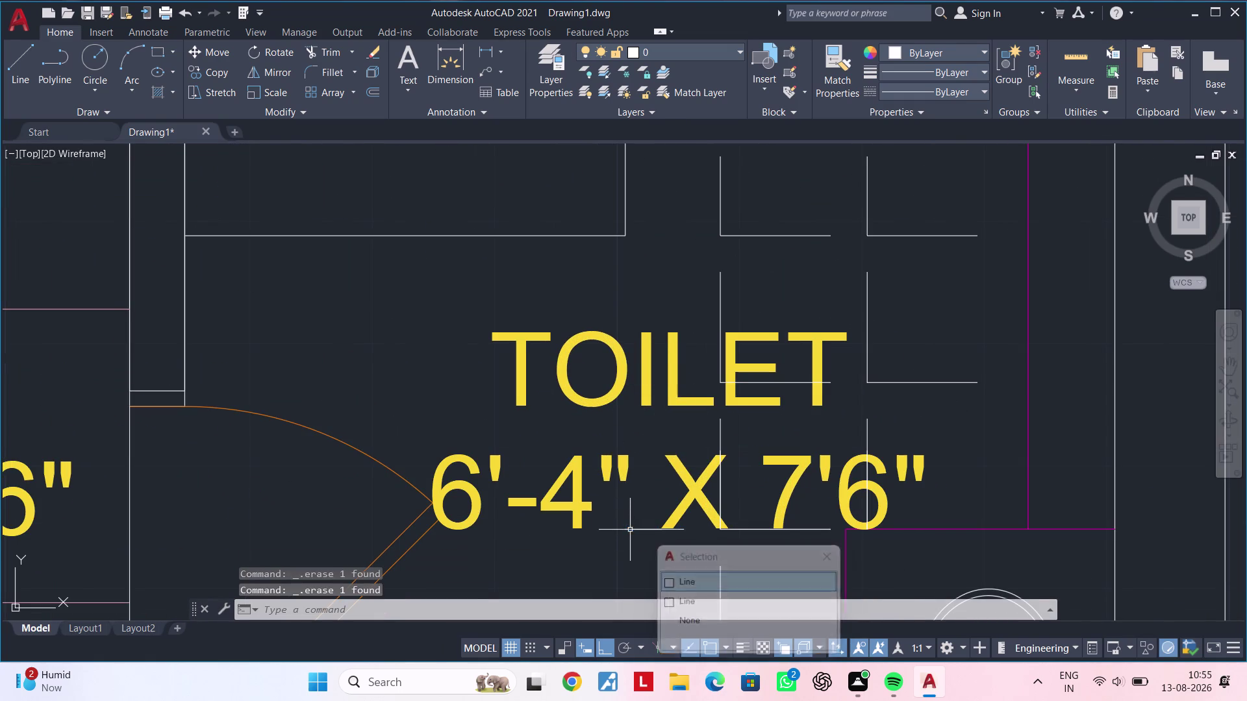
middle_drag(630, 541, 656, 339)
click(671, 478)
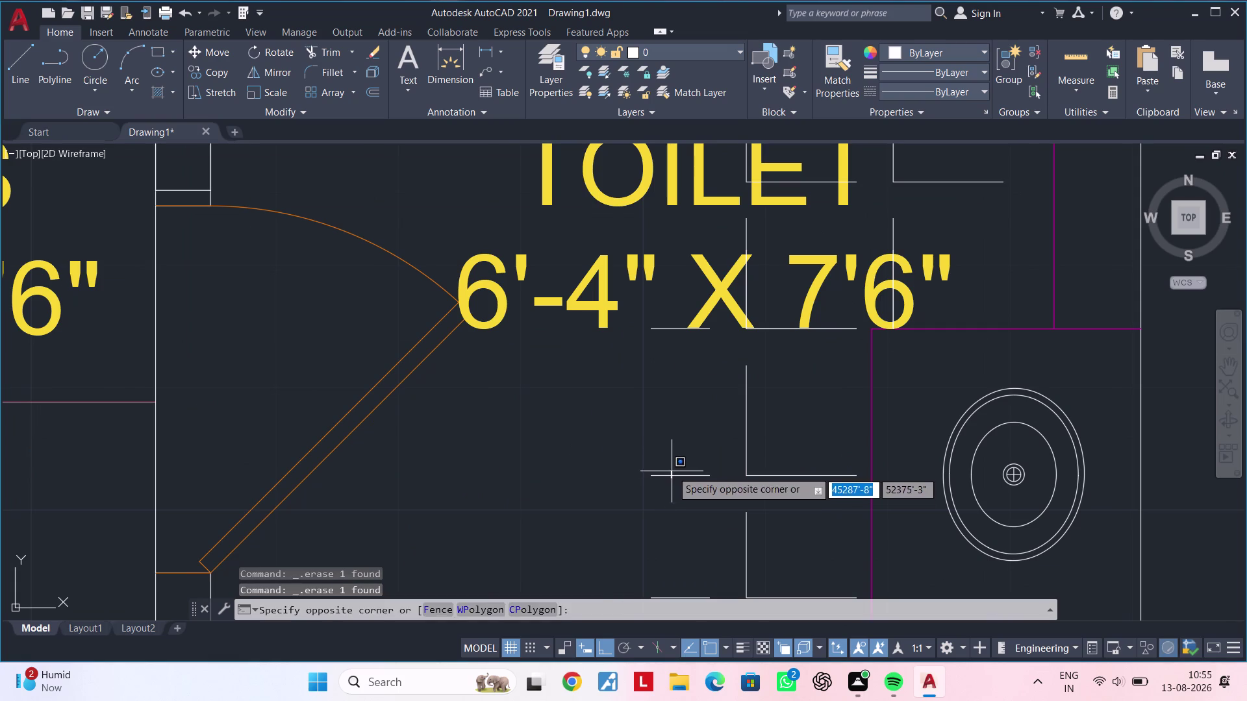
click(672, 470)
key(Delete)
click(669, 476)
key(Delete)
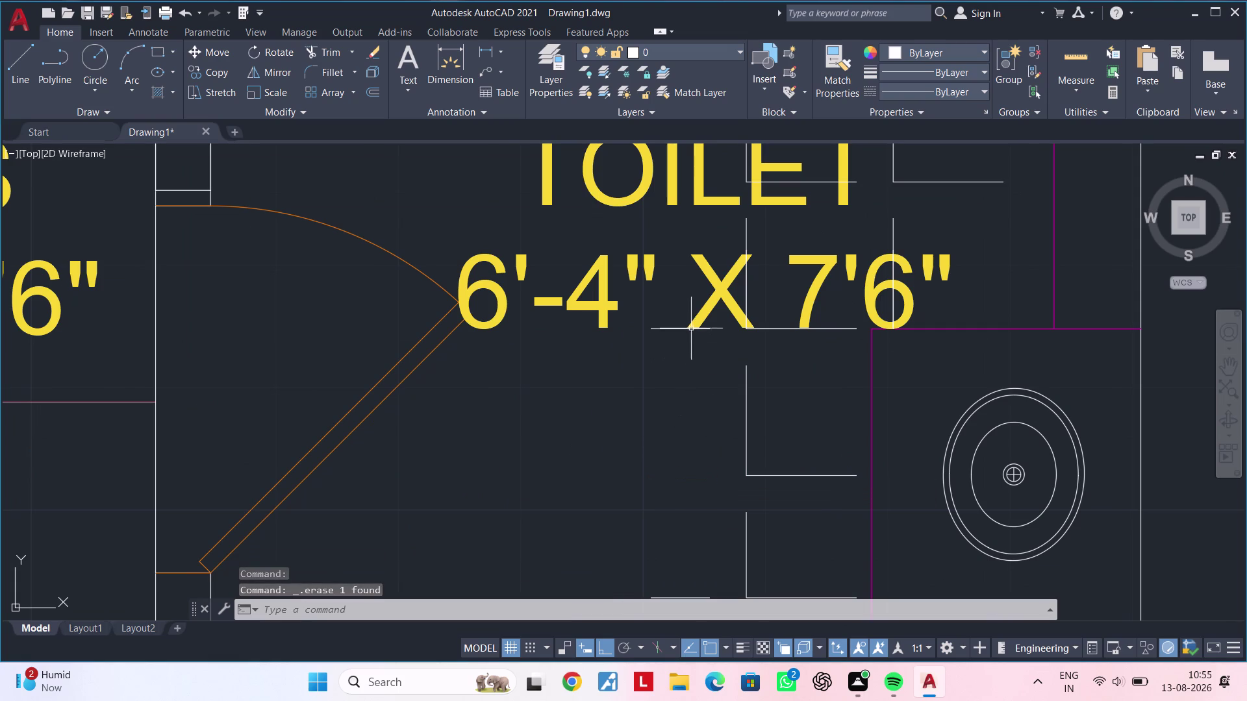
click(673, 329)
key(Delete)
Erase one more leftover line piece between the dress and toilet rooms.
scroll(down, 3)
middle_drag(688, 418, 669, 374)
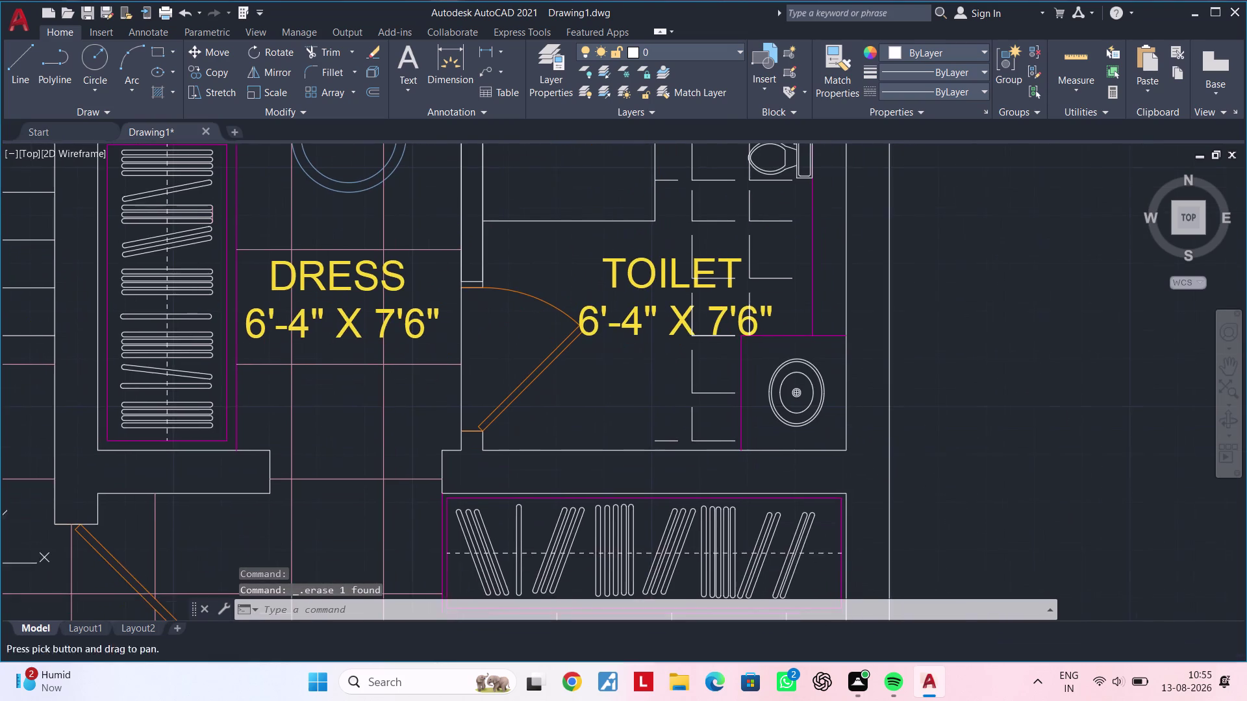
scroll(up, 3)
click(659, 442)
key(Delete)
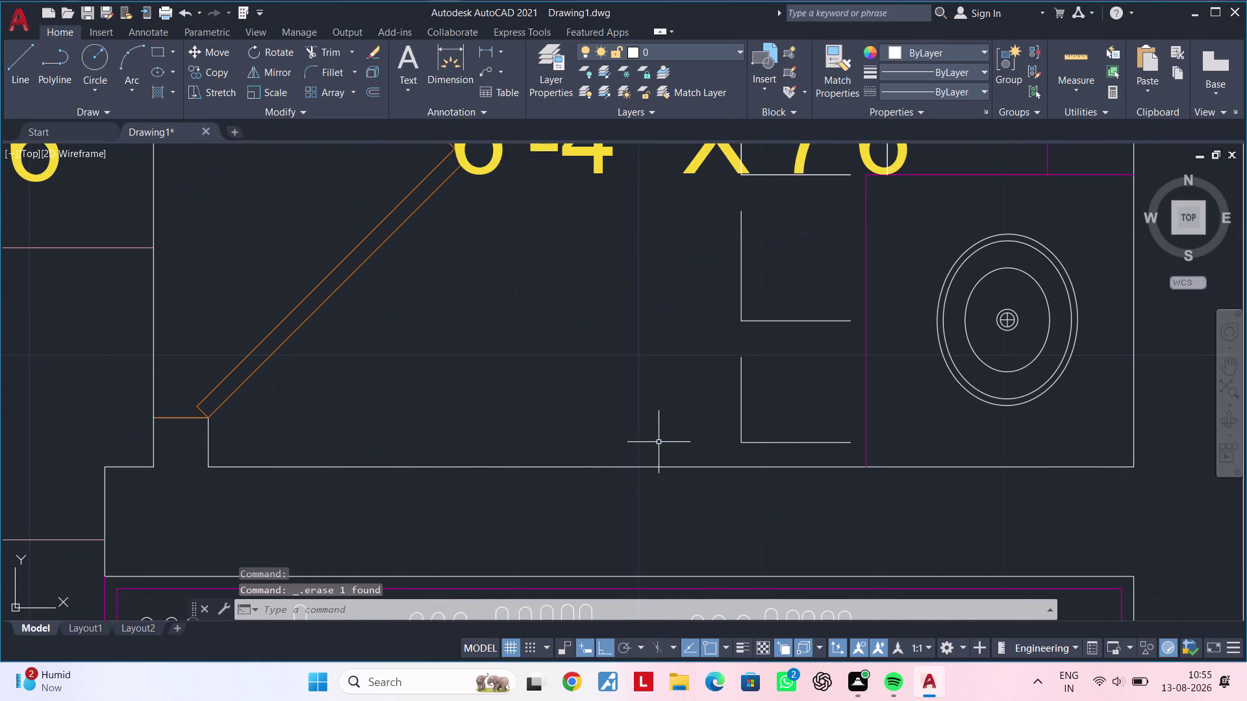
scroll(down, 3)
middle_drag(659, 430, 656, 495)
scroll(down, 3)
middle_drag(656, 442, 632, 467)
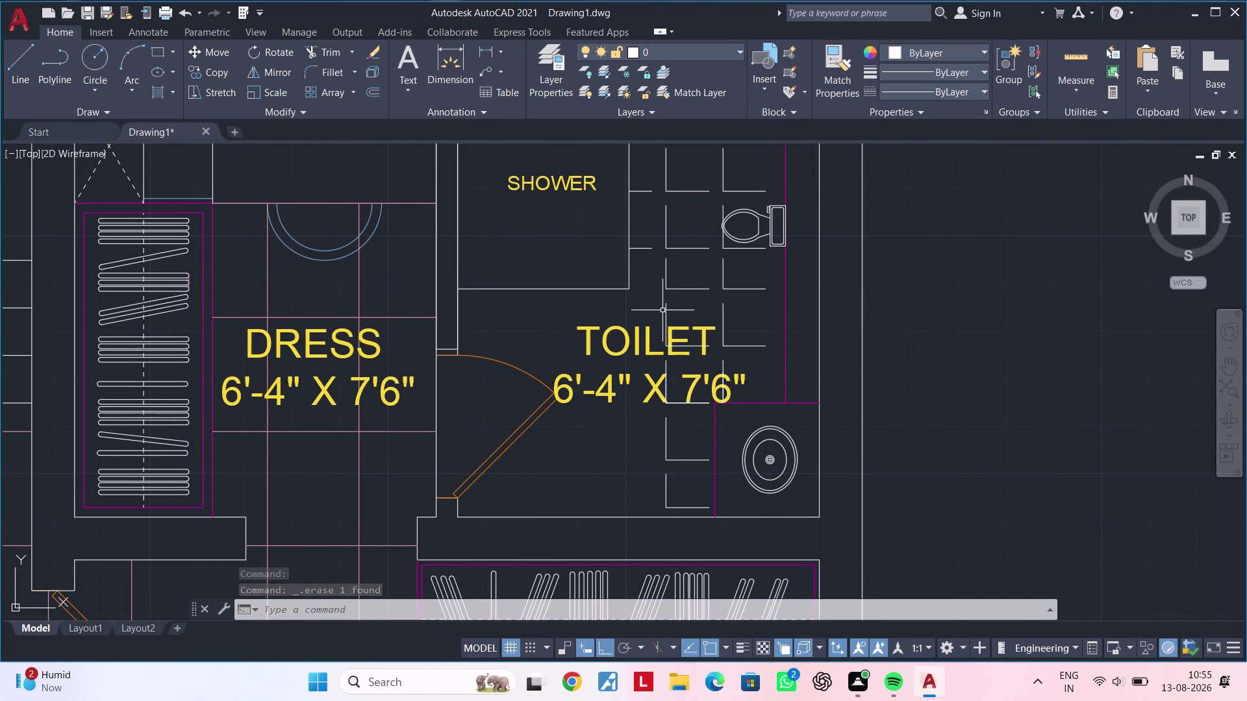
Window-select the ten lower shelf-grid lines in the toilet.
click(658, 299)
click(662, 298)
drag(687, 313, 699, 366)
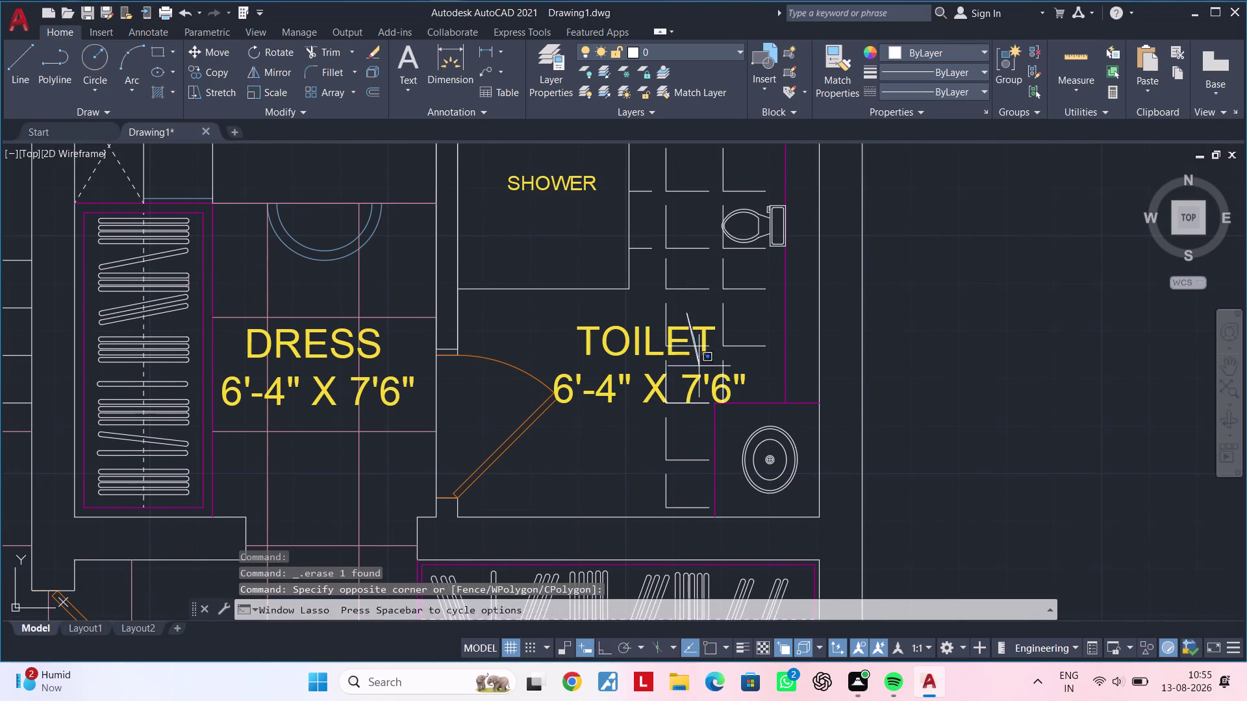
drag(699, 367, 699, 369)
double_click(700, 370)
key(Escape)
click(644, 294)
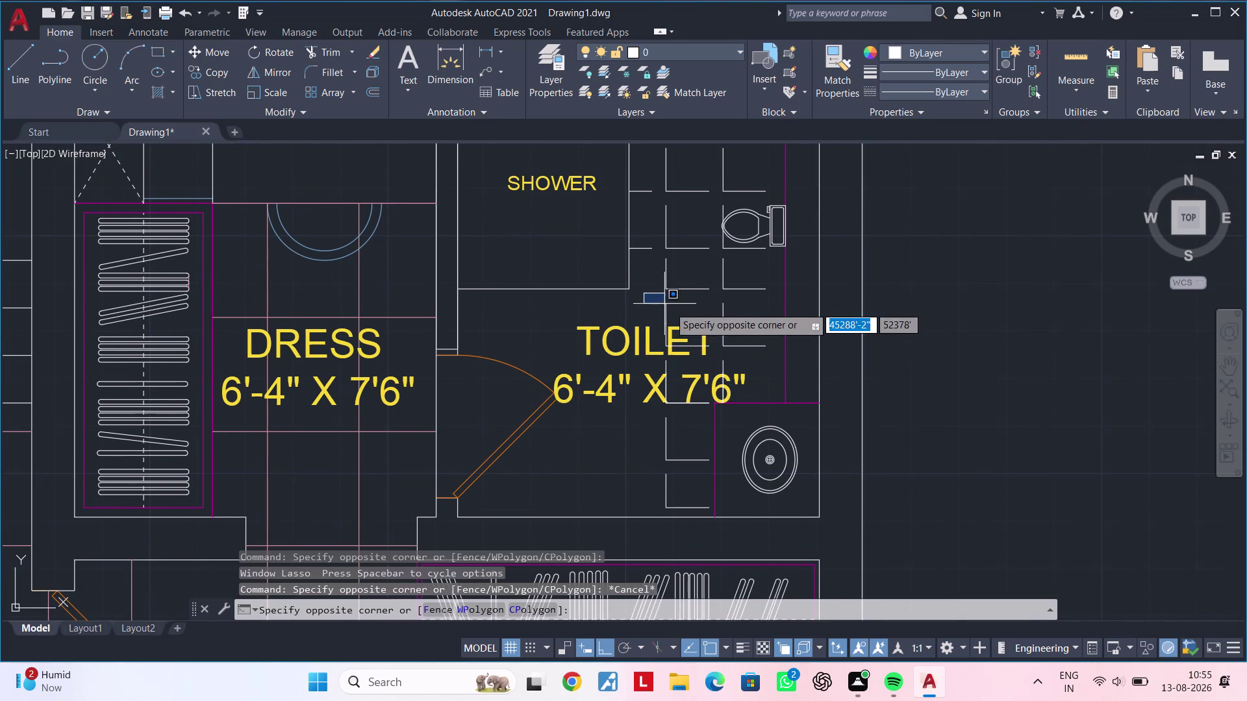
scroll(up, 3)
click(720, 510)
scroll(down, 3)
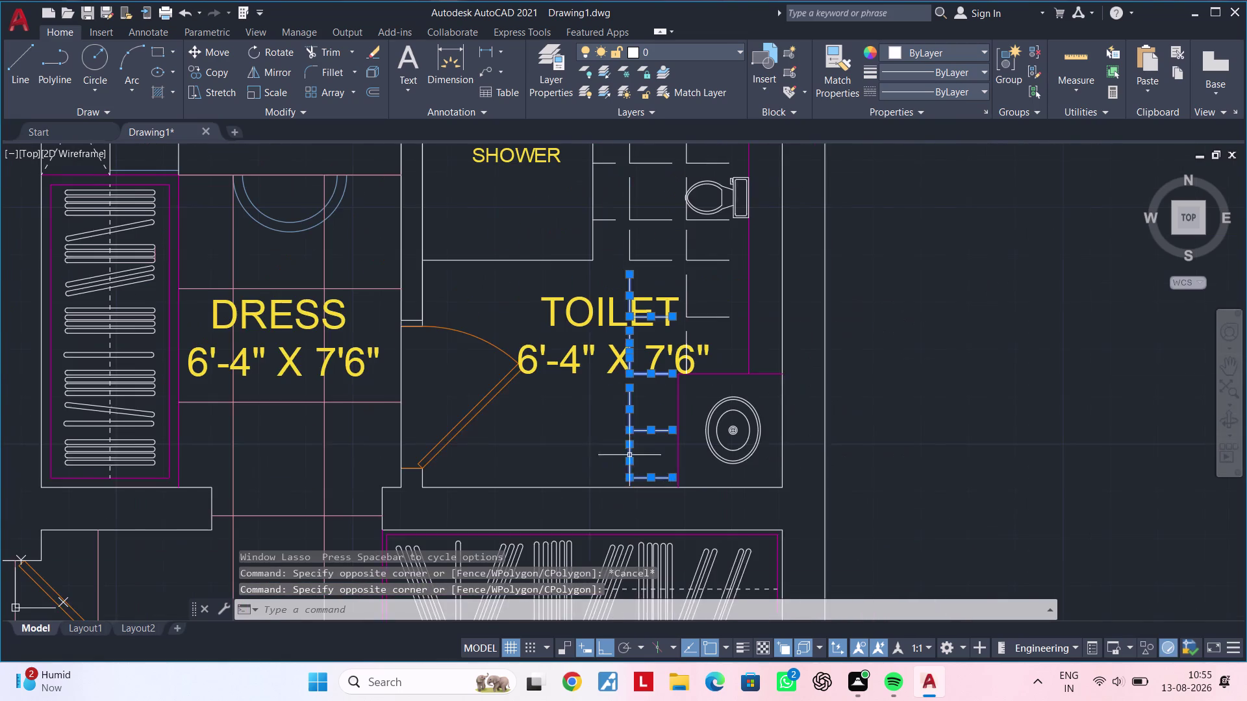
middle_drag(590, 438, 678, 443)
Copy the selected shelf-grid lines to a spot further left with CO.
text(co)
key(space)
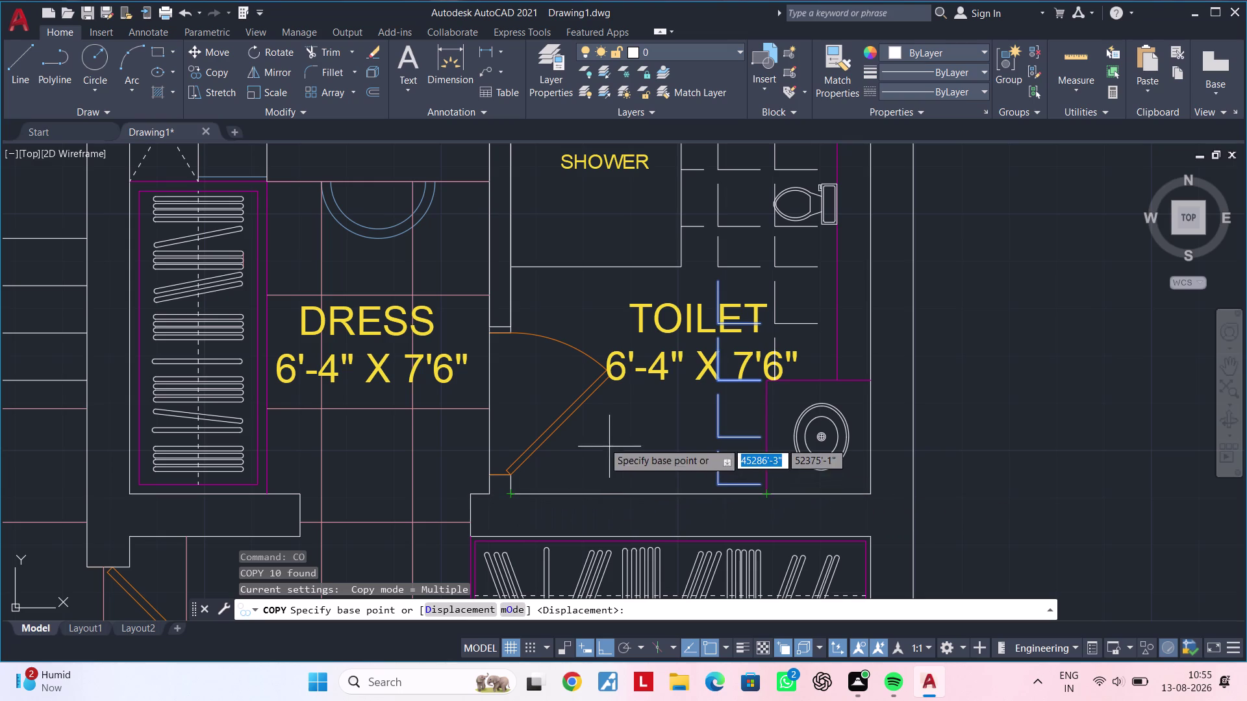
click(767, 382)
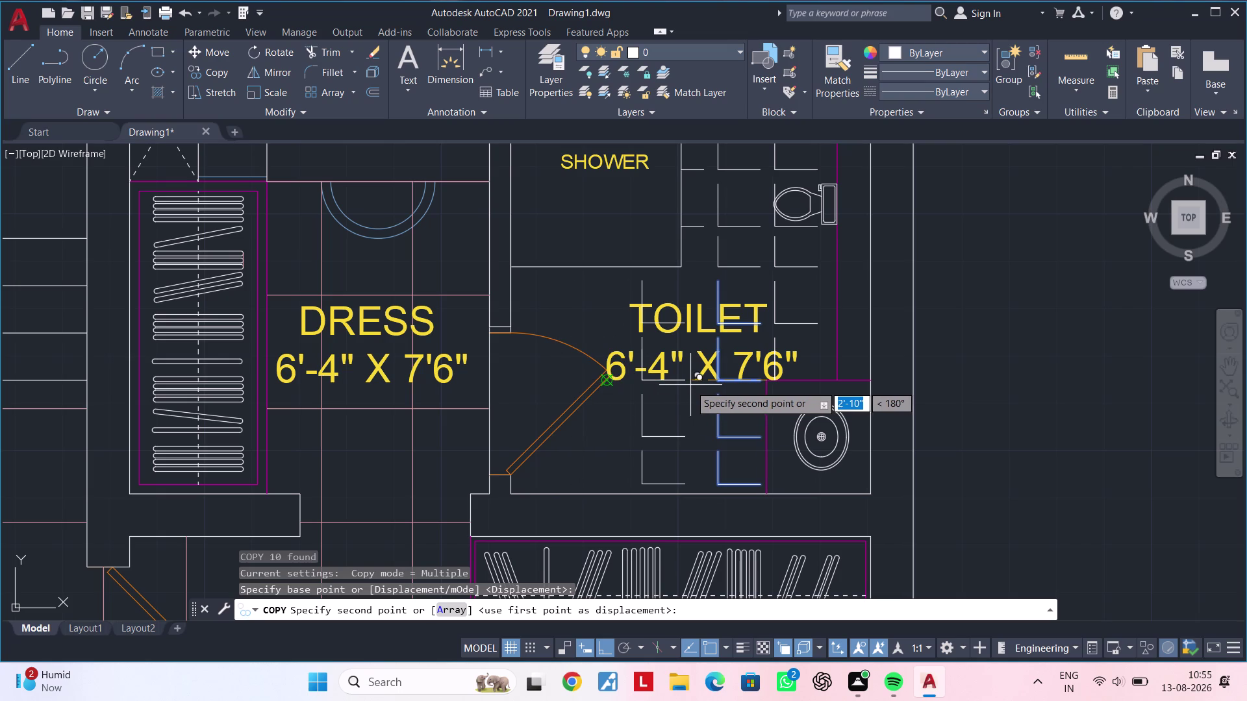
click(689, 385)
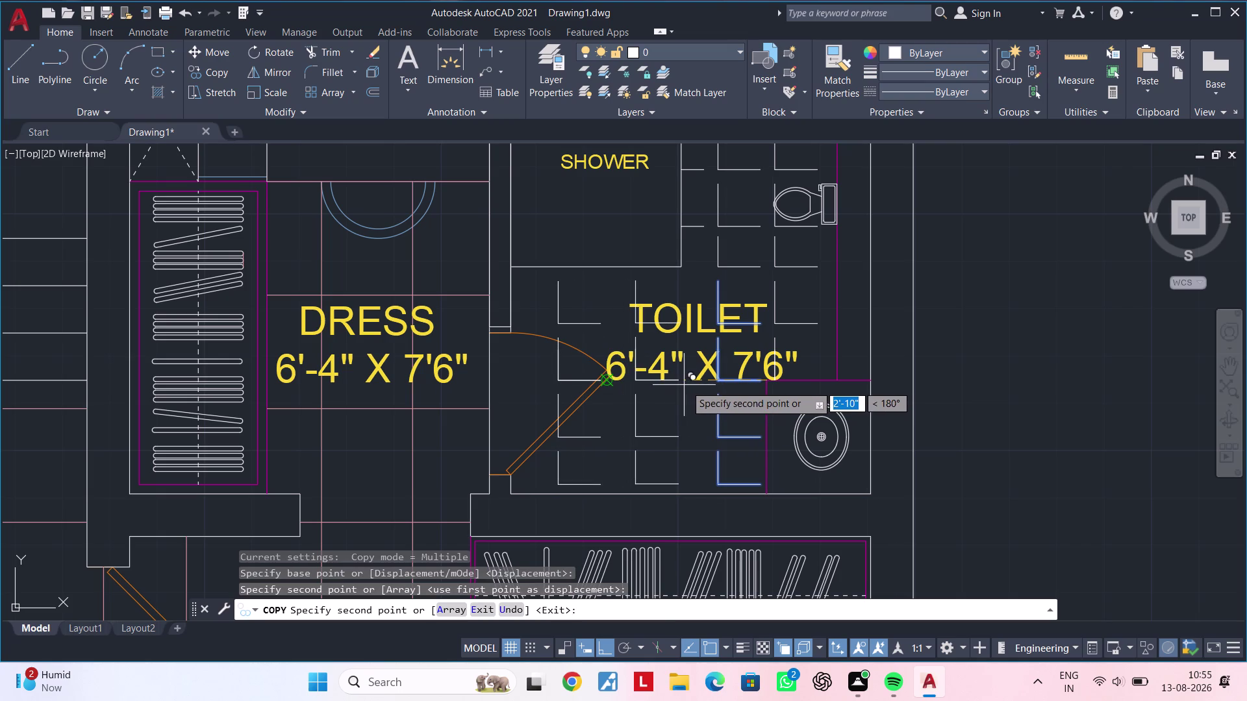
double_click(689, 385)
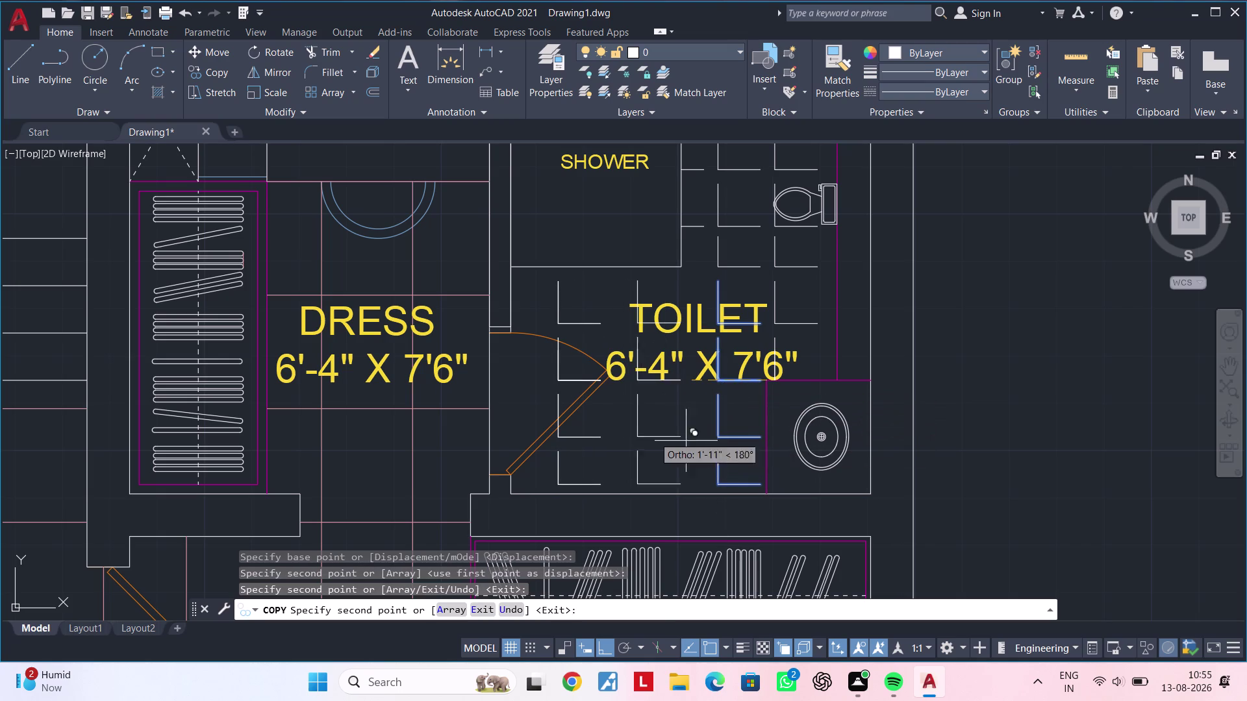
key(Escape)
key(Escape)
key(Escape)
key(Escape)
middle_click(649, 432)
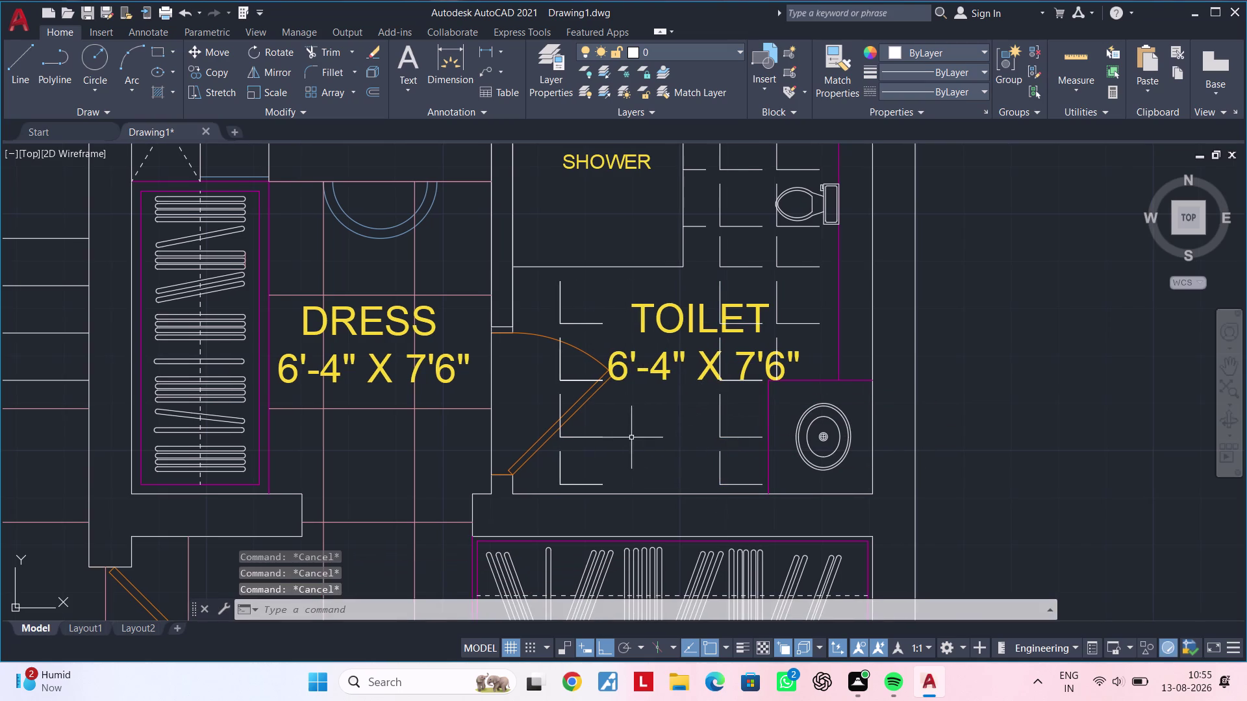
middle_drag(635, 434, 609, 453)
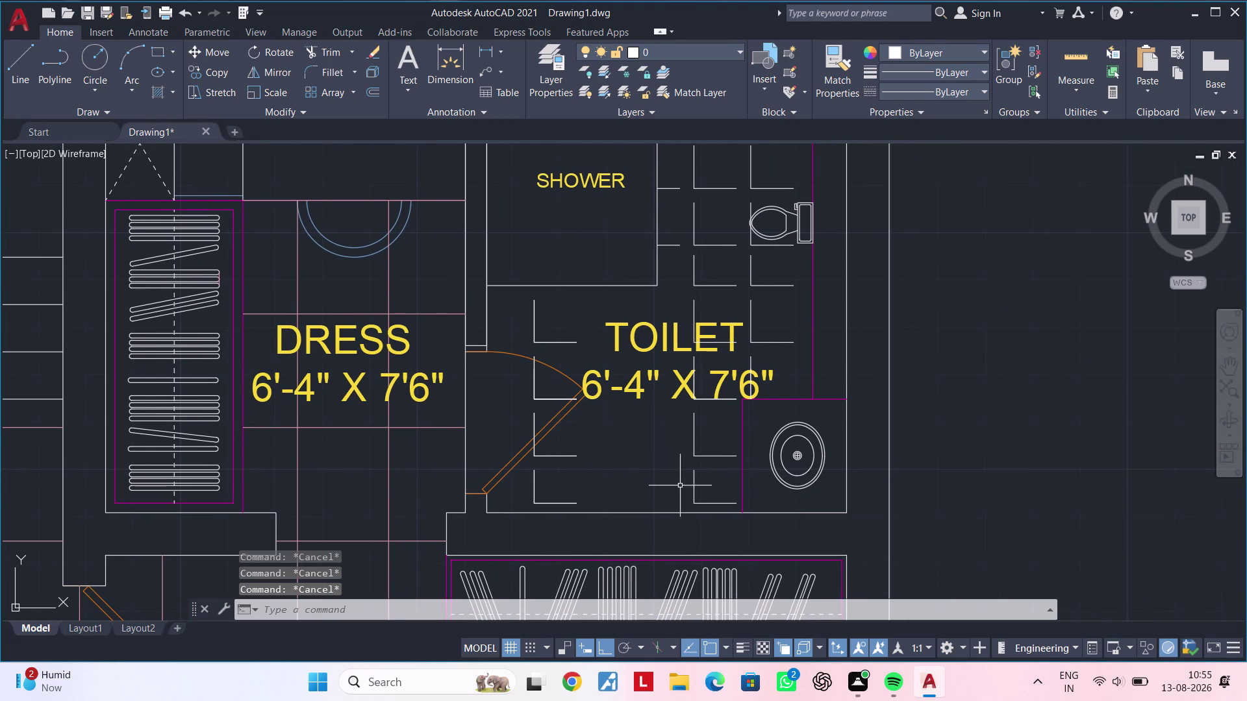
Window-select the column of L-shaped shelf lines, after two abandoned attempts.
click(703, 508)
key(Escape)
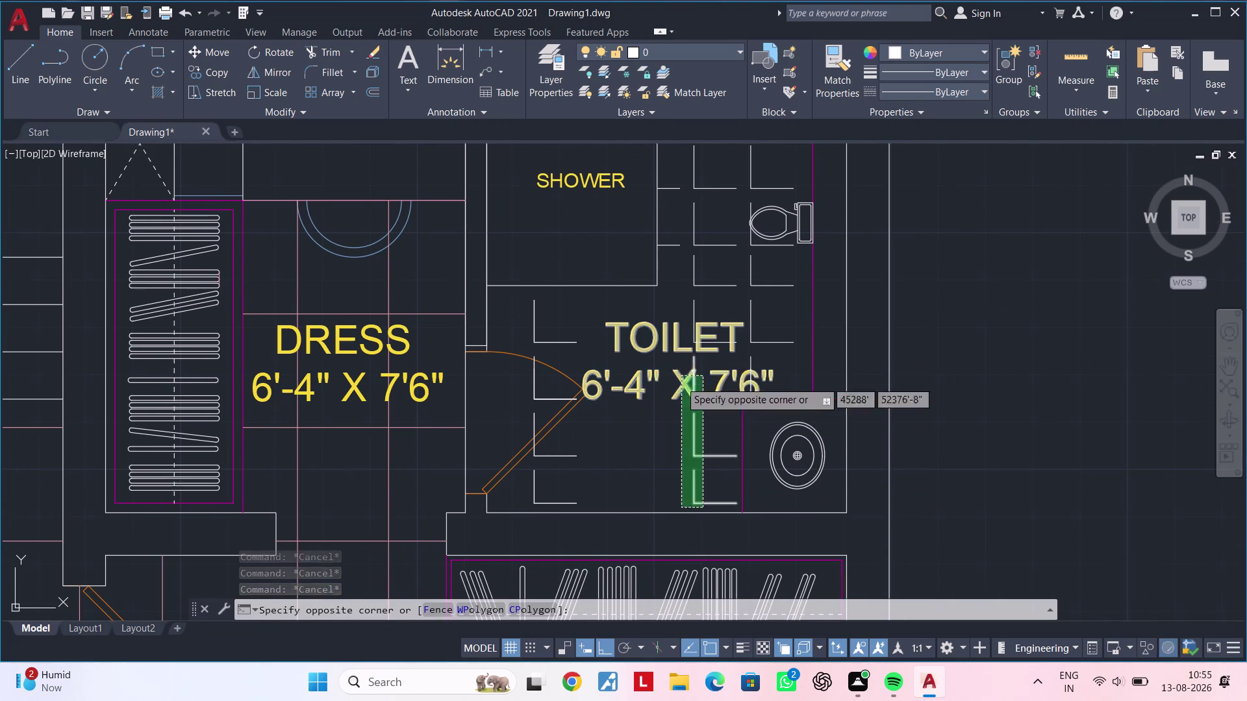
click(683, 299)
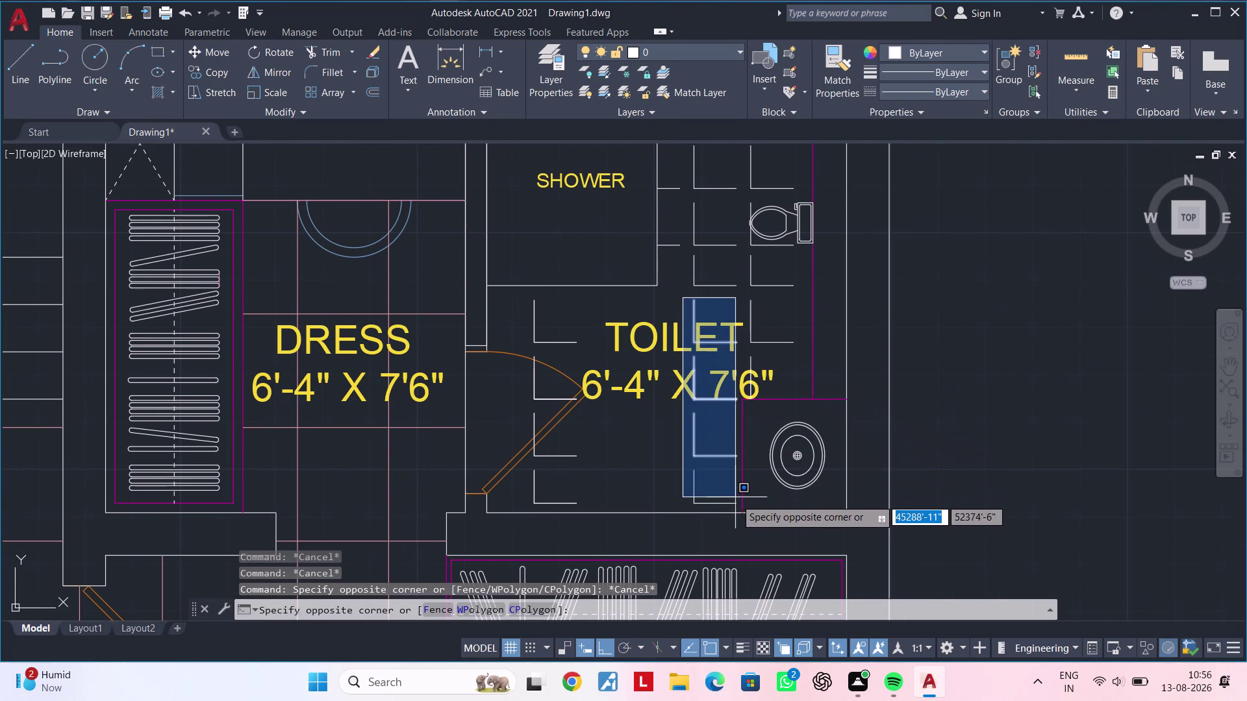
click(734, 512)
key(Escape)
key(Escape)
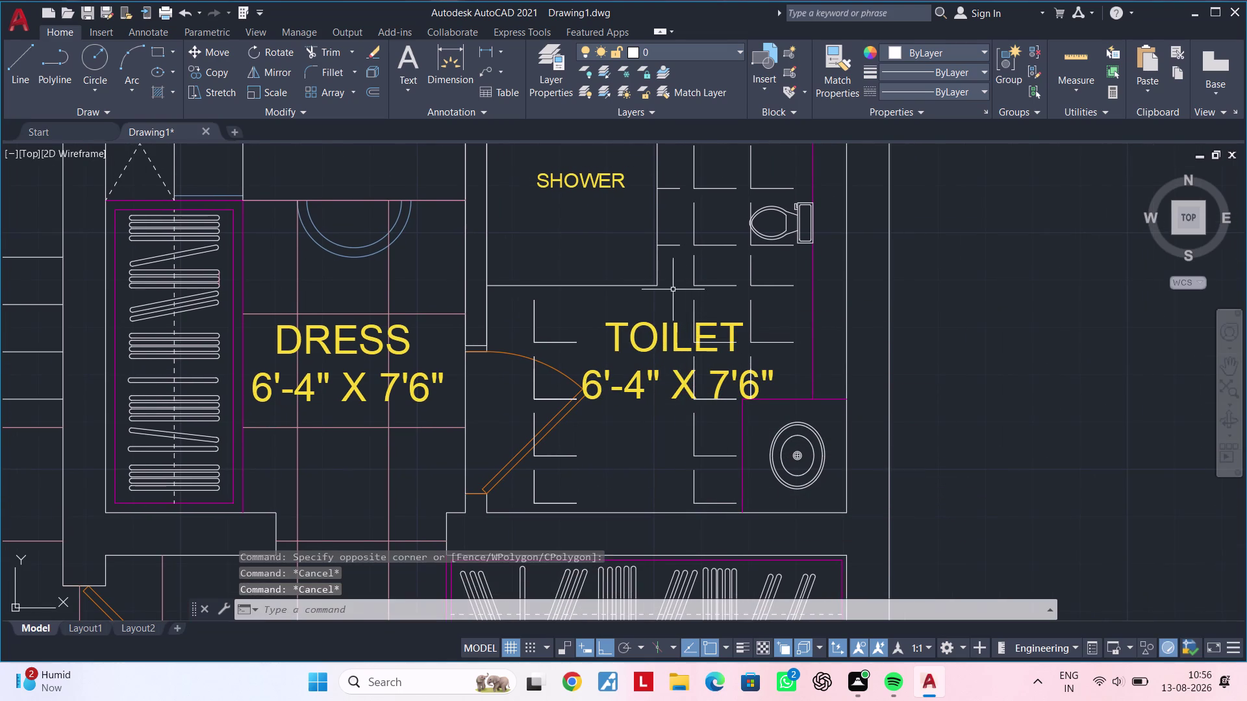
click(672, 290)
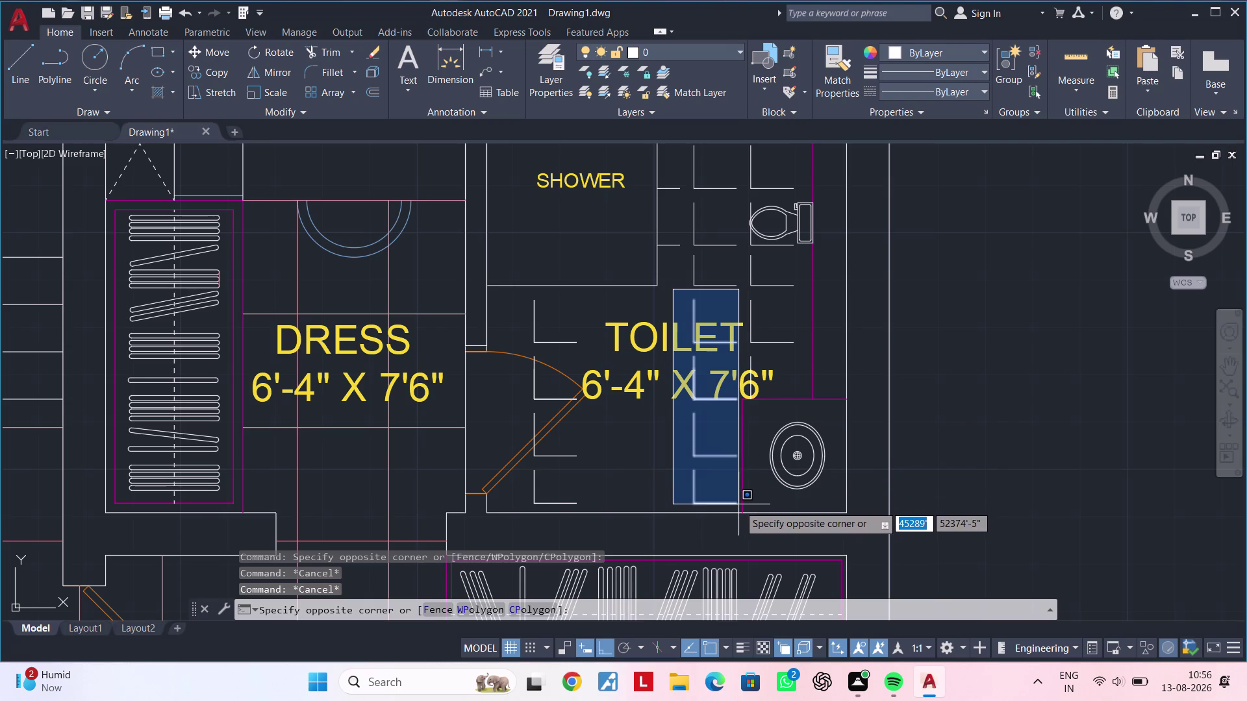
click(738, 508)
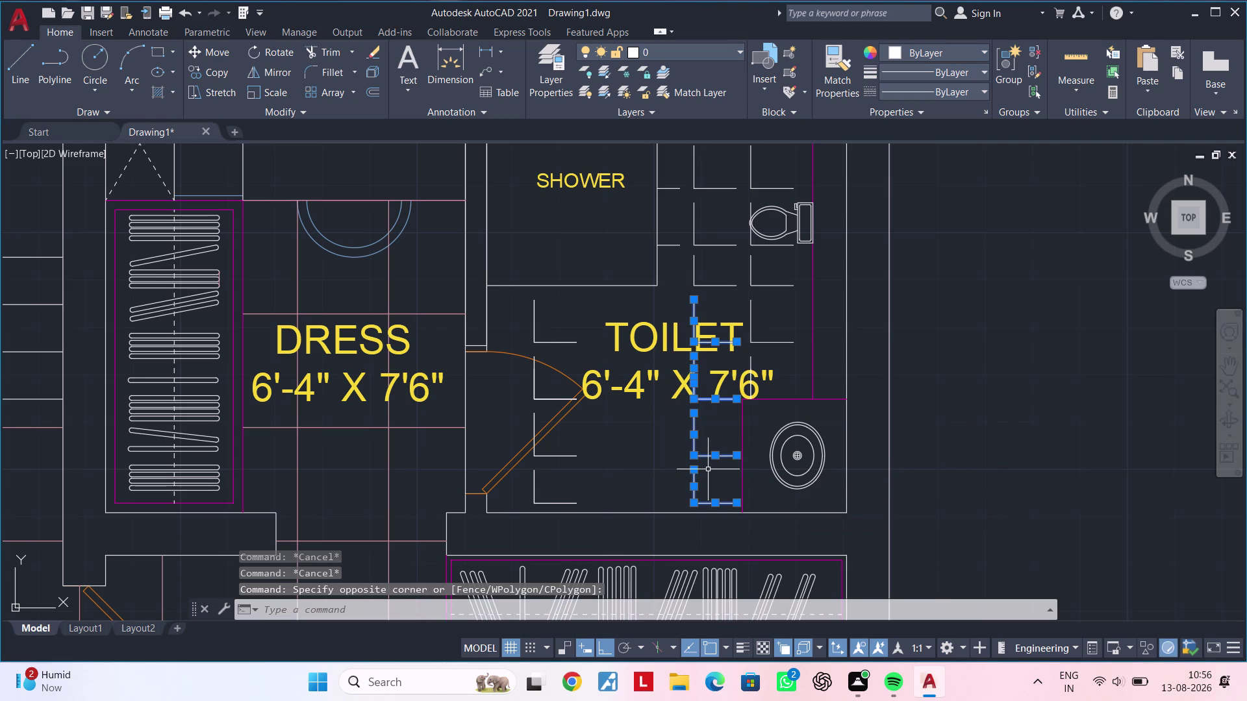
Copy the L-shaped shelf column 2'-3" to the left.
text(co)
key(space)
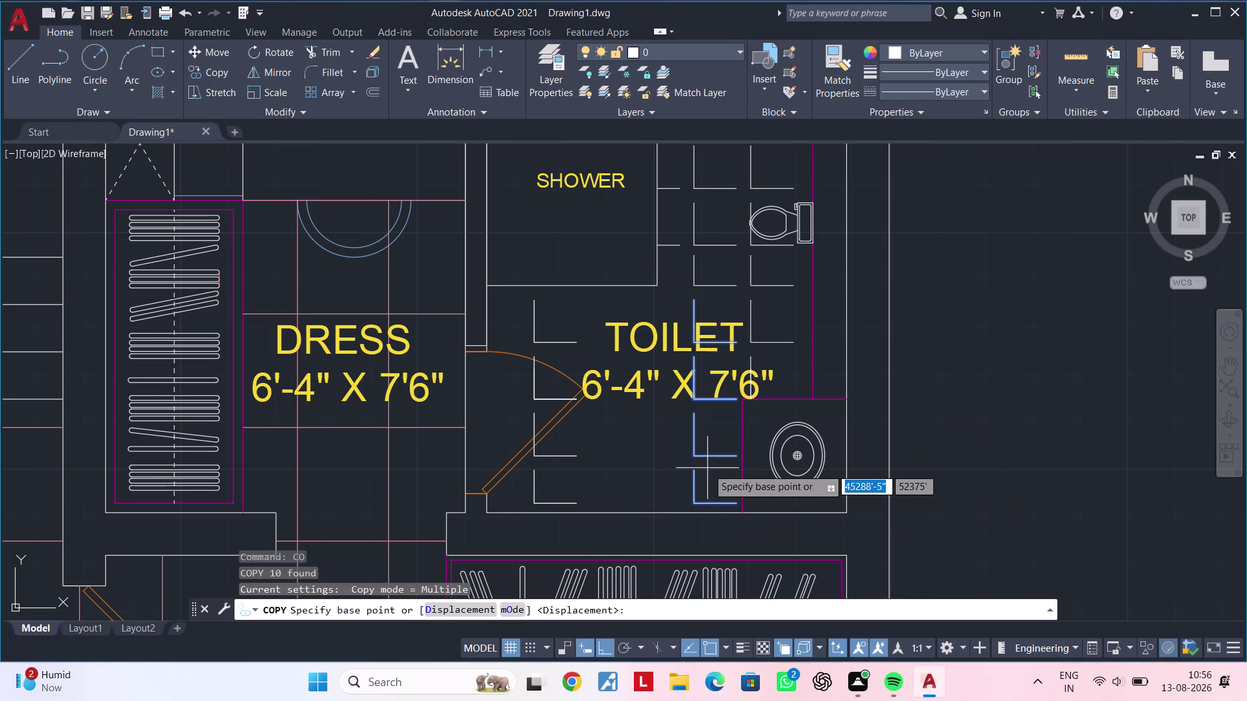
click(695, 501)
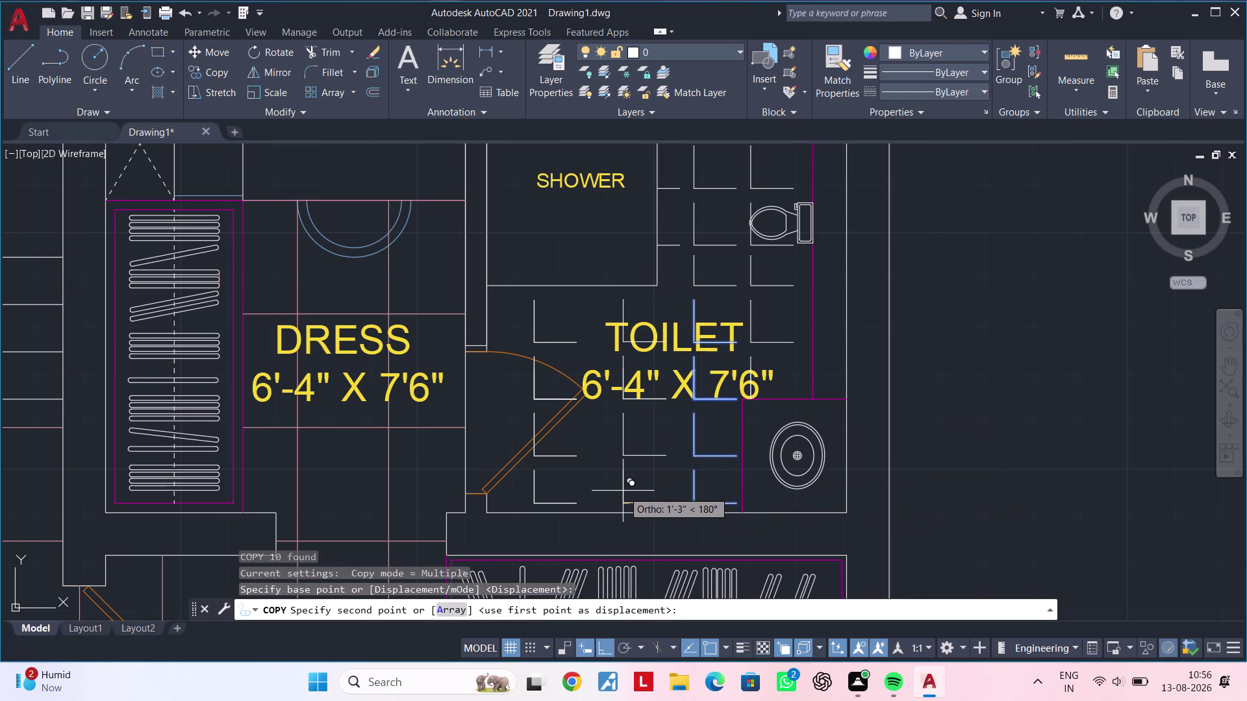
click(623, 491)
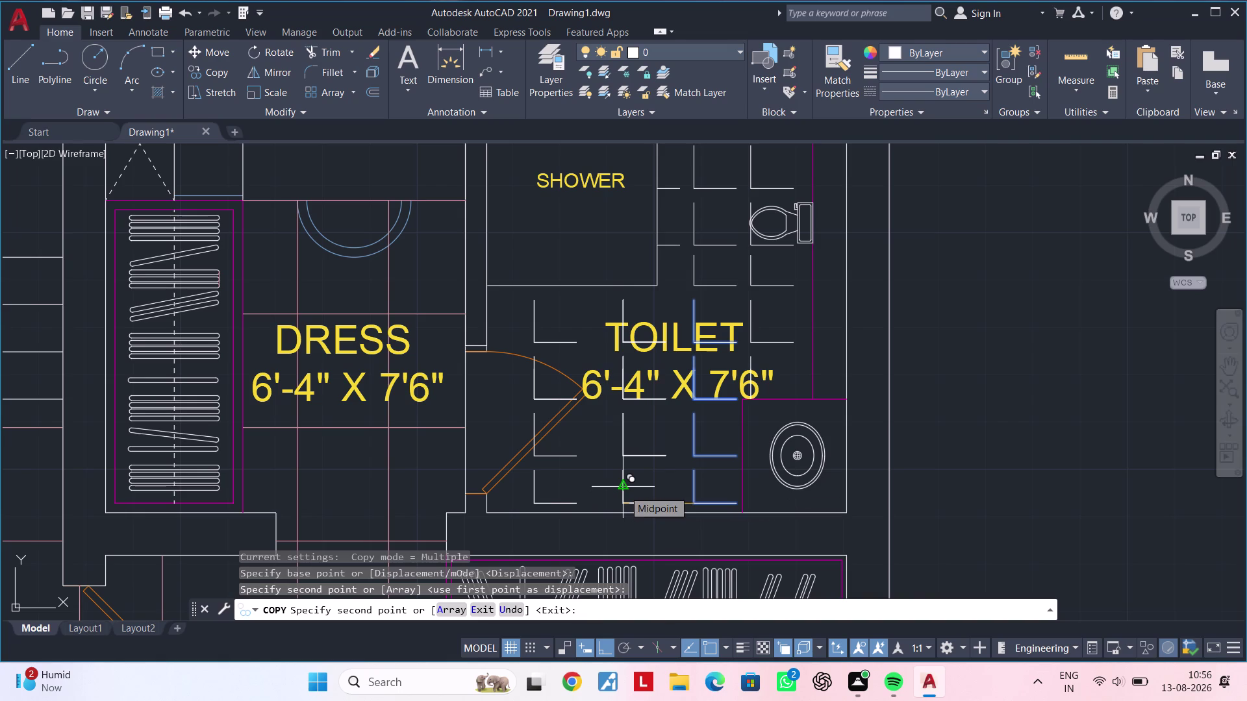
middle_drag(624, 491, 670, 486)
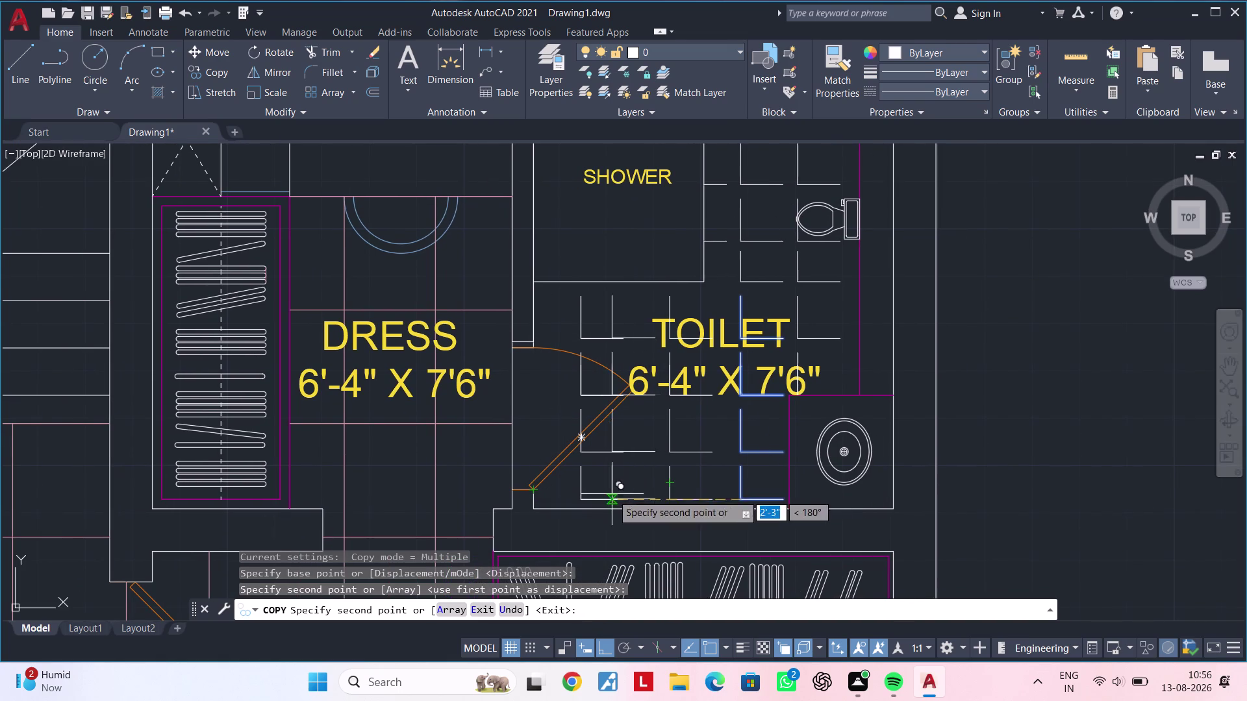
key(Escape)
key(Escape)
key(Escape)
key(Escape)
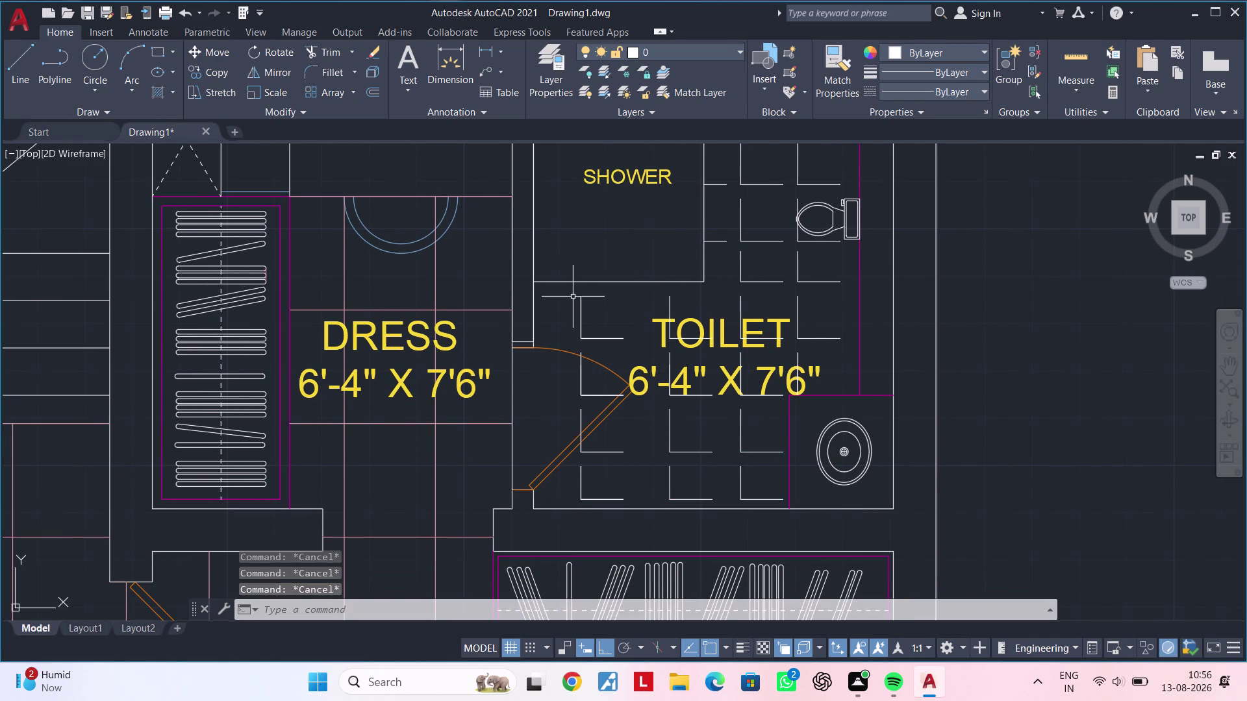
Select the new shelf column and shift it with MOVE.
click(573, 291)
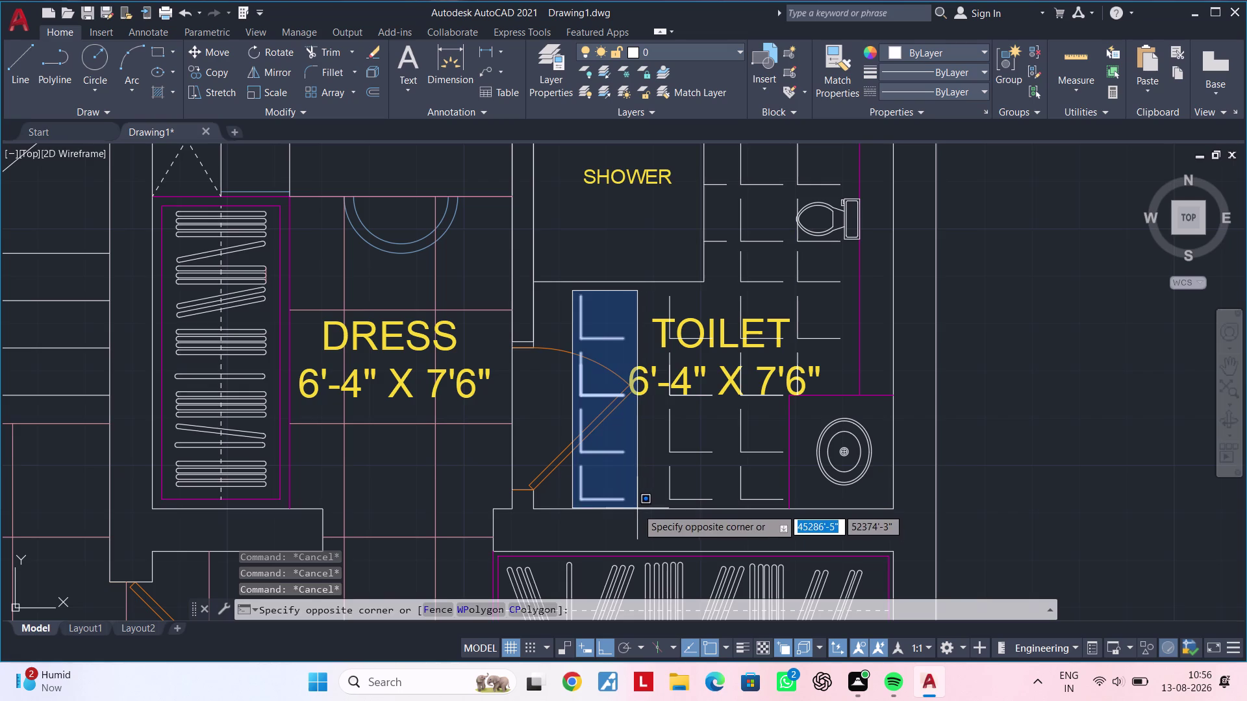
click(637, 509)
text(m)
key(space)
click(626, 497)
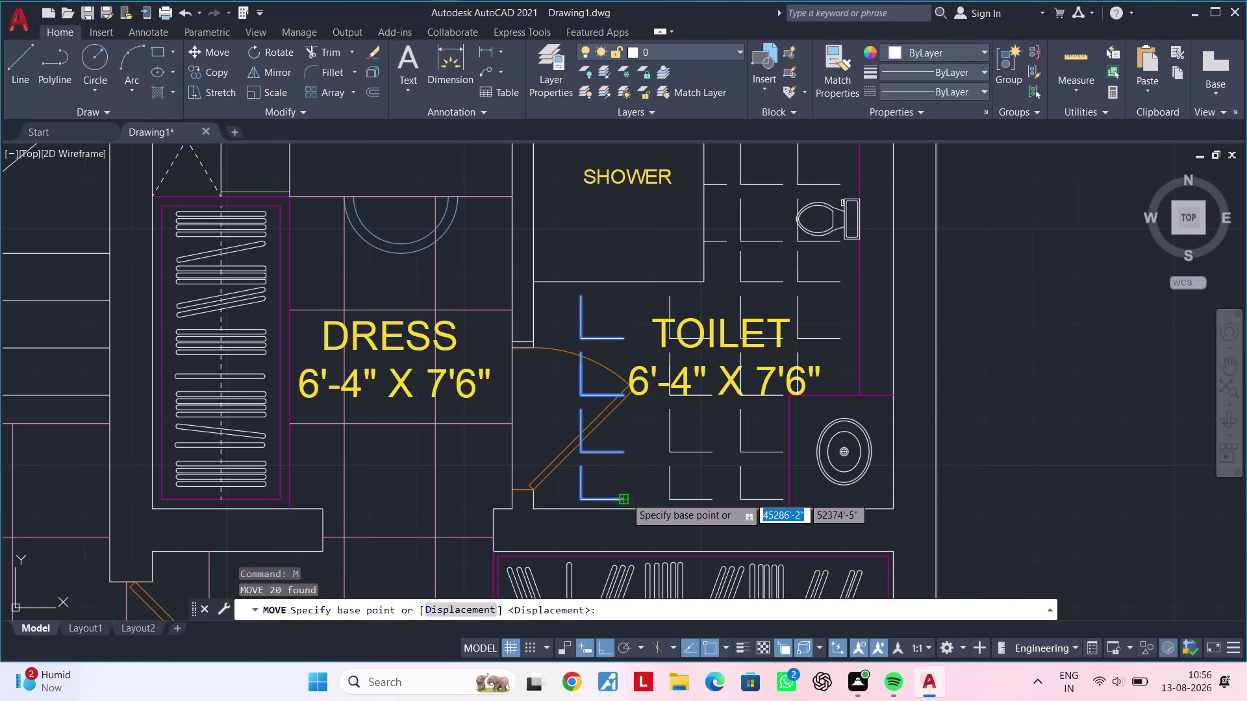
click(644, 497)
key(Escape)
middle_drag(643, 467, 657, 470)
key(Escape)
key(Escape)
key(Escape)
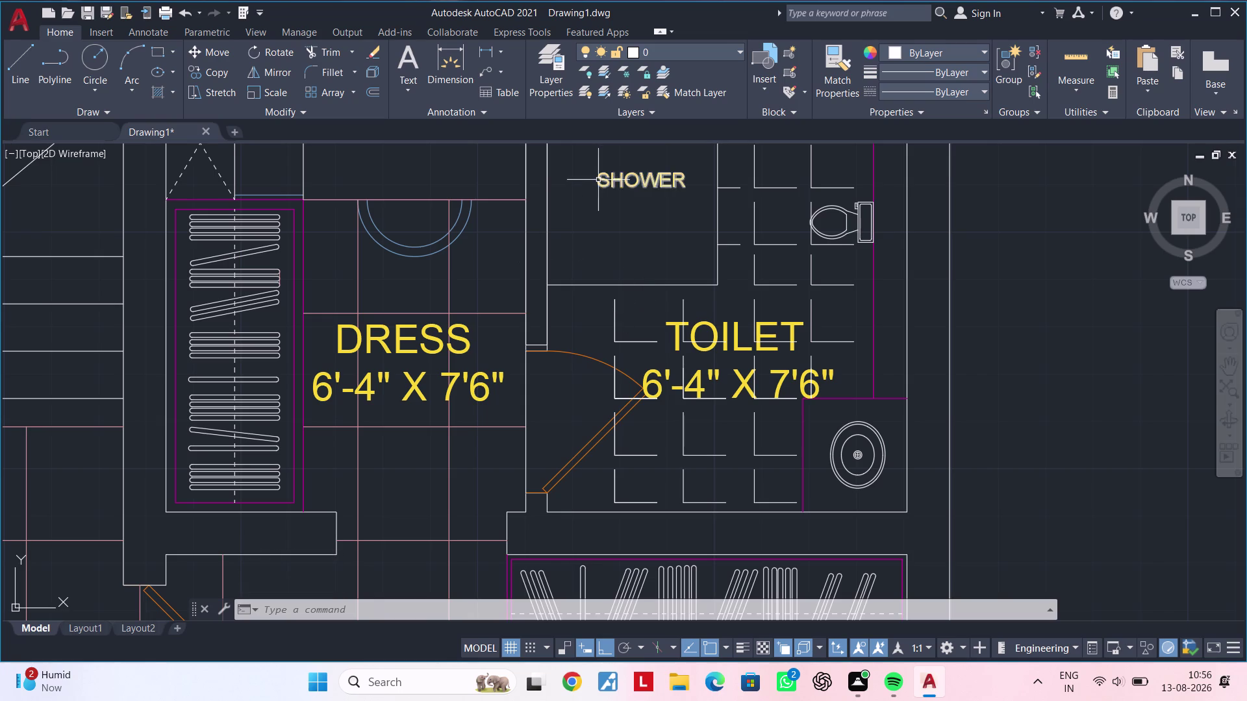
middle_drag(631, 316, 597, 335)
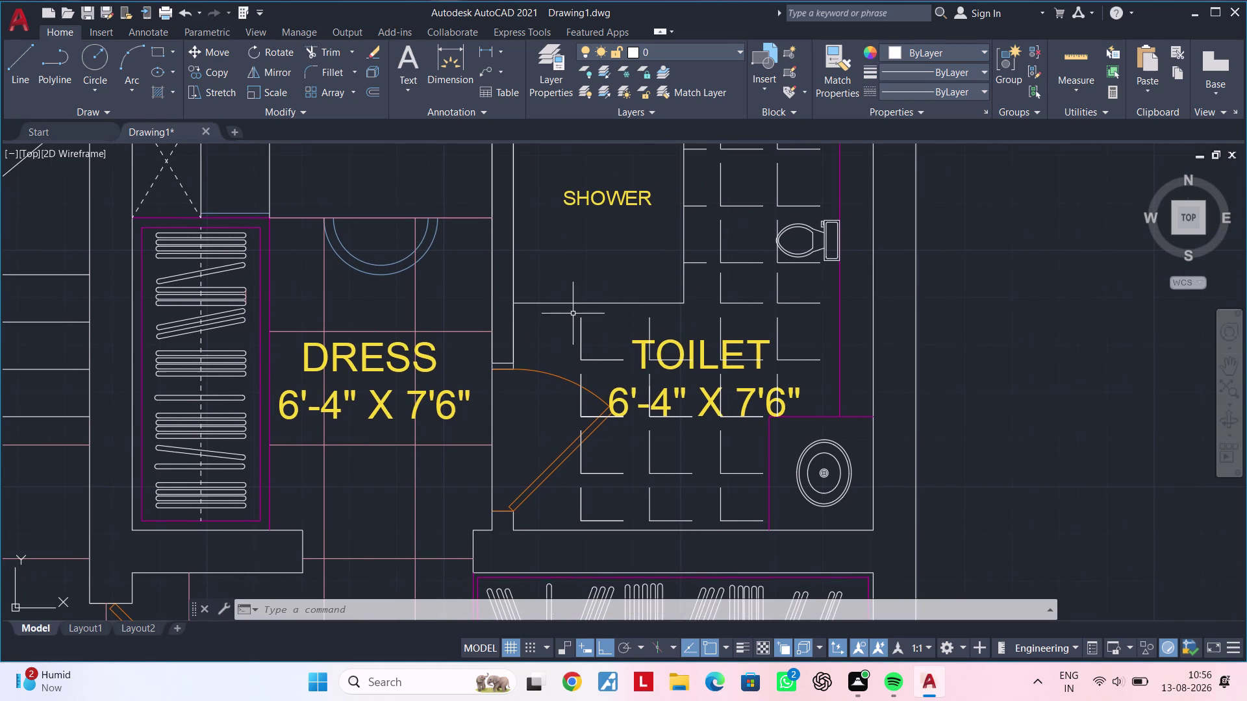
Copy the 20-piece L-shaped shelf column further left, near the toilet doorway.
click(558, 306)
click(631, 526)
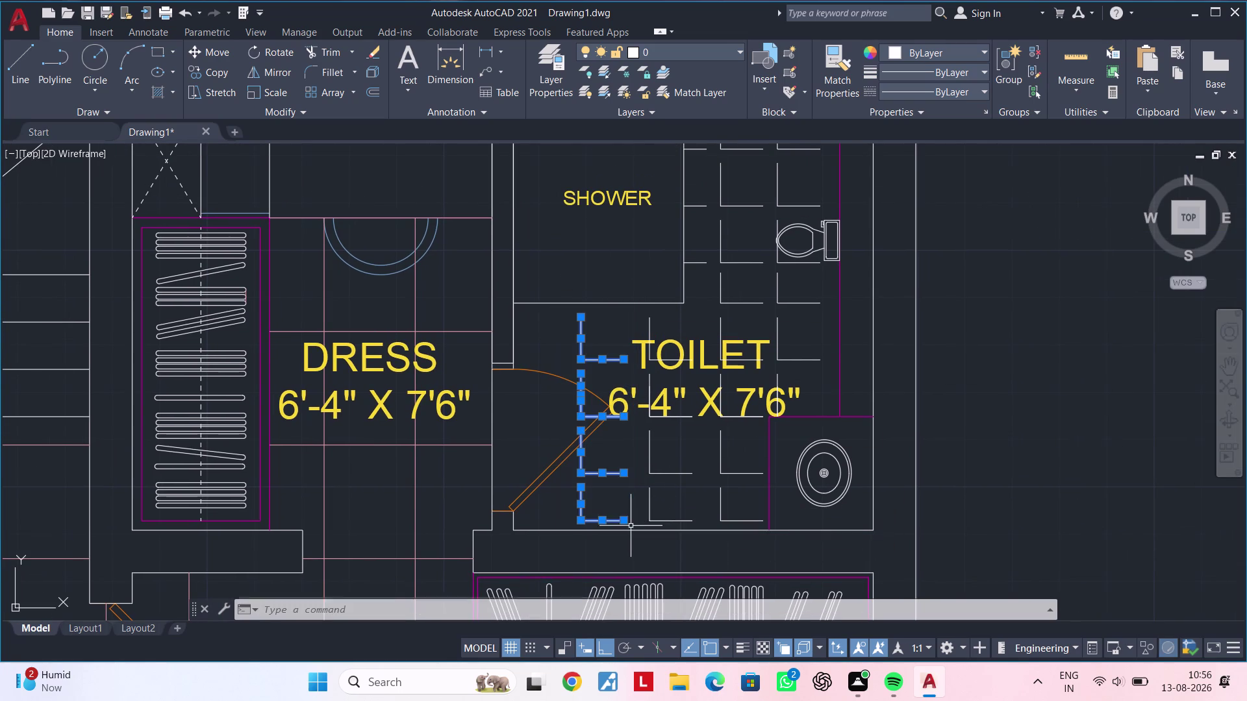
text(c)
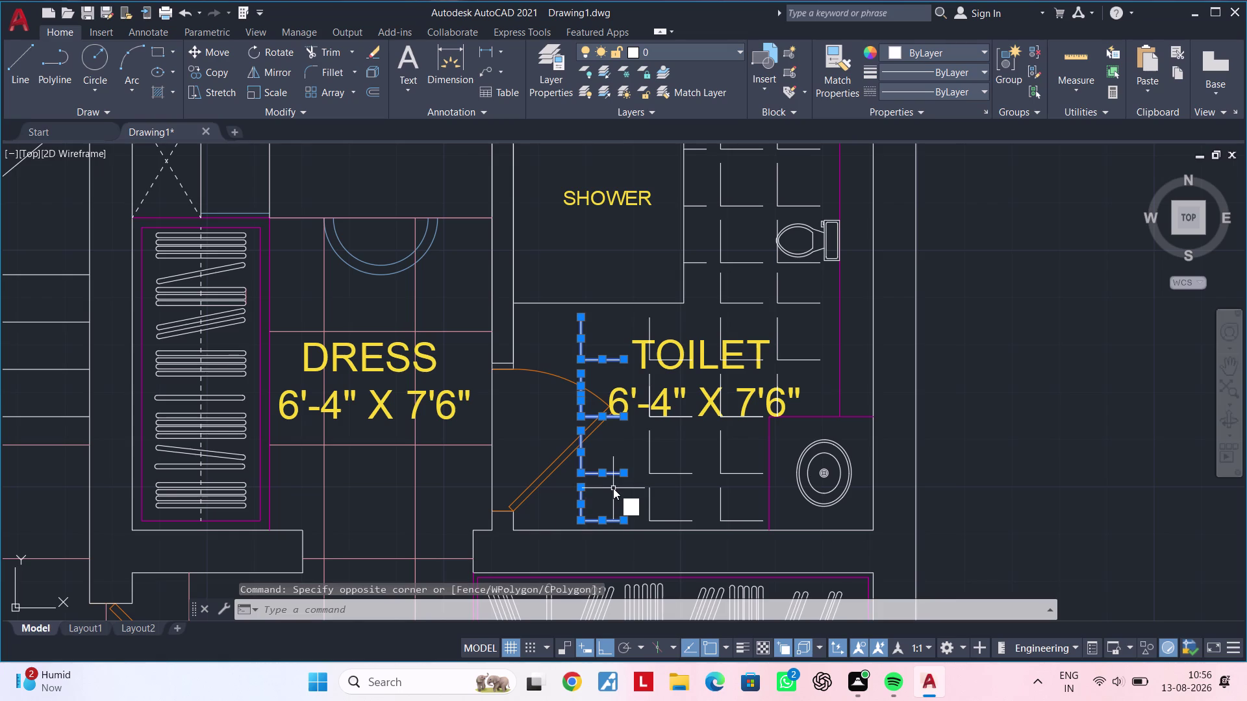
text(o)
key(space)
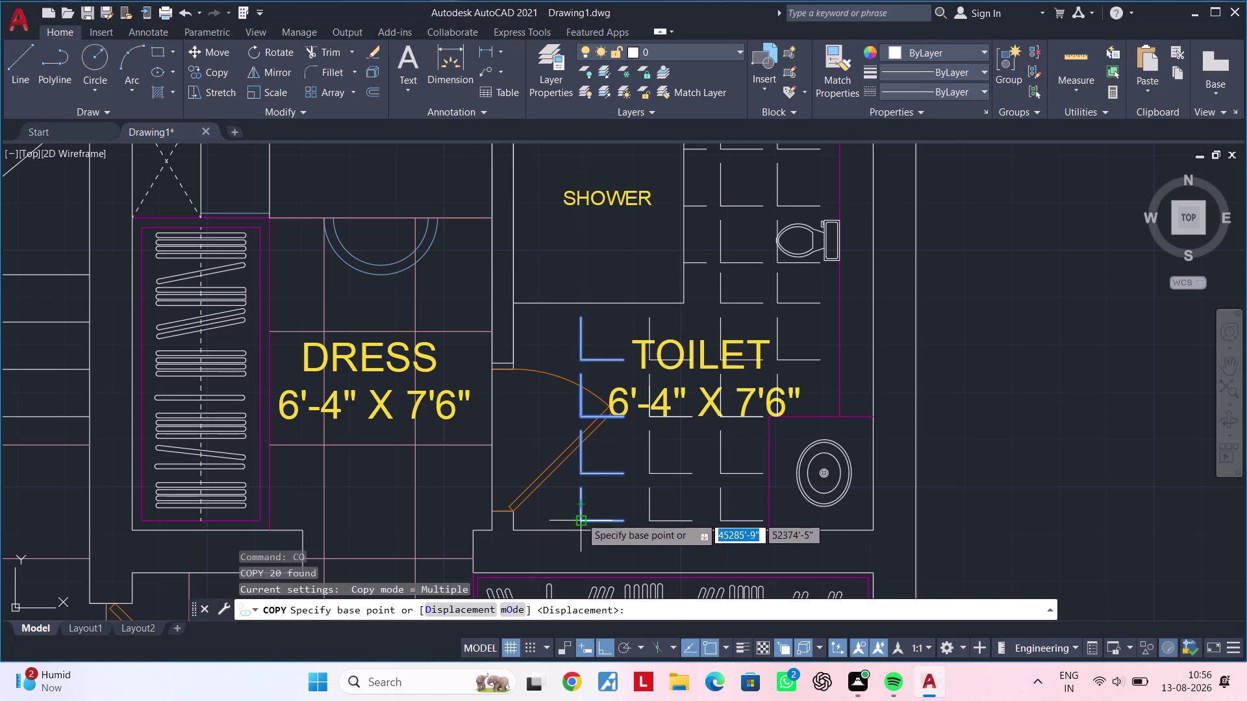
click(581, 517)
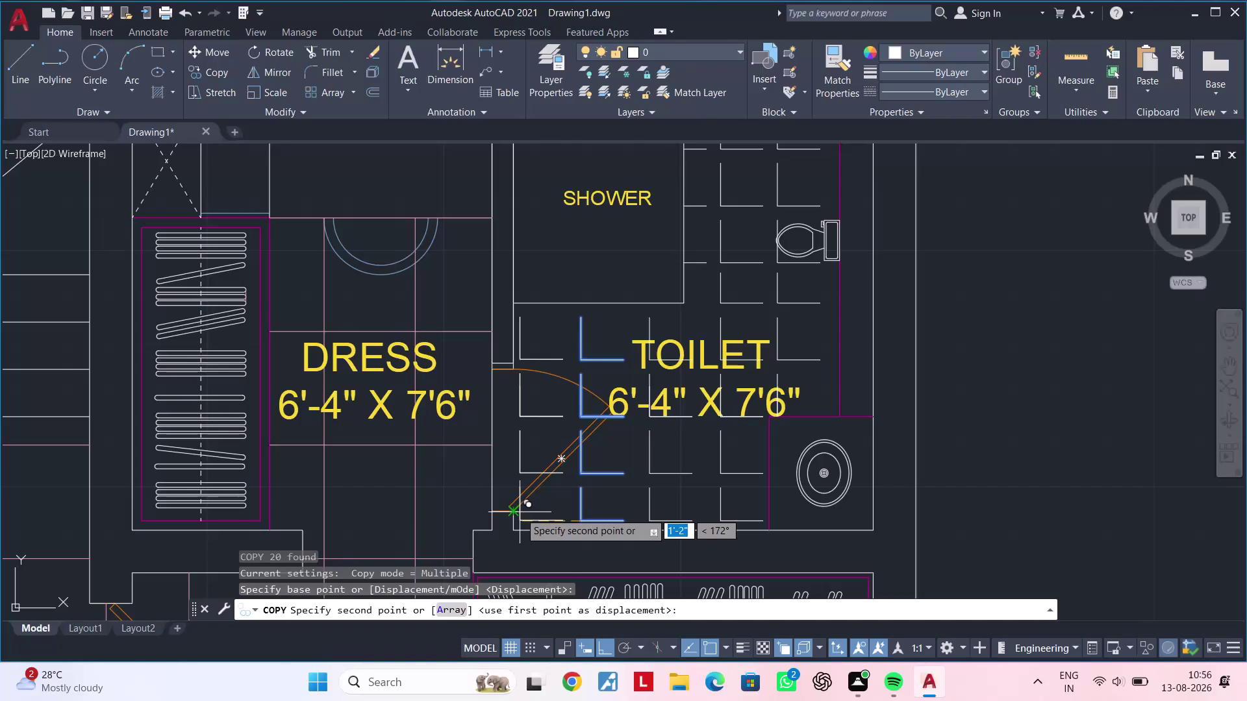
click(519, 513)
key(Escape)
key(Escape)
key(Escape)
key(Escape)
middle_drag(564, 506, 616, 505)
key(Escape)
key(Escape)
middle_drag(588, 436, 548, 454)
key(Escape)
middle_click(547, 442)
scroll(up, 3)
middle_drag(550, 440, 538, 464)
key(Escape)
key(Escape)
scroll(down, 3)
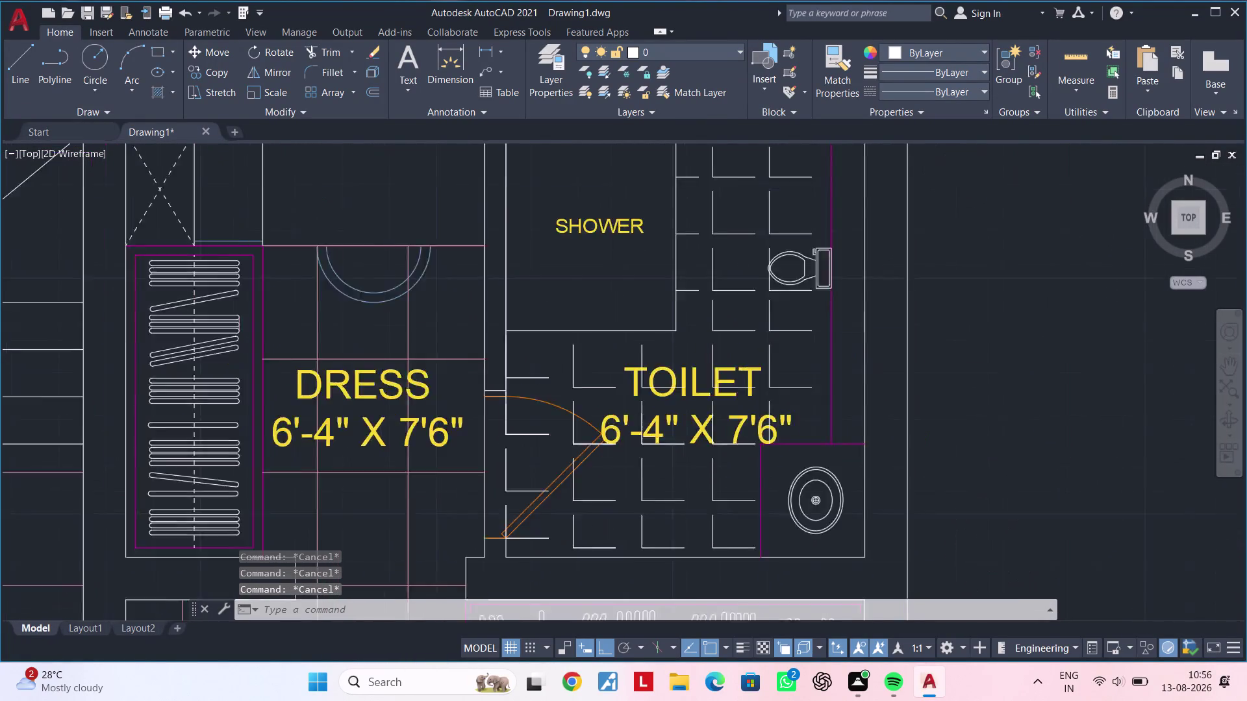
scroll(down, 3)
scroll(up, 3)
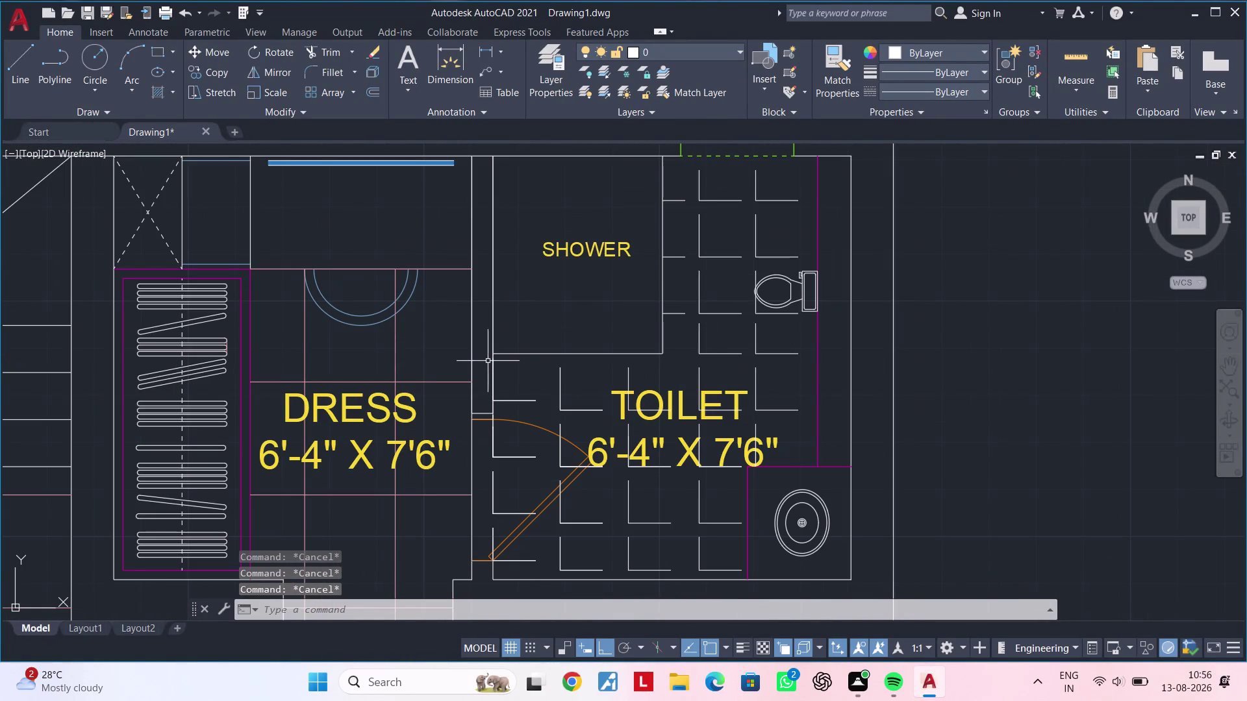
Window-select the 18-piece leftmost shelf column and attempt a move, then cancel it.
click(488, 361)
middle_drag(555, 547, 557, 415)
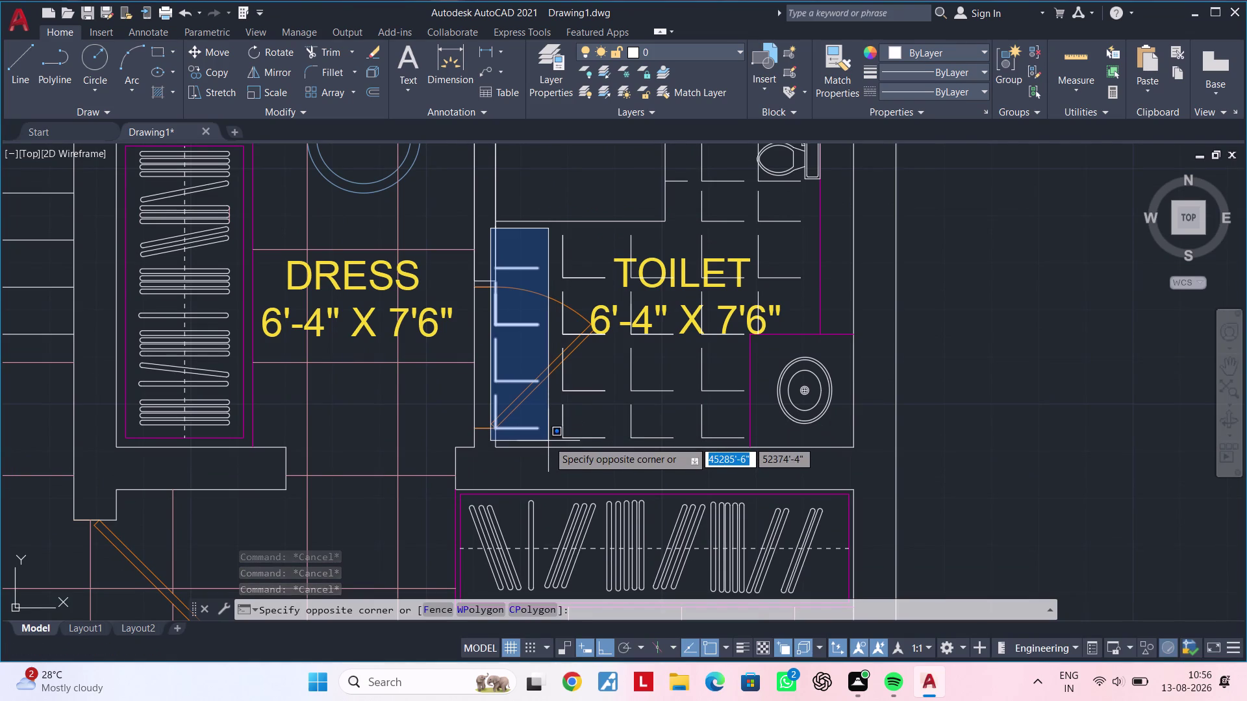
click(543, 440)
text(m)
key(space)
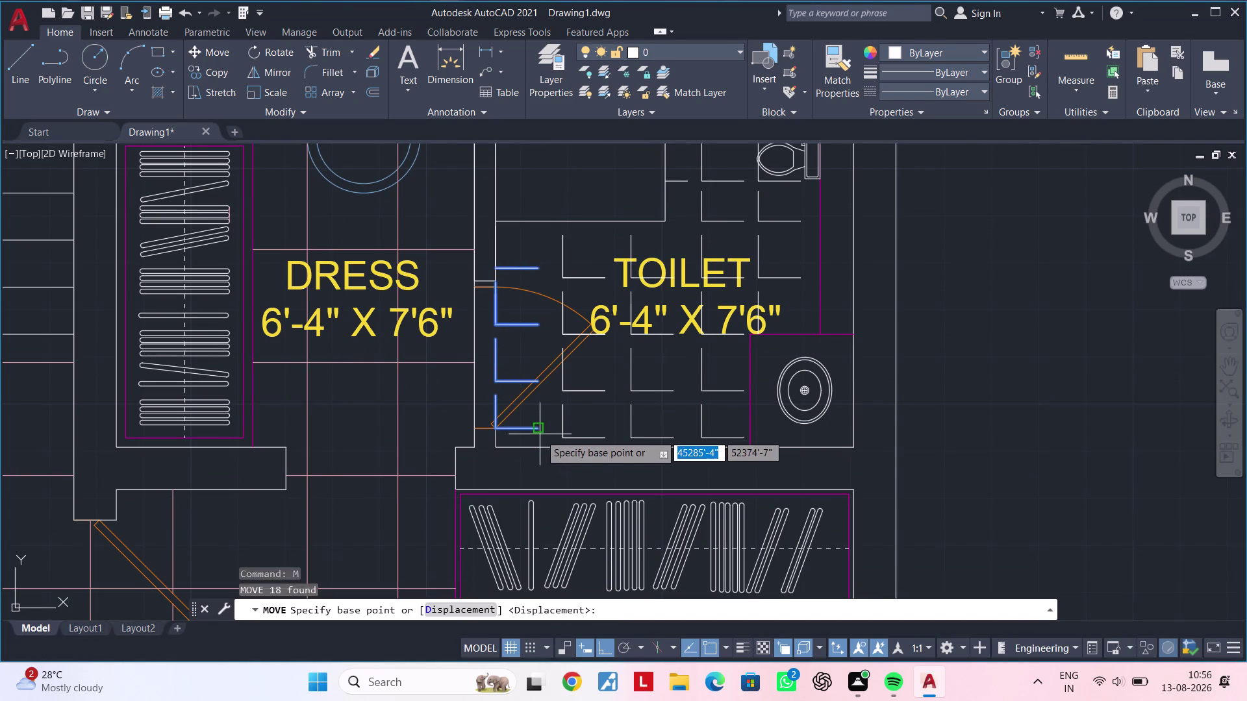
click(540, 434)
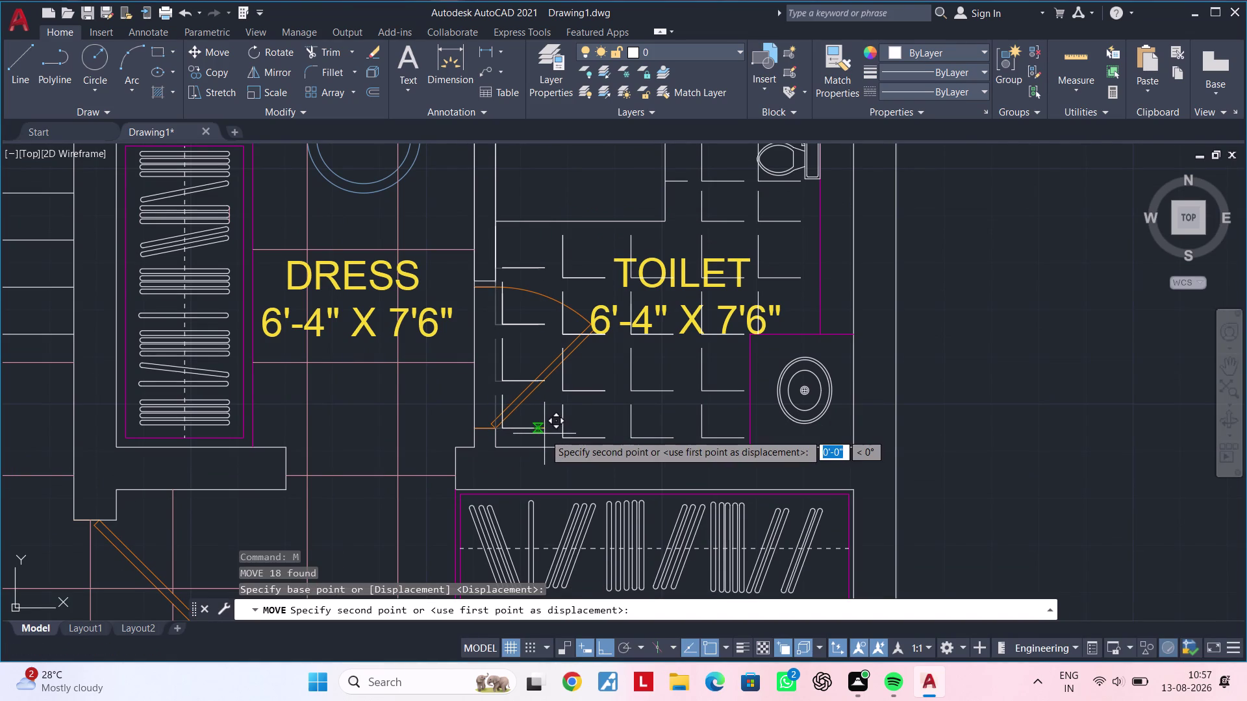
click(544, 434)
key(Escape)
key(Escape)
key(Escape)
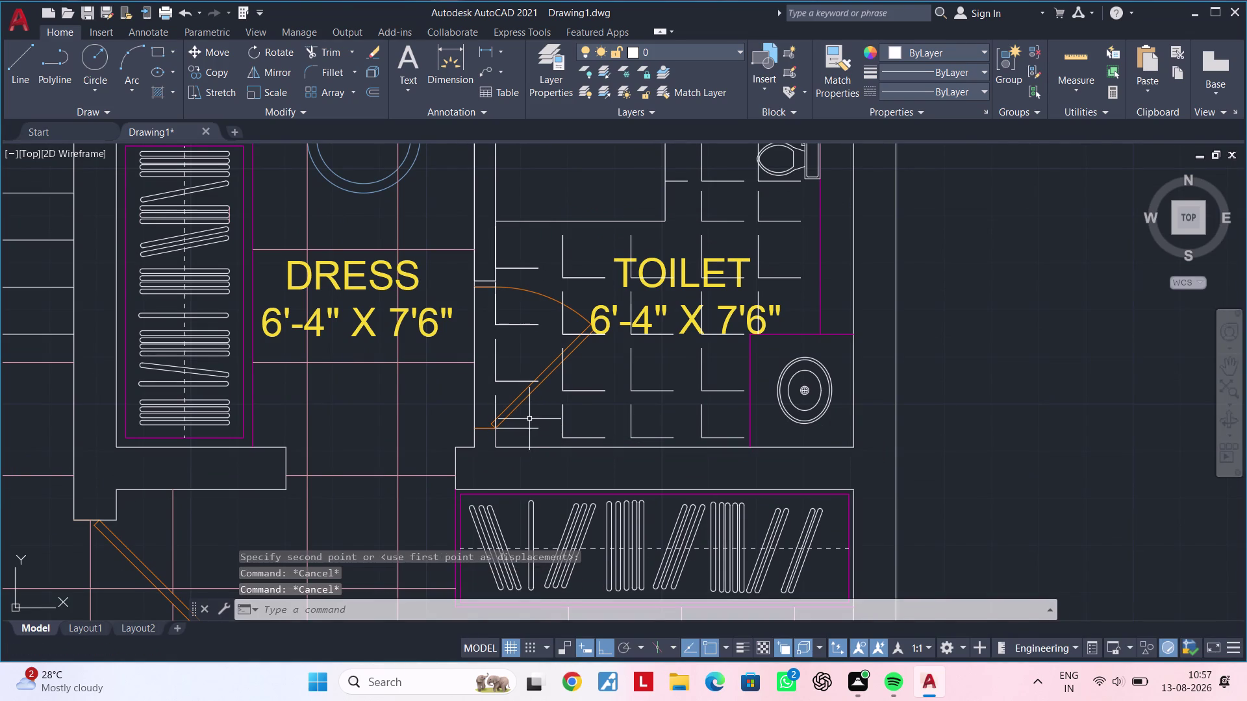
Reselect the shelf column and retry the move with a Perpendicular snap, then cancel.
click(495, 247)
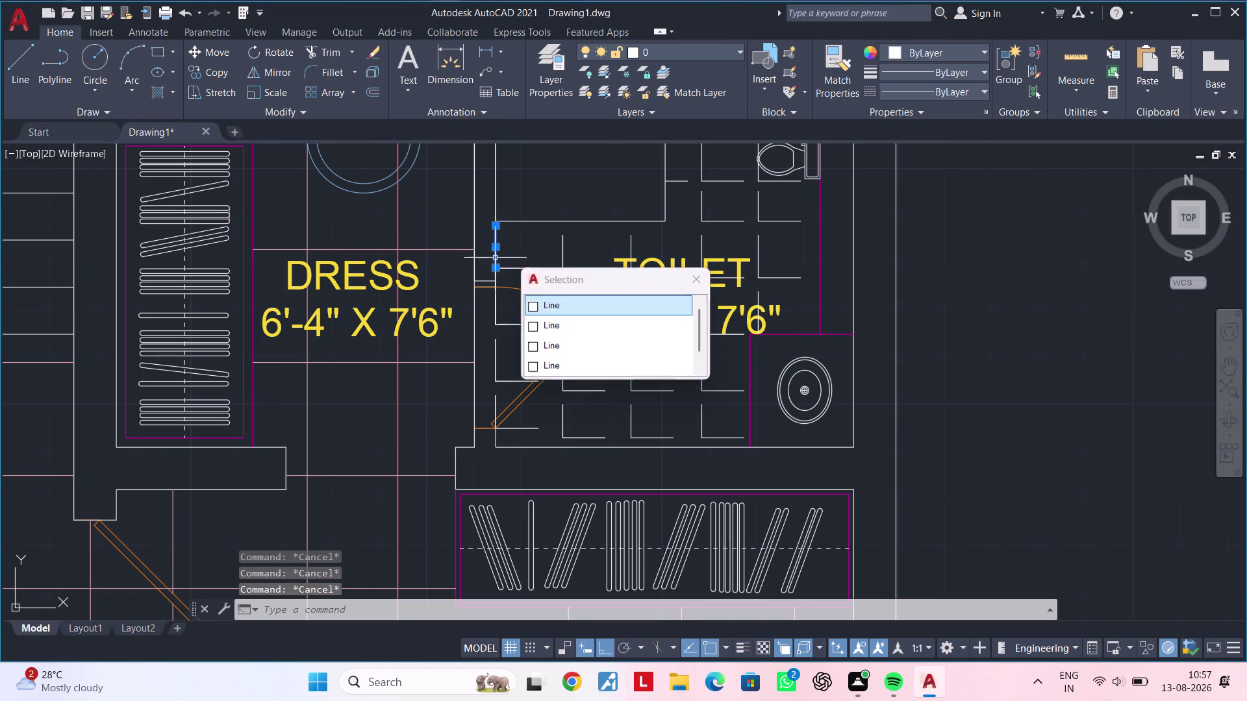
key(Escape)
key(Escape)
click(491, 227)
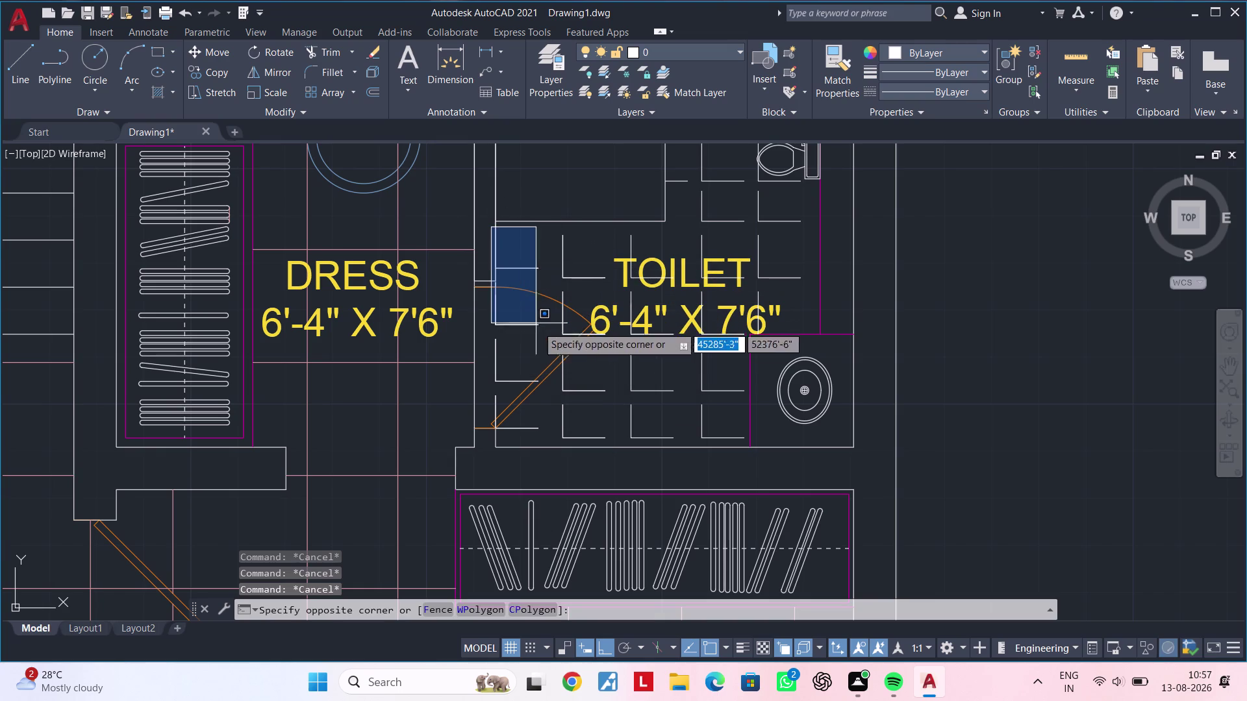
click(546, 445)
text(m)
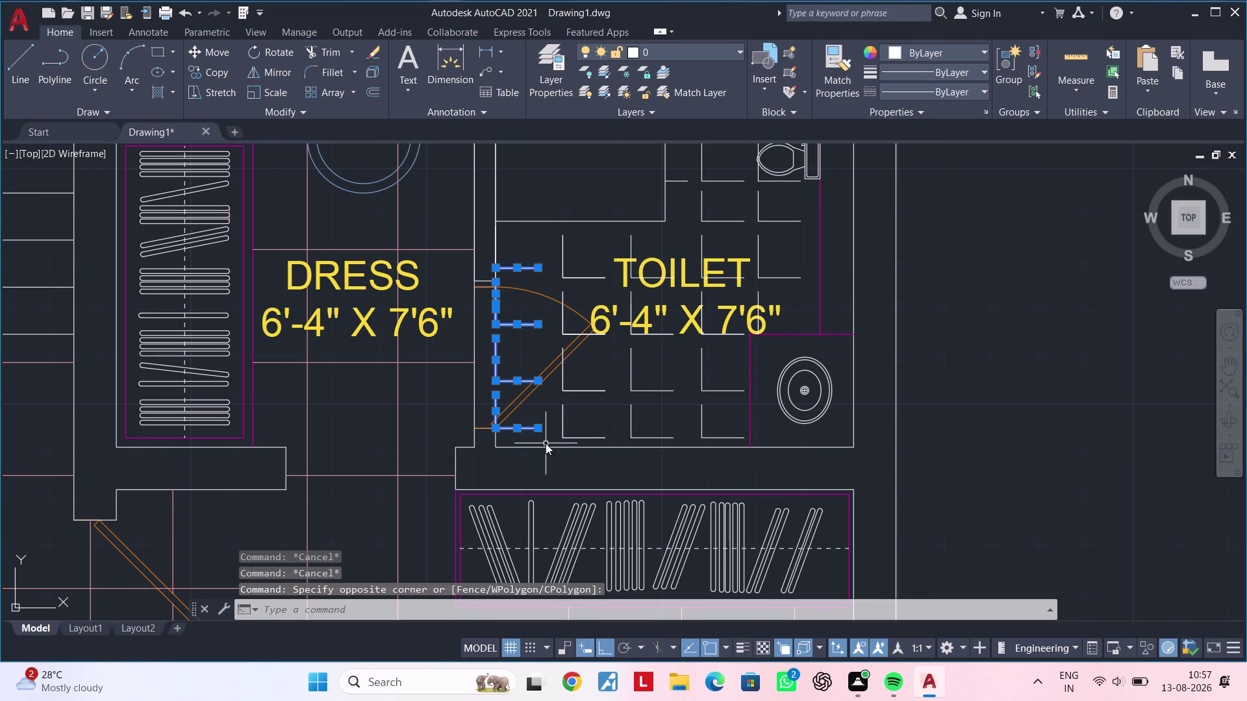
key(space)
click(544, 433)
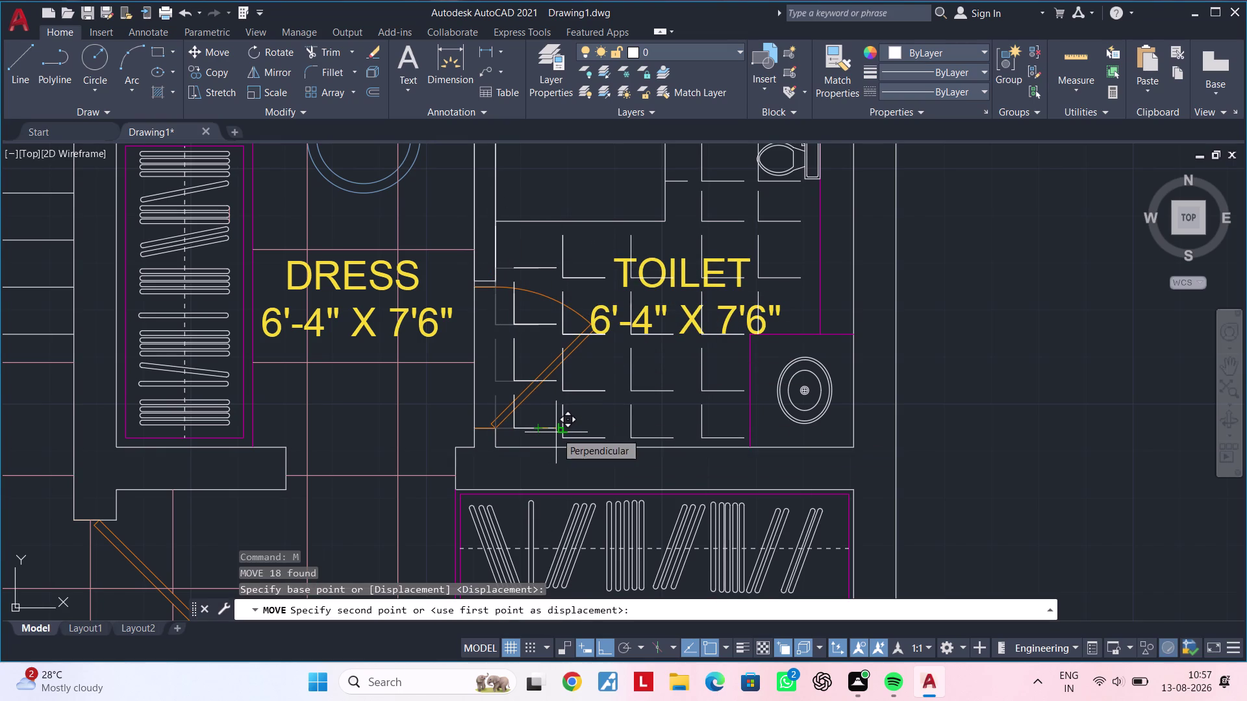
click(549, 433)
key(Escape)
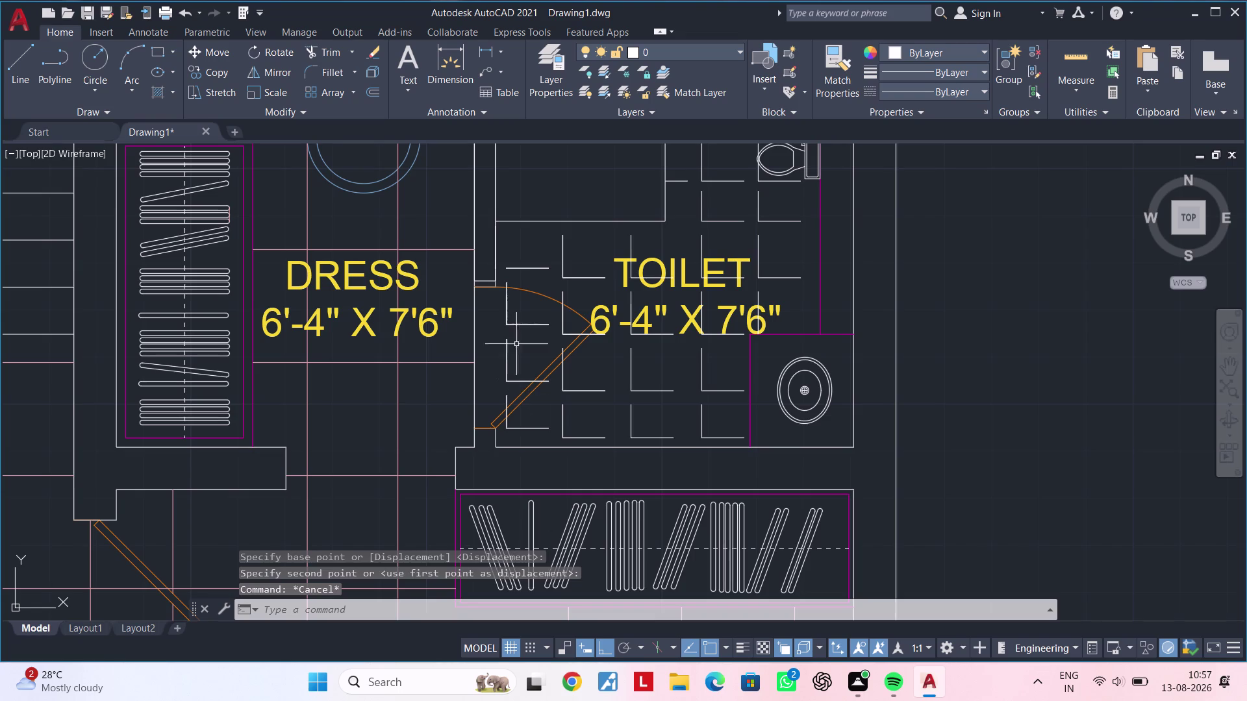
key(Escape)
middle_drag(530, 320, 621, 358)
Erase the stray leftover shelf line beside the toilet door.
scroll(up, 3)
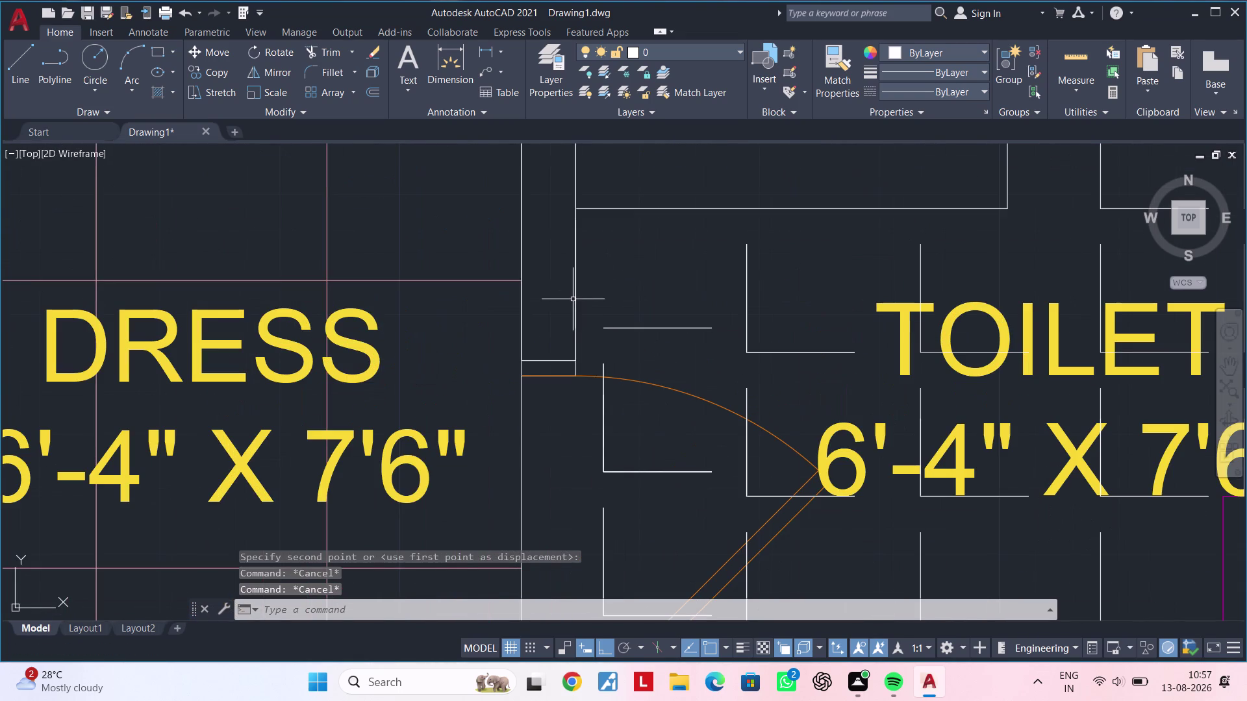
click(575, 300)
key(Delete)
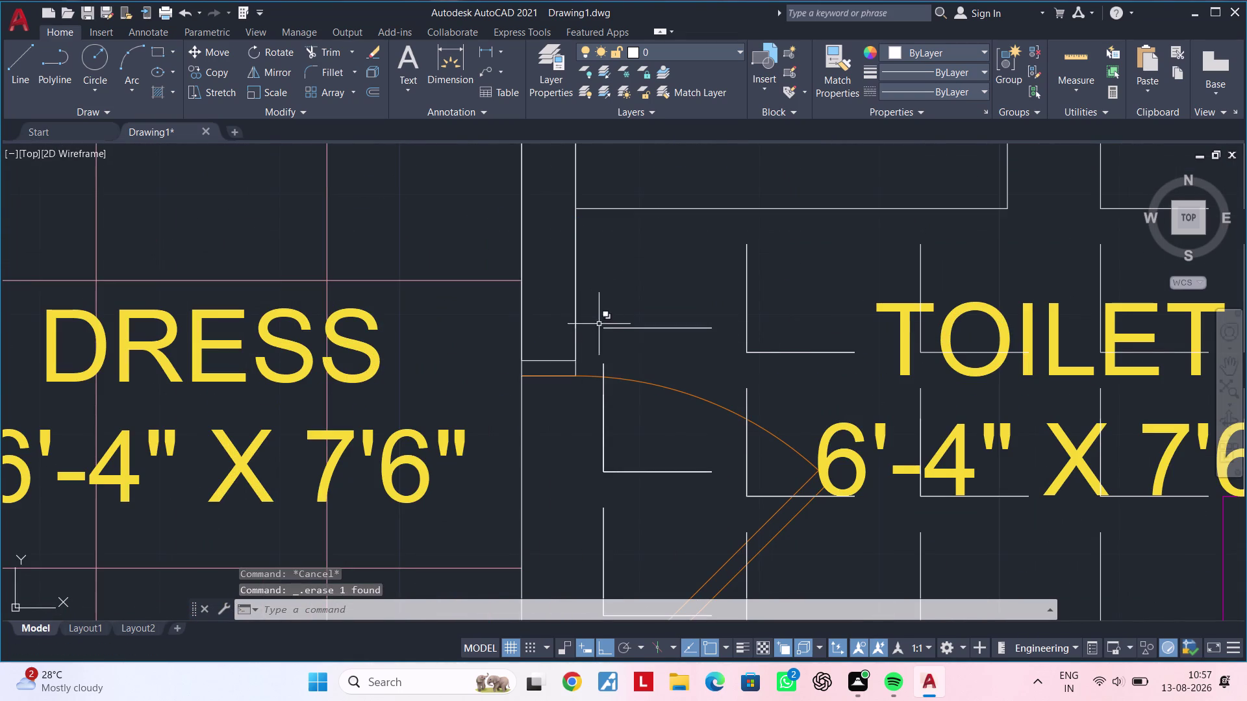
middle_drag(624, 365, 624, 351)
key(Escape)
key(Escape)
key(Escape)
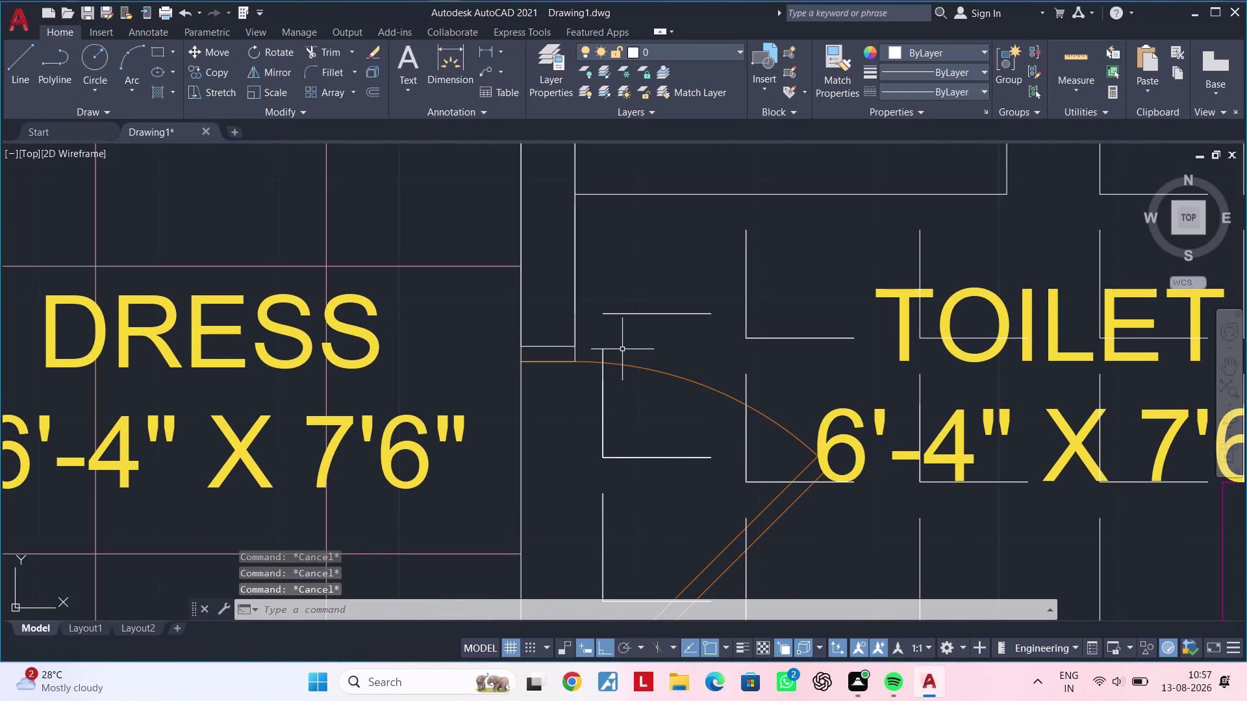
Try a FILLET between two short lines by the door, then cancel it.
text(f)
key(space)
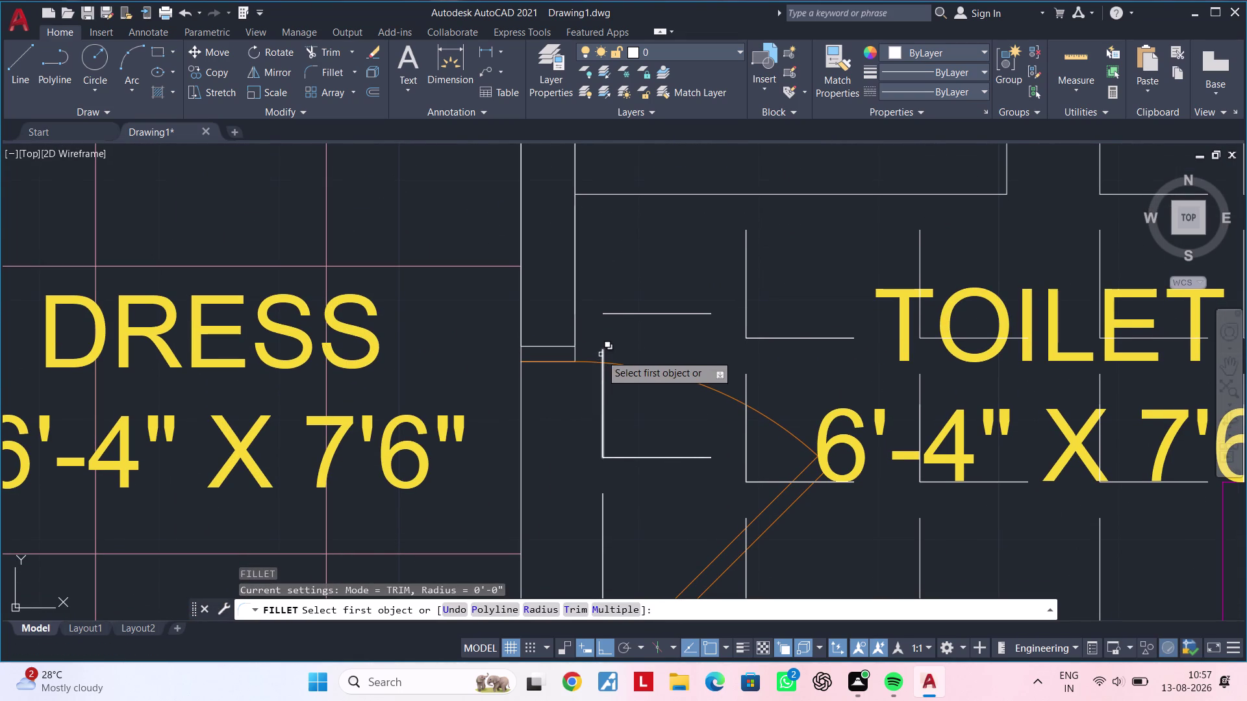
click(601, 357)
click(612, 315)
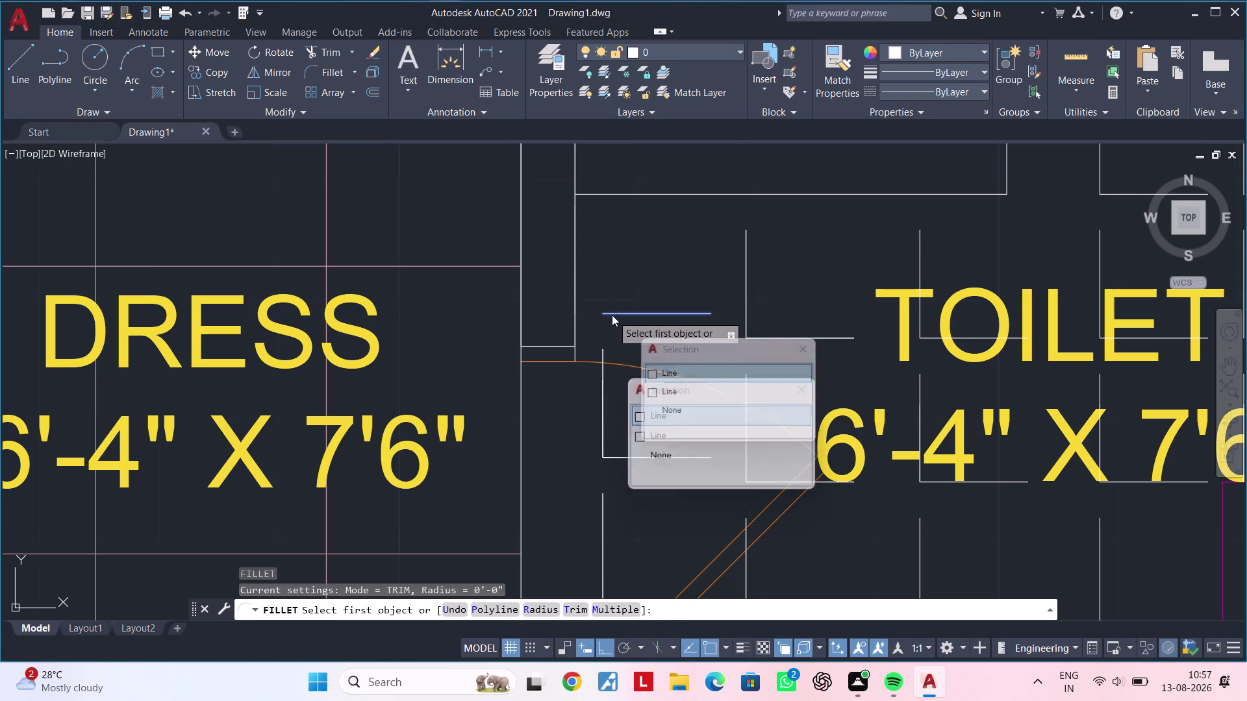
click(612, 315)
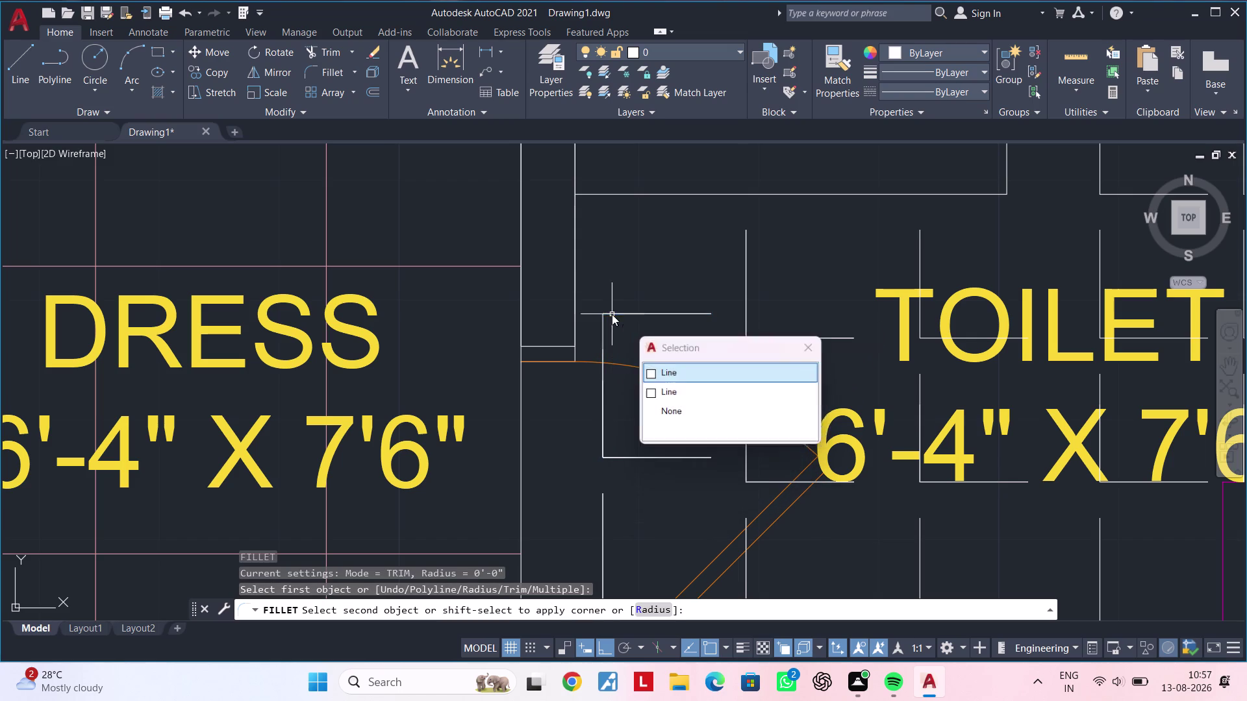
key(Escape)
Erase the remaining short vertical and horizontal stray lines beside the door arc.
click(602, 375)
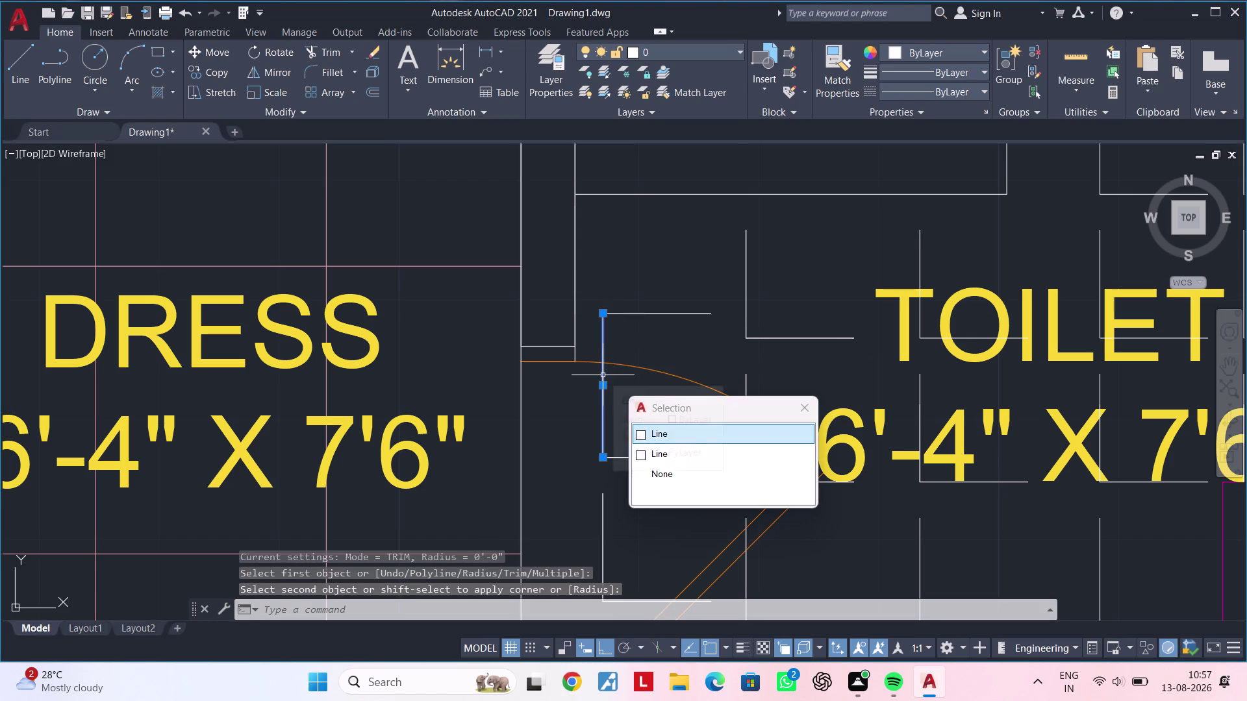
key(Delete)
click(605, 391)
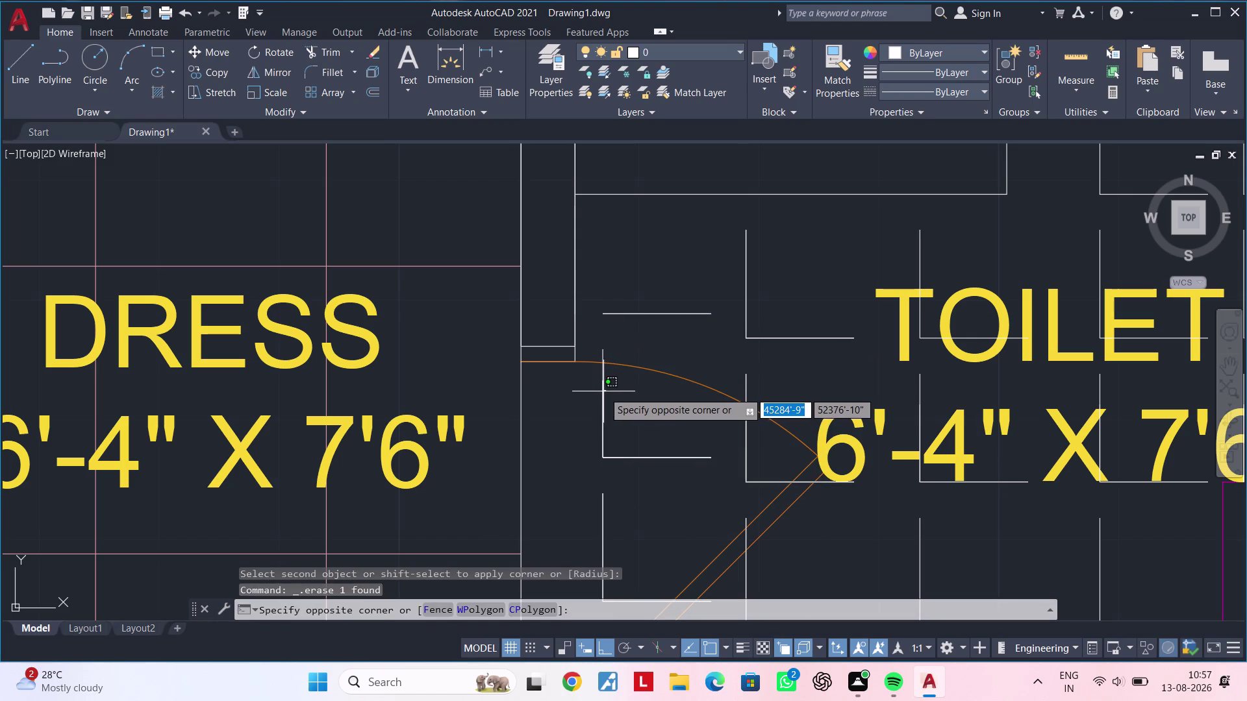
key(Escape)
click(604, 394)
key(Delete)
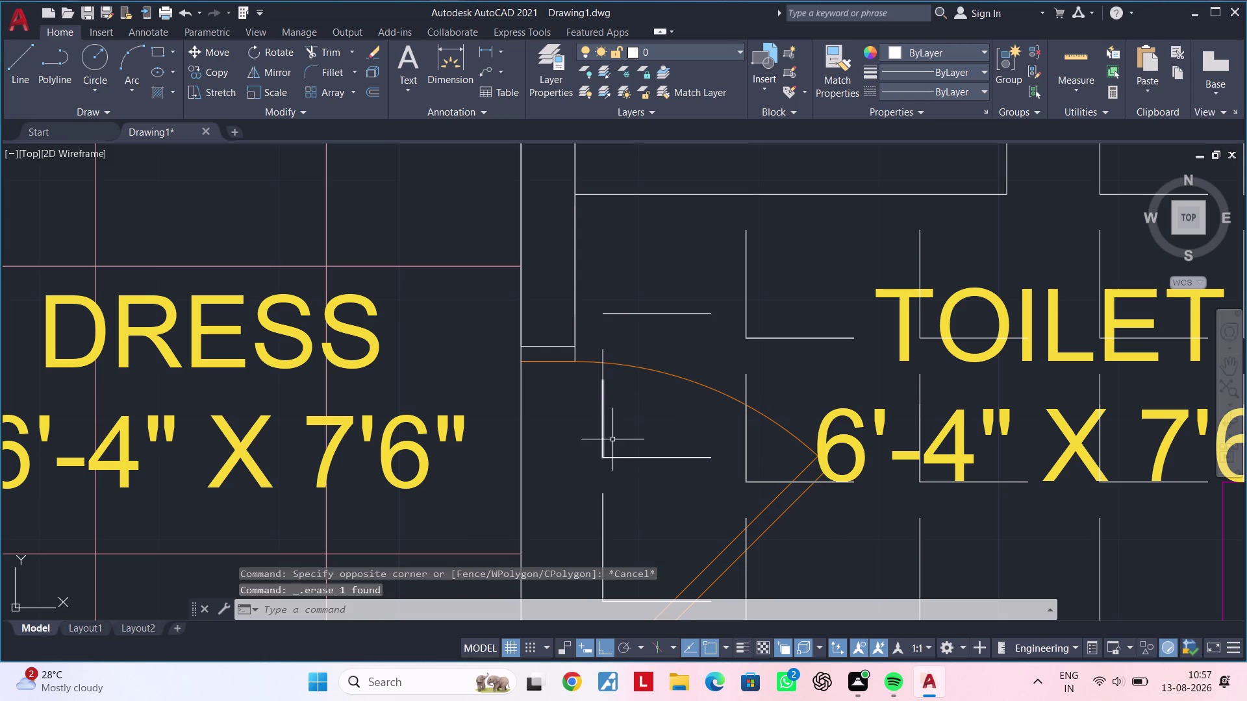
click(603, 428)
key(Delete)
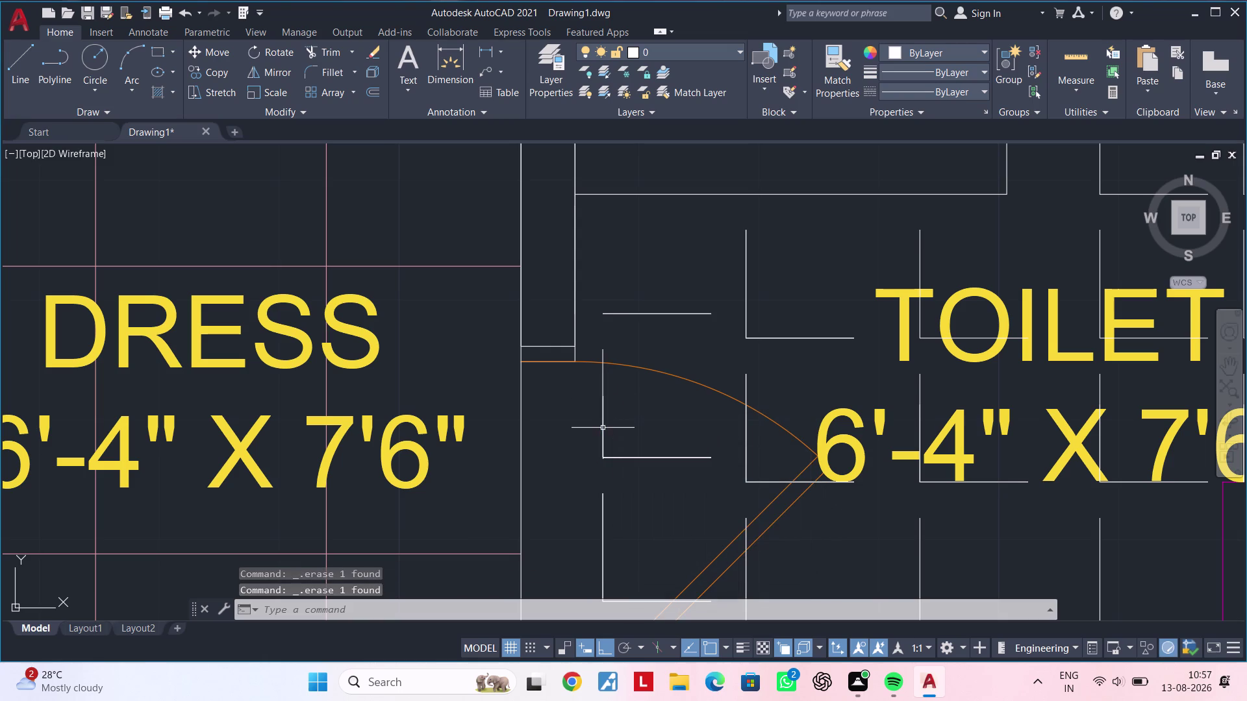
double_click(622, 458)
key(Delete)
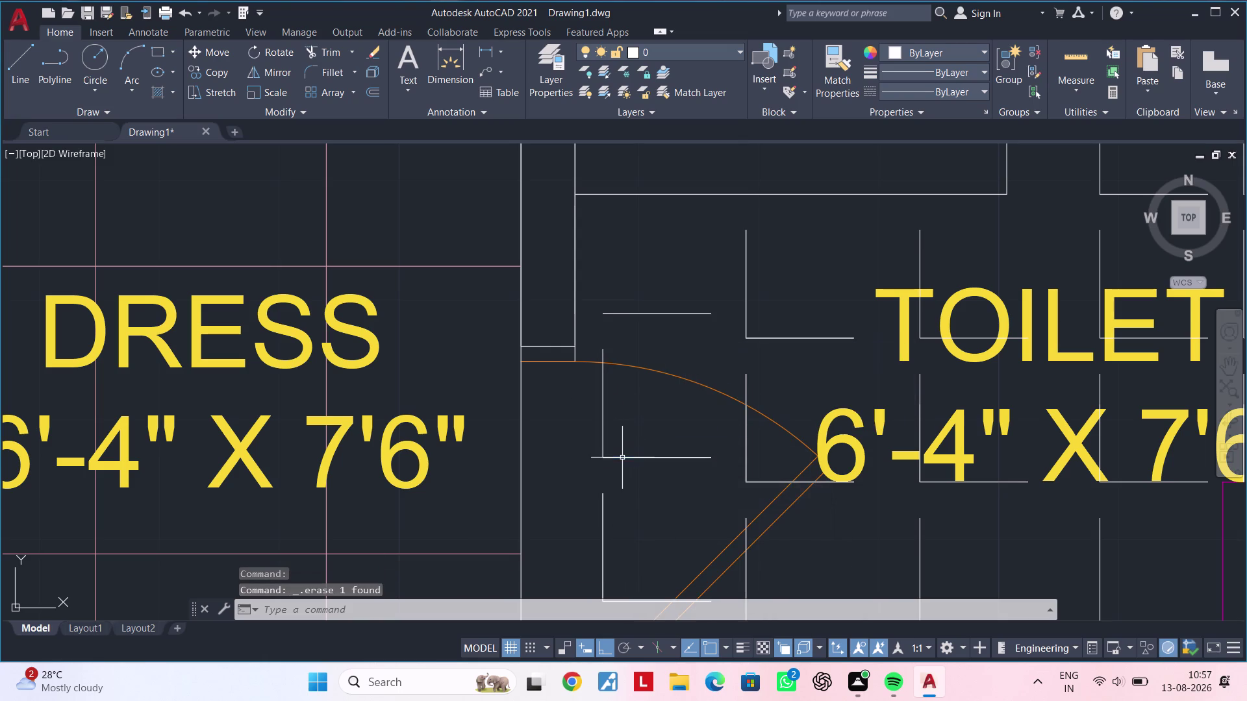
click(630, 458)
key(Delete)
Erase the horizontal line by the door and the vertical line left of the door panel.
scroll(down, 3)
middle_drag(633, 459, 608, 408)
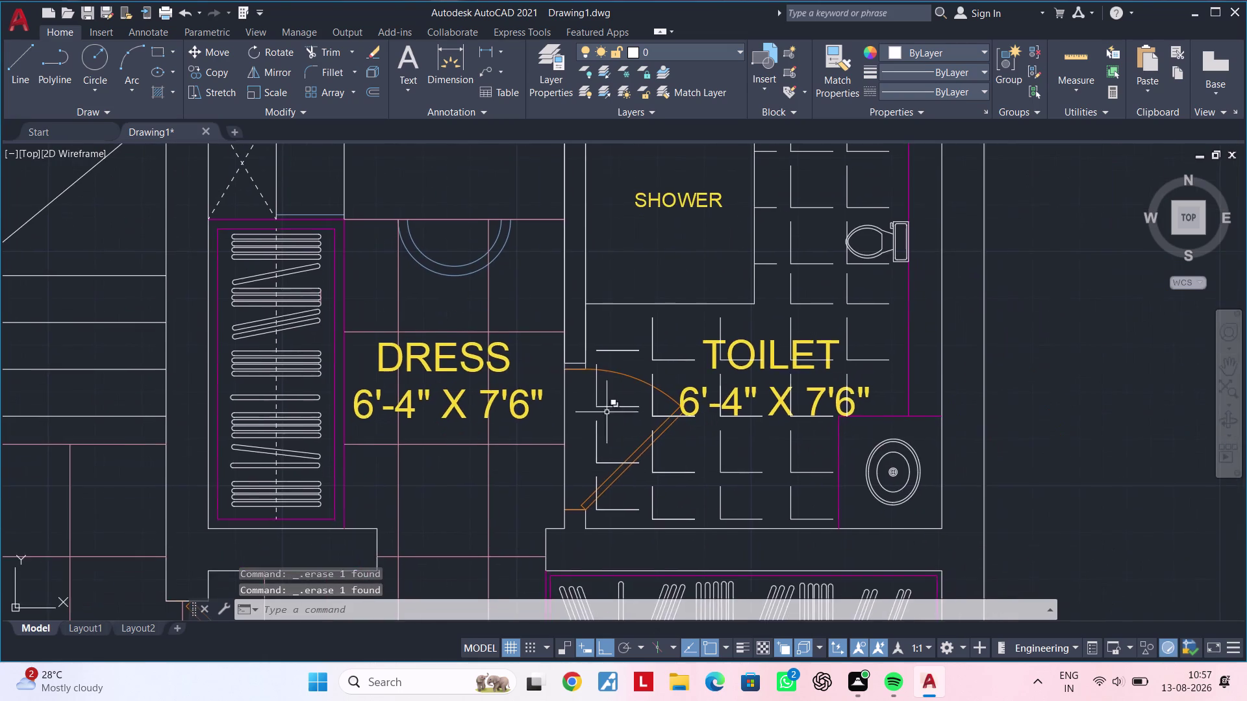
scroll(up, 3)
middle_drag(611, 409, 590, 468)
scroll(up, 3)
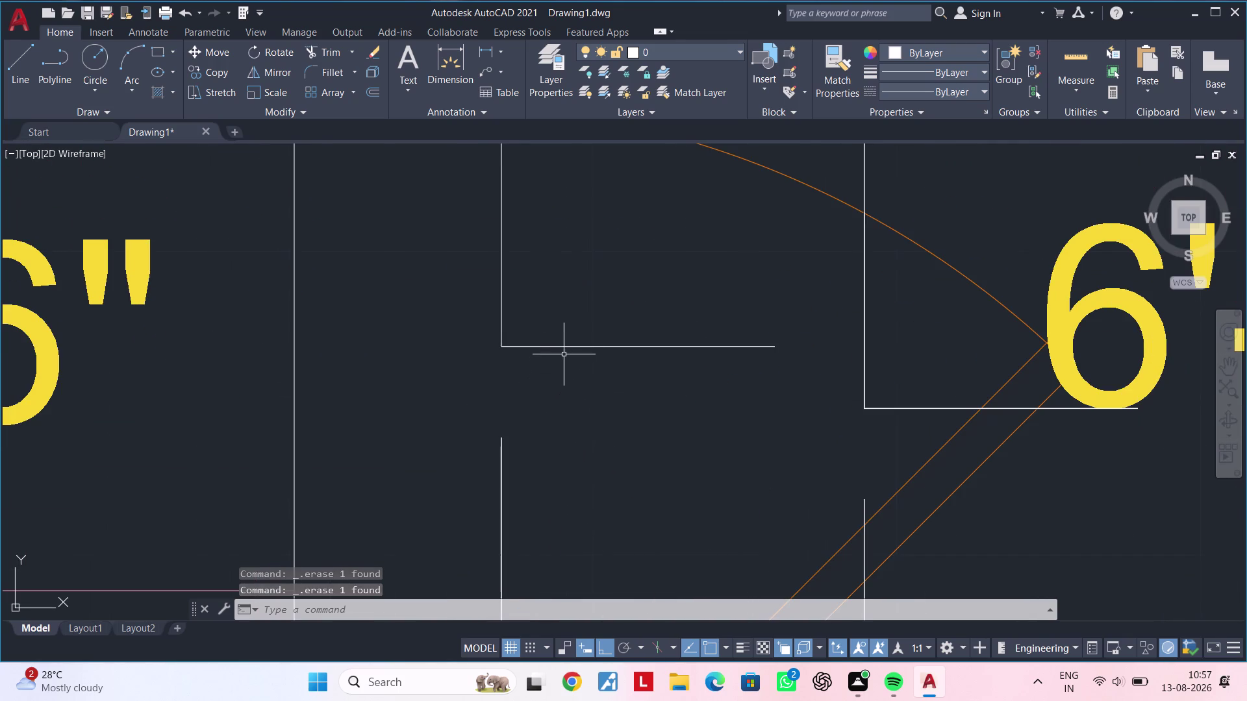
click(566, 348)
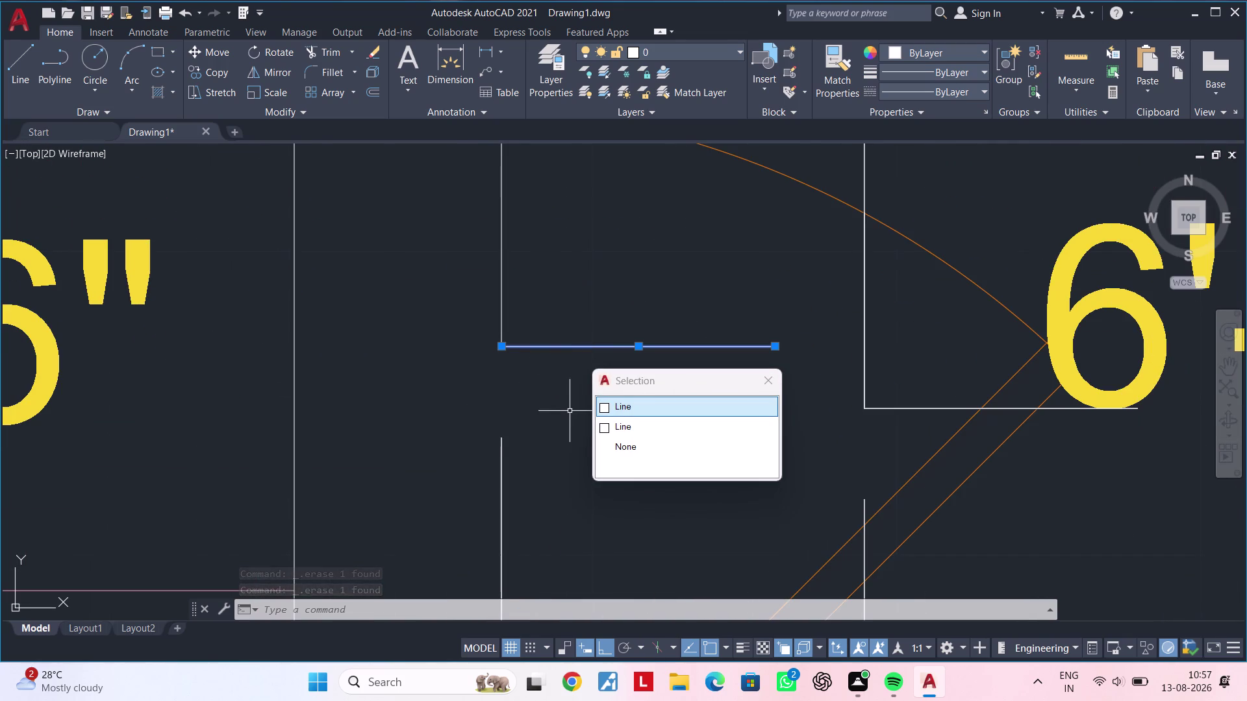
key(Delete)
scroll(down, 3)
middle_drag(589, 445, 585, 424)
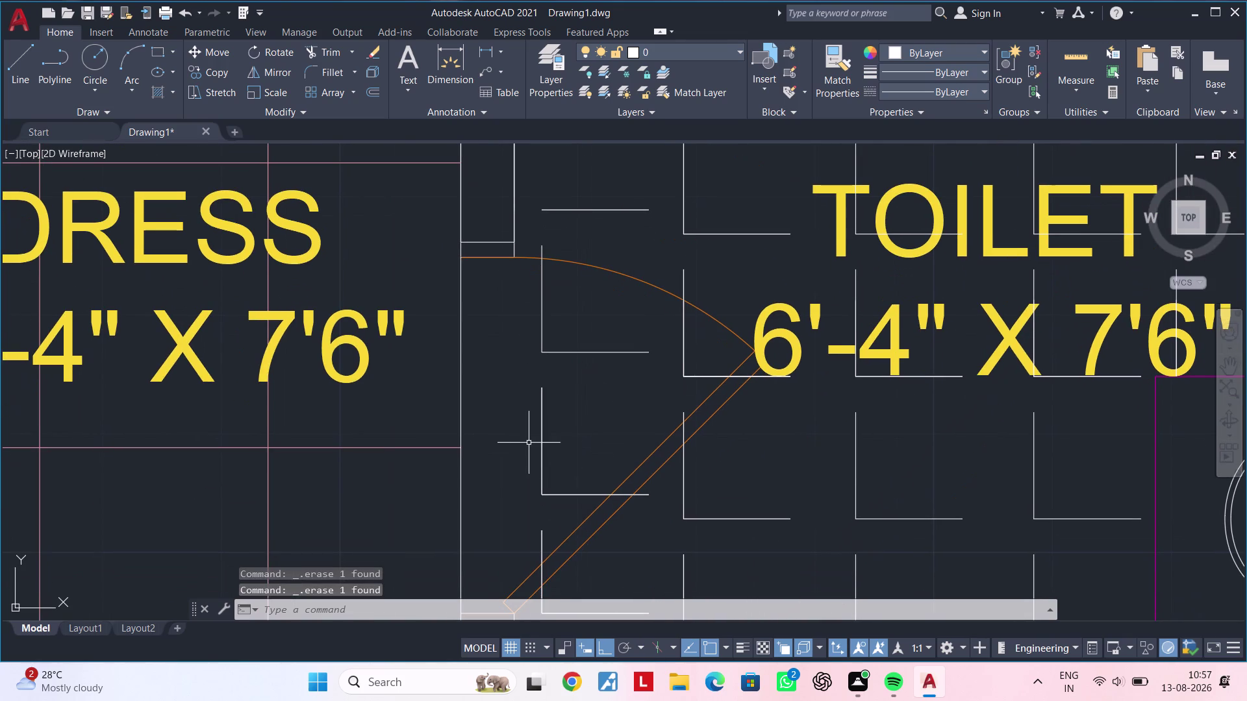
click(544, 438)
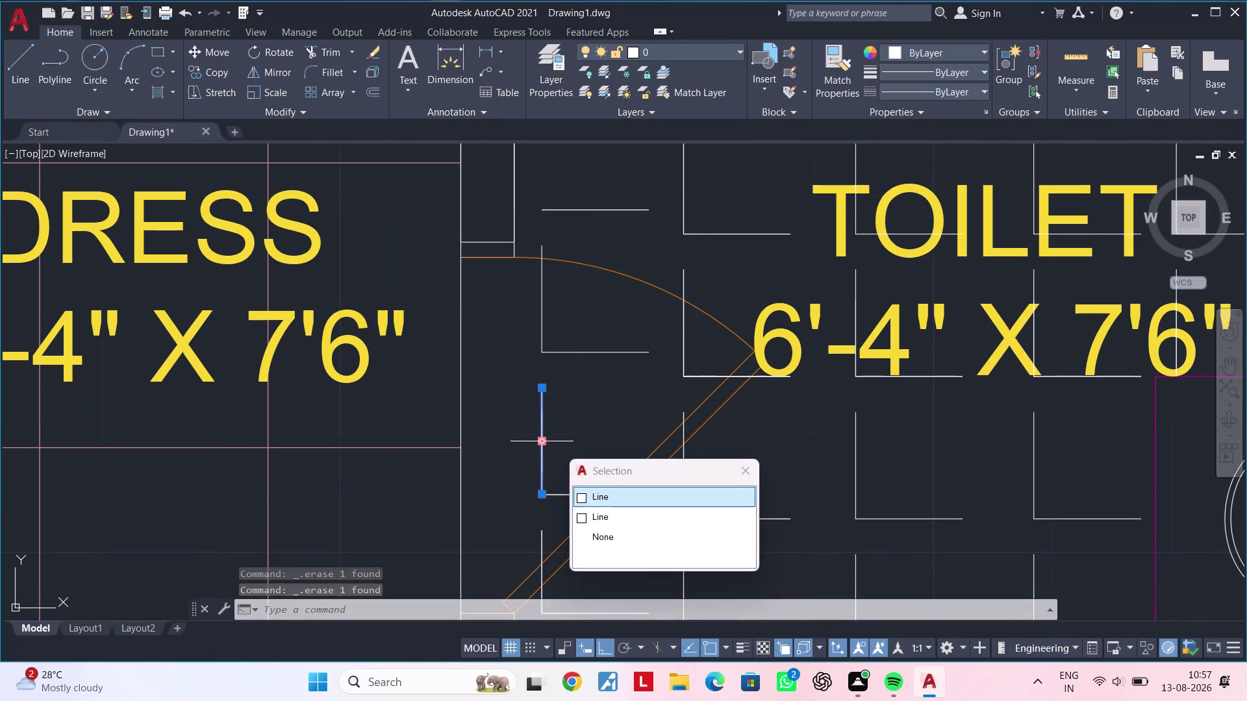
key(Delete)
Erase the horizontal and vertical lines crossing the door panel and the line below its end.
middle_drag(558, 478, 555, 439)
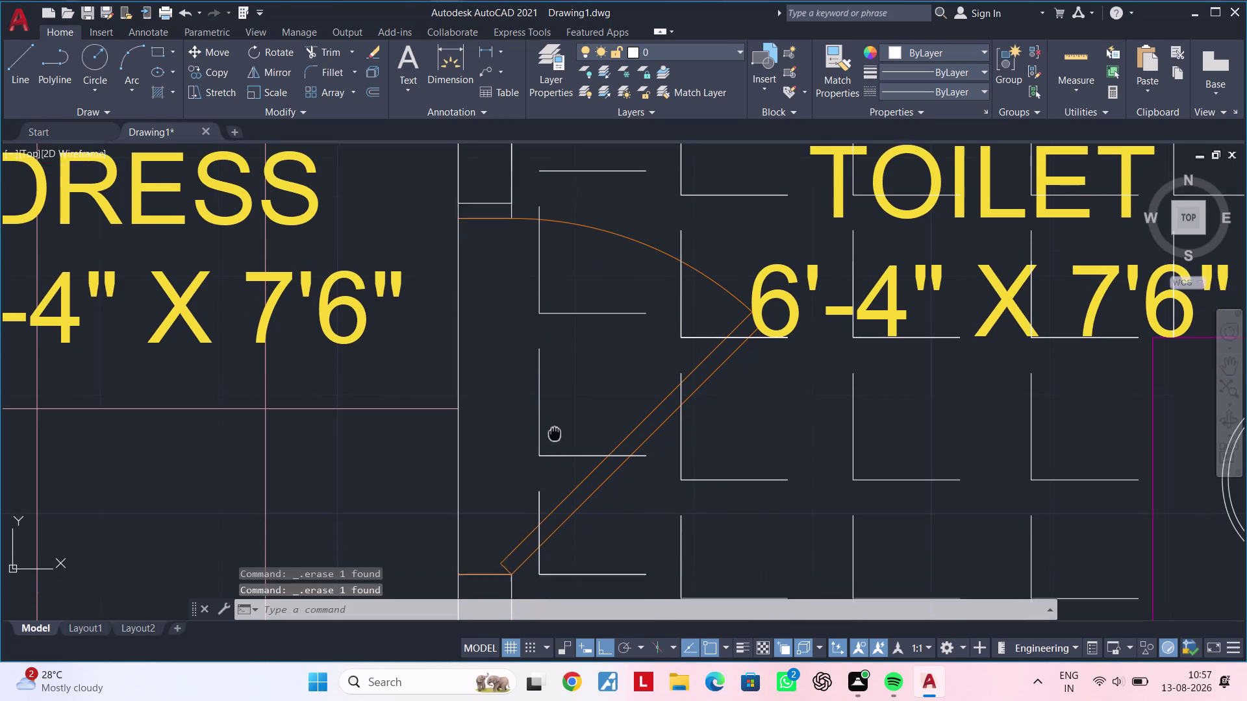
middle_drag(556, 439, 553, 426)
click(556, 444)
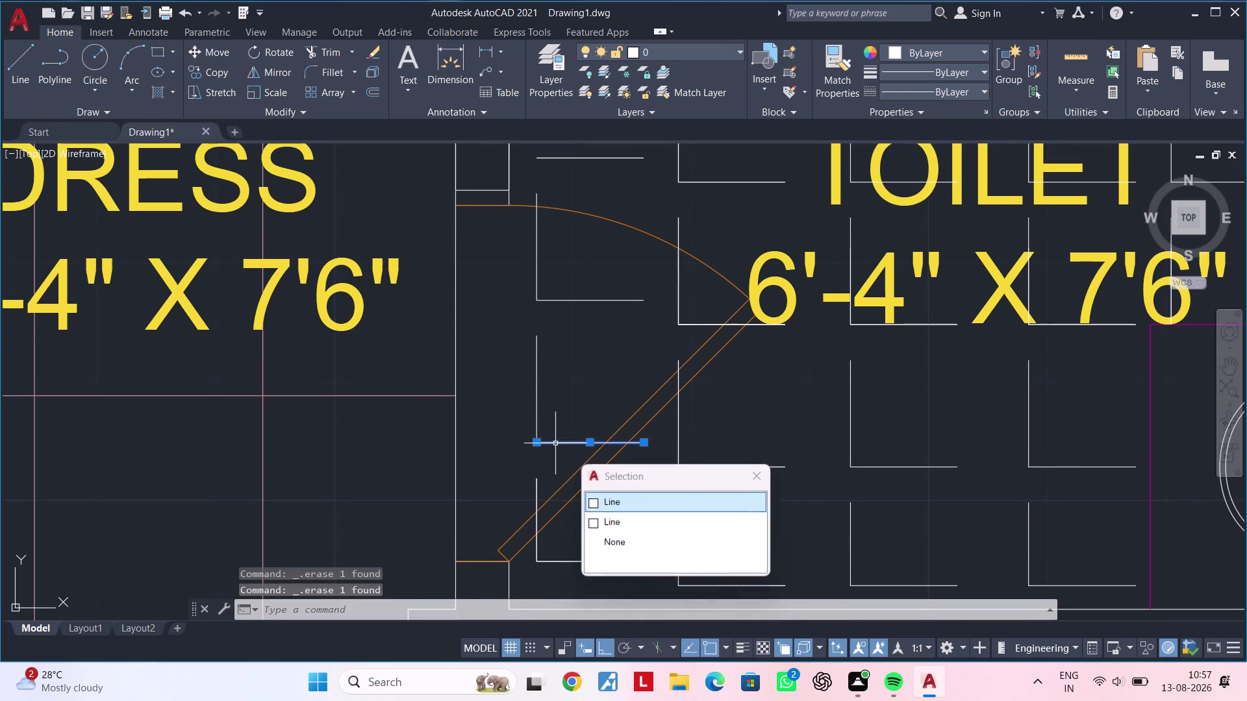
key(Delete)
scroll(up, 3)
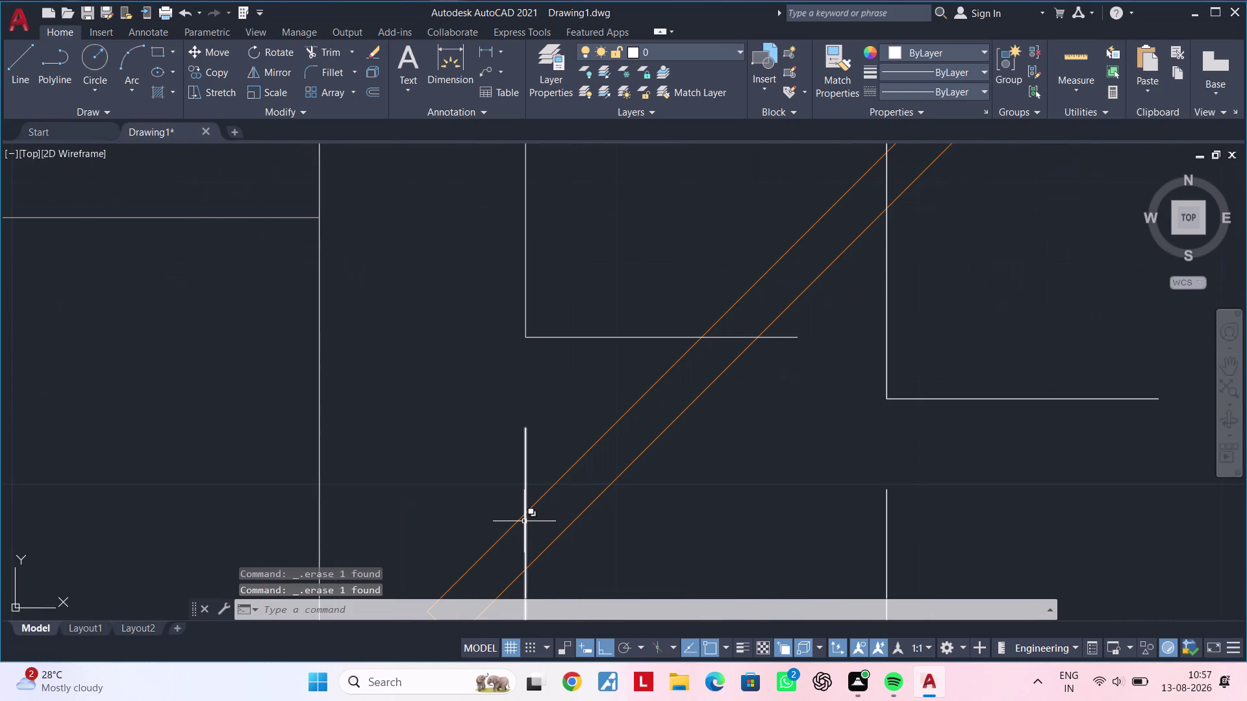
click(525, 524)
key(Delete)
middle_drag(534, 493, 549, 337)
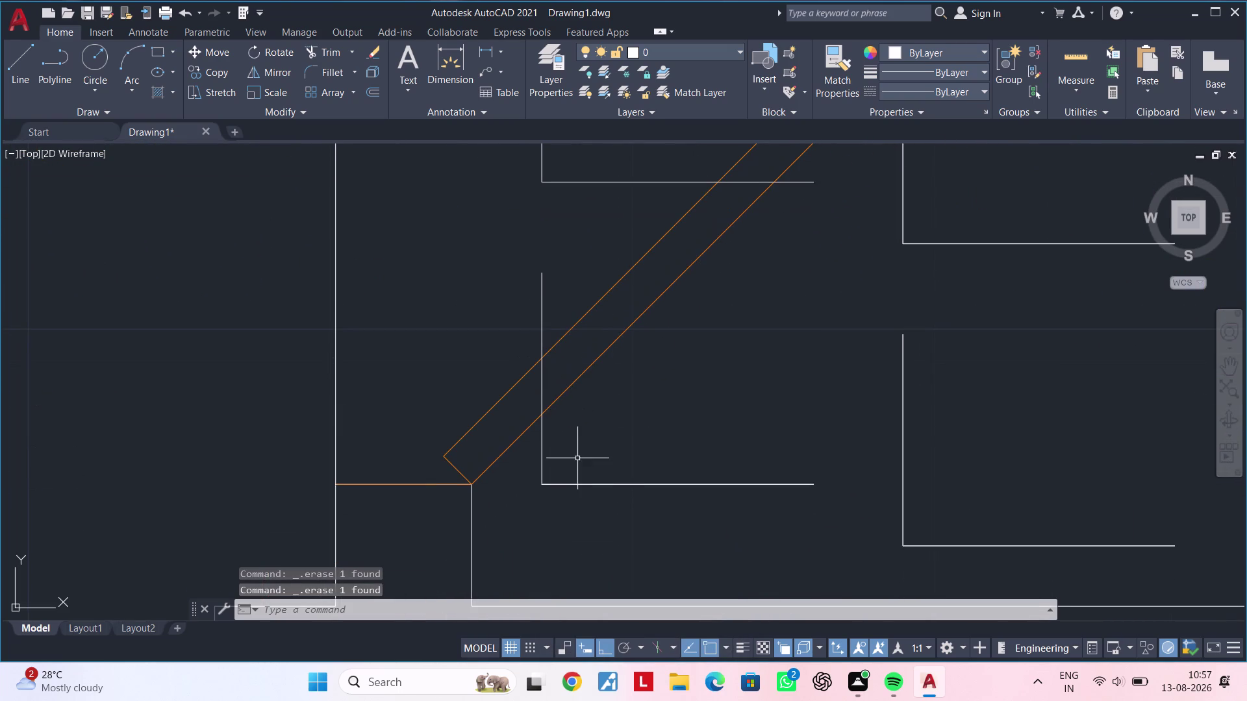
click(585, 483)
key(Delete)
Erase the vertical line beside the door panel and the horizontal line below it.
scroll(down, 3)
middle_drag(626, 451, 592, 523)
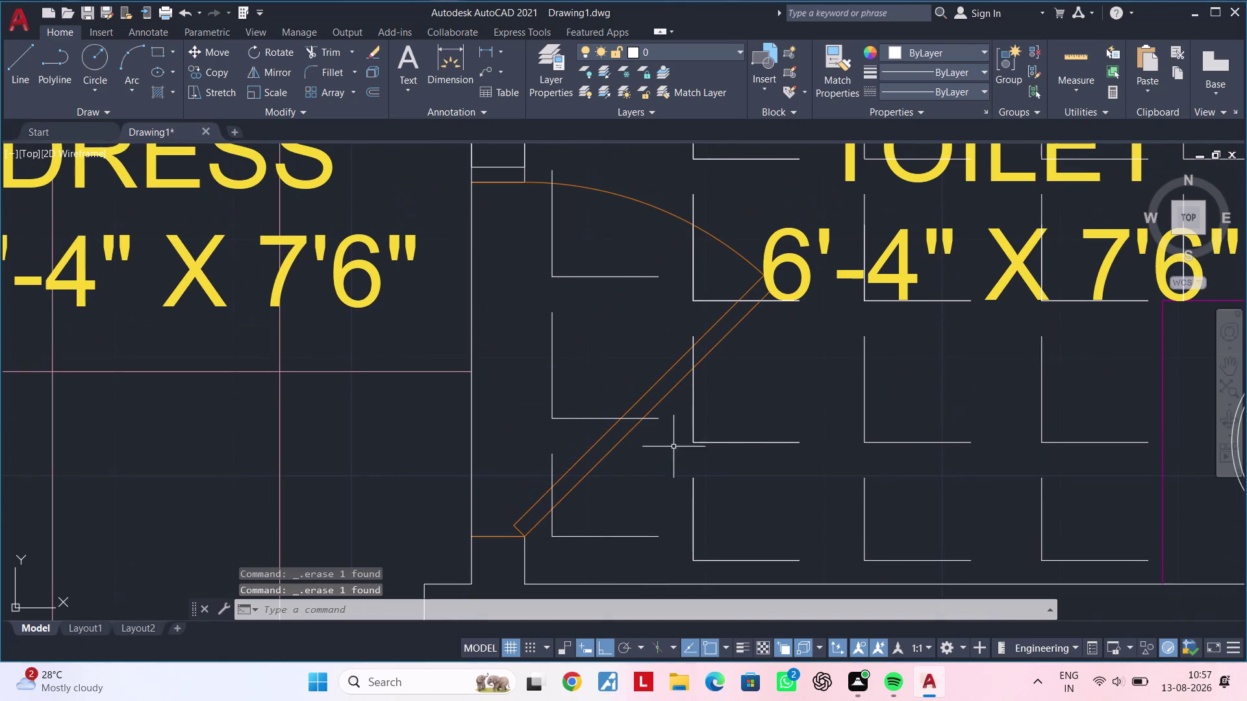
click(693, 420)
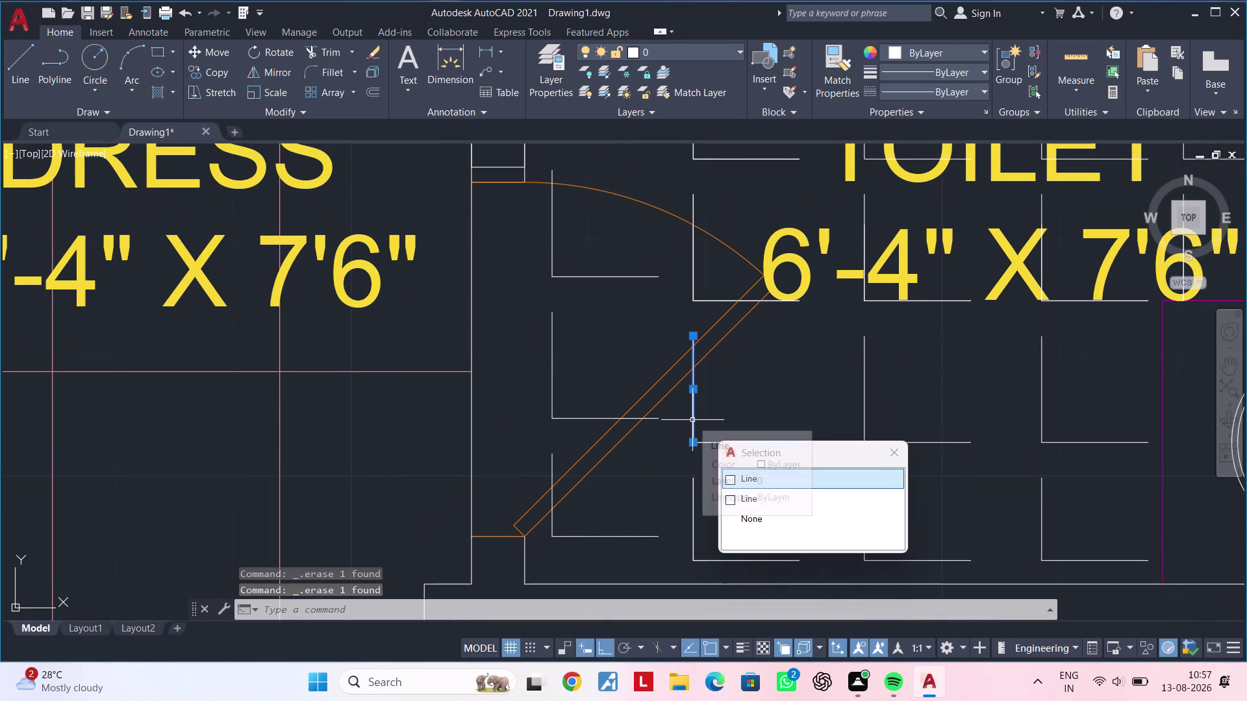
key(Delete)
click(726, 442)
key(Delete)
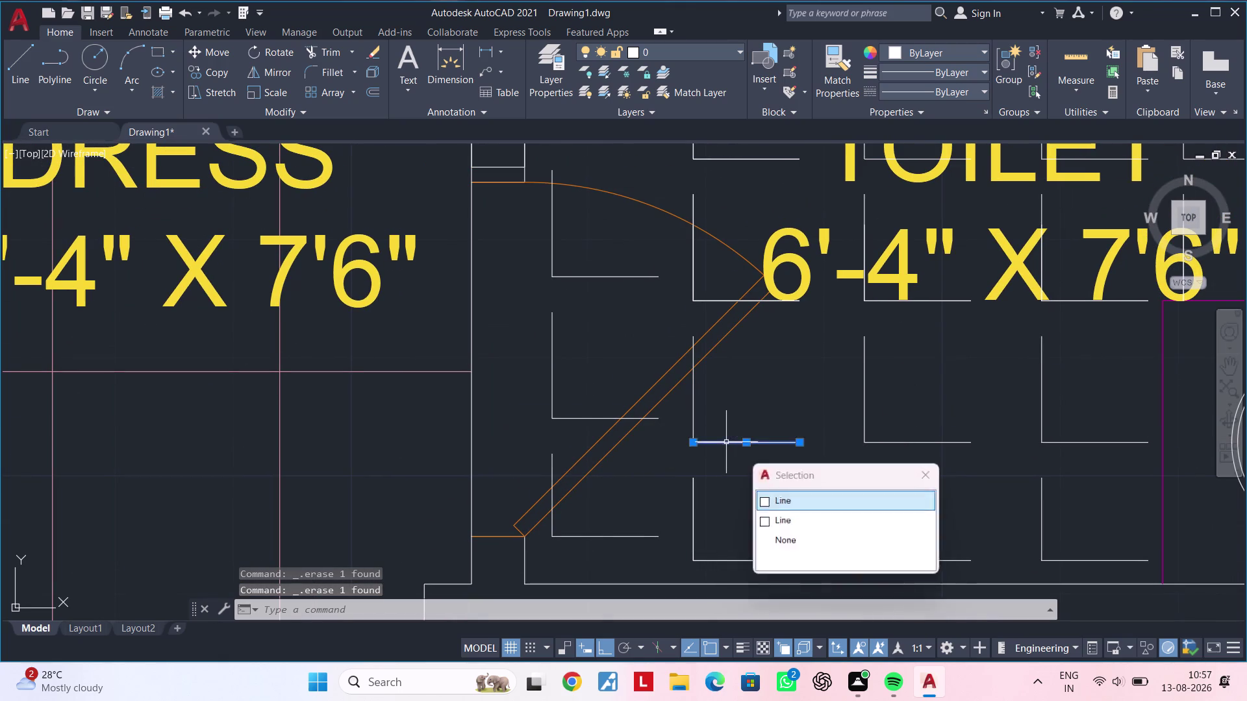
Box-delete two lines near the door panel, then undo that erase.
click(689, 499)
click(713, 496)
key(Delete)
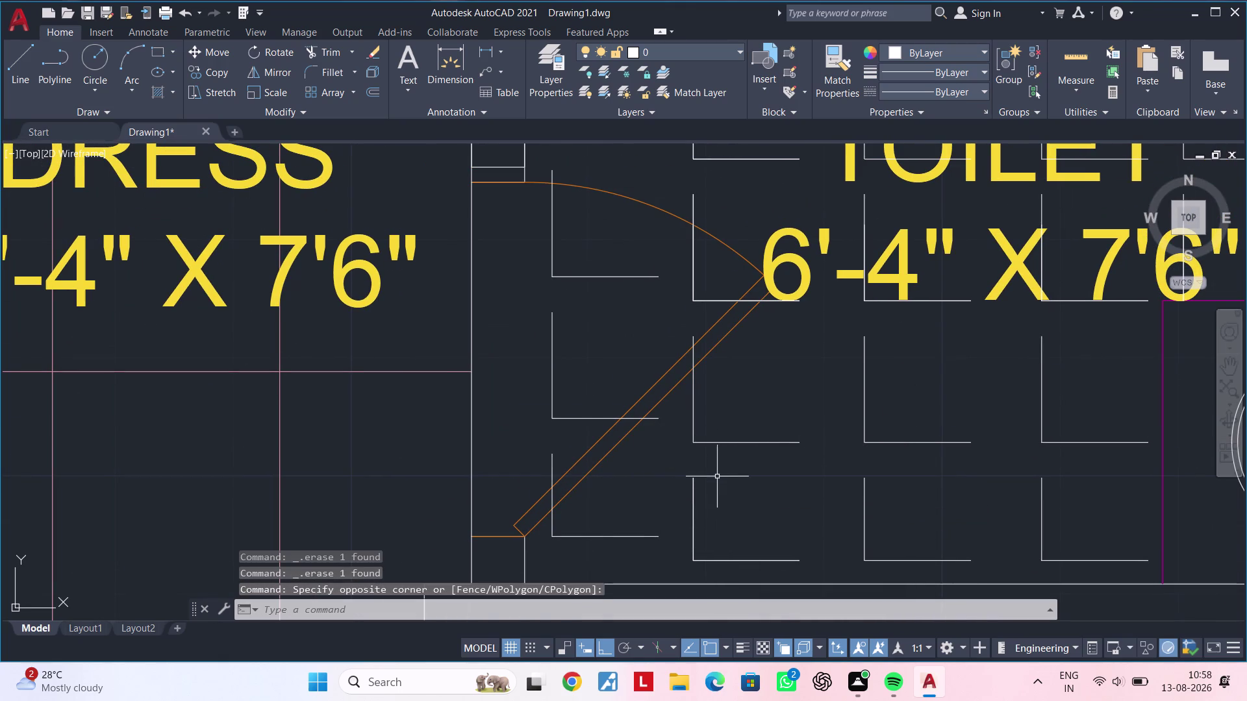
drag(715, 466, 703, 473)
click(677, 505)
key(Delete)
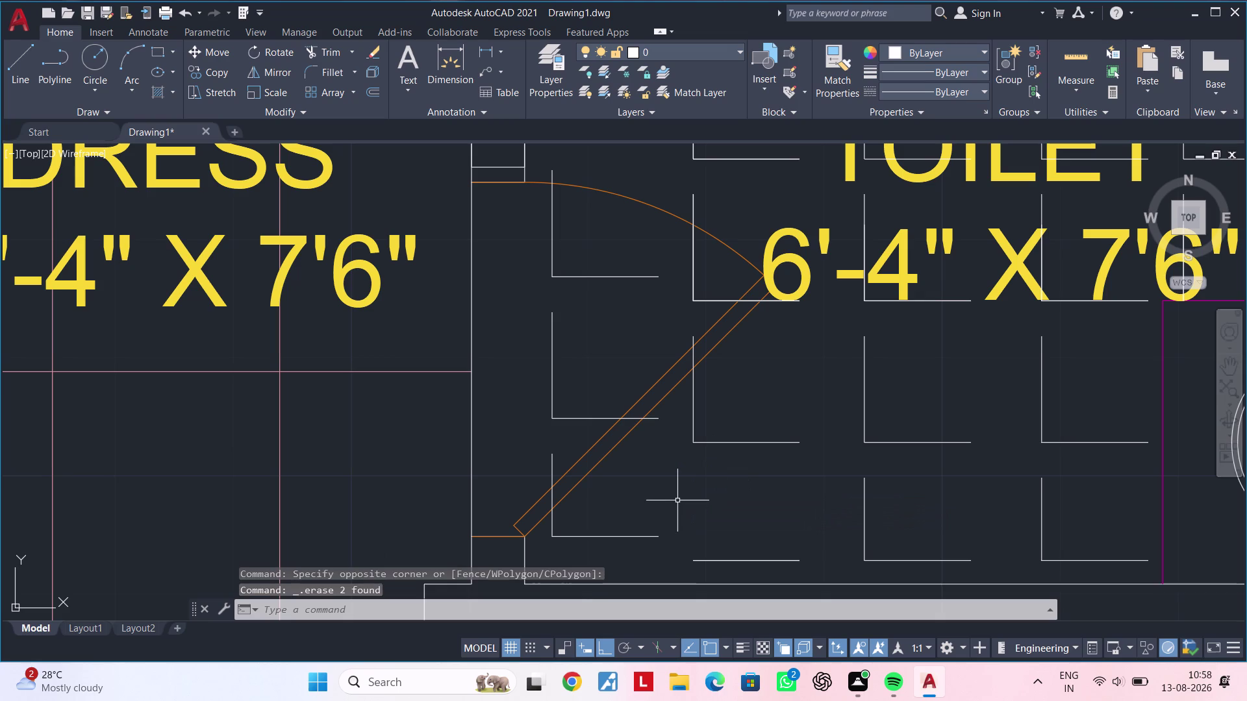
key(ctrl+z)
Erase the lines near the panel end and under the door arc, then zoom out over both toilets.
click(693, 501)
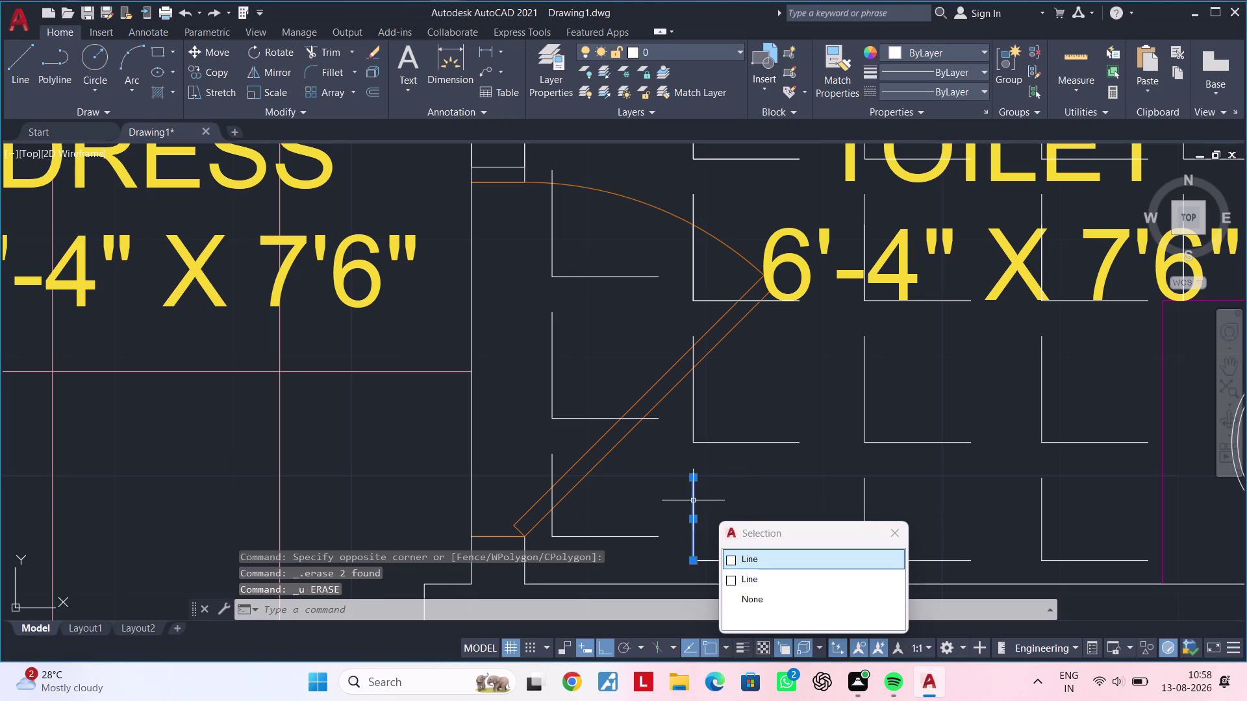
key(Delete)
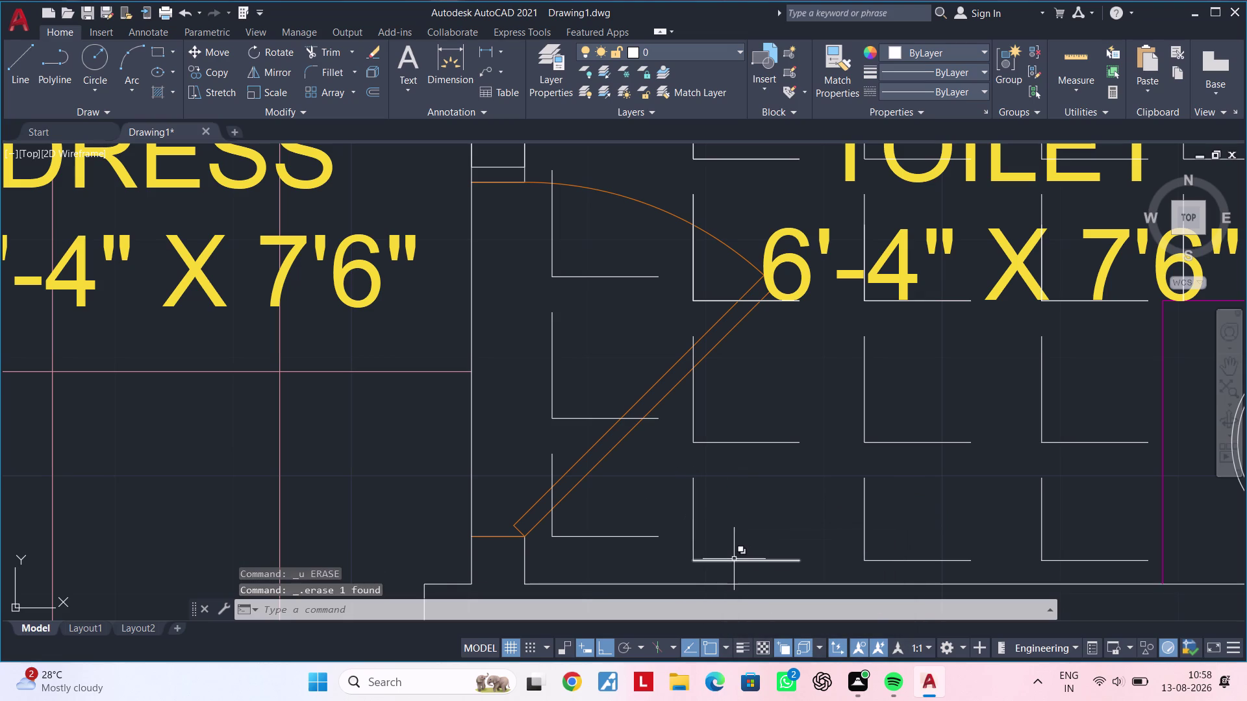
click(734, 560)
key(Delete)
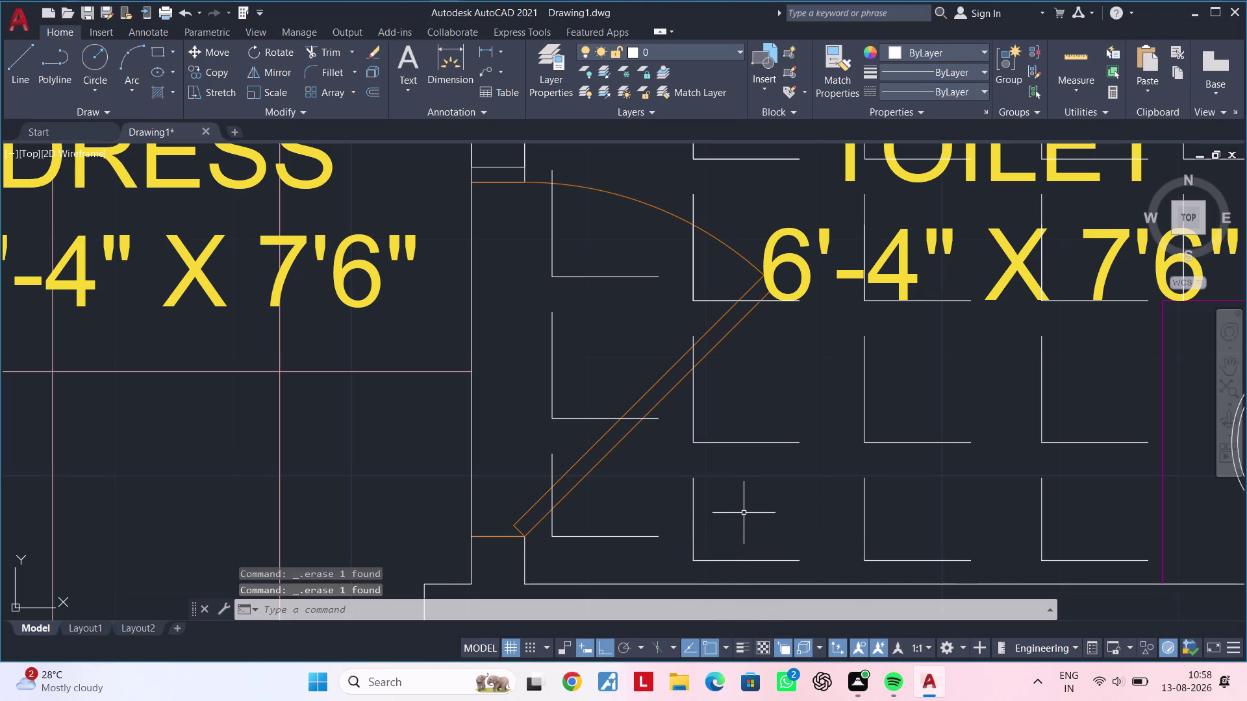
middle_drag(746, 514, 732, 599)
middle_drag(752, 451, 750, 526)
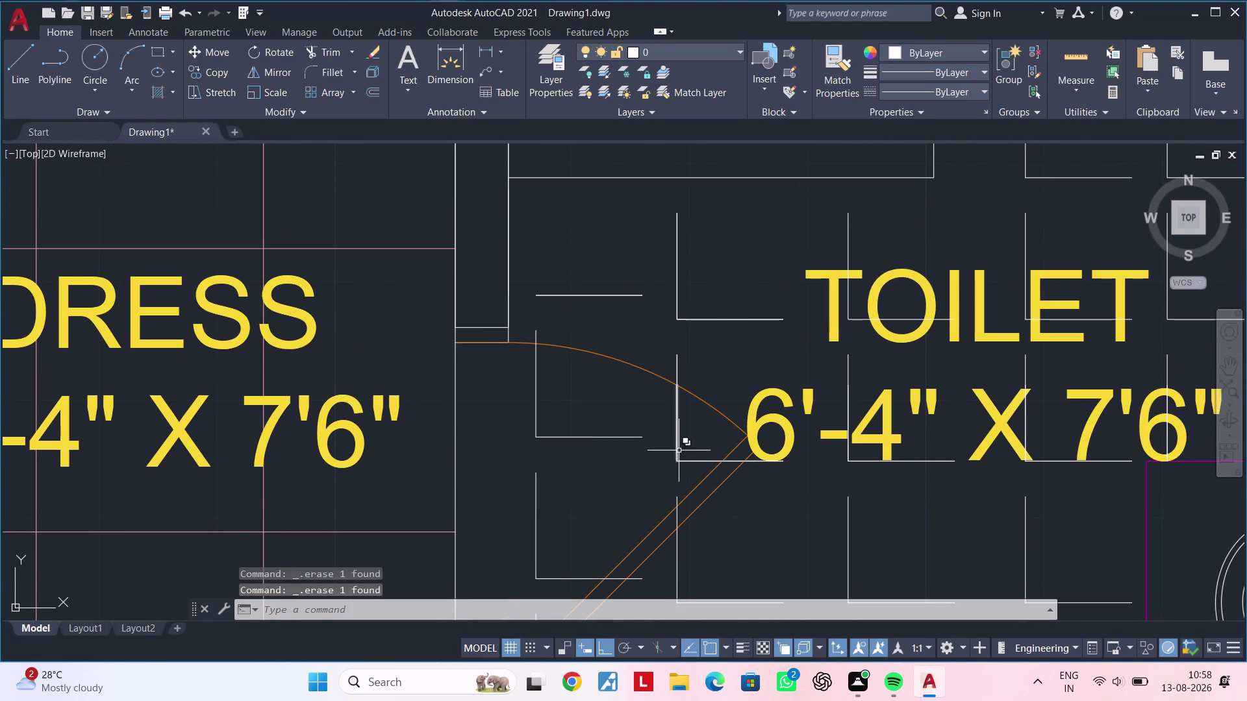
scroll(up, 3)
click(676, 433)
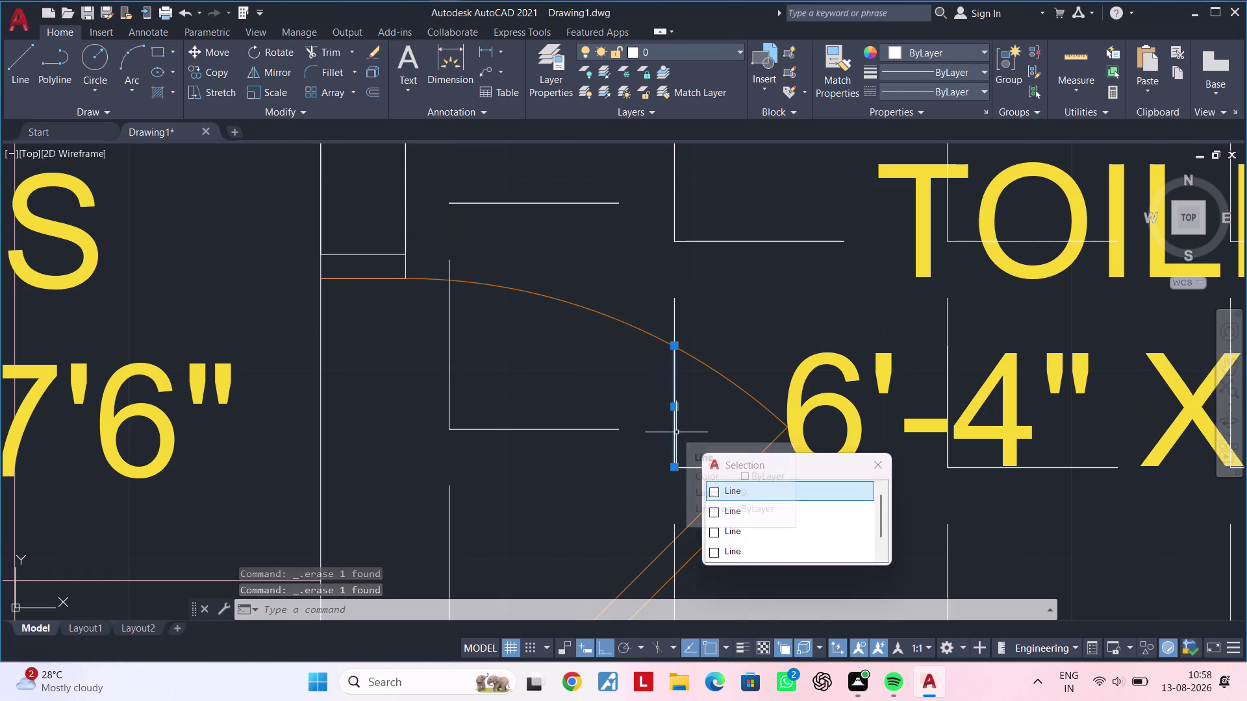
key(Delete)
click(676, 438)
key(Delete)
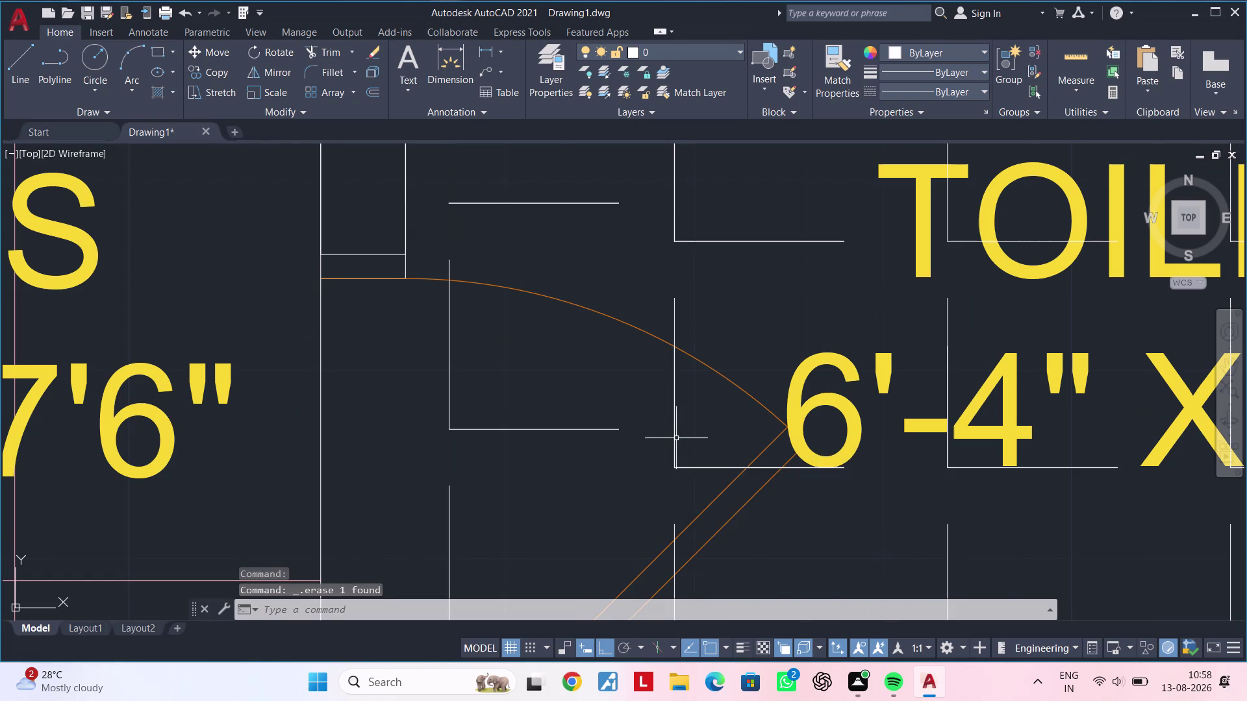
scroll(down, 3)
middle_drag(678, 437, 613, 483)
scroll(down, 3)
middle_drag(662, 465, 705, 408)
scroll(down, 3)
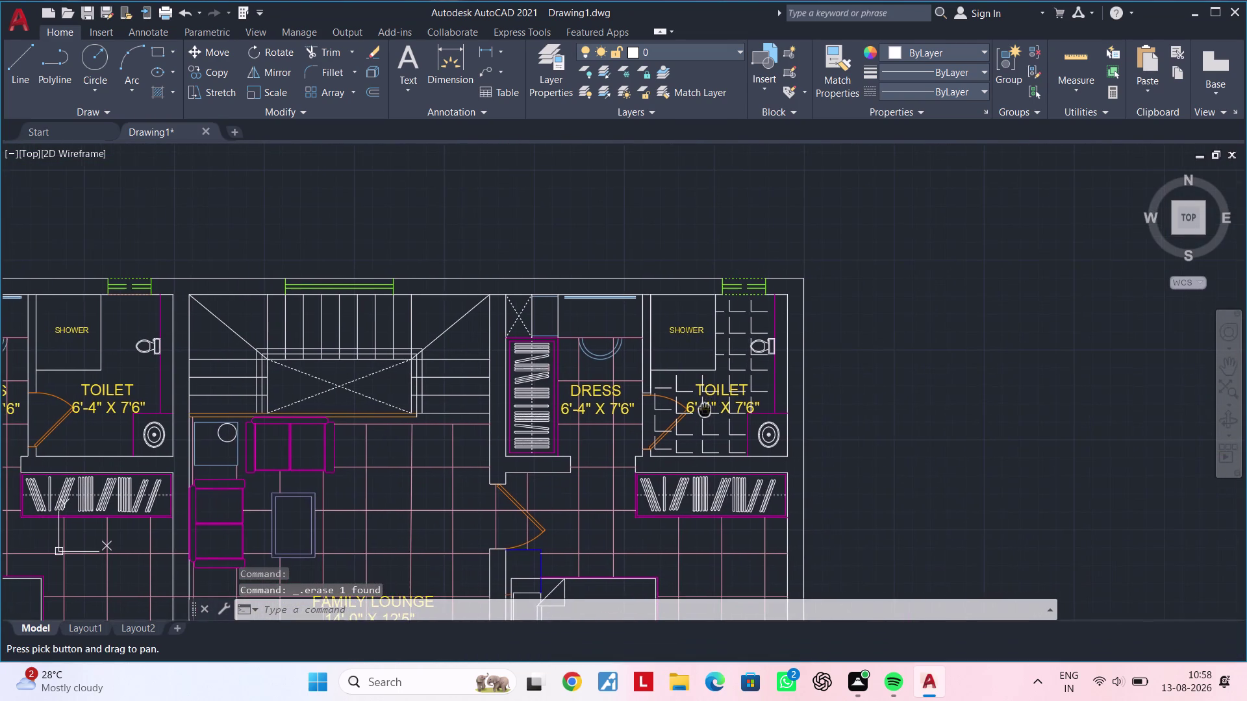
Zoom out over the whole floor plan and cancel a stray selection box.
middle_drag(728, 391, 782, 350)
scroll(down, 3)
middle_drag(780, 353, 832, 319)
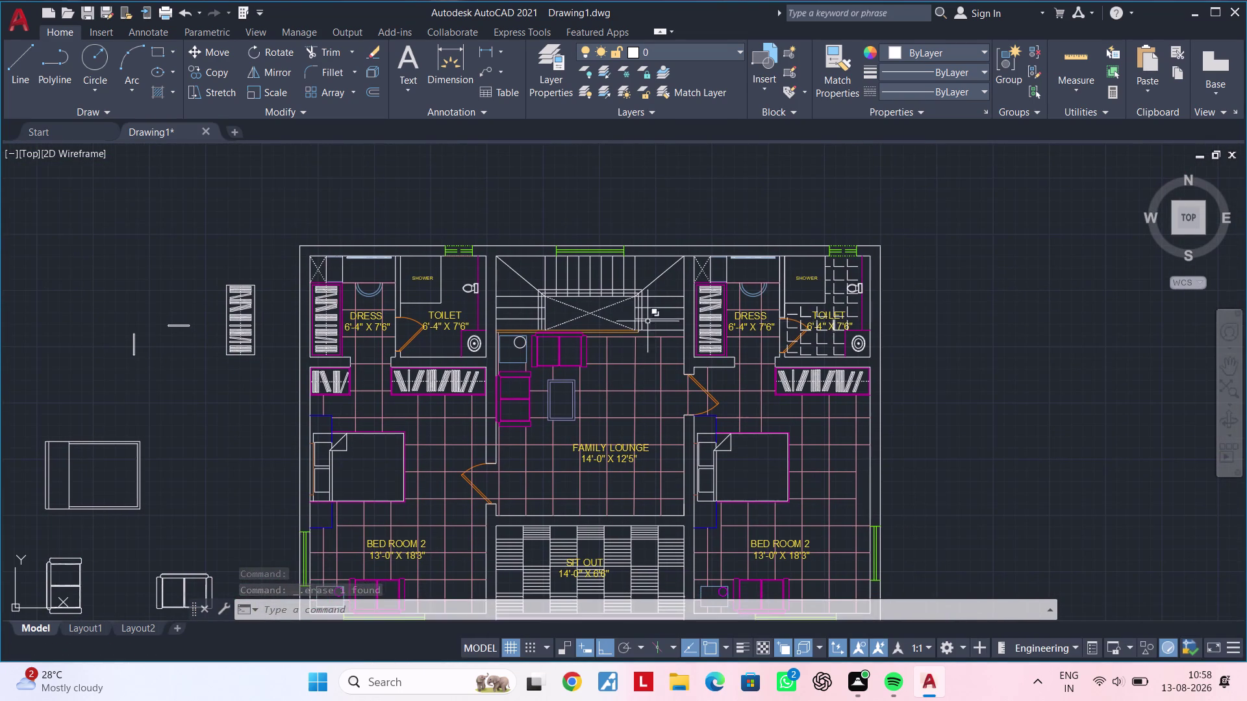
click(275, 211)
drag(280, 213, 285, 219)
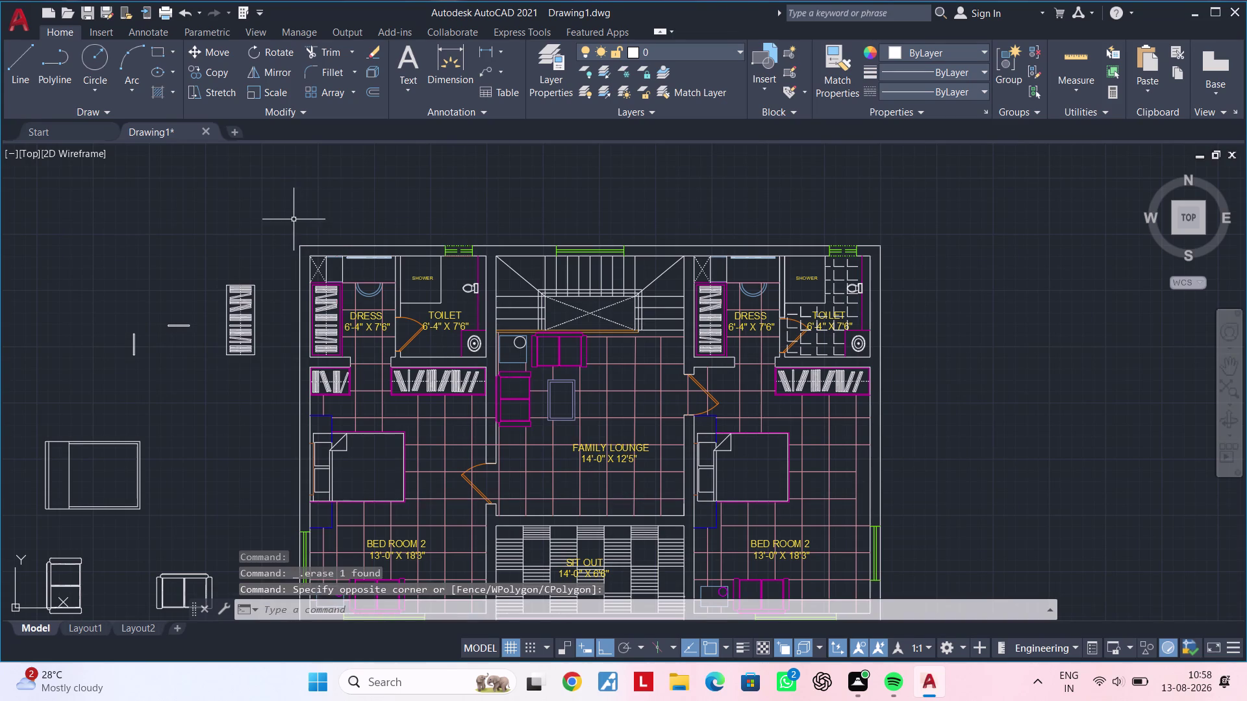
scroll(down, 3)
middle_drag(850, 481, 768, 378)
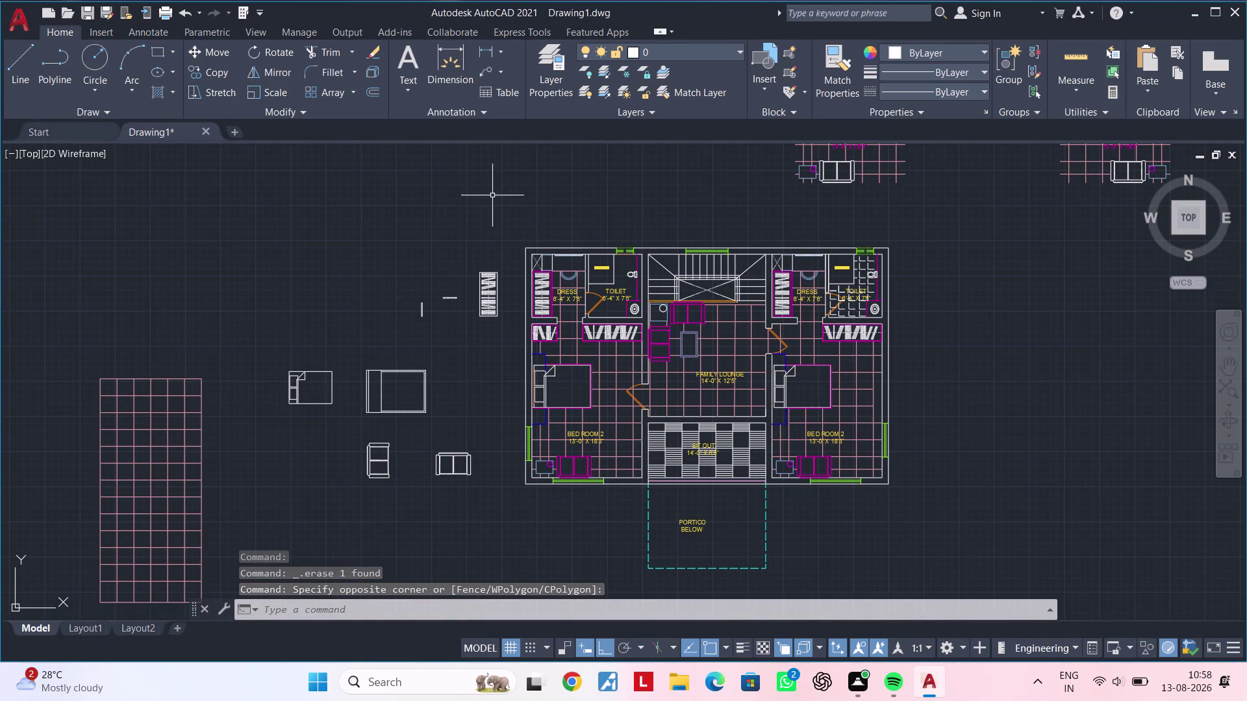
click(492, 195)
key(Escape)
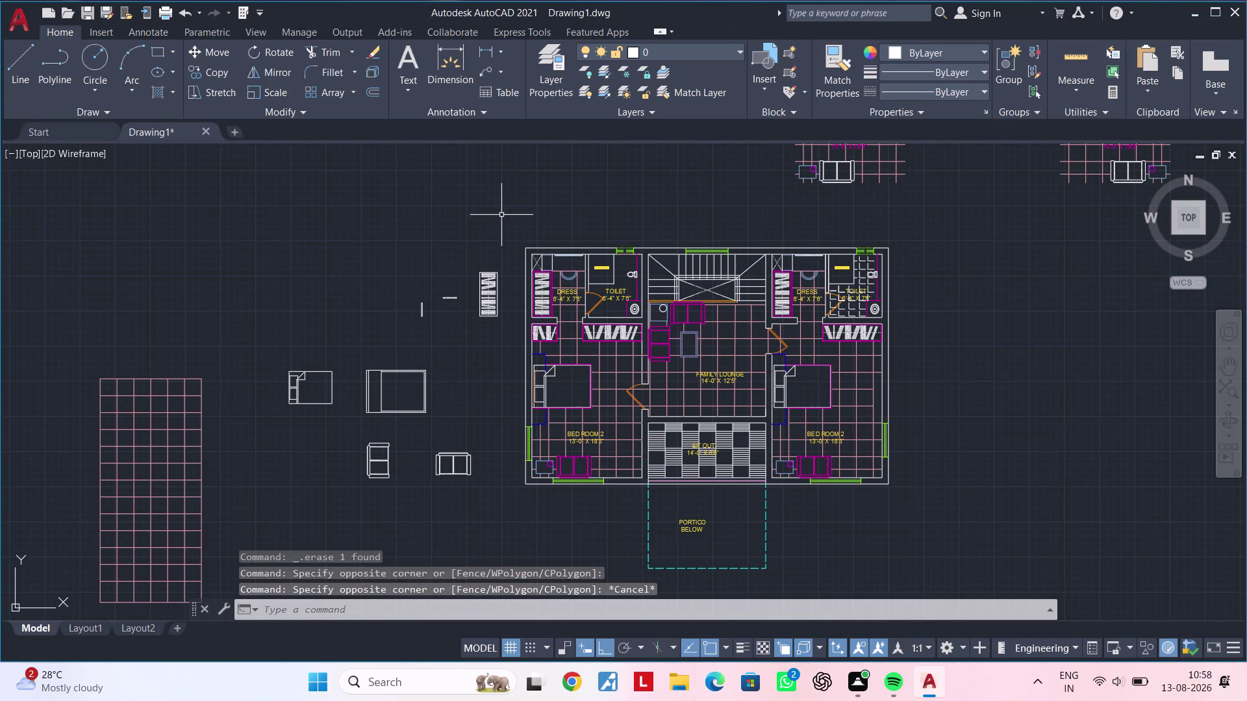
Window-select all 956 floor plan objects and launch OVERKILL.
click(511, 220)
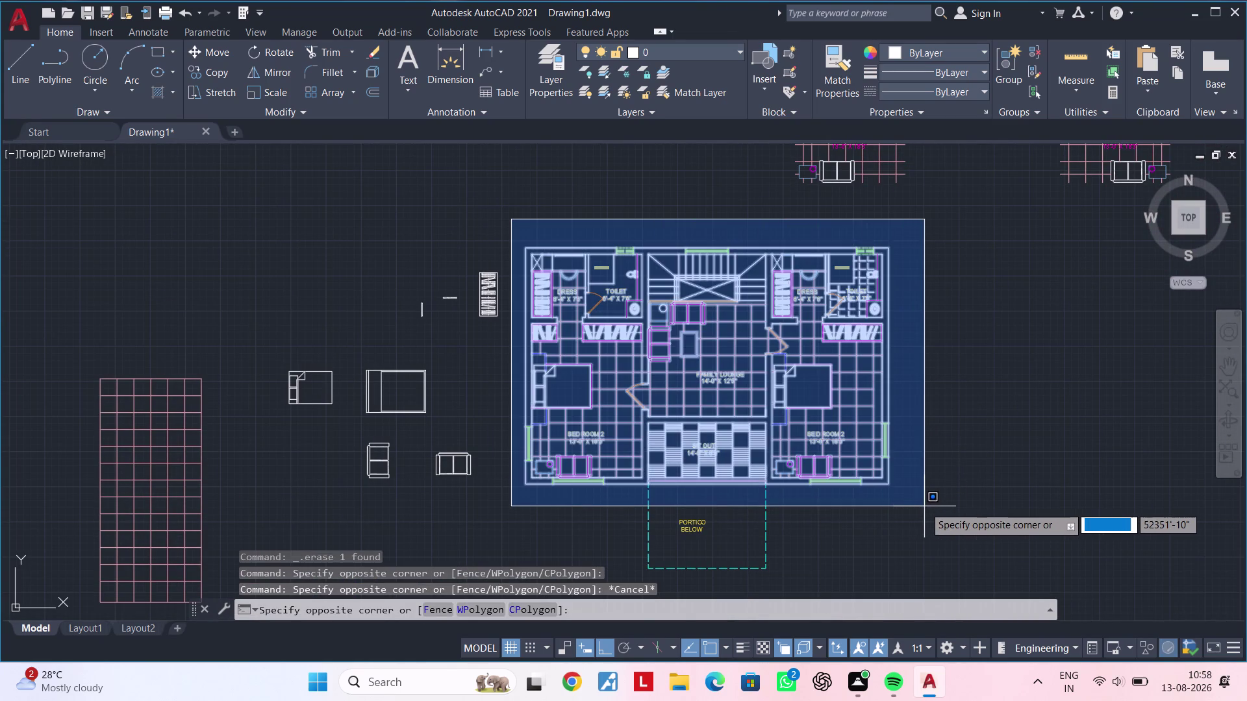
click(948, 582)
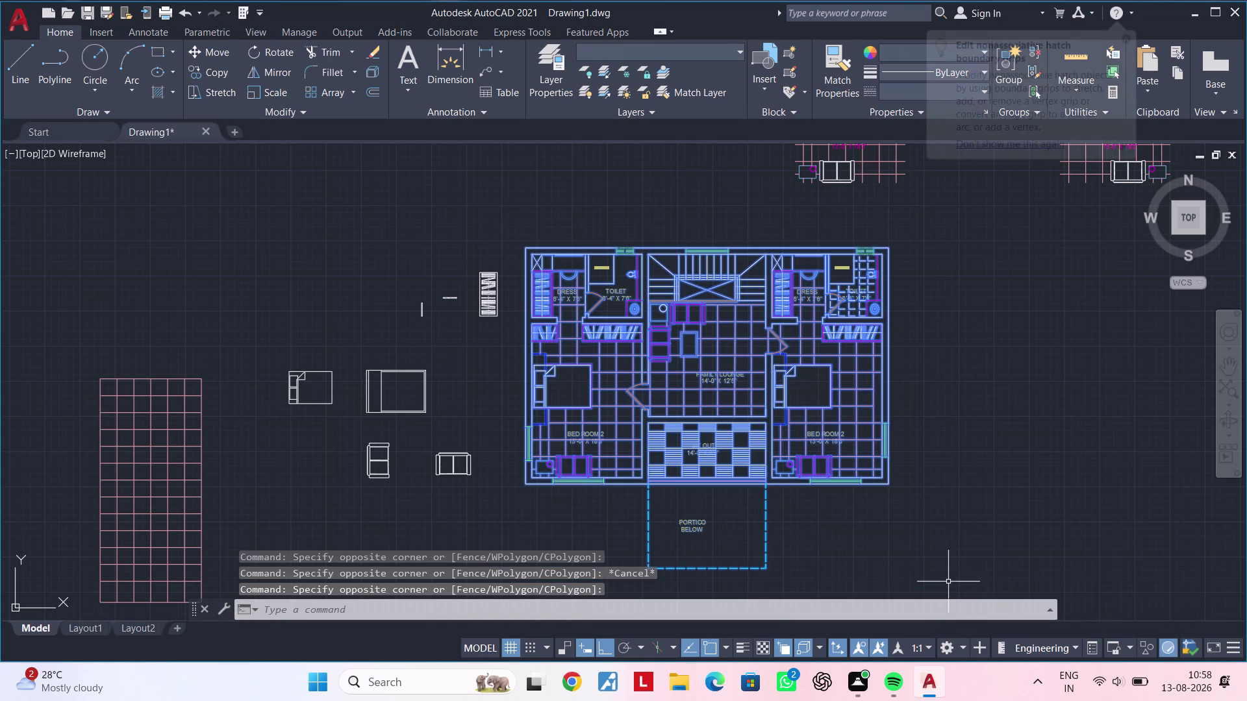
key(o)
text(v)
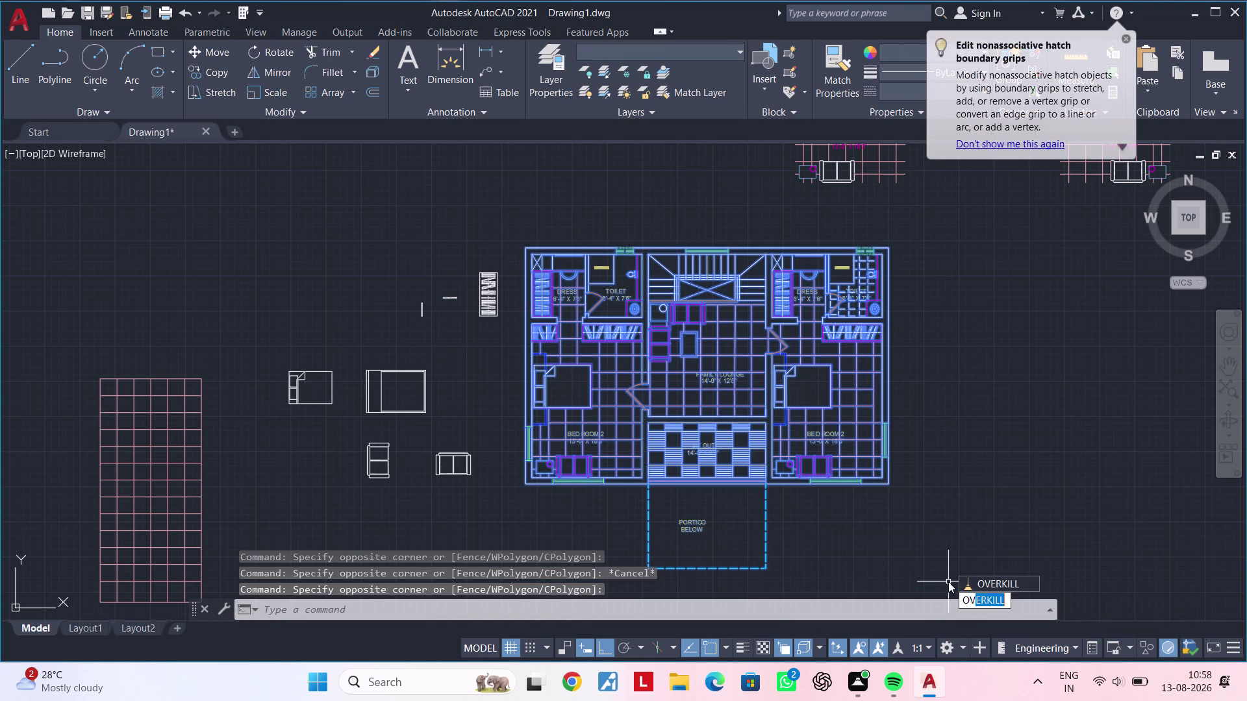
text(erkill)
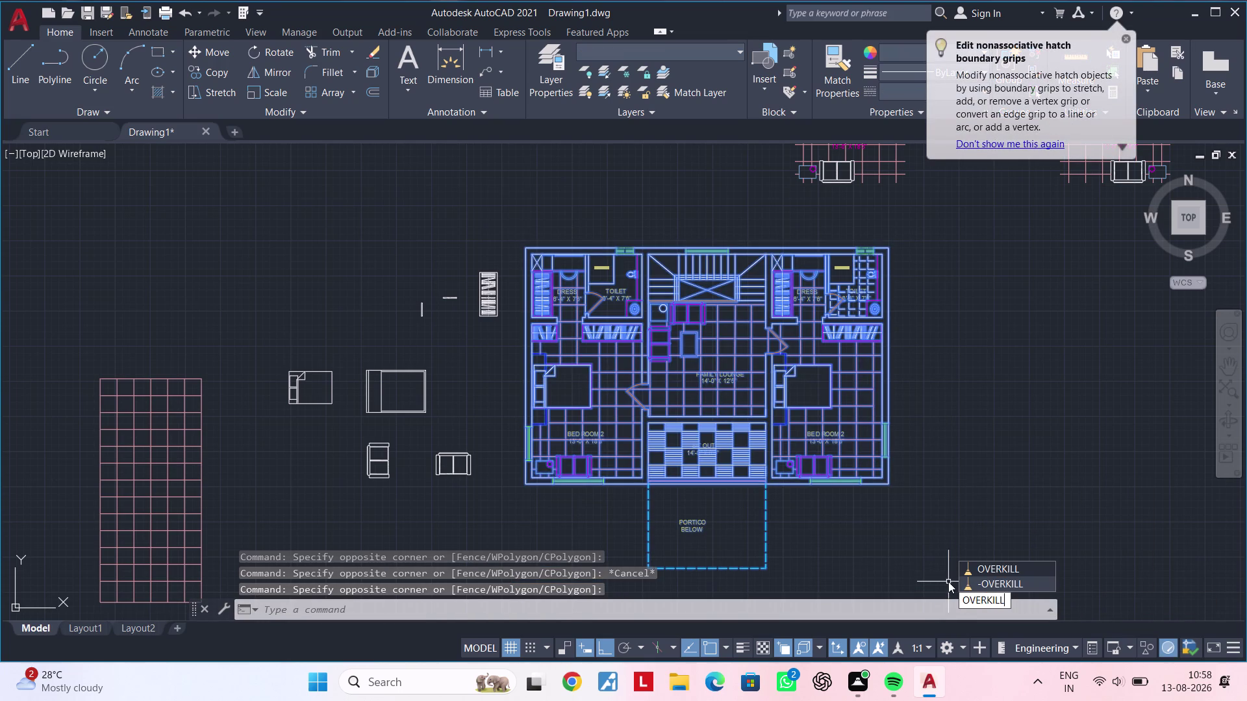
key(Return)
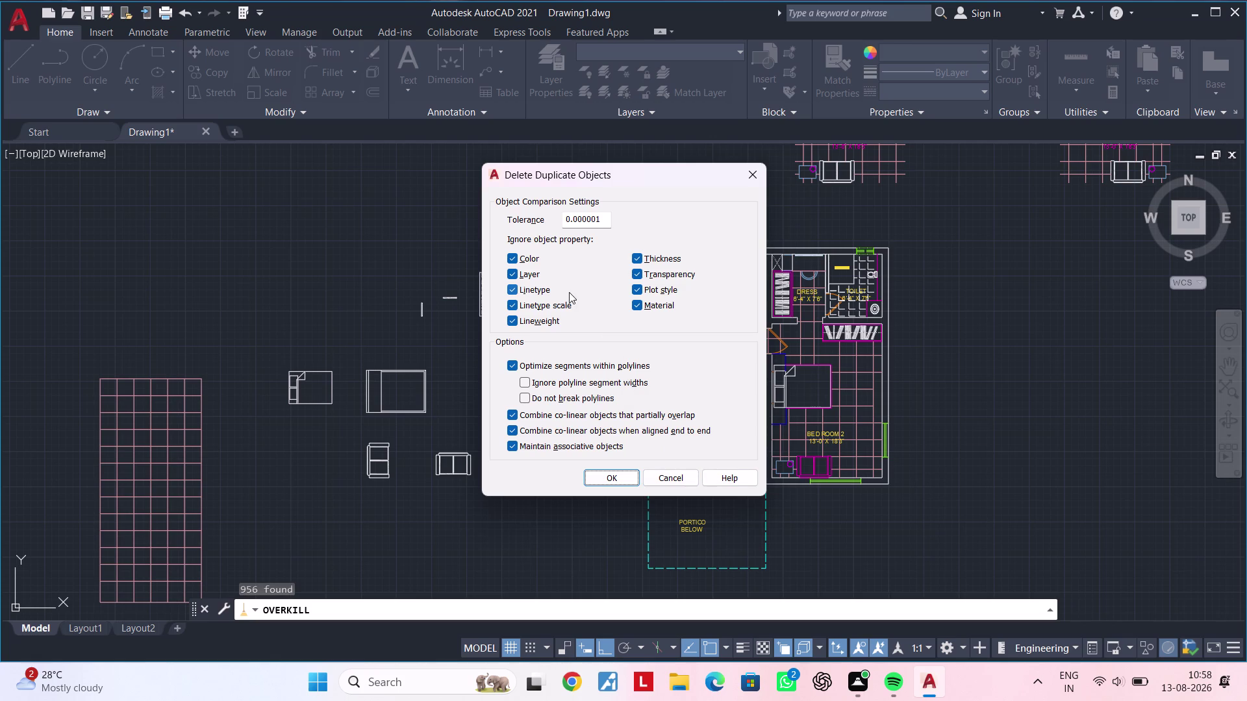
Accept the default Delete Duplicate Objects settings, removing 8 duplicates and 47 overlapping segments.
scroll(down, 3)
click(613, 480)
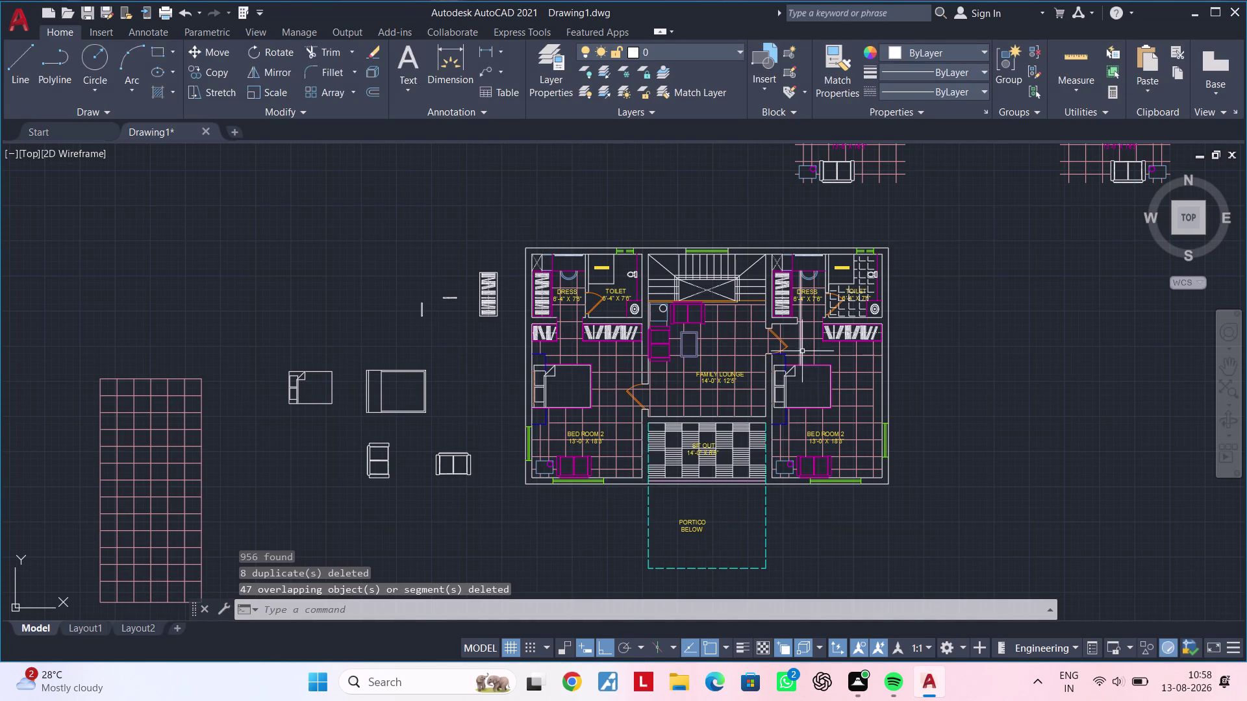
scroll(up, 3)
scroll(up, 3)
middle_drag(792, 285, 752, 468)
scroll(up, 3)
click(629, 249)
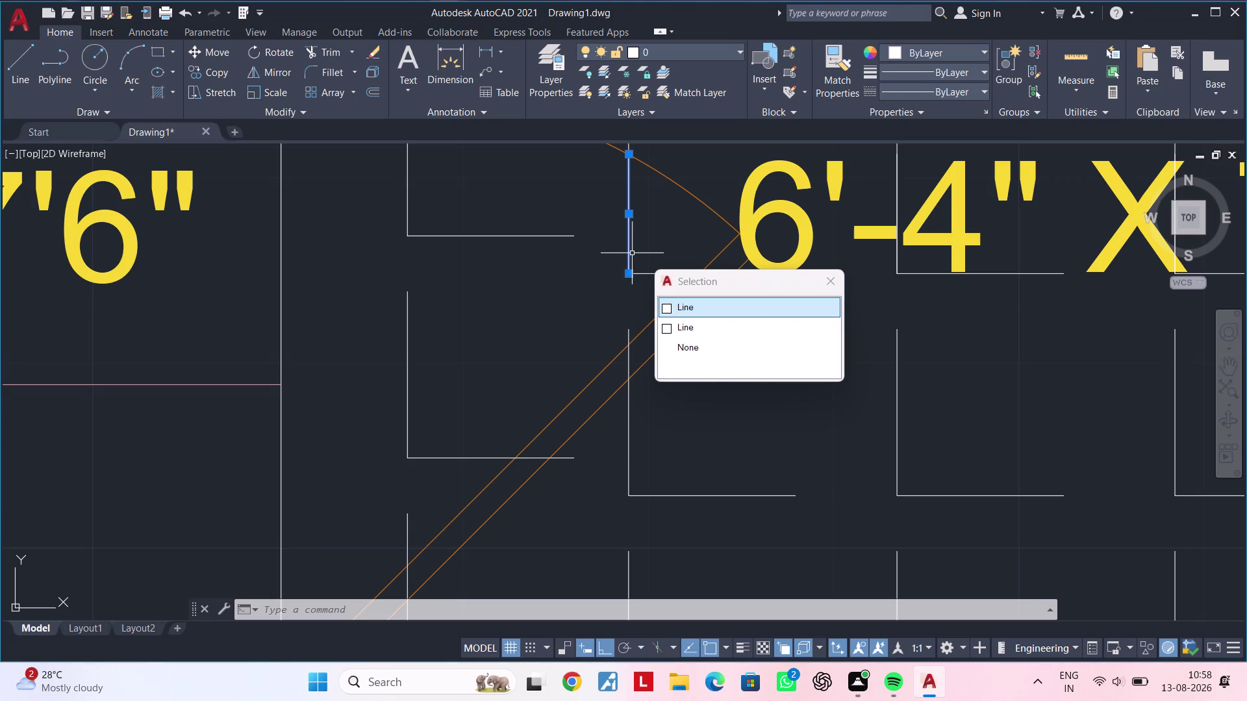
Erase the stray line pieces in the toilet grid, including the short line below the TOILET label.
key(Delete)
scroll(down, 3)
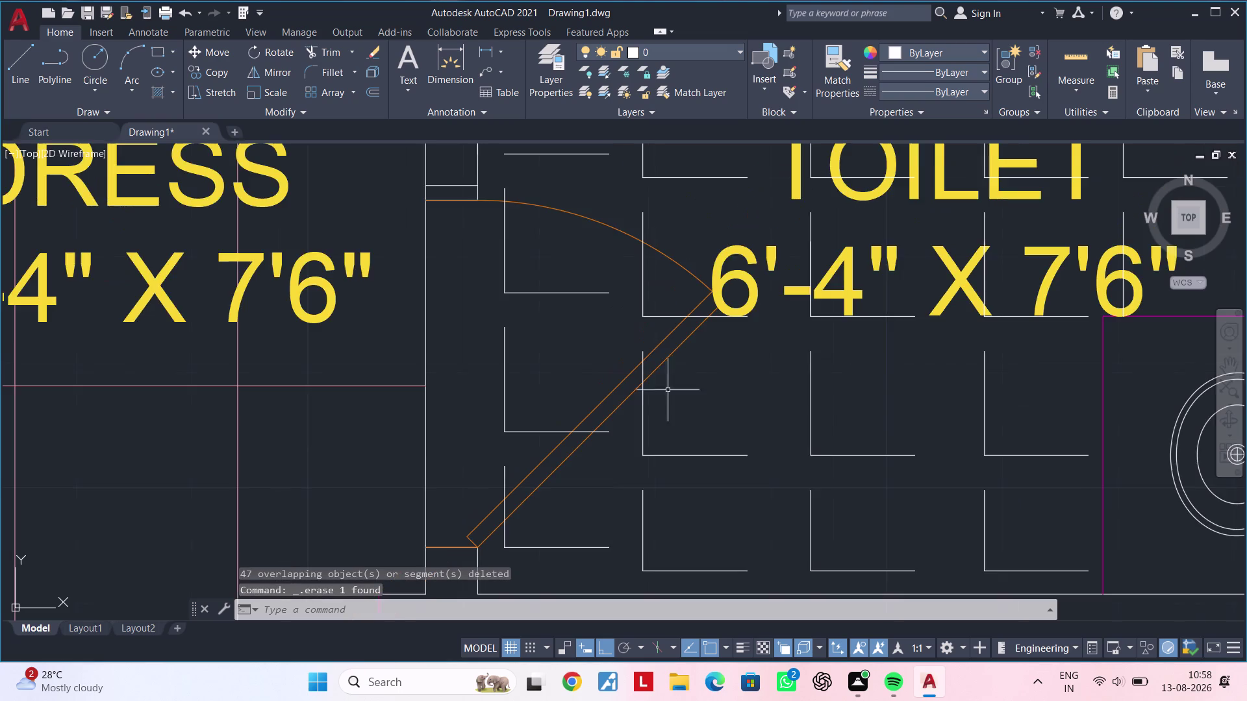
middle_drag(702, 397, 686, 592)
click(625, 331)
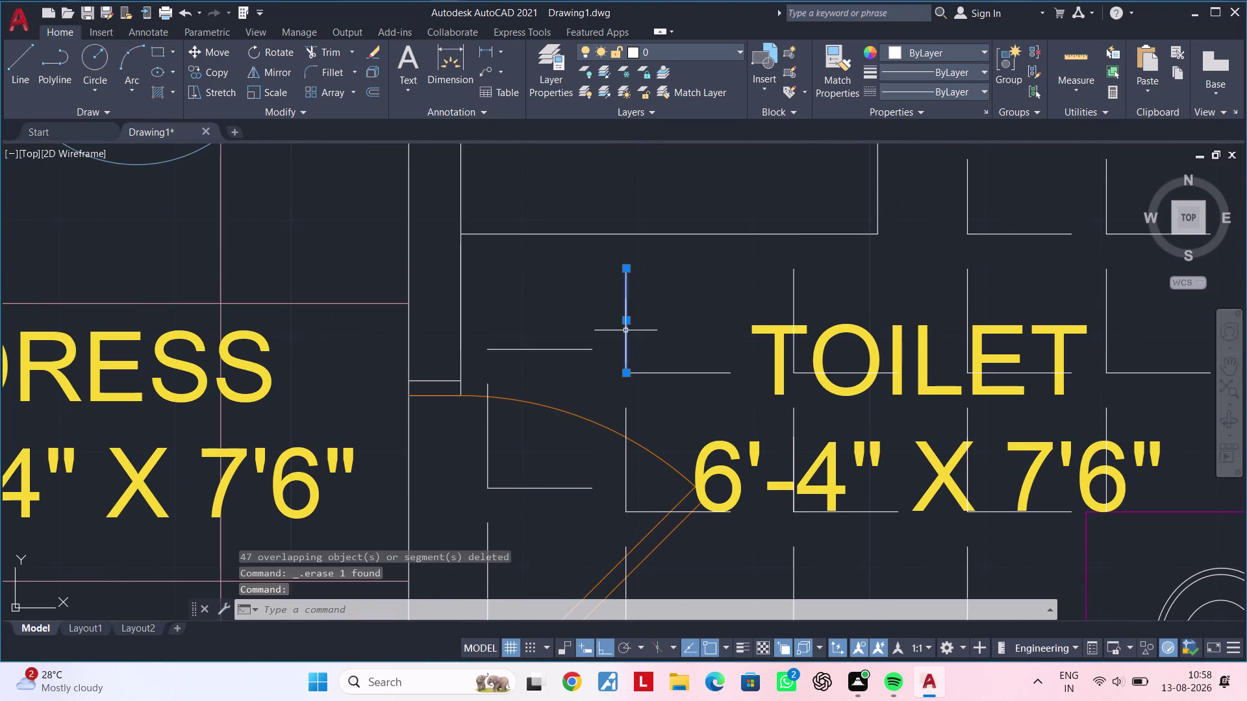
key(Delete)
key(Delete)
click(793, 448)
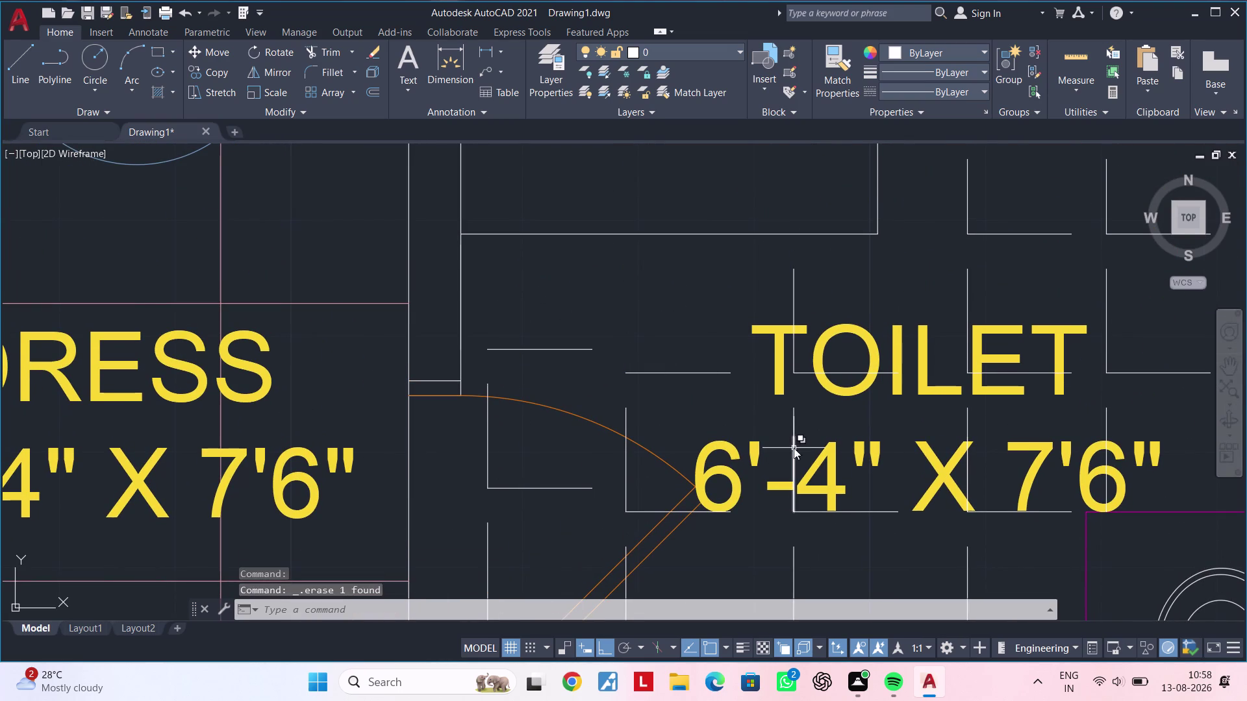
key(Delete)
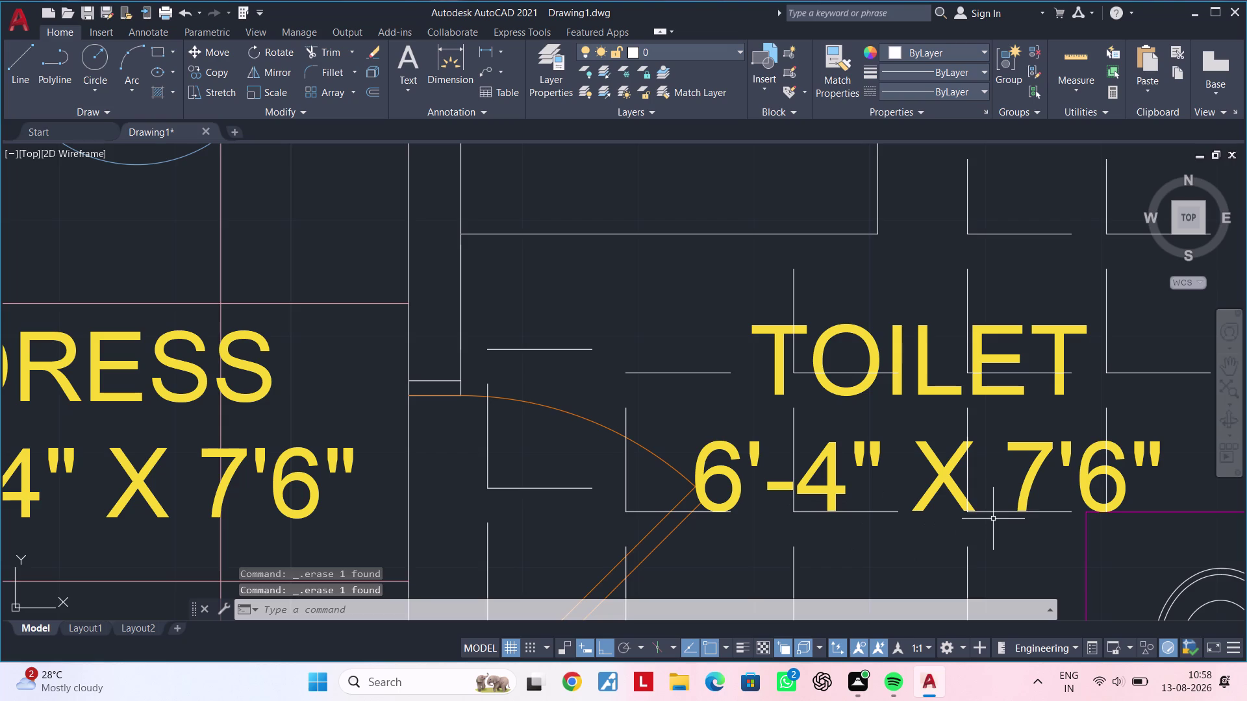
Pan and zoom around the toilet and dress rooms to inspect the grid near the door.
scroll(down, 3)
middle_drag(861, 440, 857, 388)
scroll(down, 3)
middle_drag(880, 466, 876, 392)
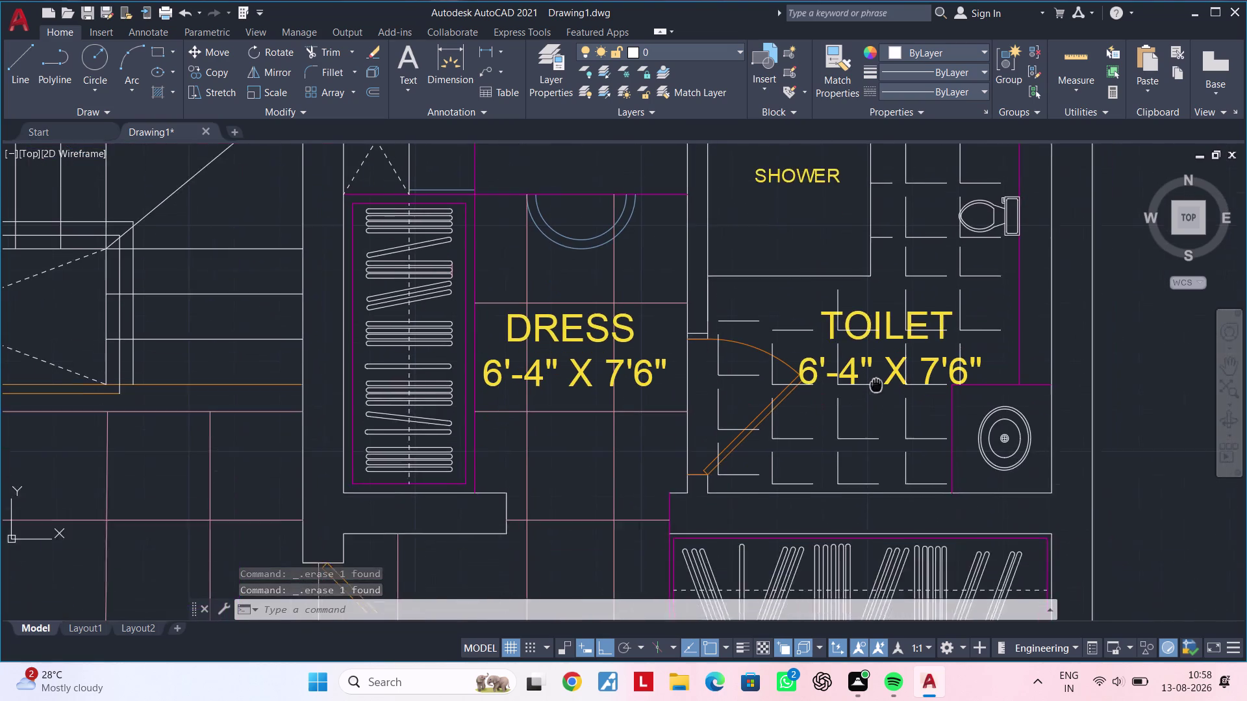
middle_drag(876, 392, 877, 362)
middle_drag(857, 380, 856, 443)
scroll(up, 3)
middle_drag(756, 352, 760, 404)
middle_drag(745, 417, 757, 357)
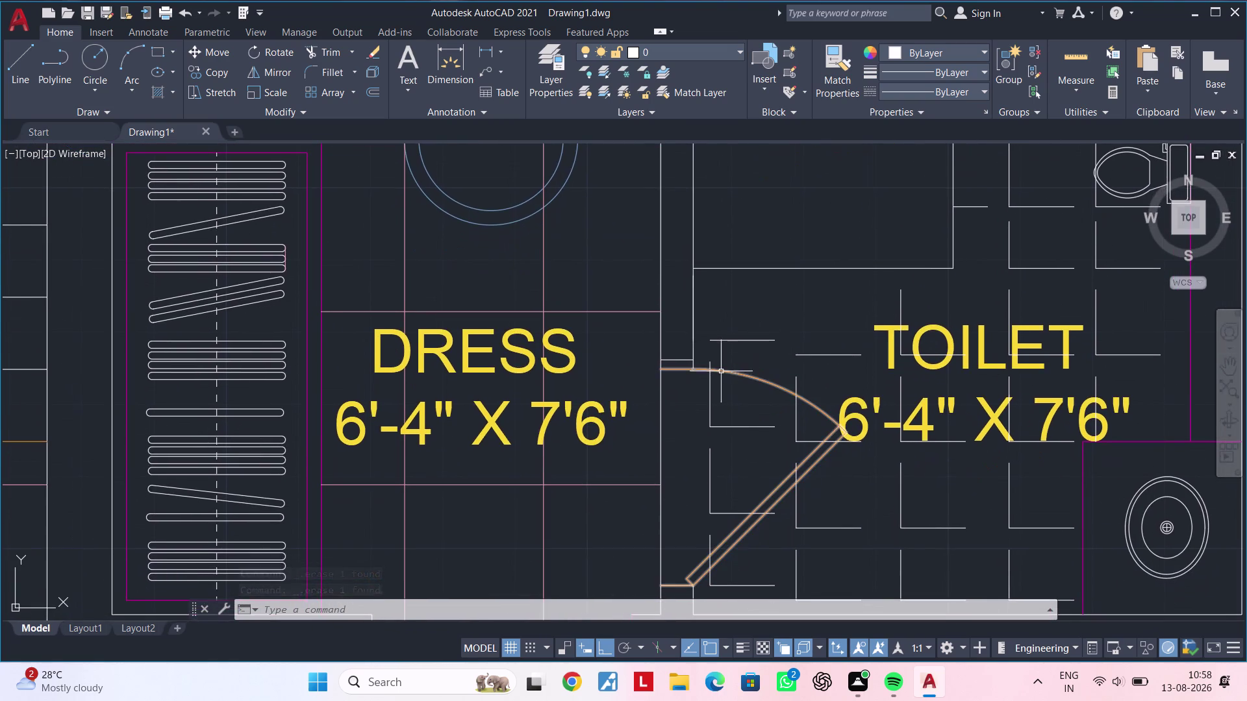
scroll(up, 3)
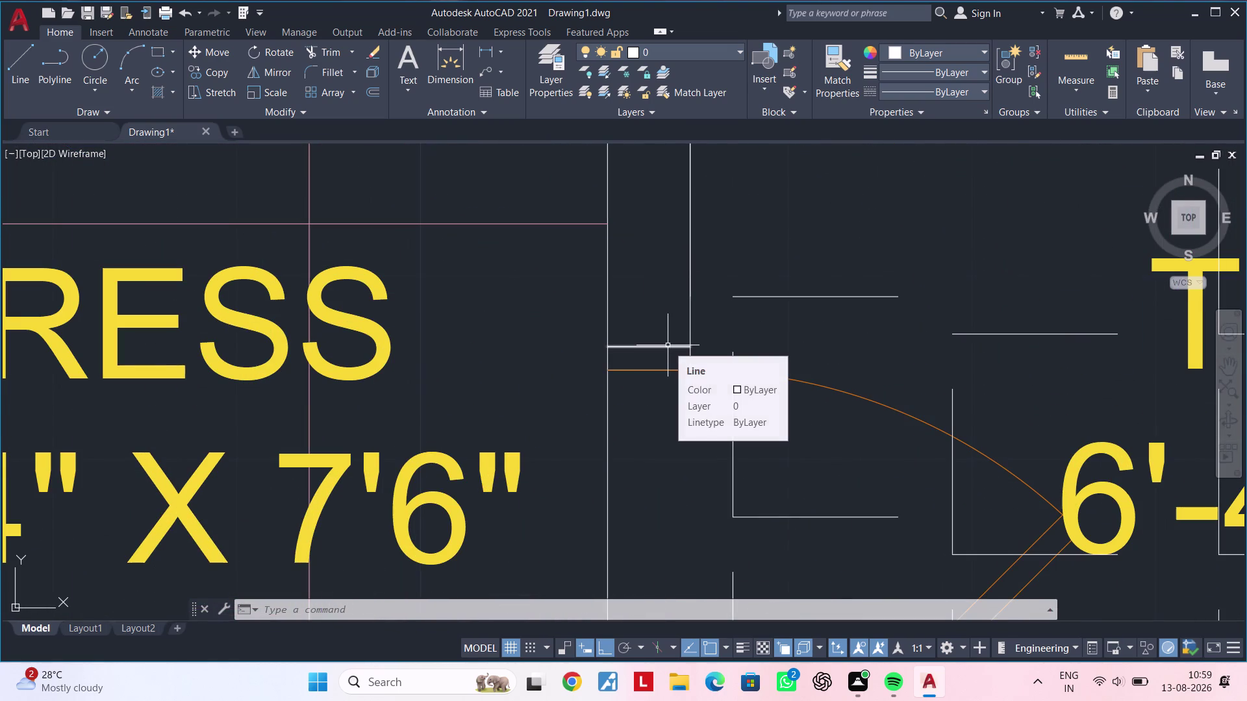
scroll(down, 3)
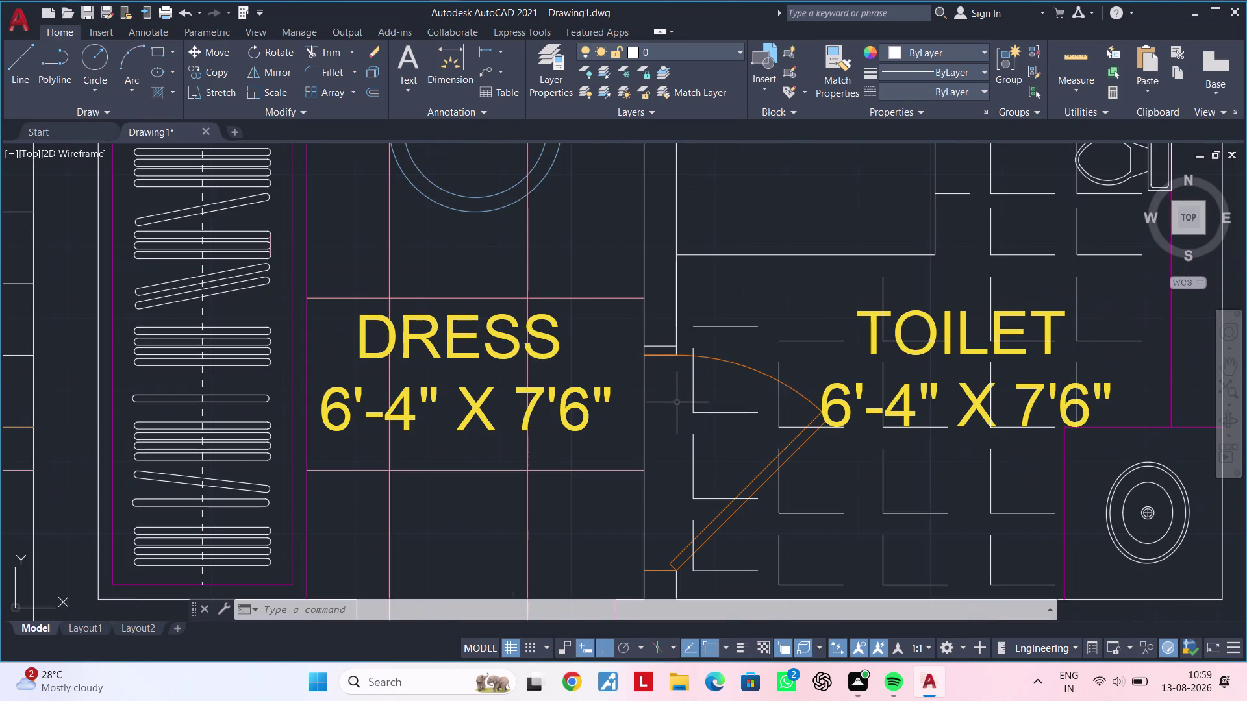
middle_drag(677, 403, 672, 433)
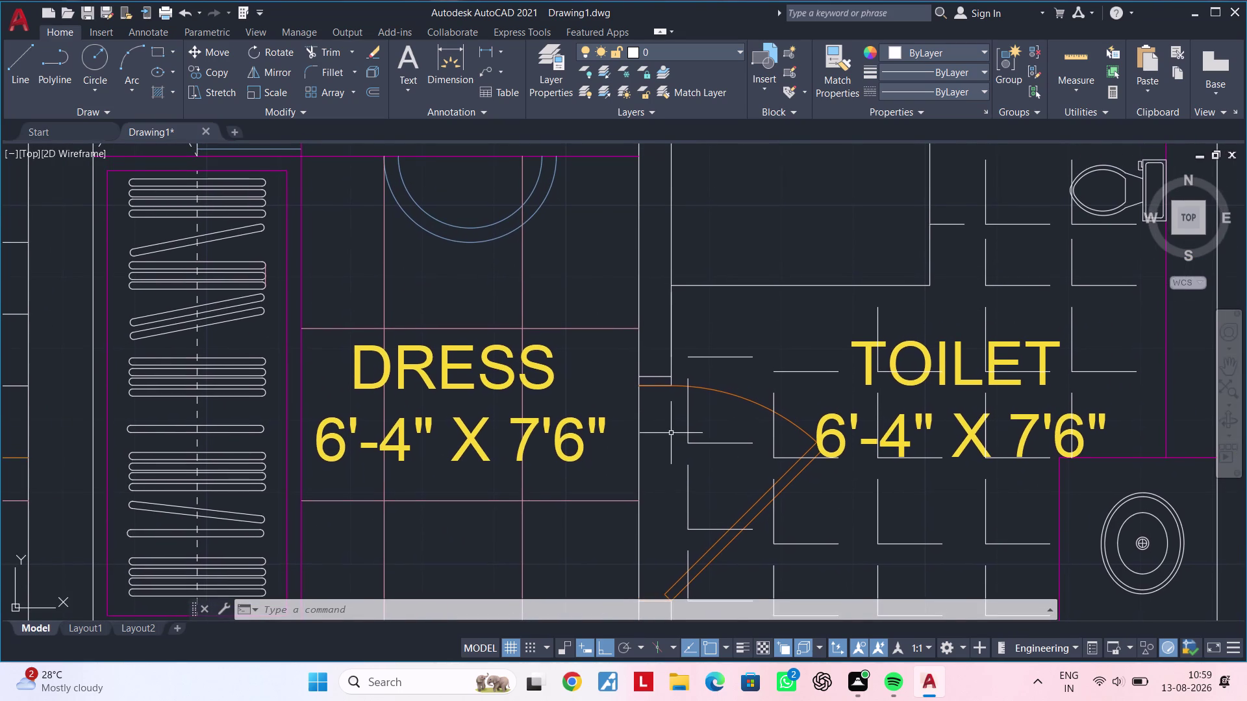
middle_drag(670, 435, 658, 449)
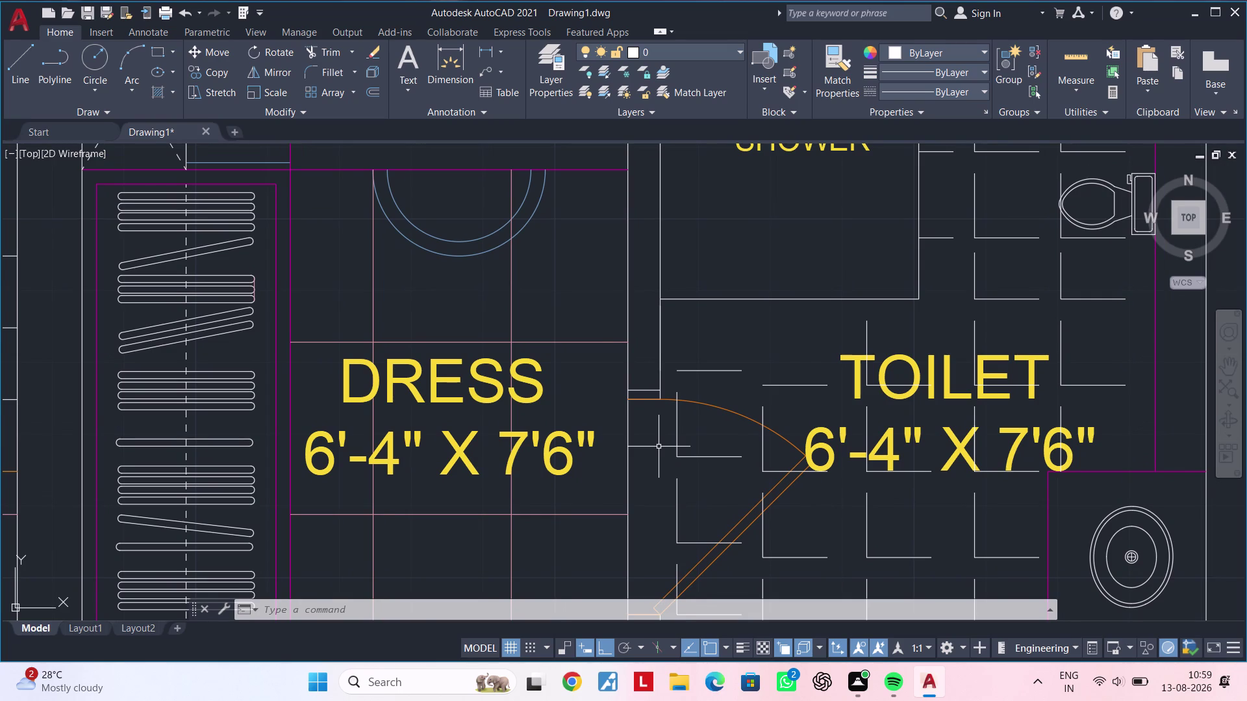
scroll(down, 3)
scroll(up, 3)
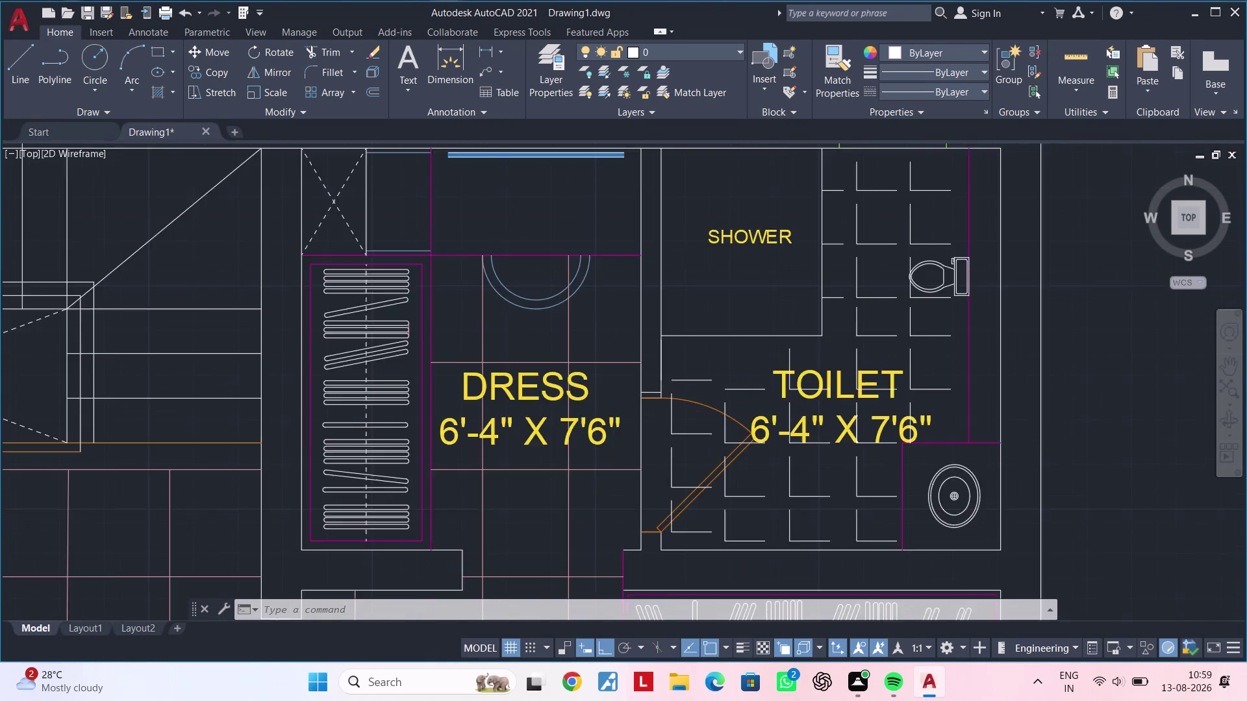
Erase another stray line piece from the toilet shelf grid.
click(646, 390)
key(Delete)
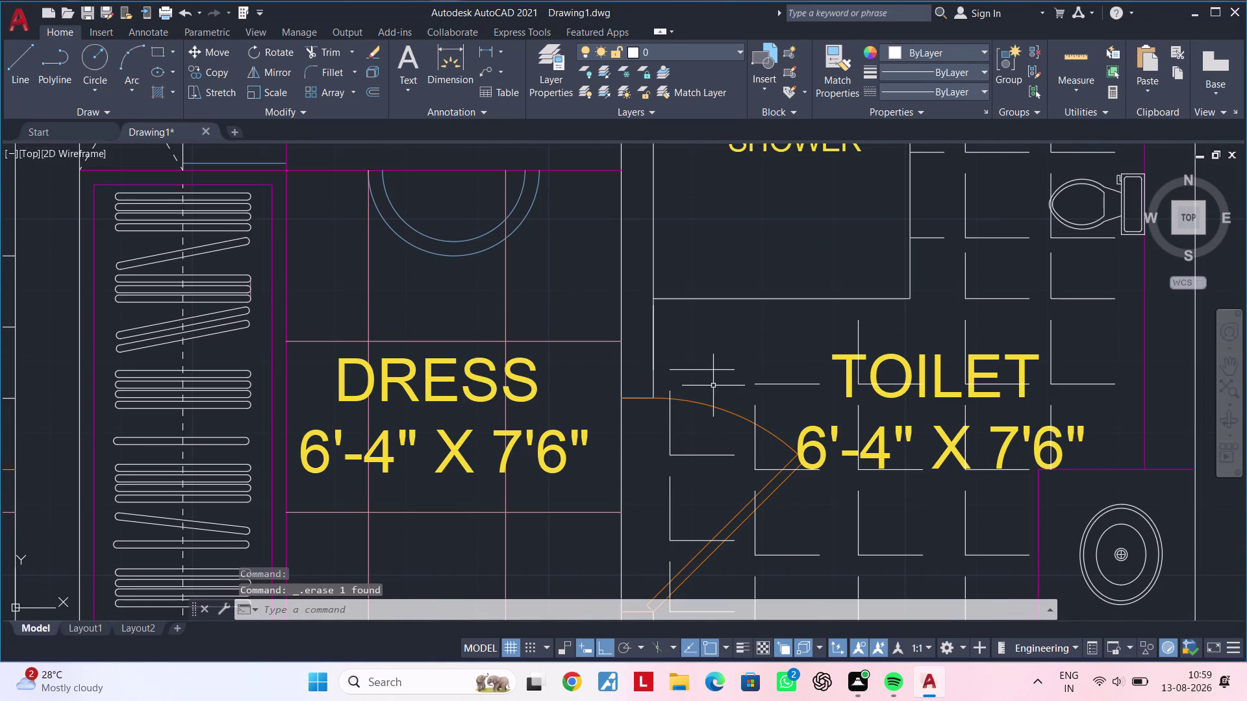
middle_drag(708, 394, 687, 364)
middle_drag(690, 363, 699, 346)
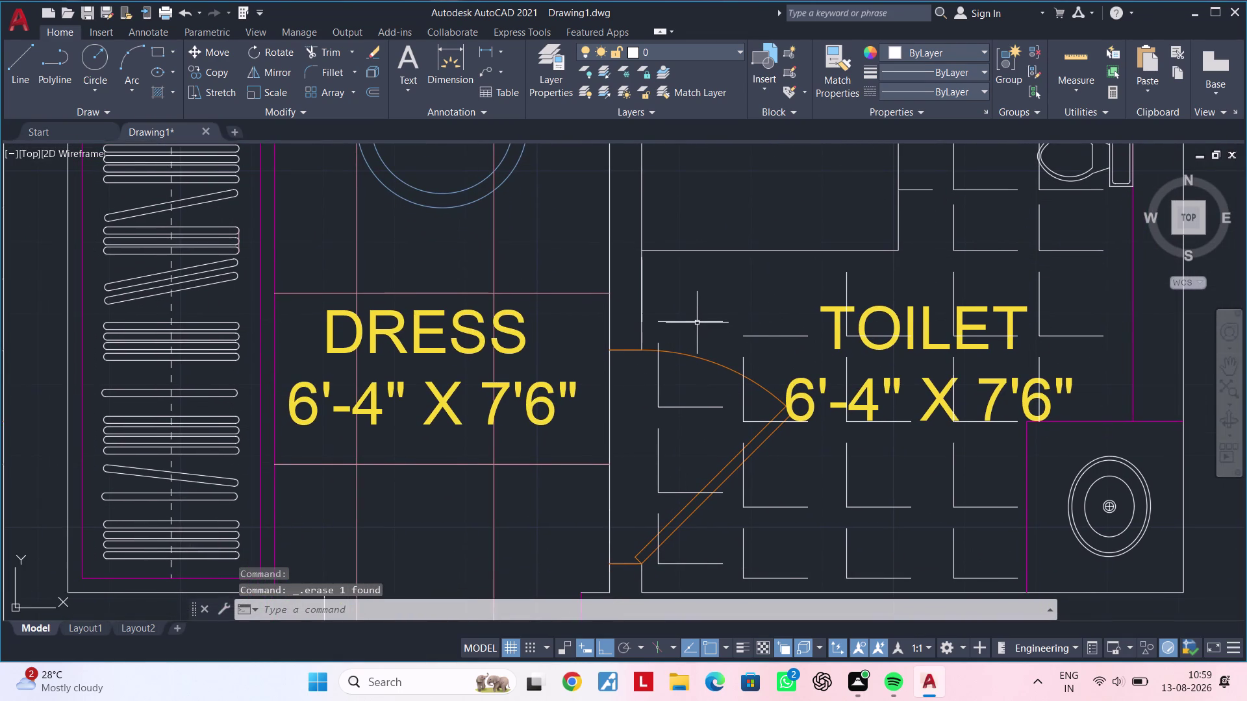
middle_drag(696, 347, 710, 377)
key(Escape)
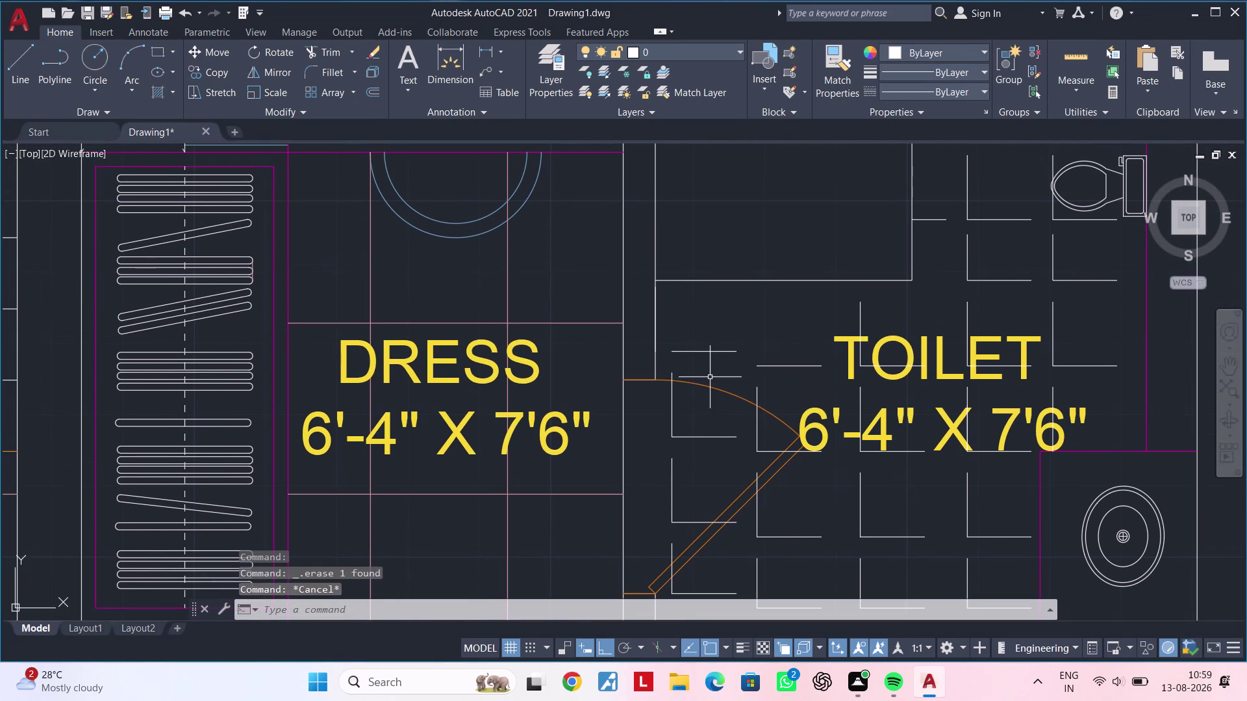
key(Escape)
text(l)
key(space)
key(Escape)
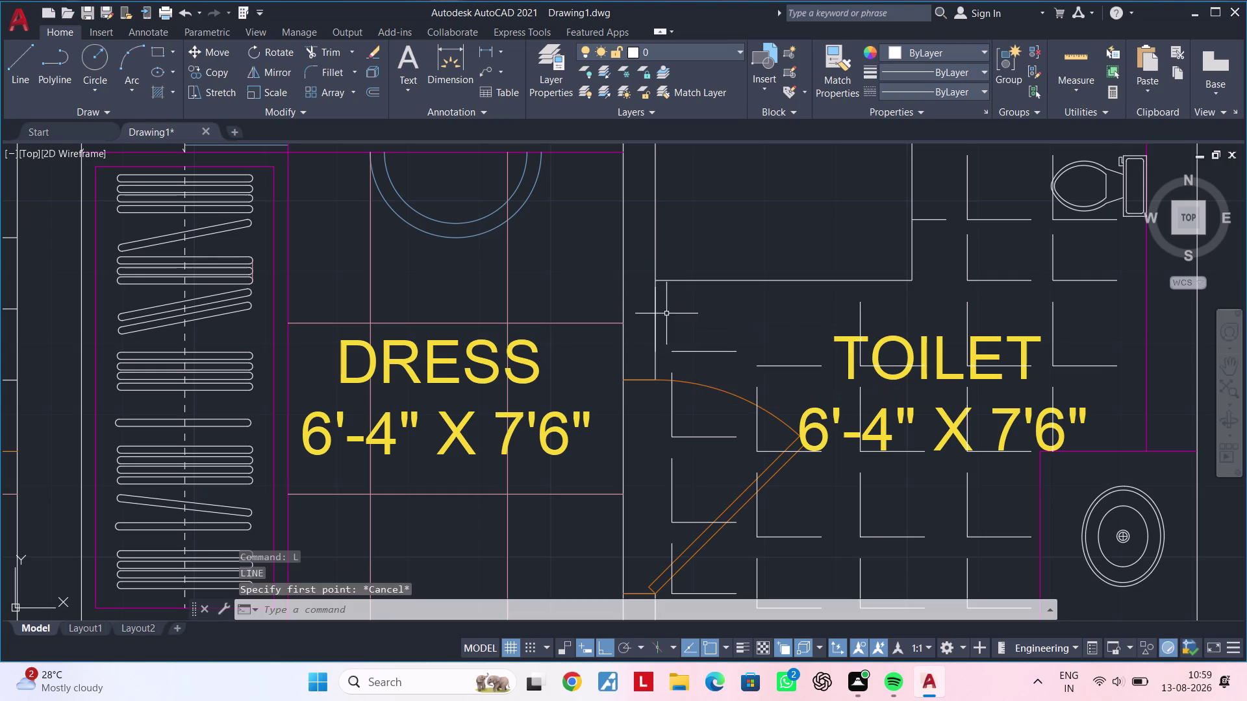
Move the short vertical line by the doorway into the grid, then erase it.
click(654, 317)
text(m)
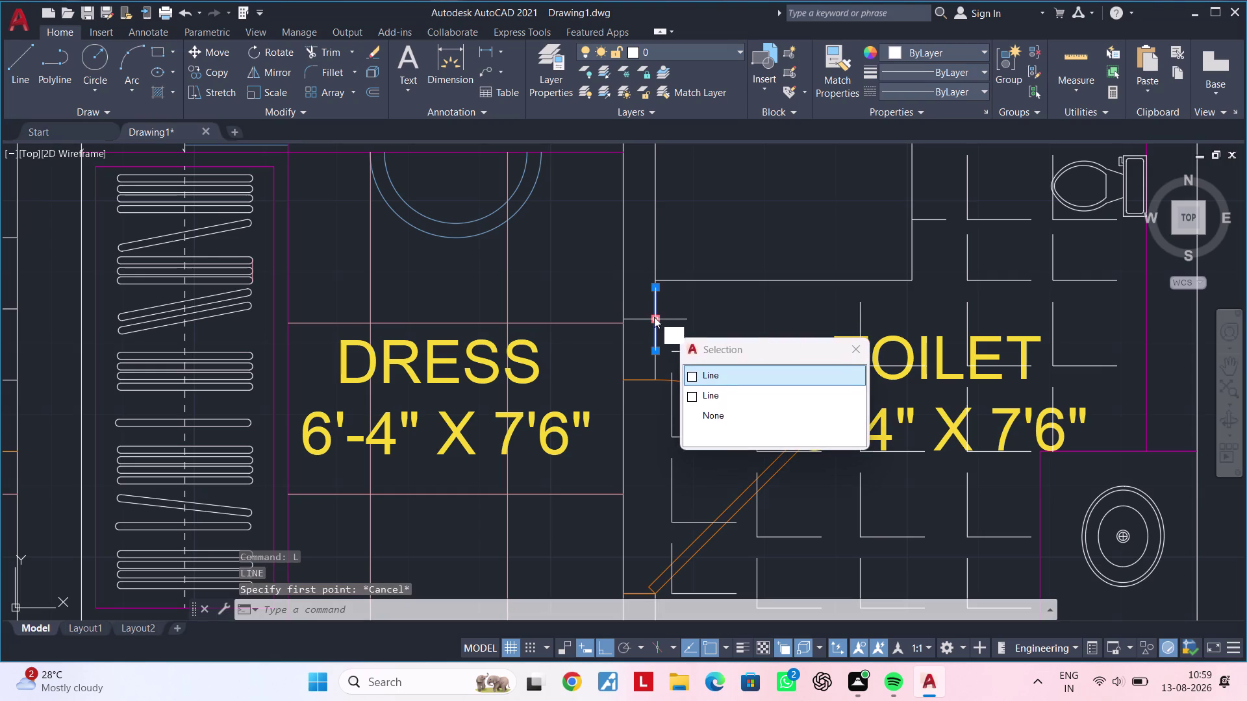
key(space)
key(space)
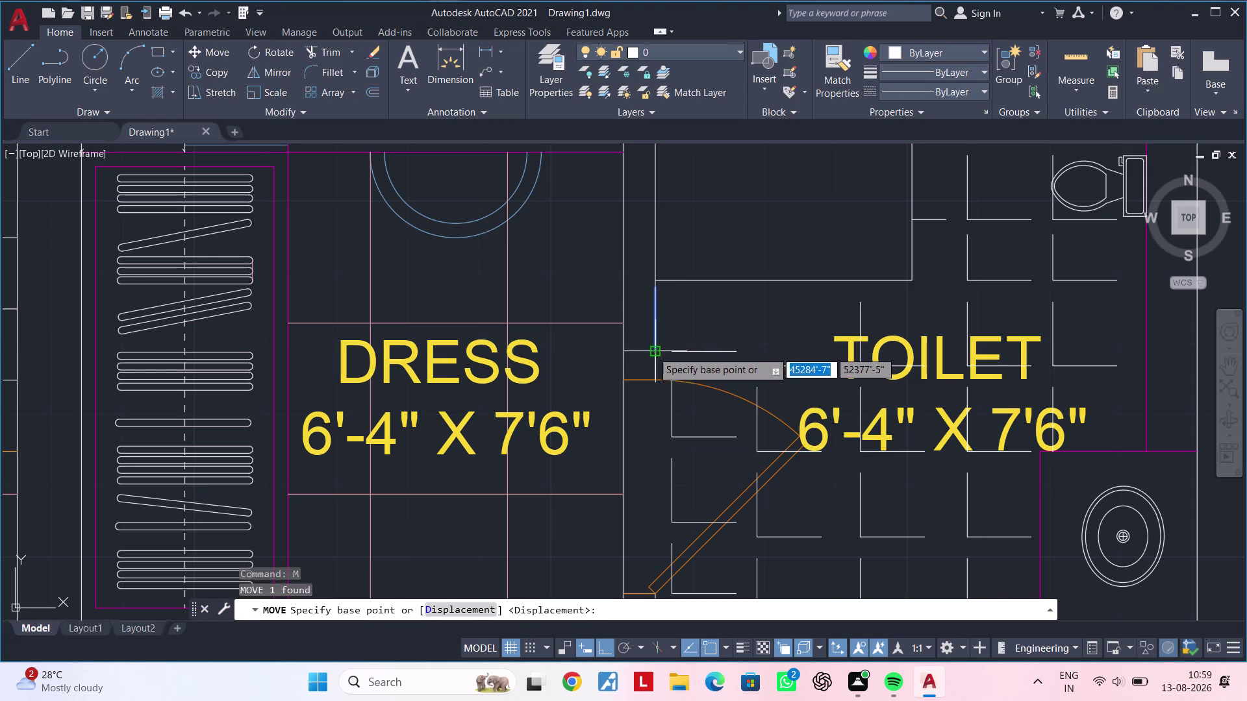
click(655, 350)
click(674, 351)
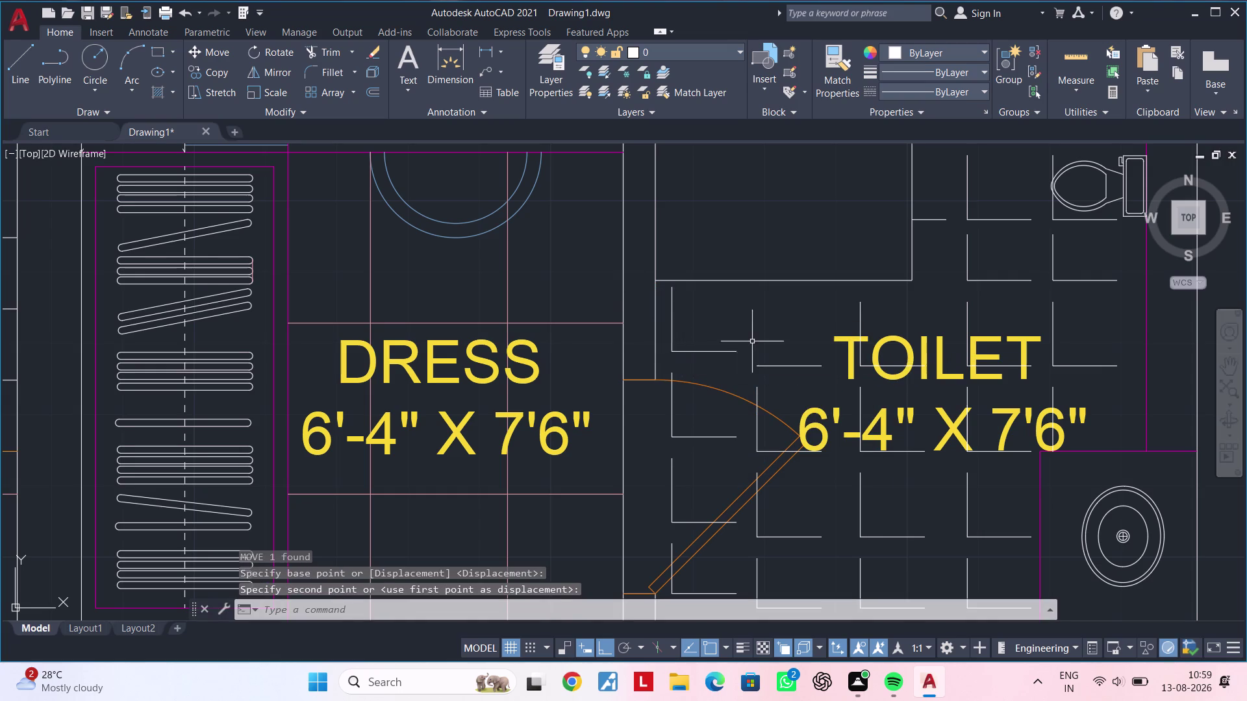
middle_drag(752, 341, 688, 349)
click(718, 376)
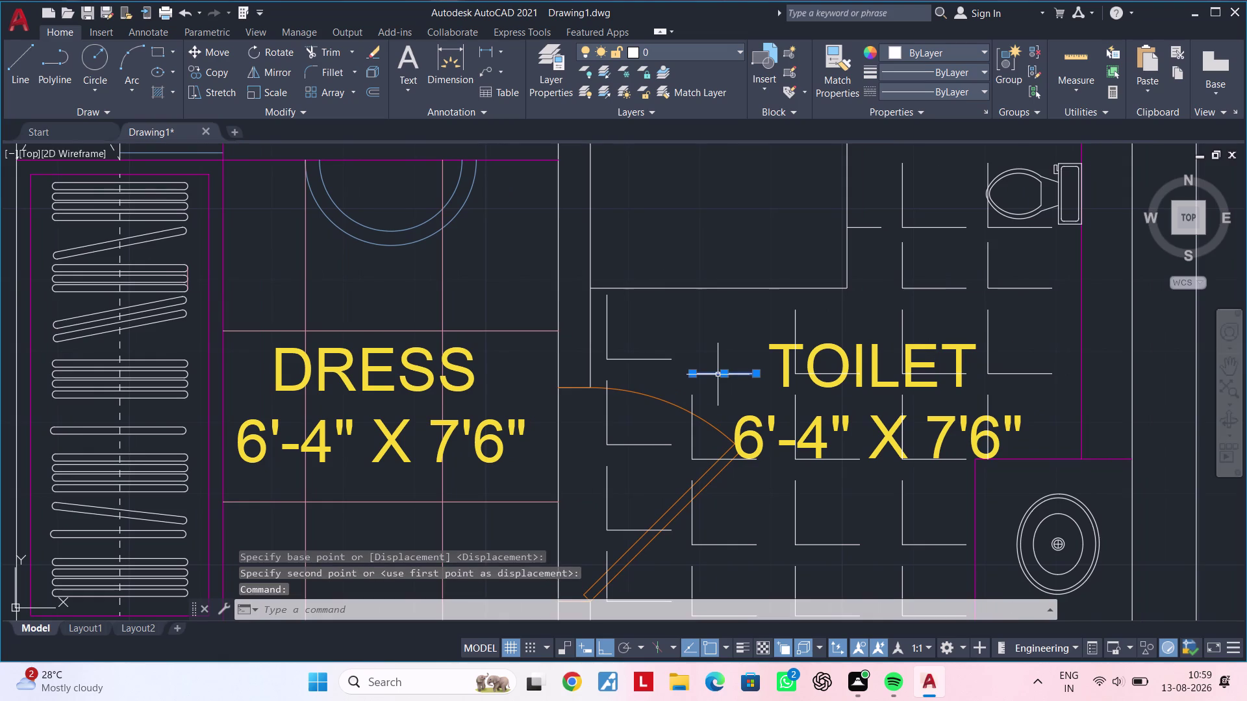
key(Delete)
Erase the two adjoining lines of a grid corner near the shower.
middle_drag(719, 375, 716, 378)
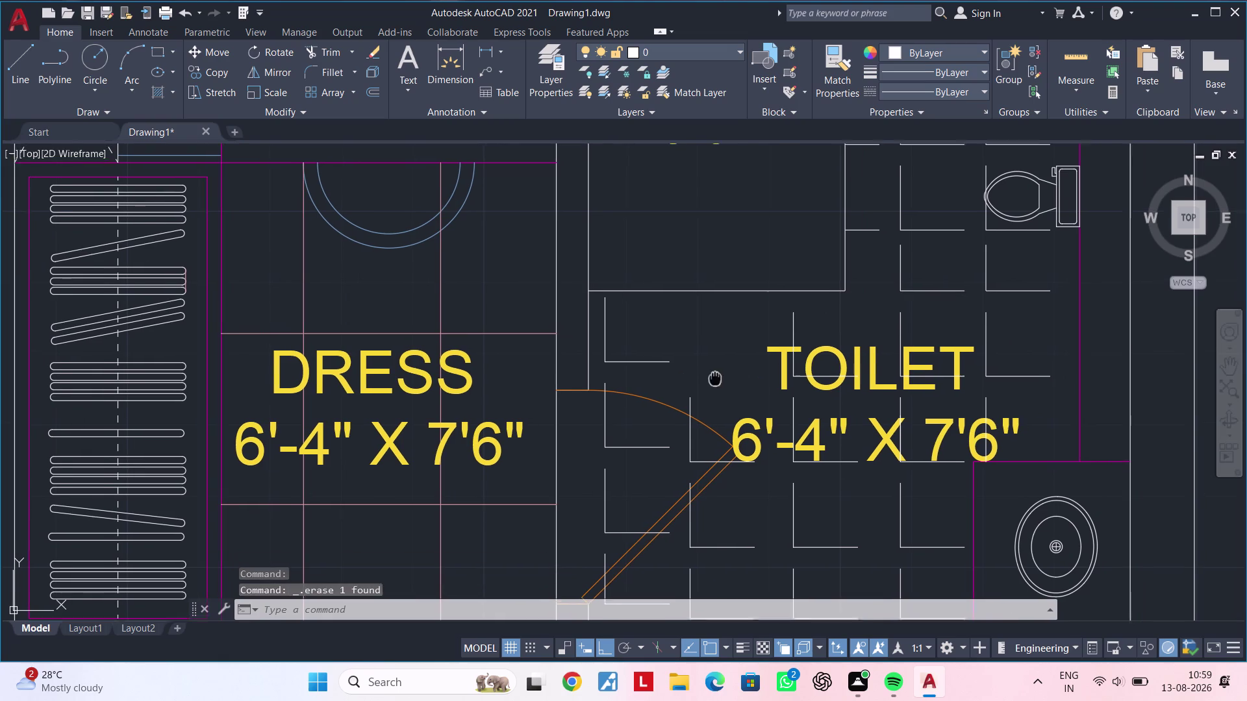
middle_drag(716, 378, 690, 390)
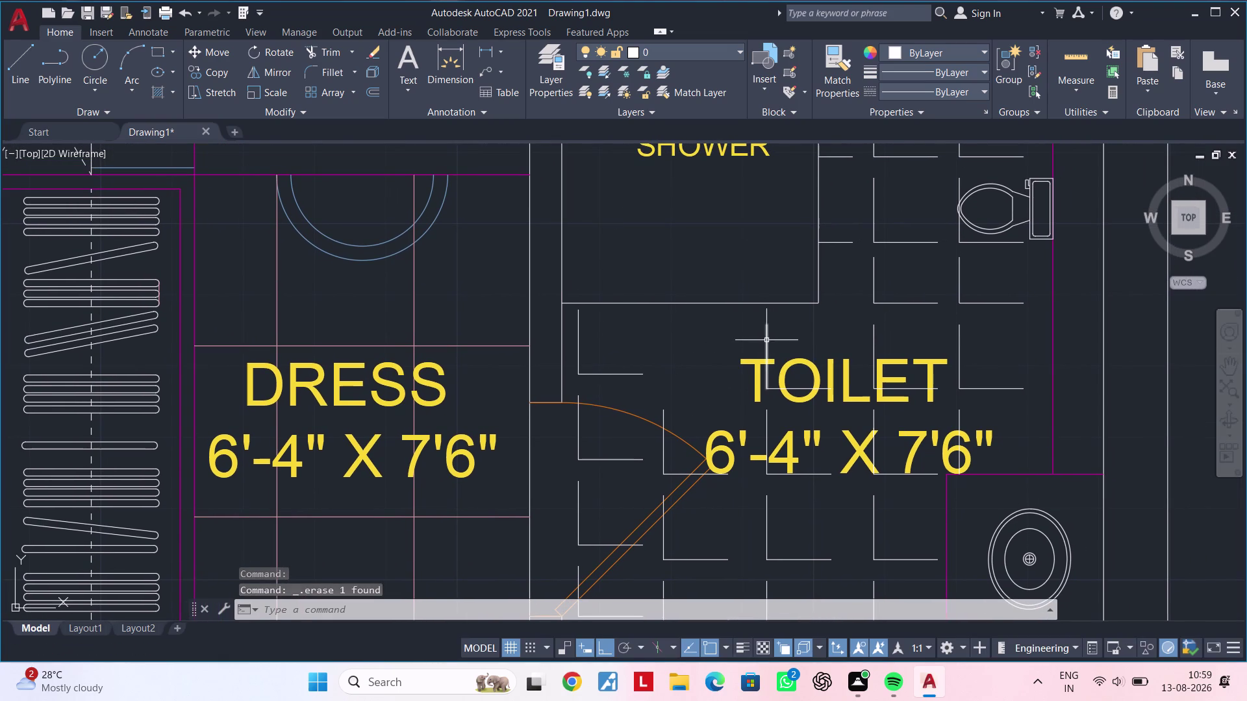
click(767, 341)
click(774, 390)
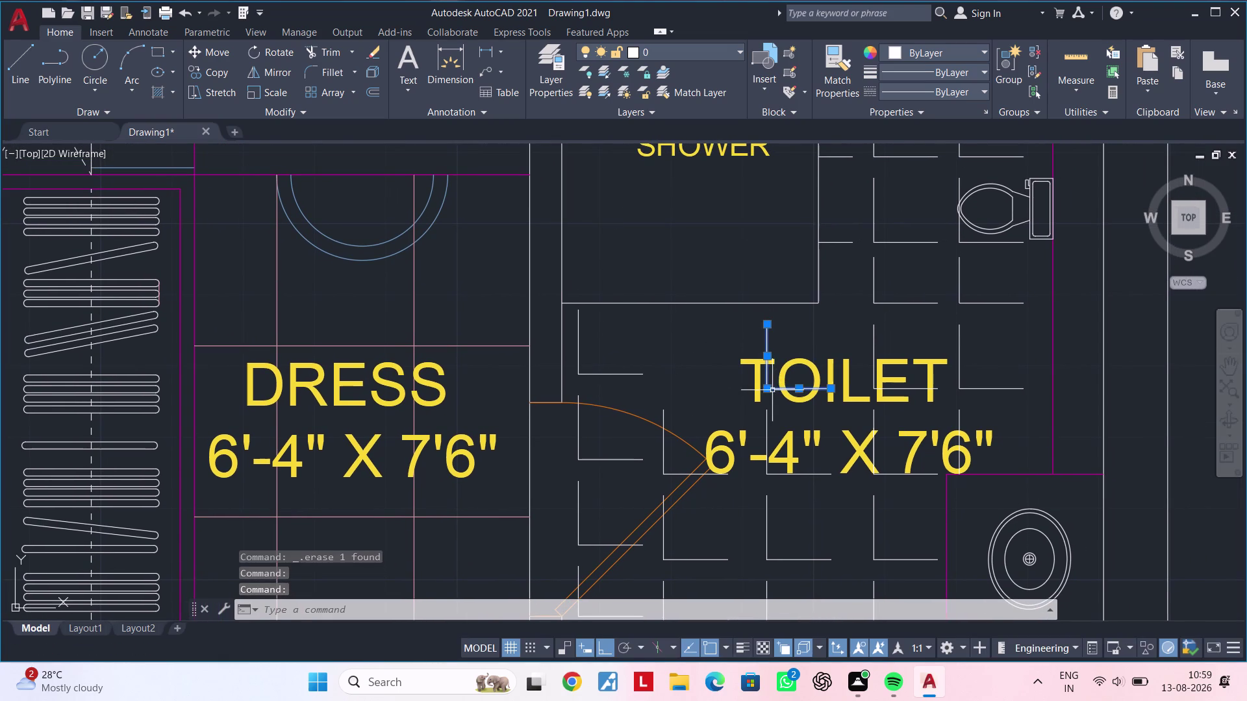
key(Delete)
middle_drag(840, 417, 861, 421)
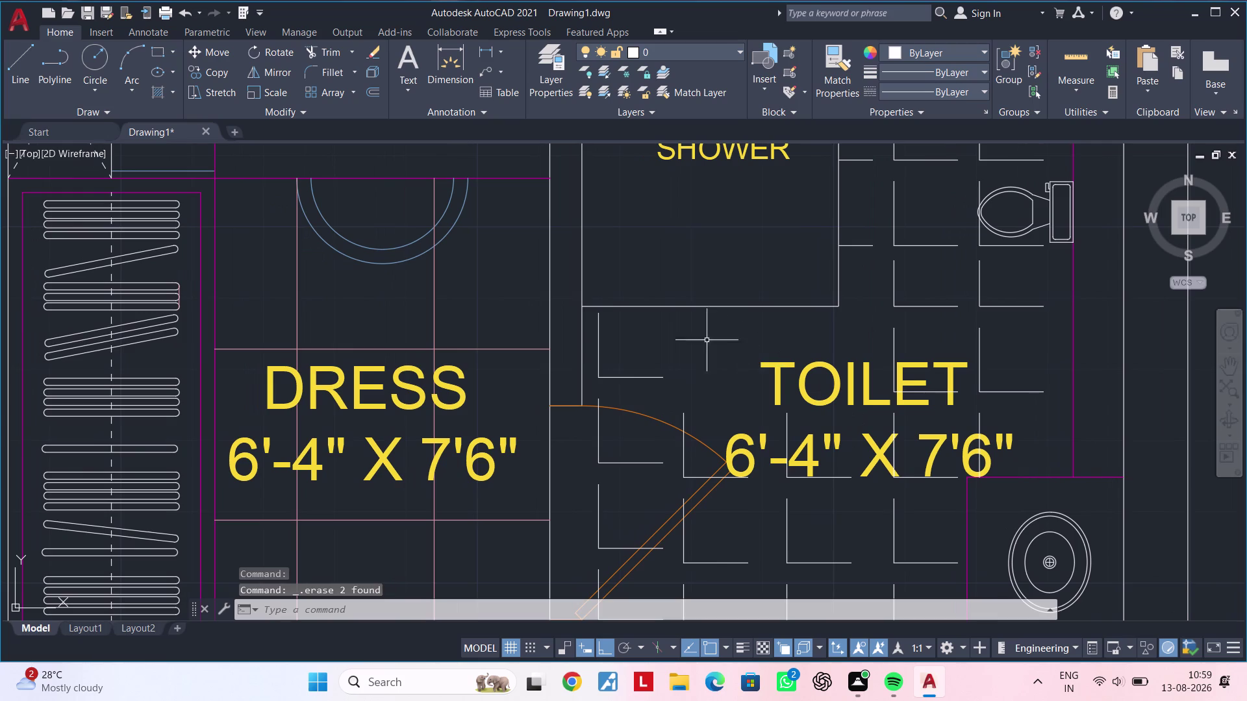
key(Escape)
Start copying the window-selected corner divider lines, then abandon the copy.
click(592, 312)
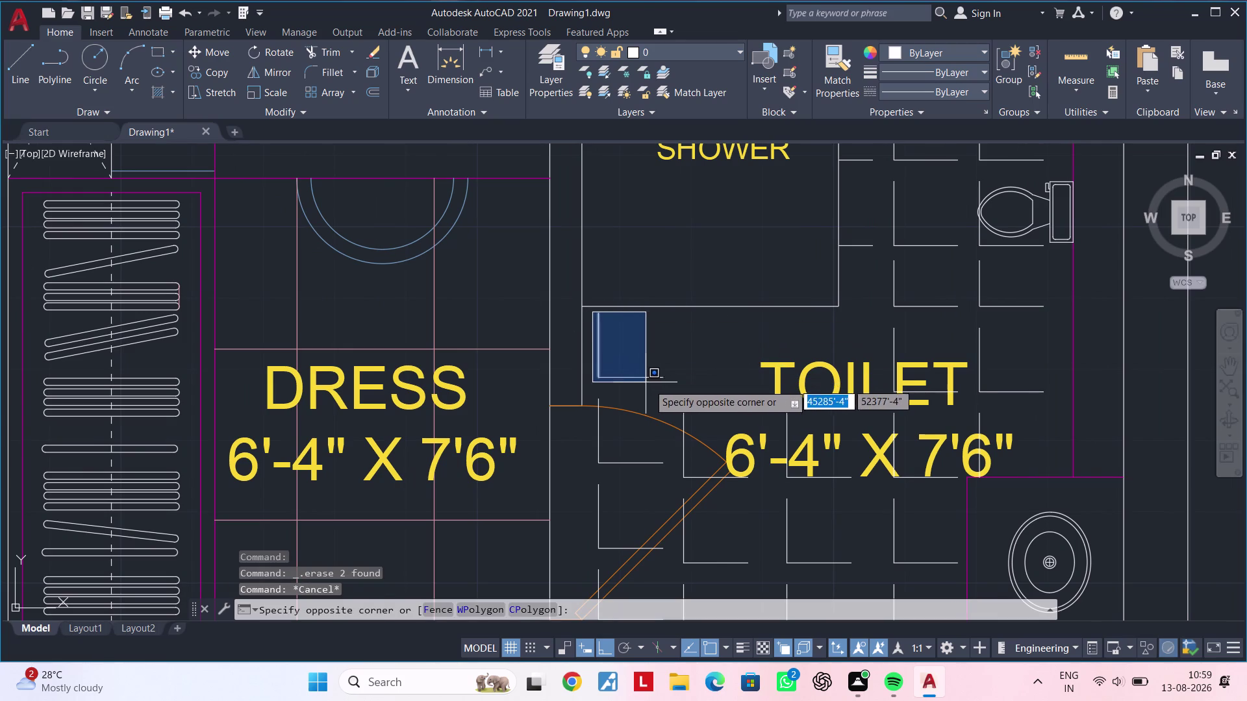
click(665, 388)
text(c)
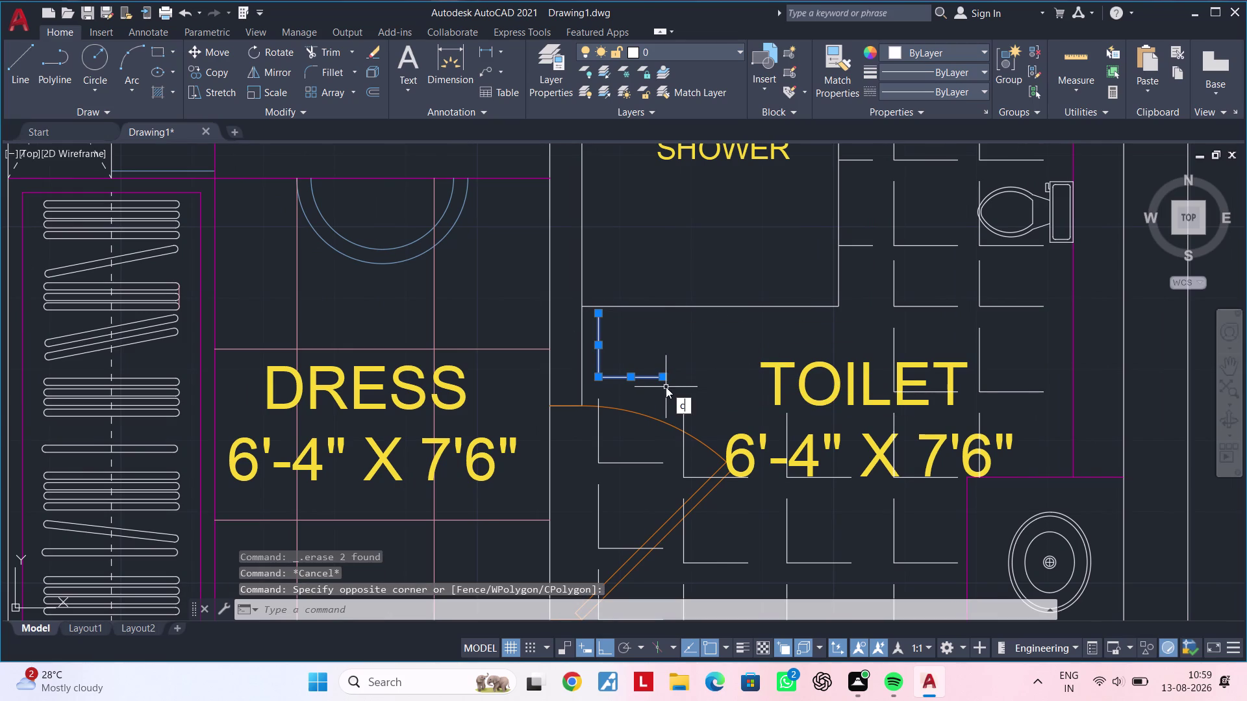
text(o)
key(space)
click(662, 380)
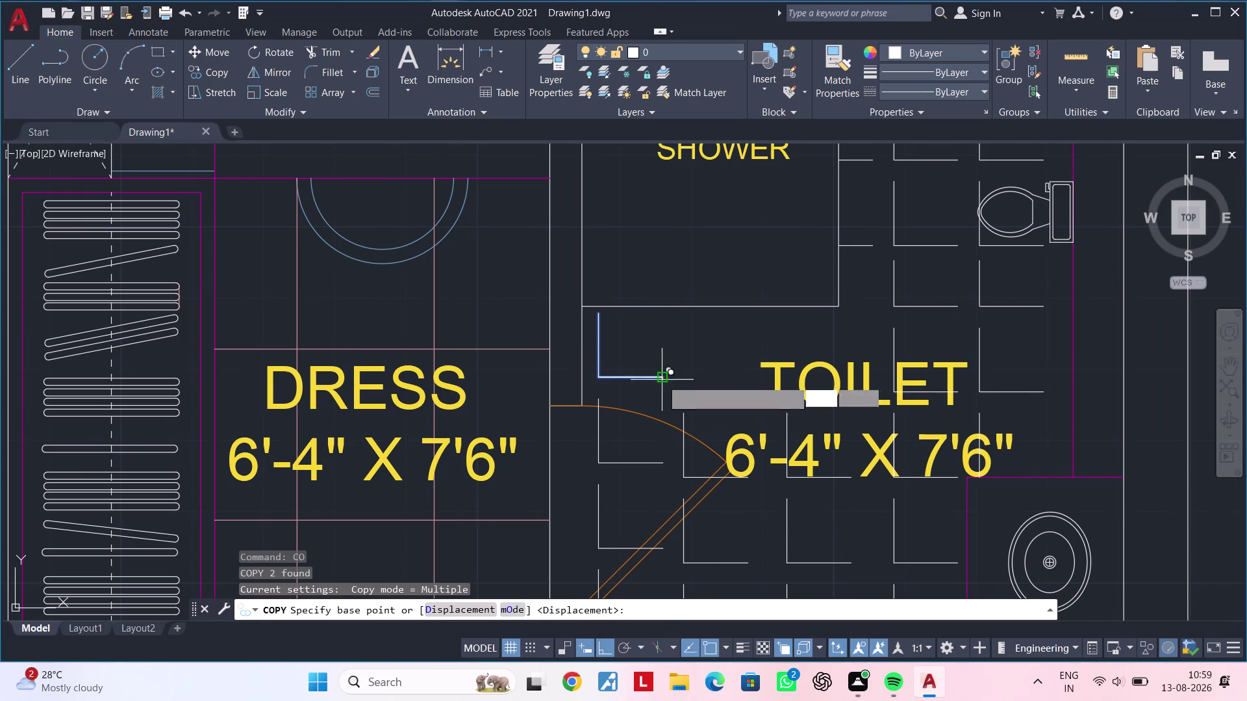
key(Escape)
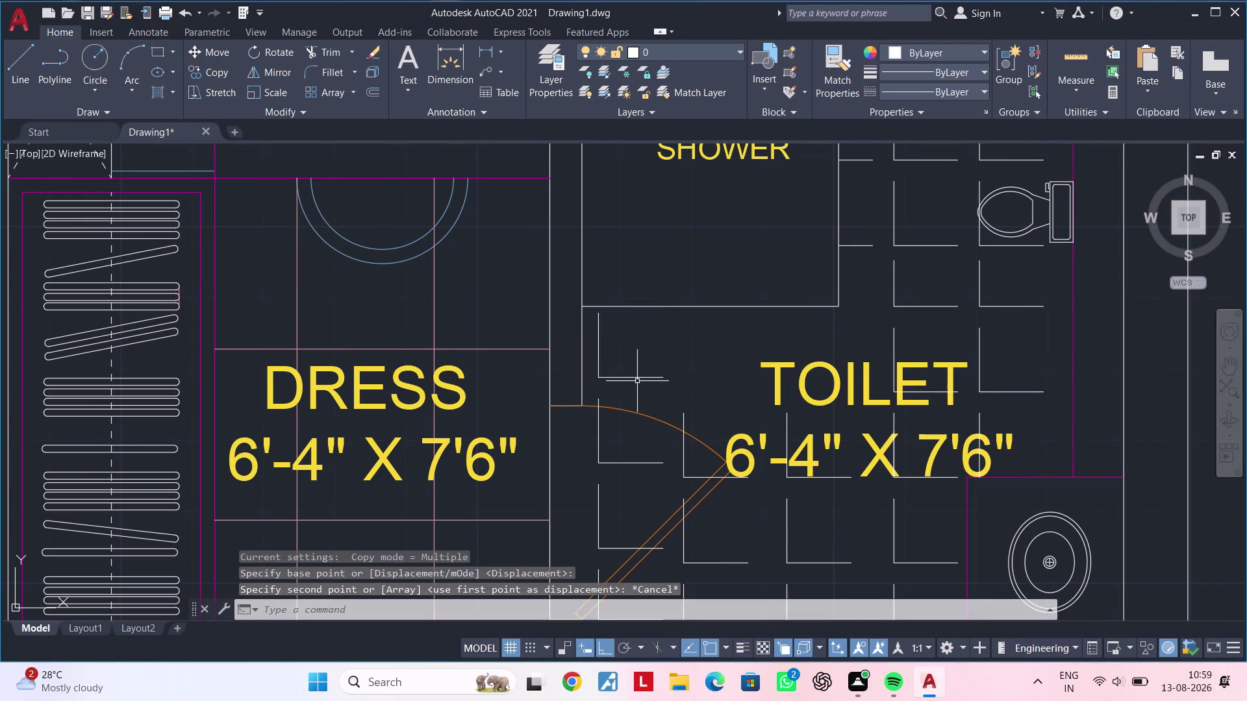
text(co)
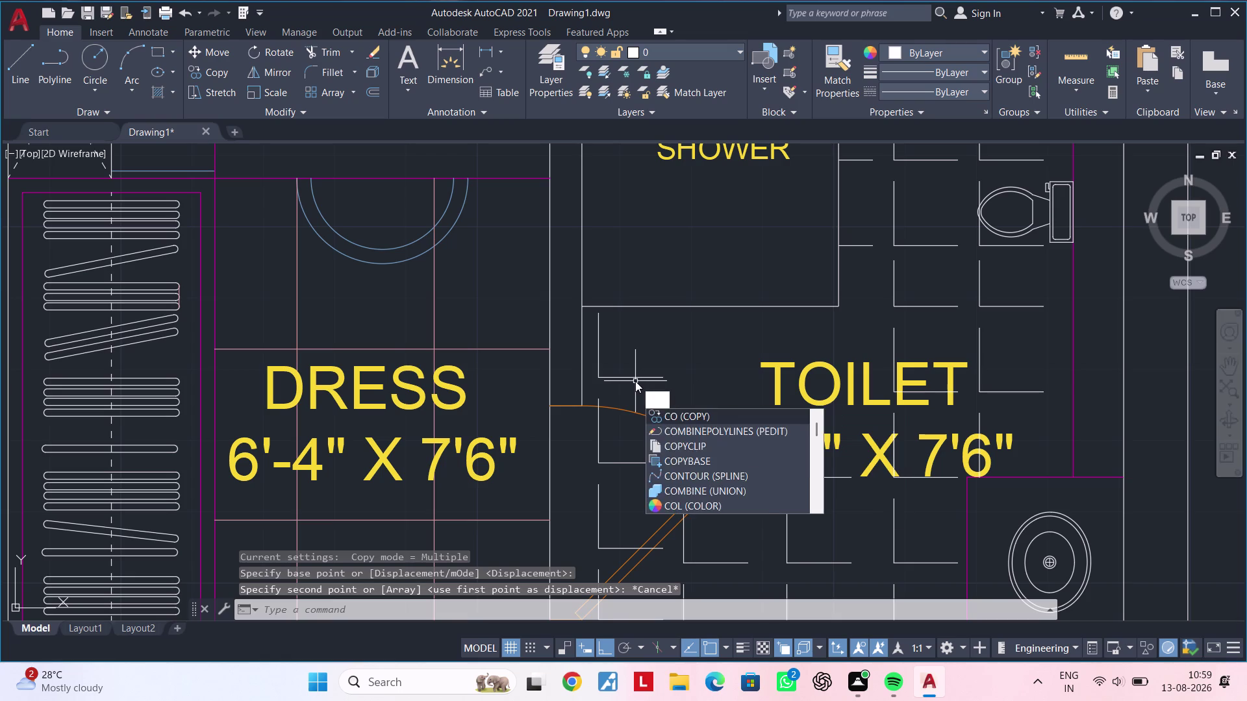
key(Escape)
key(Escape)
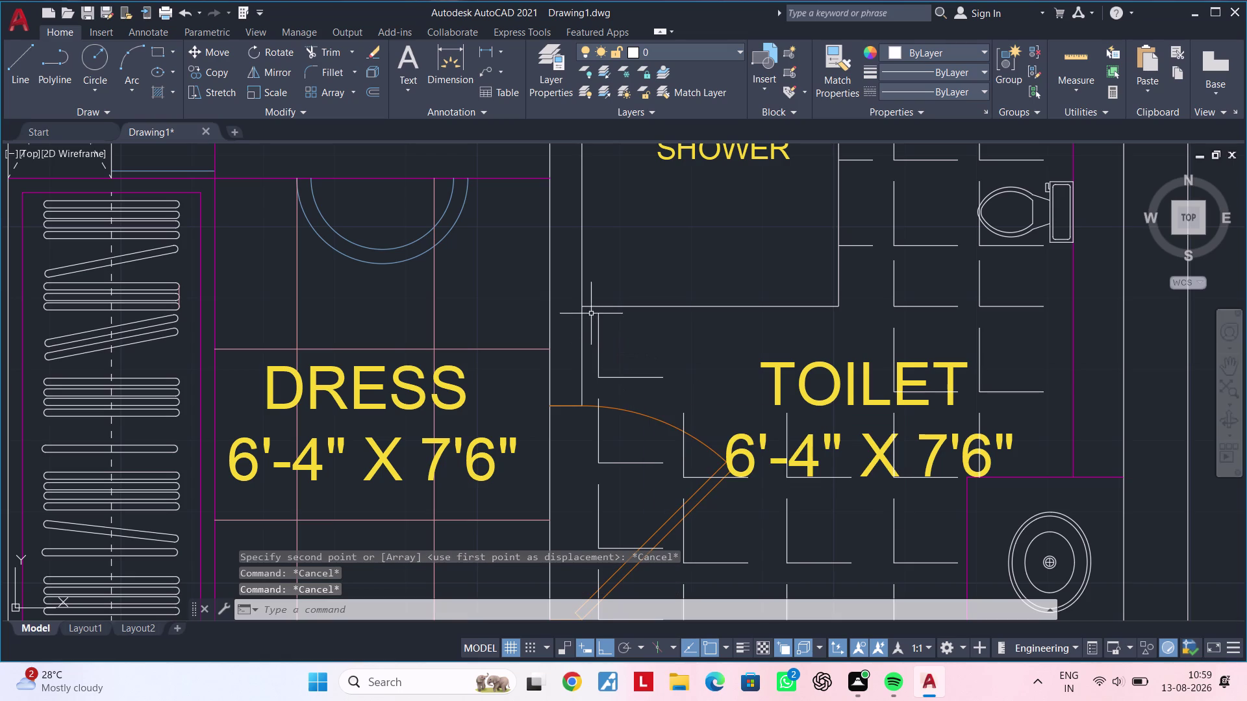
Copy the L-shaped divider from its corner to two positions further right.
click(591, 314)
click(647, 386)
click(667, 386)
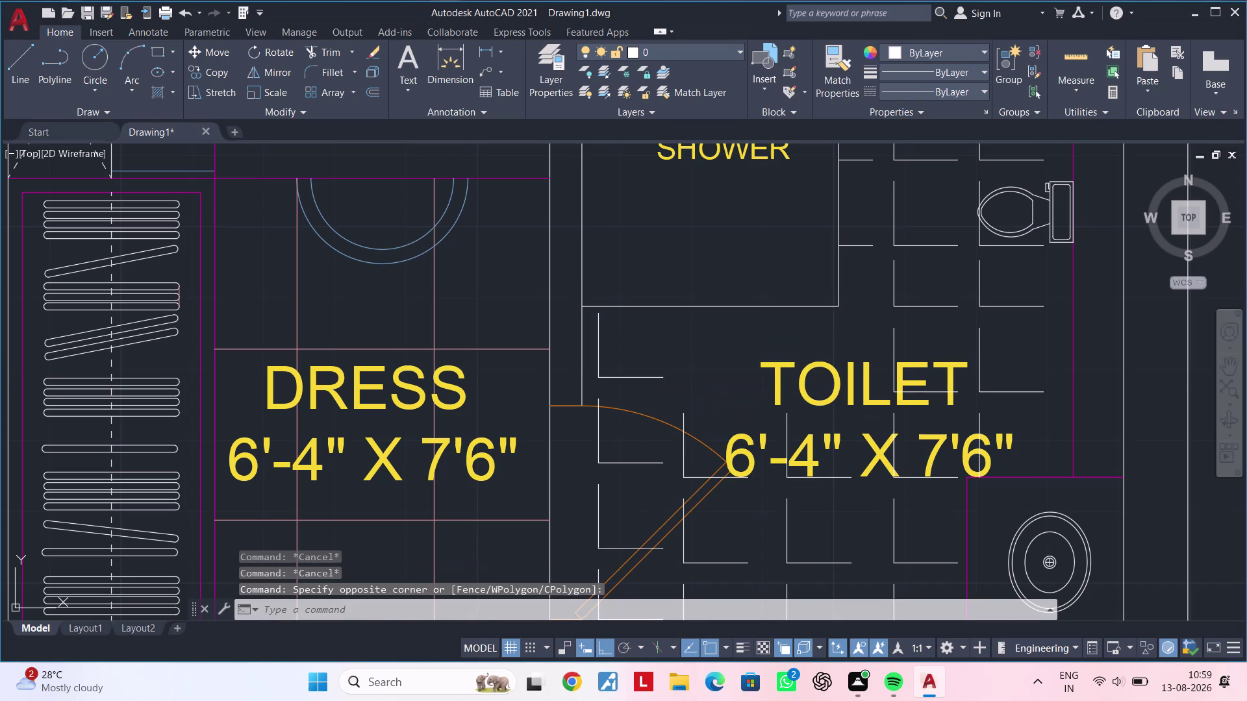
click(596, 346)
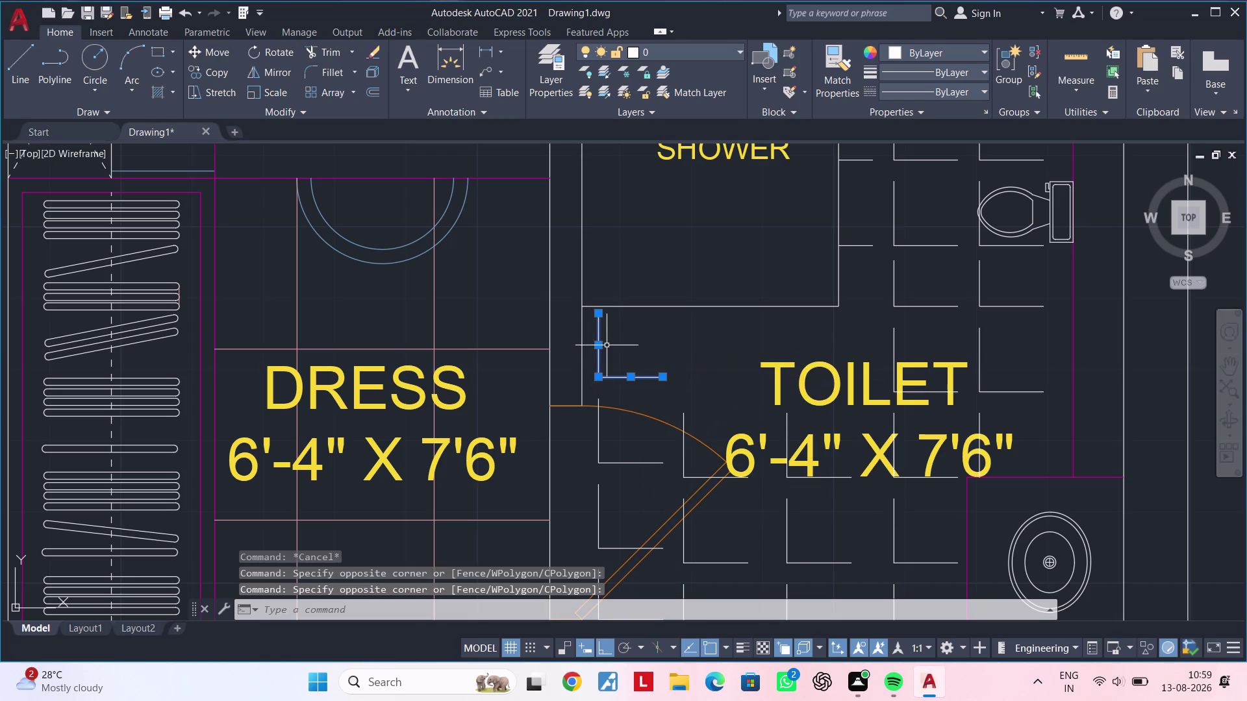
text(co)
key(space)
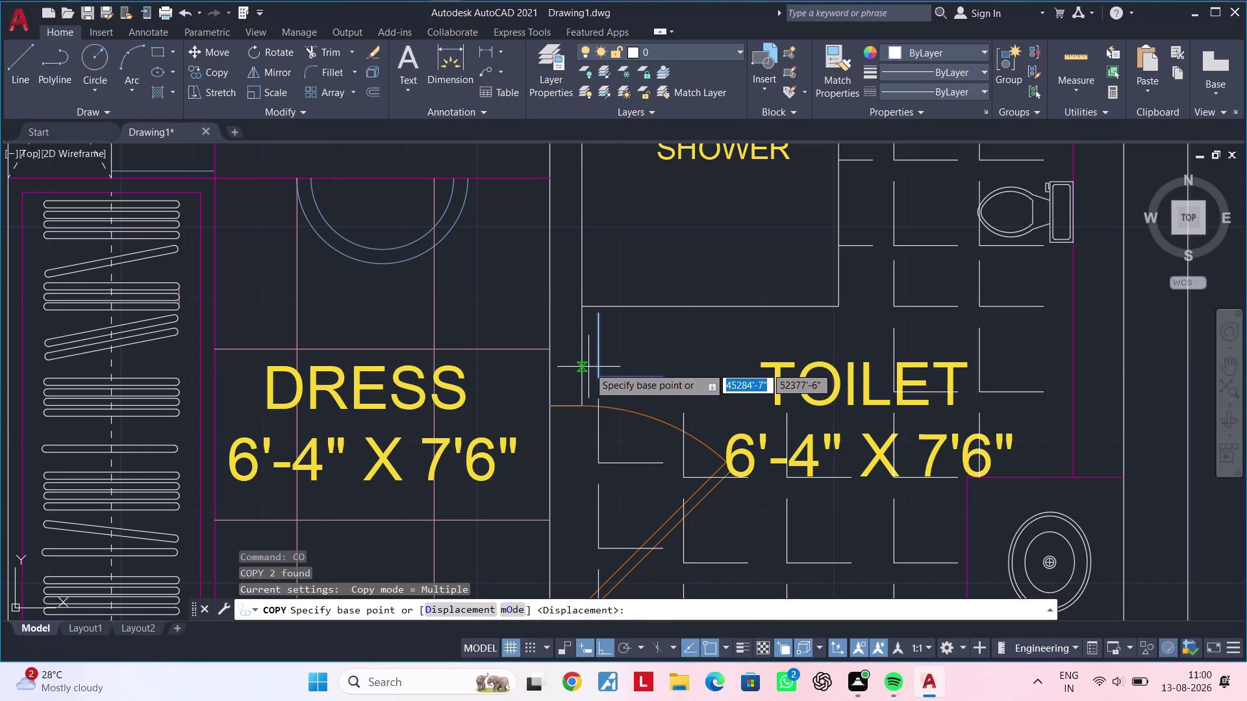
click(599, 376)
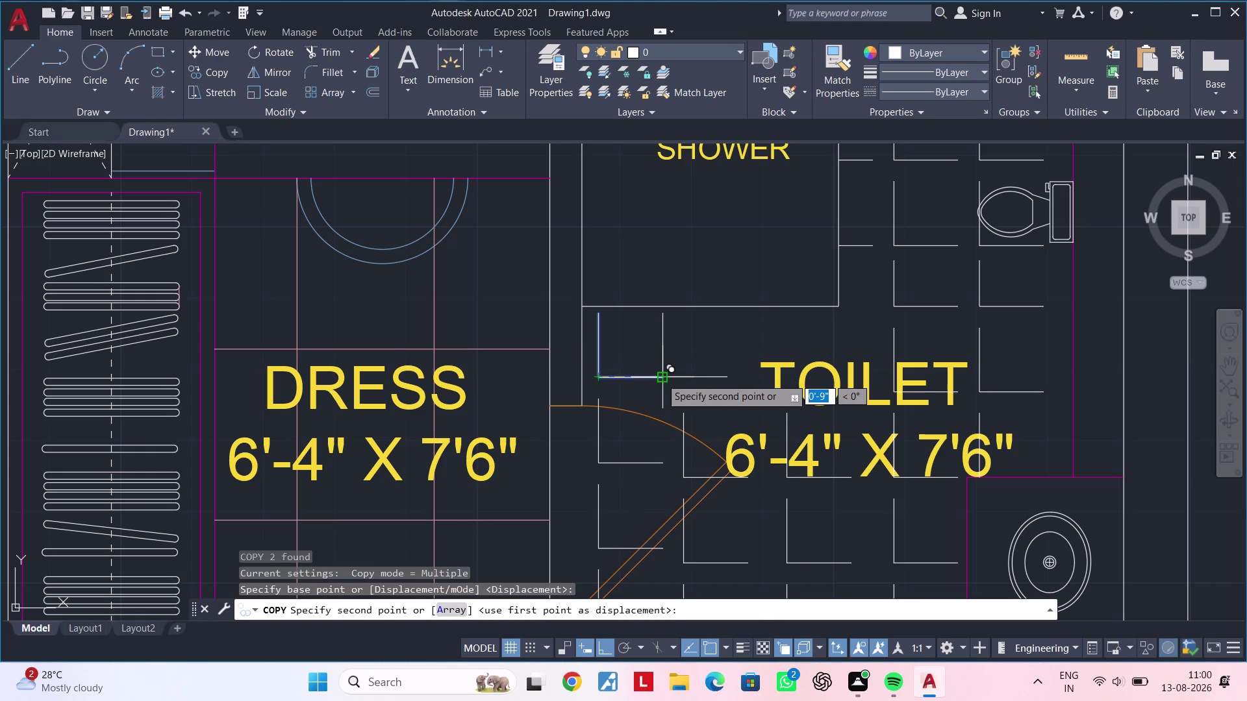
click(693, 380)
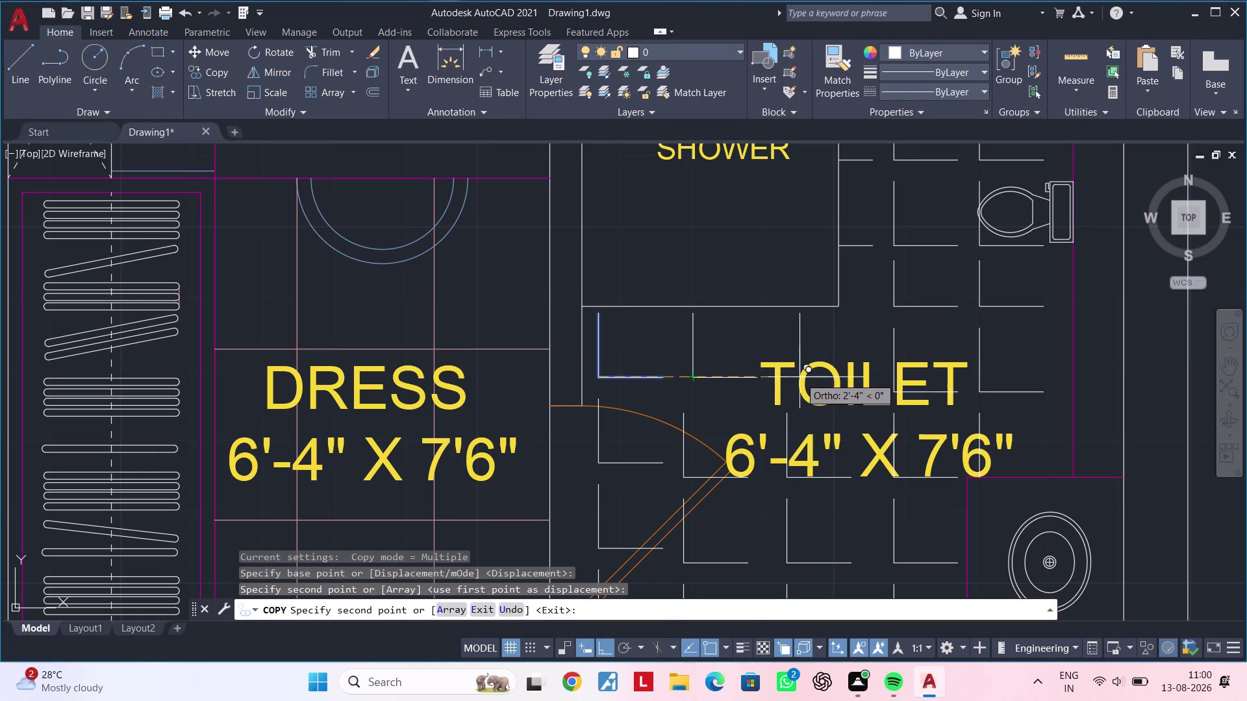
click(800, 377)
key(Escape)
key(Escape)
key(Escape)
Pan out across the dress and toilet rooms to show the whole plan area.
middle_drag(744, 416, 734, 411)
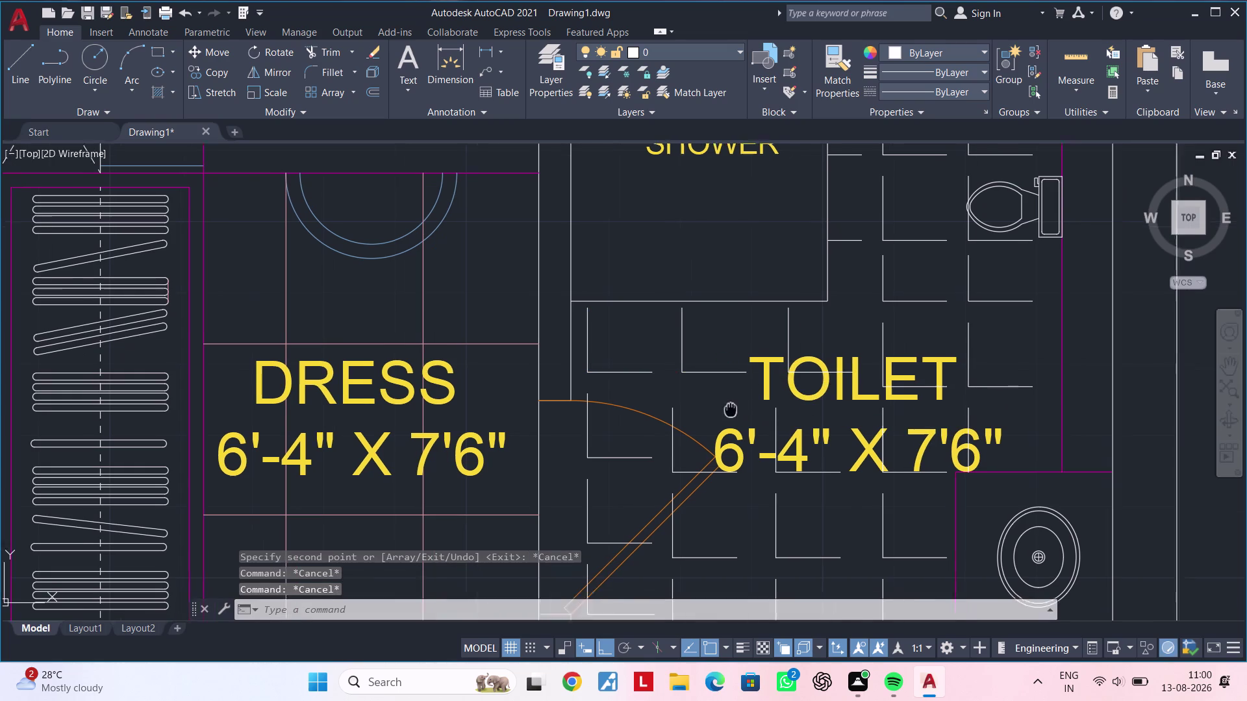
middle_drag(734, 411, 711, 389)
key(Escape)
scroll(down, 3)
middle_drag(723, 414, 668, 424)
scroll(up, 3)
middle_drag(668, 416, 713, 400)
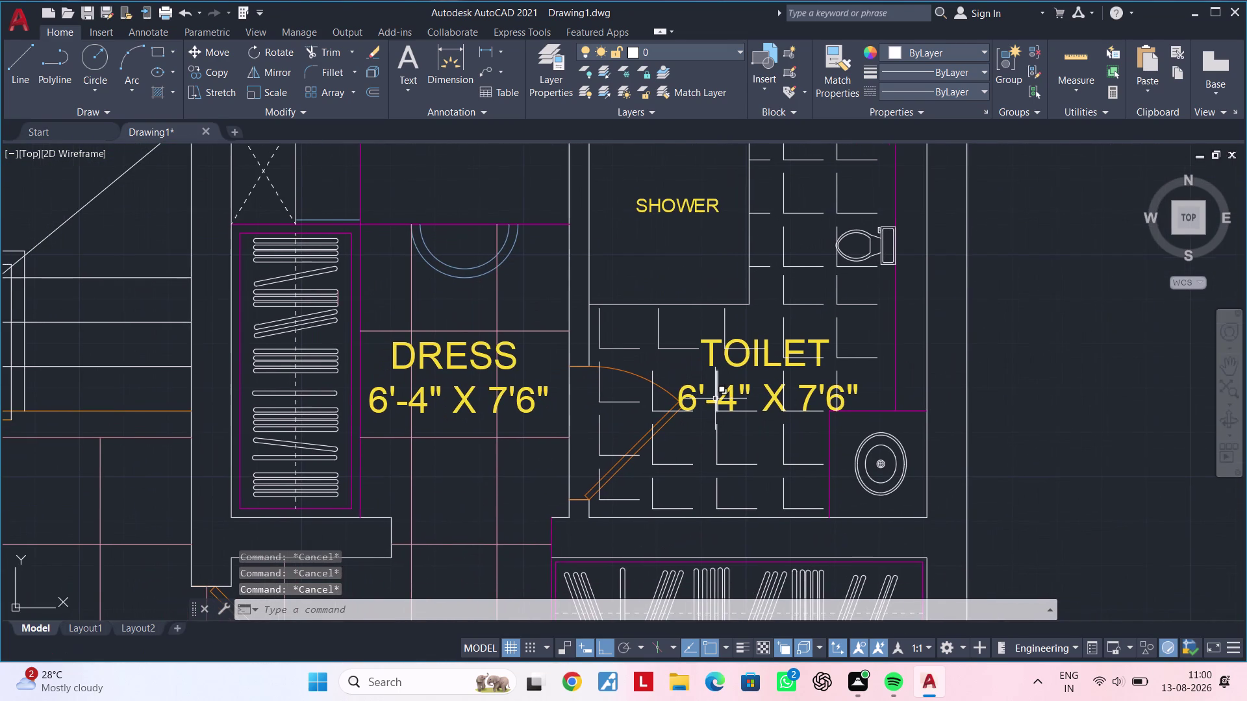
key(Escape)
key(Escape)
key(Escape)
key(Escape)
middle_drag(715, 414, 723, 384)
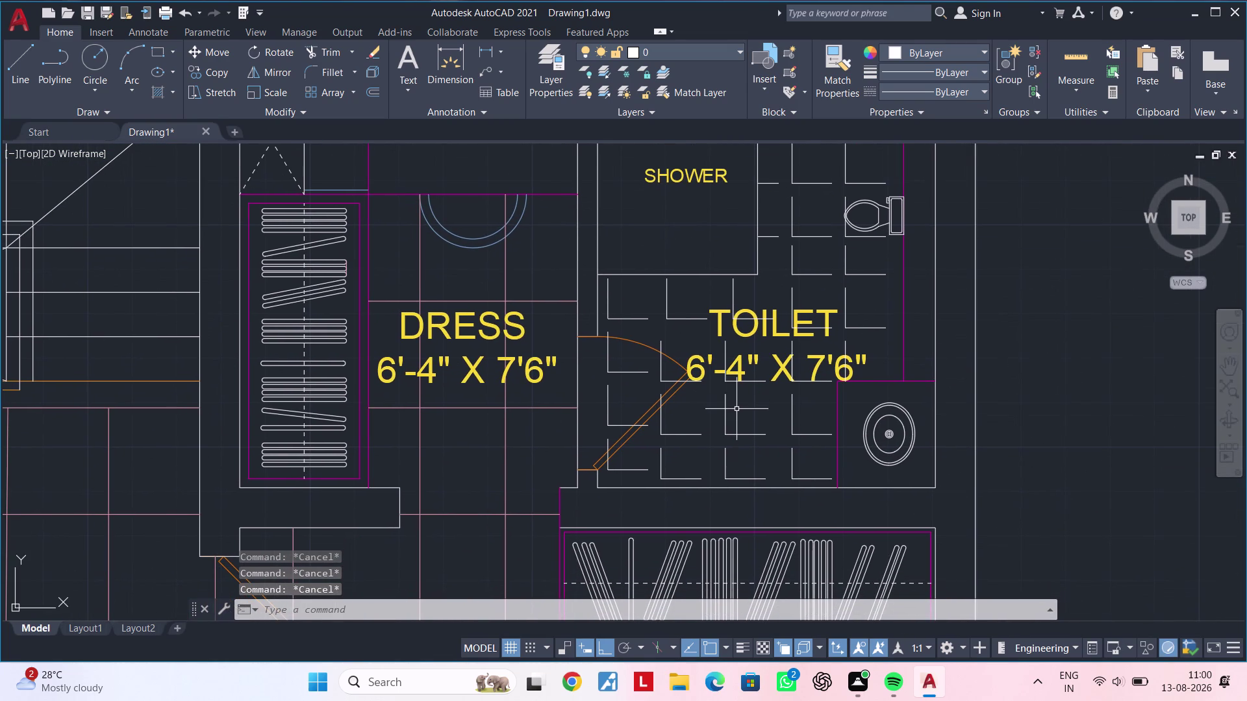
middle_drag(782, 408, 782, 443)
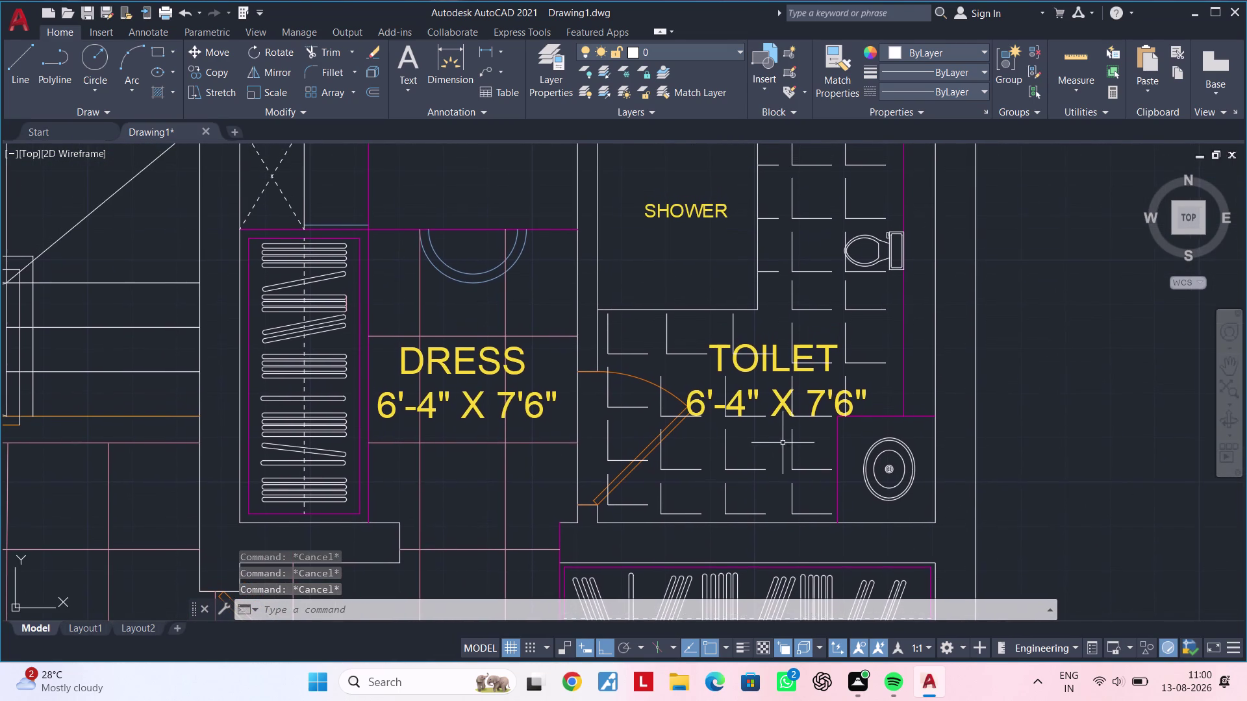
middle_drag(780, 436, 736, 453)
scroll(down, 3)
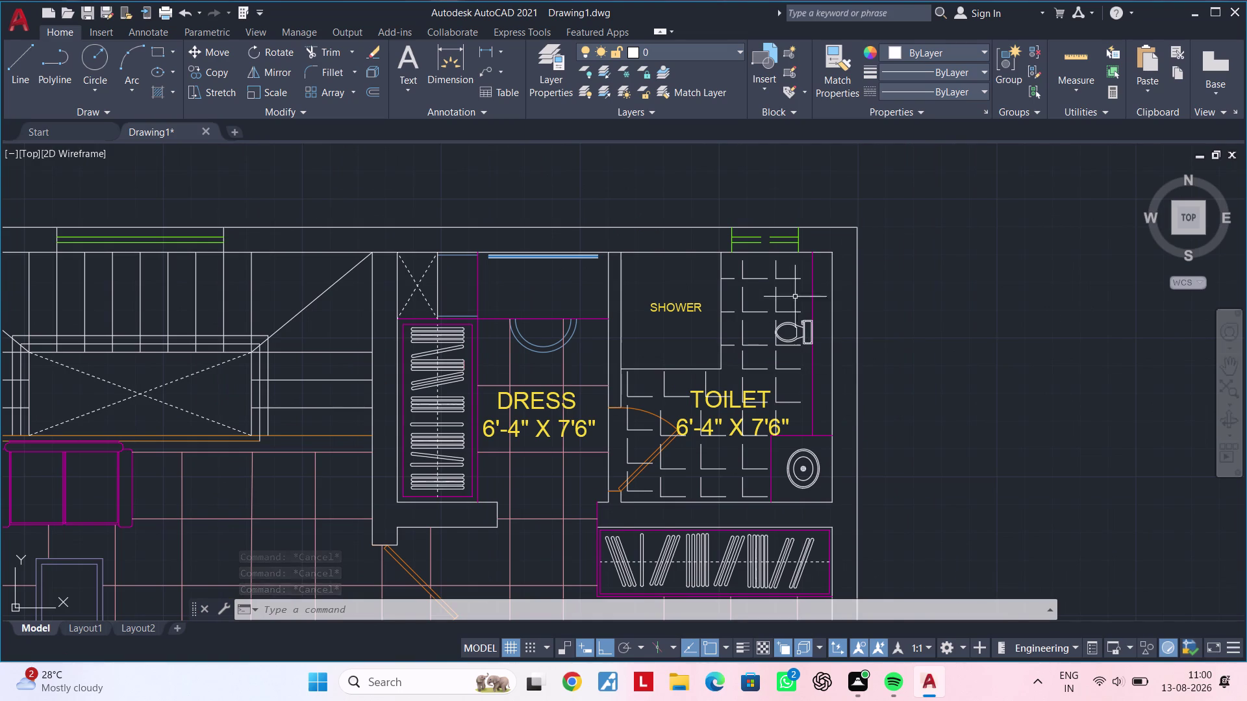
scroll(up, 3)
Window-select the upper shelf grid lines, the lines beside the WC and the lower right dividers.
click(808, 258)
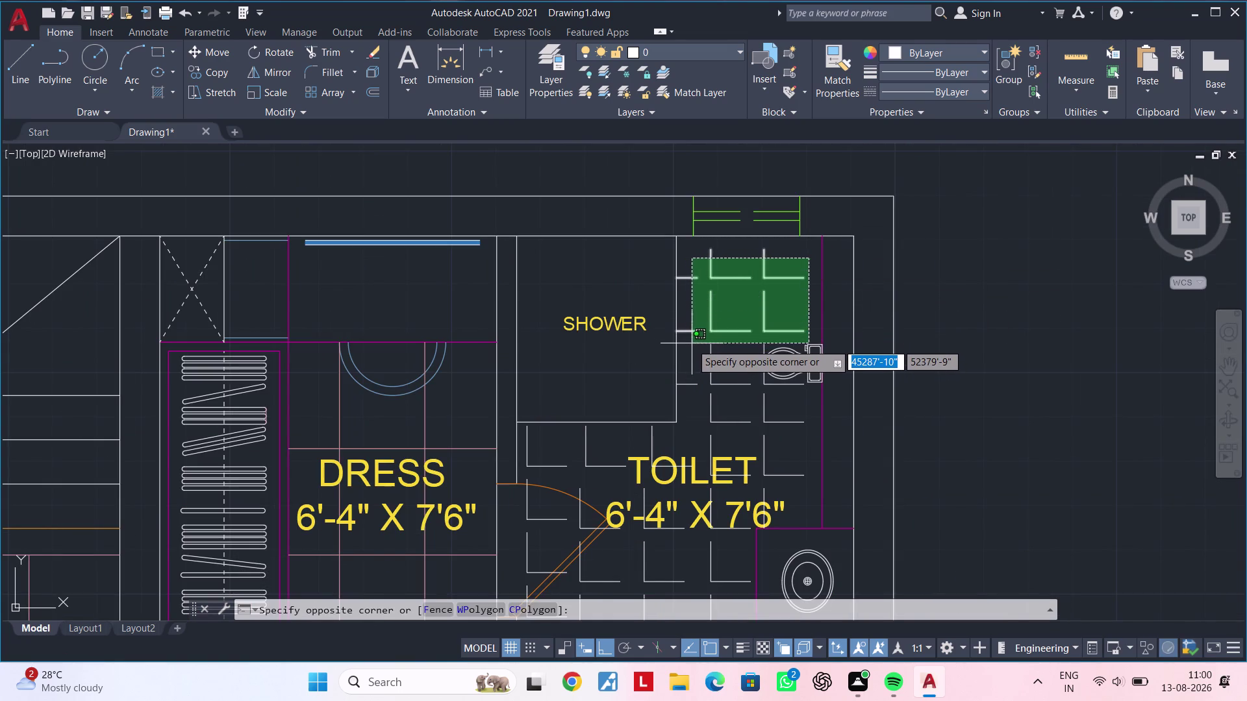
click(690, 343)
scroll(up, 3)
middle_drag(716, 402, 718, 386)
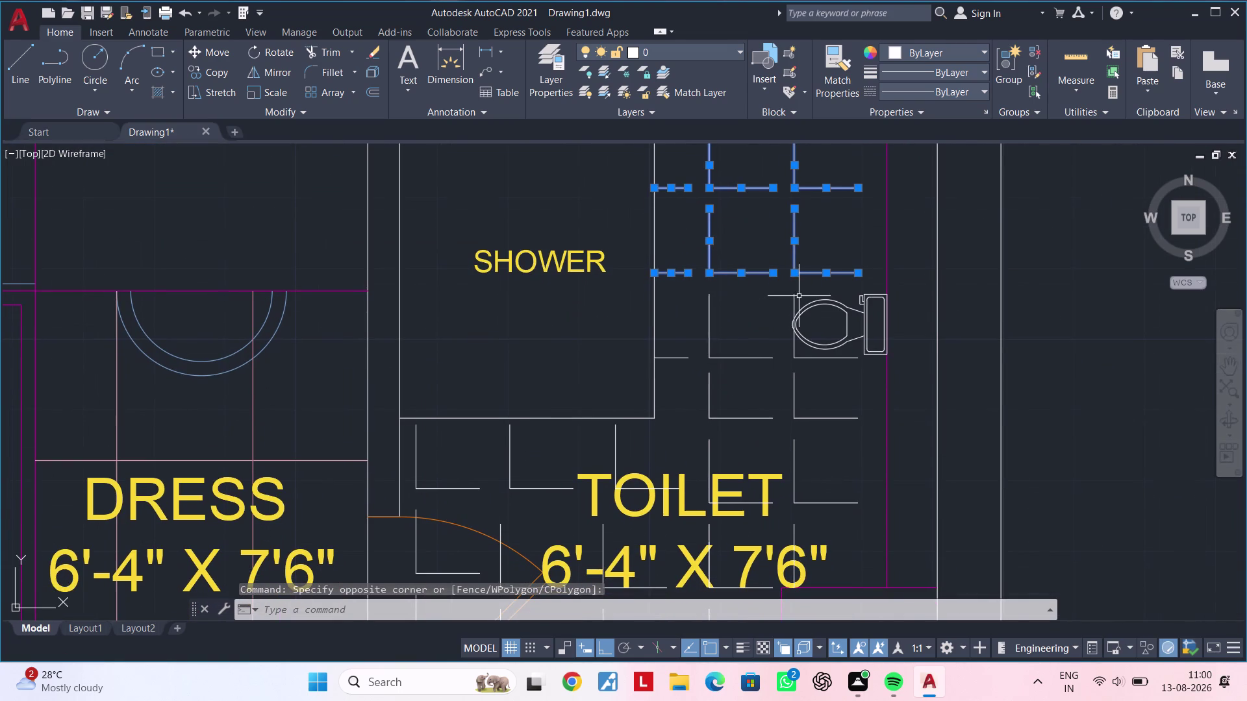
click(800, 294)
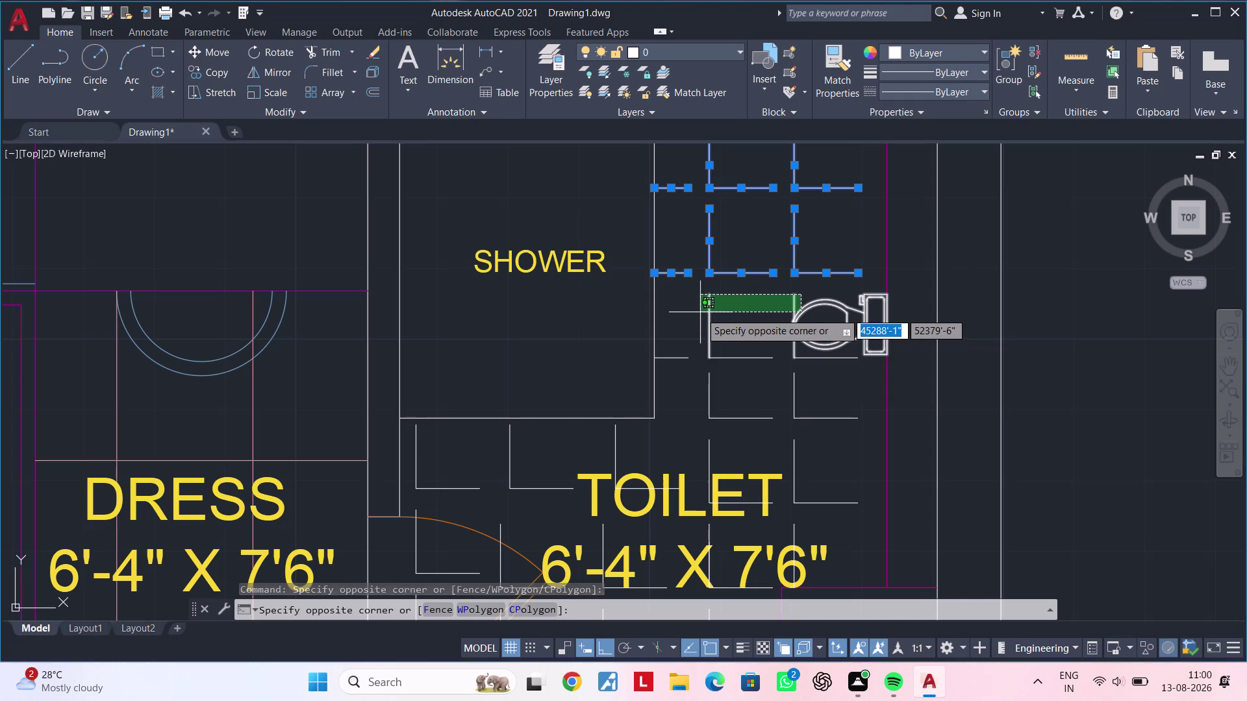
click(700, 308)
middle_drag(750, 378, 751, 364)
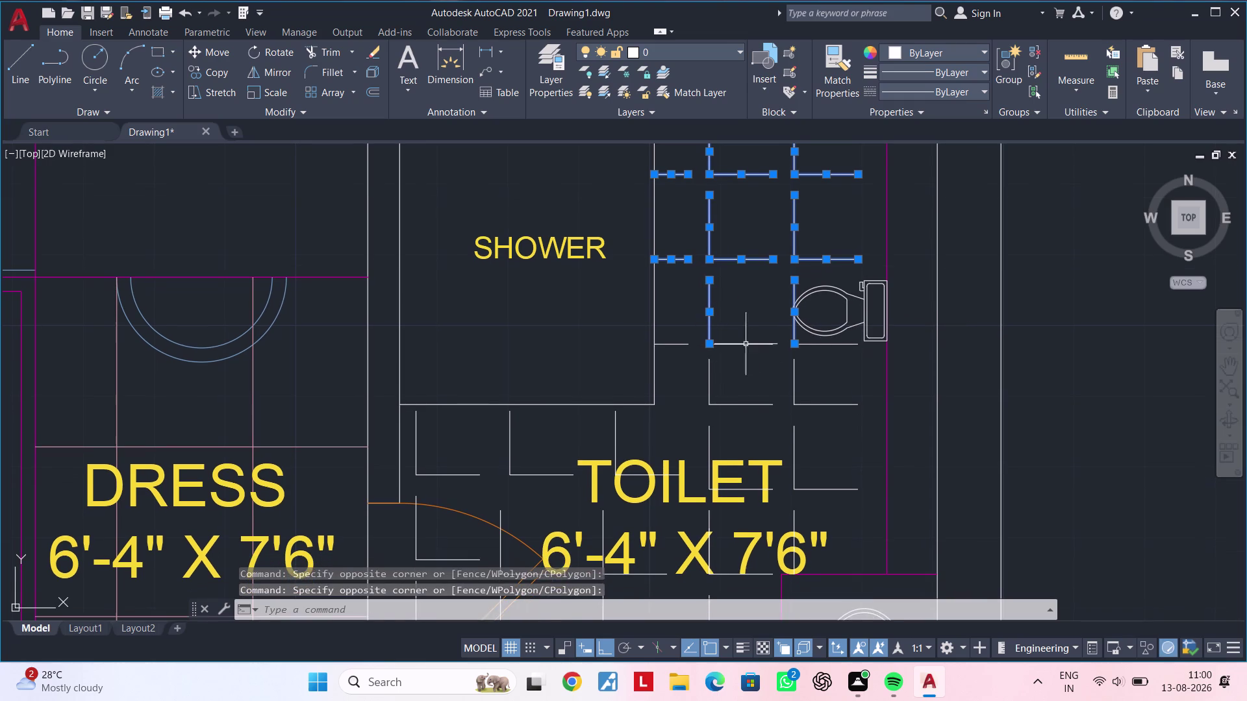
click(752, 310)
click(679, 373)
middle_drag(763, 381, 743, 343)
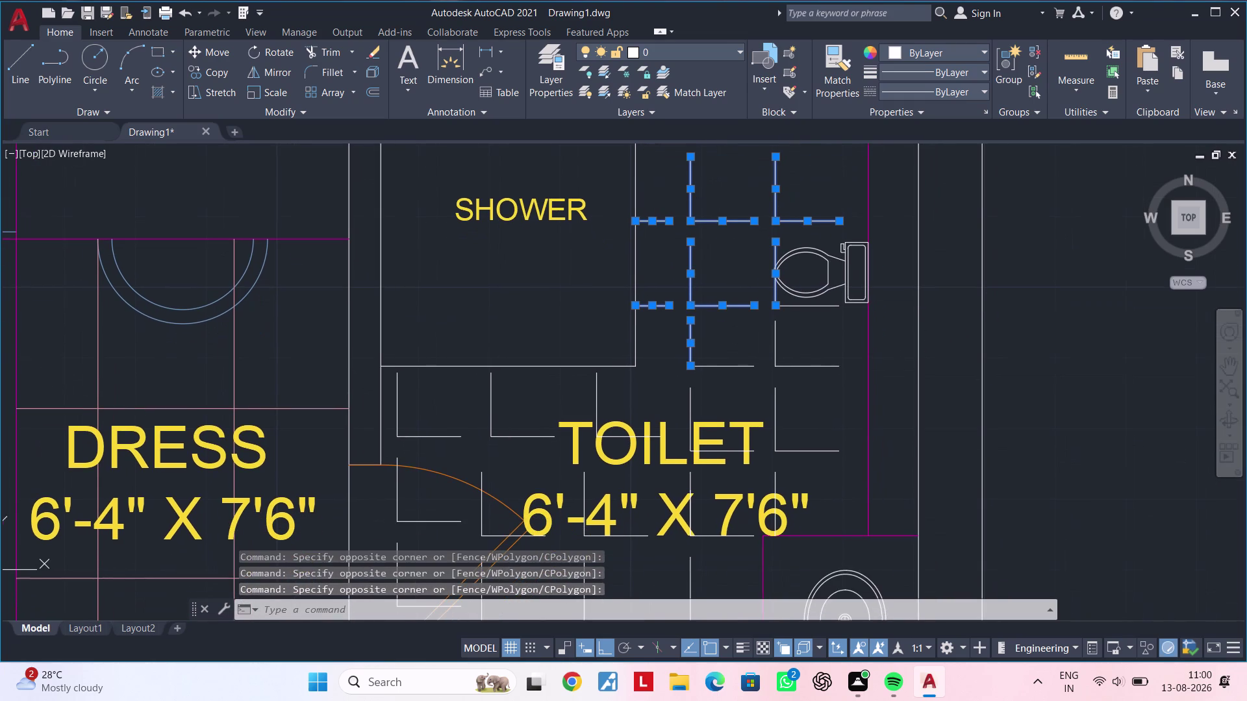
scroll(up, 3)
click(844, 261)
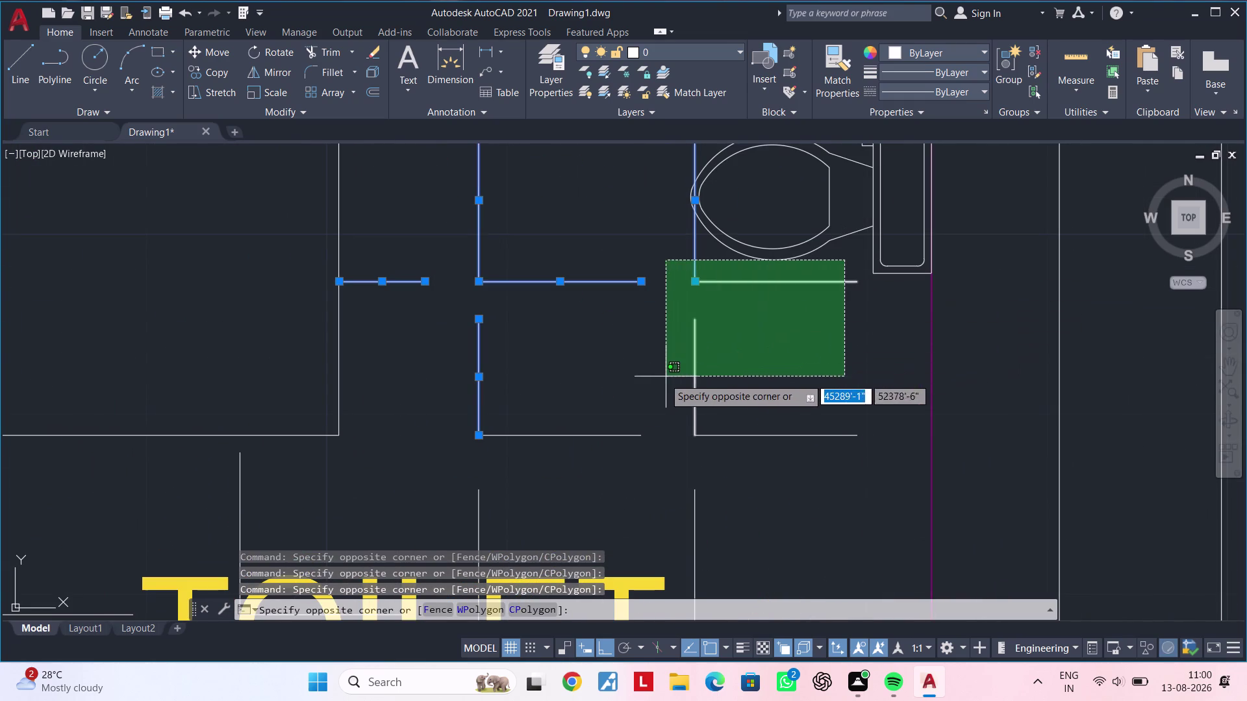
click(685, 398)
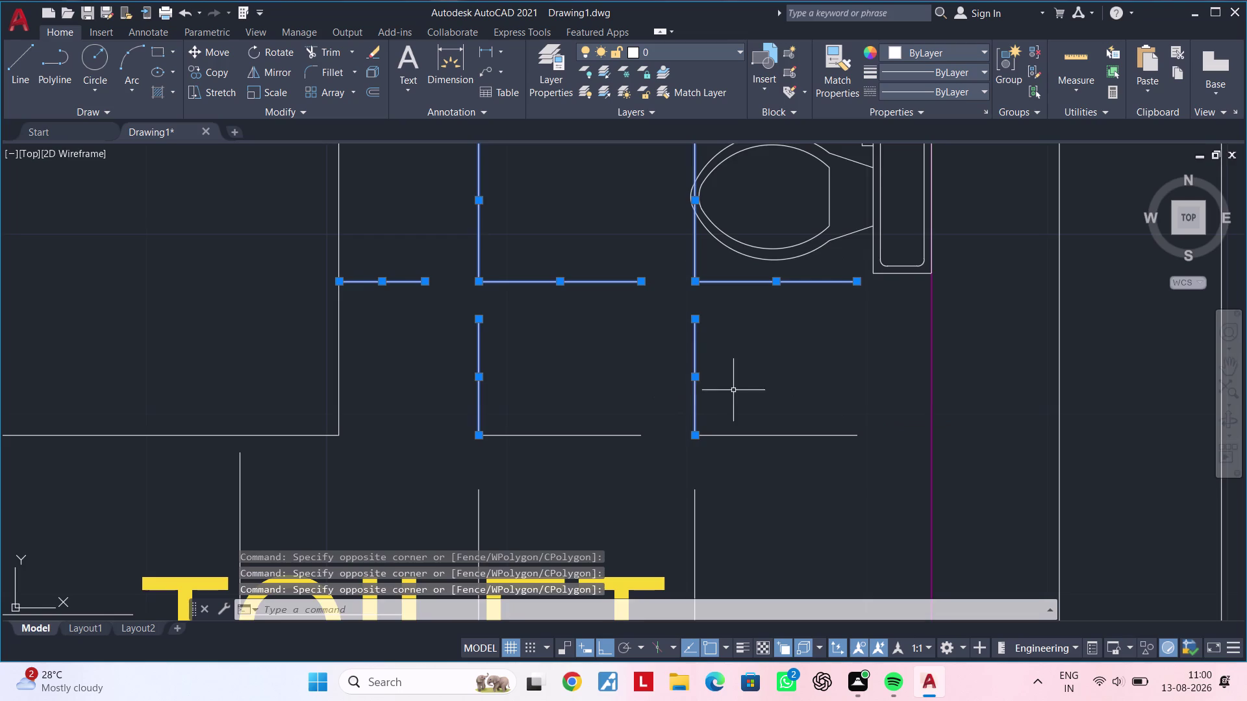
Add the lower dividers to the selection and pan back to the whole toilet.
middle_drag(735, 390, 772, 283)
drag(818, 317, 819, 326)
click(717, 412)
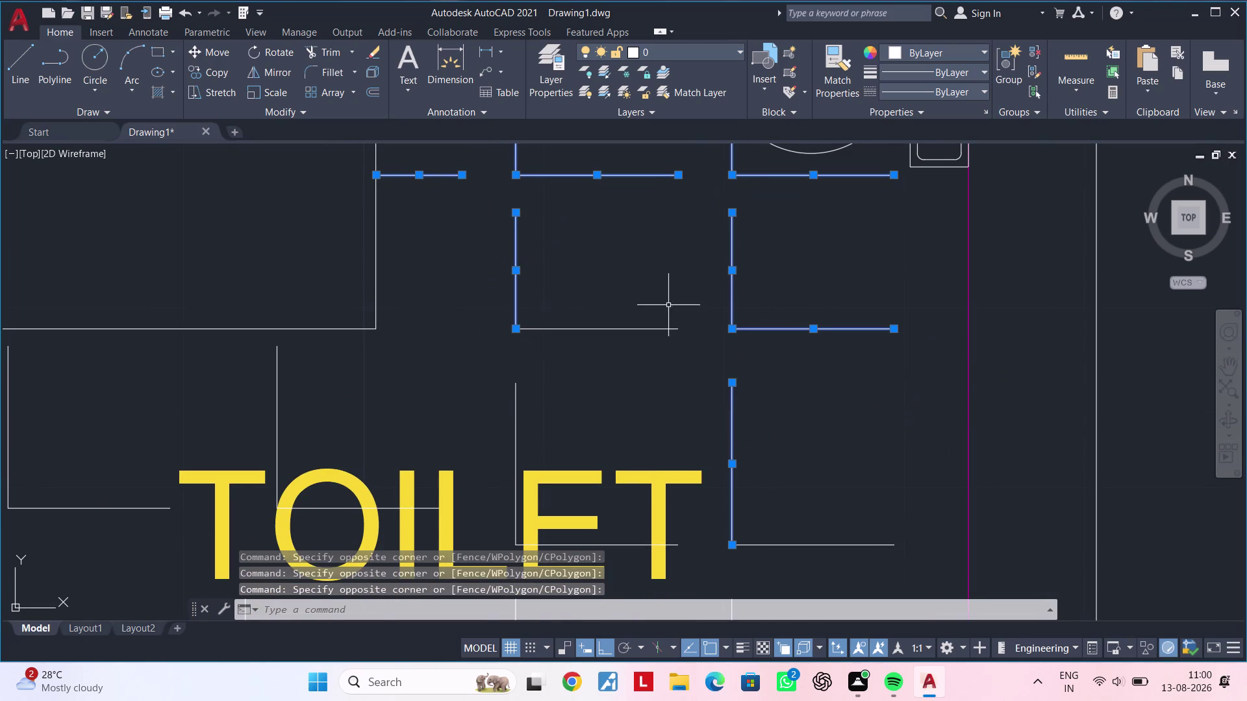
drag(668, 304, 665, 310)
click(624, 346)
click(536, 373)
click(495, 407)
scroll(down, 3)
middle_drag(595, 401, 596, 401)
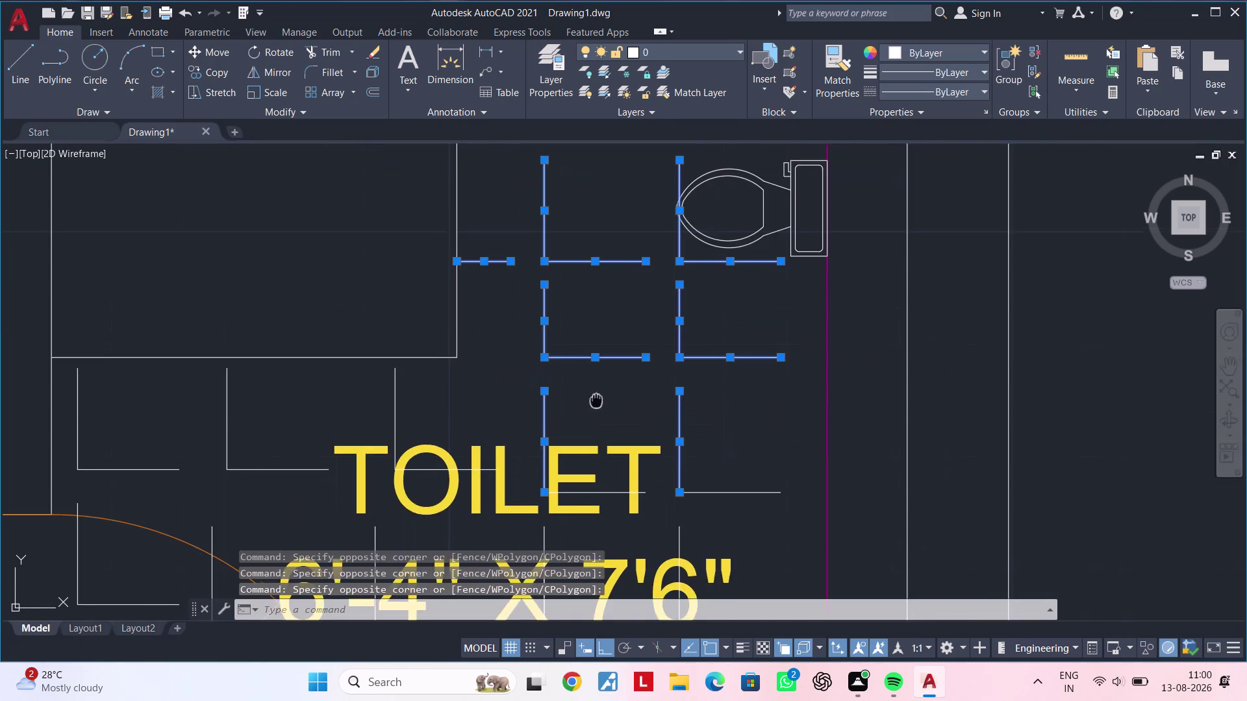
middle_drag(596, 401, 647, 302)
scroll(down, 3)
middle_drag(645, 339, 648, 401)
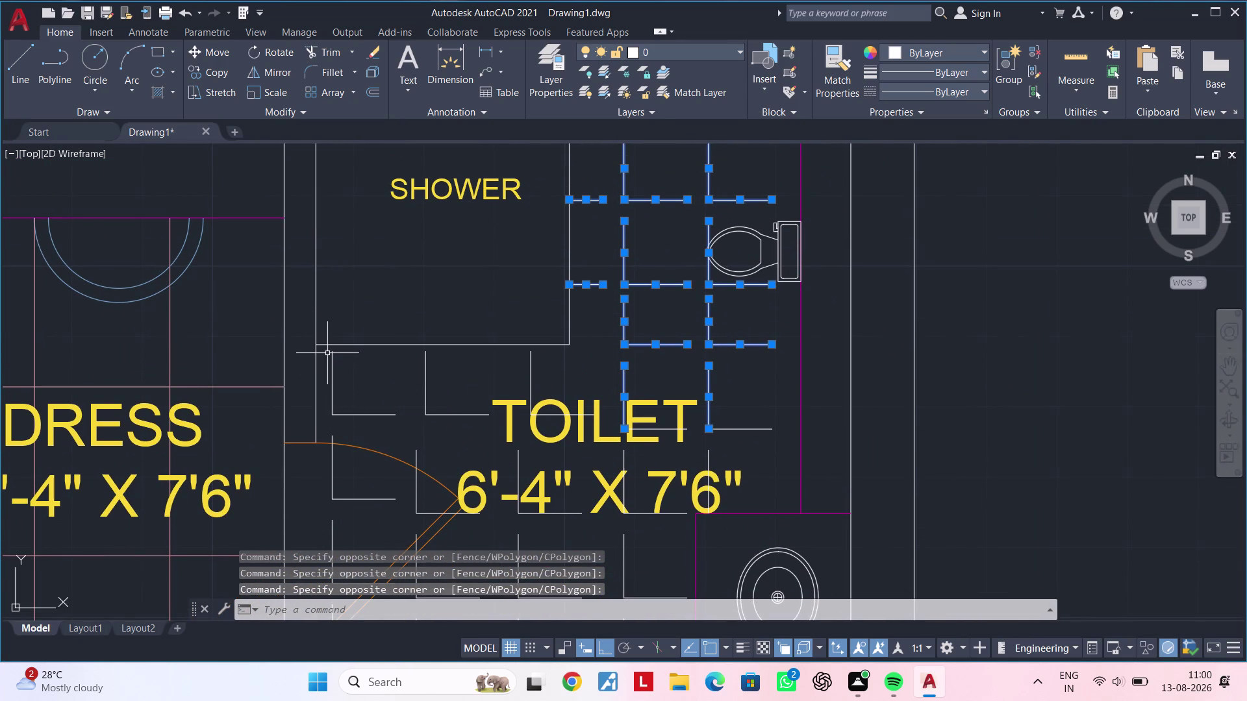
Add the dividers under the TOILET label and the left divider lines to the selection.
click(325, 352)
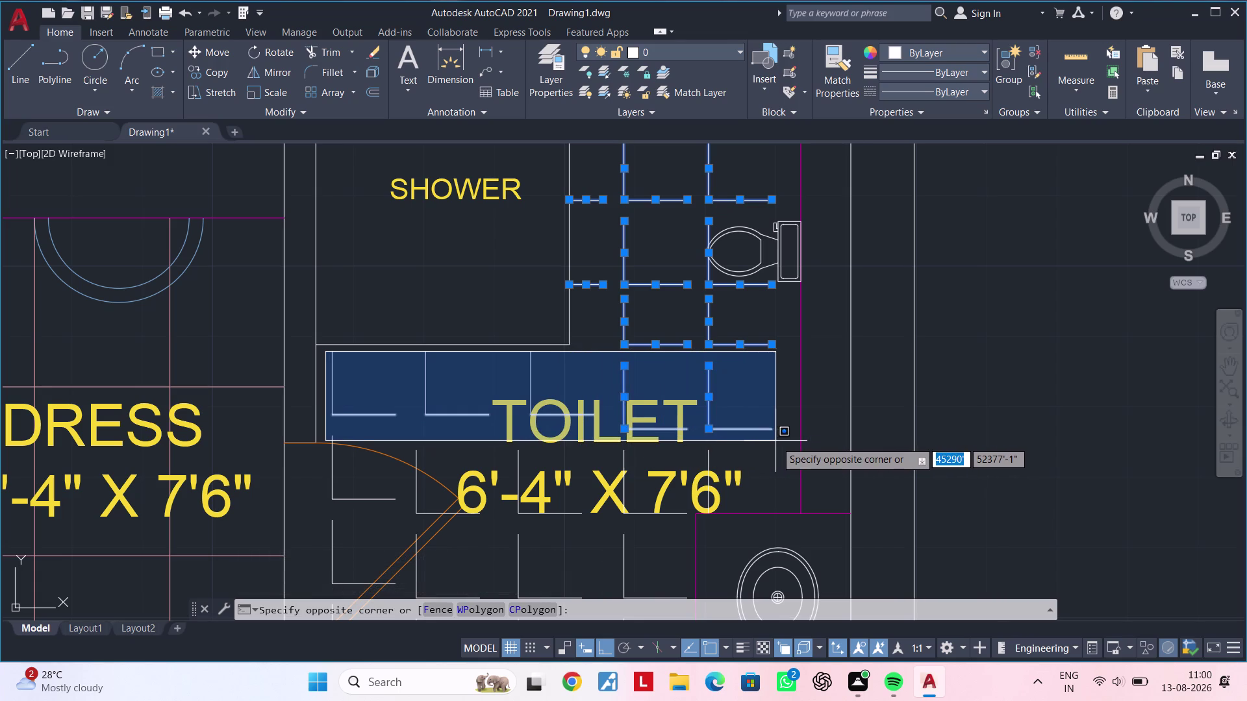
click(778, 441)
middle_drag(549, 389, 624, 392)
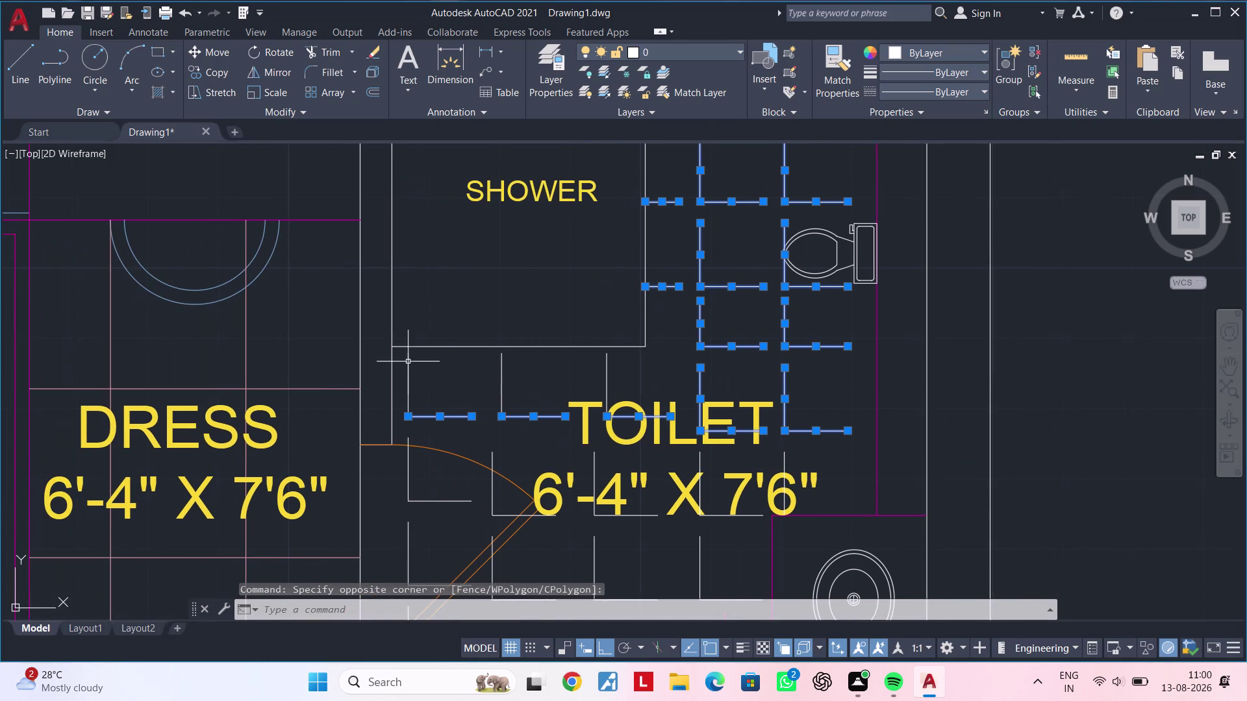
scroll(up, 3)
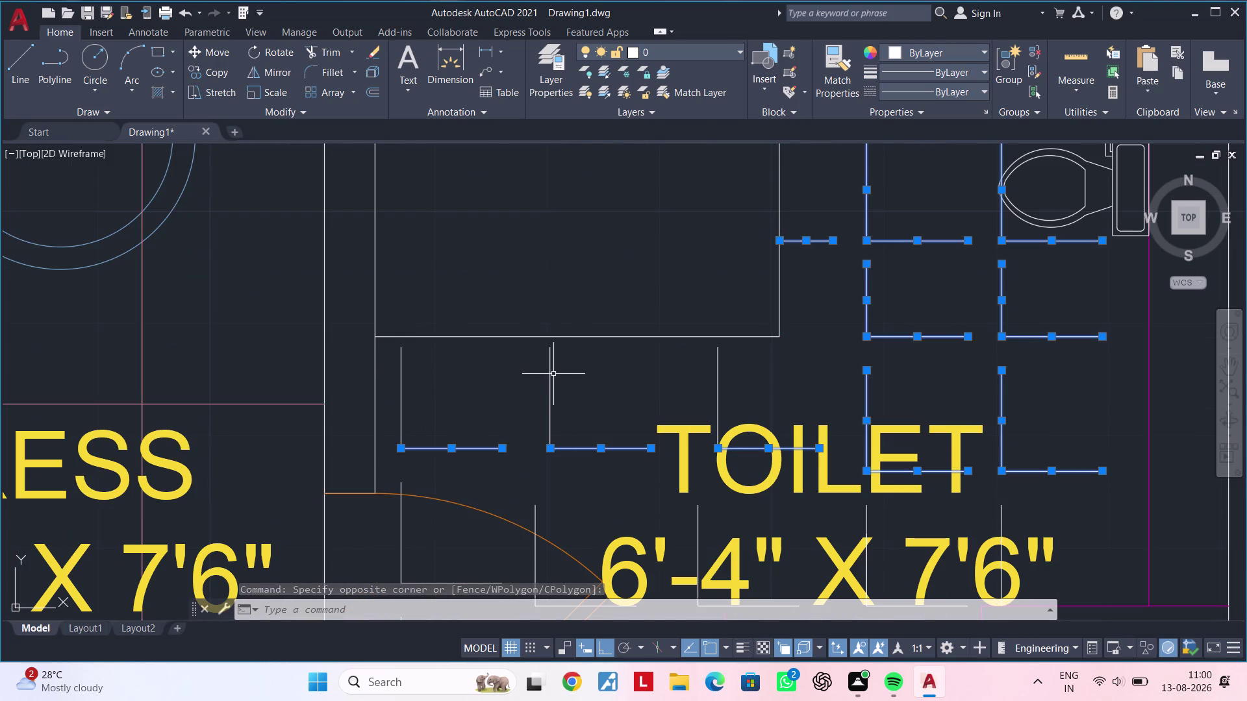
click(551, 374)
click(403, 377)
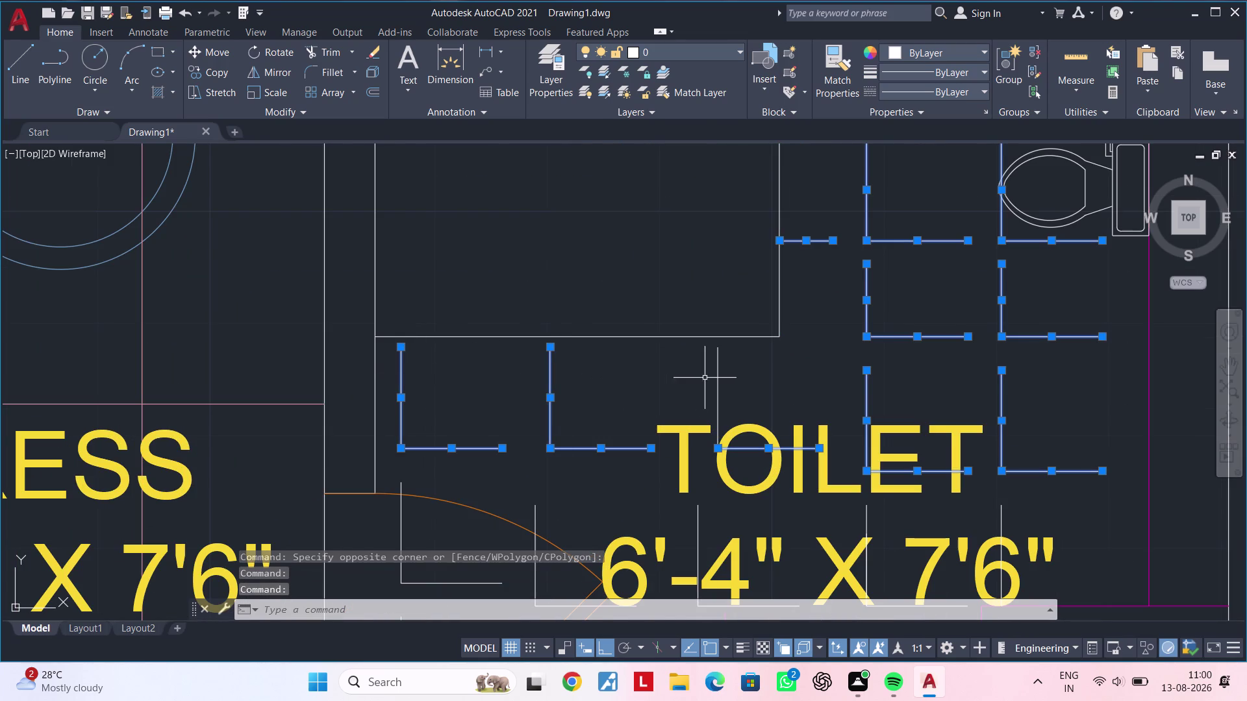
click(720, 378)
click(717, 379)
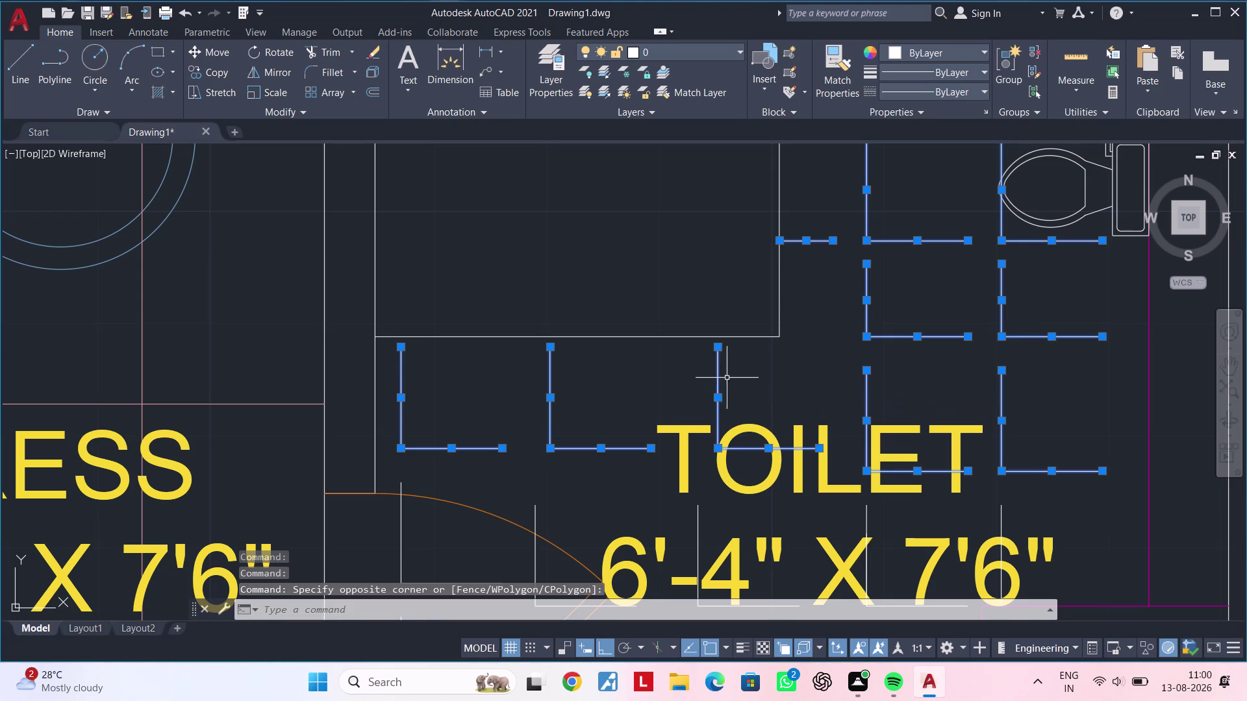
scroll(down, 3)
middle_drag(782, 398, 736, 301)
middle_drag(732, 449, 733, 429)
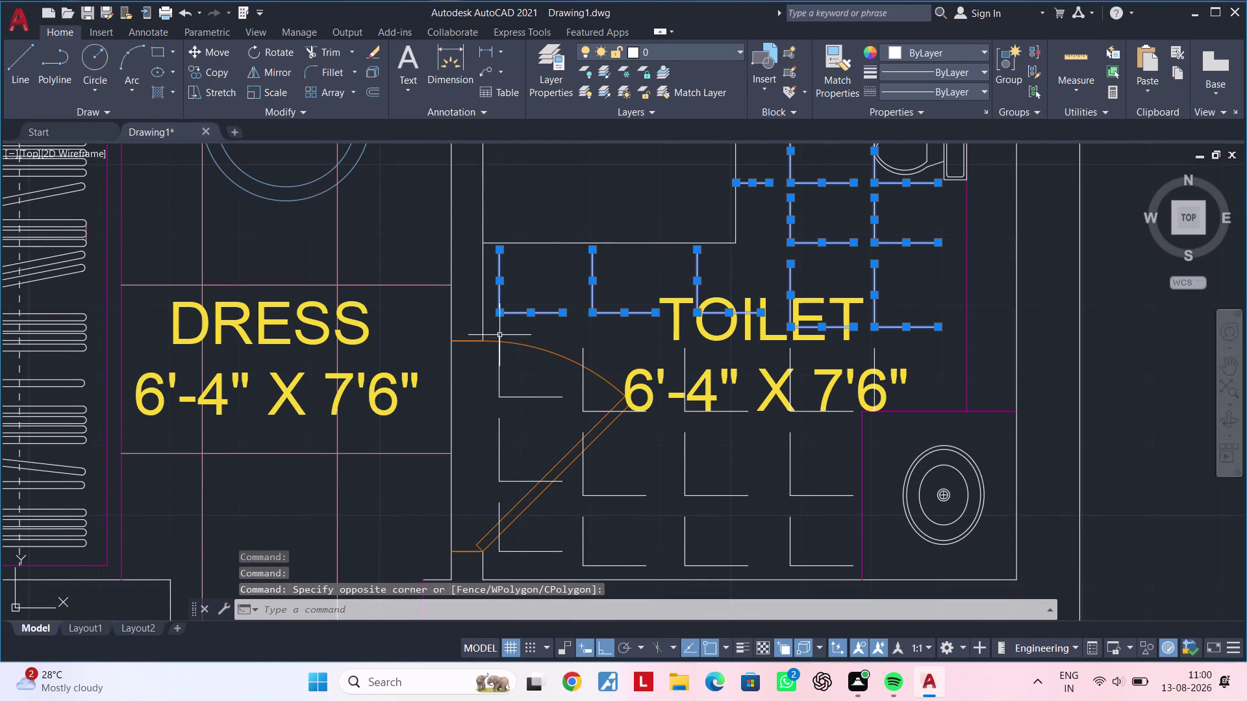
Window-select the remaining shelf rows across the toilet, down to the bottom row.
click(493, 331)
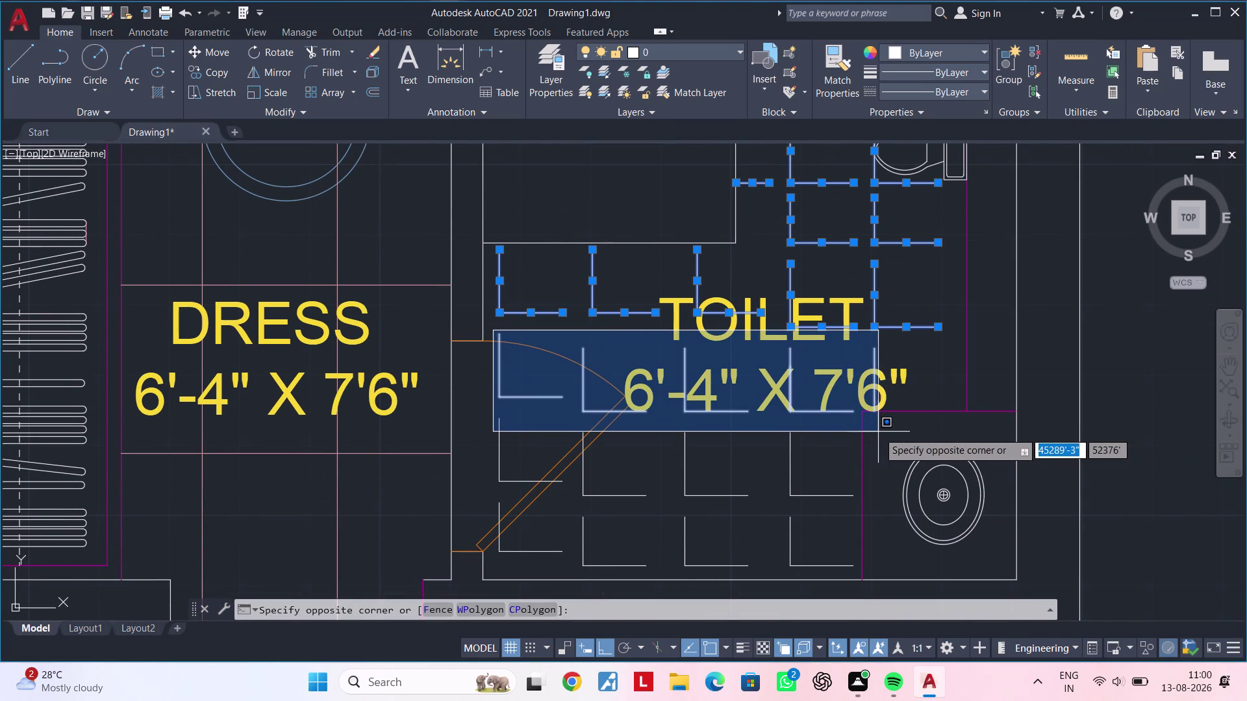
click(861, 432)
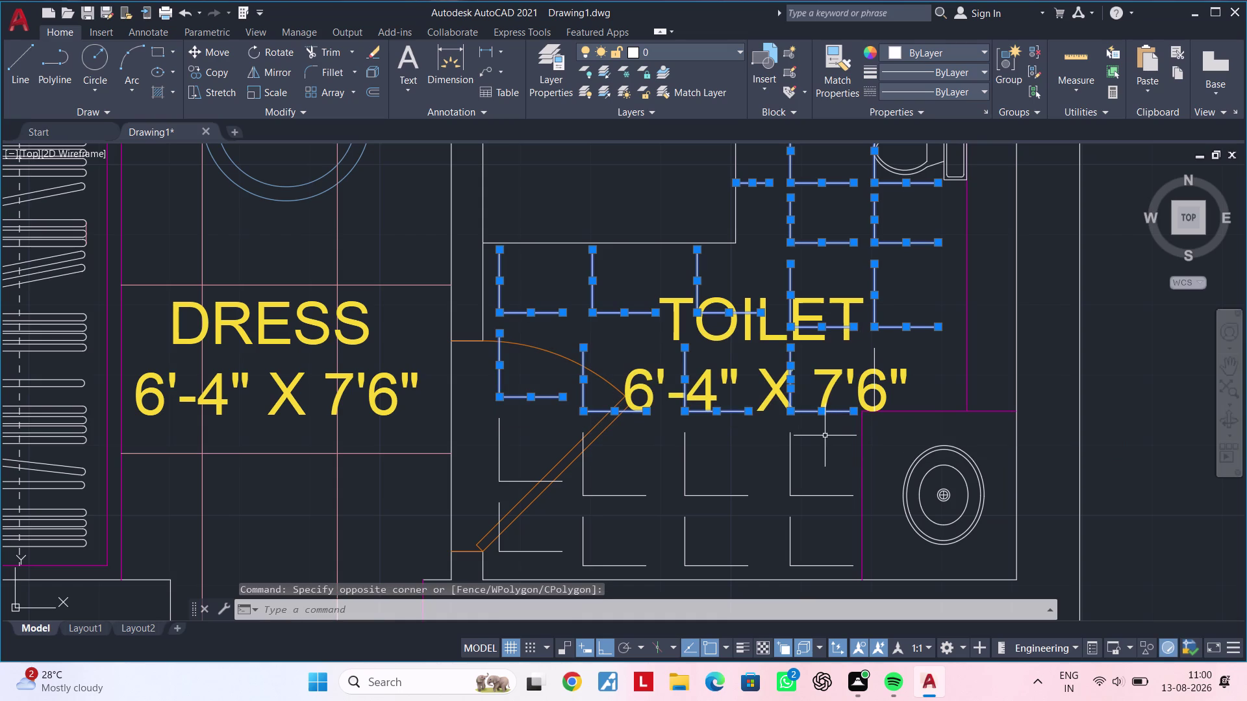
middle_drag(825, 436, 773, 437)
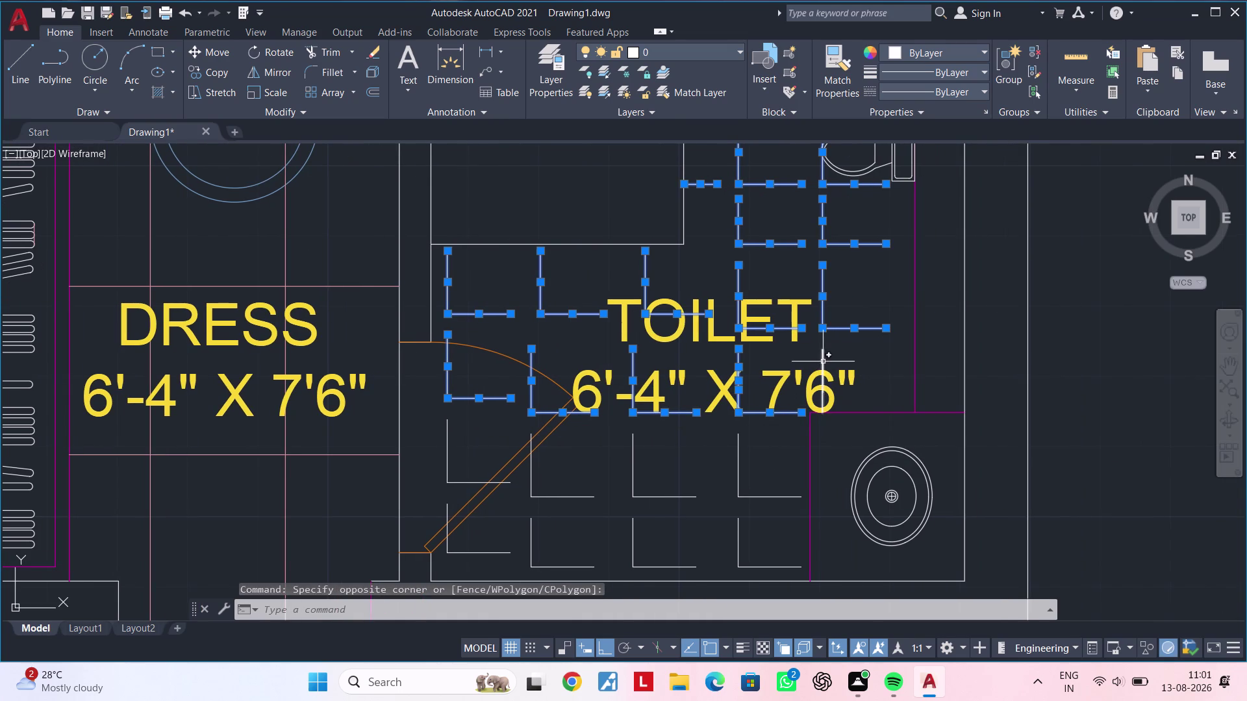
click(823, 362)
middle_drag(730, 481, 764, 425)
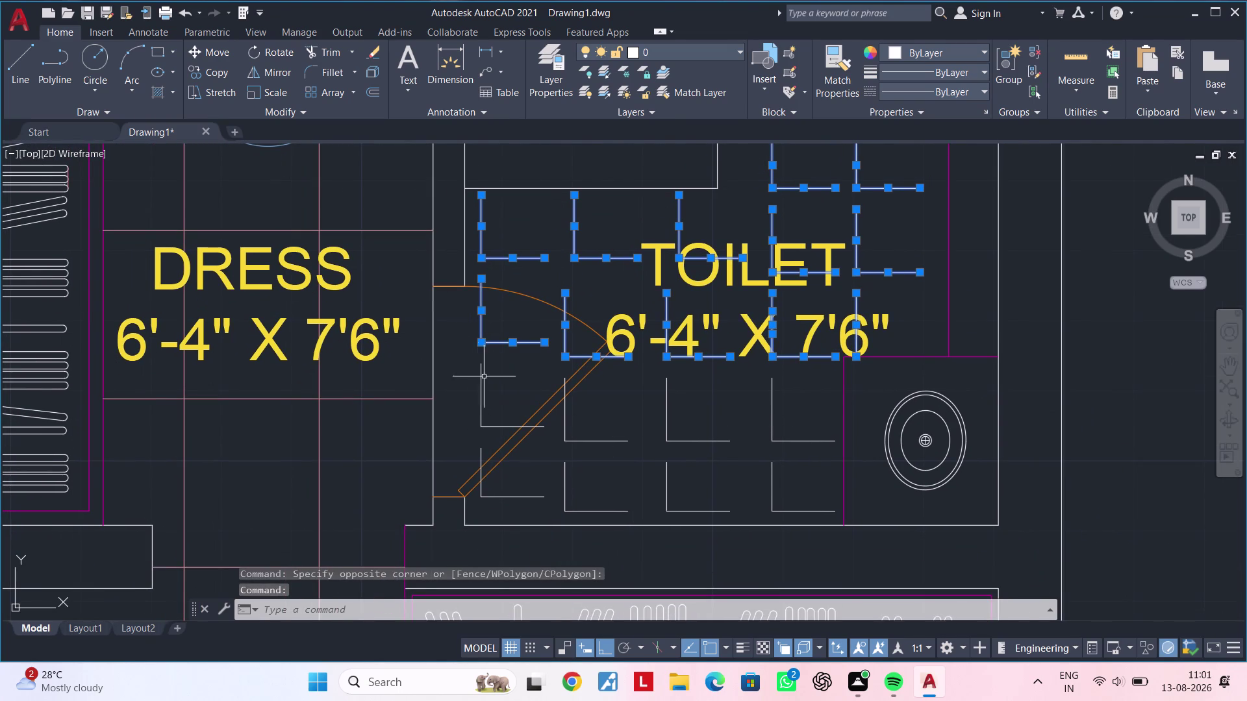
click(470, 363)
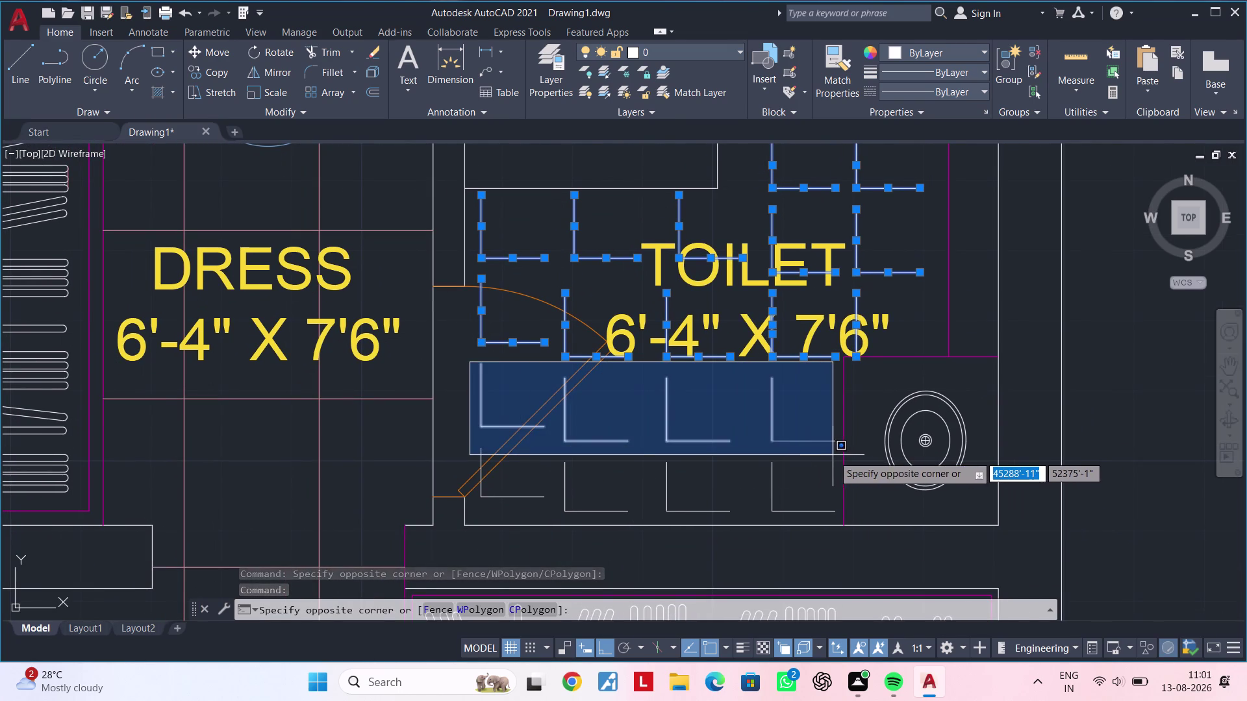
click(841, 453)
middle_drag(681, 466, 699, 423)
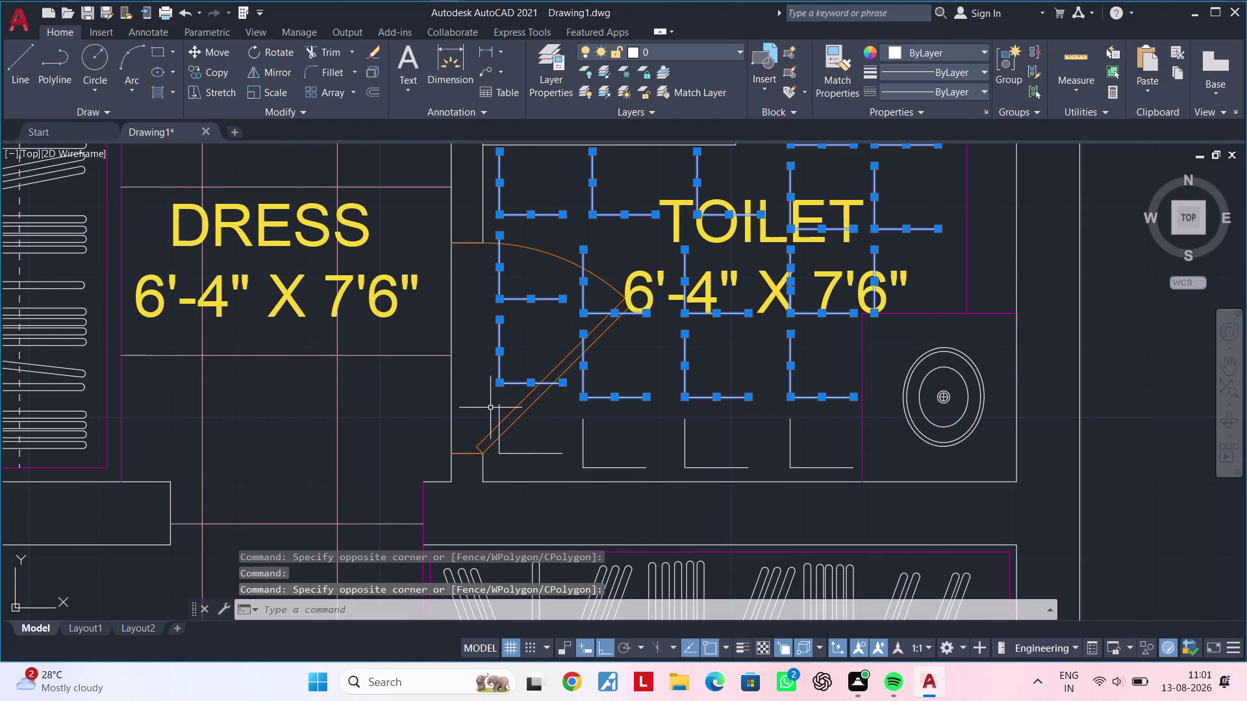
click(489, 402)
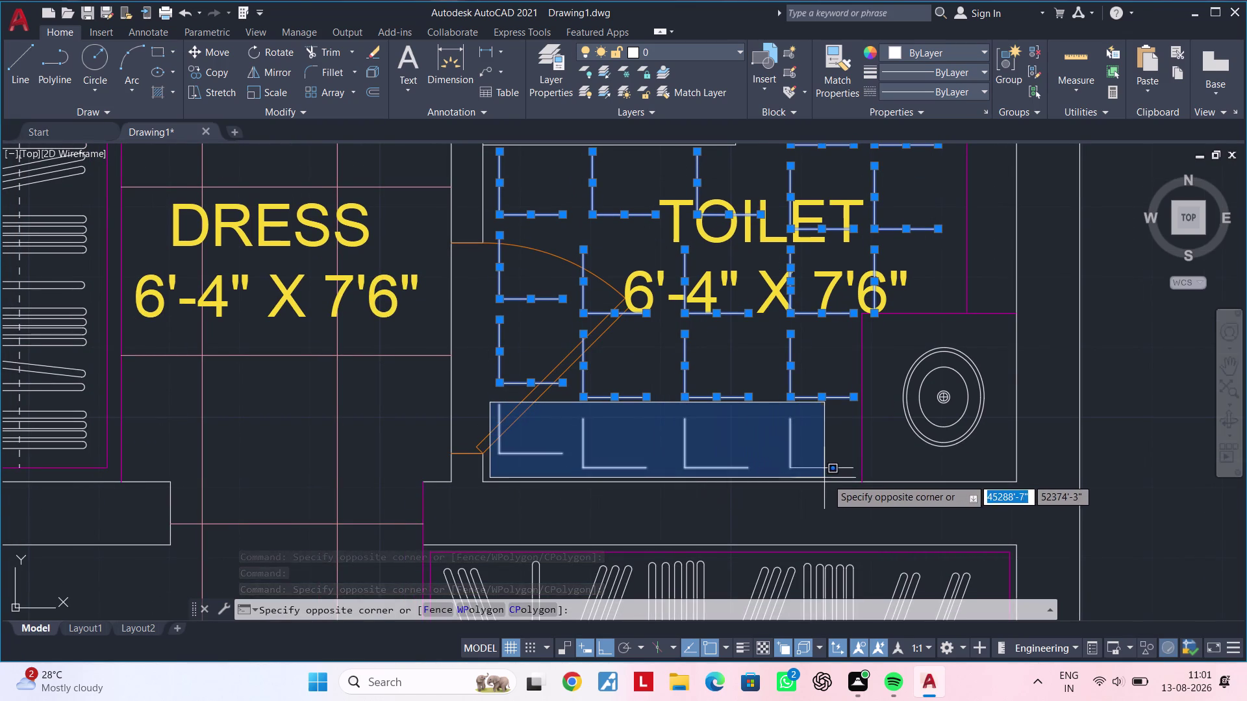
click(857, 475)
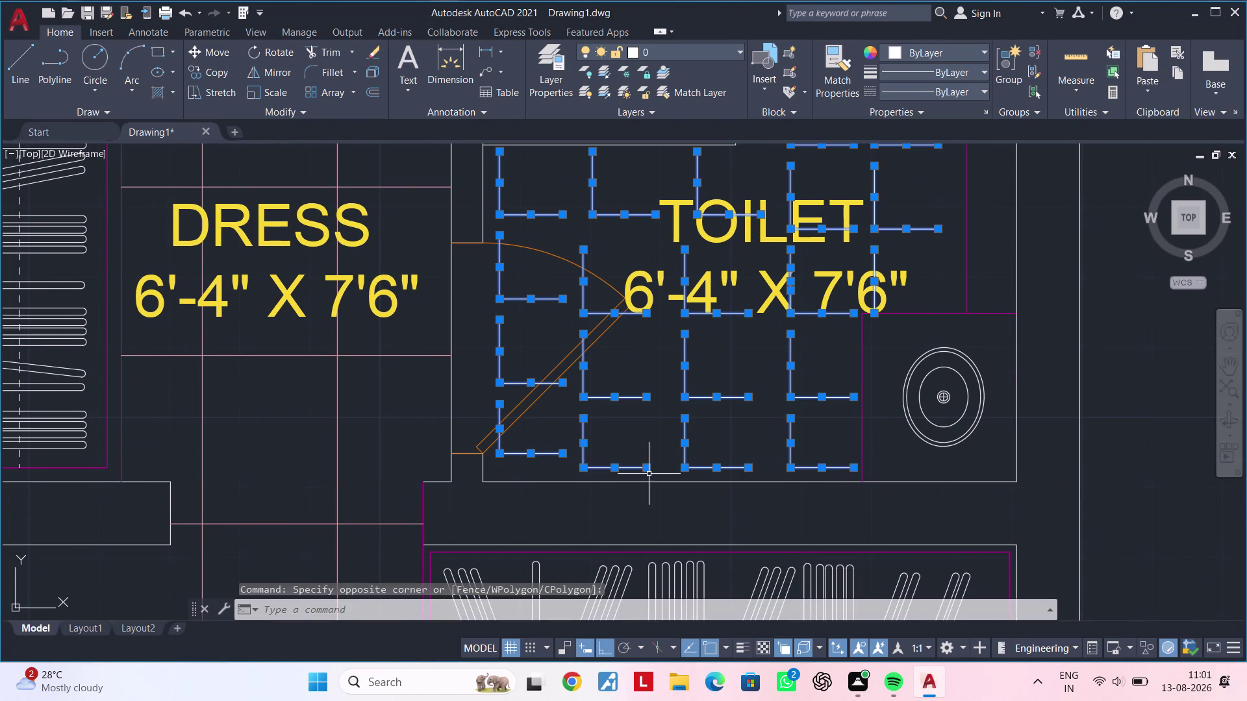
scroll(down, 3)
middle_drag(609, 436, 645, 514)
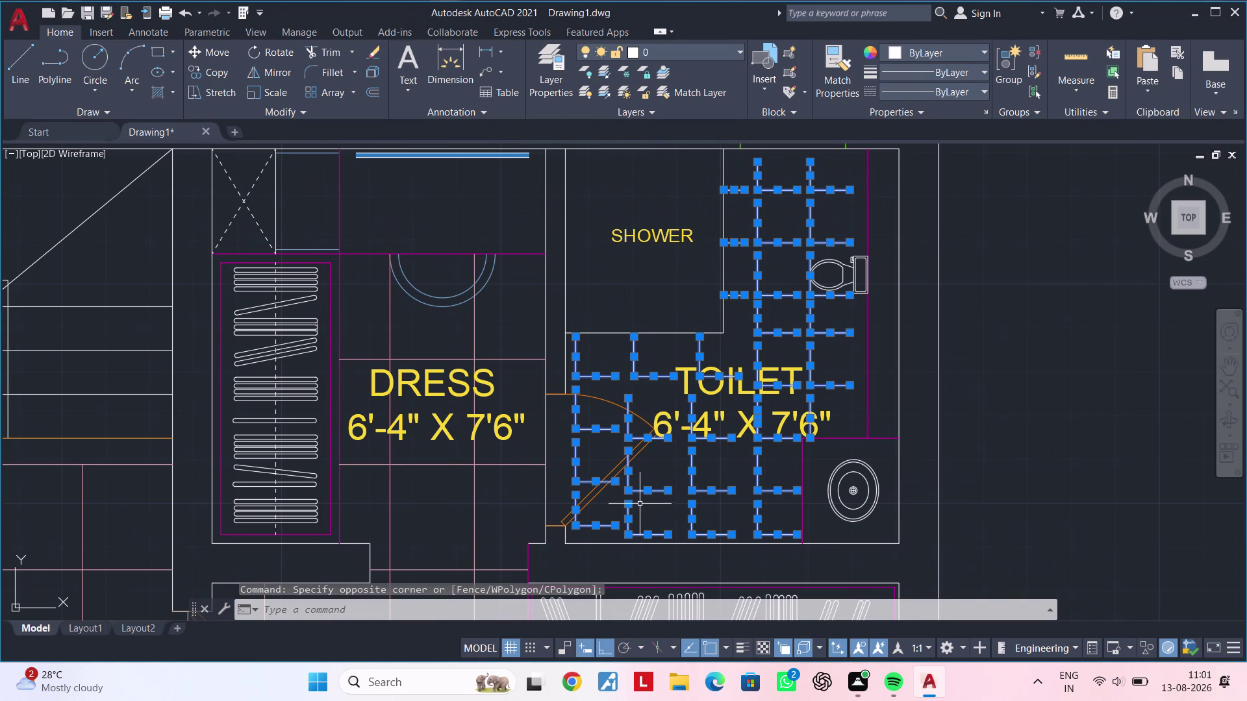
key(m)
key(i)
key(space)
scroll(down, 3)
middle_drag(542, 502, 700, 503)
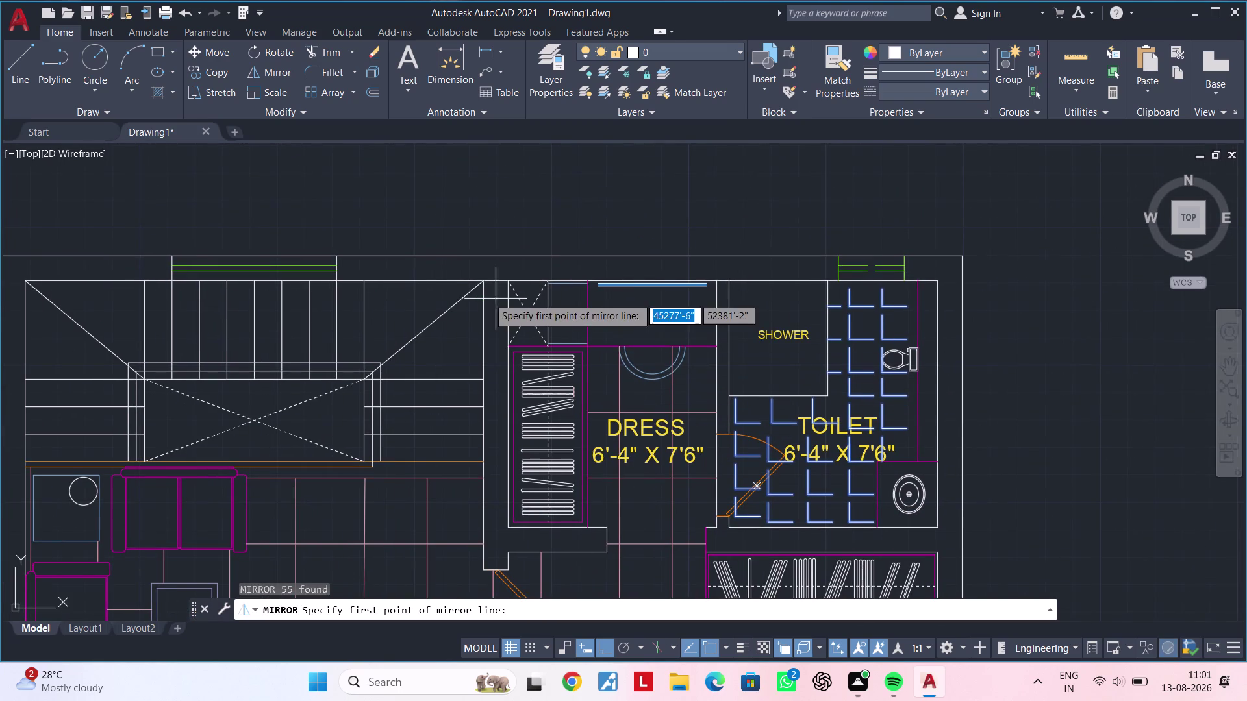
middle_drag(442, 378, 770, 380)
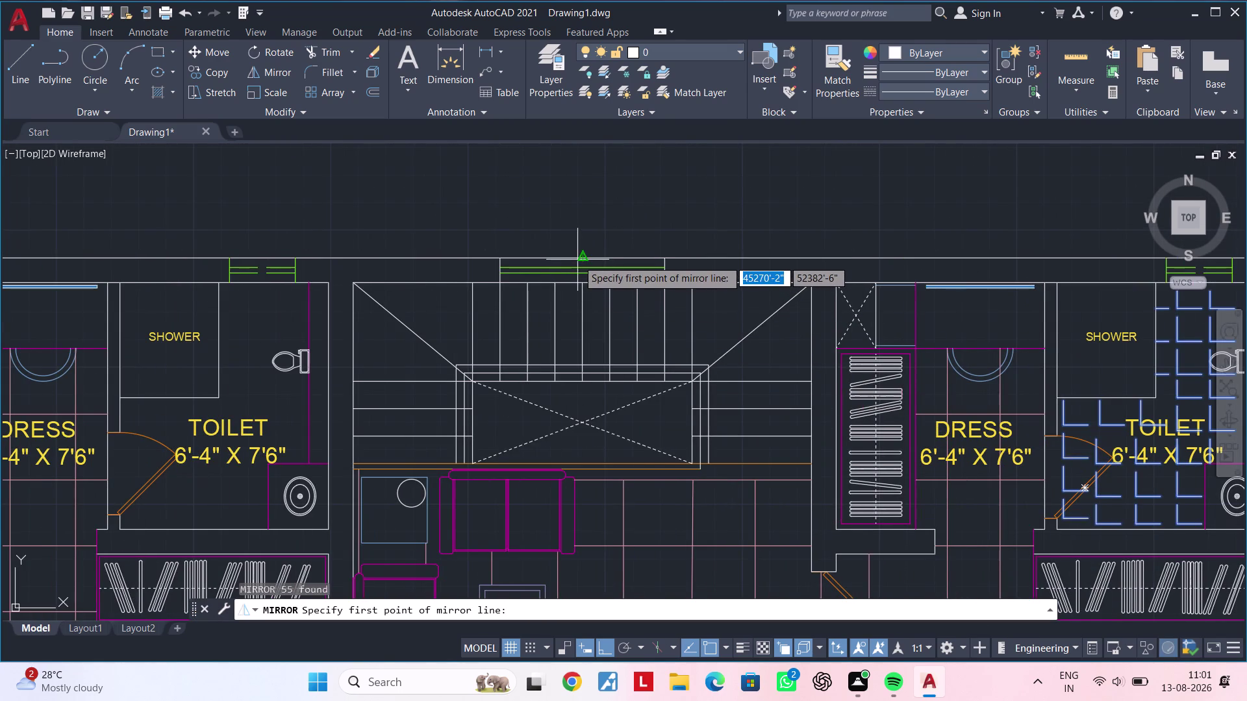
click(583, 259)
drag(582, 261, 582, 269)
scroll(down, 3)
middle_drag(586, 447, 661, 294)
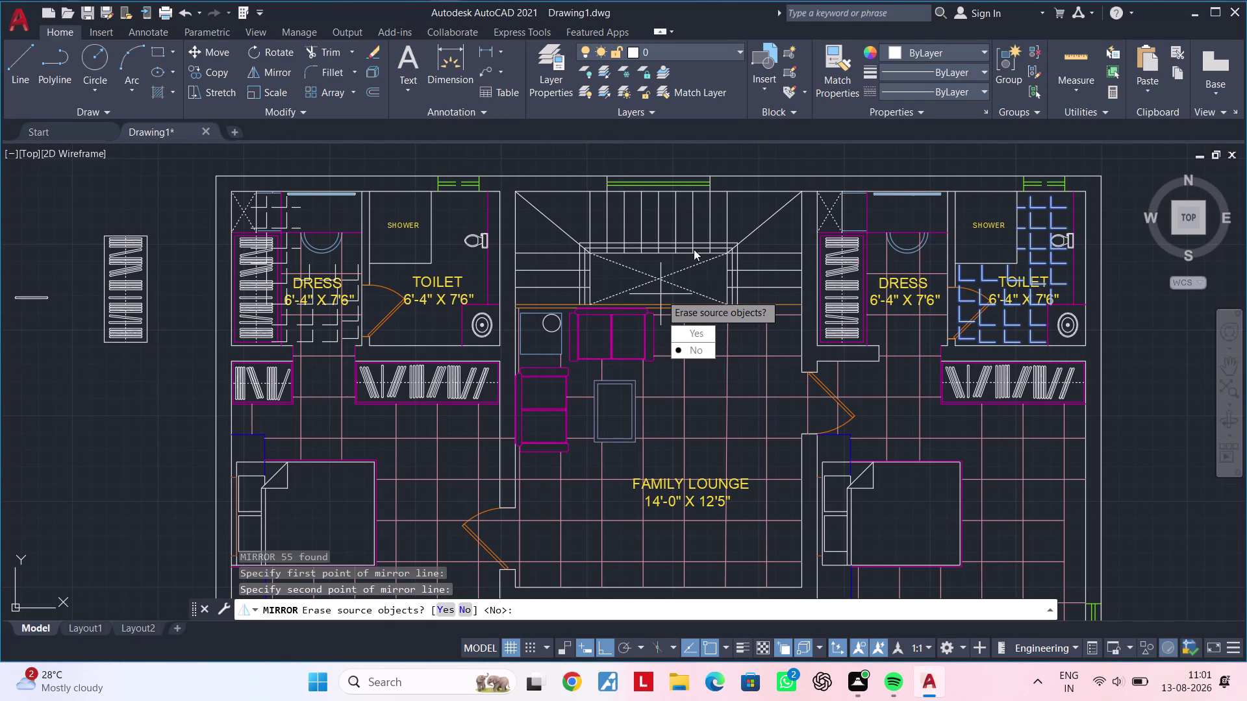
middle_drag(723, 299, 396, 412)
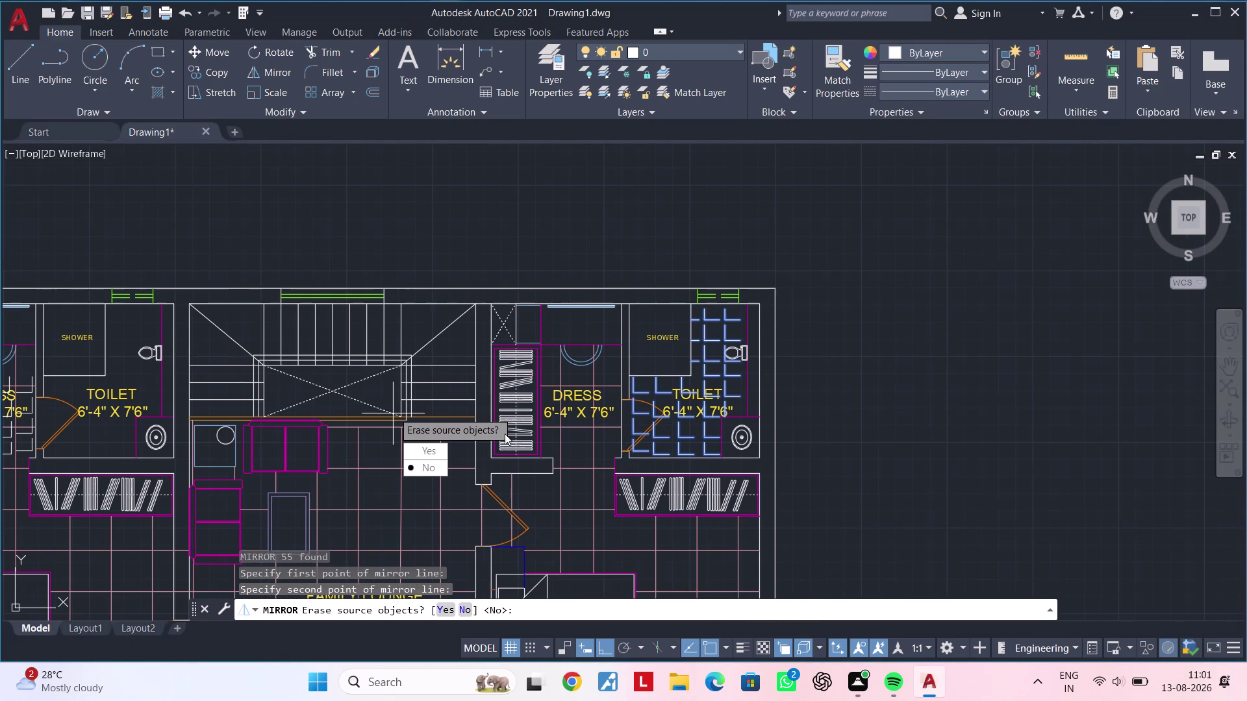
key(Escape)
middle_drag(590, 403, 808, 349)
key(Escape)
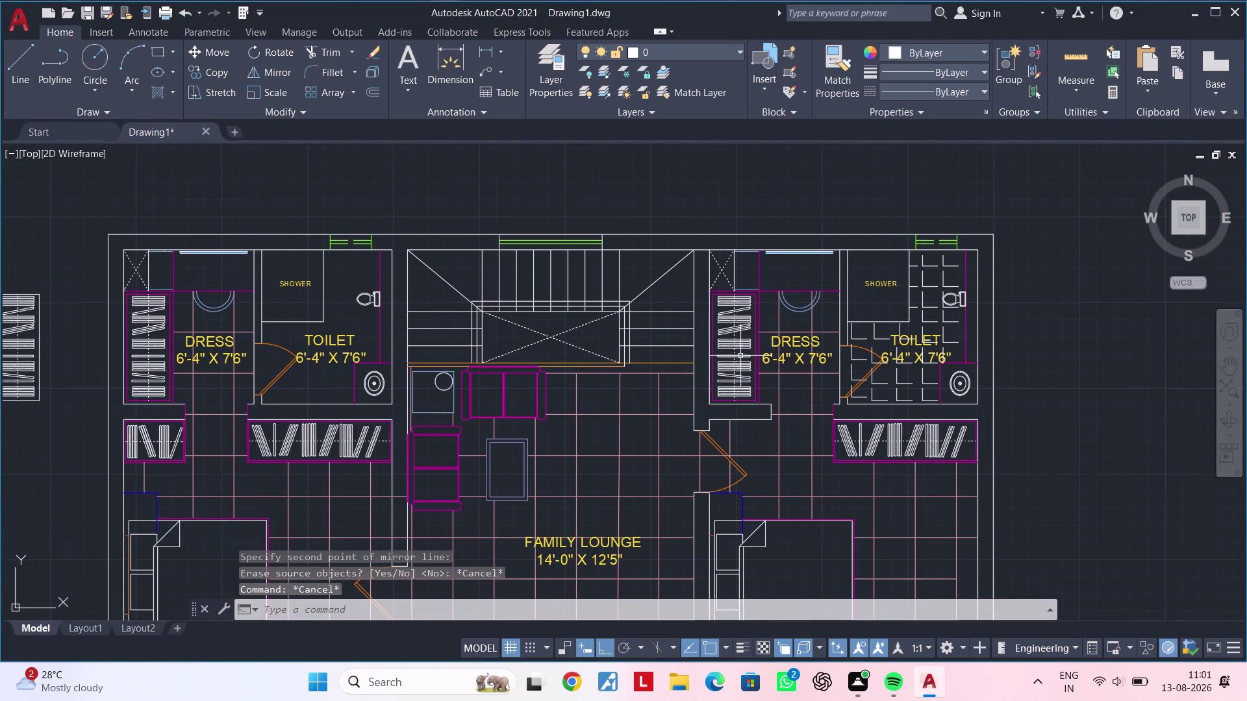
key(Escape)
key(Escape)
key(Escape)
key(Escape)
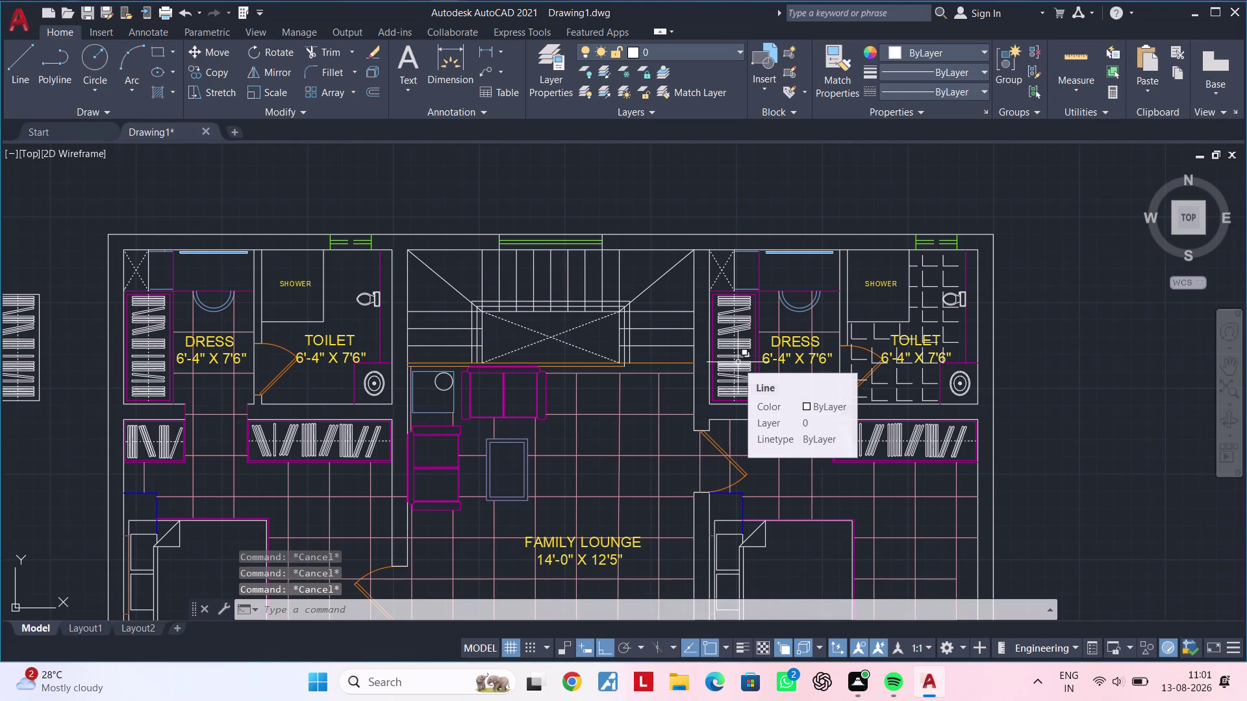